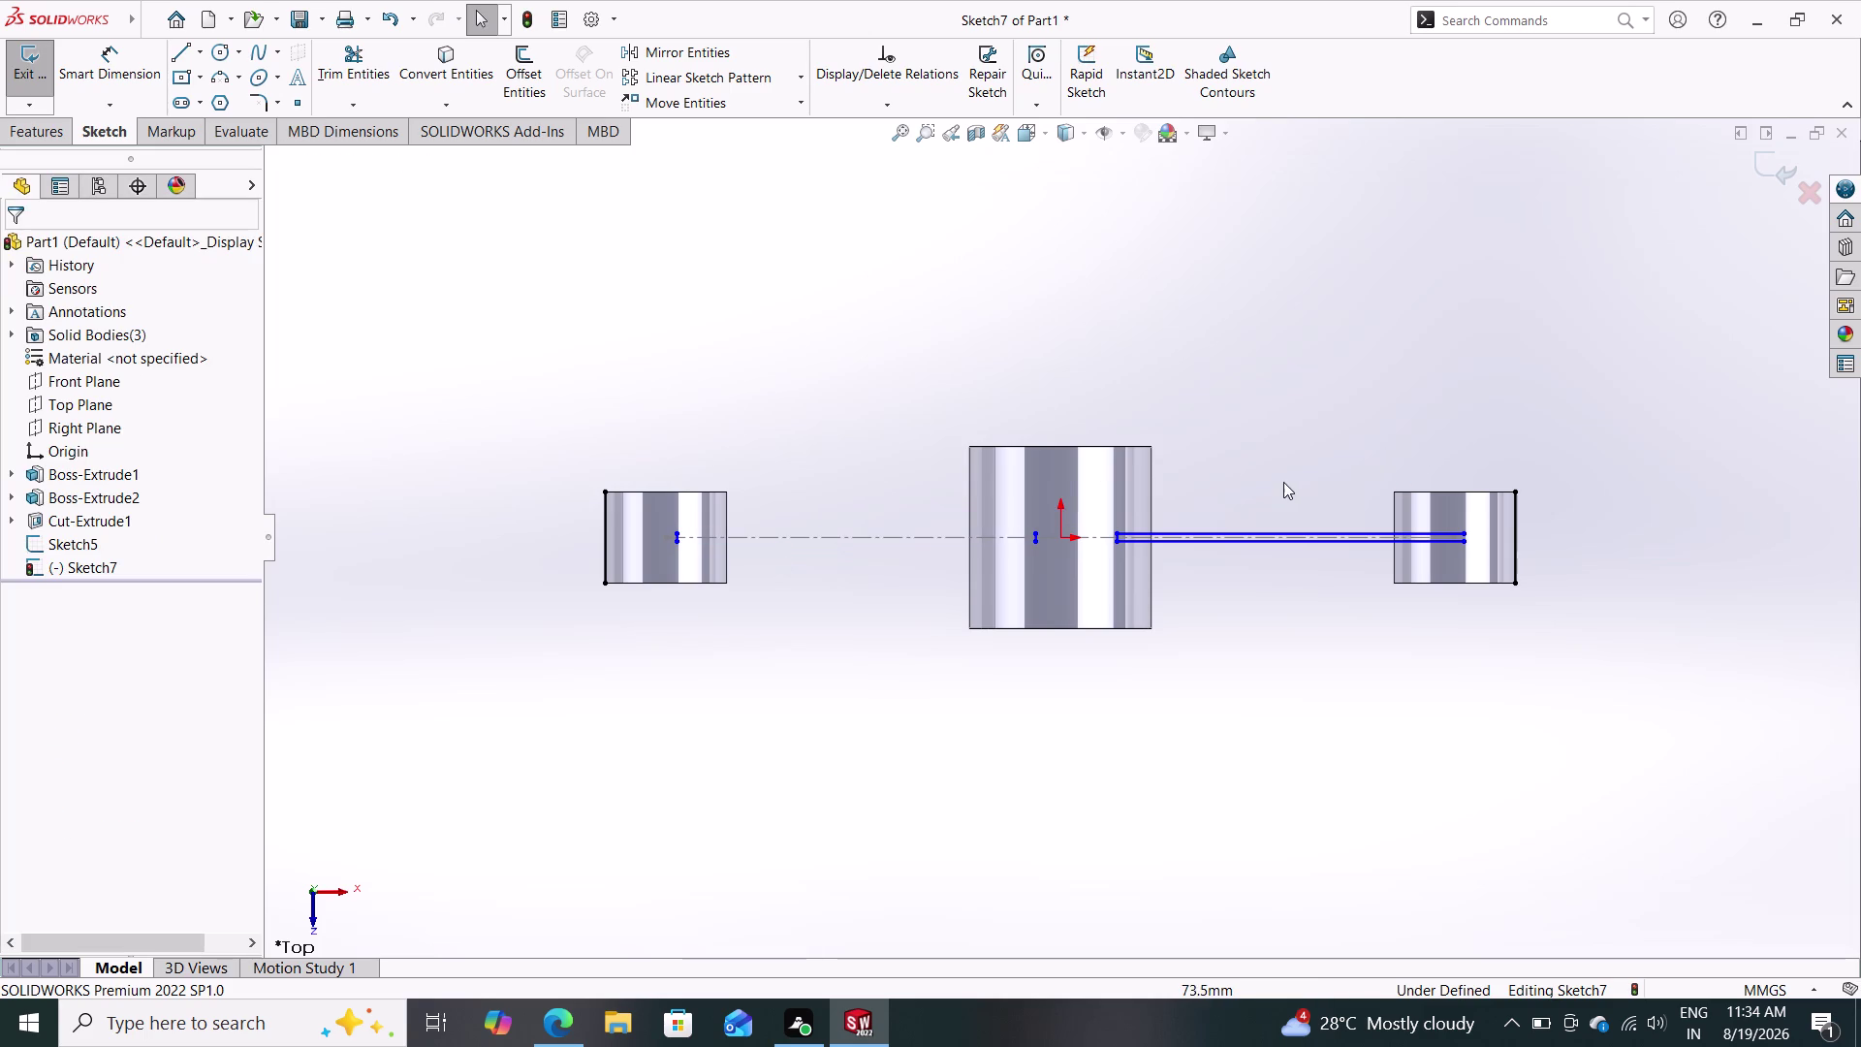
Delete the leftover lines on the right, at the origin and inside the left boss.
drag(1284, 482, 1238, 607)
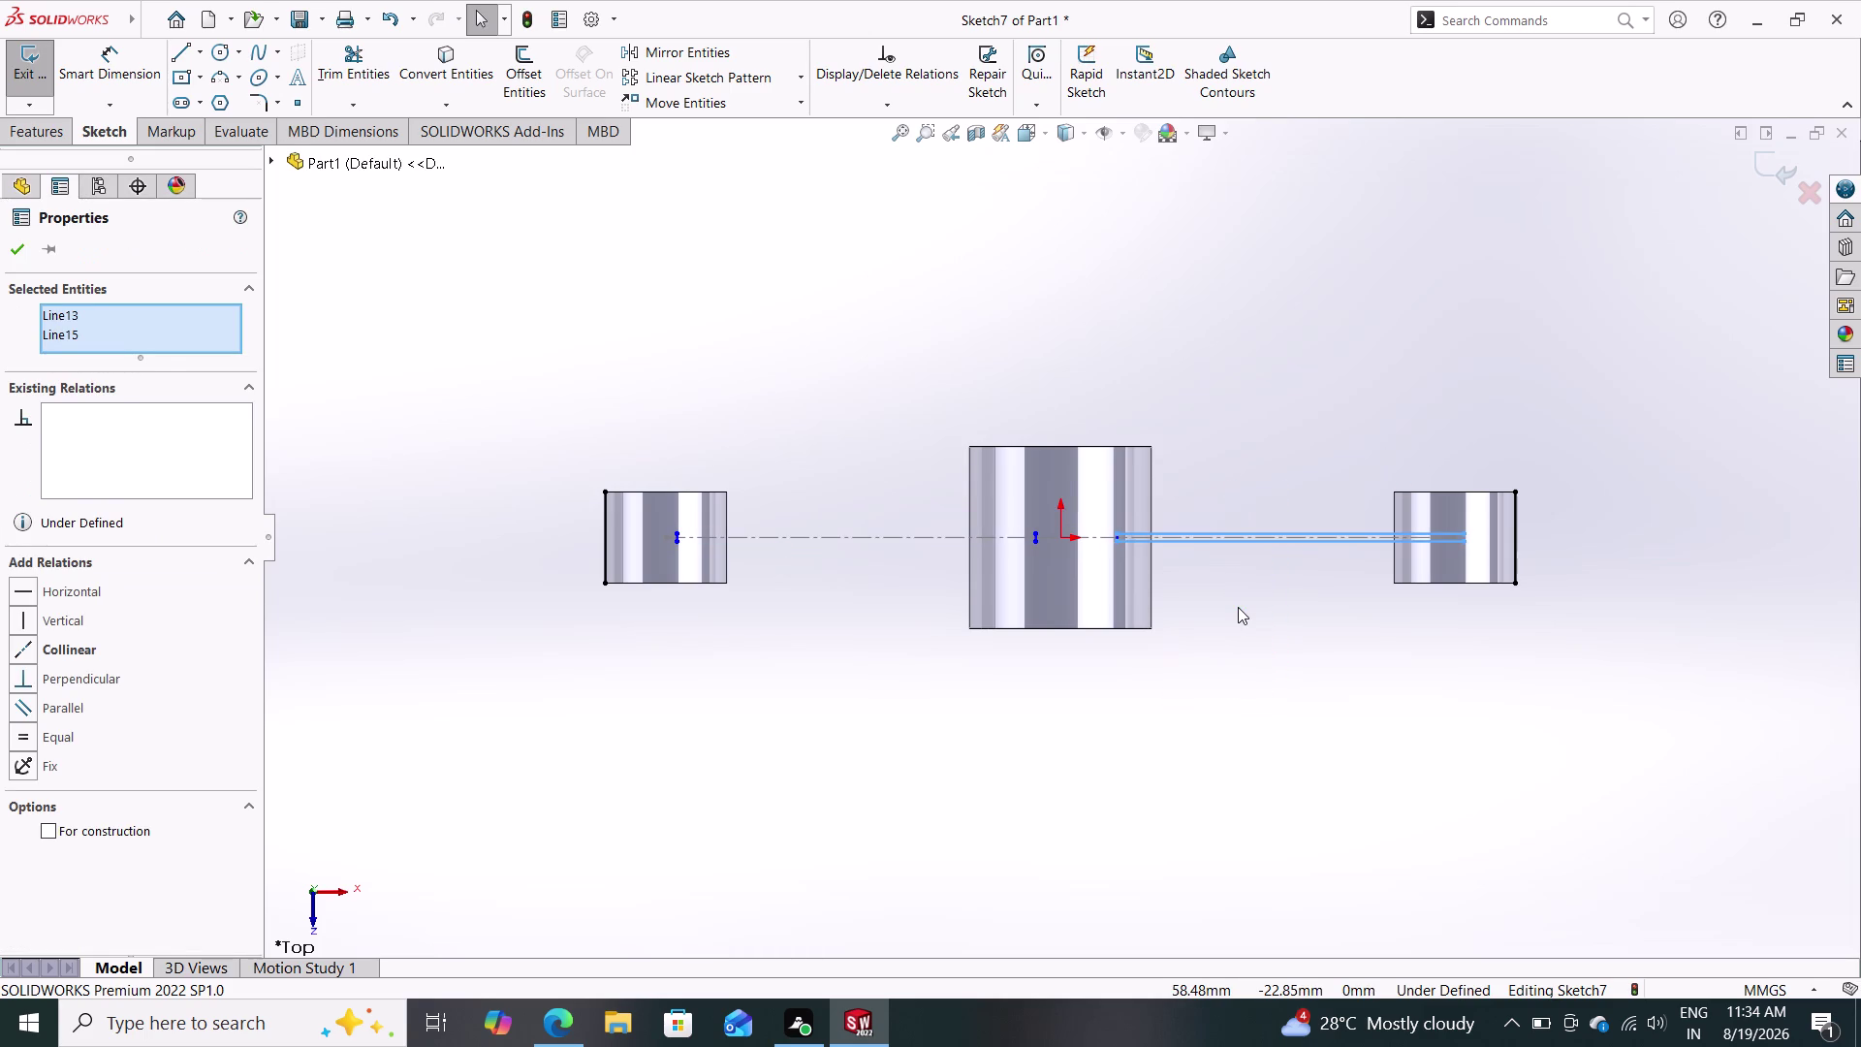
key(Delete)
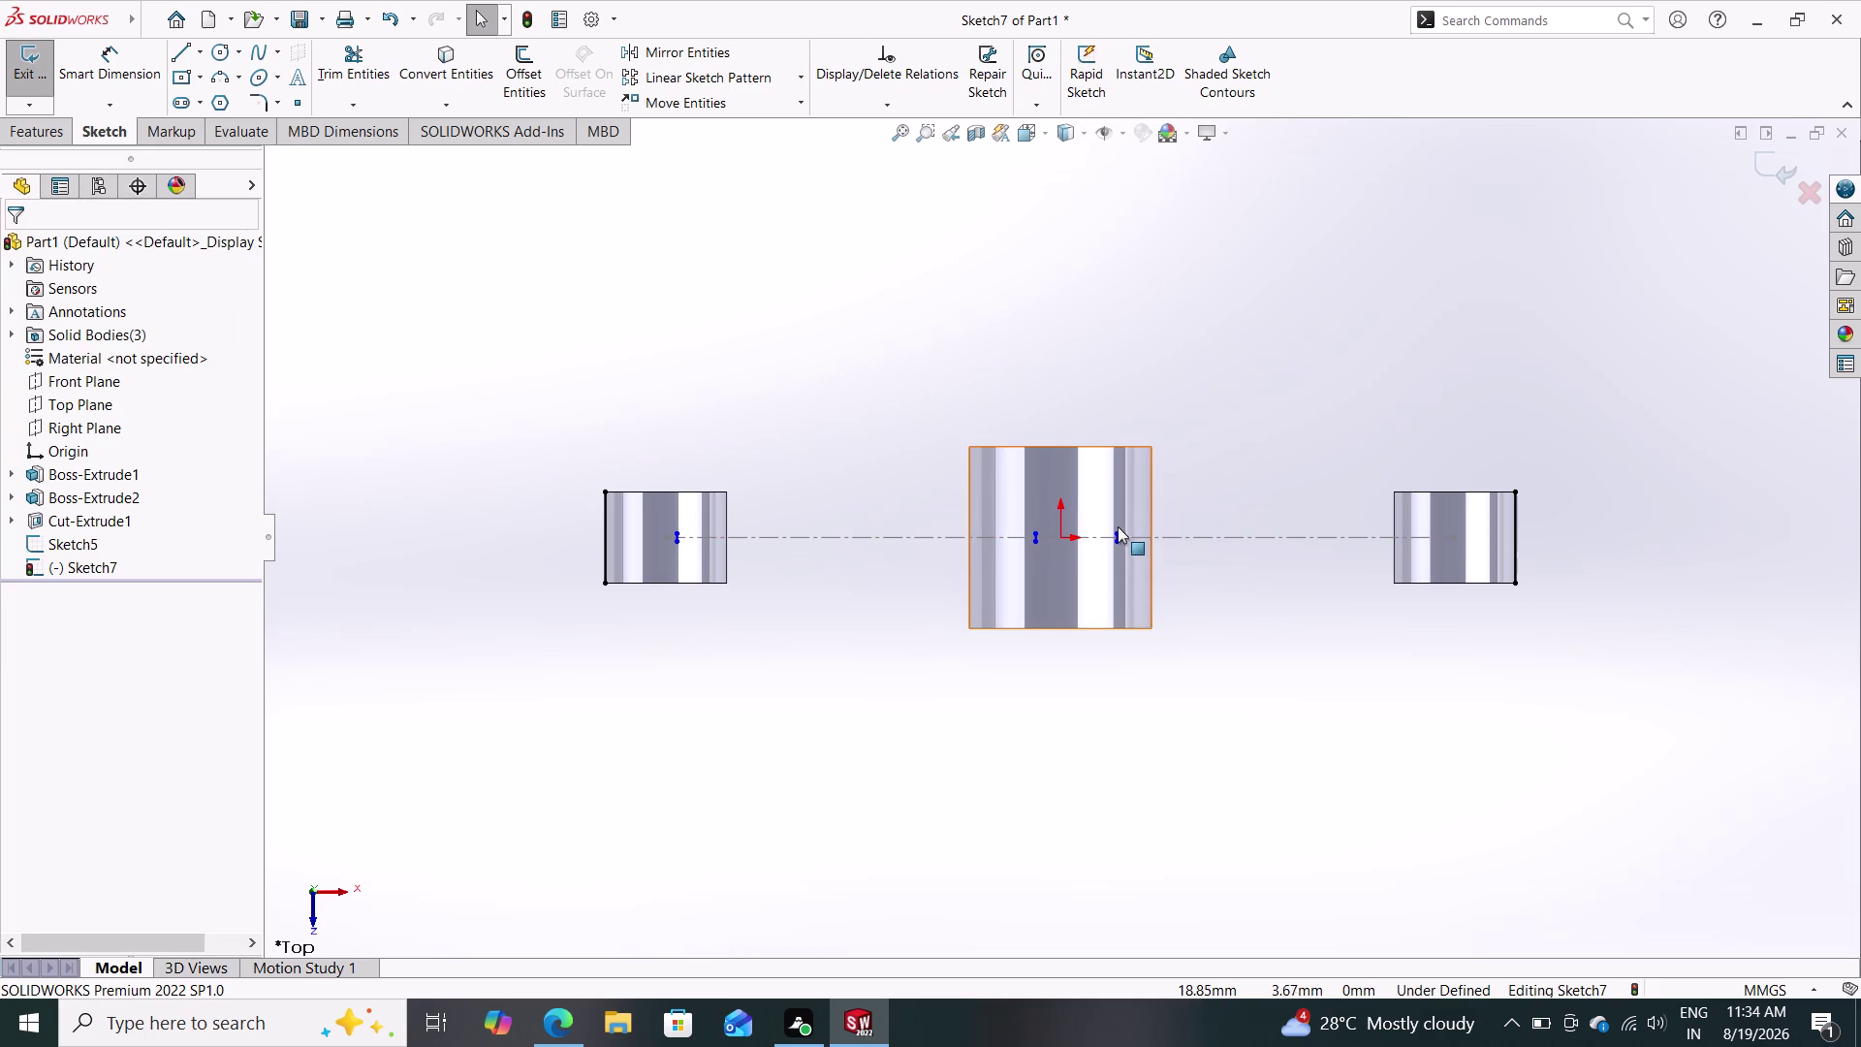
drag(1132, 514, 1100, 555)
key(Delete)
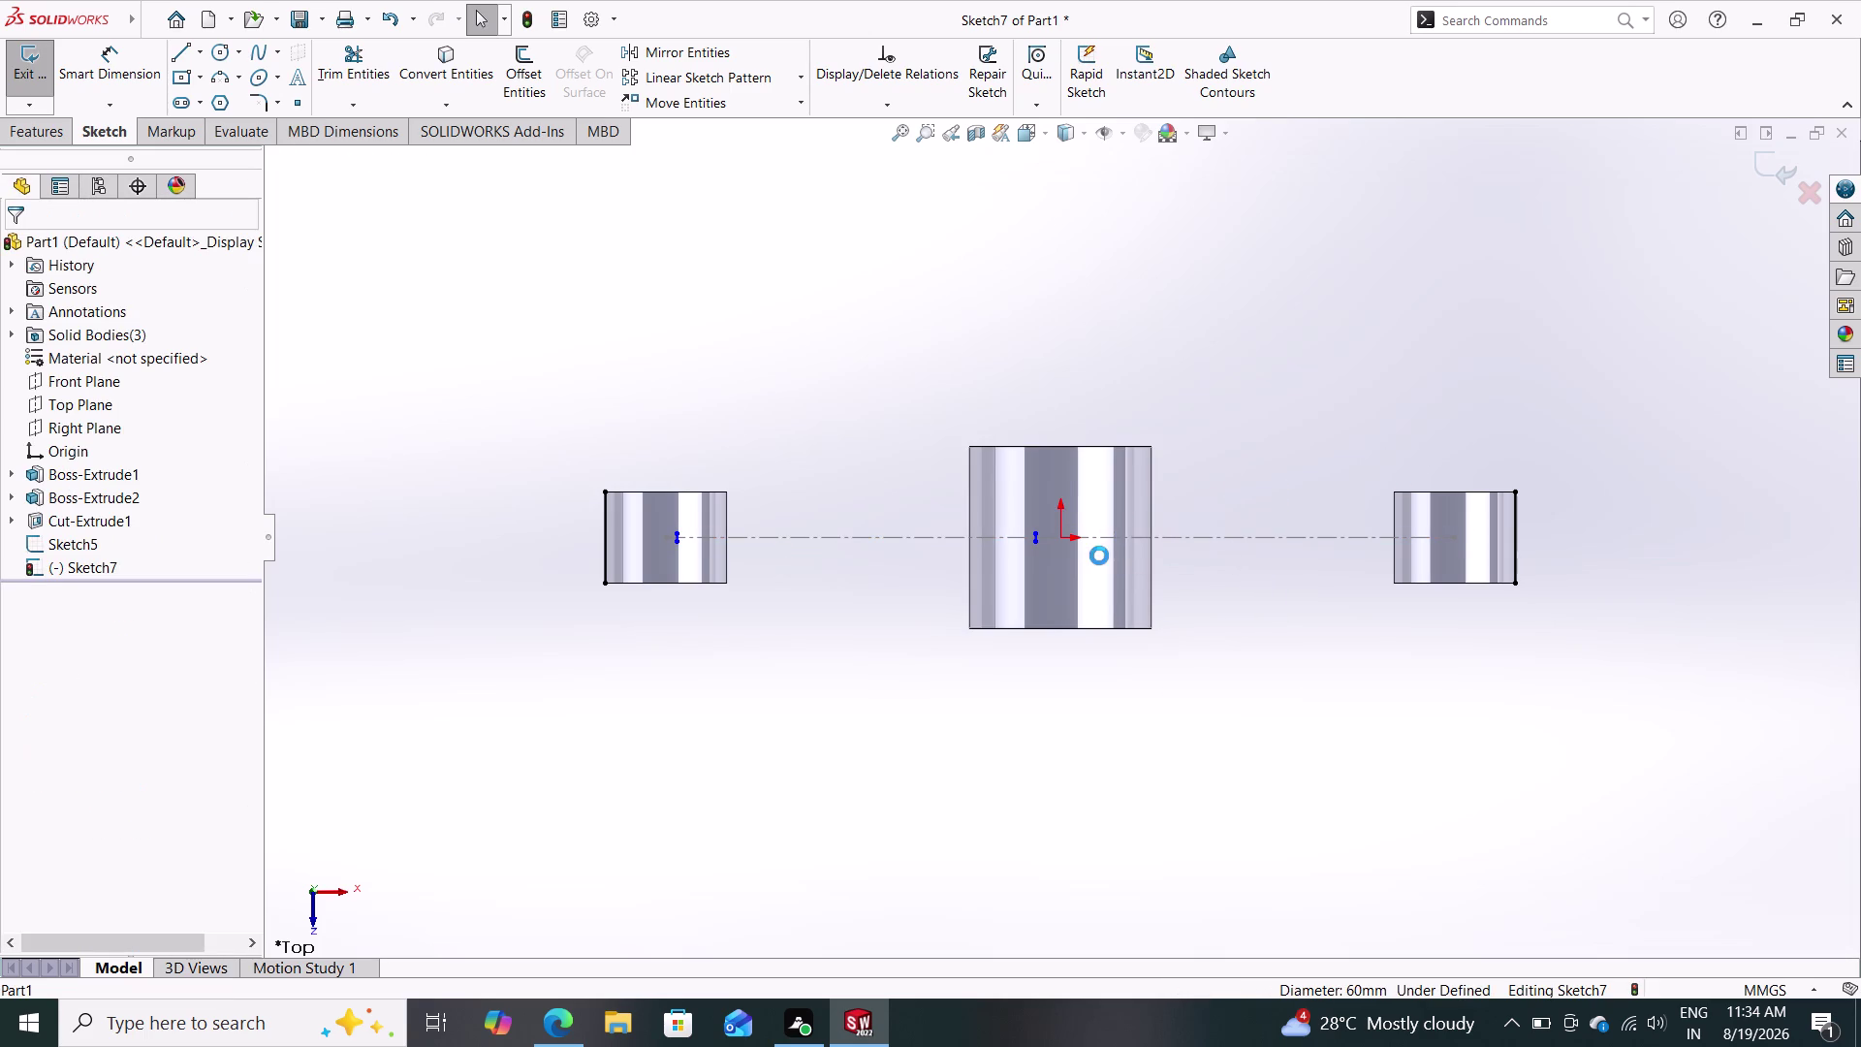
drag(1046, 499, 1010, 576)
key(Delete)
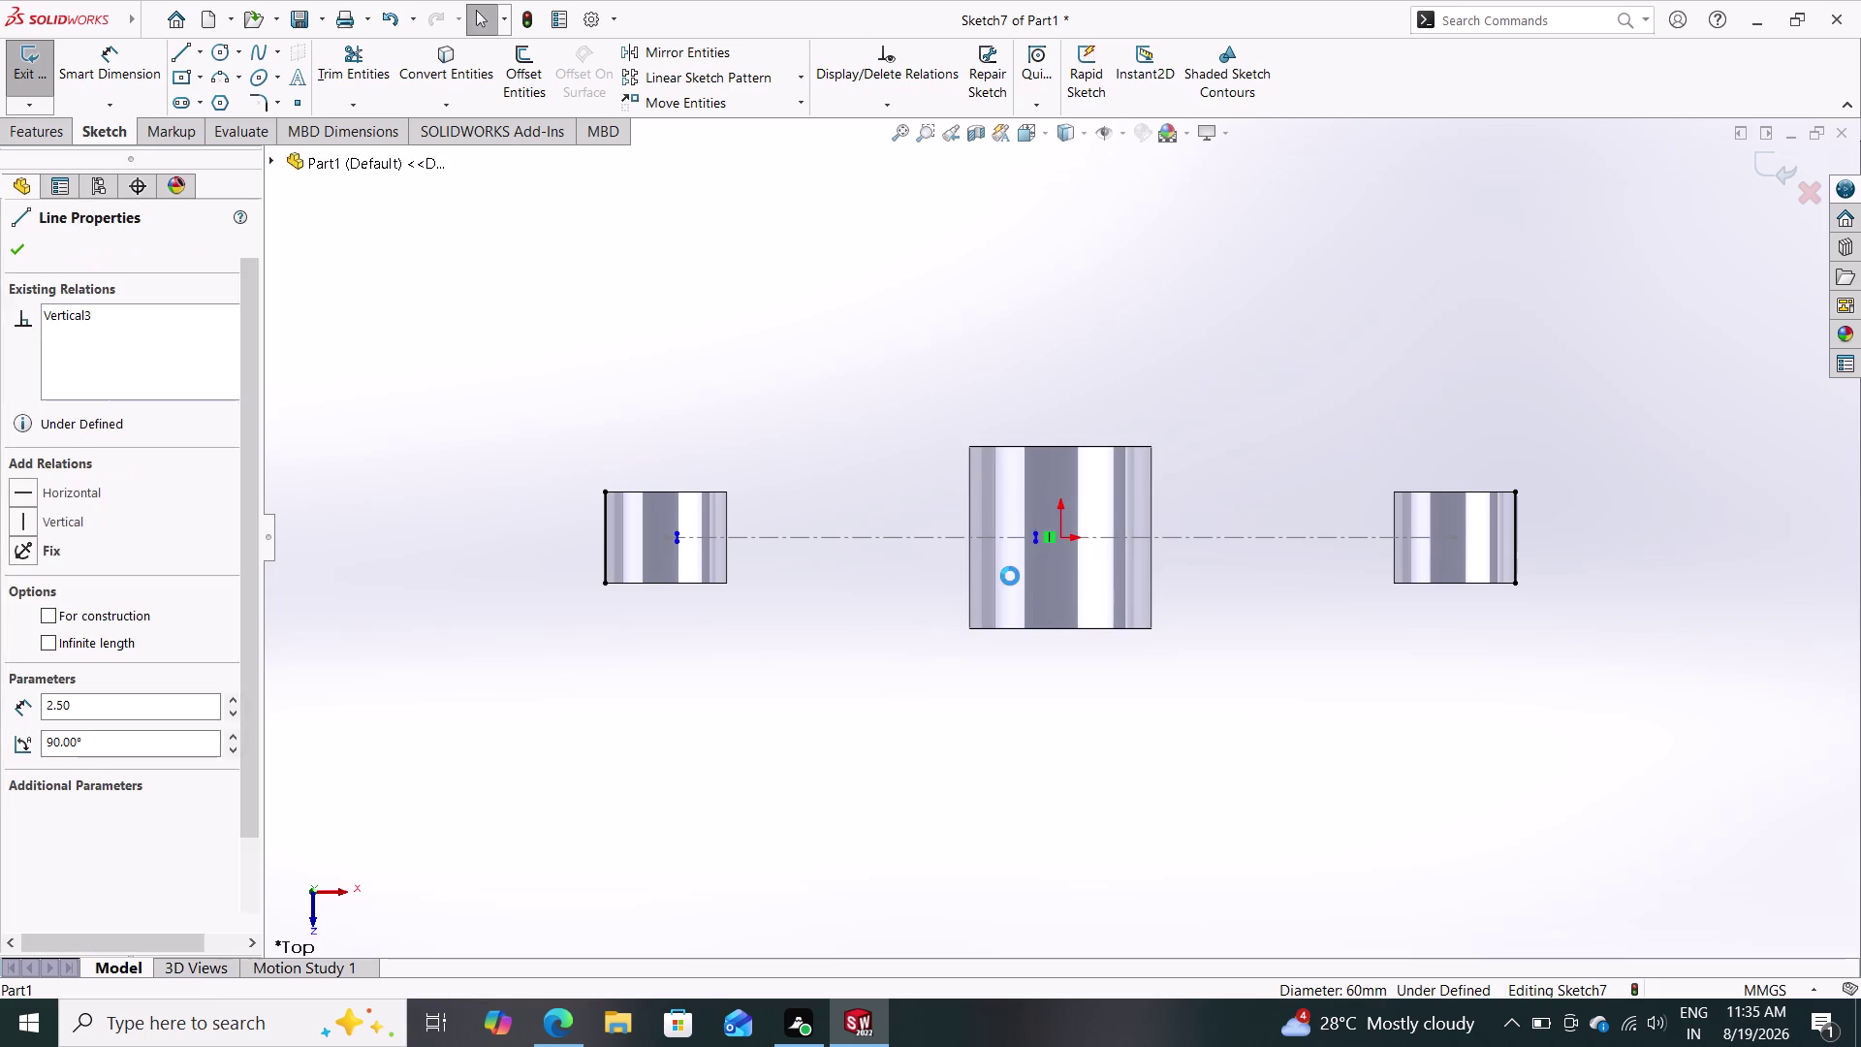
drag(686, 517, 648, 568)
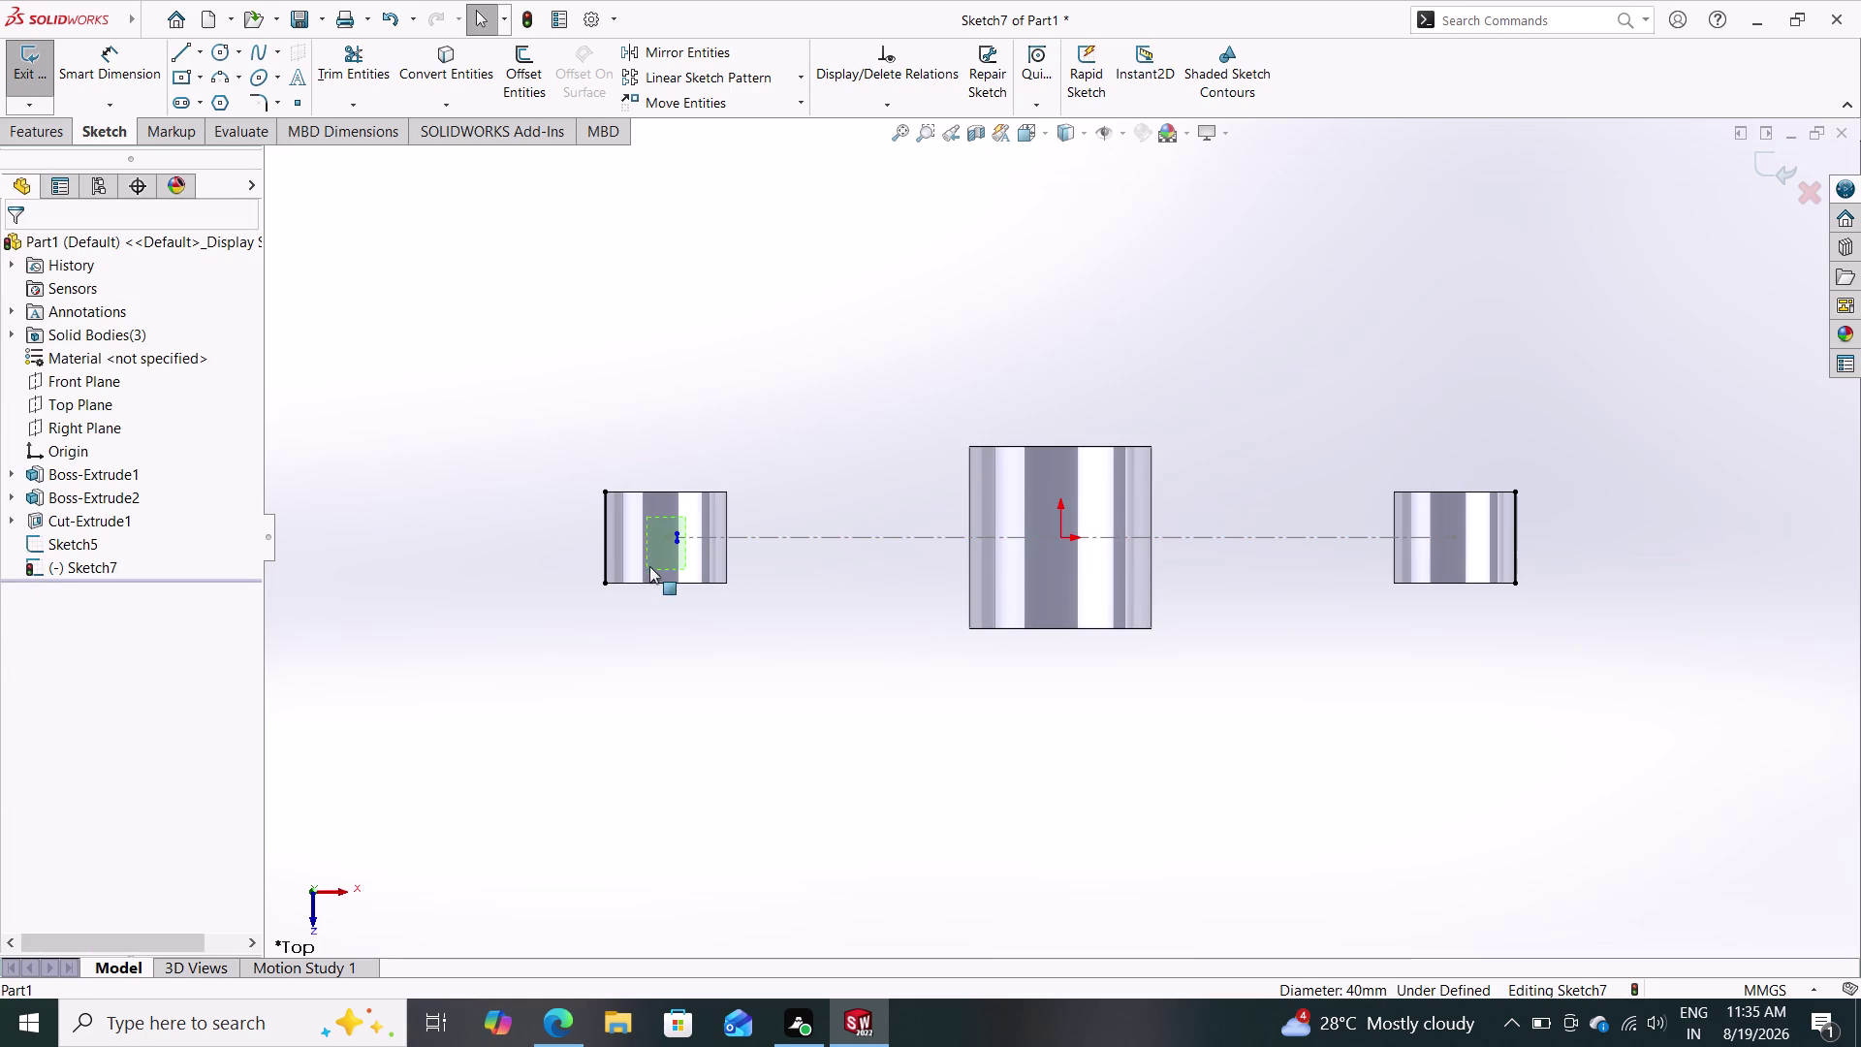
drag(647, 568, 655, 558)
key(Delete)
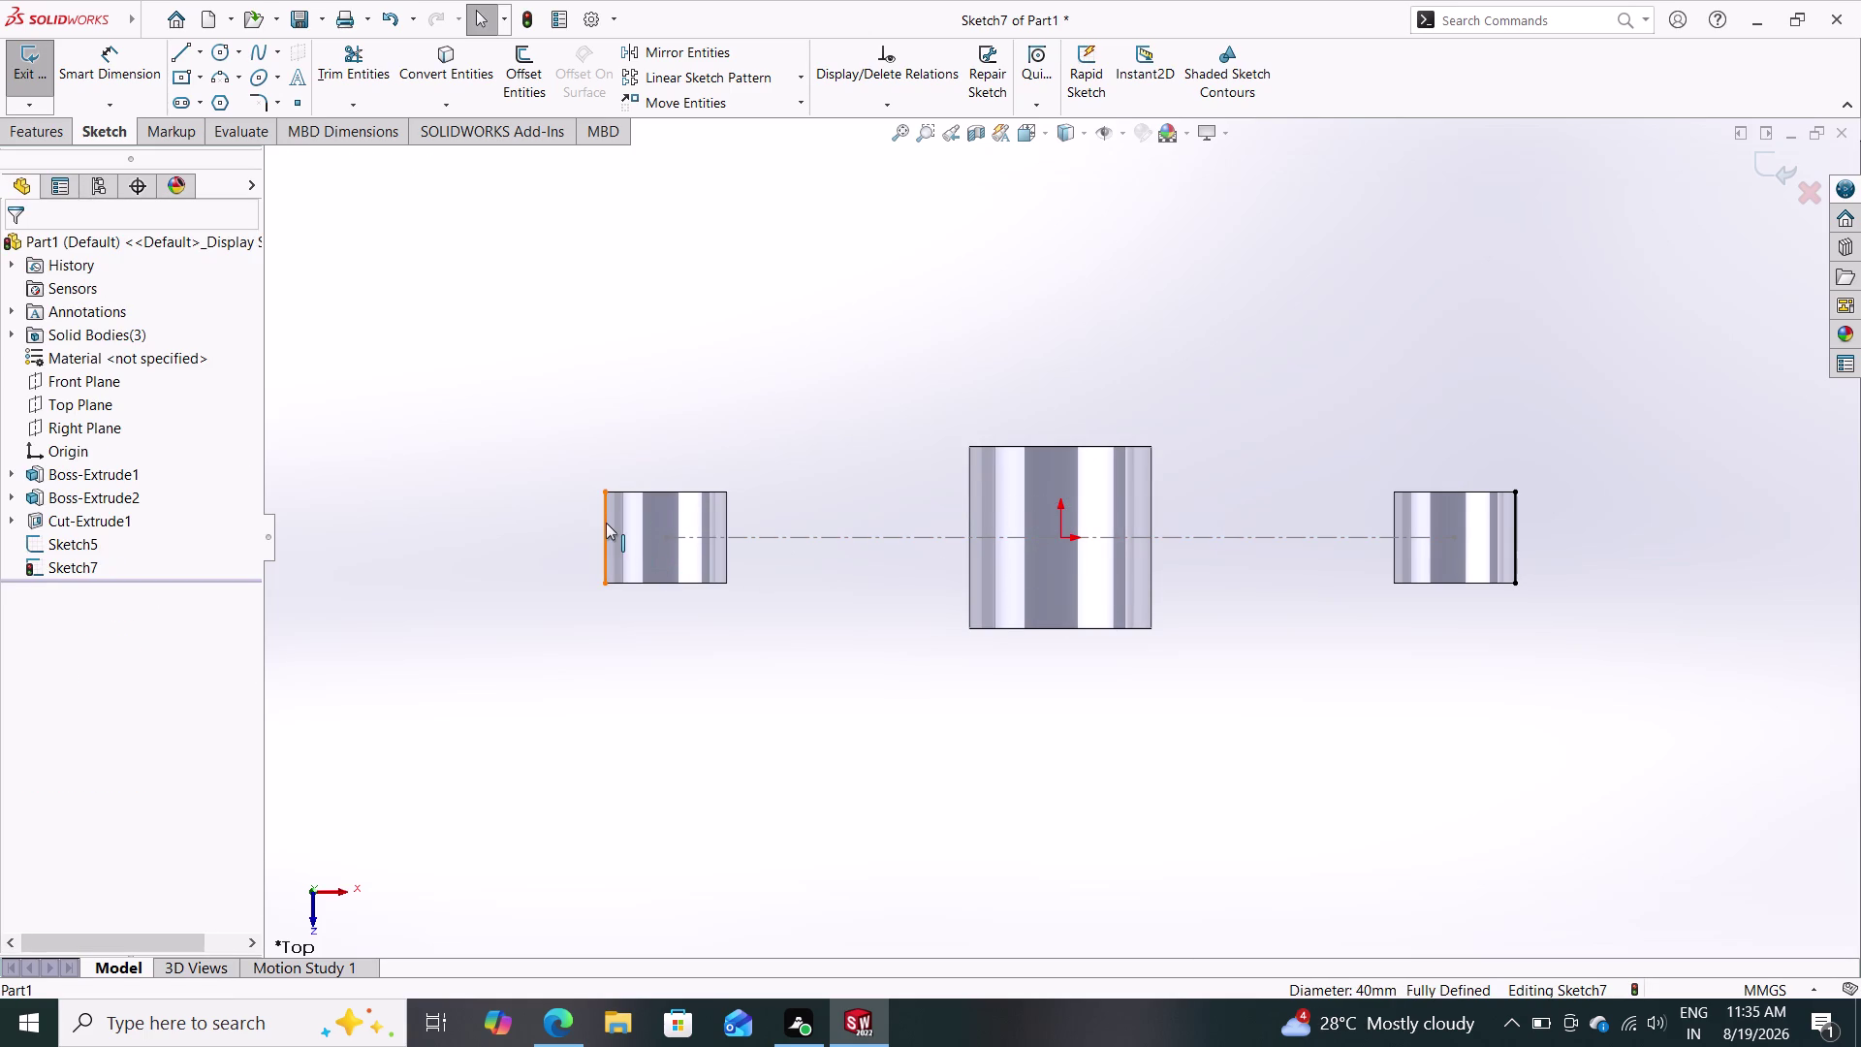
Remove the left and right boss edge lines and the stray point, dismissing the endpoint warning.
click(606, 524)
key(Delete)
click(1516, 535)
key(Delete)
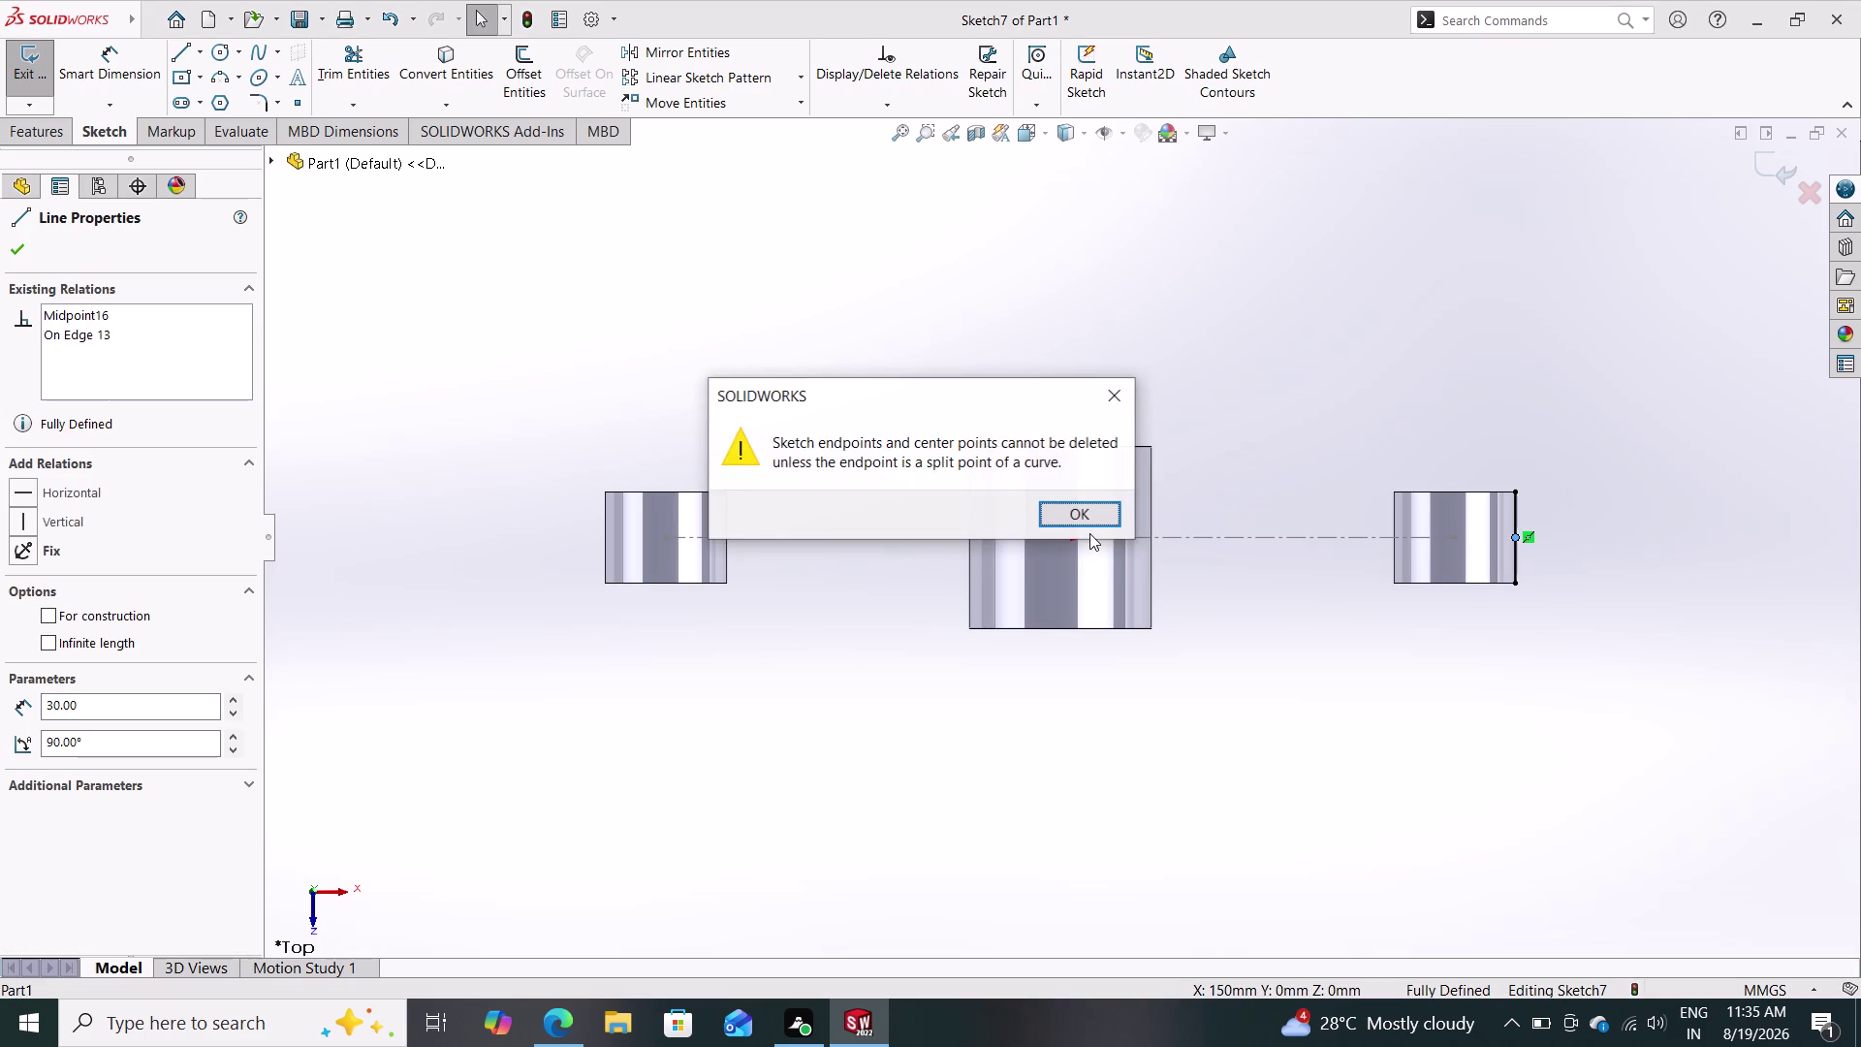
click(1085, 520)
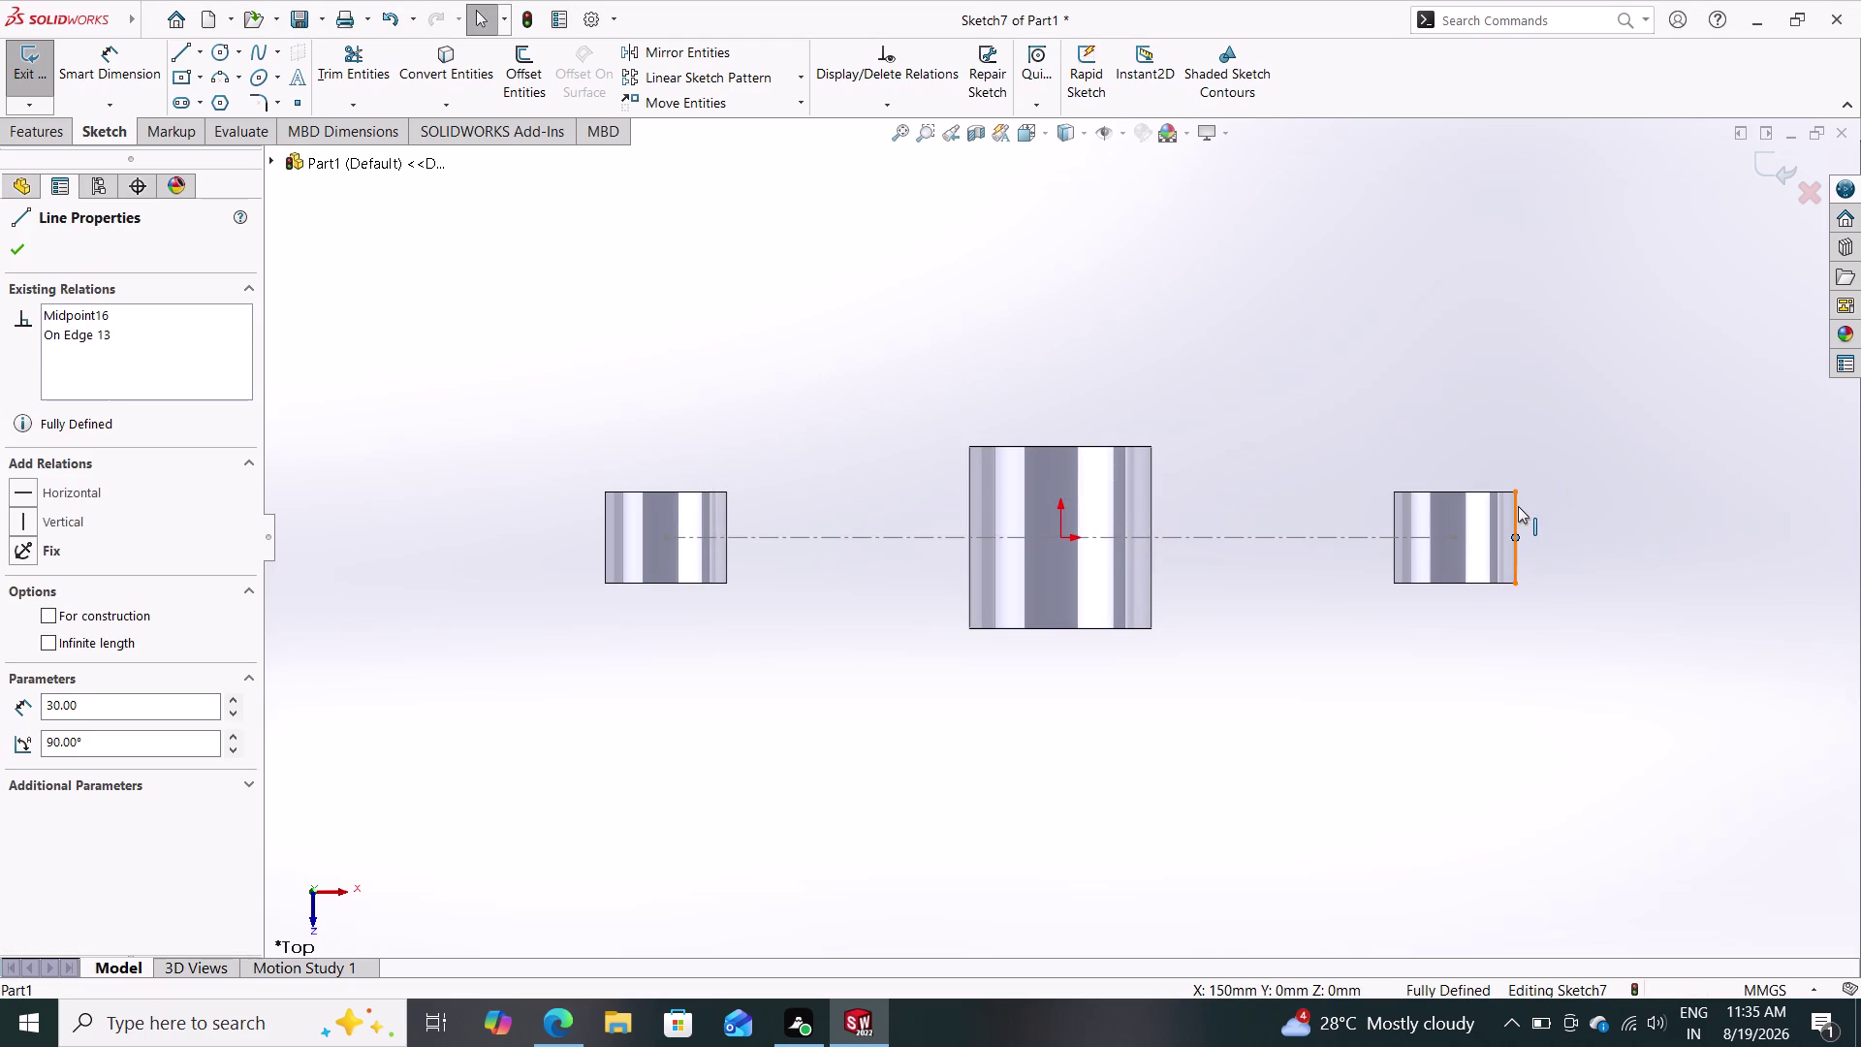
click(1518, 506)
key(Delete)
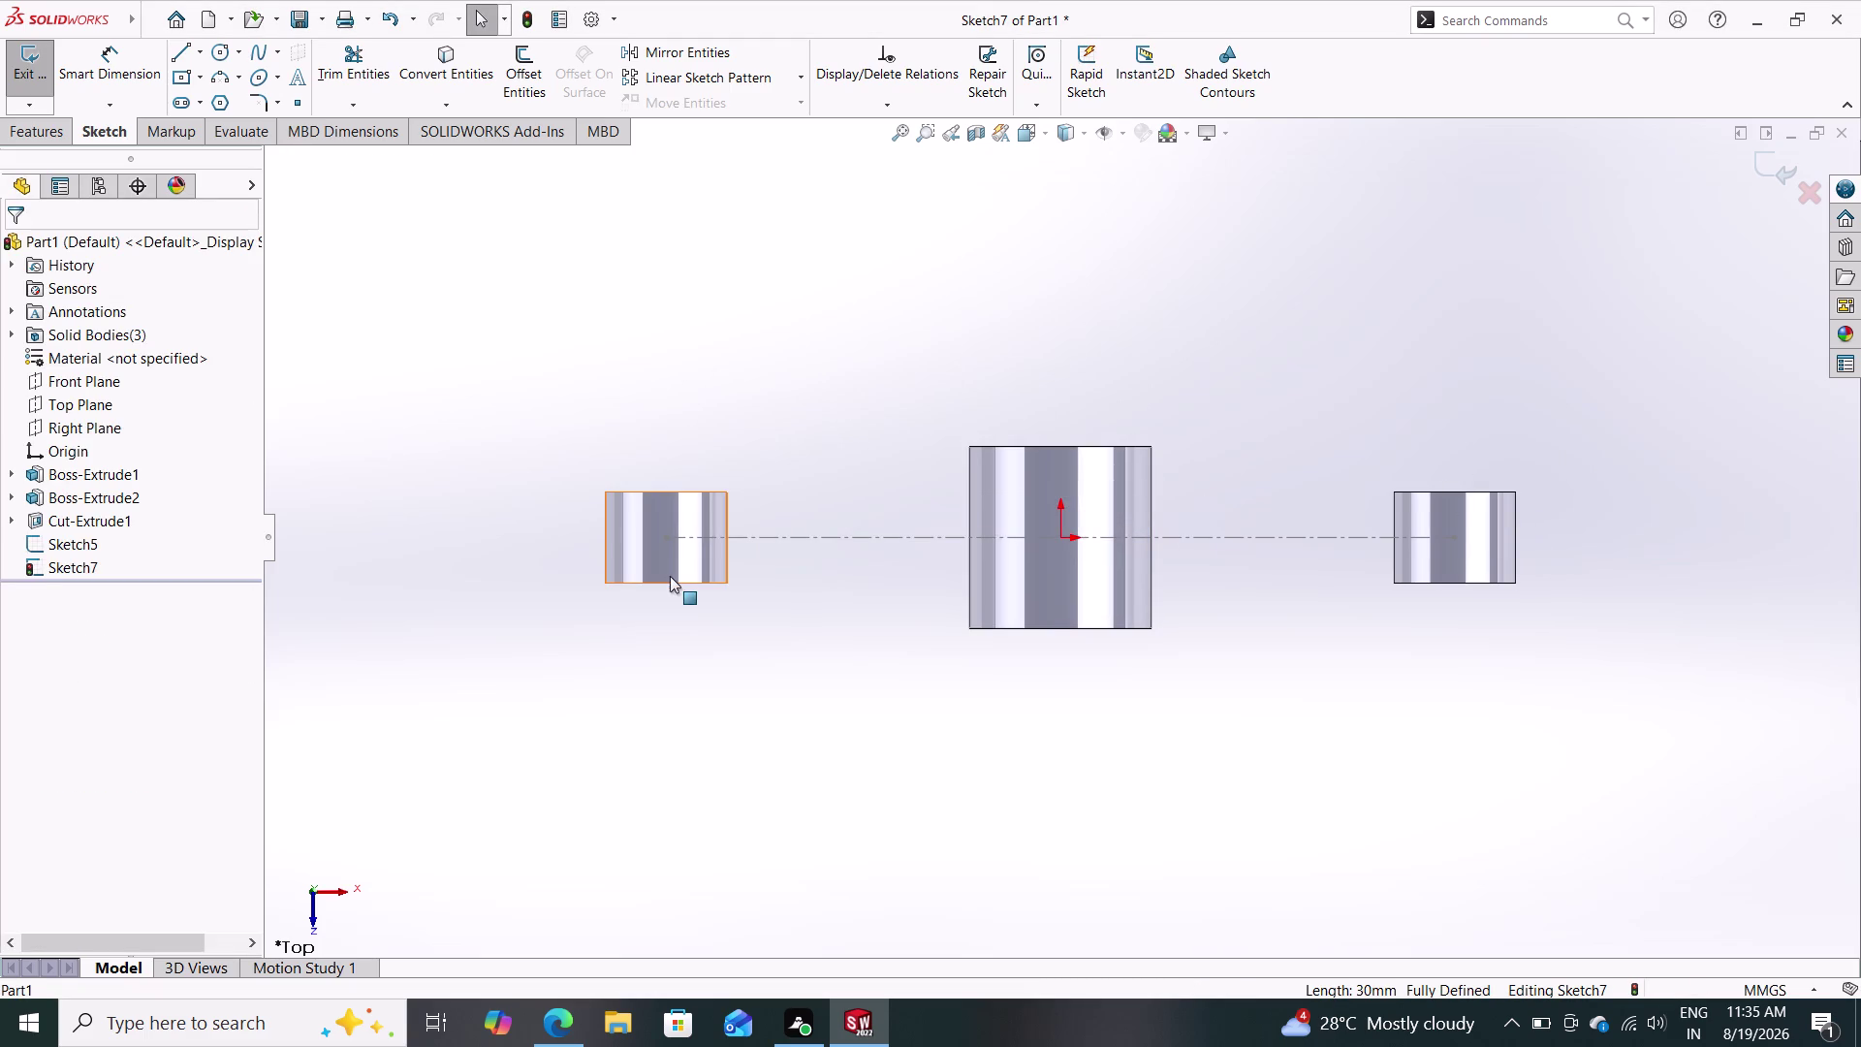
click(452, 46)
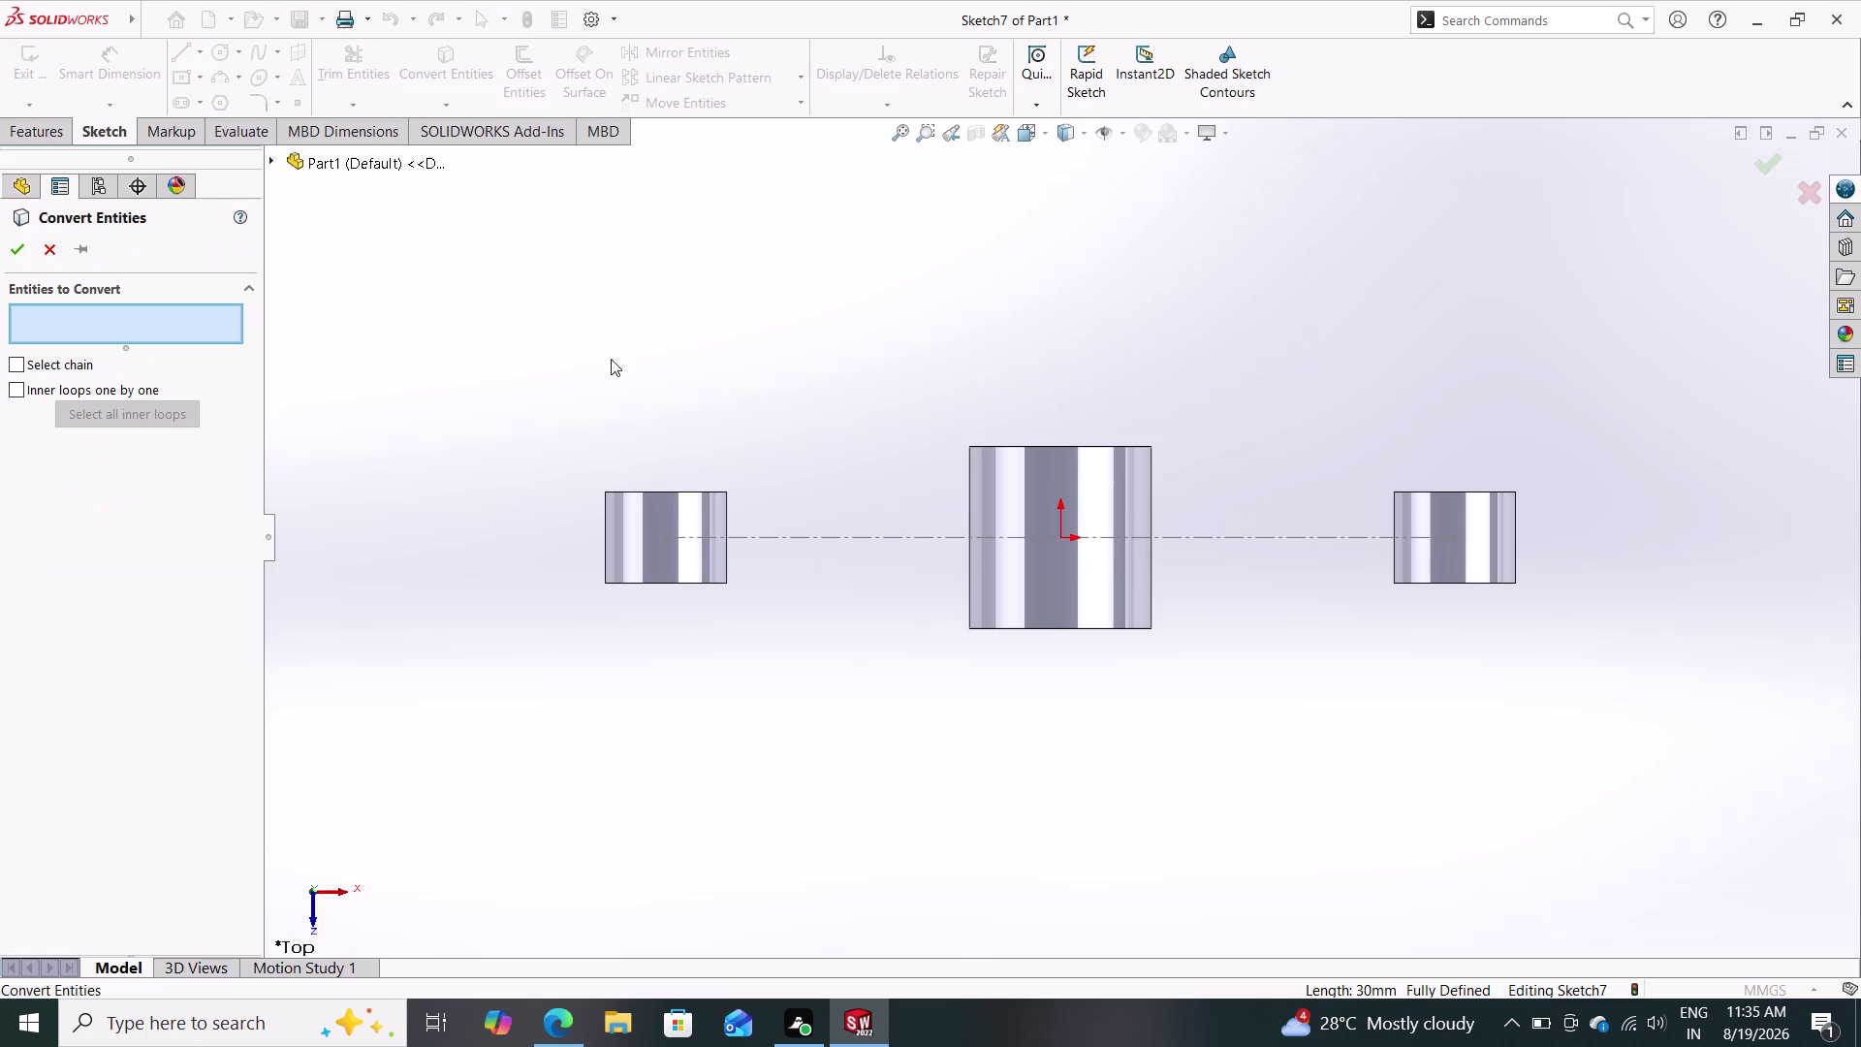
Convert the inner silhouette edges of the left, middle and right bosses into Sketch7 lines.
click(727, 508)
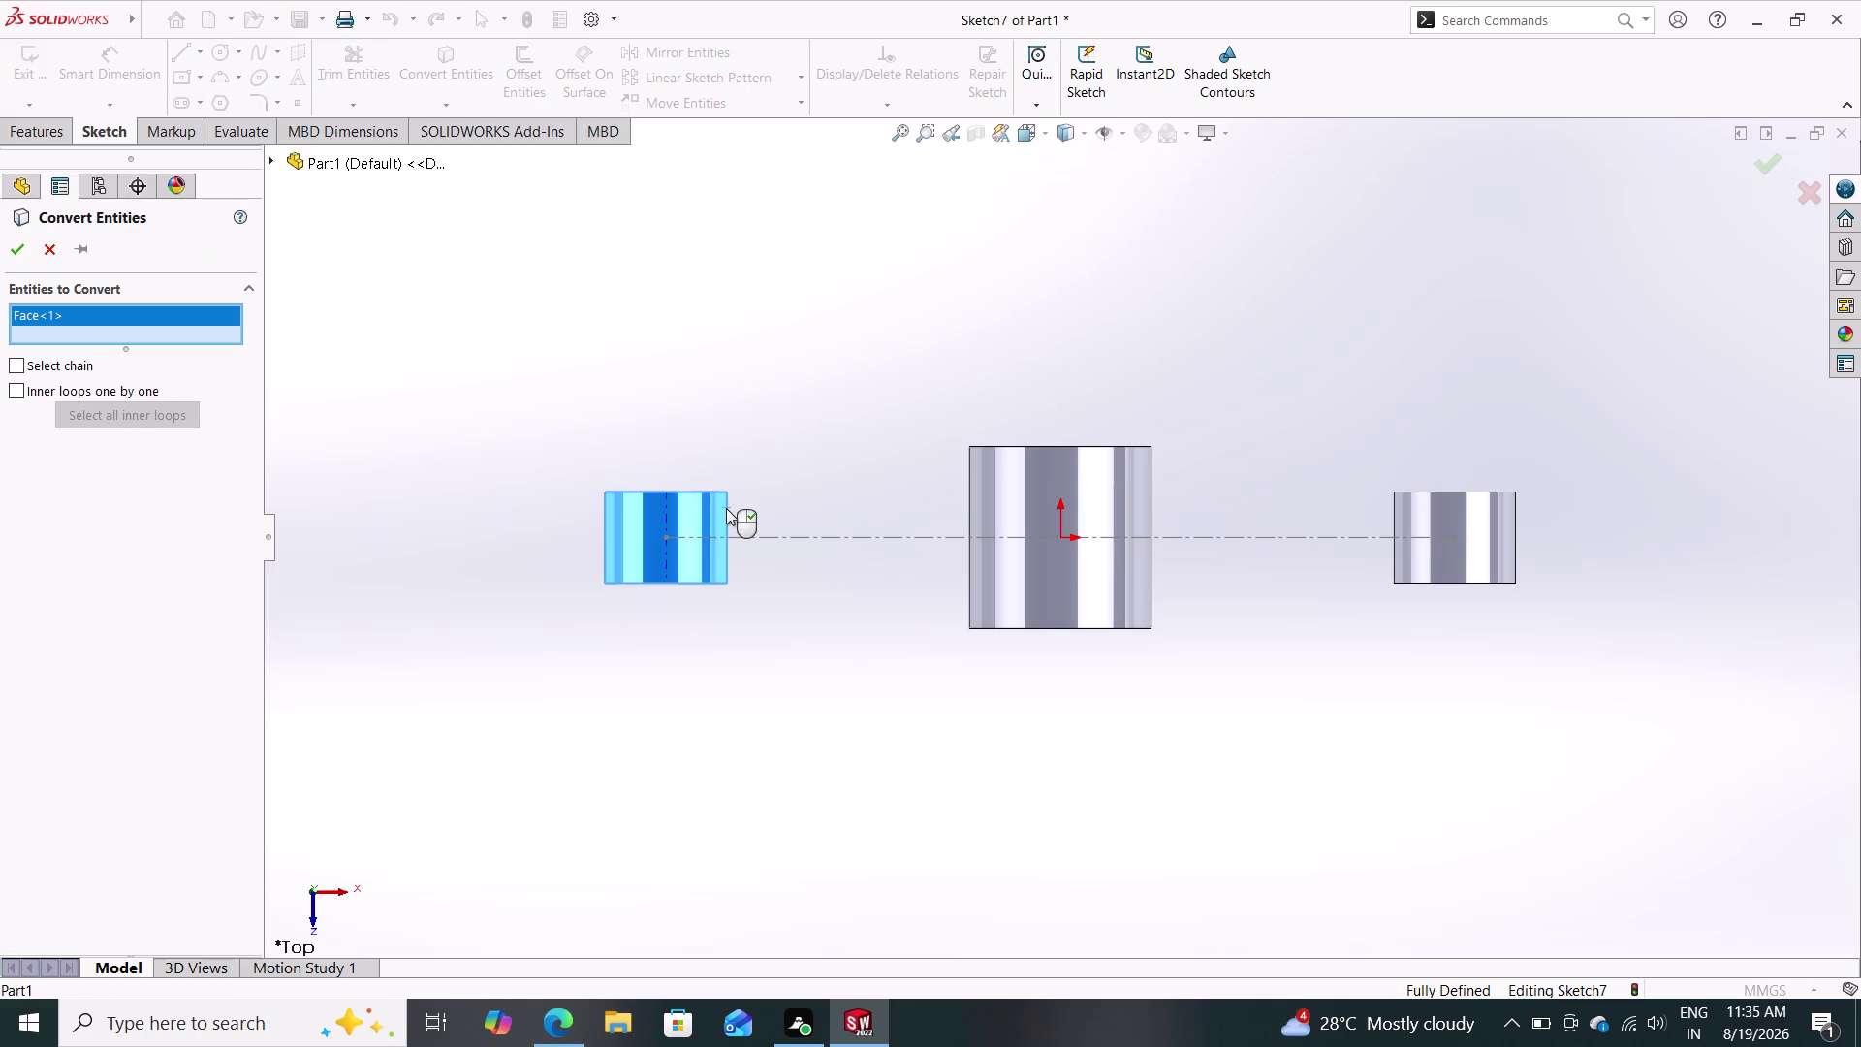
key(Escape)
key(Escape)
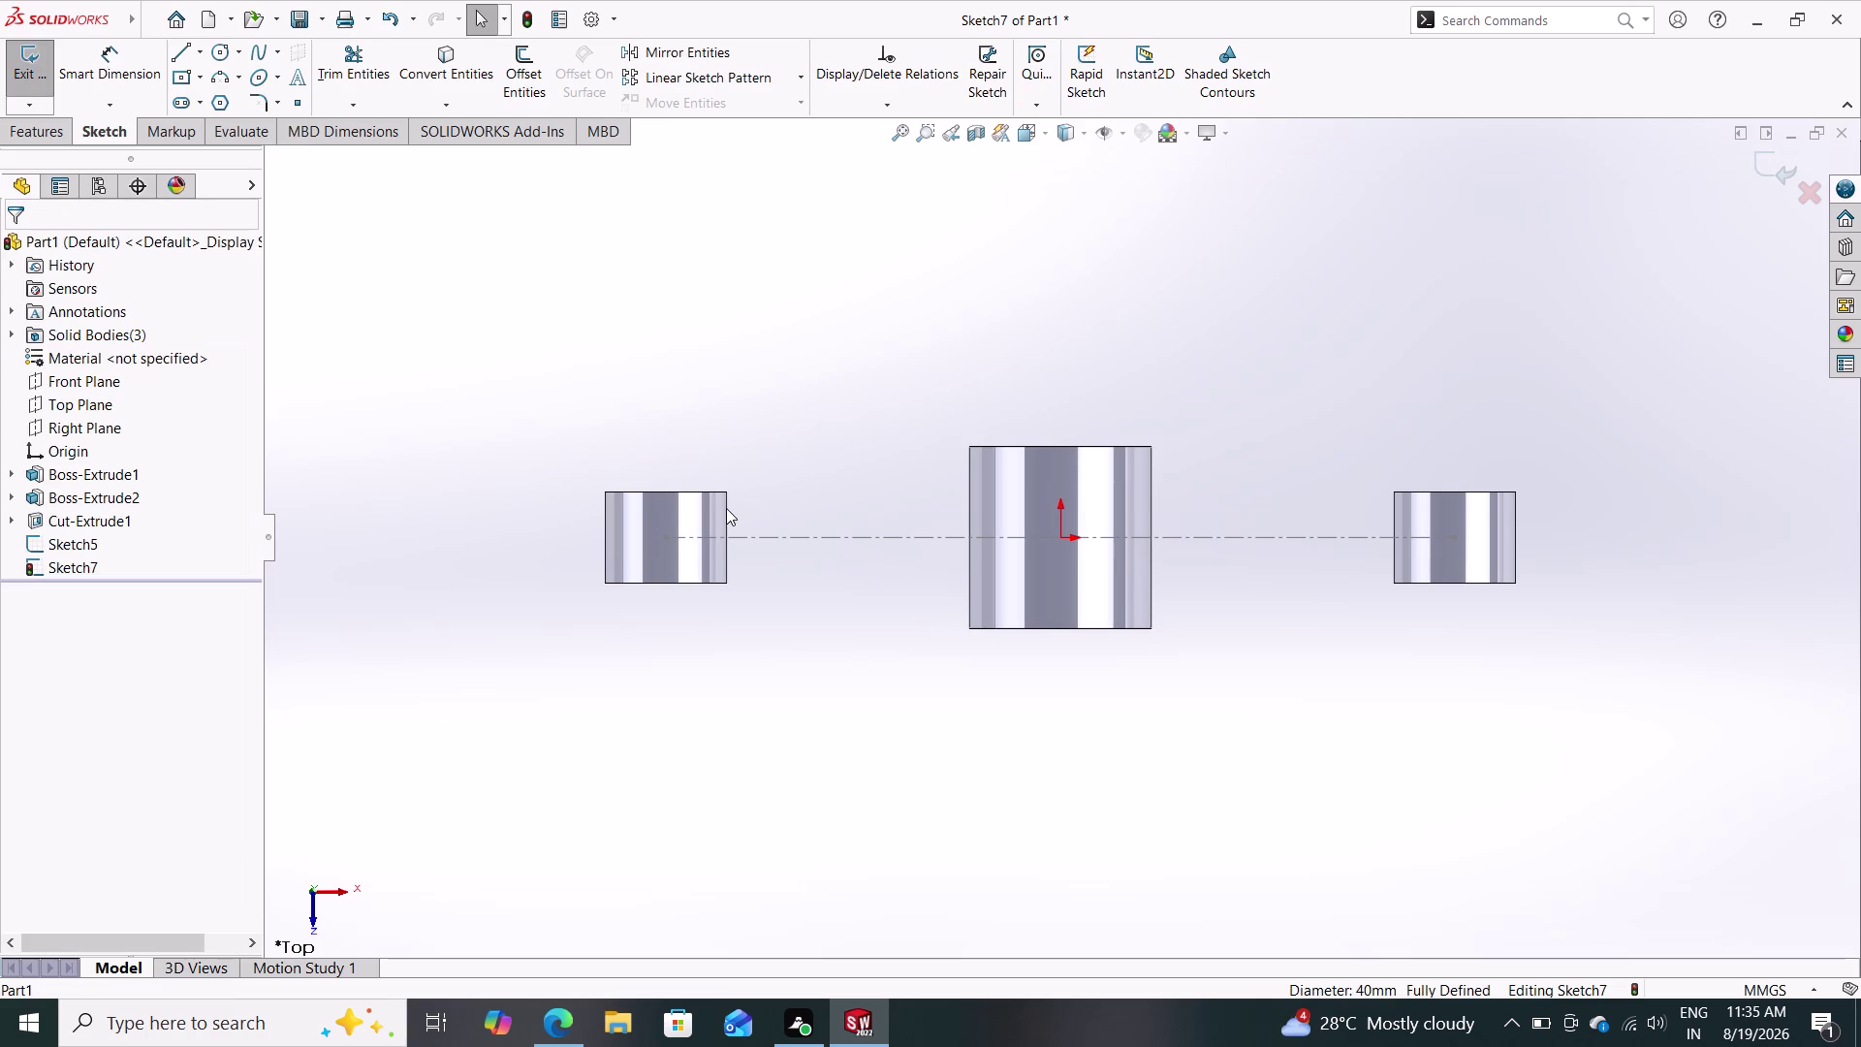
click(440, 57)
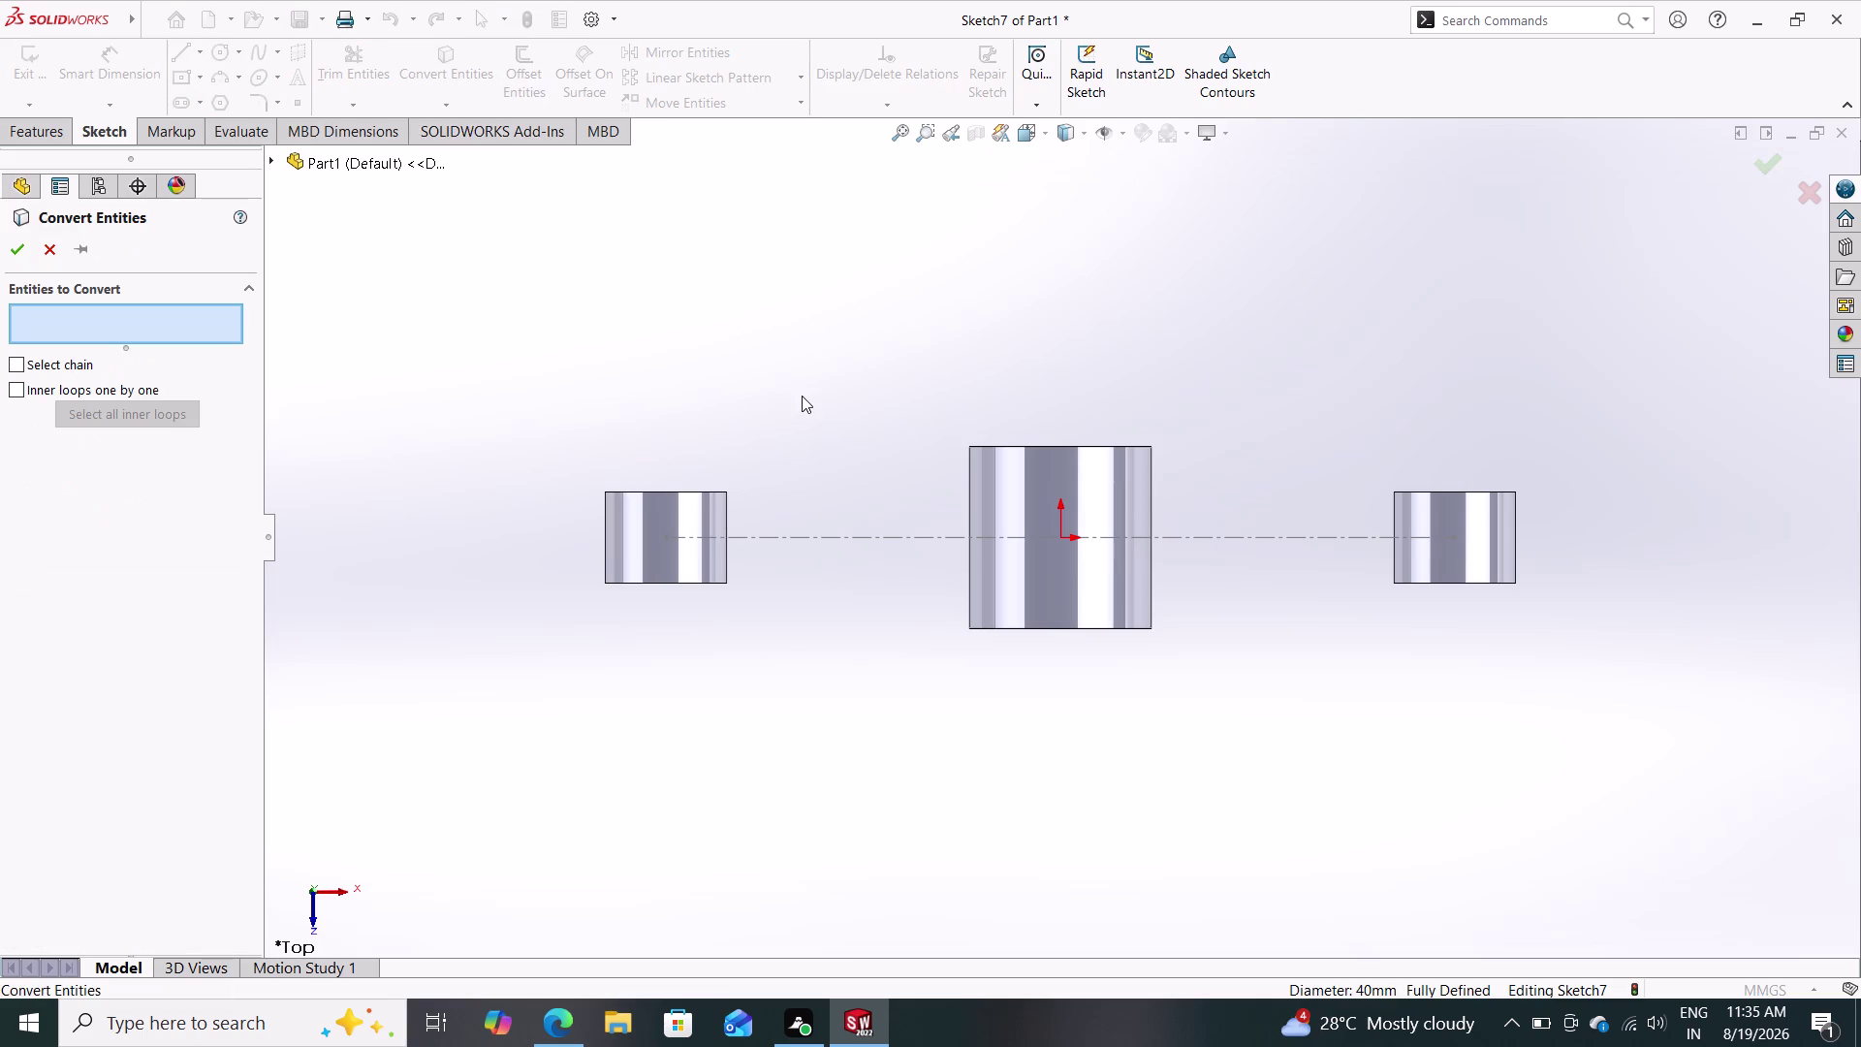
click(727, 520)
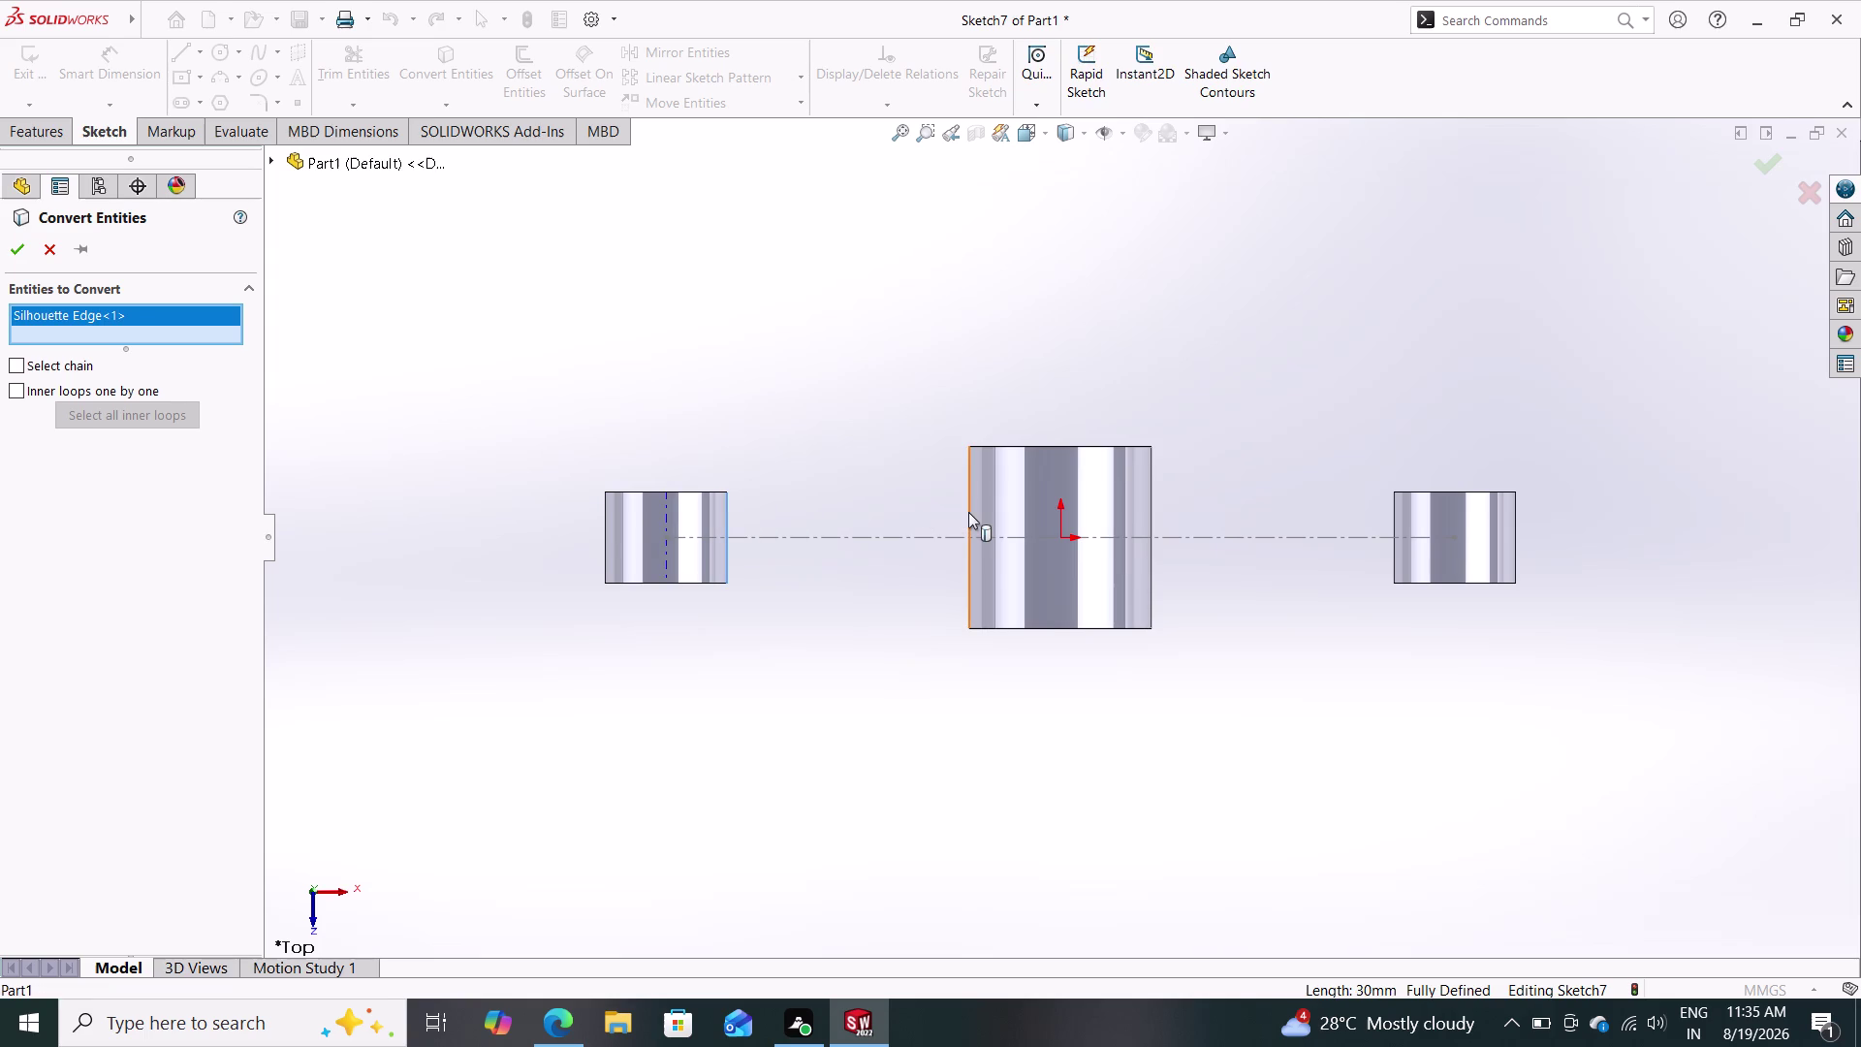
click(968, 512)
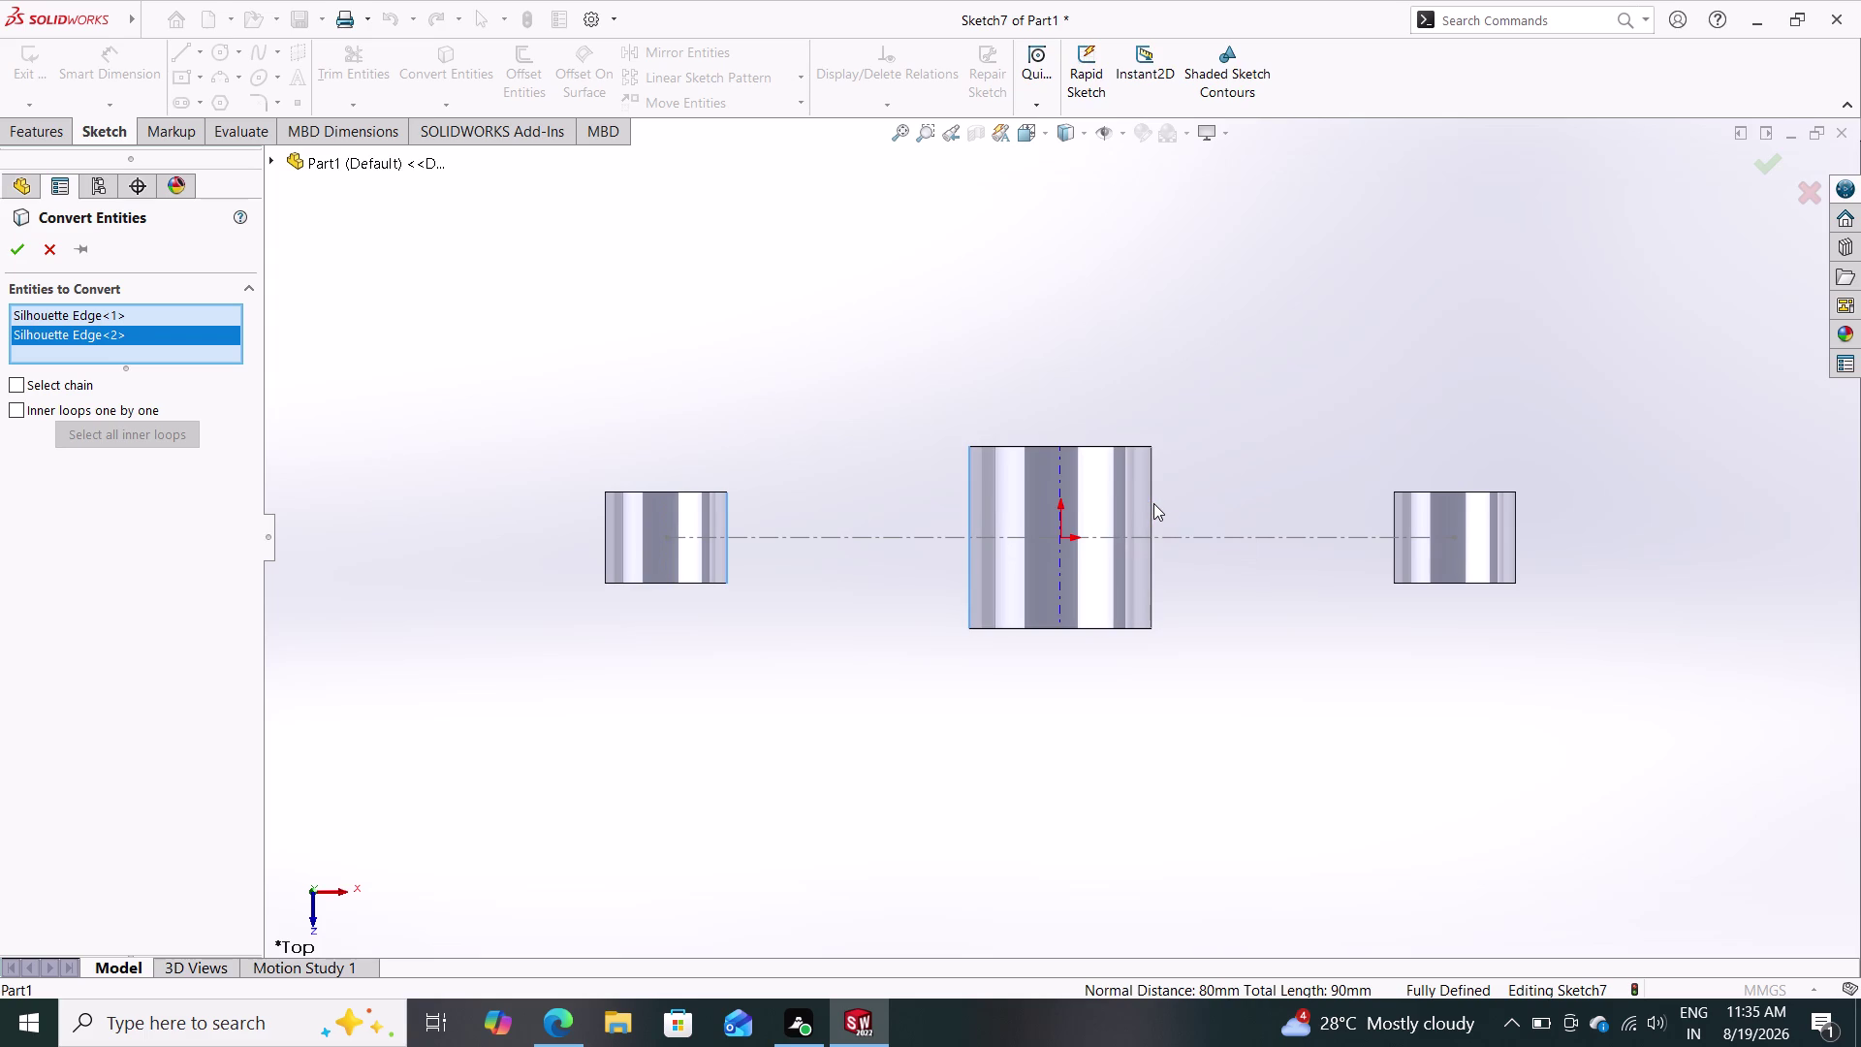
scroll(down, 3)
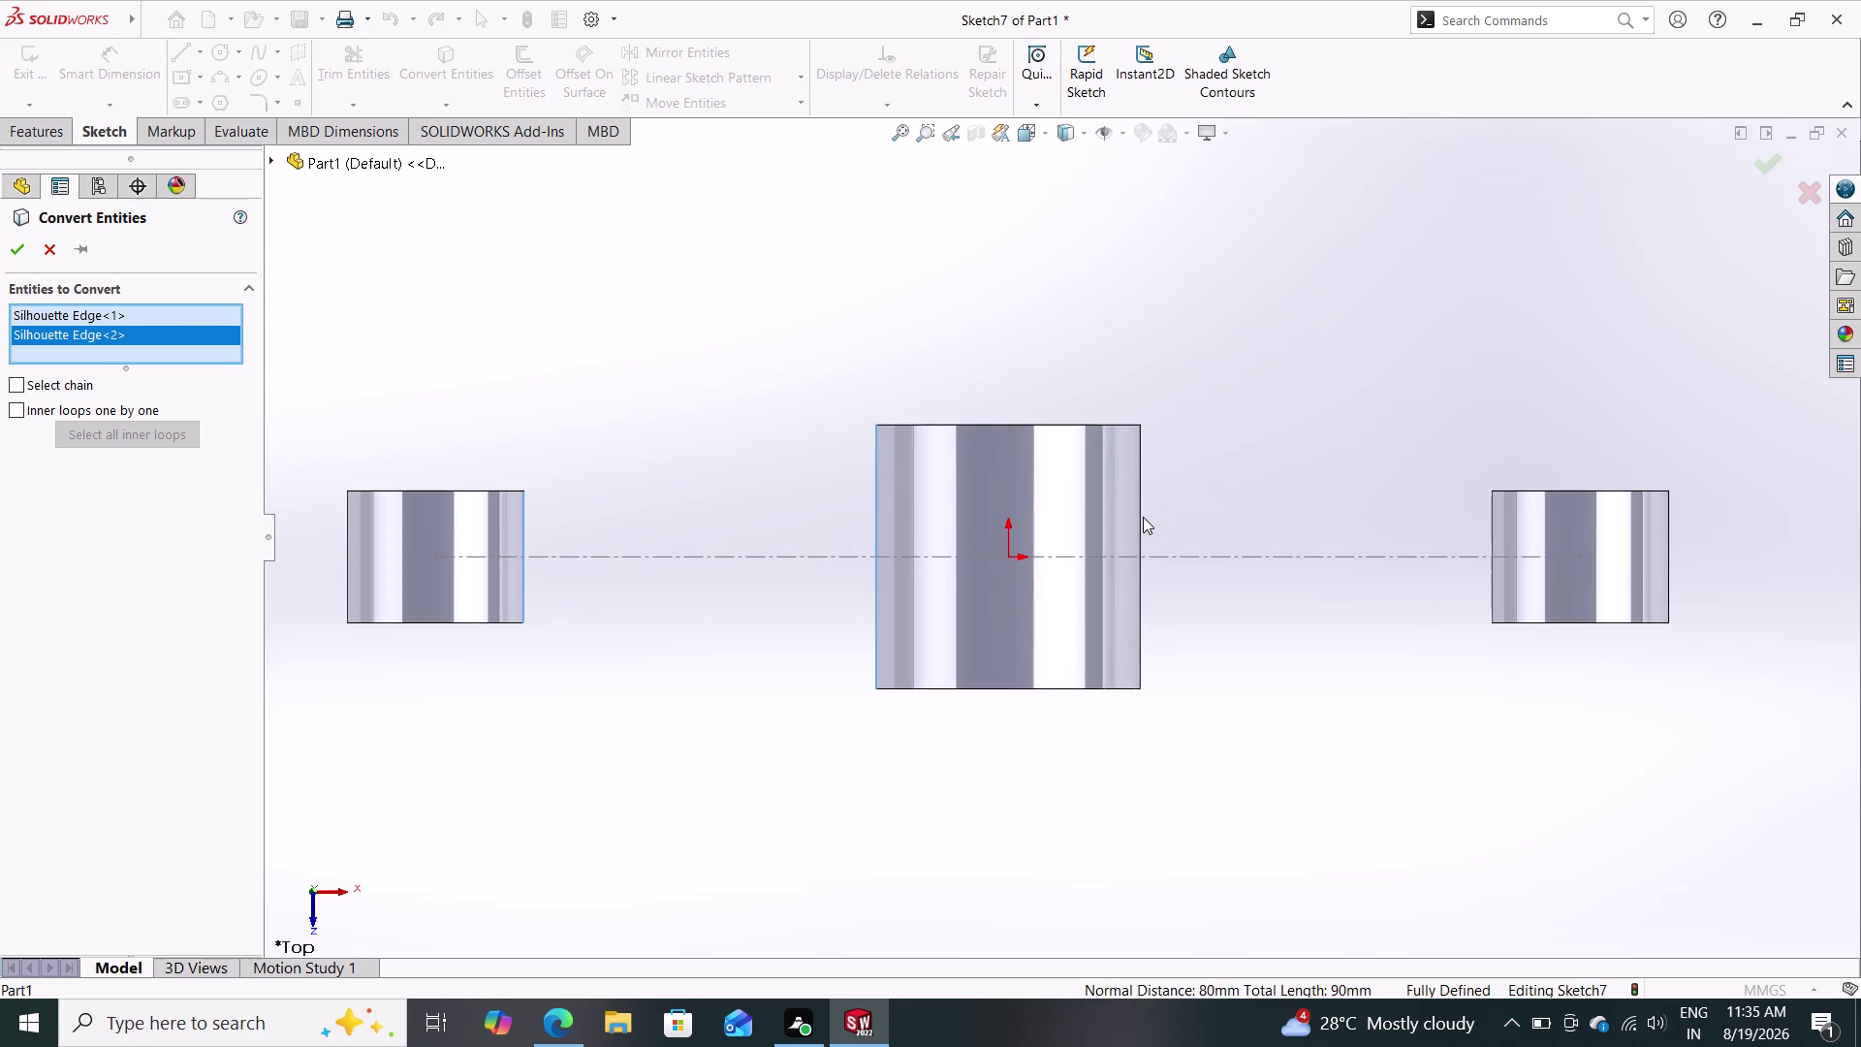
click(1141, 516)
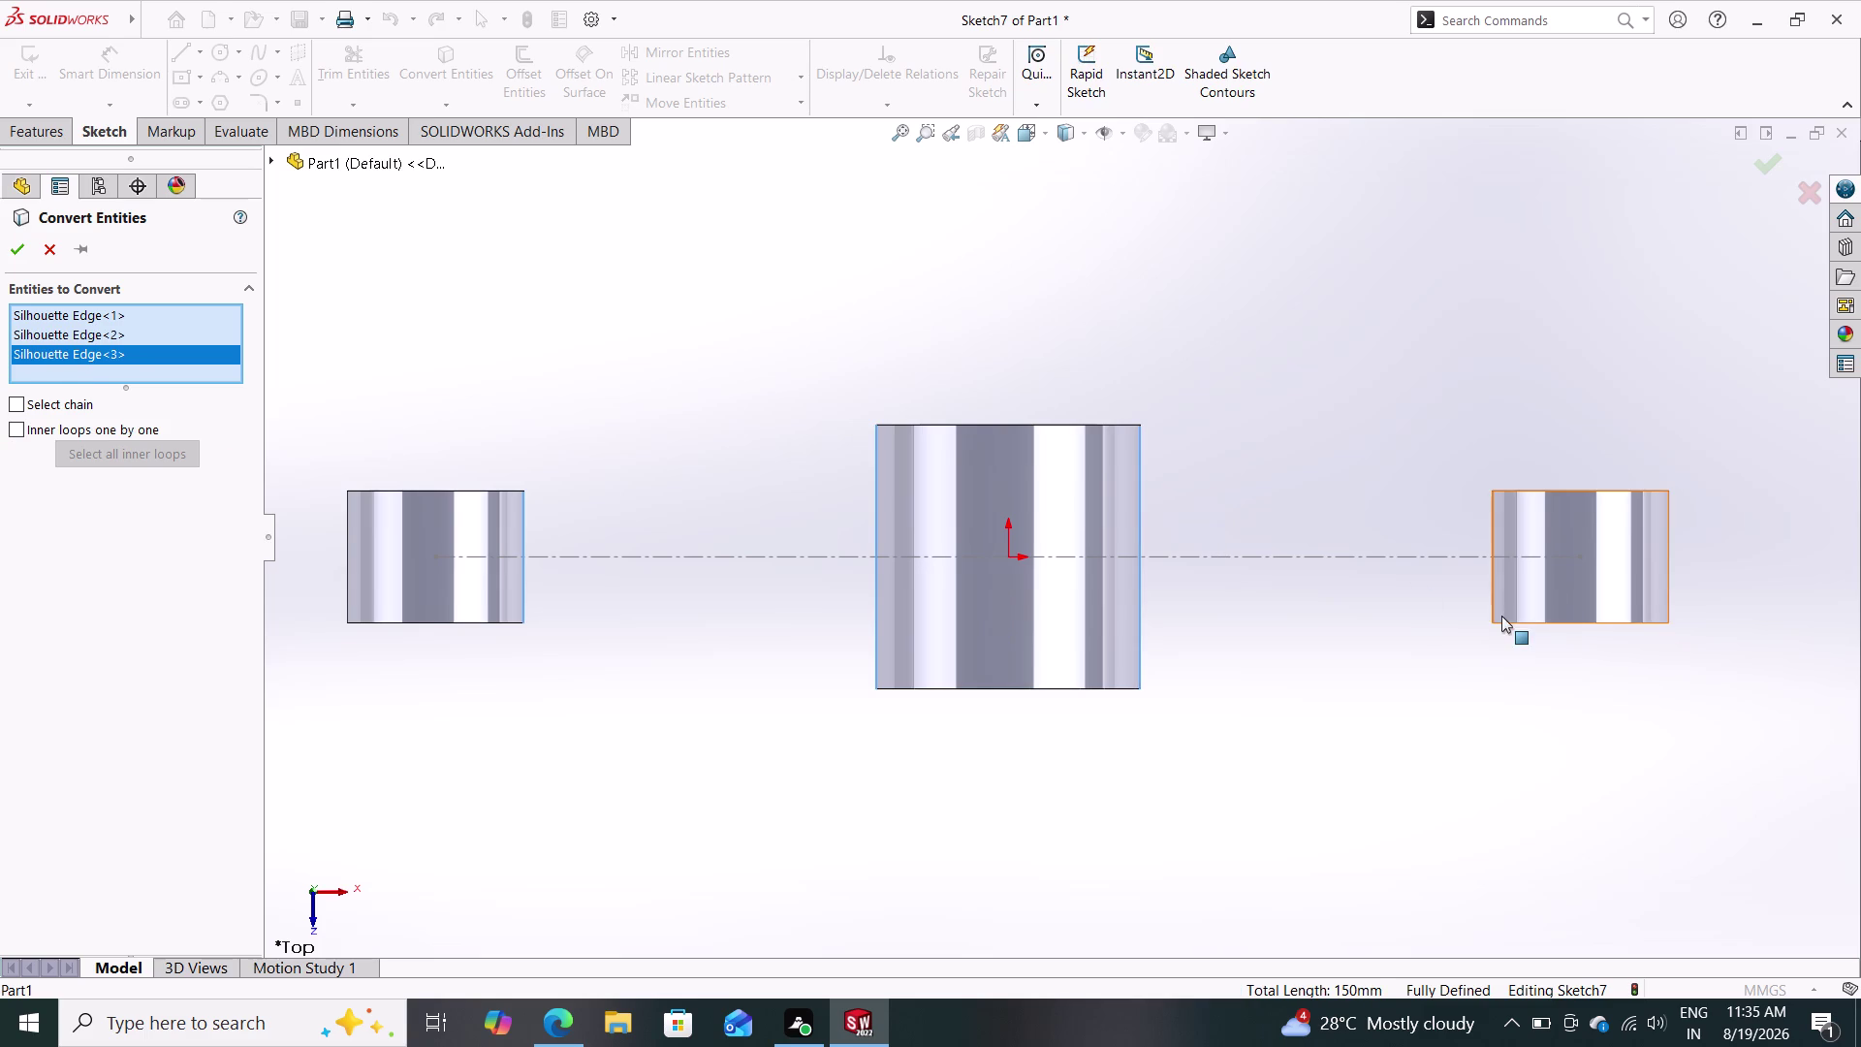
click(1491, 530)
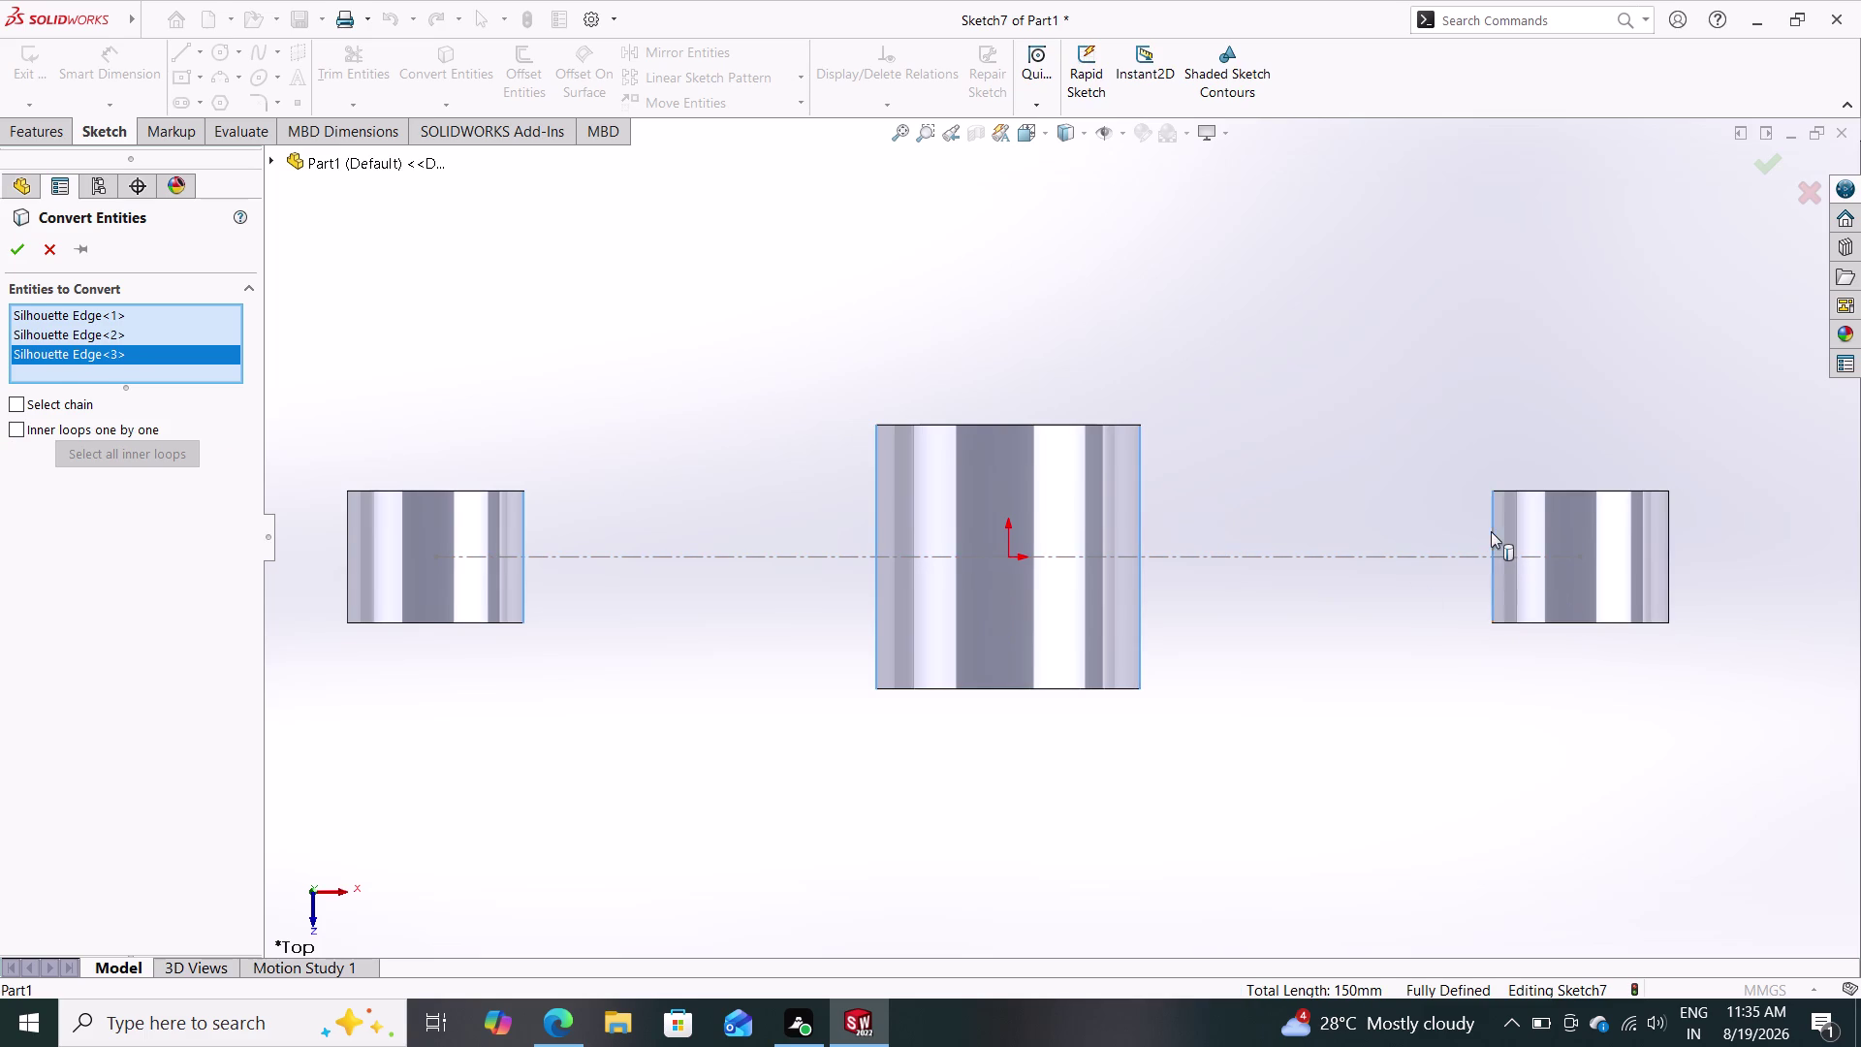
click(16, 241)
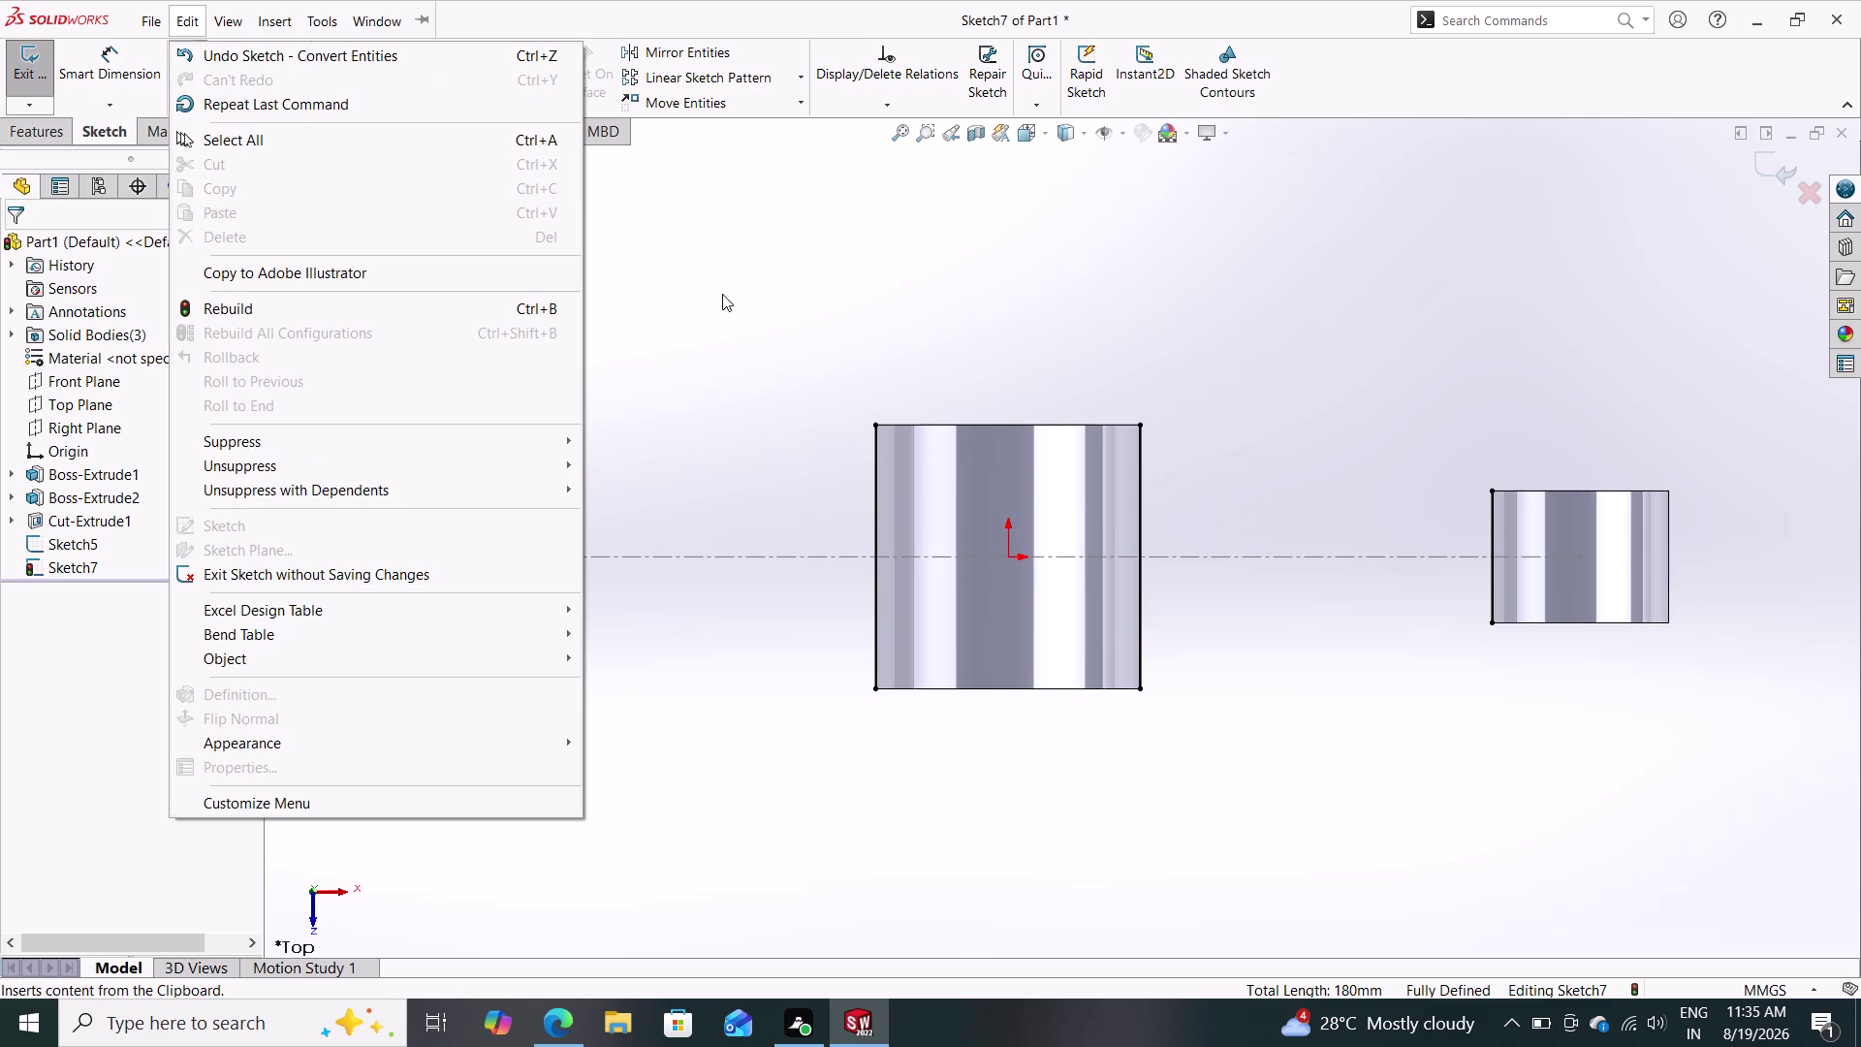
Draw two tapered lines from the left boss's top and bottom corners to the middle boss.
click(701, 301)
click(173, 48)
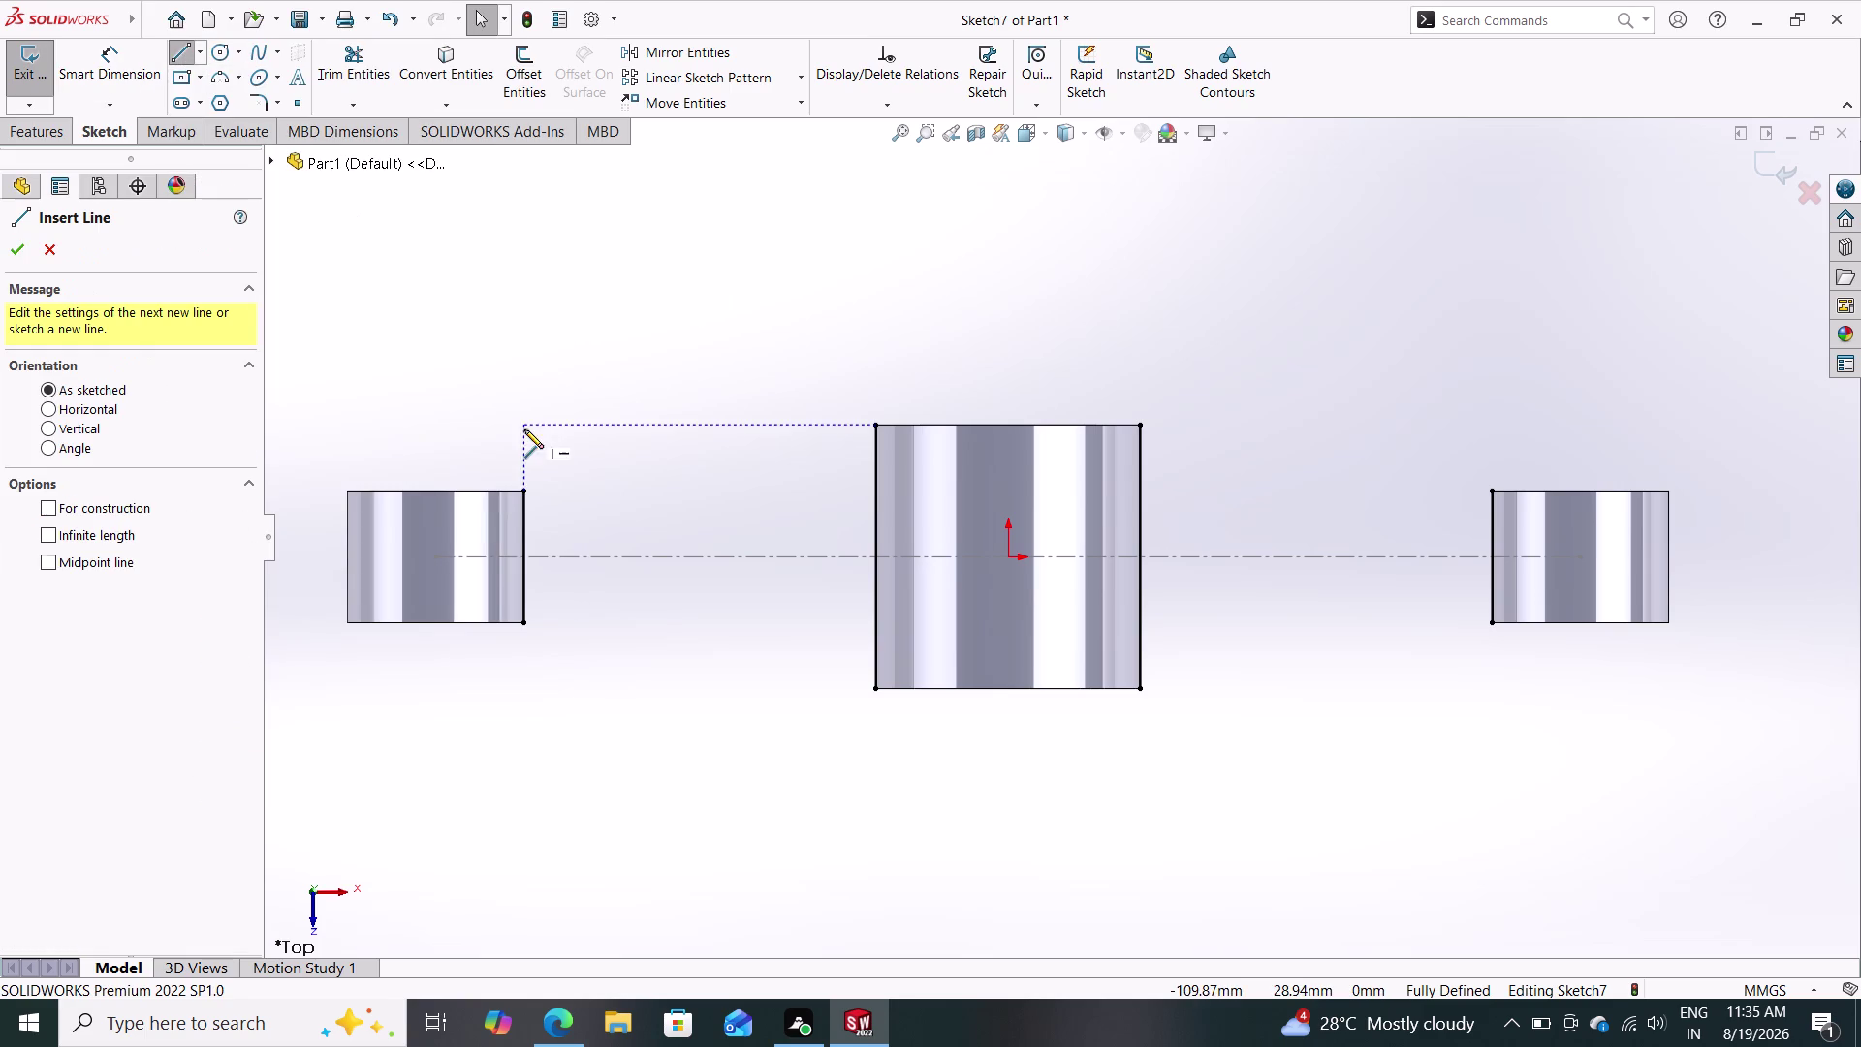
click(522, 488)
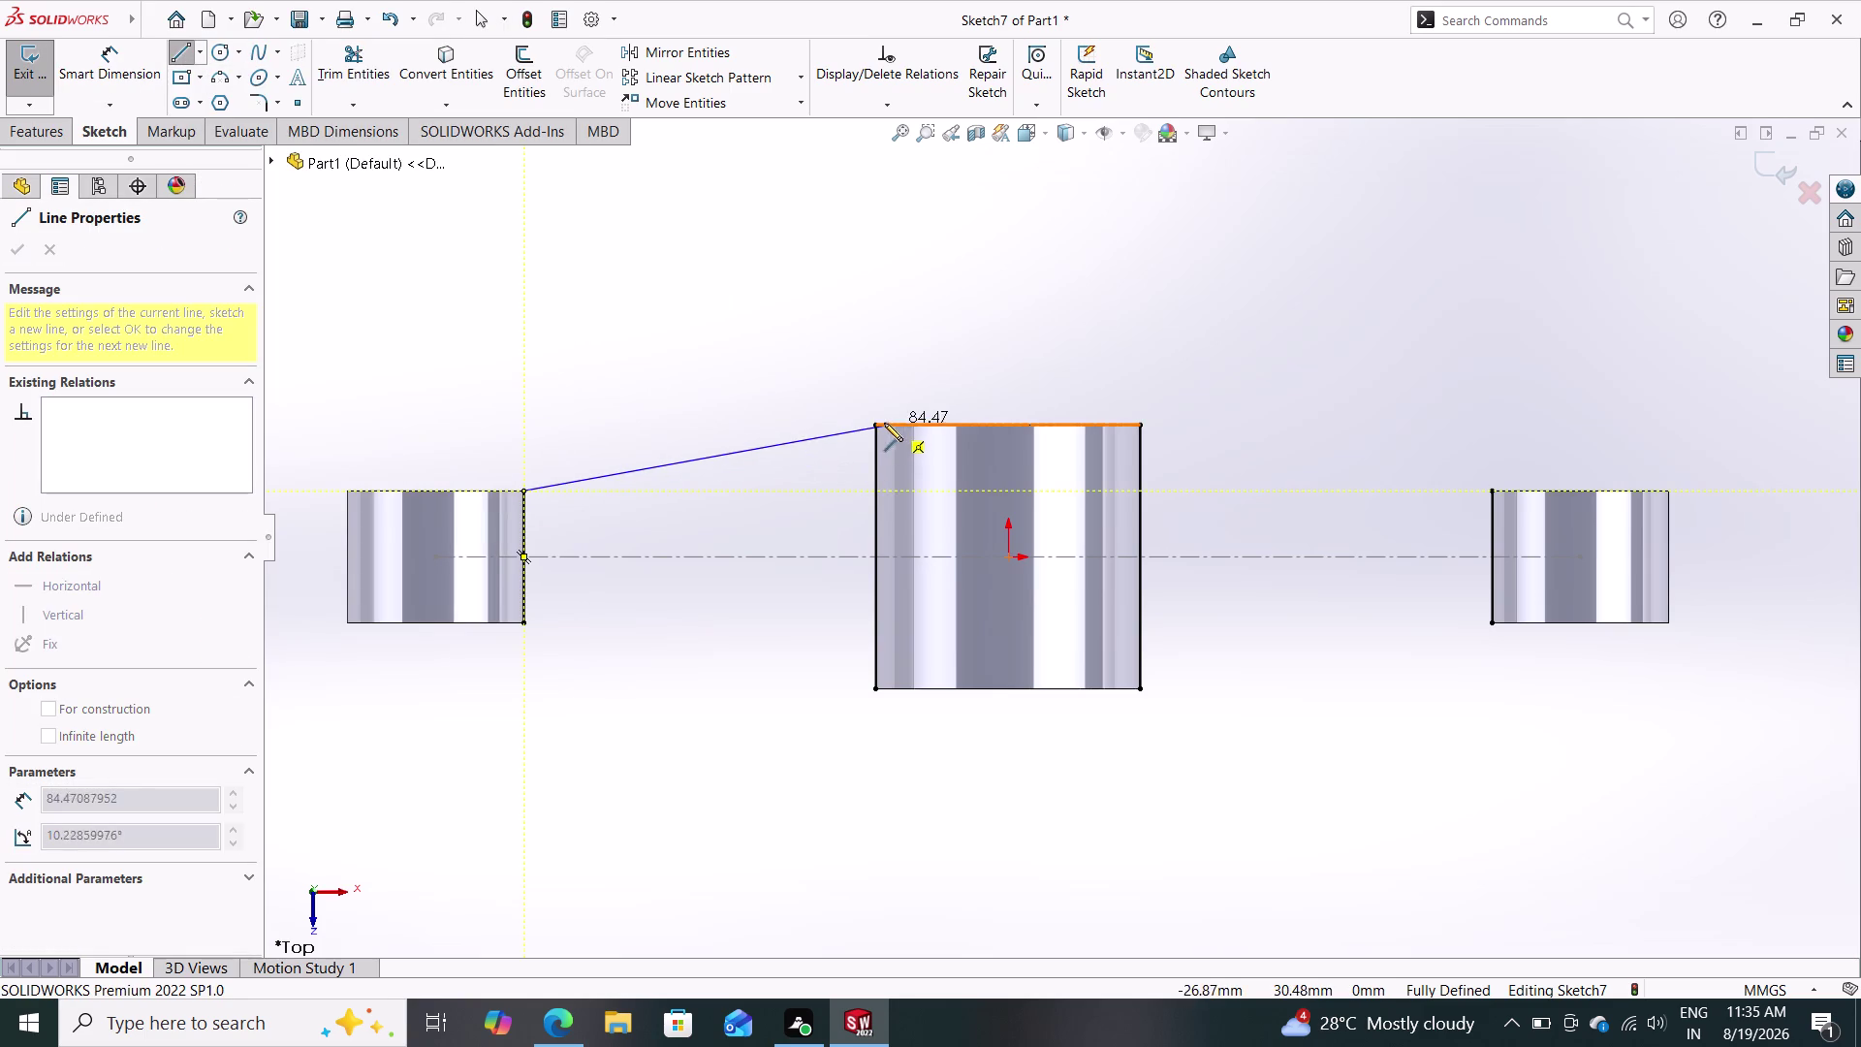
click(874, 425)
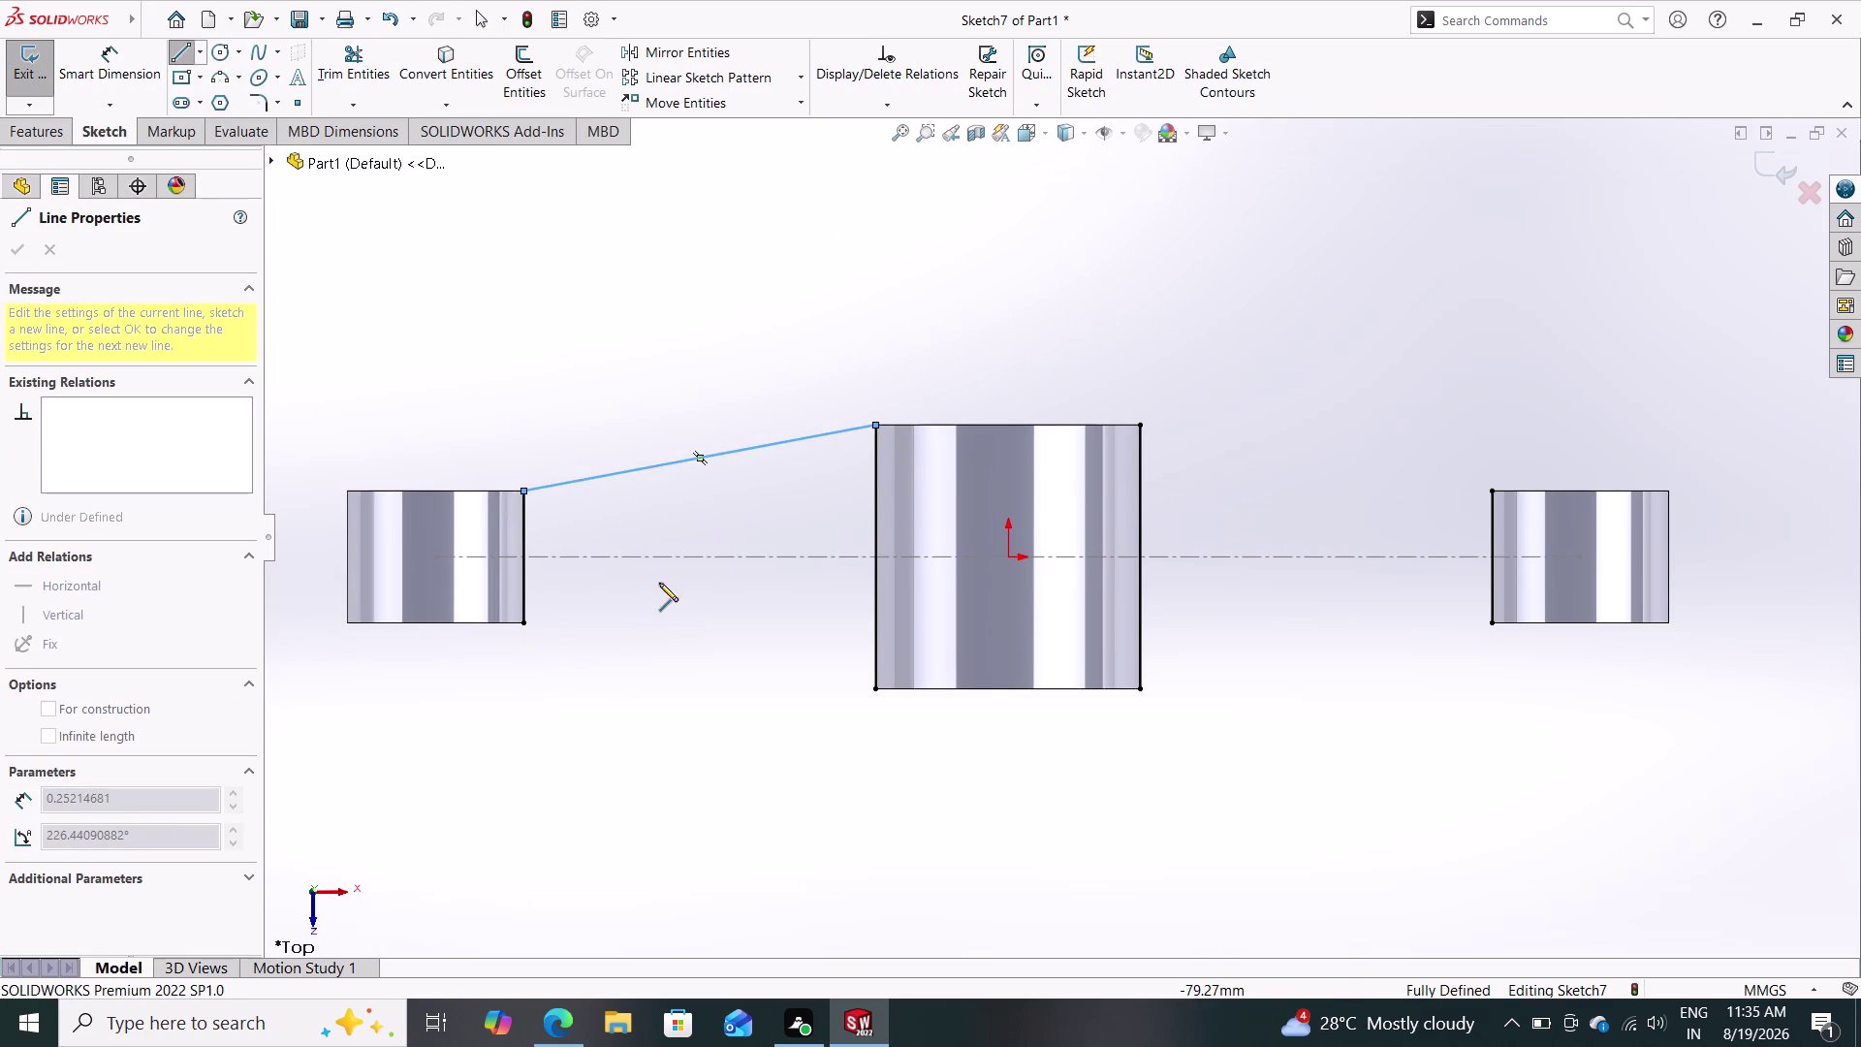
click(526, 625)
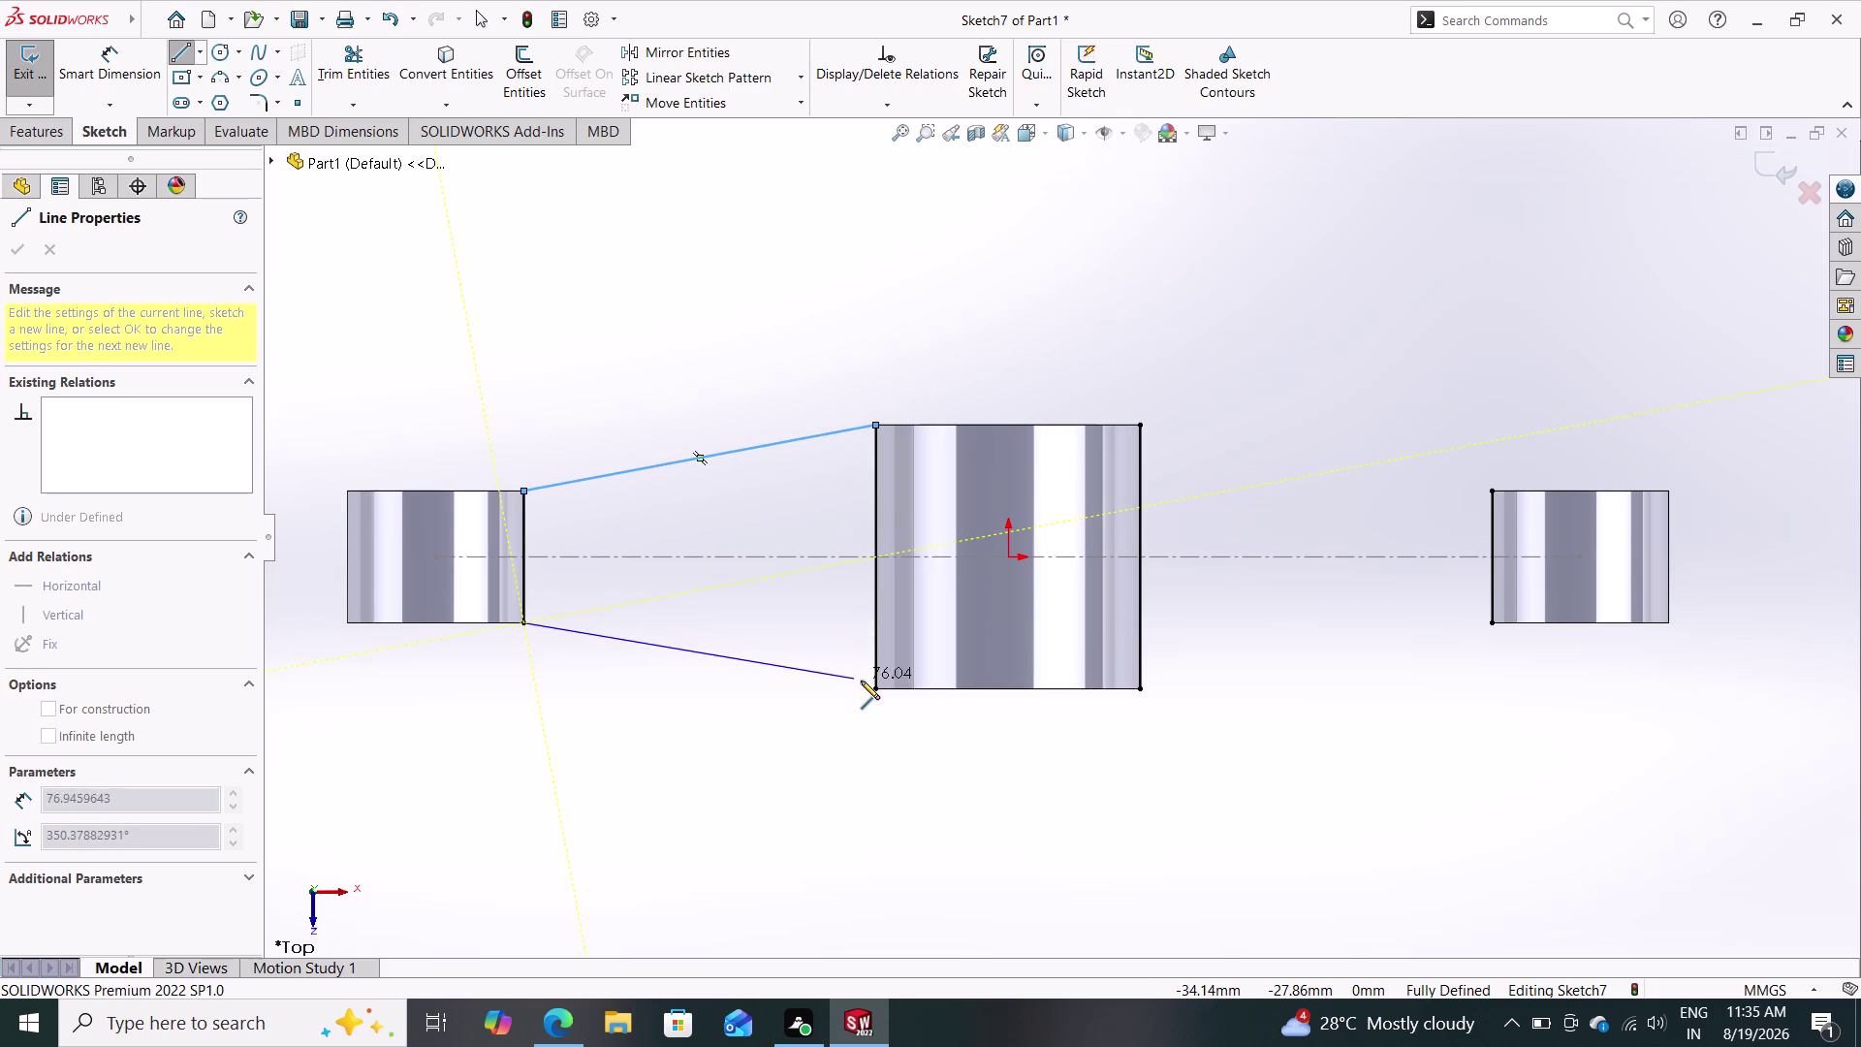
click(871, 688)
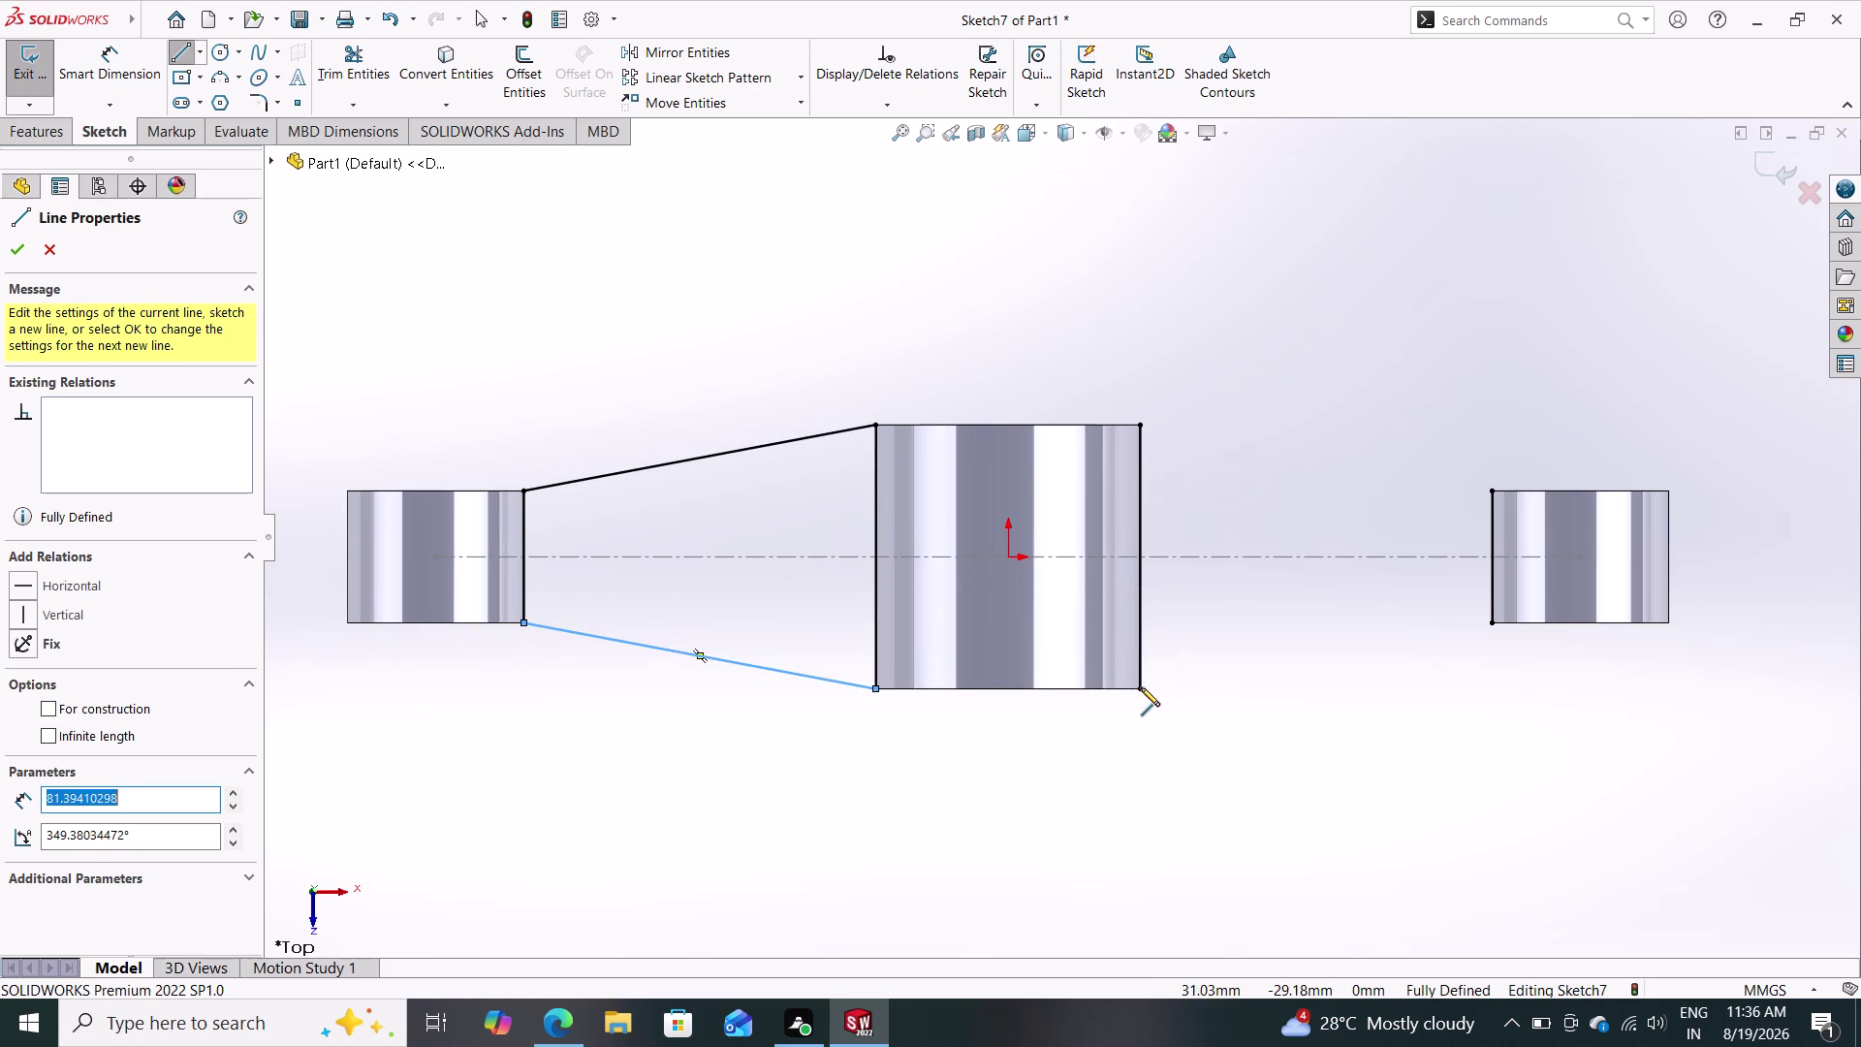
Draw the two tapered lines joining the middle boss to the right boss.
click(1140, 687)
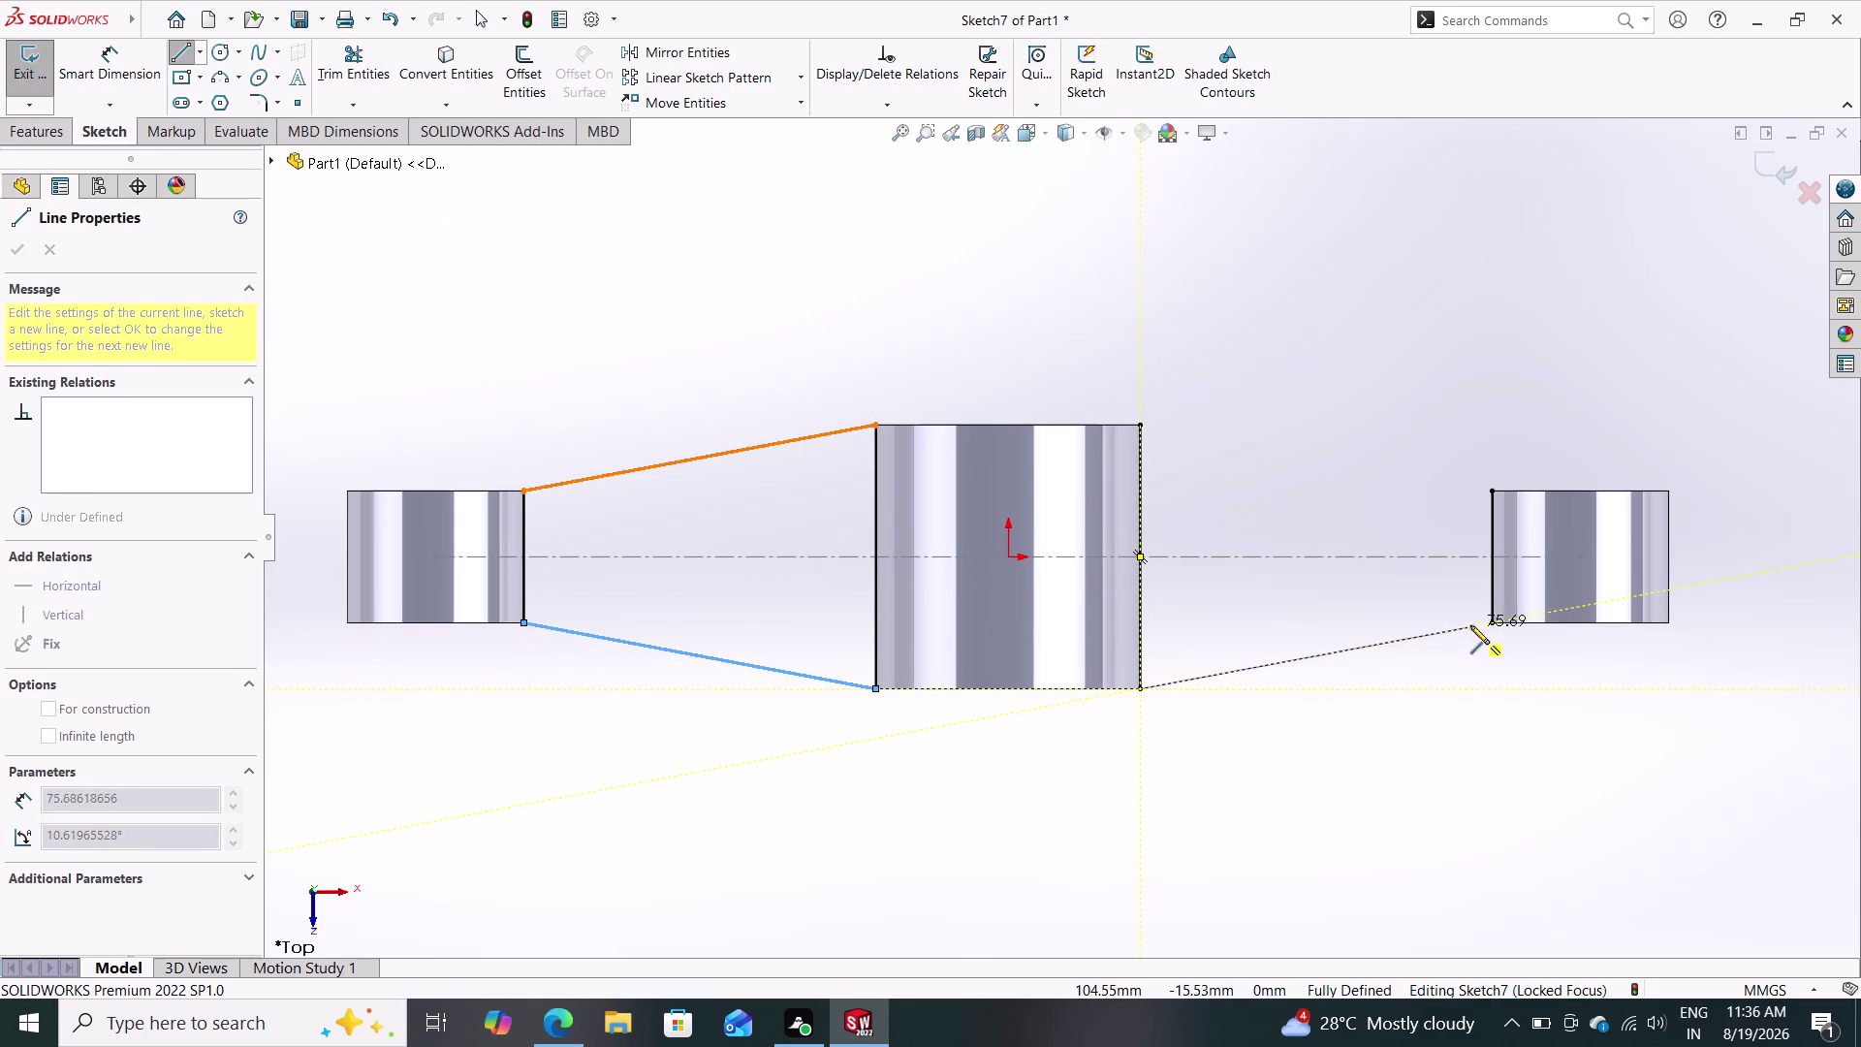
click(1489, 628)
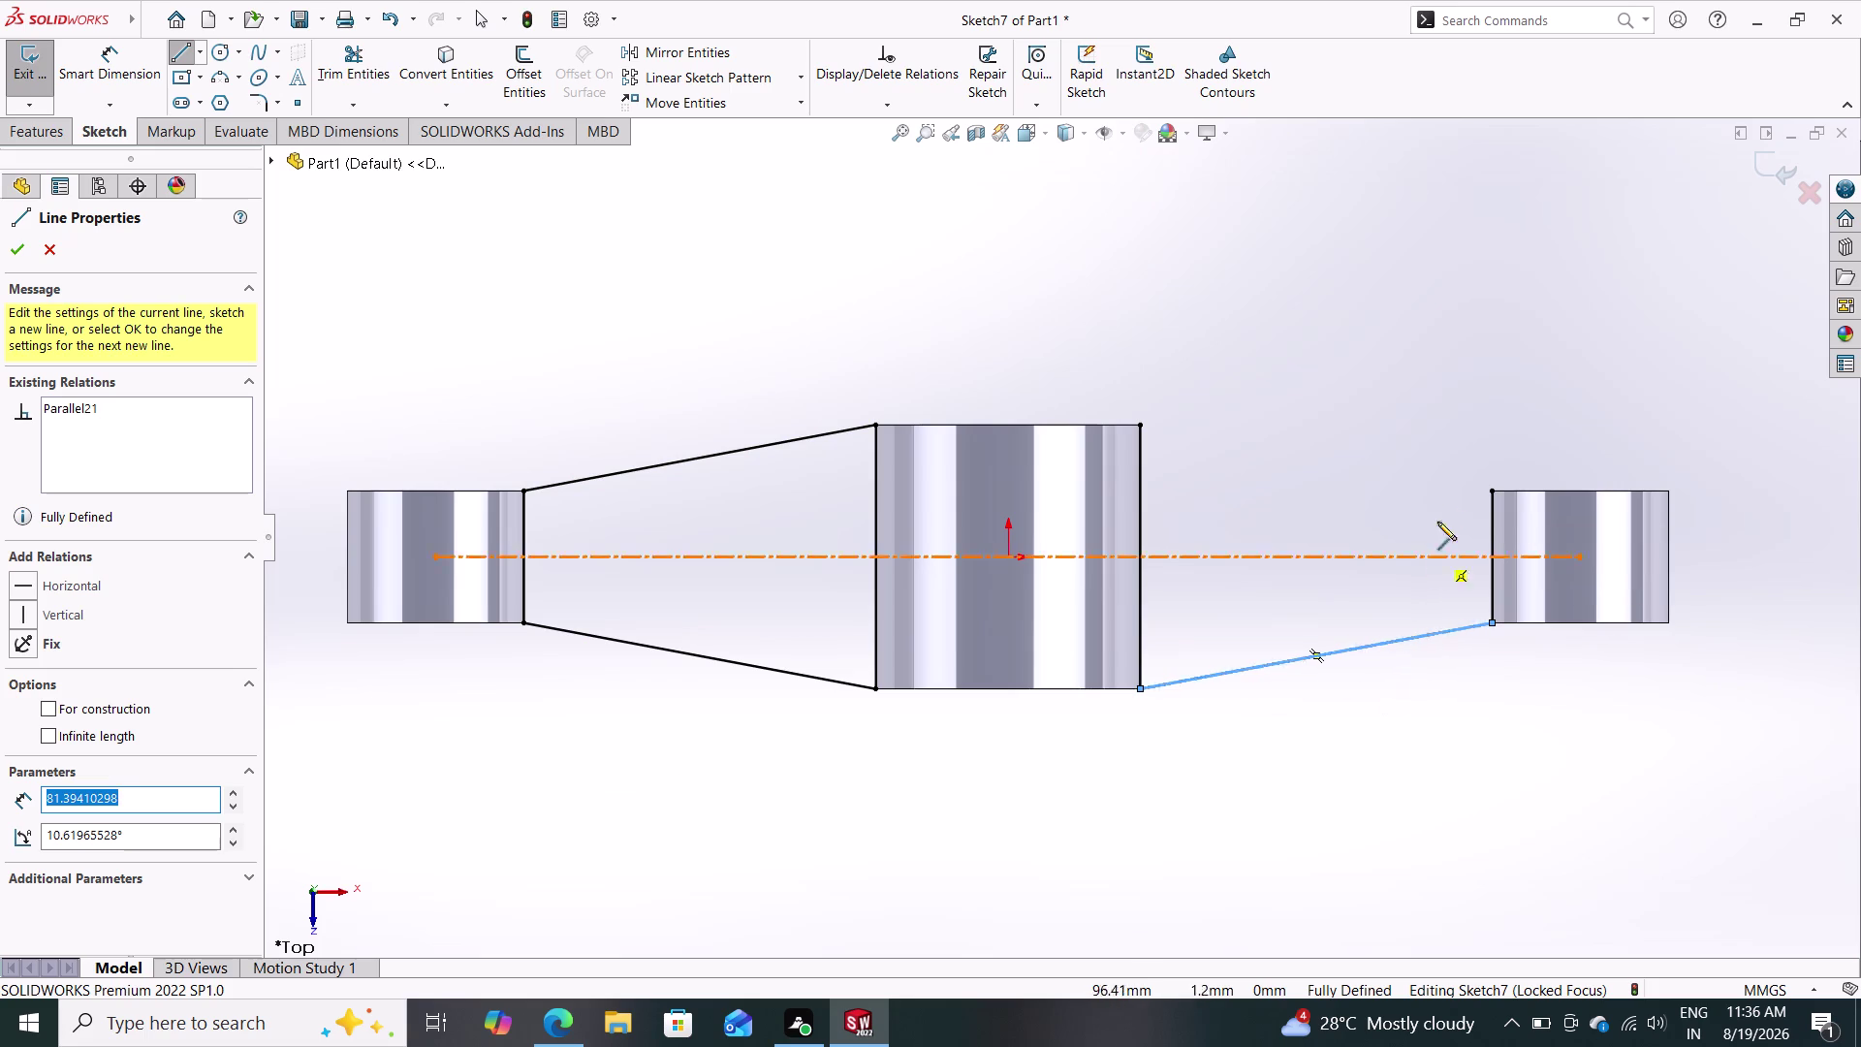
click(1490, 493)
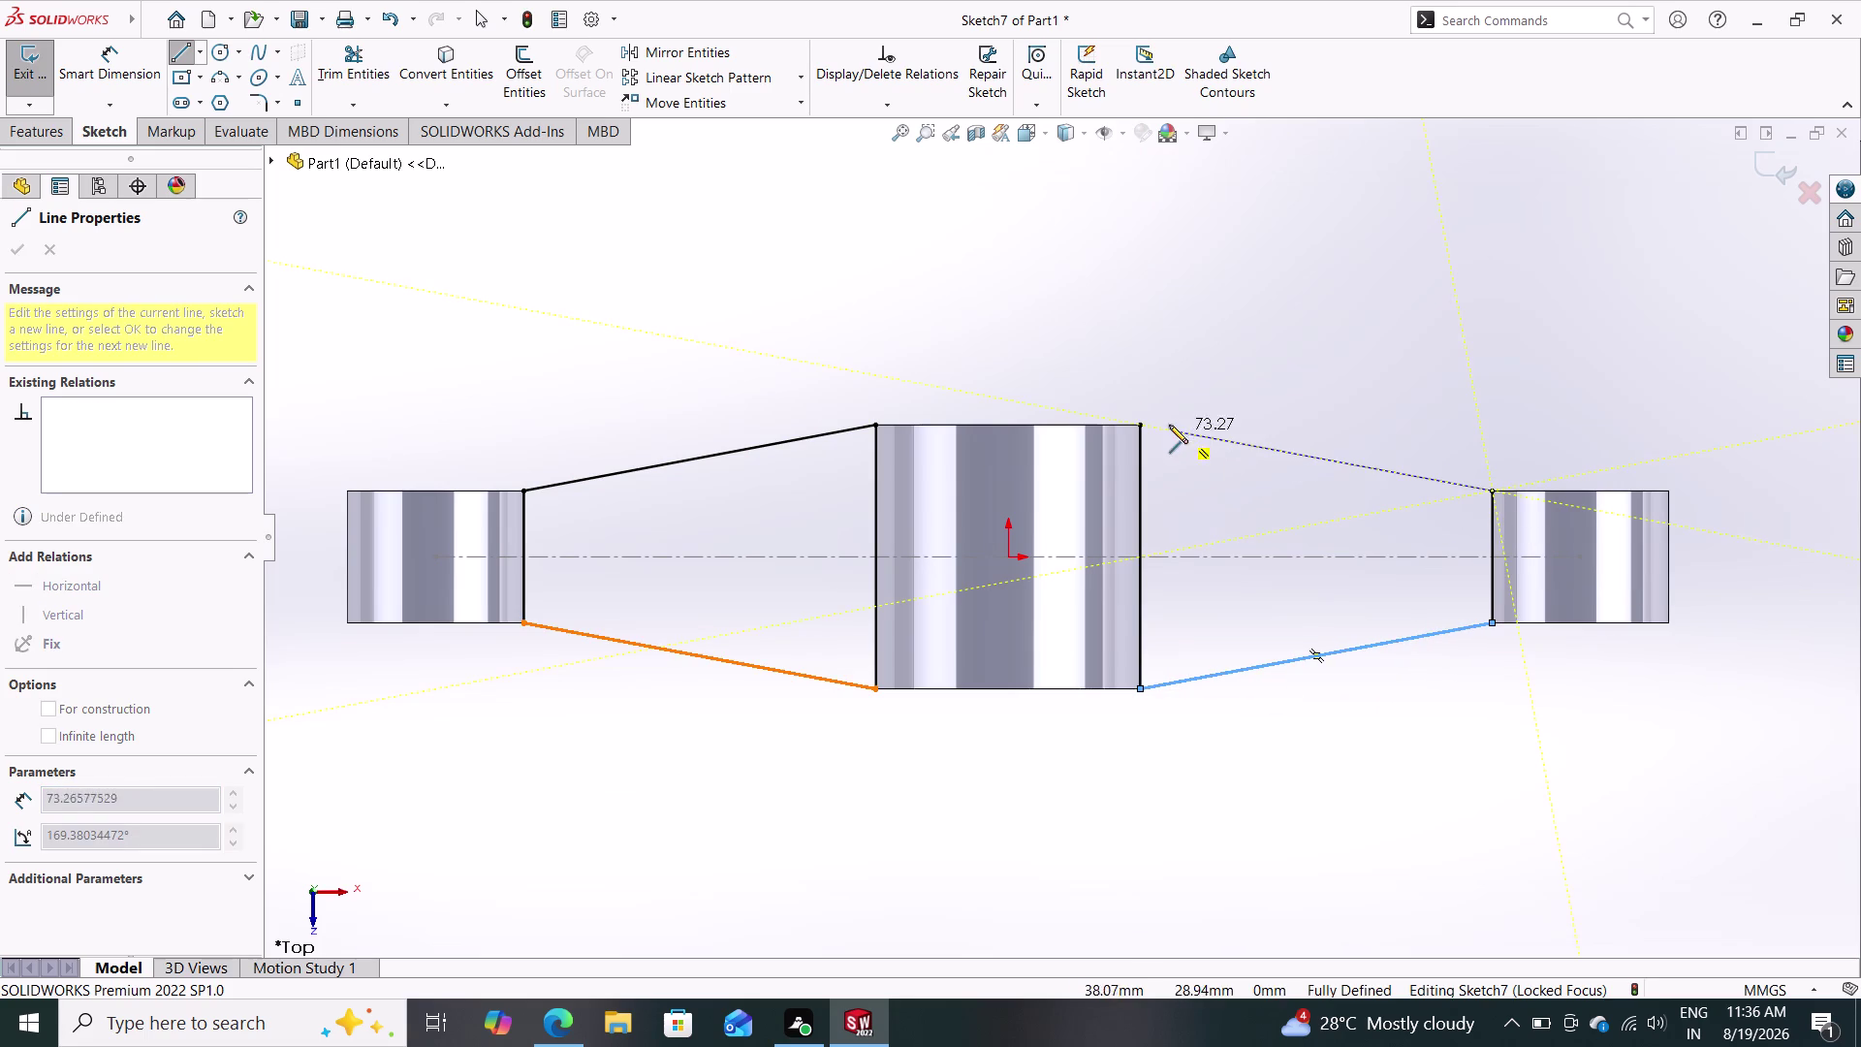
click(1143, 425)
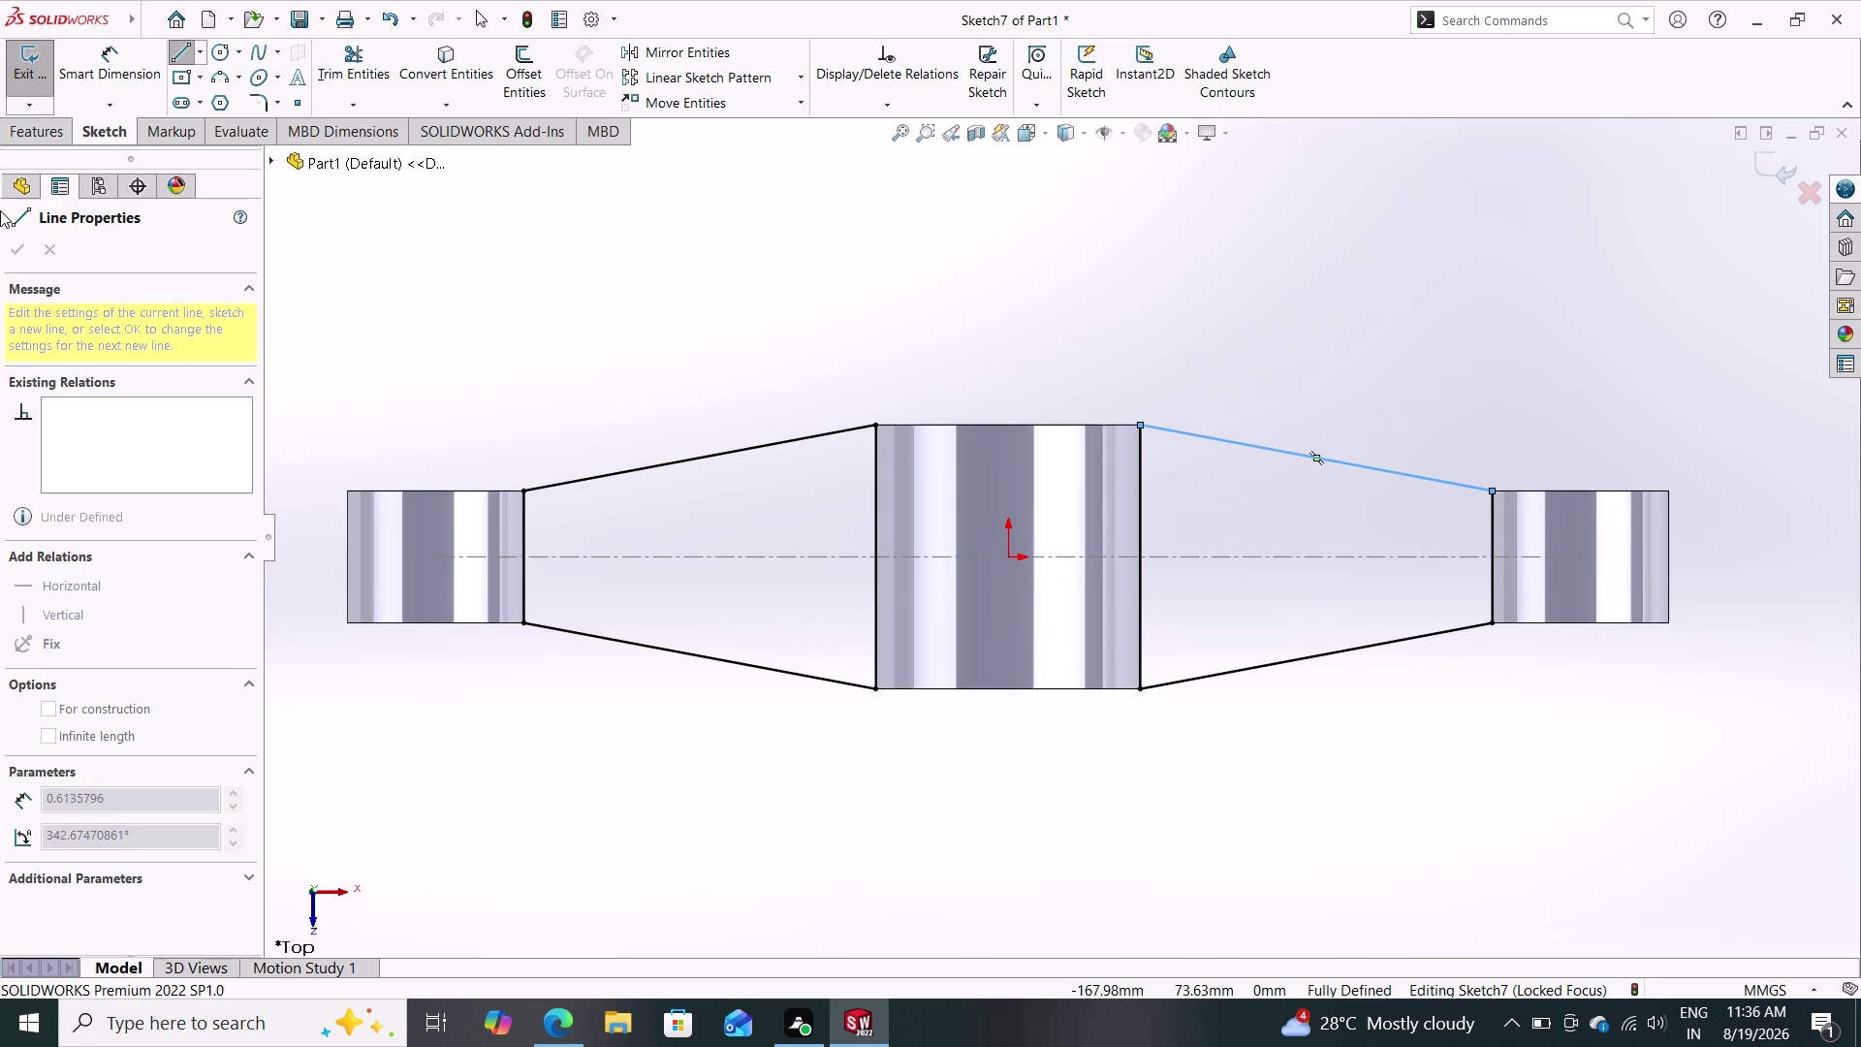
key(Escape)
key(Escape)
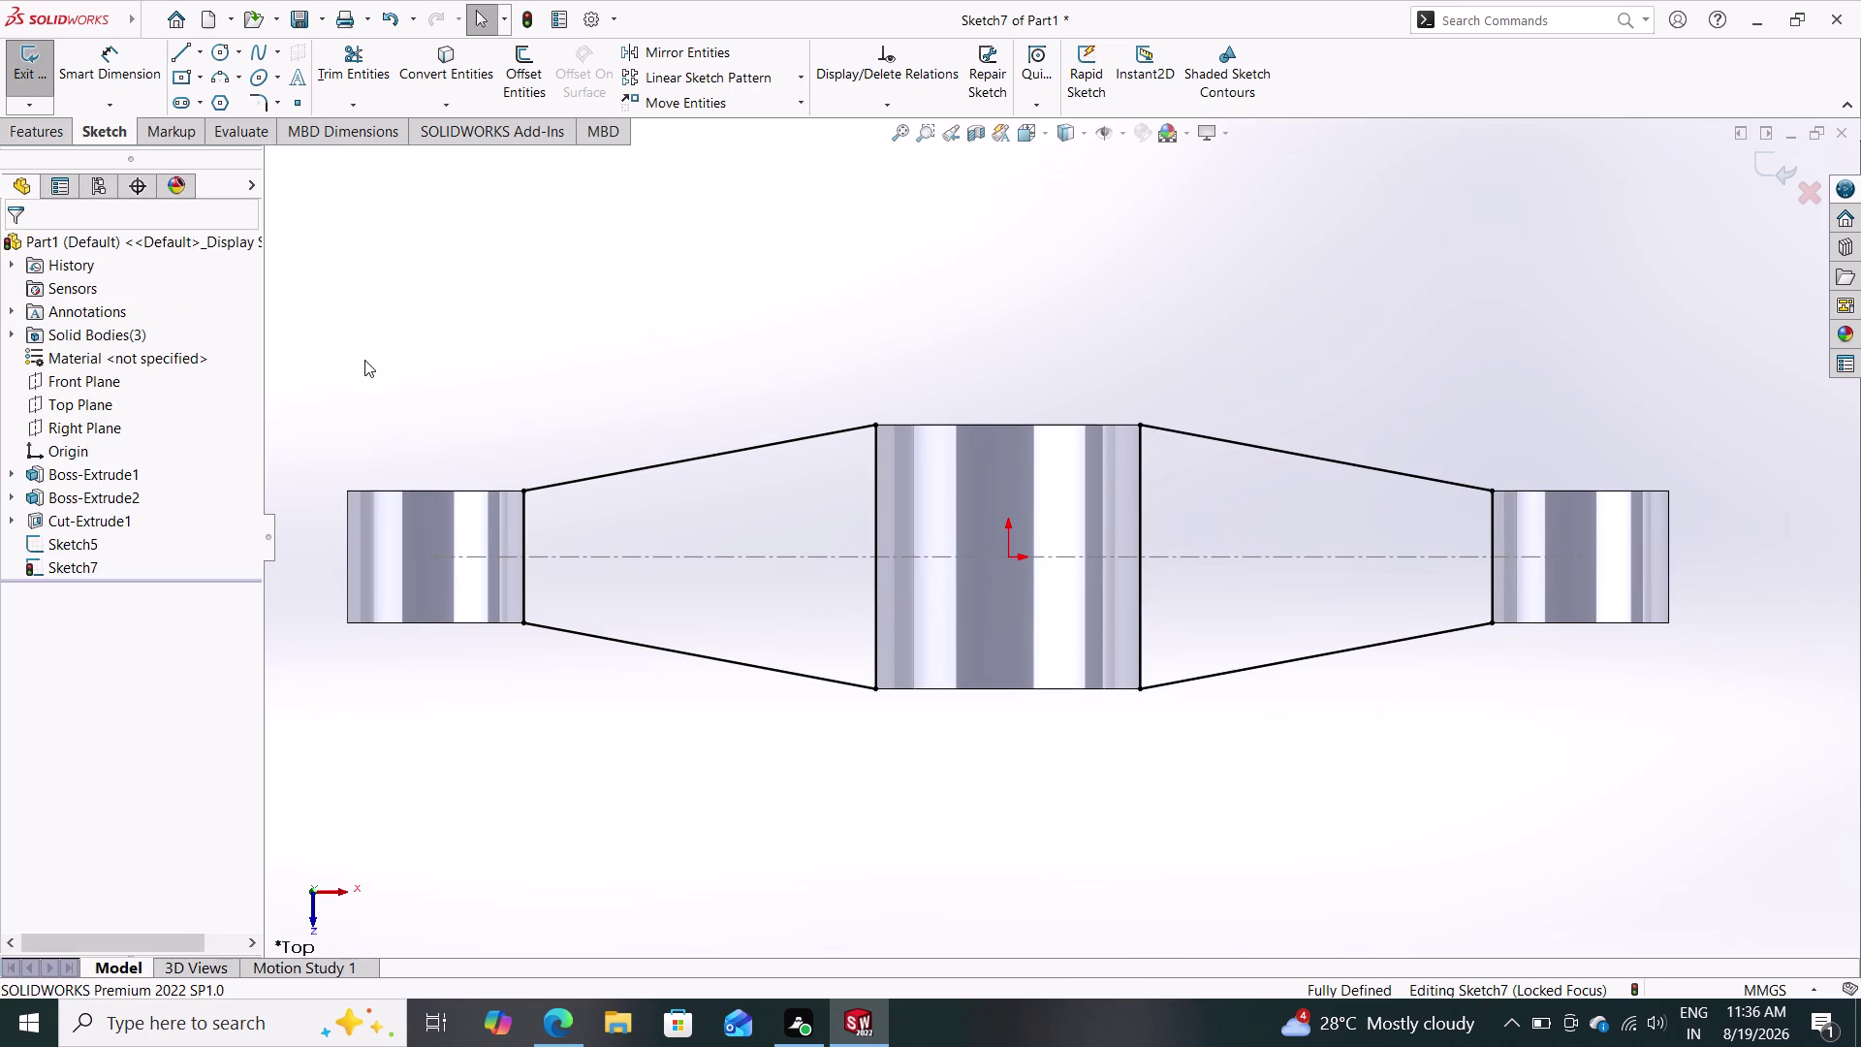
click(35, 134)
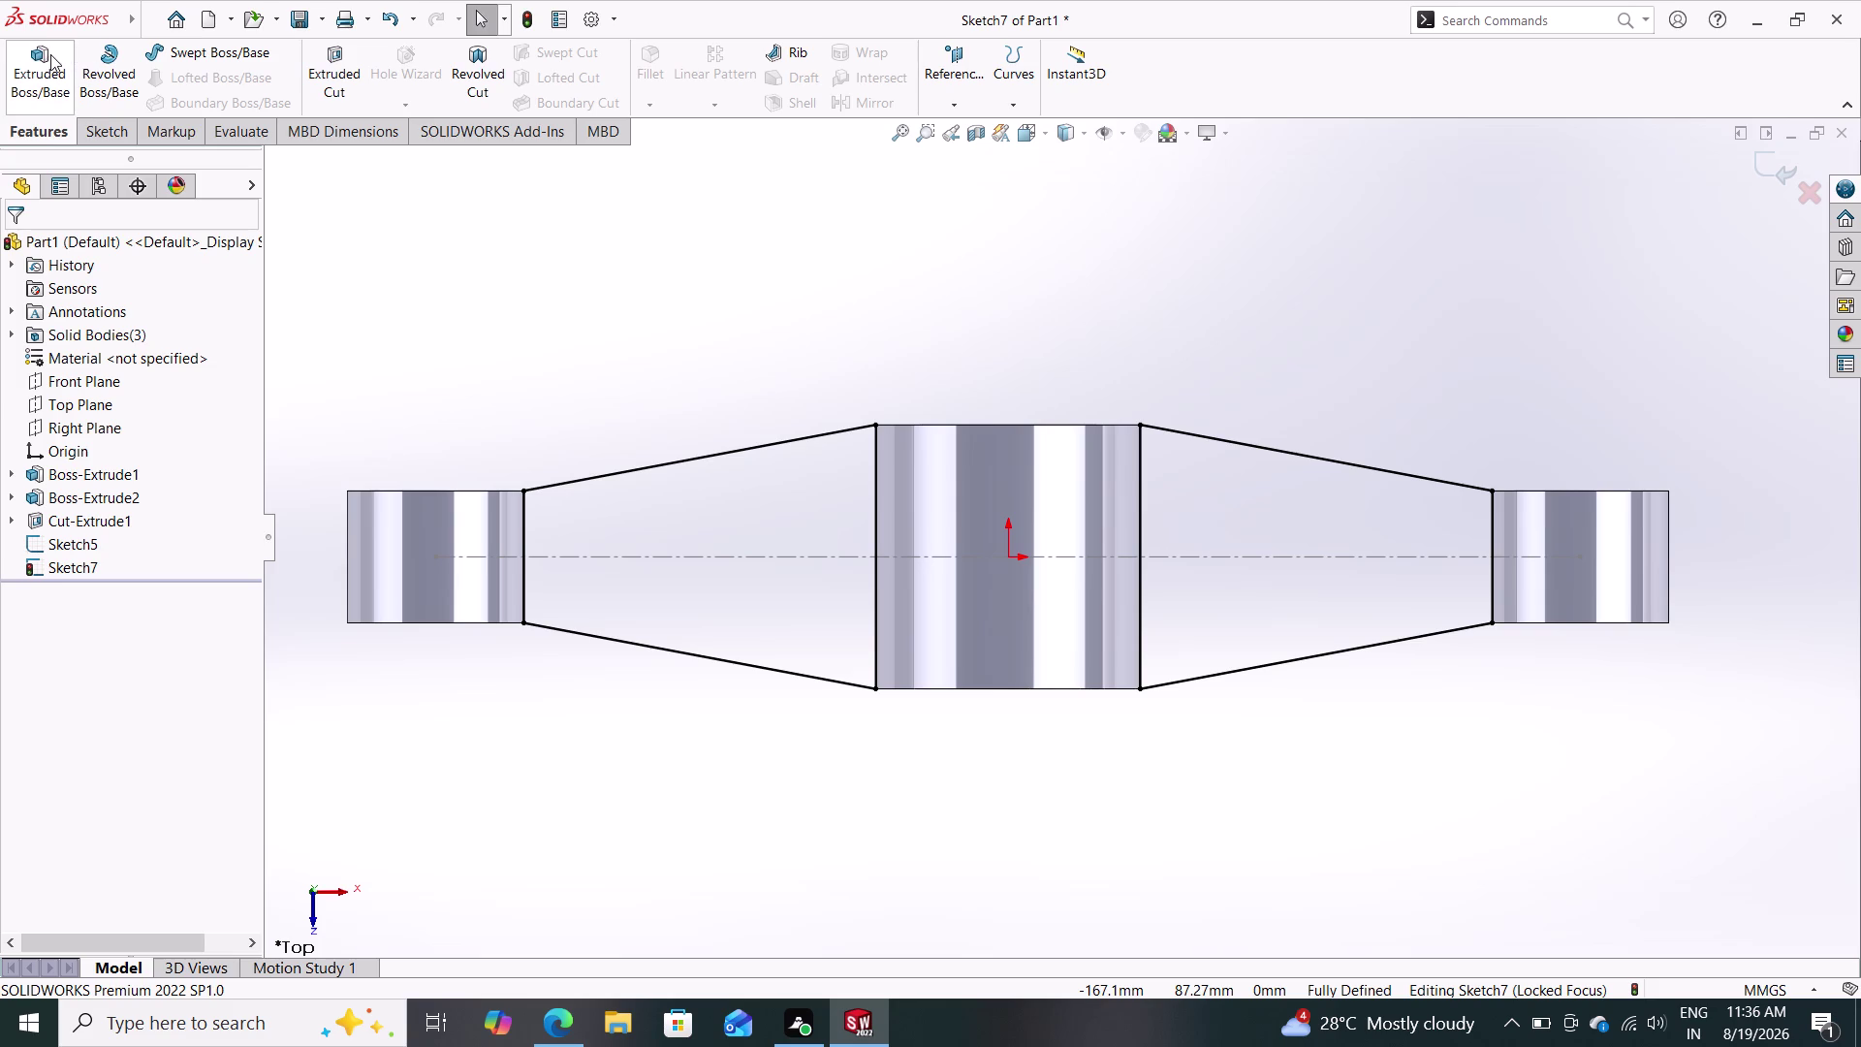
Start a mid-plane Boss-Extrude of the arms and preview a 30 mm depth.
click(48, 56)
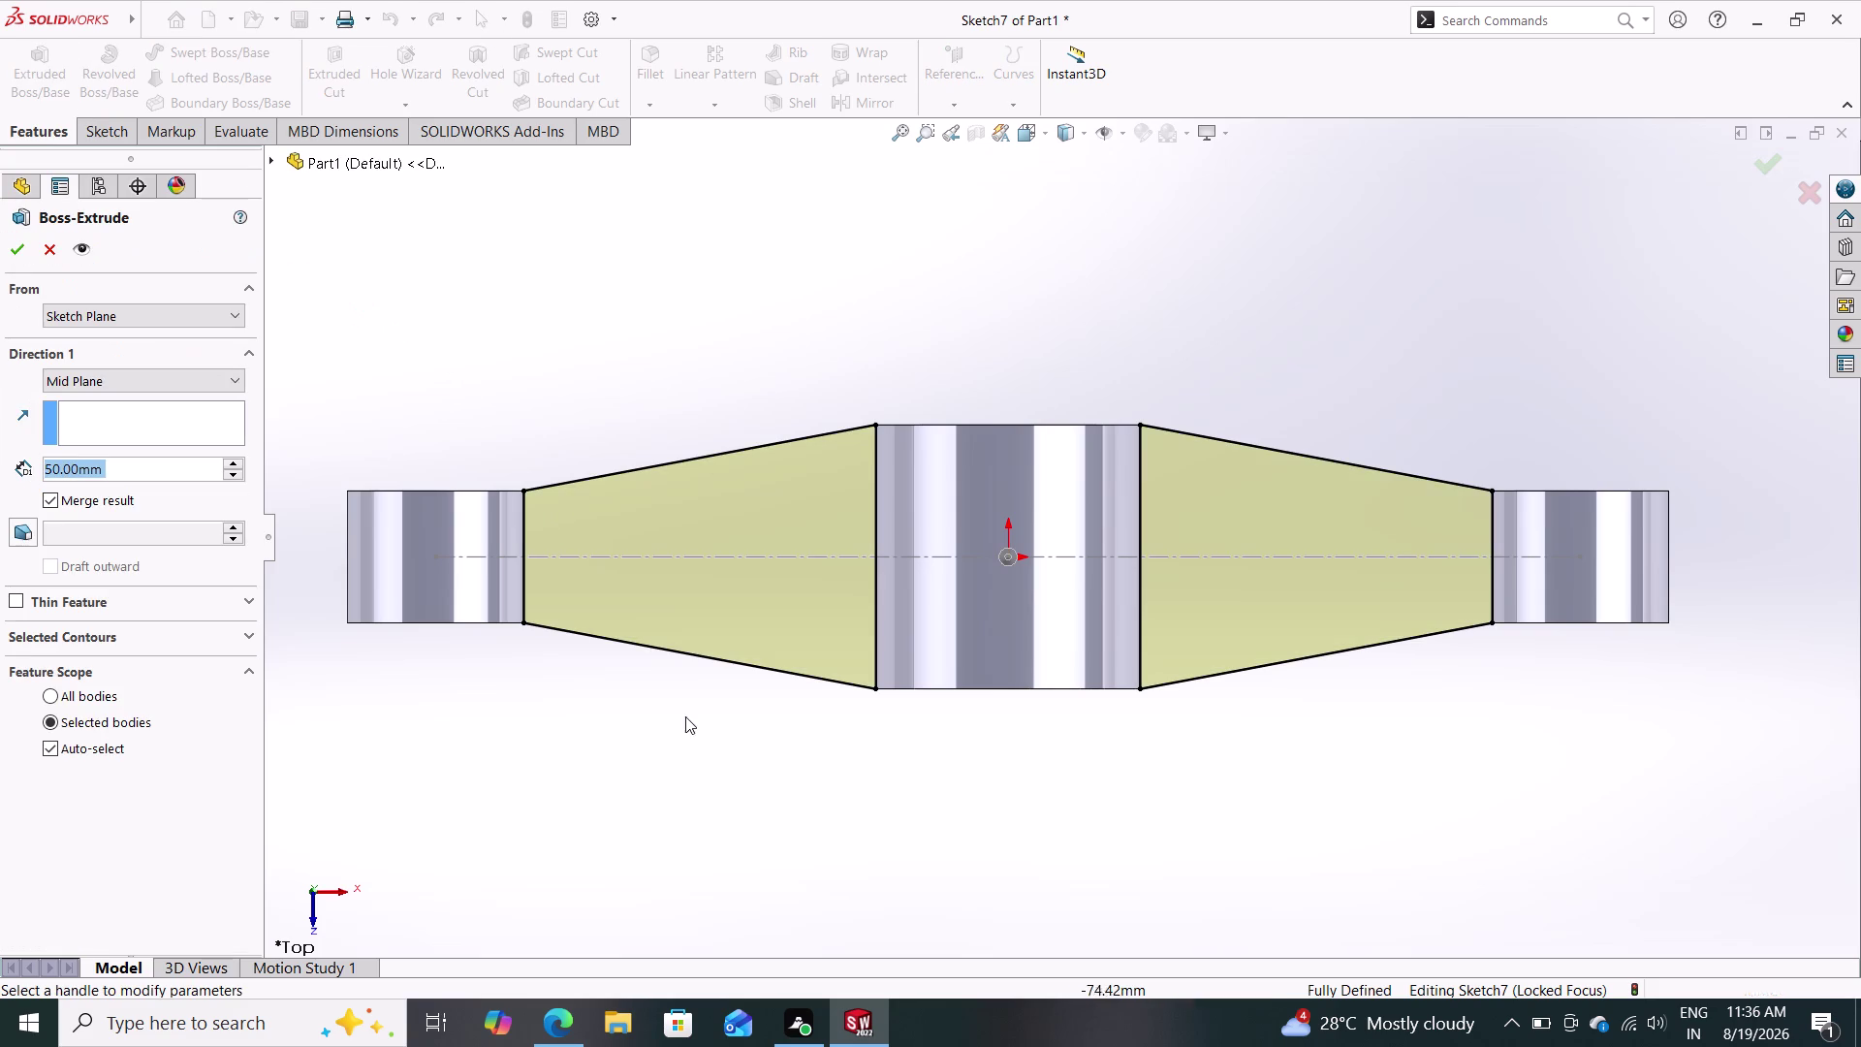
middle_drag(710, 765, 692, 636)
middle_drag(735, 673, 731, 612)
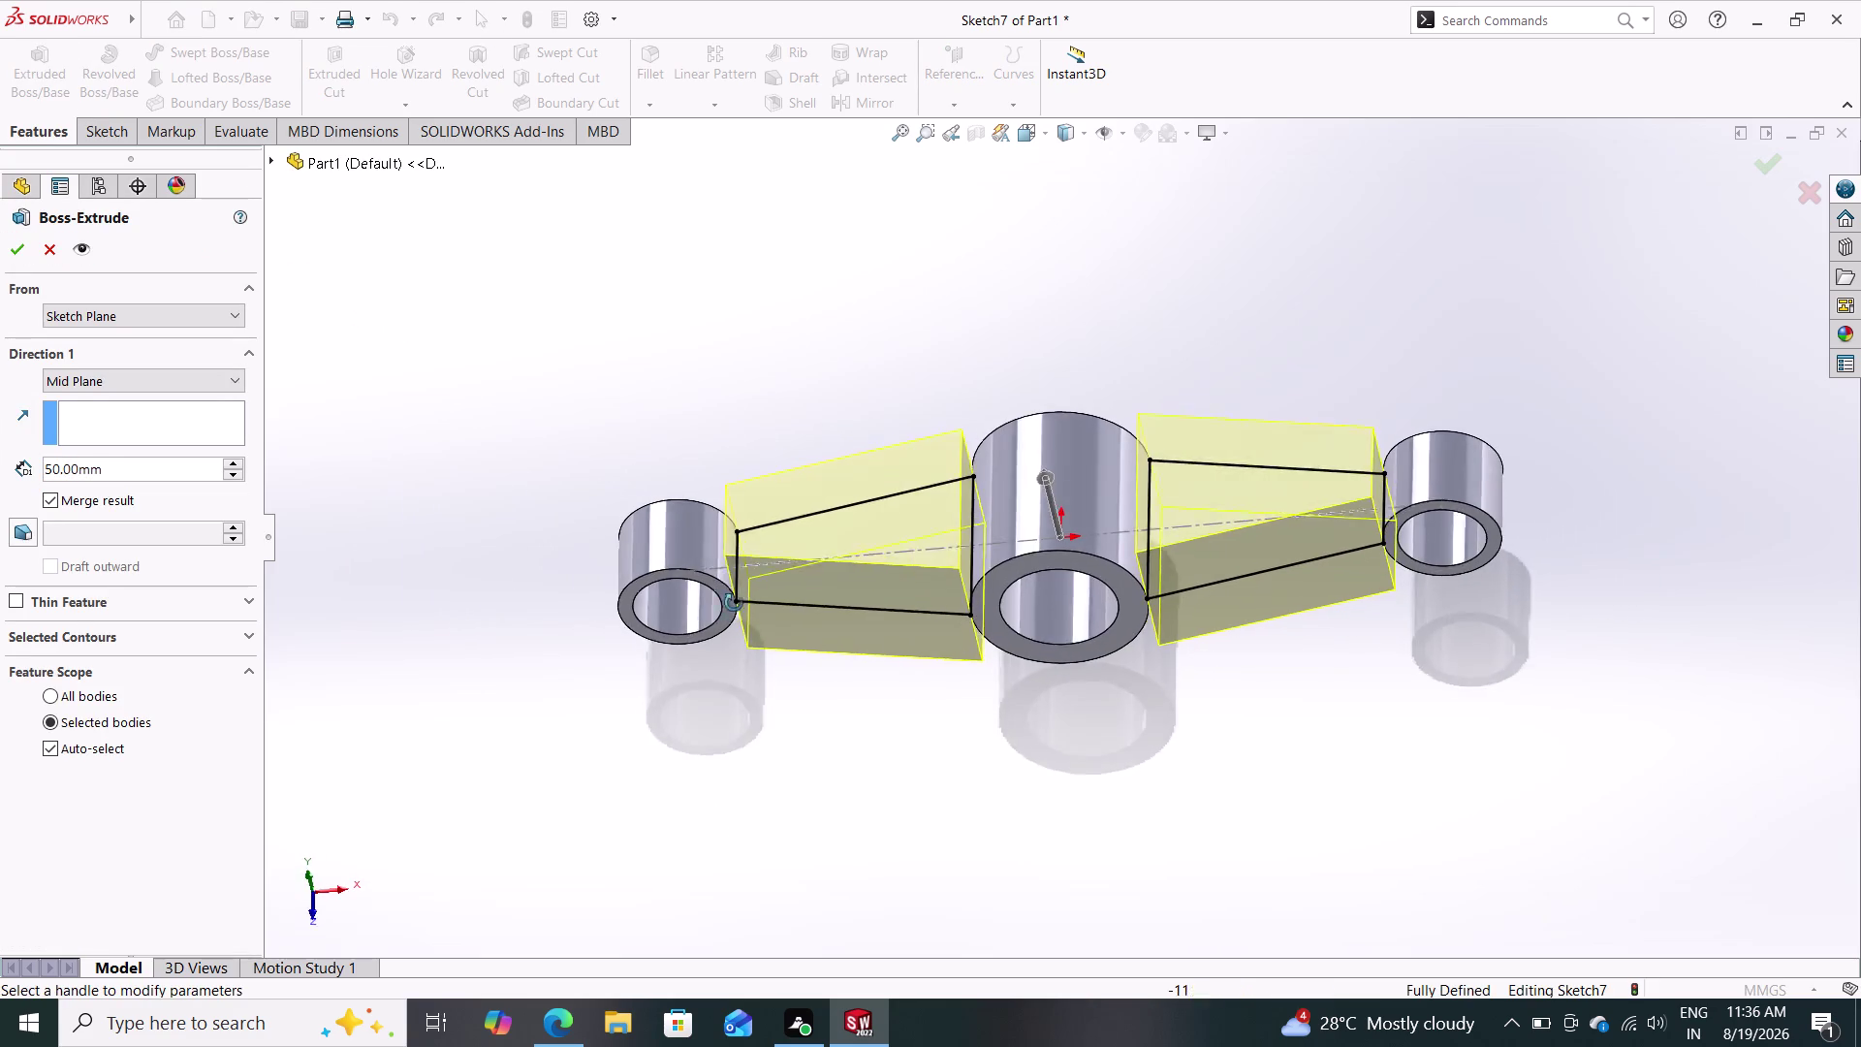
middle_drag(731, 613, 747, 443)
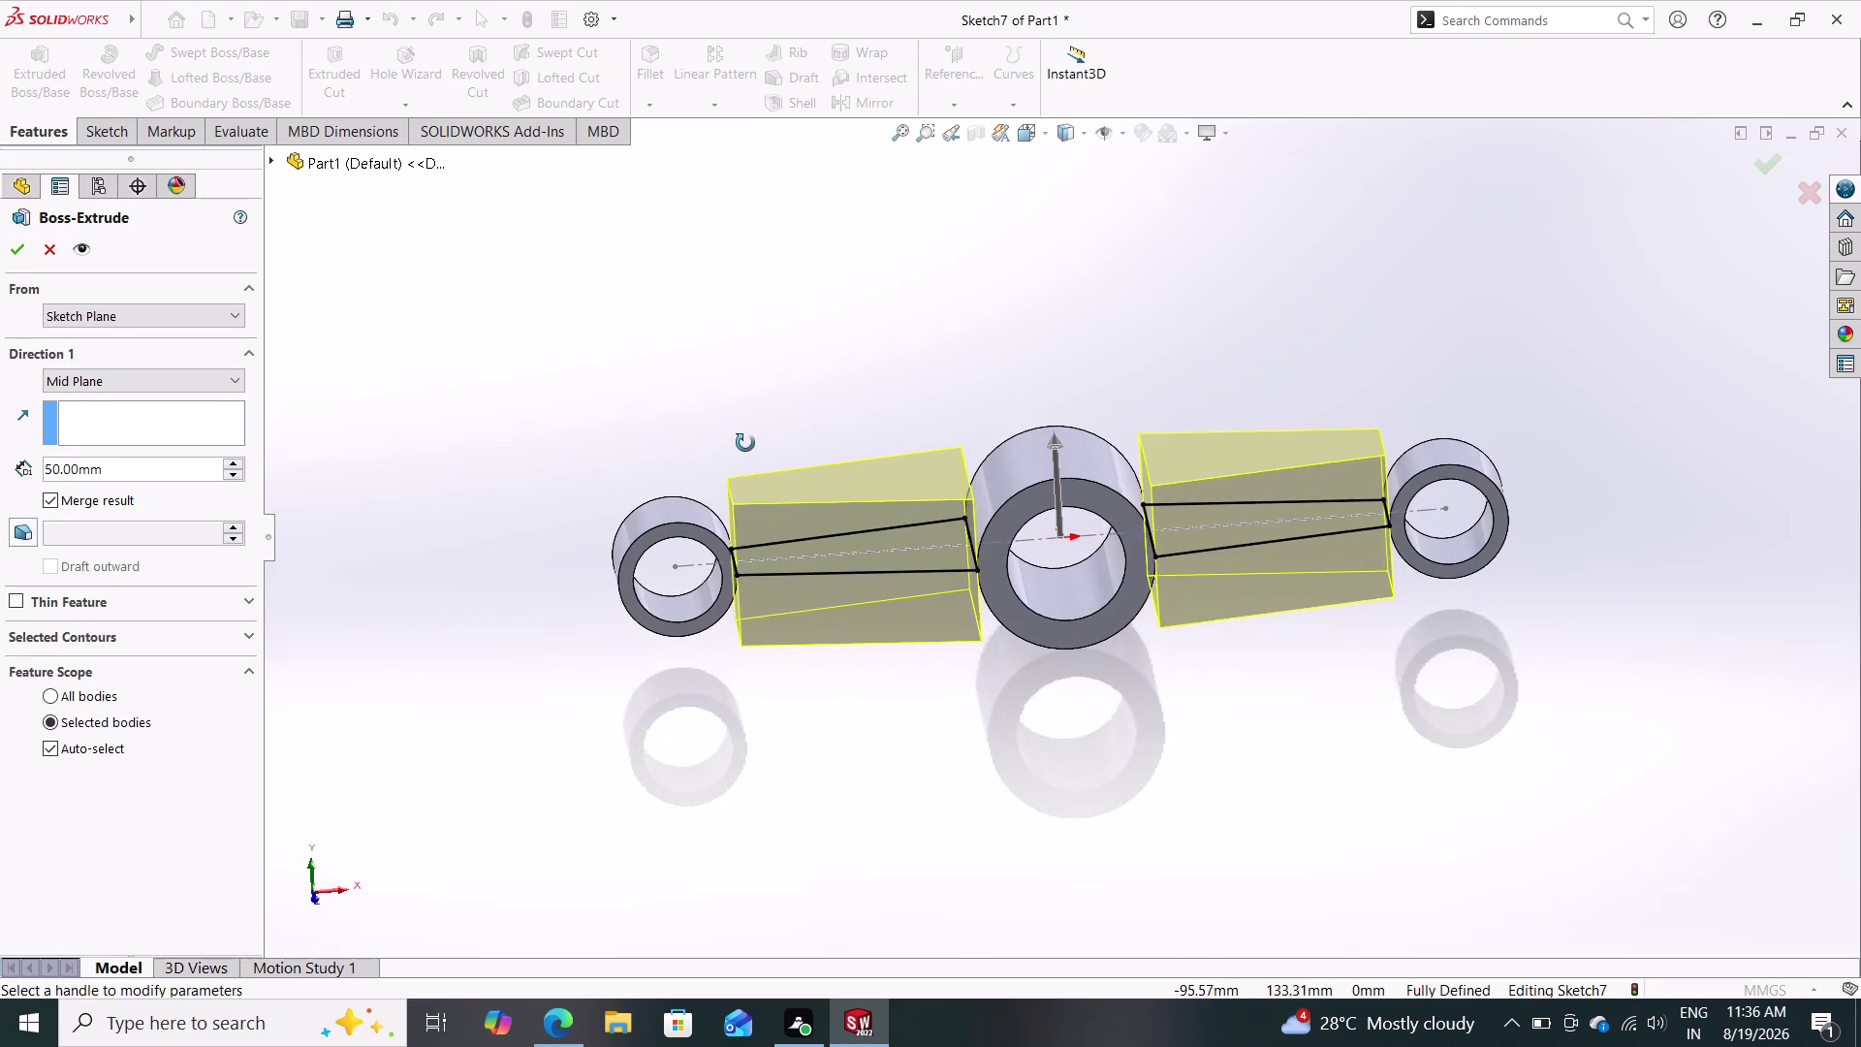
middle_drag(747, 443, 746, 459)
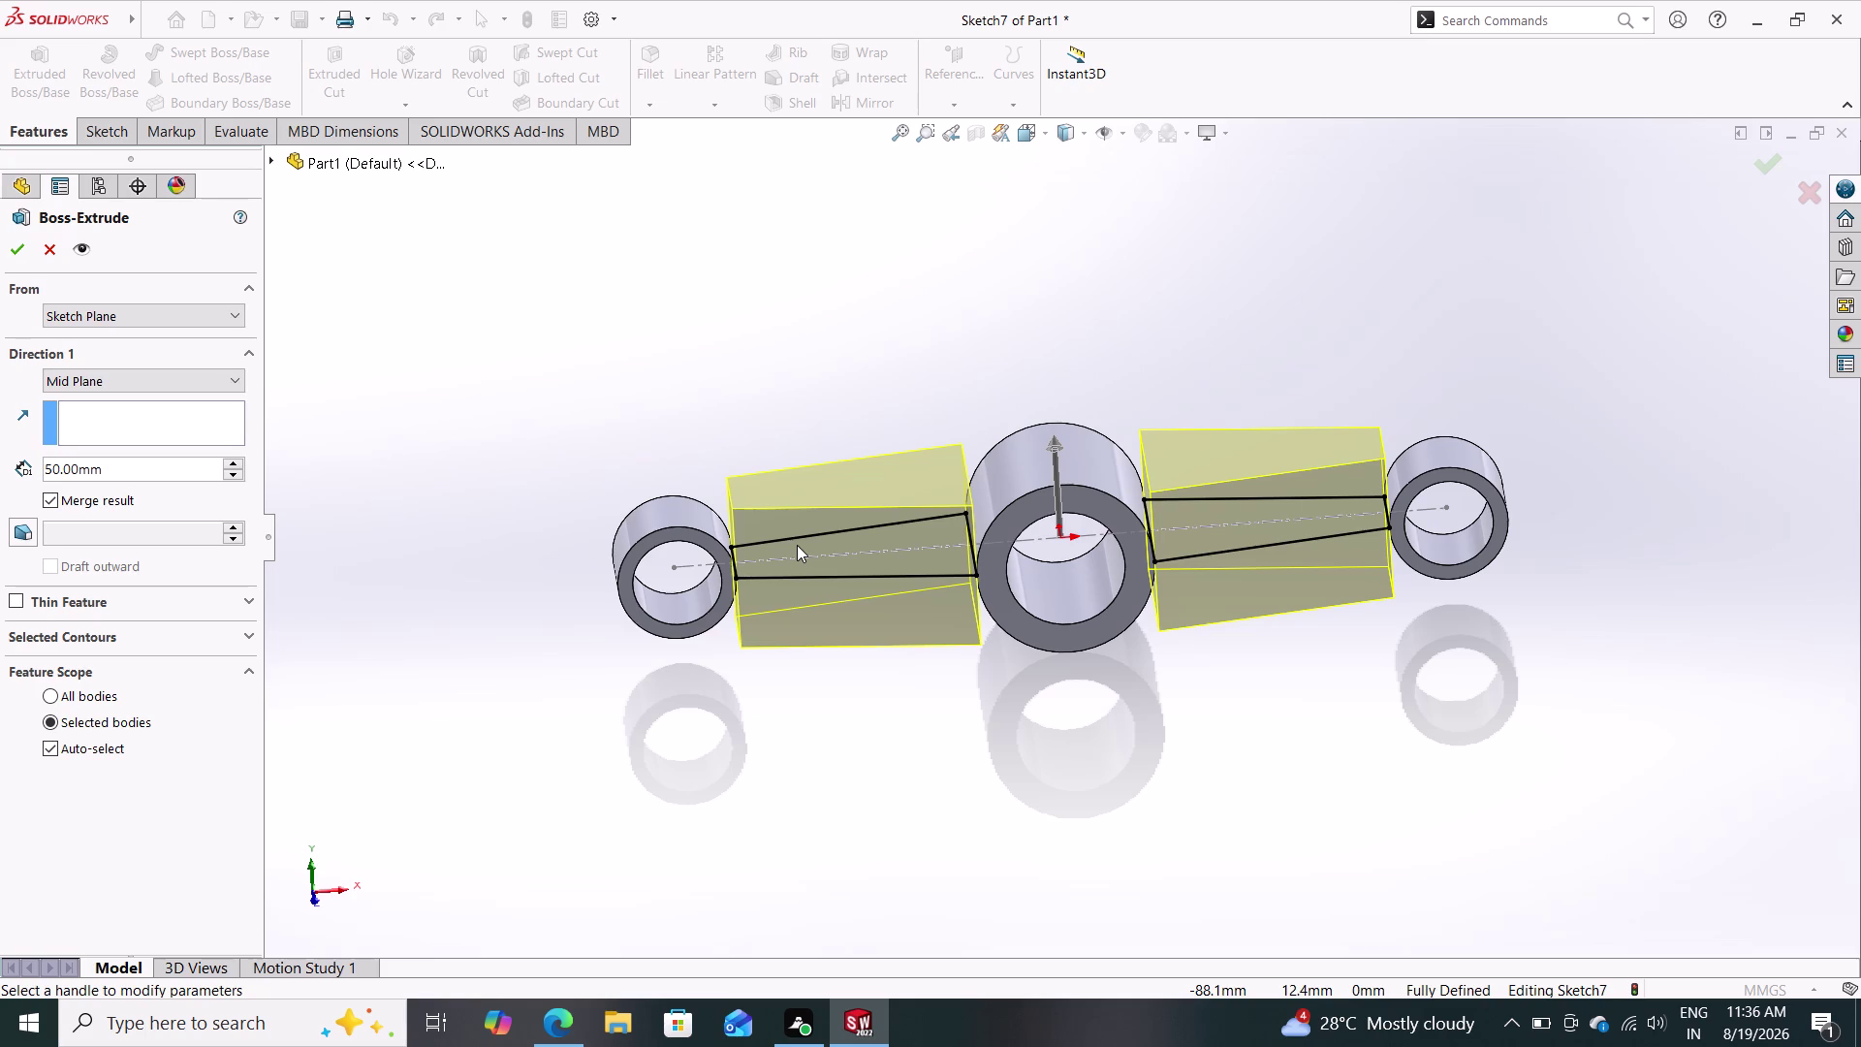
text(3)
text(0)
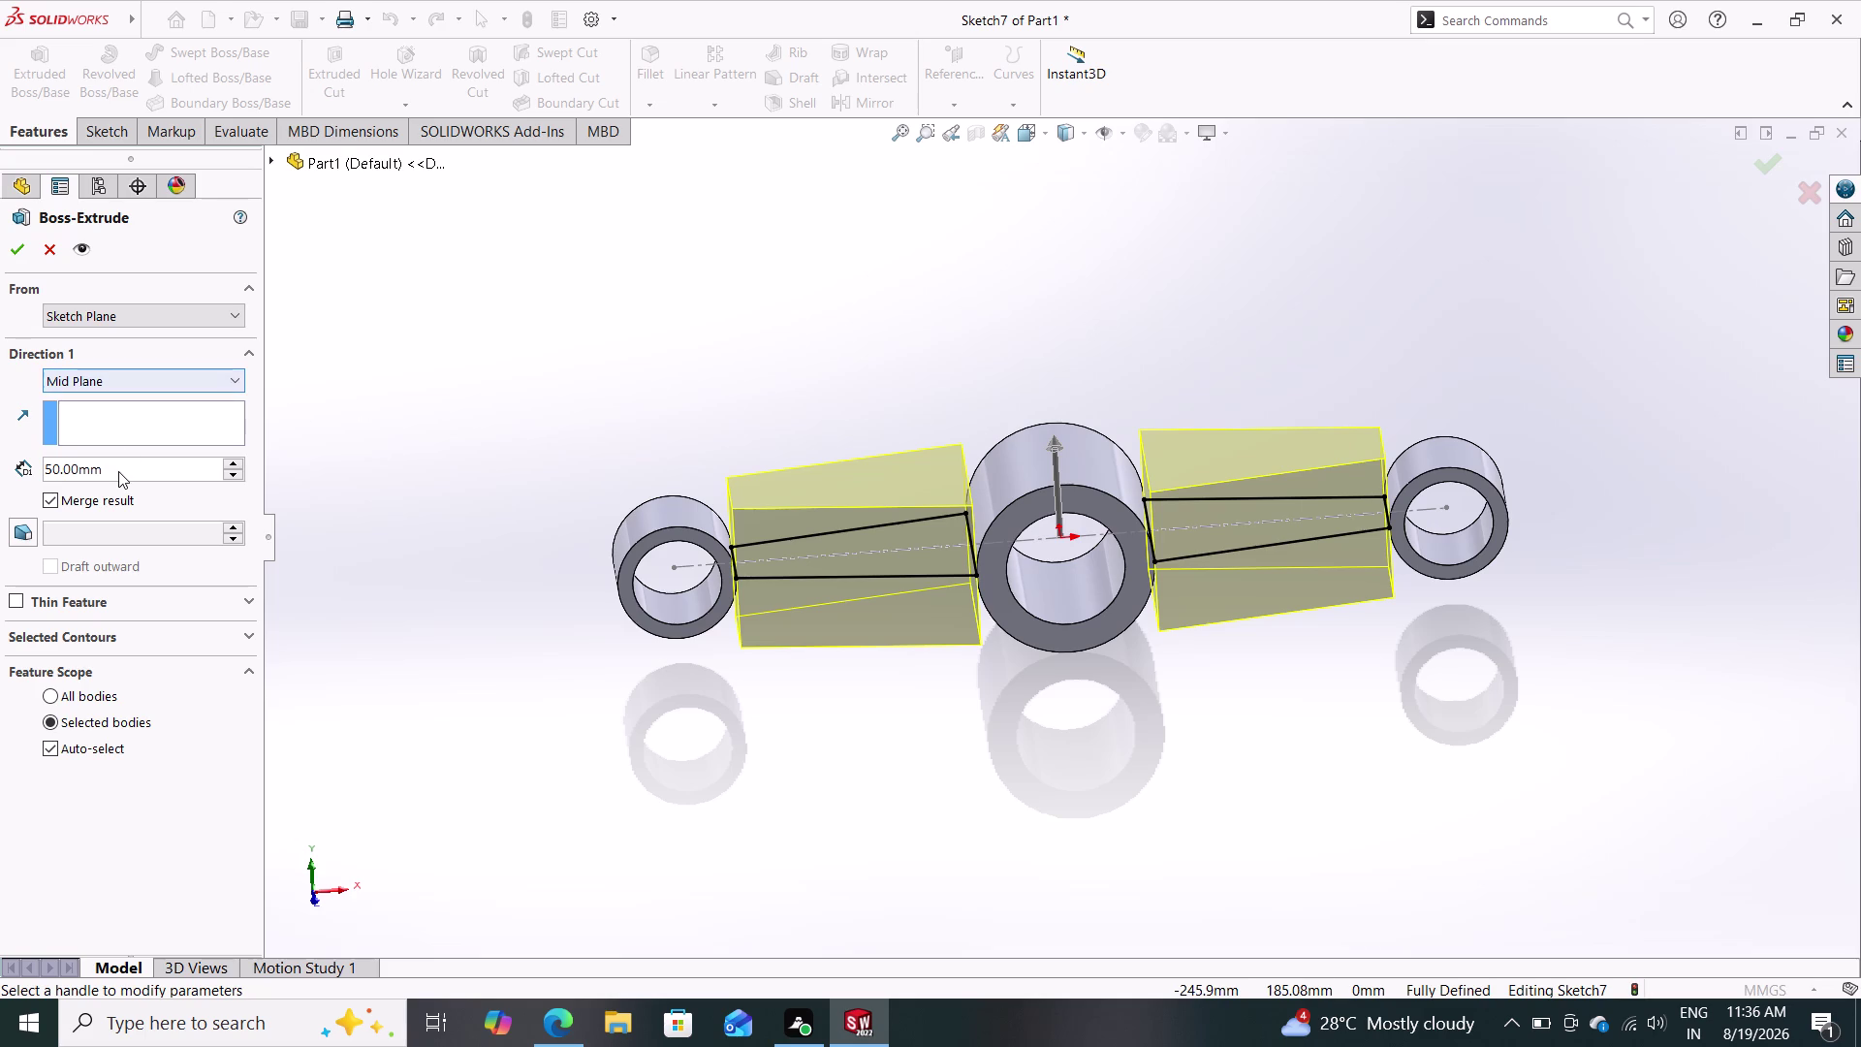
drag(118, 470, 107, 469)
text(30)
key(Return)
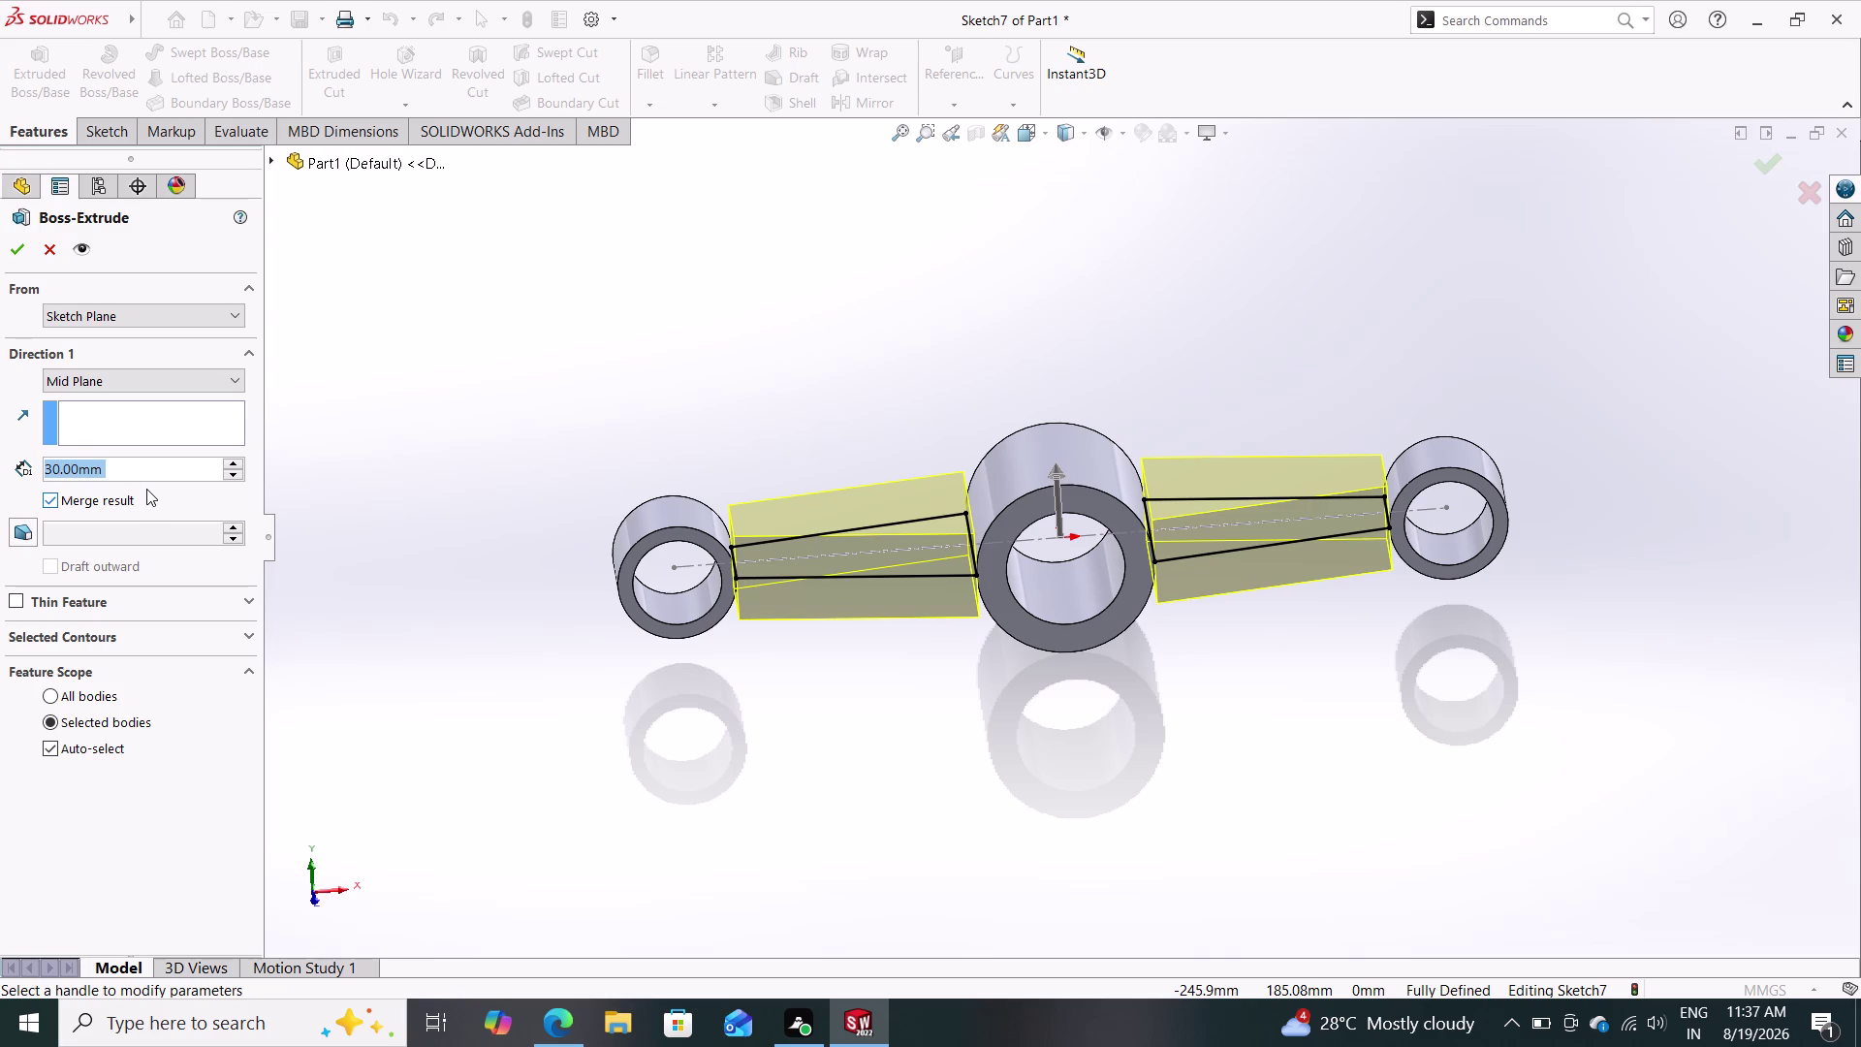
Reduce the arm depth to 15 mm, then 10 mm, and accept the extrusion.
text(15)
key(Return)
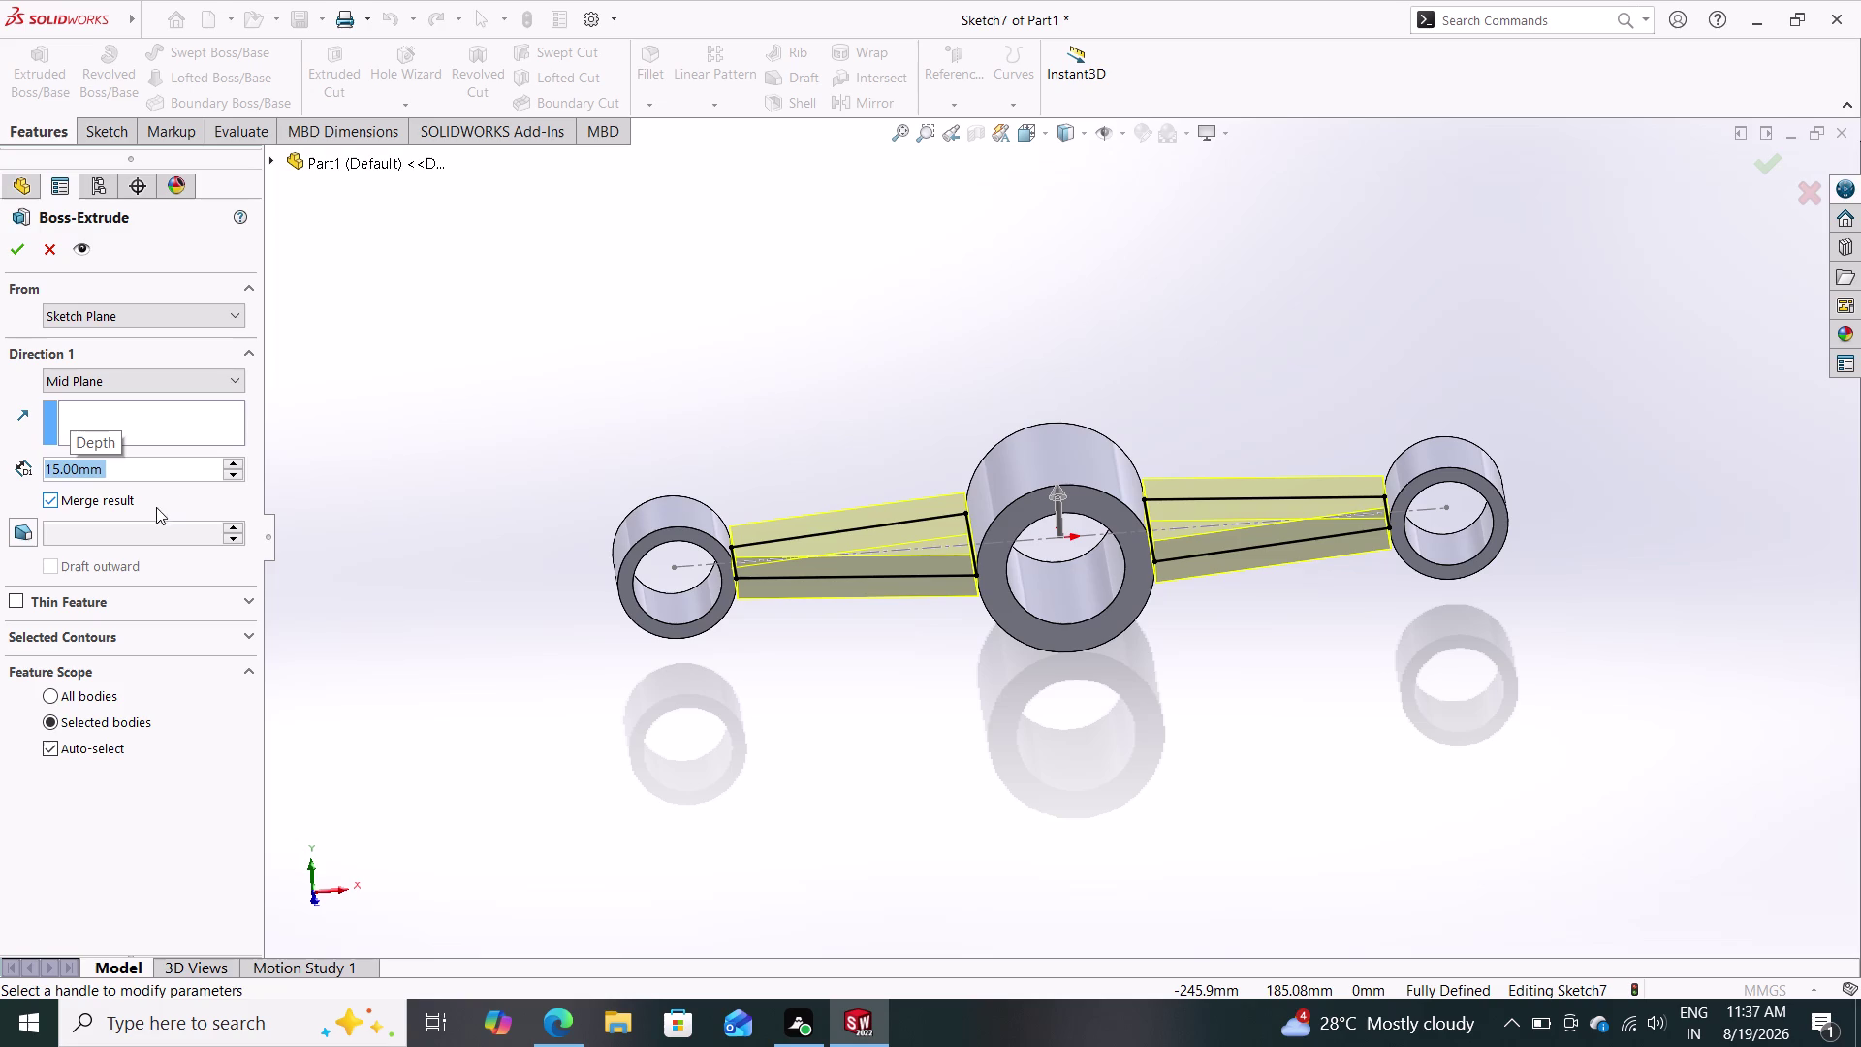
text(10)
key(Return)
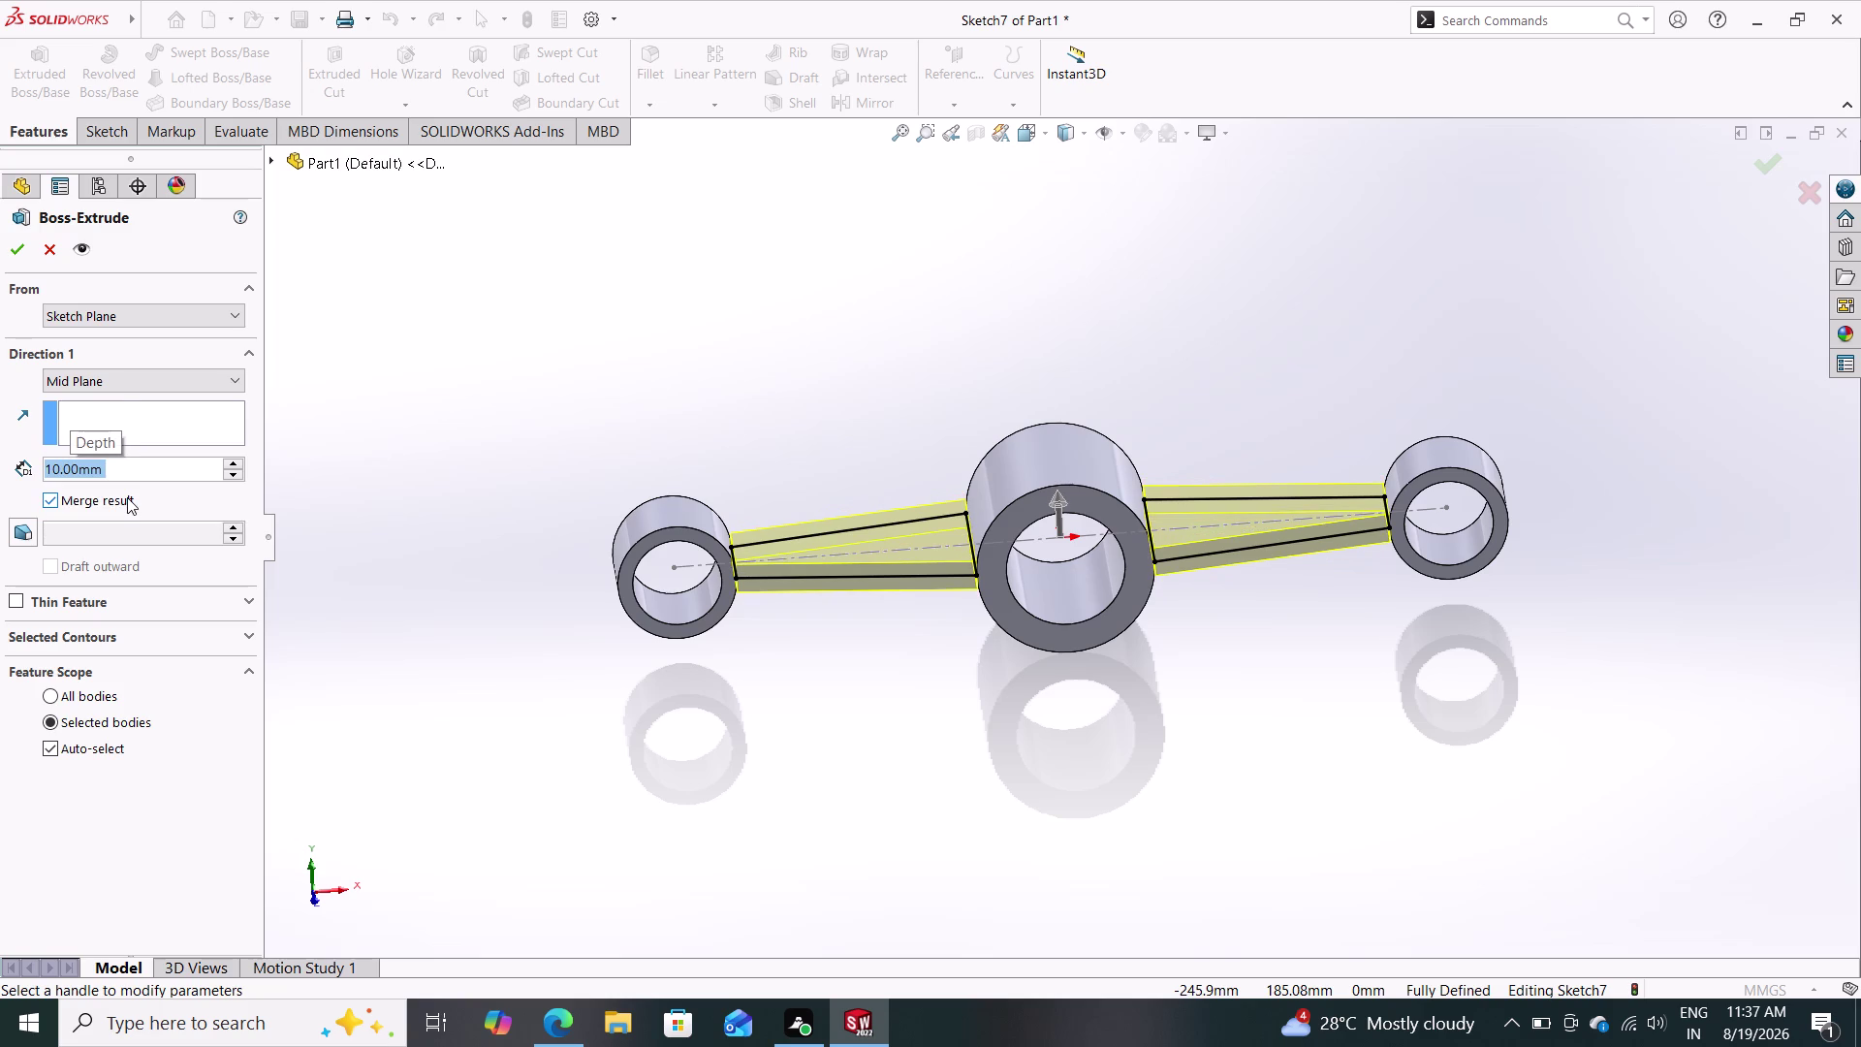
click(18, 250)
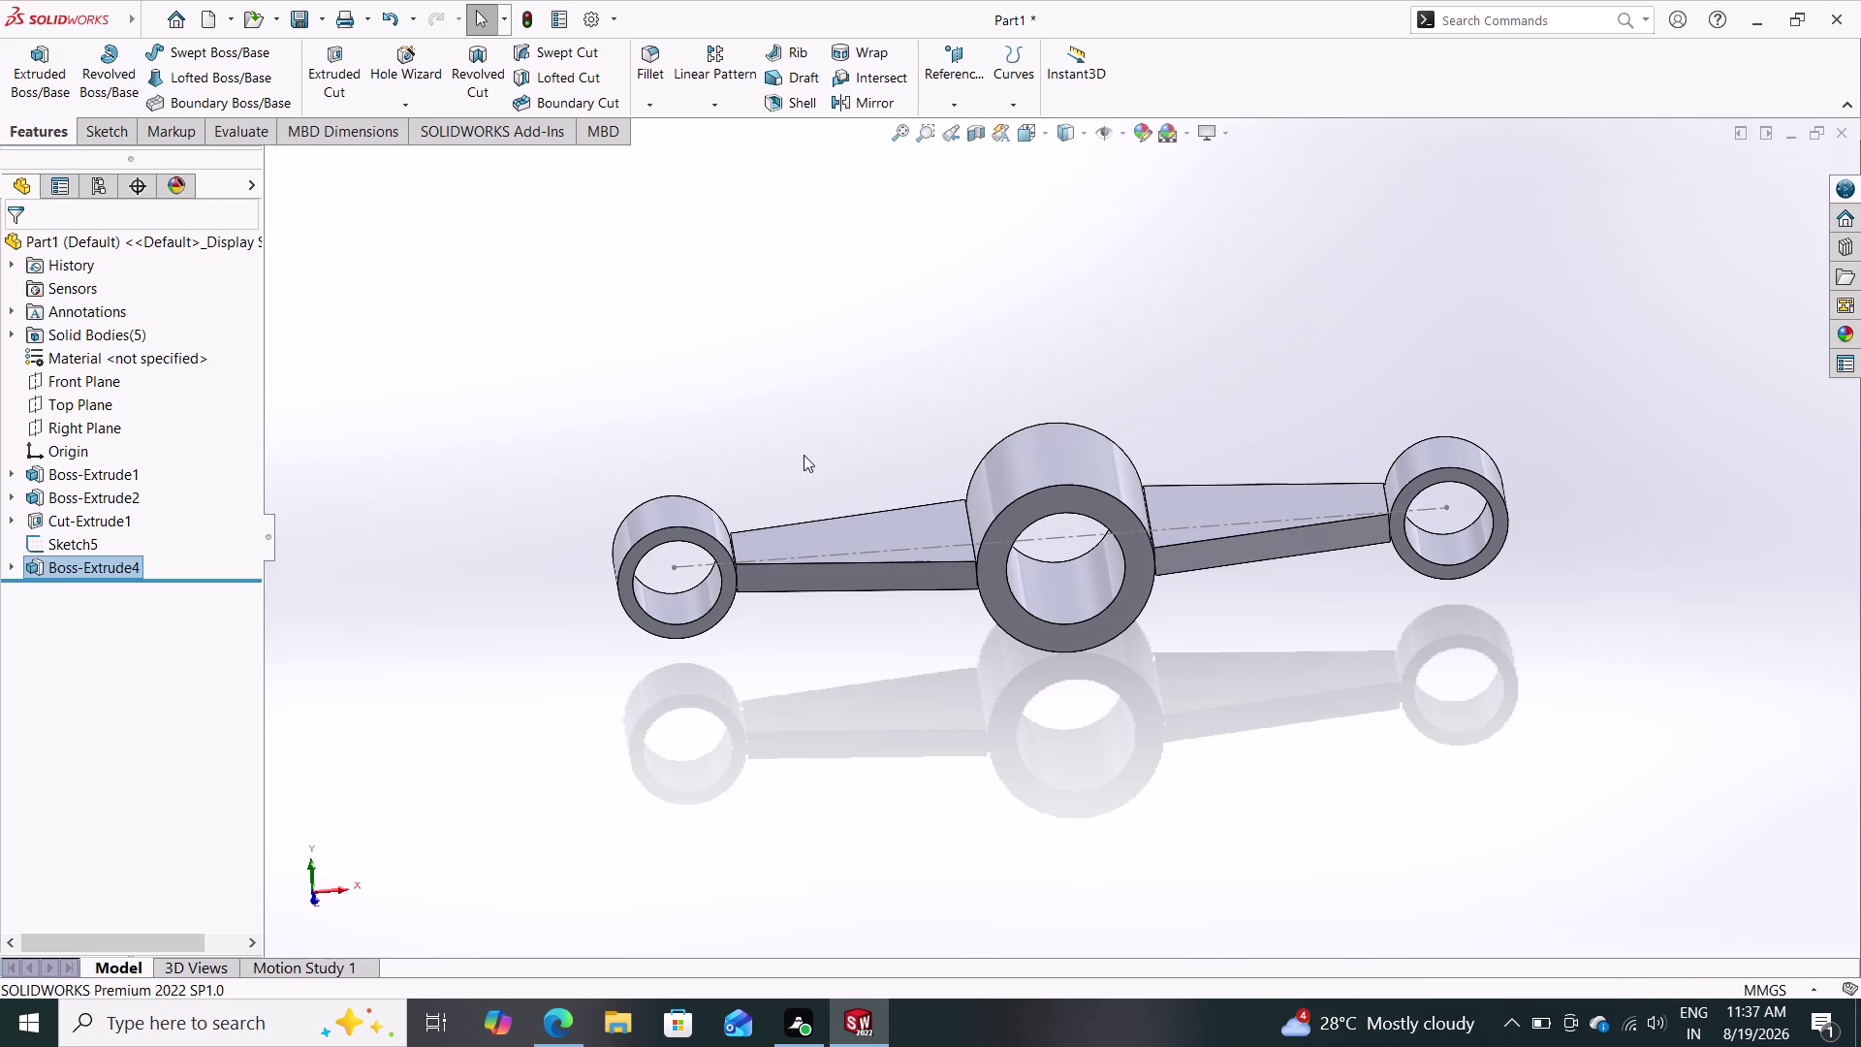
middle_drag(799, 440, 818, 342)
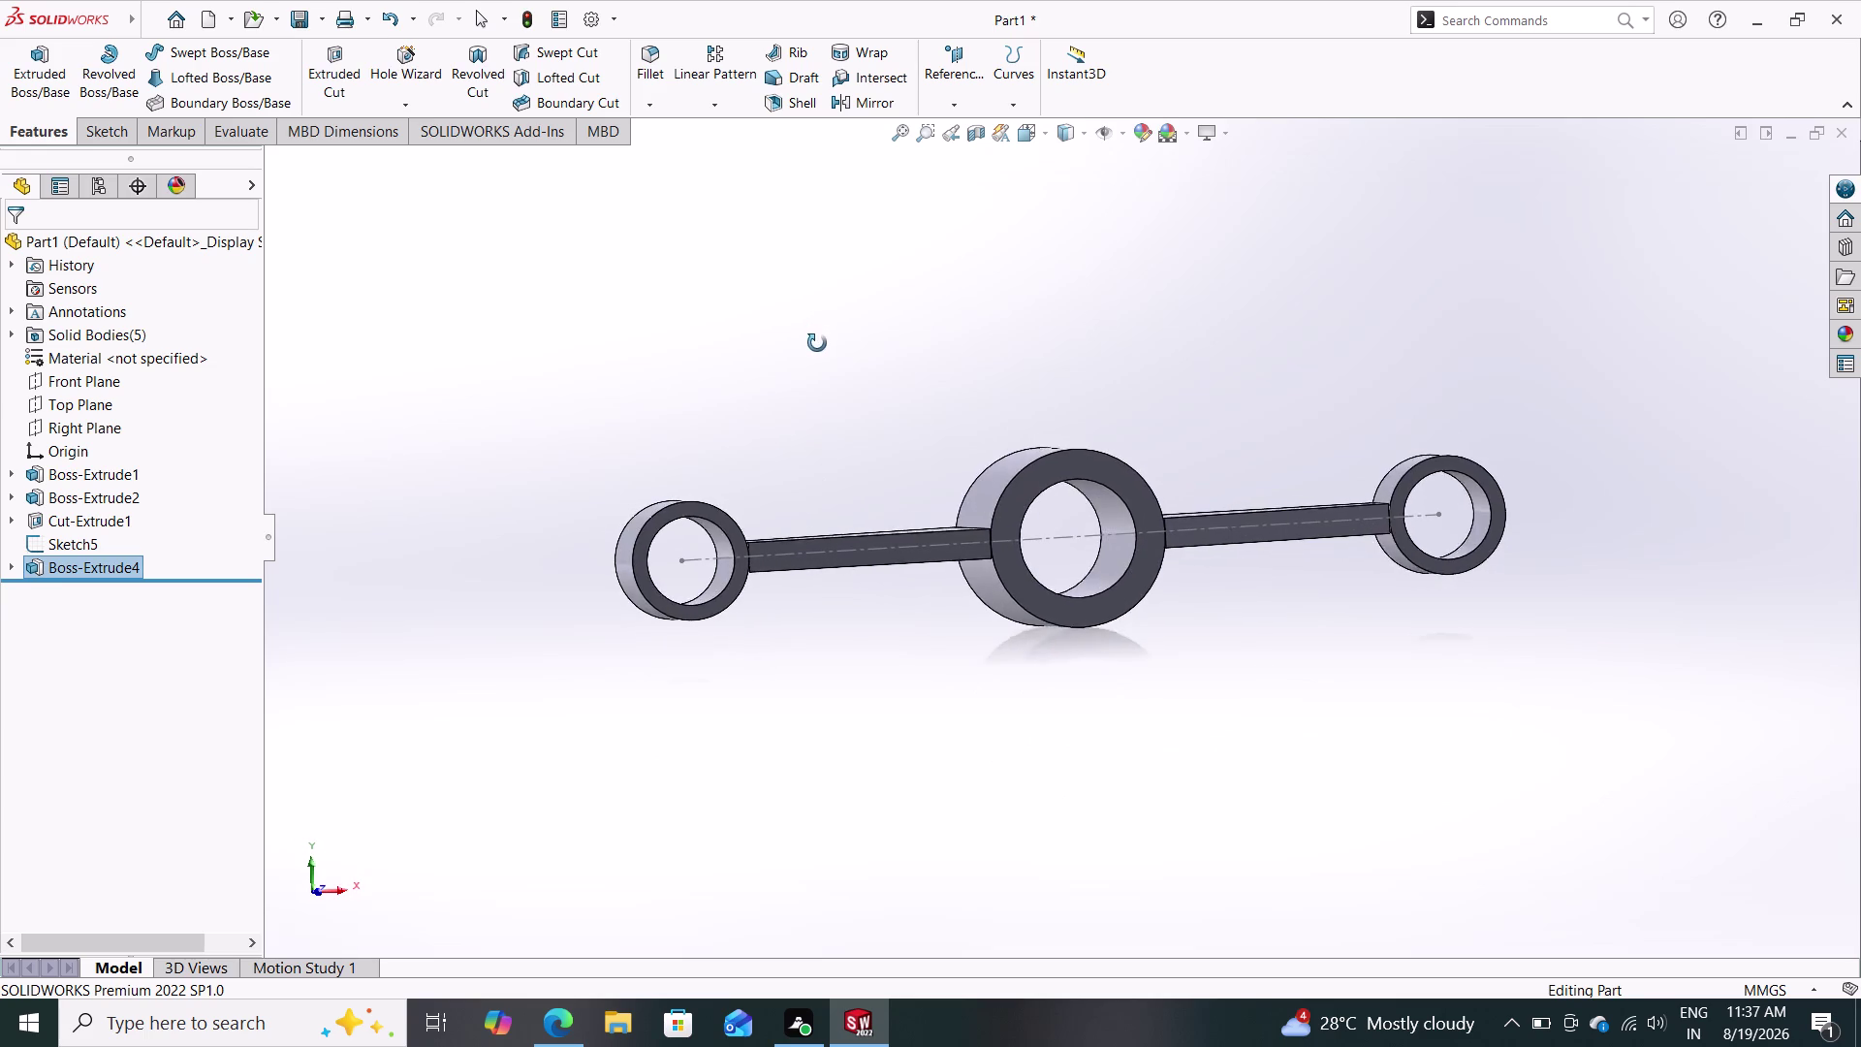
middle_drag(818, 342, 799, 478)
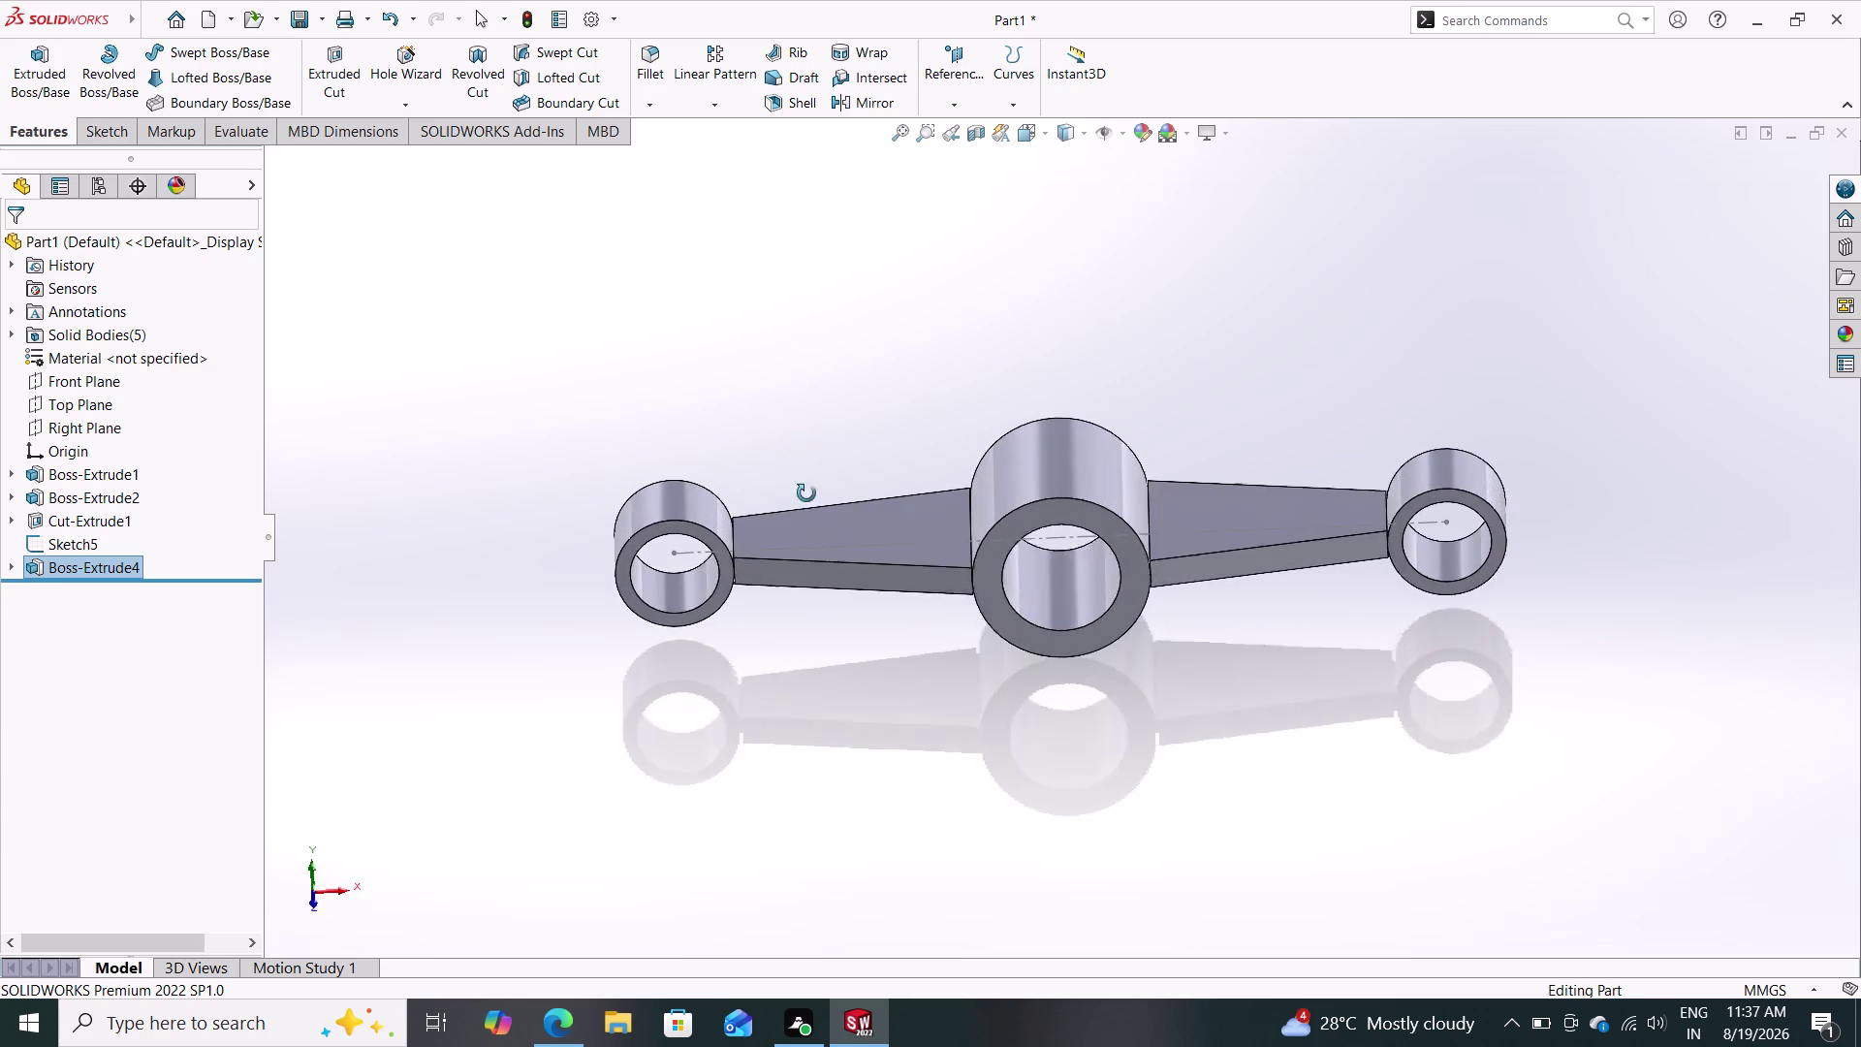
middle_drag(799, 478, 804, 419)
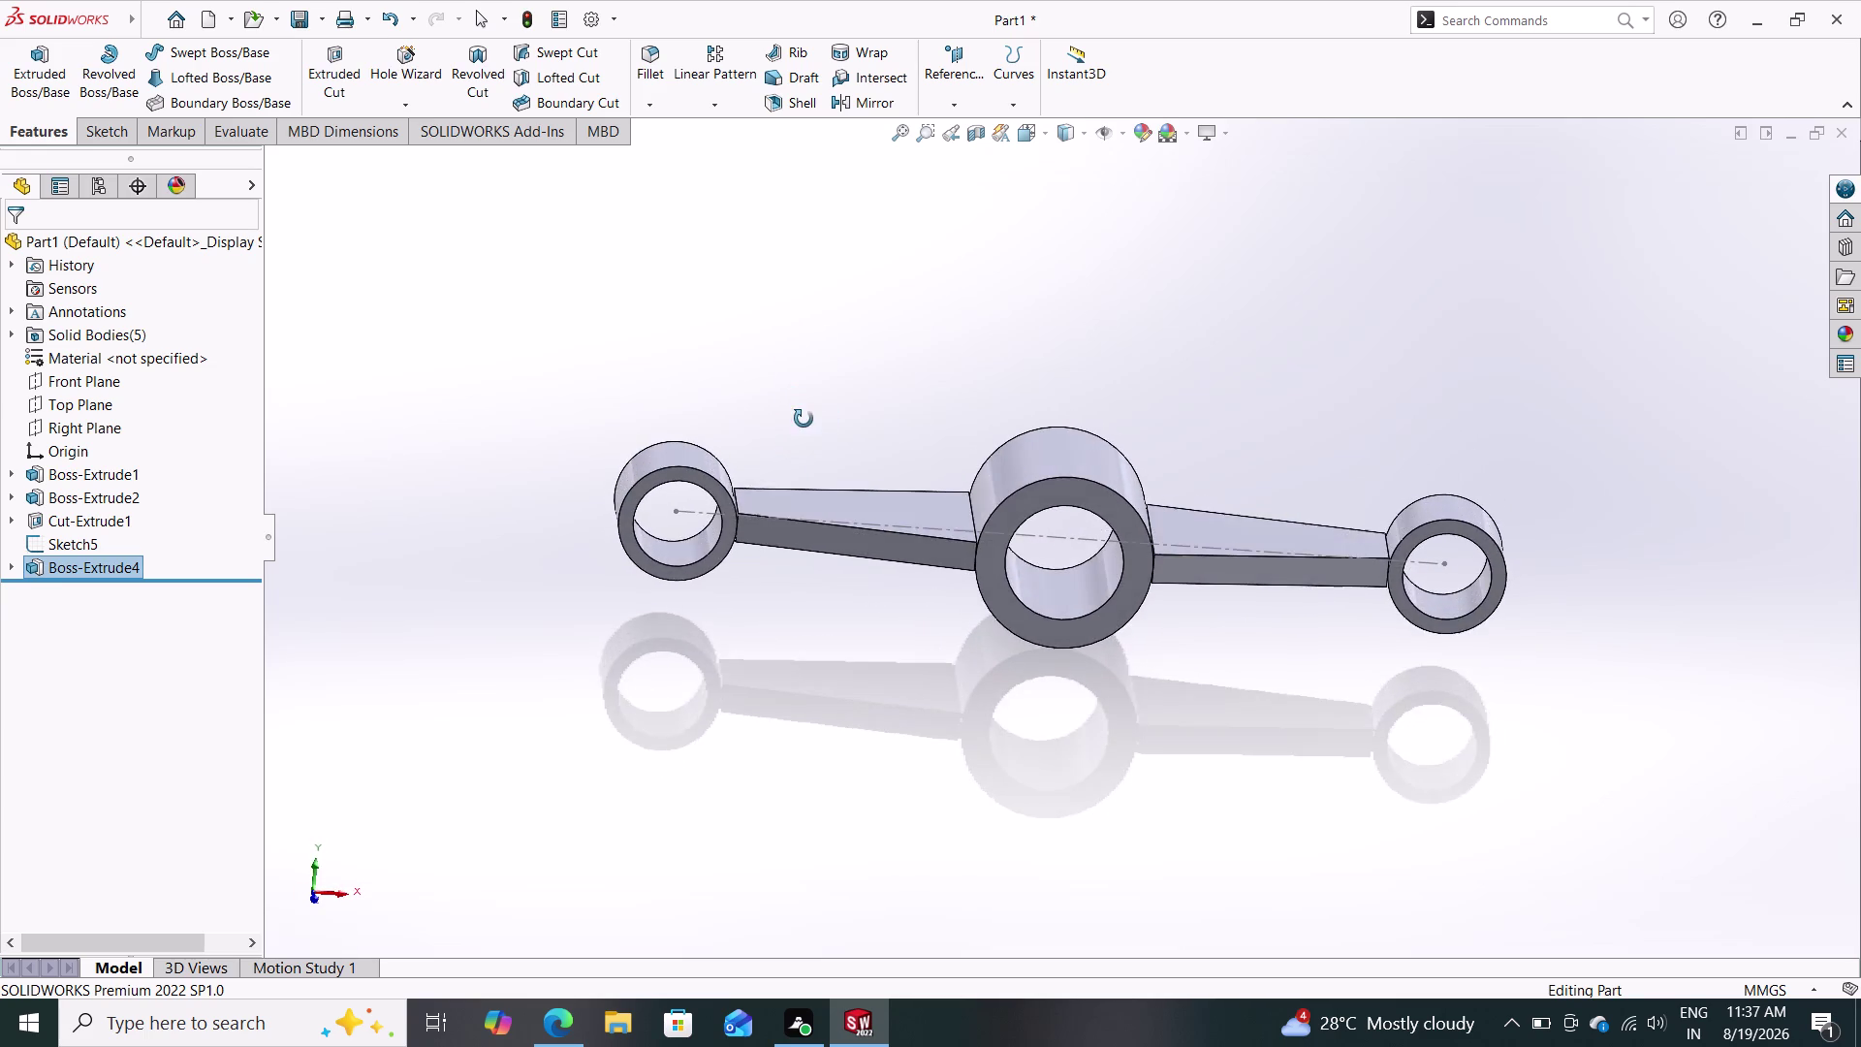
middle_drag(804, 419, 793, 515)
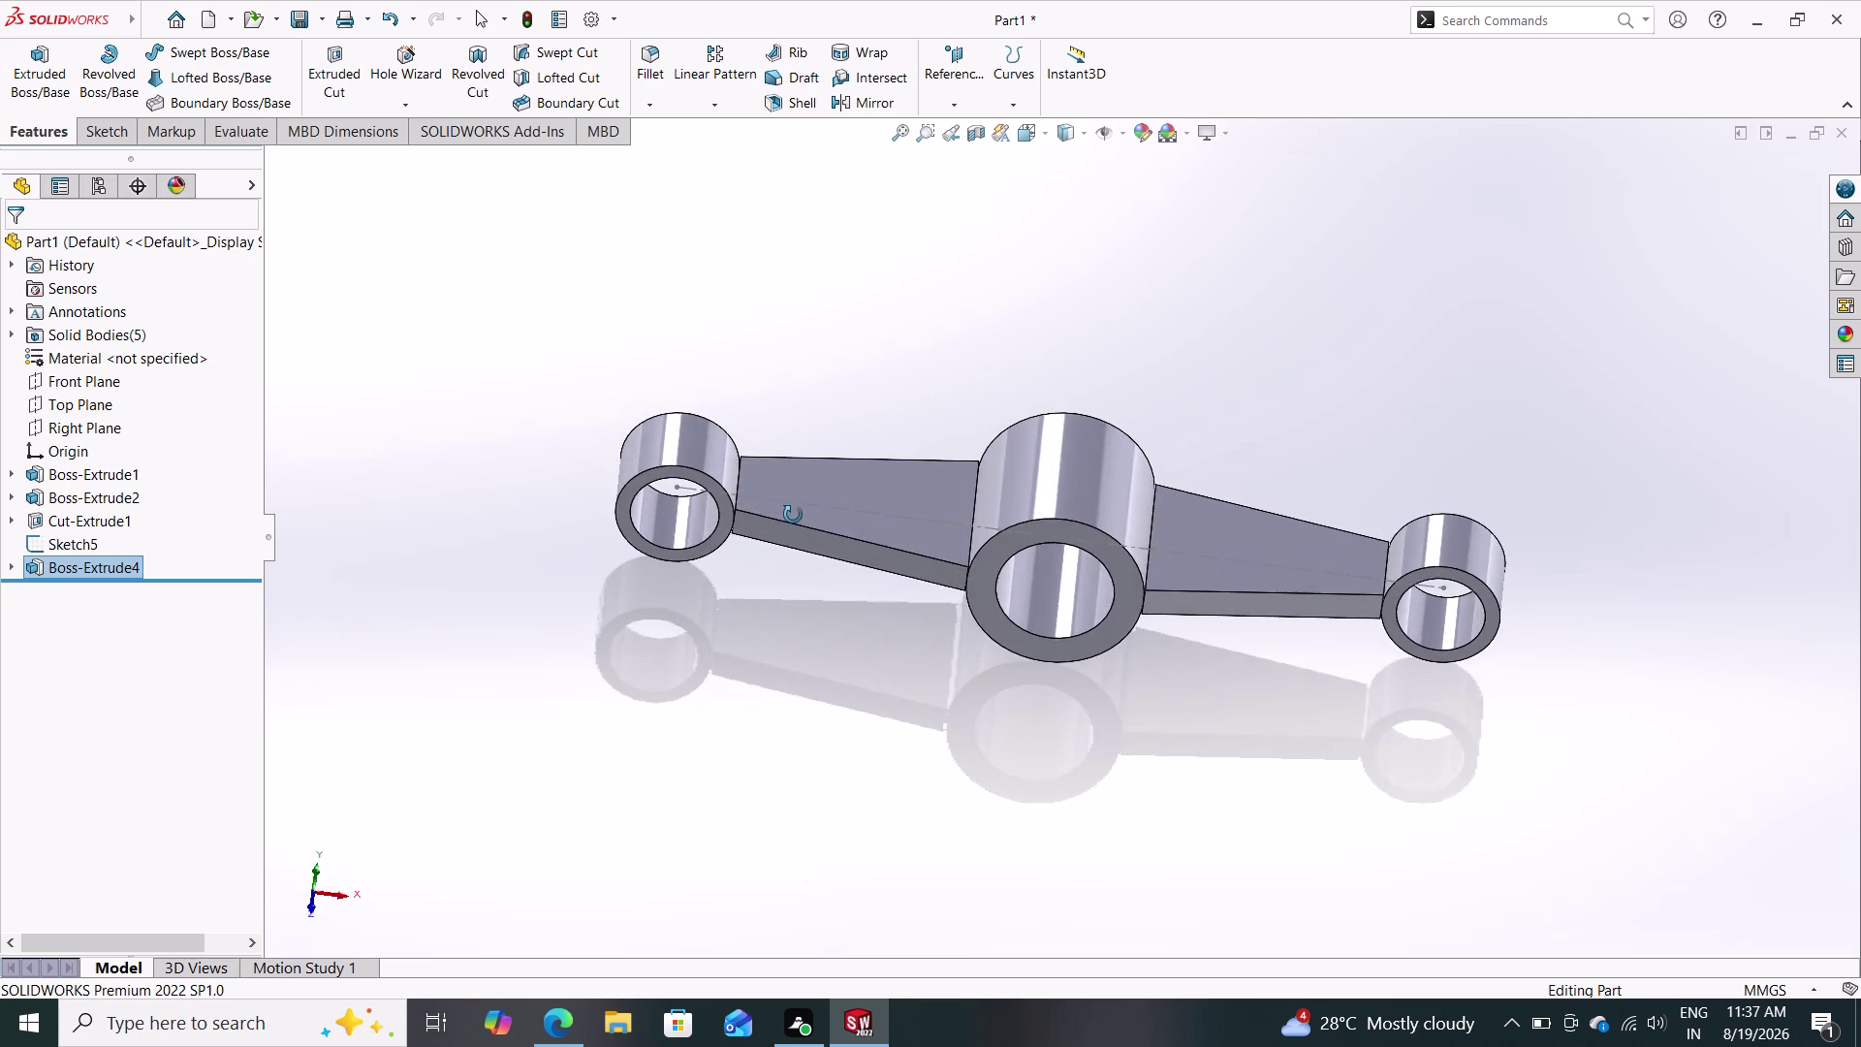
middle_drag(793, 515, 802, 330)
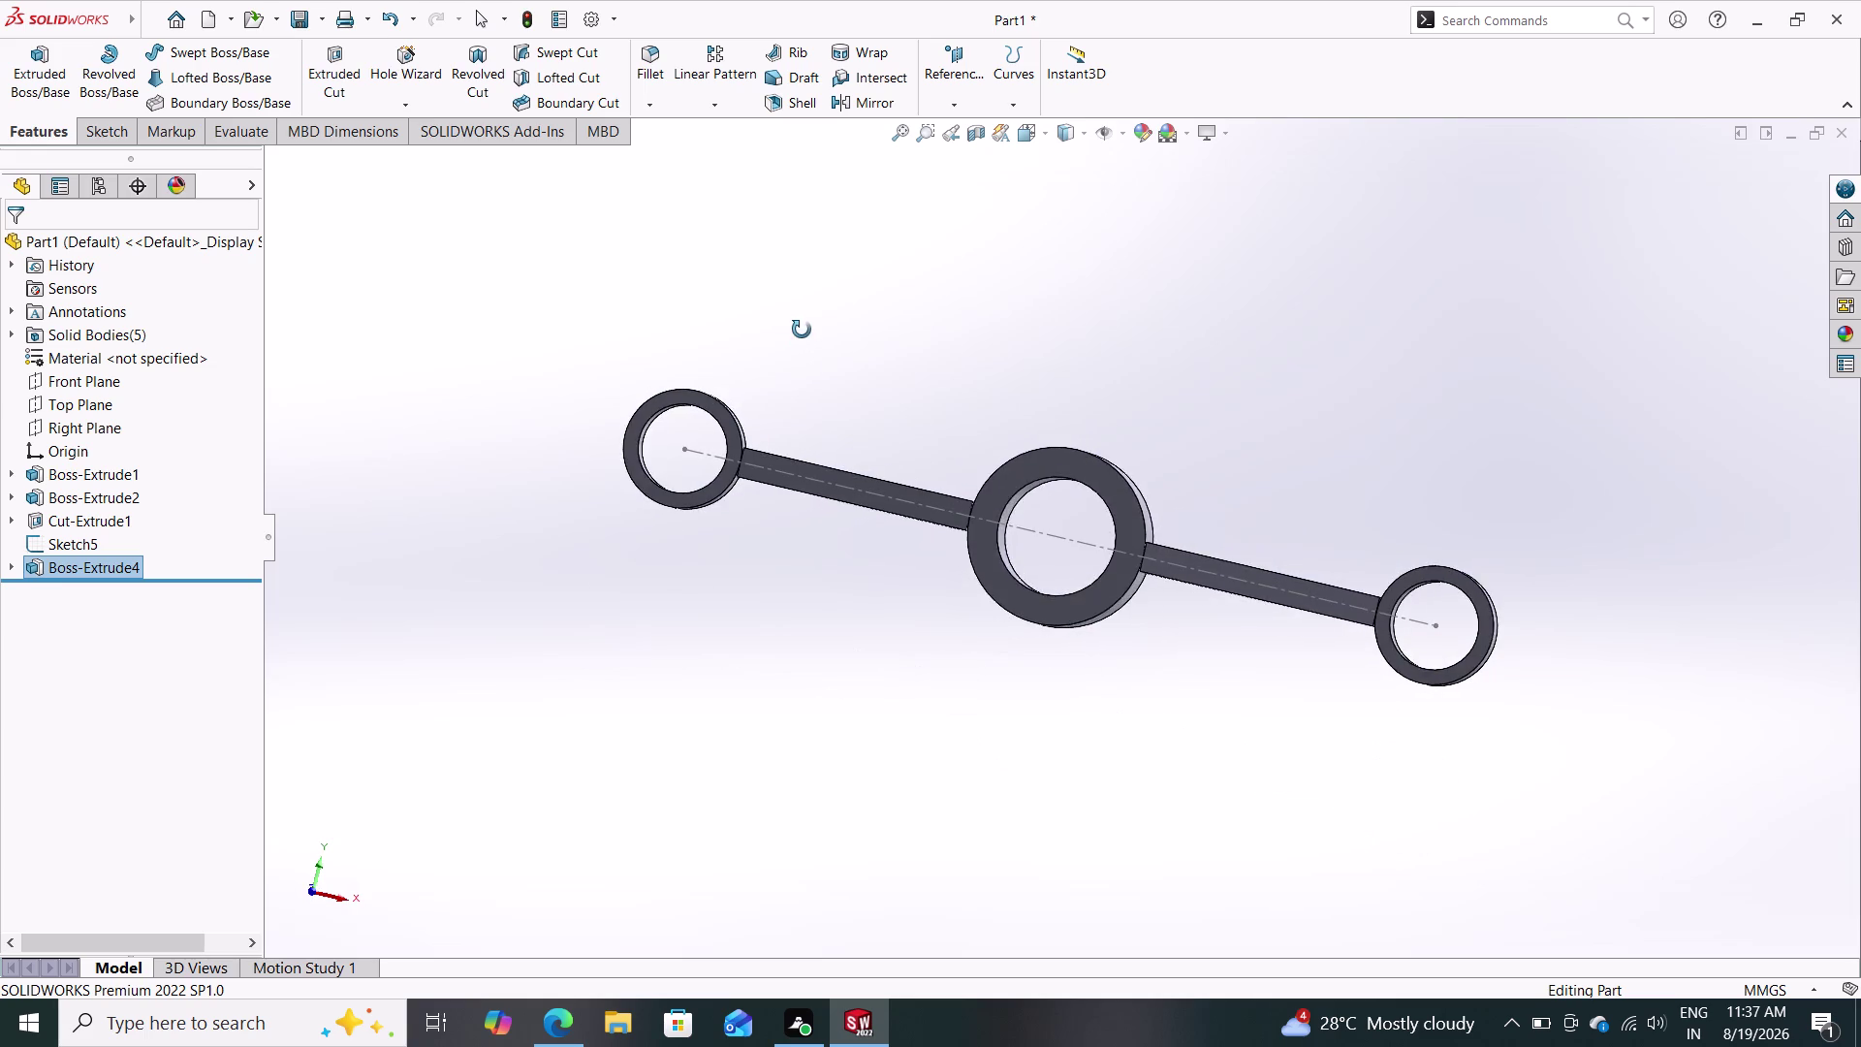
middle_drag(802, 329, 799, 437)
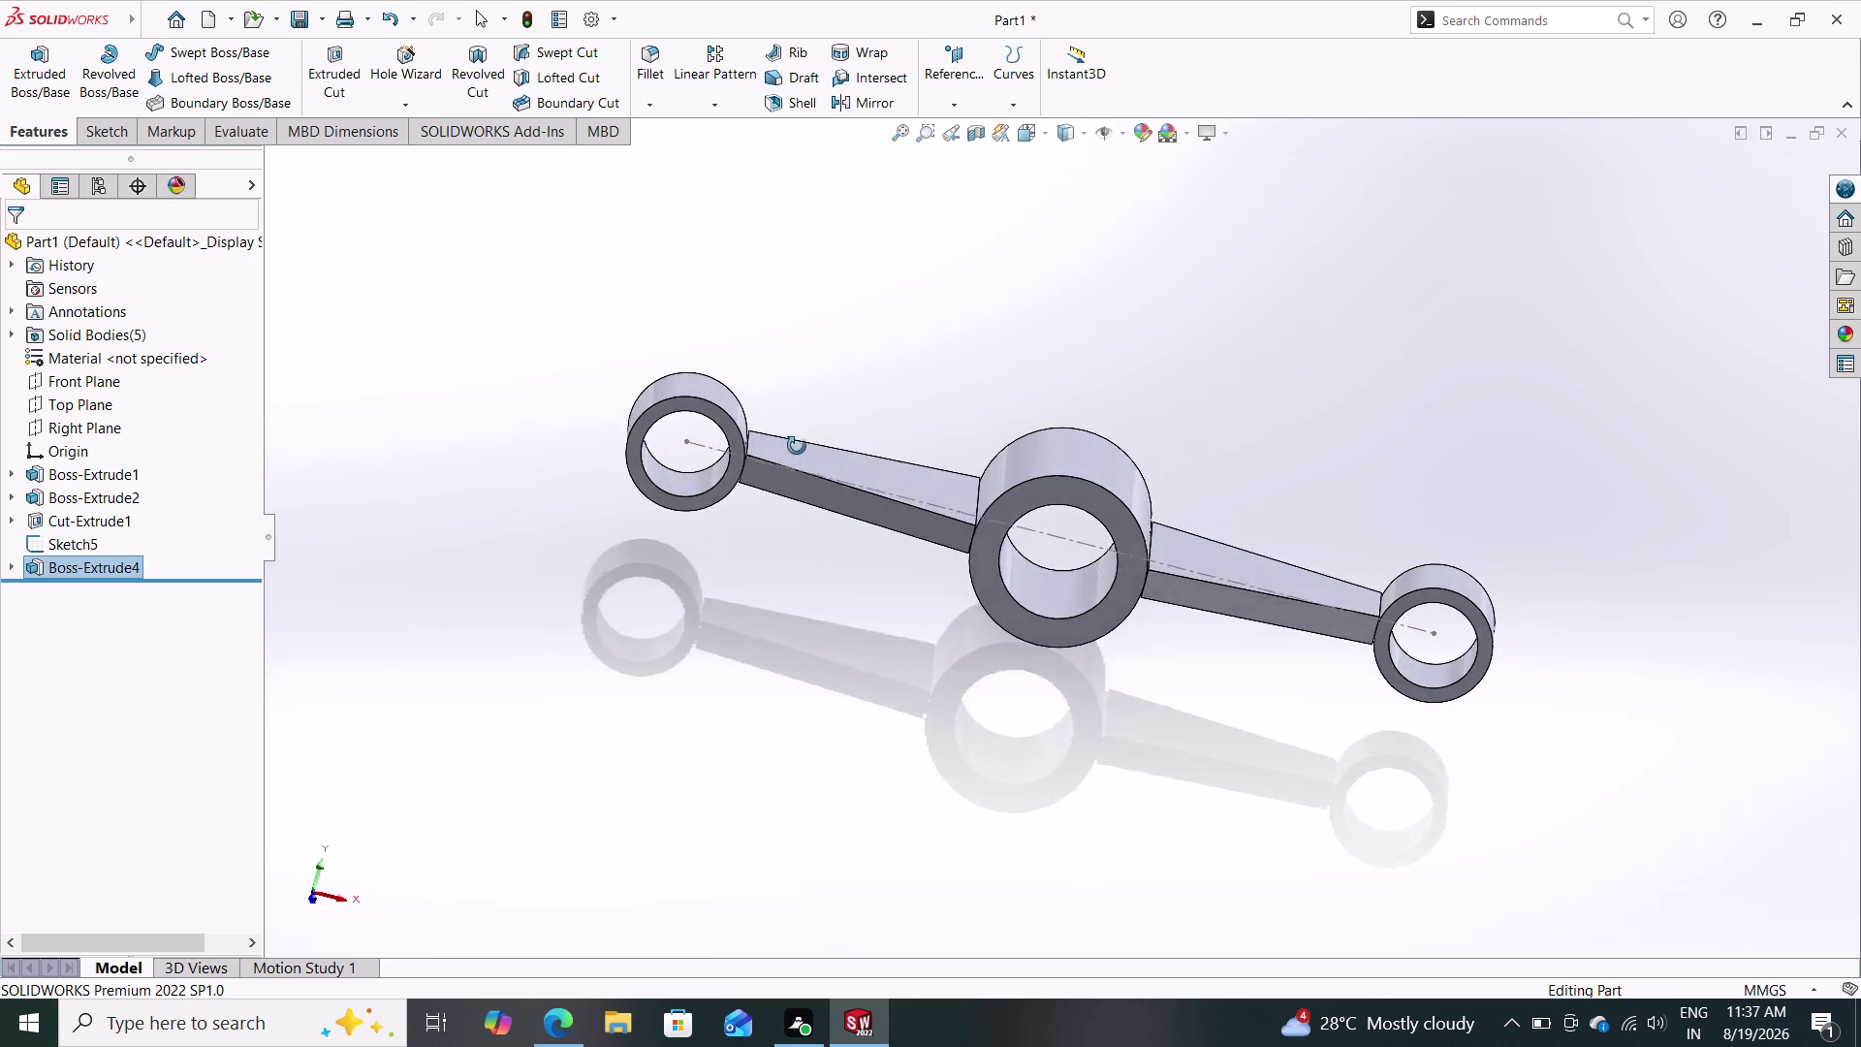
middle_drag(799, 437, 825, 337)
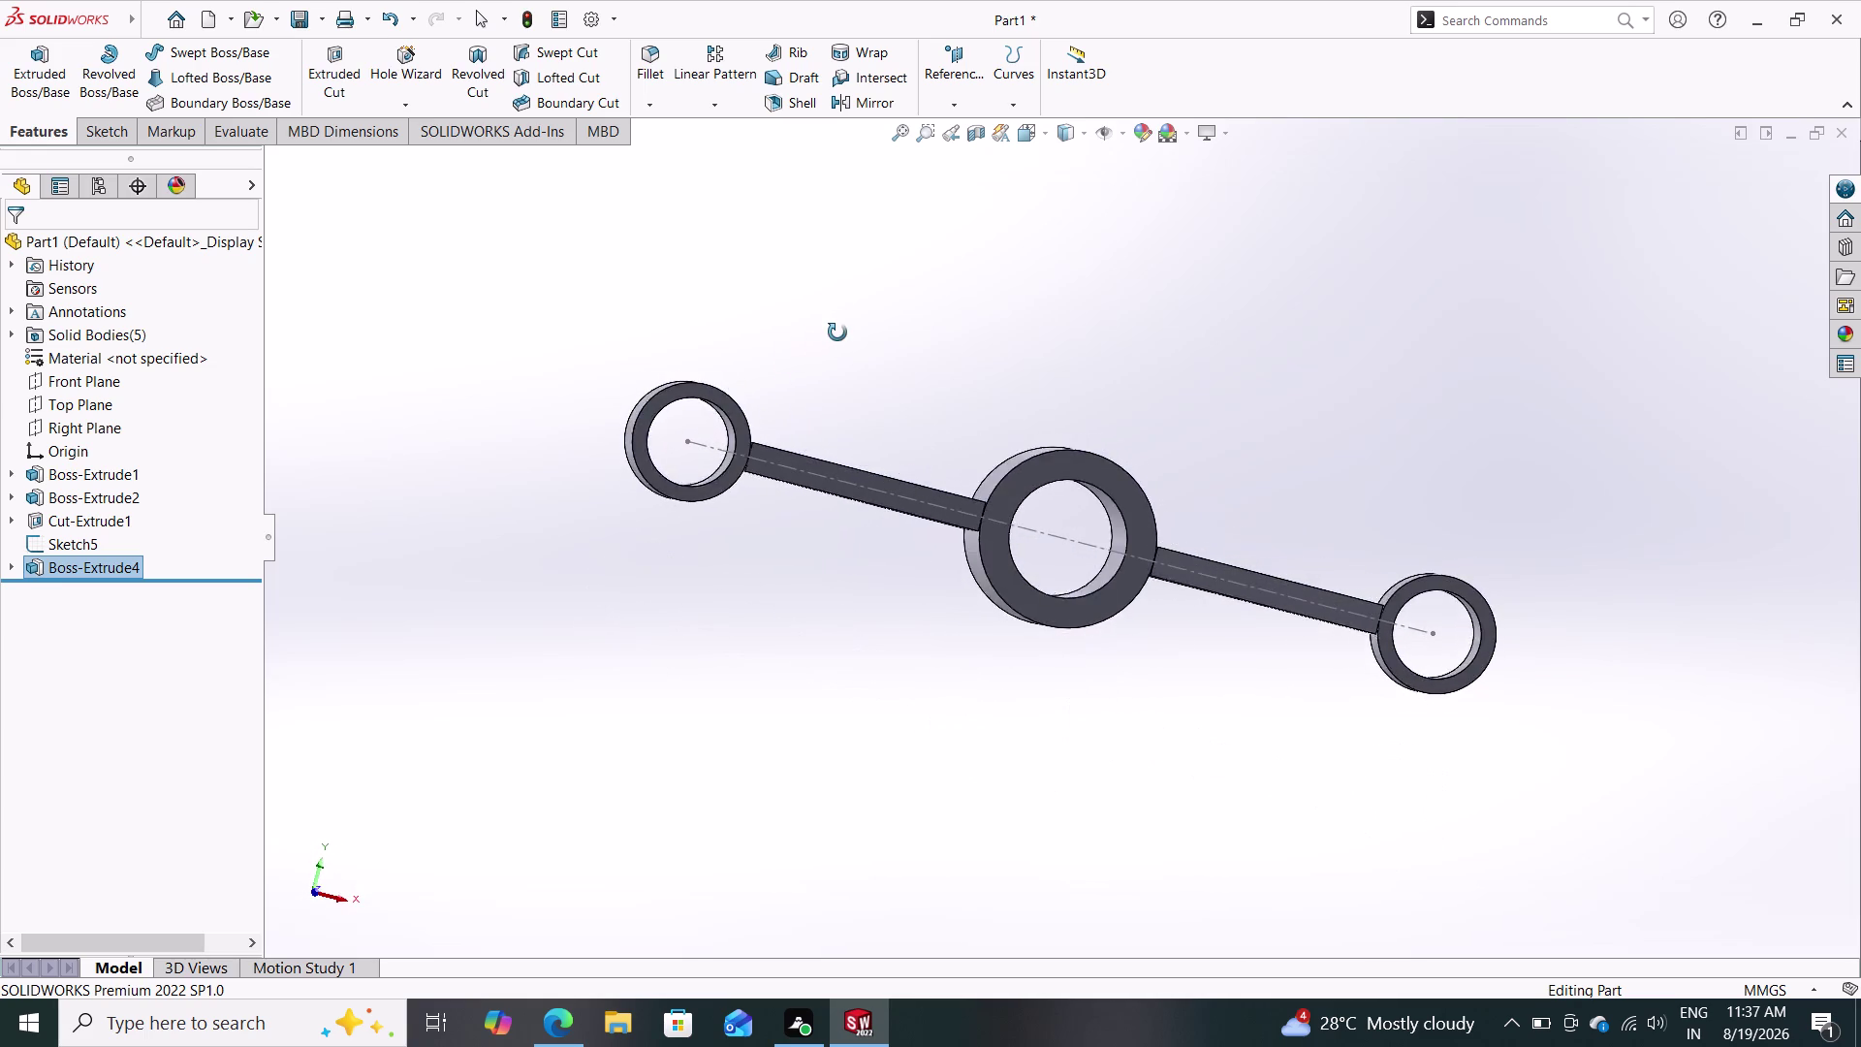
middle_drag(825, 336, 811, 390)
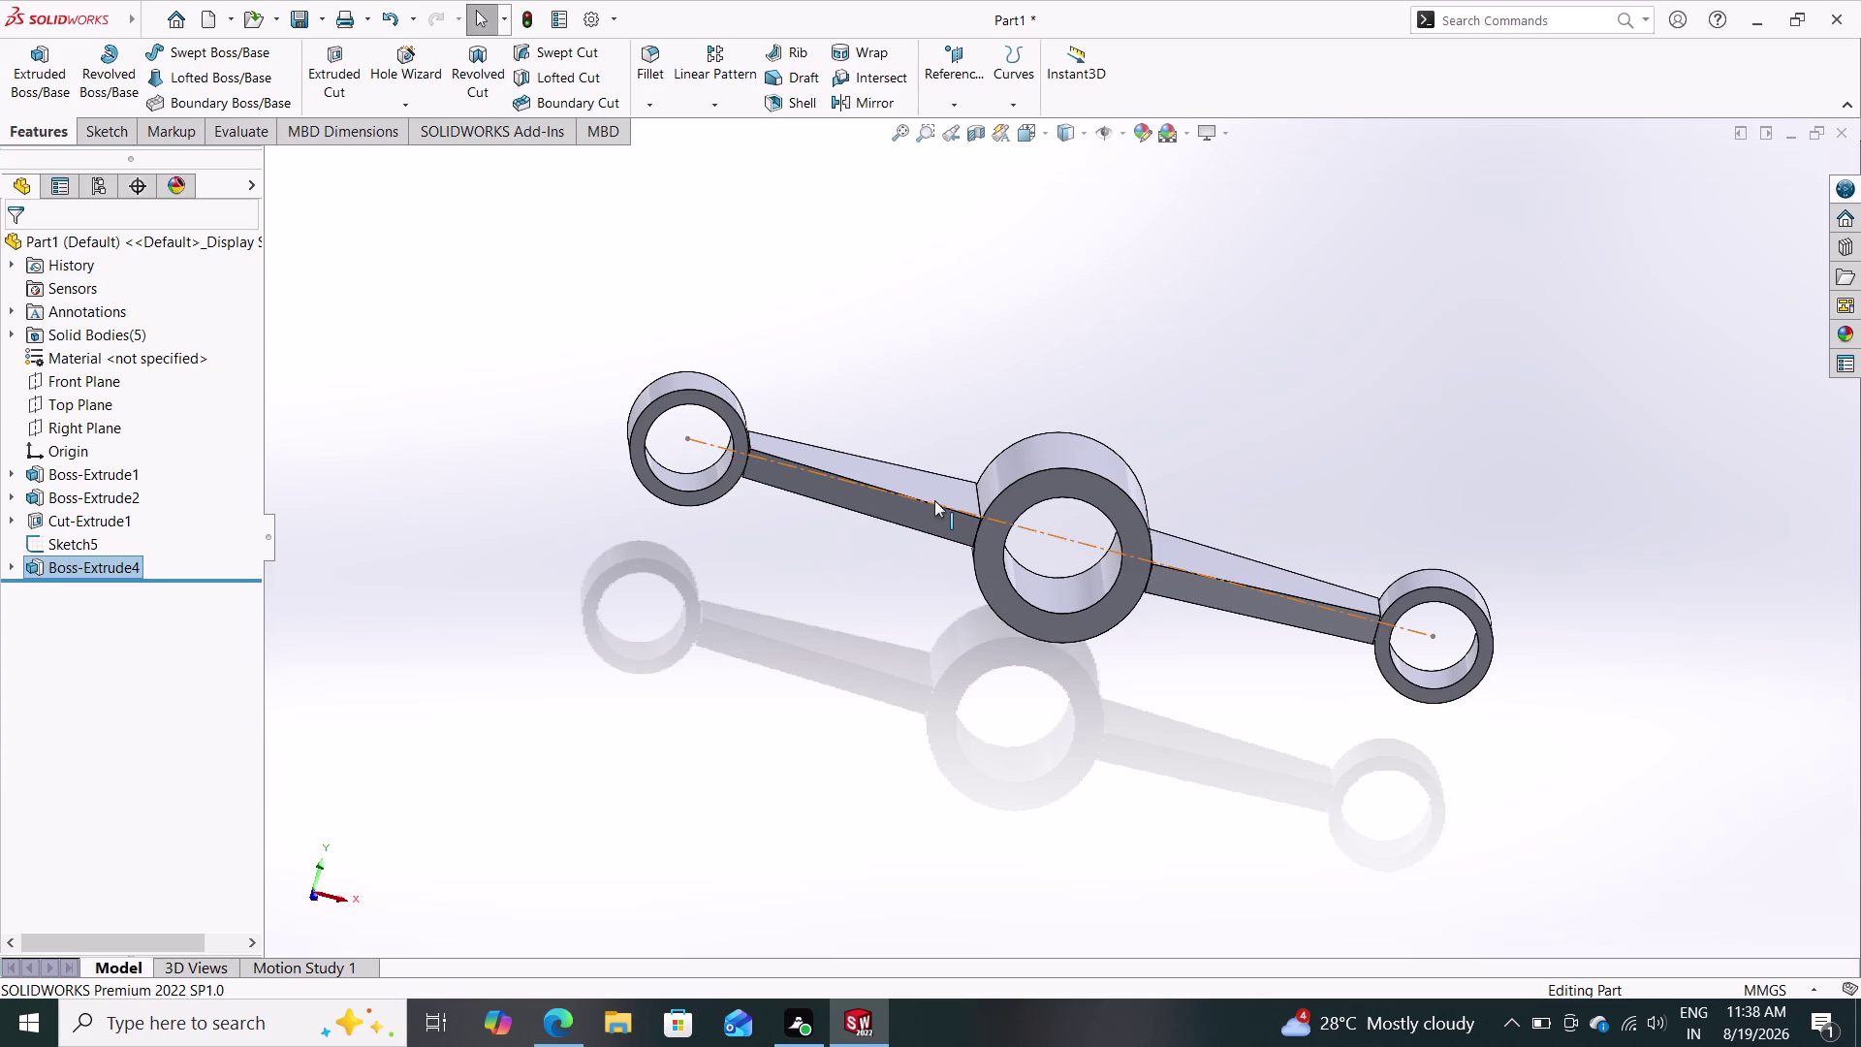
middle_drag(839, 761, 837, 734)
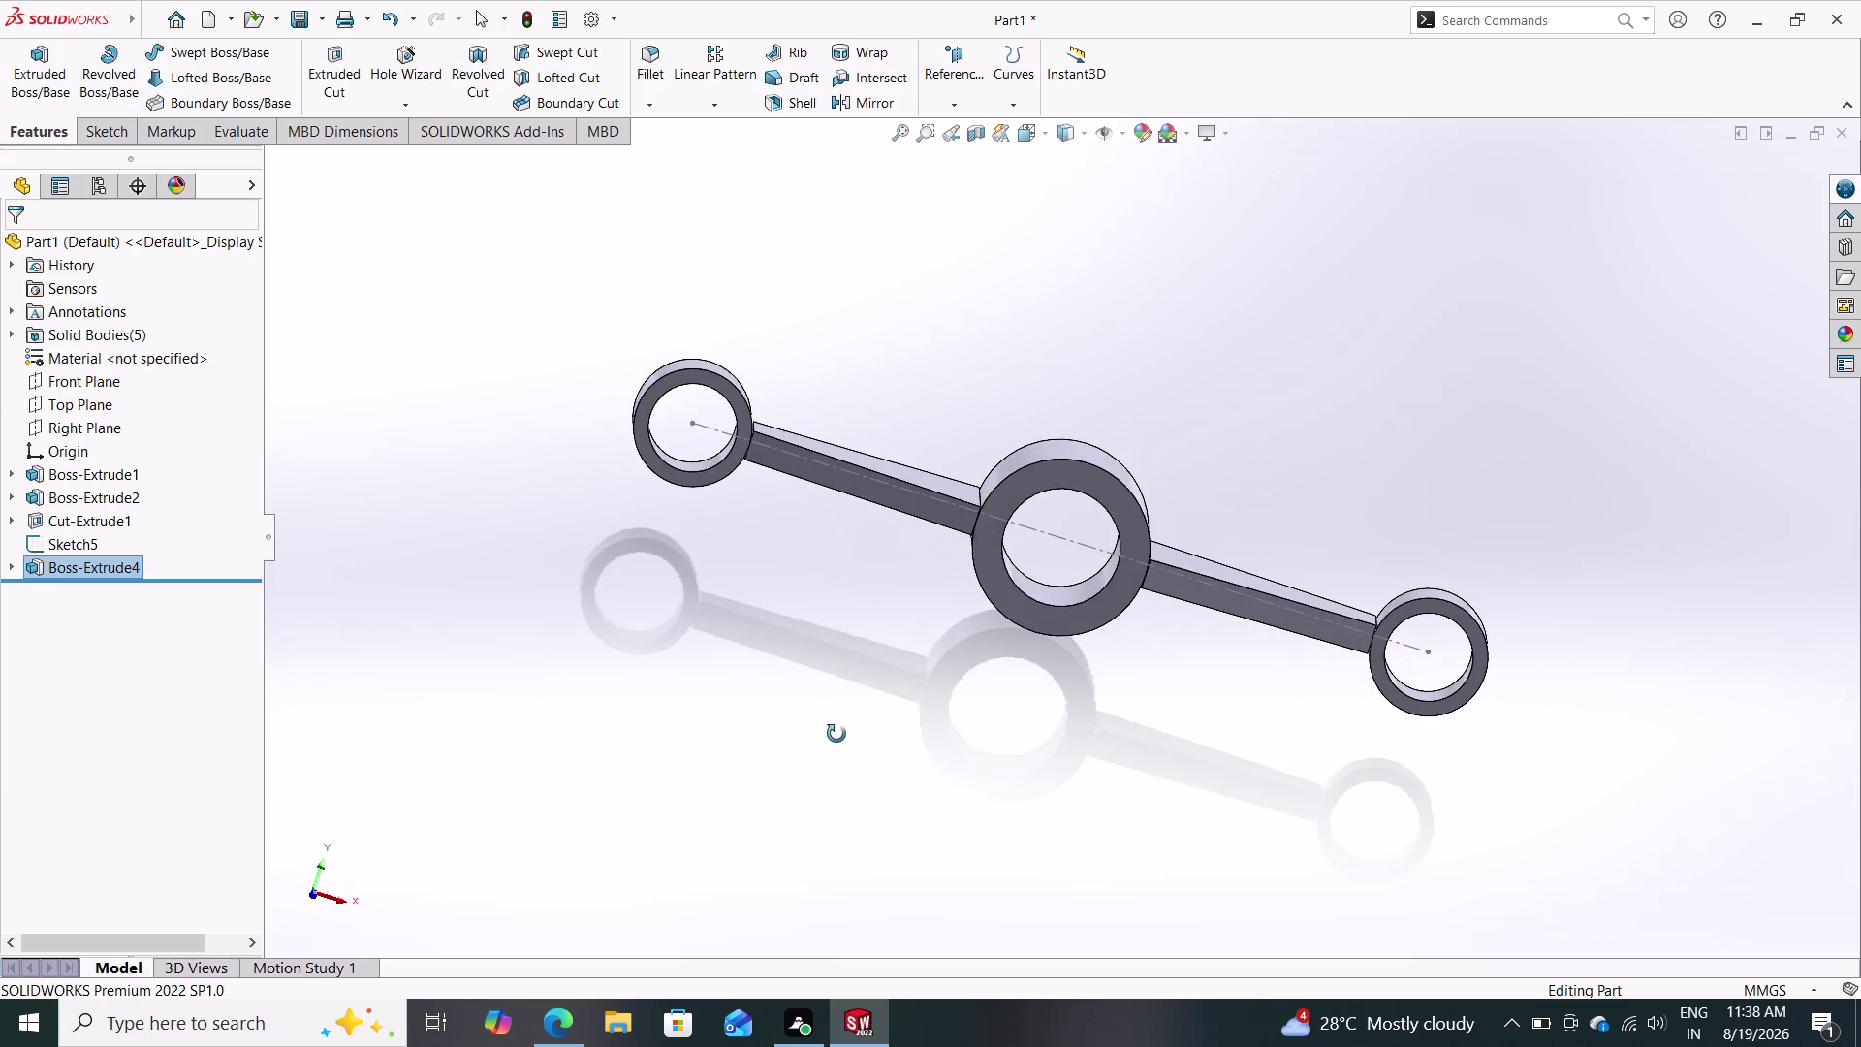
middle_drag(837, 734, 838, 730)
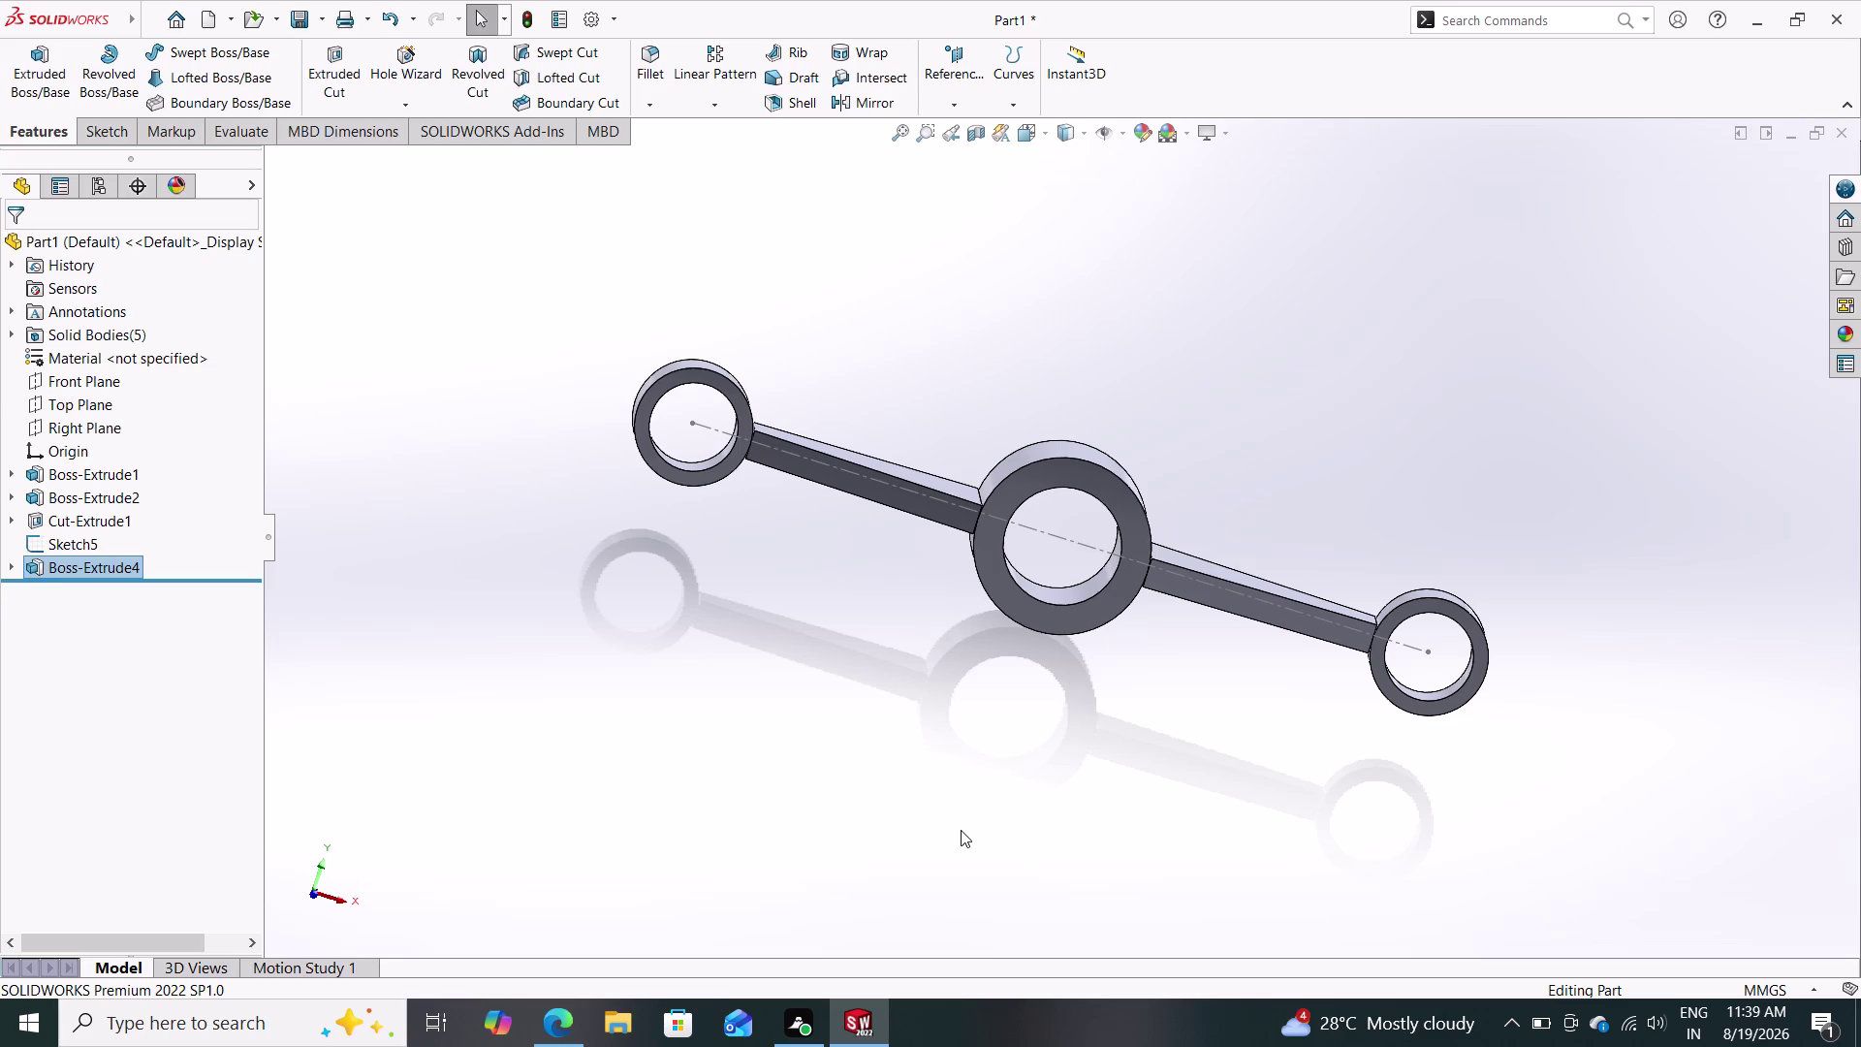
click(80, 560)
click(46, 578)
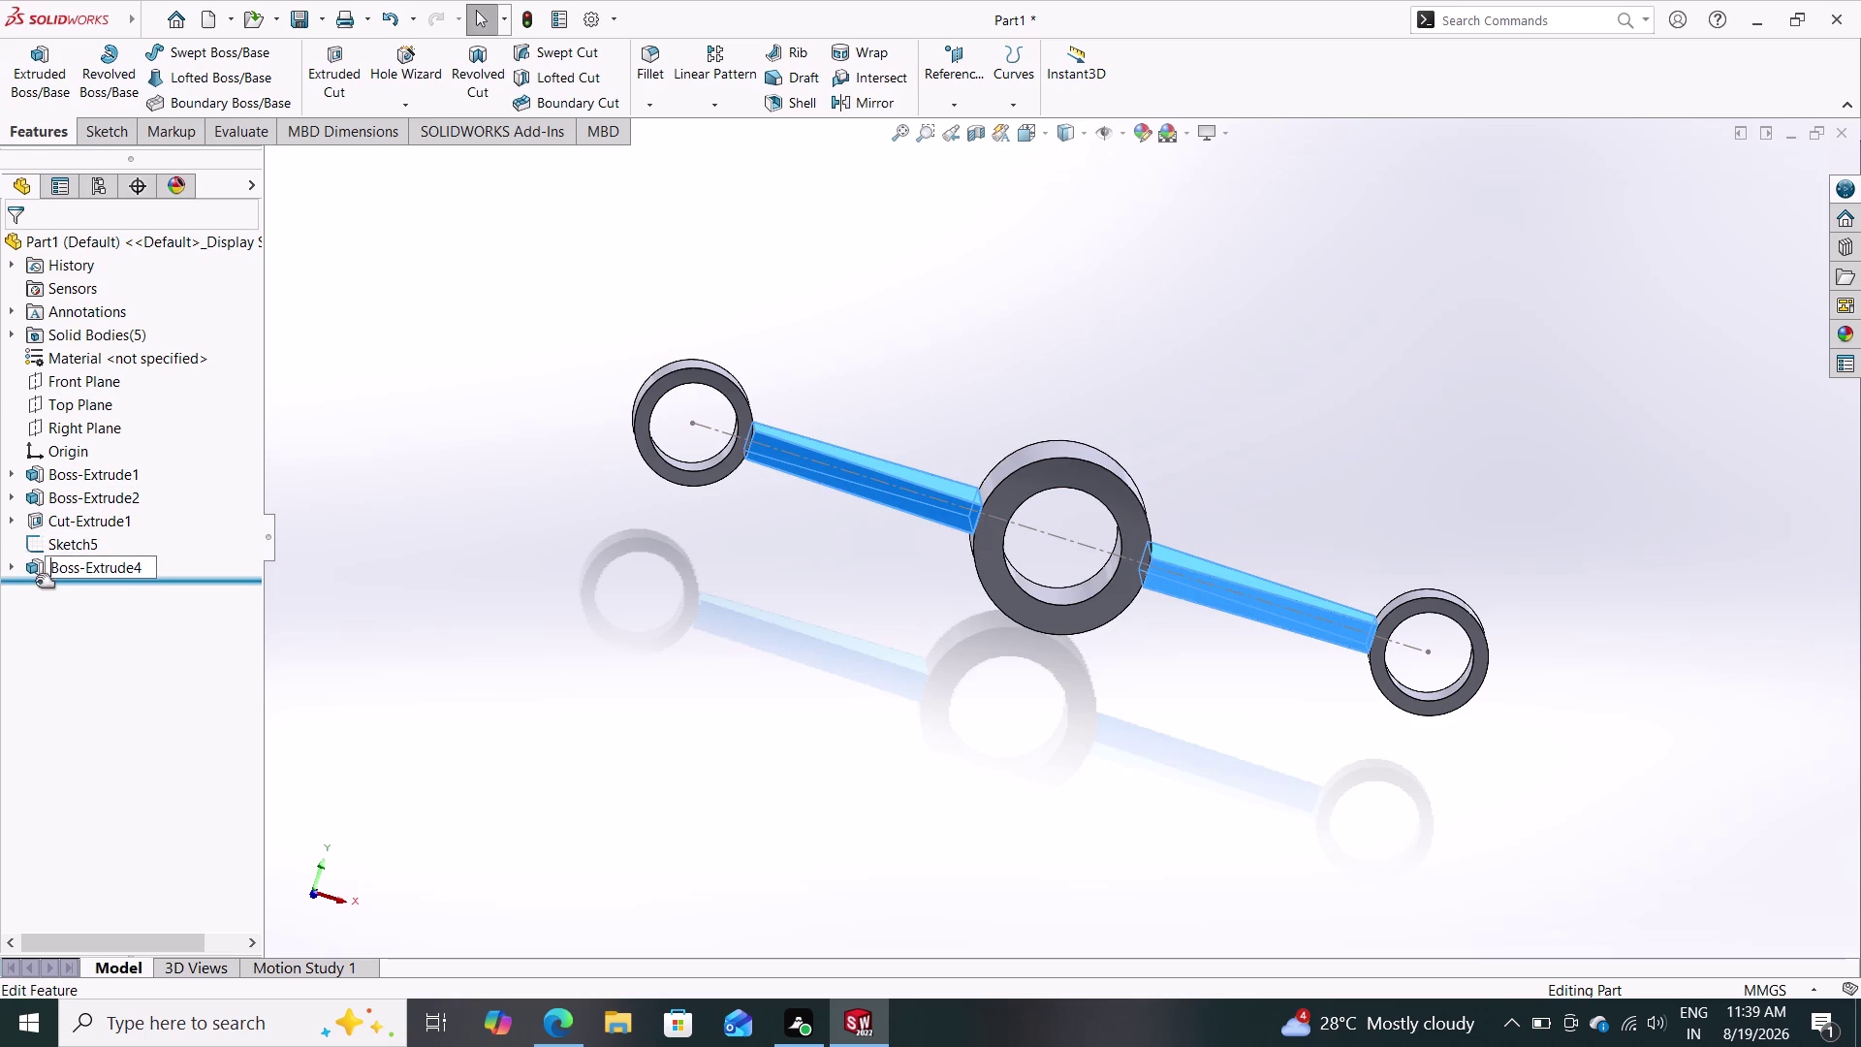
click(40, 564)
click(63, 500)
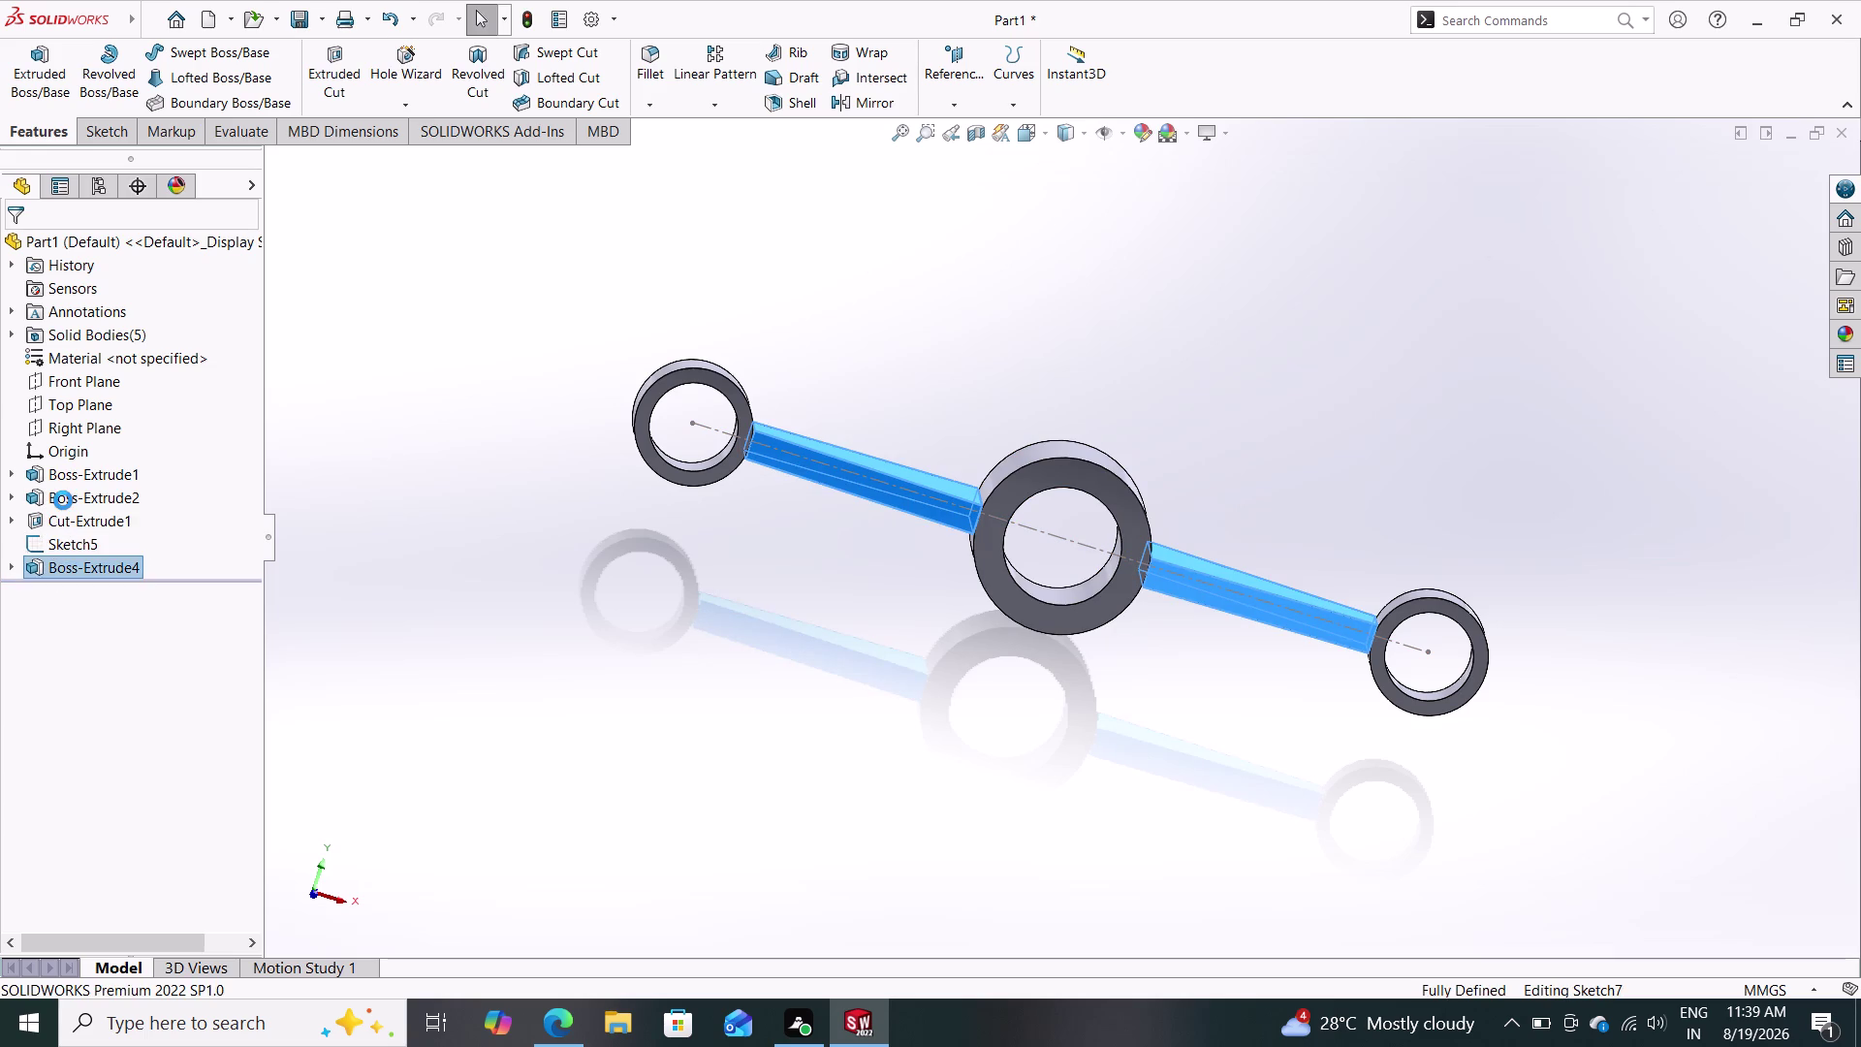
text(2)
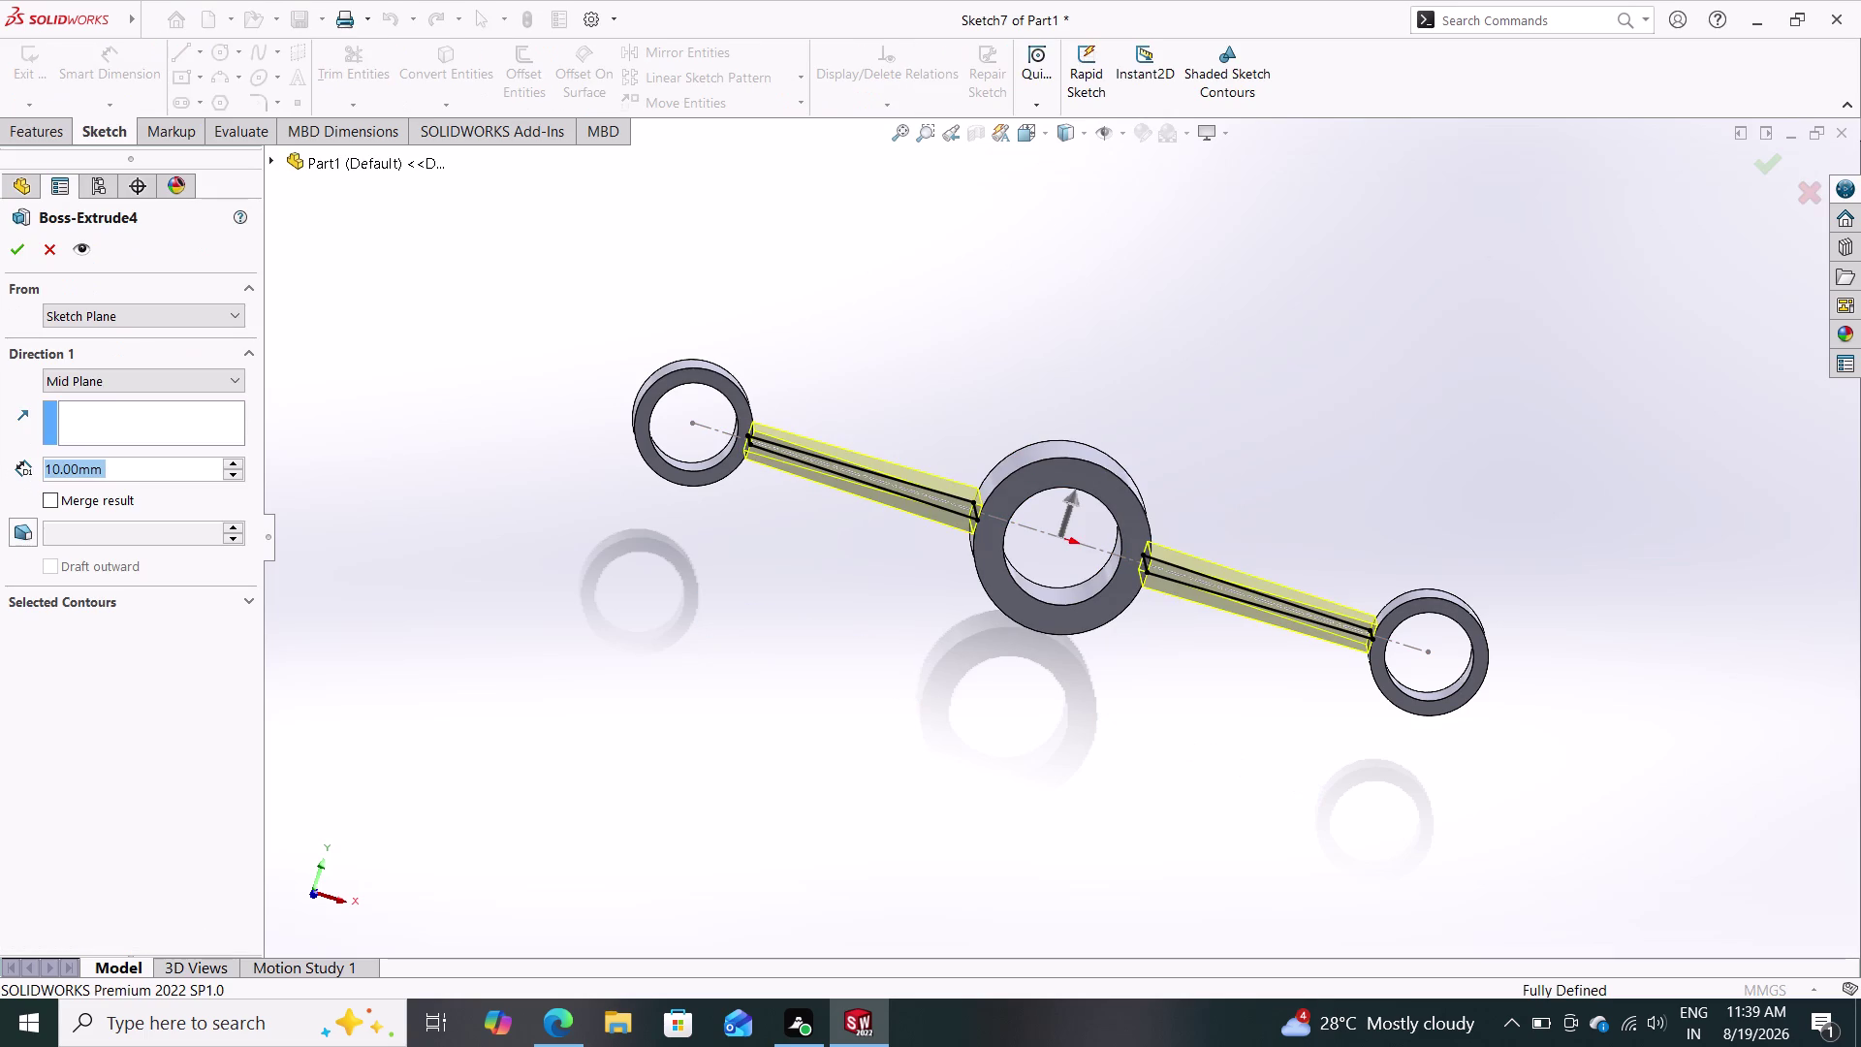
text(0)
key(Return)
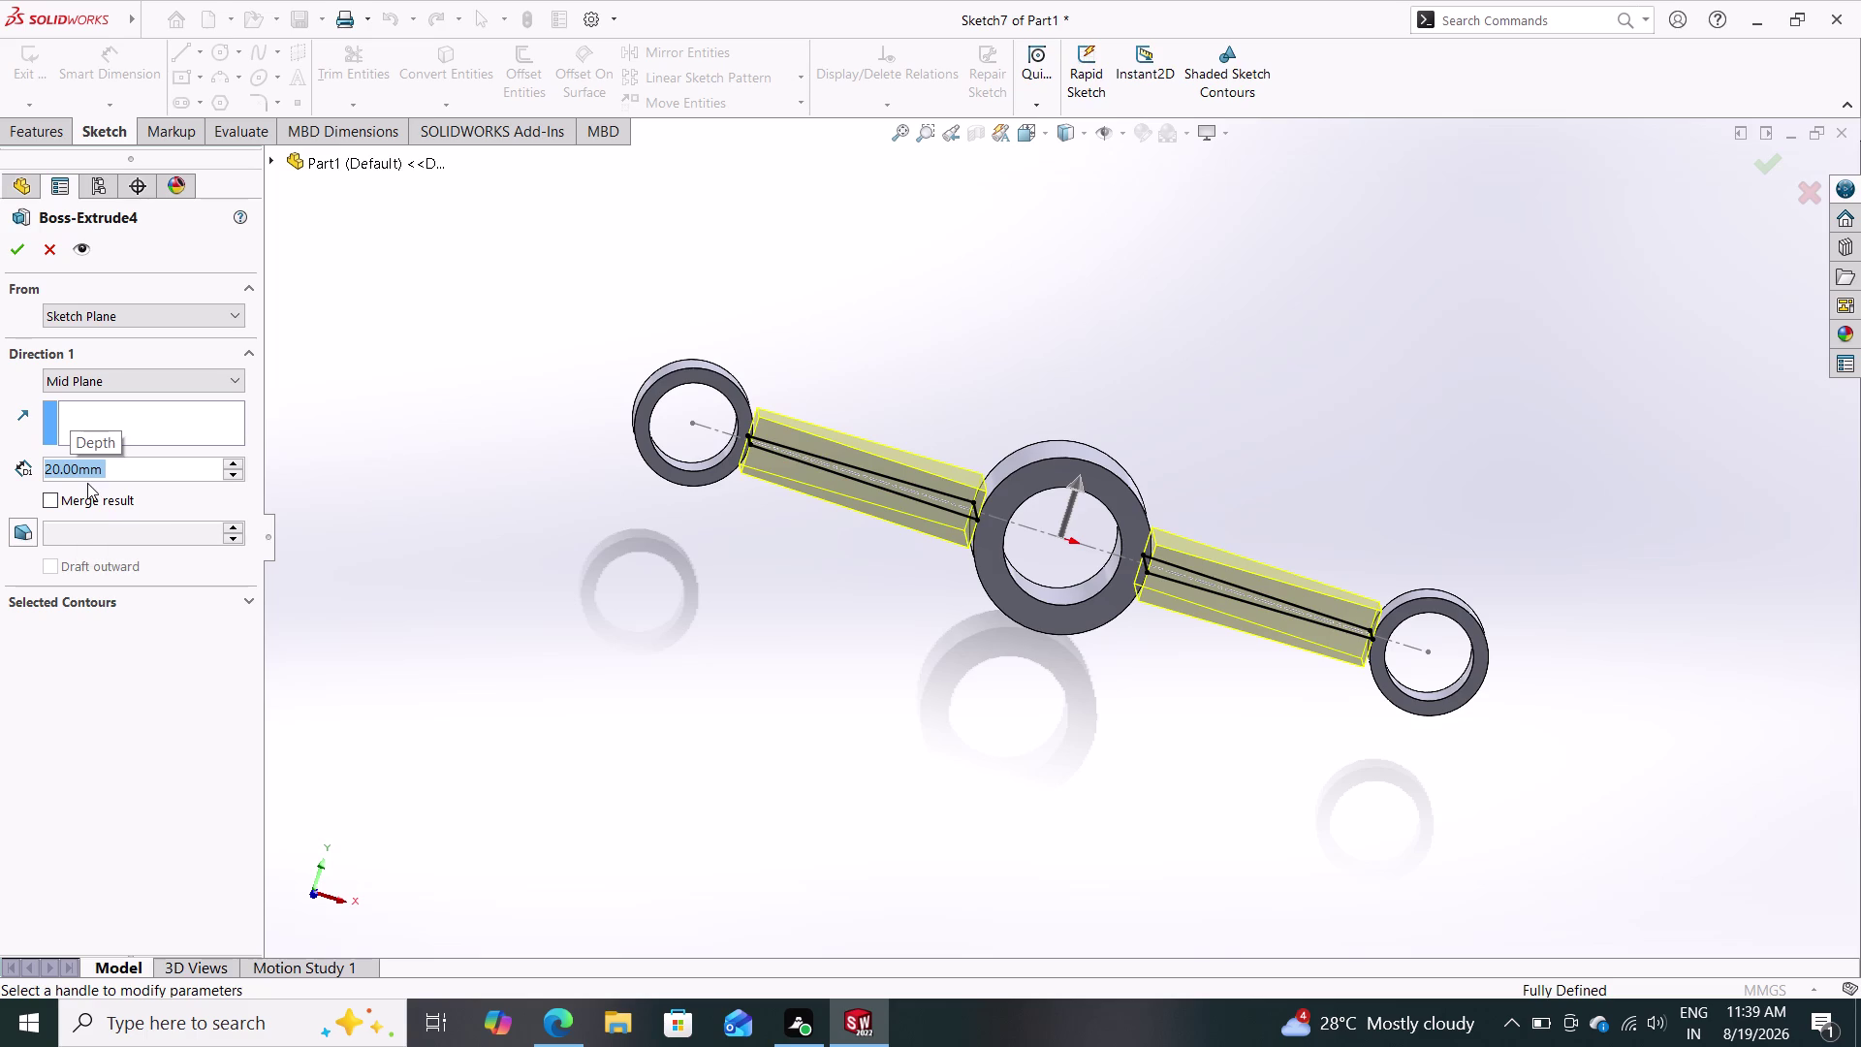
click(15, 261)
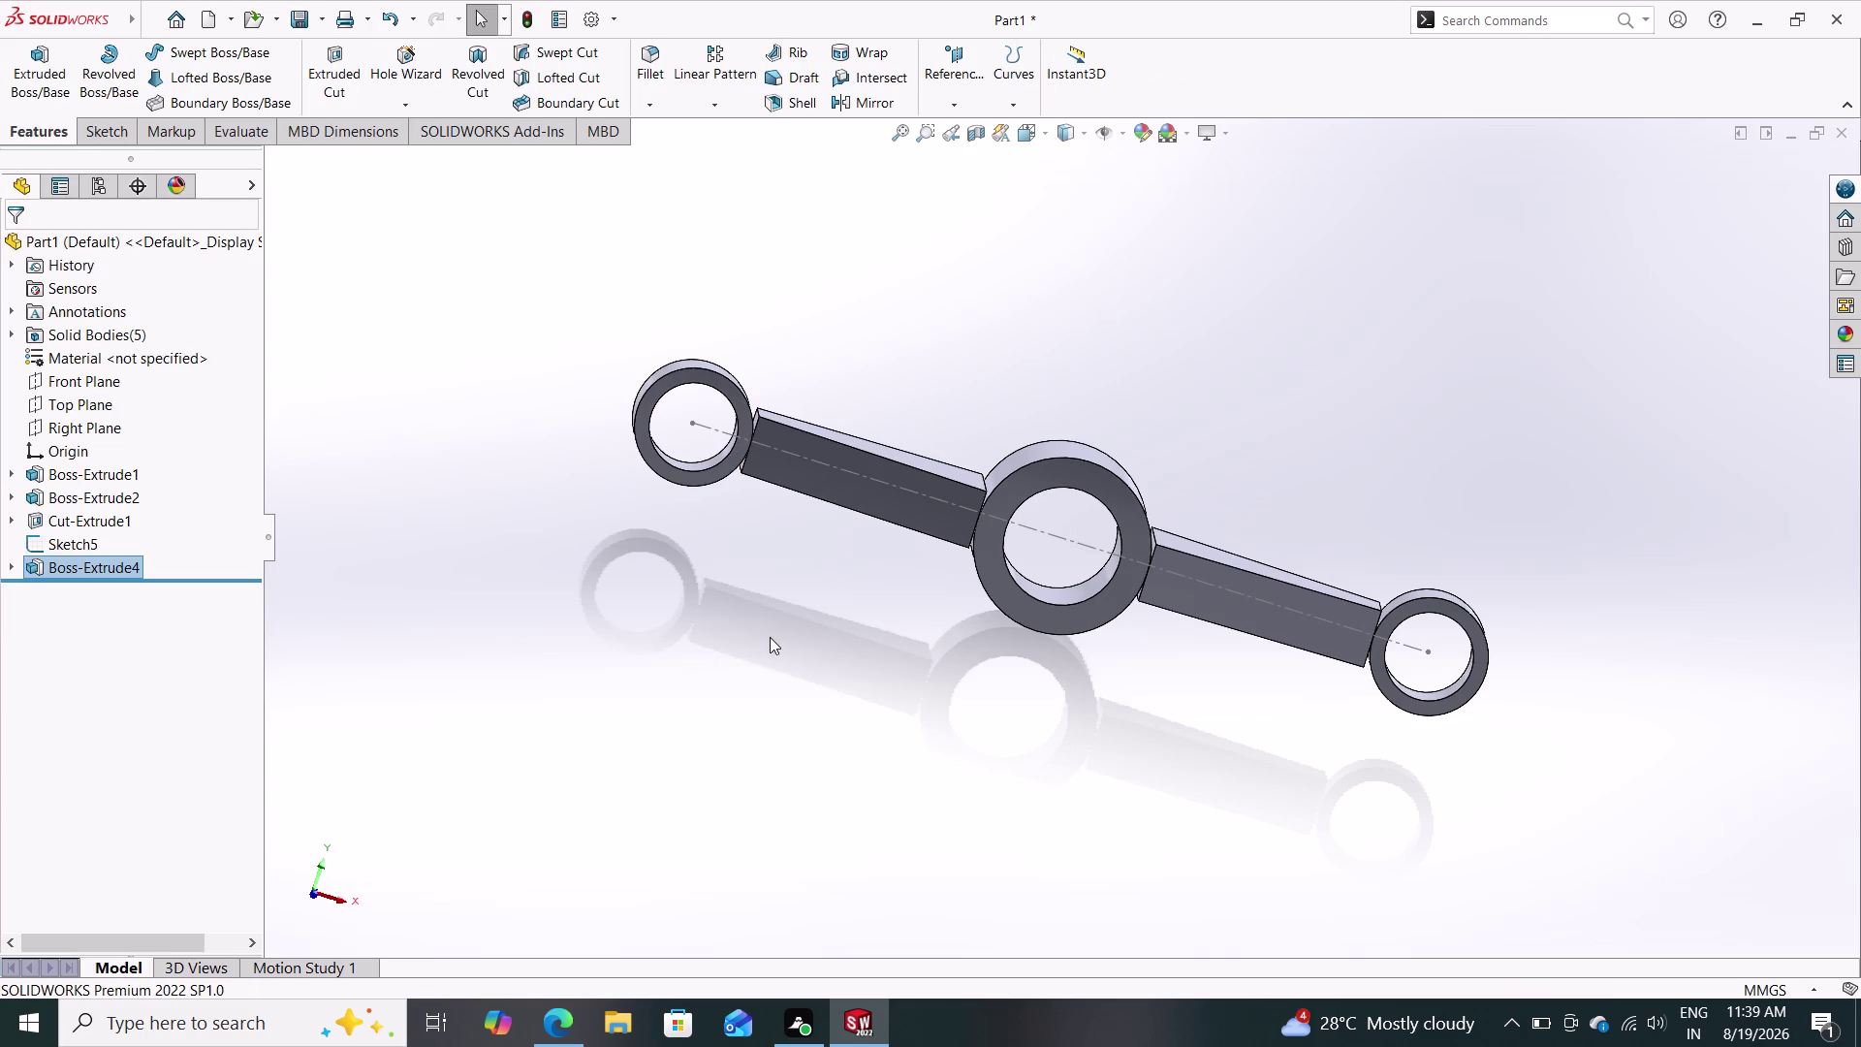
middle_drag(845, 682, 827, 646)
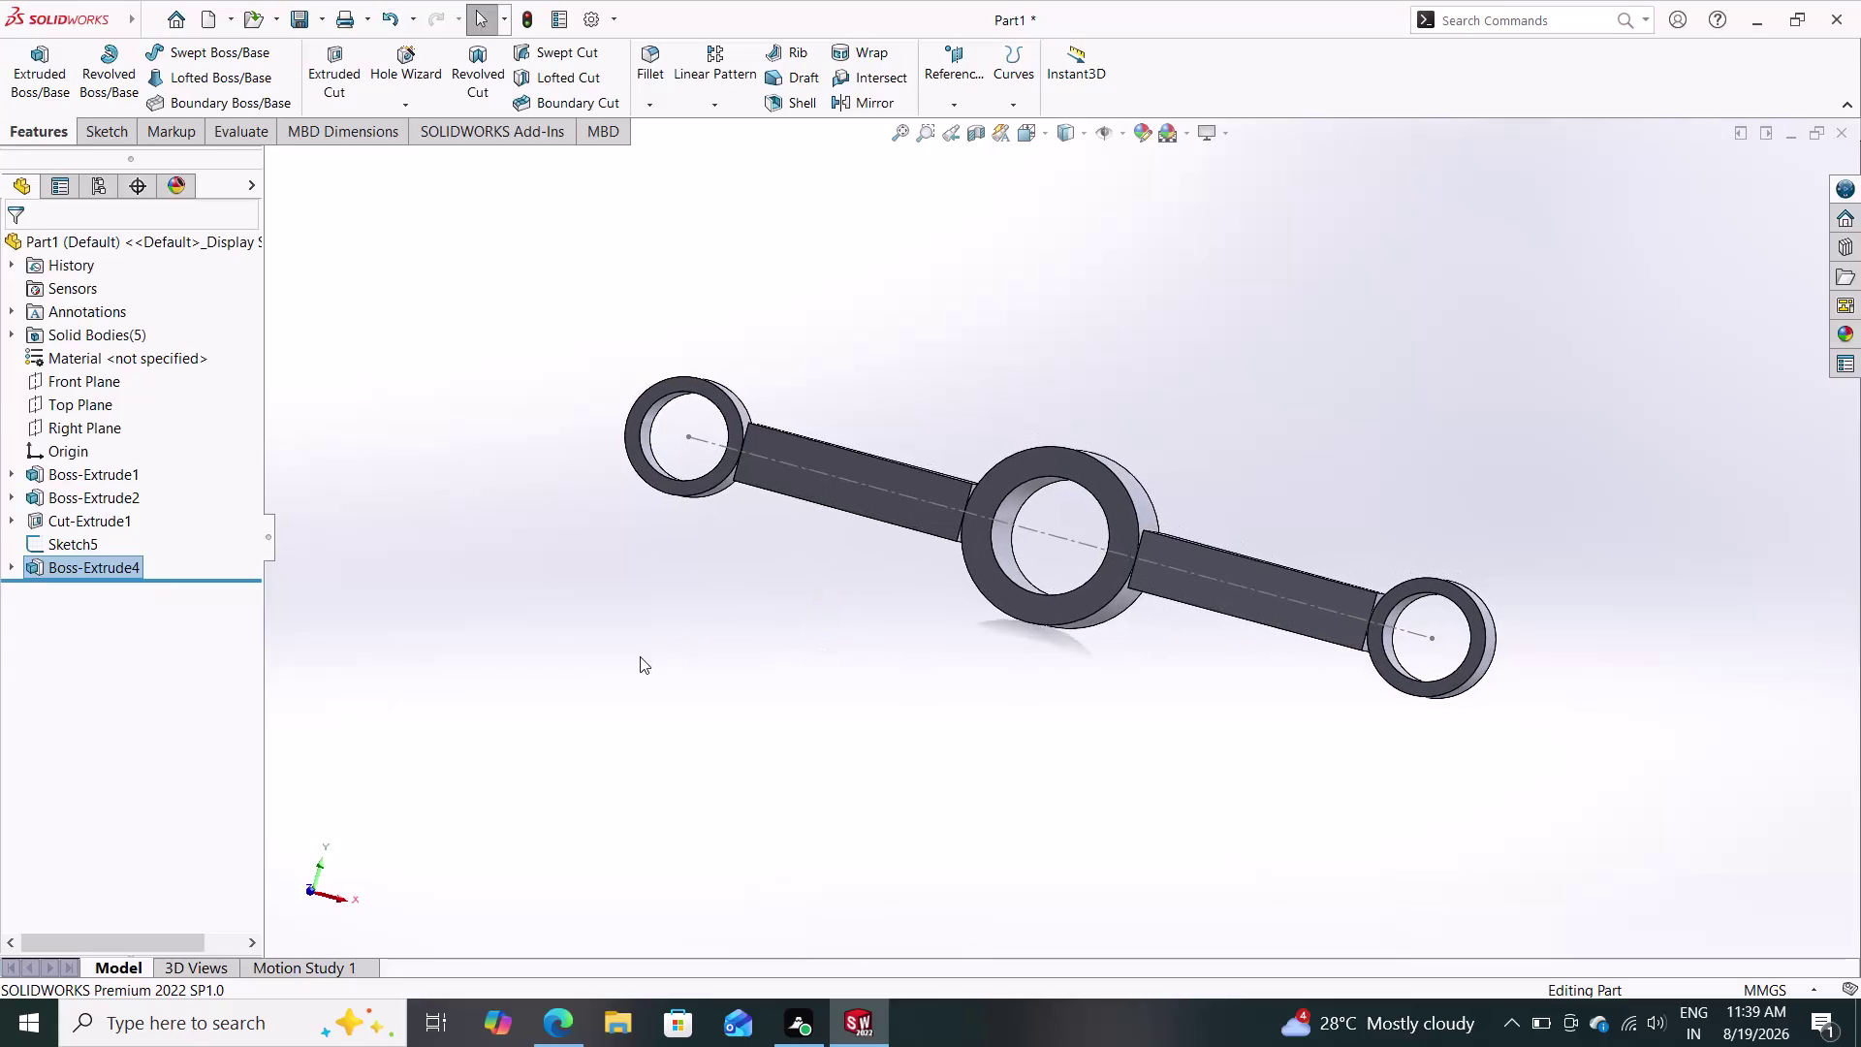
click(36, 576)
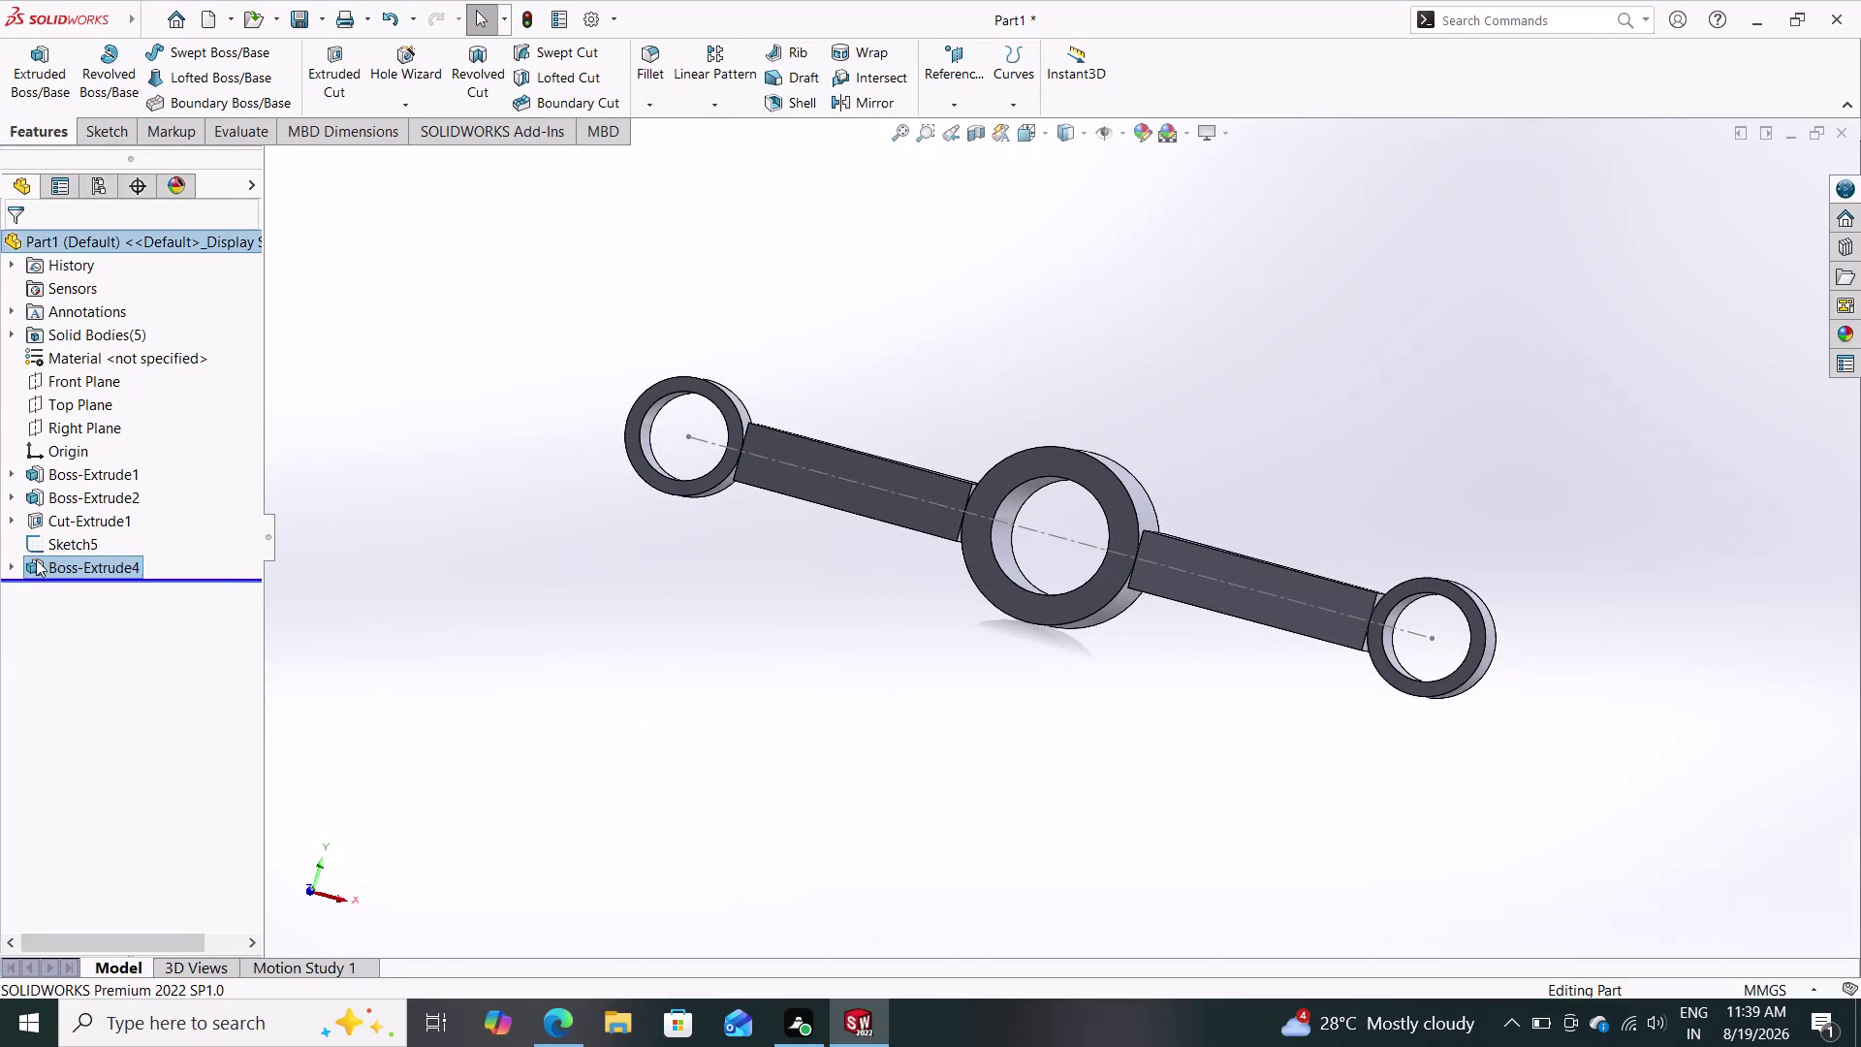
click(36, 559)
click(55, 496)
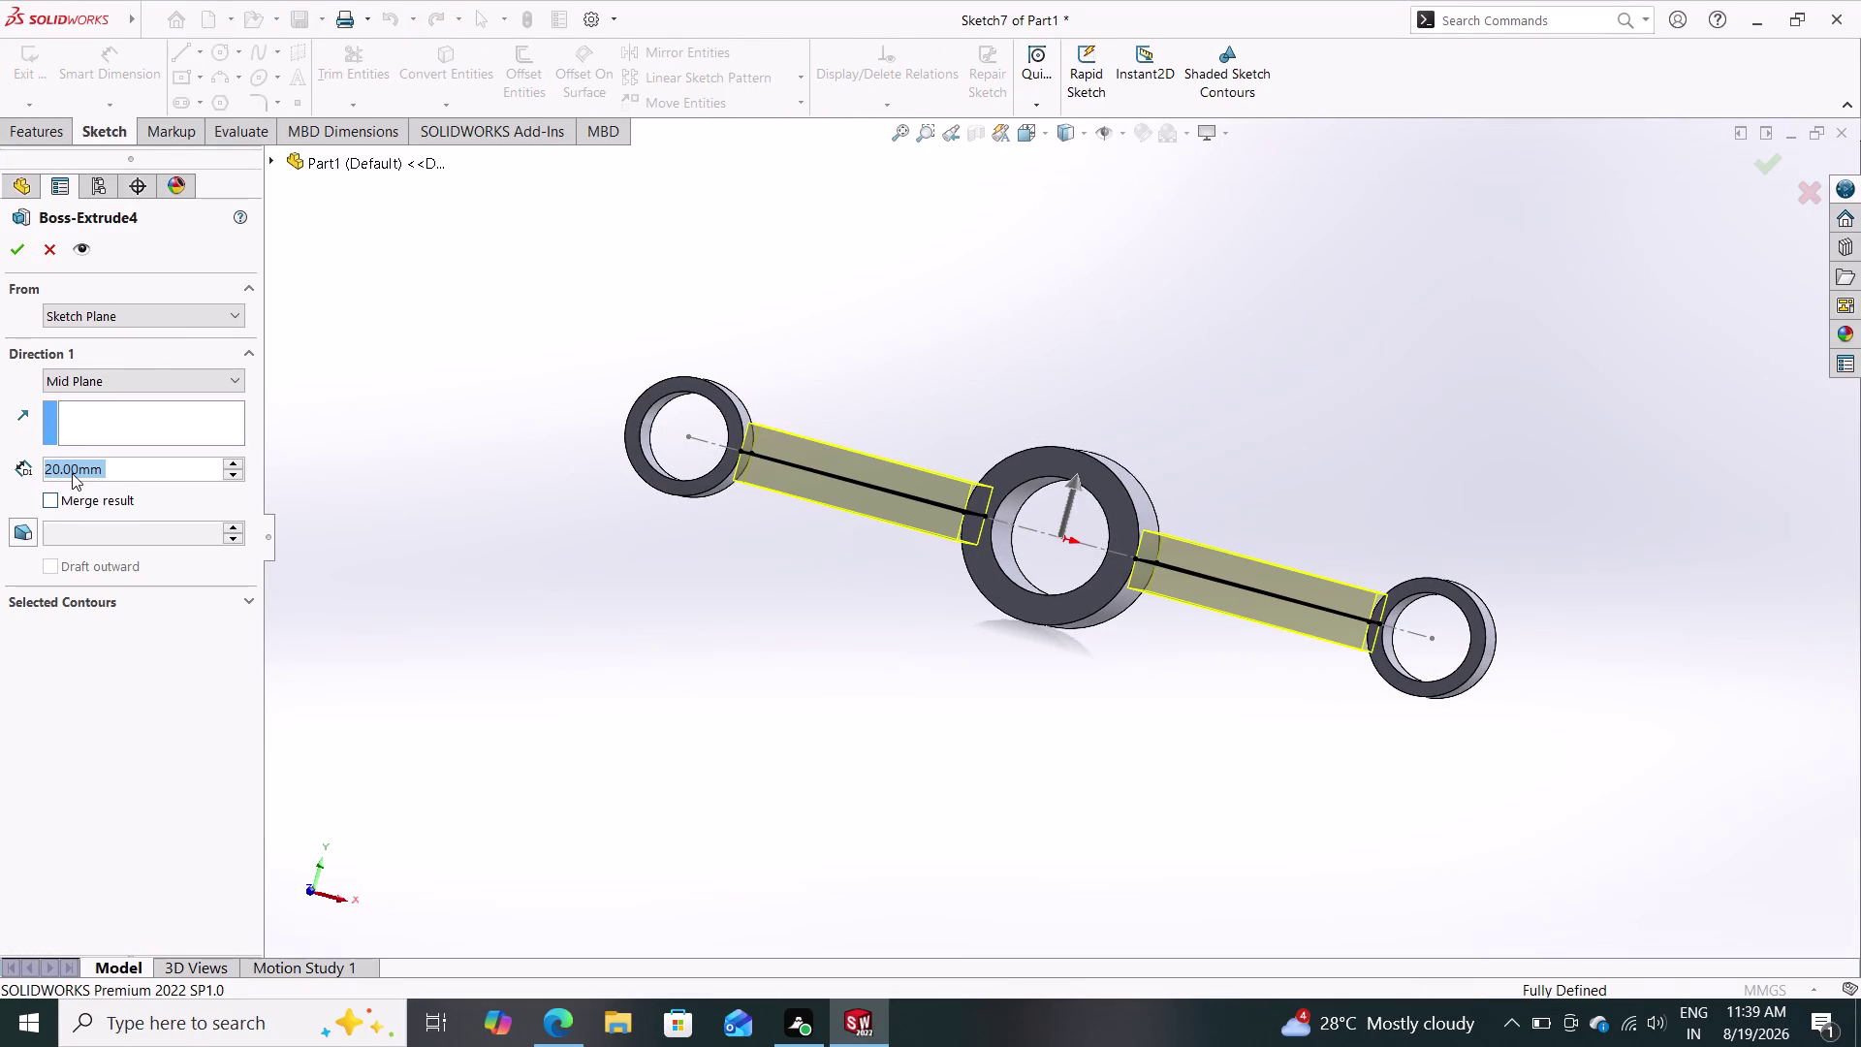
text(10)
key(Return)
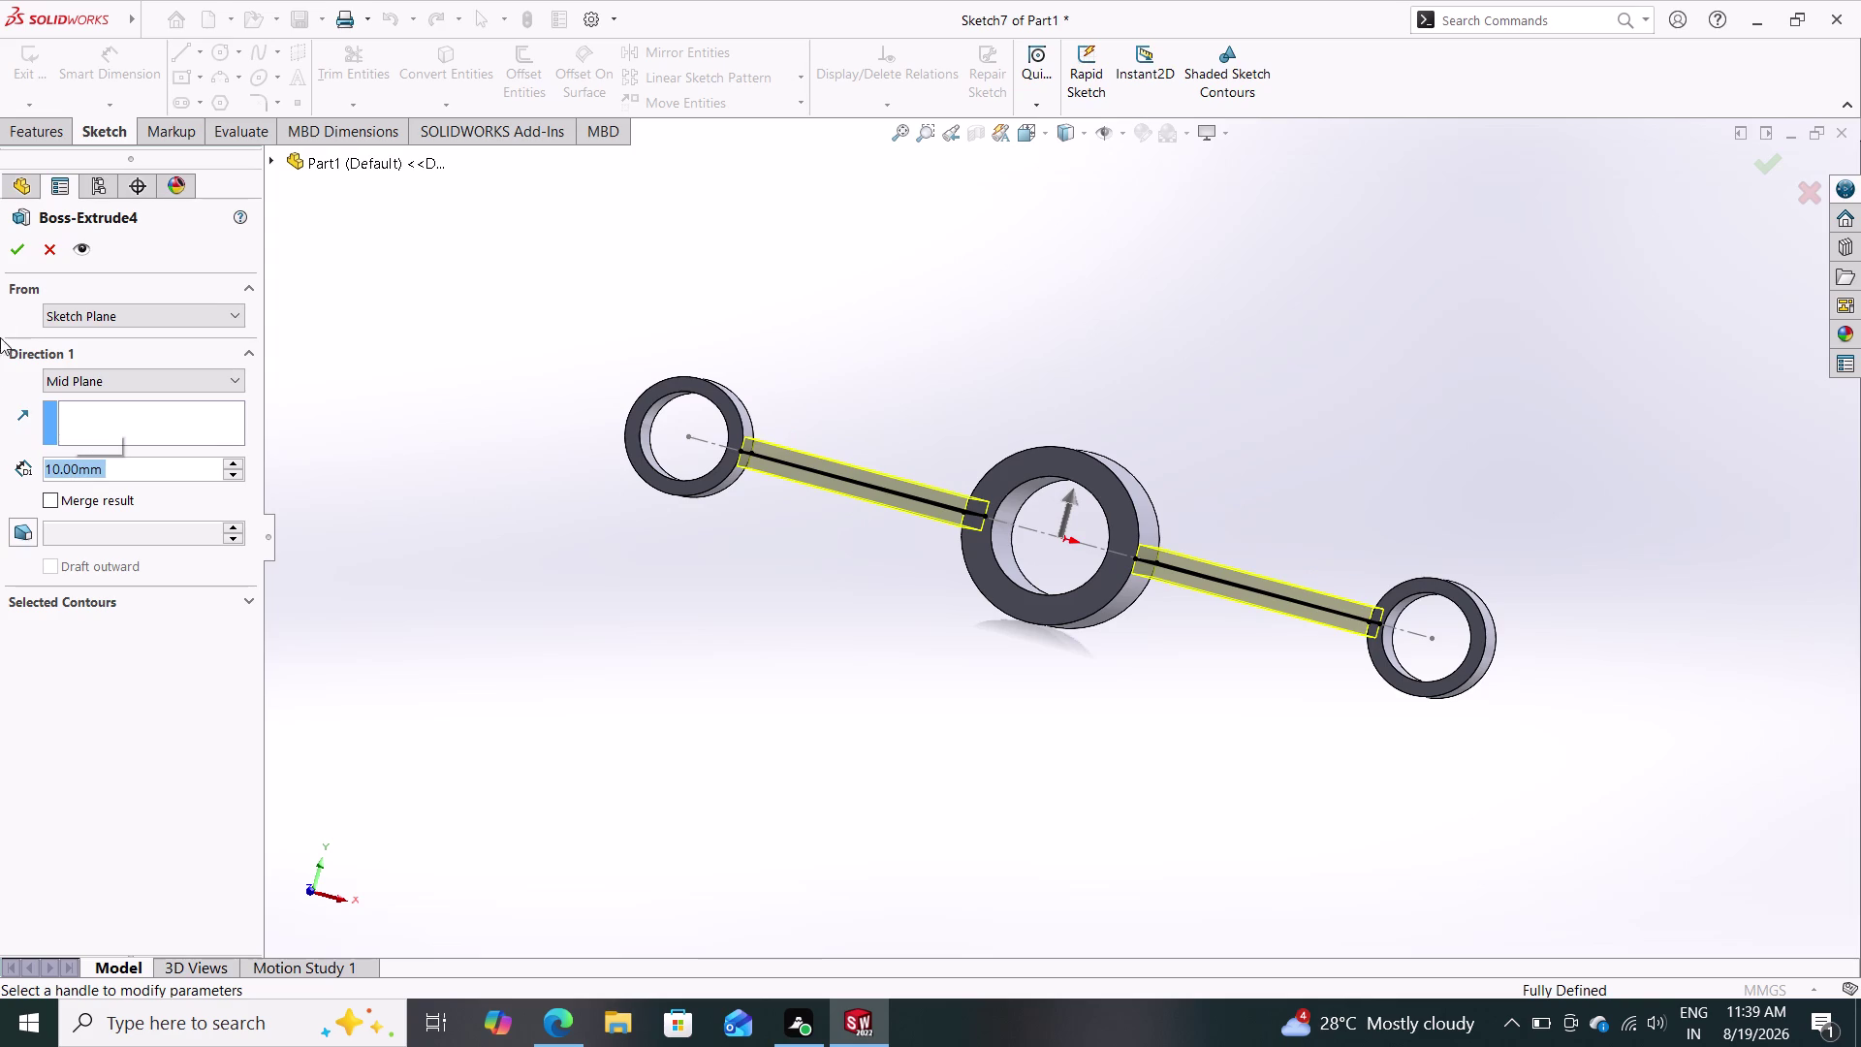
click(16, 245)
middle_drag(865, 709, 907, 784)
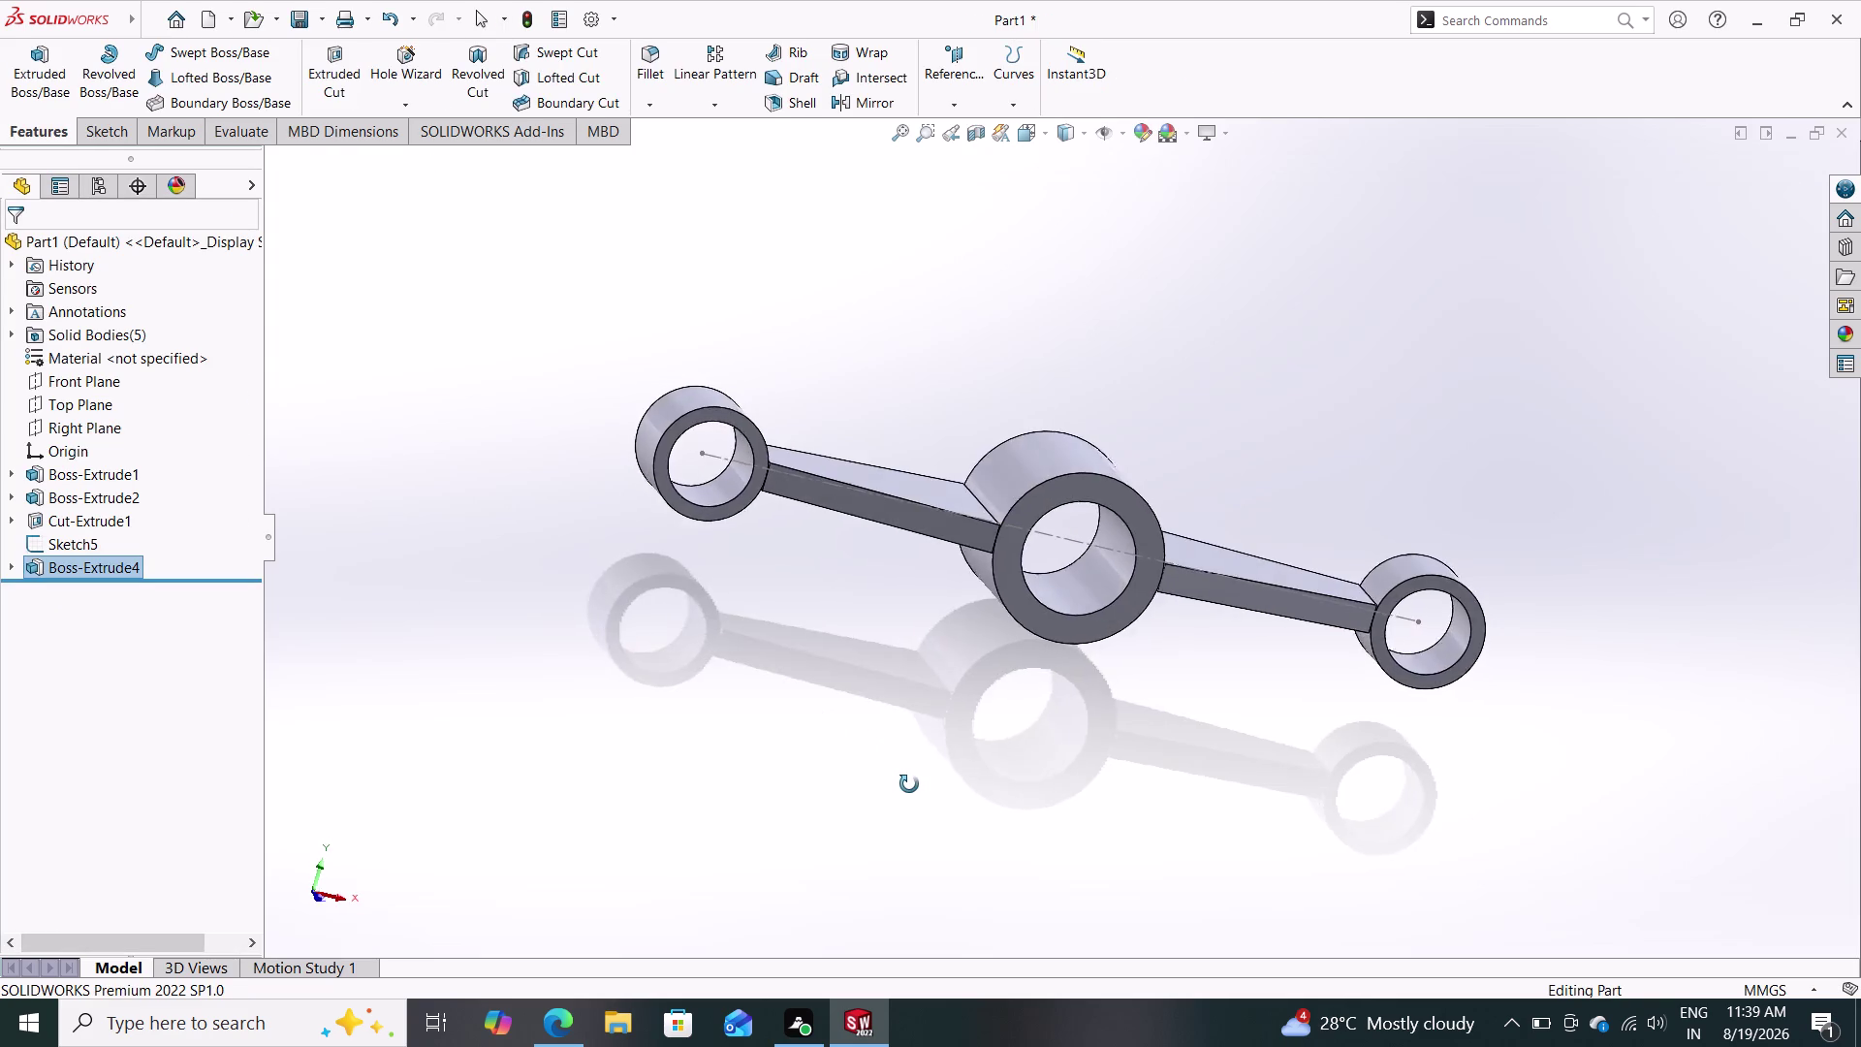
middle_drag(907, 783, 872, 650)
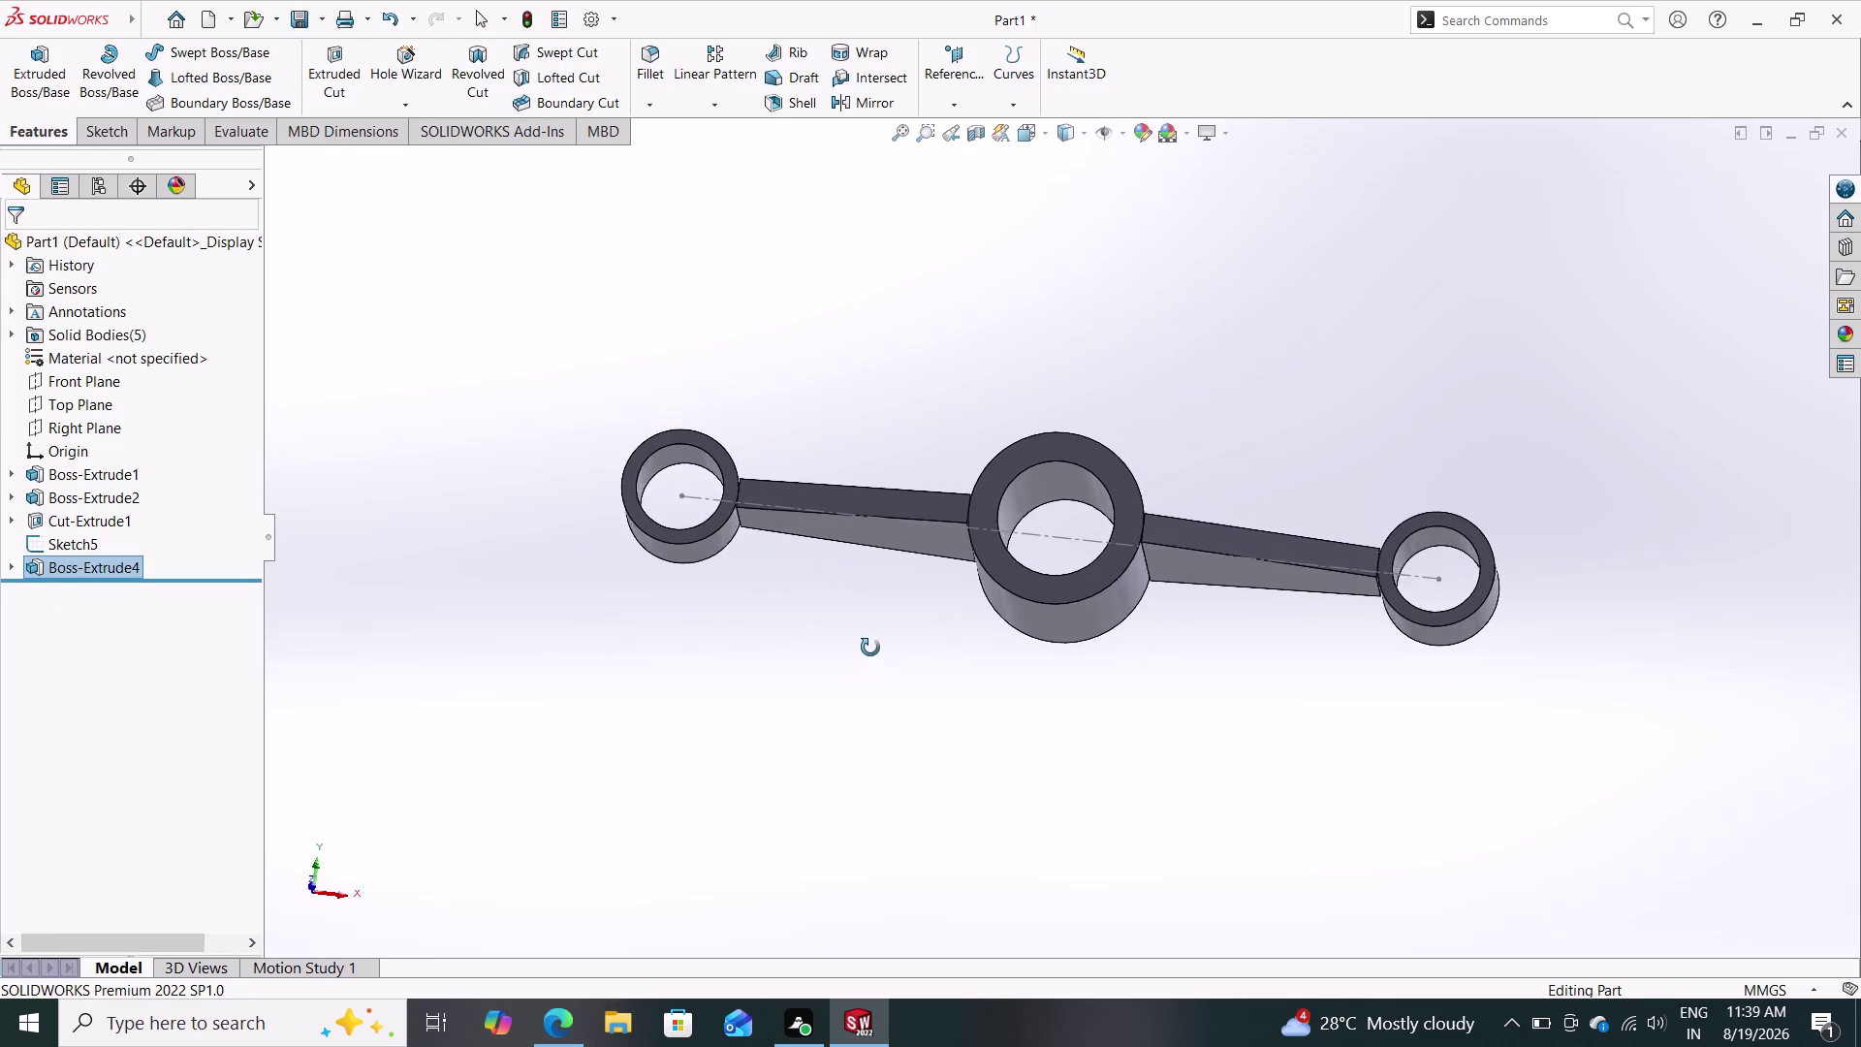
middle_drag(872, 649, 879, 749)
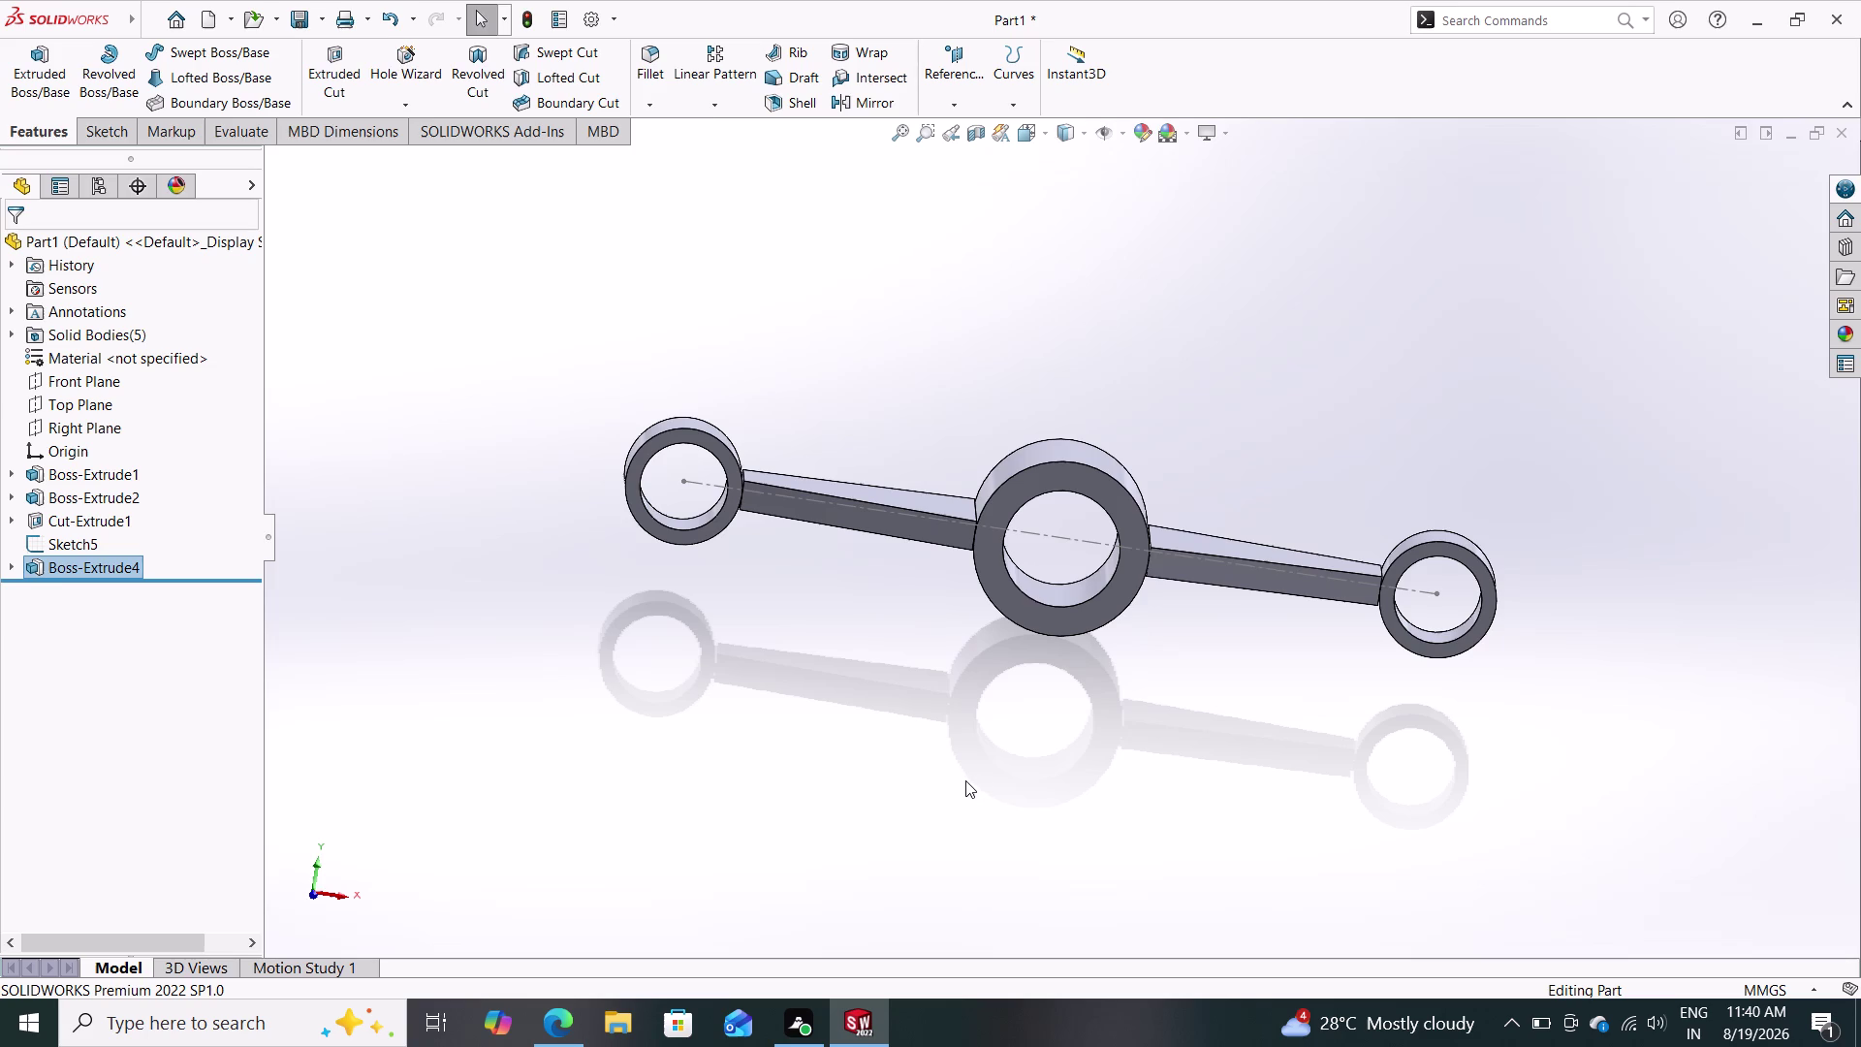
middle_drag(1004, 722, 1004, 721)
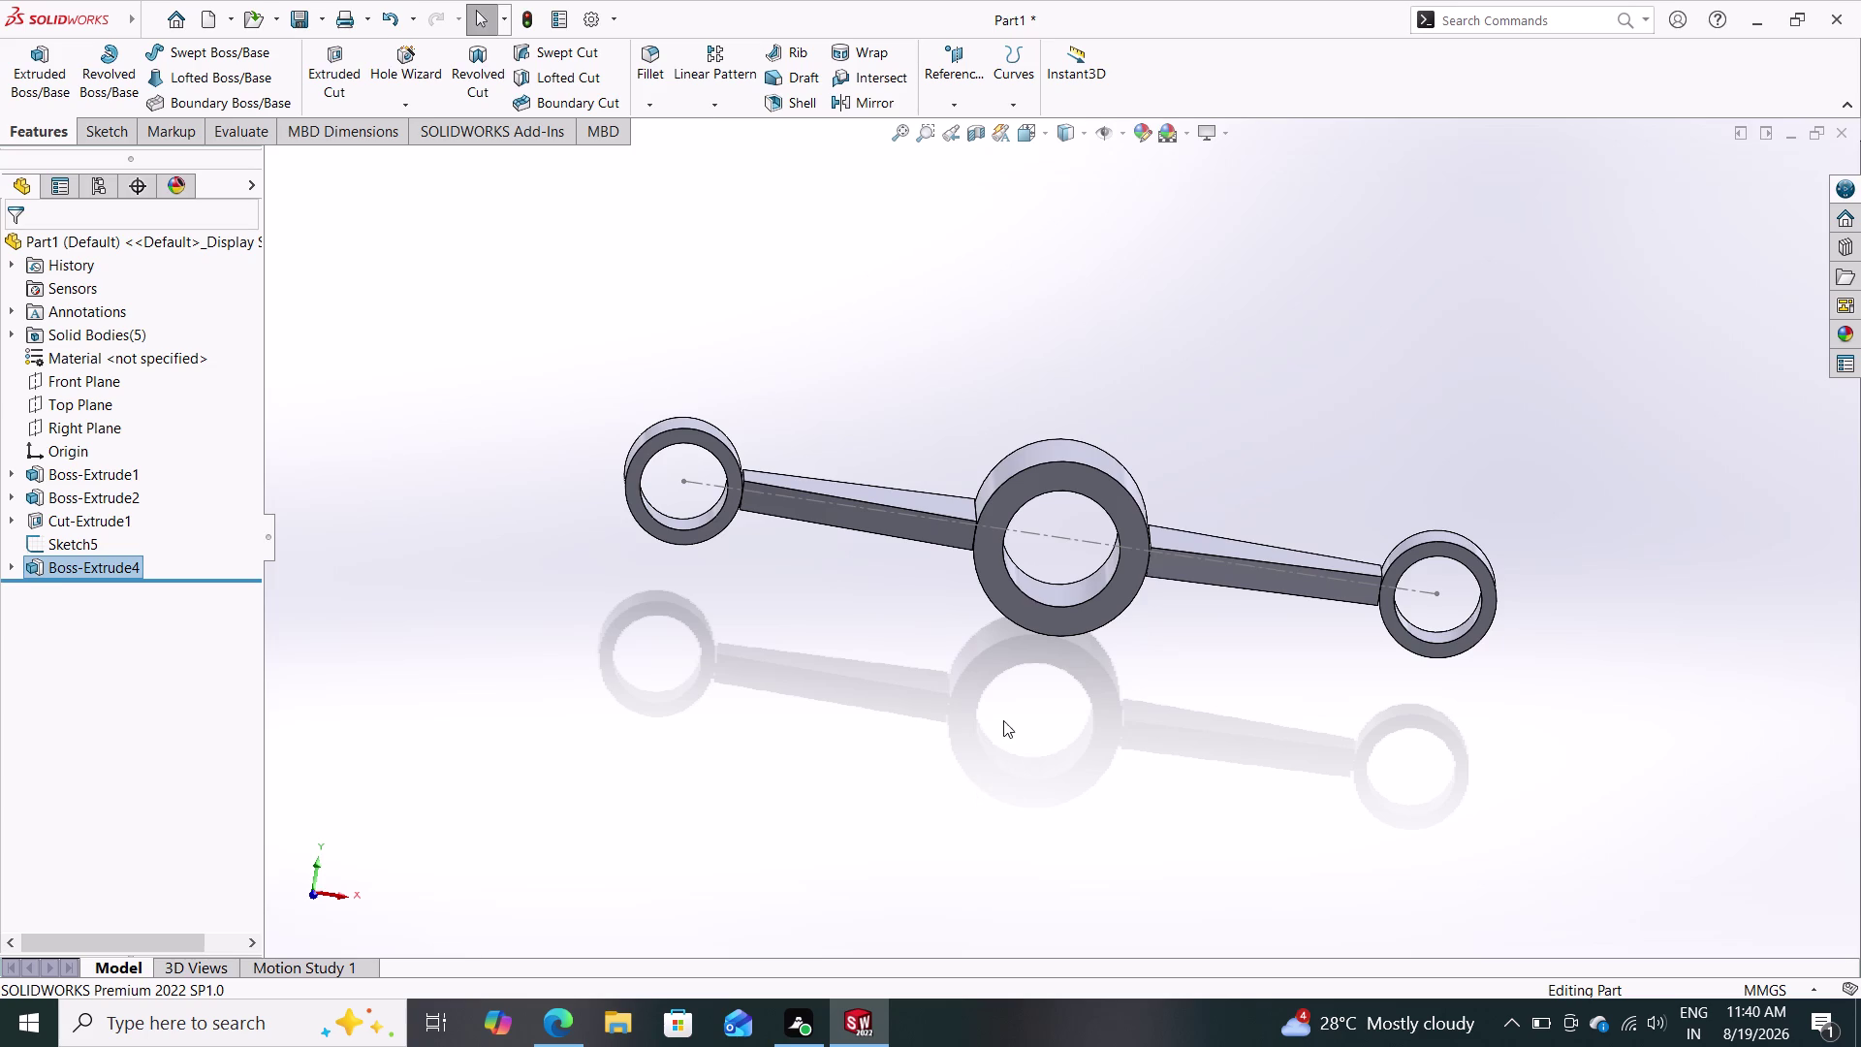
middle_drag(1004, 720, 1049, 633)
middle_drag(1024, 734, 961, 775)
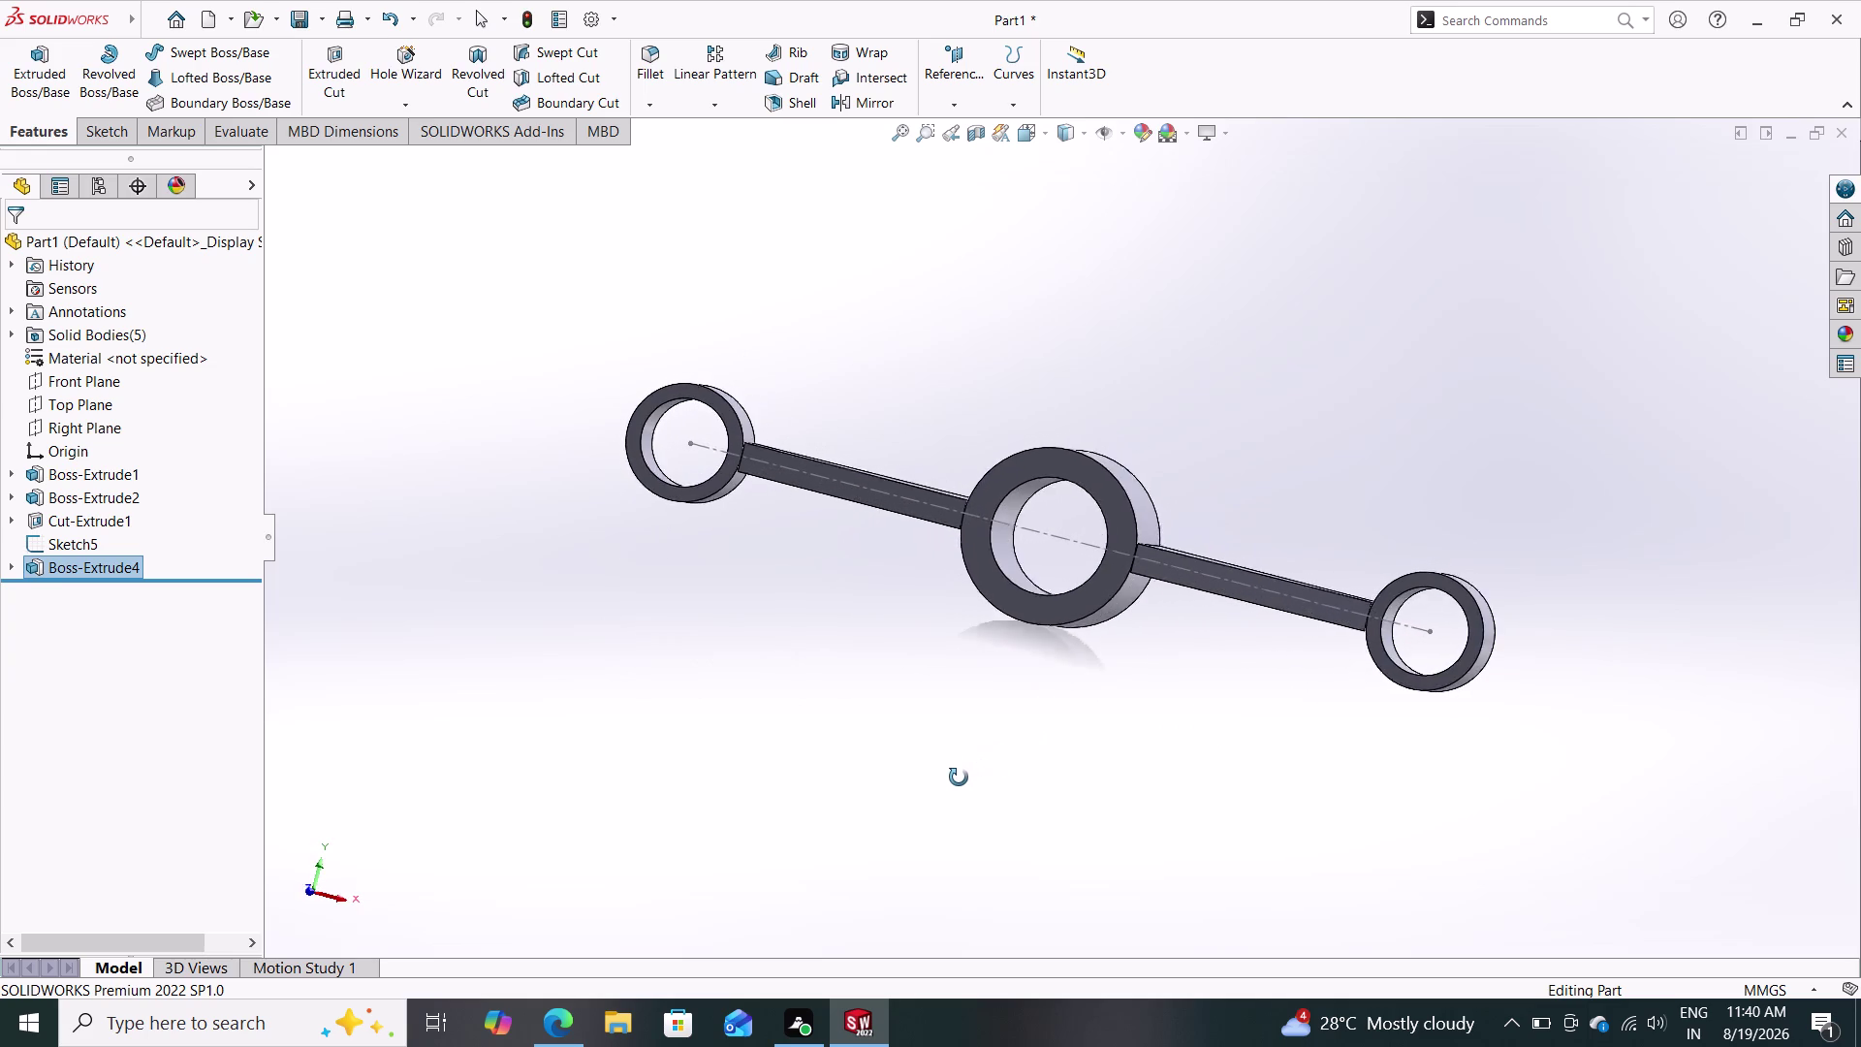
middle_drag(960, 776, 992, 1012)
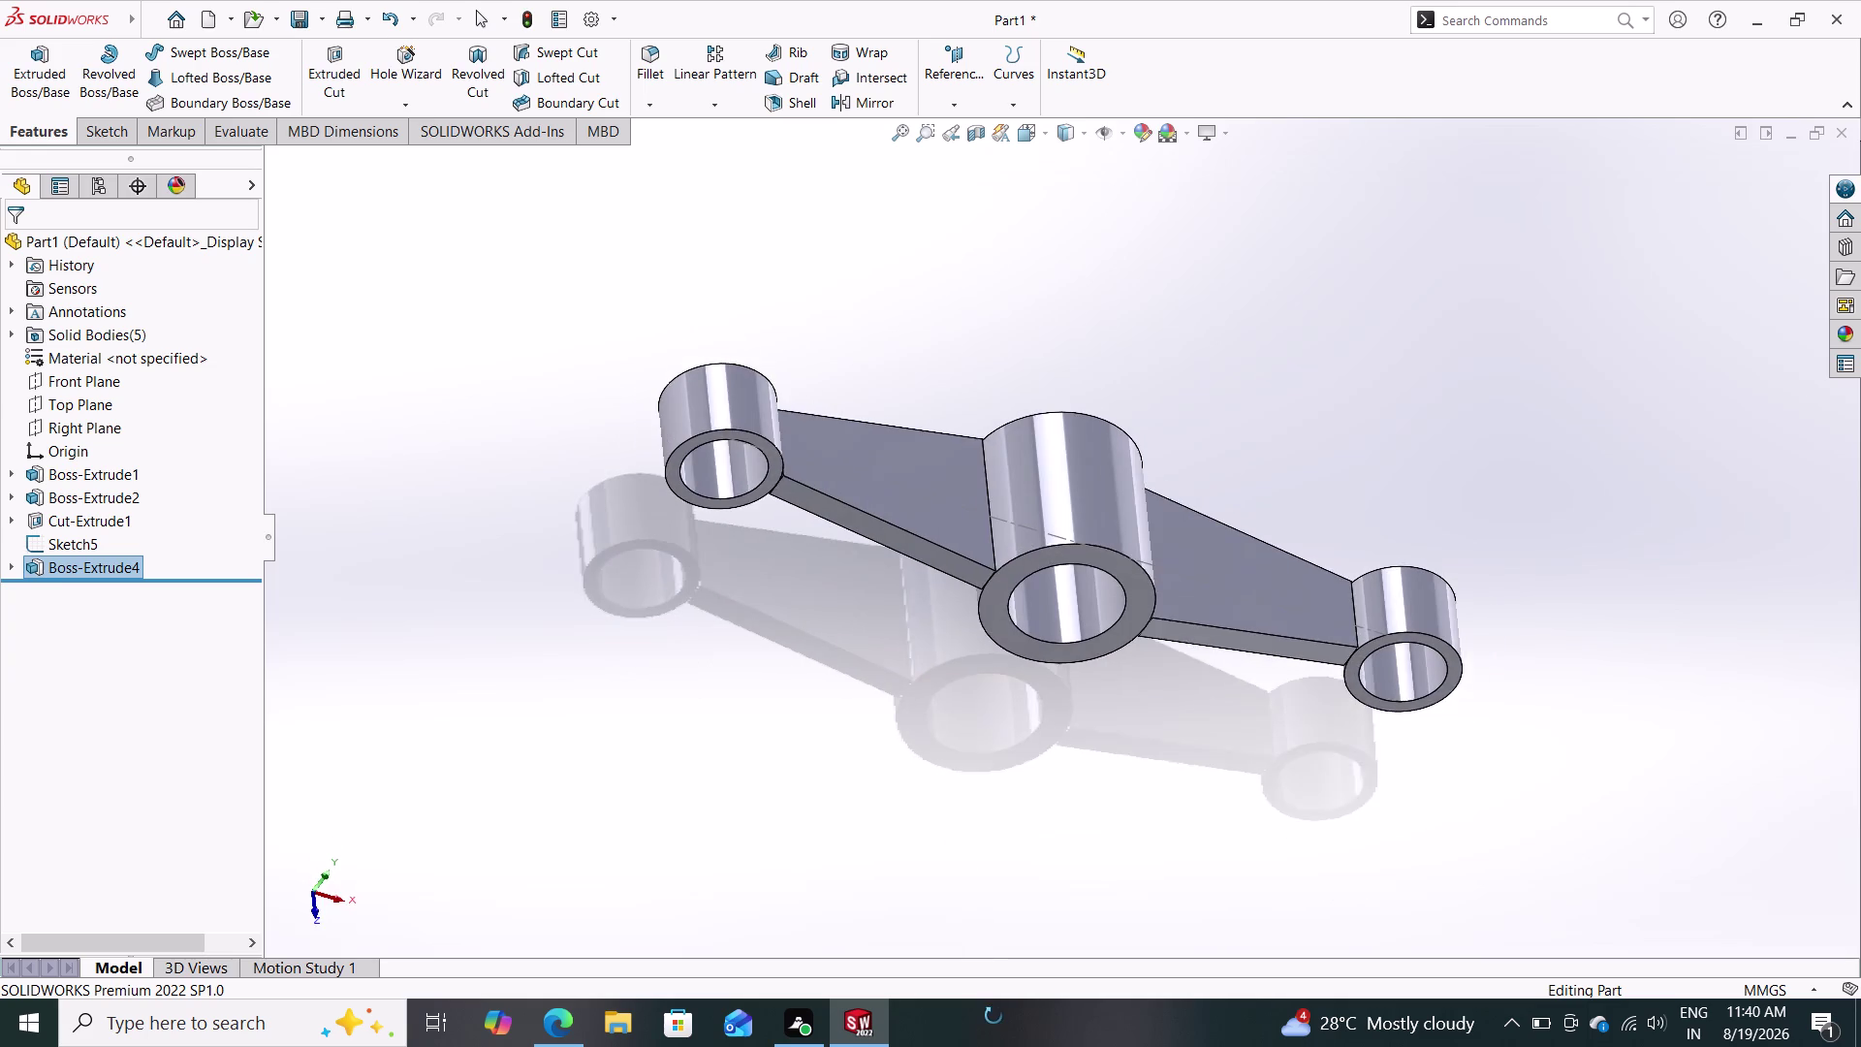
middle_drag(992, 1012, 951, 1032)
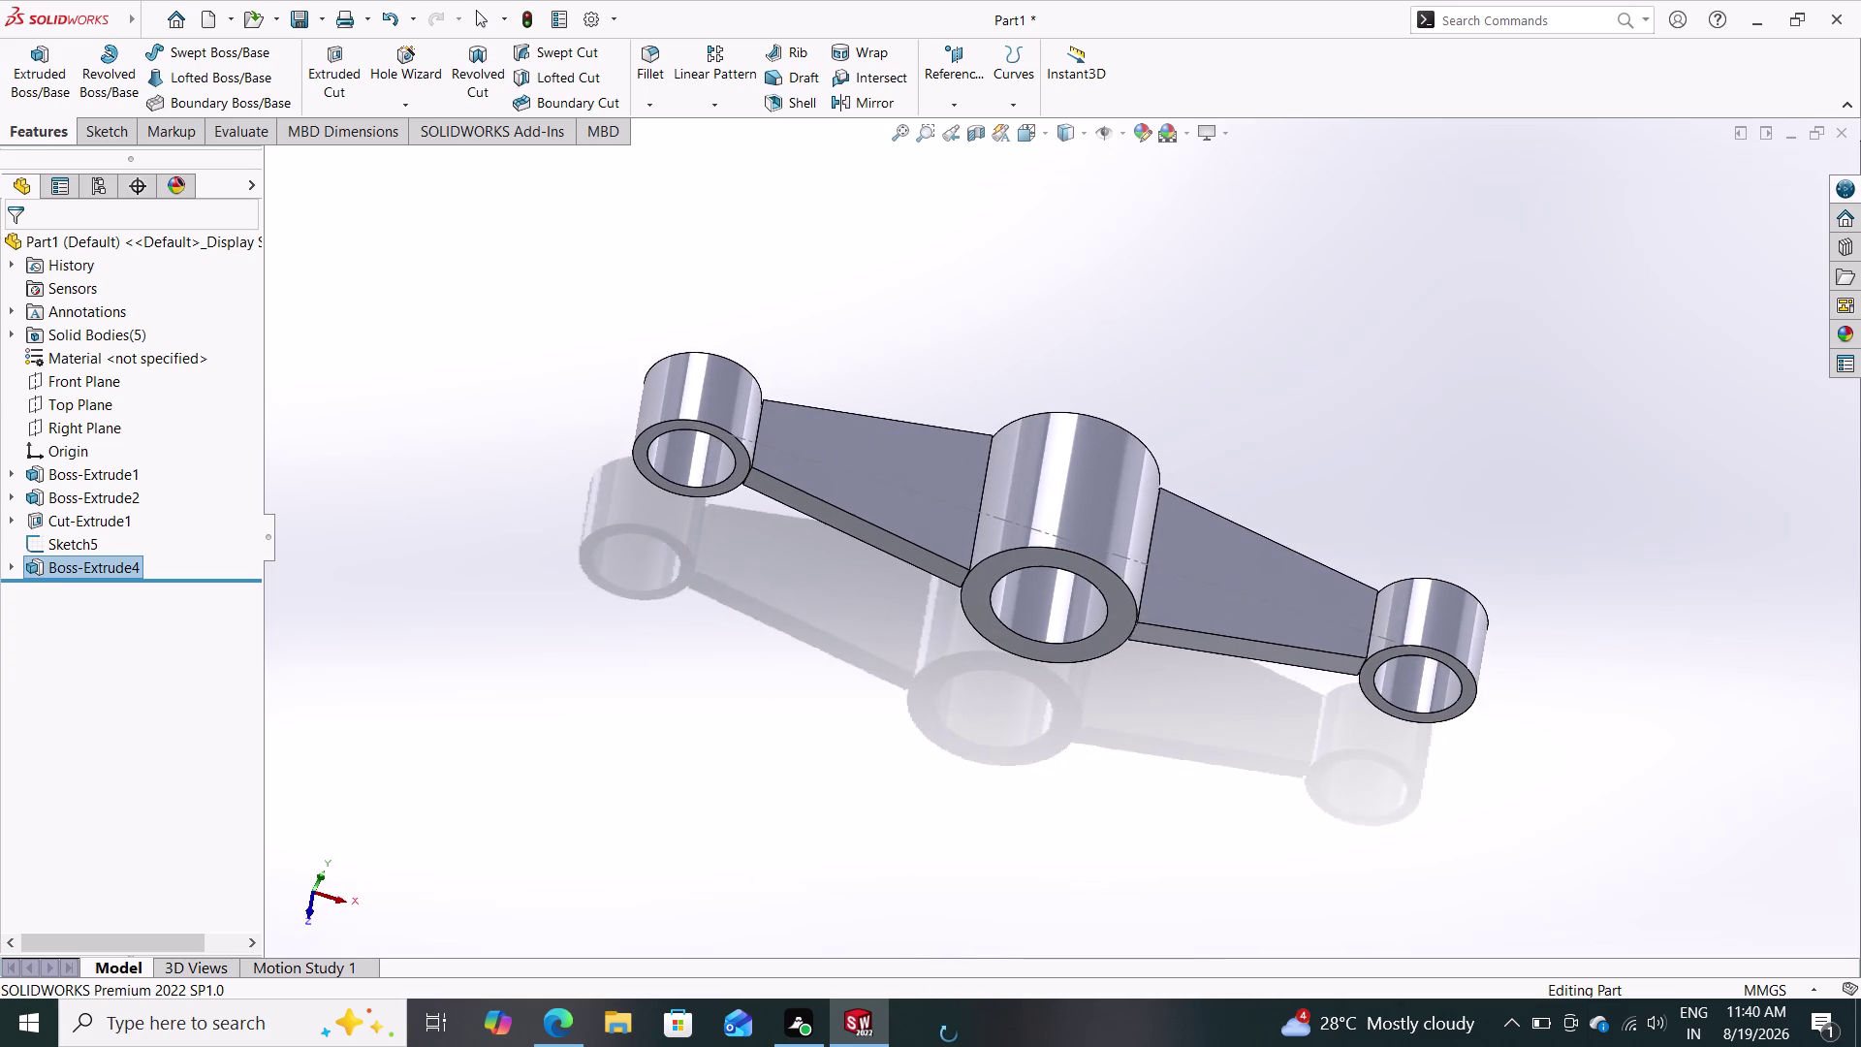
middle_drag(951, 1032, 984, 1039)
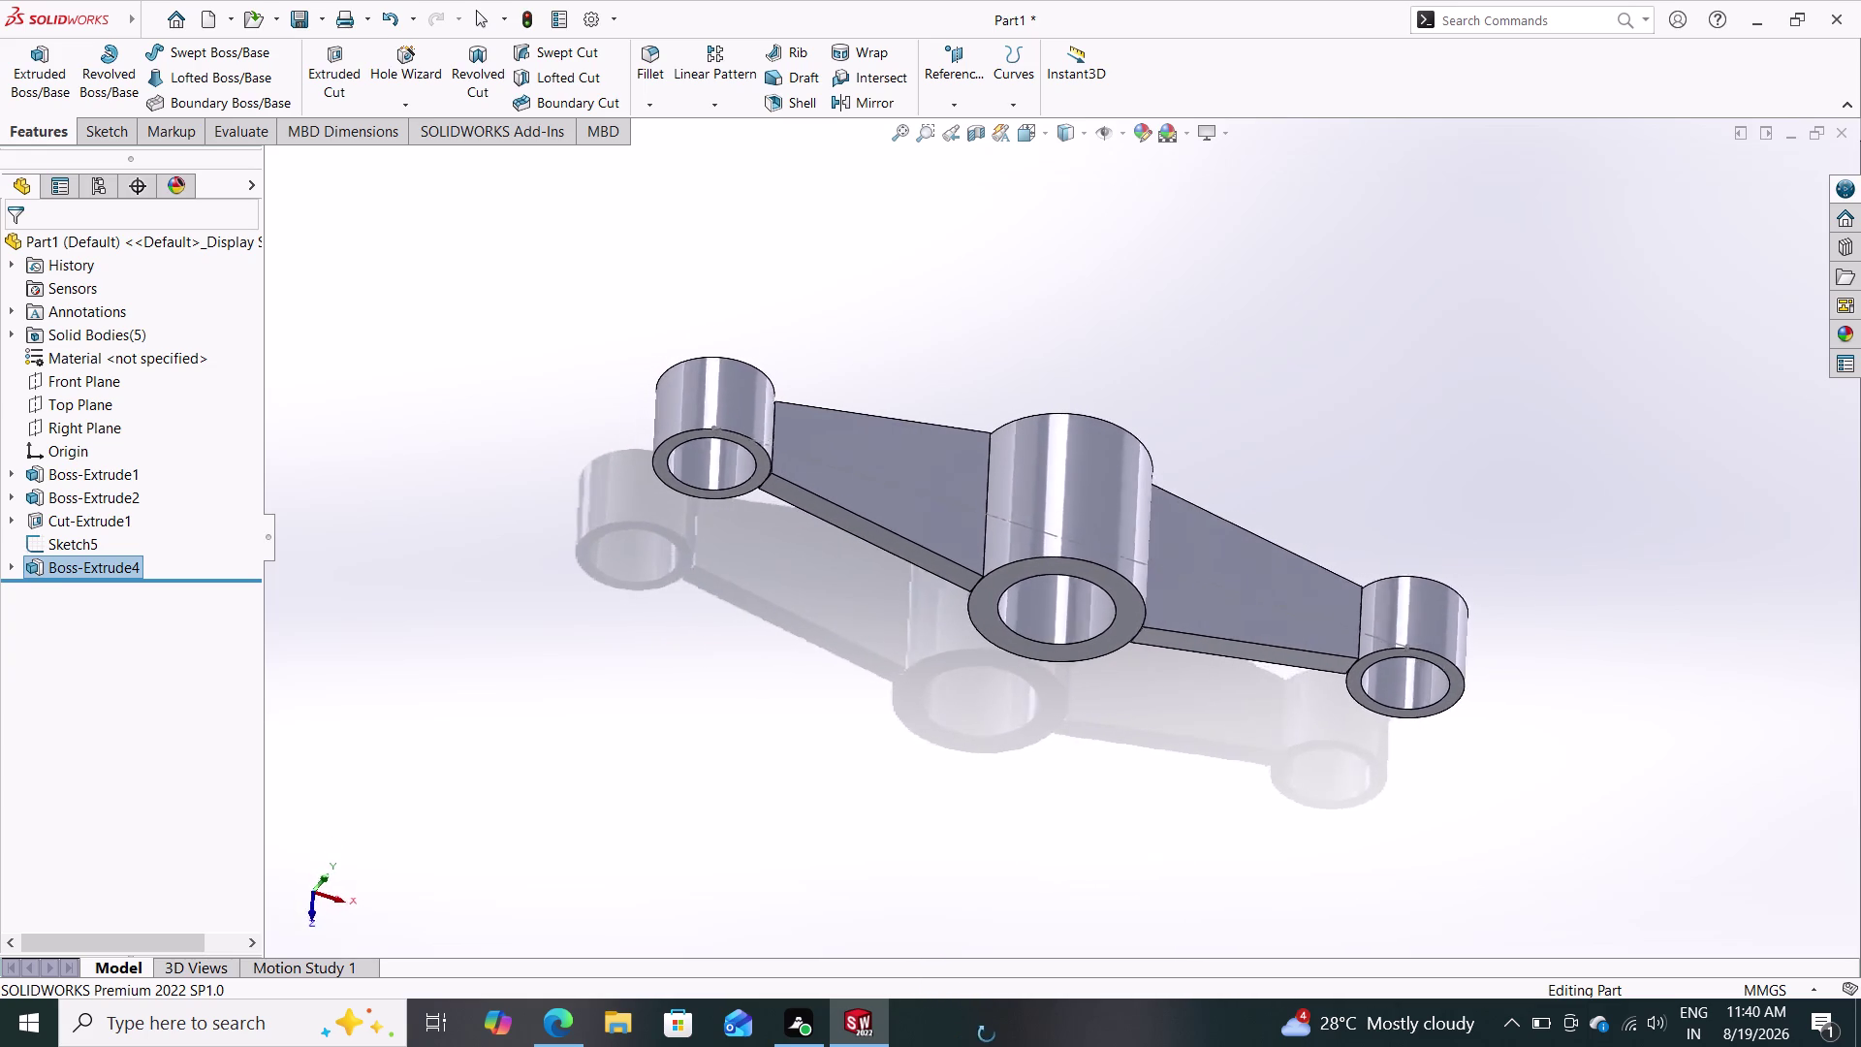
middle_drag(984, 1039, 1010, 751)
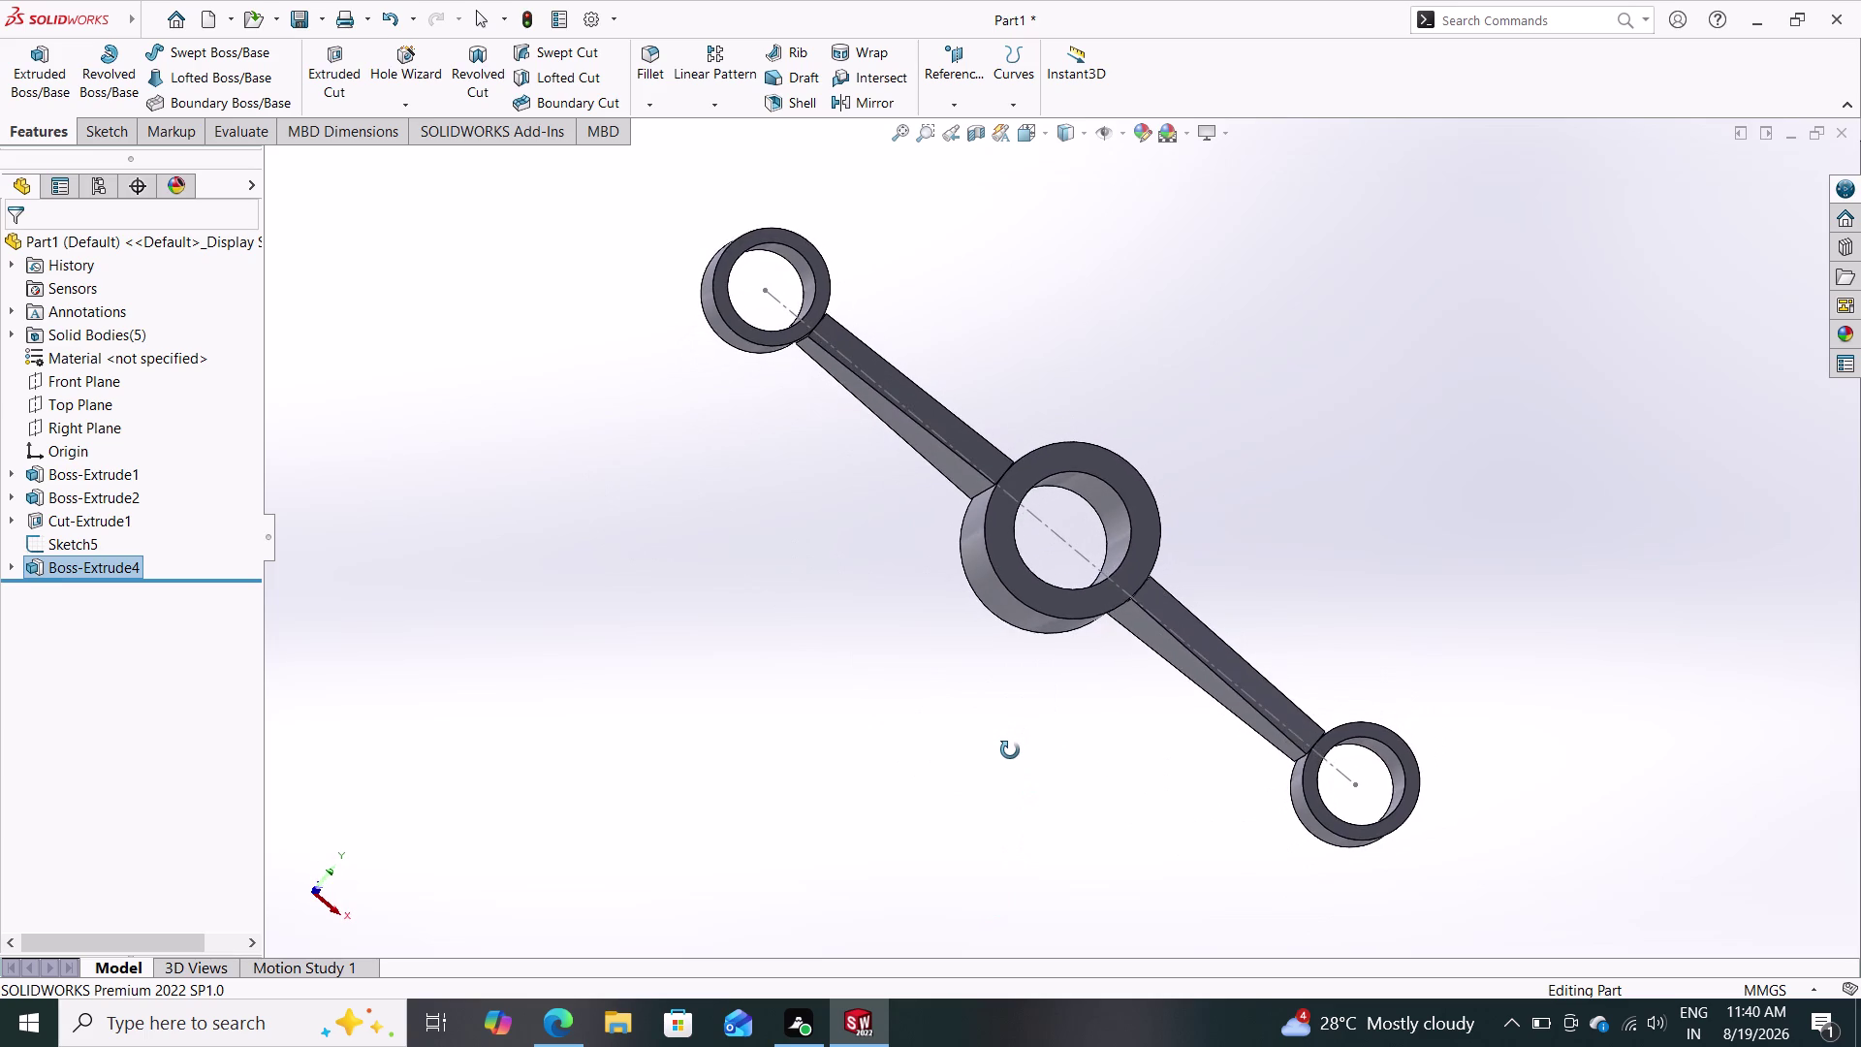
middle_drag(1010, 750, 1011, 772)
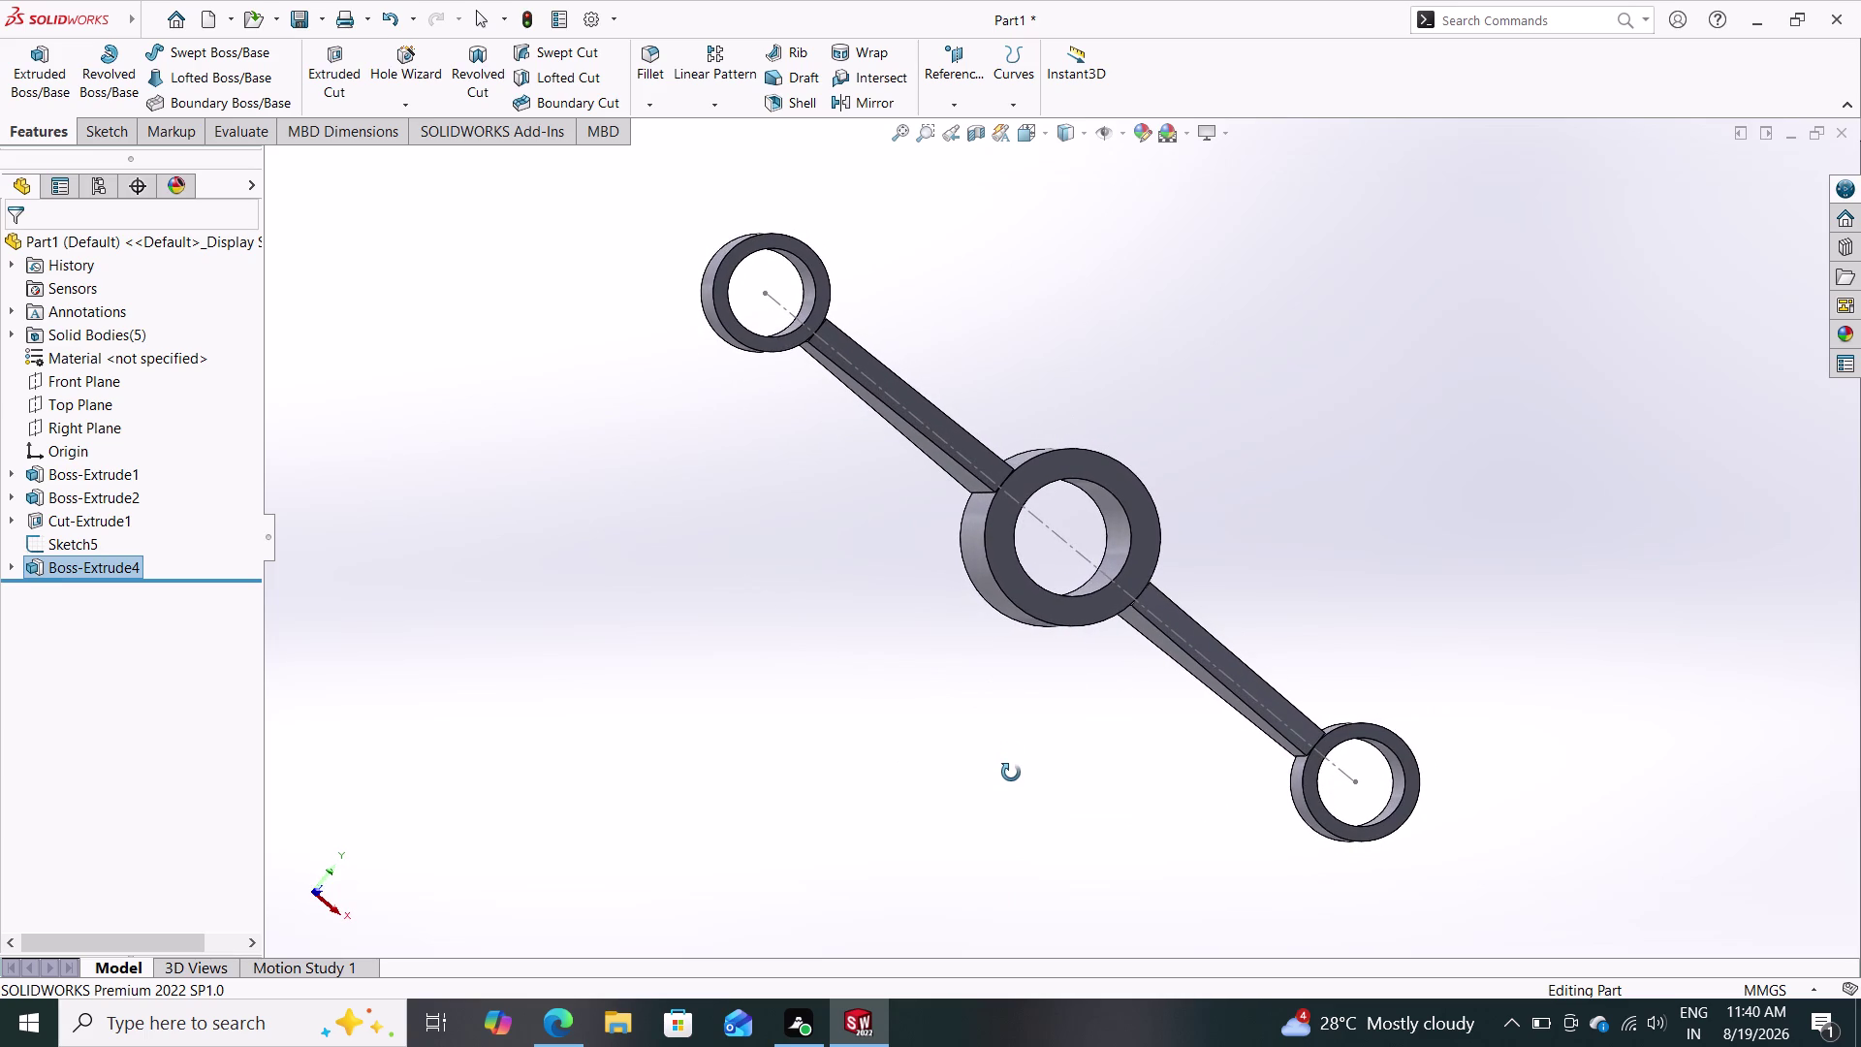
middle_drag(1011, 772, 1014, 775)
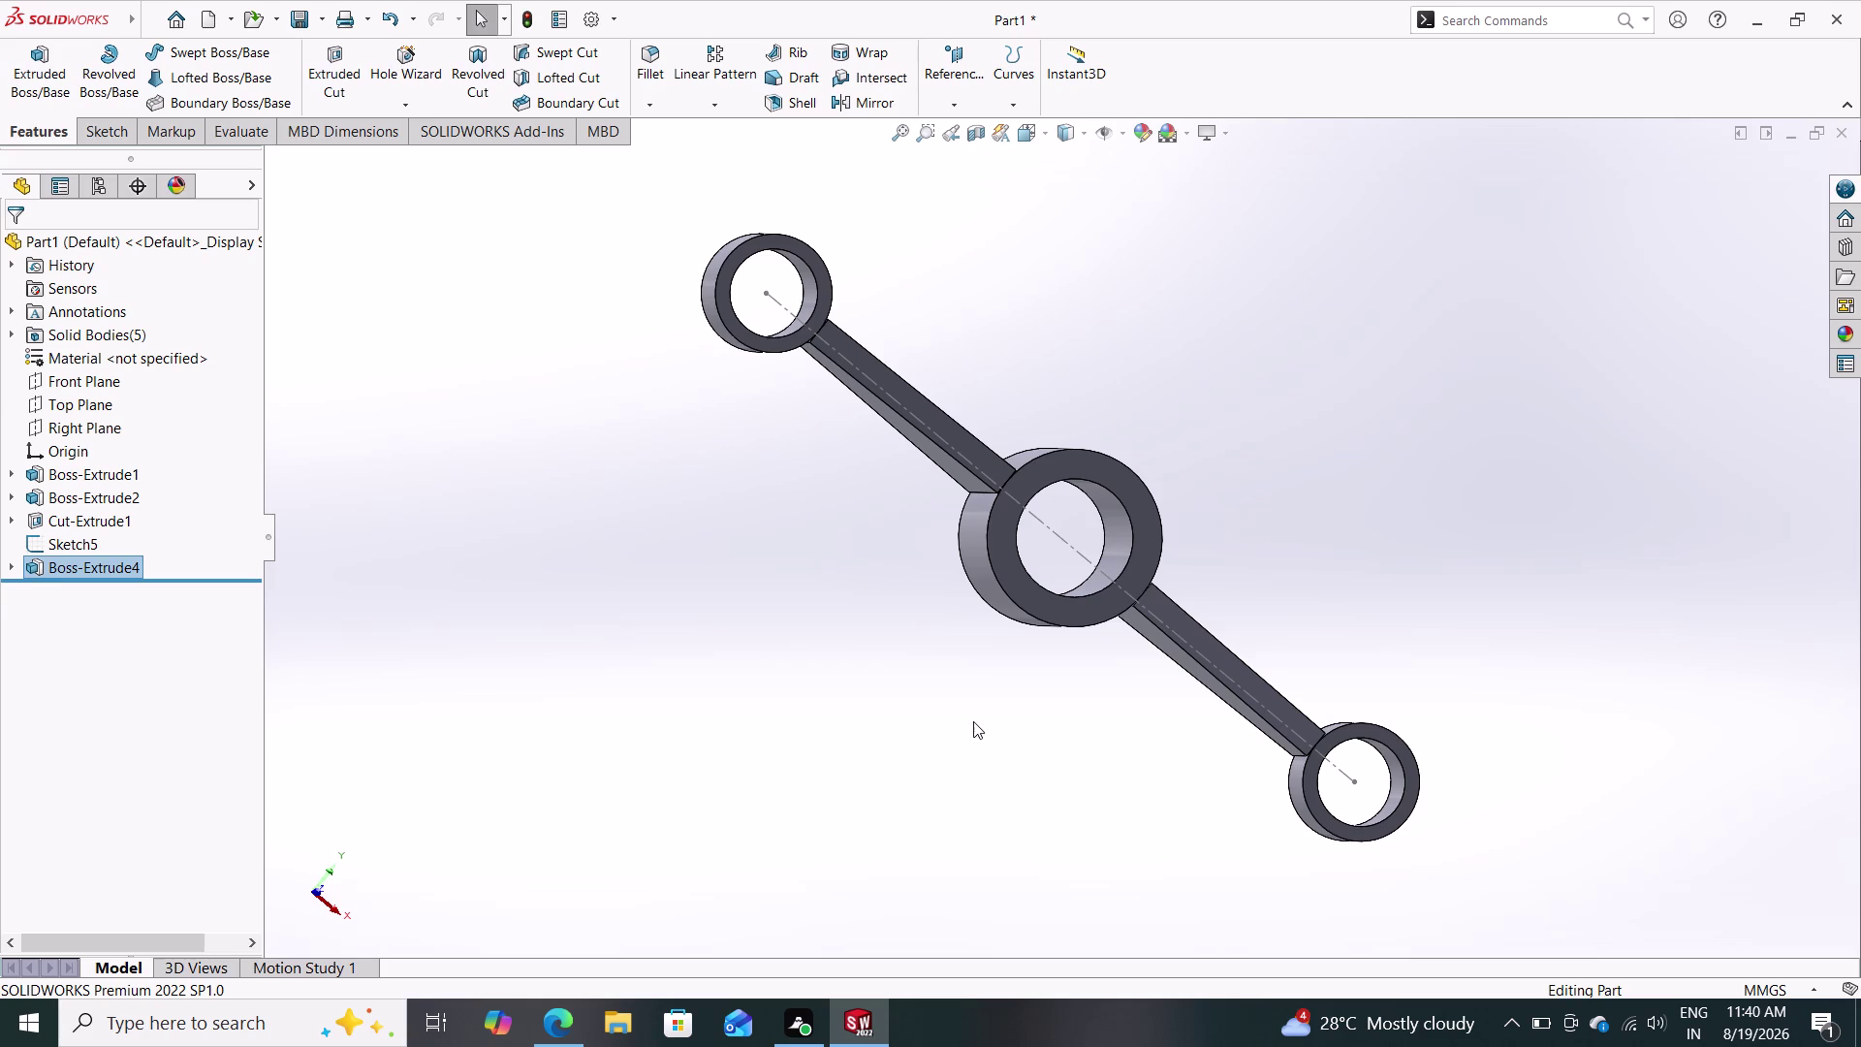
middle_drag(1035, 289, 1001, 320)
middle_drag(1001, 320, 965, 413)
middle_drag(979, 395, 980, 410)
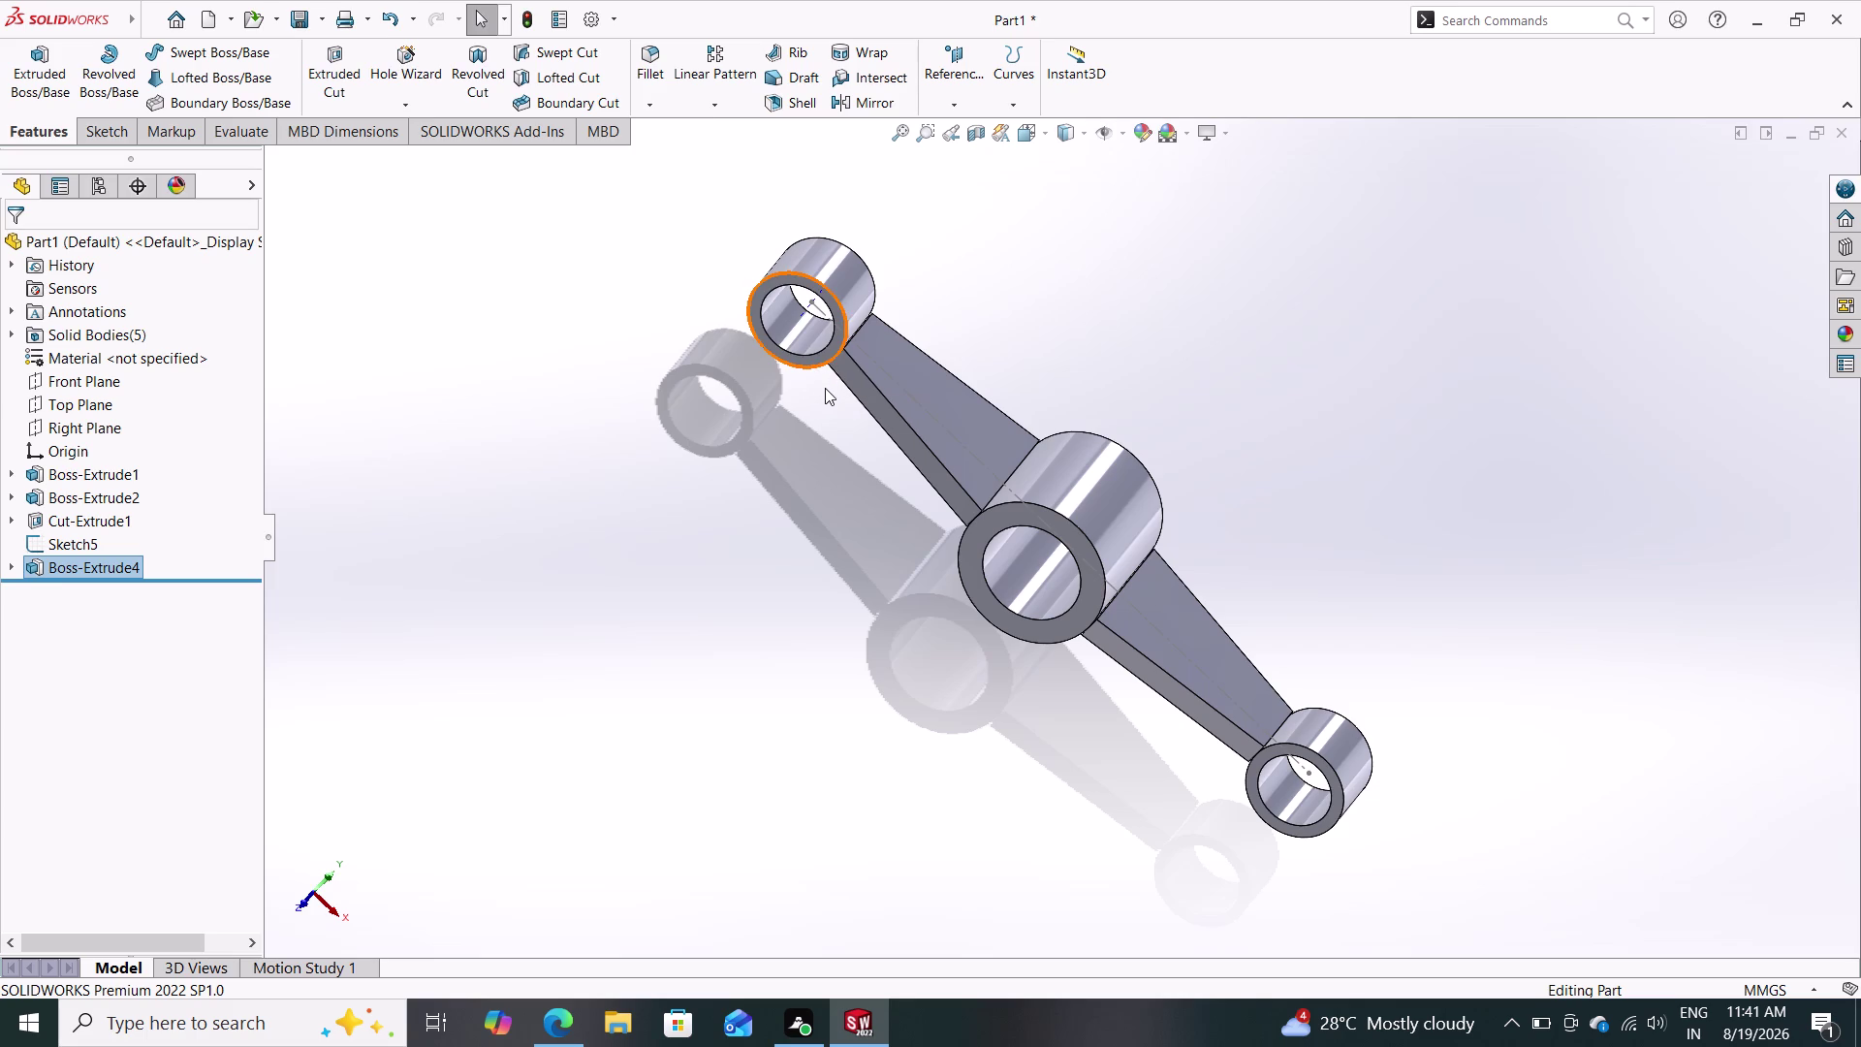
middle_drag(868, 494, 889, 498)
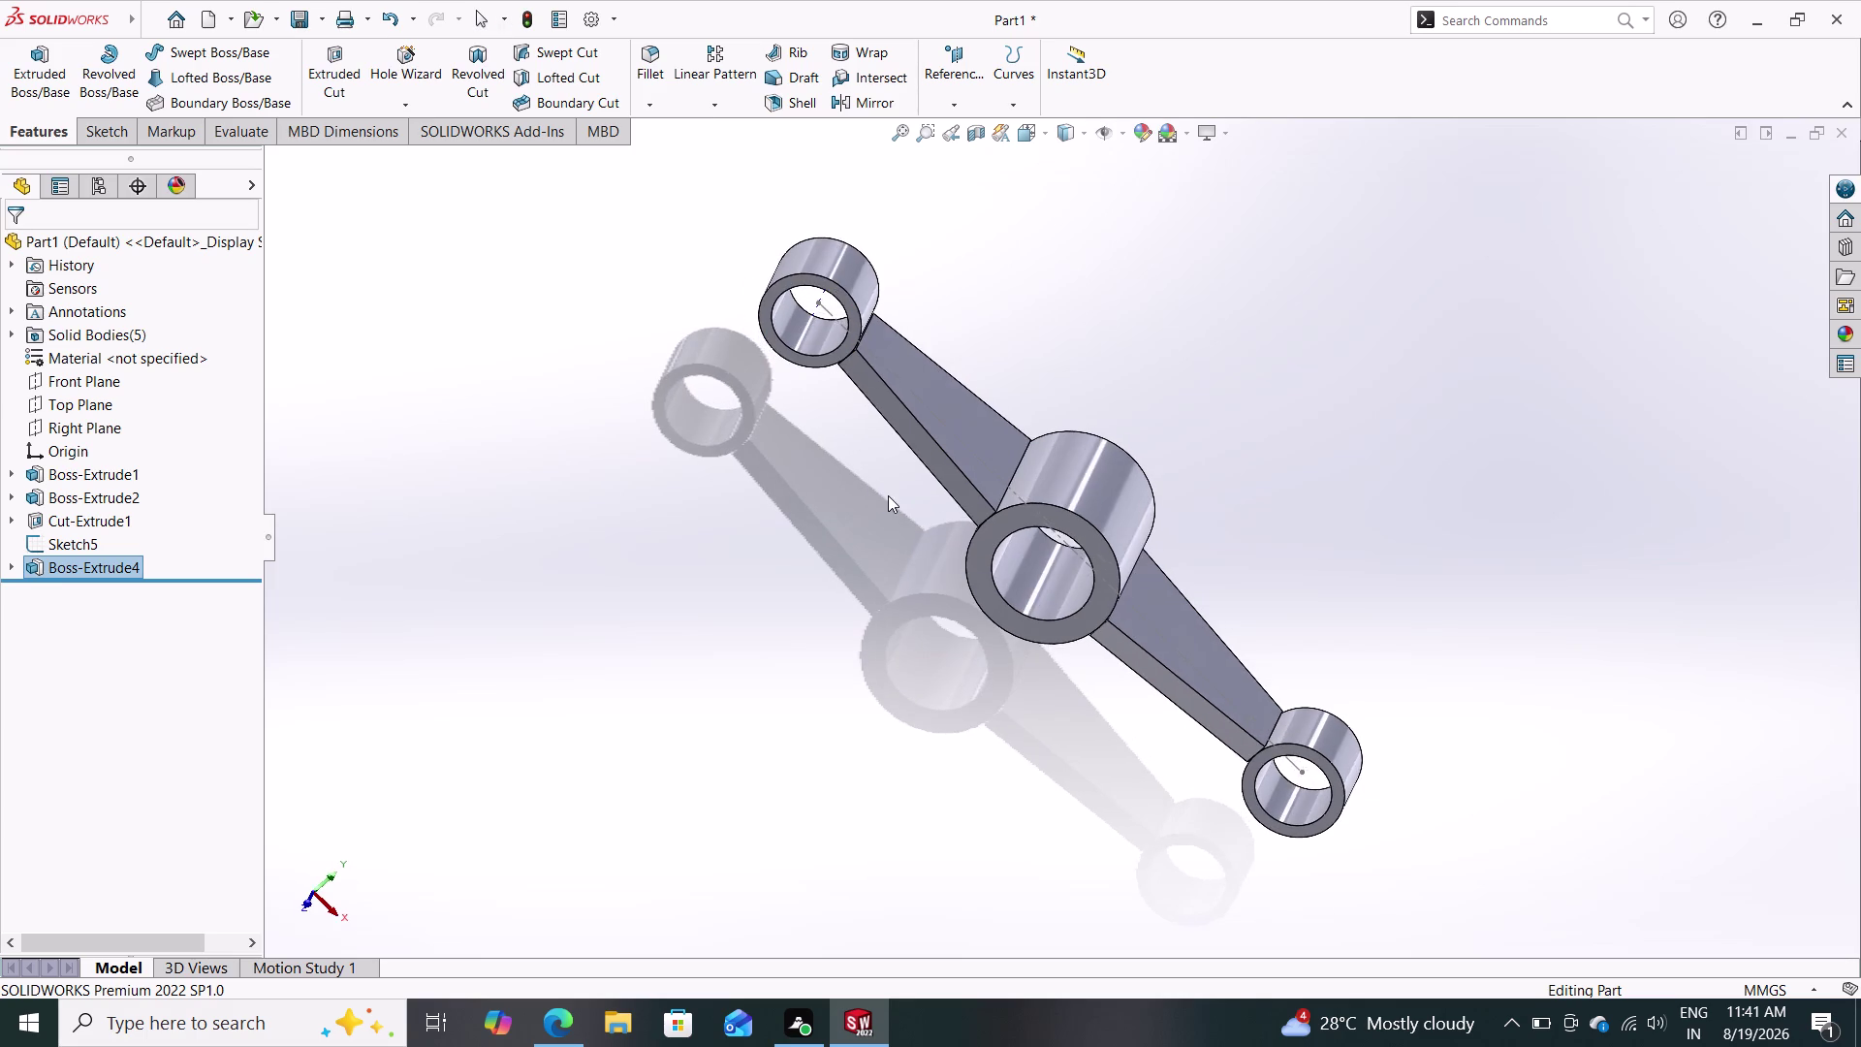
middle_drag(887, 494, 886, 493)
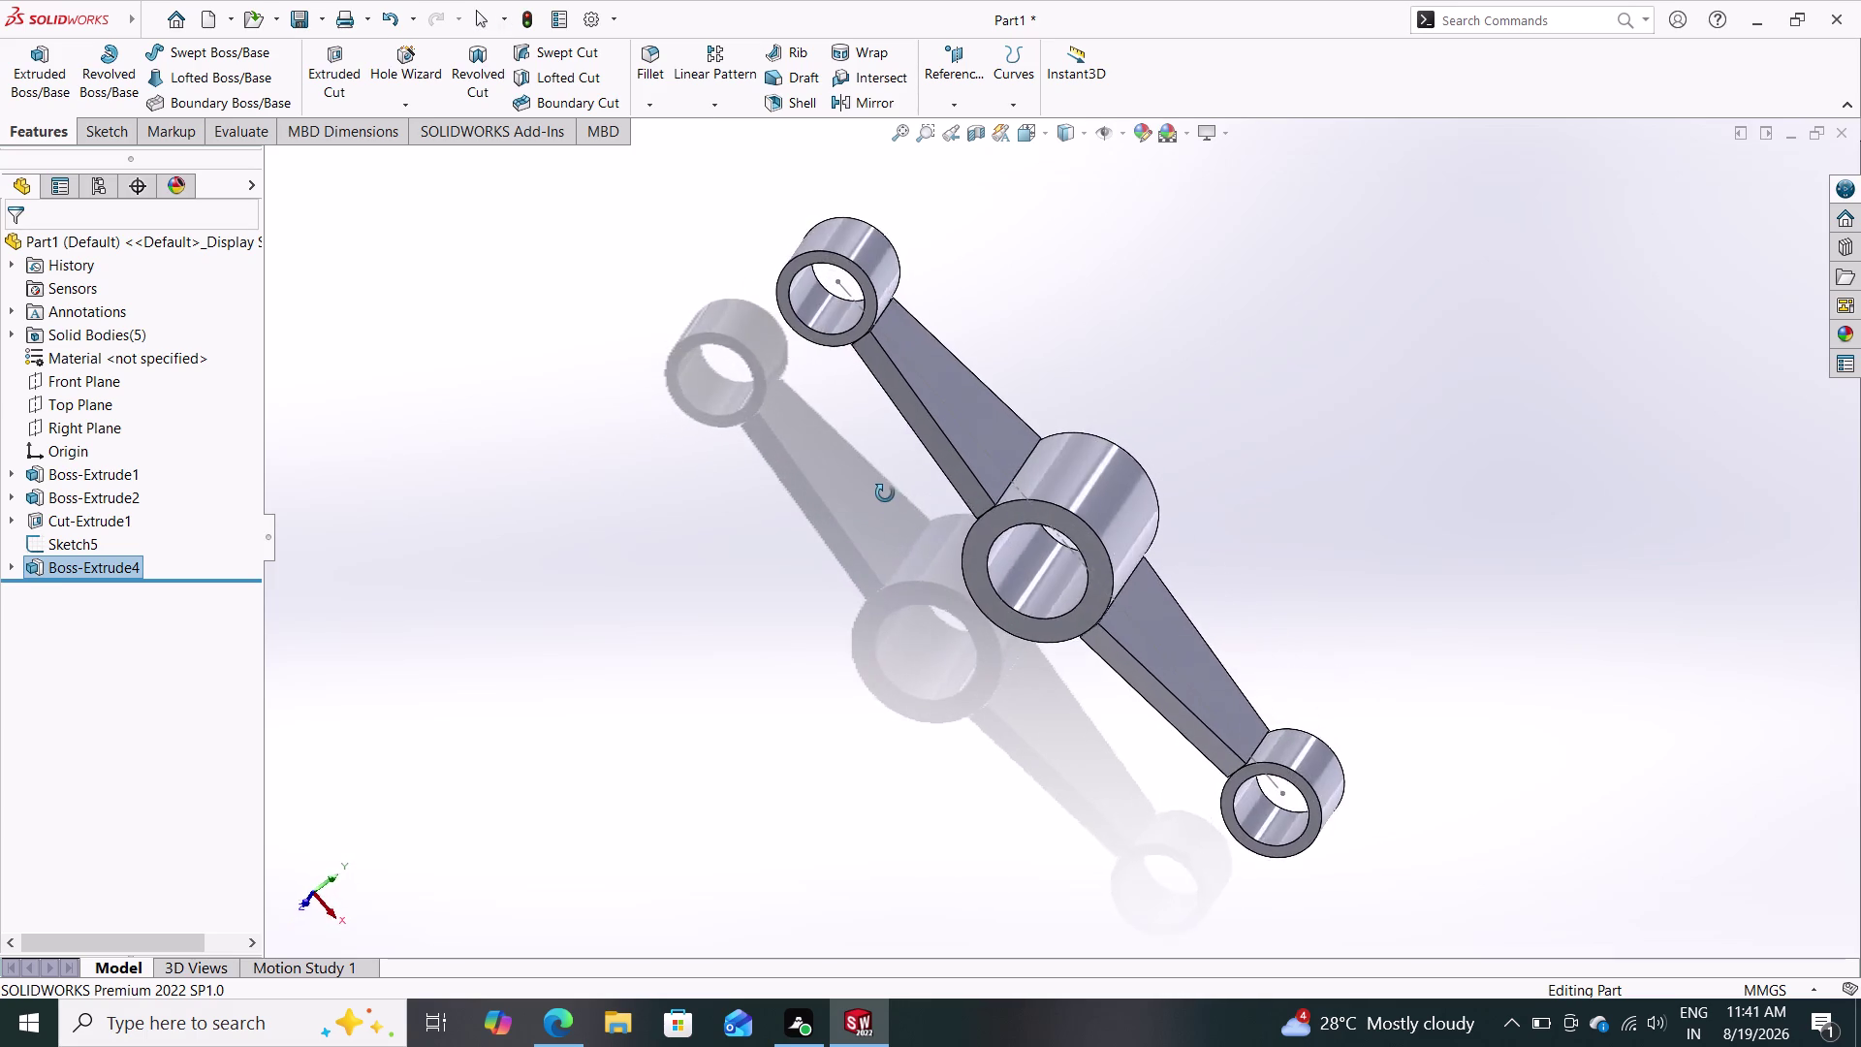
middle_drag(886, 493, 775, 736)
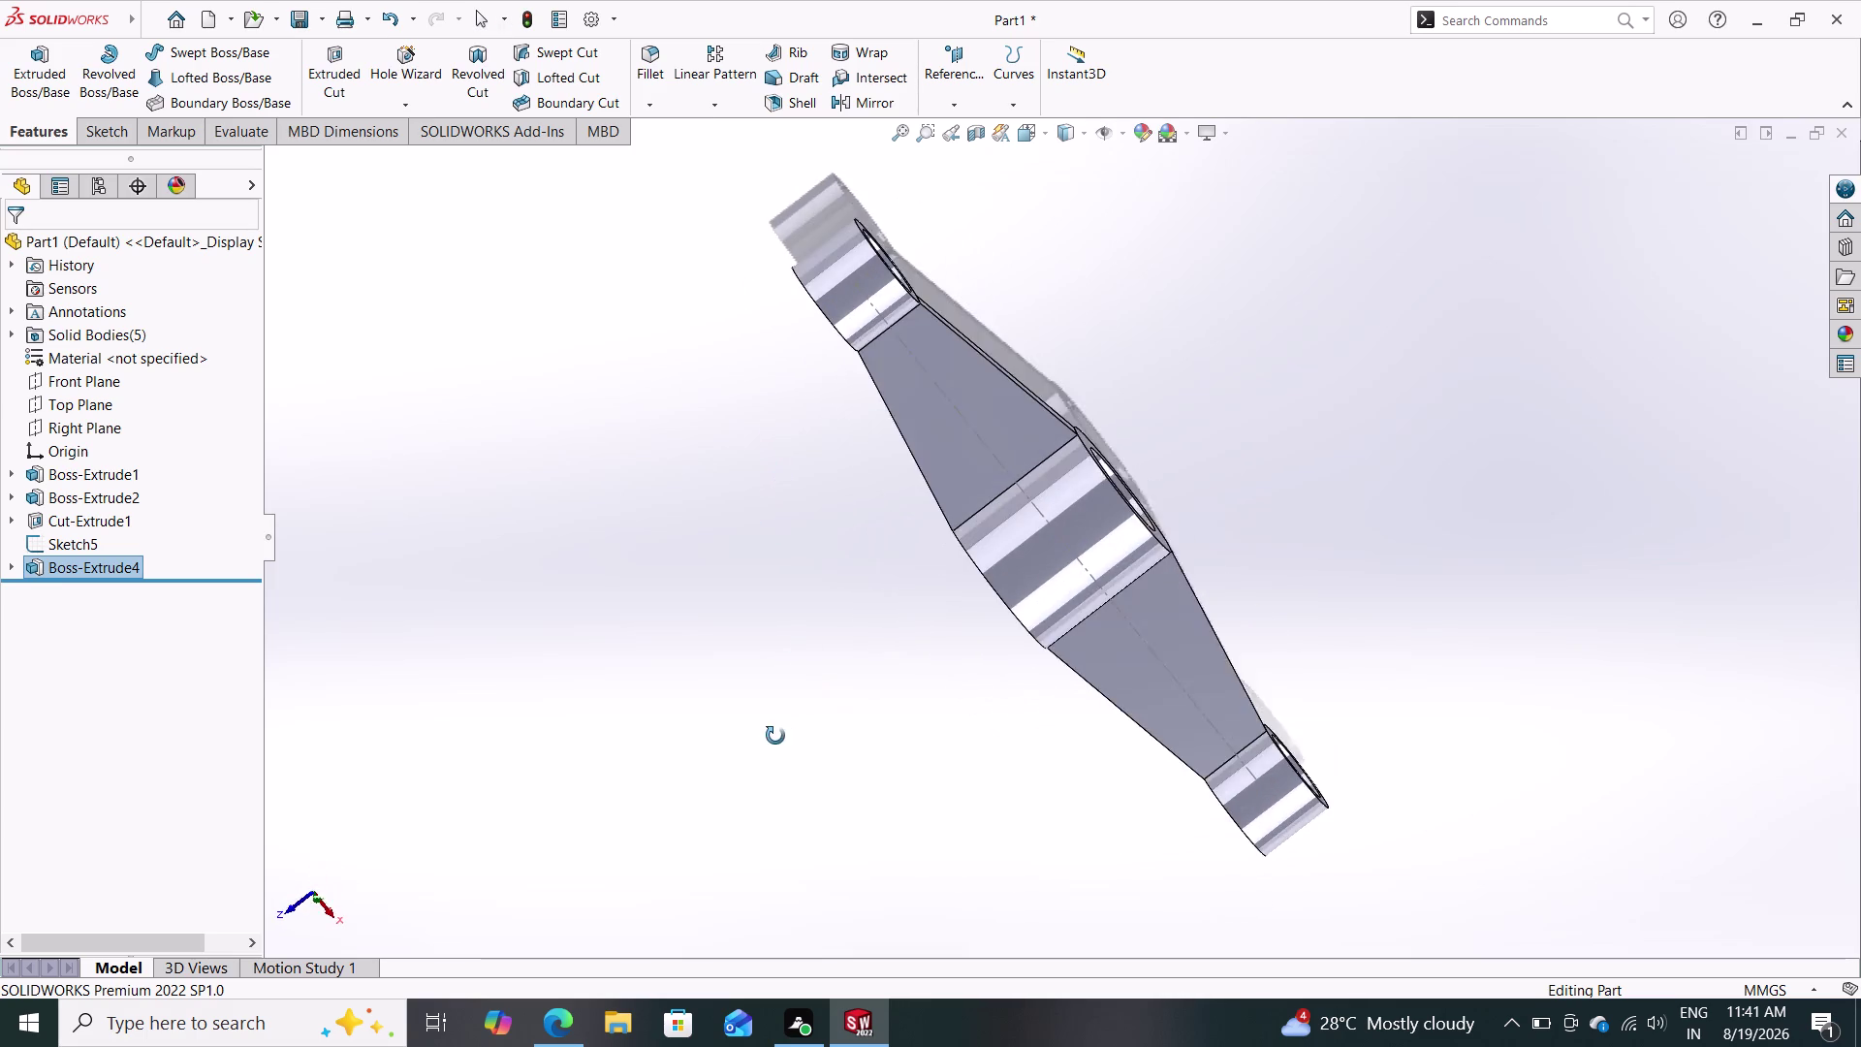
middle_drag(776, 736, 797, 681)
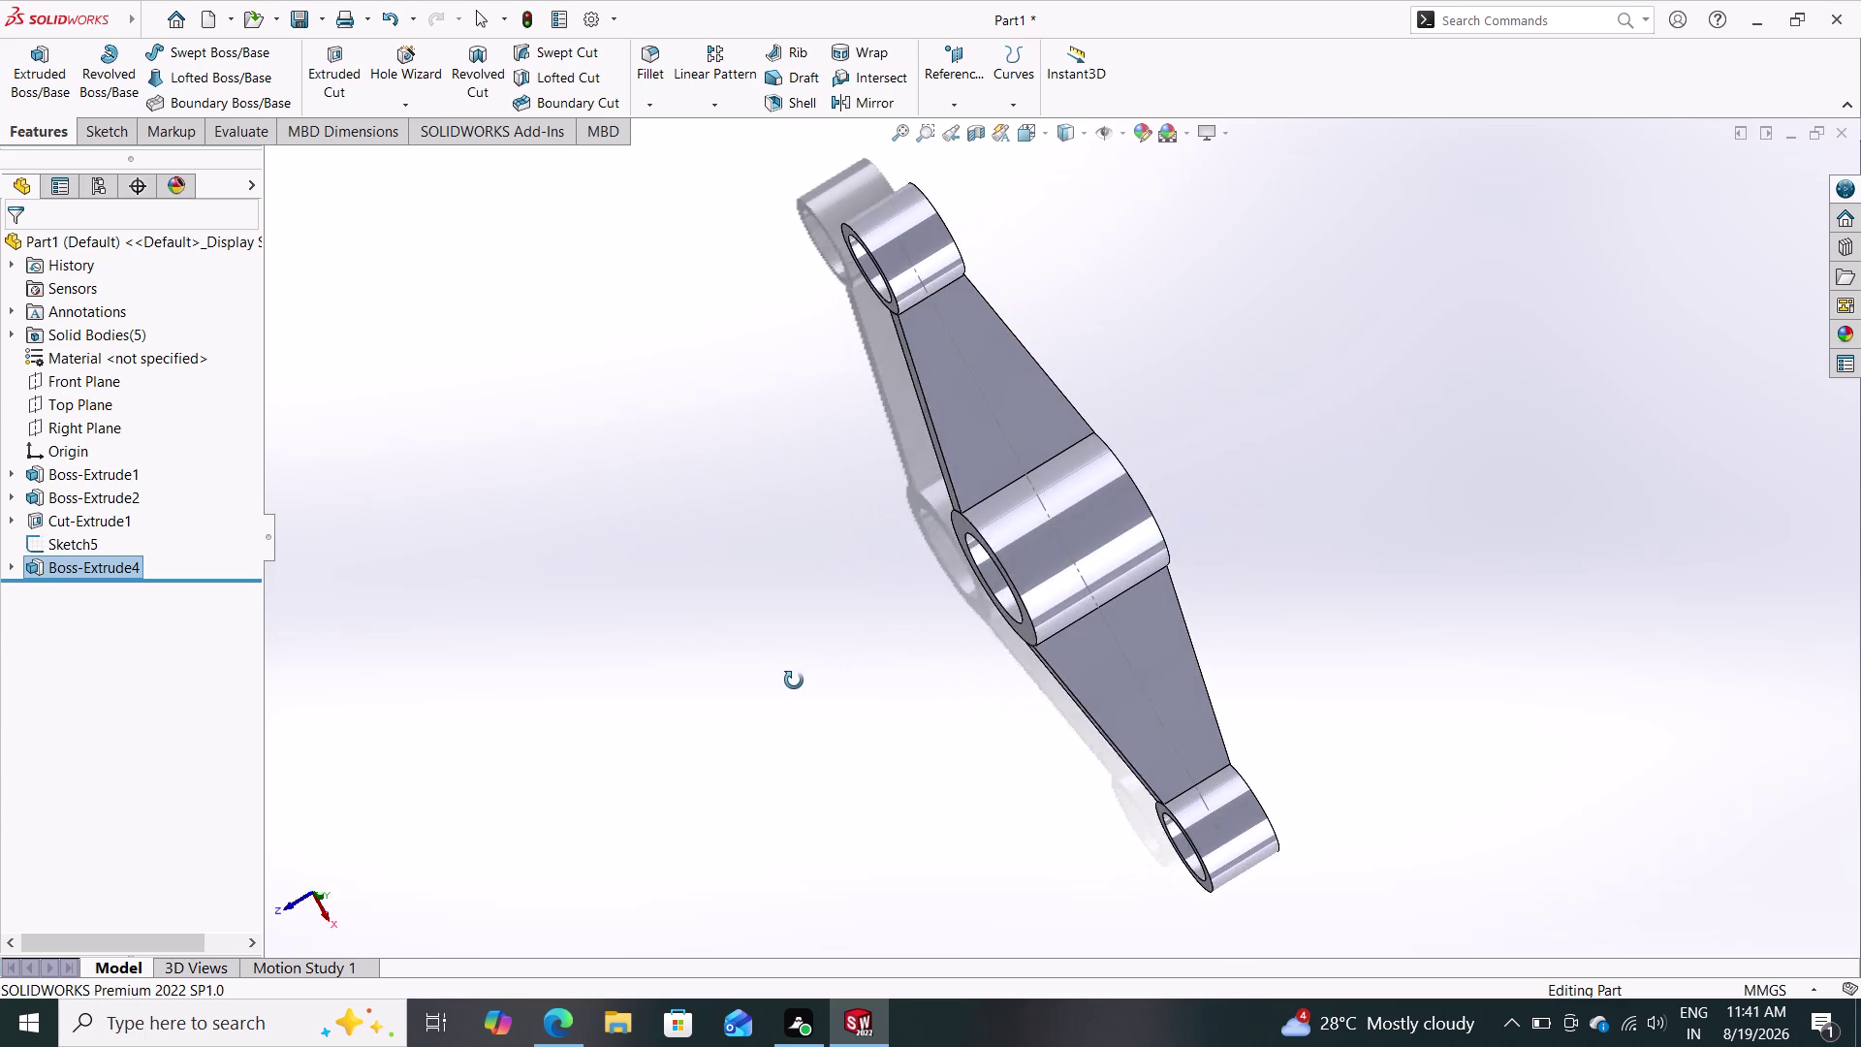
middle_drag(797, 681, 786, 681)
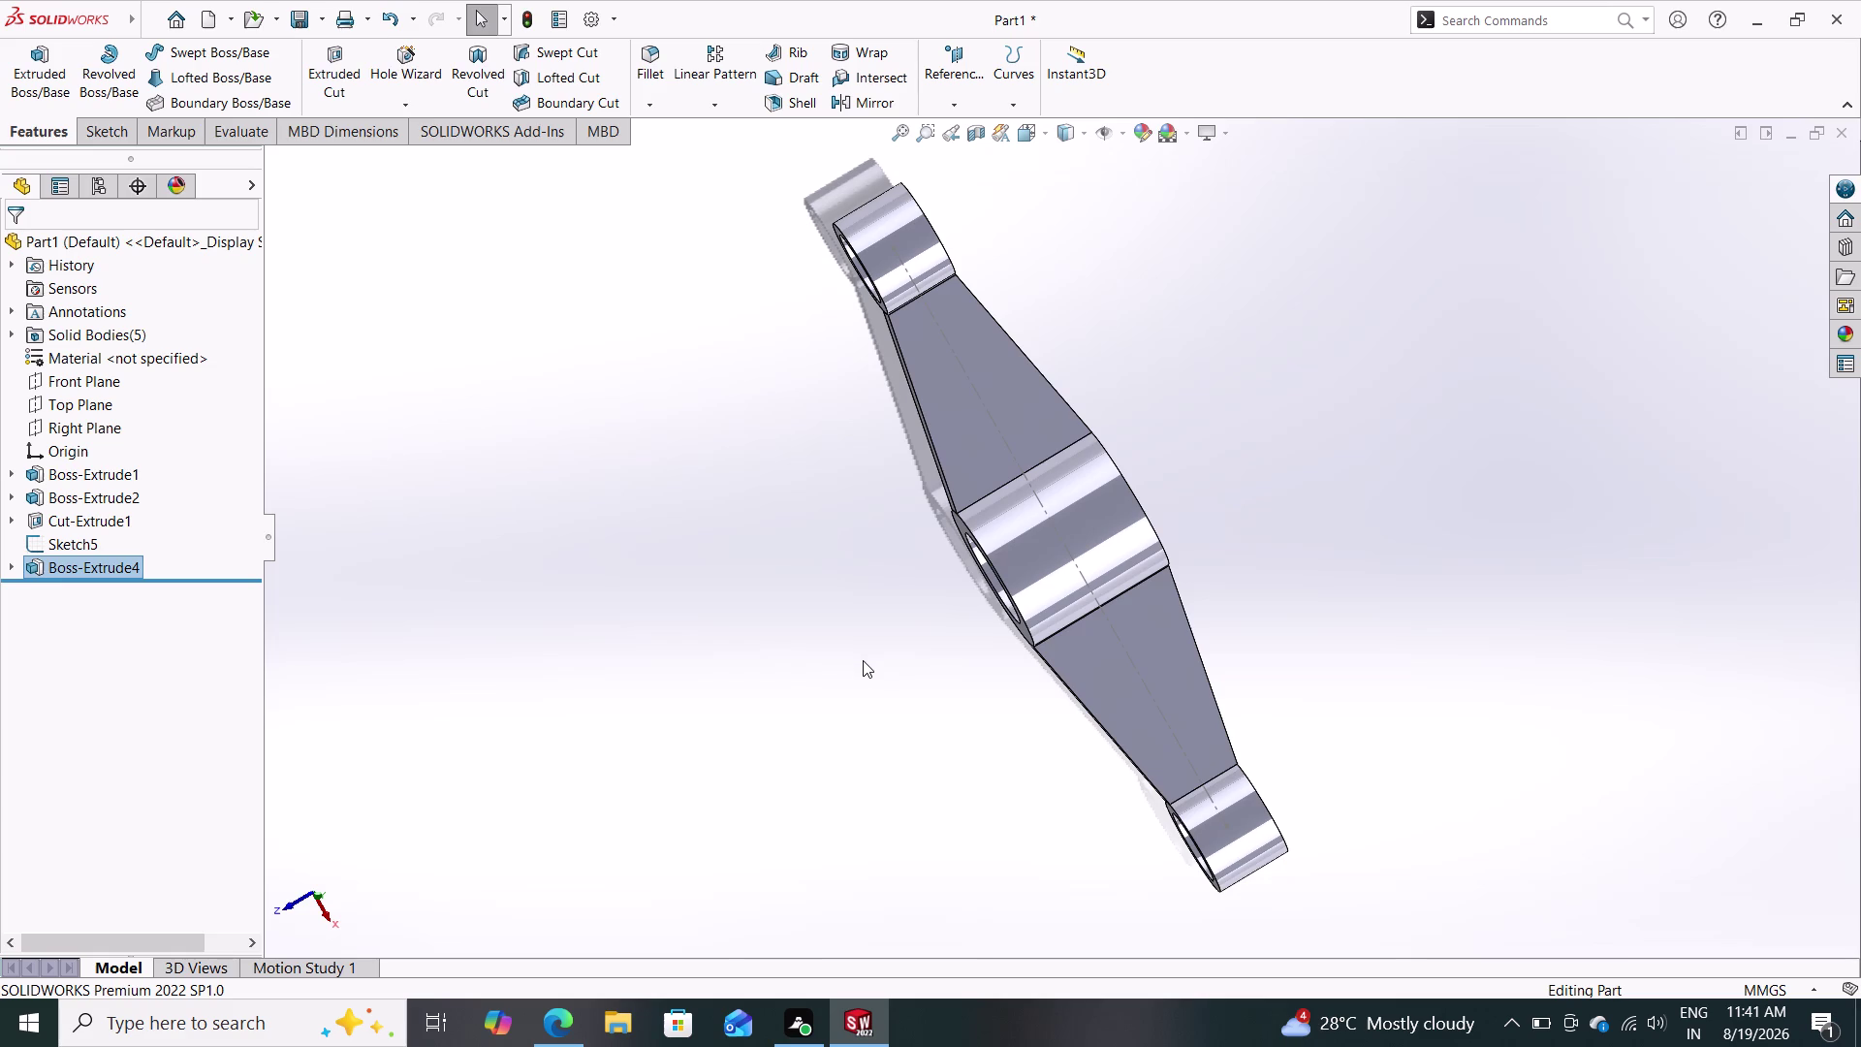
middle_drag(829, 626, 894, 577)
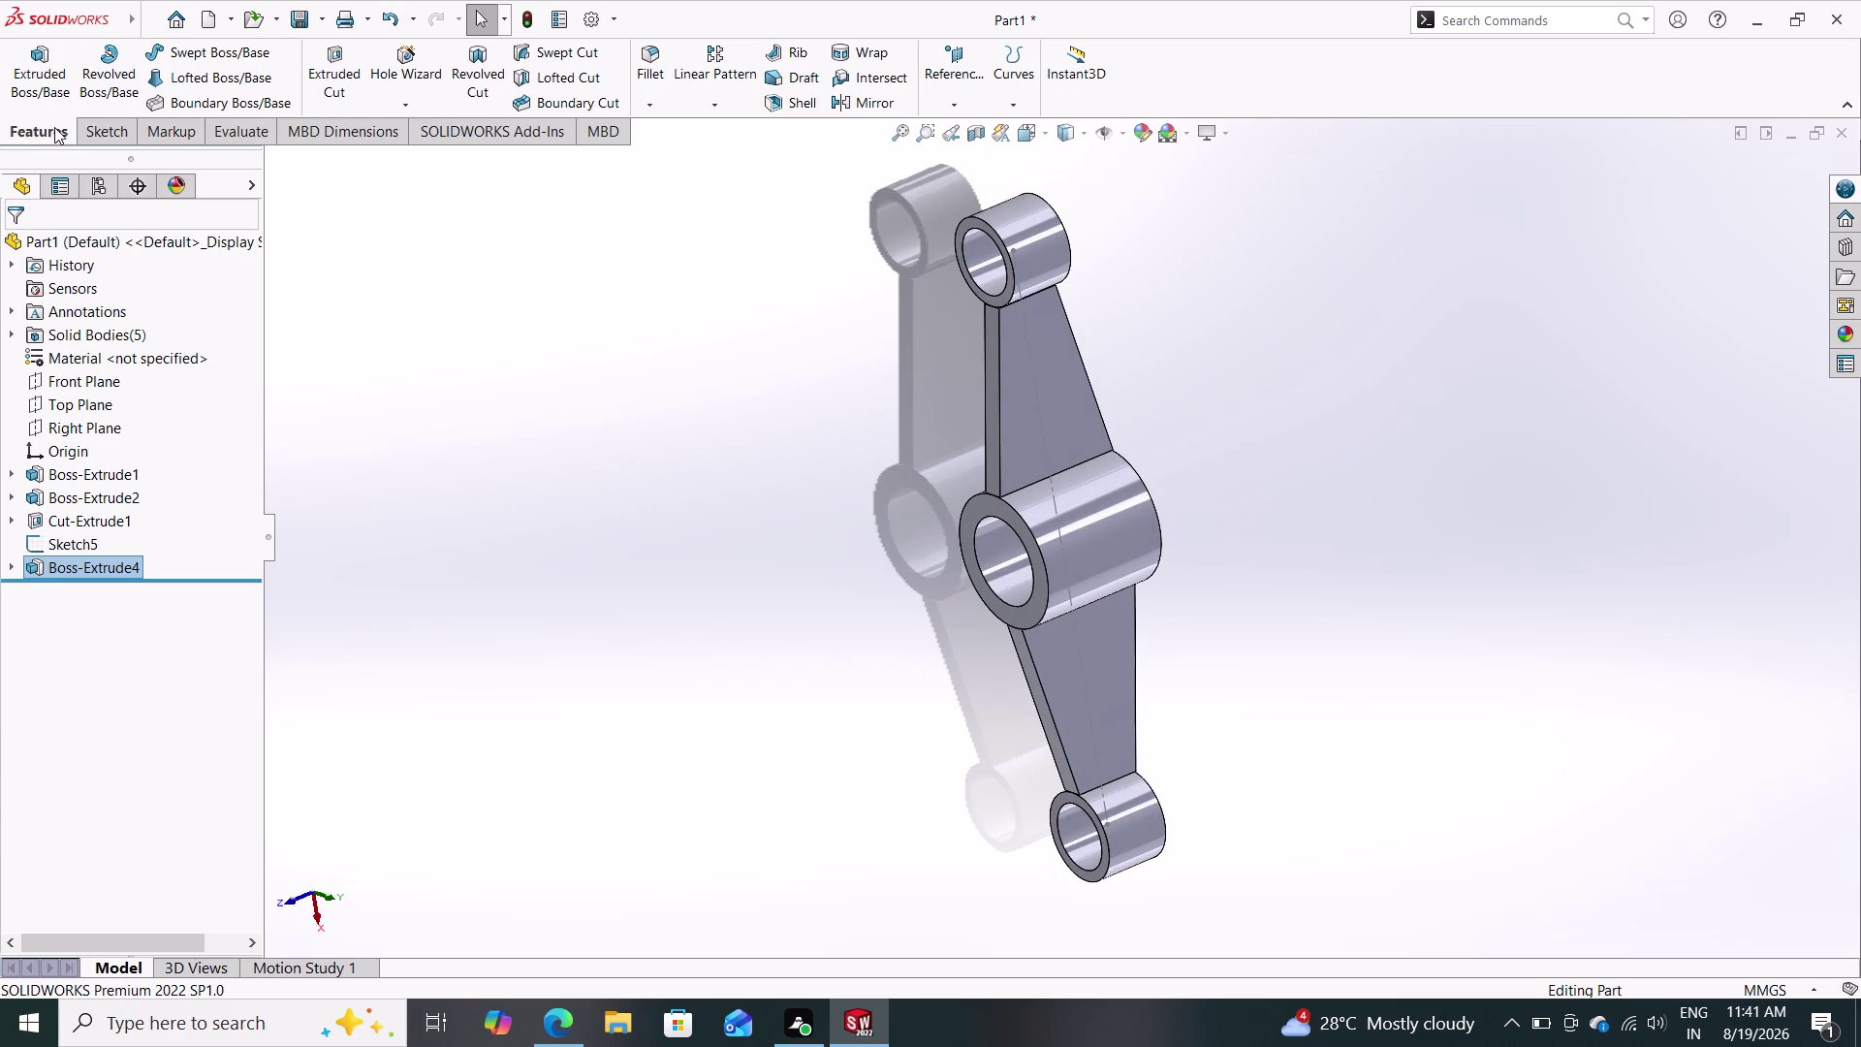
click(100, 398)
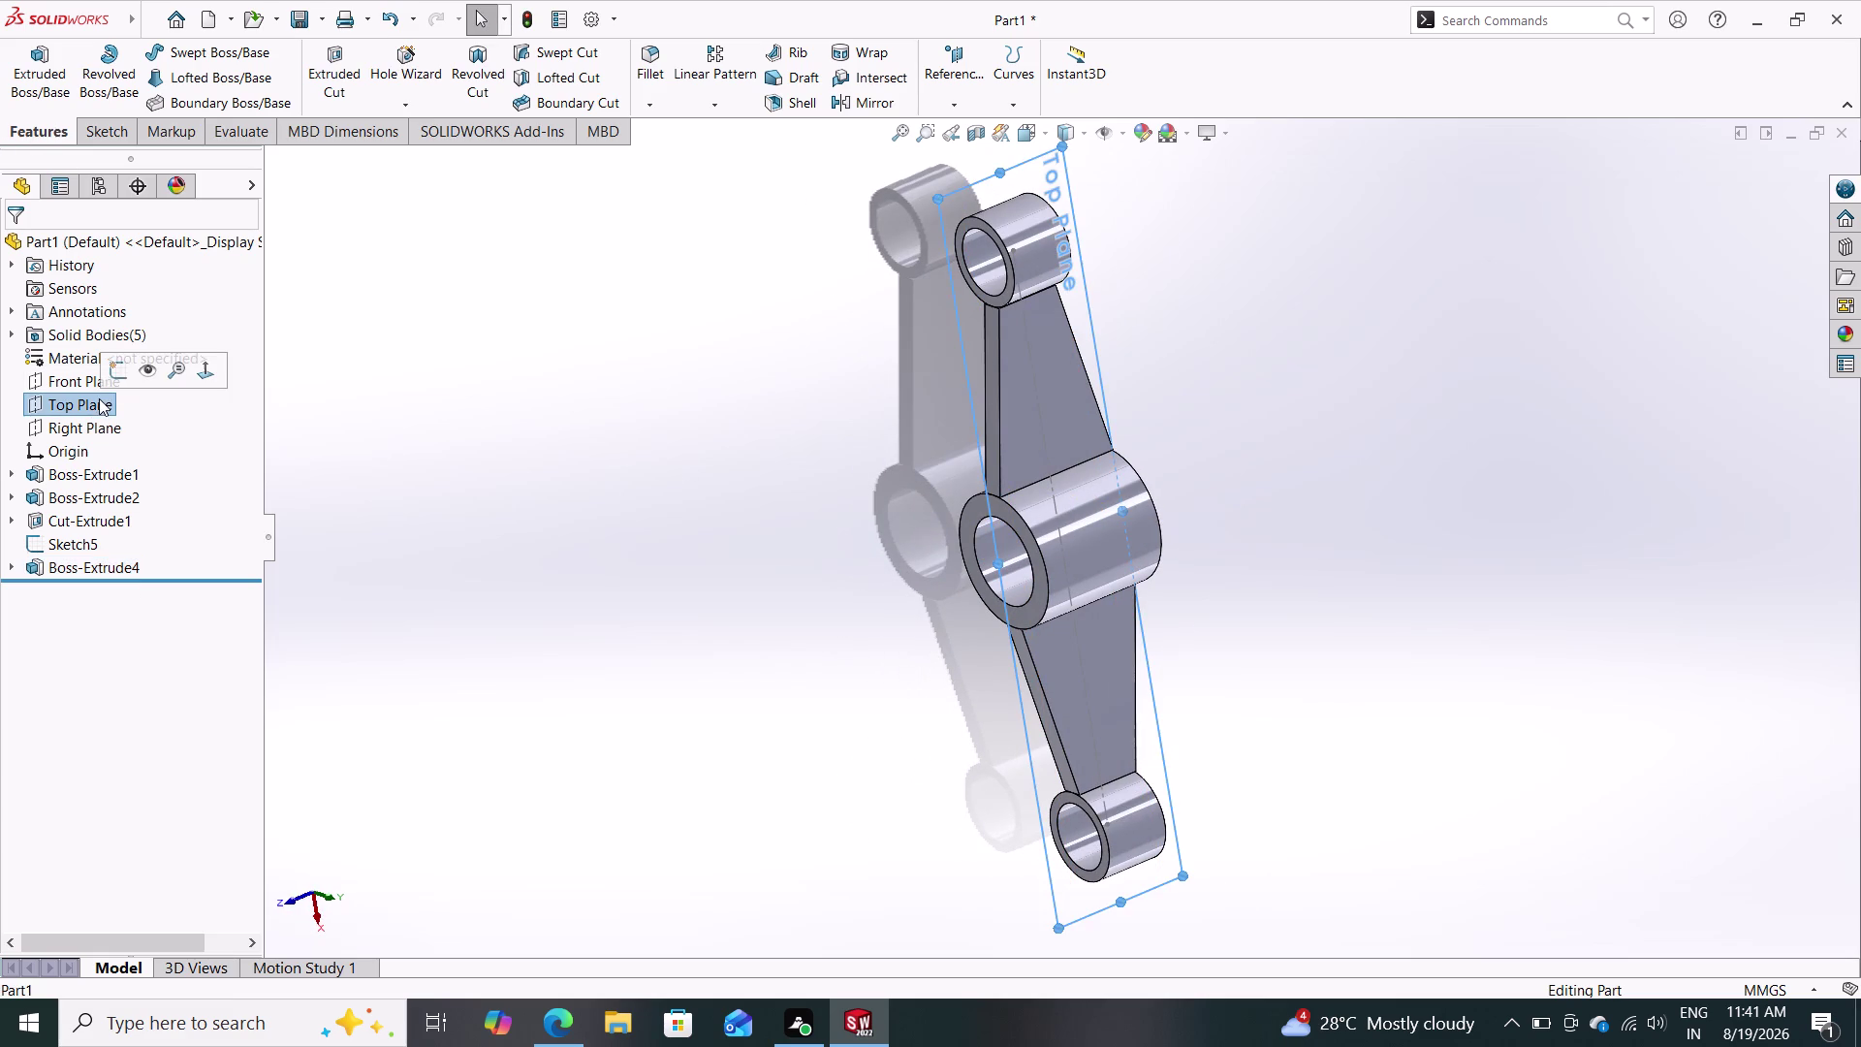
Start a Top Plane sketch viewed normal-to and draw a horizontal line to the right boss centre.
click(118, 366)
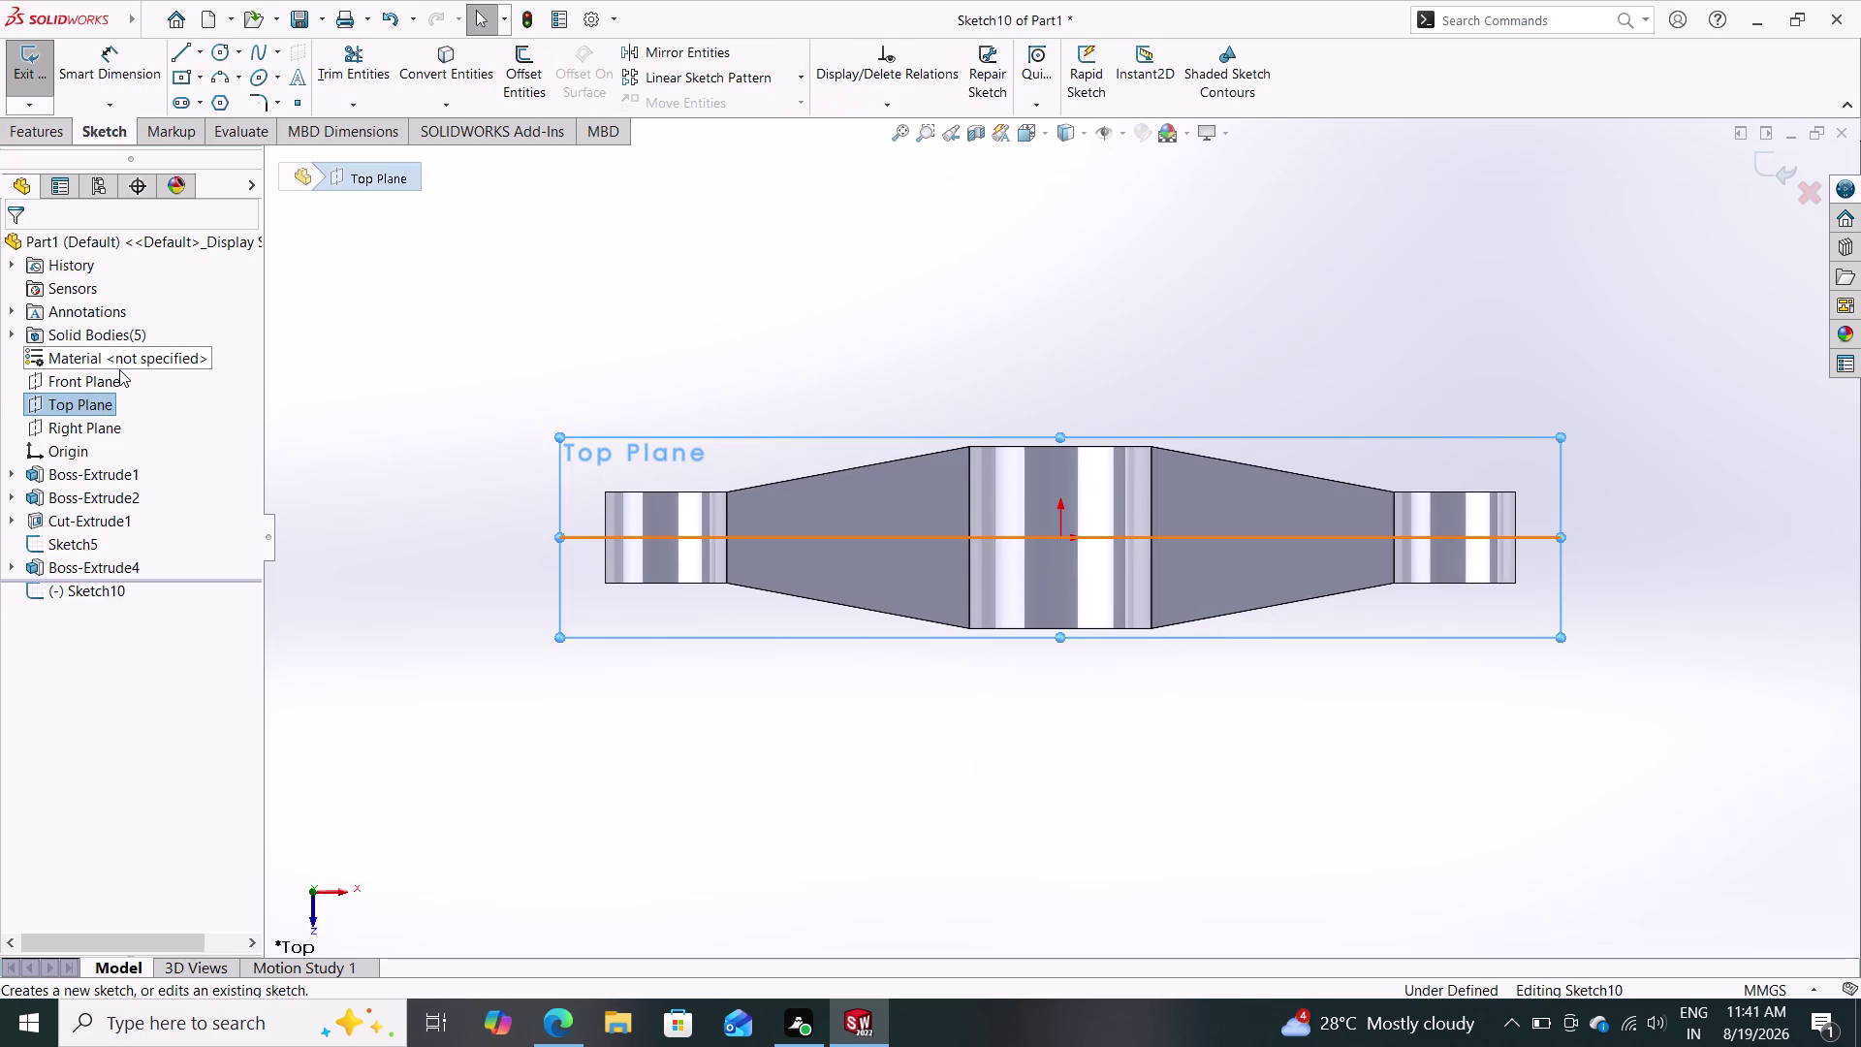
key(Escape)
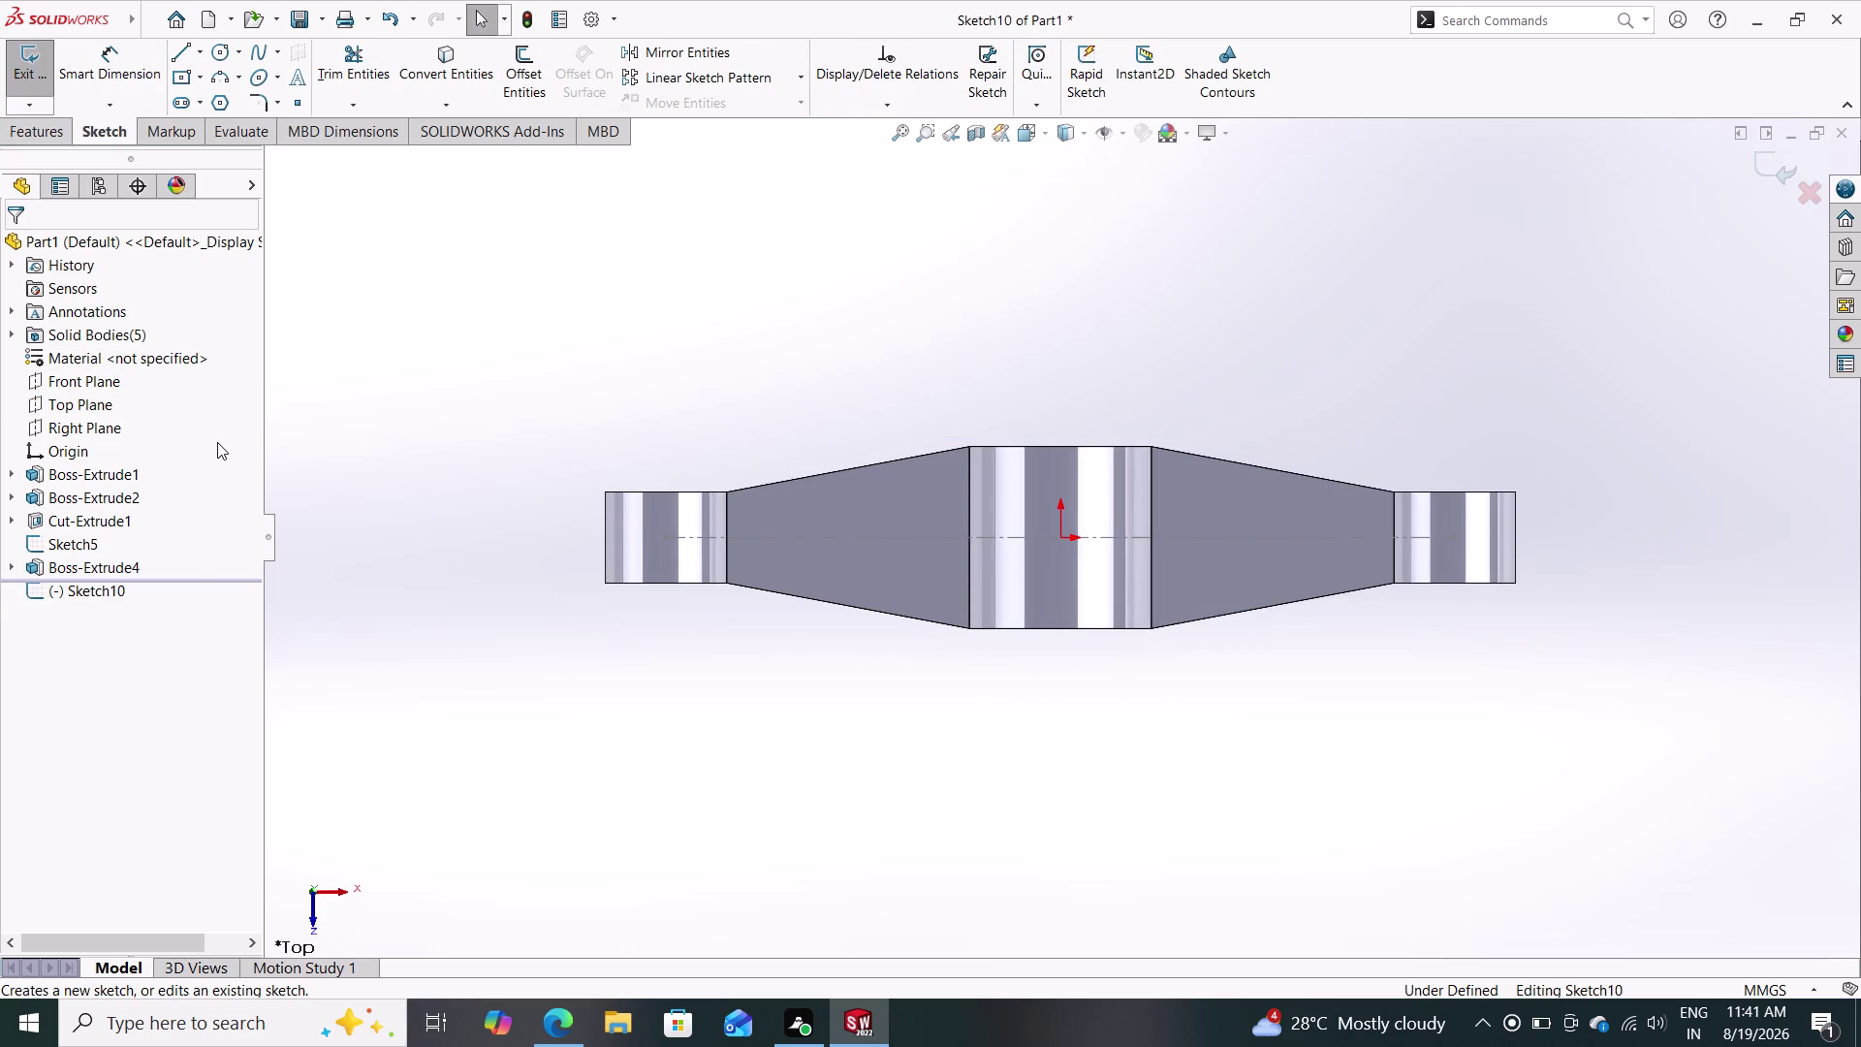
click(181, 45)
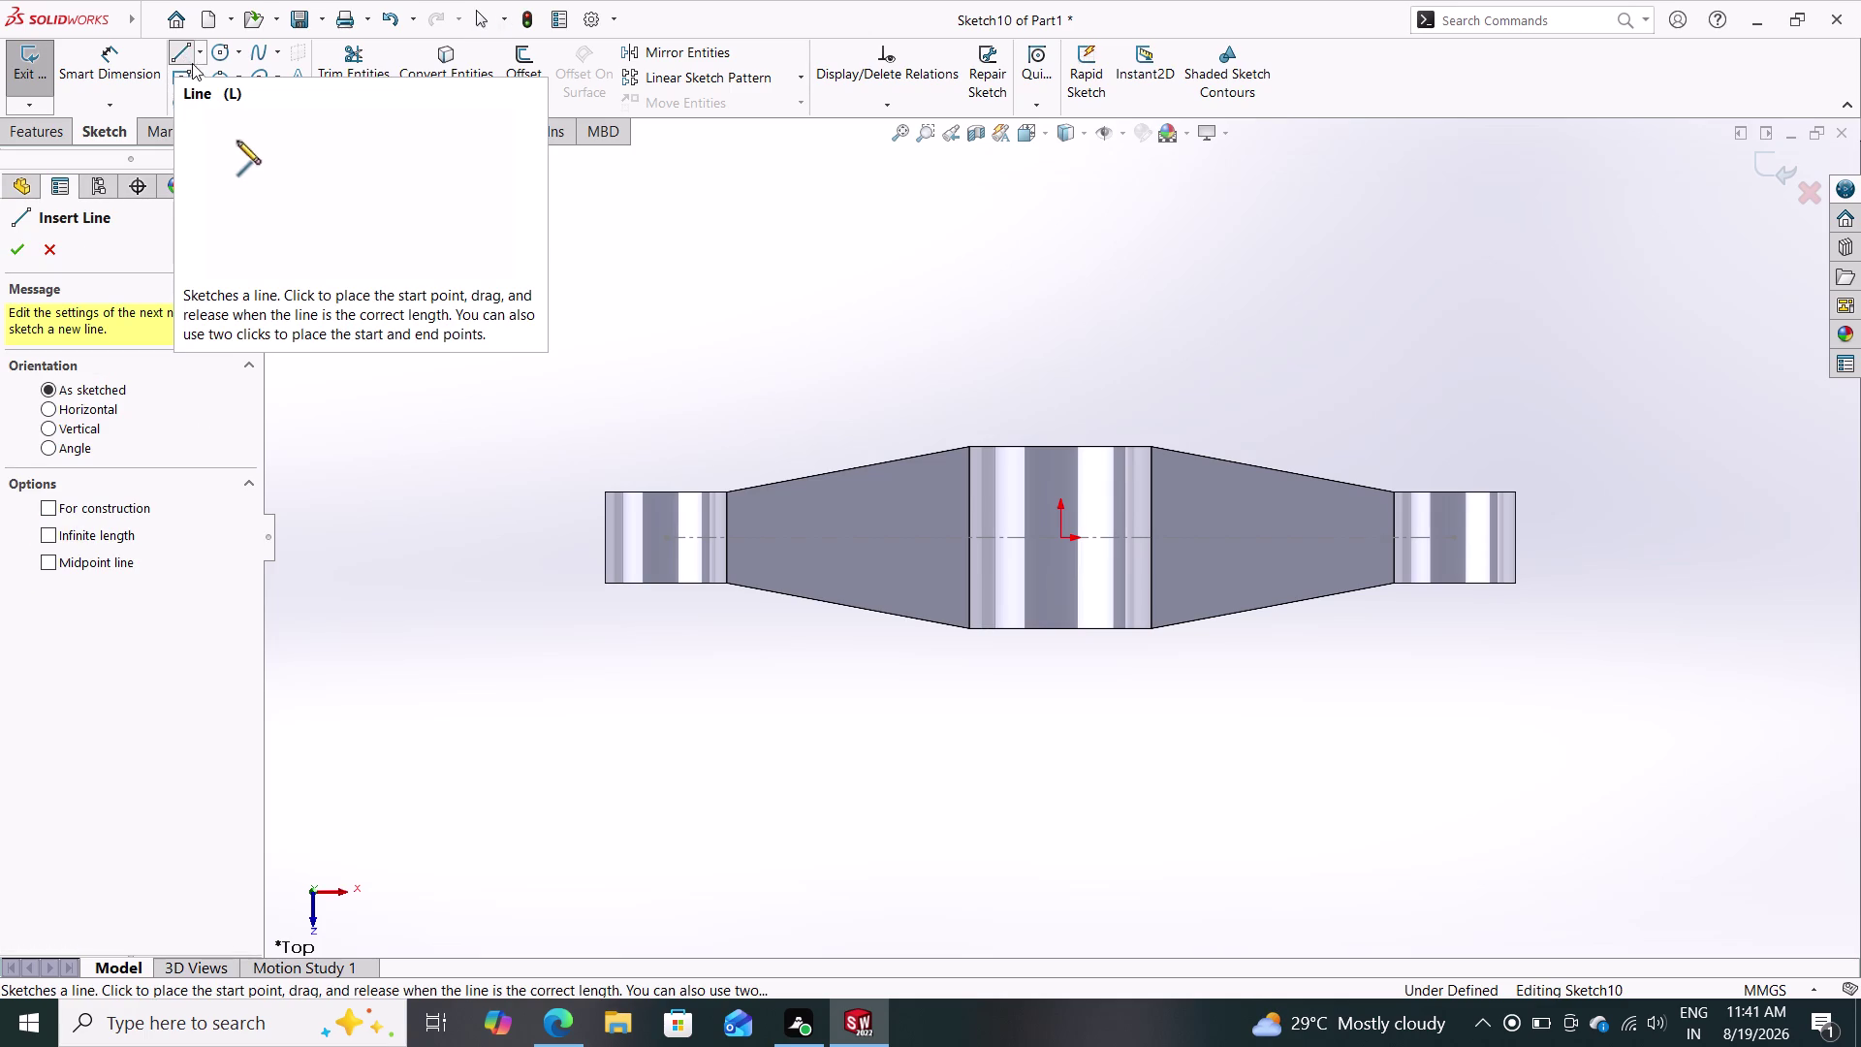
click(666, 536)
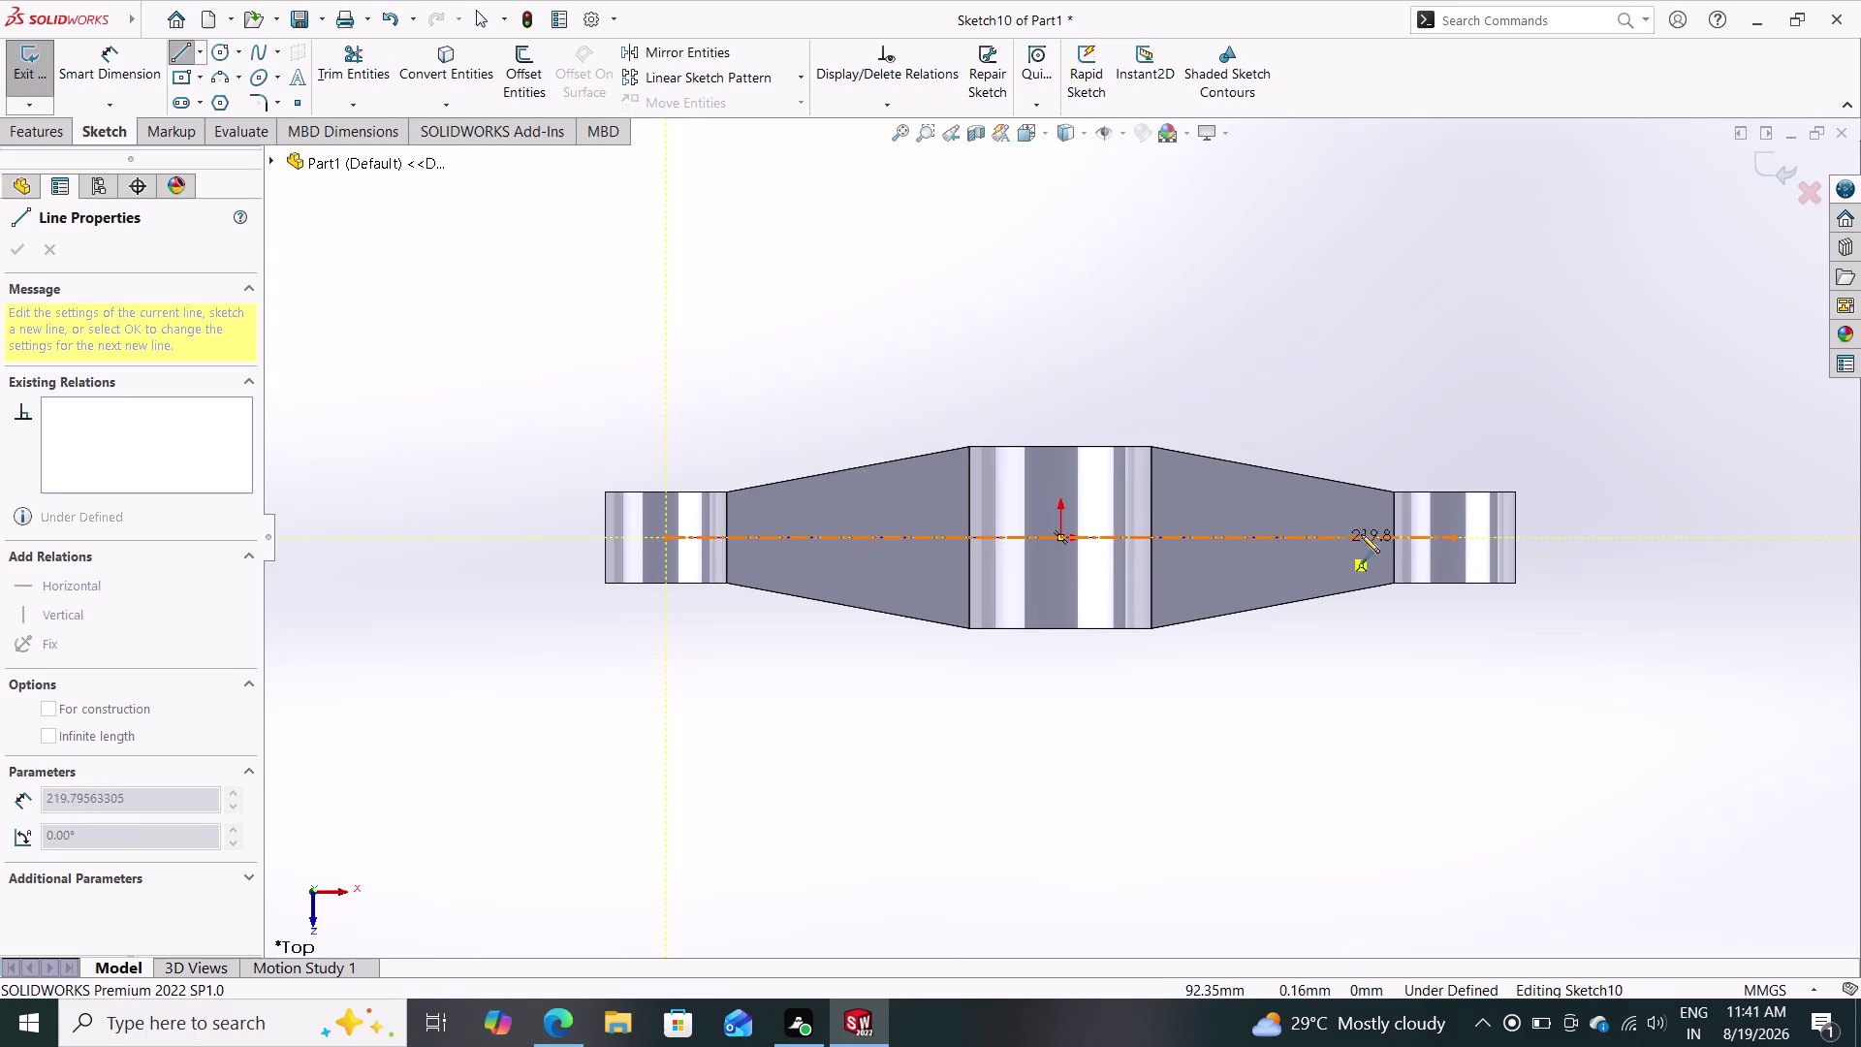
click(1454, 537)
key(Escape)
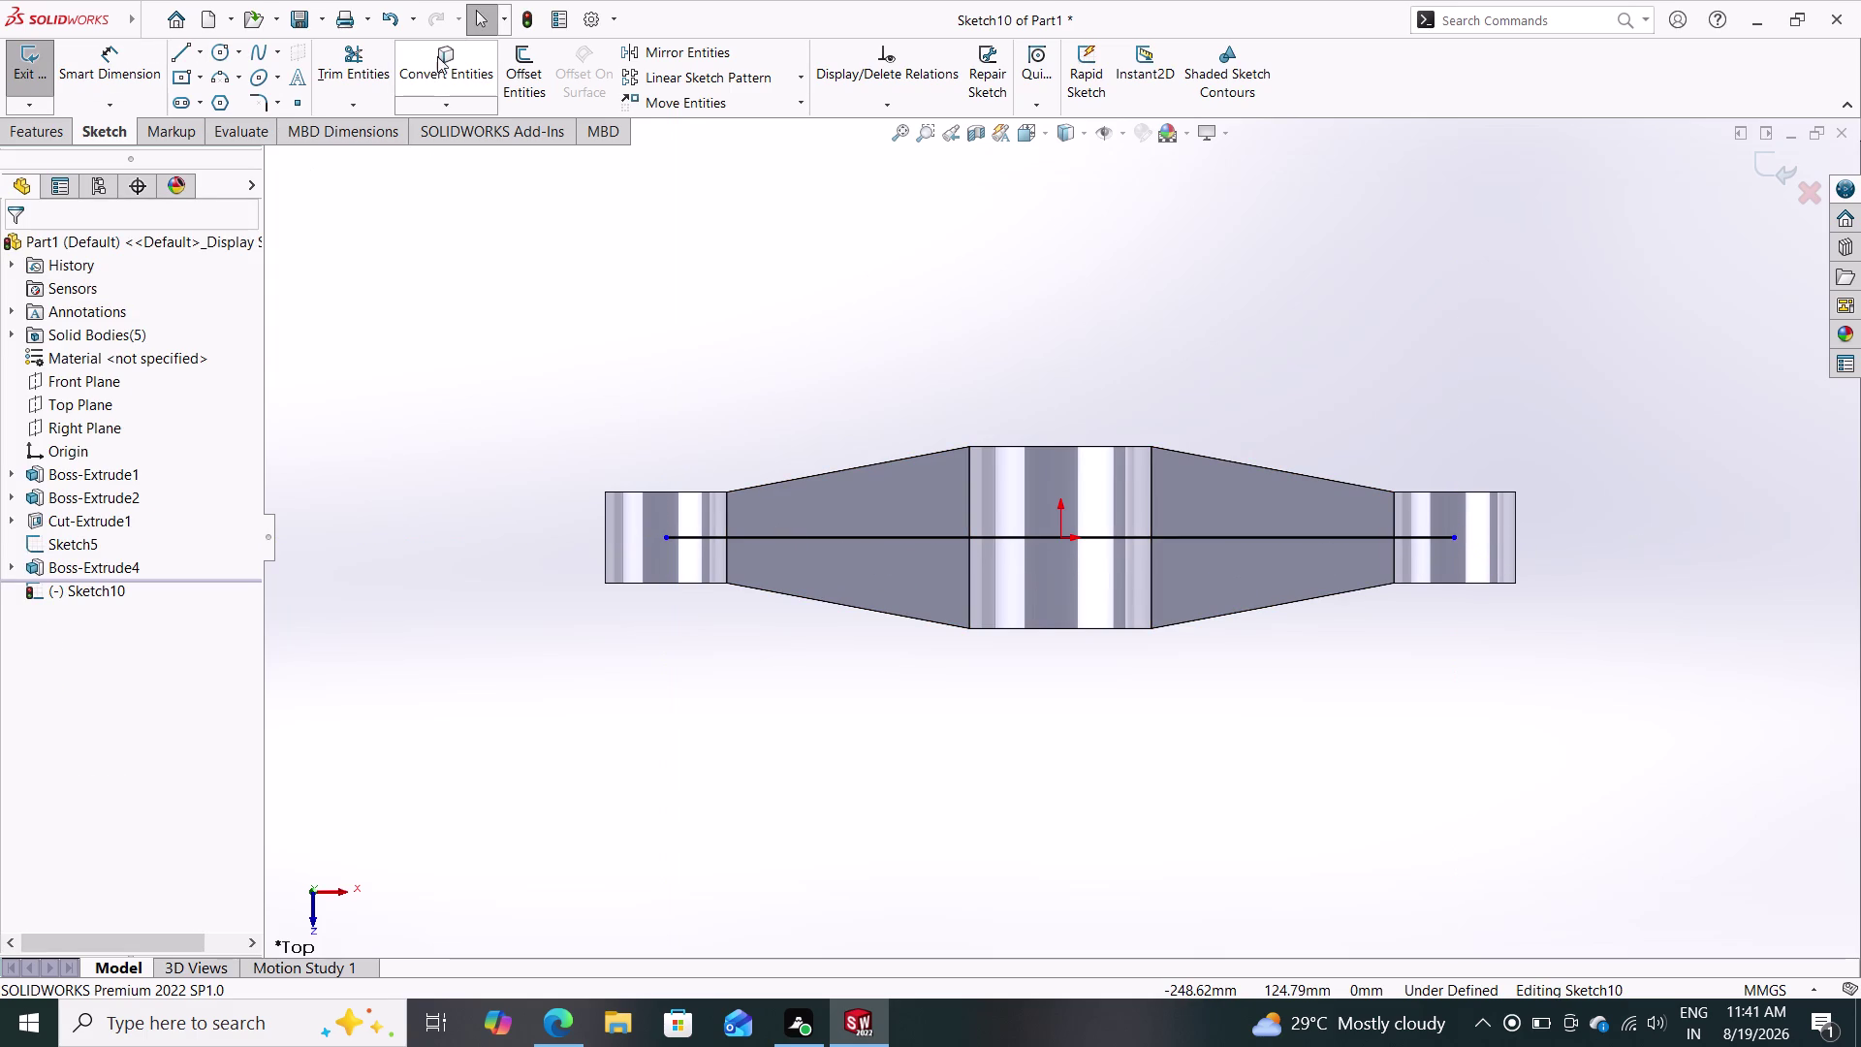
click(528, 61)
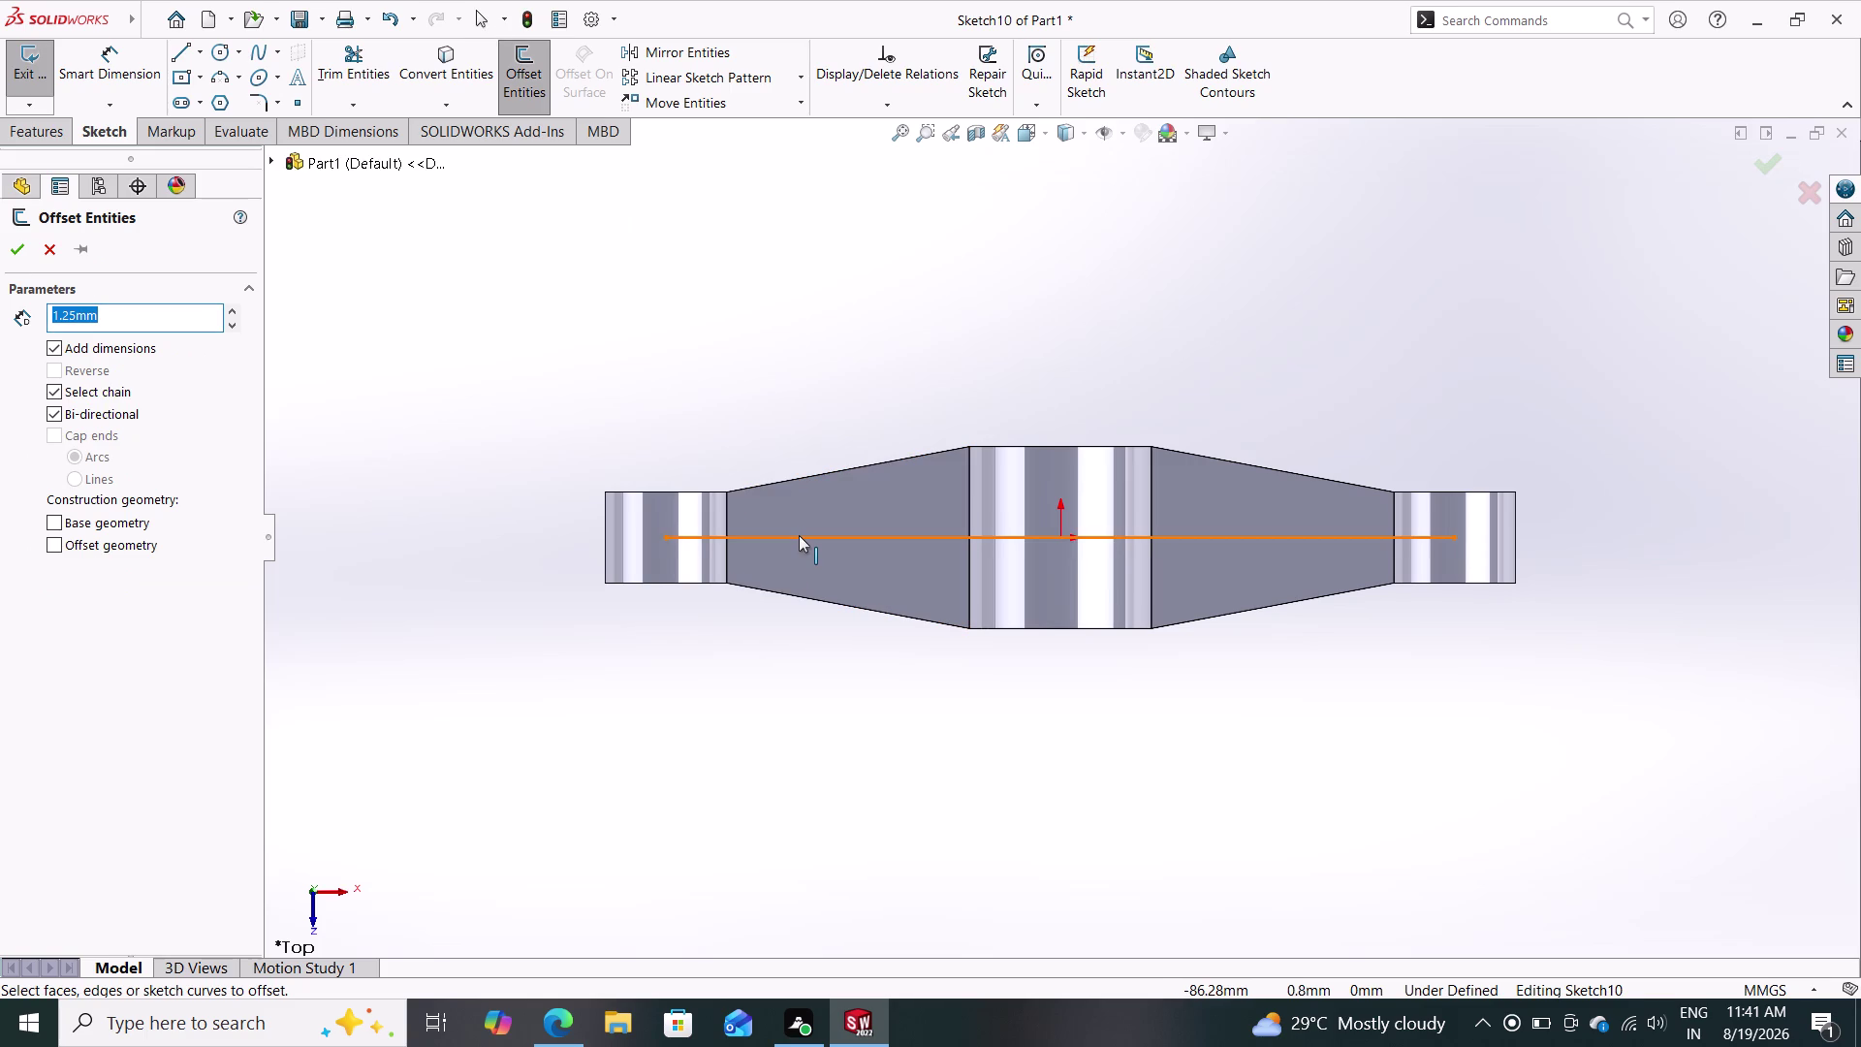
Offset the centre line to both sides and delete a selected sketch entity.
click(799, 536)
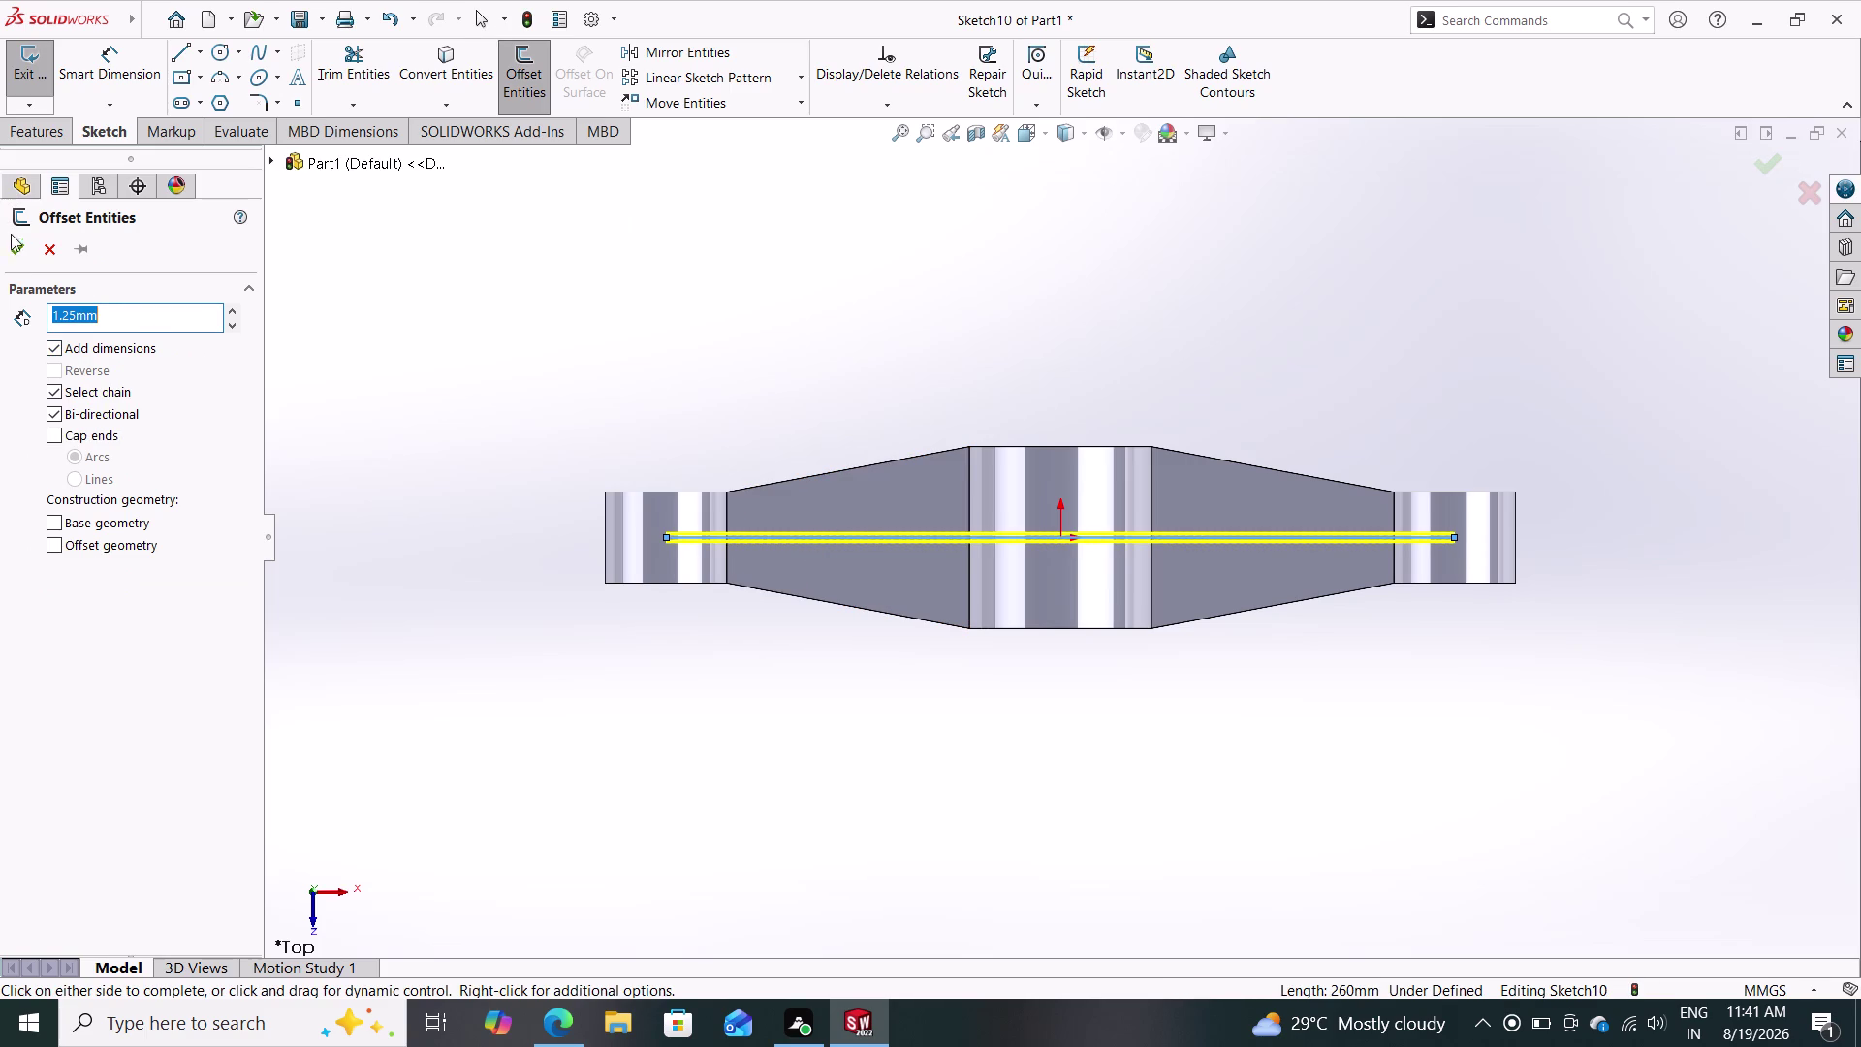
click(11, 240)
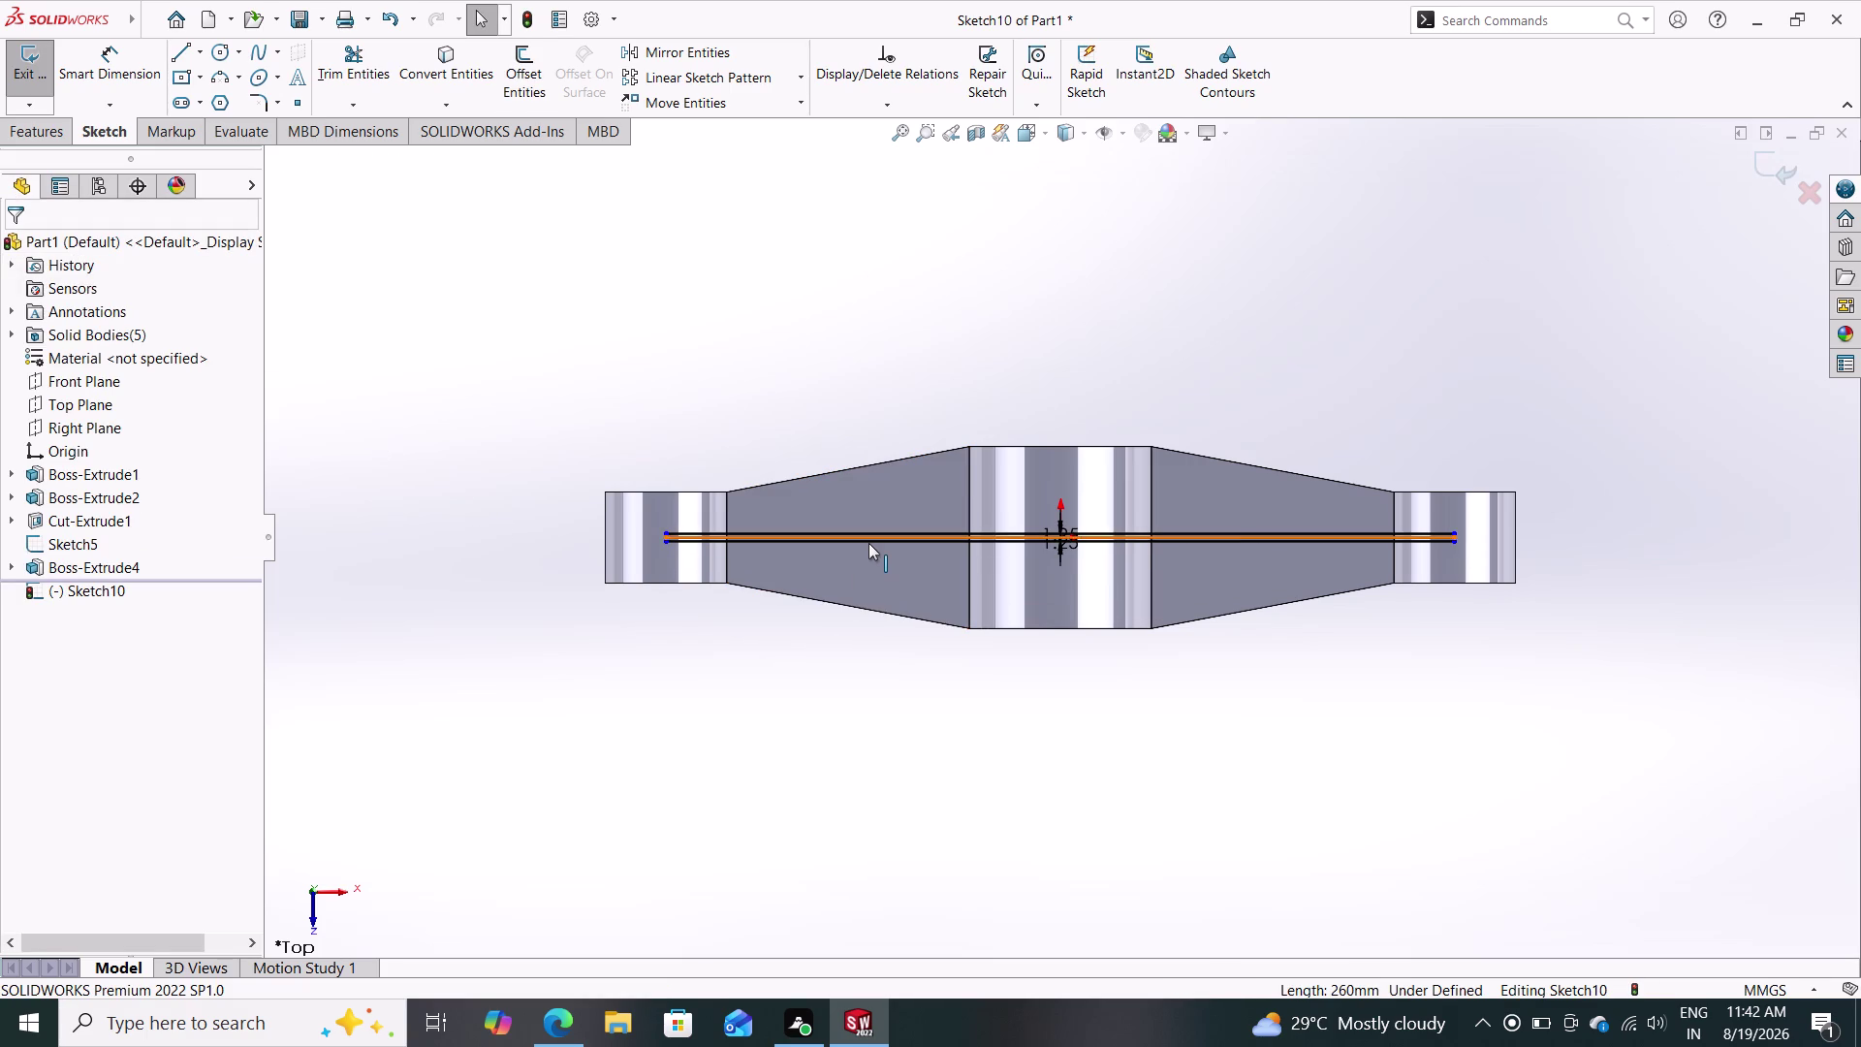
scroll(down, 3)
scroll(down, 3)
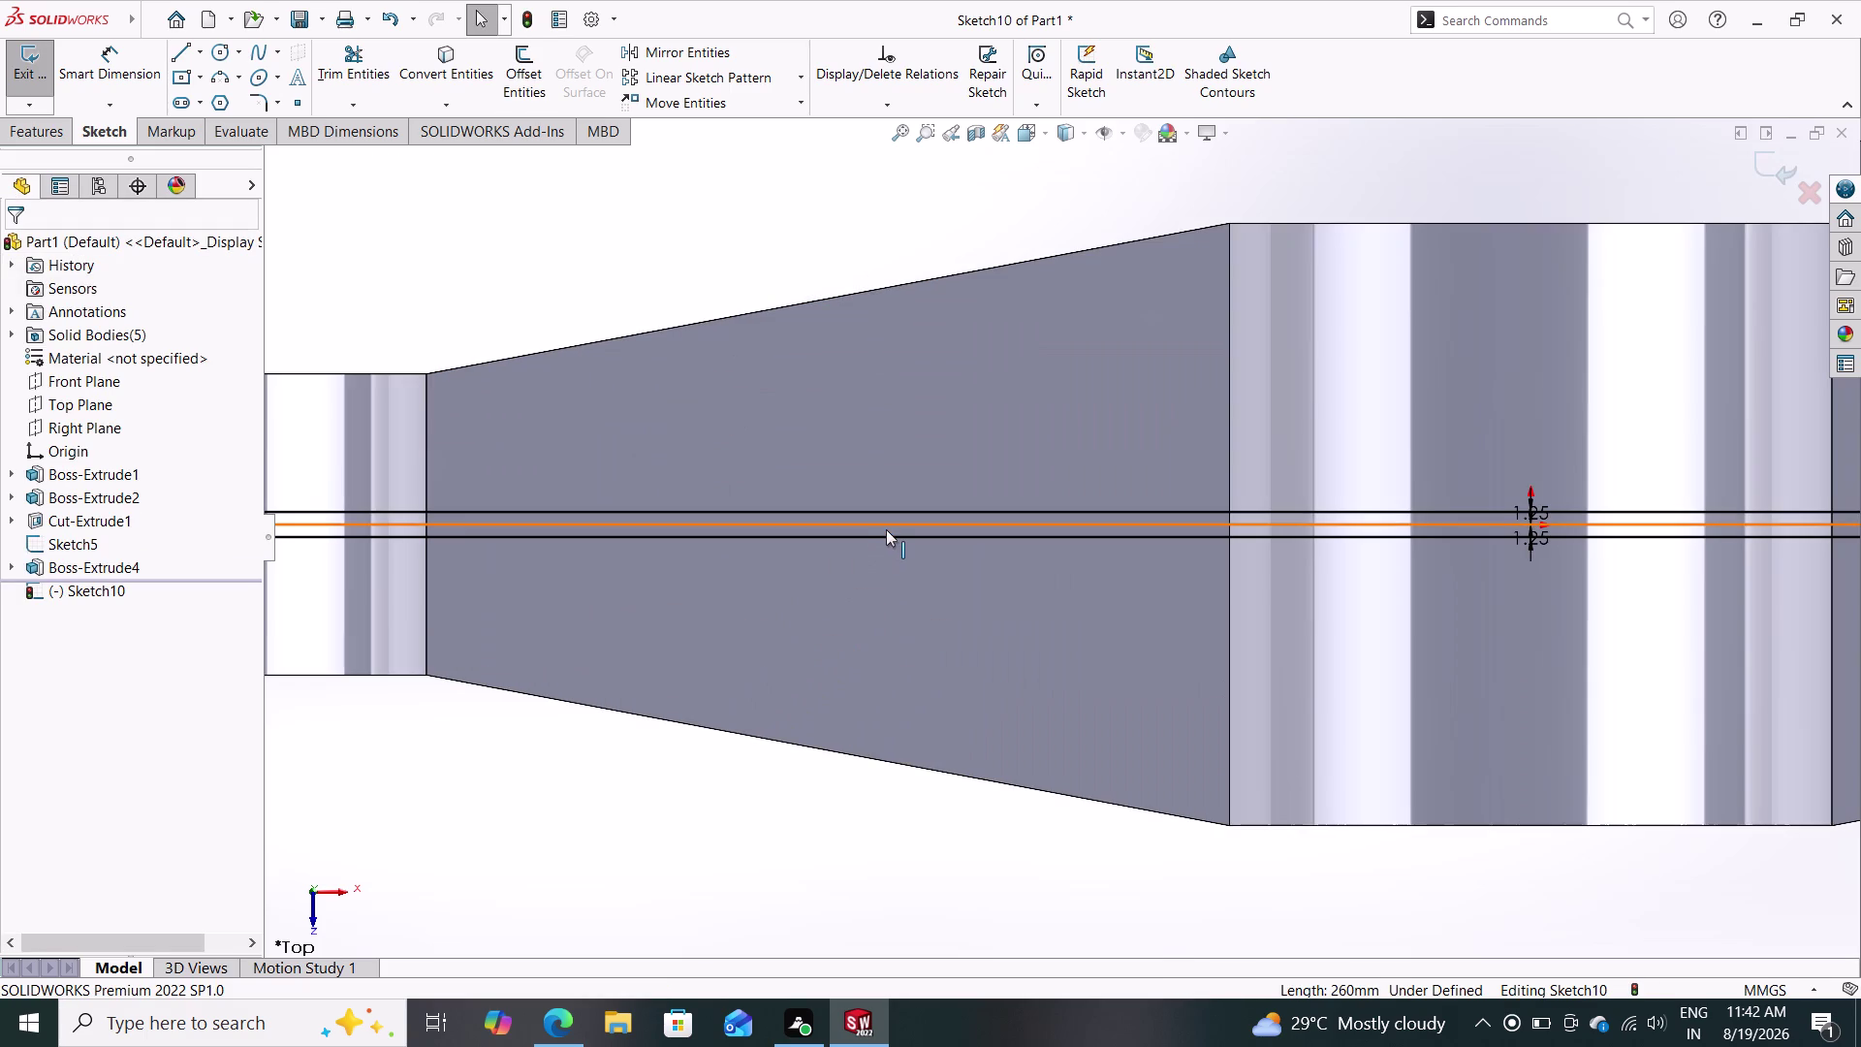
click(888, 527)
key(Delete)
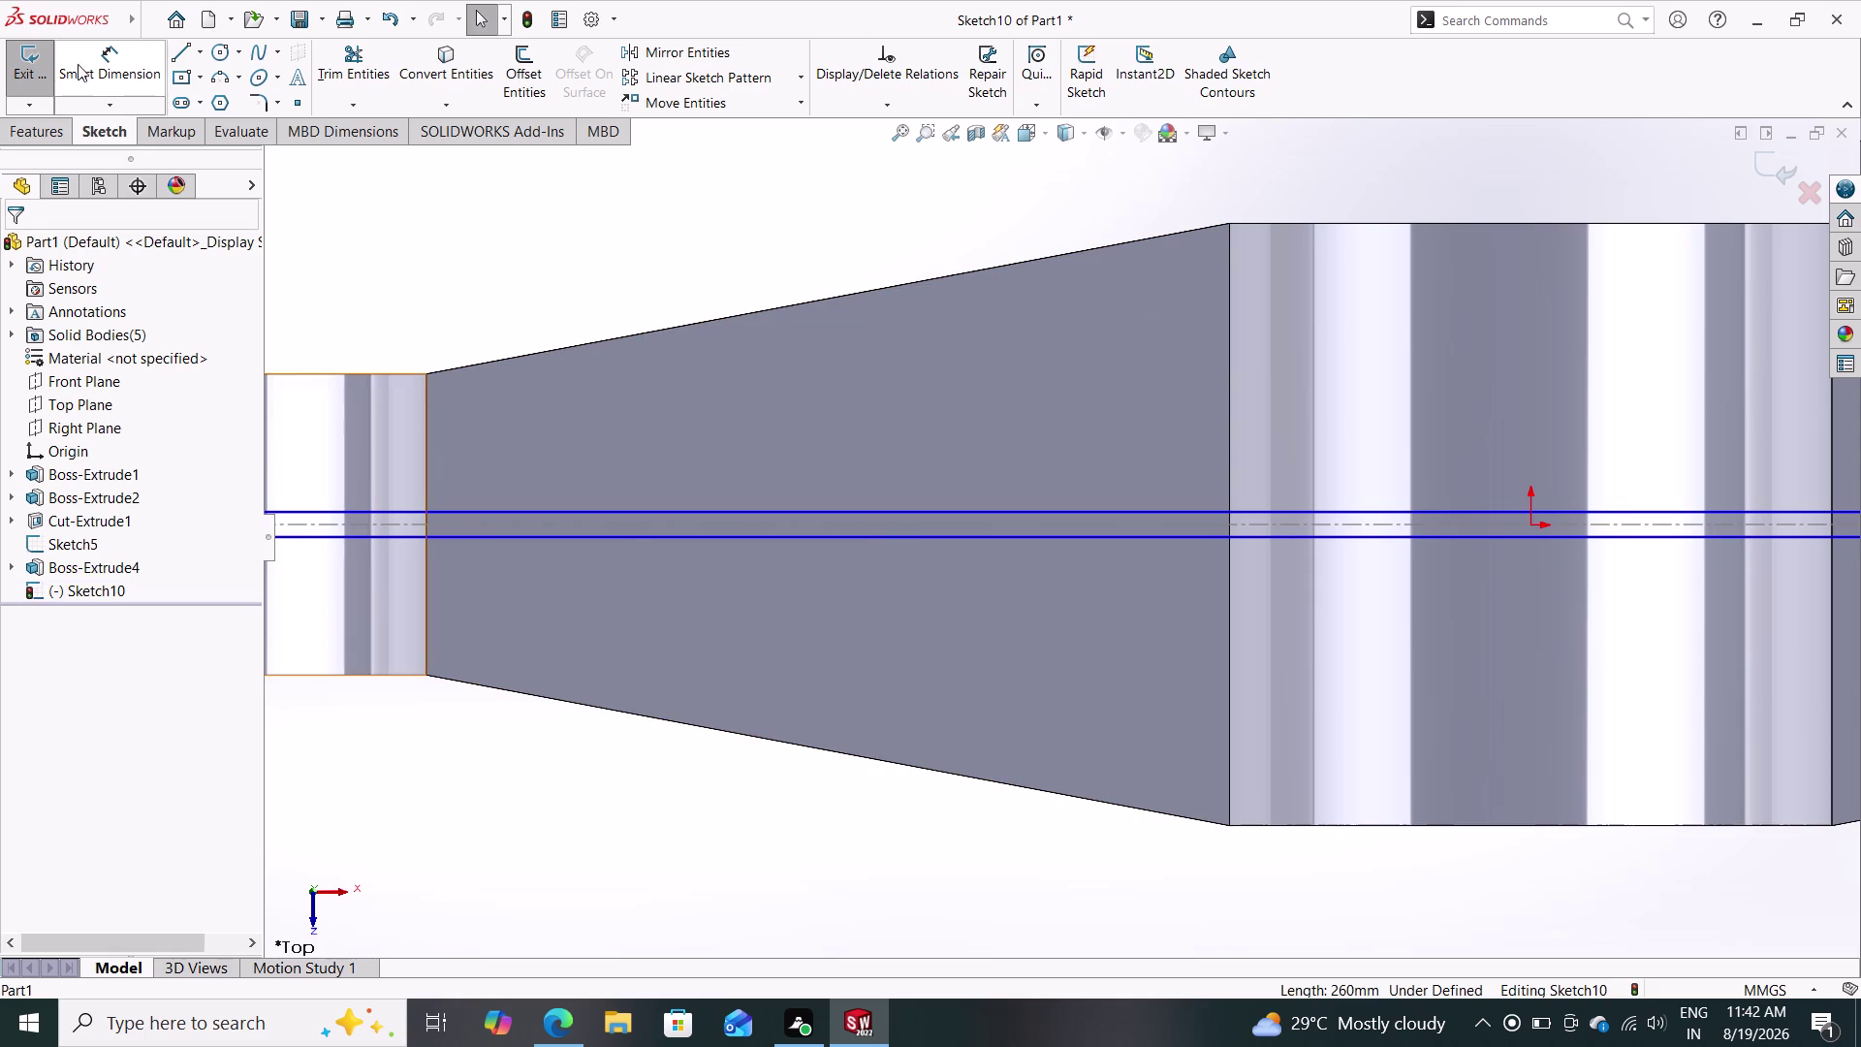
Dimension the spacing between the two offset lines as 2.50 mm.
click(119, 65)
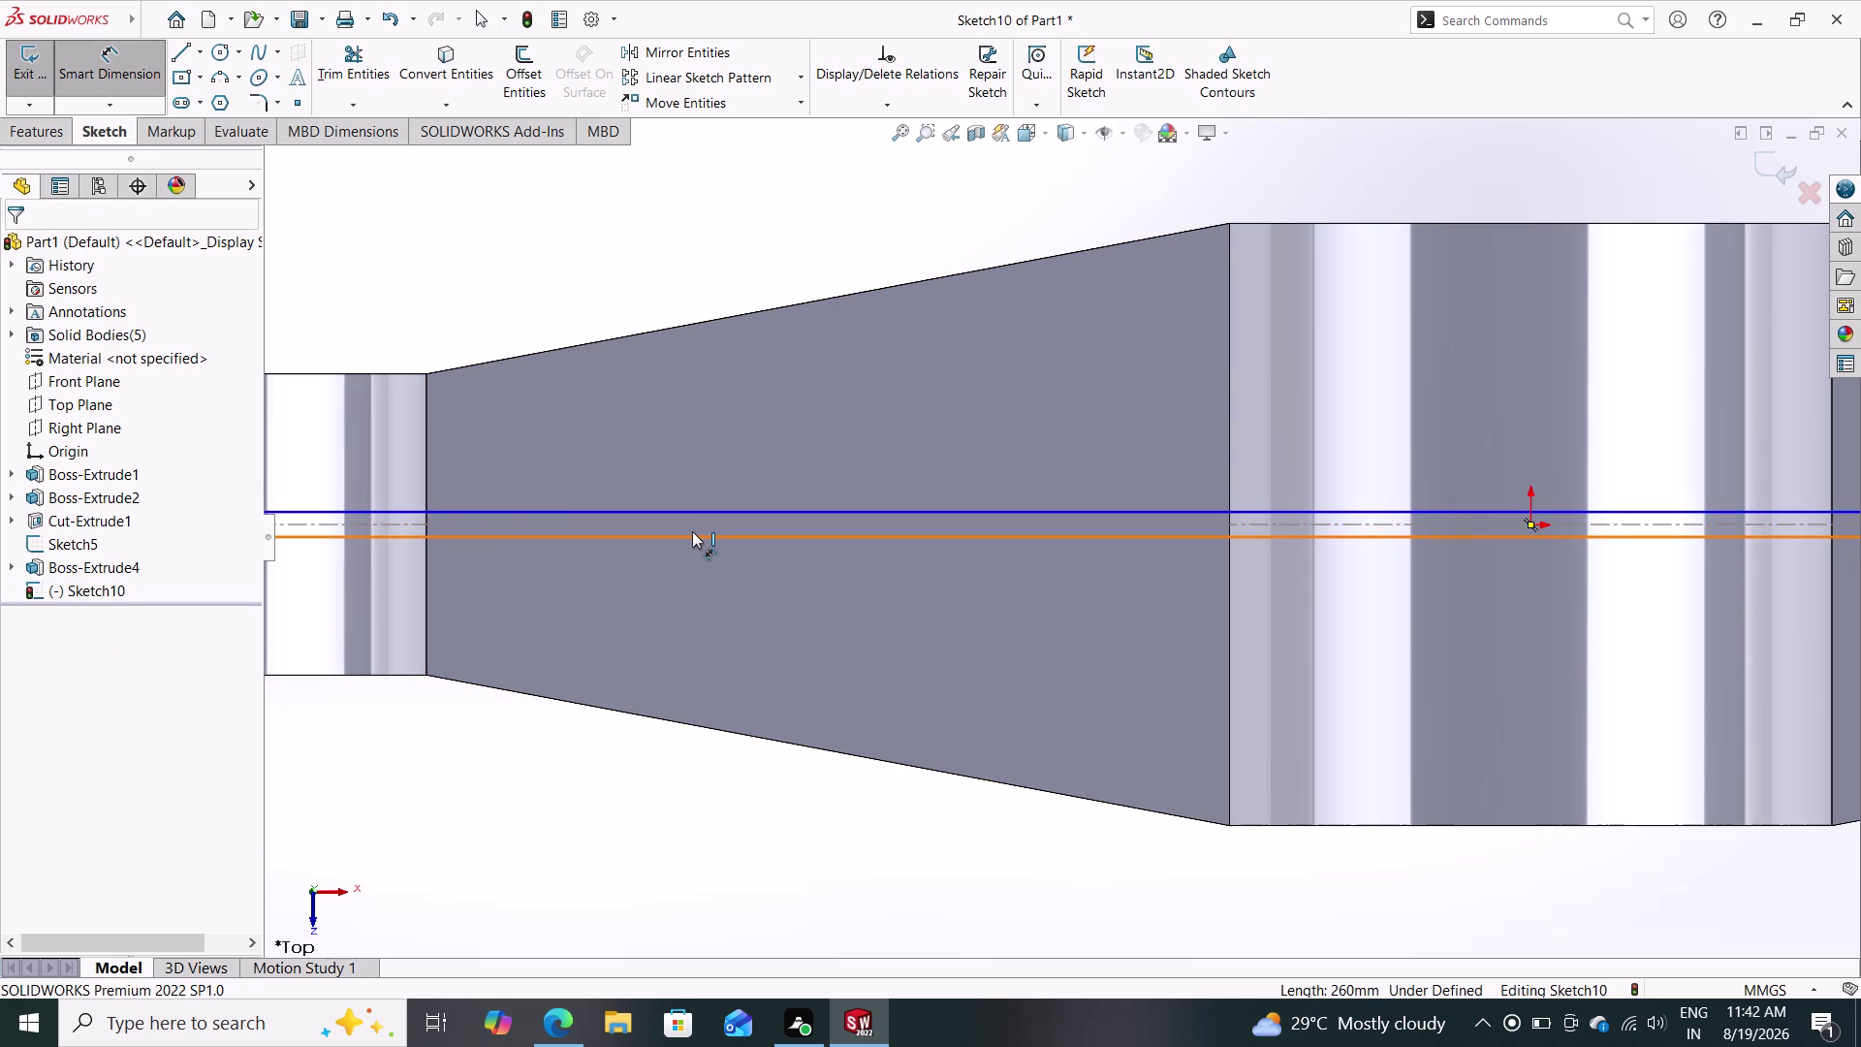
click(692, 531)
click(694, 510)
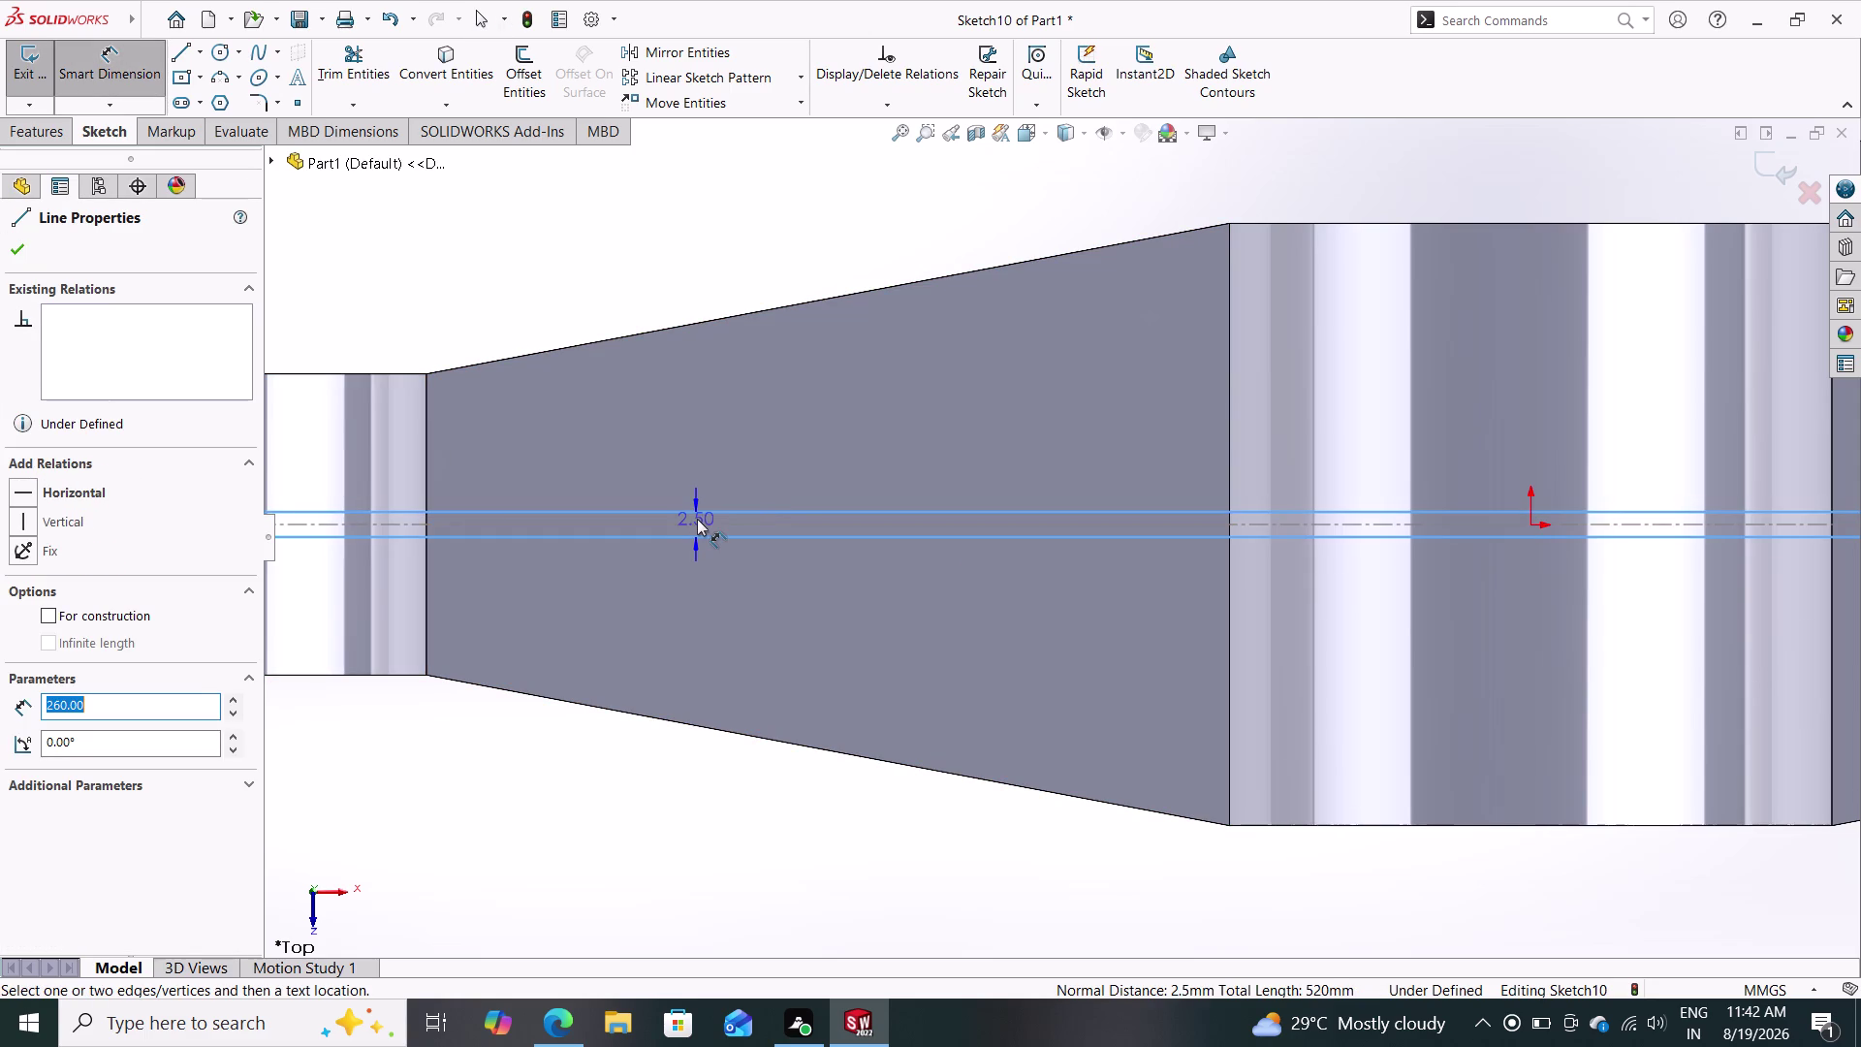
click(697, 519)
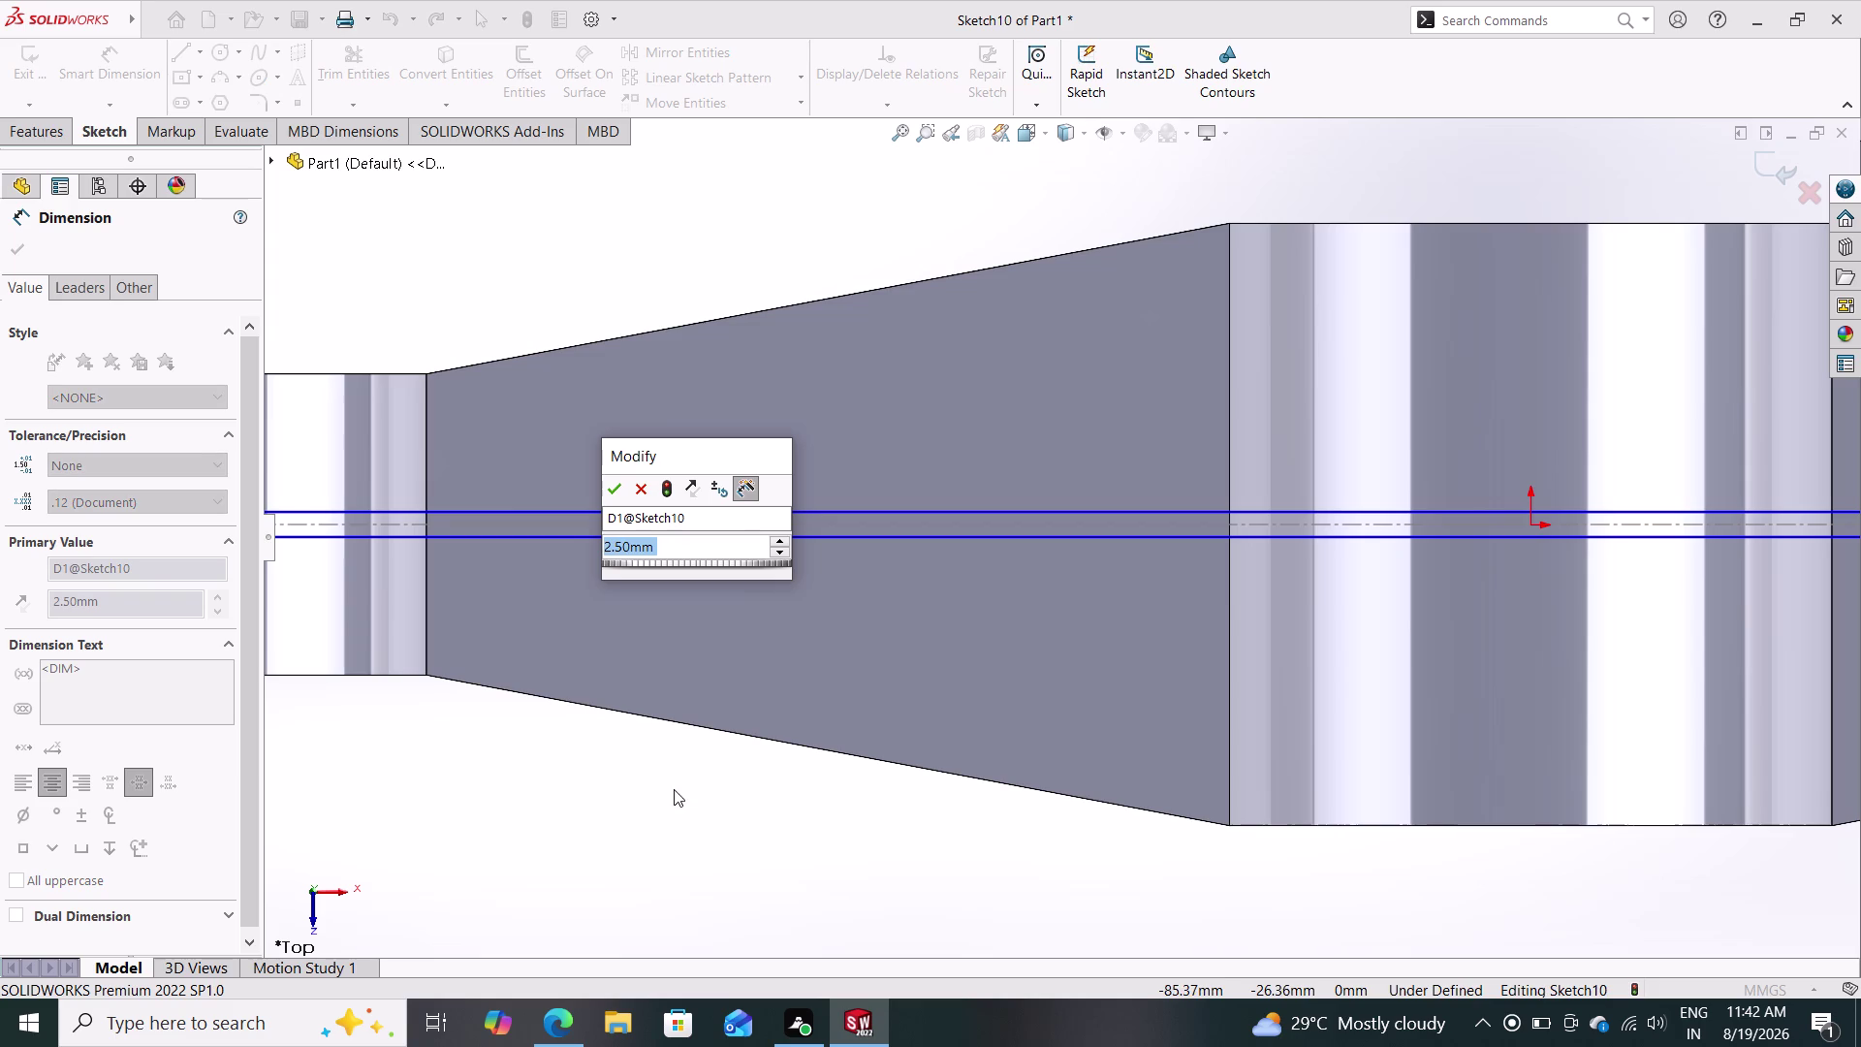
click(611, 490)
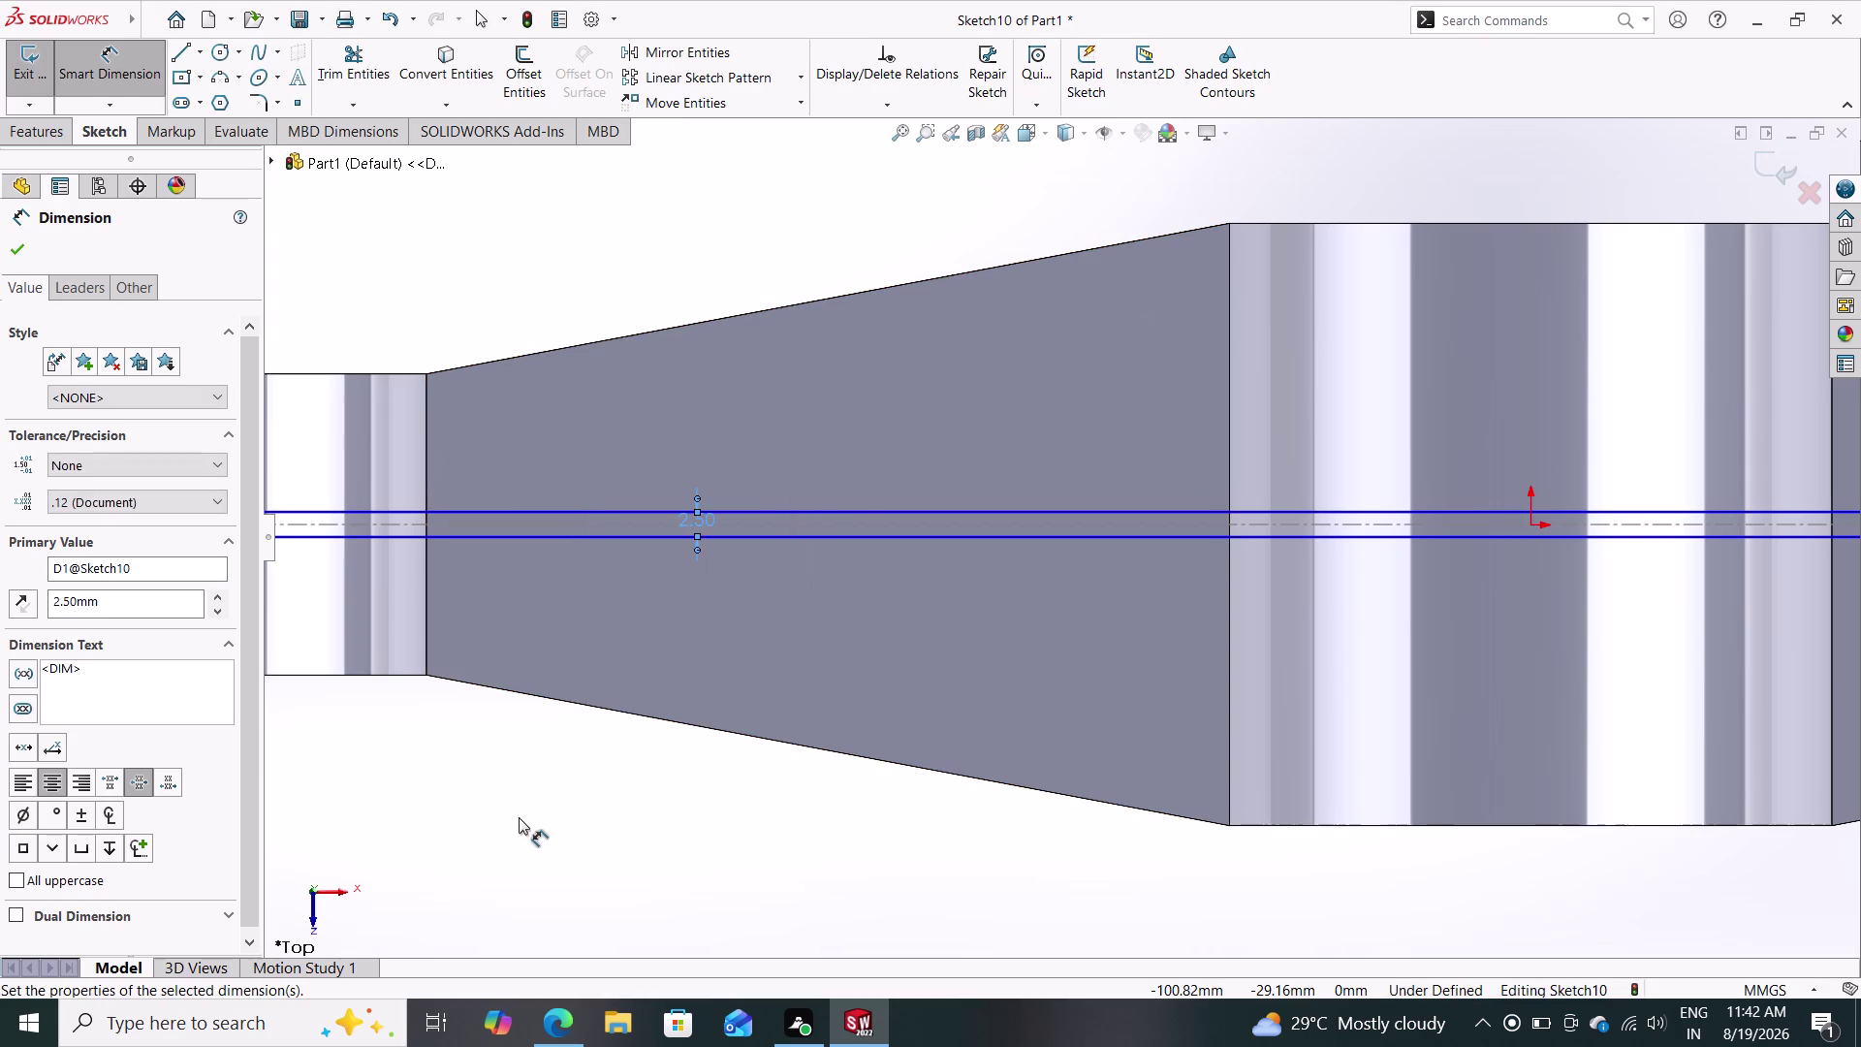
scroll(up, 3)
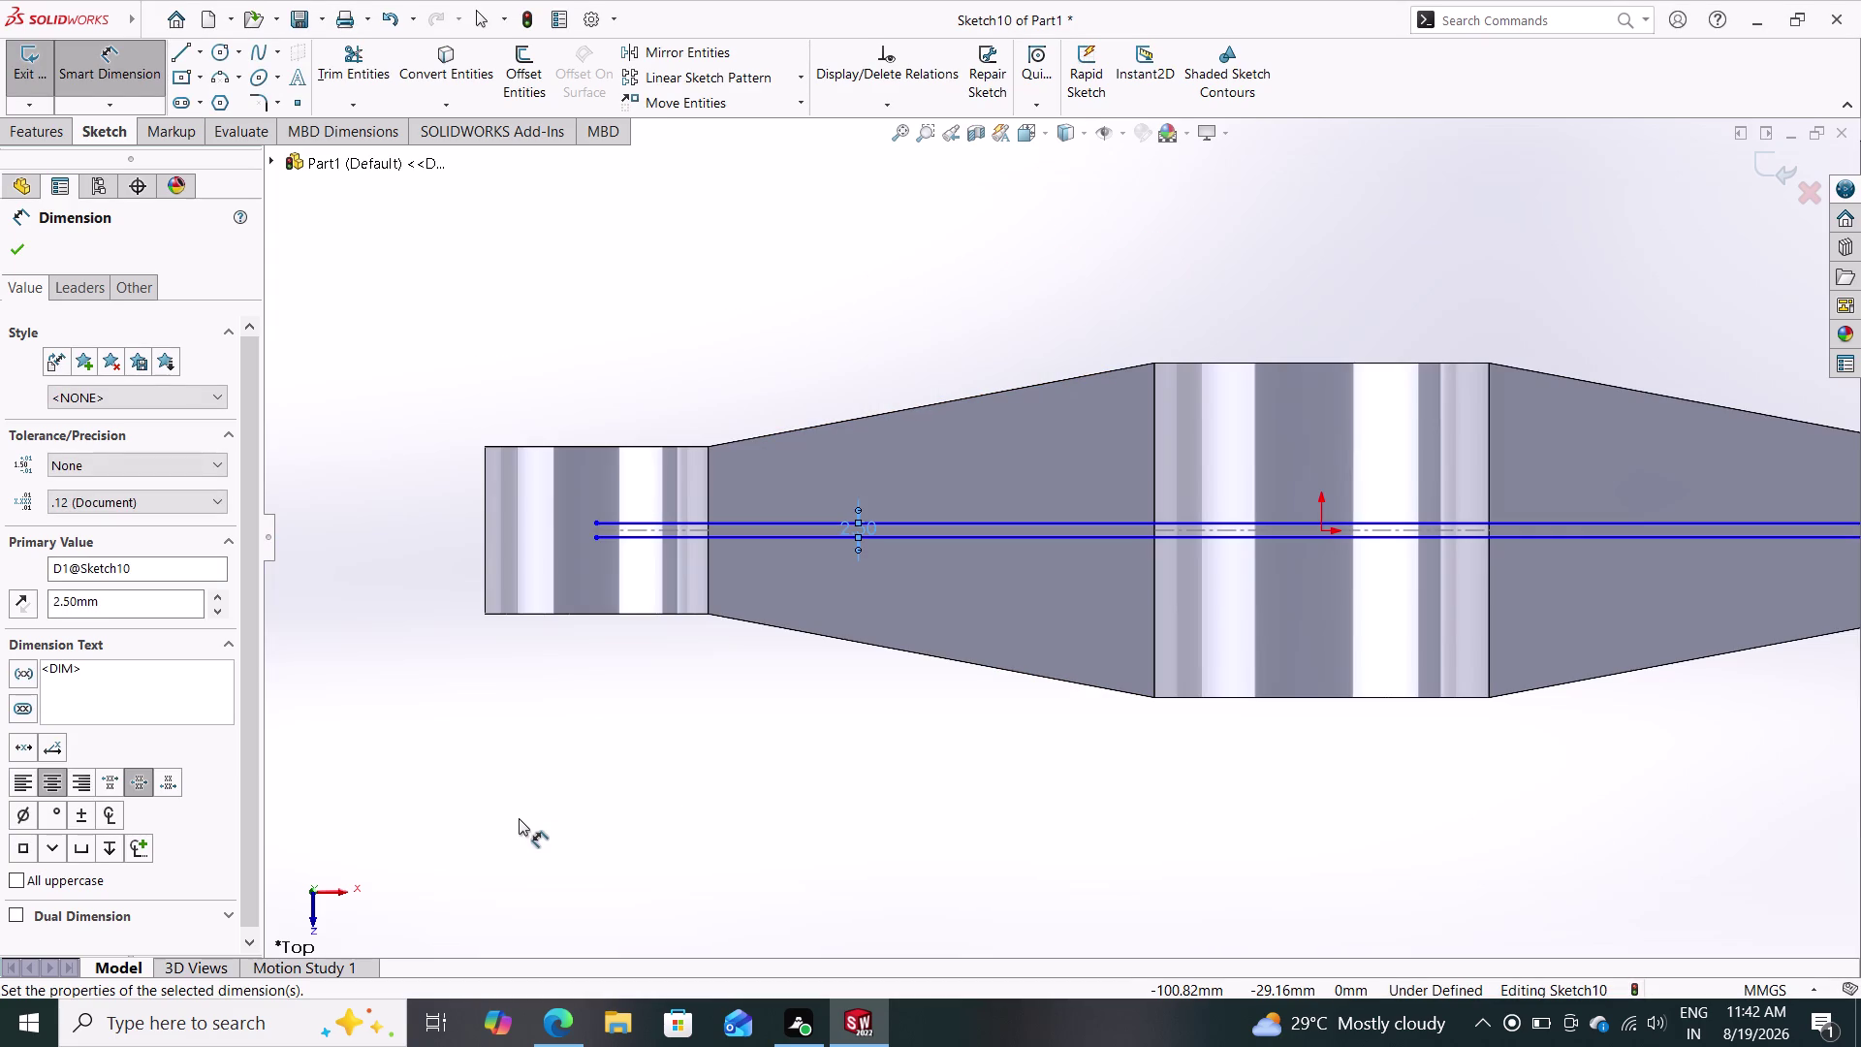
Close the strip's left and right ends with short vertical lines.
click(179, 48)
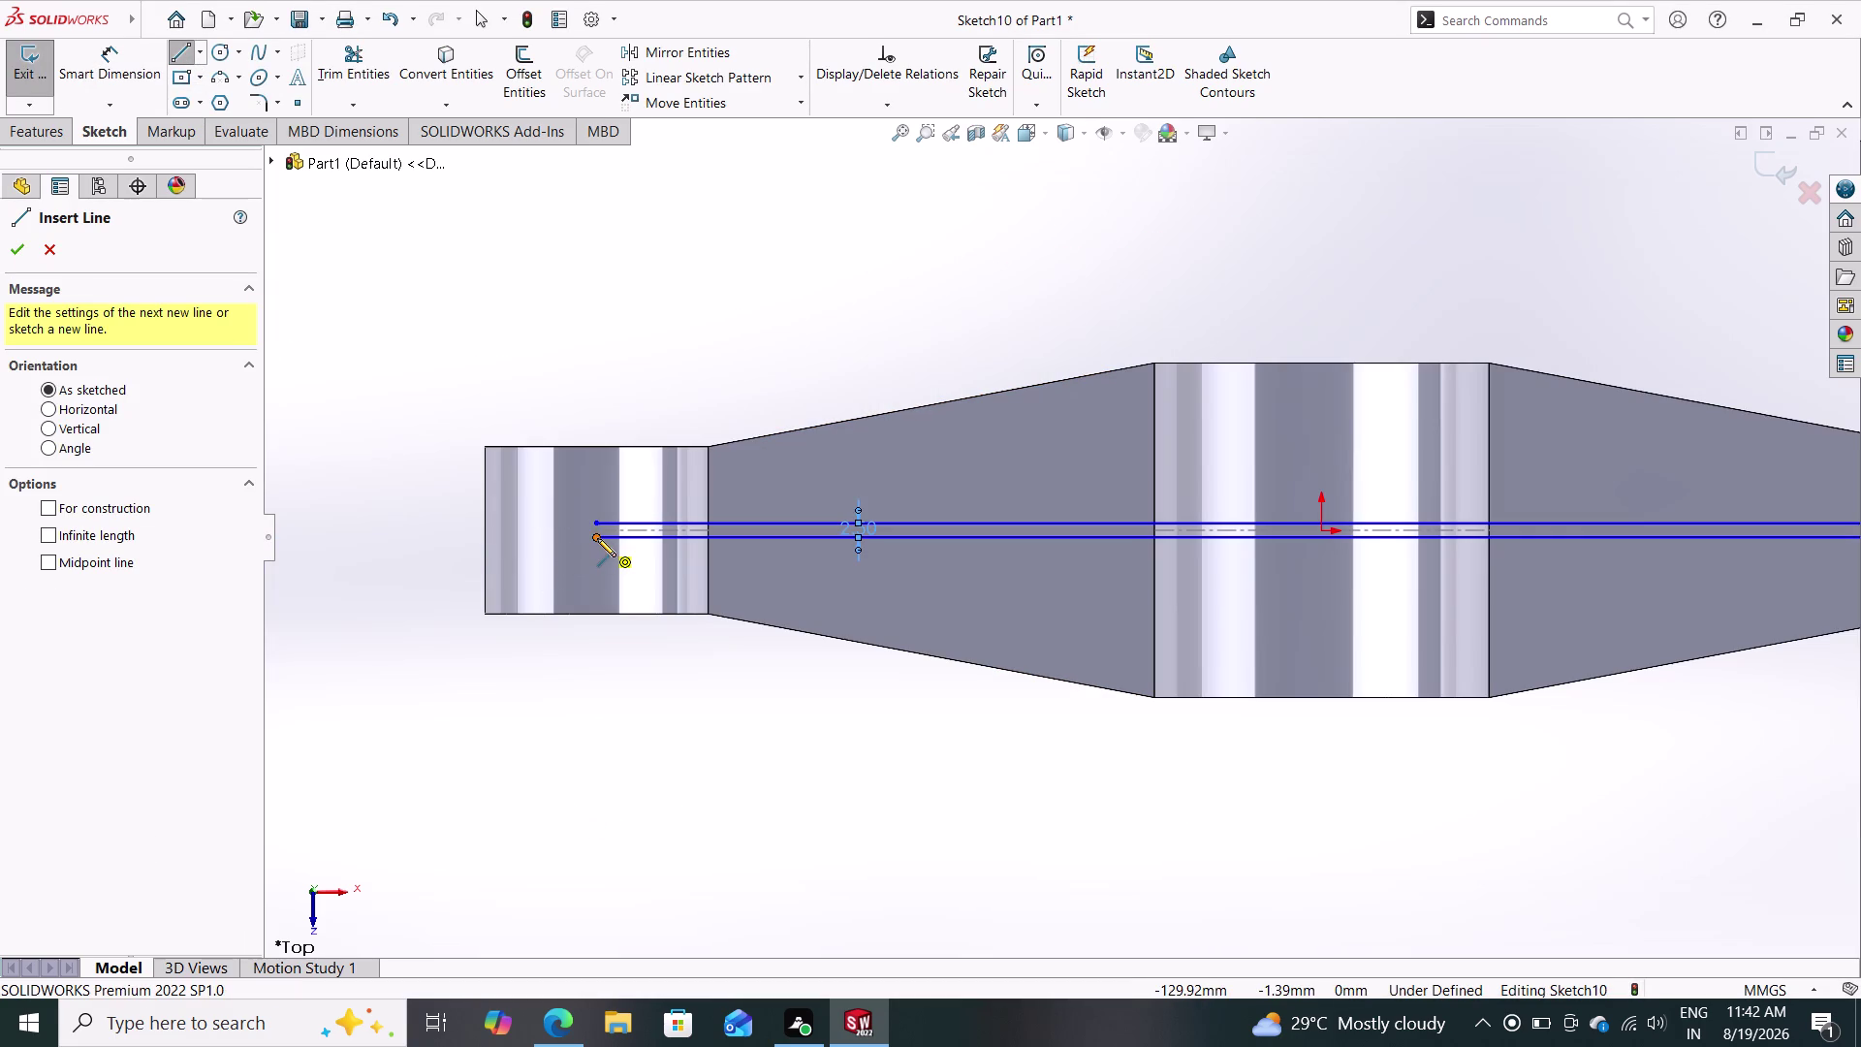
click(598, 538)
click(597, 522)
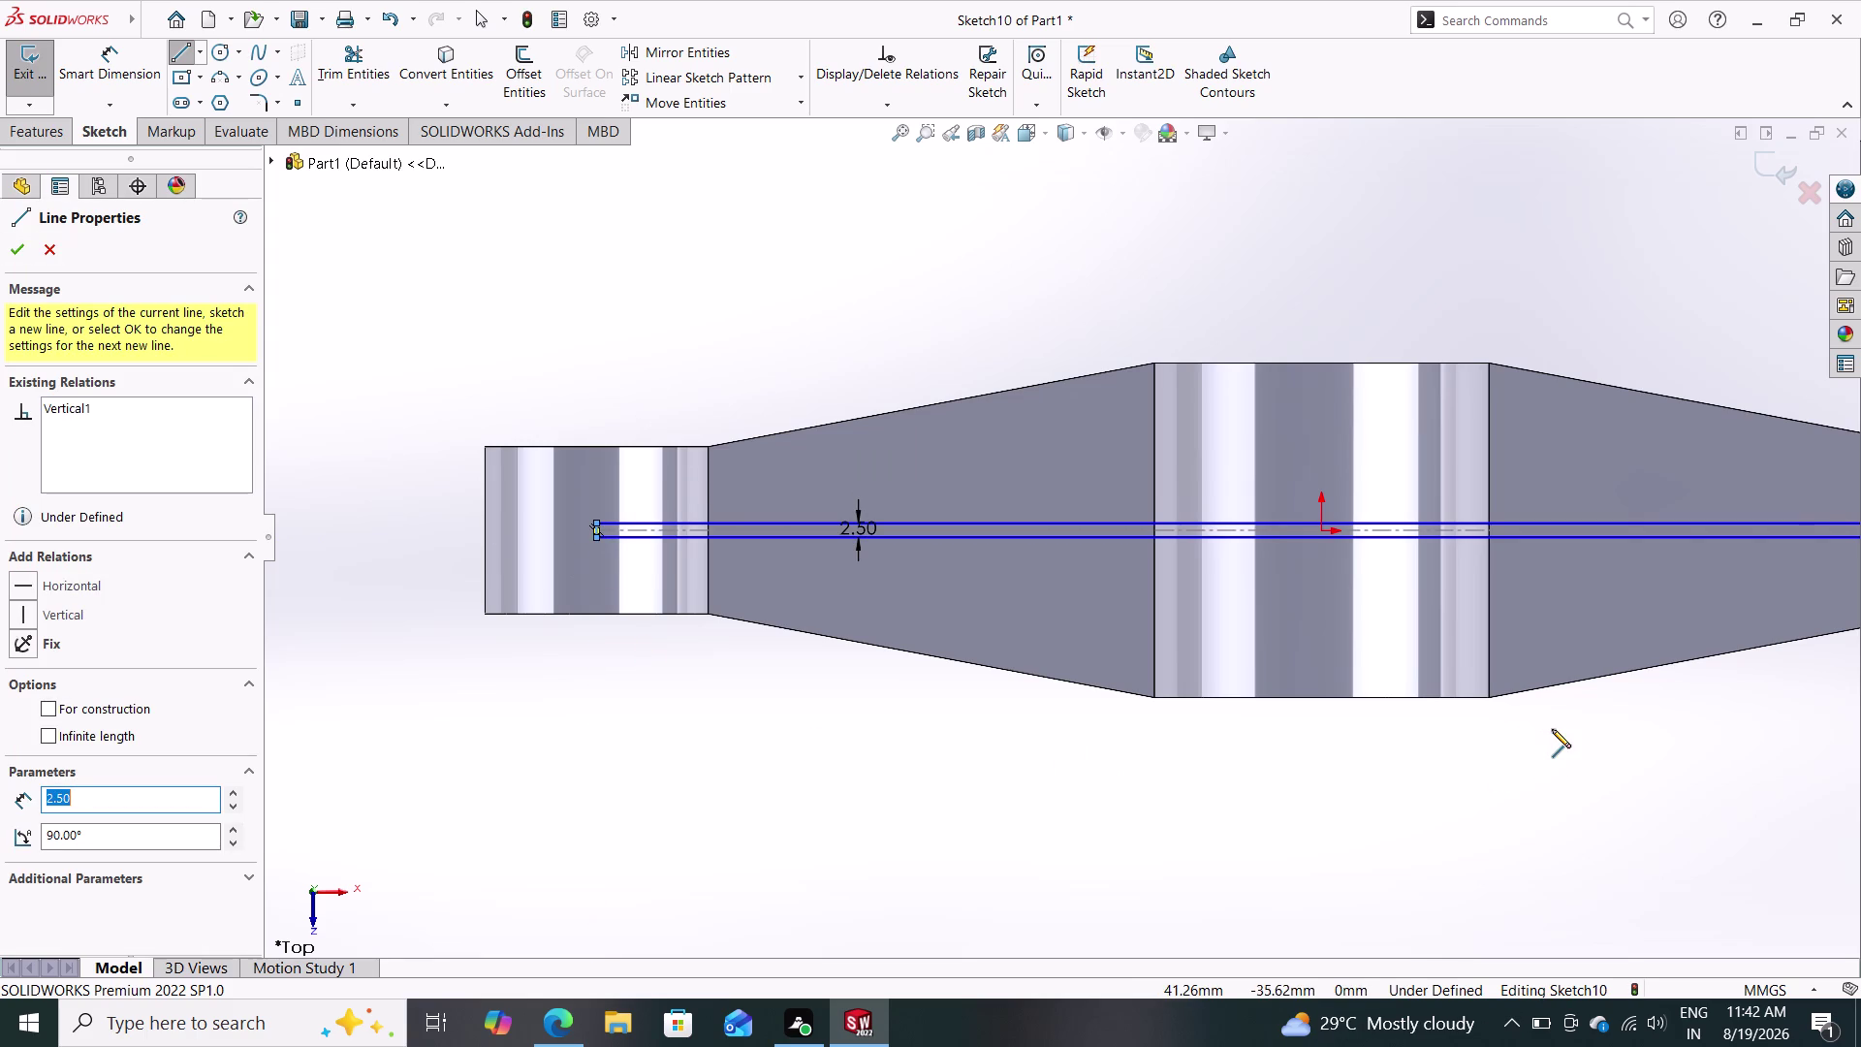
scroll(down, 3)
scroll(up, 3)
scroll(down, 3)
scroll(up, 3)
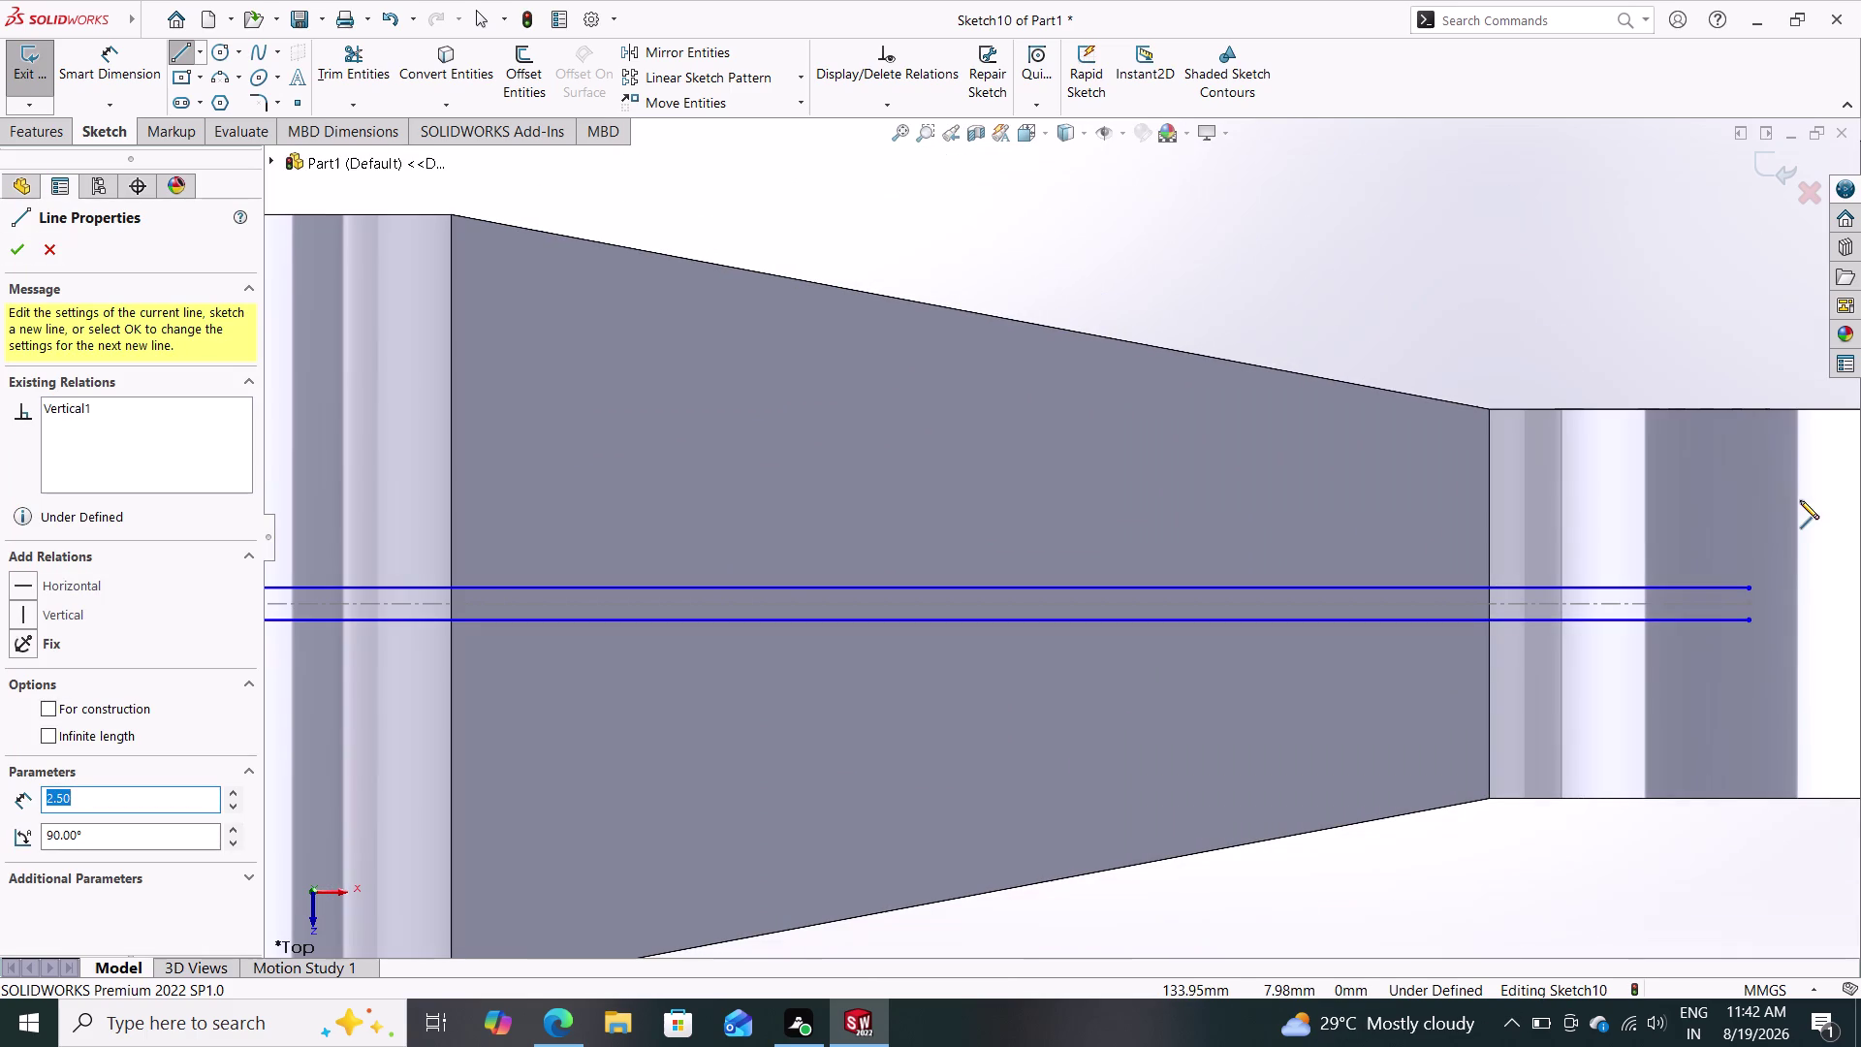
click(1753, 617)
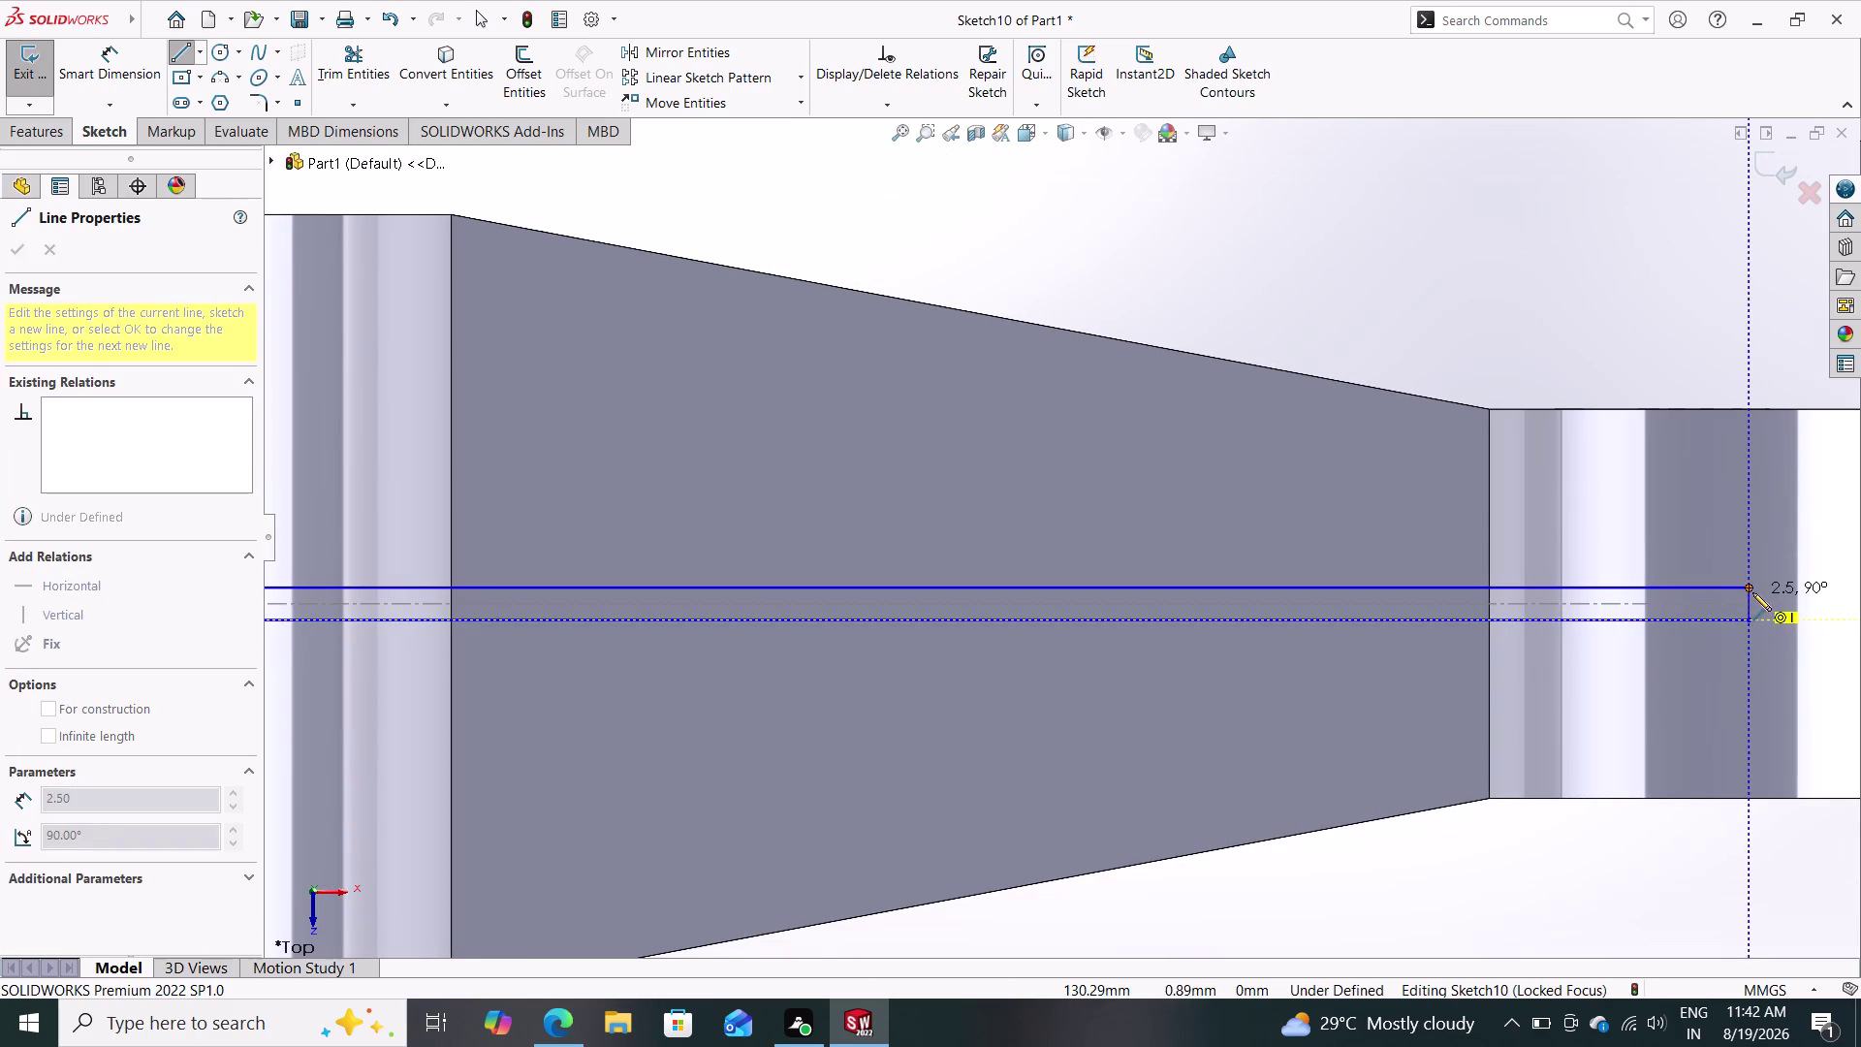
click(1753, 588)
key(Escape)
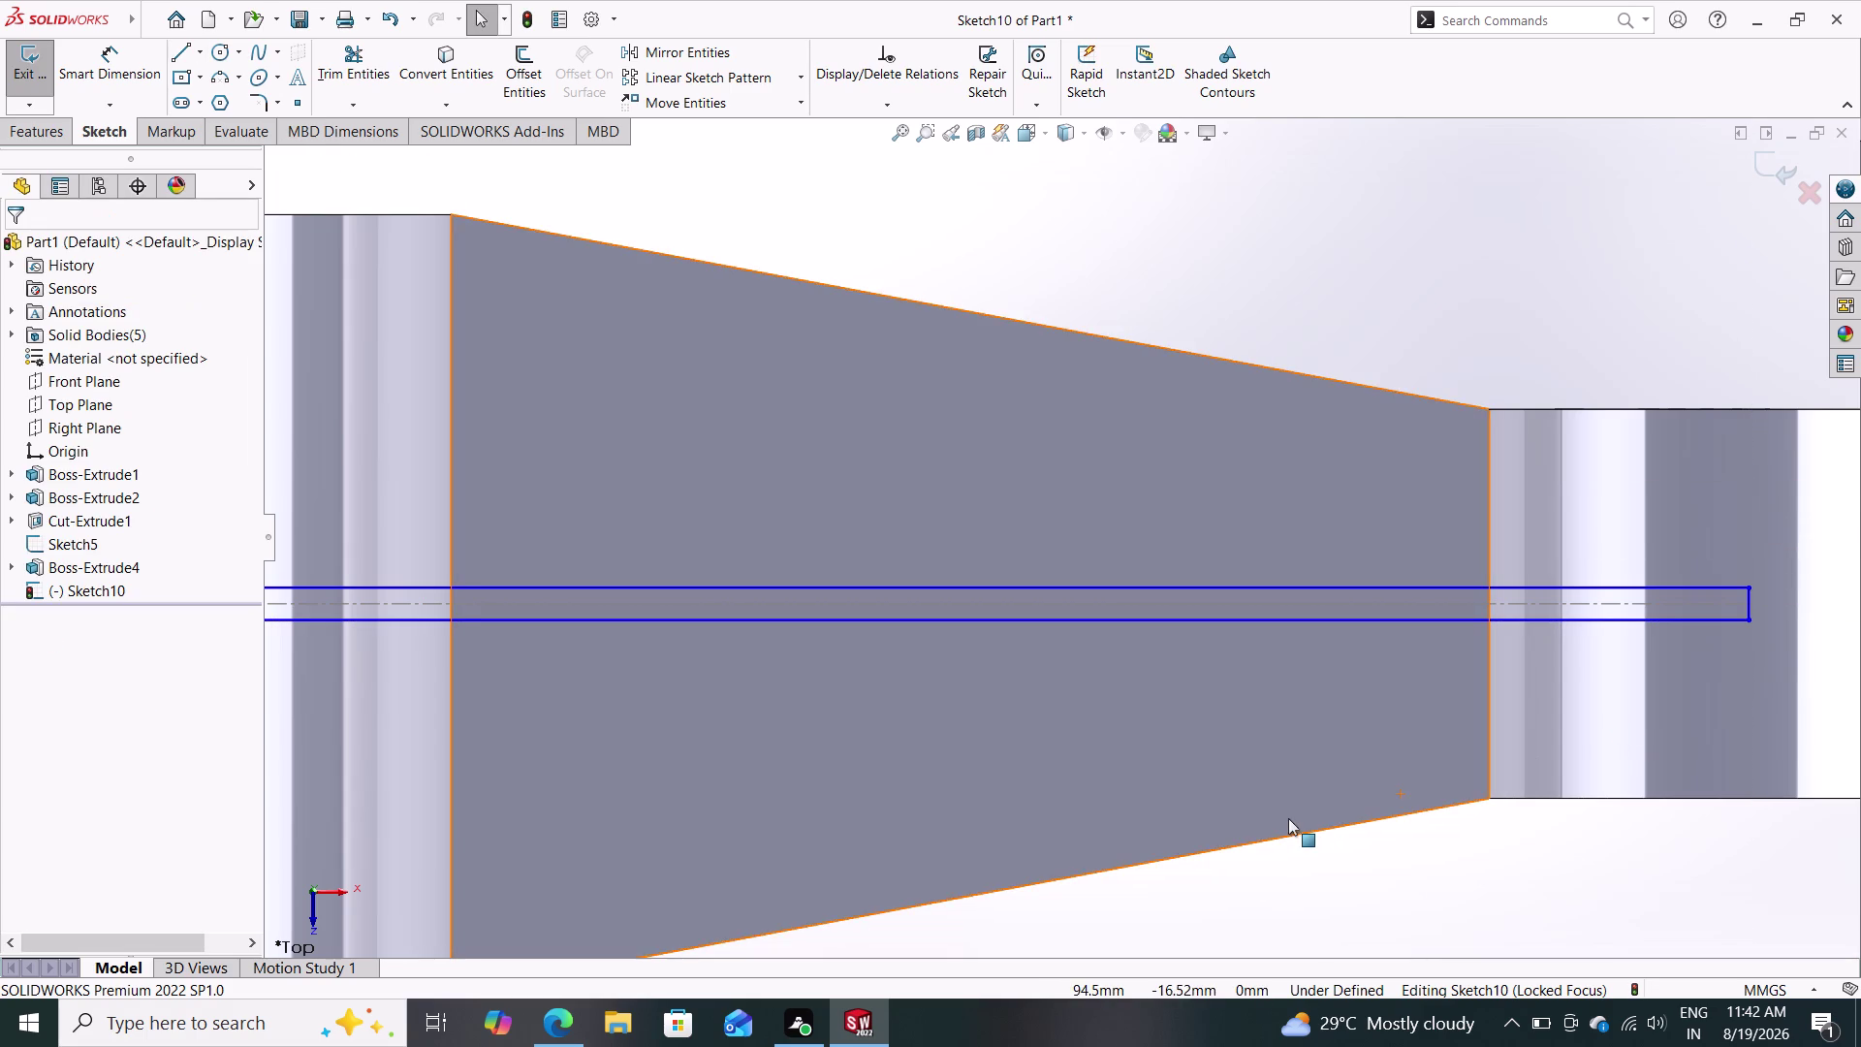
scroll(up, 3)
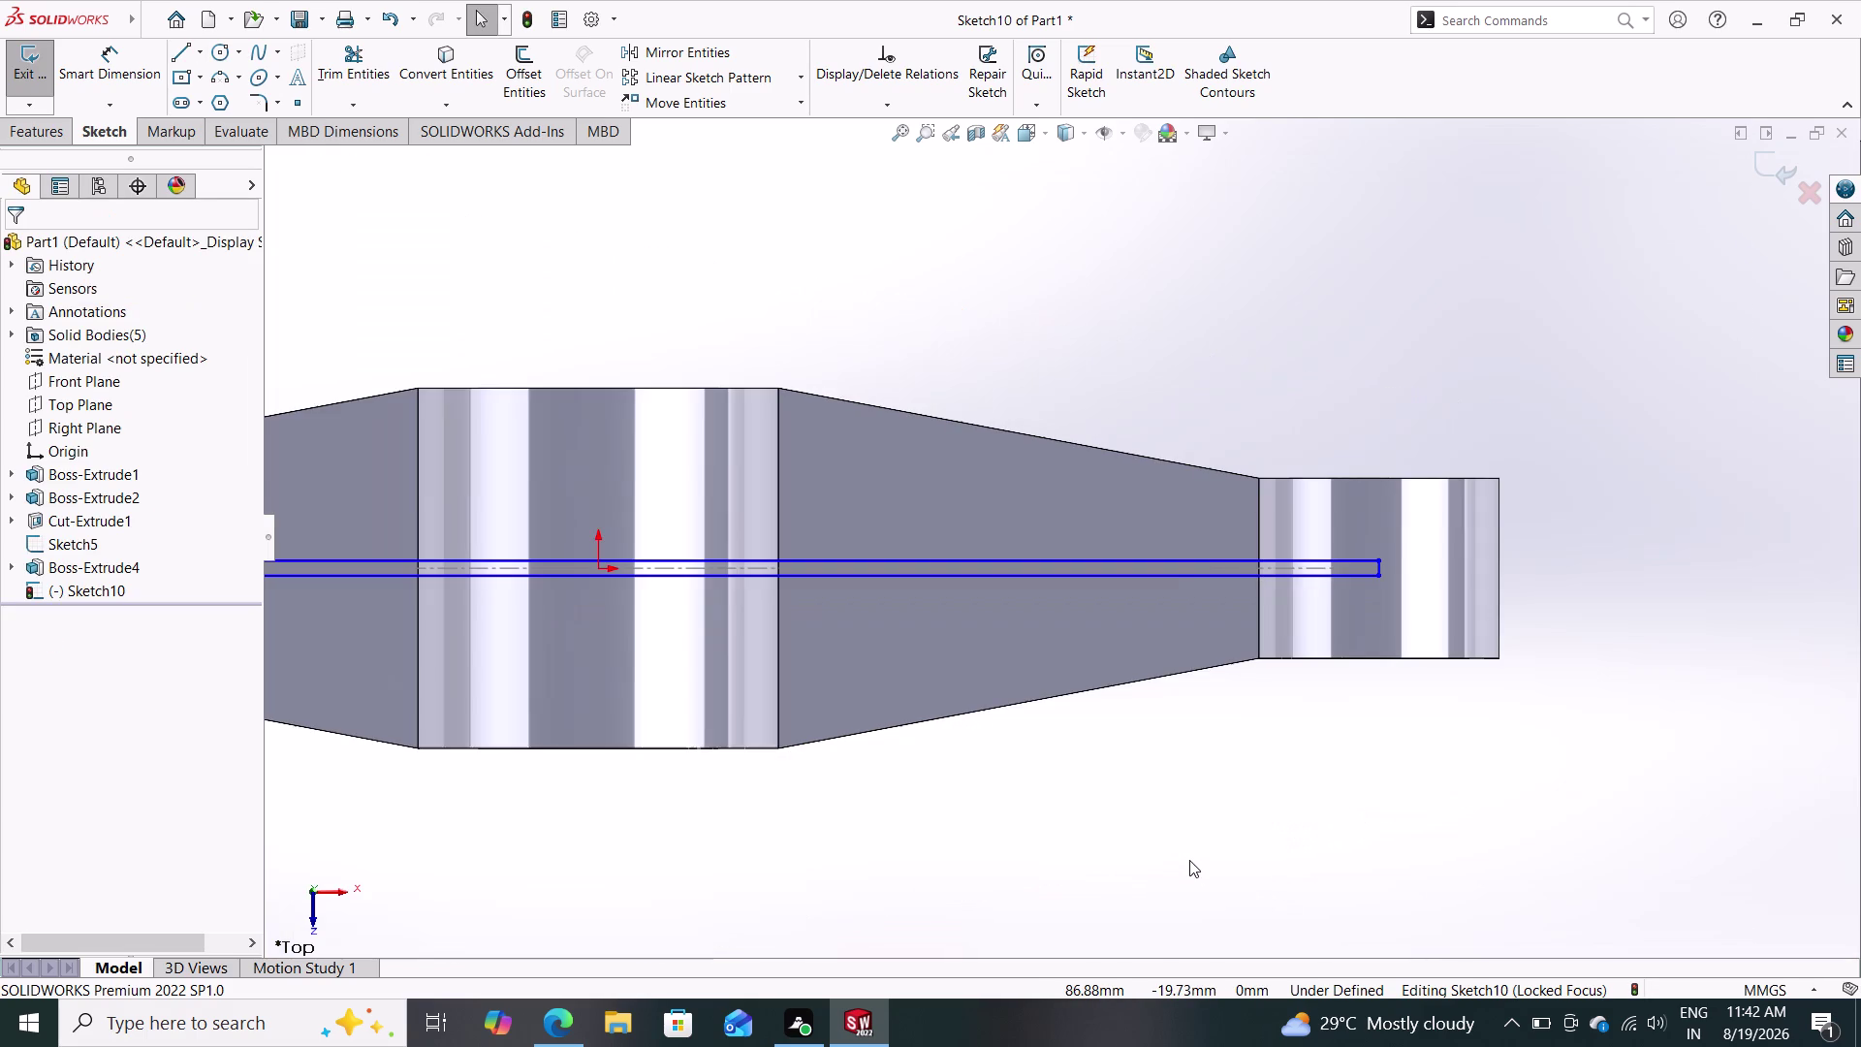
scroll(up, 3)
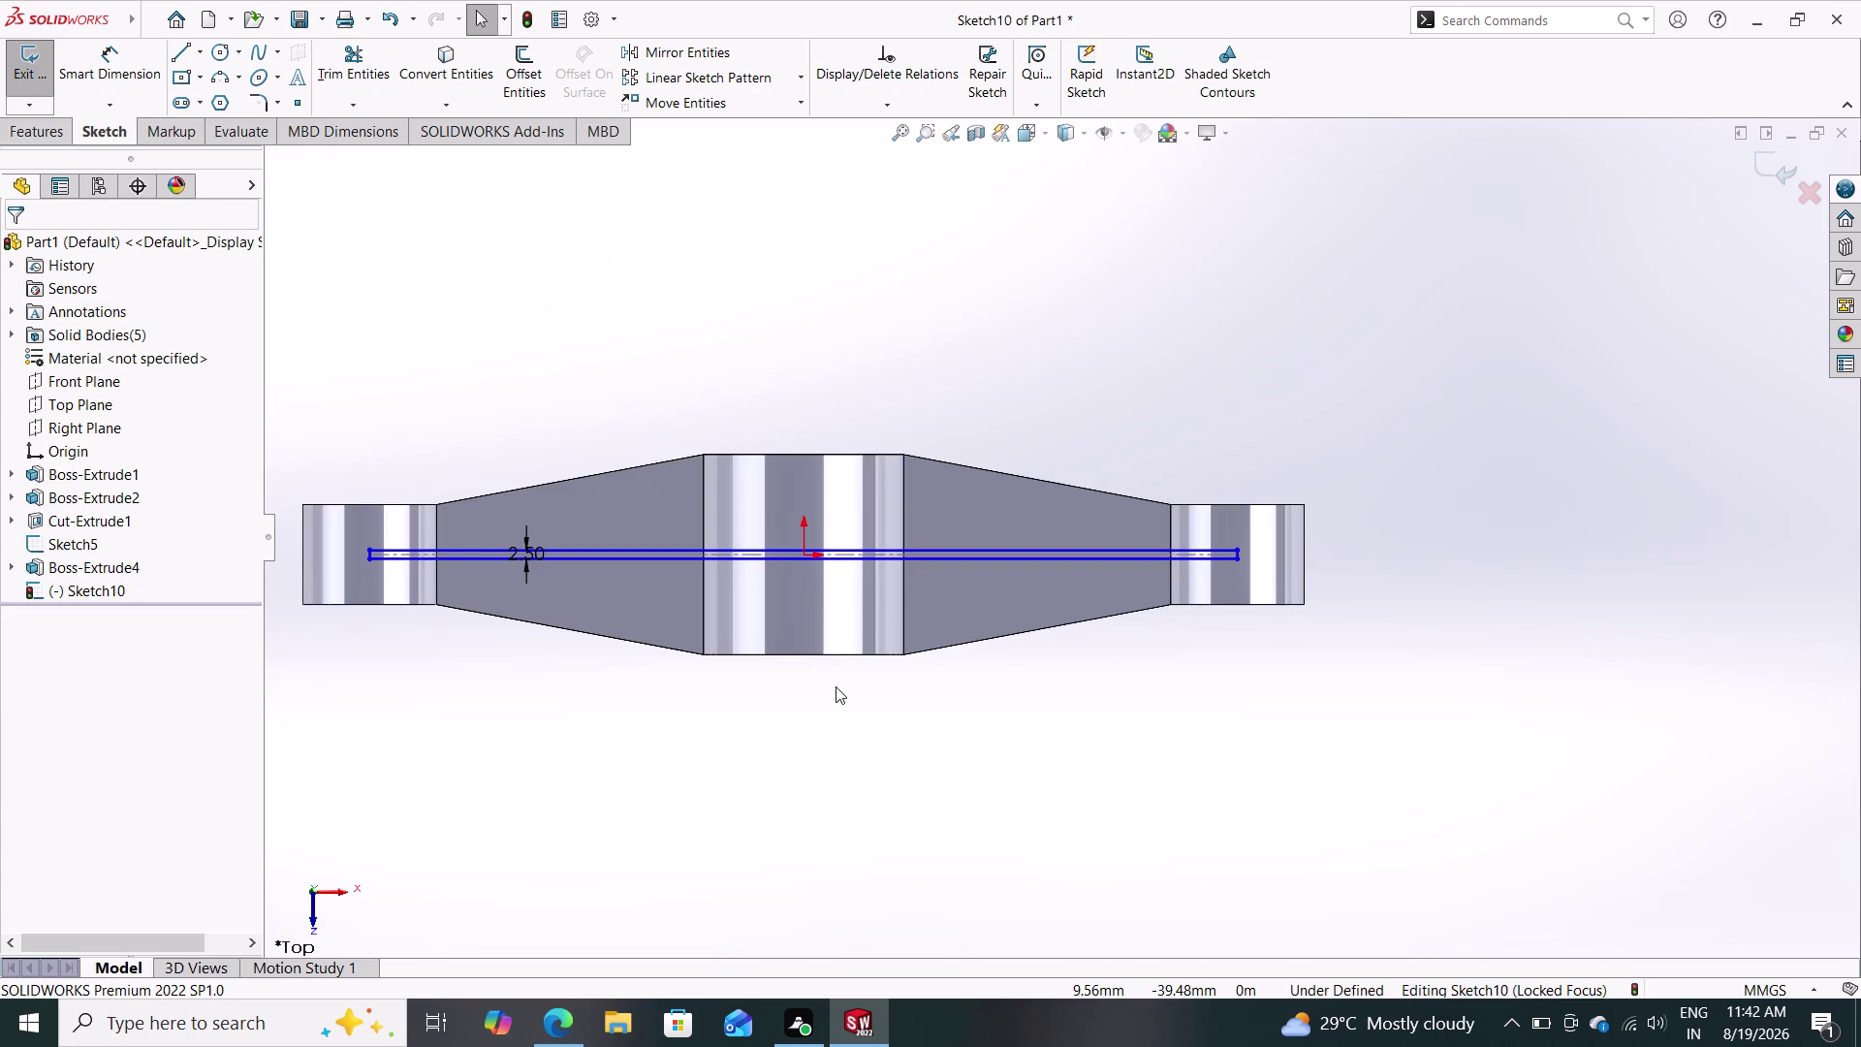
click(42, 135)
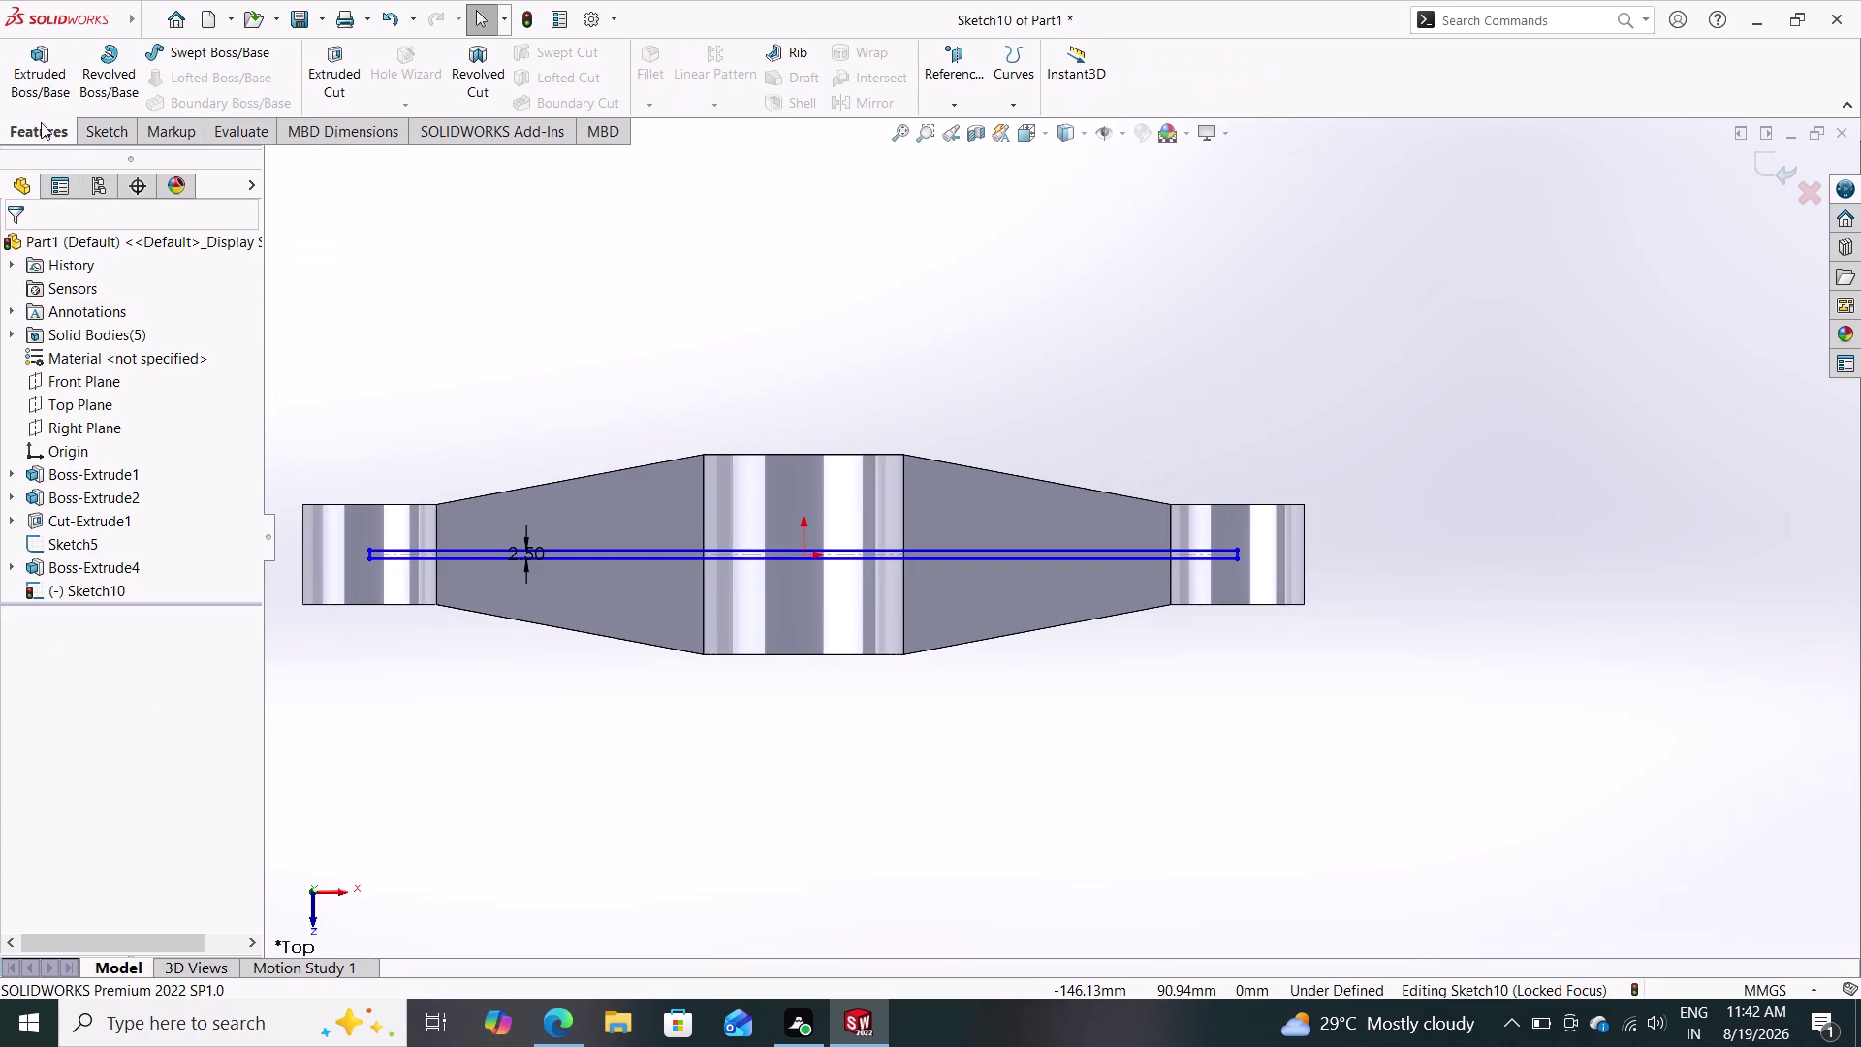
Start a mid-plane extrusion of the strip and preview a 30 mm depth.
click(38, 67)
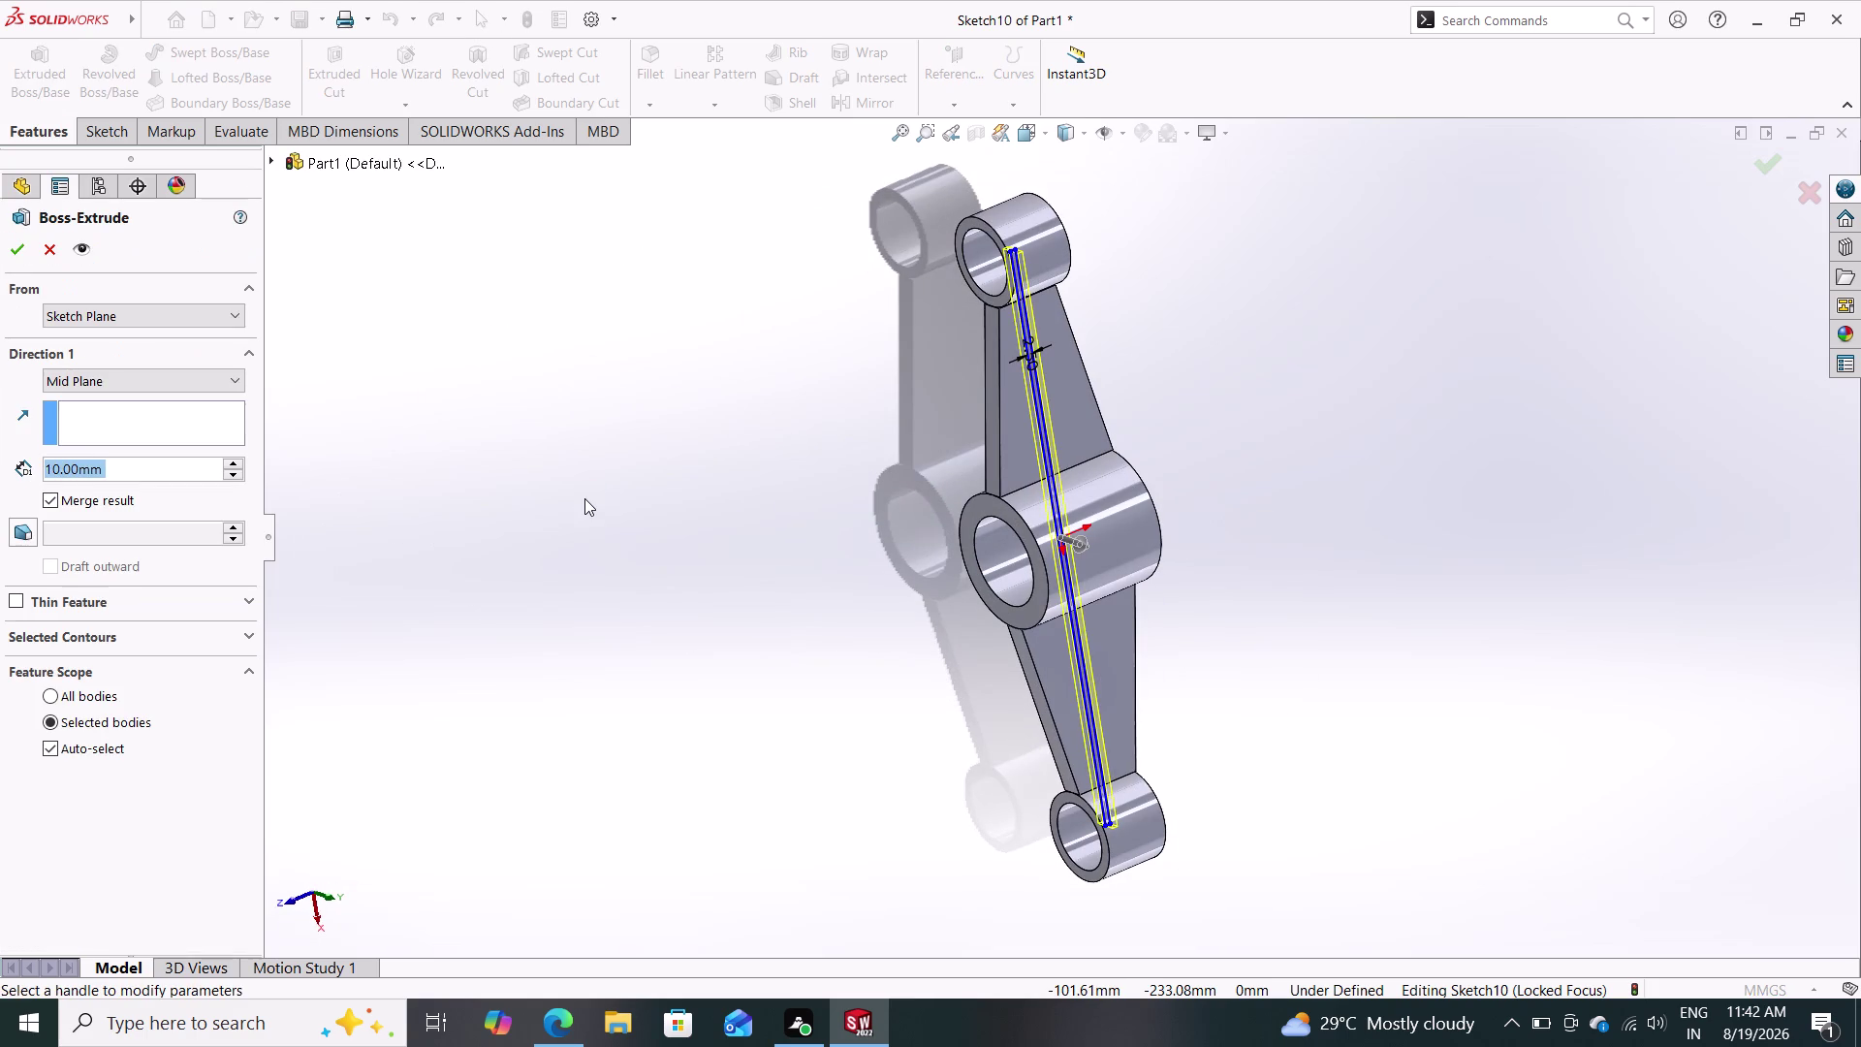
middle_drag(691, 544, 830, 604)
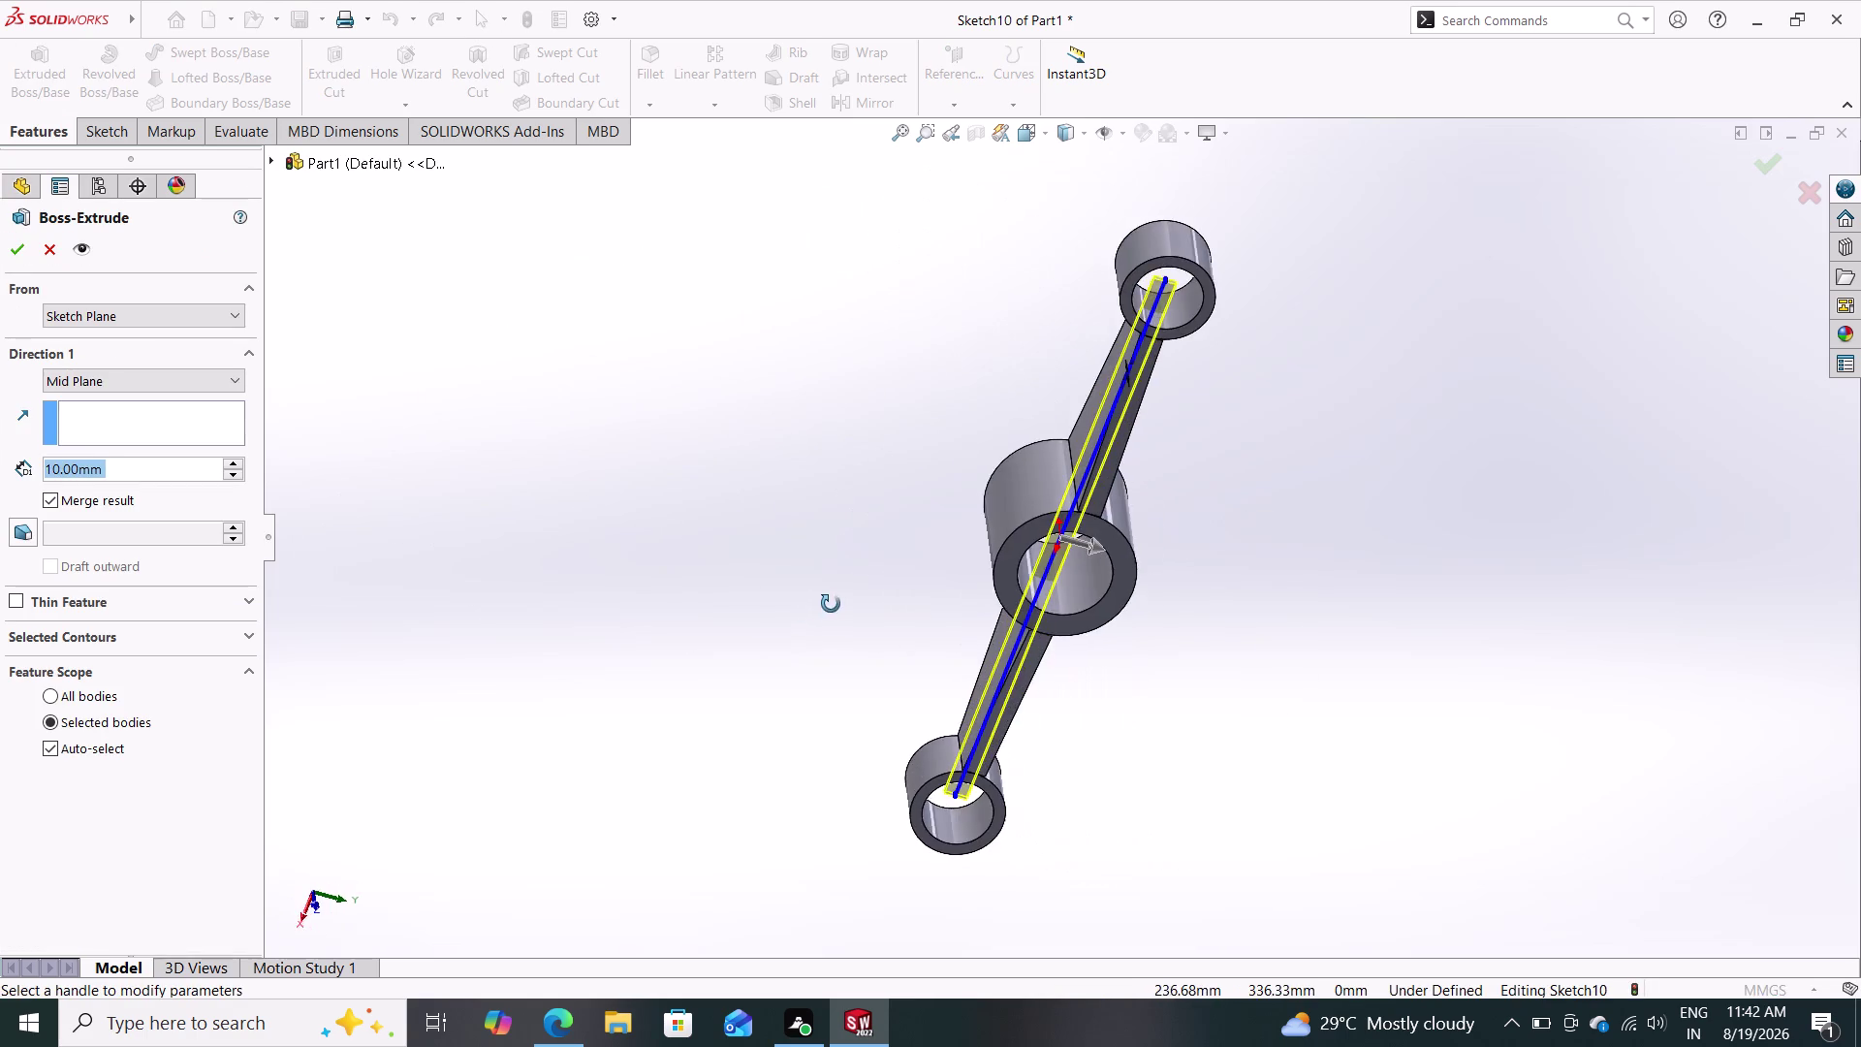
middle_drag(830, 604, 809, 525)
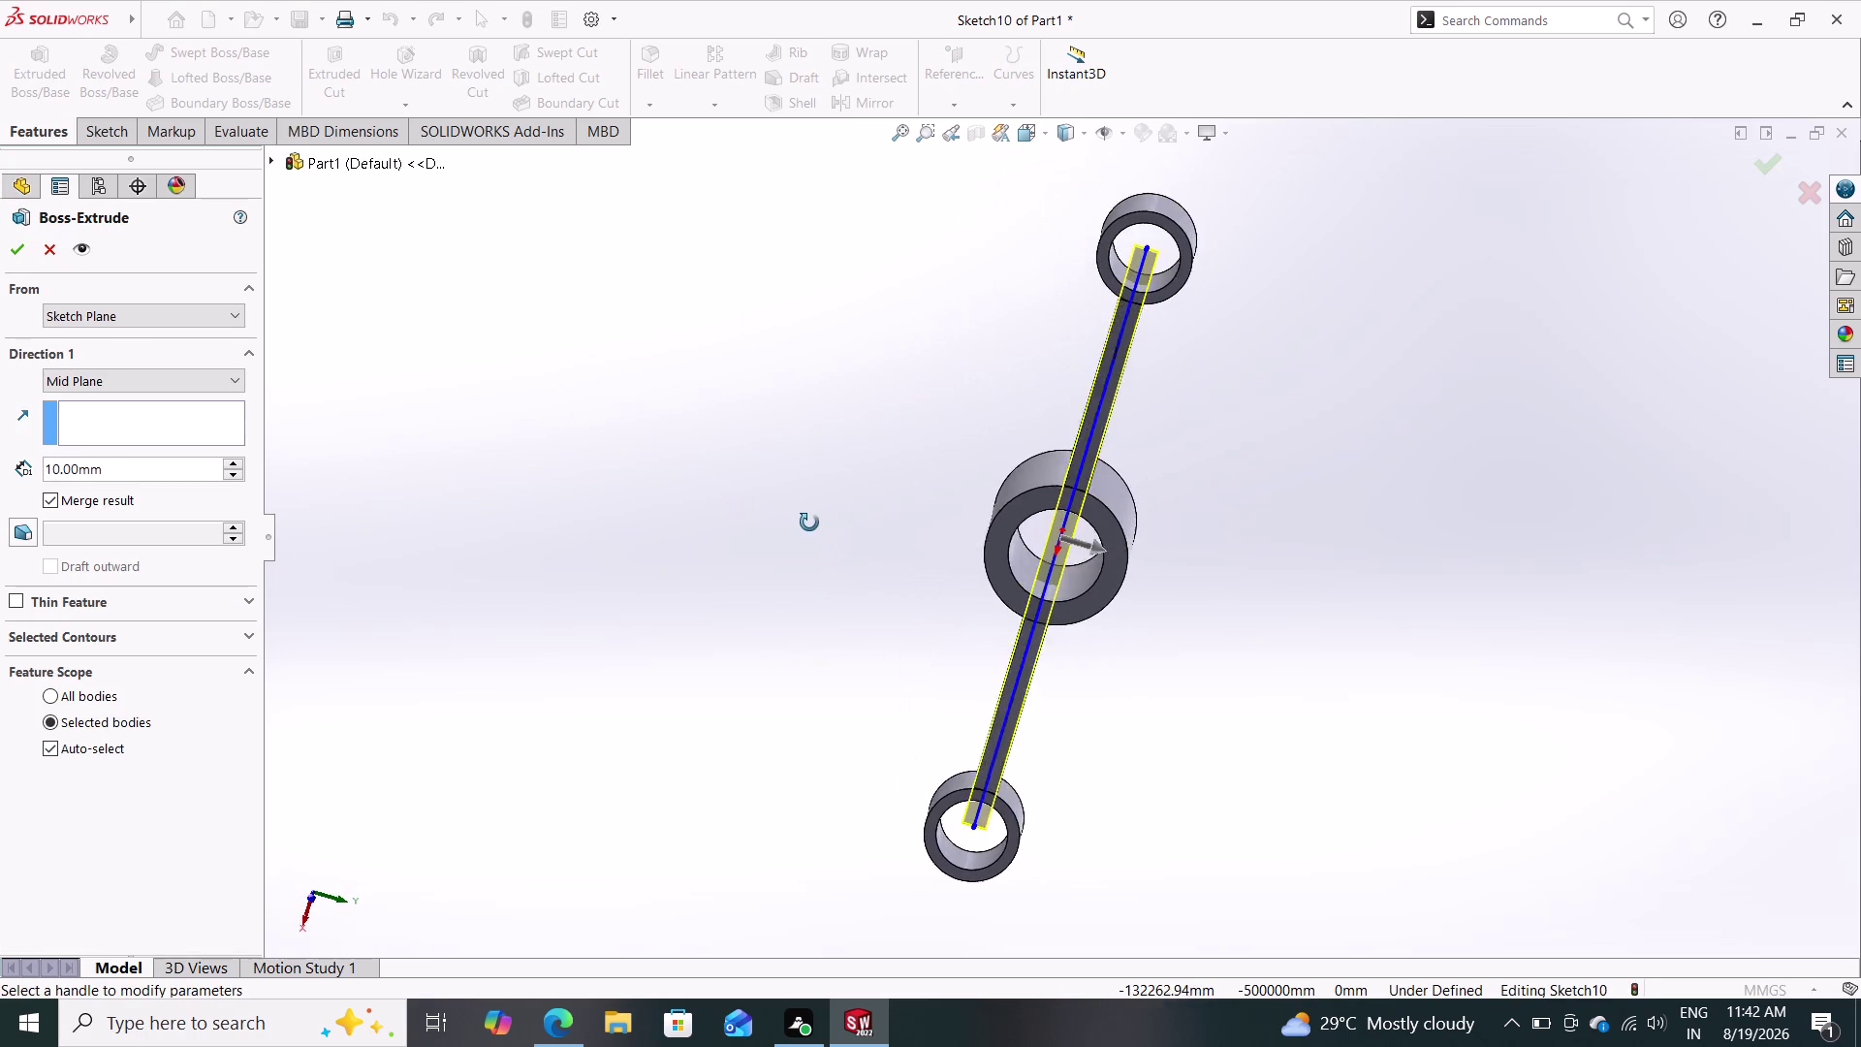
middle_drag(809, 524, 809, 477)
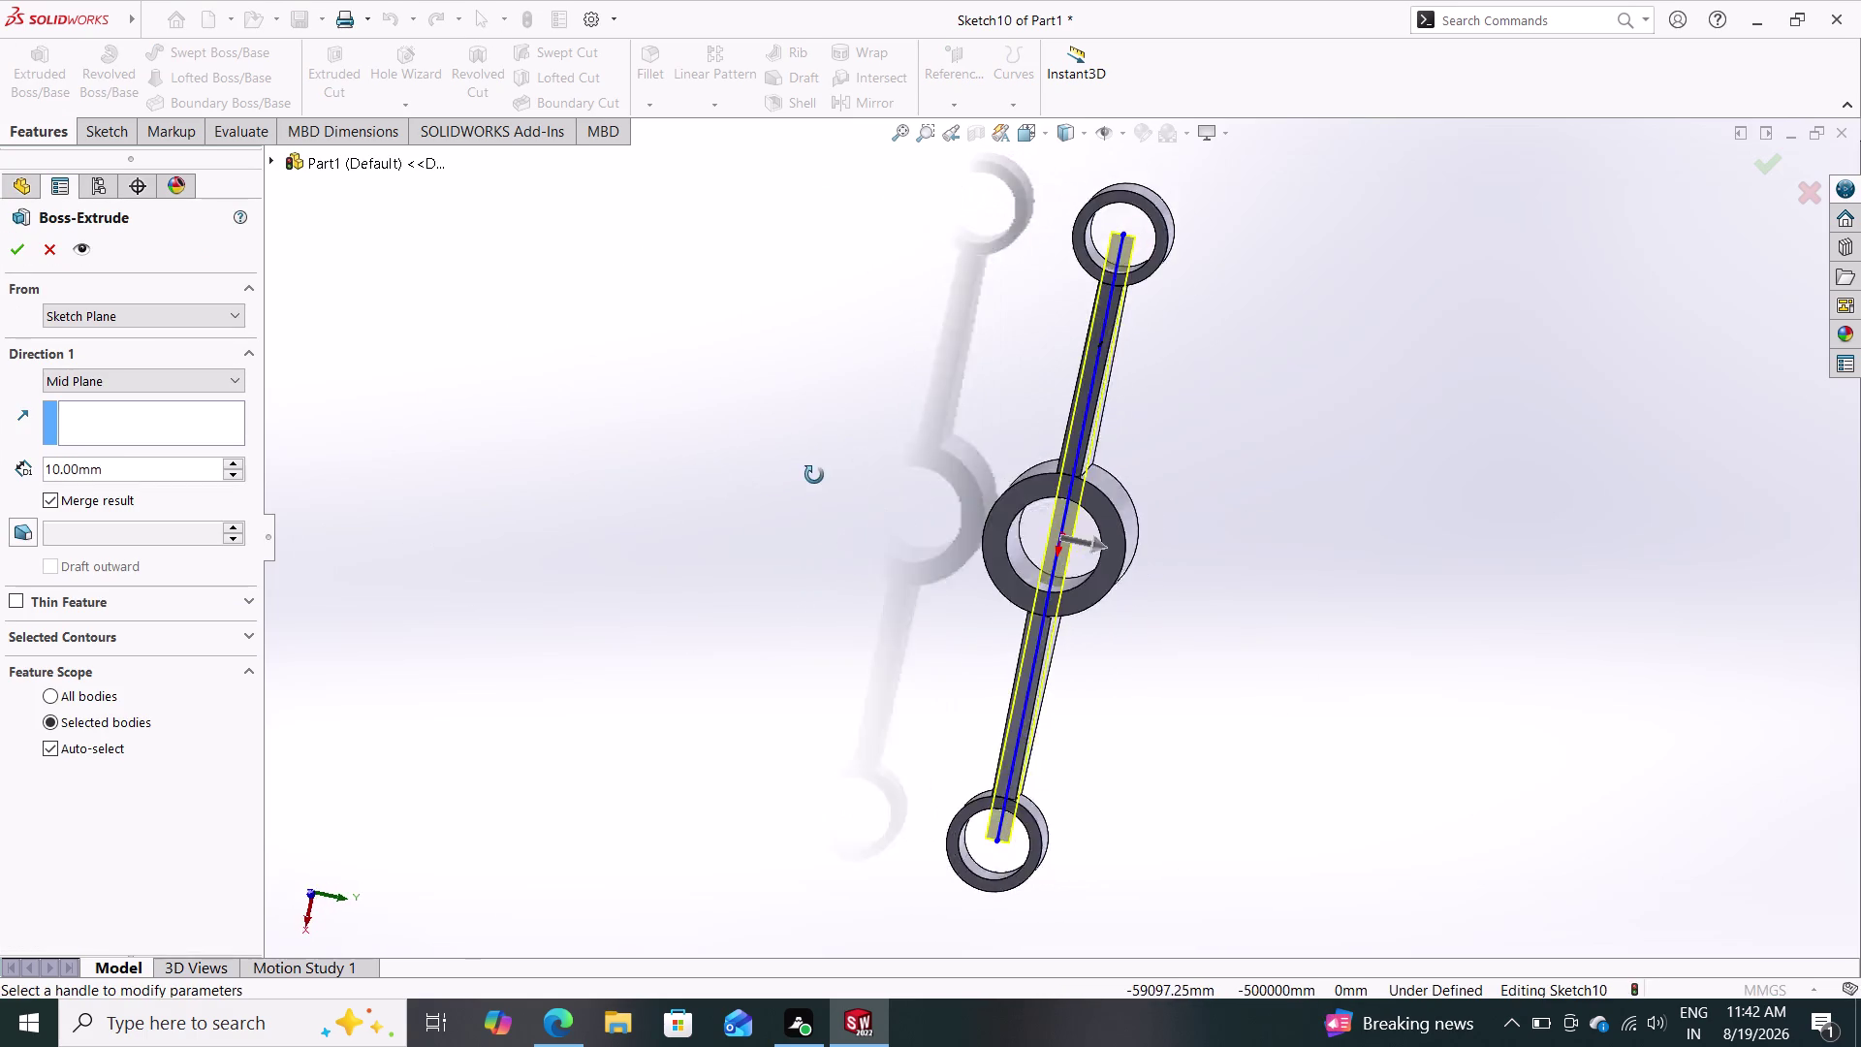
middle_drag(809, 477, 802, 445)
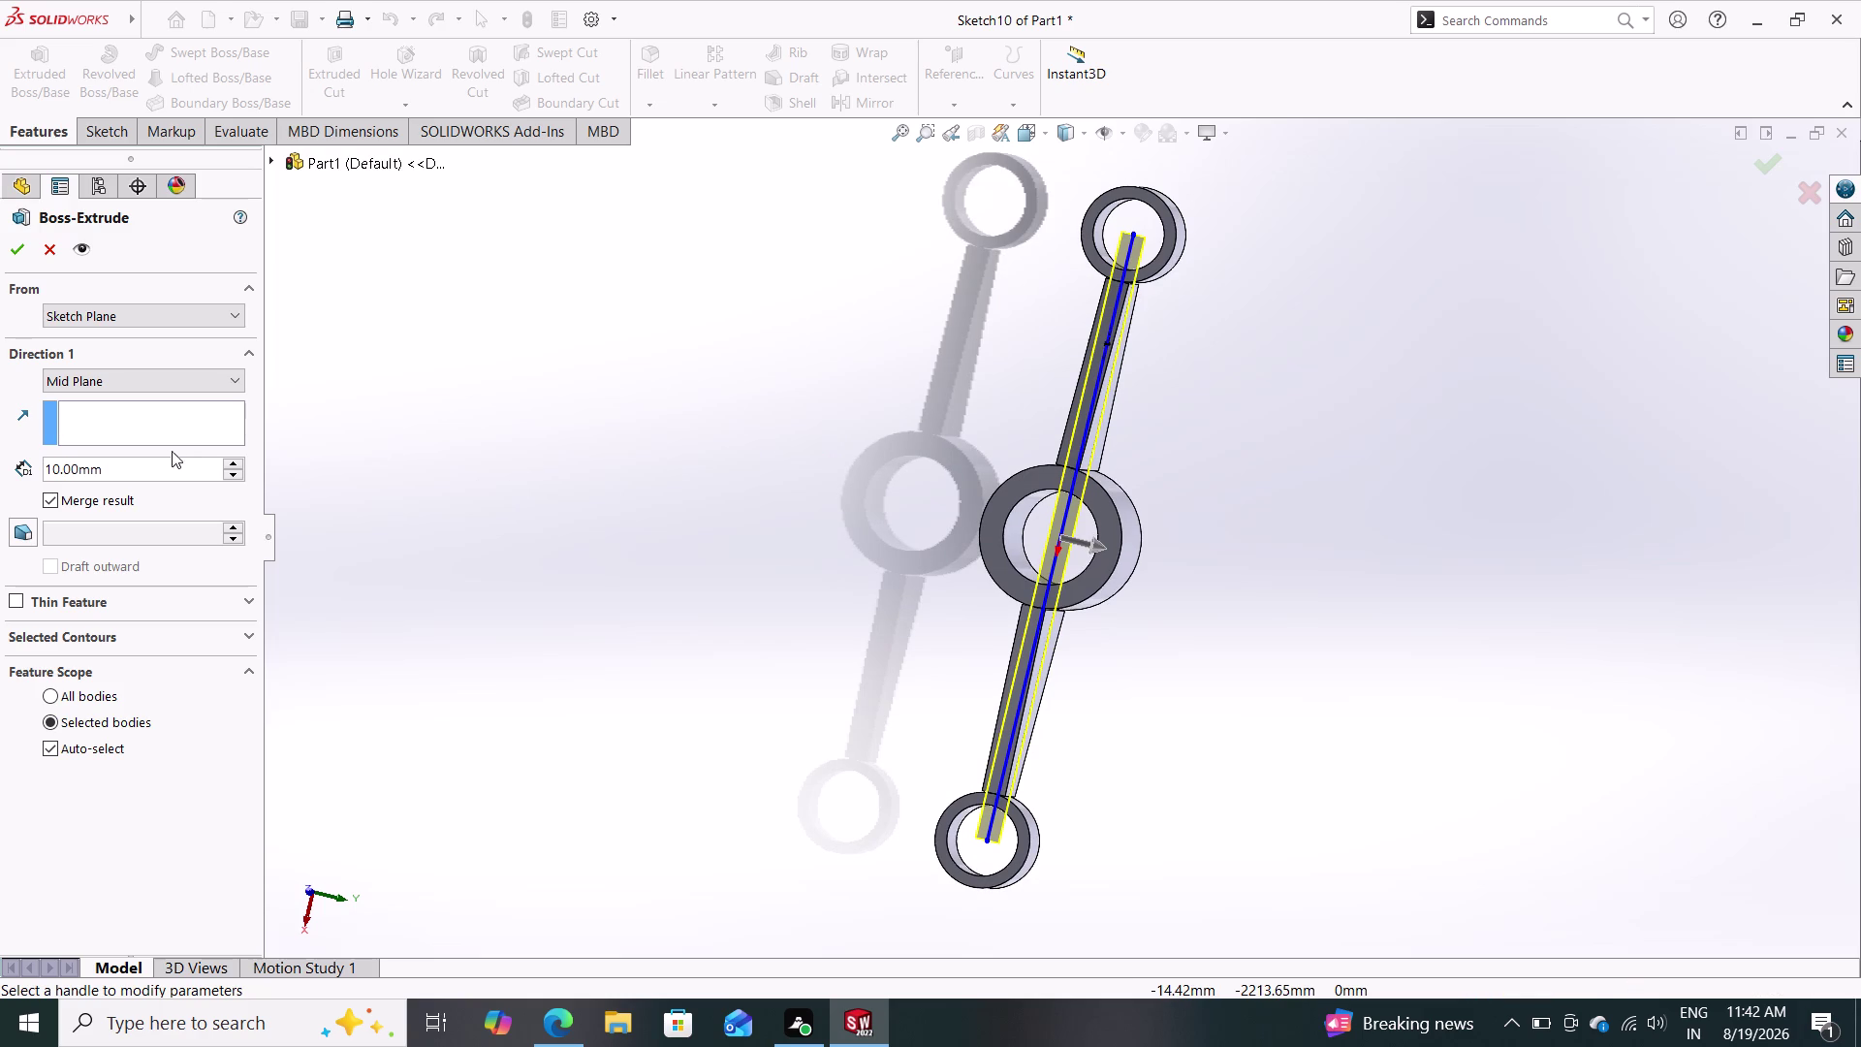
drag(167, 465, 25, 475)
text(30)
key(Return)
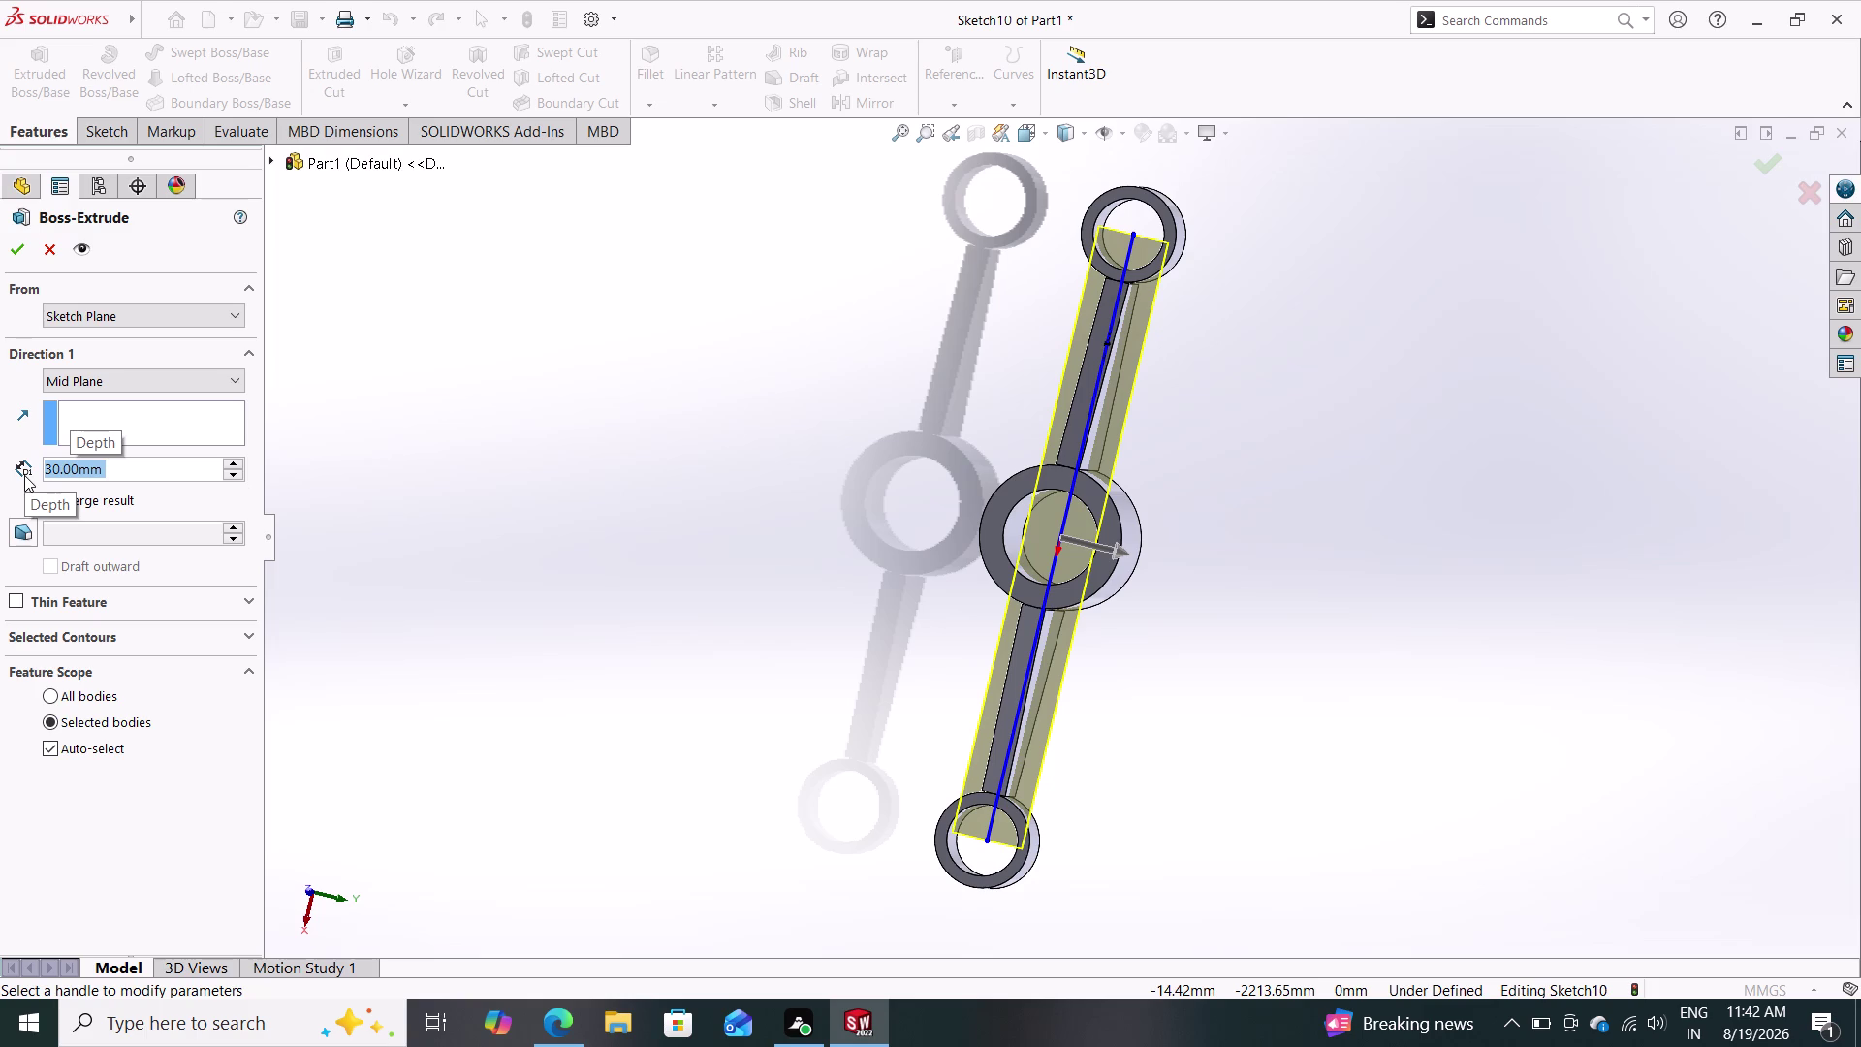
Step the depth through 40, 45 and 50 to 60 mm, then attempt to accept.
text(40)
key(Return)
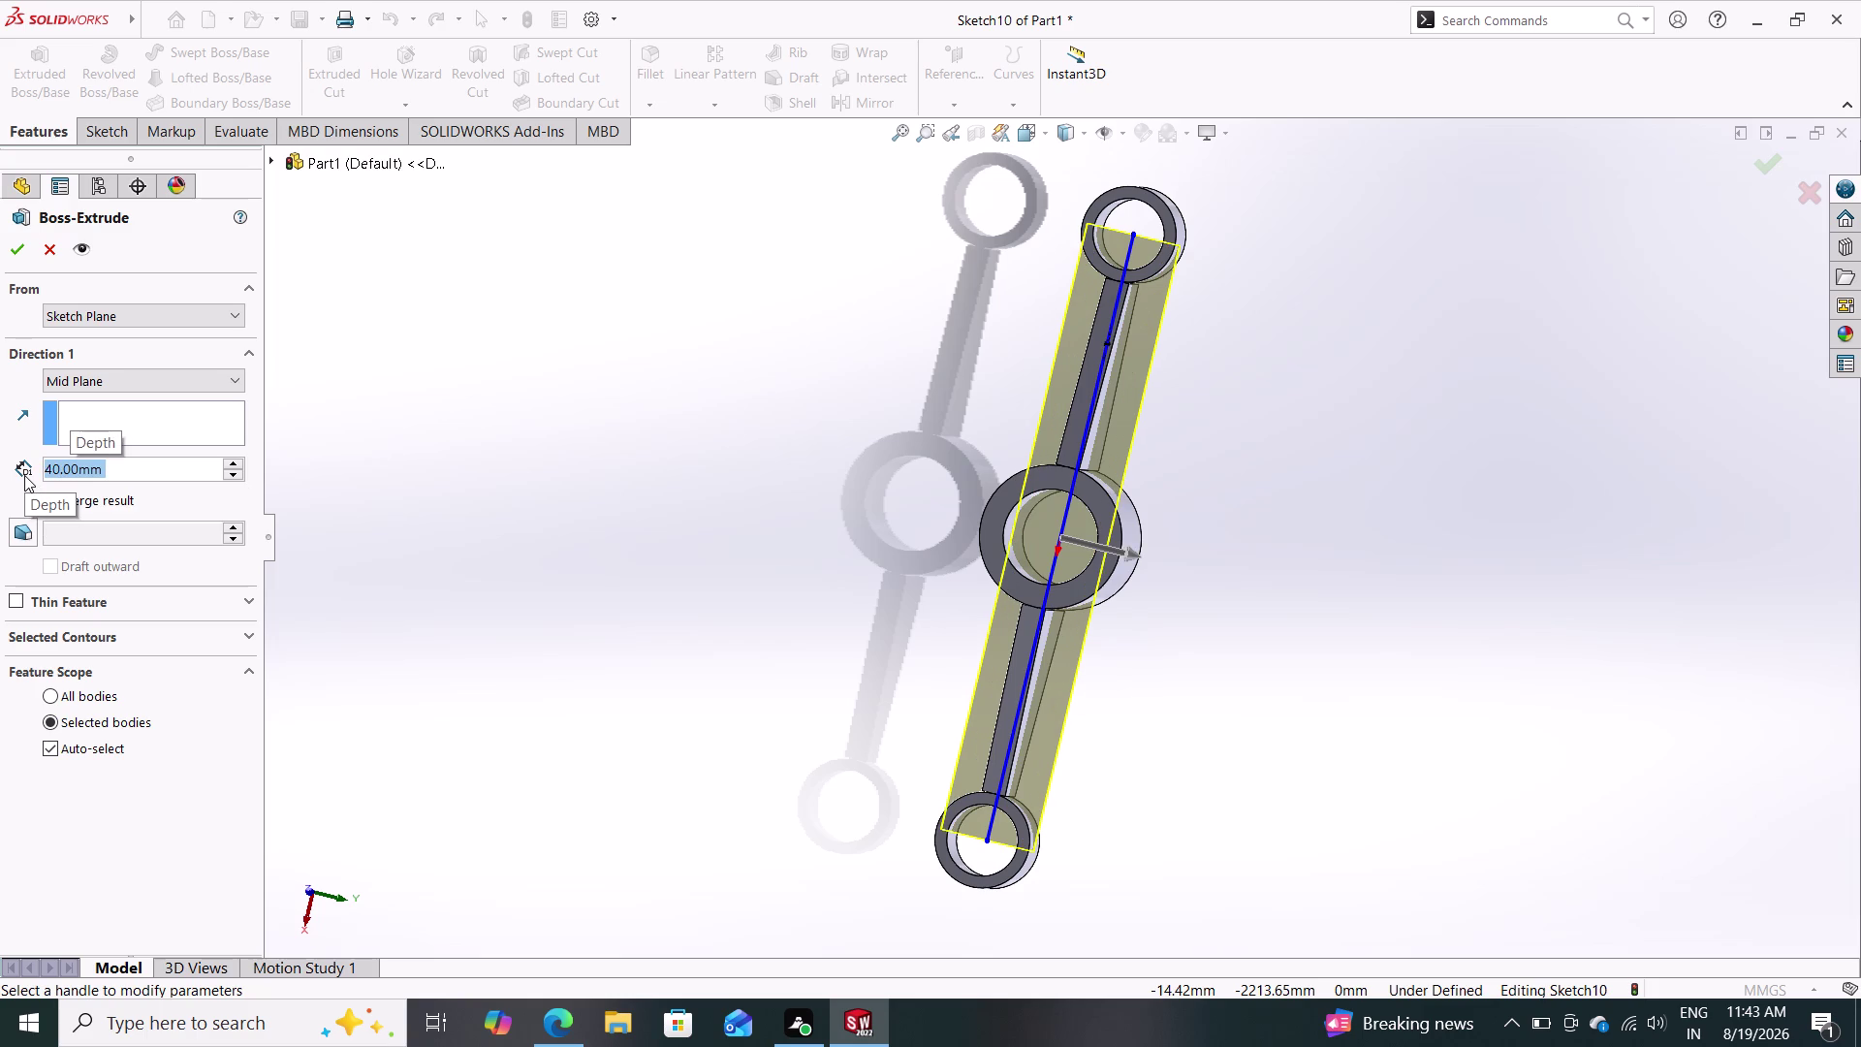
text(45)
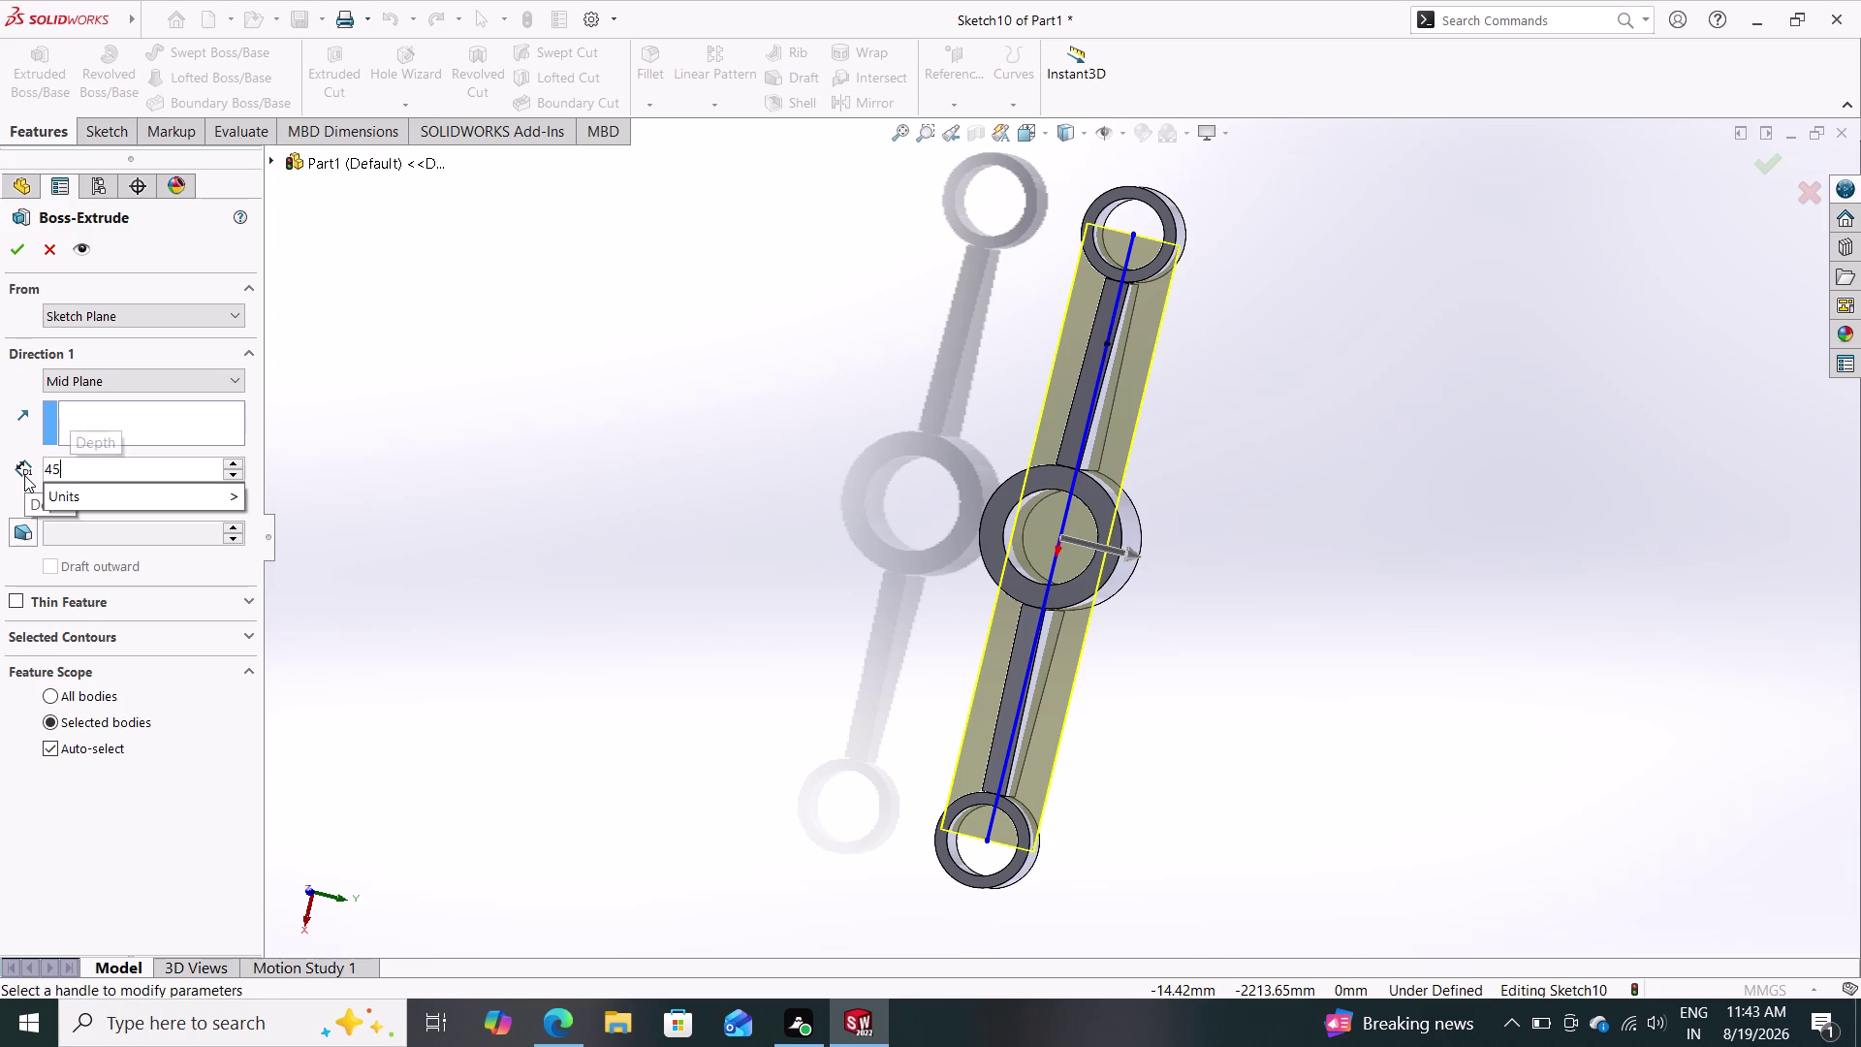
key(Return)
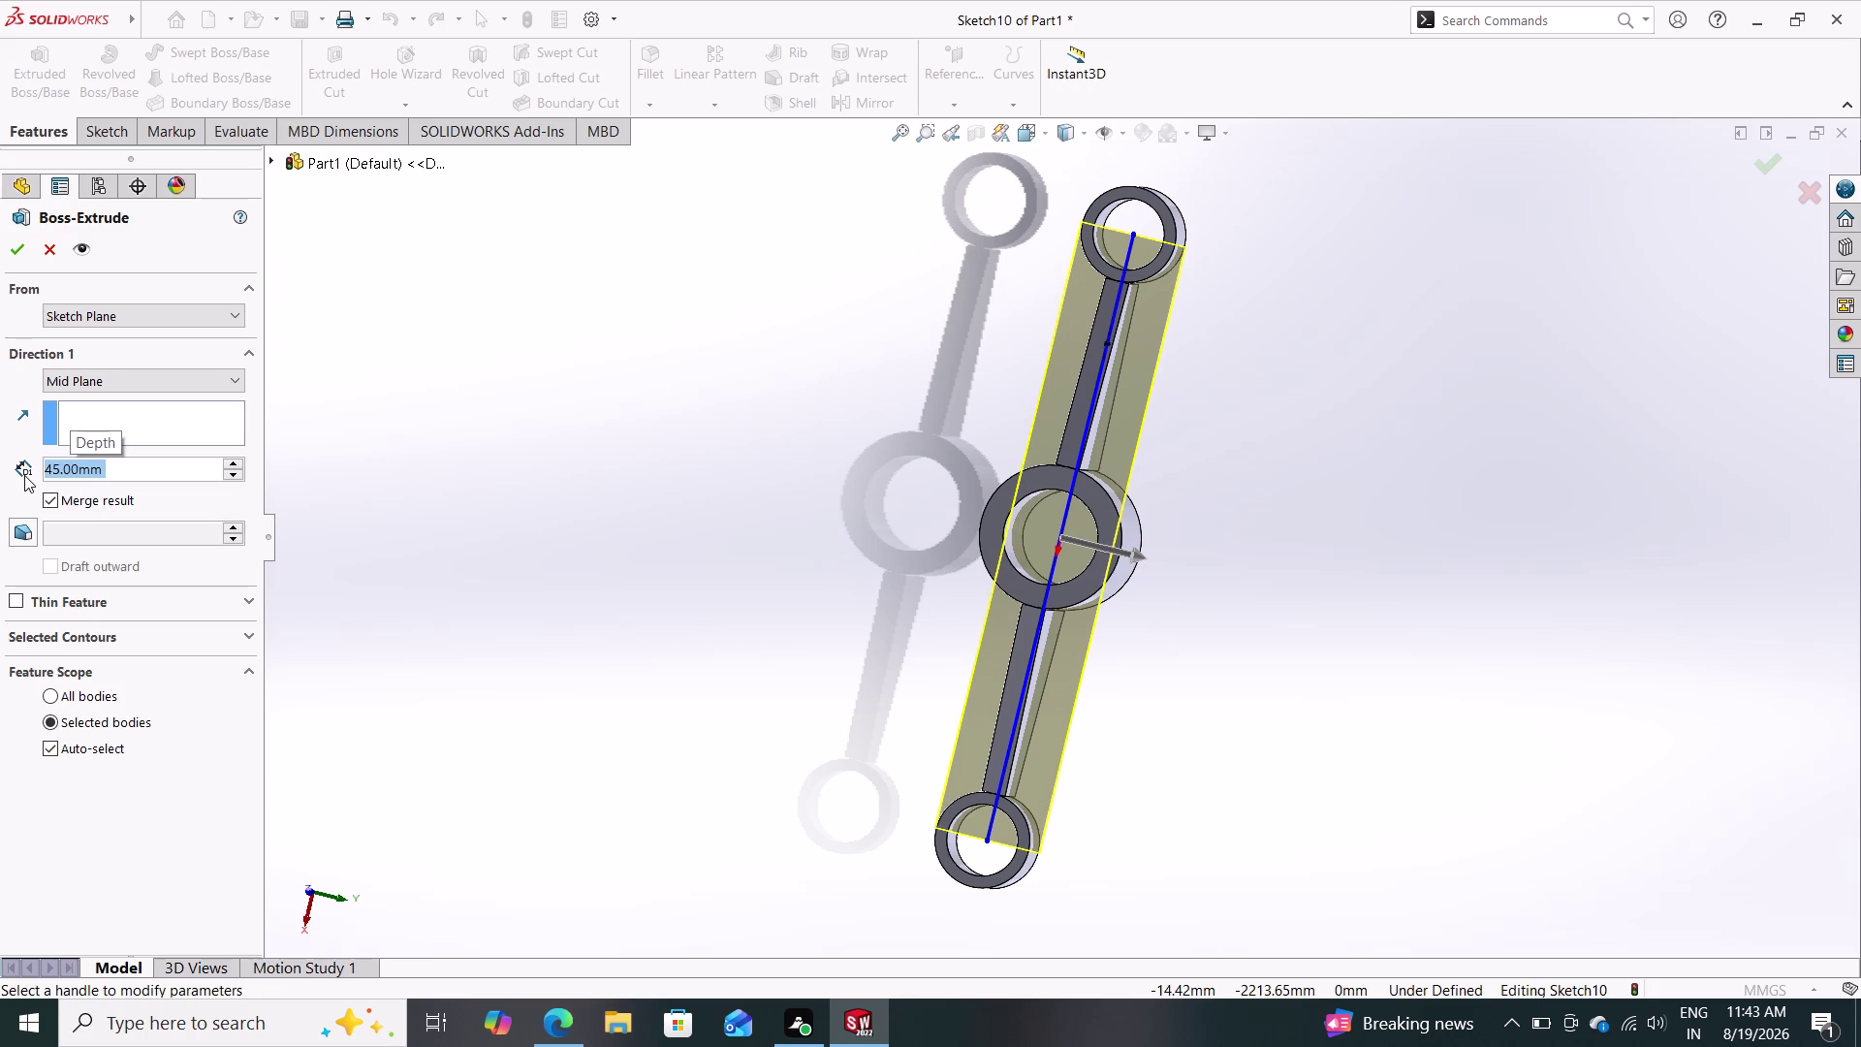
text(50)
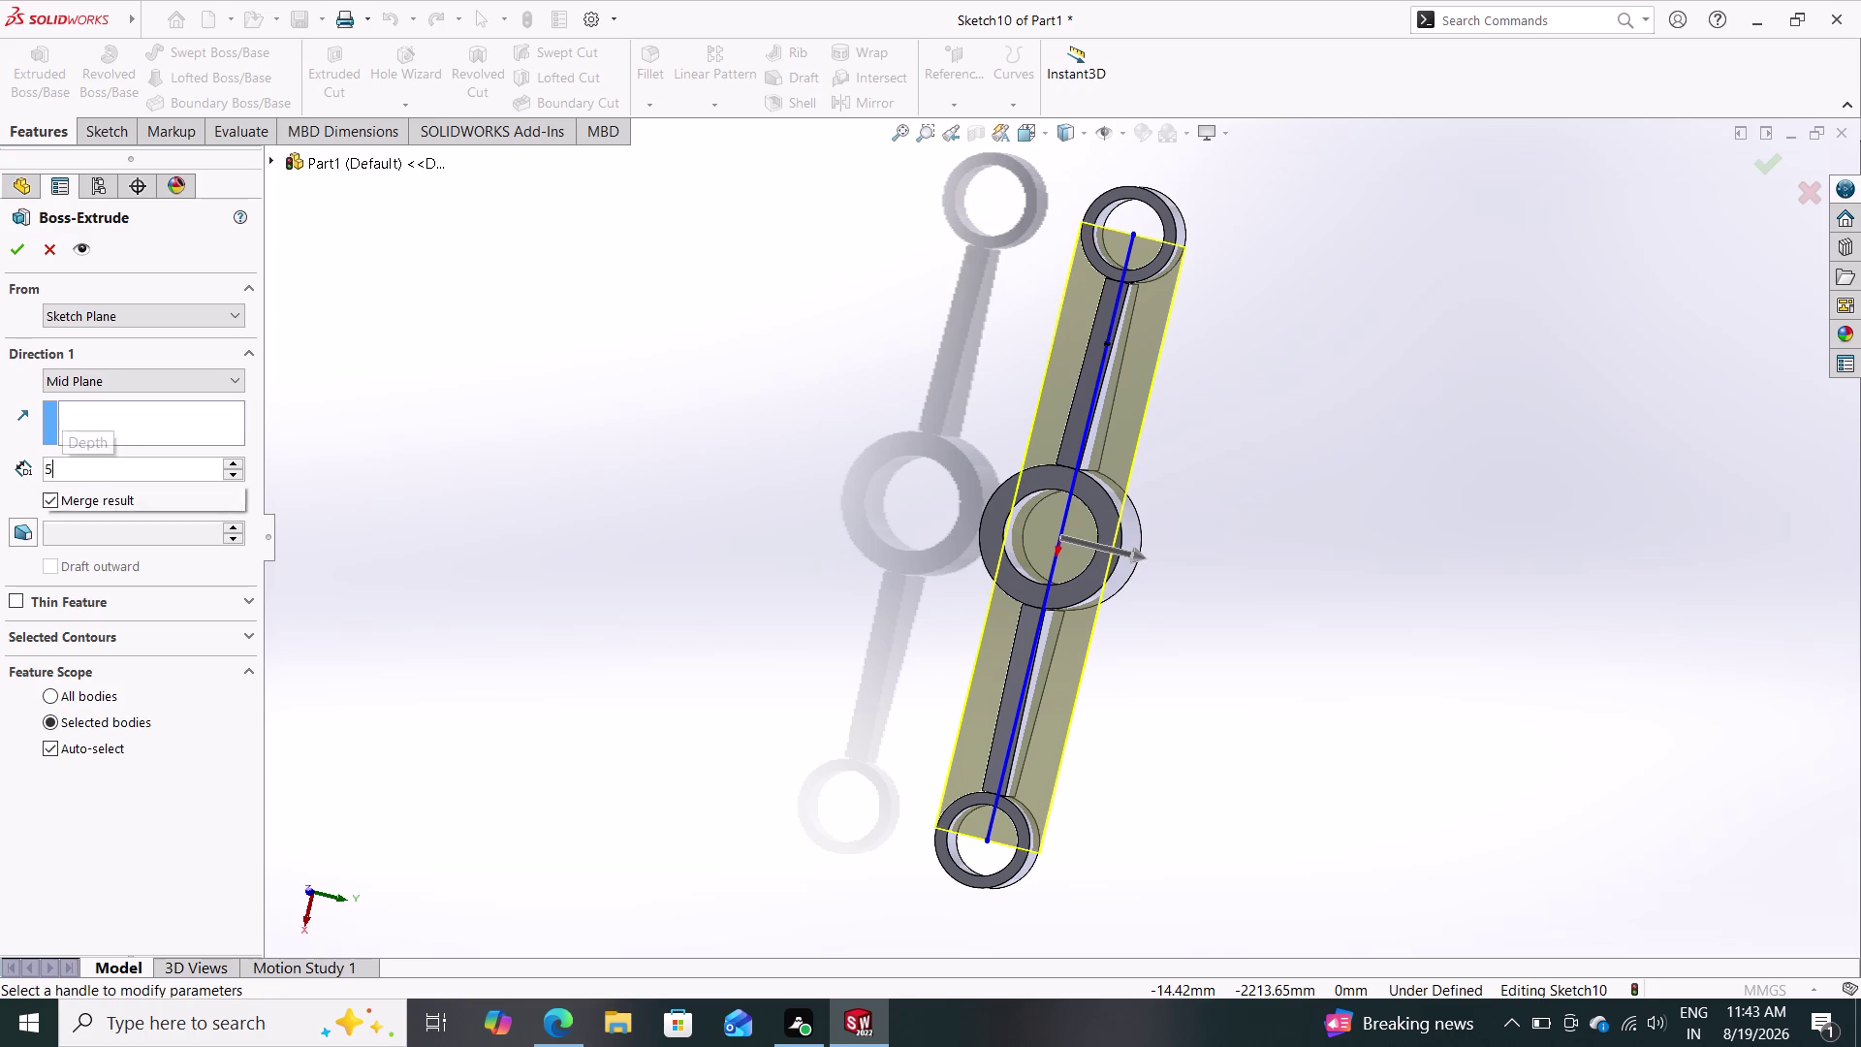
key(Return)
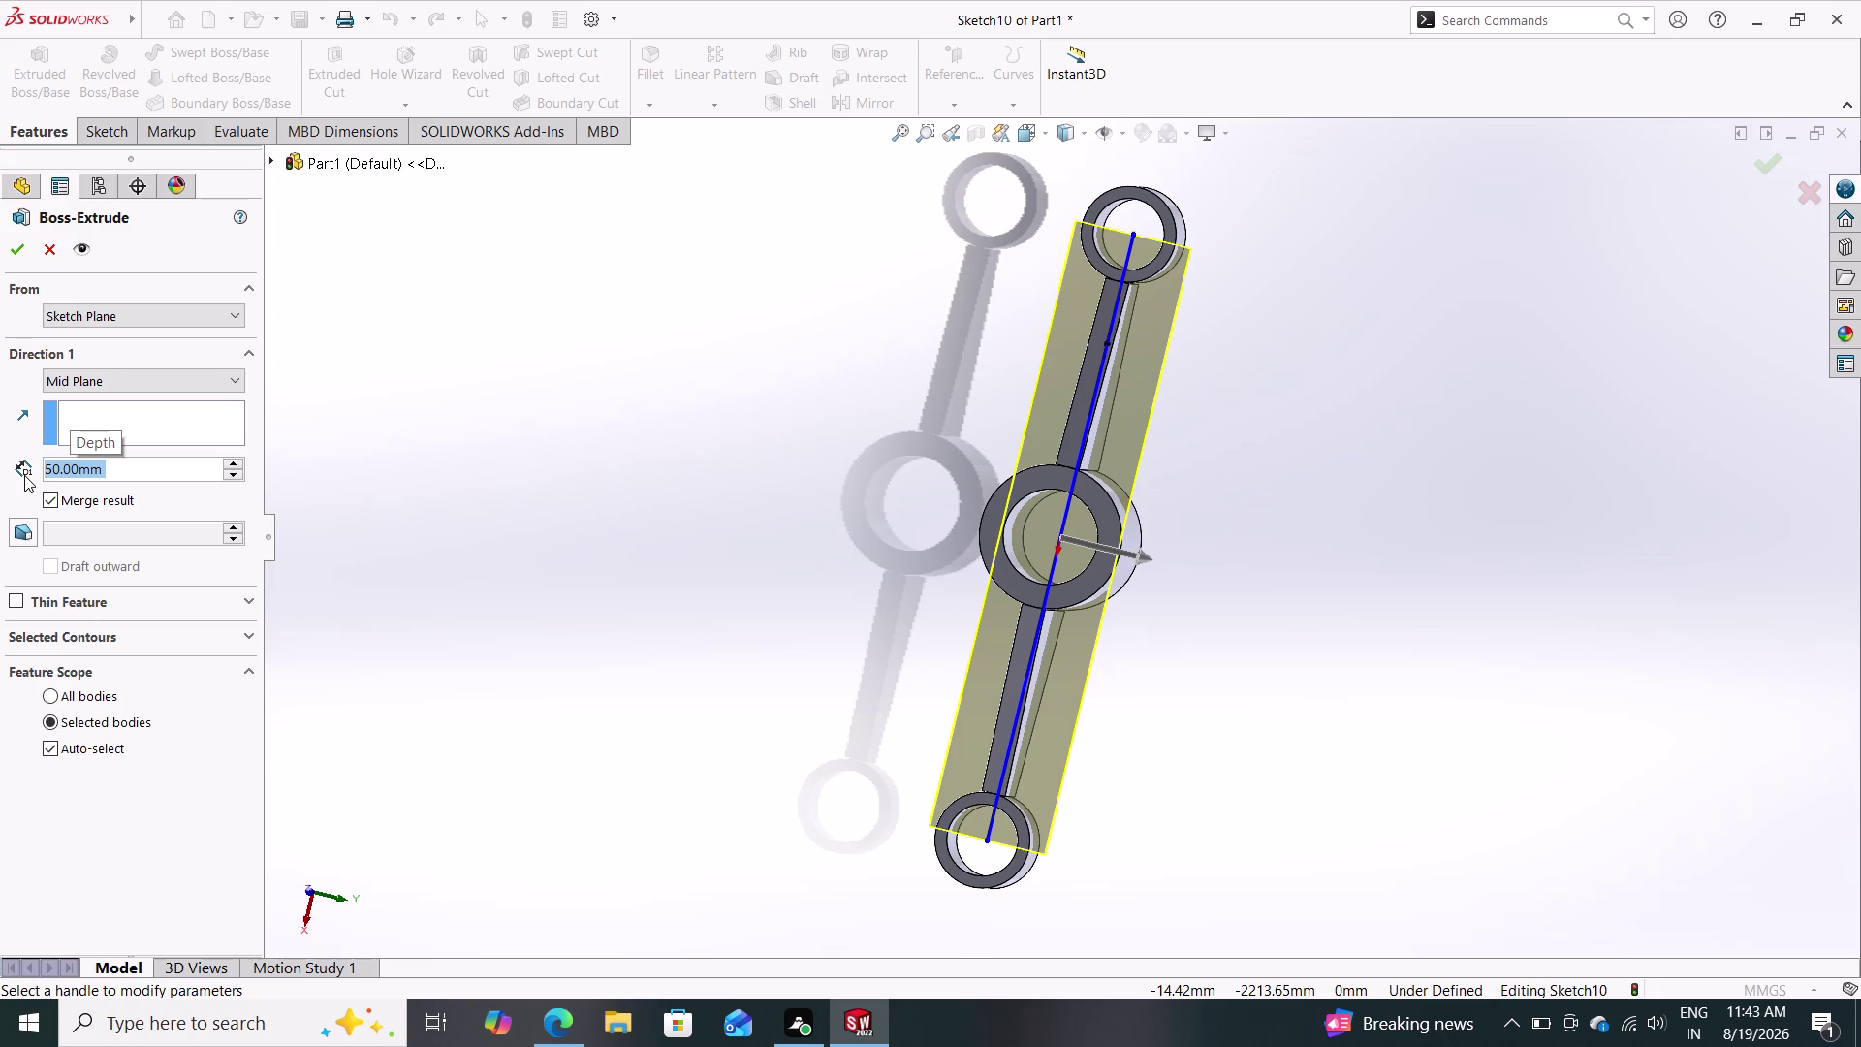
text(60)
key(Return)
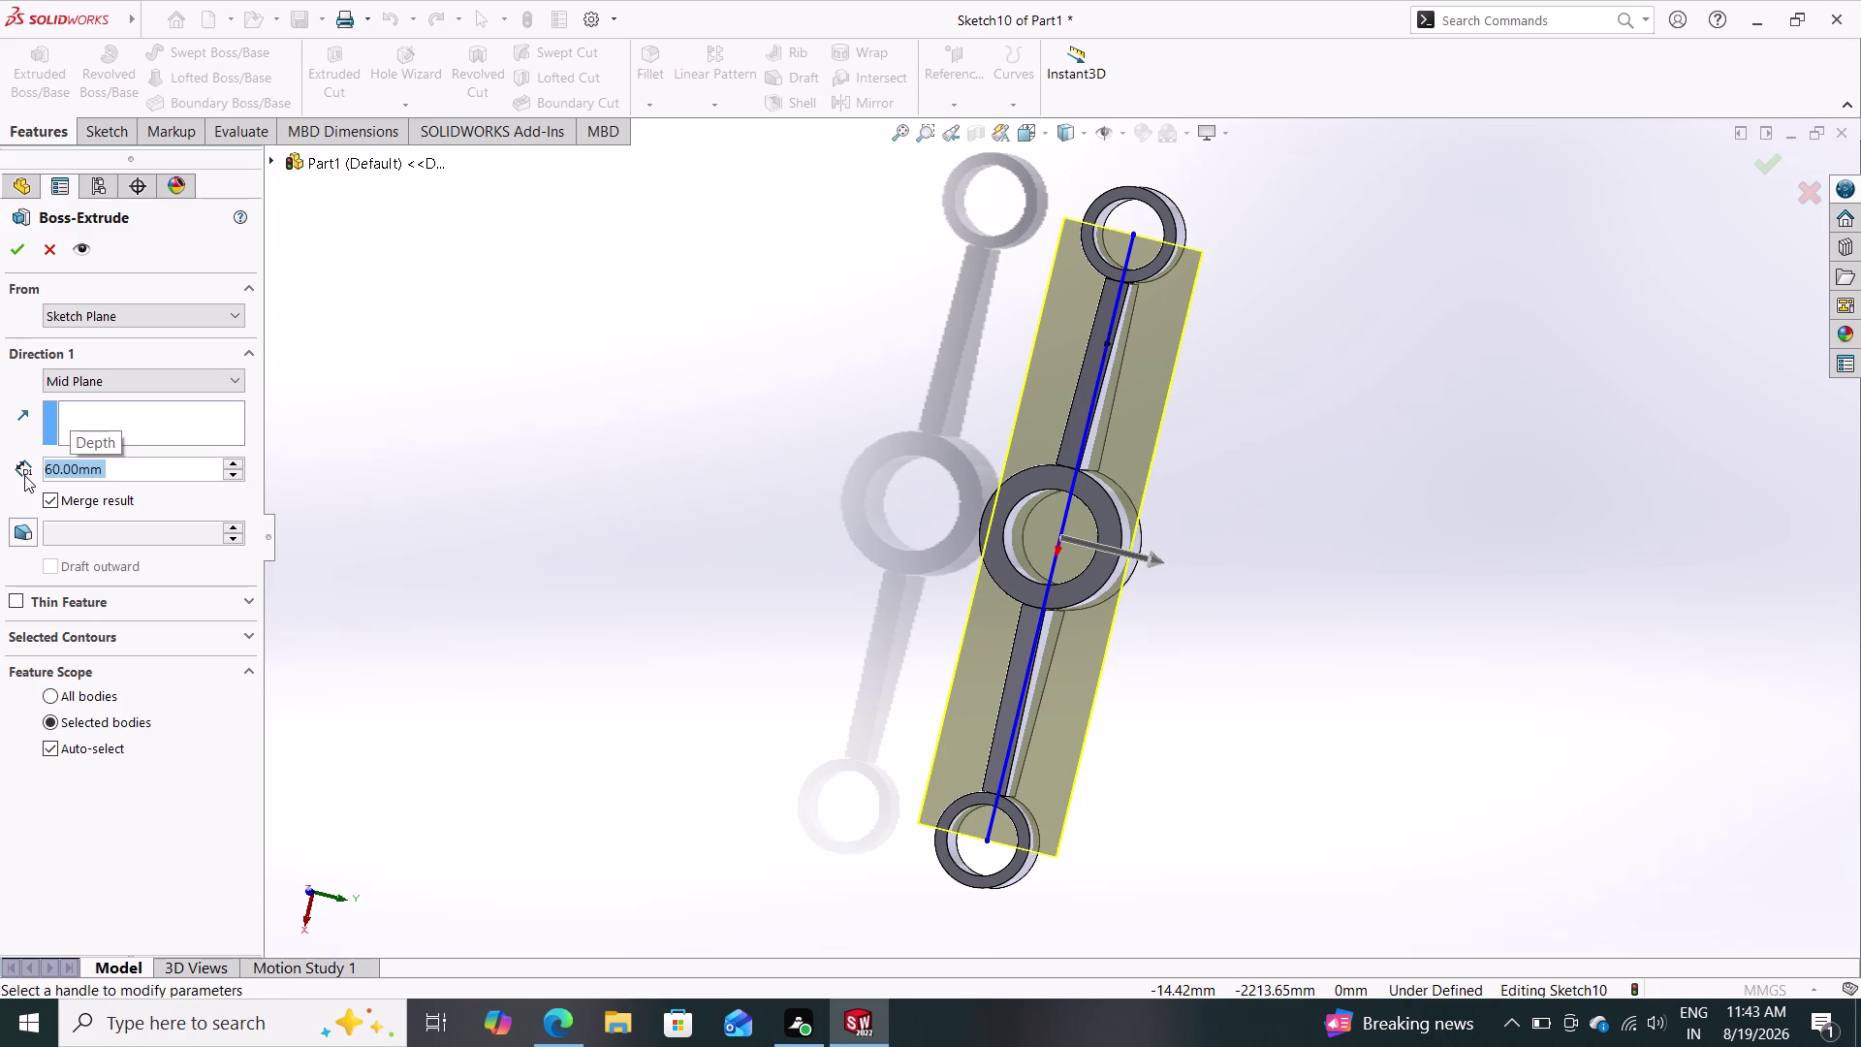
click(15, 253)
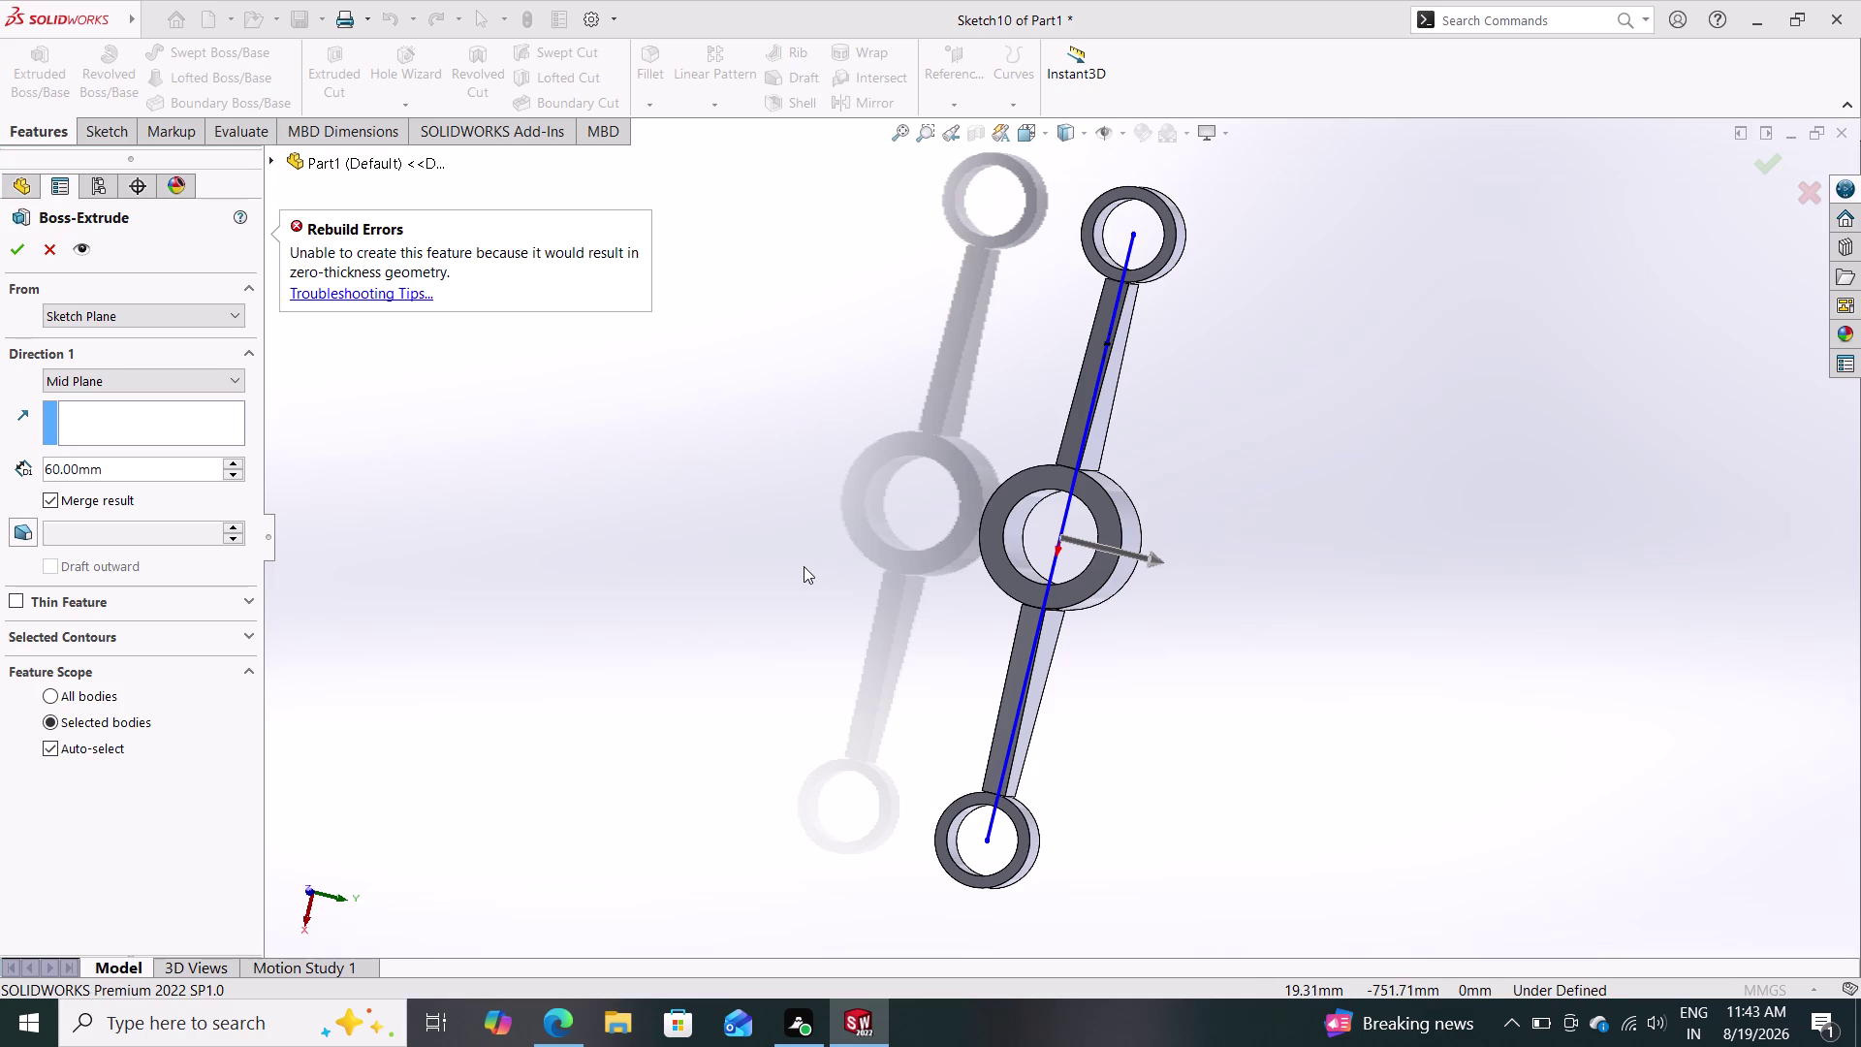
Enable the Thin Feature option on the 60 mm extrusion and inspect the preview.
middle_drag(802, 567, 759, 571)
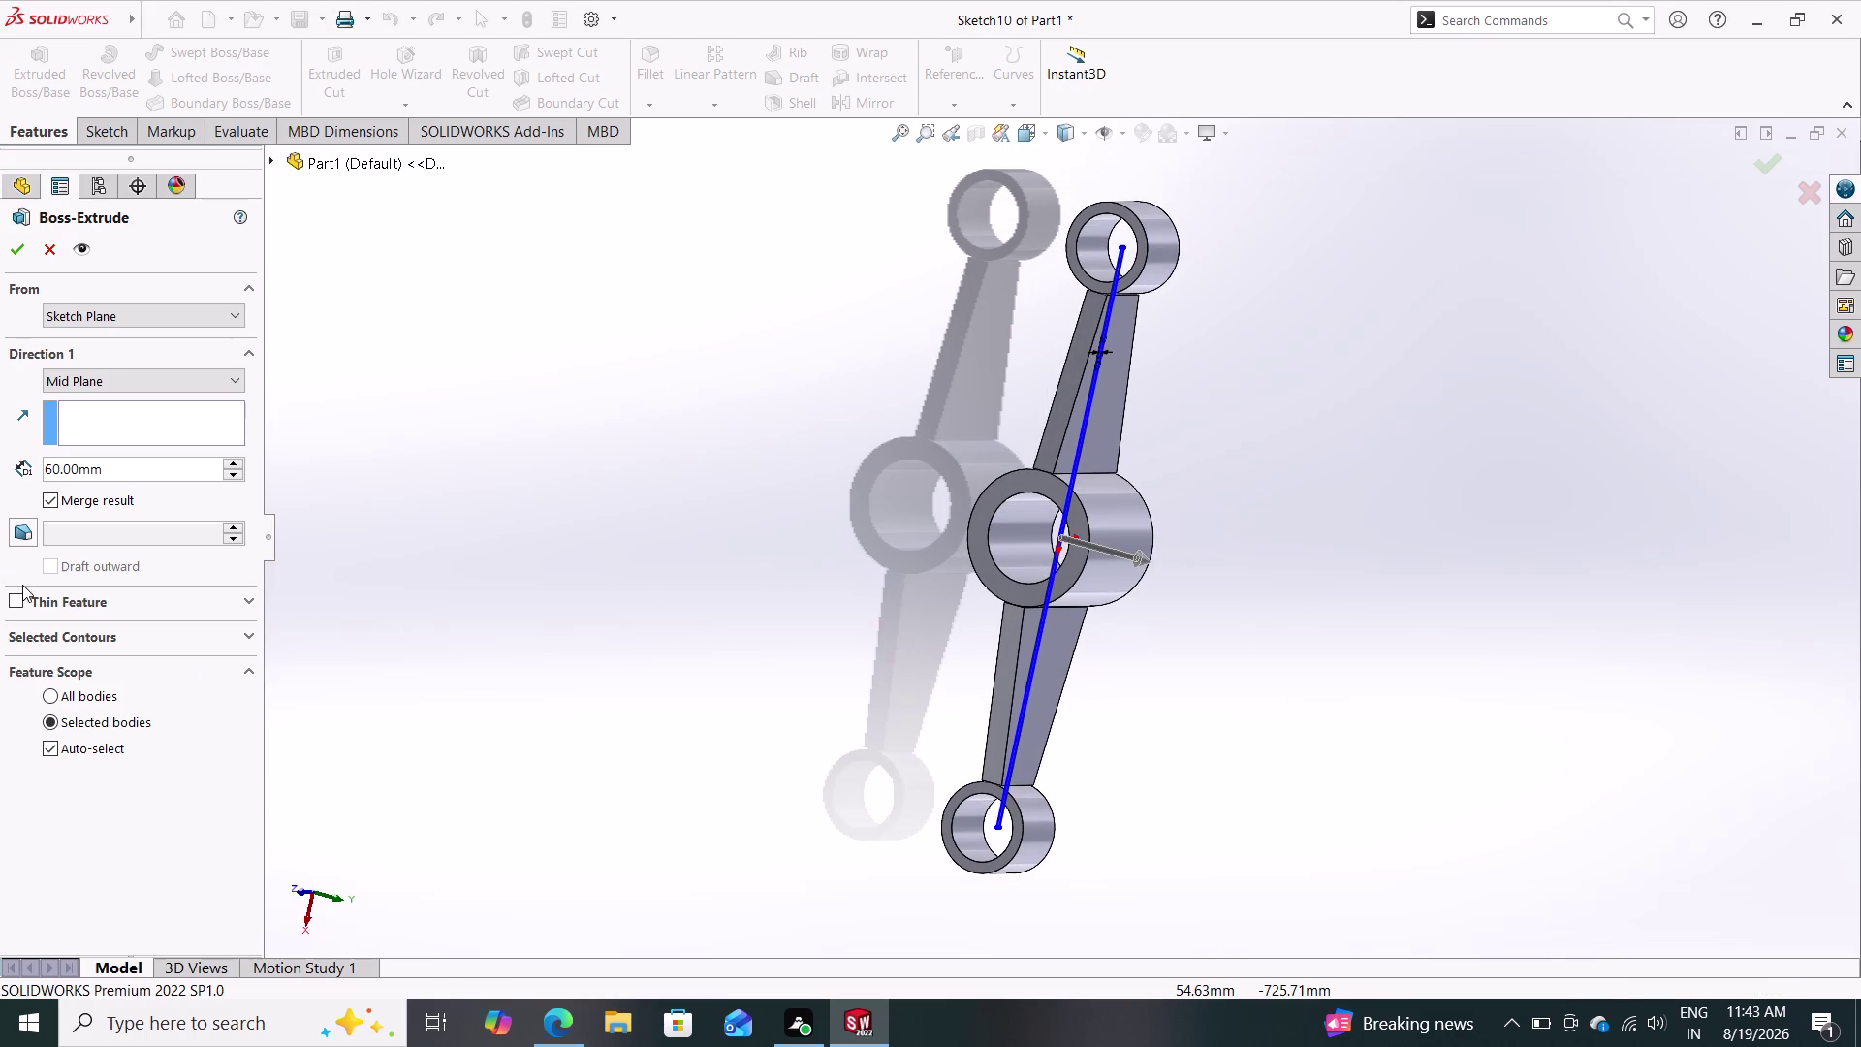
click(23, 592)
click(17, 594)
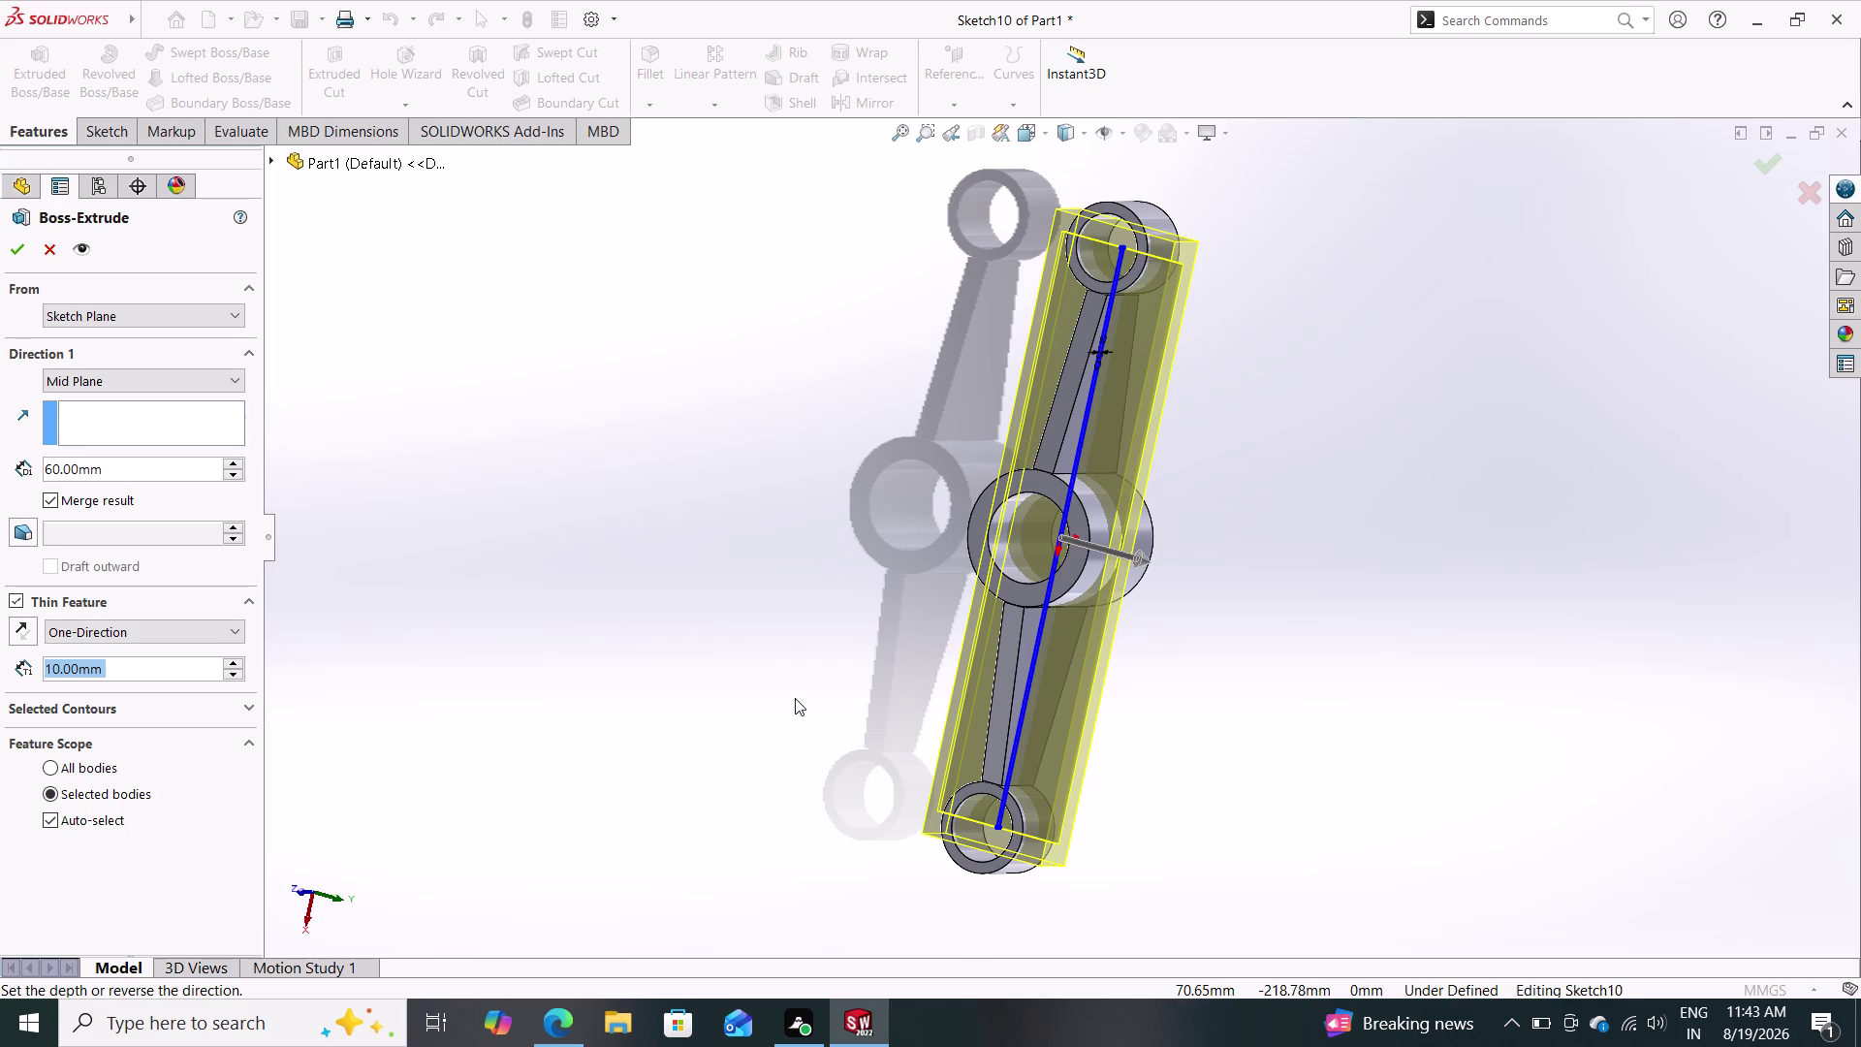
middle_drag(786, 698, 655, 653)
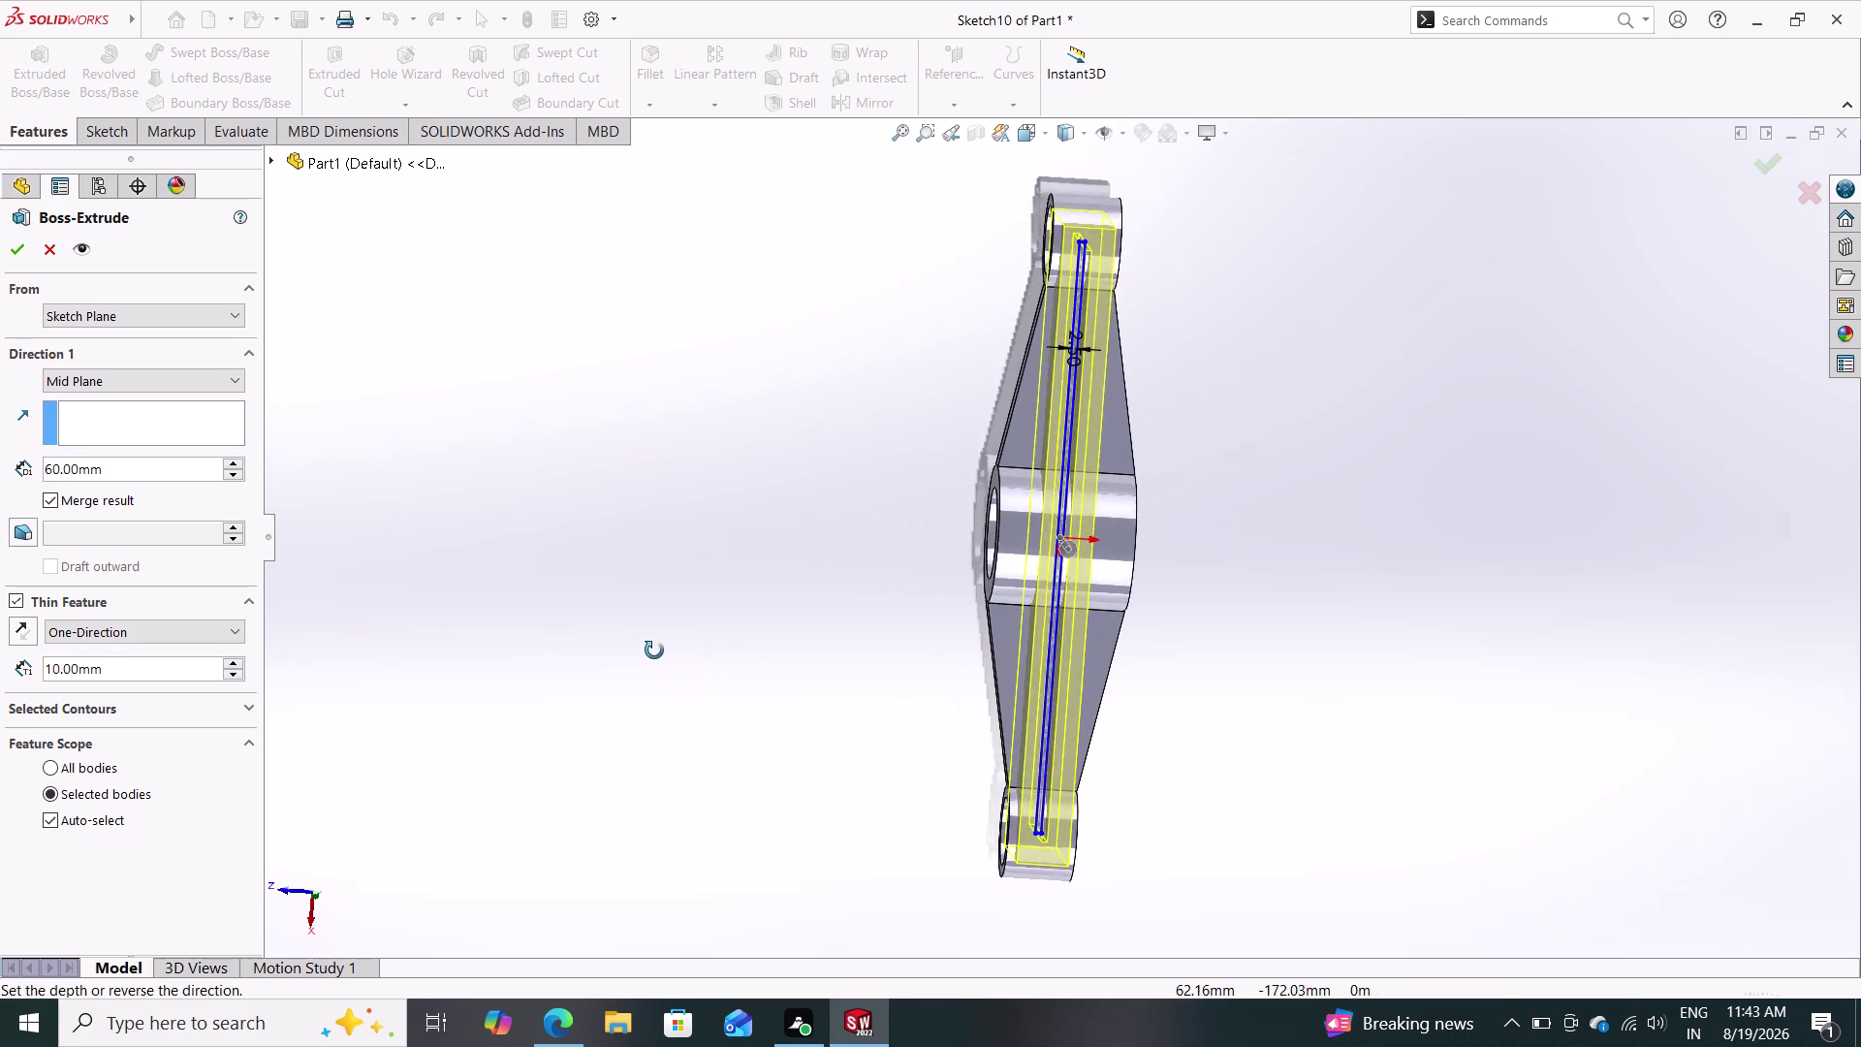
middle_drag(656, 652, 1046, 662)
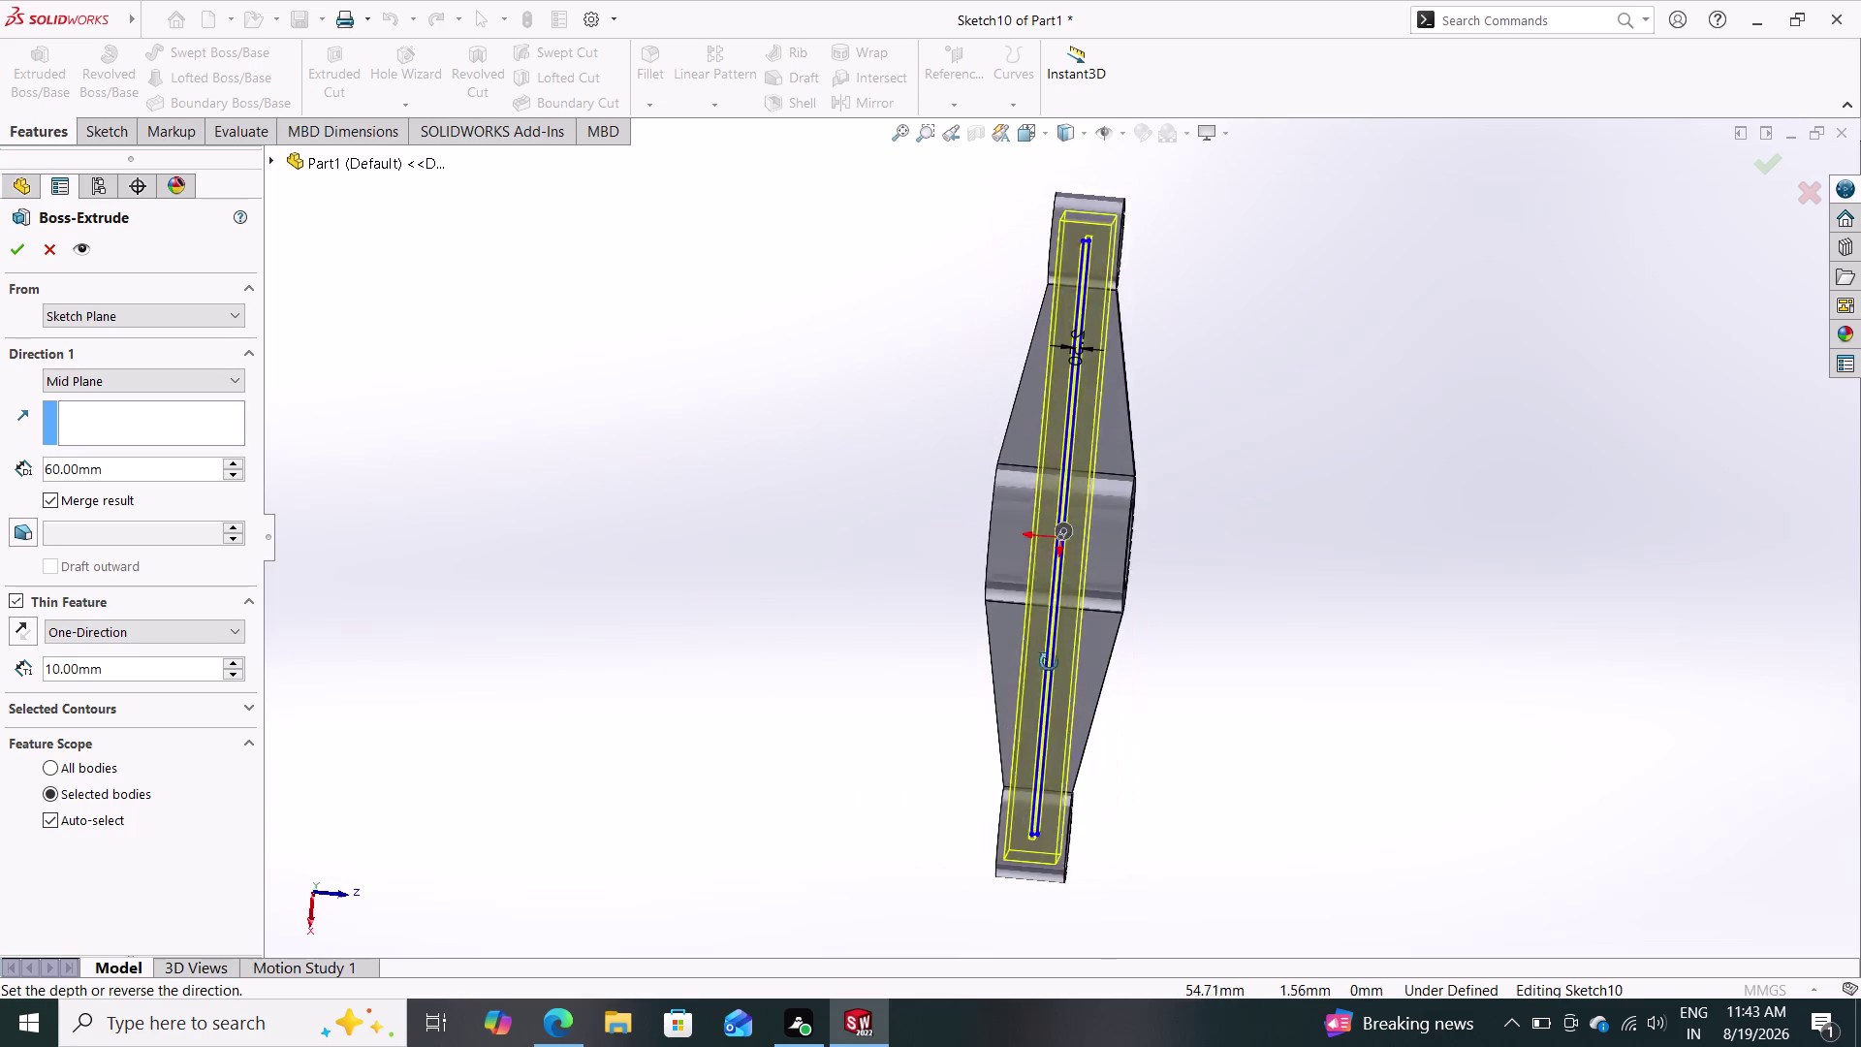
middle_drag(1046, 662, 672, 809)
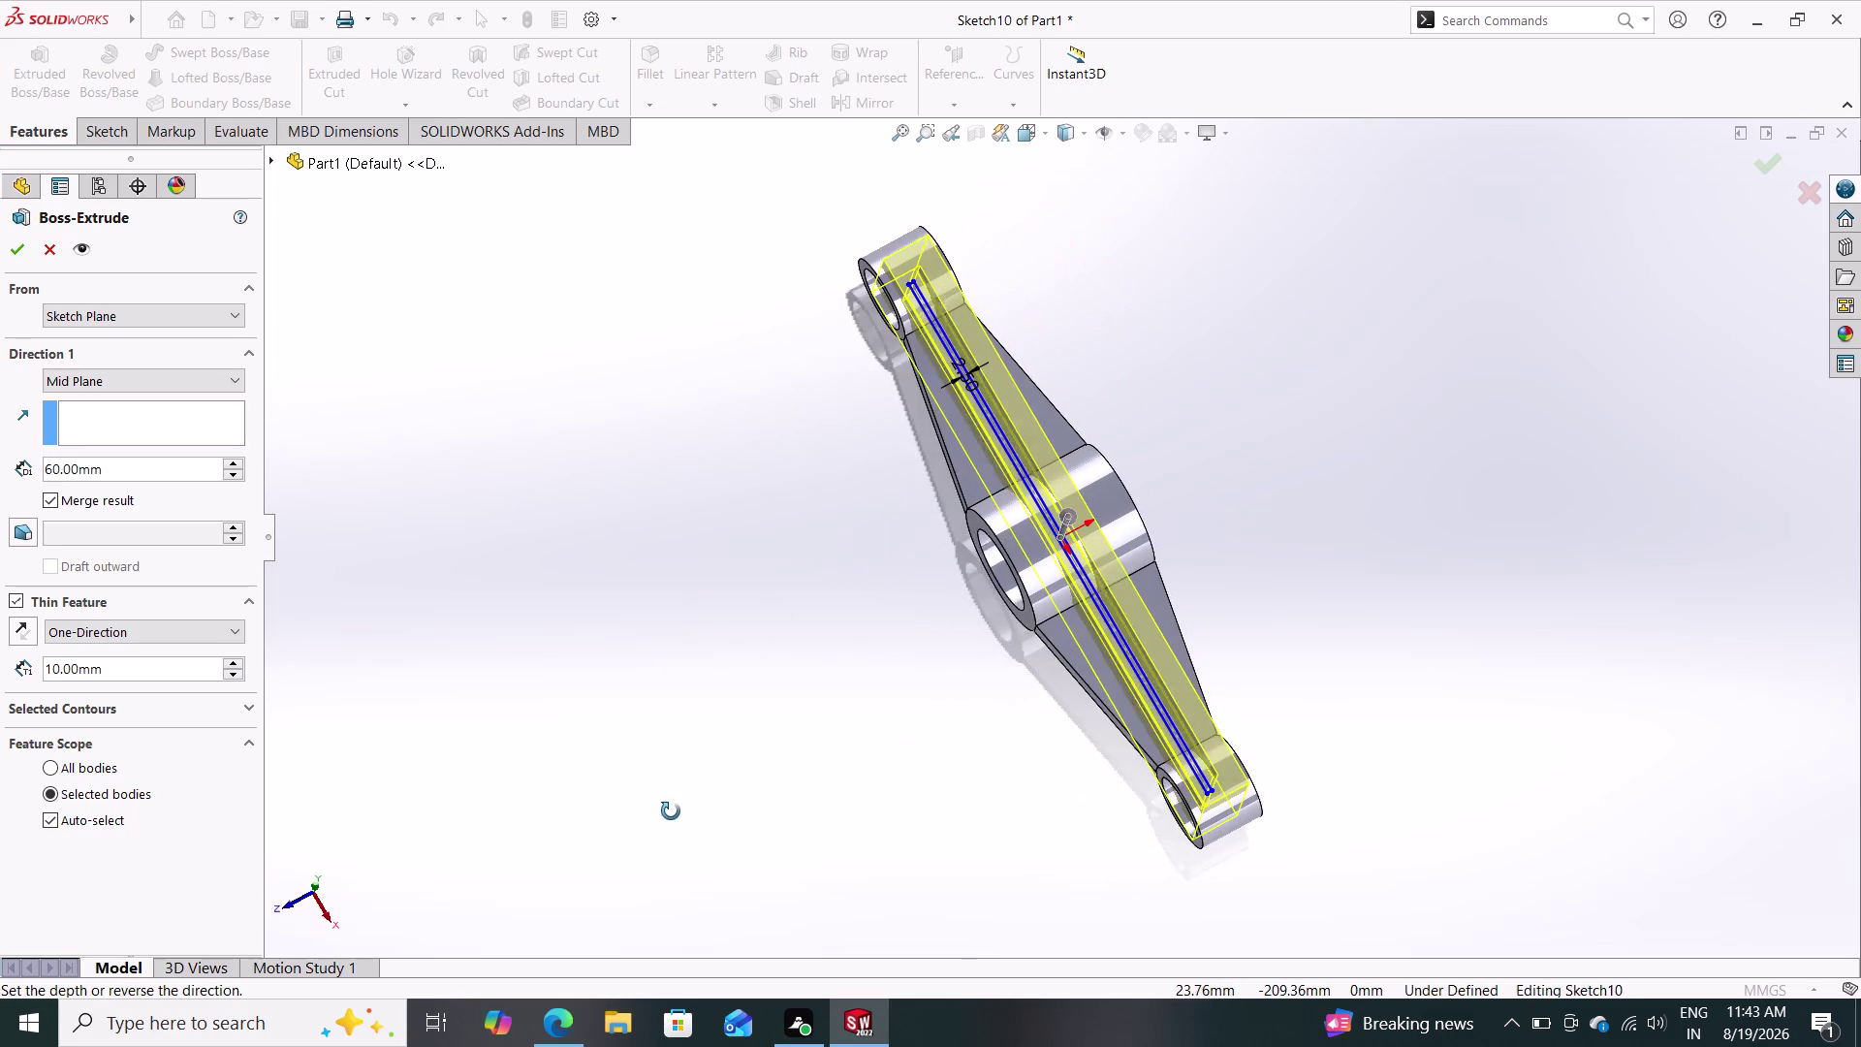
middle_drag(672, 810, 637, 797)
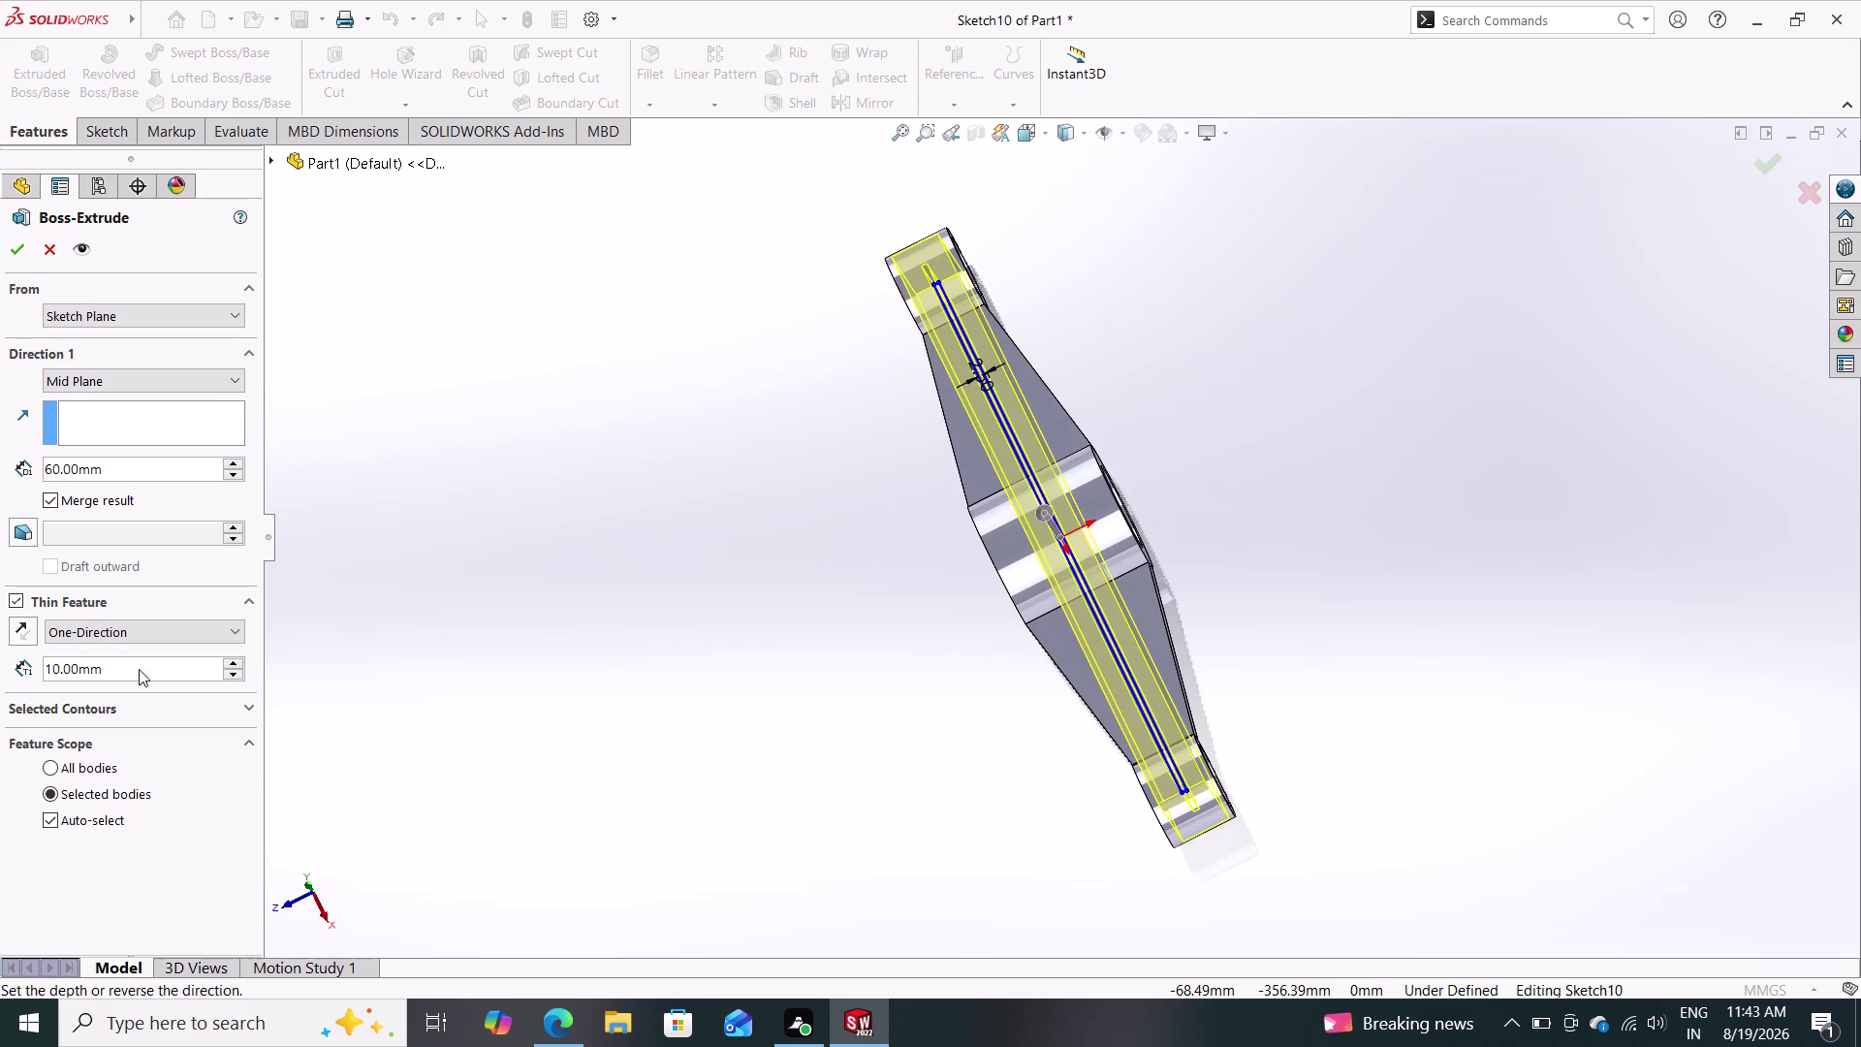
Set a 2.50 mm one-direction wall thickness and try to accept the extrude.
drag(135, 665, 3, 678)
text(2)
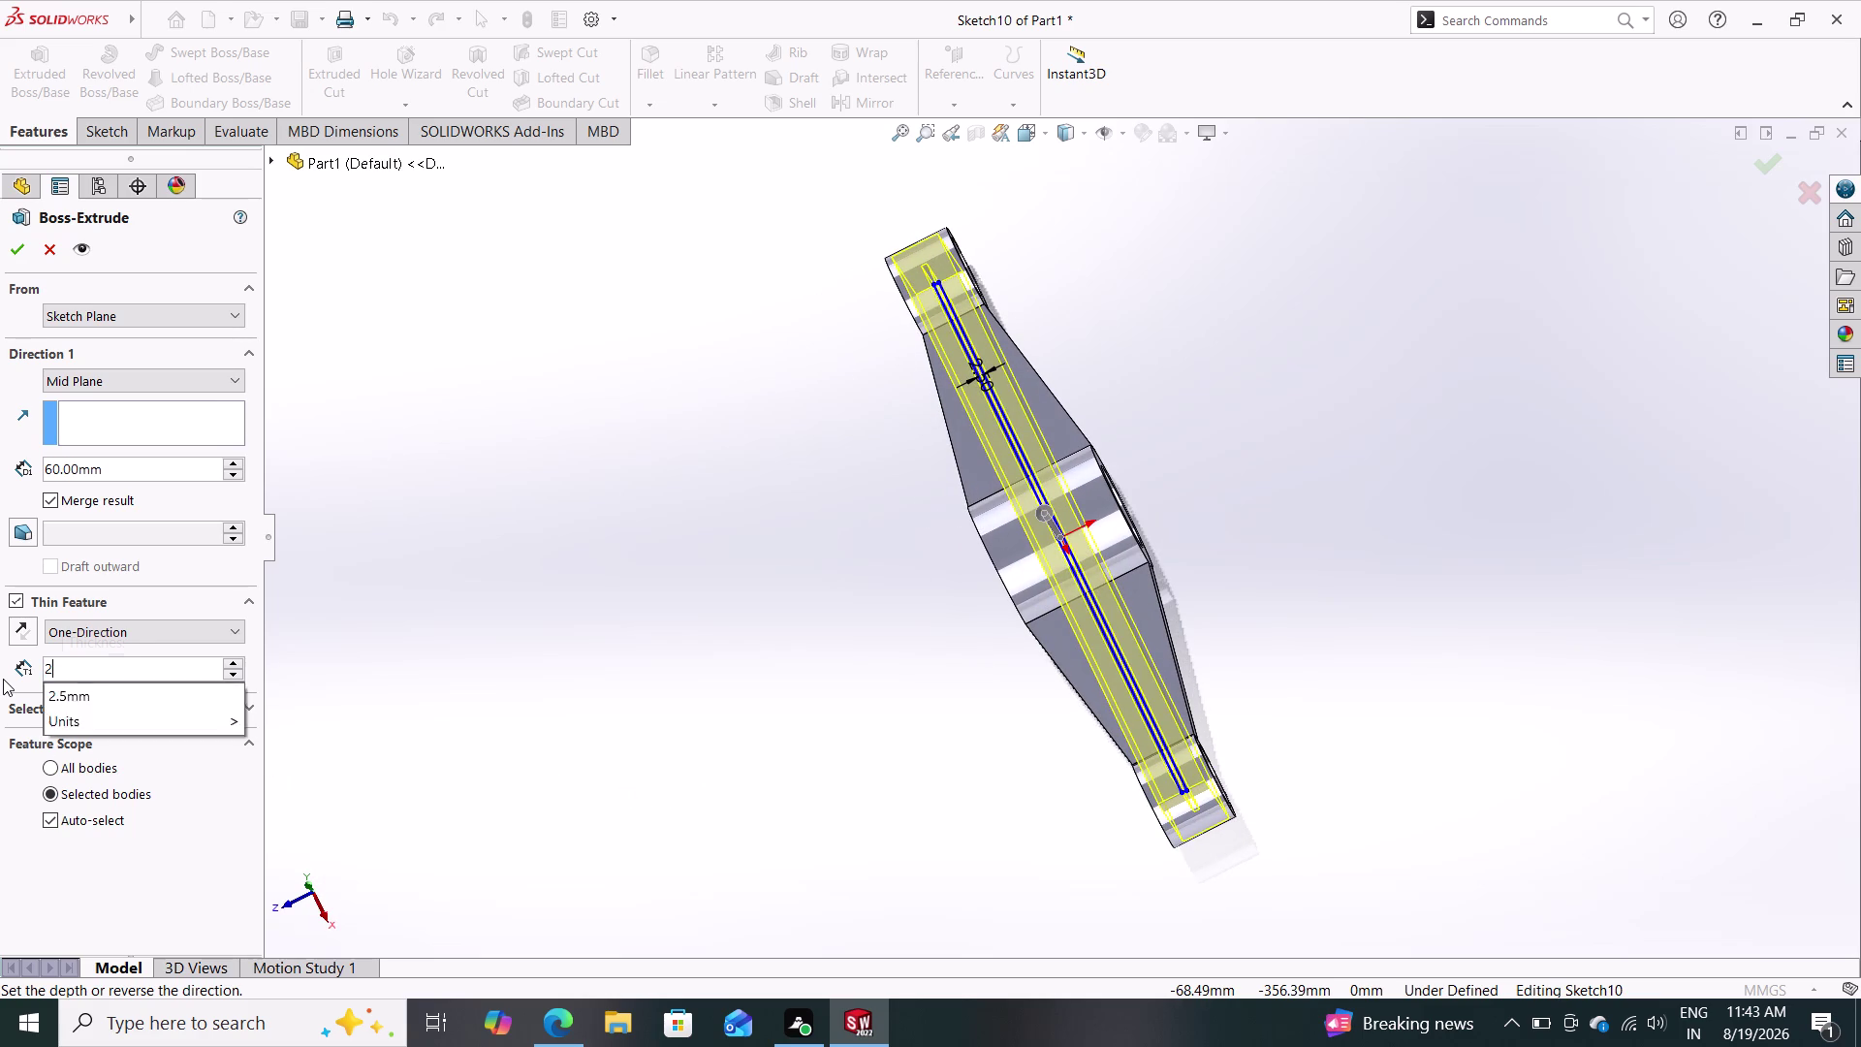
text(.5)
key(Return)
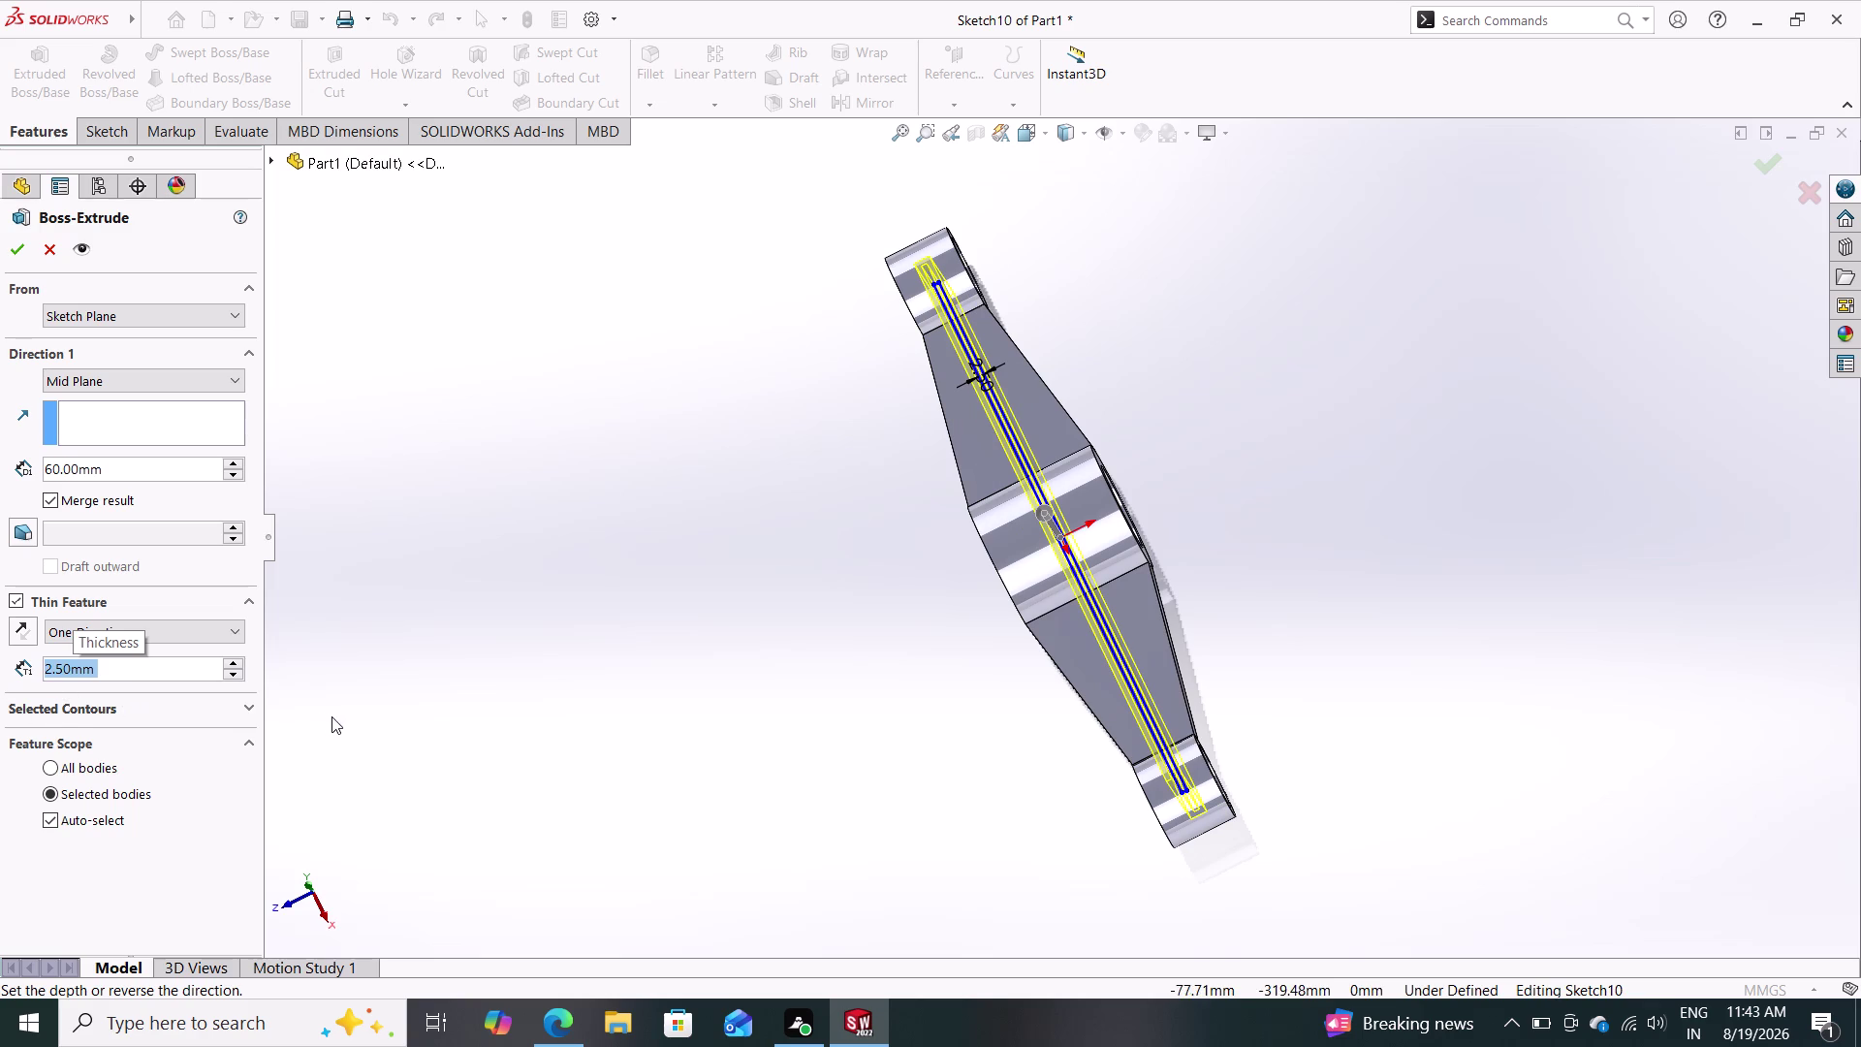
middle_drag(405, 739, 538, 652)
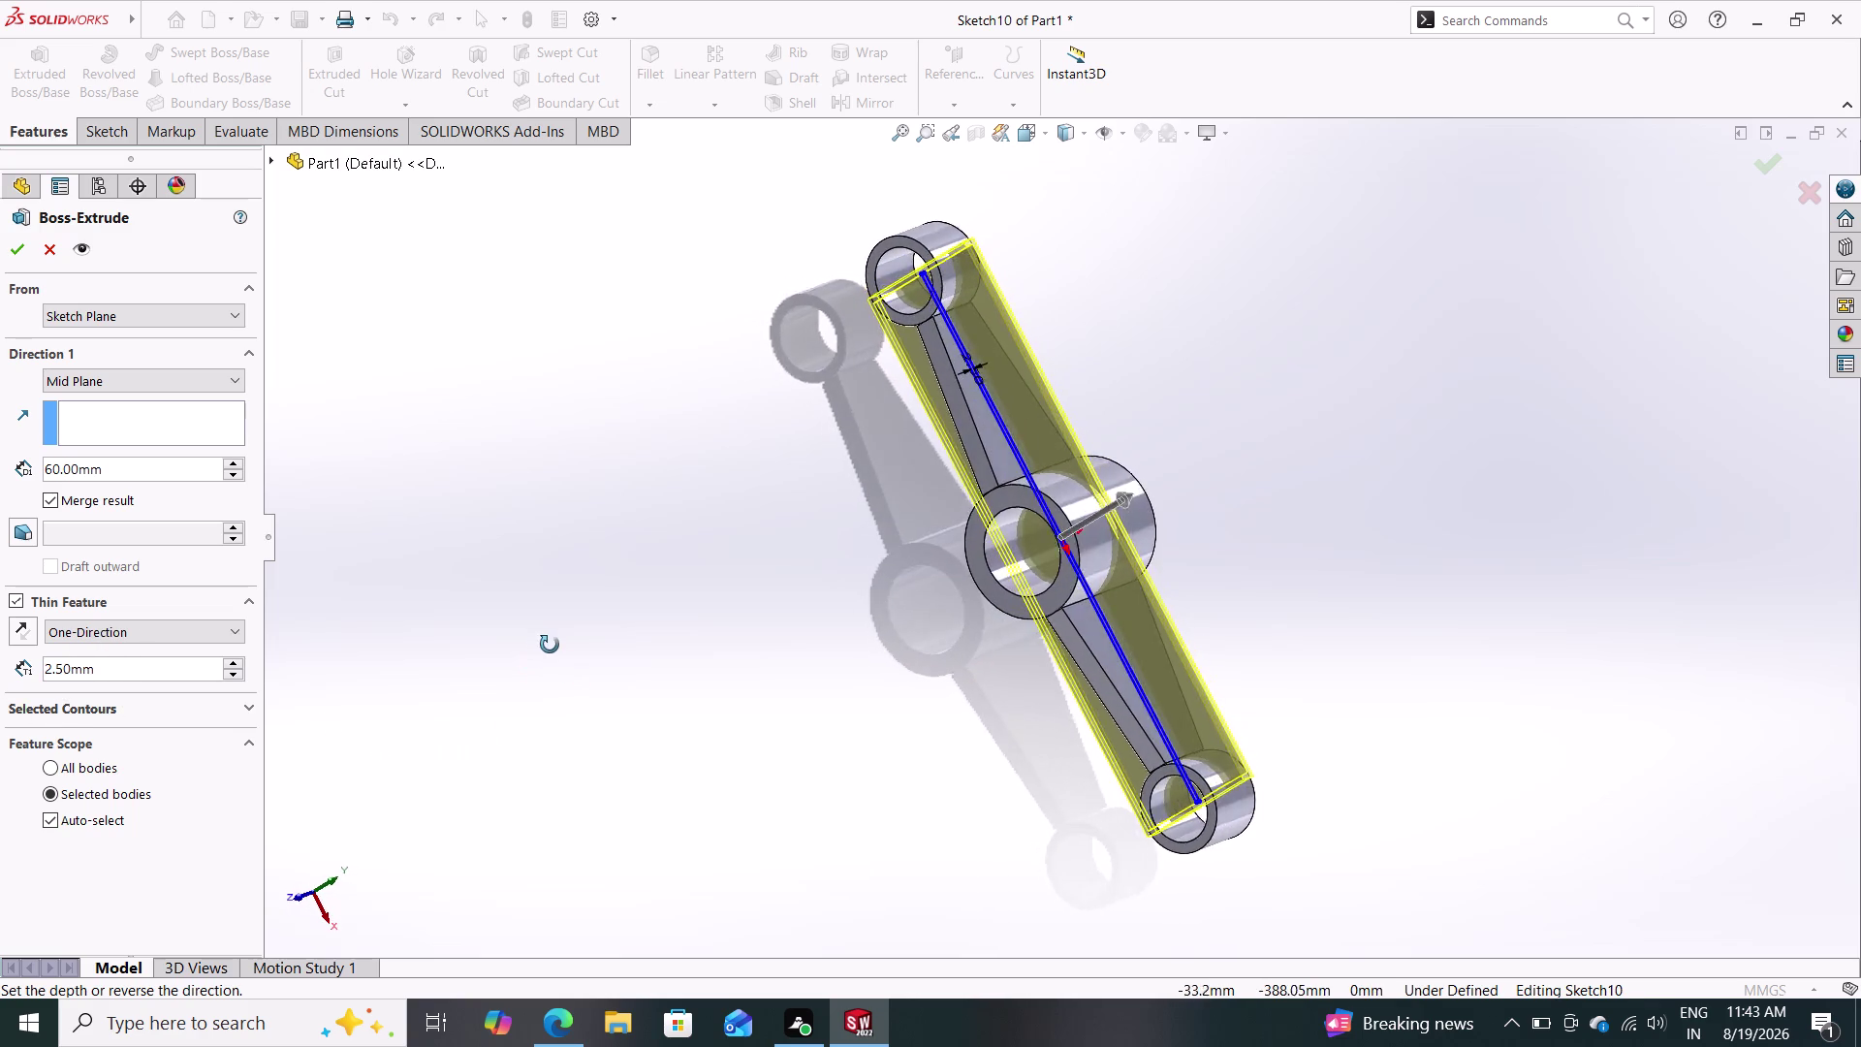
middle_drag(538, 653, 453, 691)
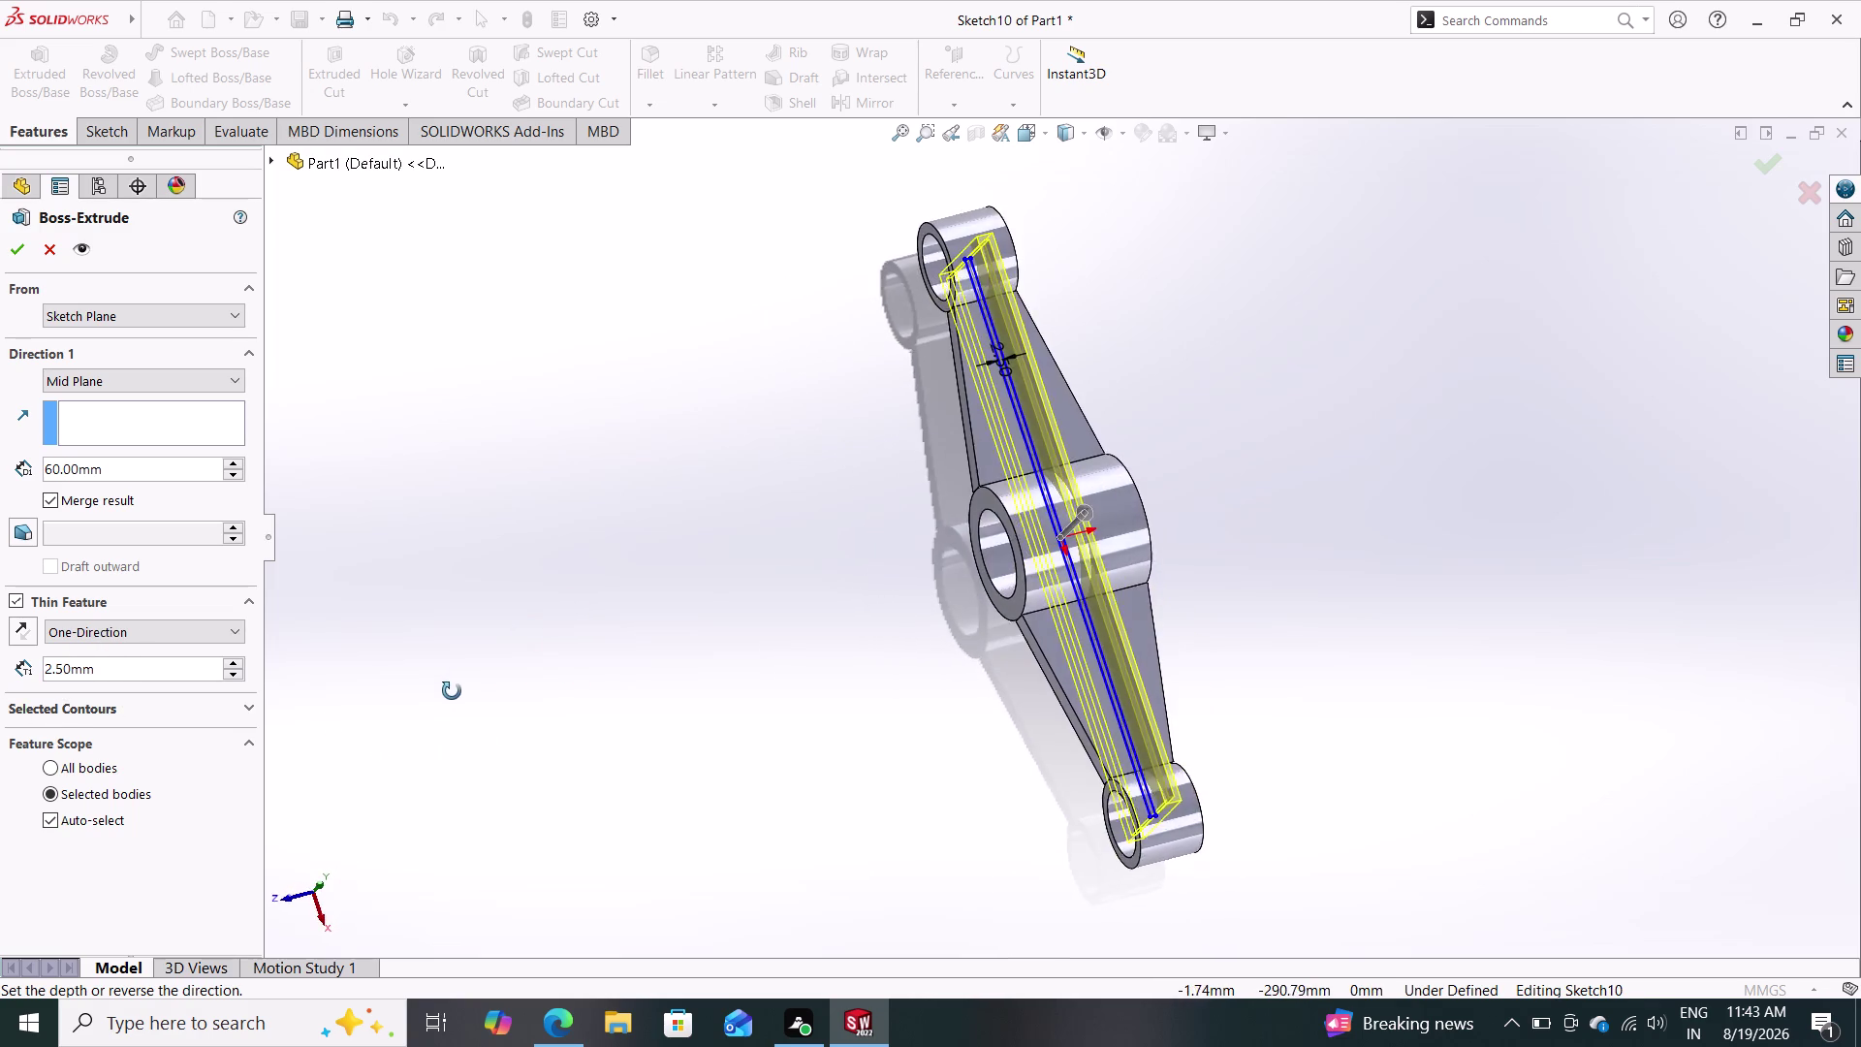
middle_drag(453, 692, 411, 714)
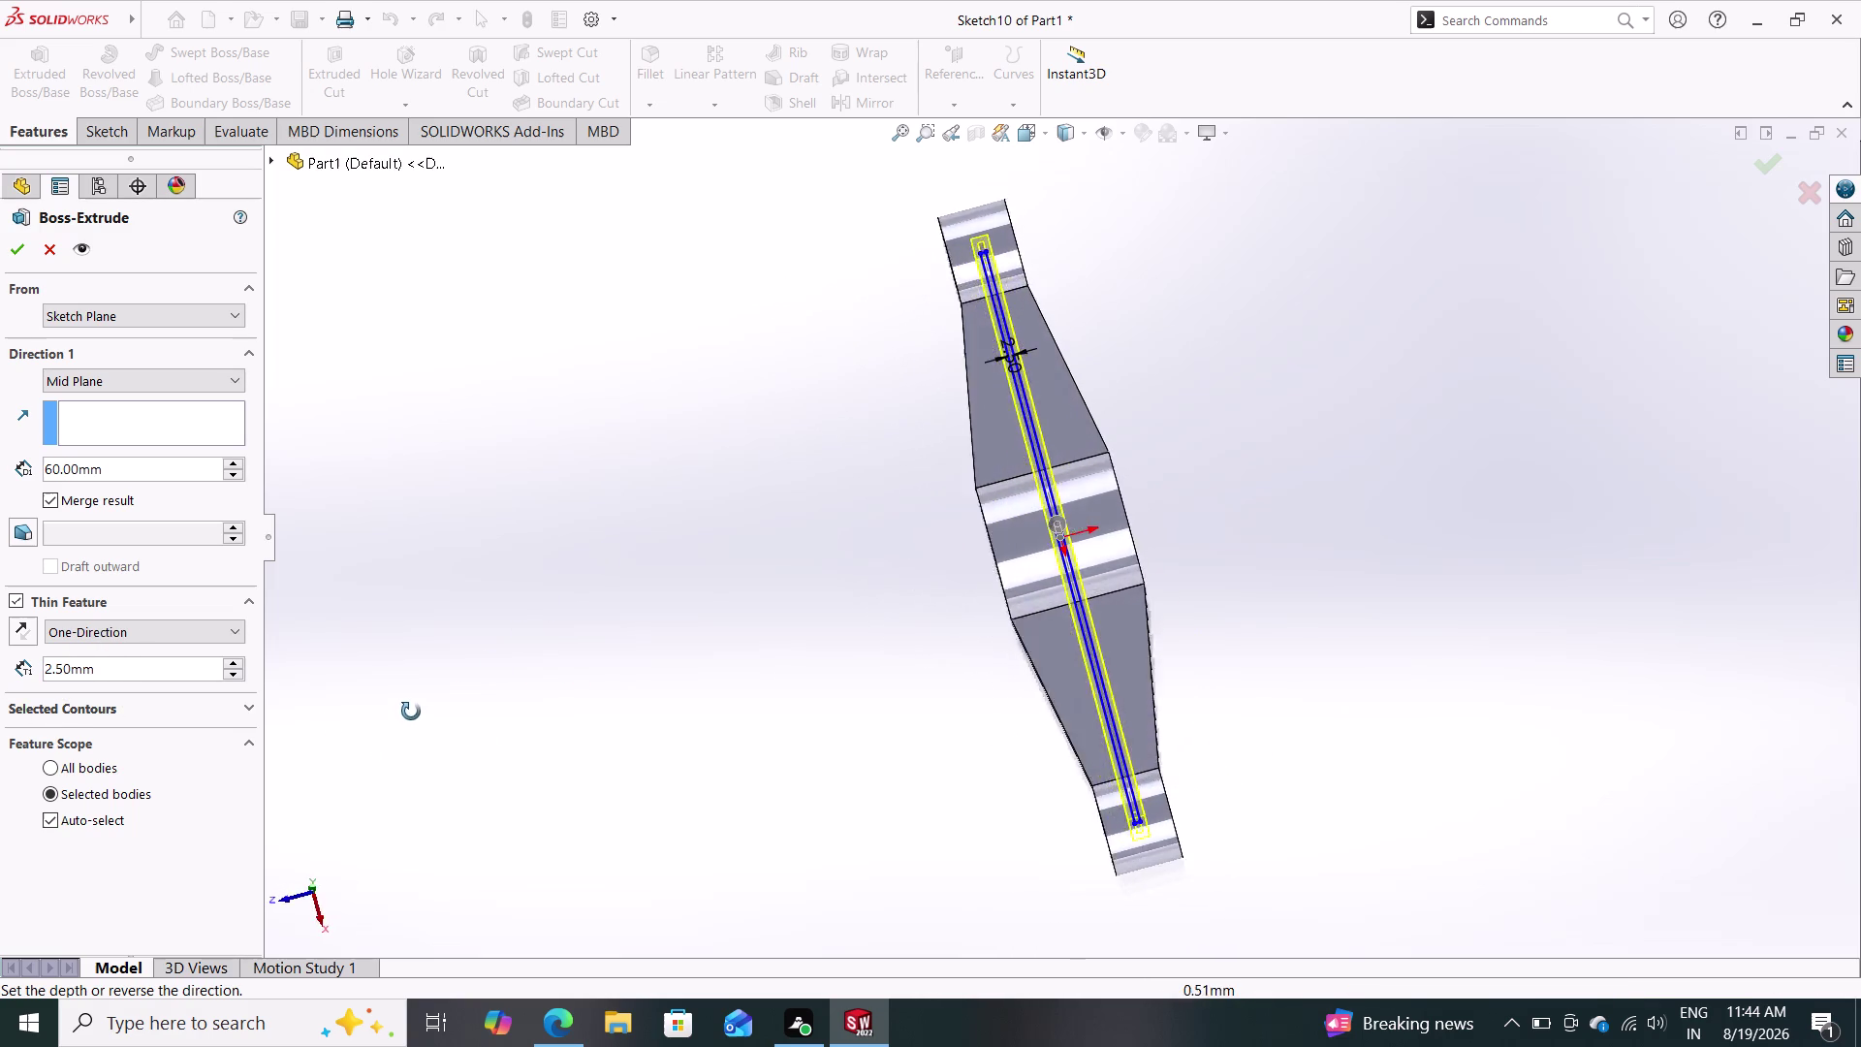
middle_drag(411, 714, 467, 686)
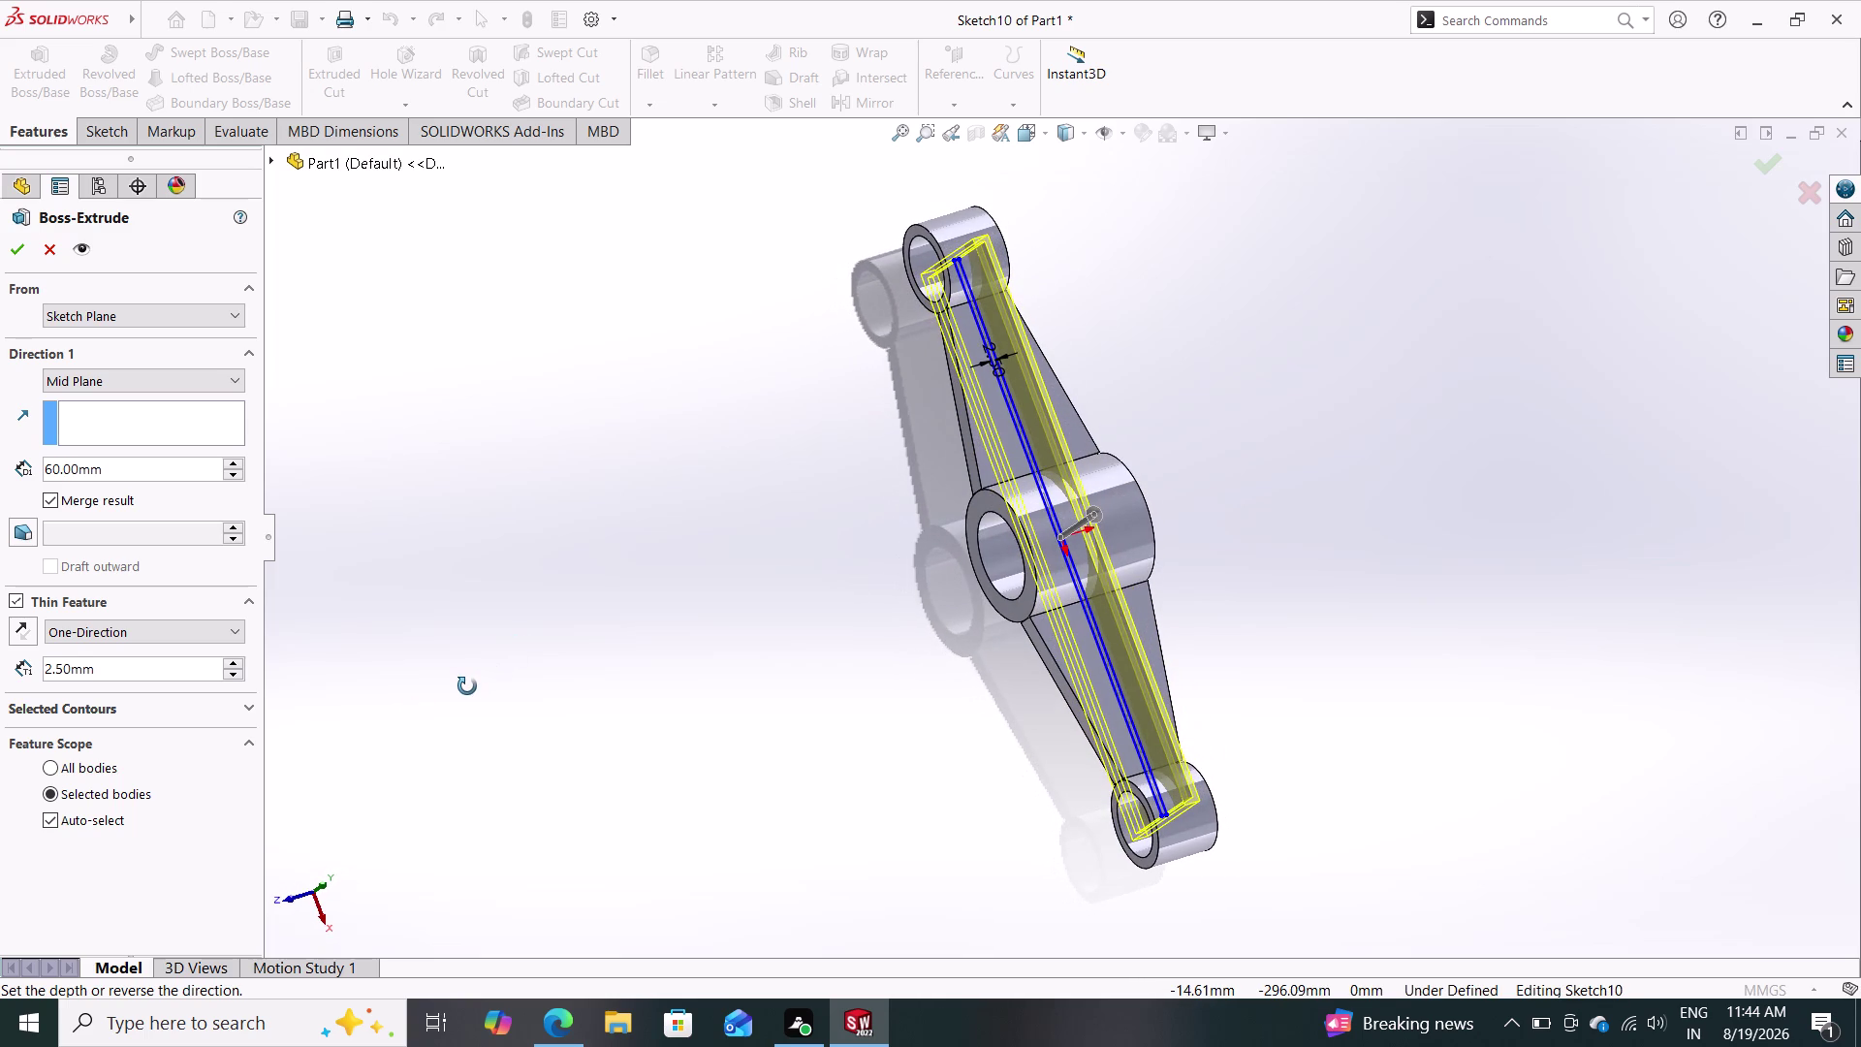
middle_drag(468, 686, 666, 581)
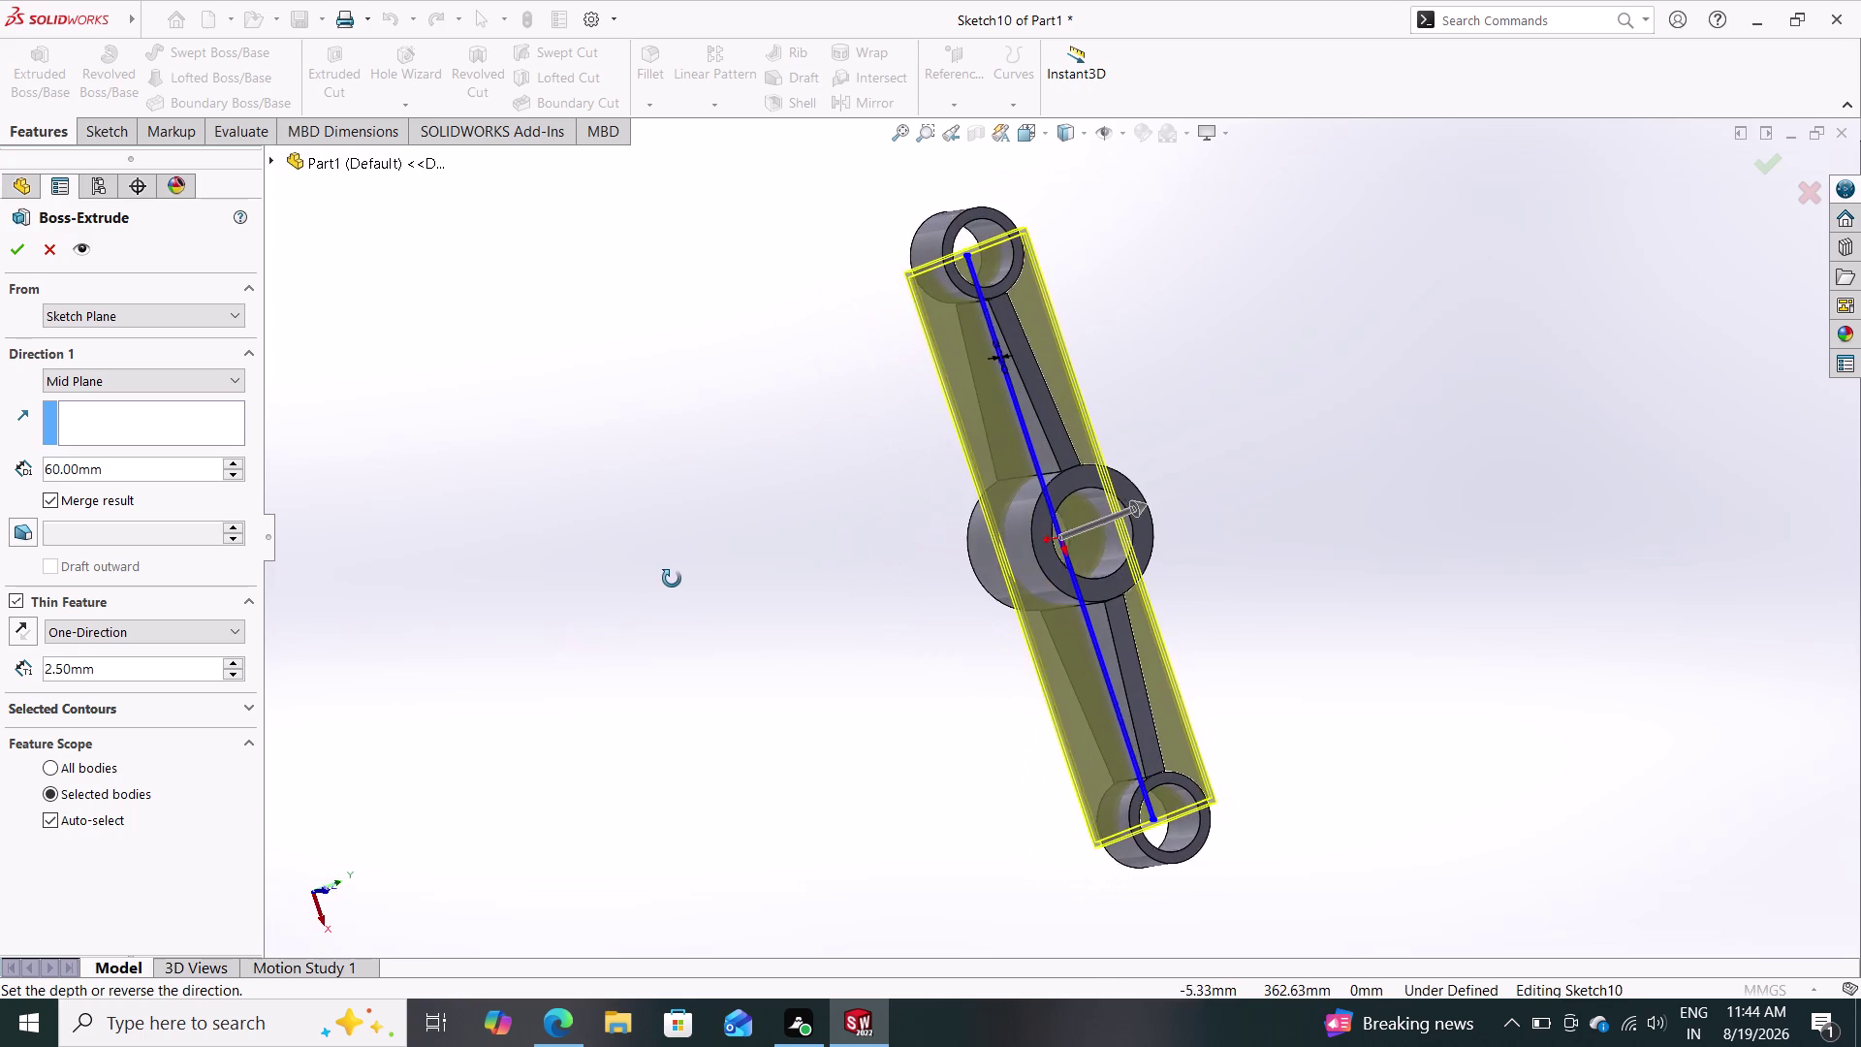
middle_drag(666, 581, 608, 641)
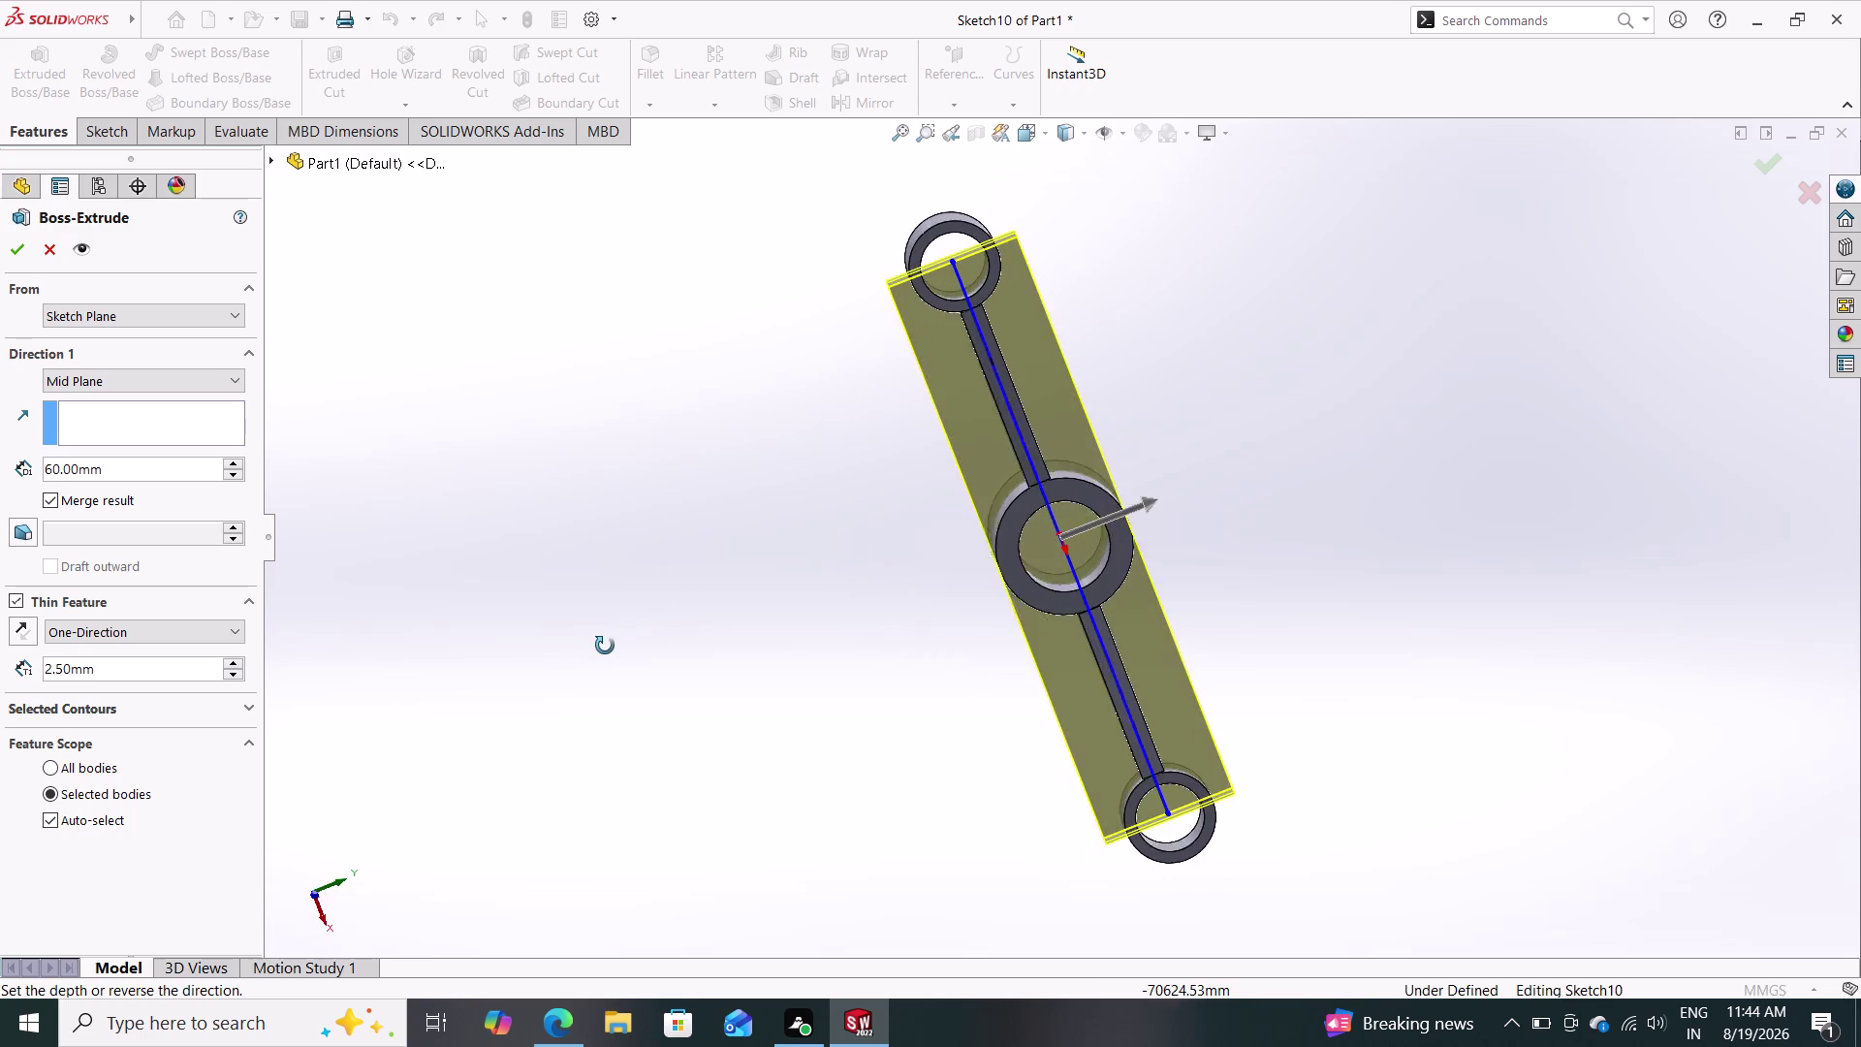
middle_drag(608, 641, 533, 696)
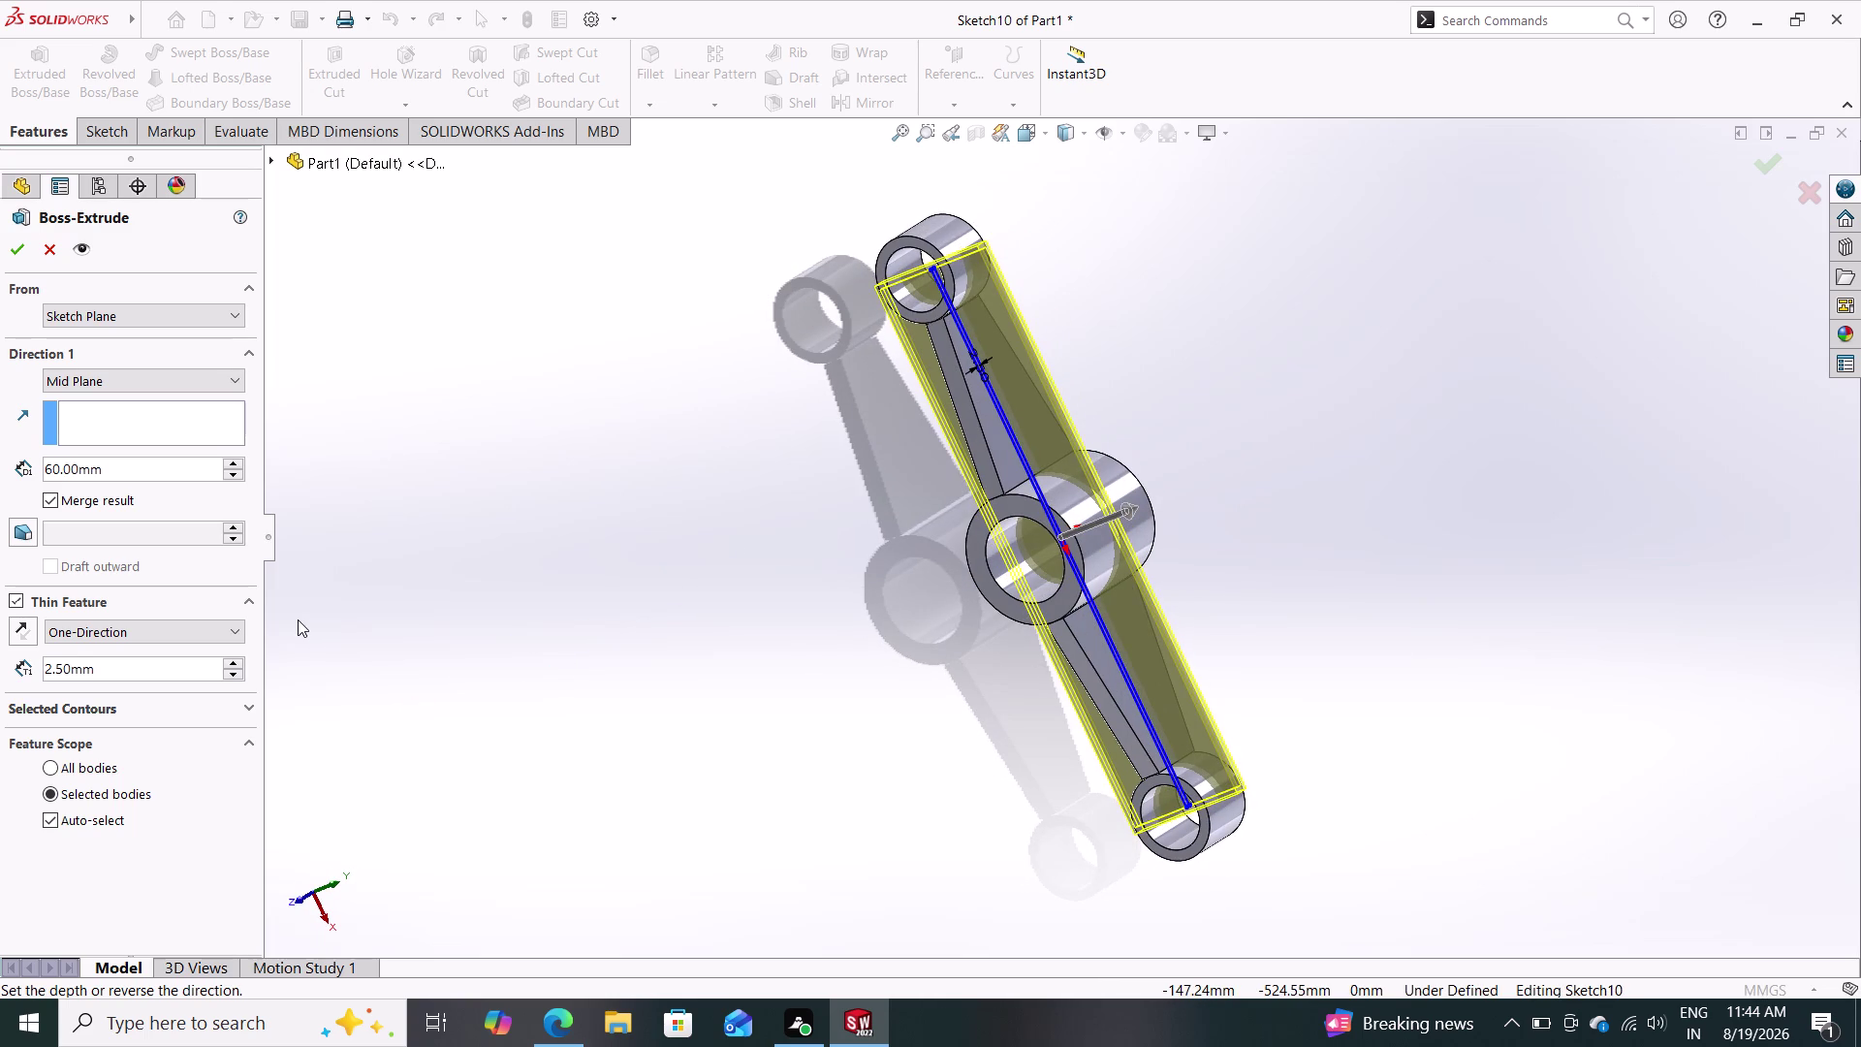
click(22, 259)
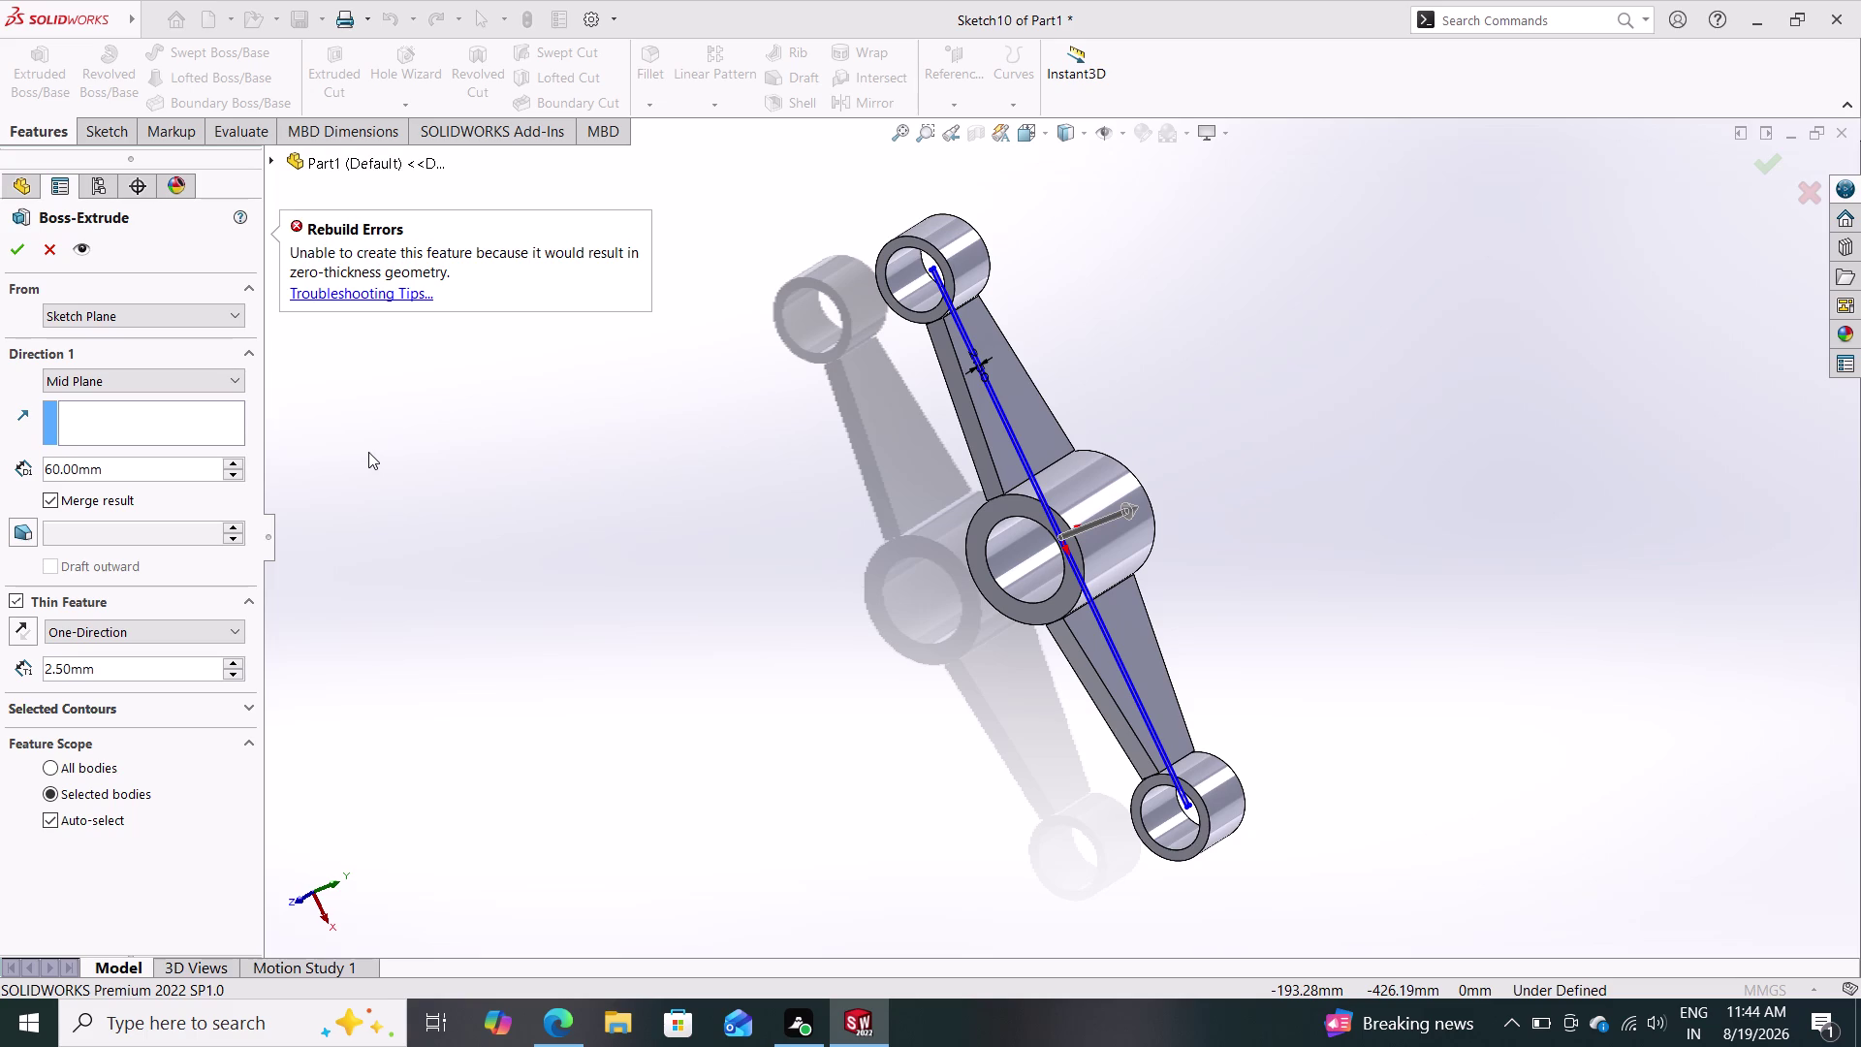
Dismiss the rebuild error, raise the wall thickness to 5.00 mm and retry.
click(103, 663)
click(122, 682)
drag(110, 670, 0, 690)
key(5)
key(Return)
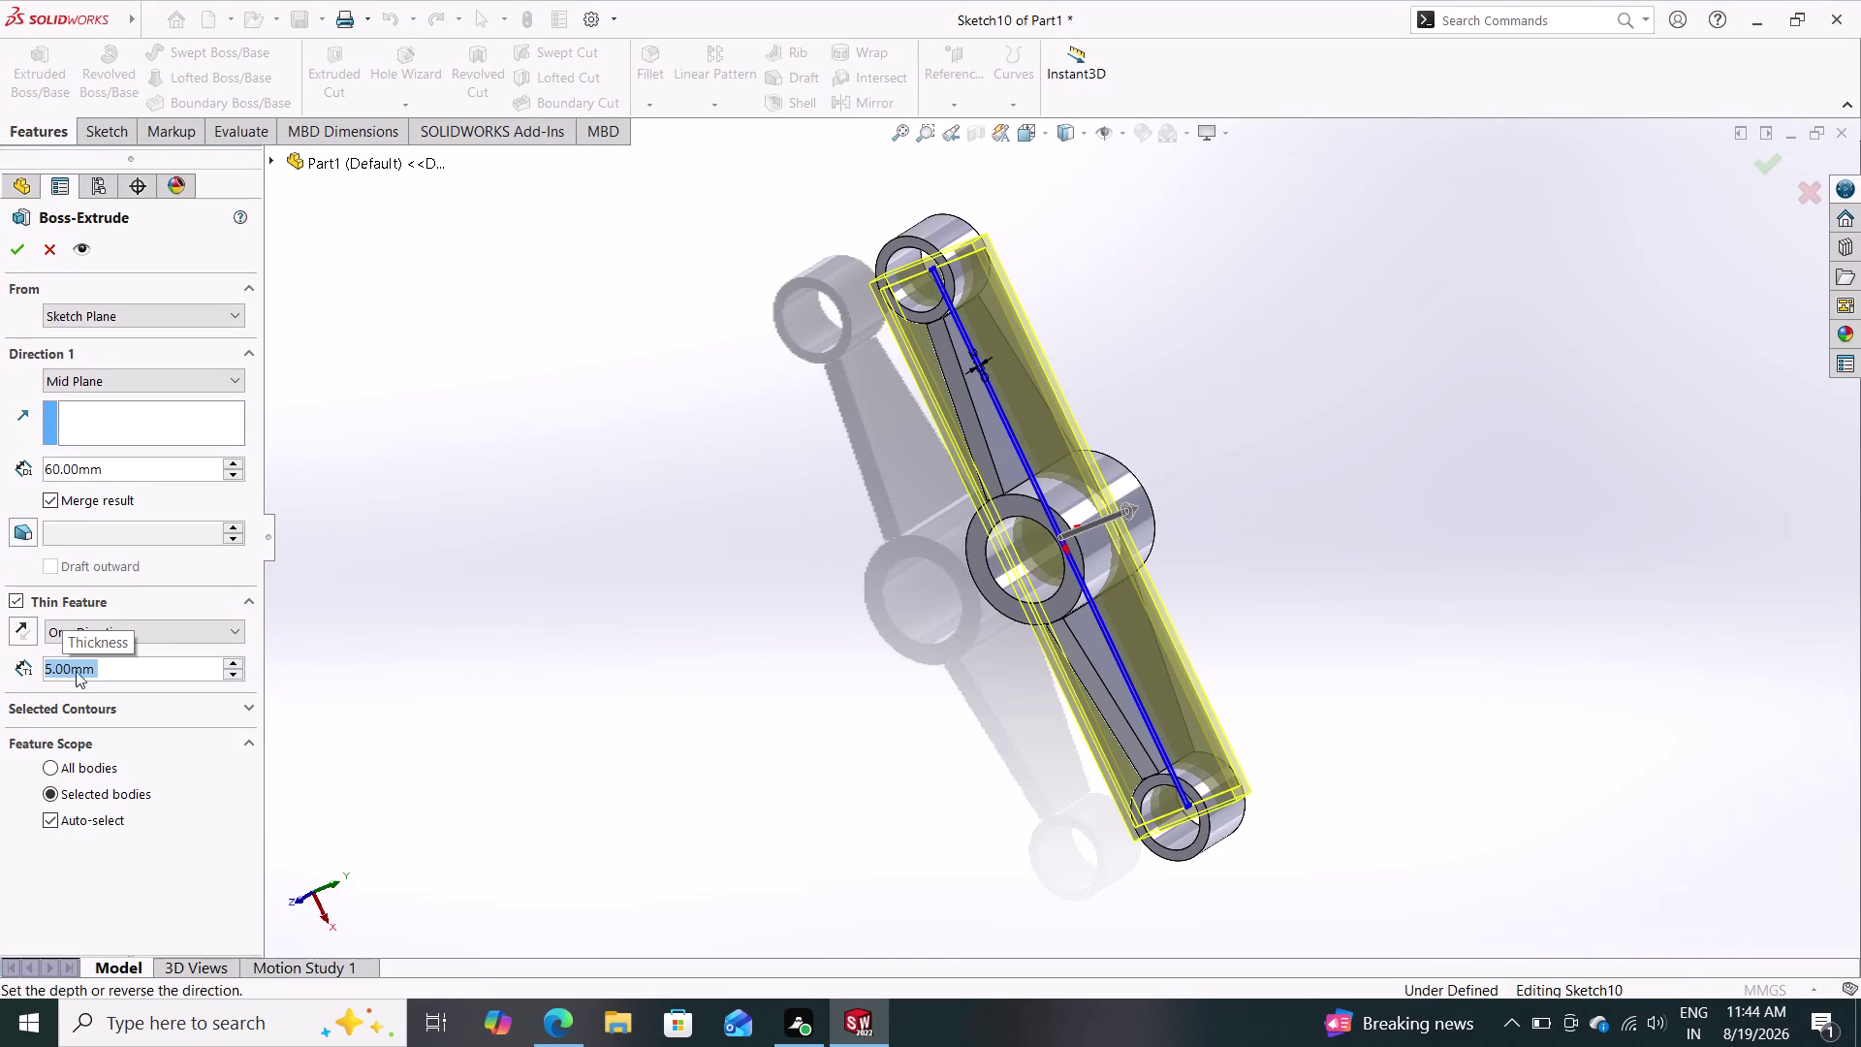
click(14, 247)
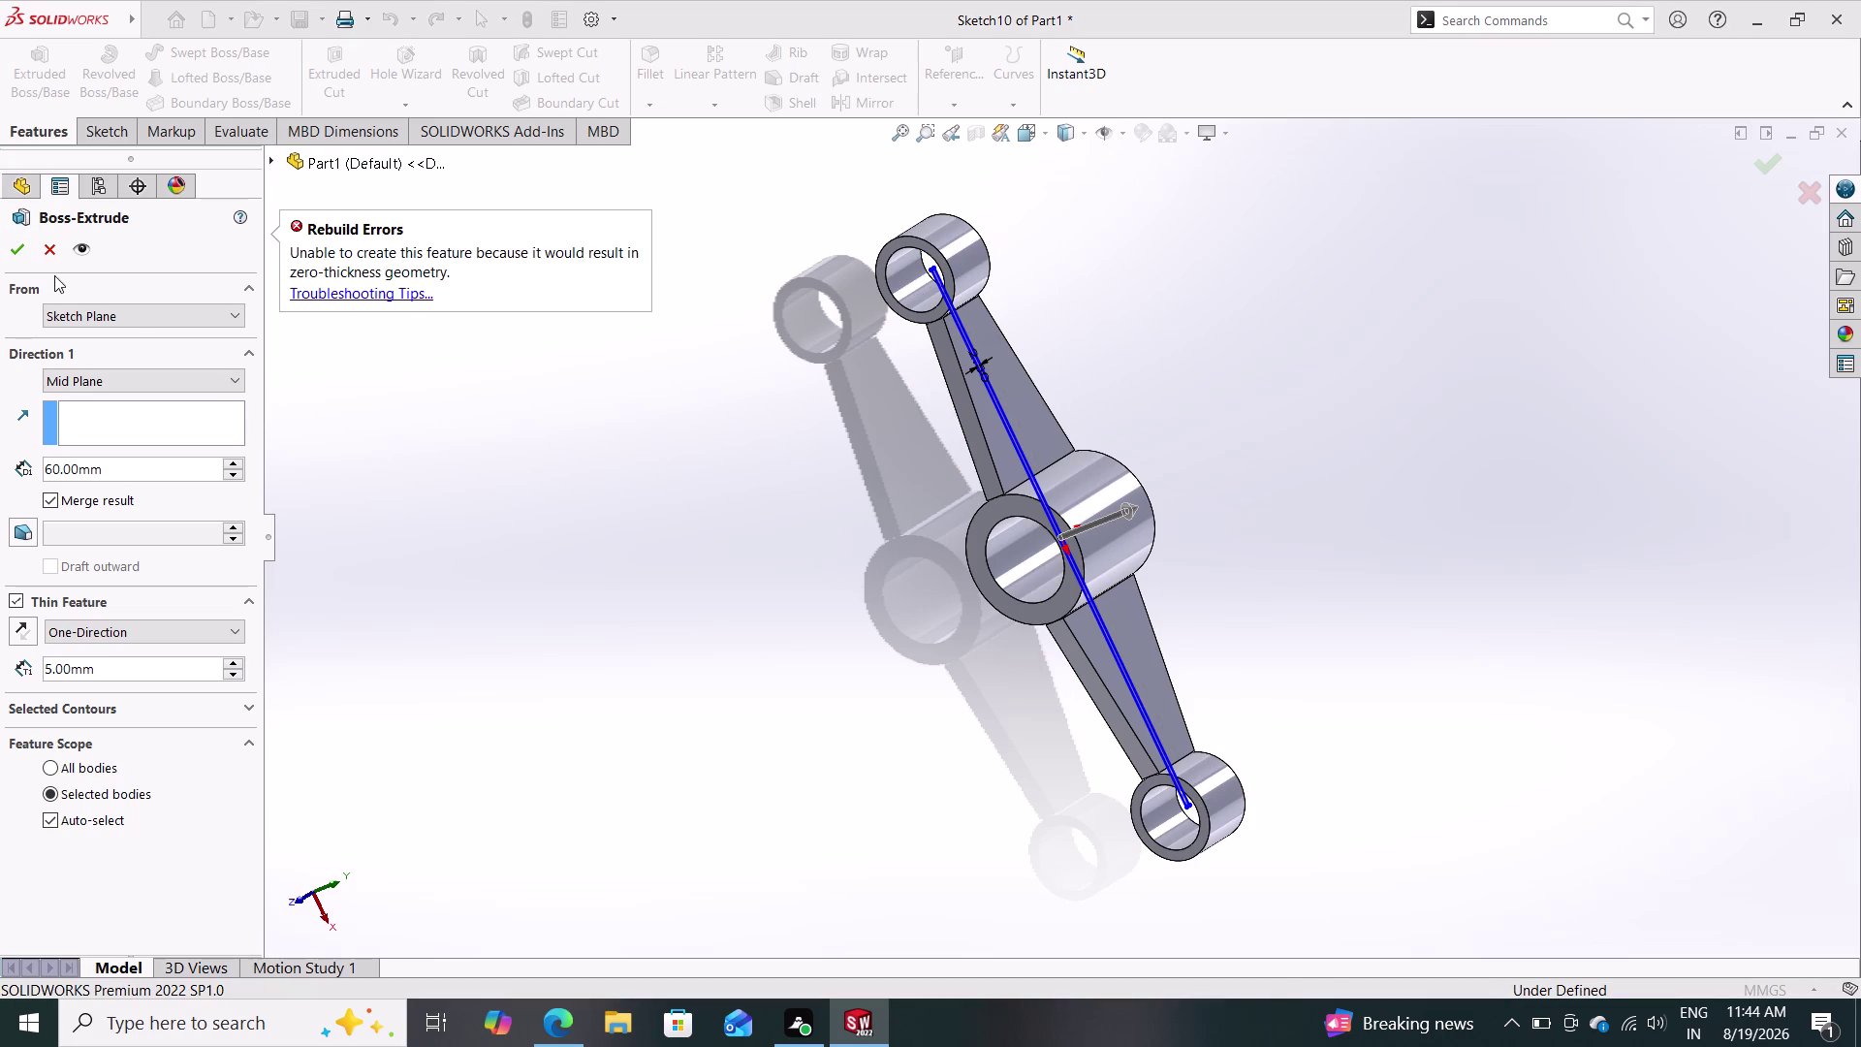
Orbit the link to inspect it from several angles, then retry accepting the extrude.
middle_drag(847, 548, 779, 547)
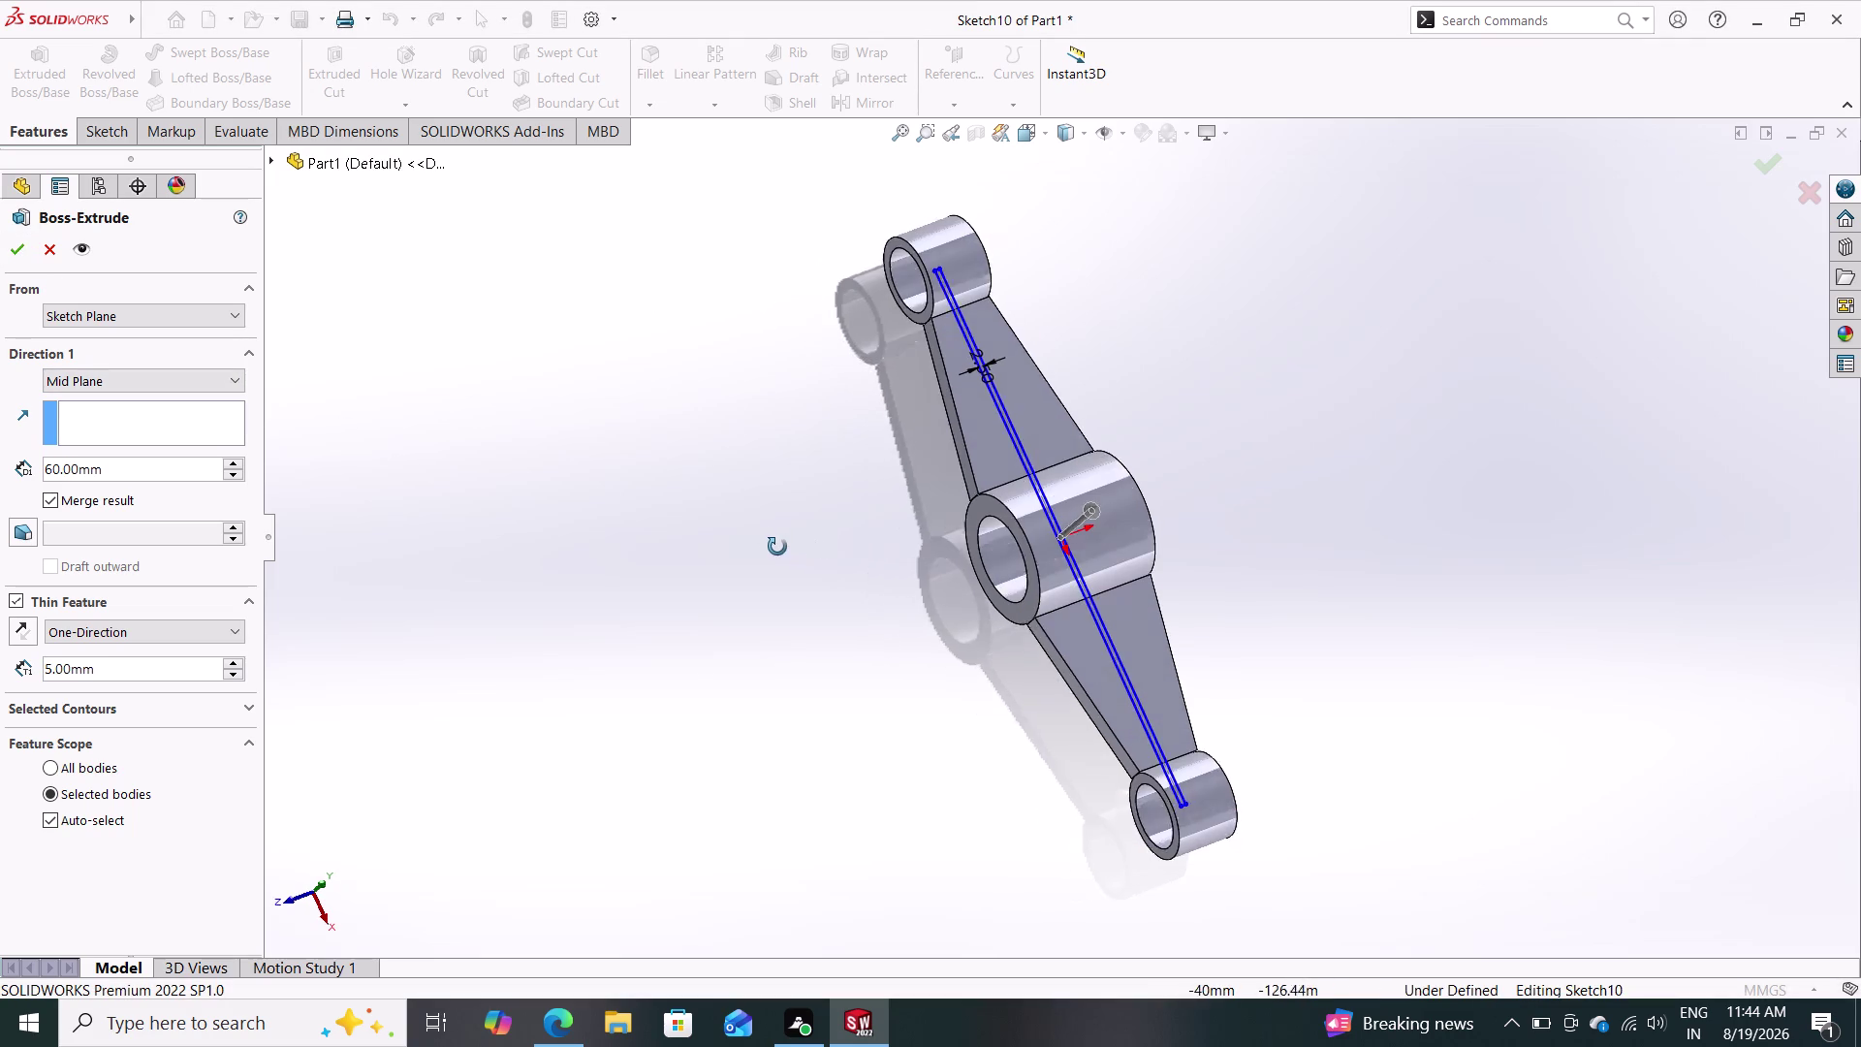
middle_drag(780, 547, 721, 564)
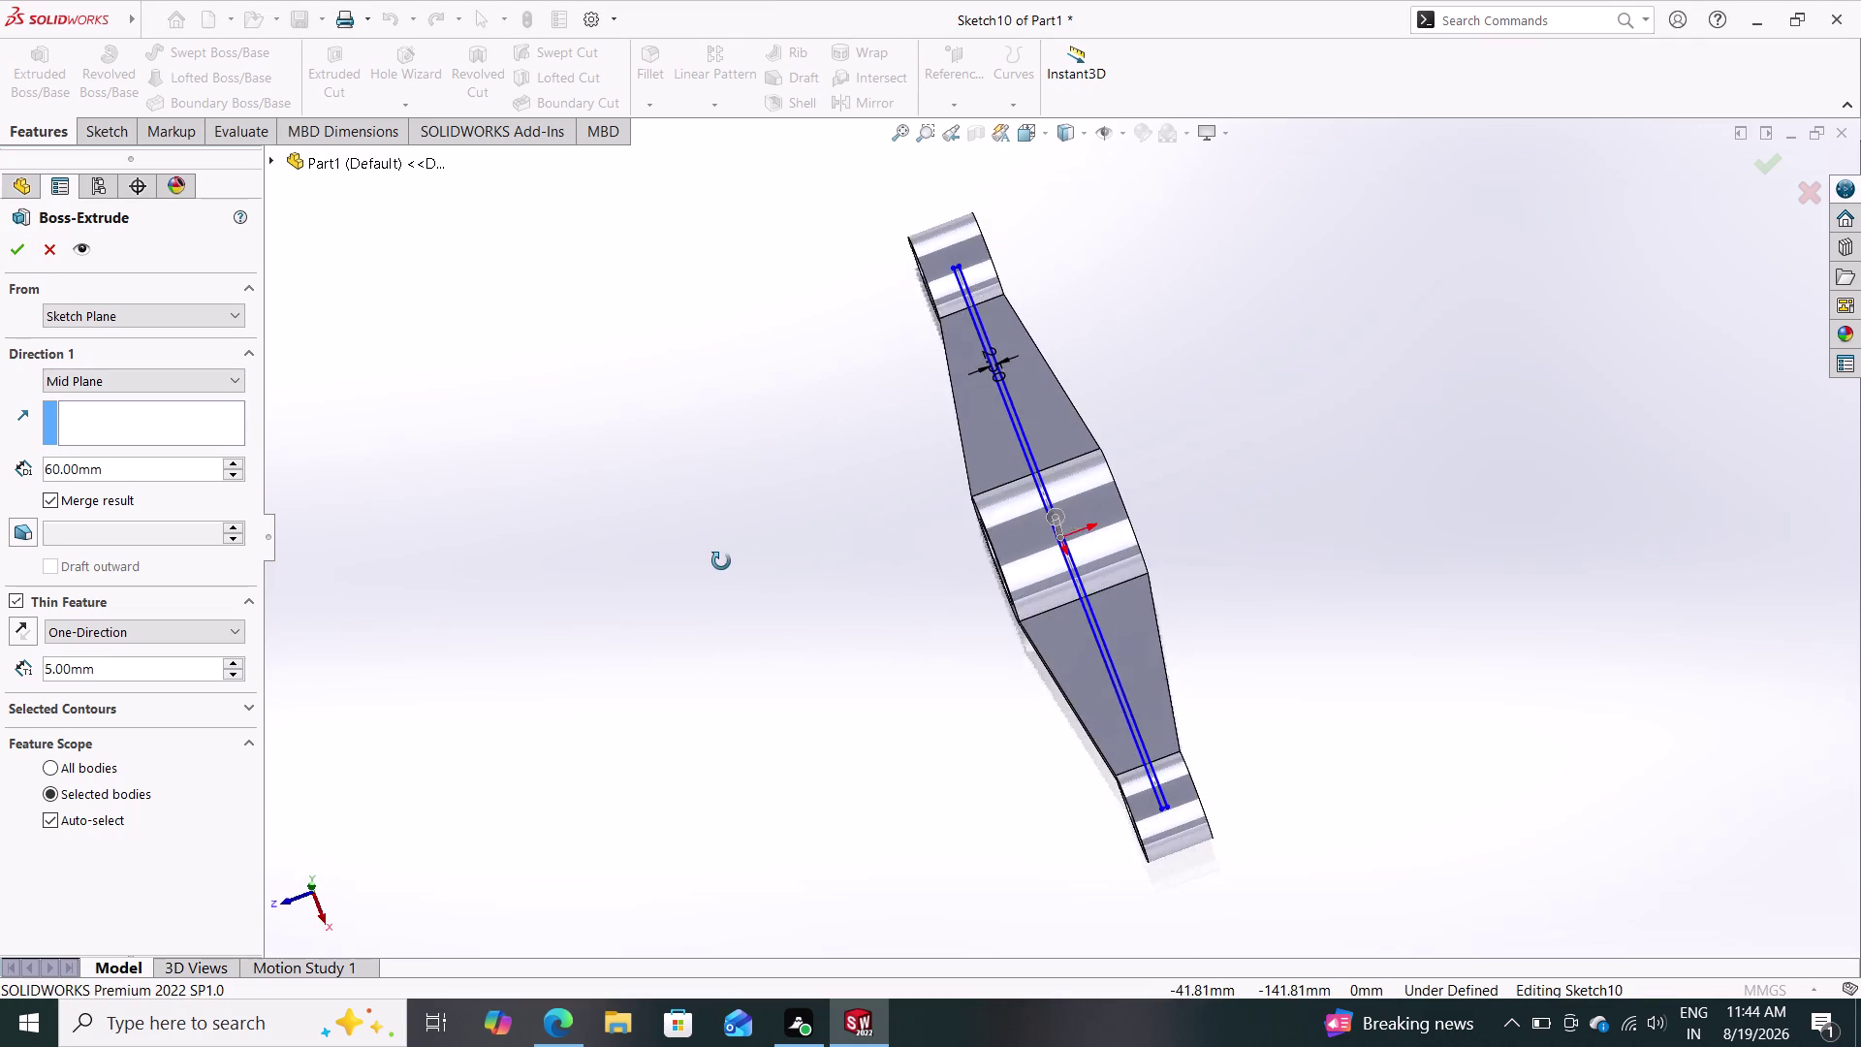
middle_drag(721, 564, 917, 461)
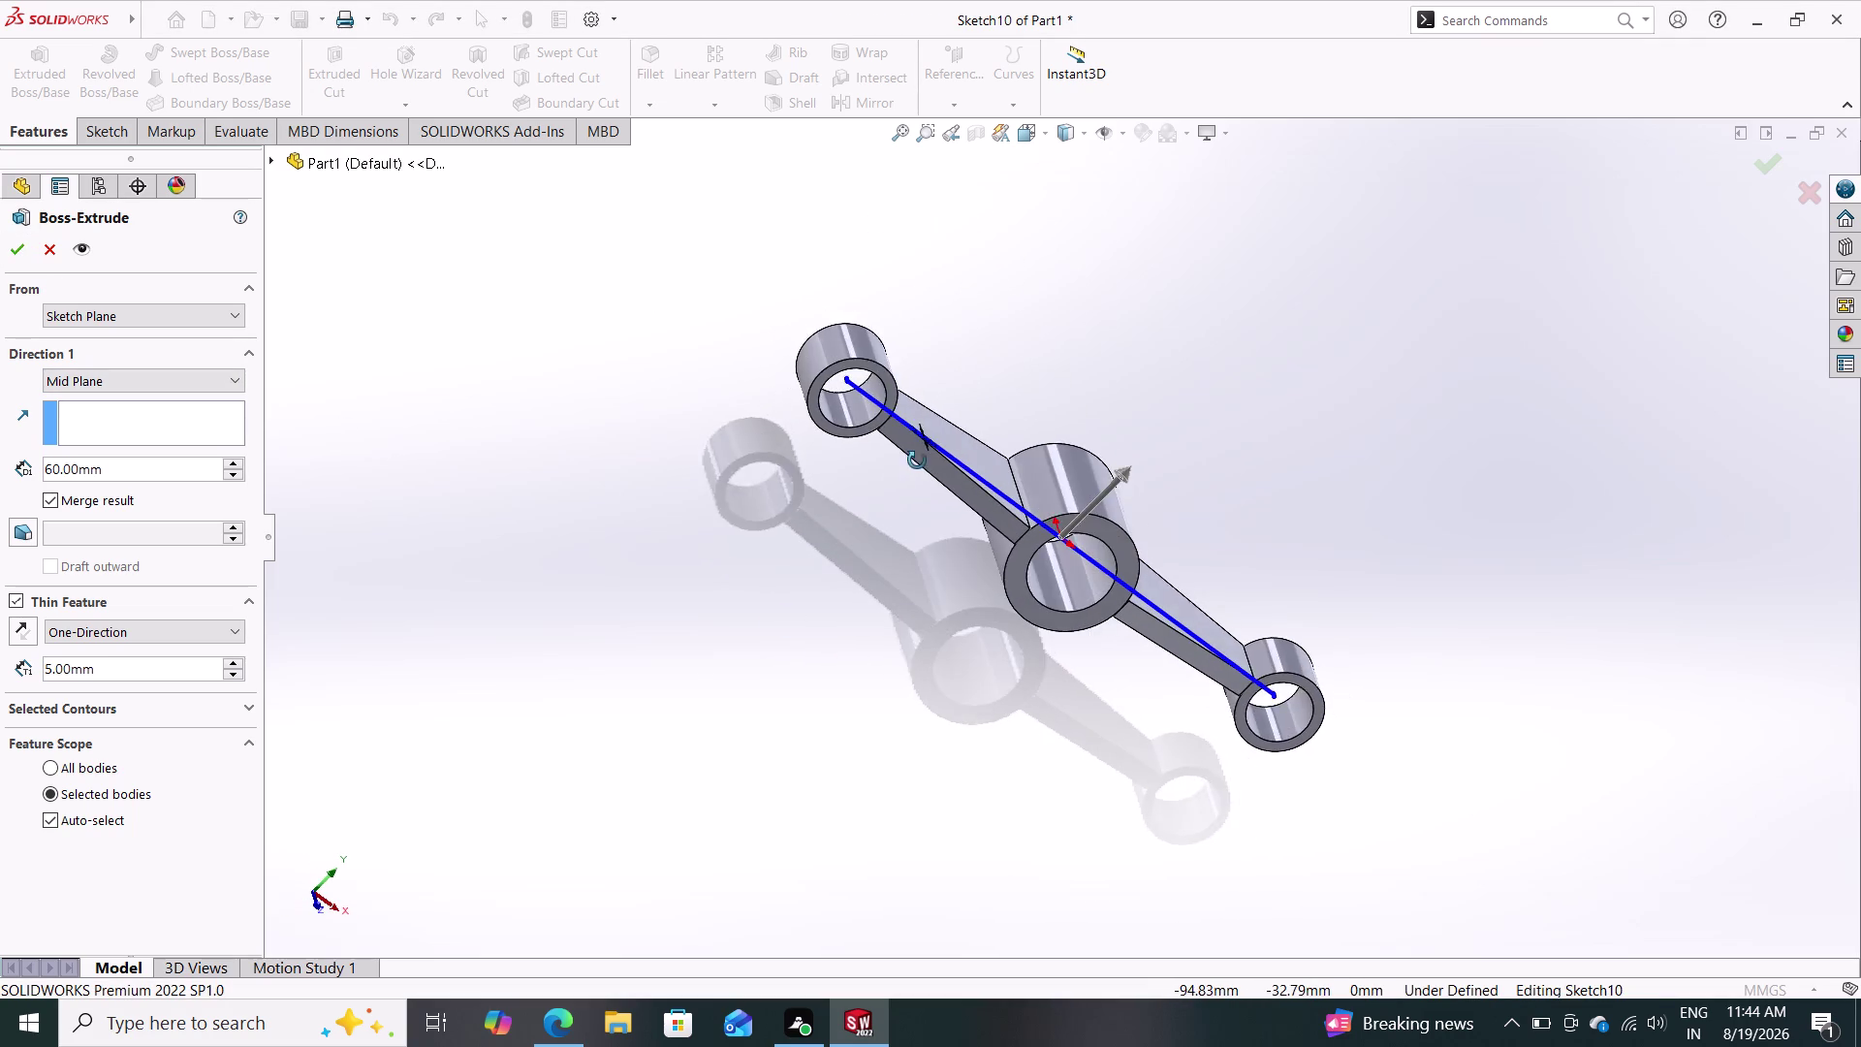
middle_drag(917, 461, 800, 792)
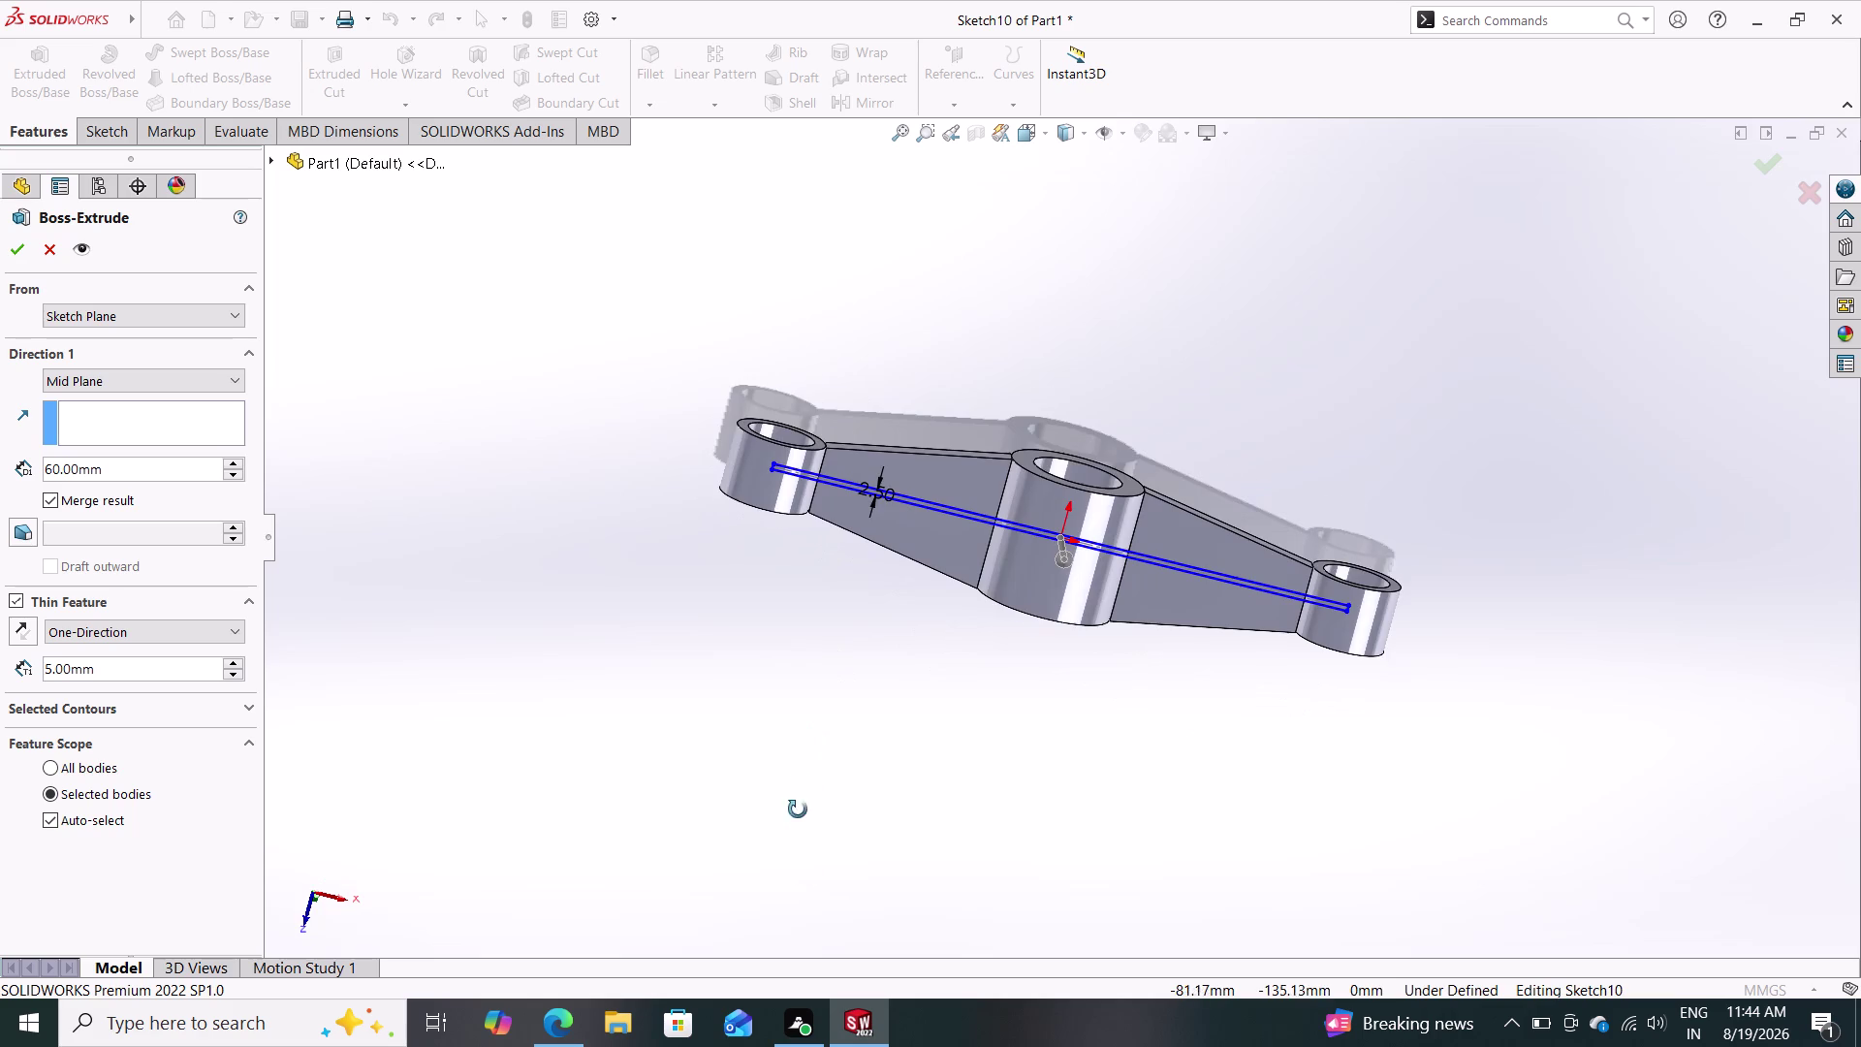
middle_drag(799, 792, 815, 753)
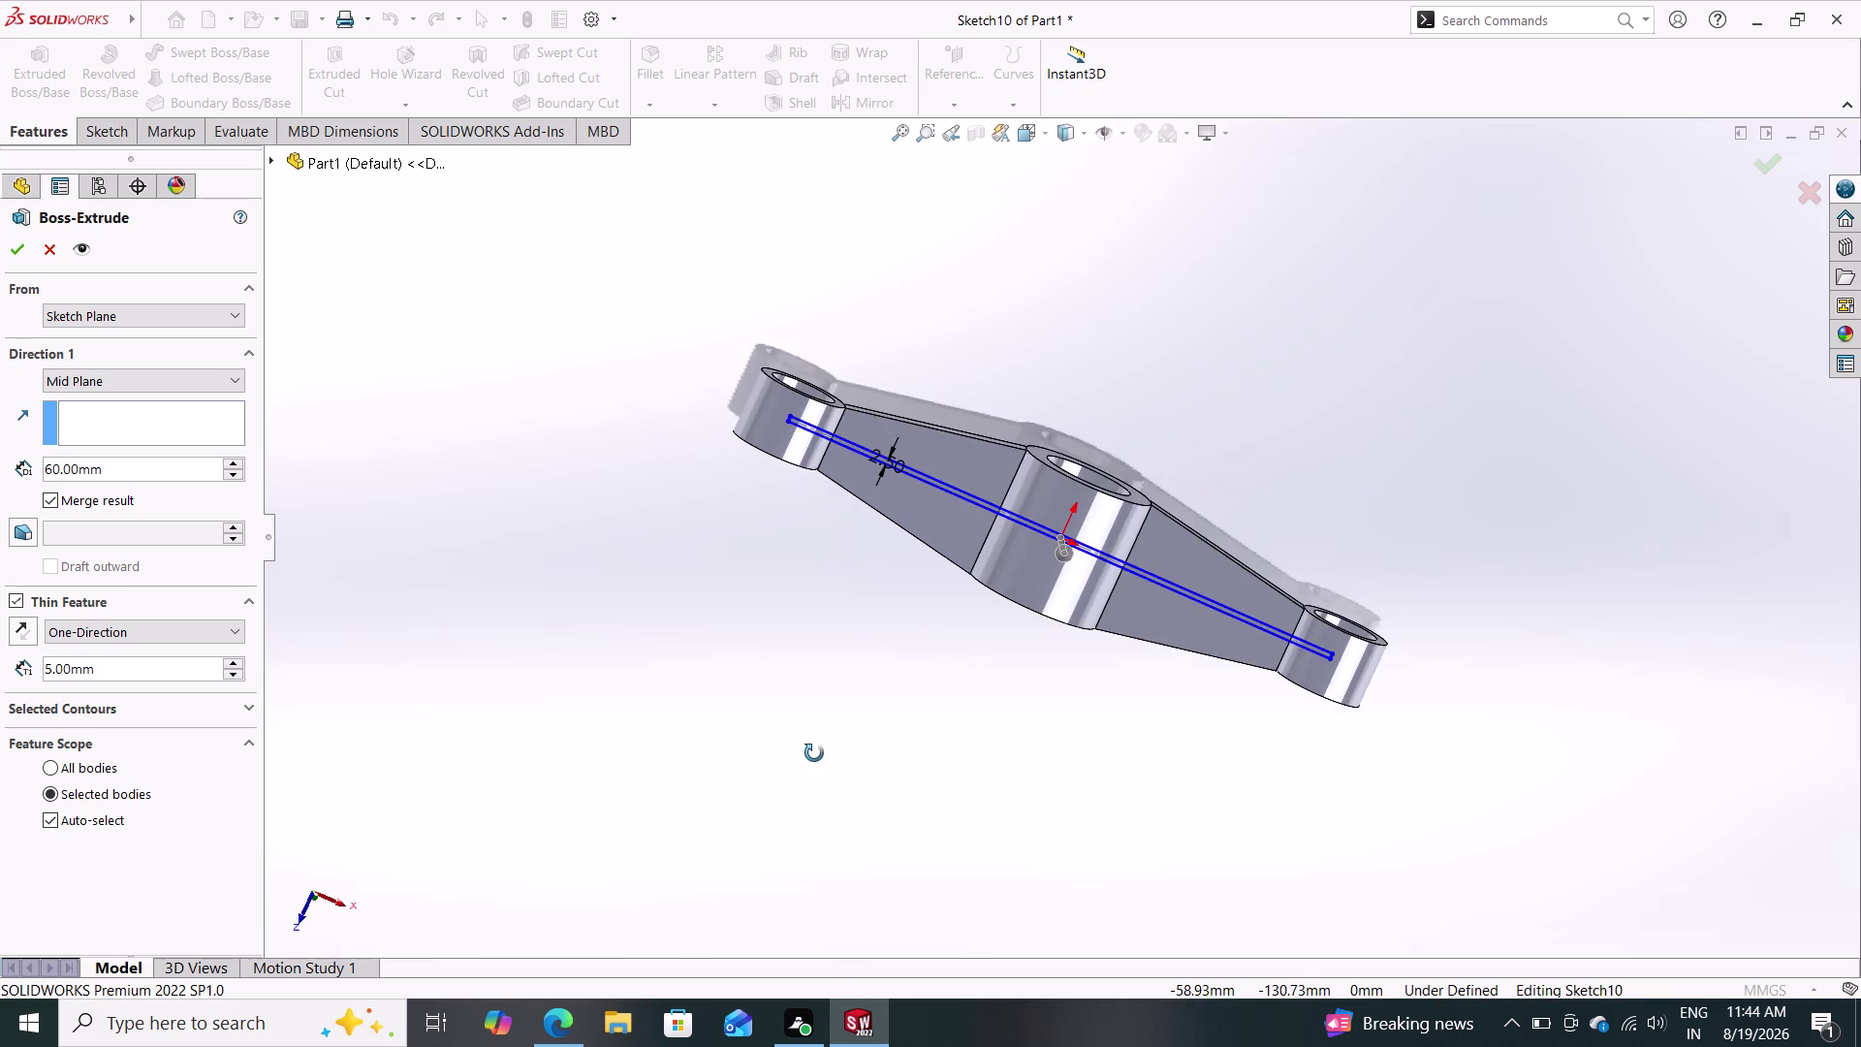
middle_drag(814, 753, 878, 396)
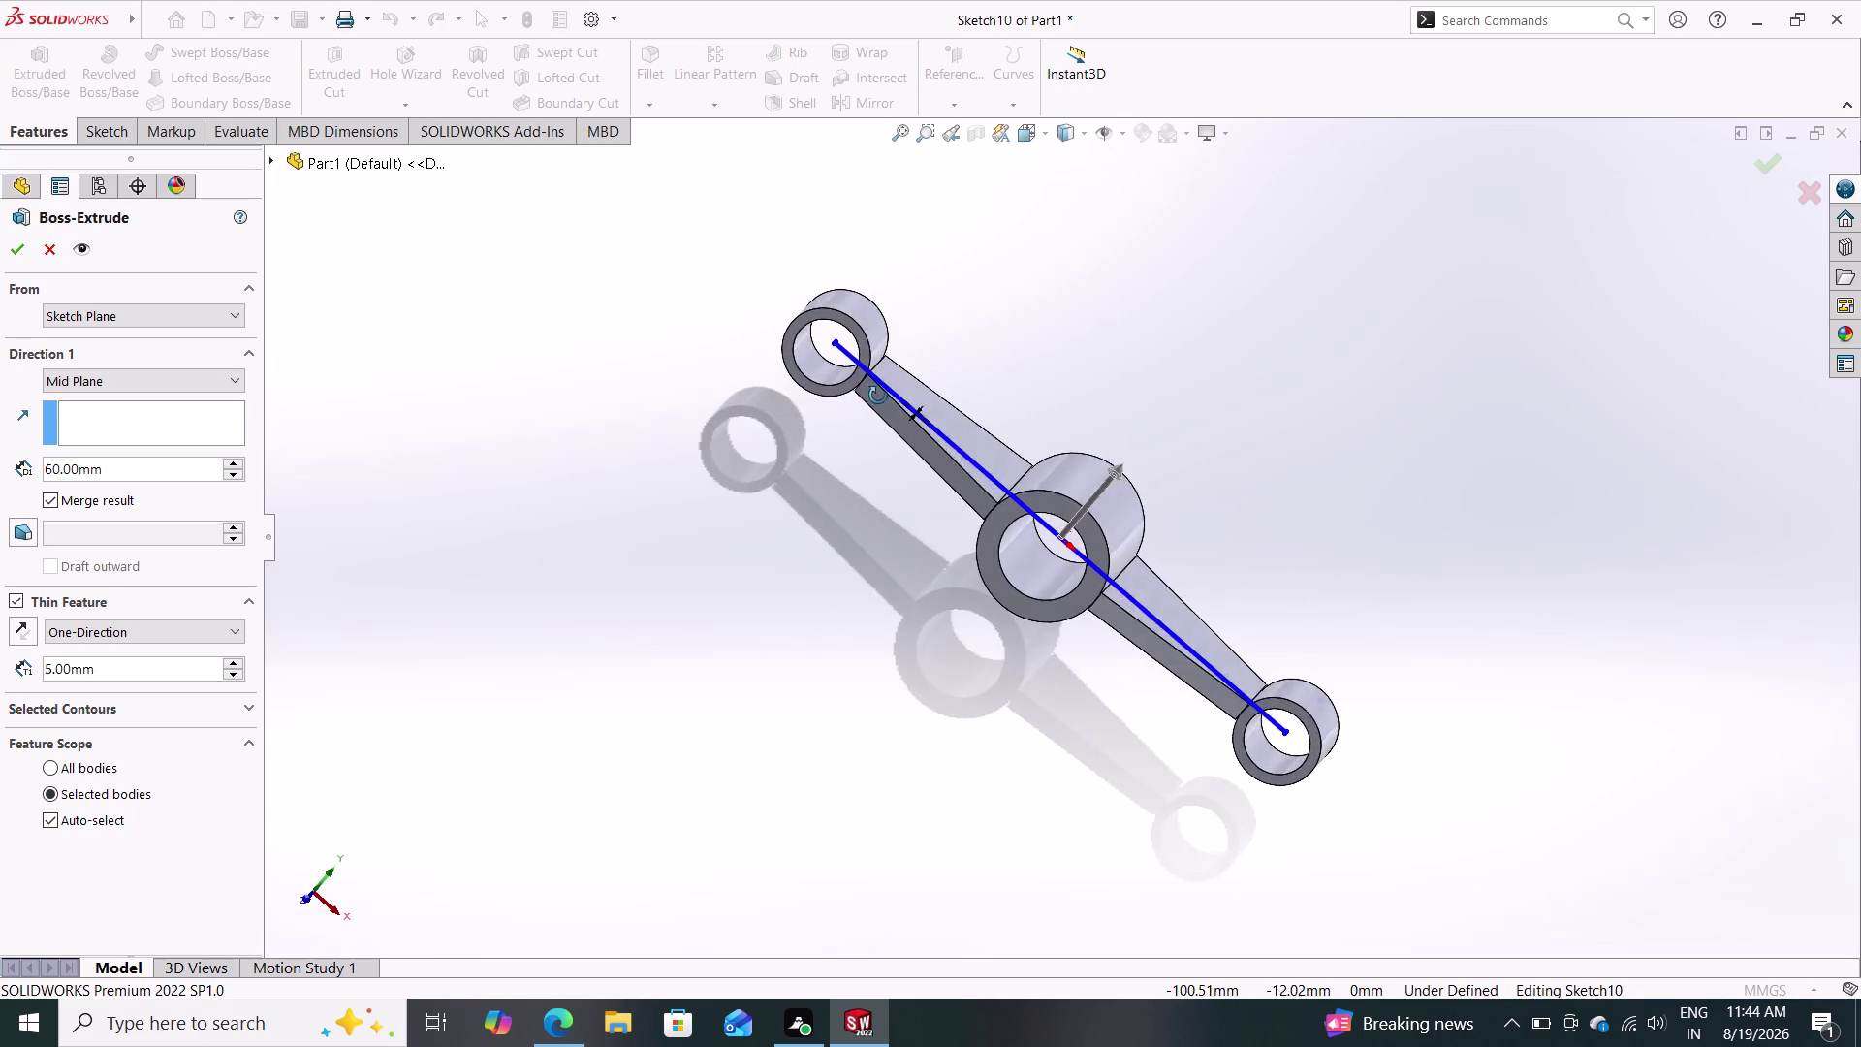
middle_drag(878, 396, 809, 482)
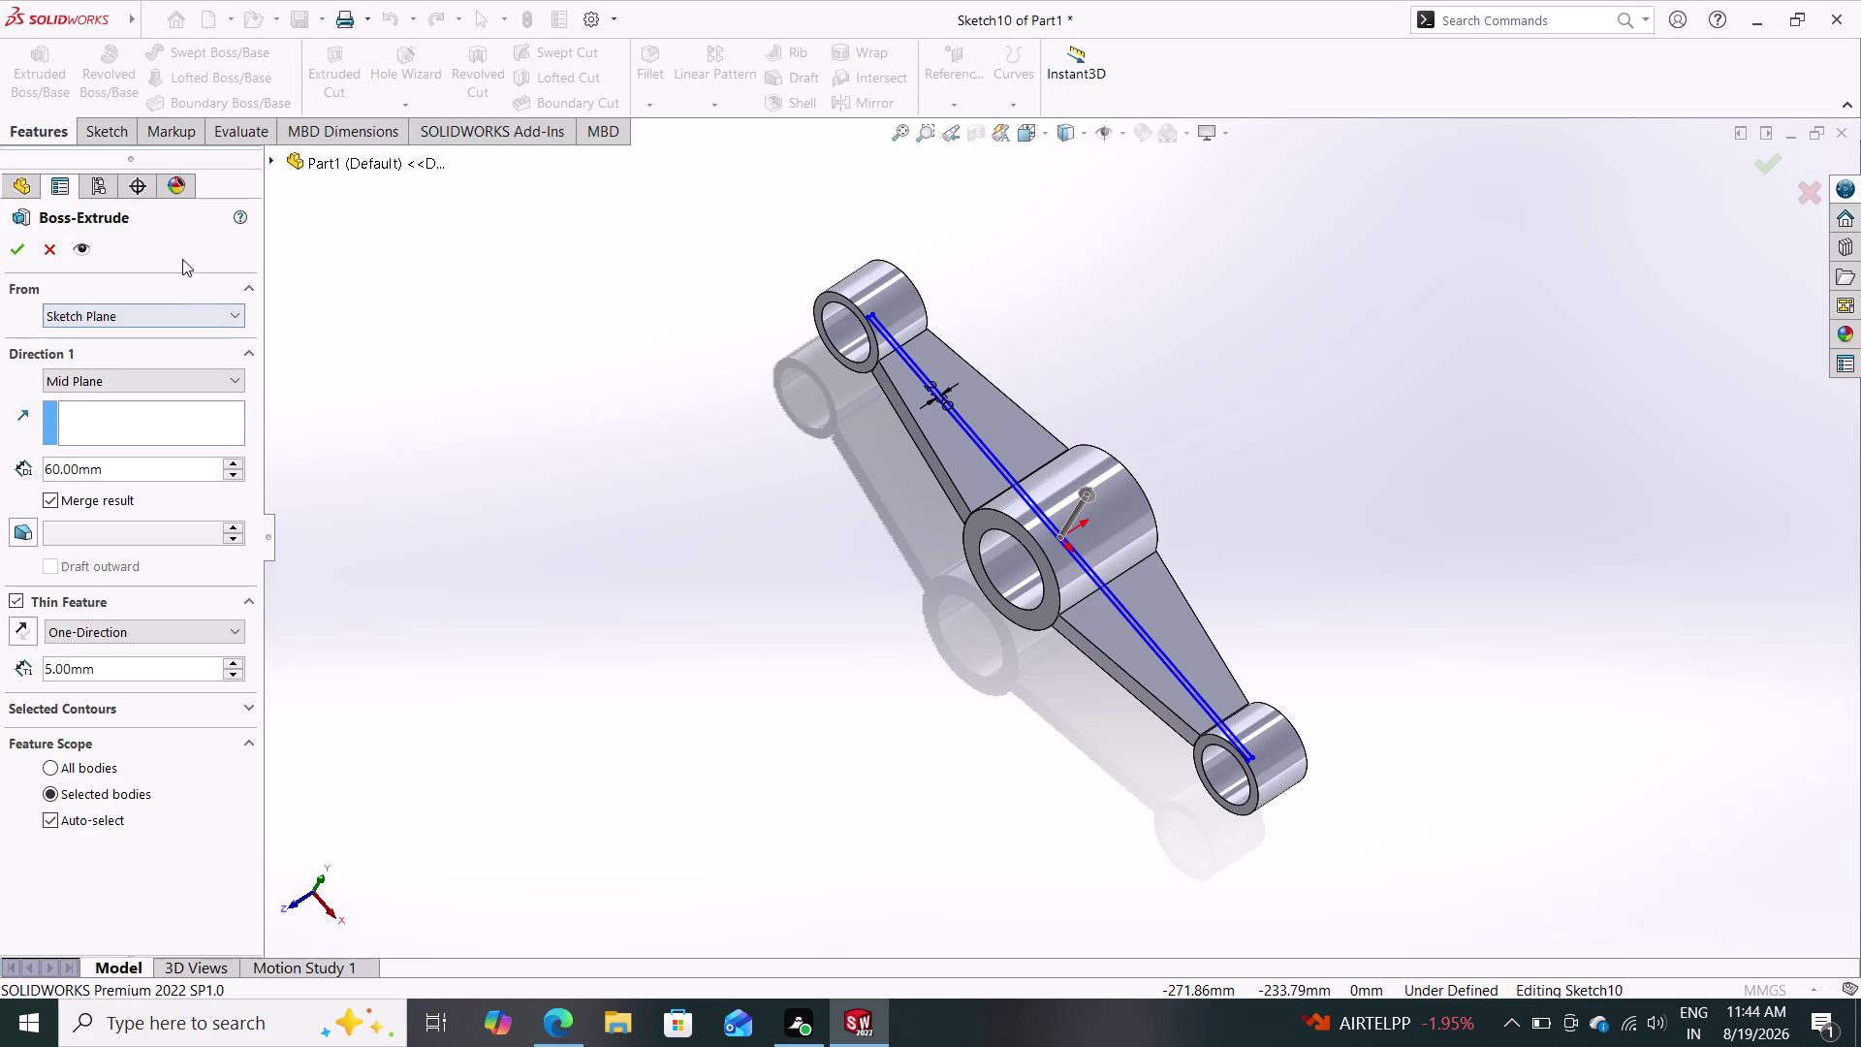
click(6, 262)
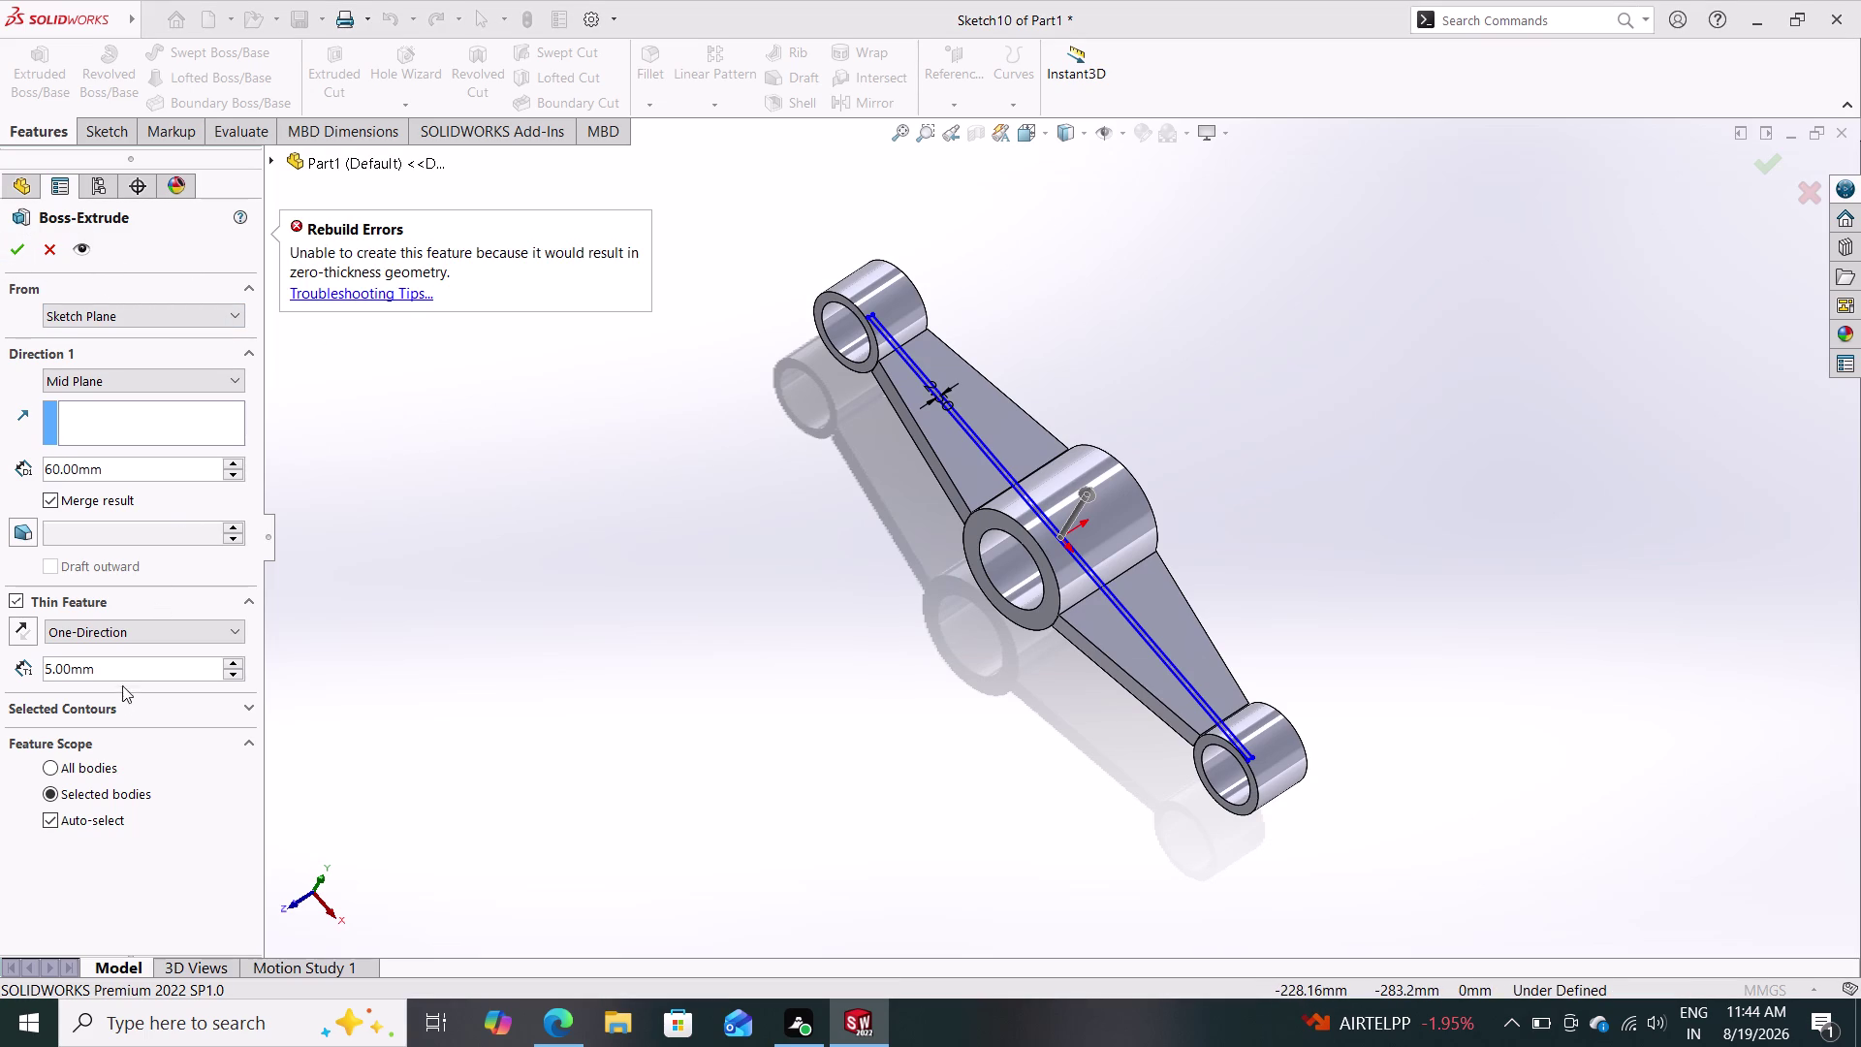
Switch the thin wall to Mid-Plane, enter 2.5 mm, and decline the global variable prompt.
click(155, 631)
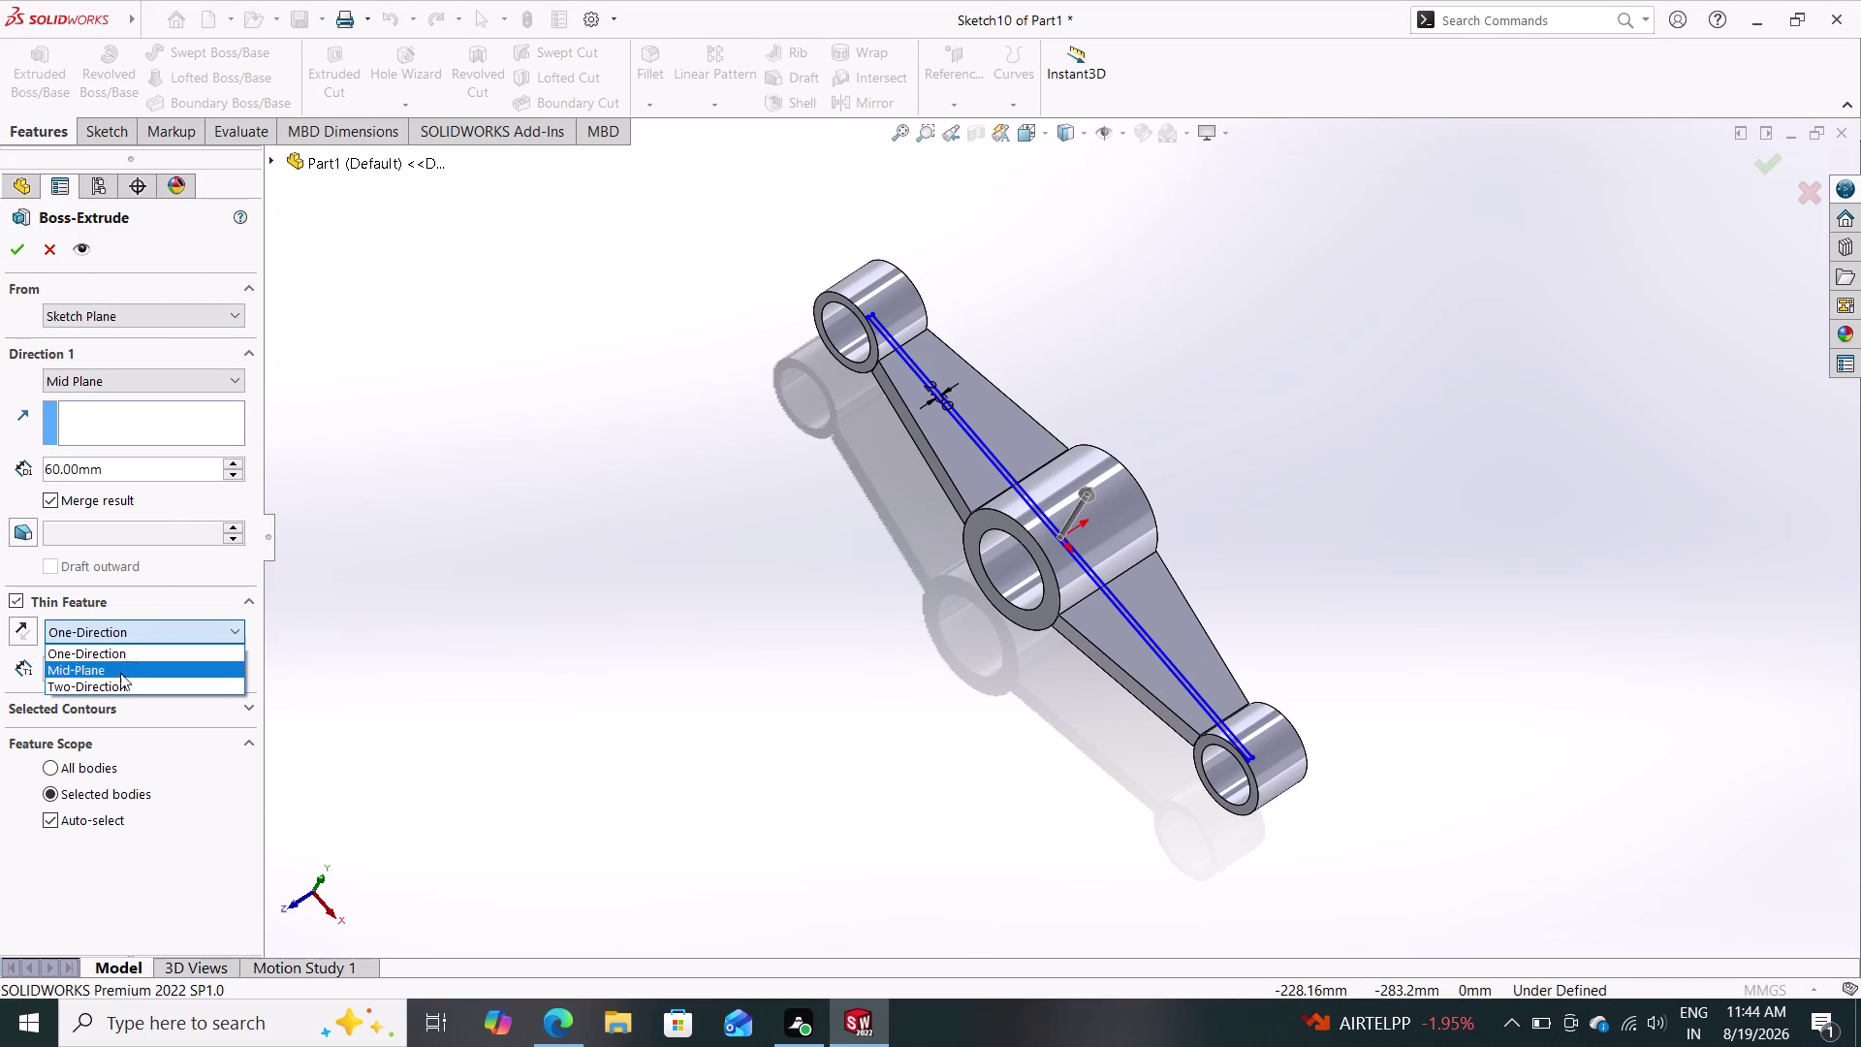
click(115, 668)
drag(120, 668, 0, 650)
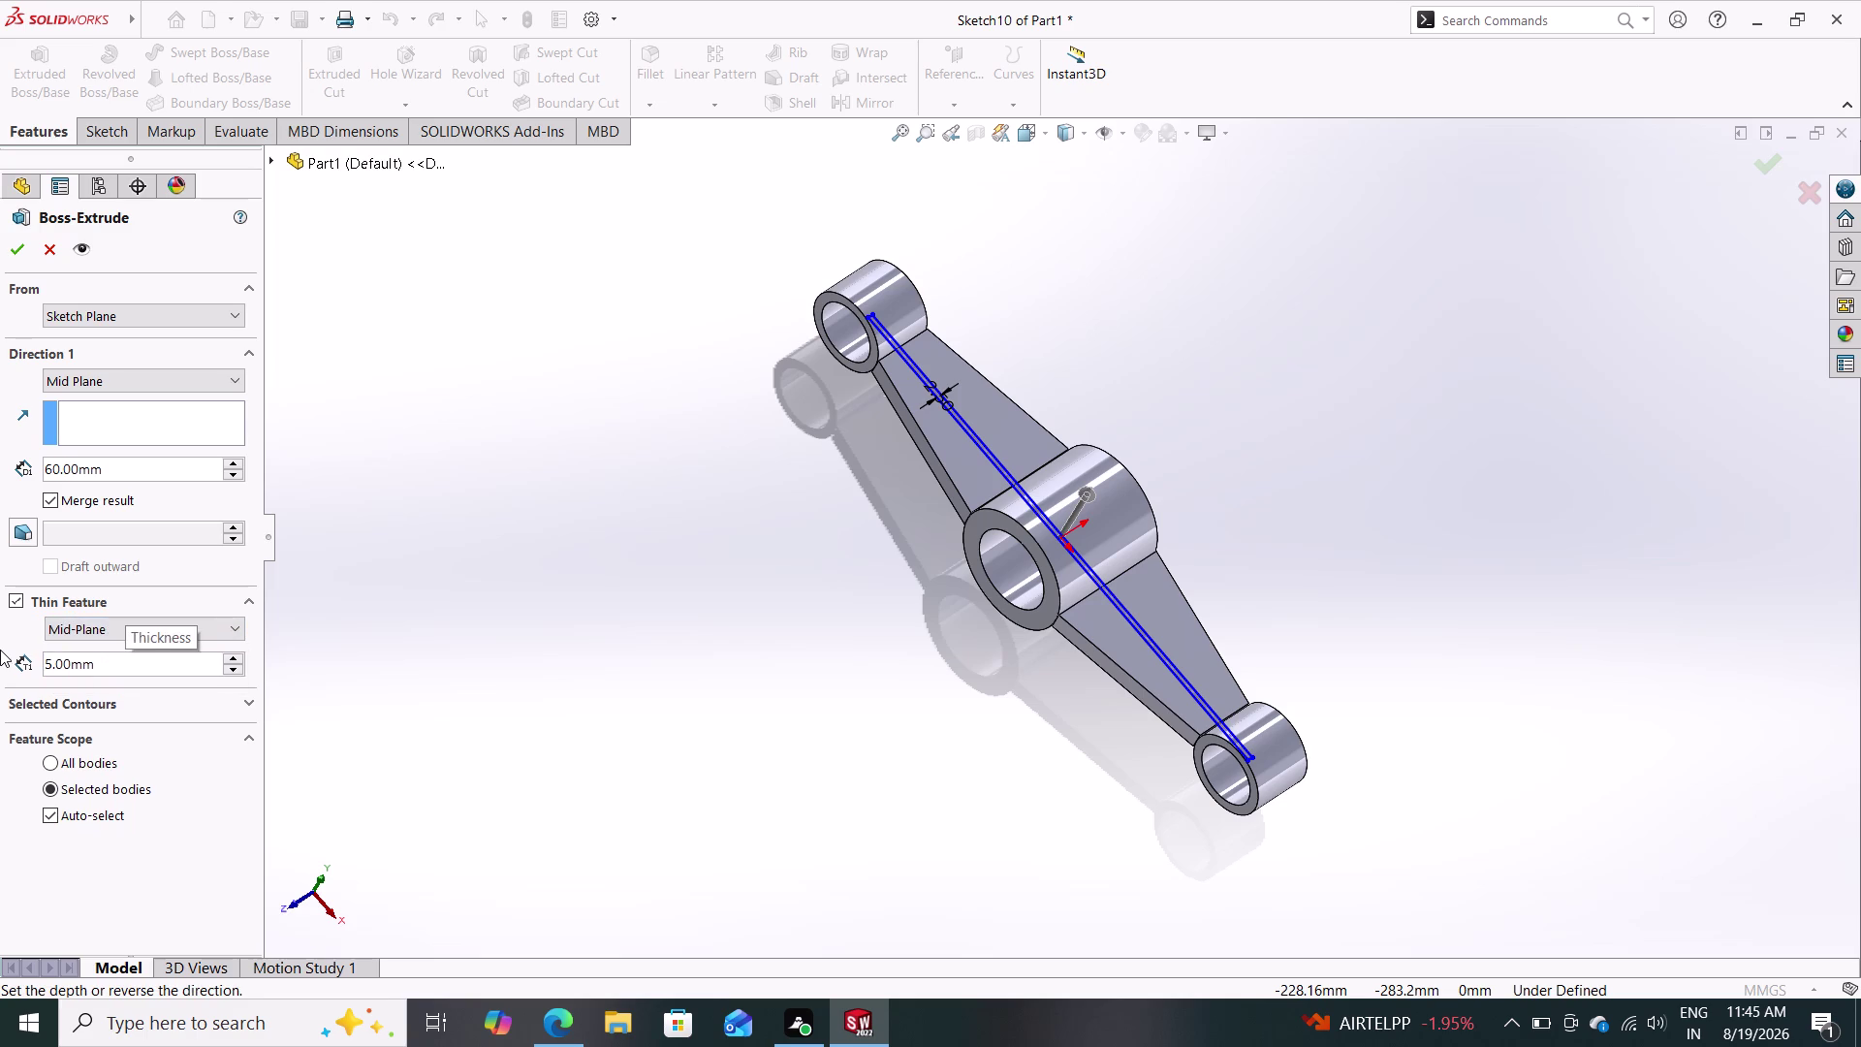
drag(0, 649, 0, 651)
click(0, 650)
text(2.5)
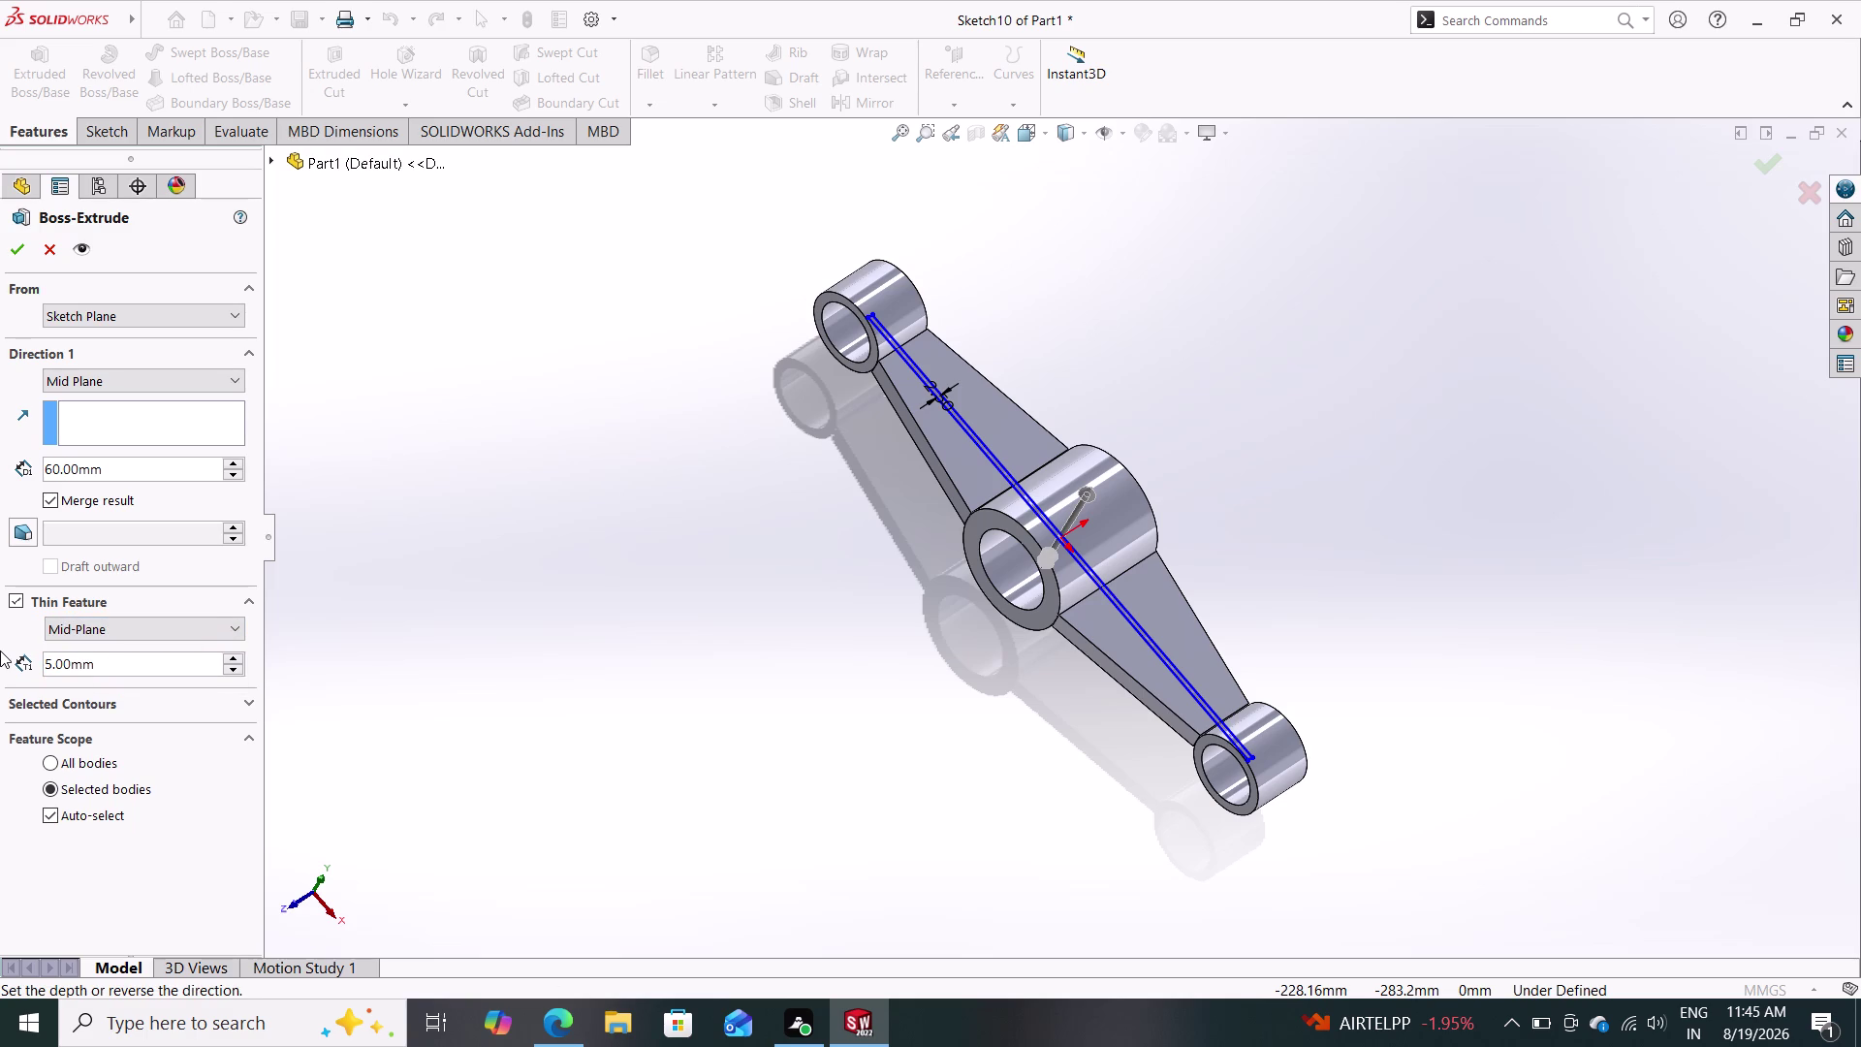
key(Return)
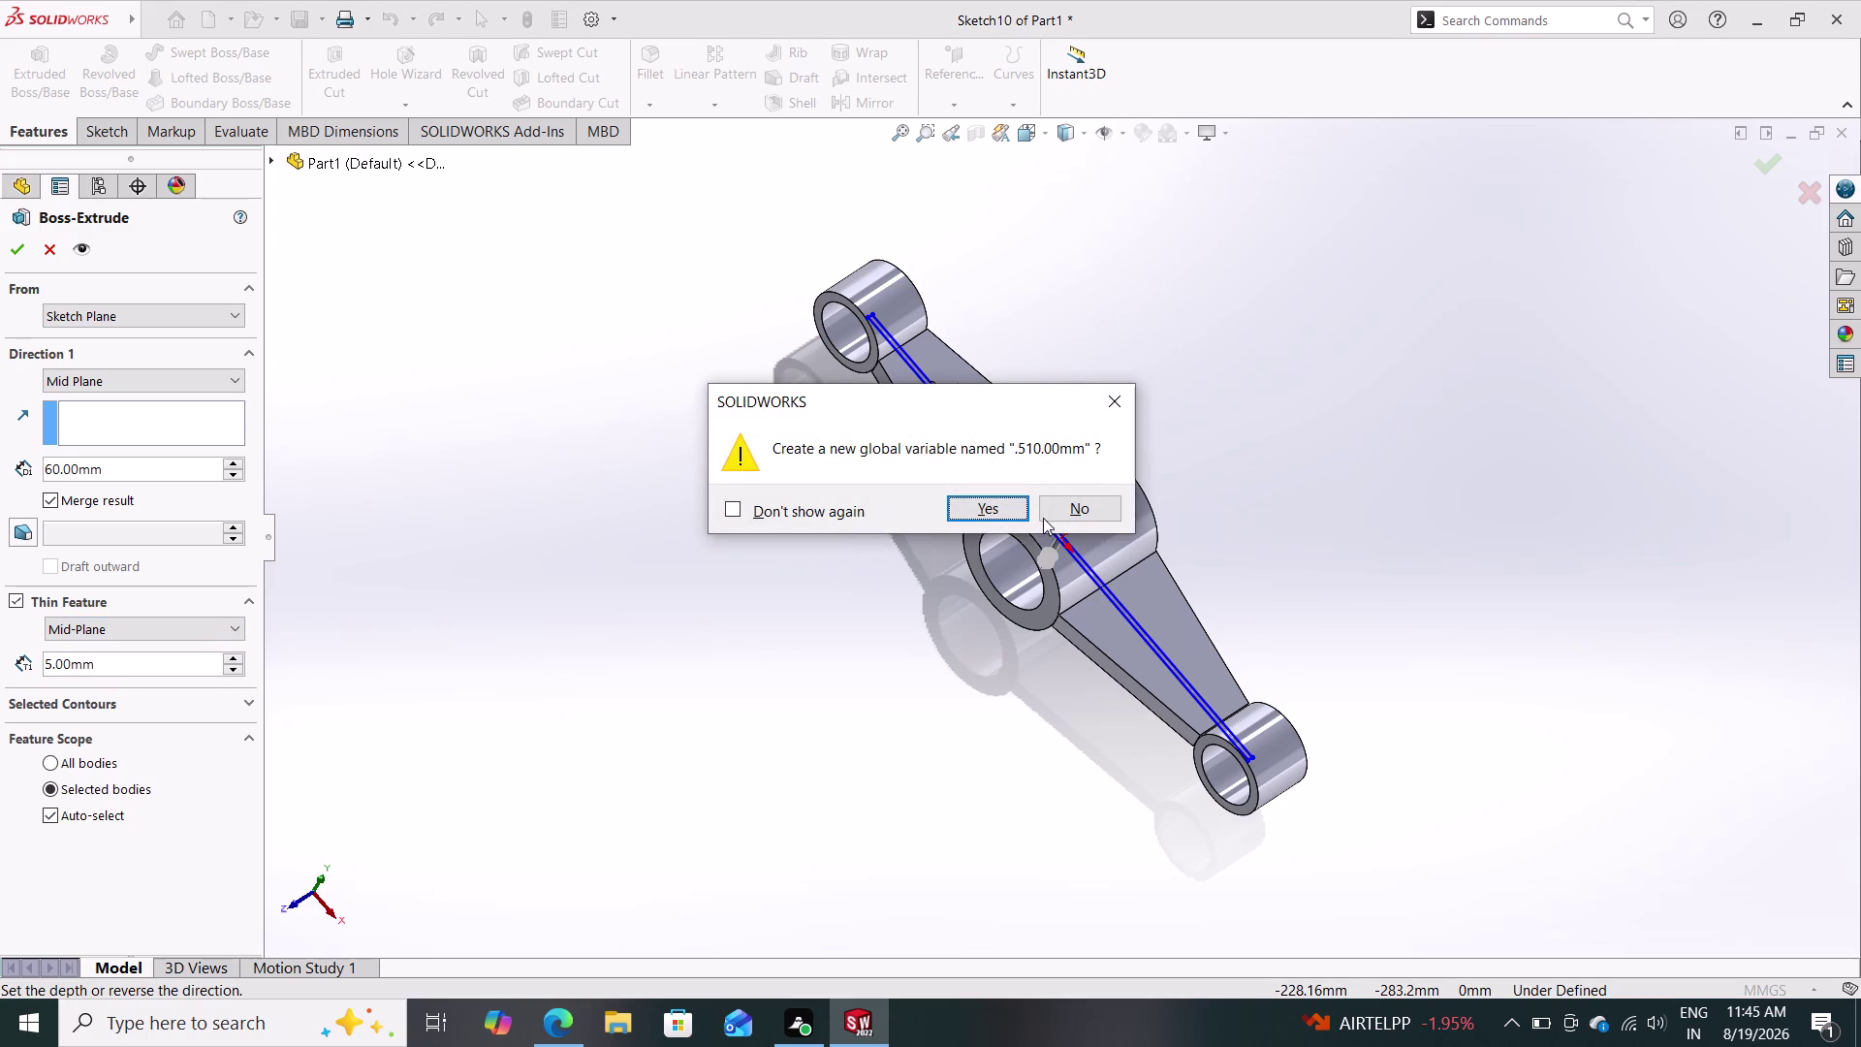
click(1062, 503)
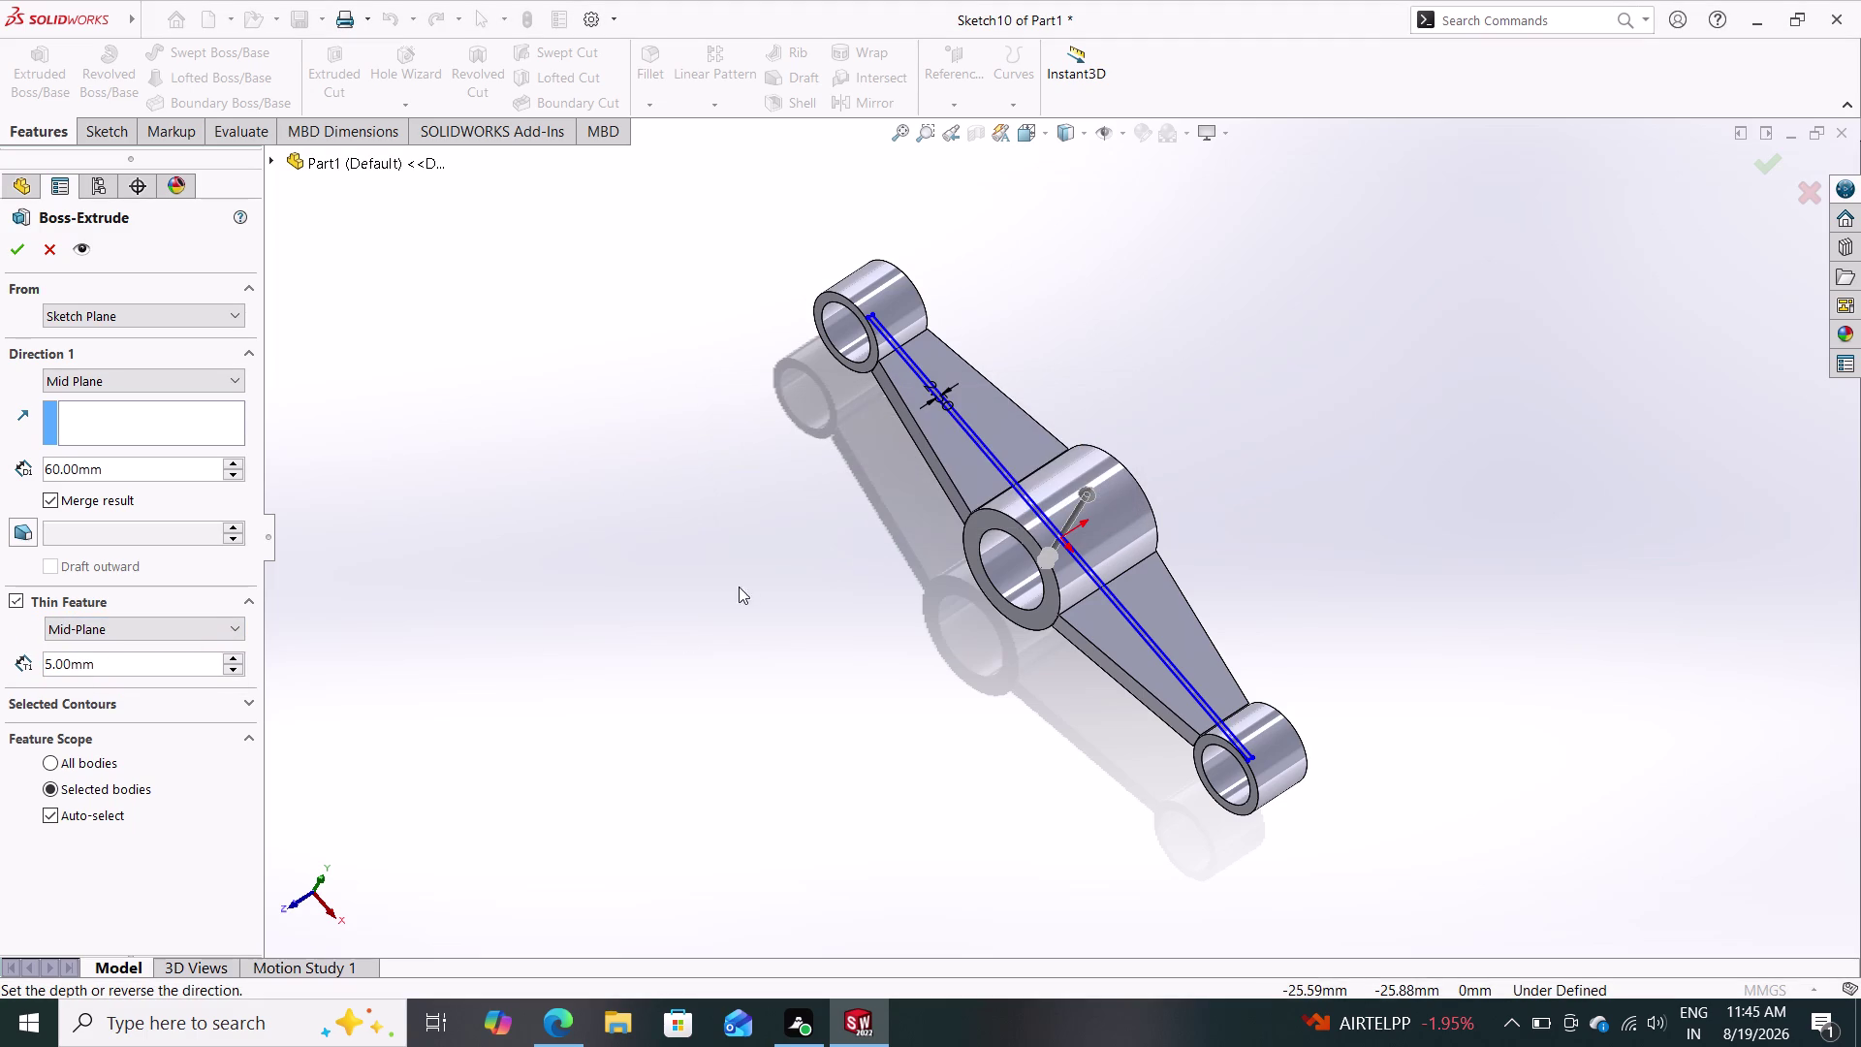
Re-enter 2.50 mm as the mid-plane wall thickness and review the extrude settings.
drag(159, 652, 17, 684)
click(106, 649)
drag(107, 662, 0, 680)
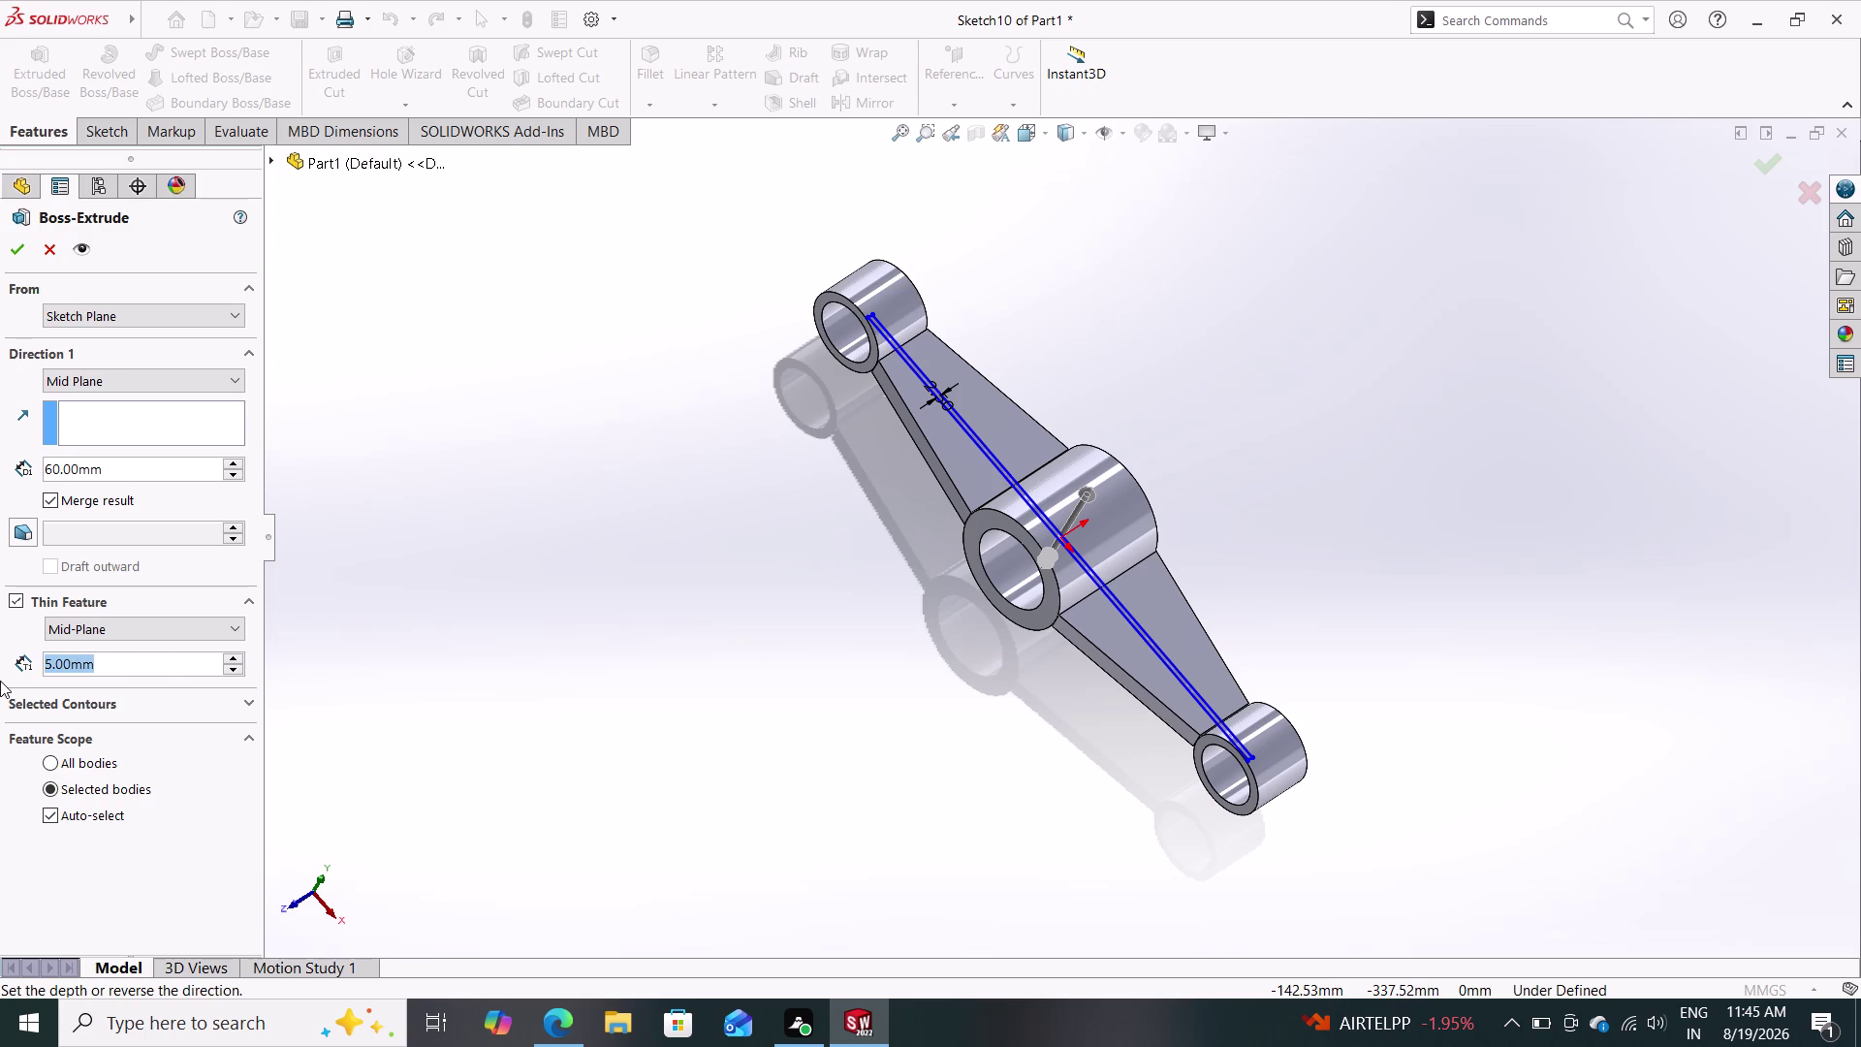
text(2.5)
key(Return)
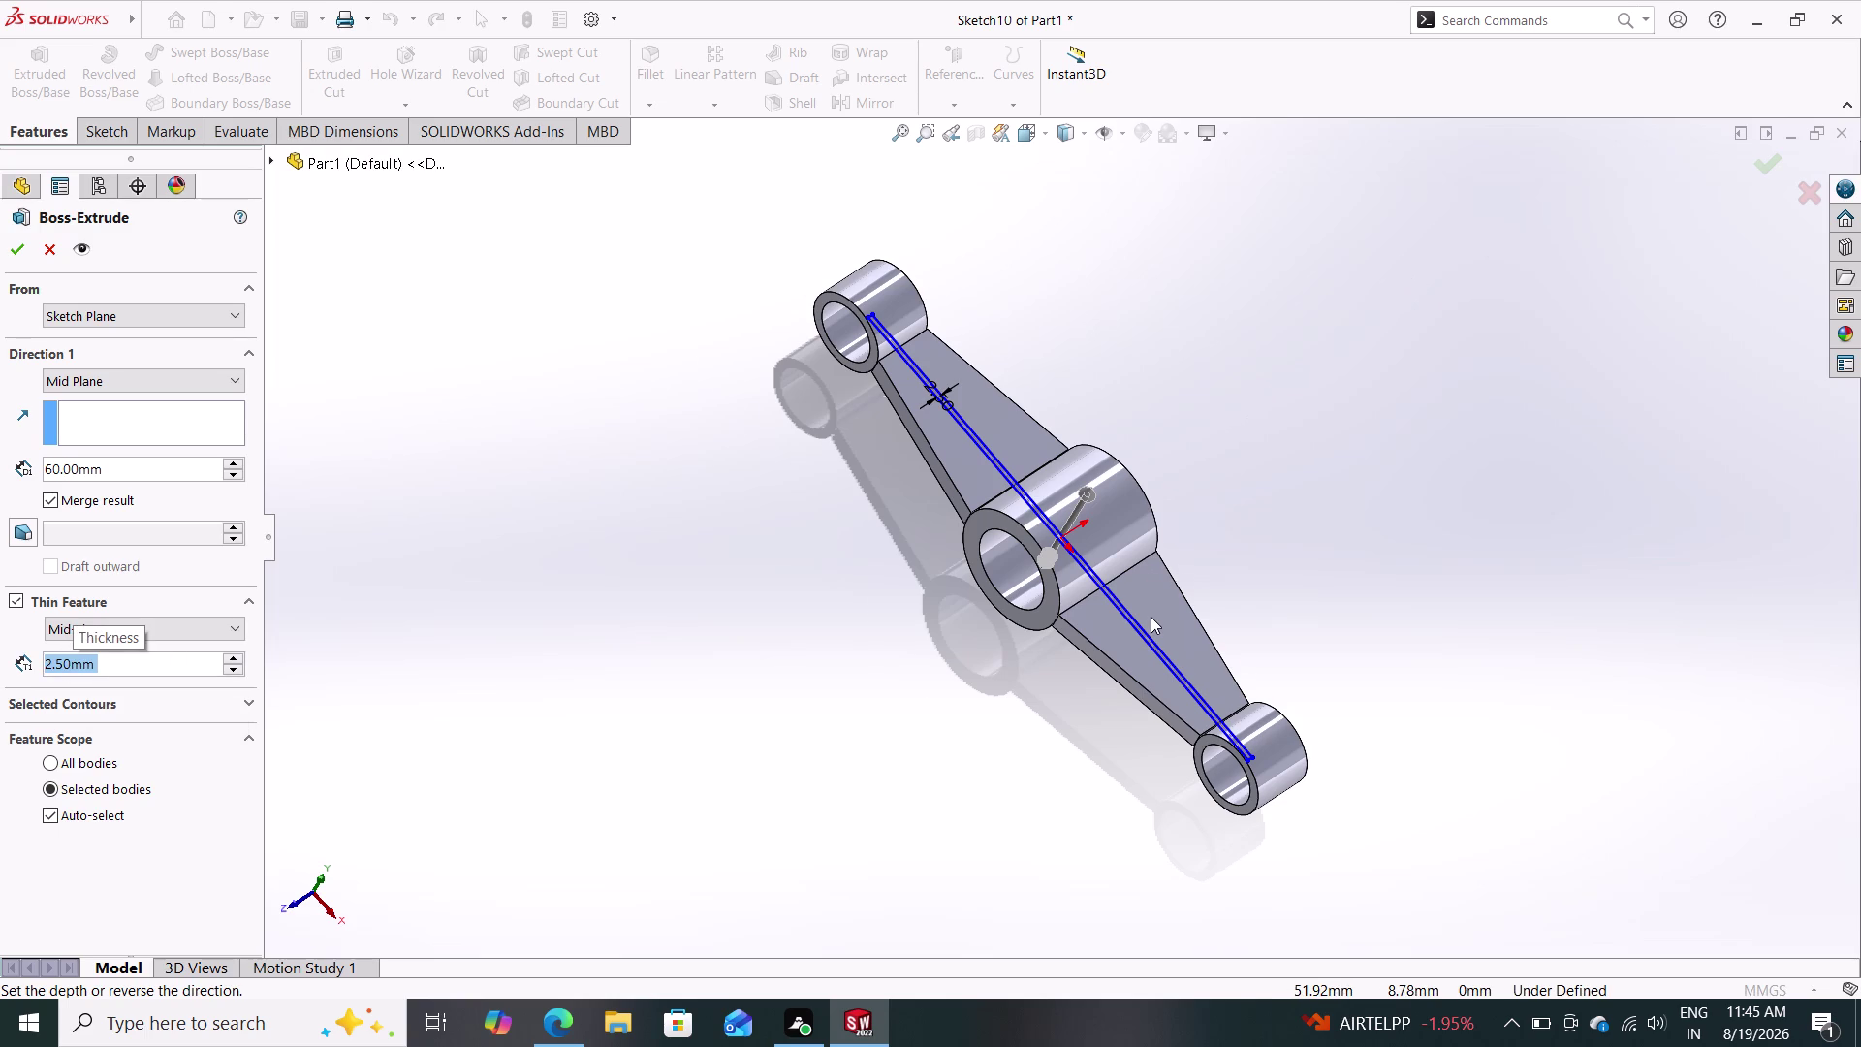
scroll(down, 3)
click(1101, 632)
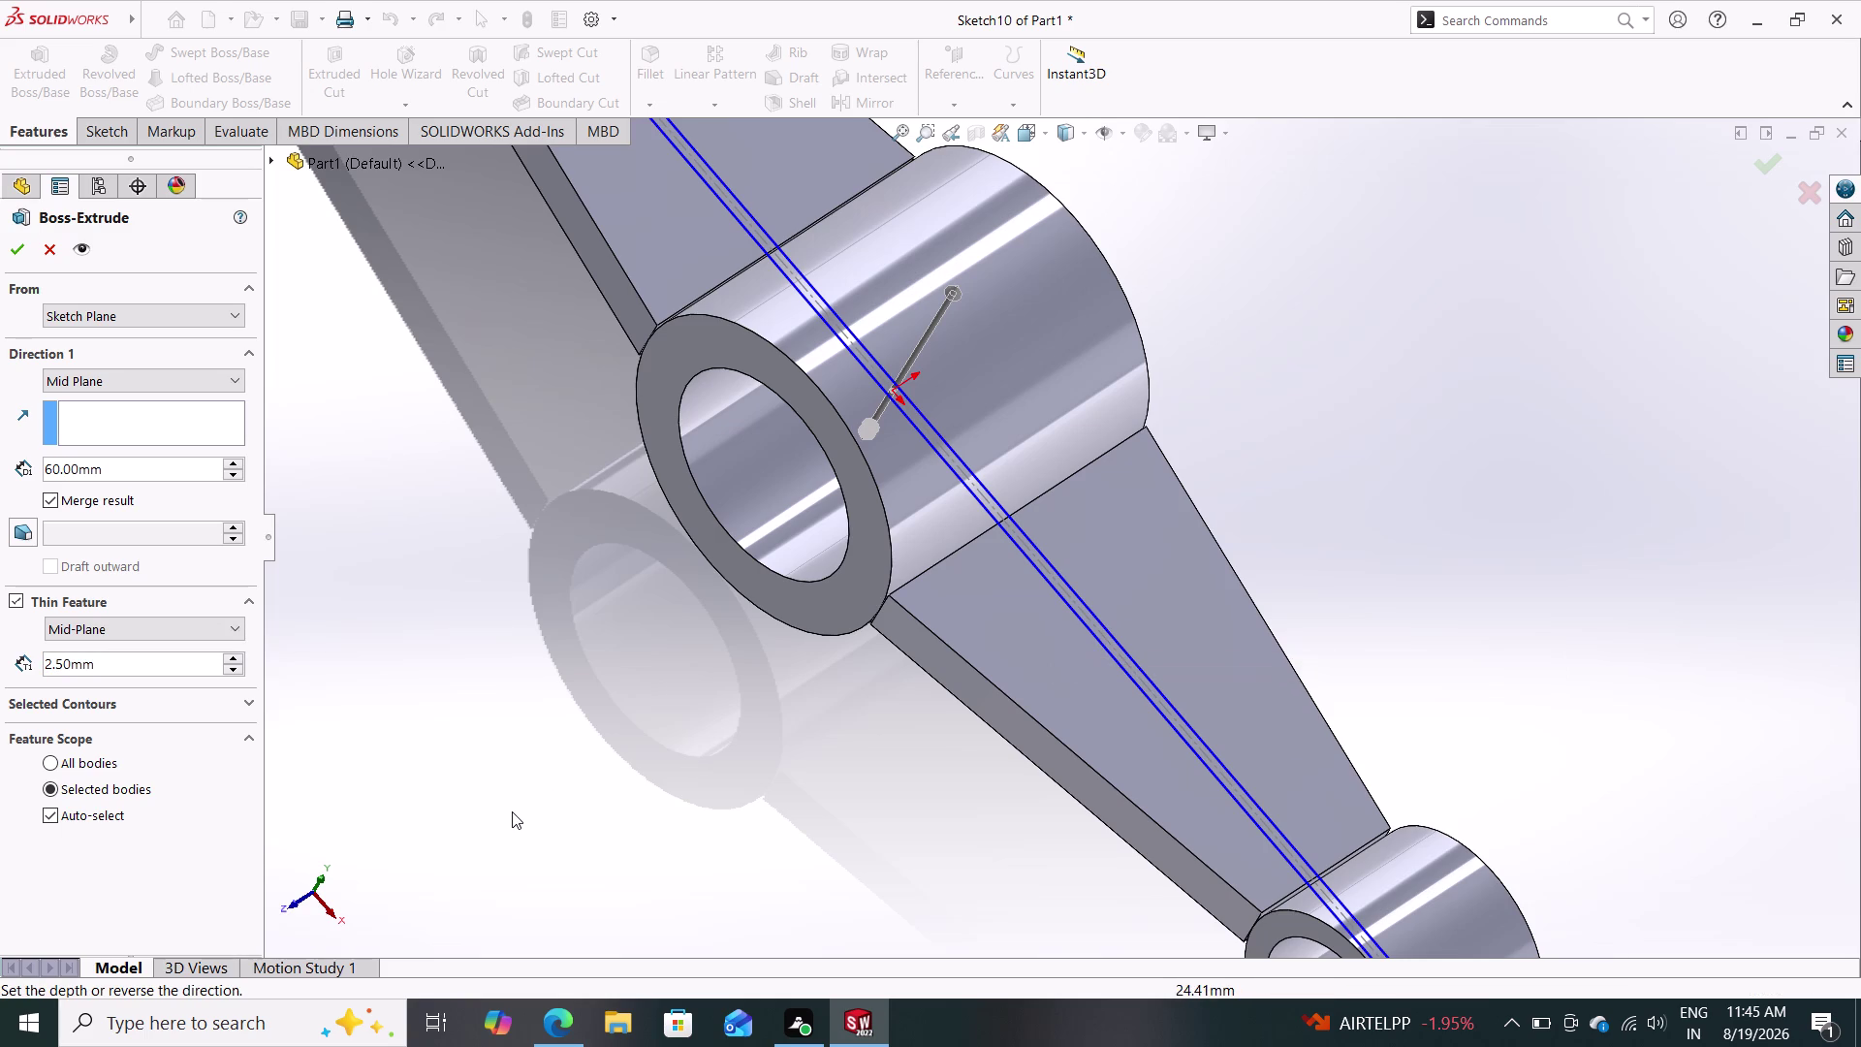
click(955, 463)
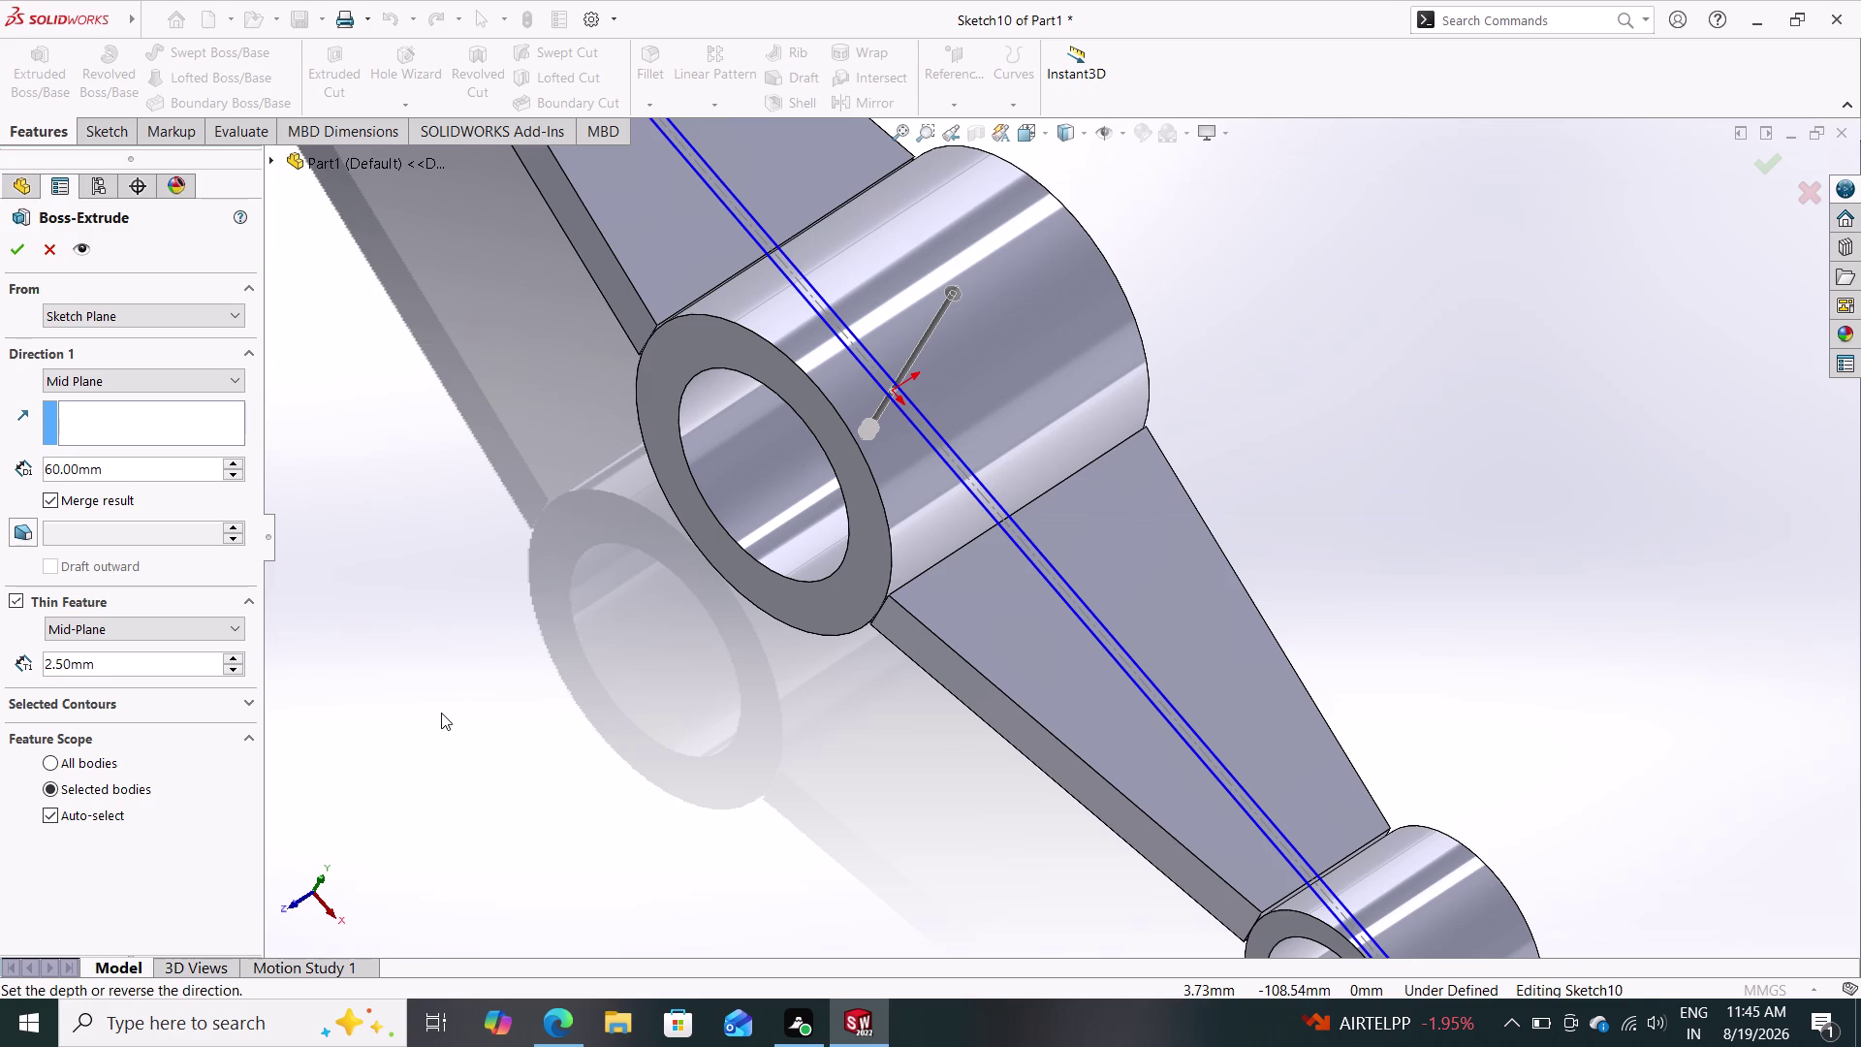
scroll(up, 3)
scroll(up, 3)
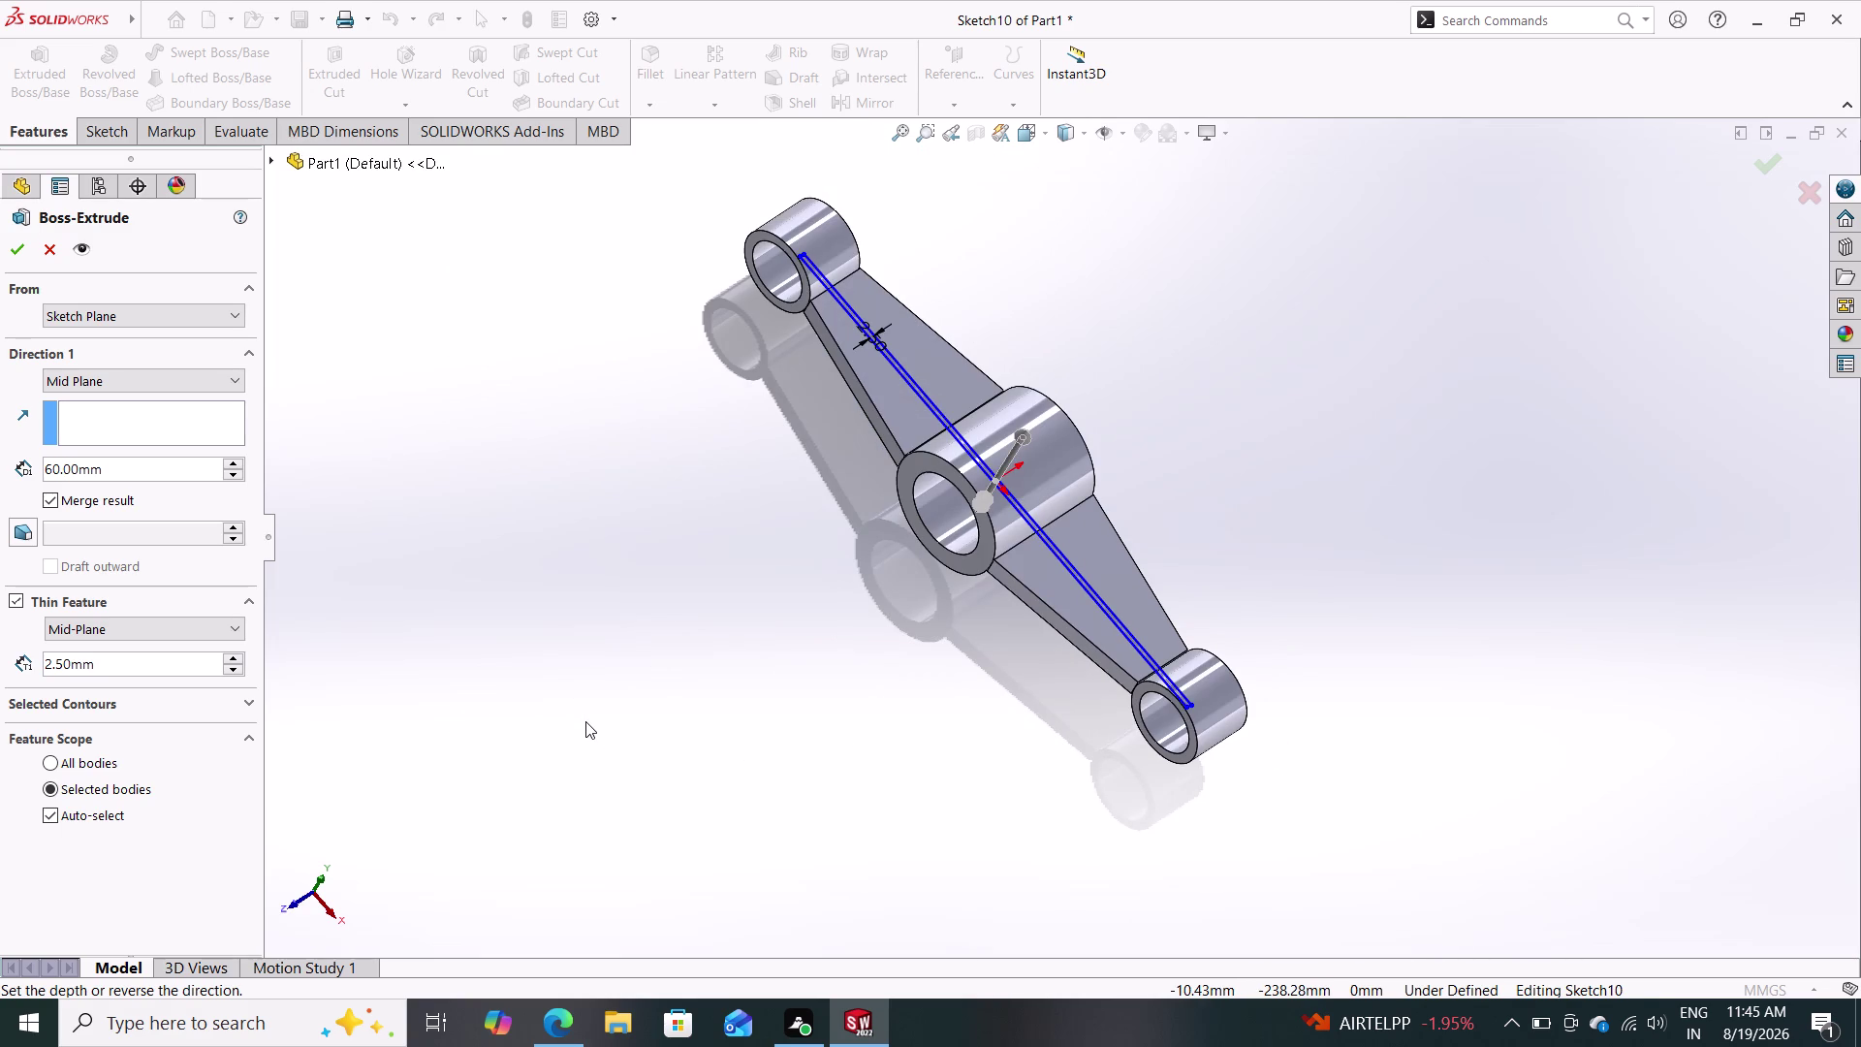
Orbit to check the thin-wall preview, then cancel Boss-Extrude to return to Sketch10.
middle_drag(605, 660, 644, 715)
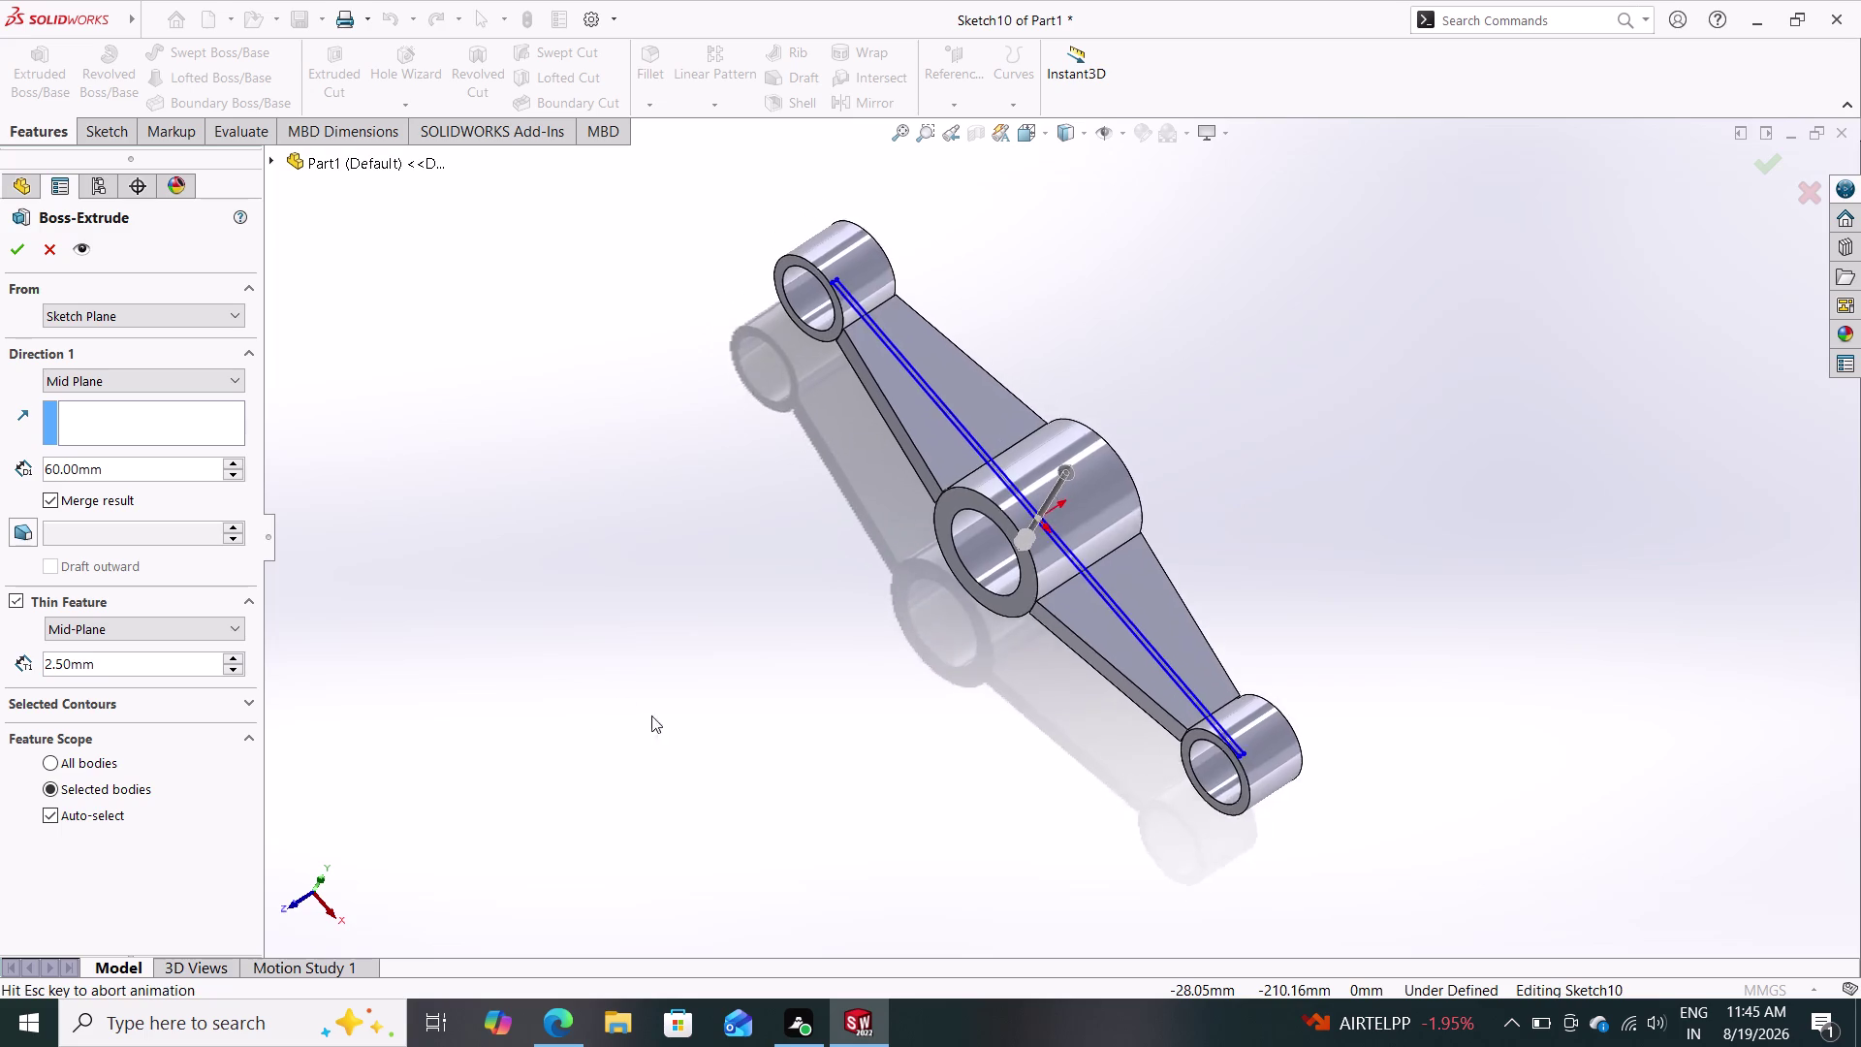
middle_drag(644, 715, 691, 677)
middle_drag(717, 603, 829, 489)
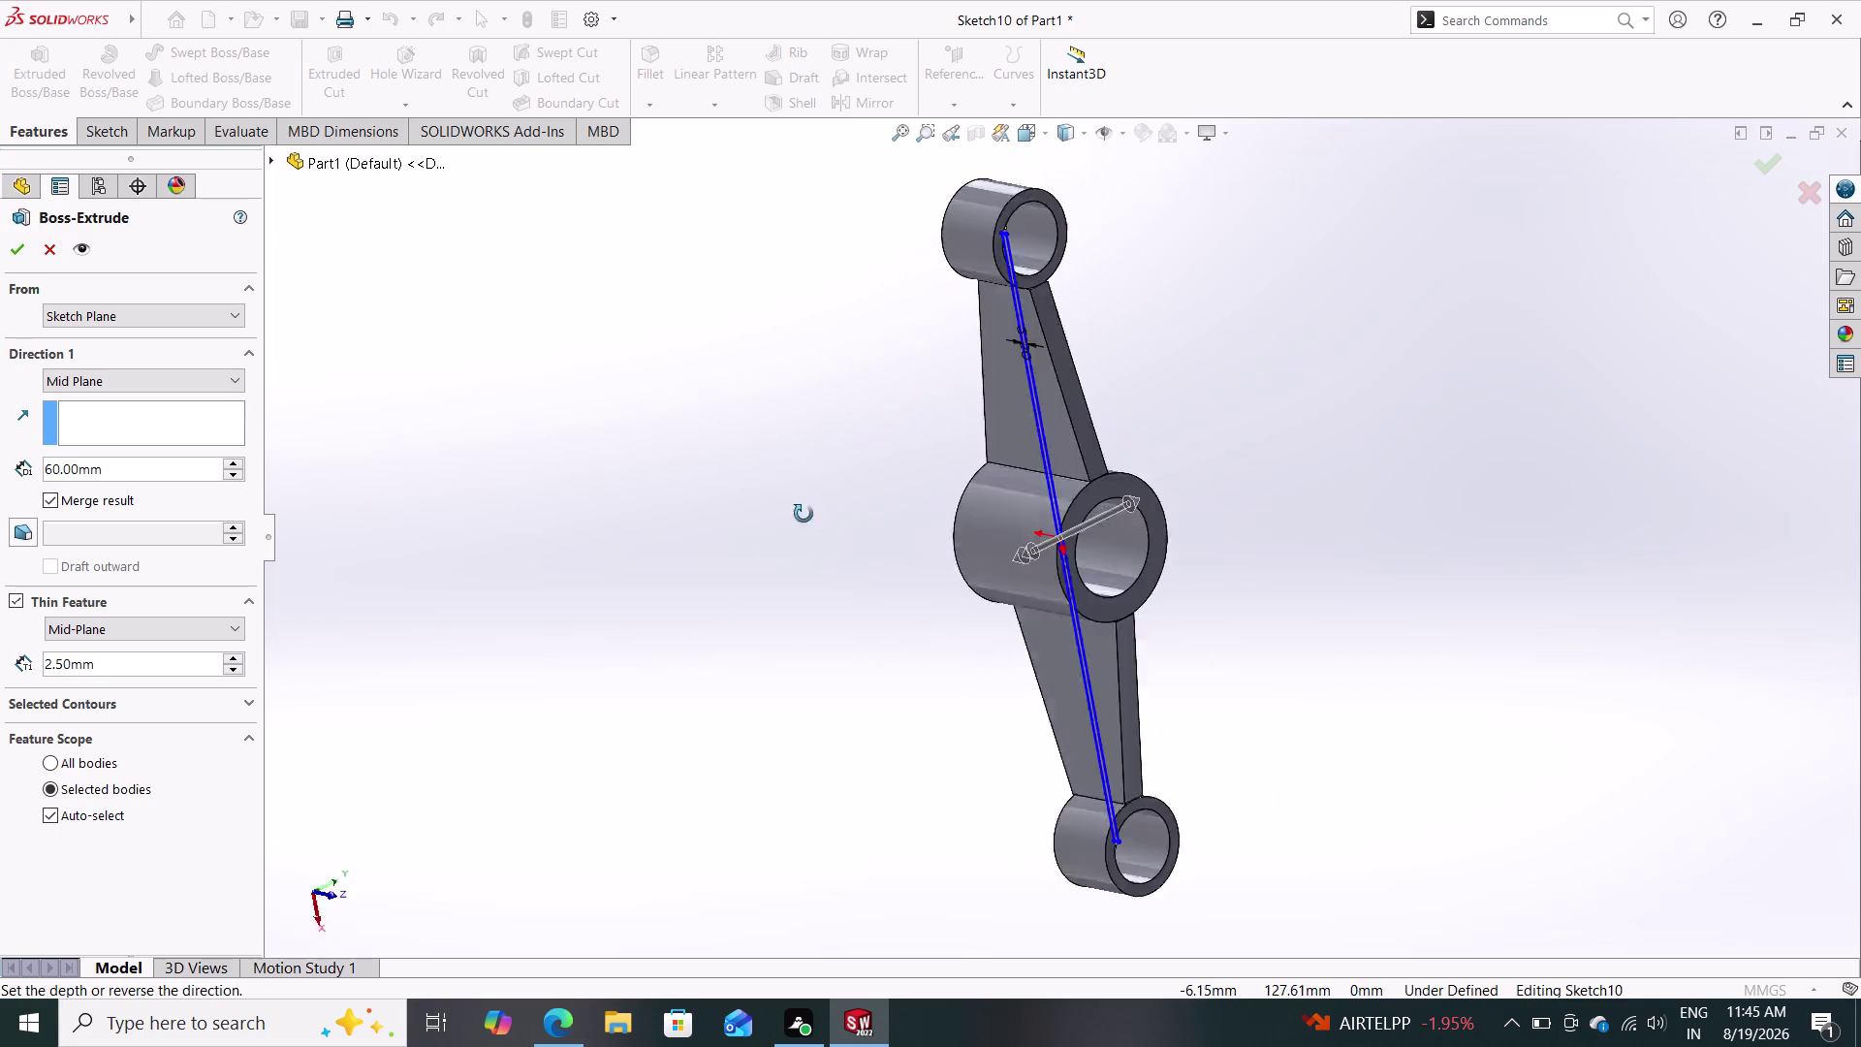
middle_drag(829, 489, 603, 593)
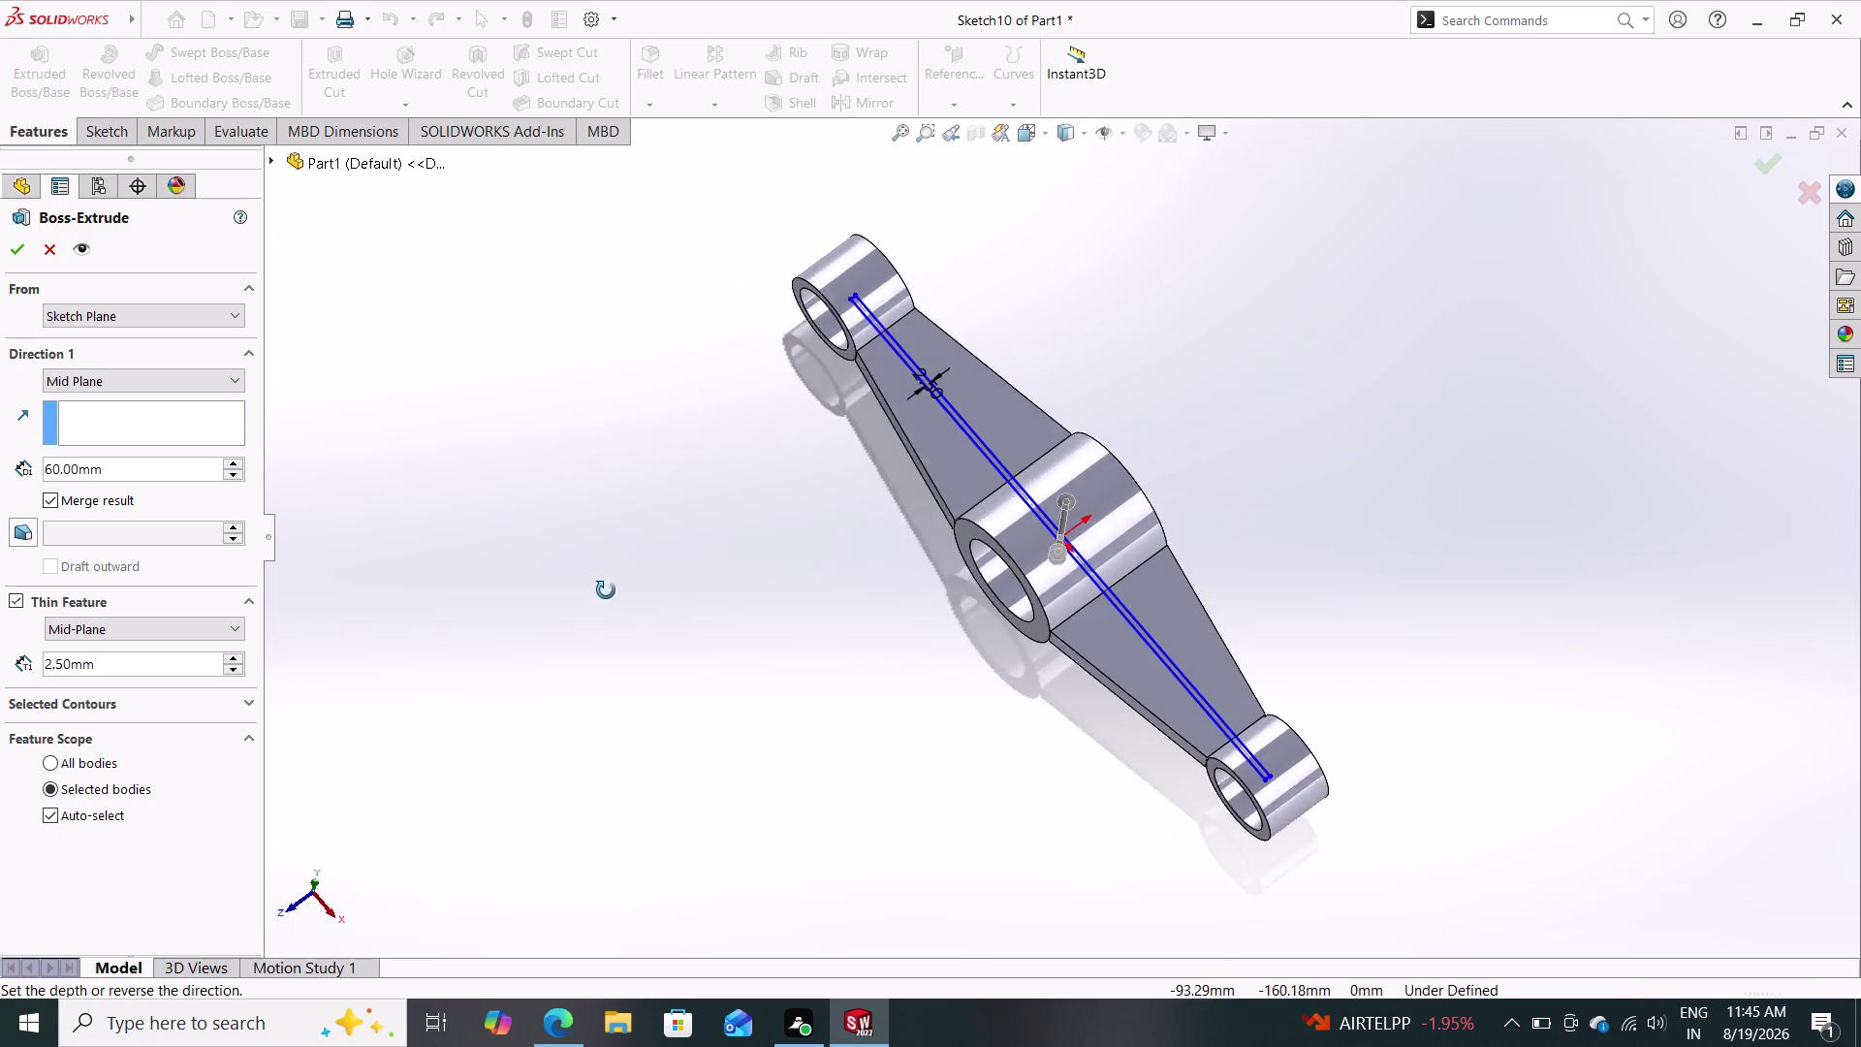
middle_drag(603, 593, 758, 459)
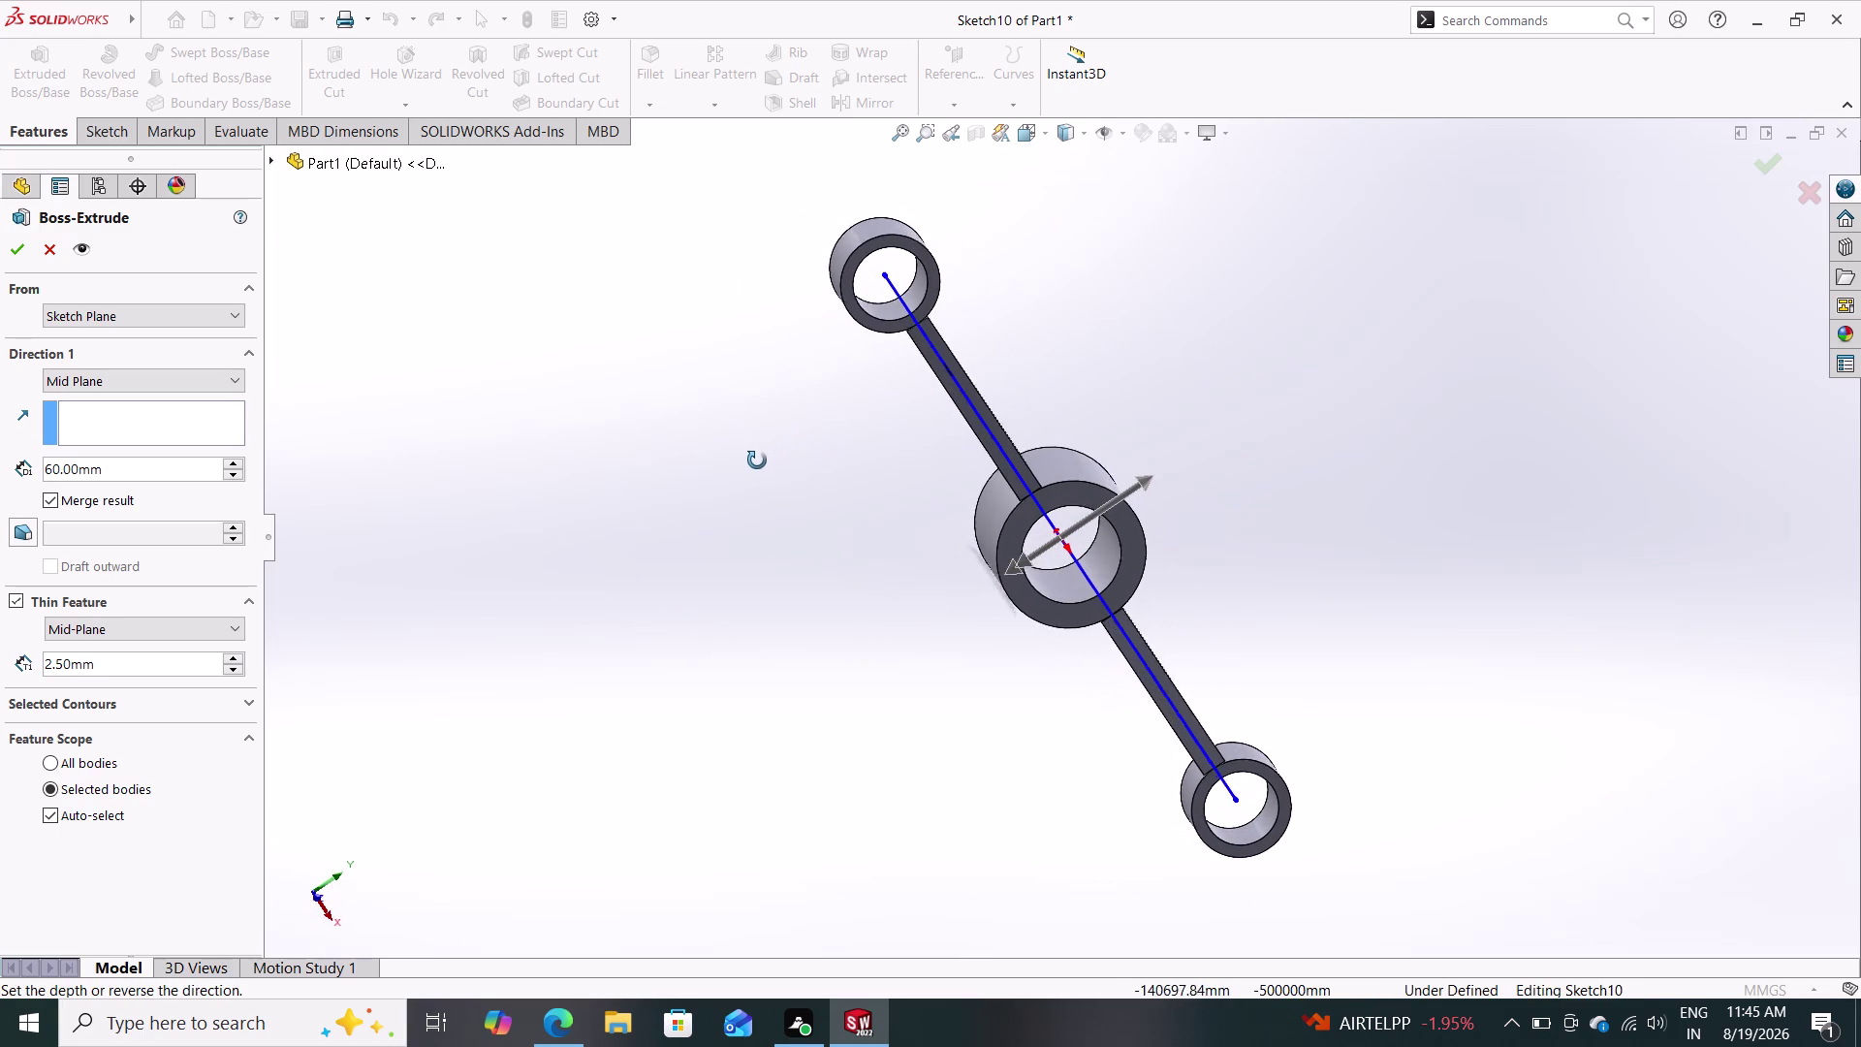
middle_drag(758, 460, 679, 565)
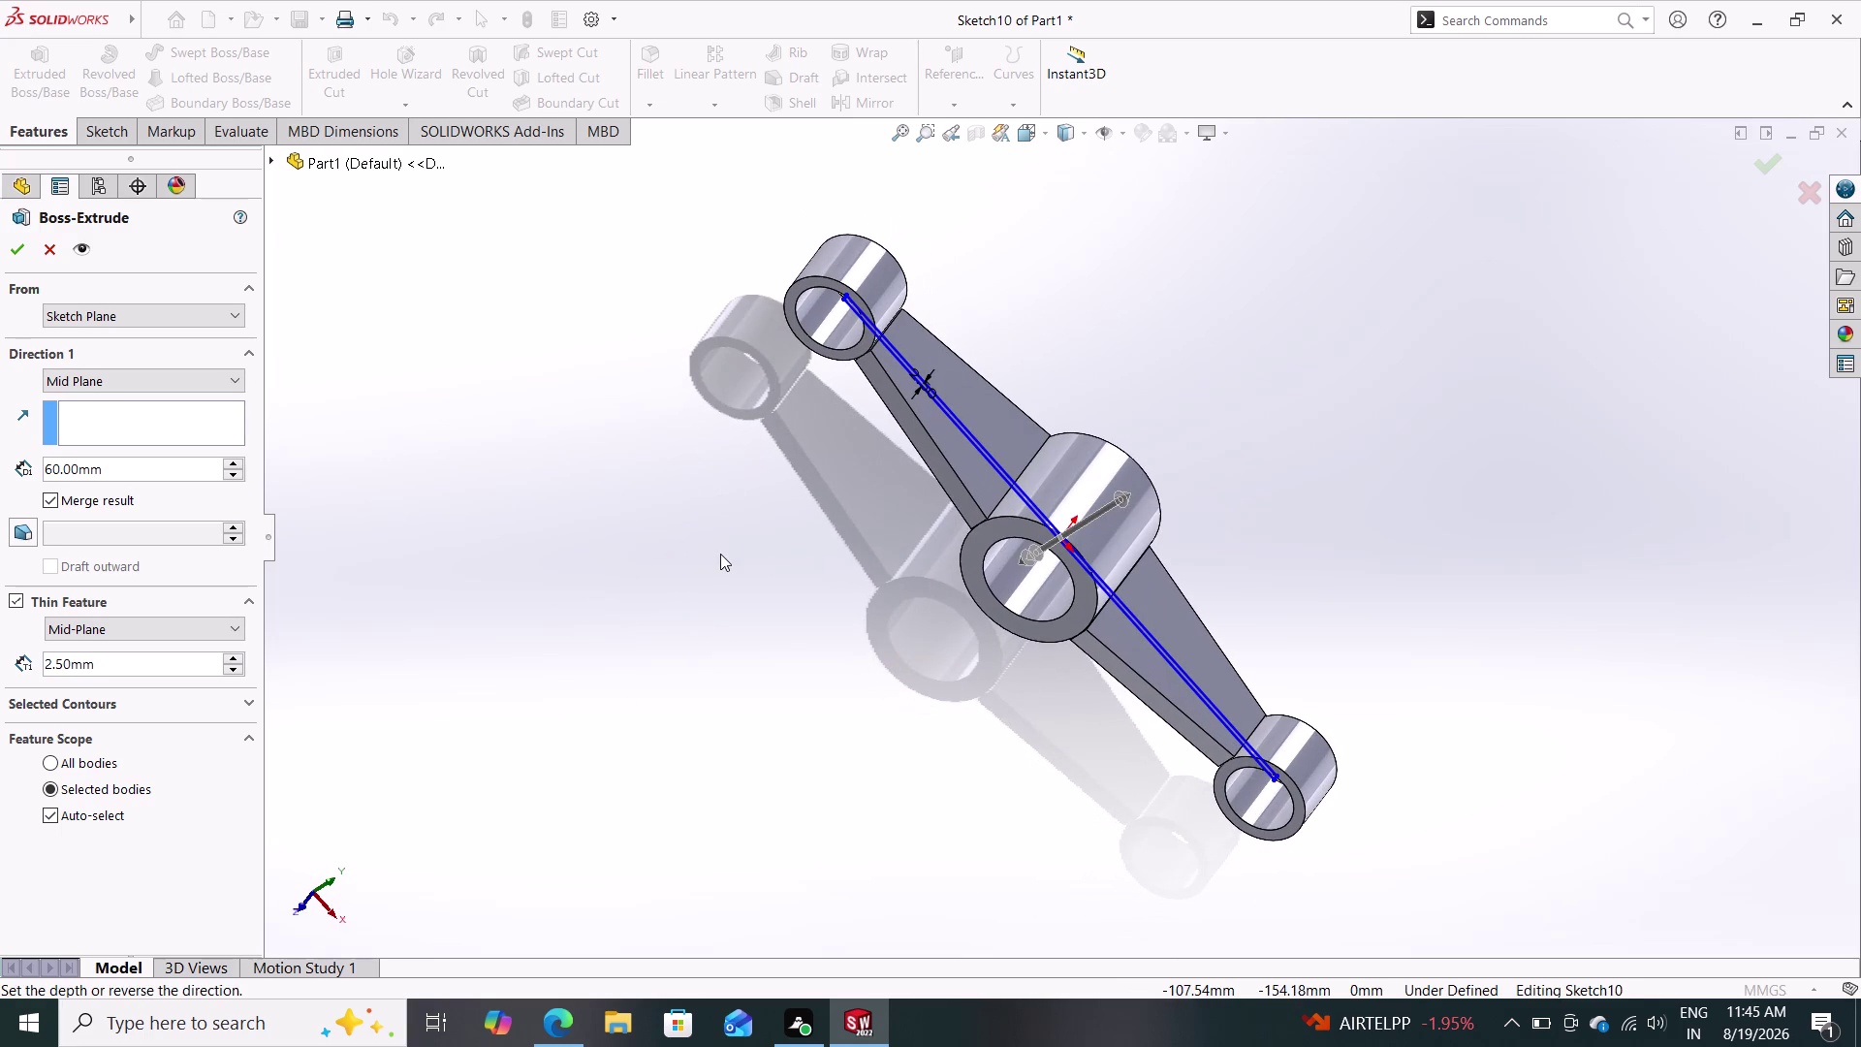
click(45, 254)
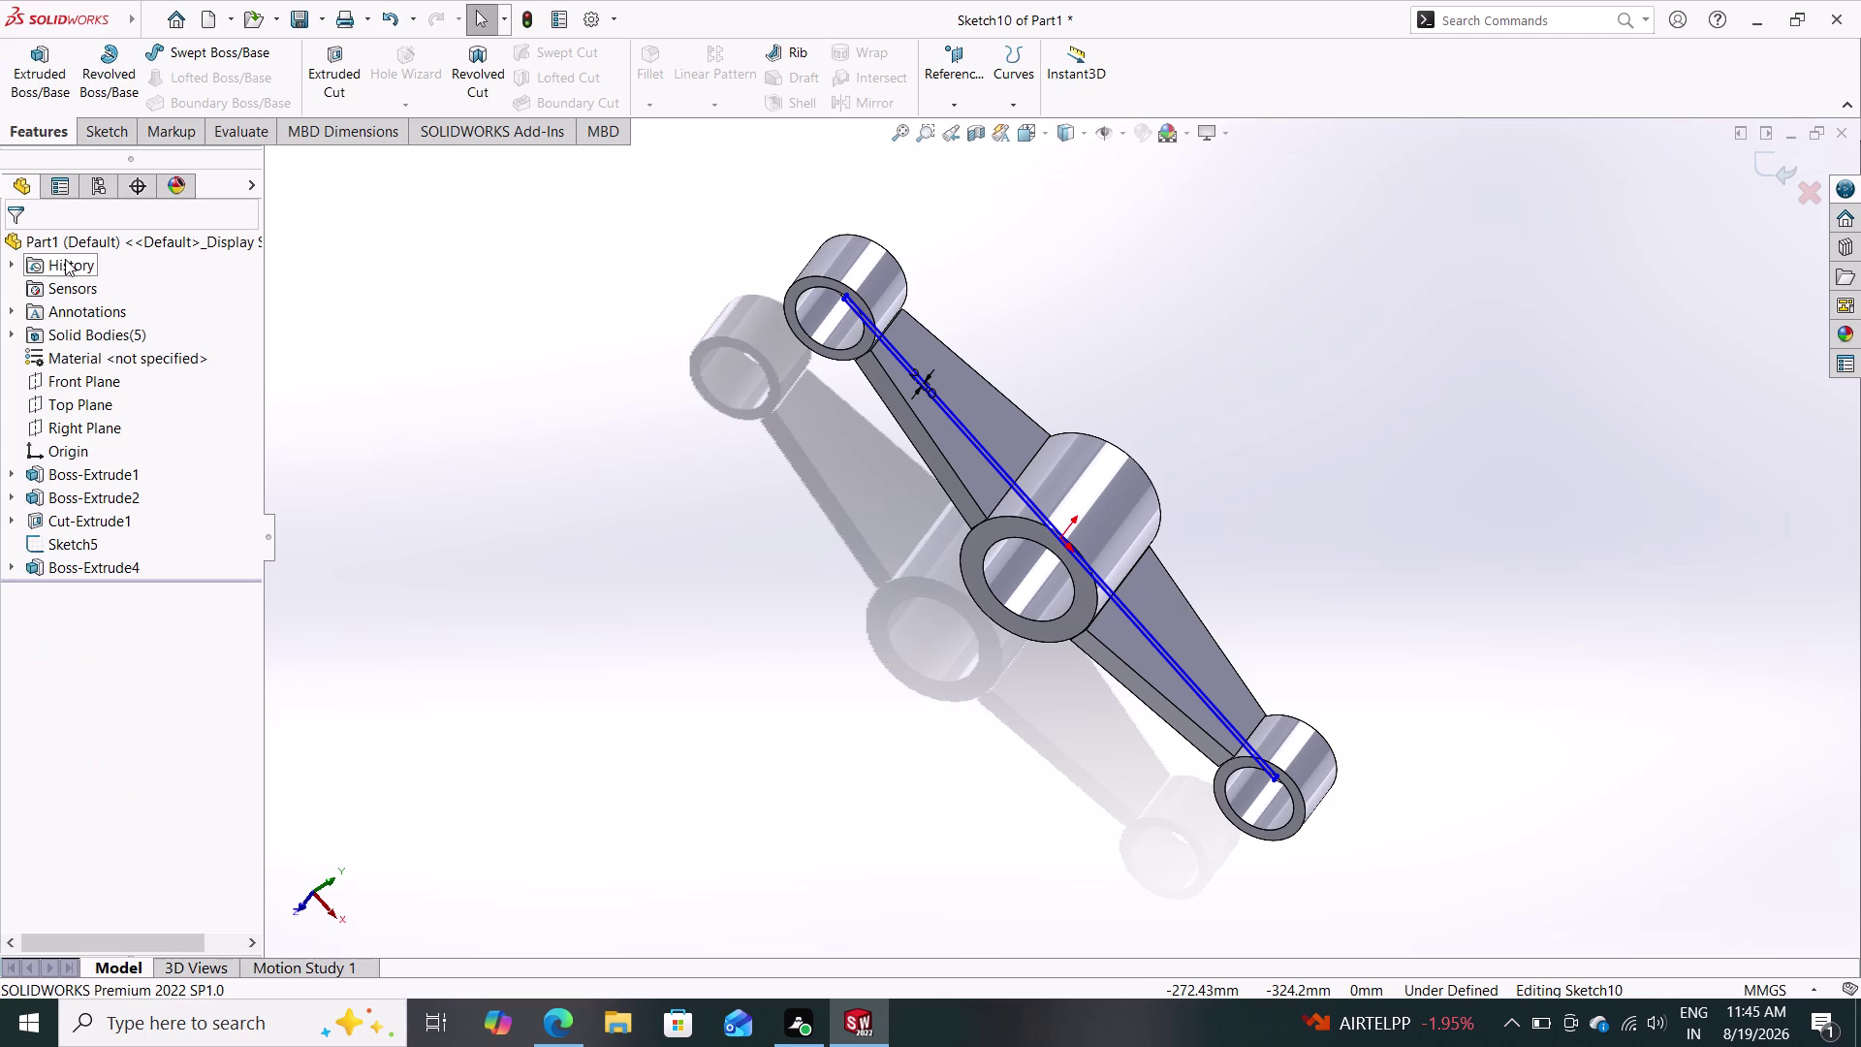
Delete the dimensioned sketch line through the bosses and a second nearby line.
click(985, 451)
key(Delete)
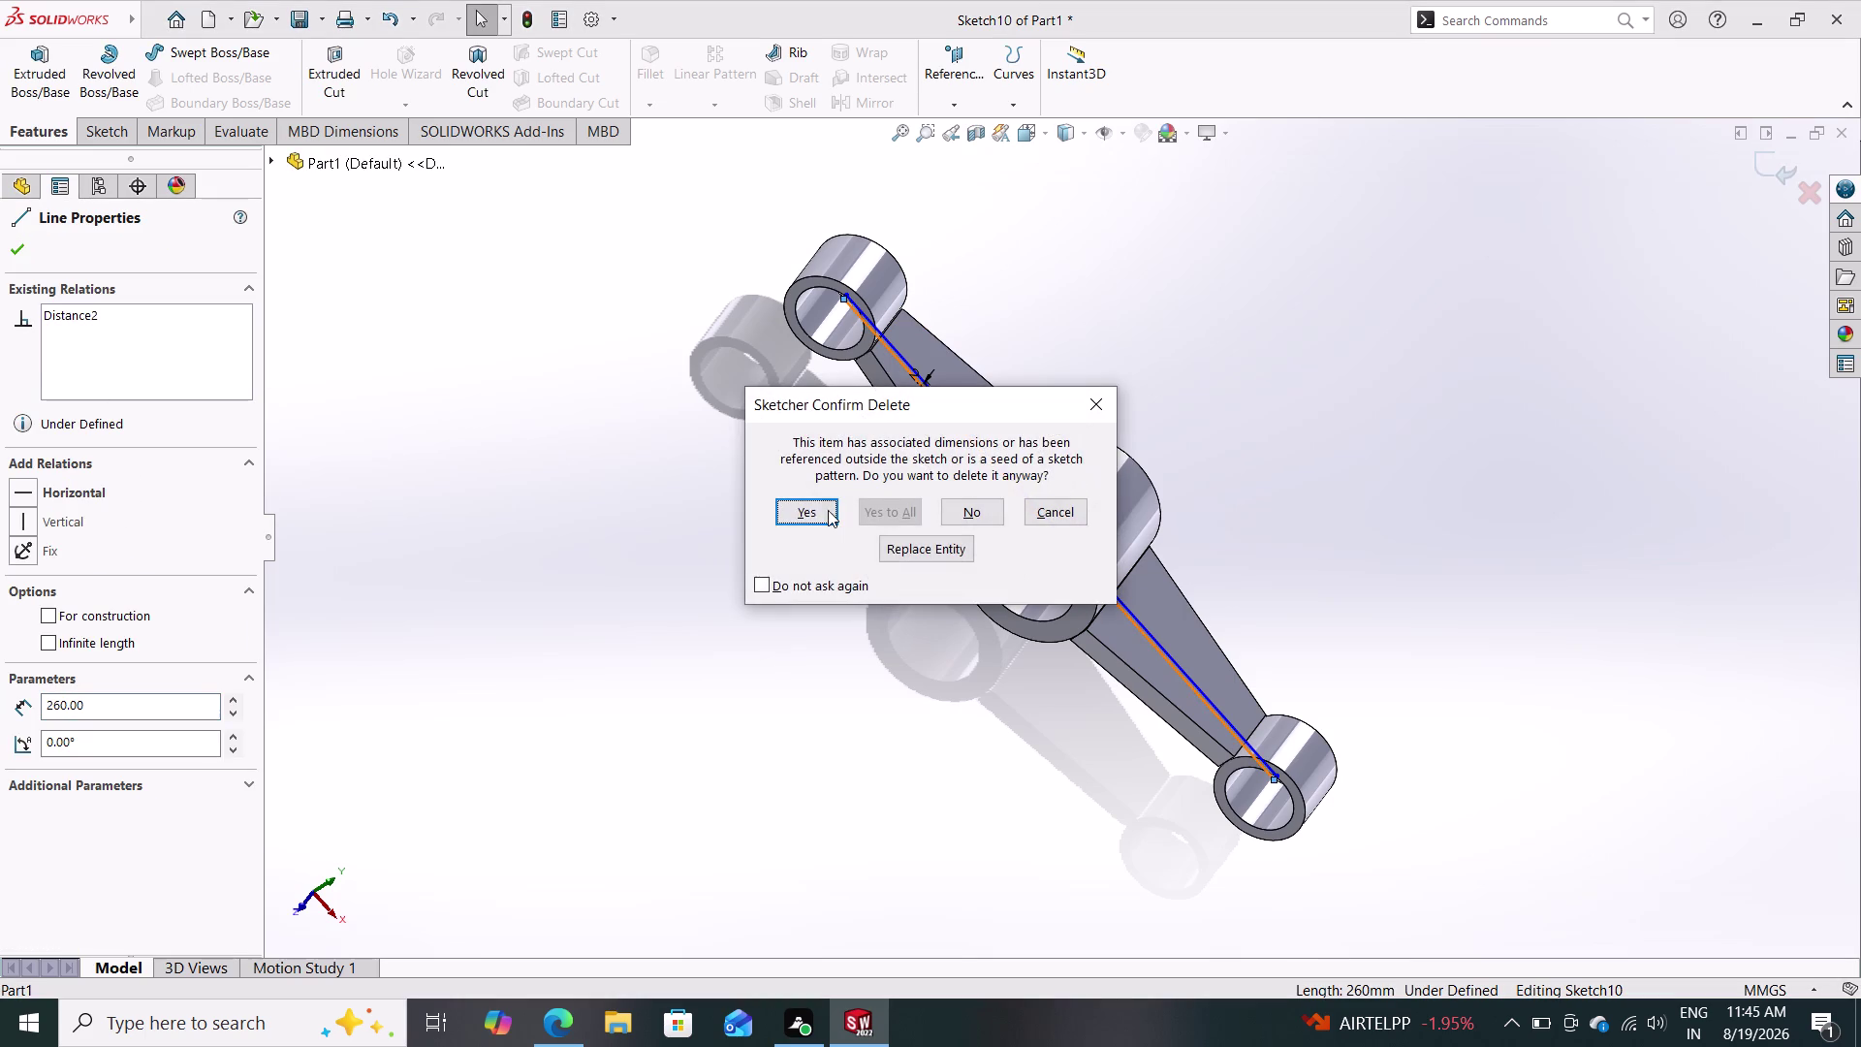
click(824, 511)
click(957, 418)
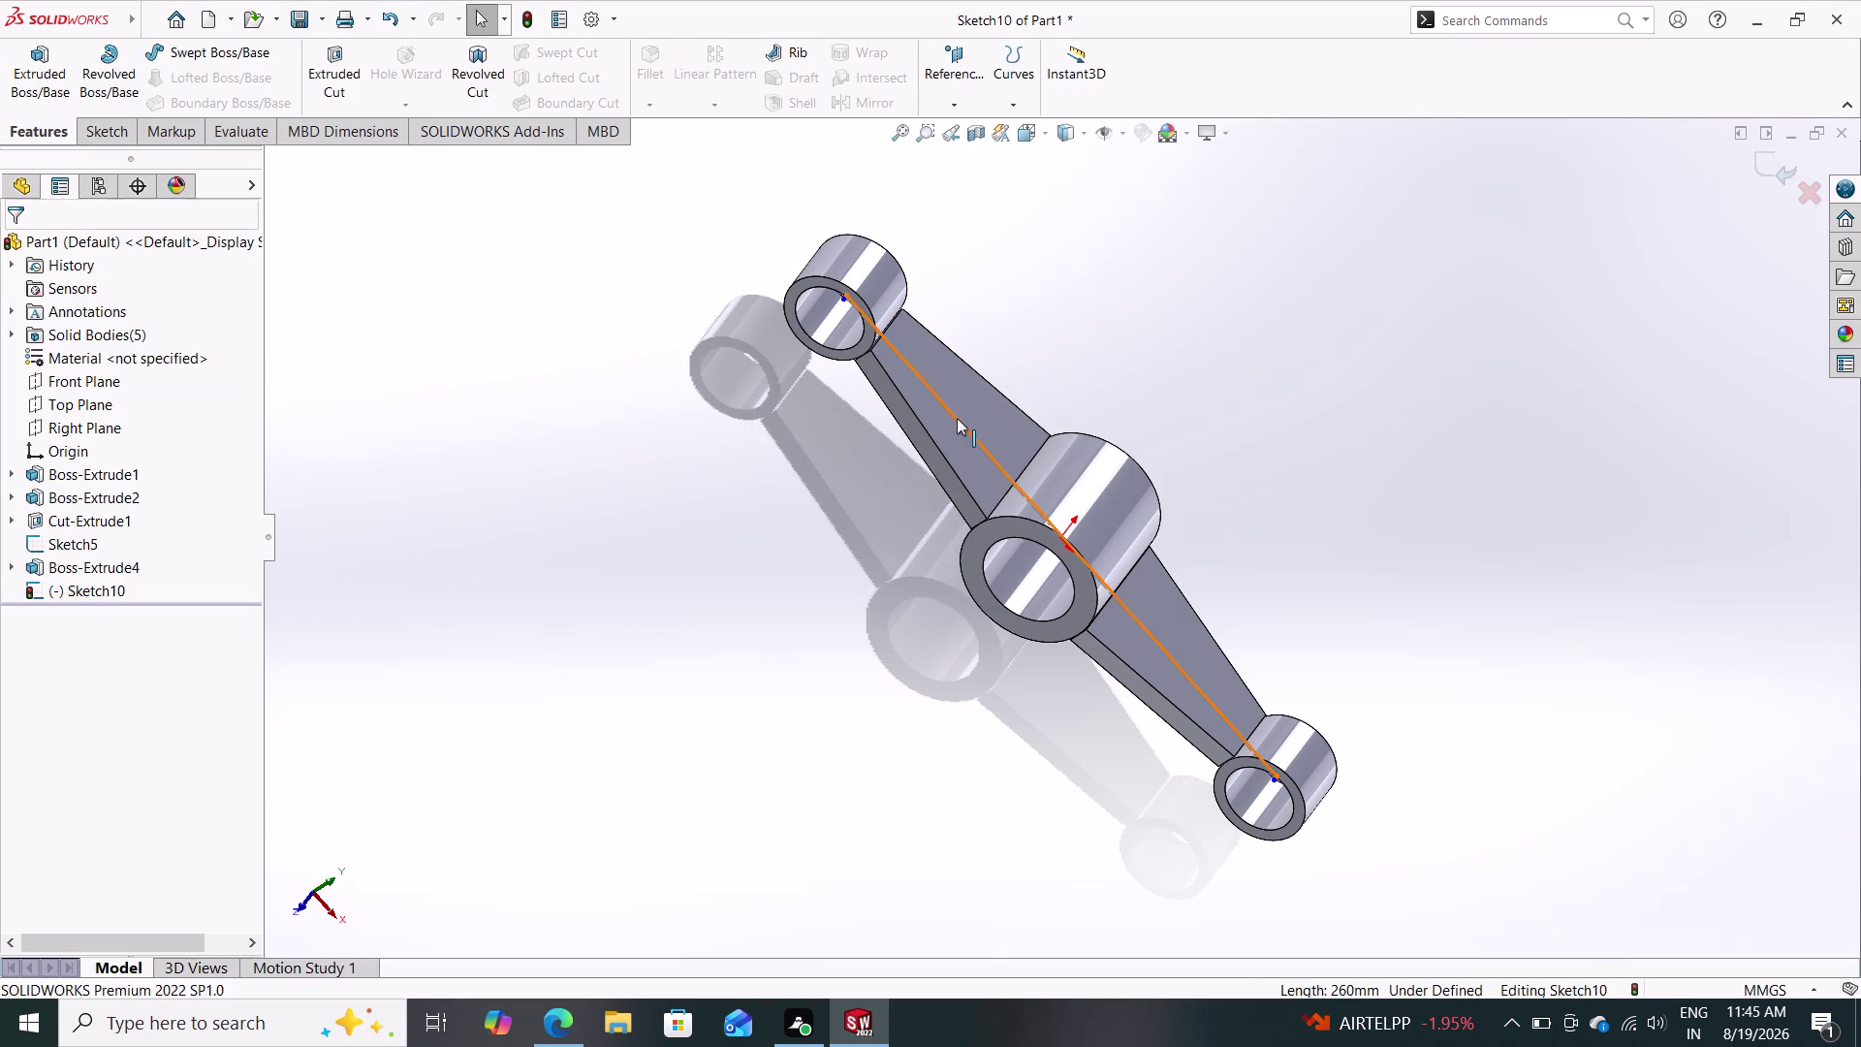
key(Delete)
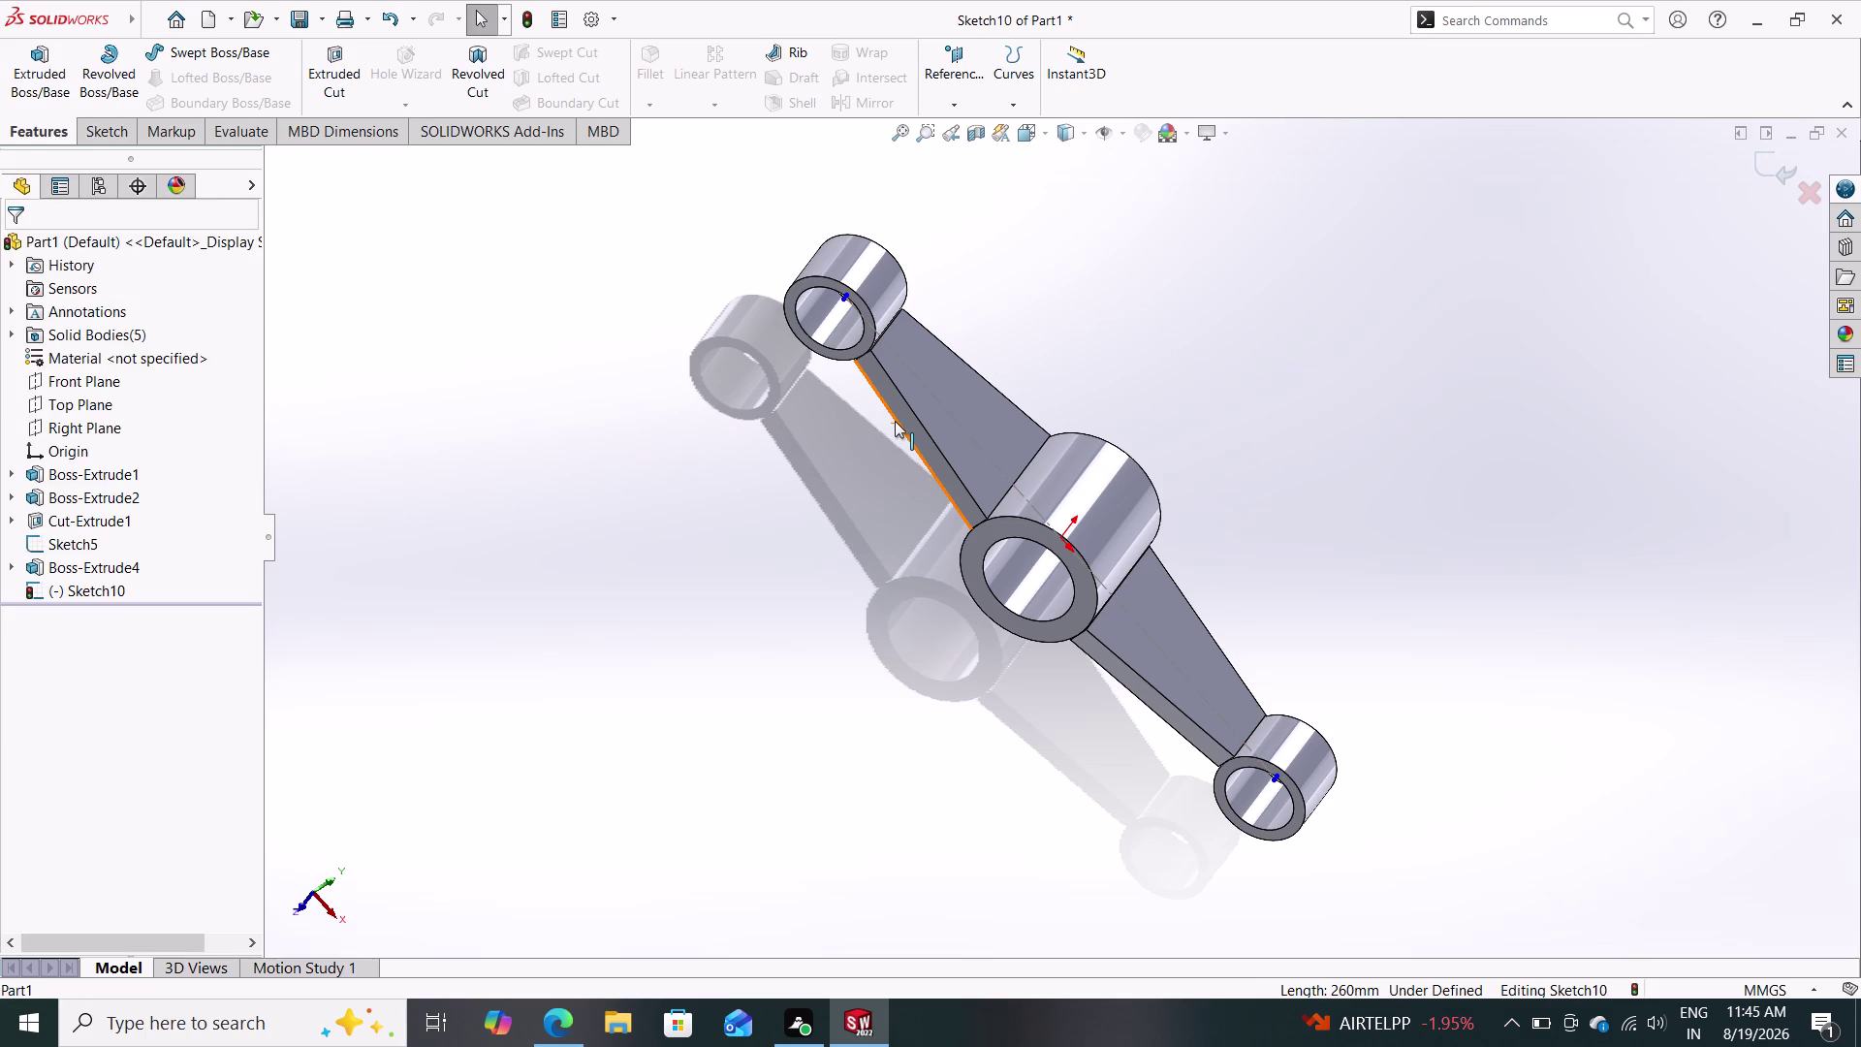
Delete the tiny stray sketch line seen from above.
middle_drag(882, 416, 984, 361)
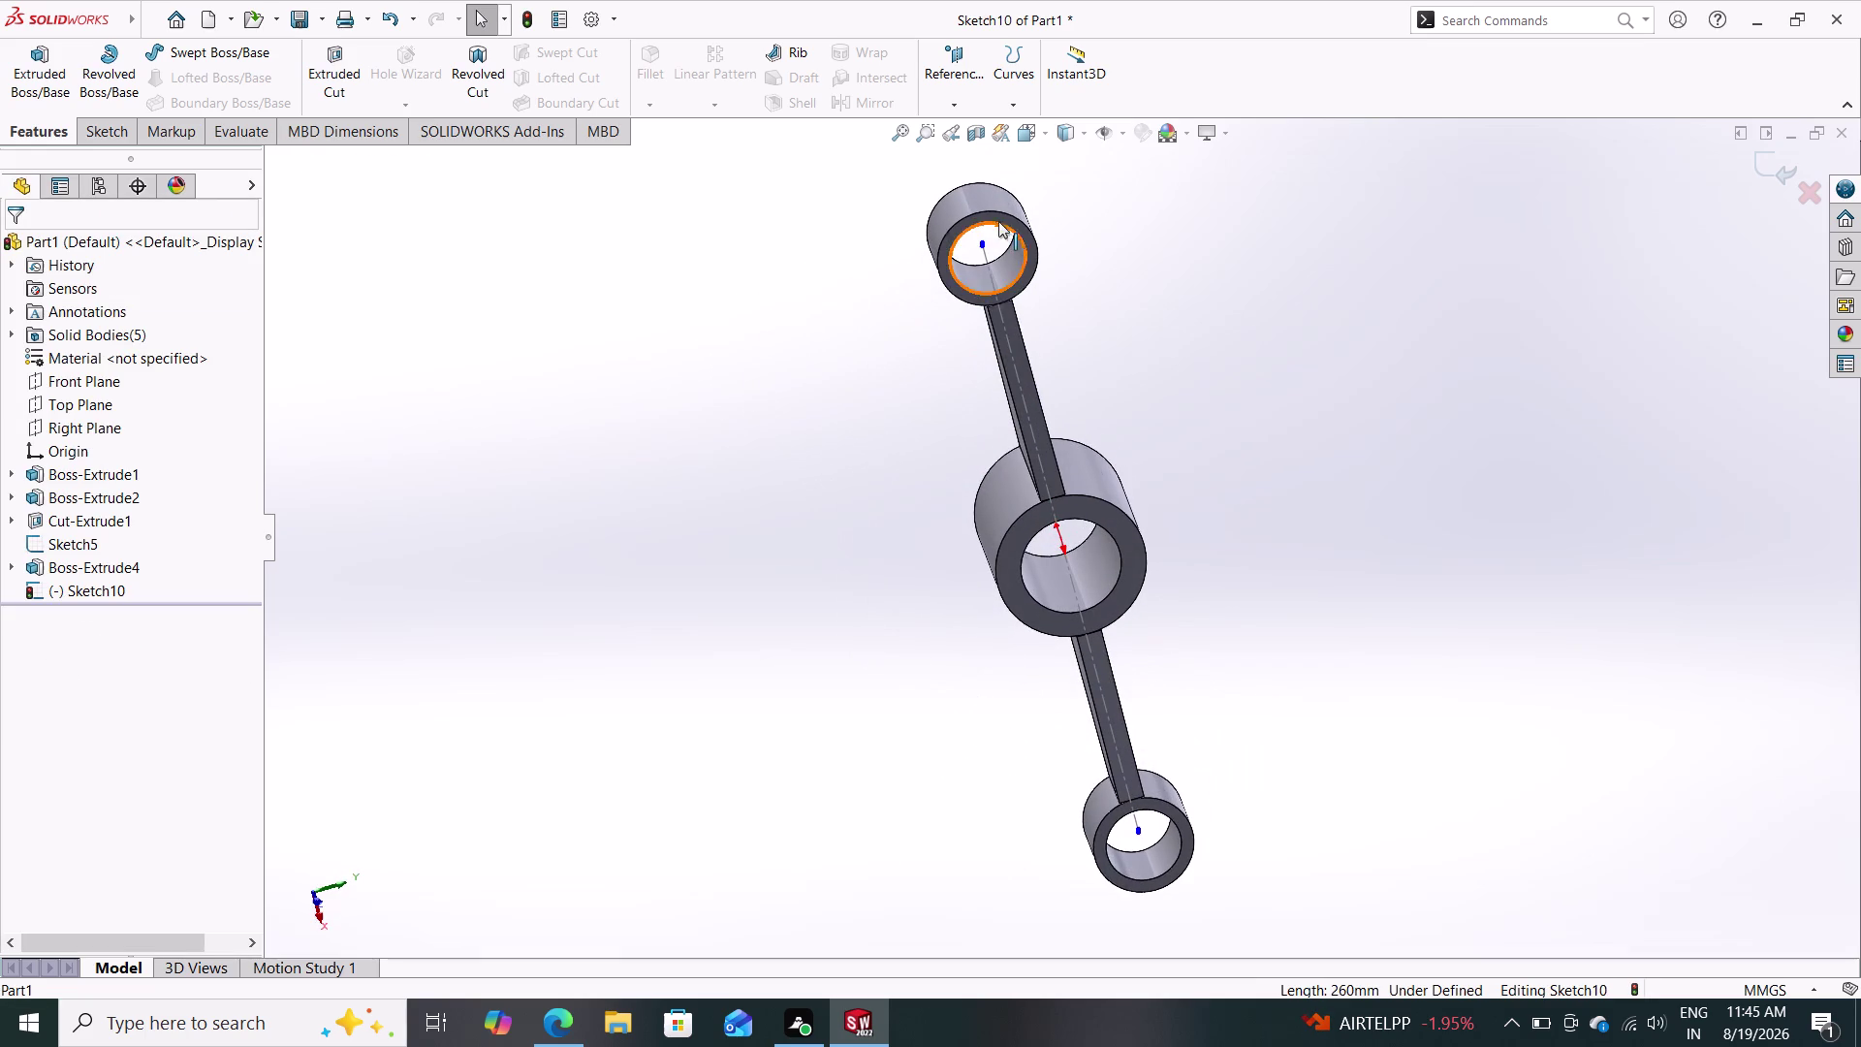
scroll(down, 3)
scroll(down, 3)
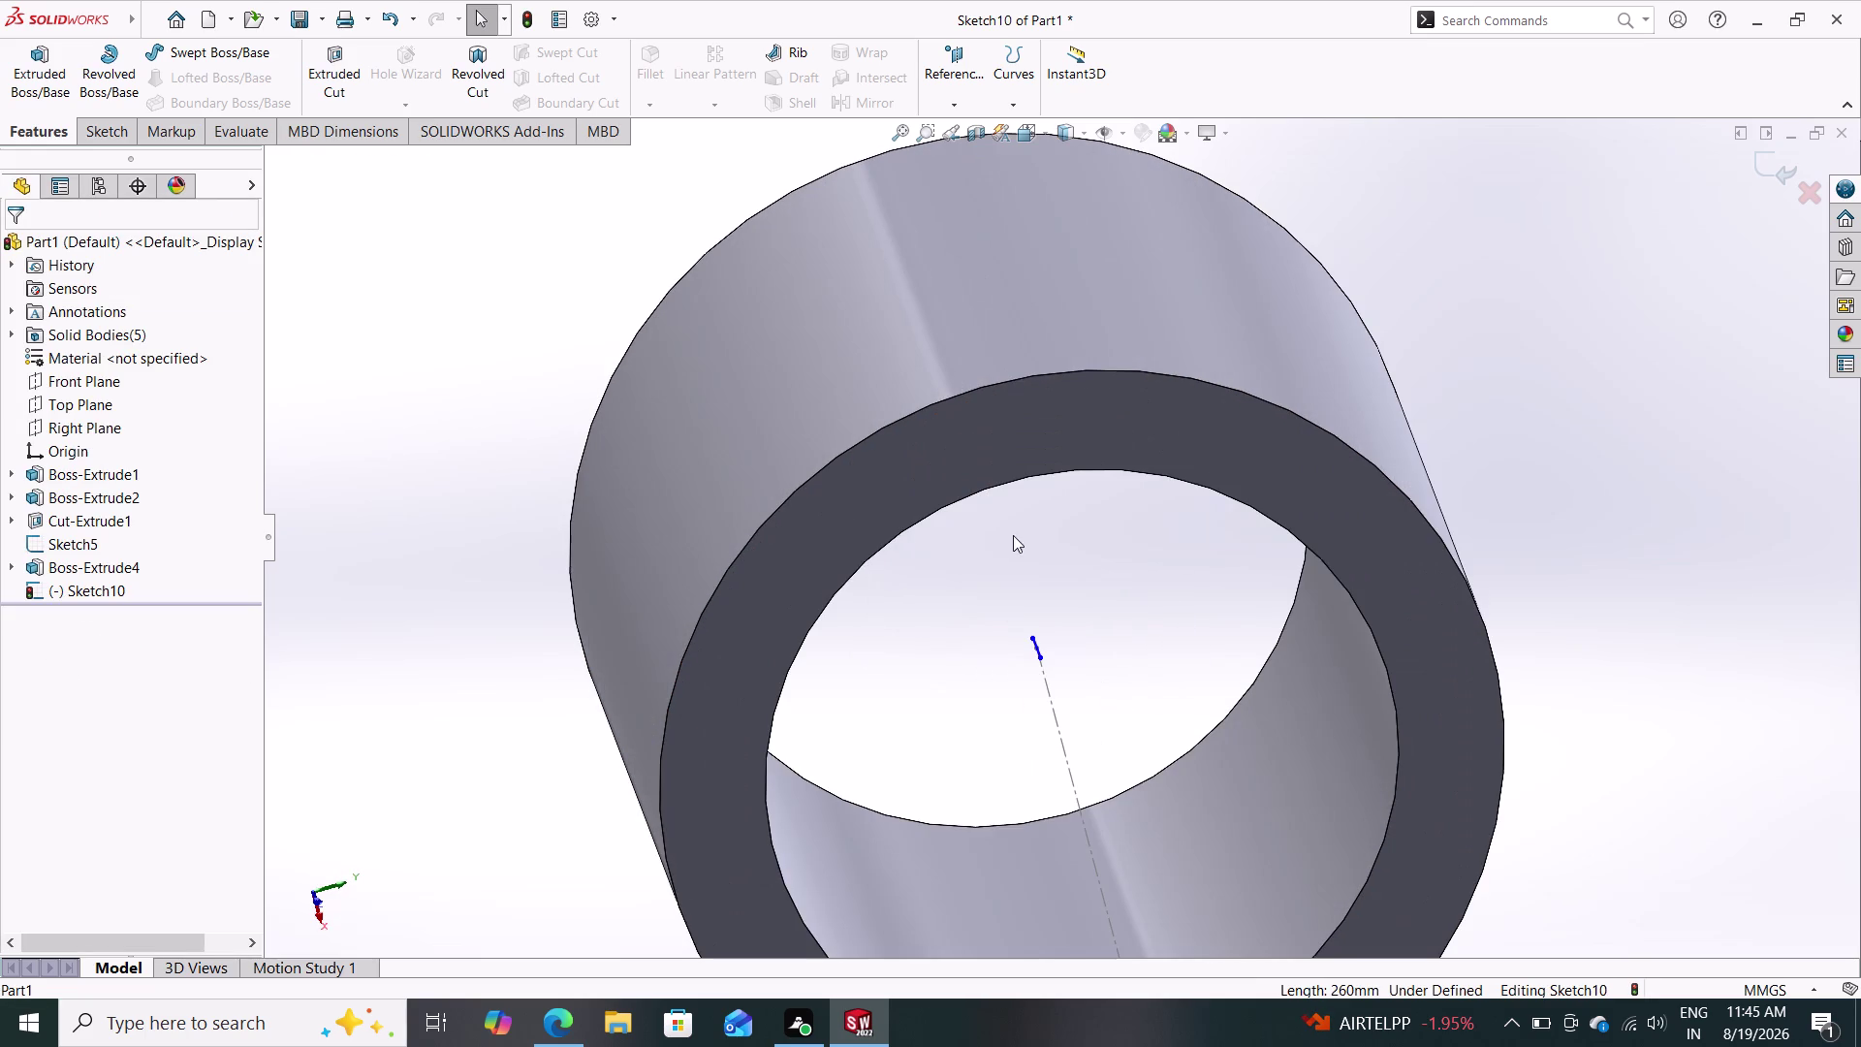
scroll(down, 3)
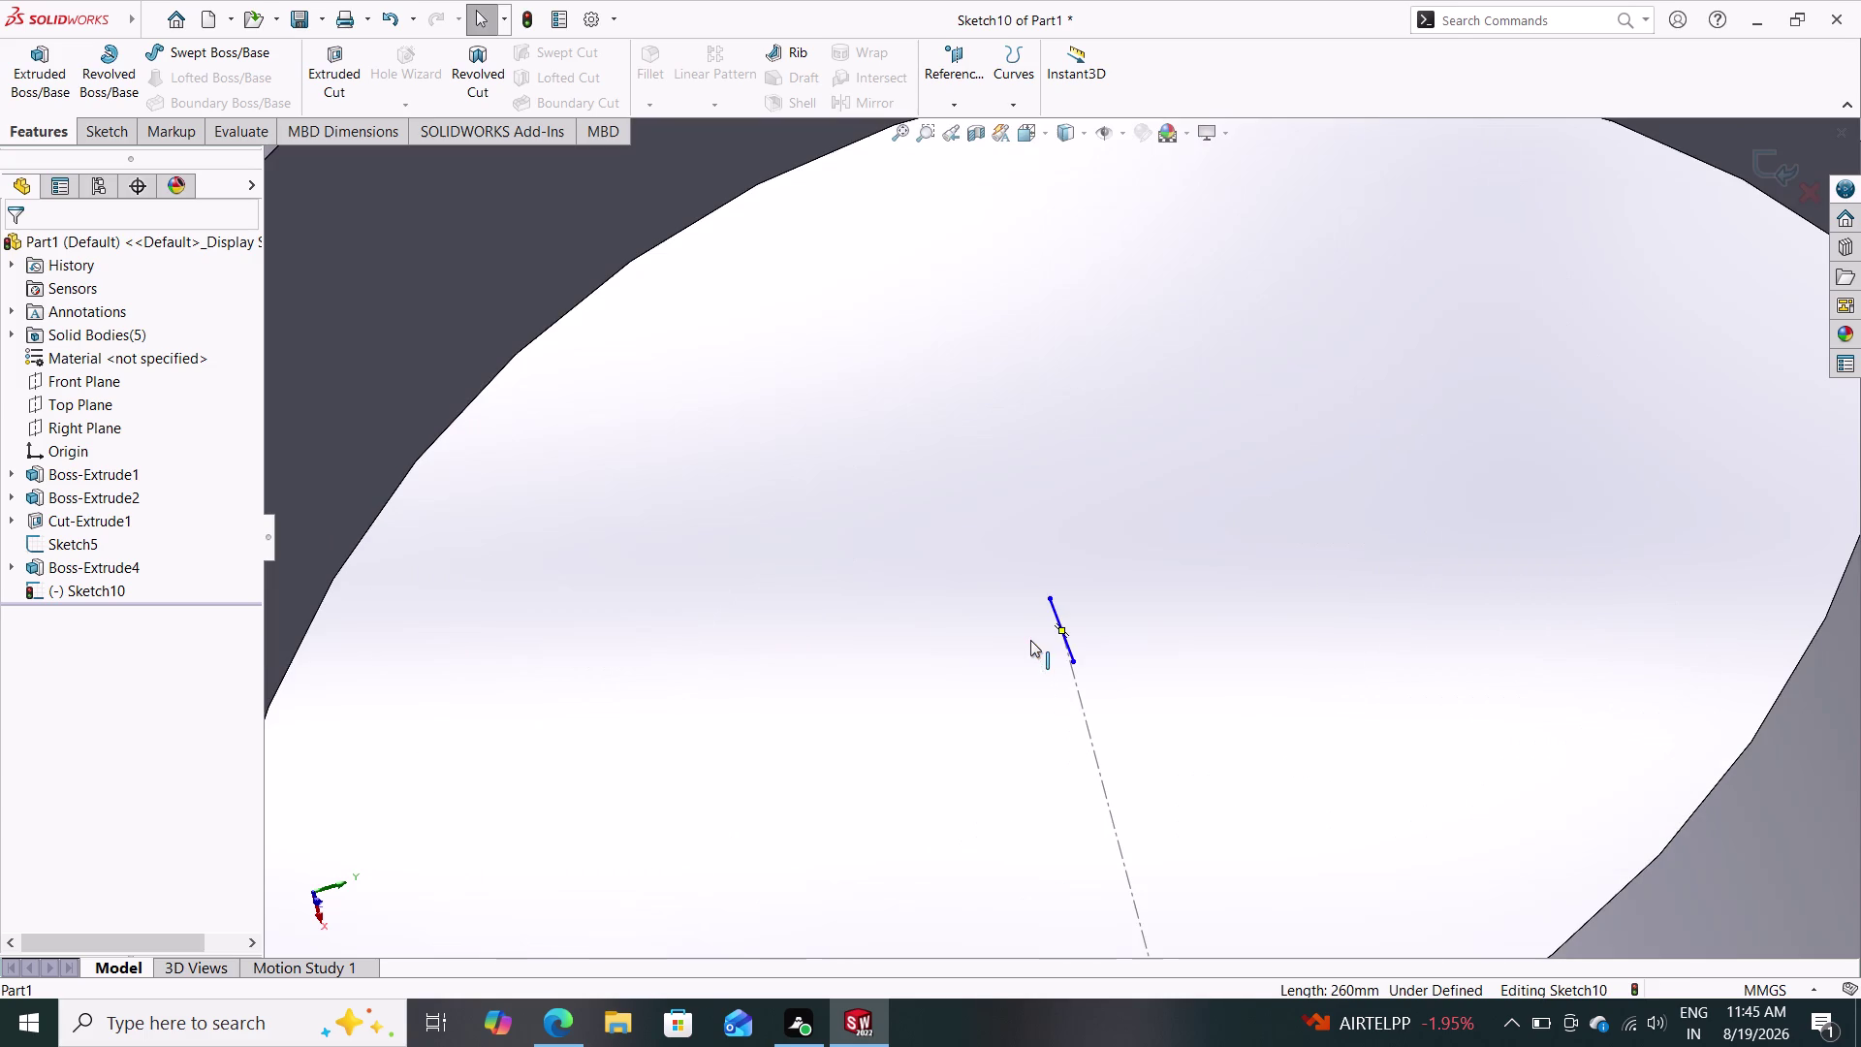
click(1057, 610)
key(Delete)
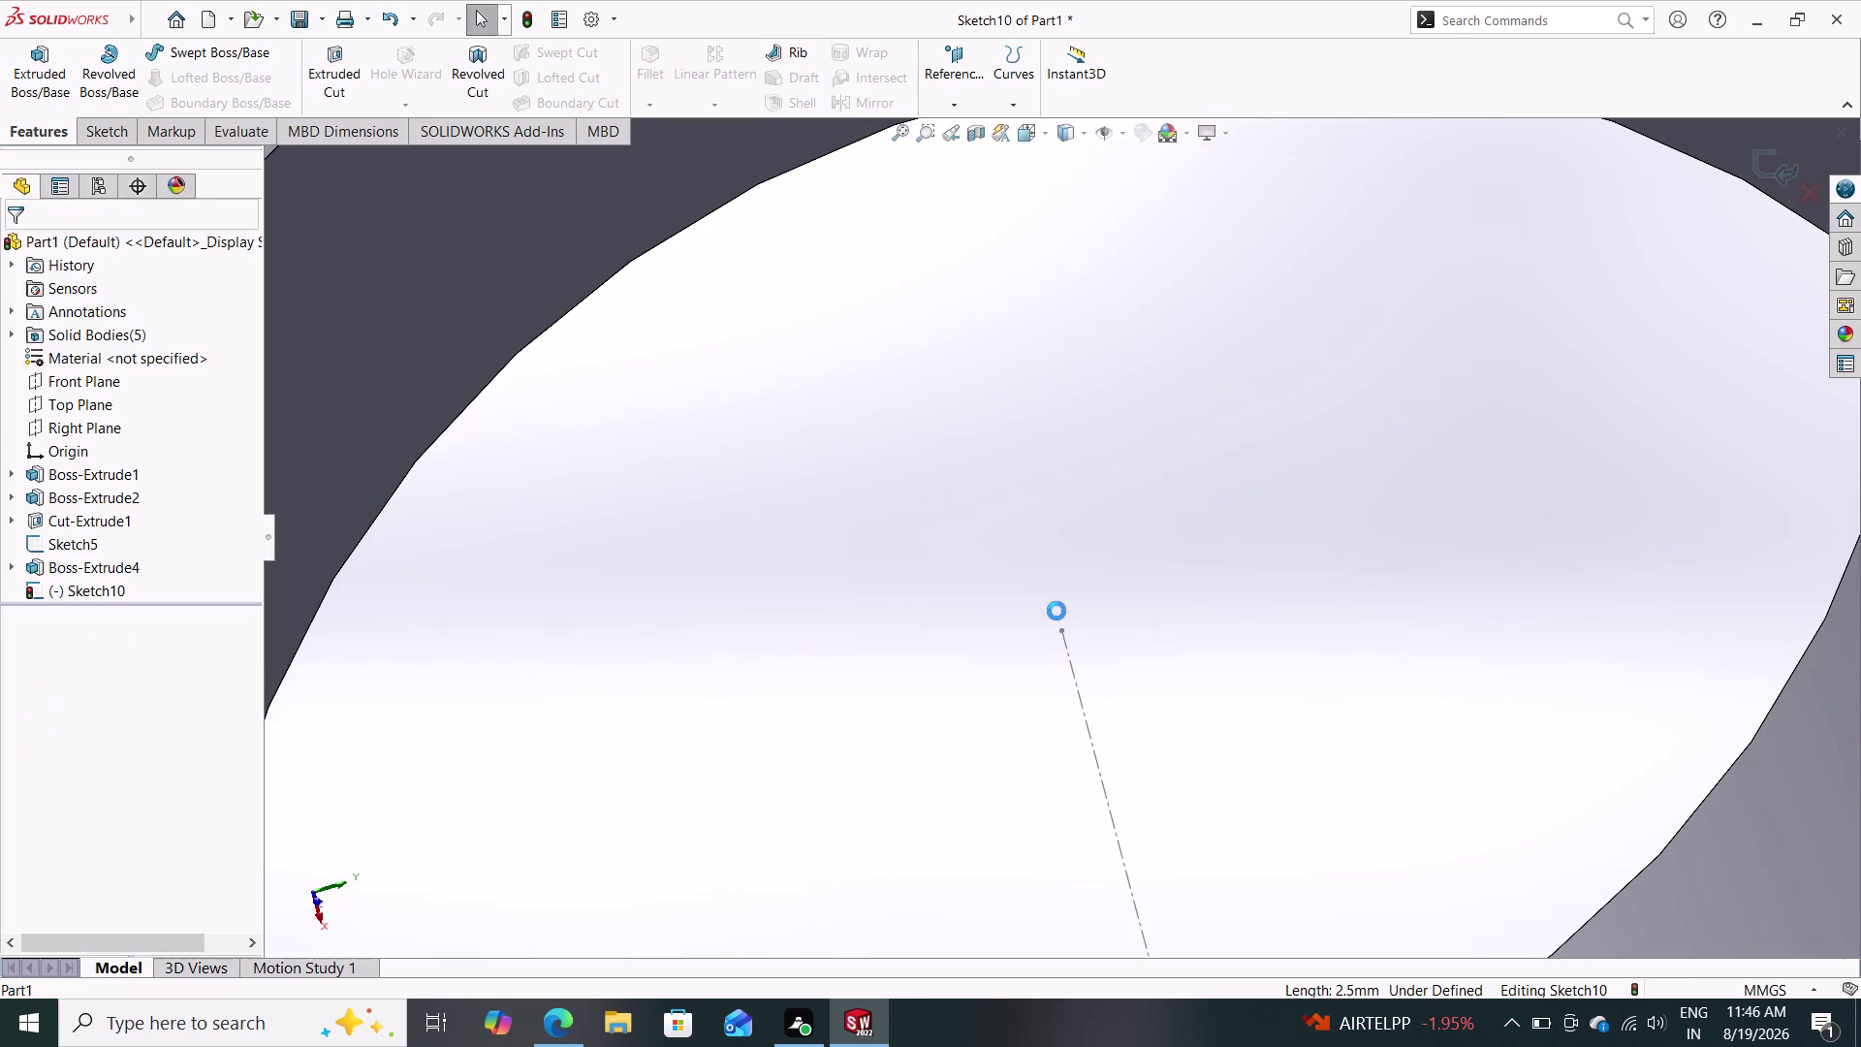
scroll(up, 3)
scroll(up, 3)
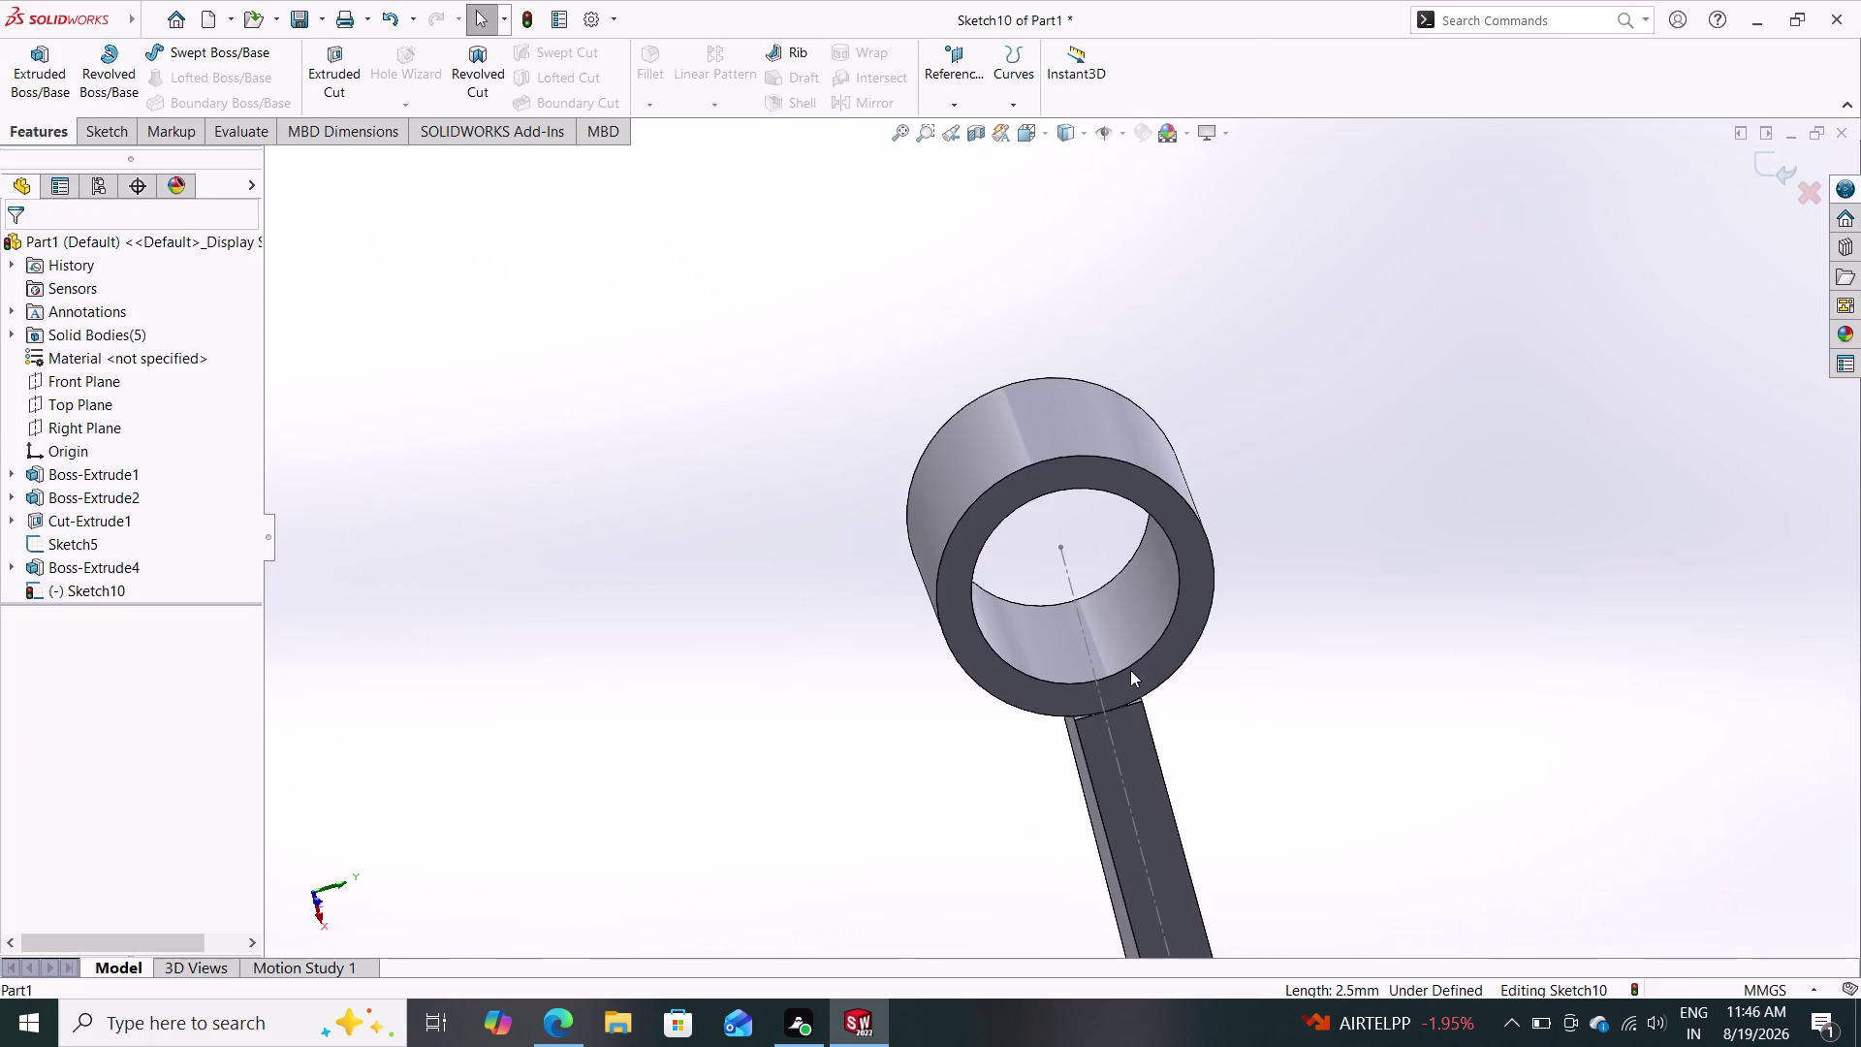
scroll(up, 3)
Delete the remaining short sketch line.
click(1131, 670)
middle_drag(1183, 699, 1055, 690)
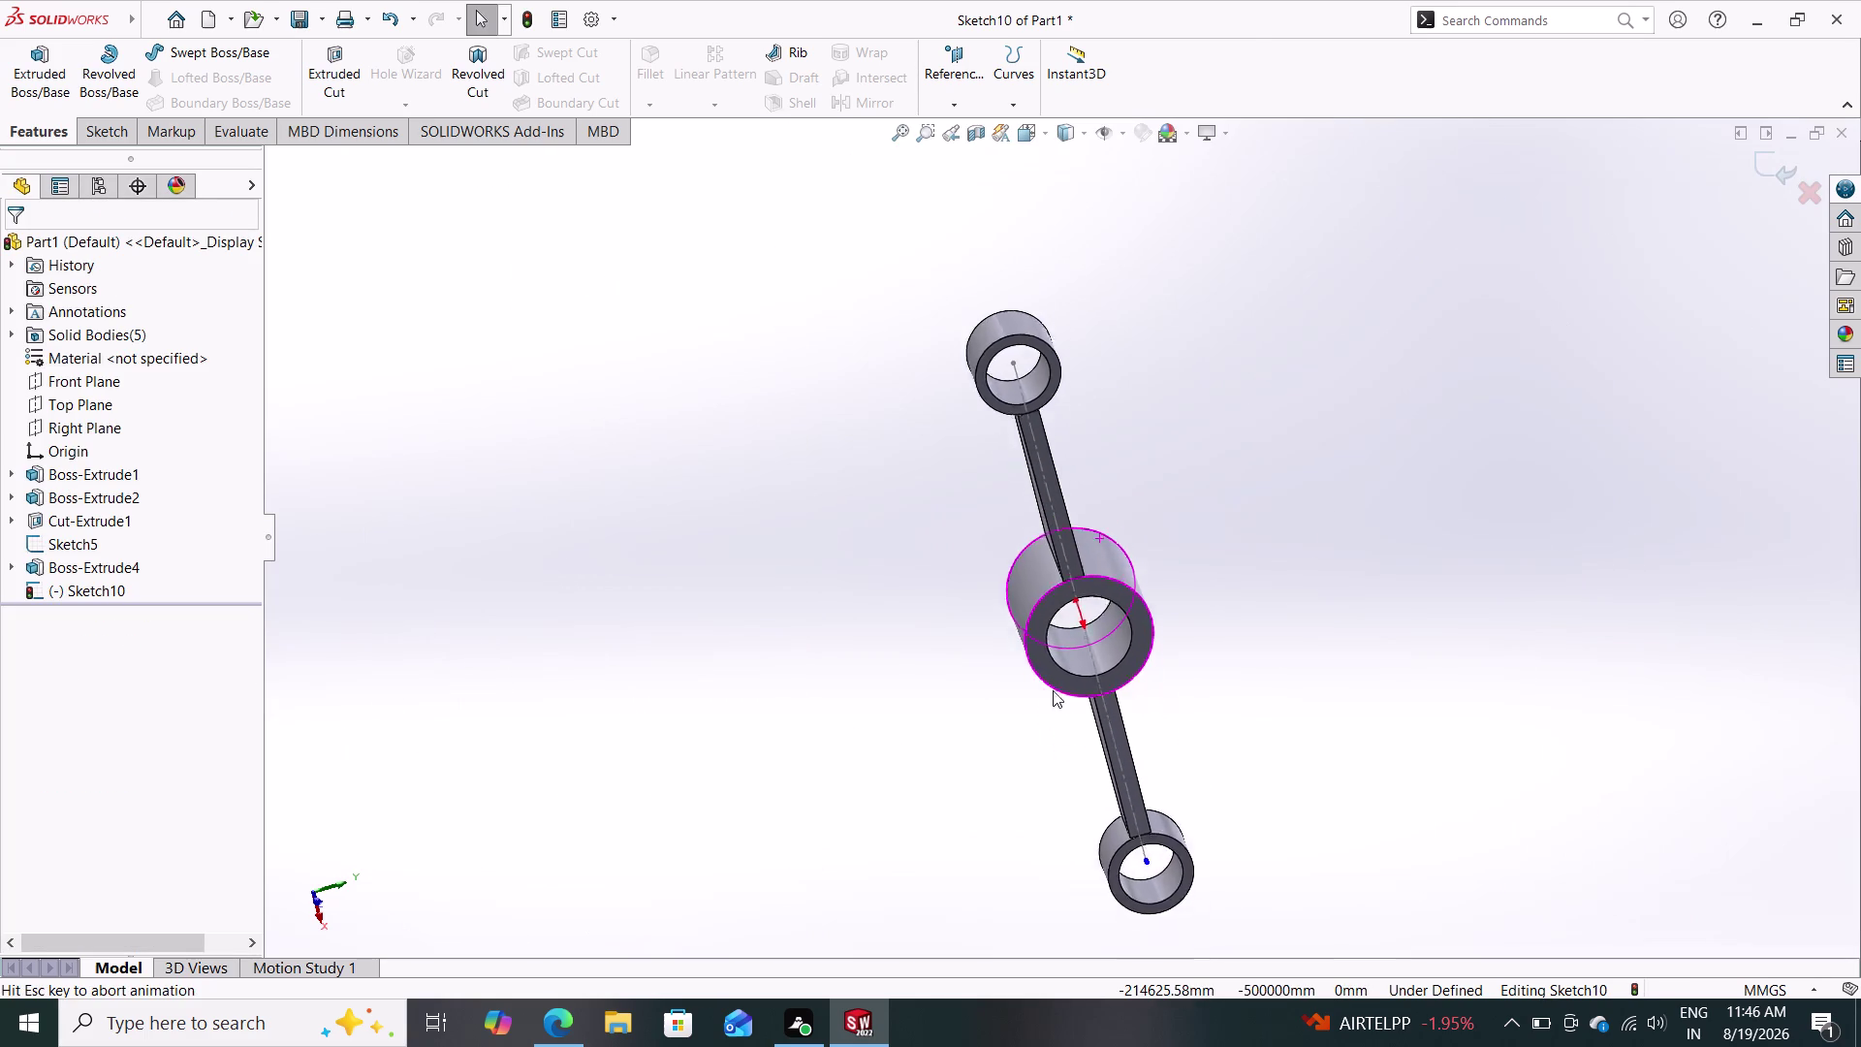
middle_drag(1055, 690, 1053, 690)
middle_drag(1161, 749, 1284, 637)
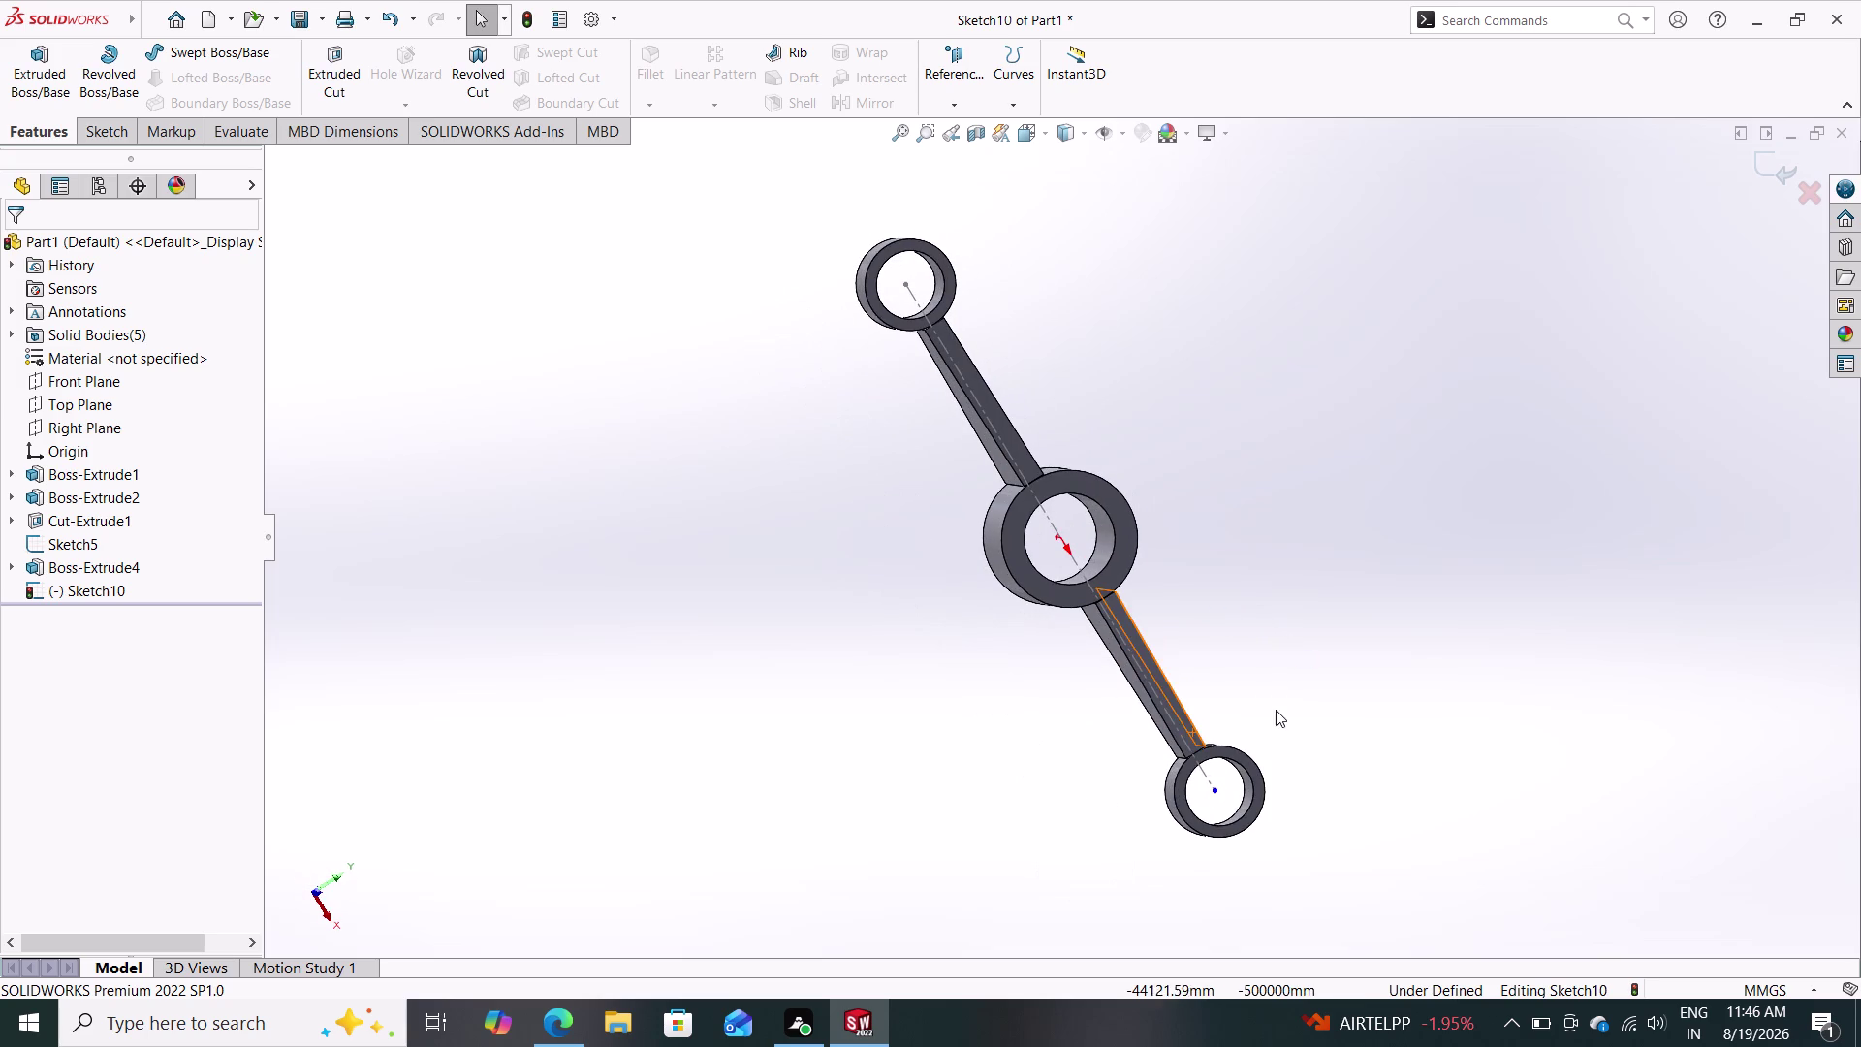
scroll(down, 3)
scroll(down, 3)
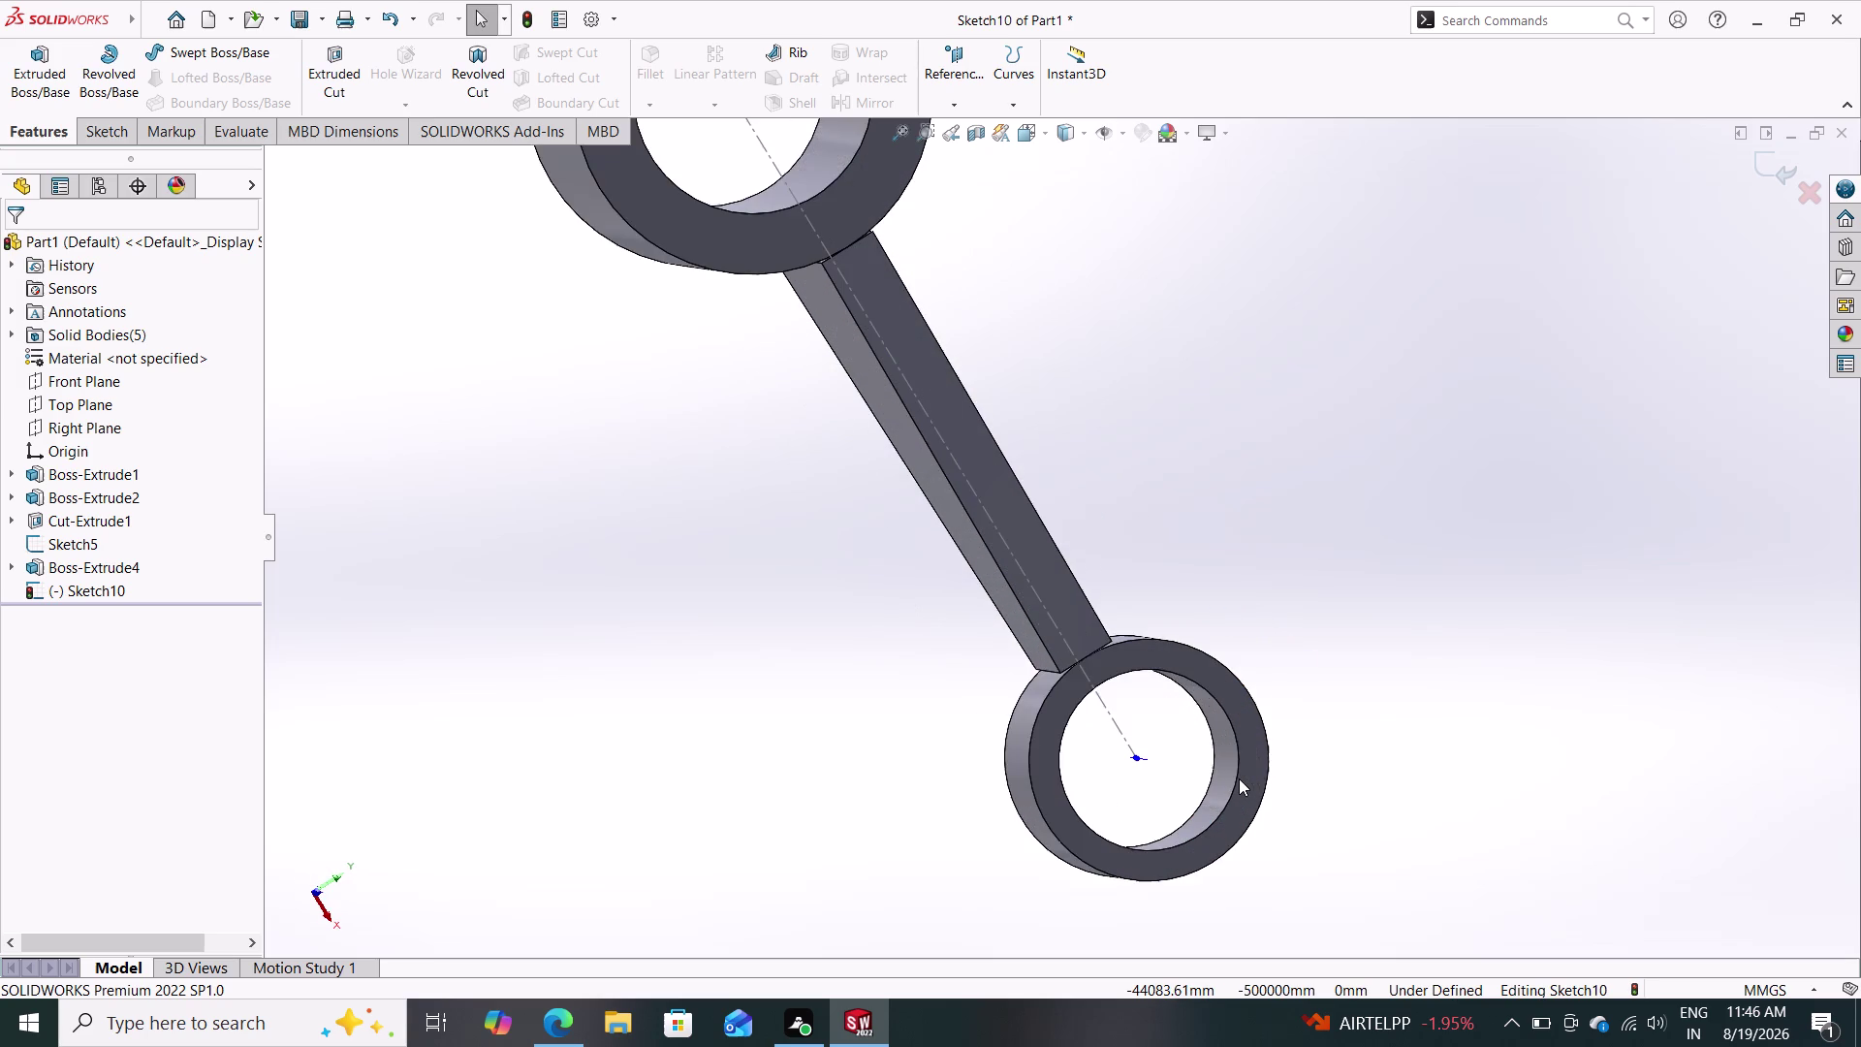
scroll(down, 3)
scroll(down, 3)
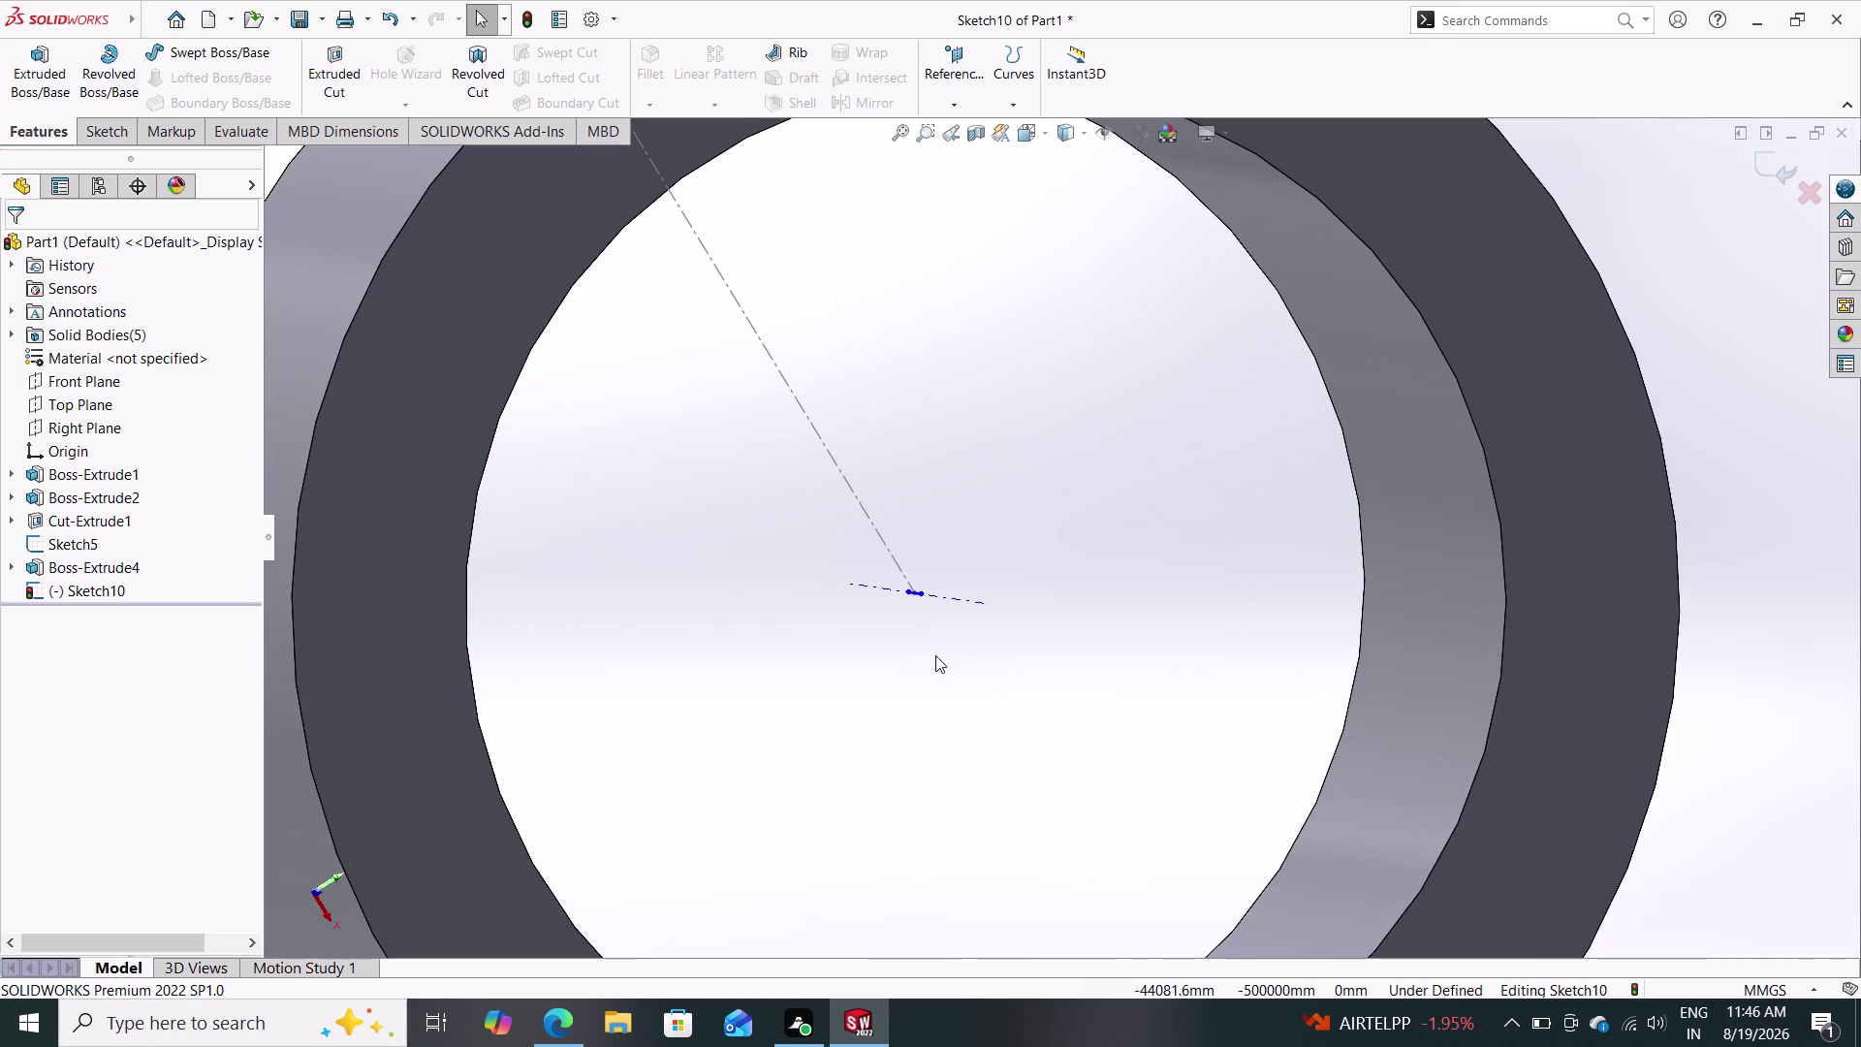
scroll(down, 3)
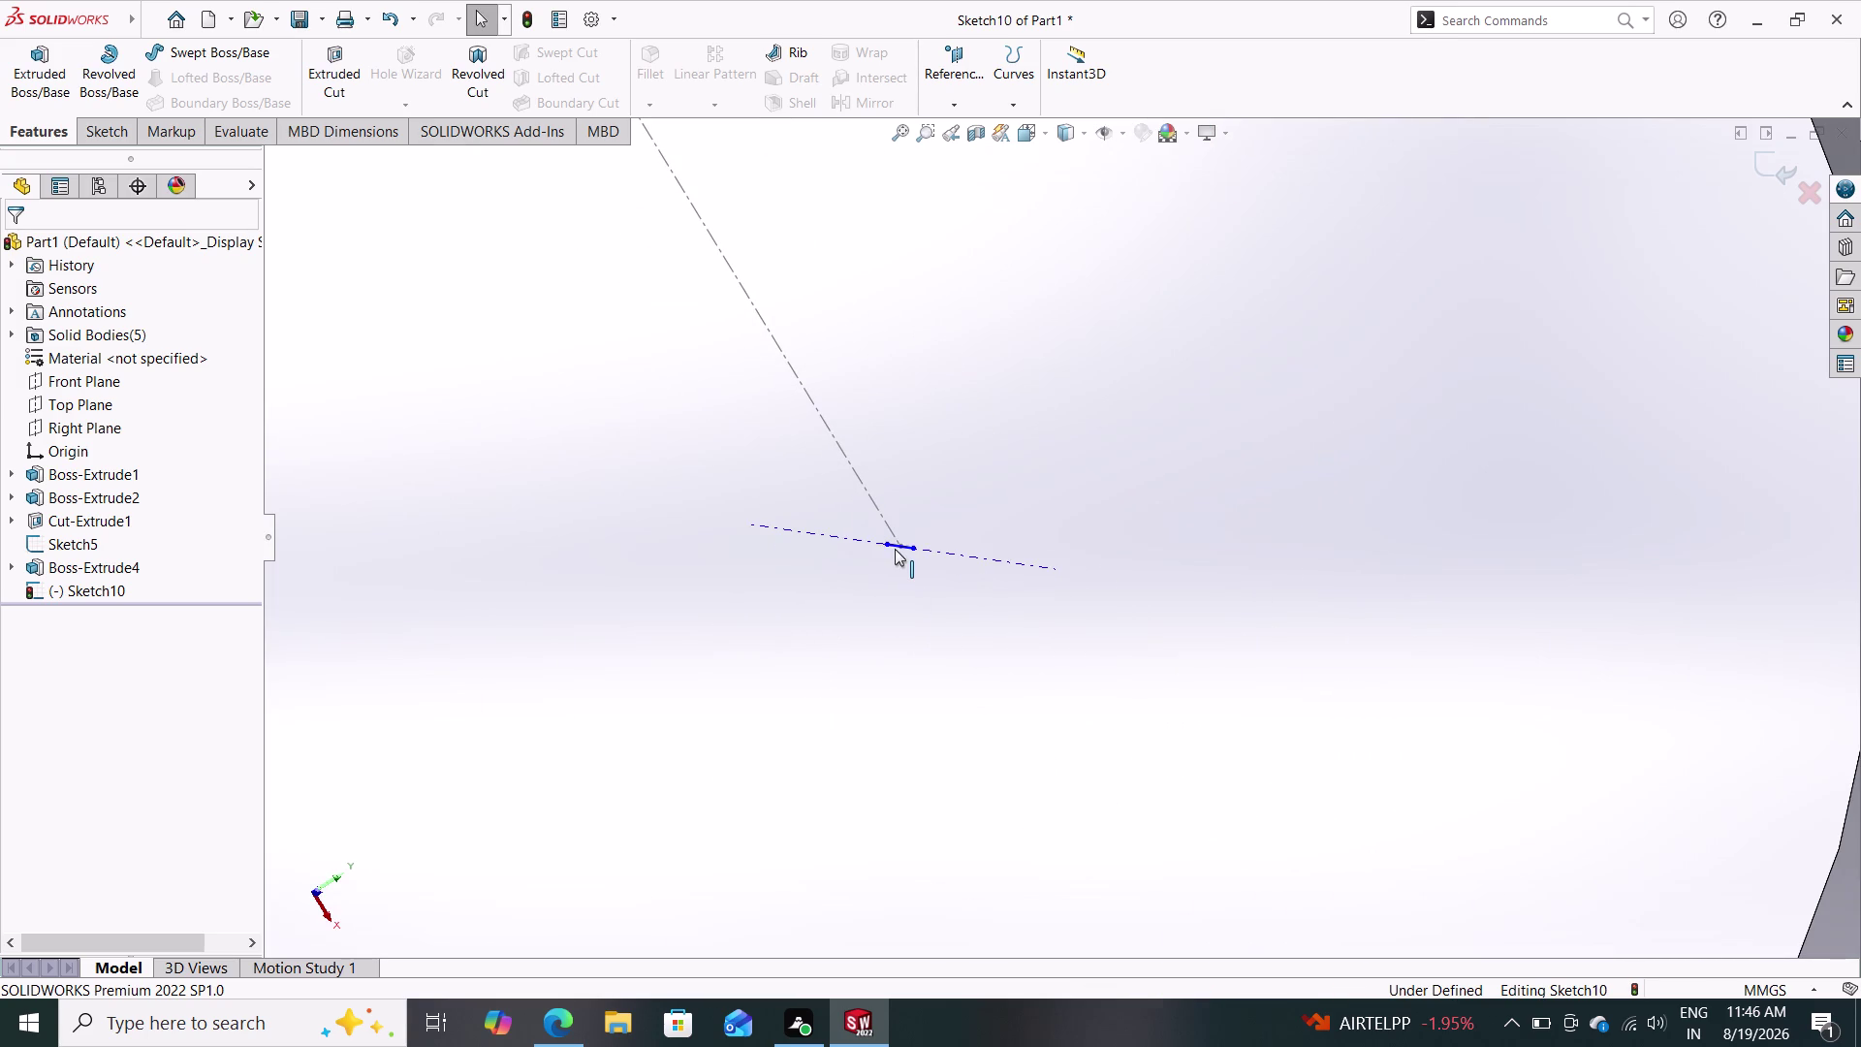
click(890, 547)
key(Delete)
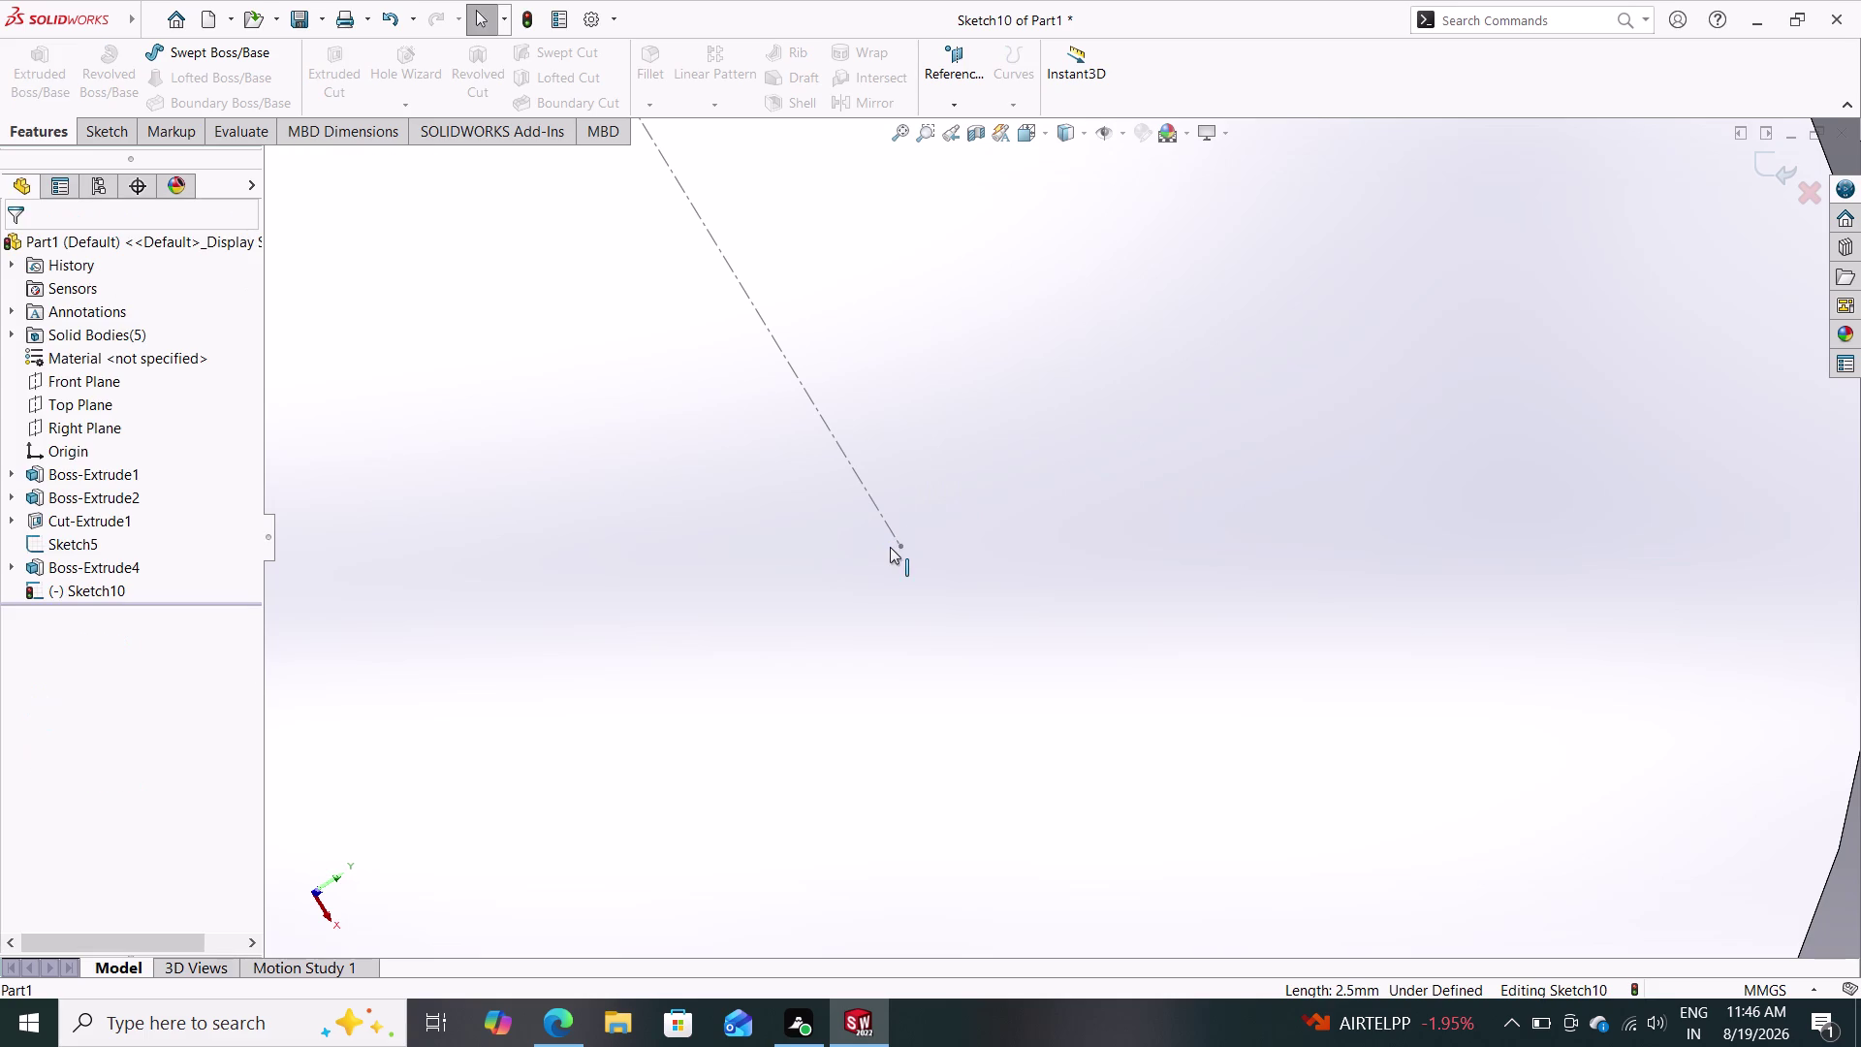
Exit Sketch10 and discard it.
scroll(up, 3)
scroll(up, 3)
scroll(up, 3)
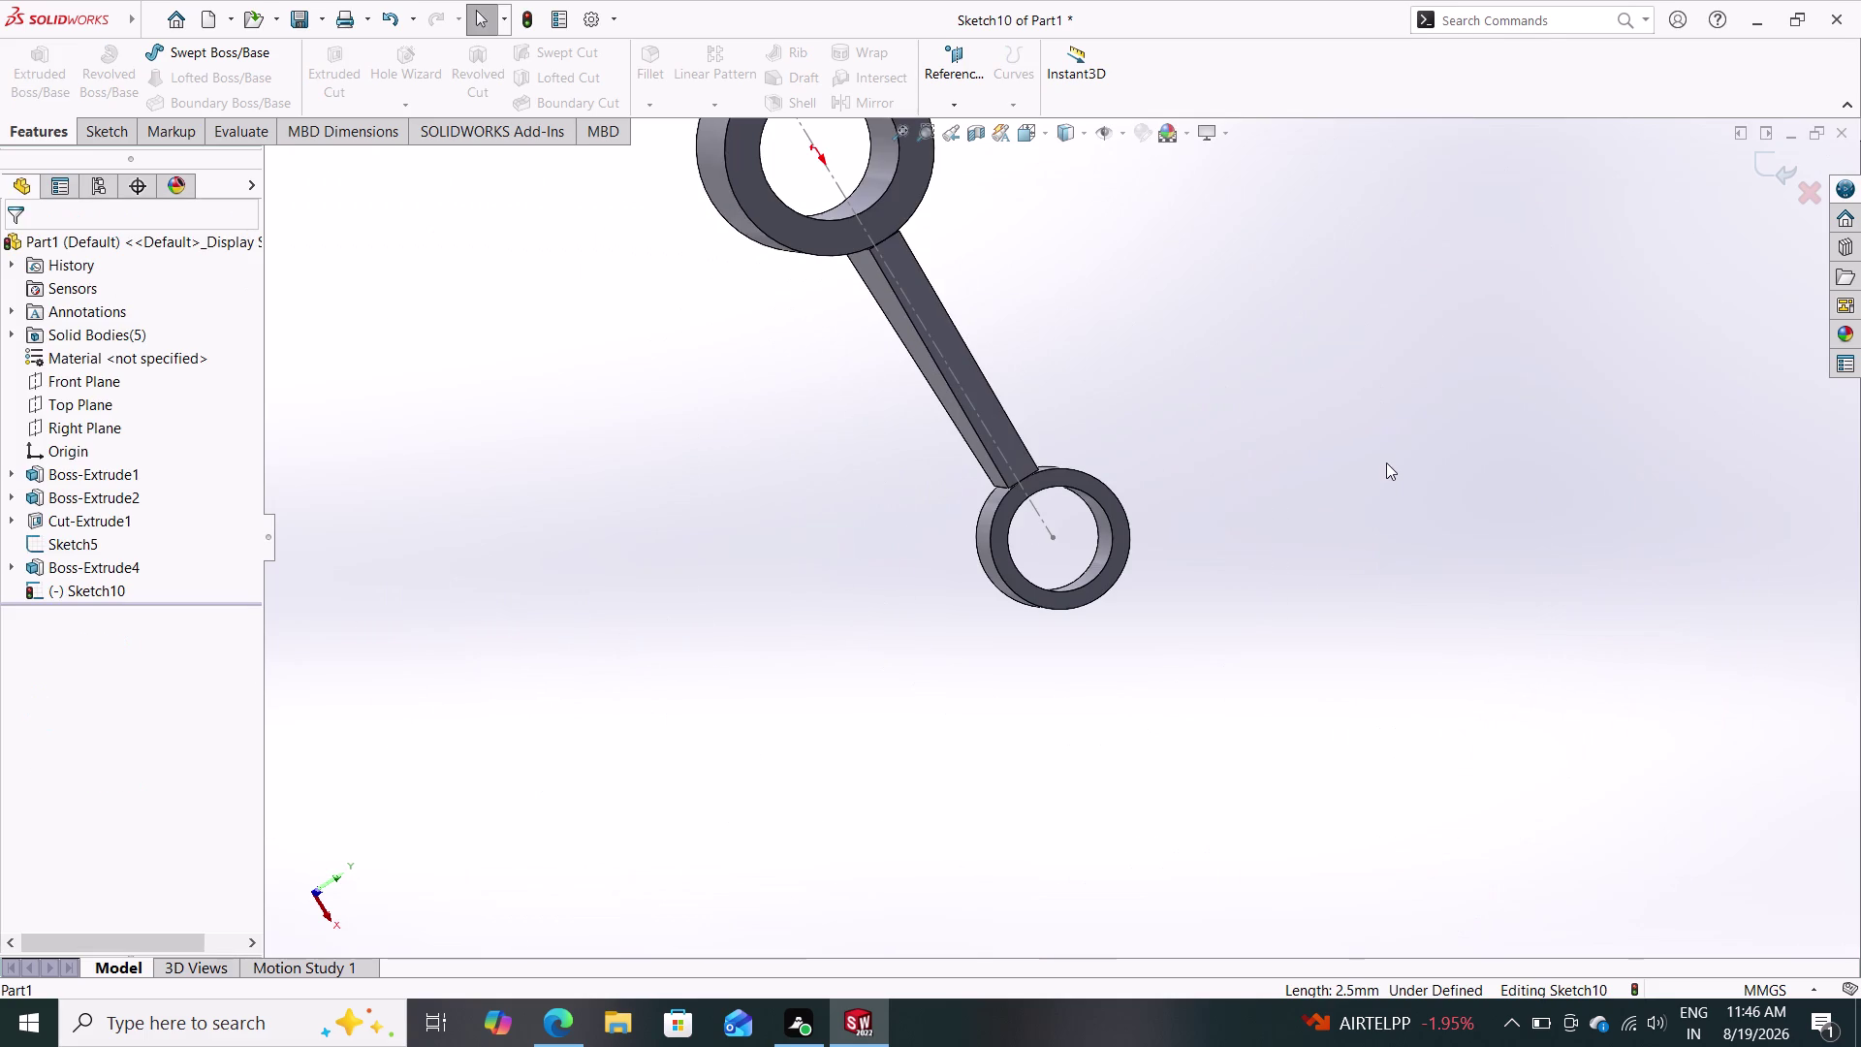
click(1775, 163)
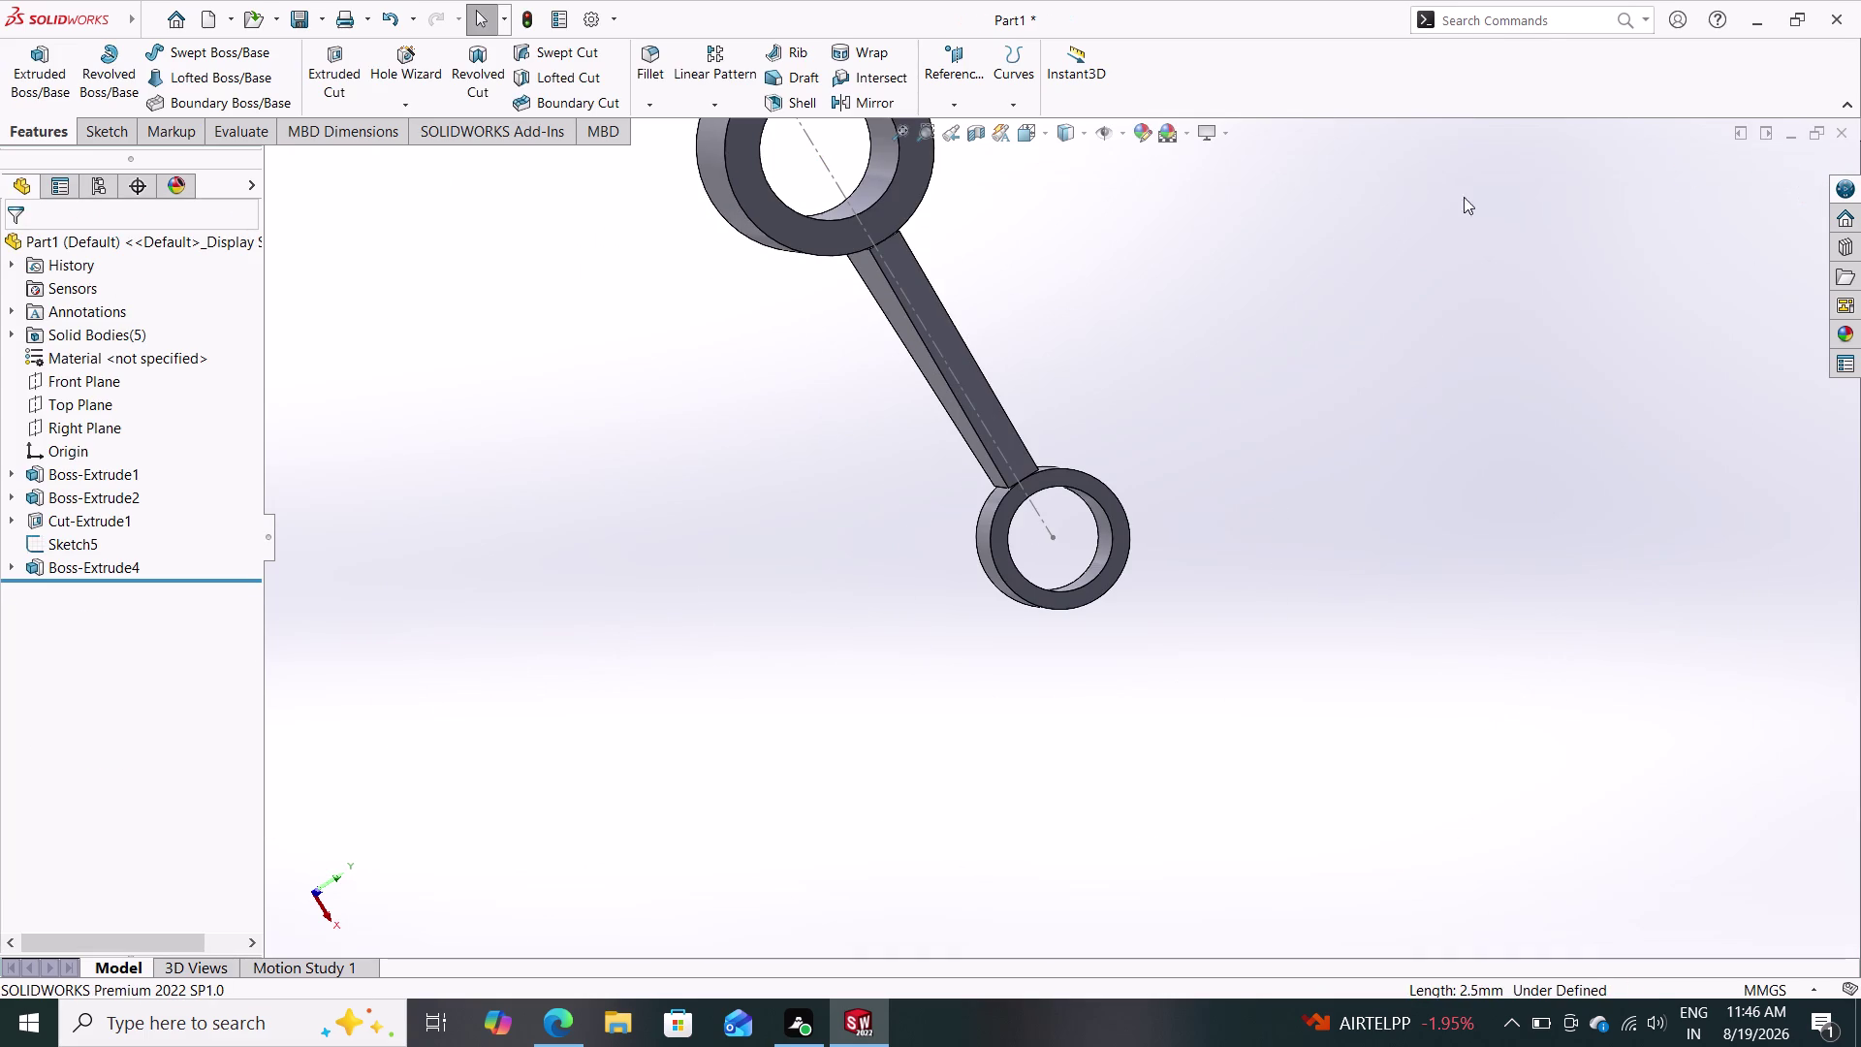
Open new Sketch11 on the flat face of the tapered web.
middle_drag(847, 367, 826, 487)
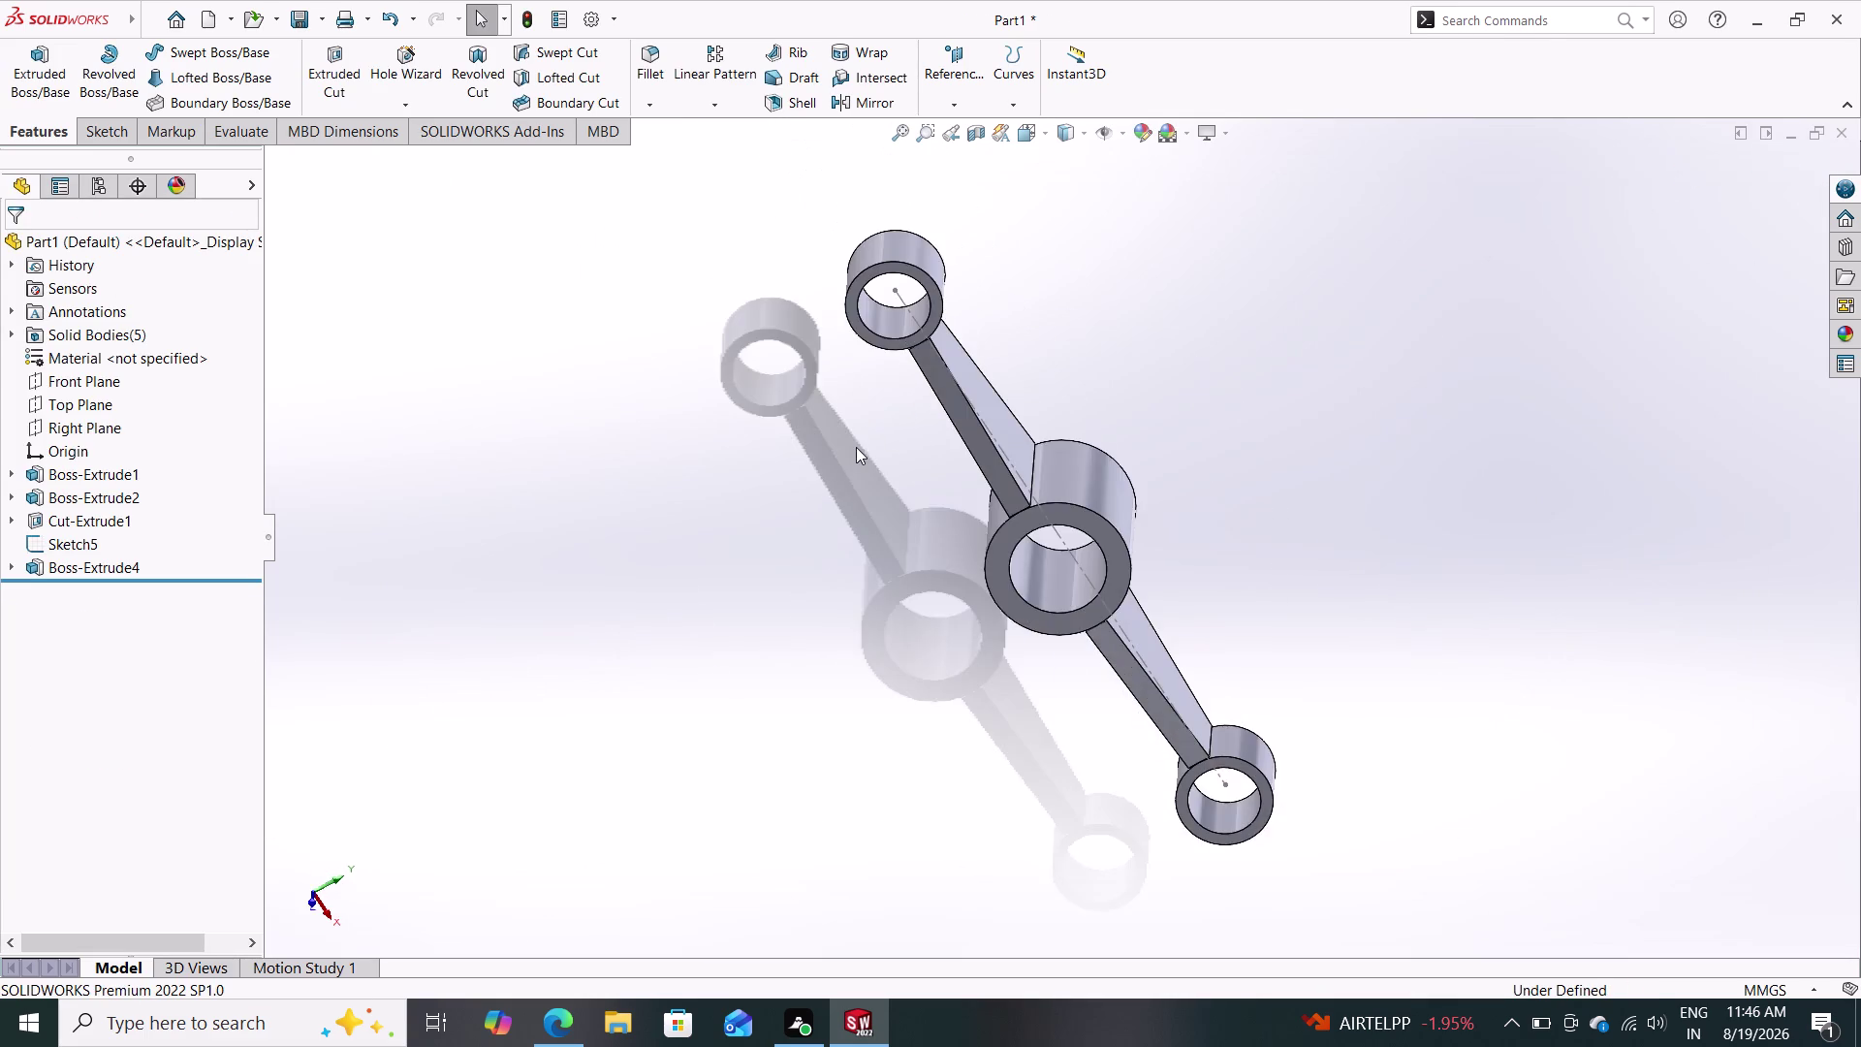
middle_drag(827, 451, 739, 582)
click(972, 446)
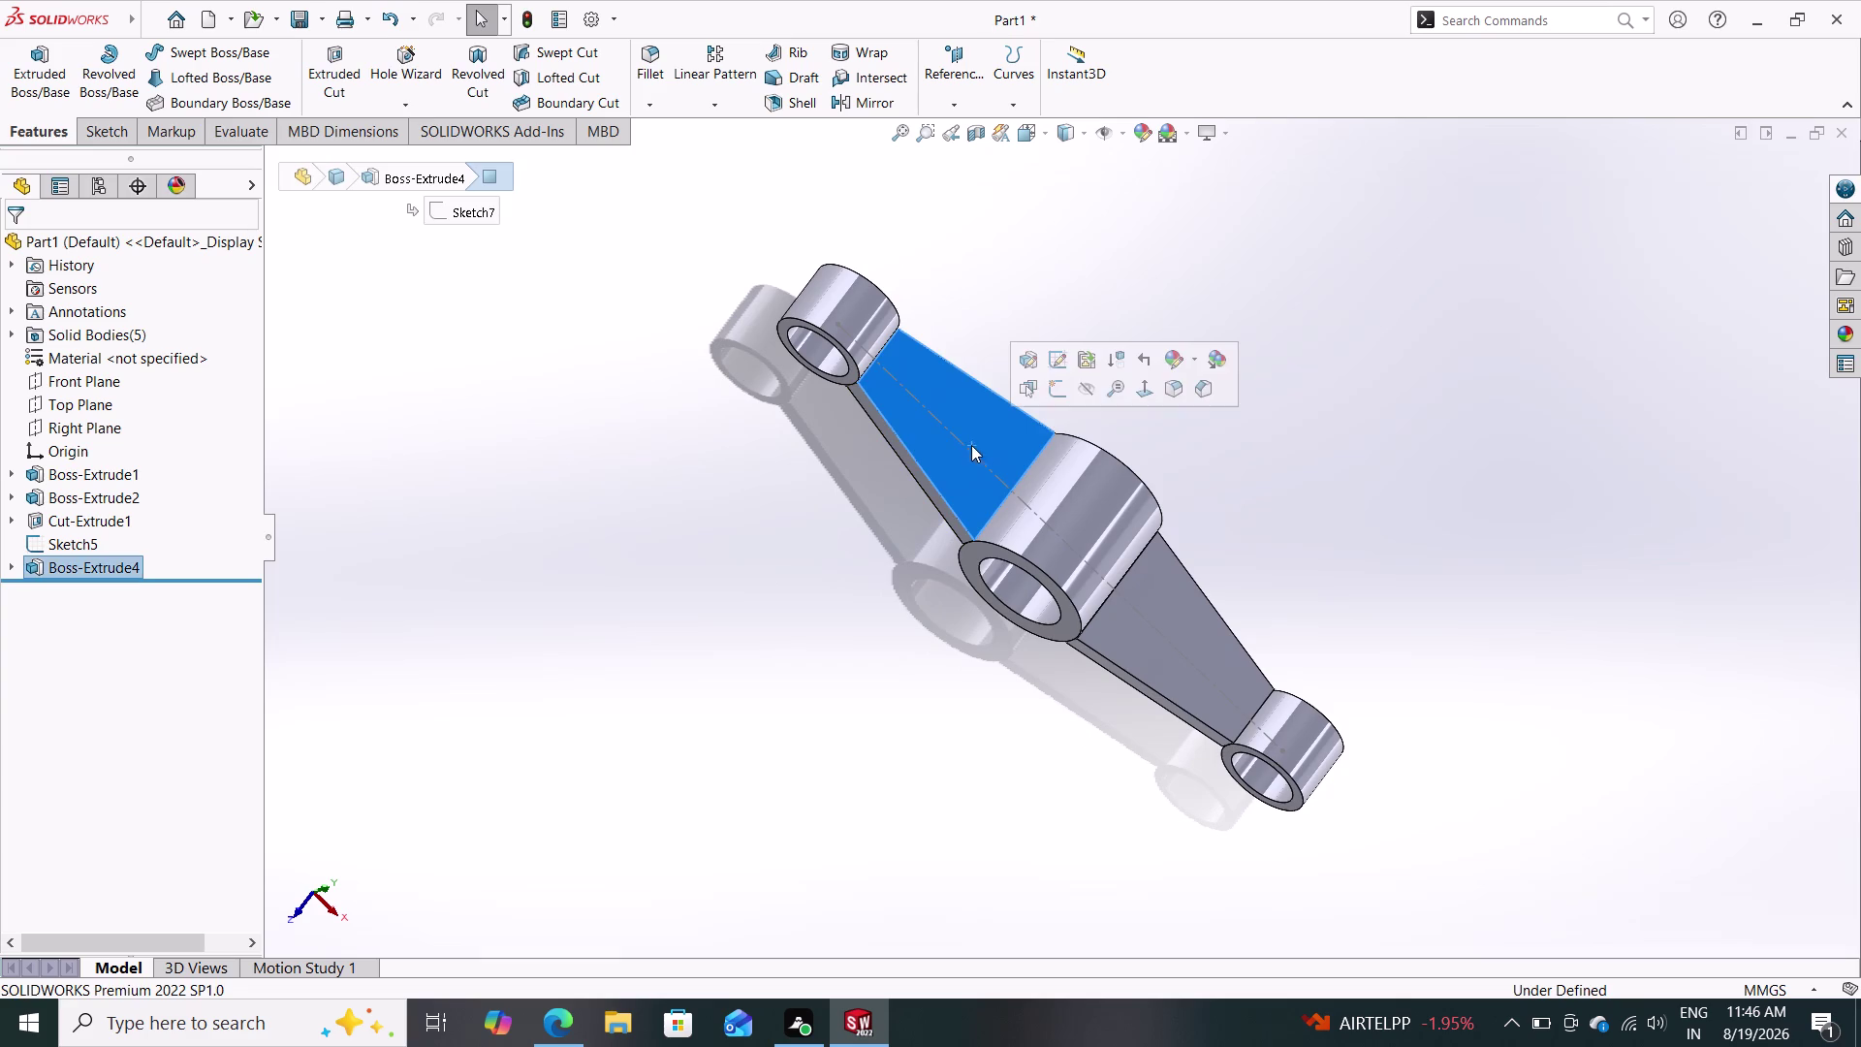
click(1058, 391)
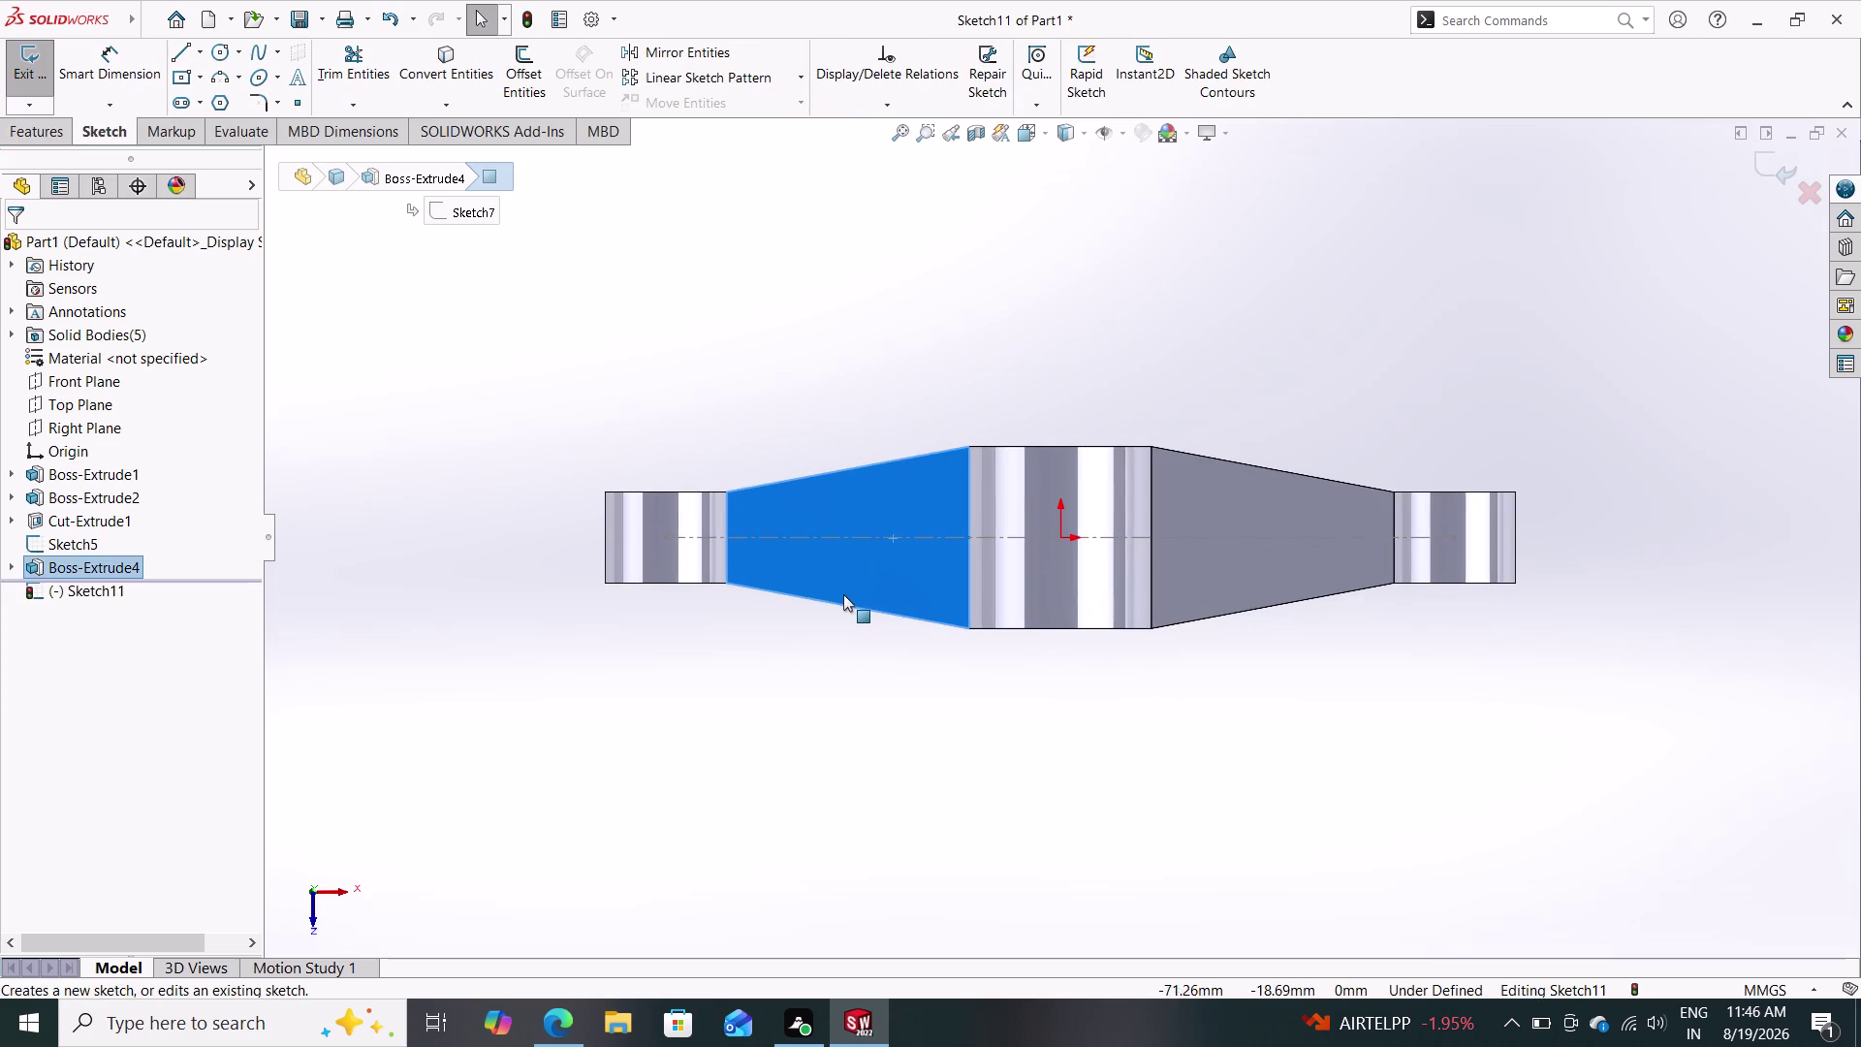
key(Escape)
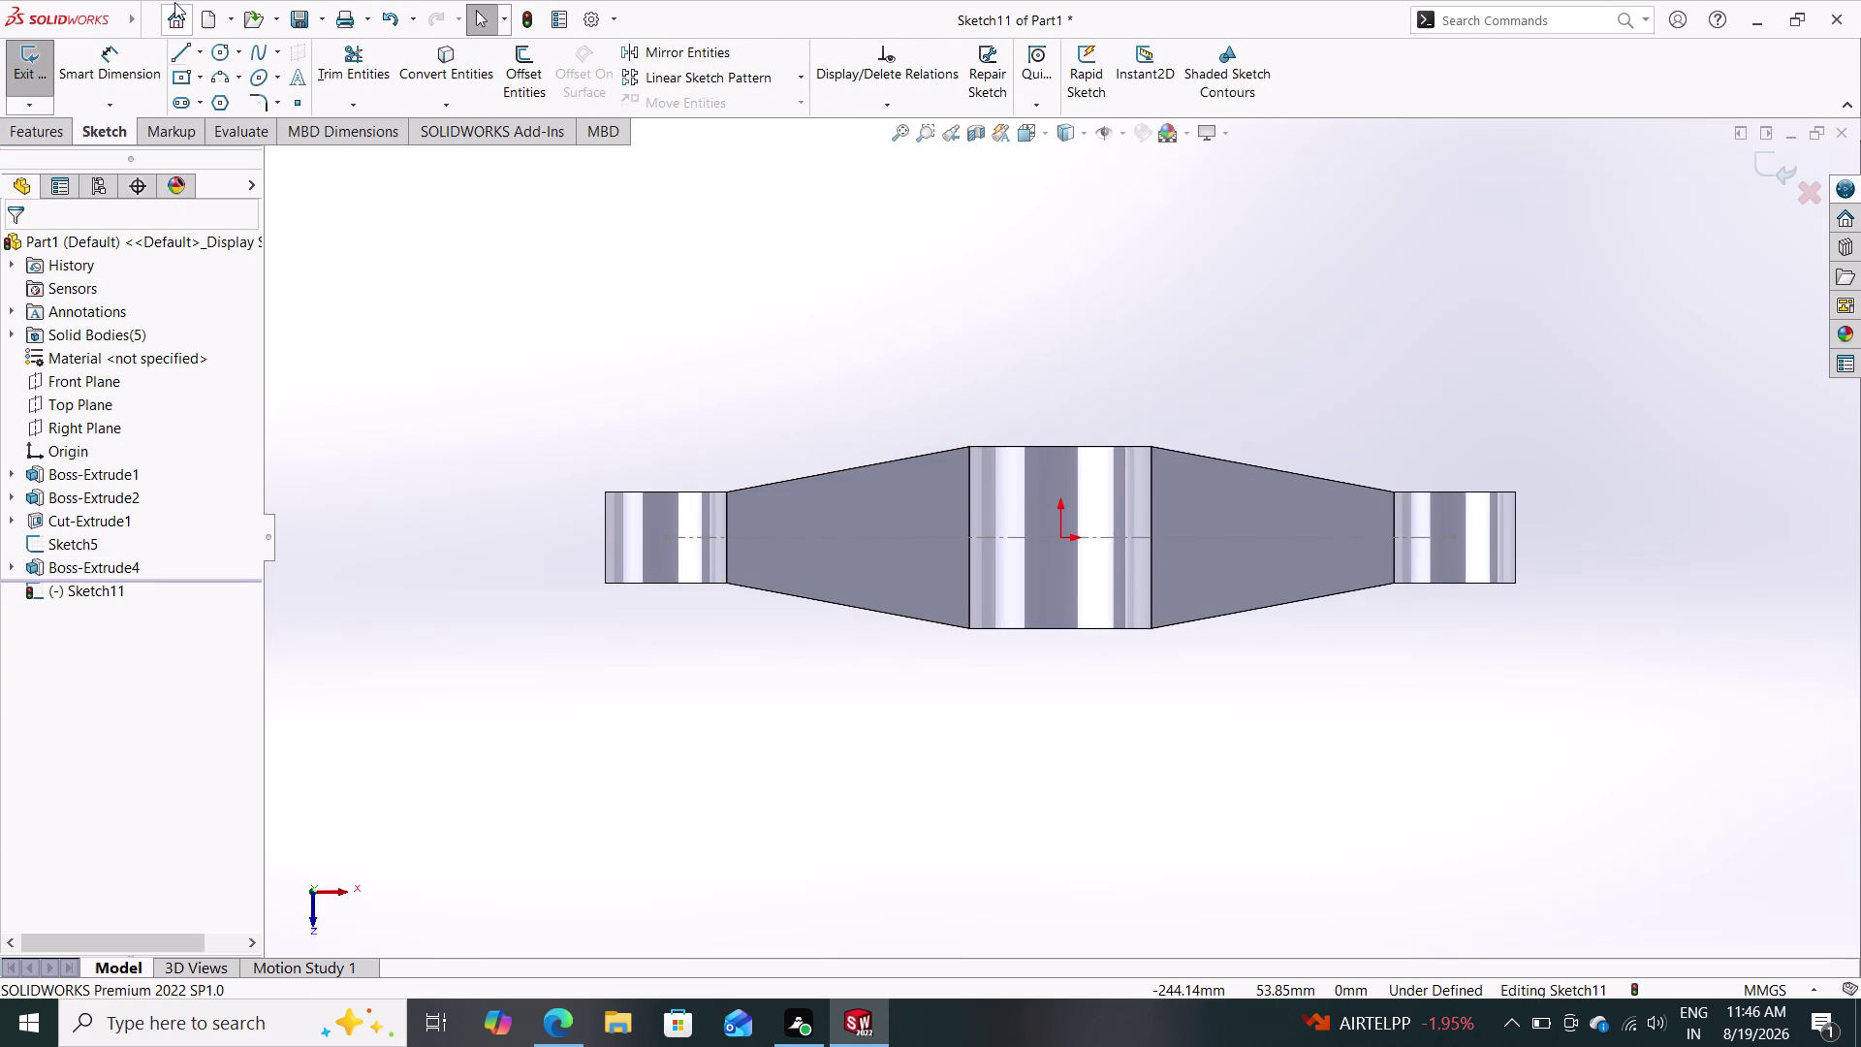
click(176, 58)
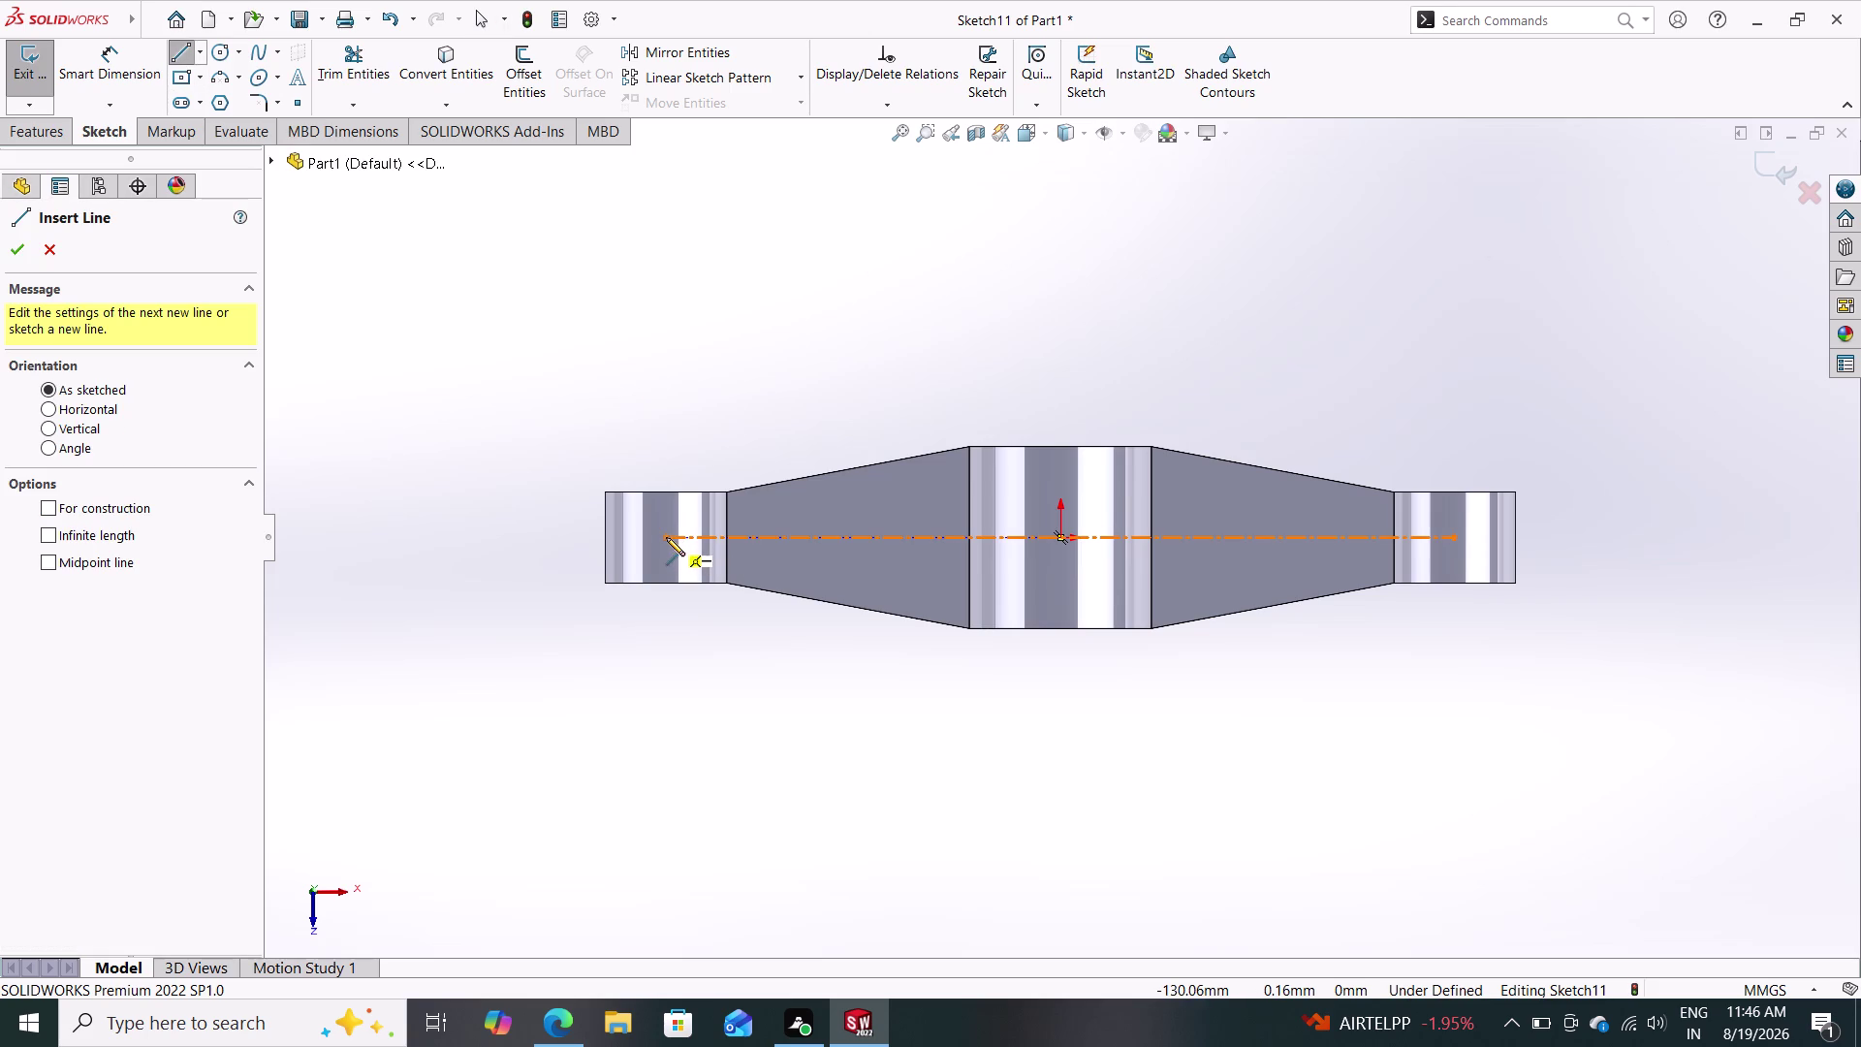
Draw a horizontal Sketch11 centre line from the left boss to the right boss.
click(666, 537)
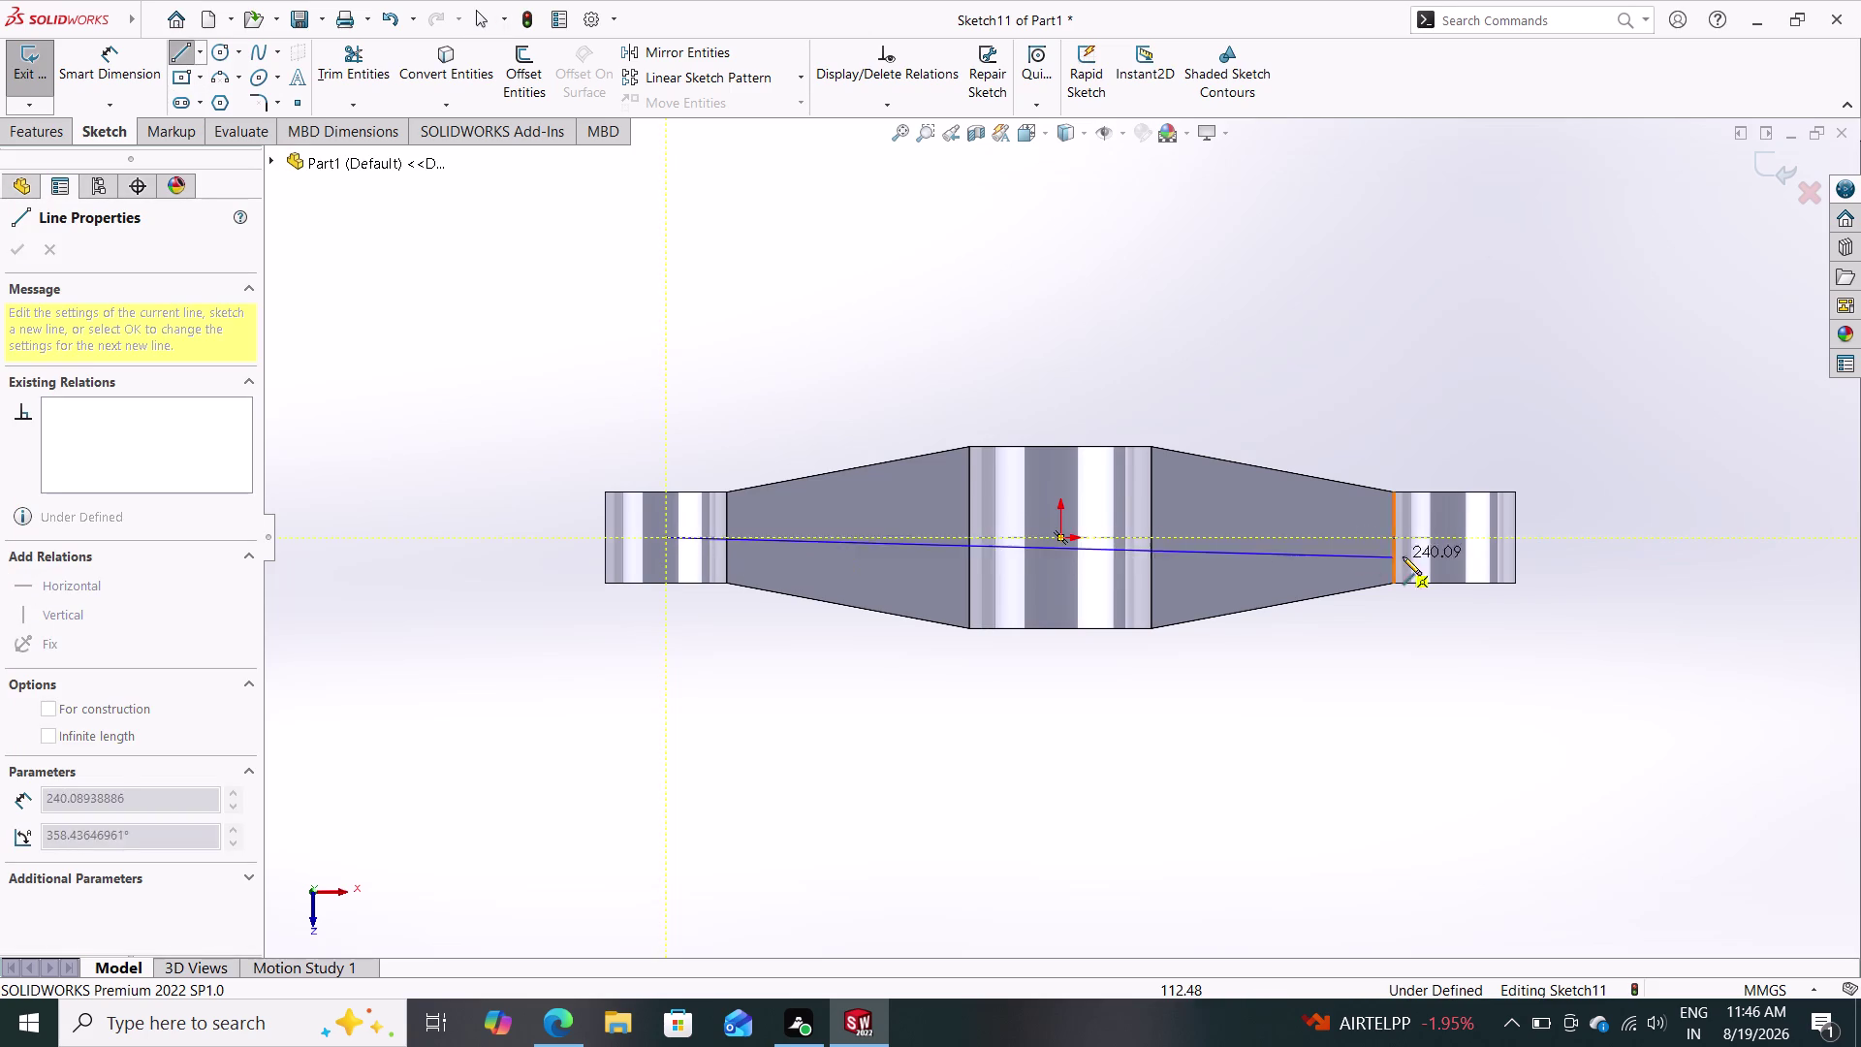
click(1466, 541)
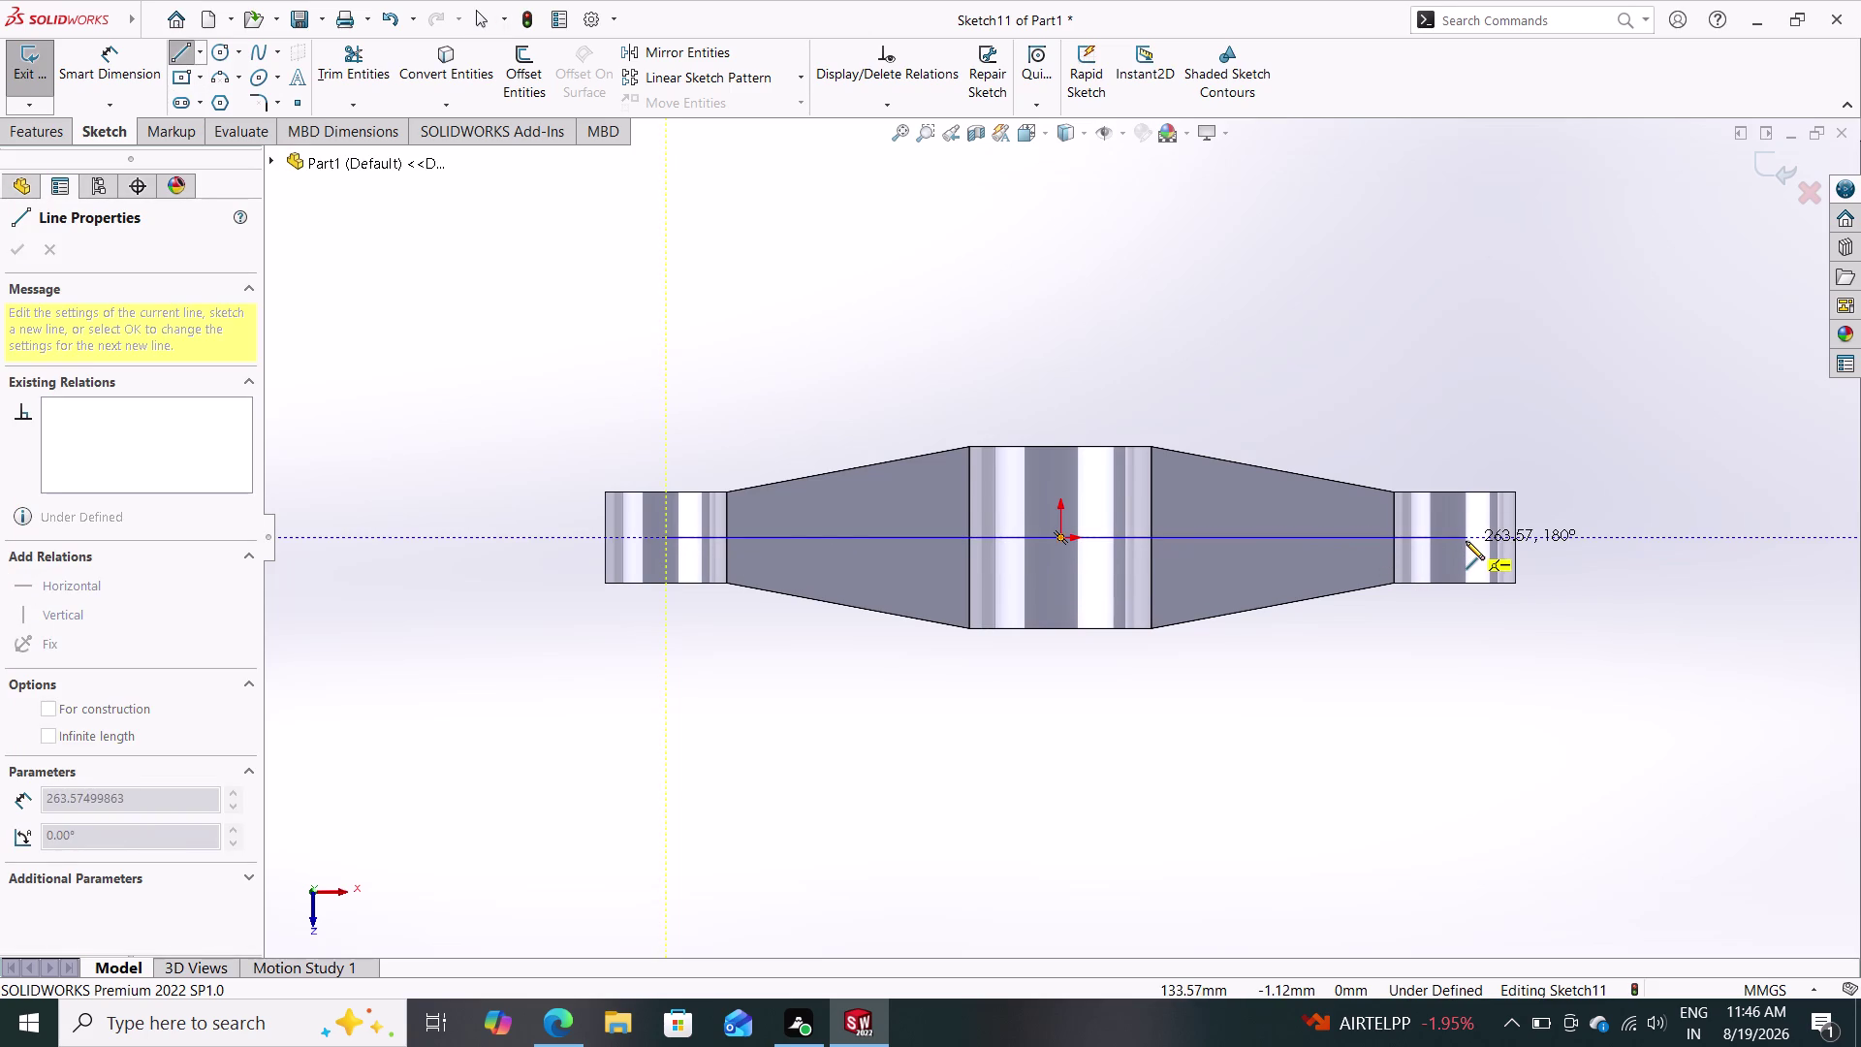
key(Escape)
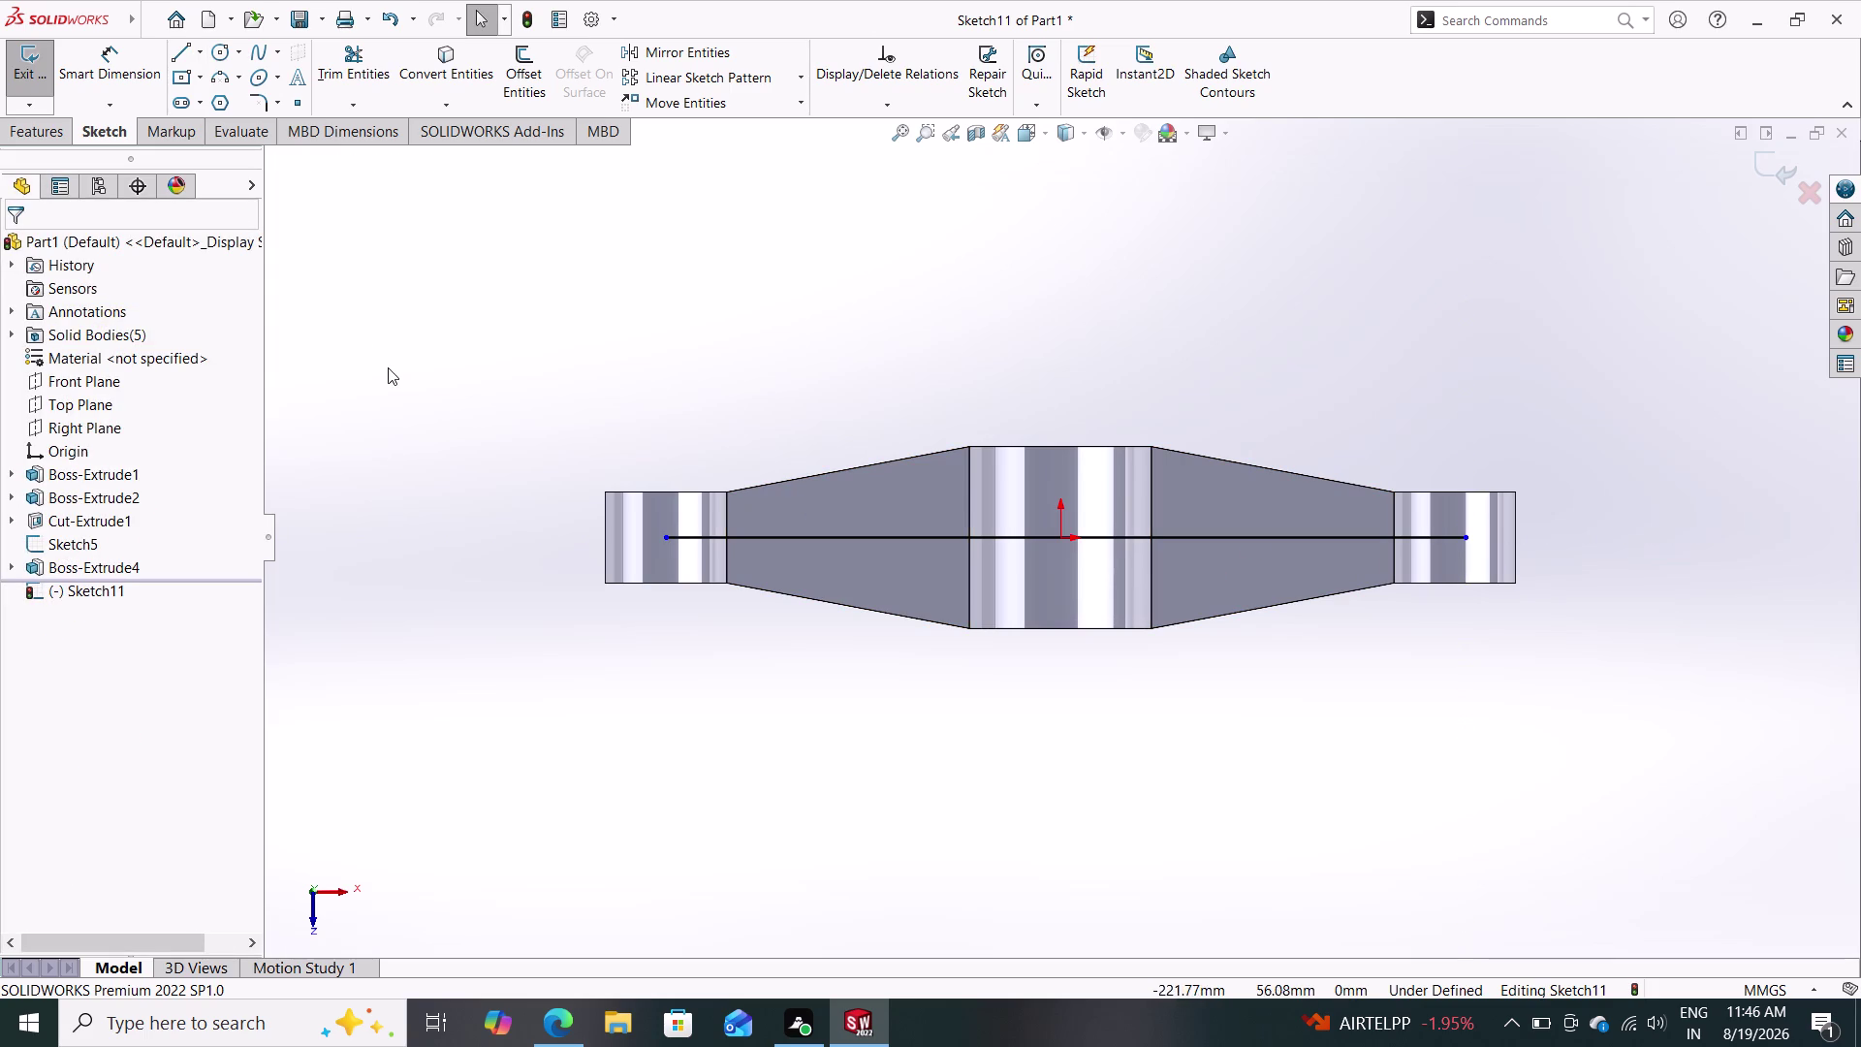
click(534, 75)
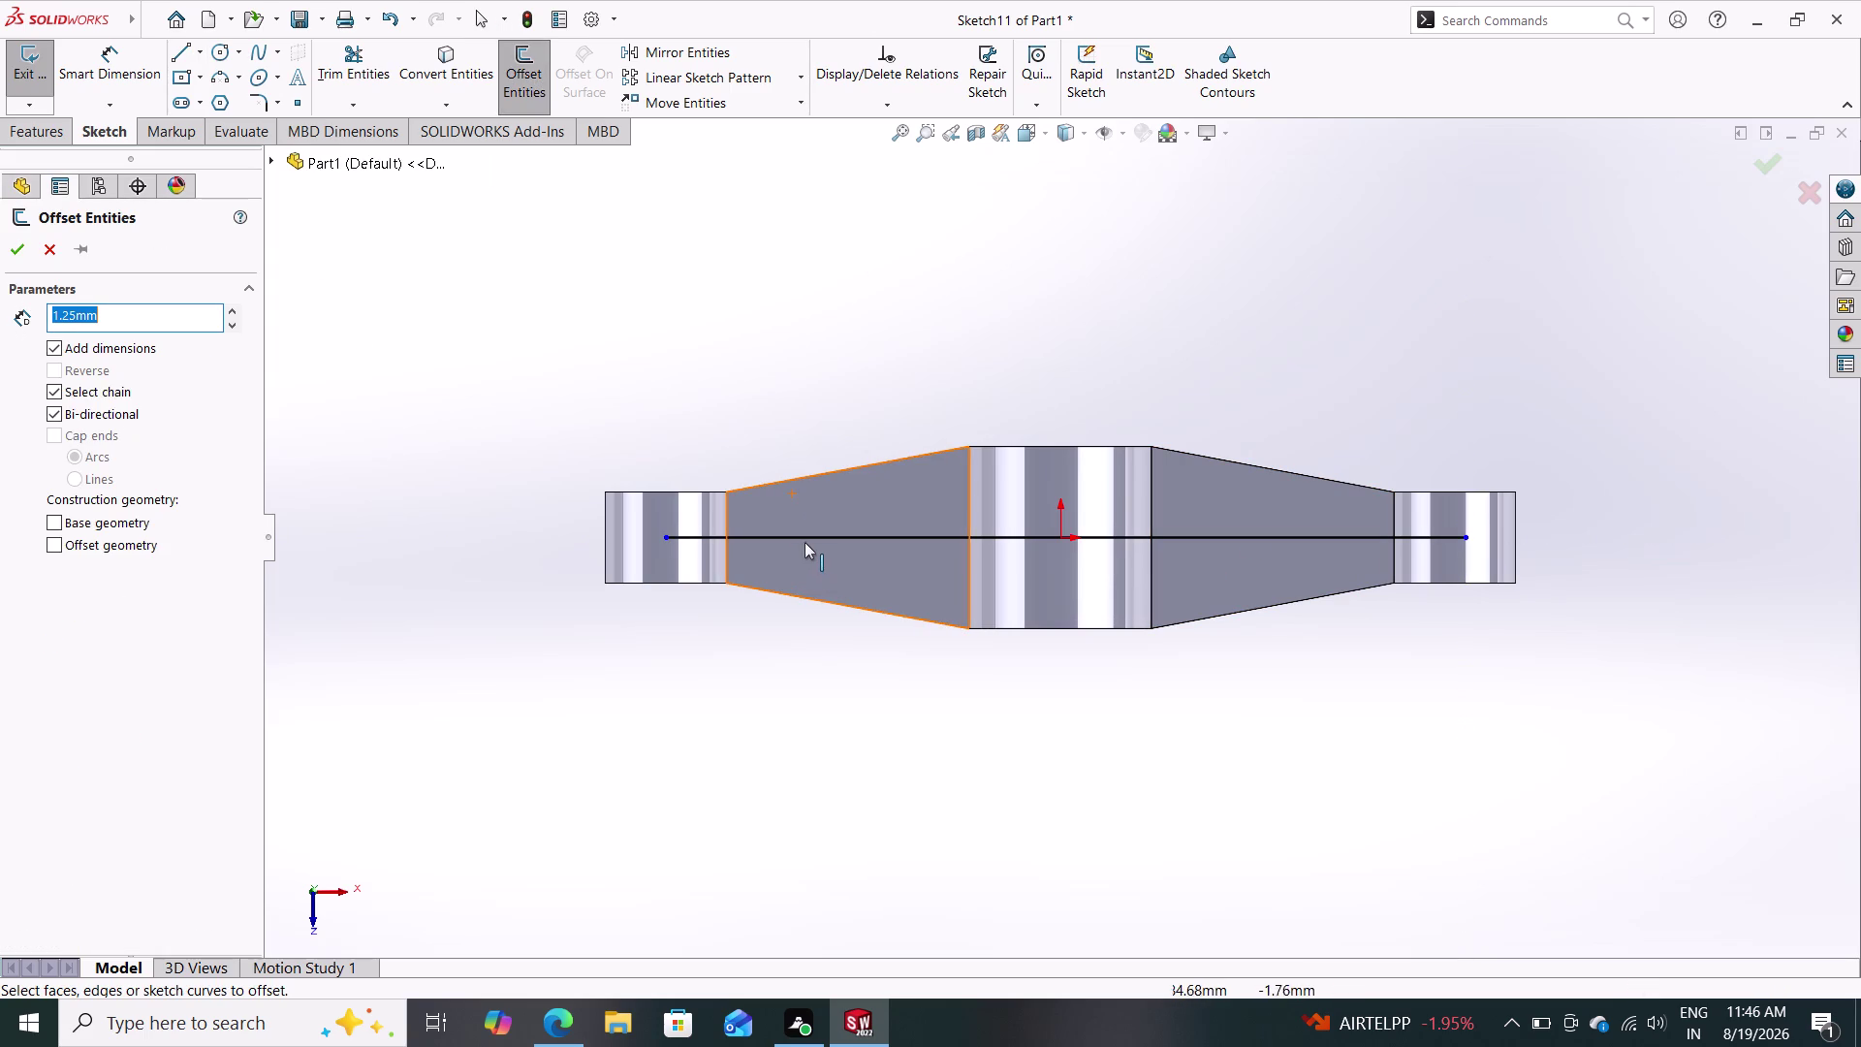
Offset the centre line 1.25 mm bi-directionally and make the original line construction geometry.
click(807, 539)
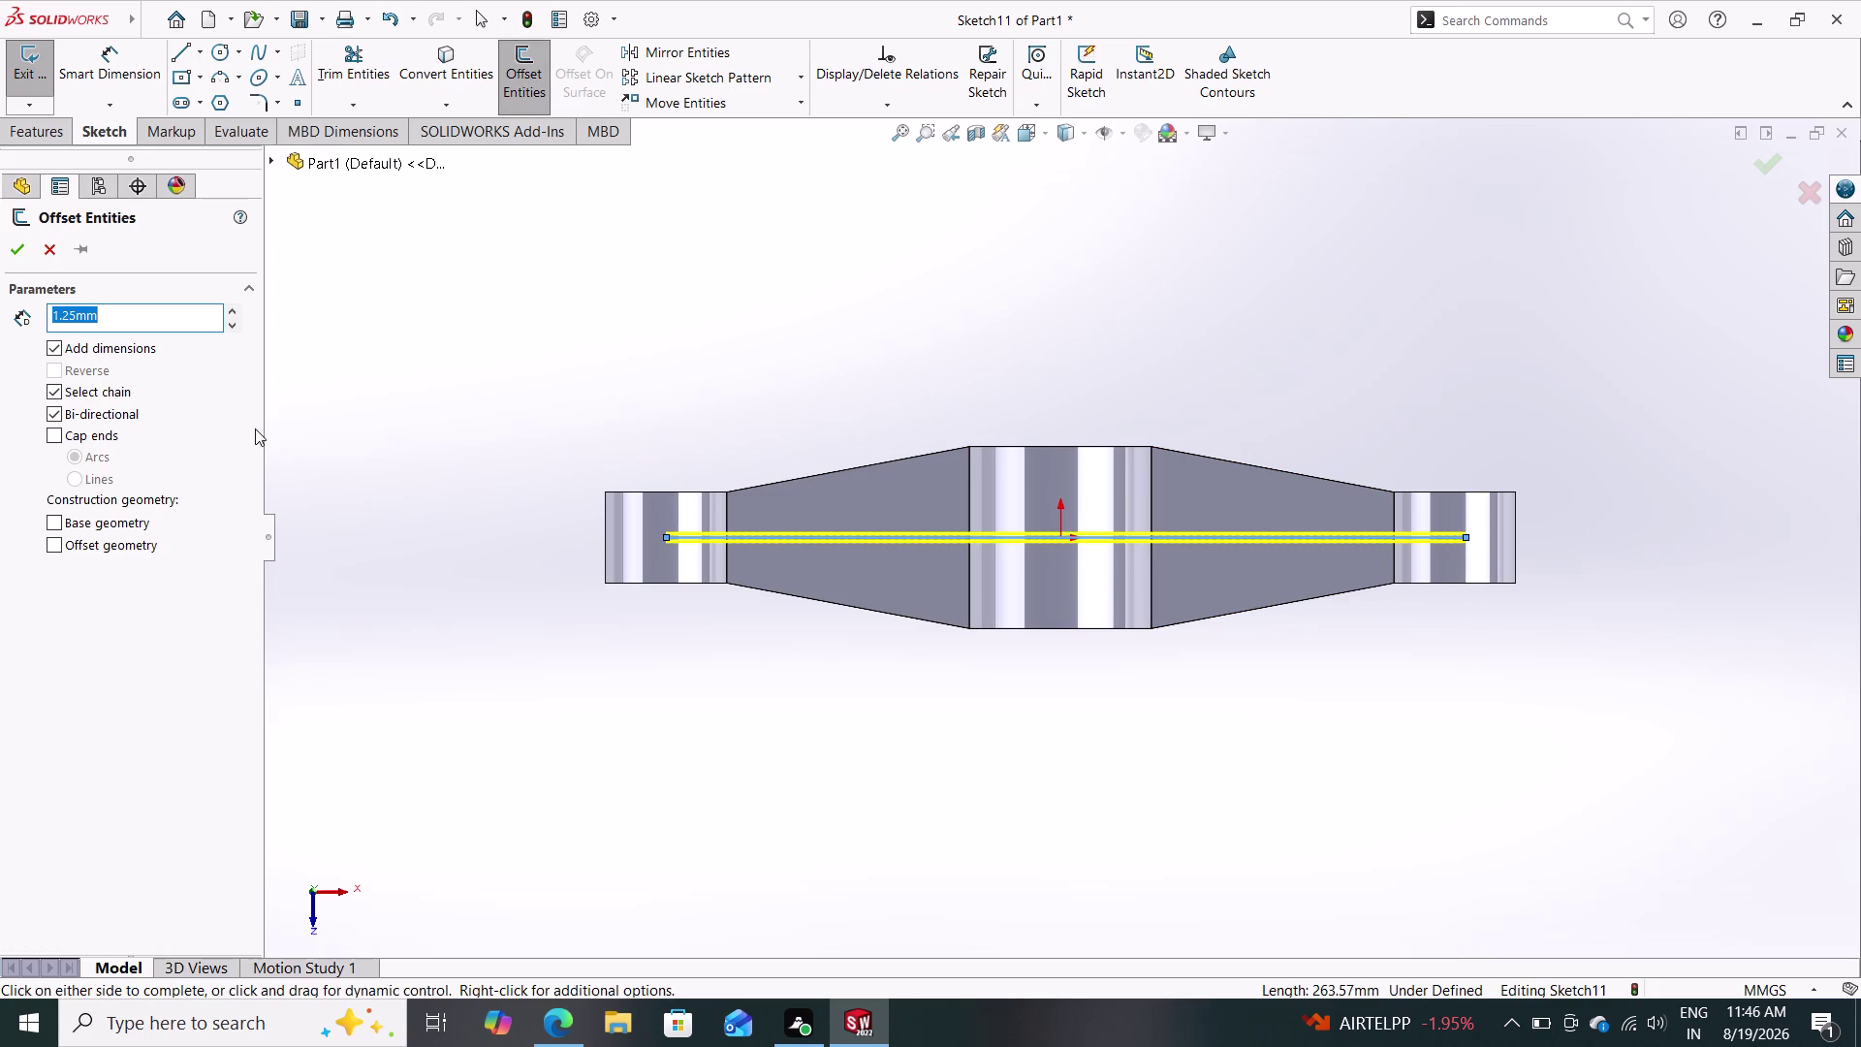
click(9, 247)
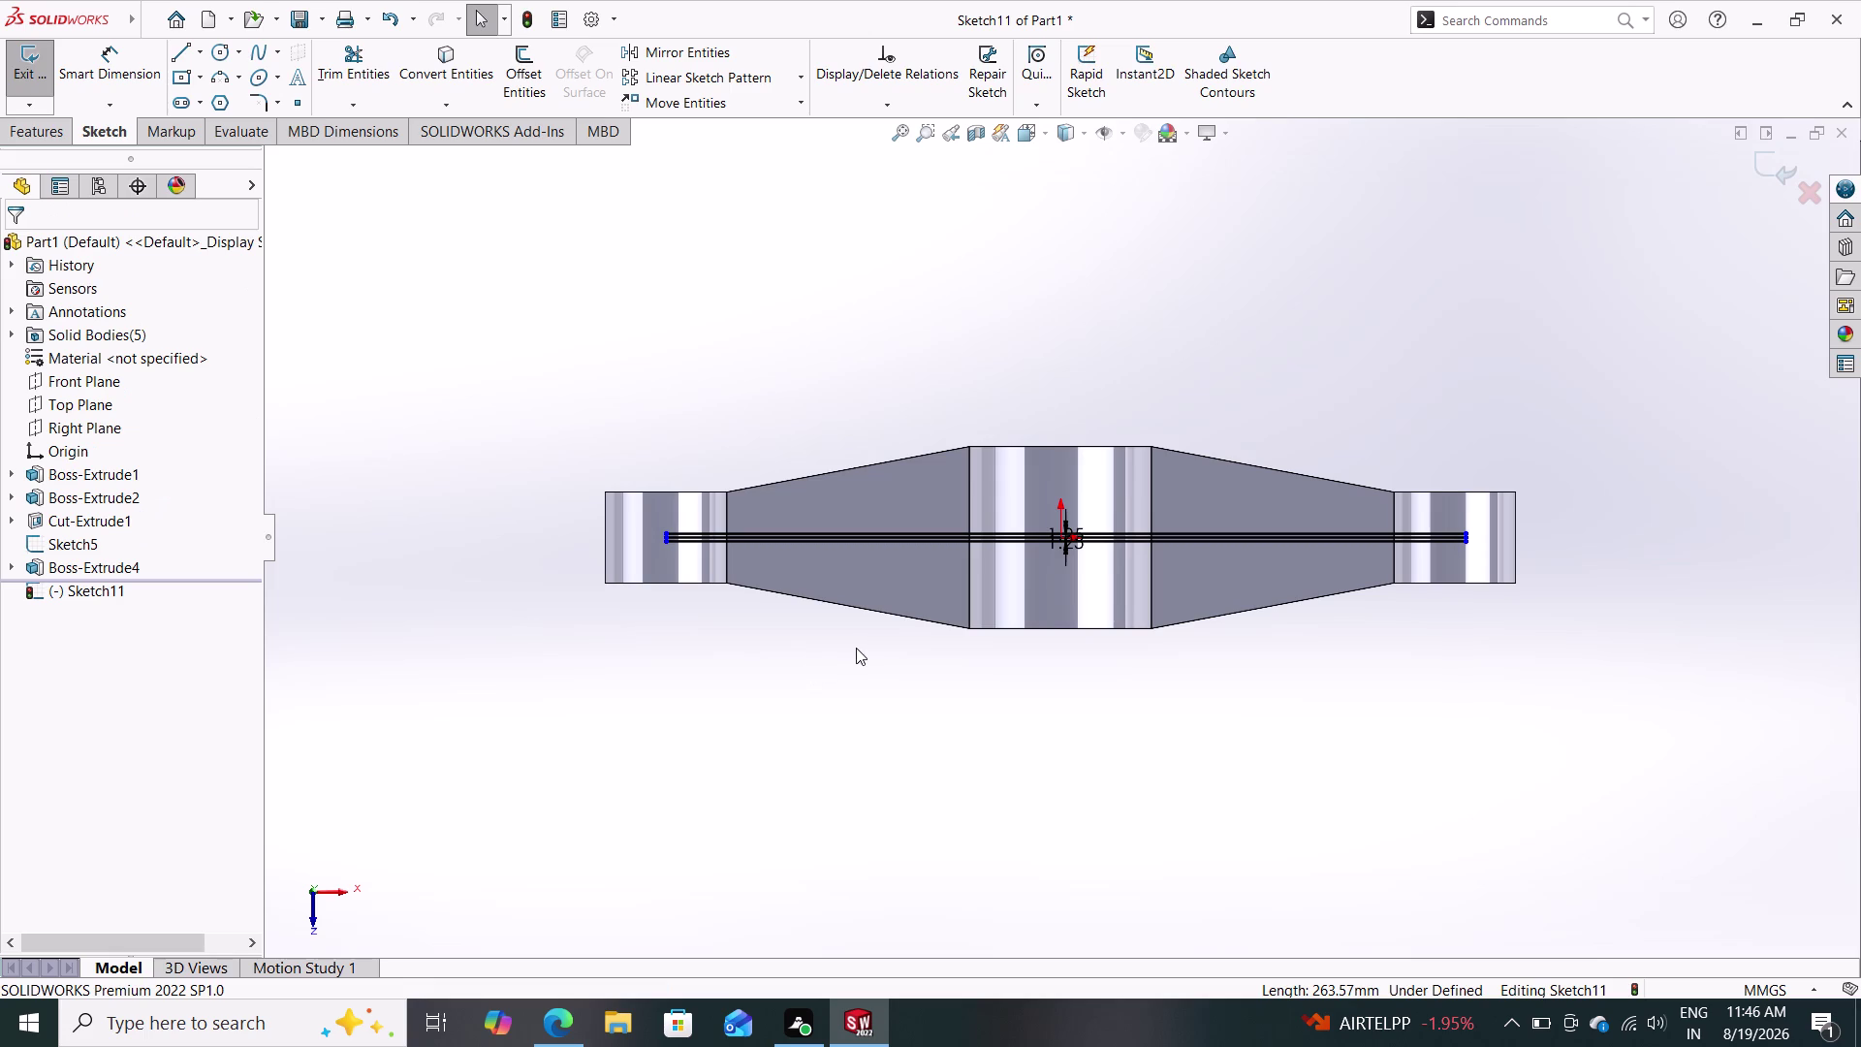
scroll(down, 3)
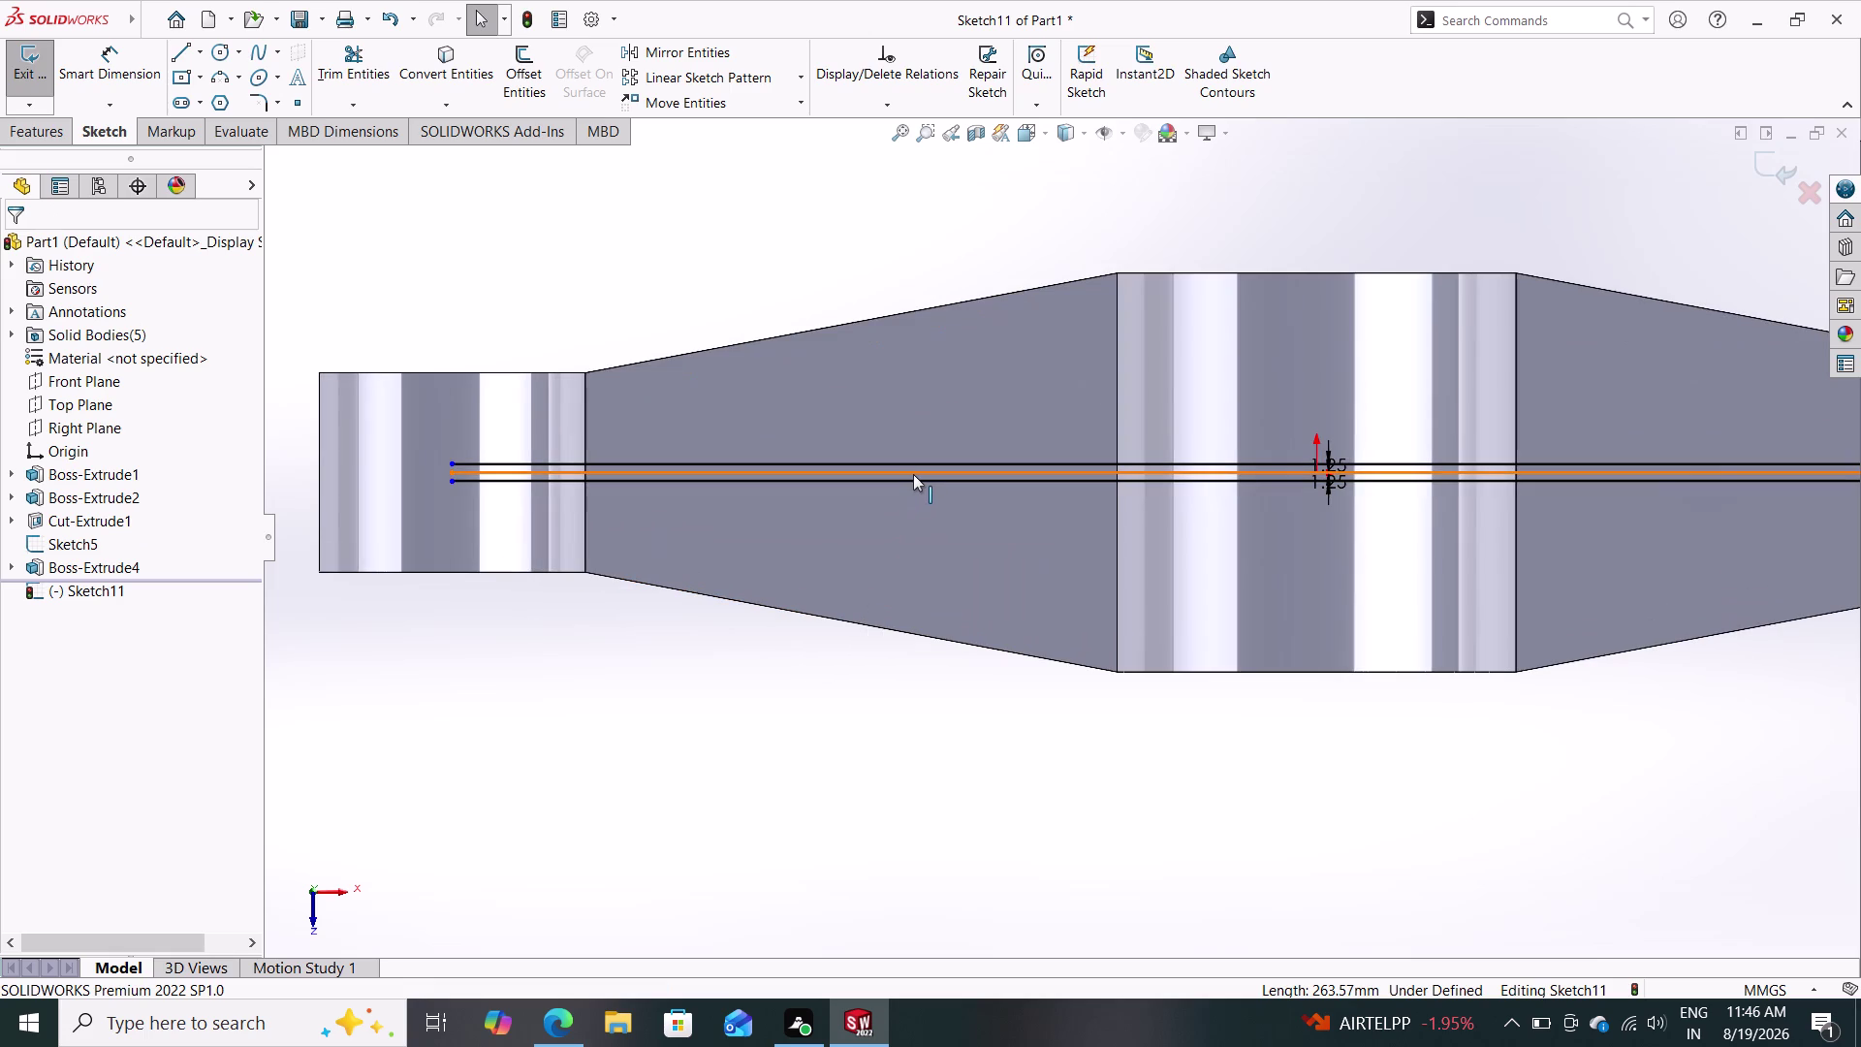
click(913, 474)
key(Delete)
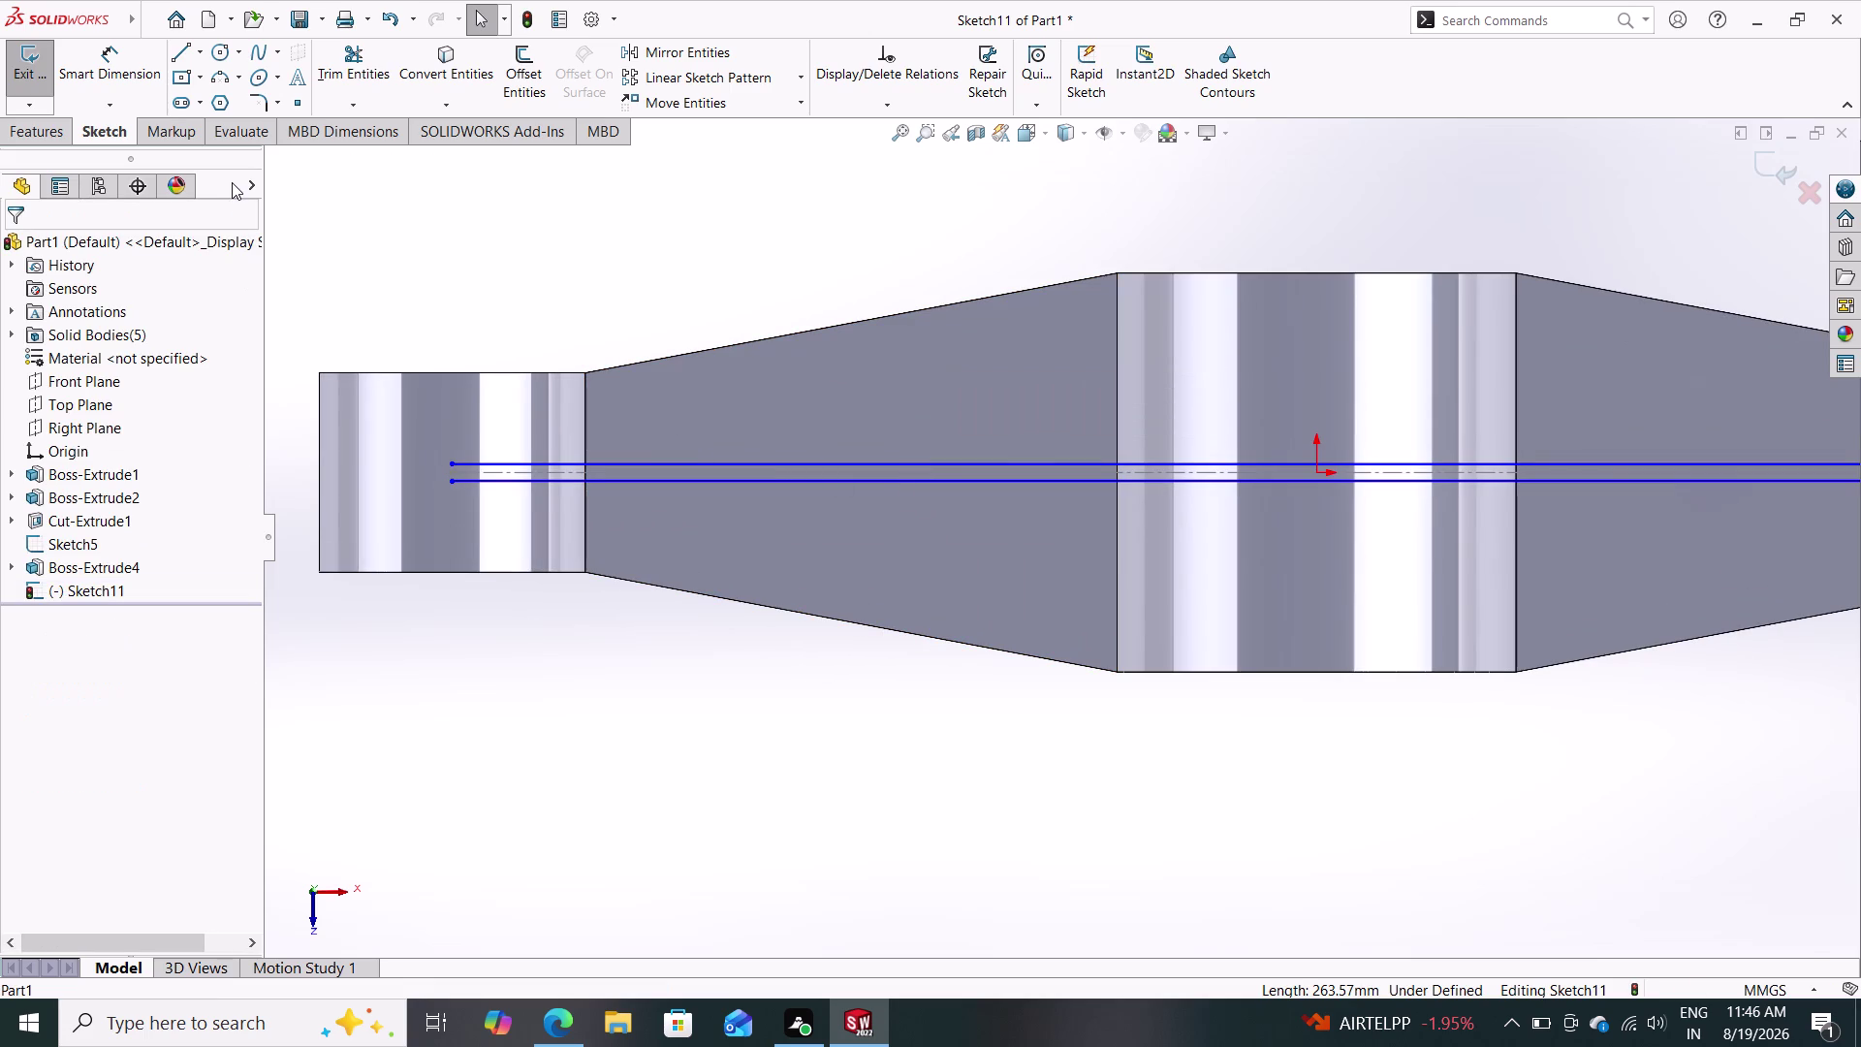
click(173, 47)
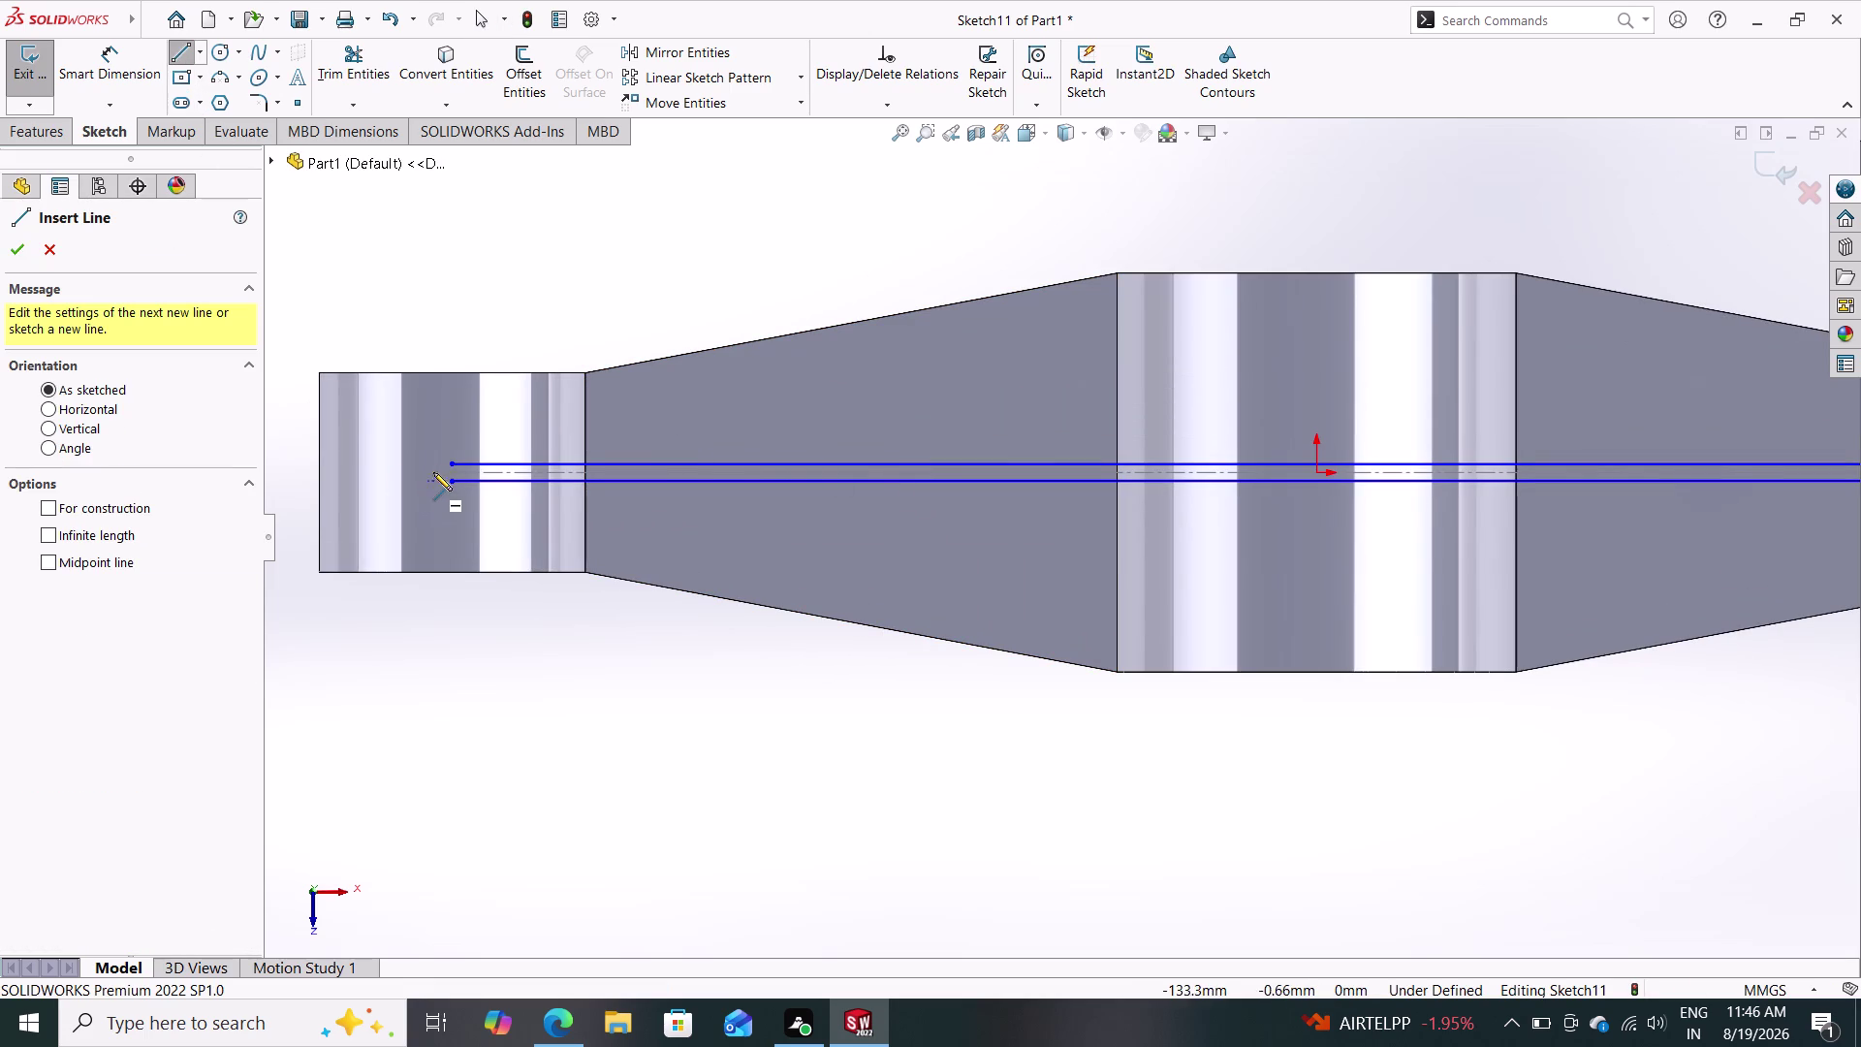
Draw a line joining the two offset lines at the left end.
click(452, 463)
click(451, 483)
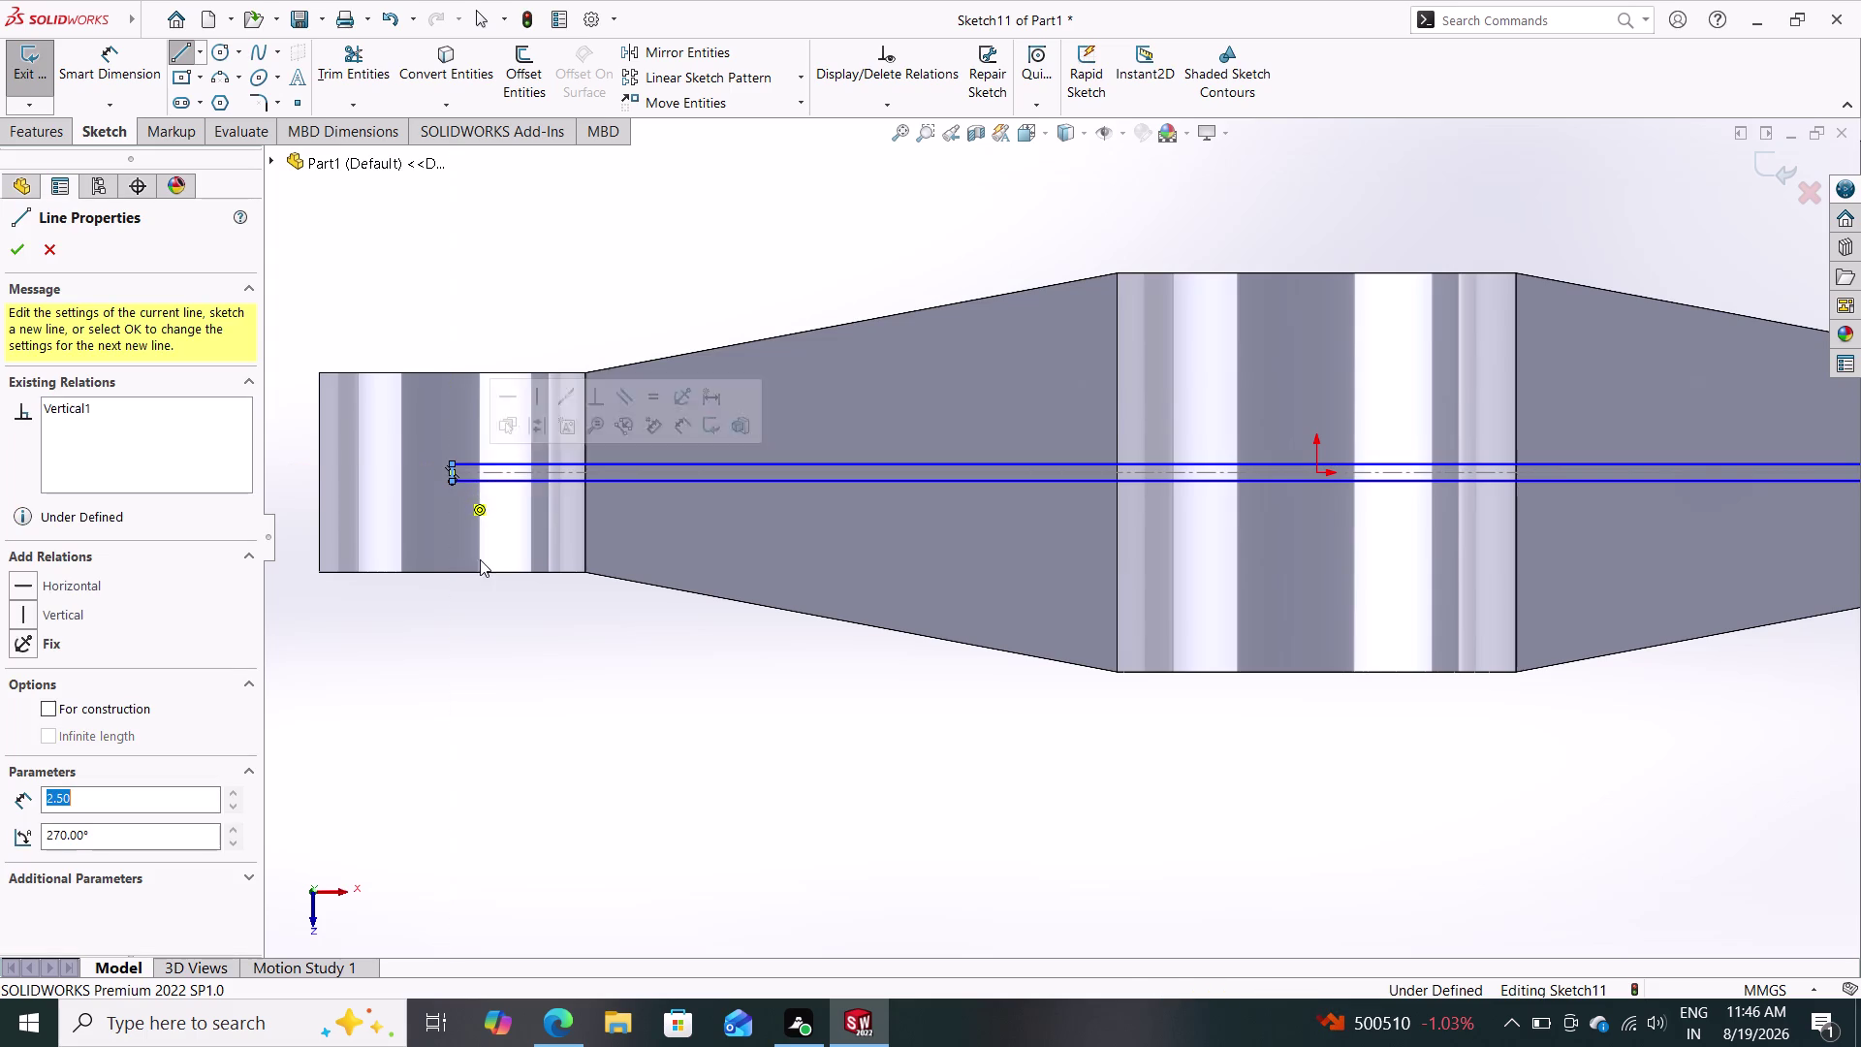
scroll(down, 3)
scroll(up, 3)
scroll(down, 3)
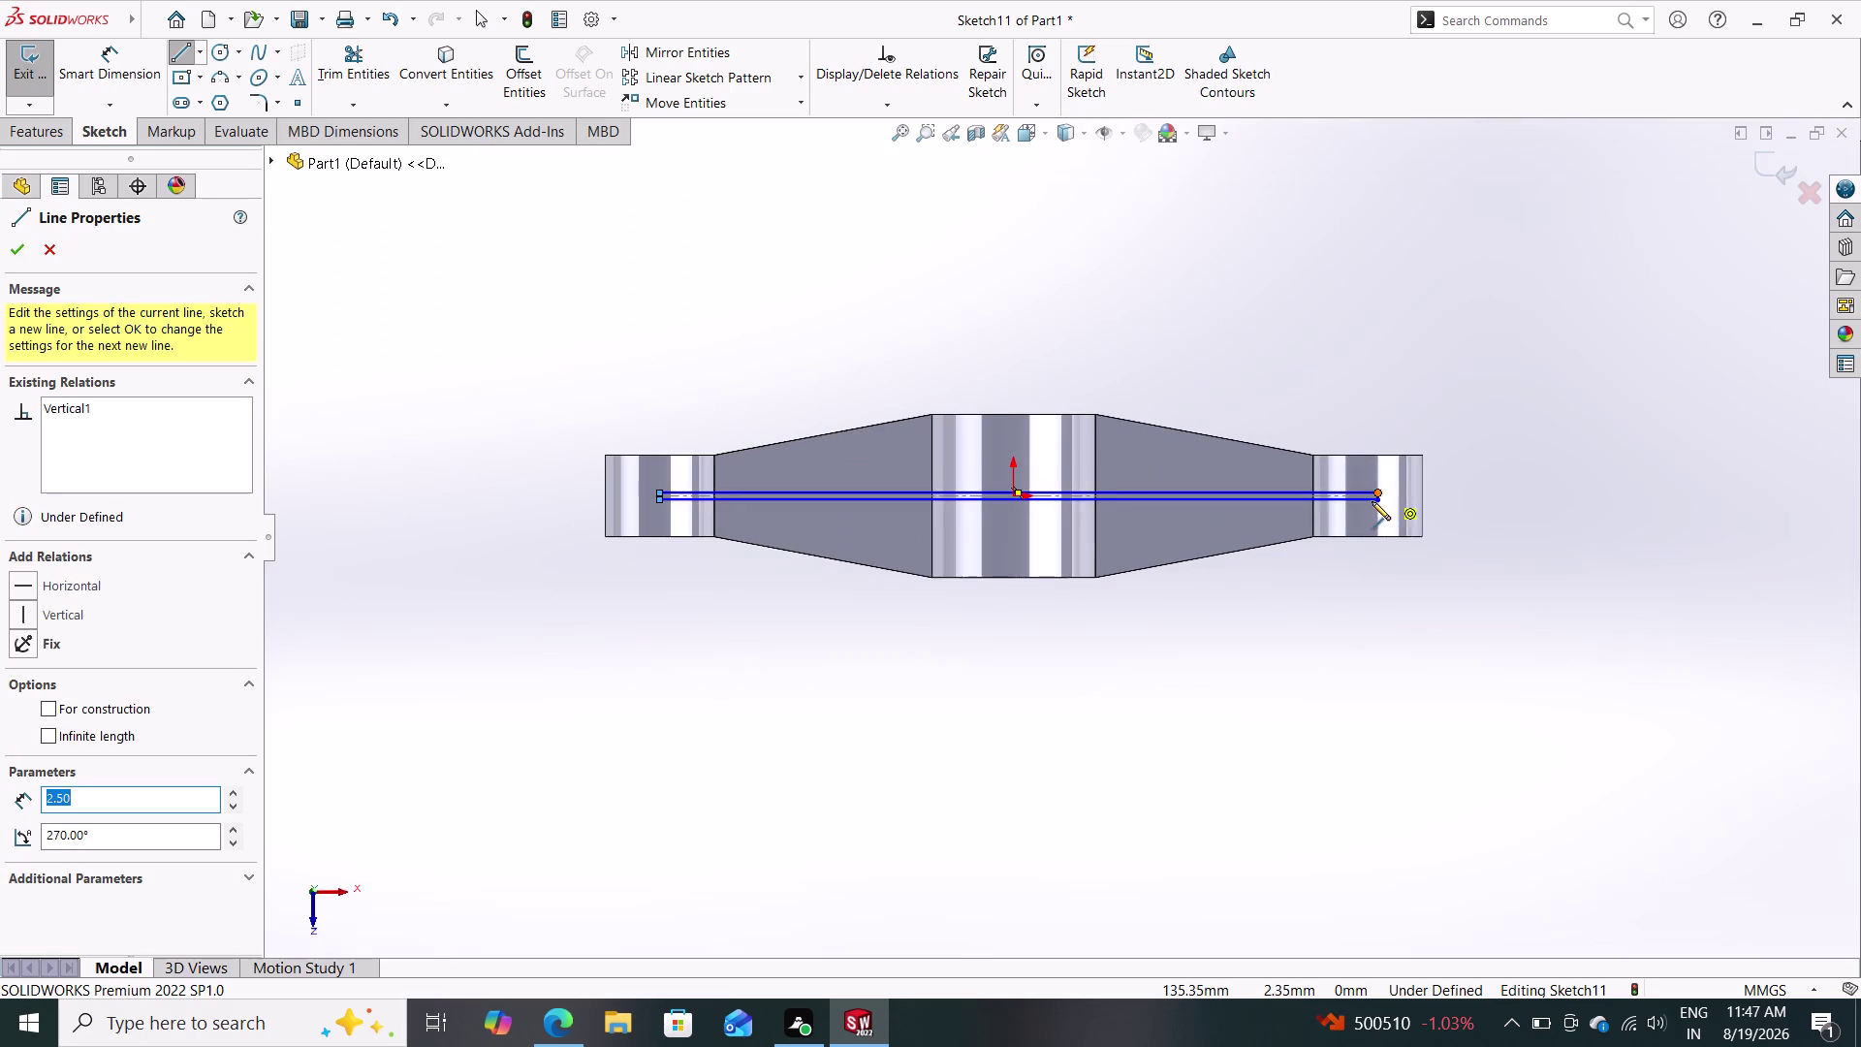
scroll(down, 3)
Close the right end of the strip with a line joining the offset lines.
click(1275, 506)
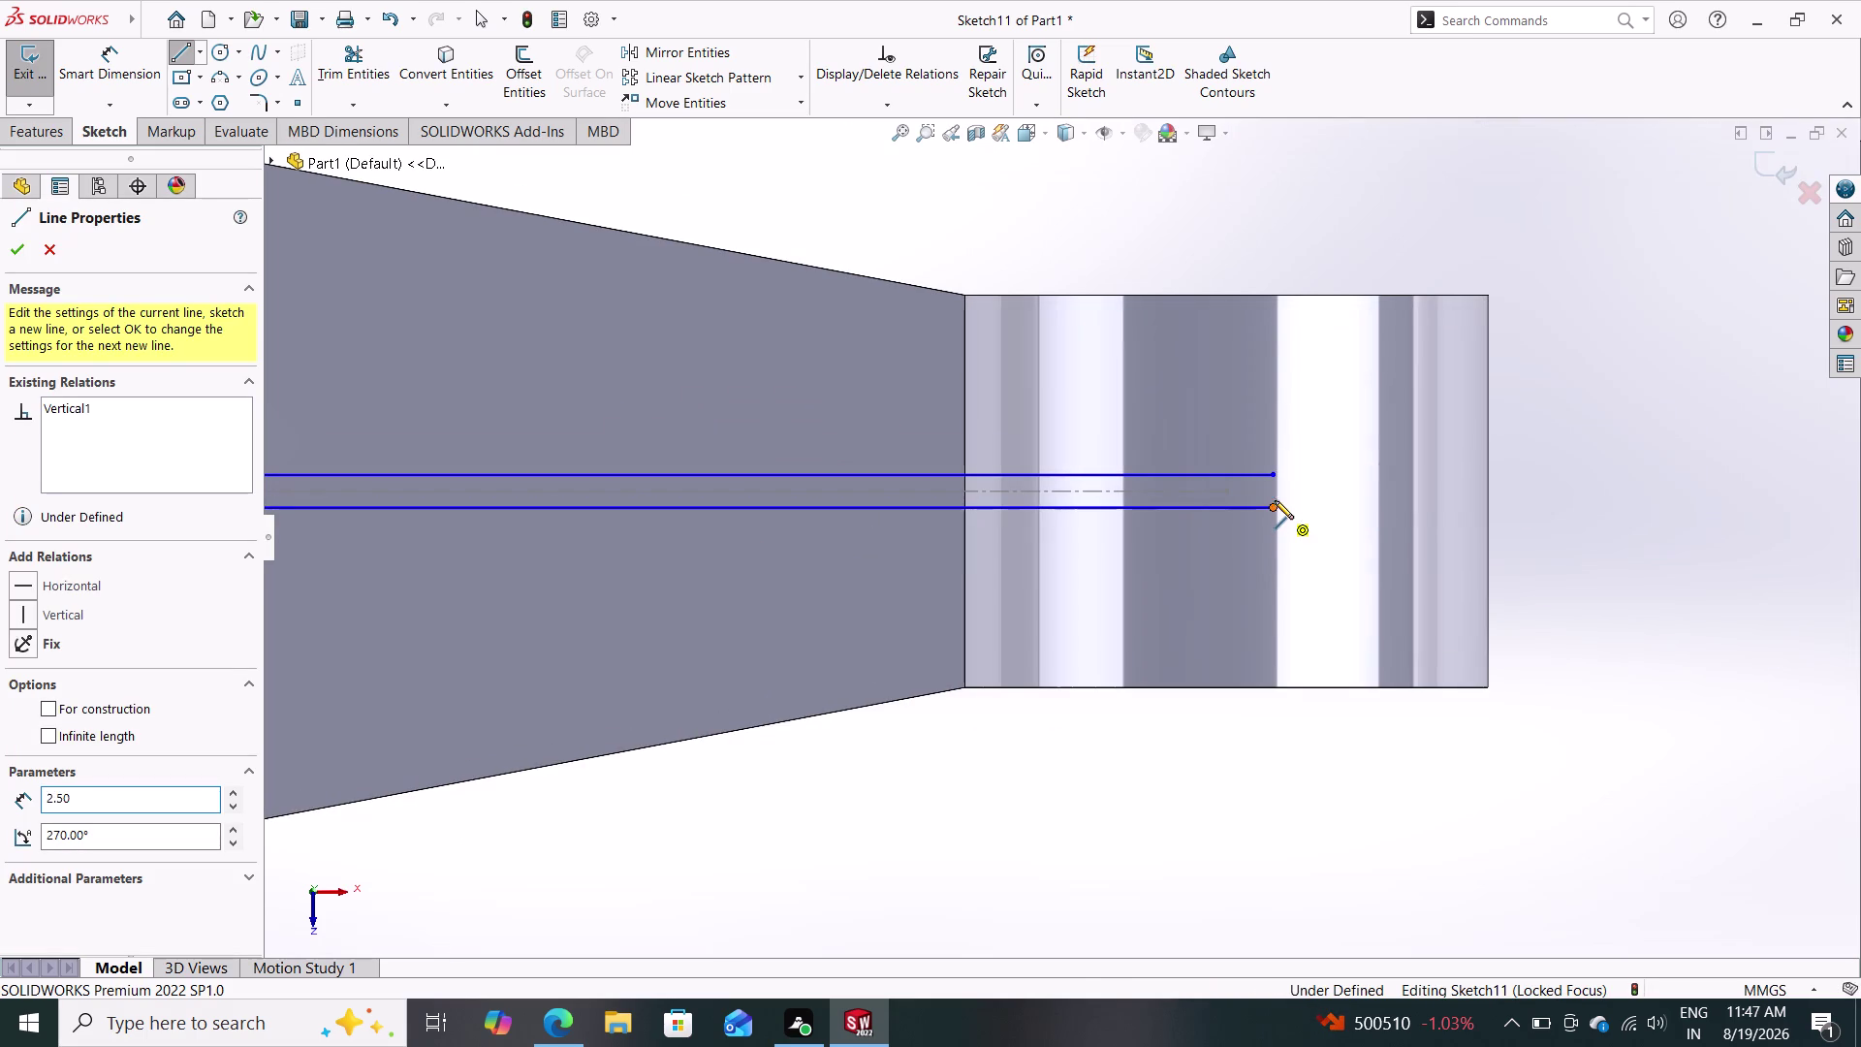
click(1274, 473)
key(Escape)
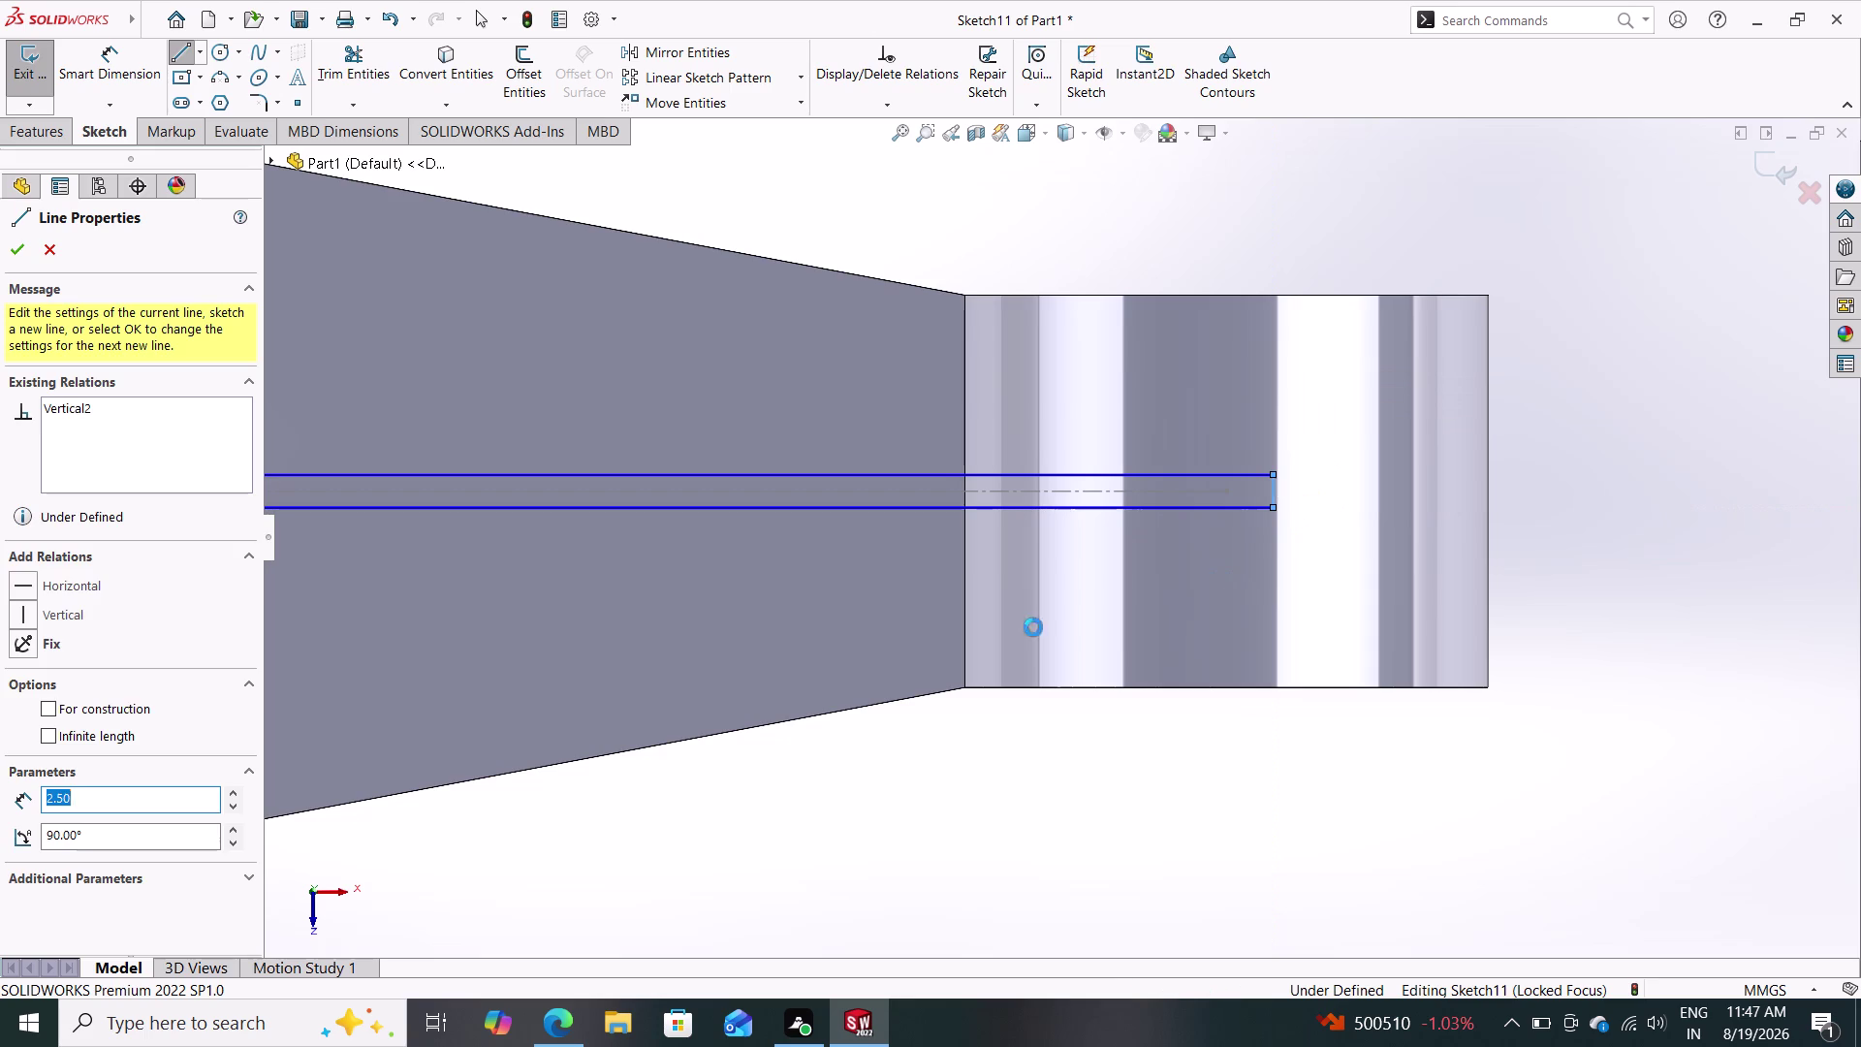
scroll(down, 3)
scroll(up, 3)
scroll(up, 3)
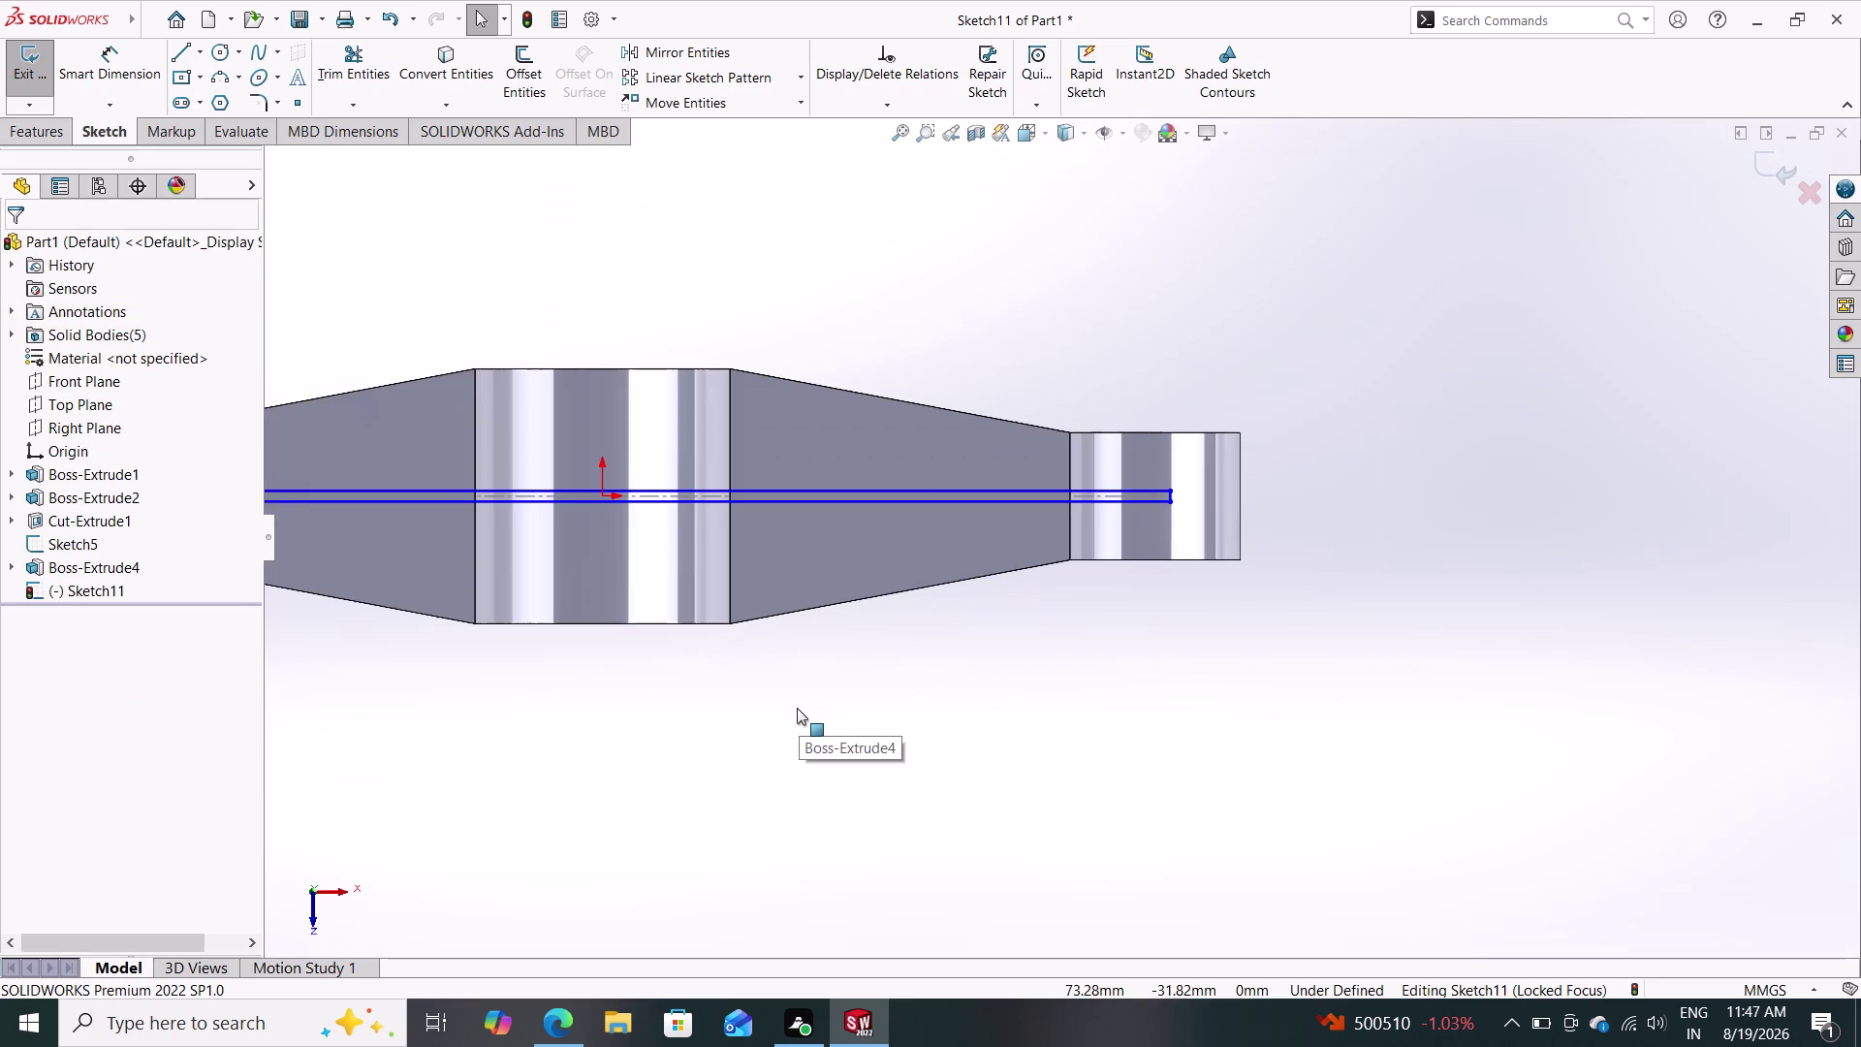
scroll(up, 3)
scroll(down, 3)
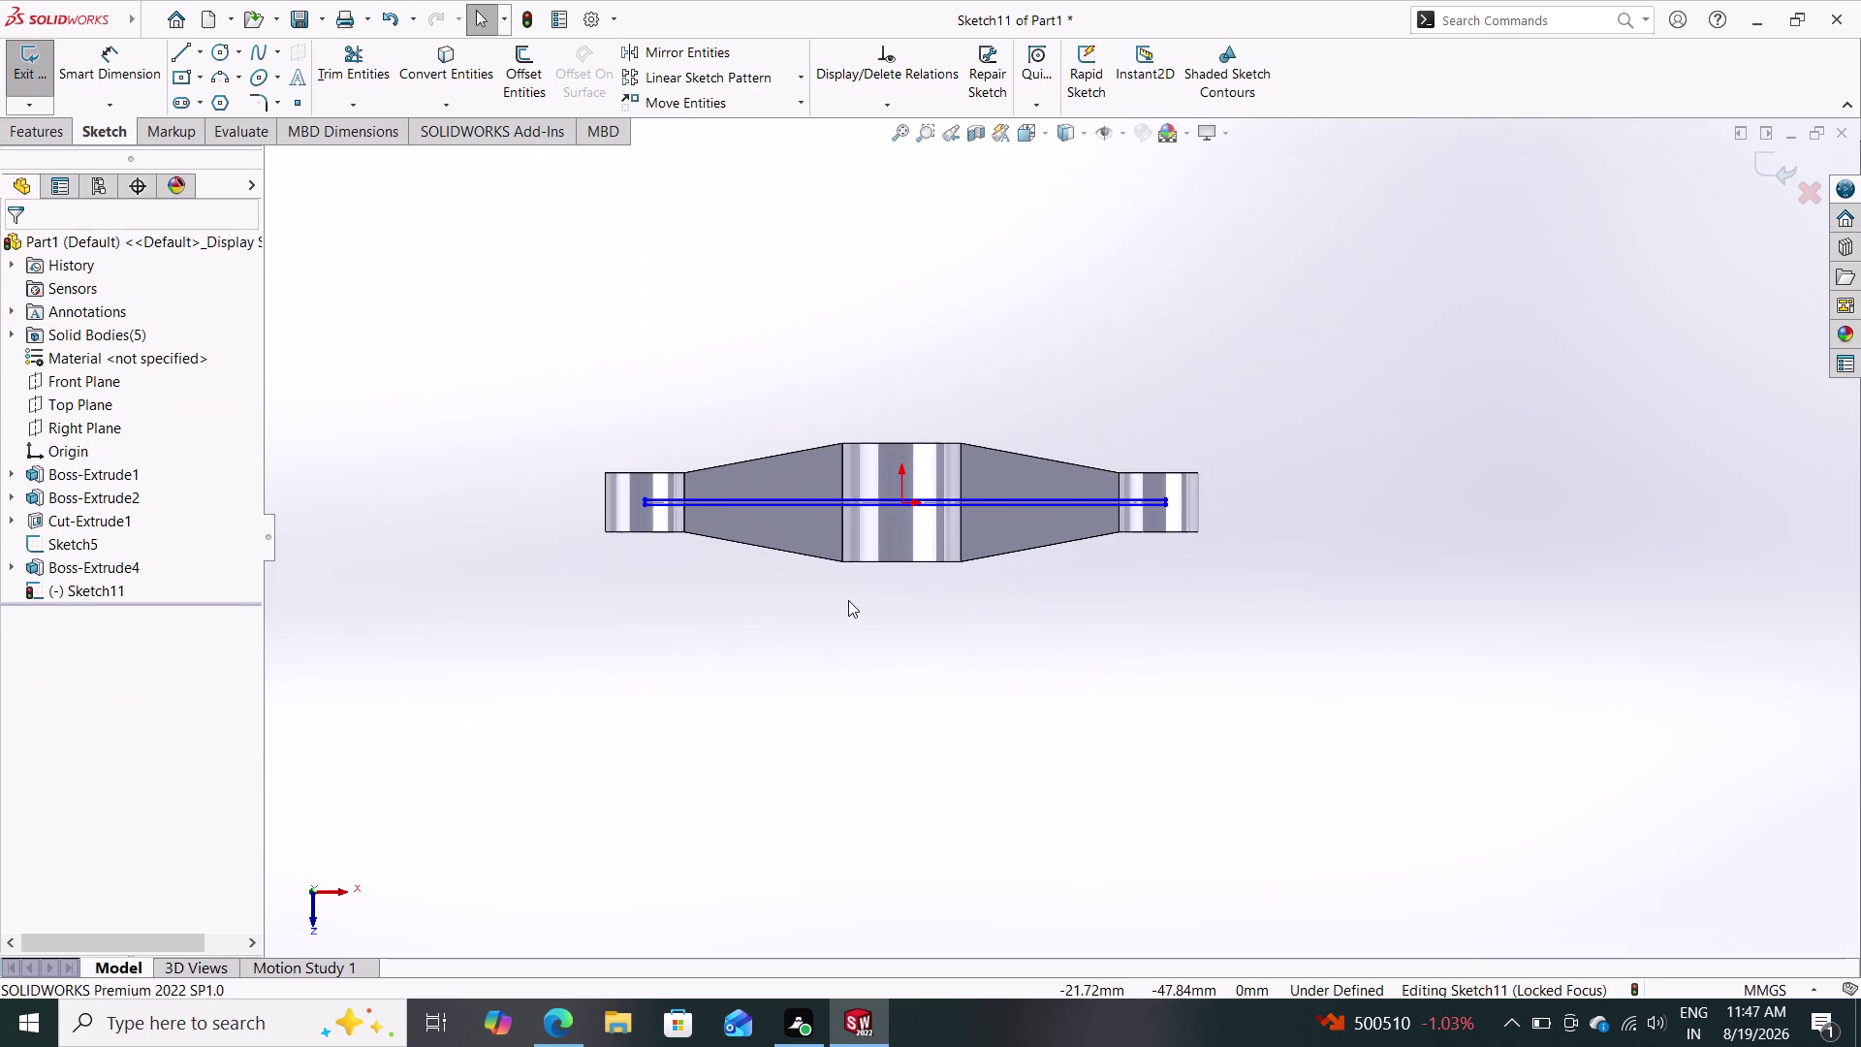
scroll(down, 3)
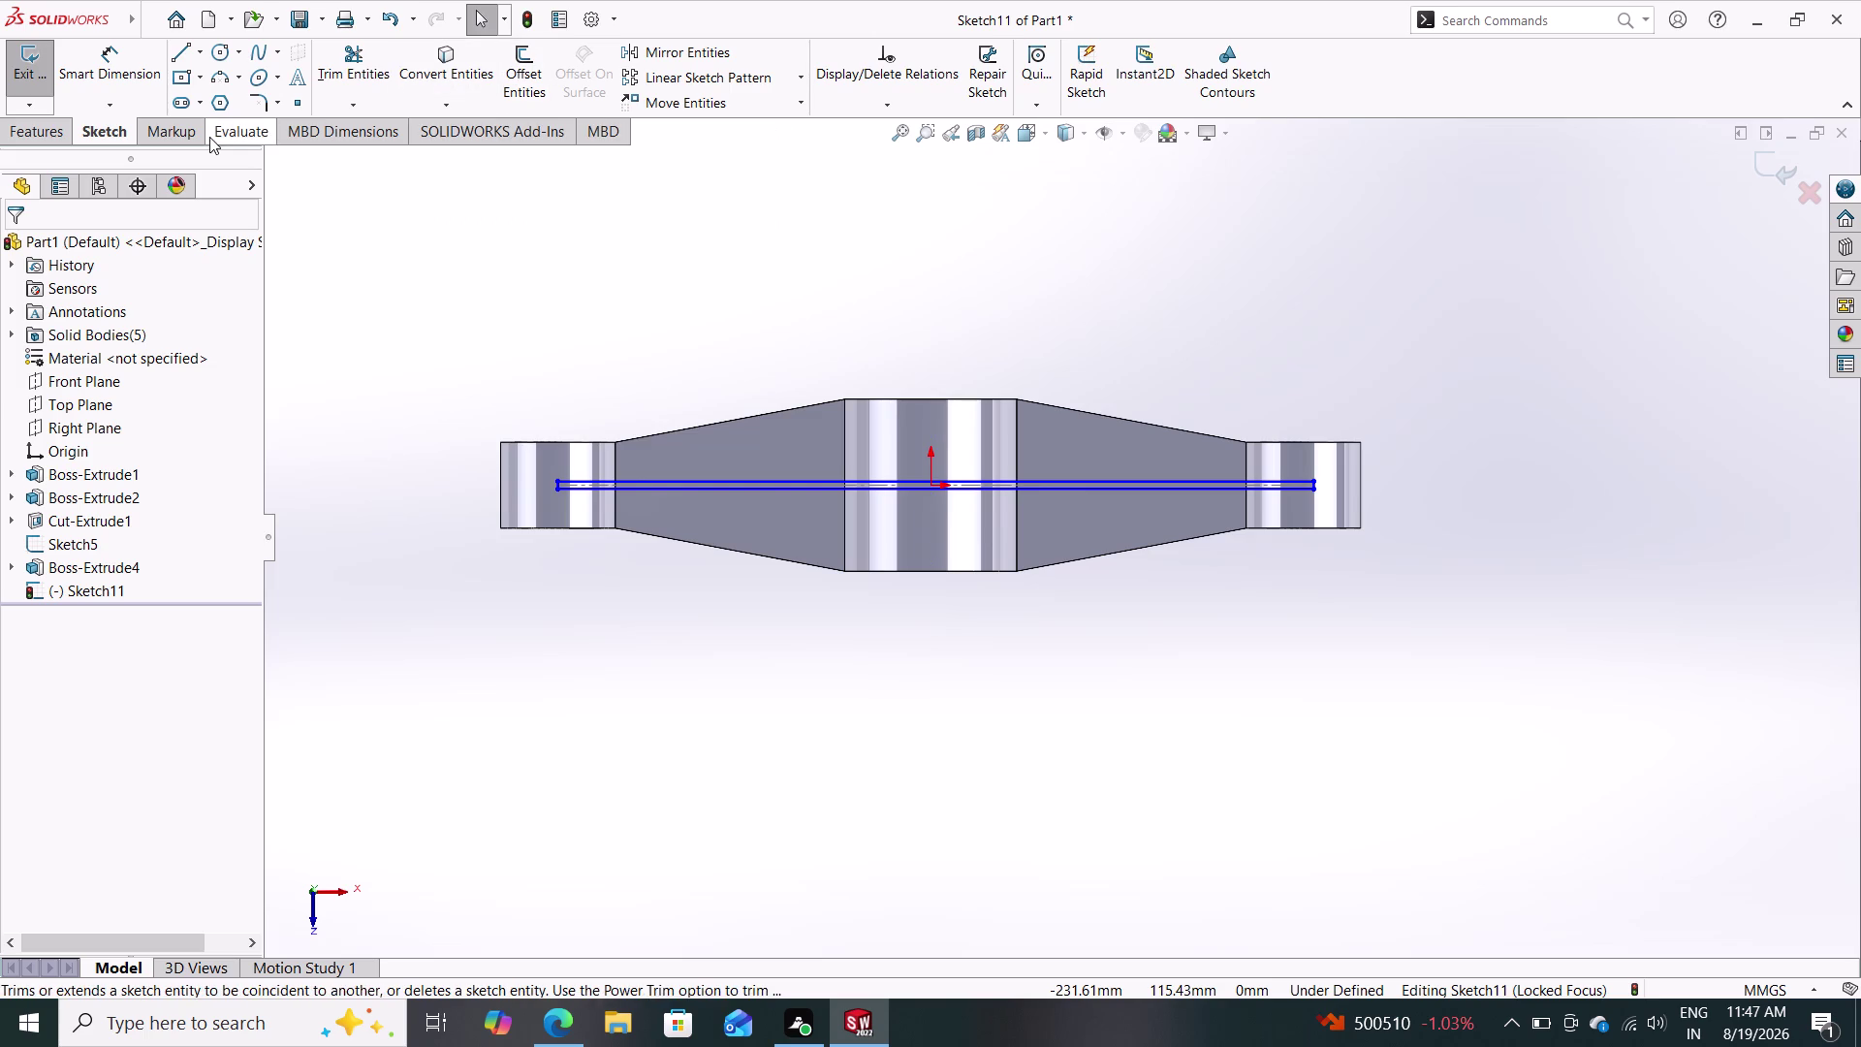
click(37, 137)
Start a mid-plane boss extrusion of Sketch11 at a trial 50 mm depth.
click(44, 75)
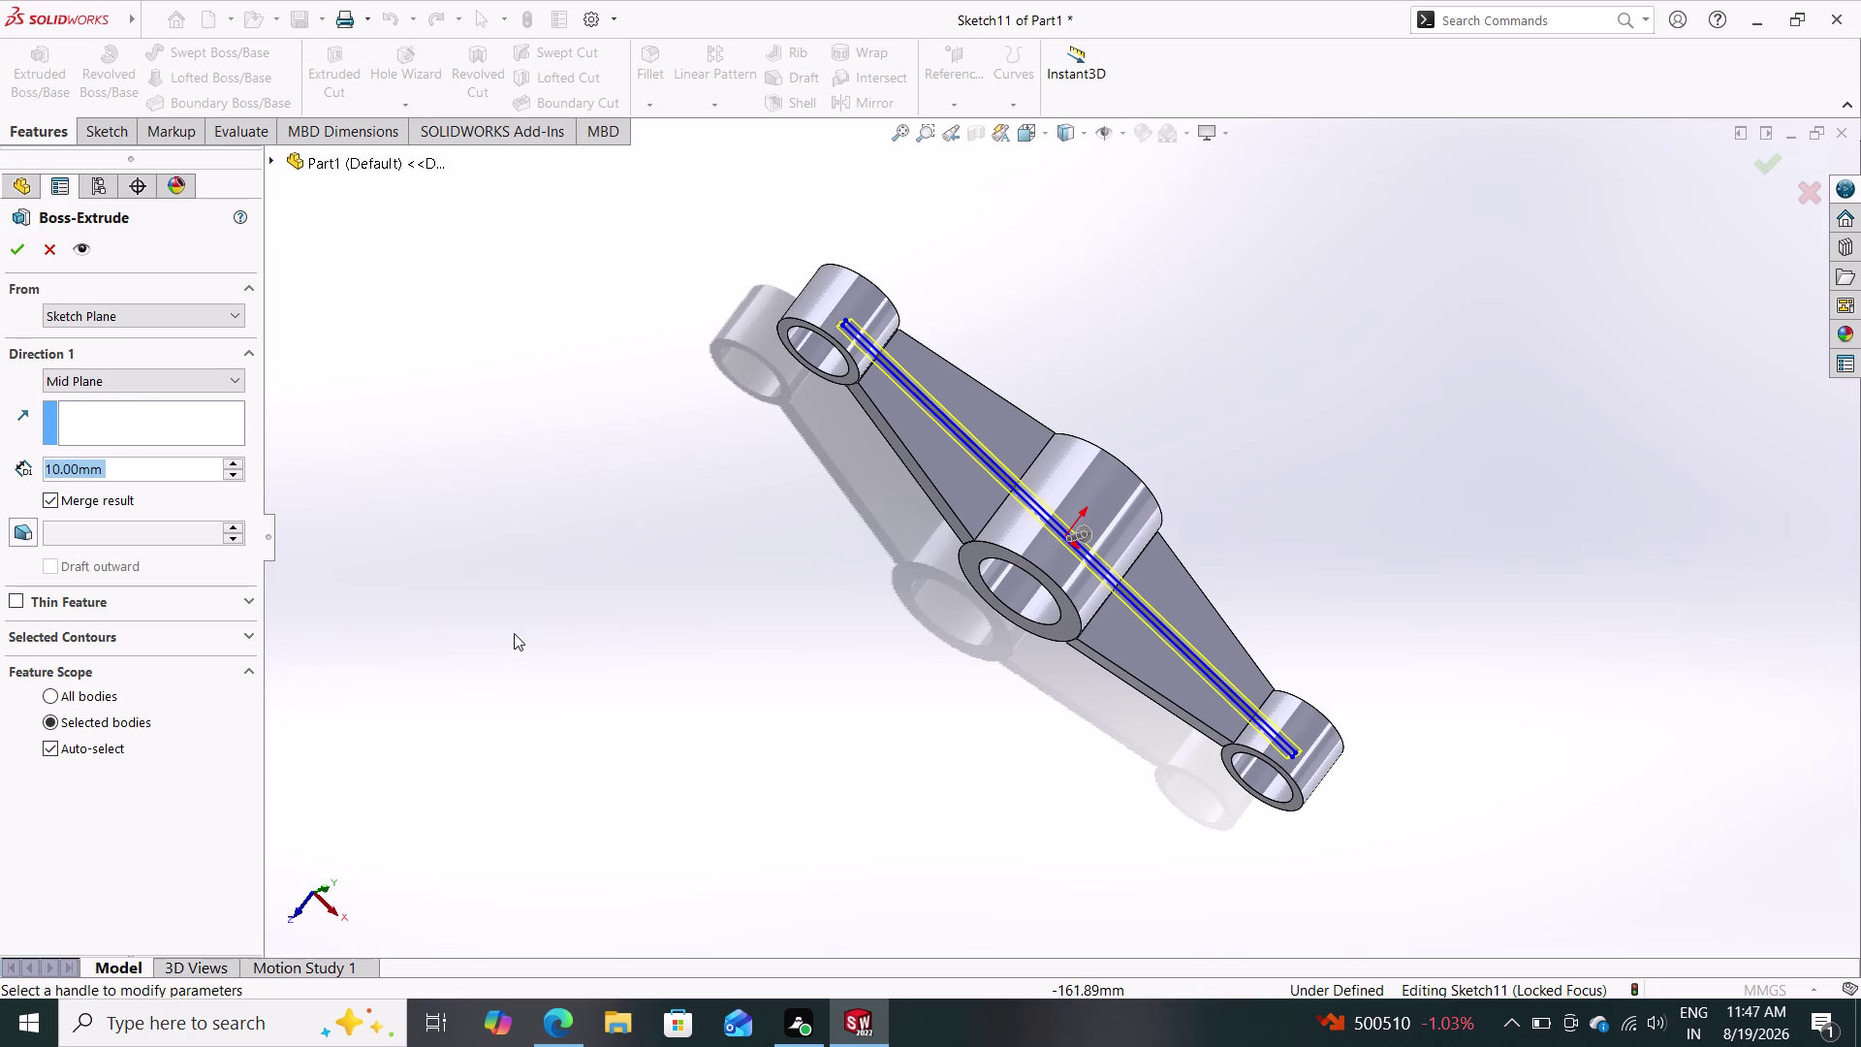
middle_drag(546, 614, 661, 471)
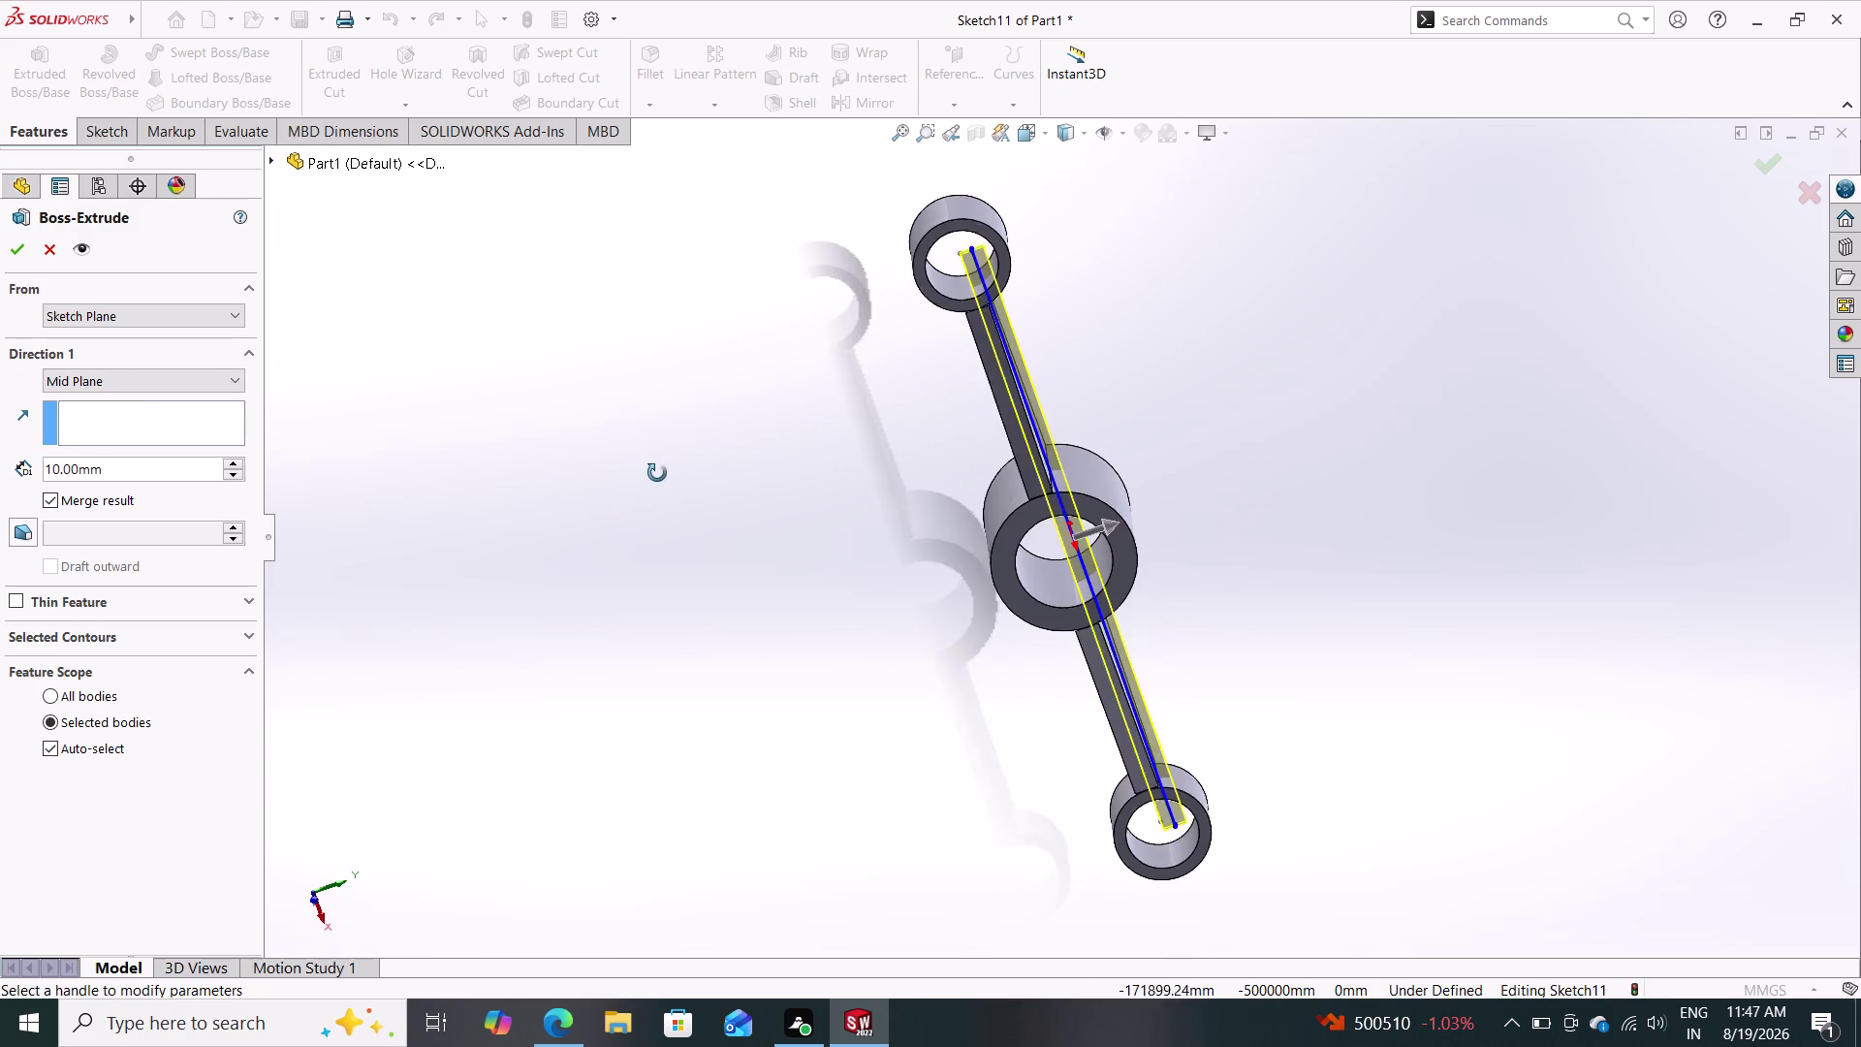
middle_drag(660, 471, 653, 476)
drag(163, 474, 117, 479)
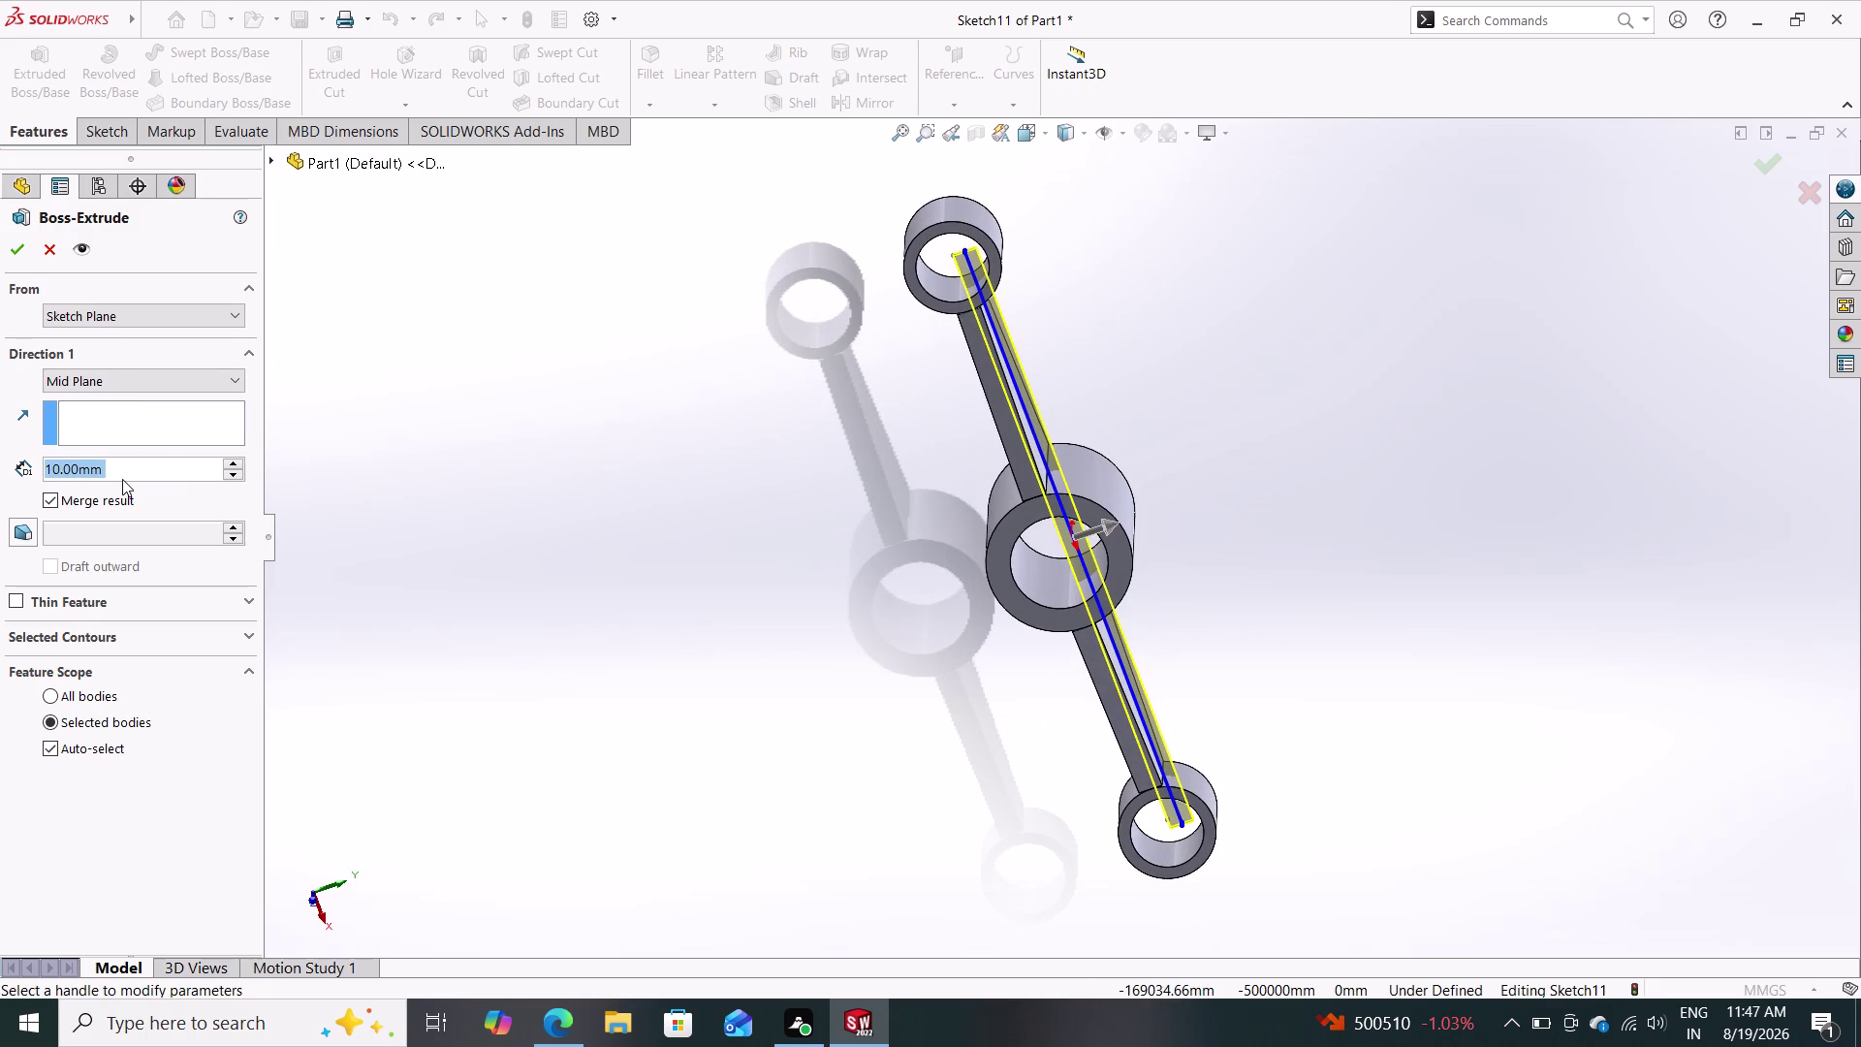
text(50)
key(Return)
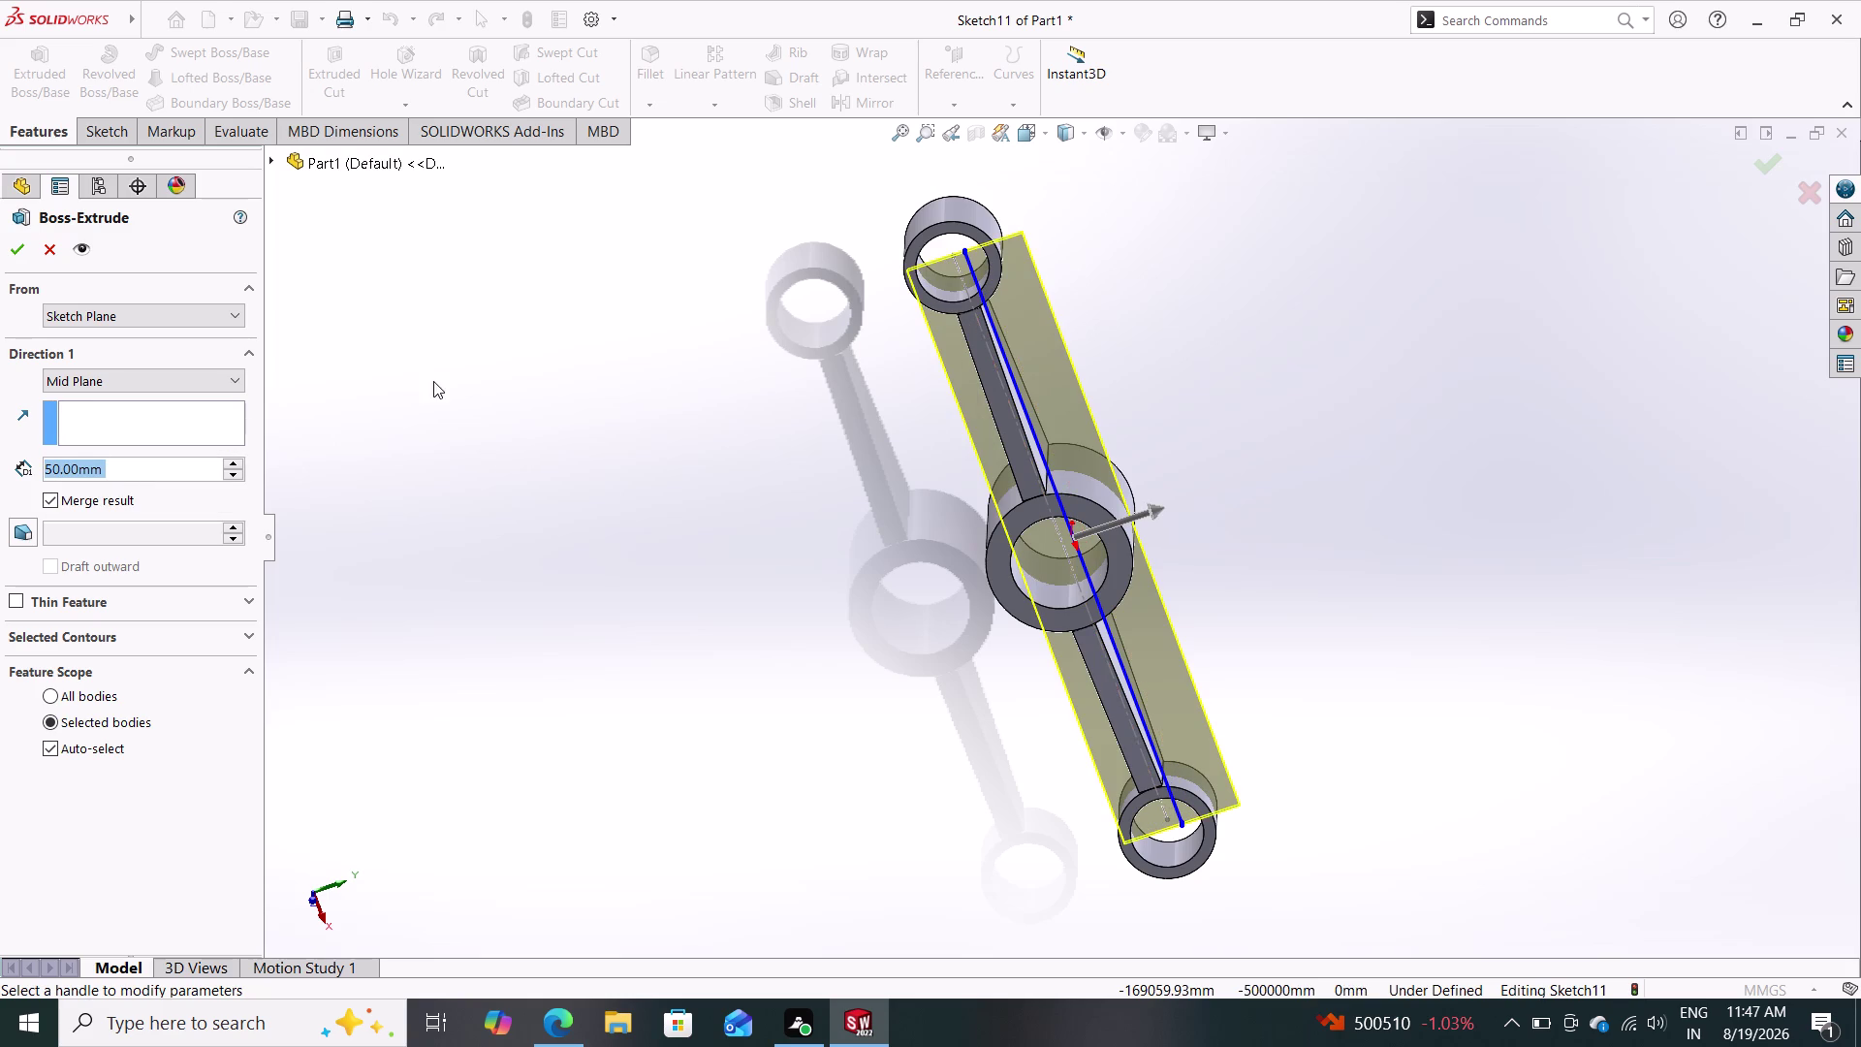
Reduce the mid-plane extrusion depth to 25 mm.
middle_drag(753, 443, 749, 273)
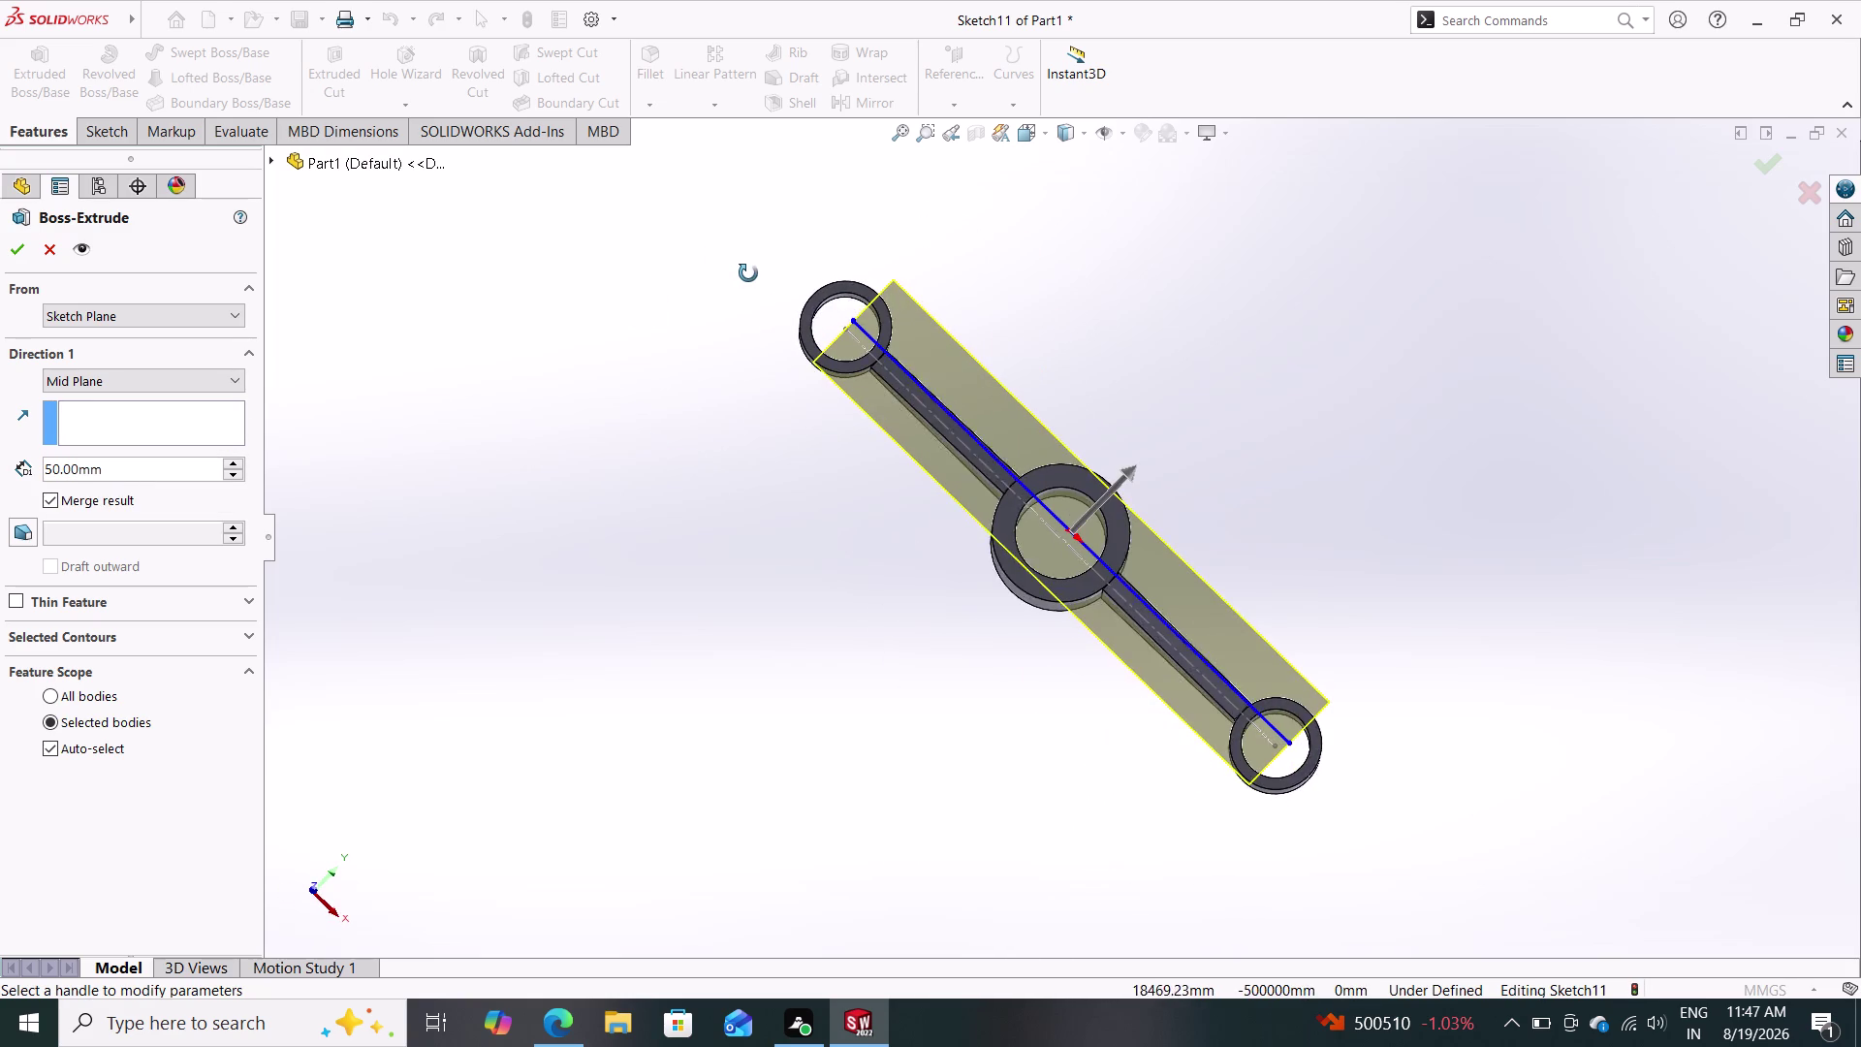
middle_drag(749, 274, 801, 310)
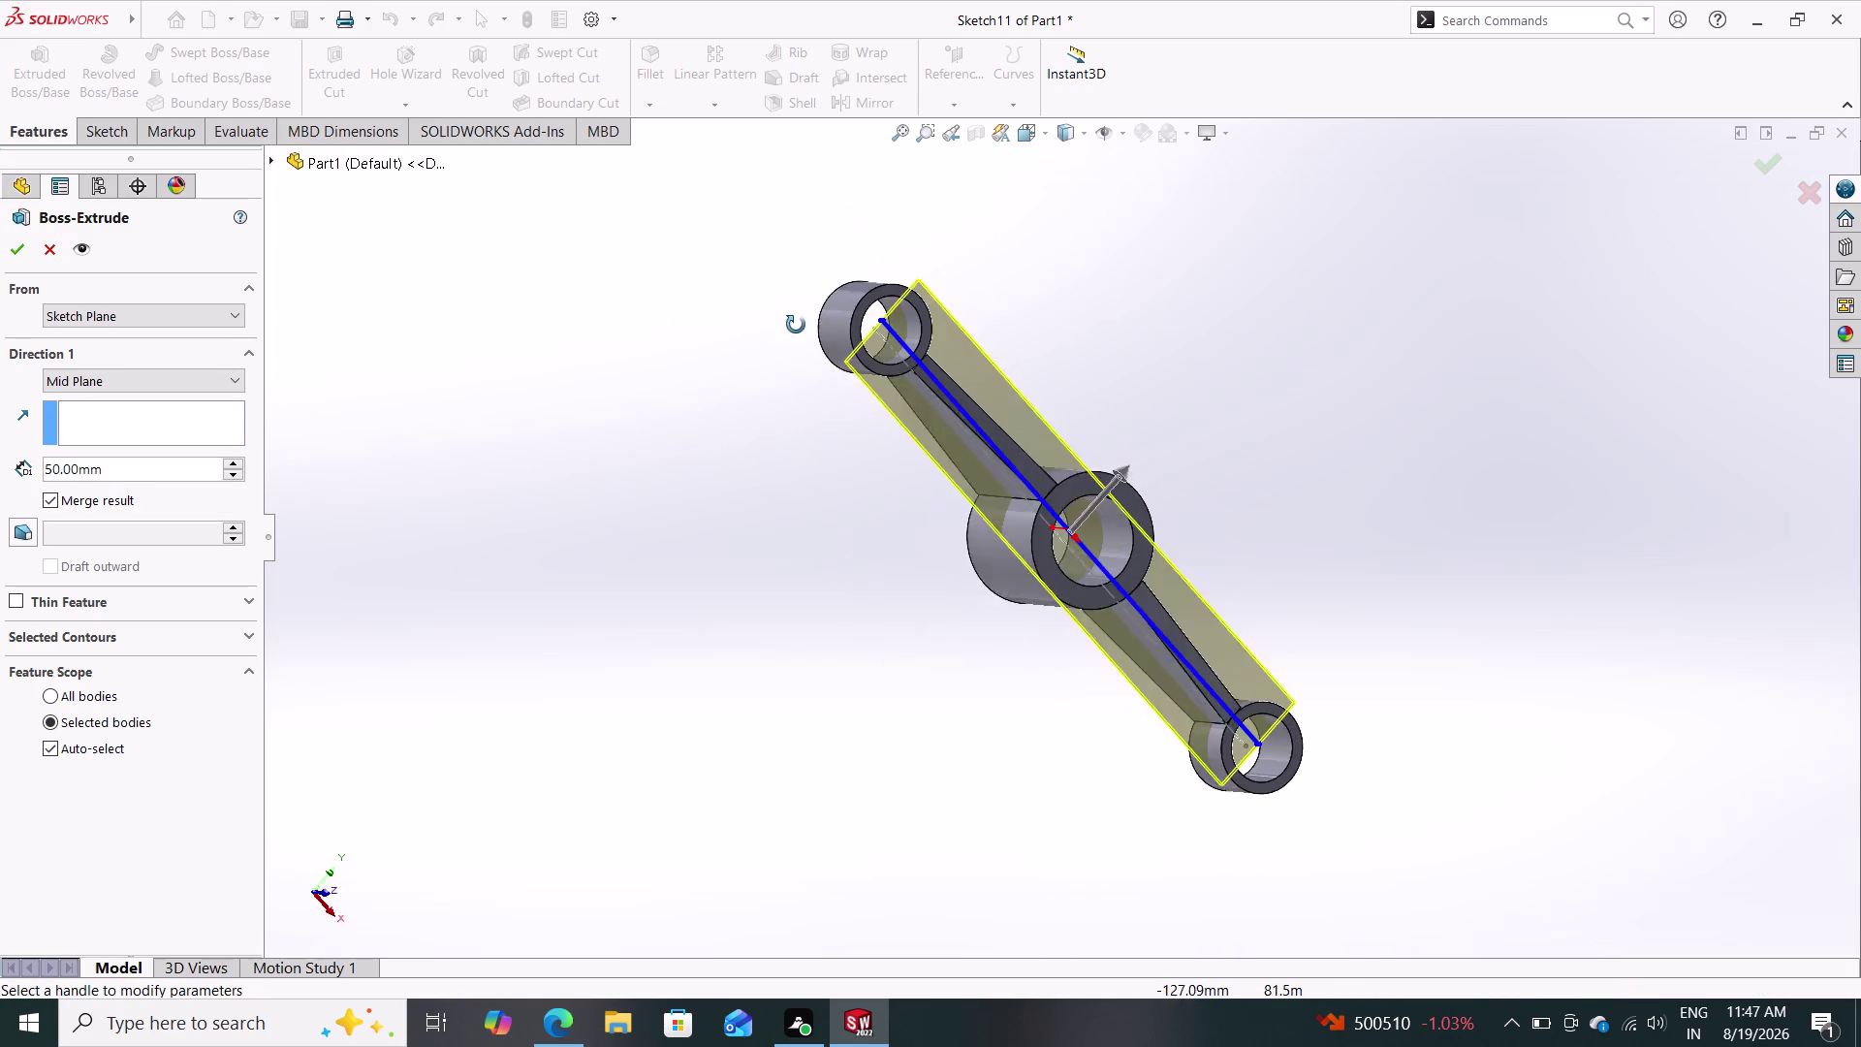
middle_drag(802, 310, 734, 409)
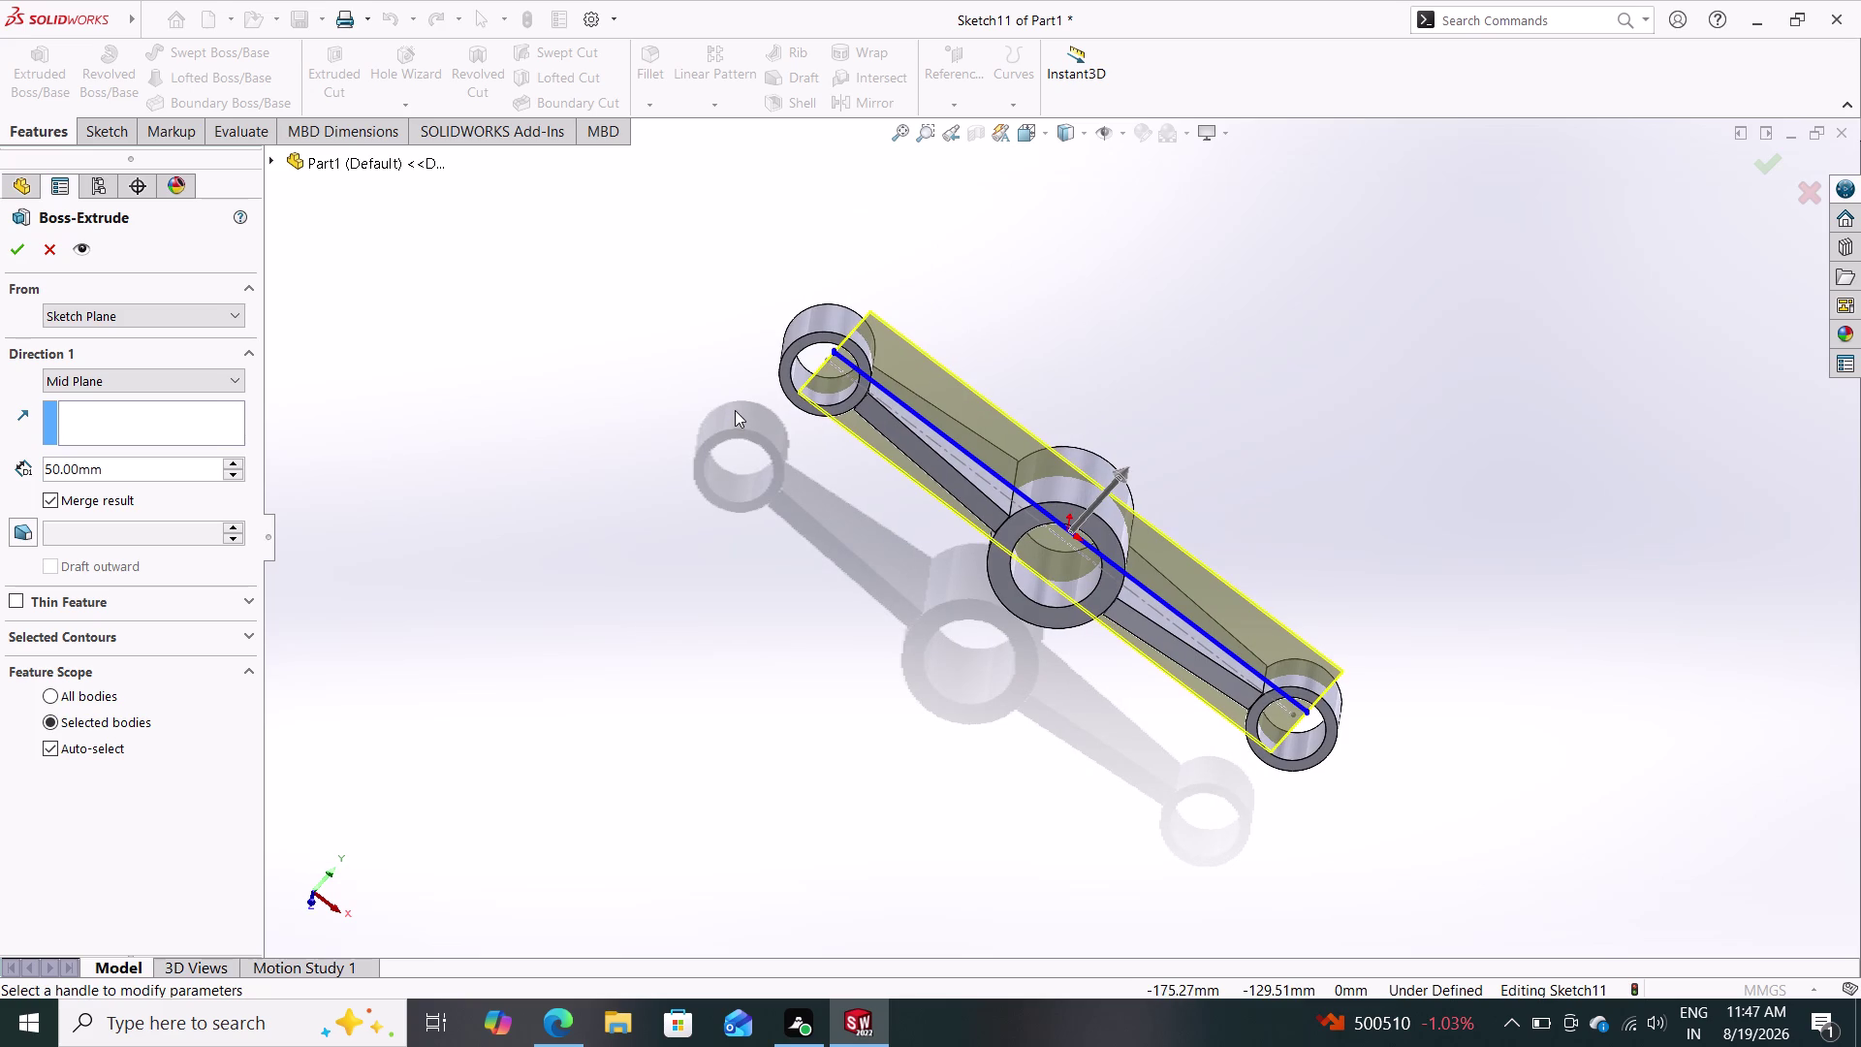
click(129, 469)
drag(129, 469, 0, 482)
text(25)
key(Return)
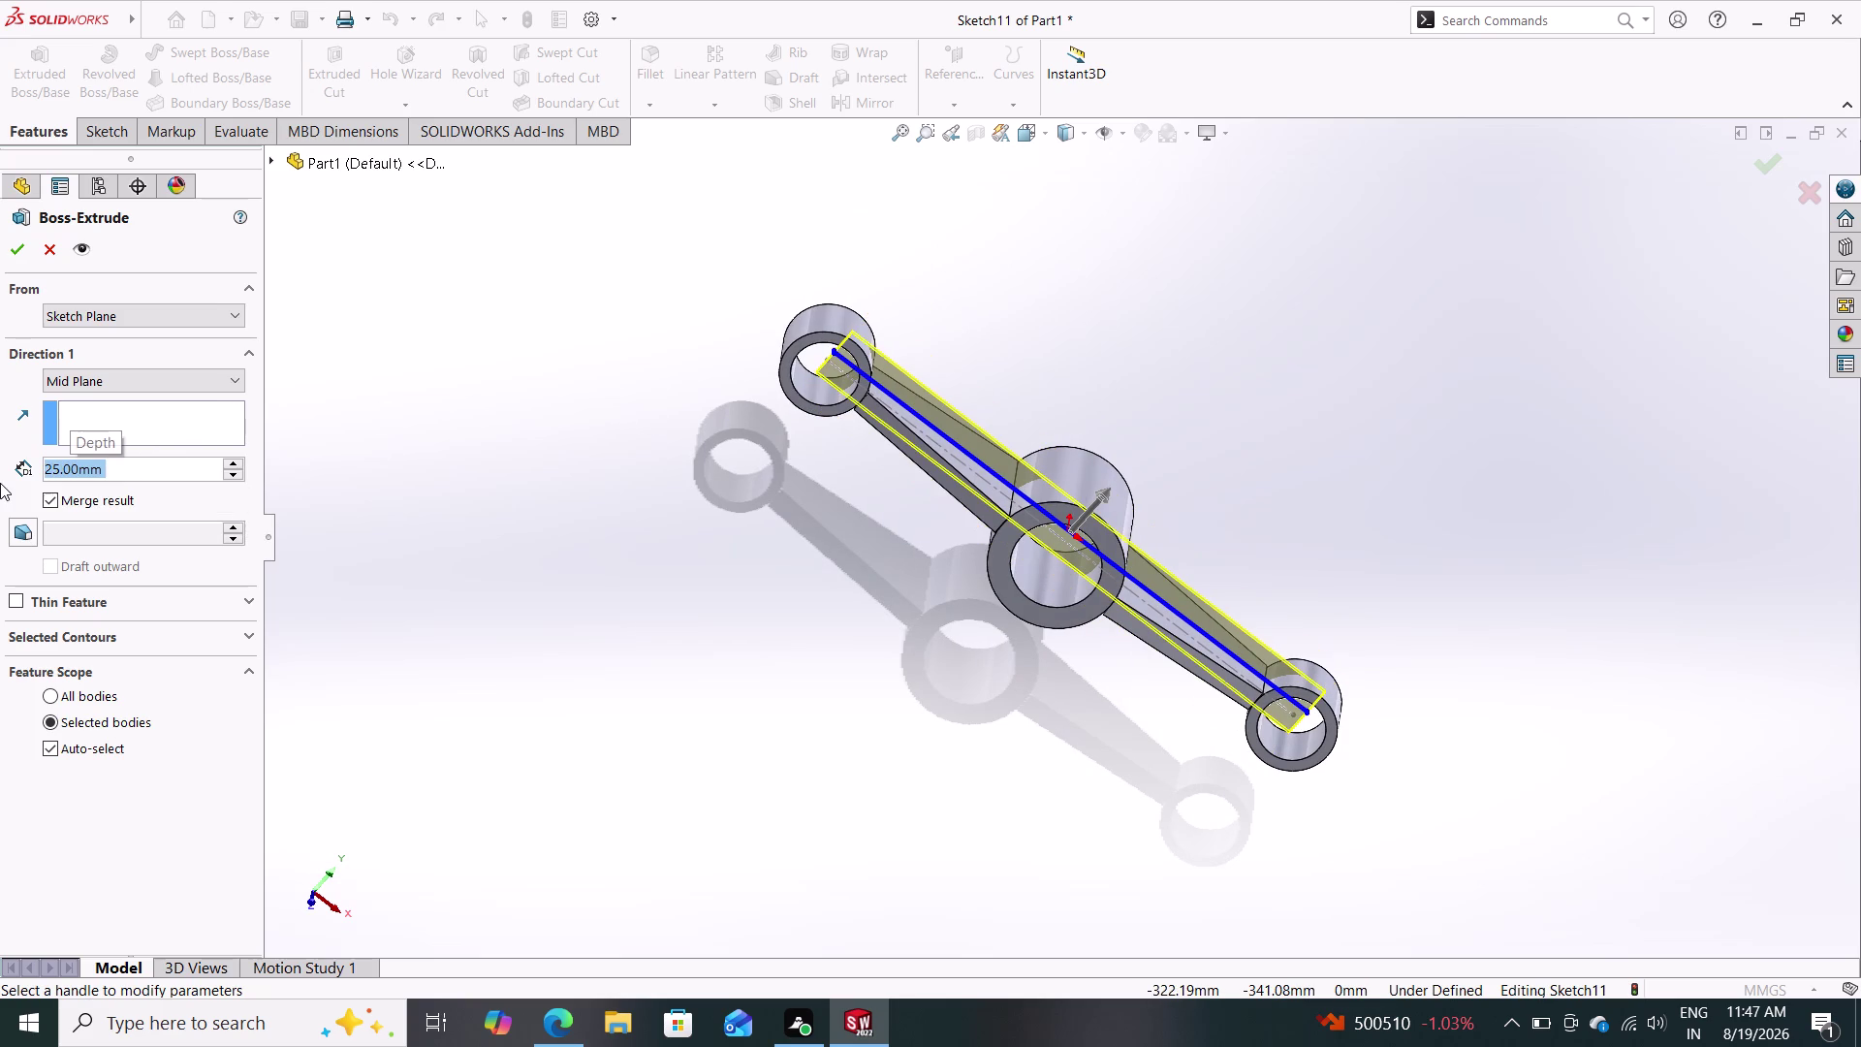
click(165, 369)
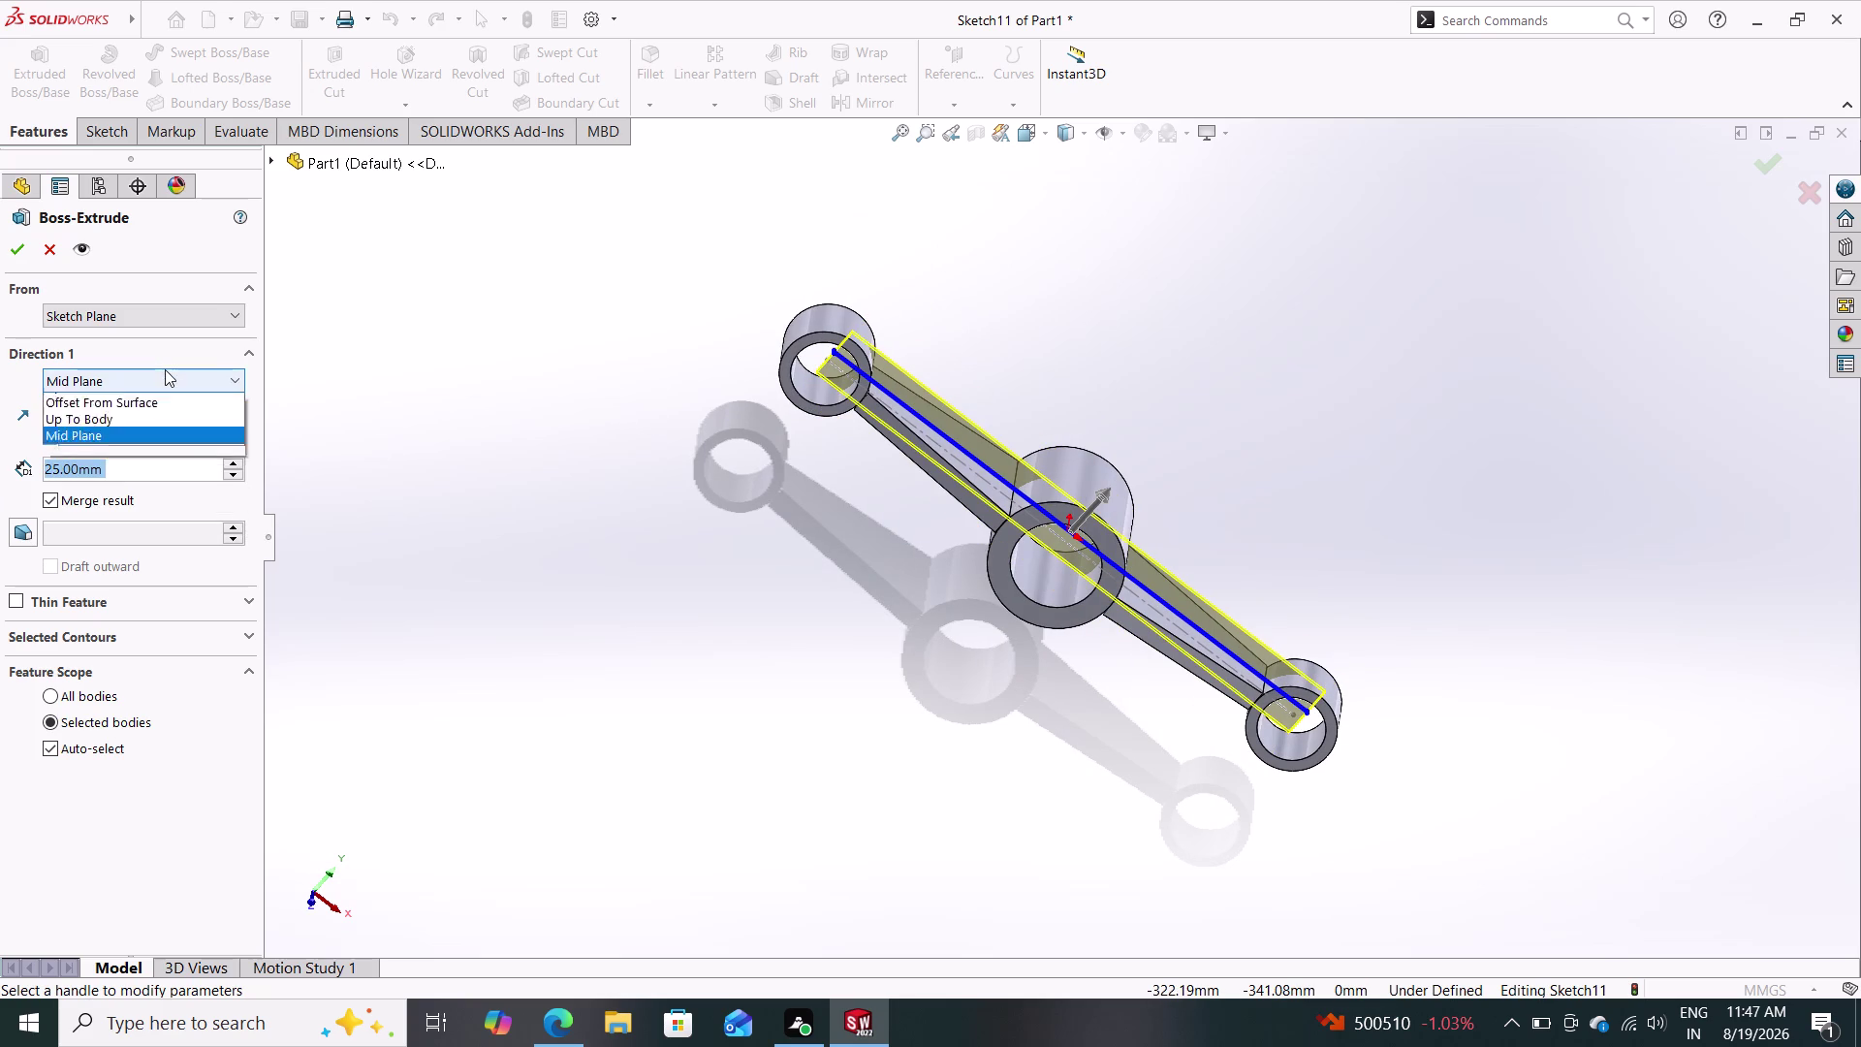
Switch Direction 1 to Blind with a 22.5 mm depth.
click(139, 406)
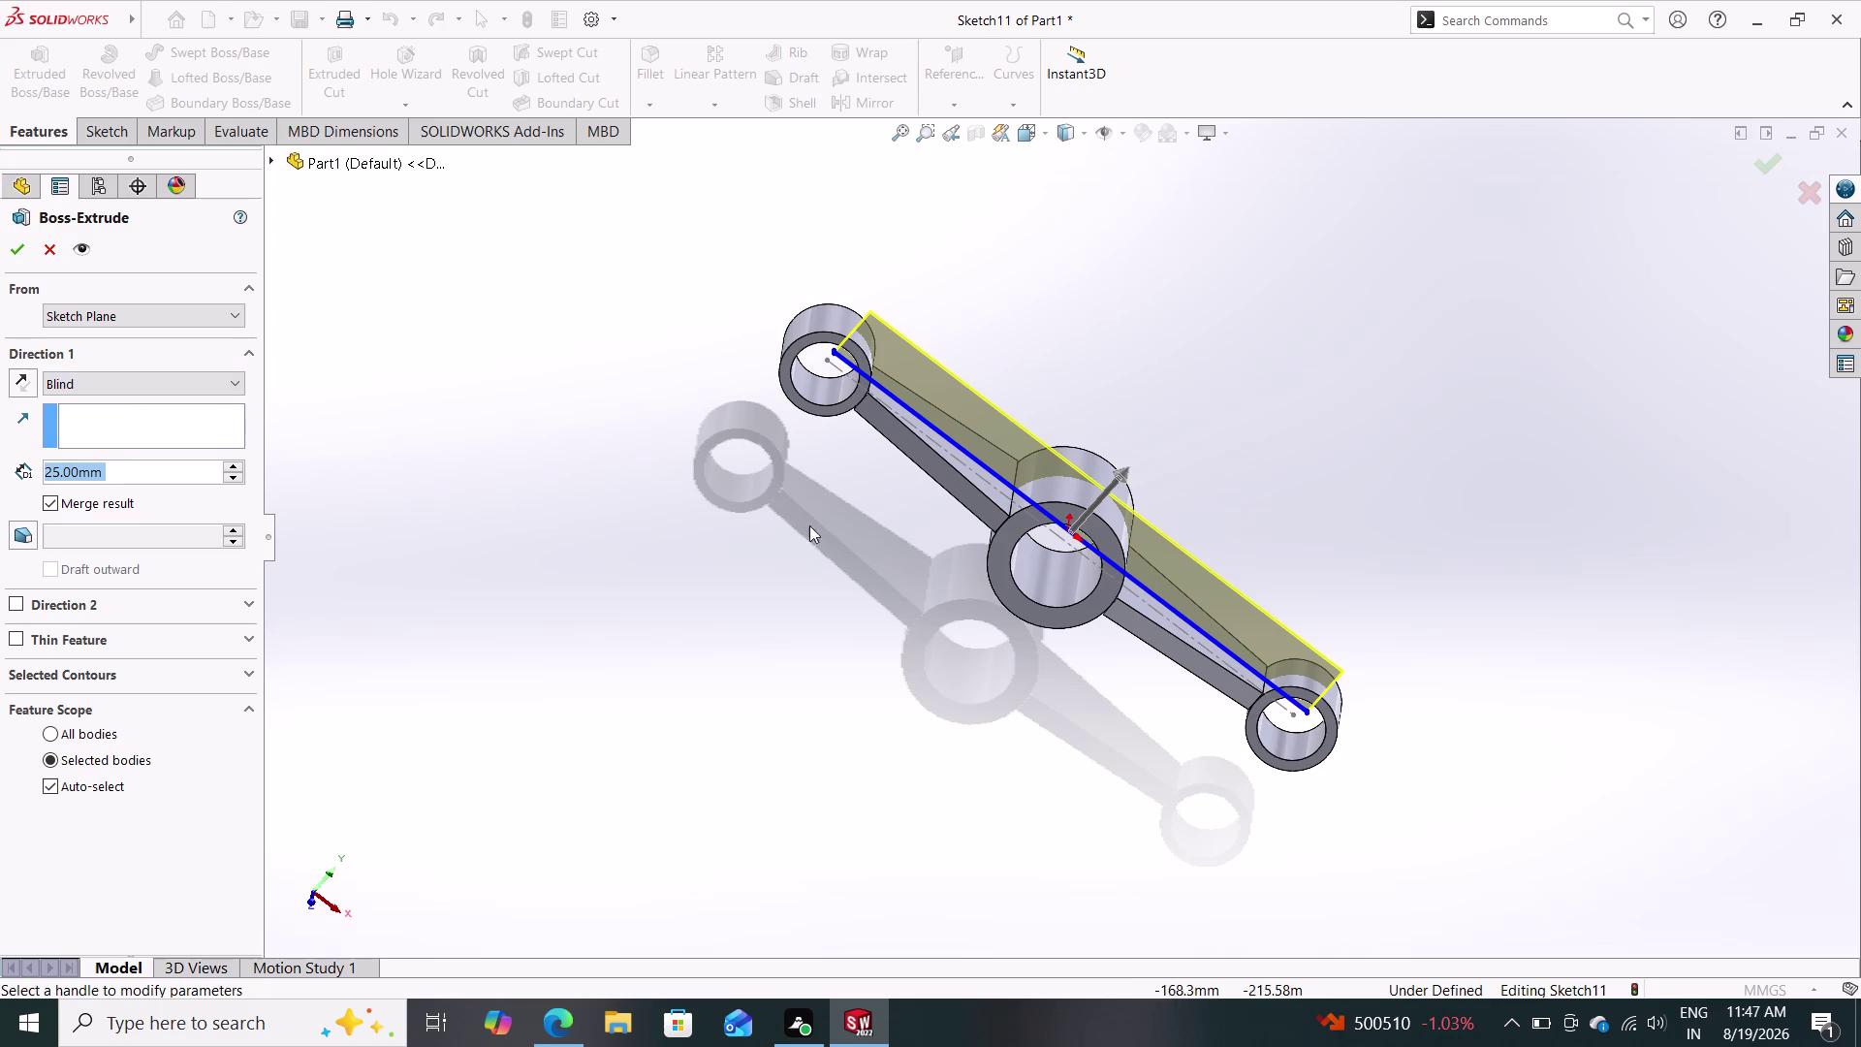
middle_drag(818, 518, 731, 590)
middle_drag(848, 514, 944, 446)
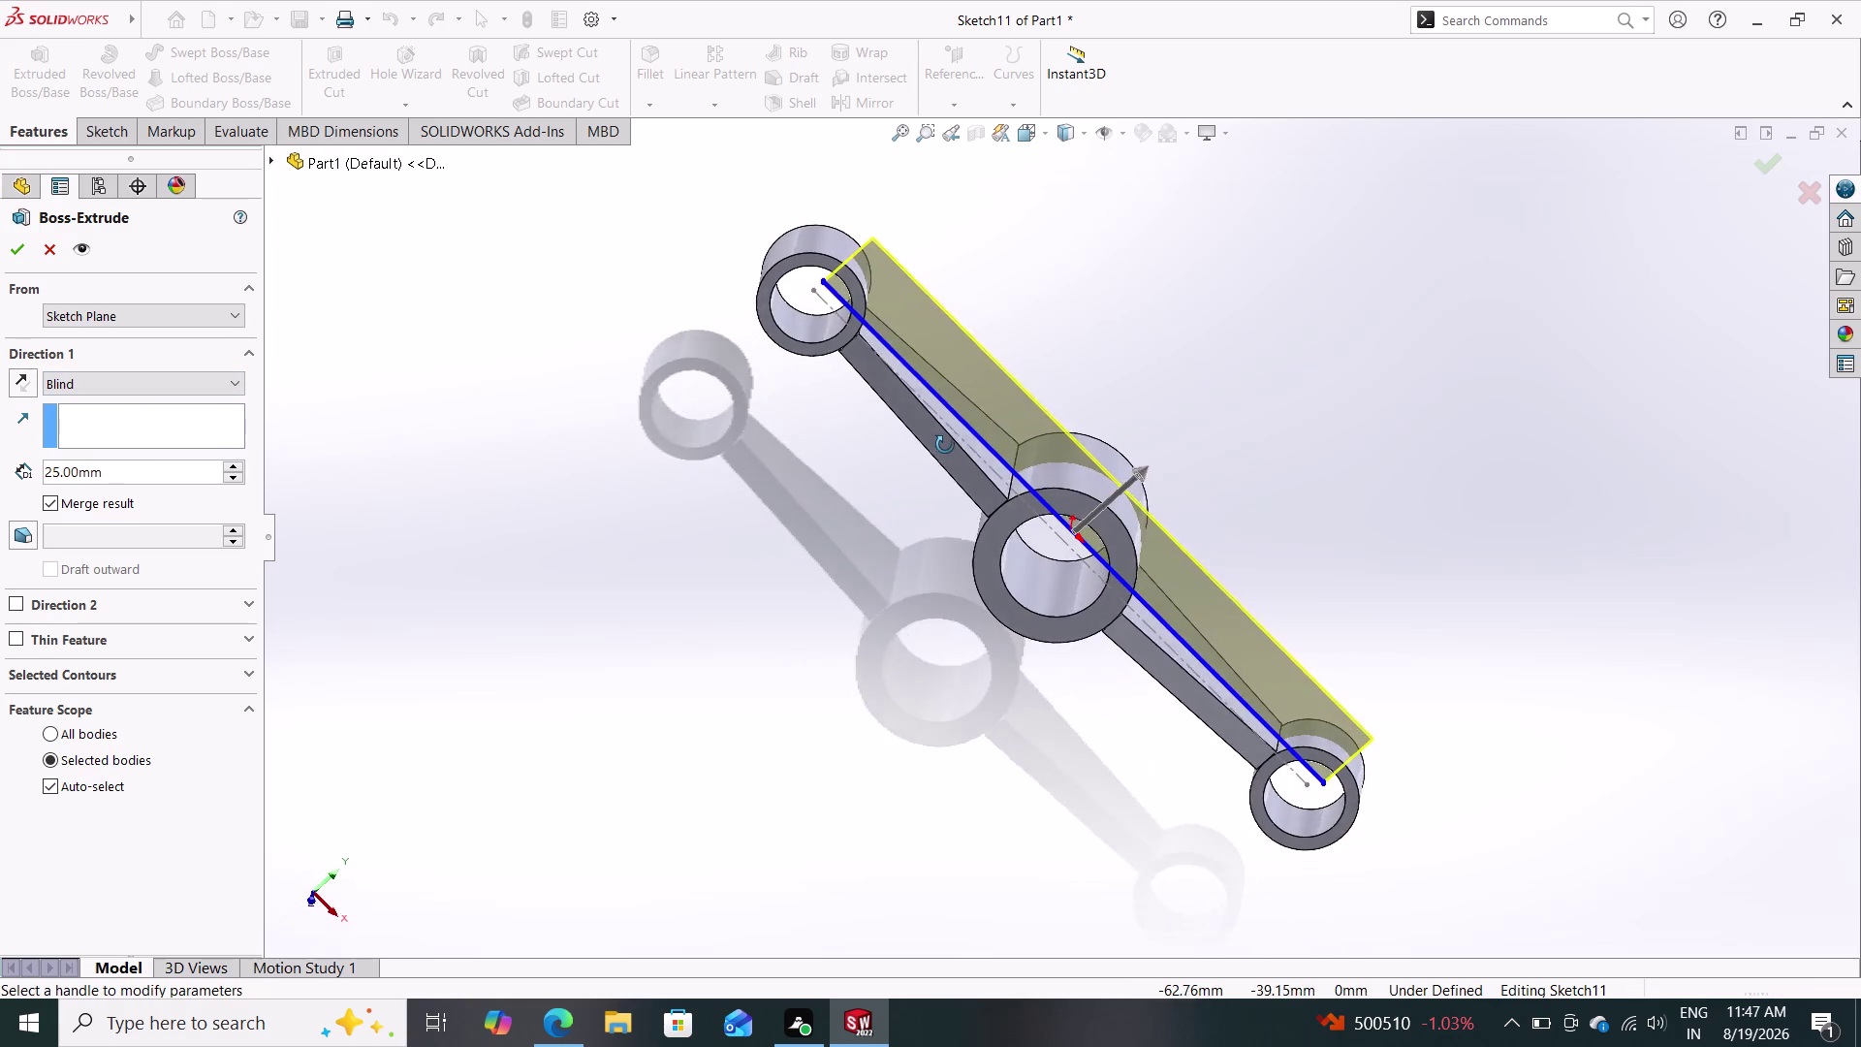
middle_drag(944, 446, 912, 410)
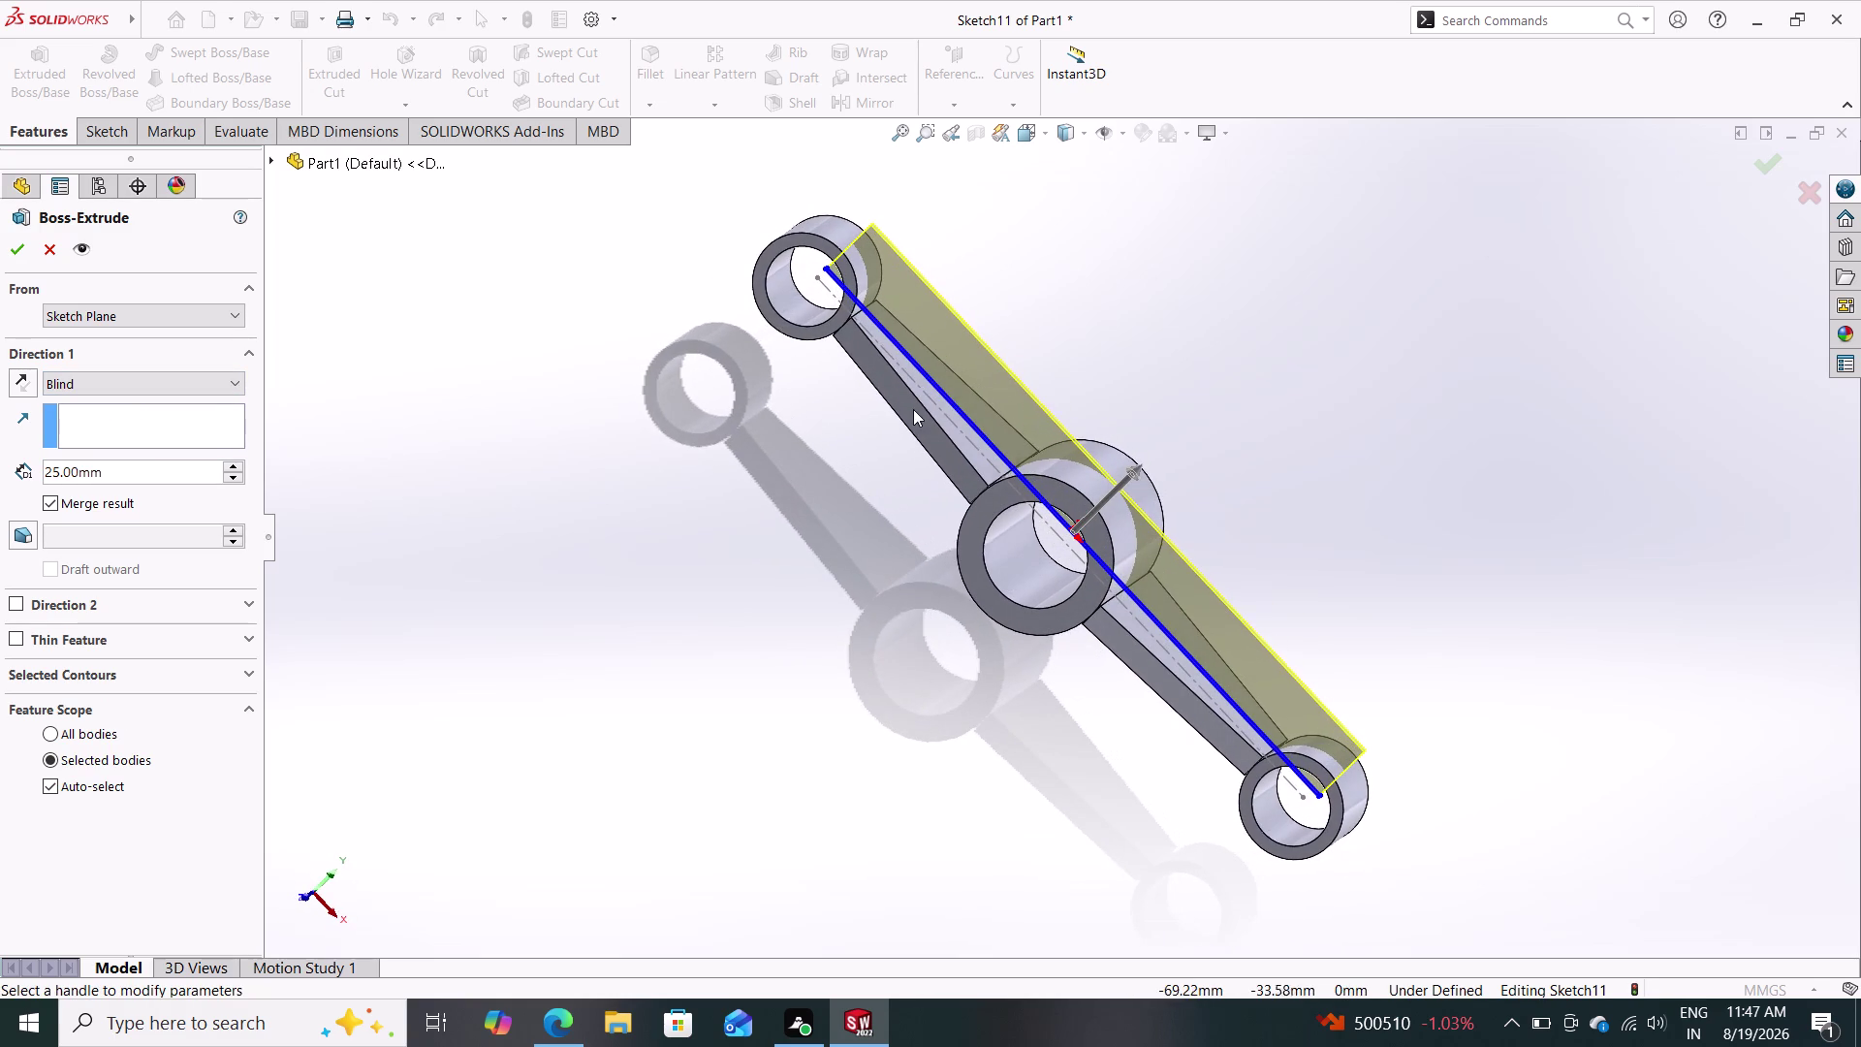
drag(175, 464, 20, 476)
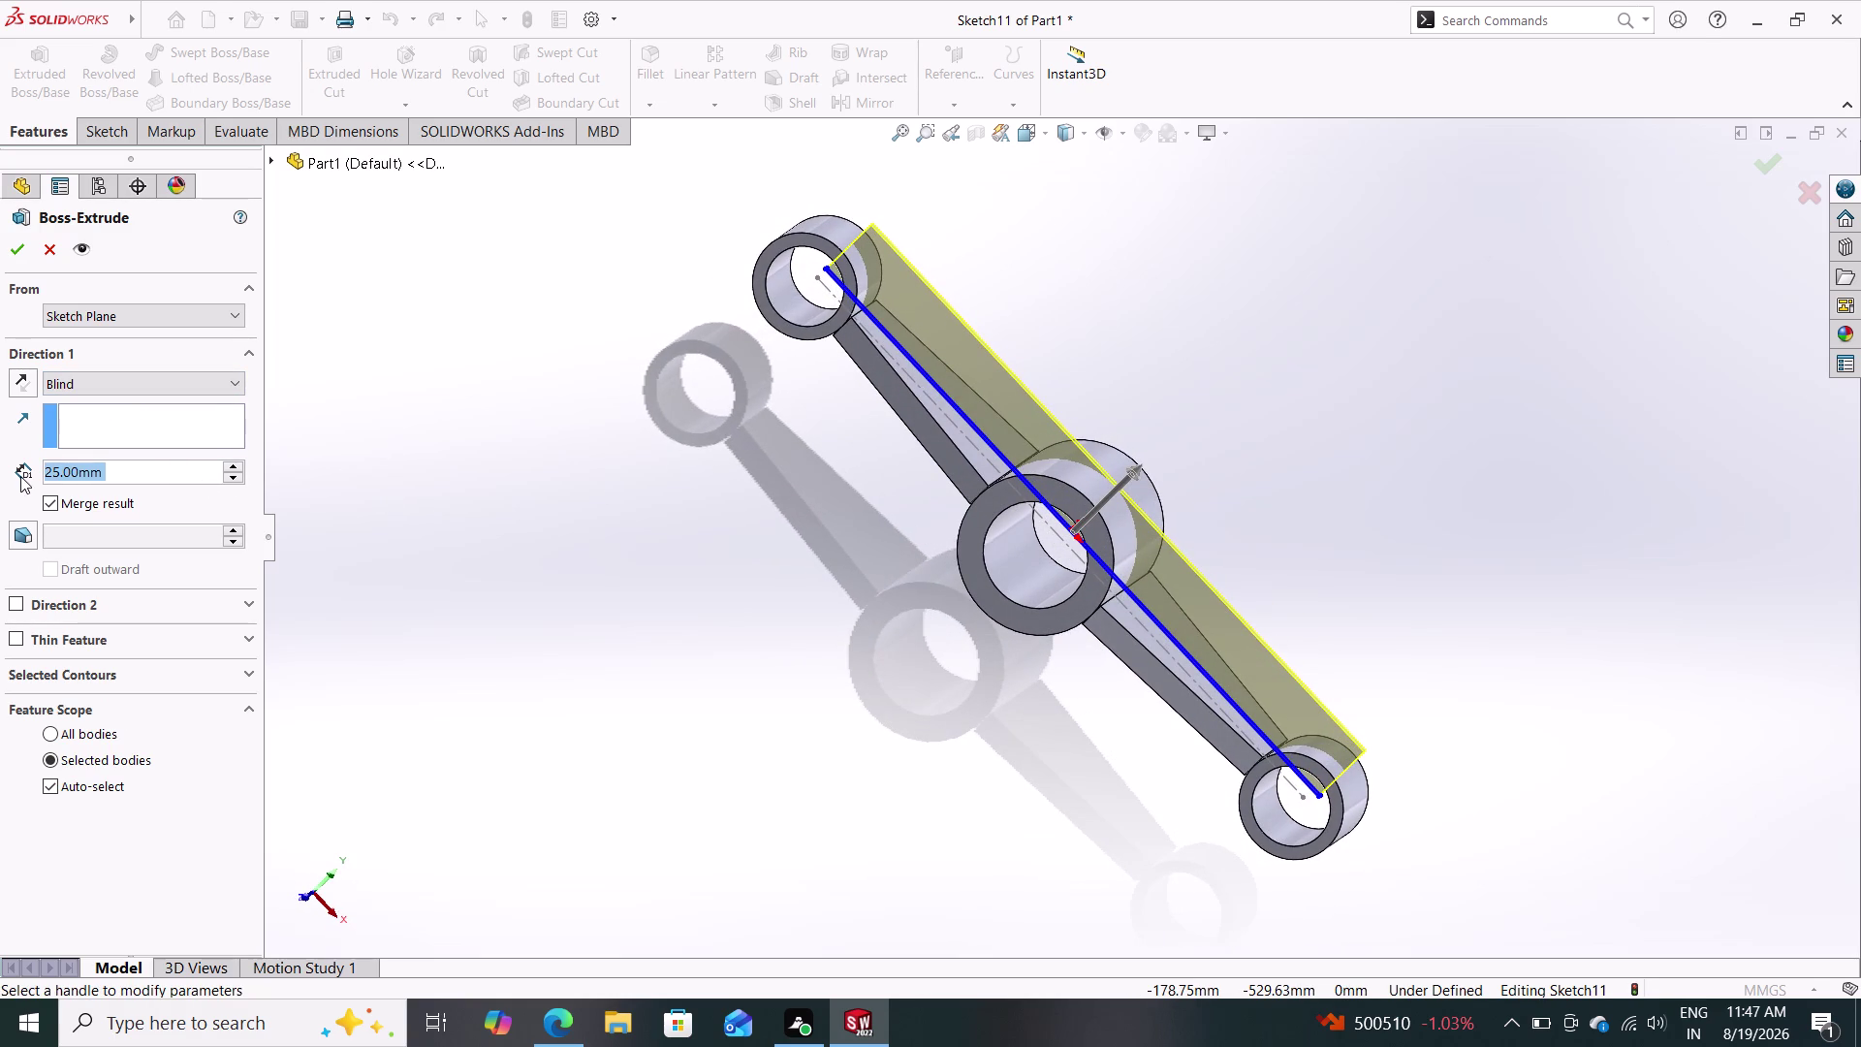
text(22.5)
key(Return)
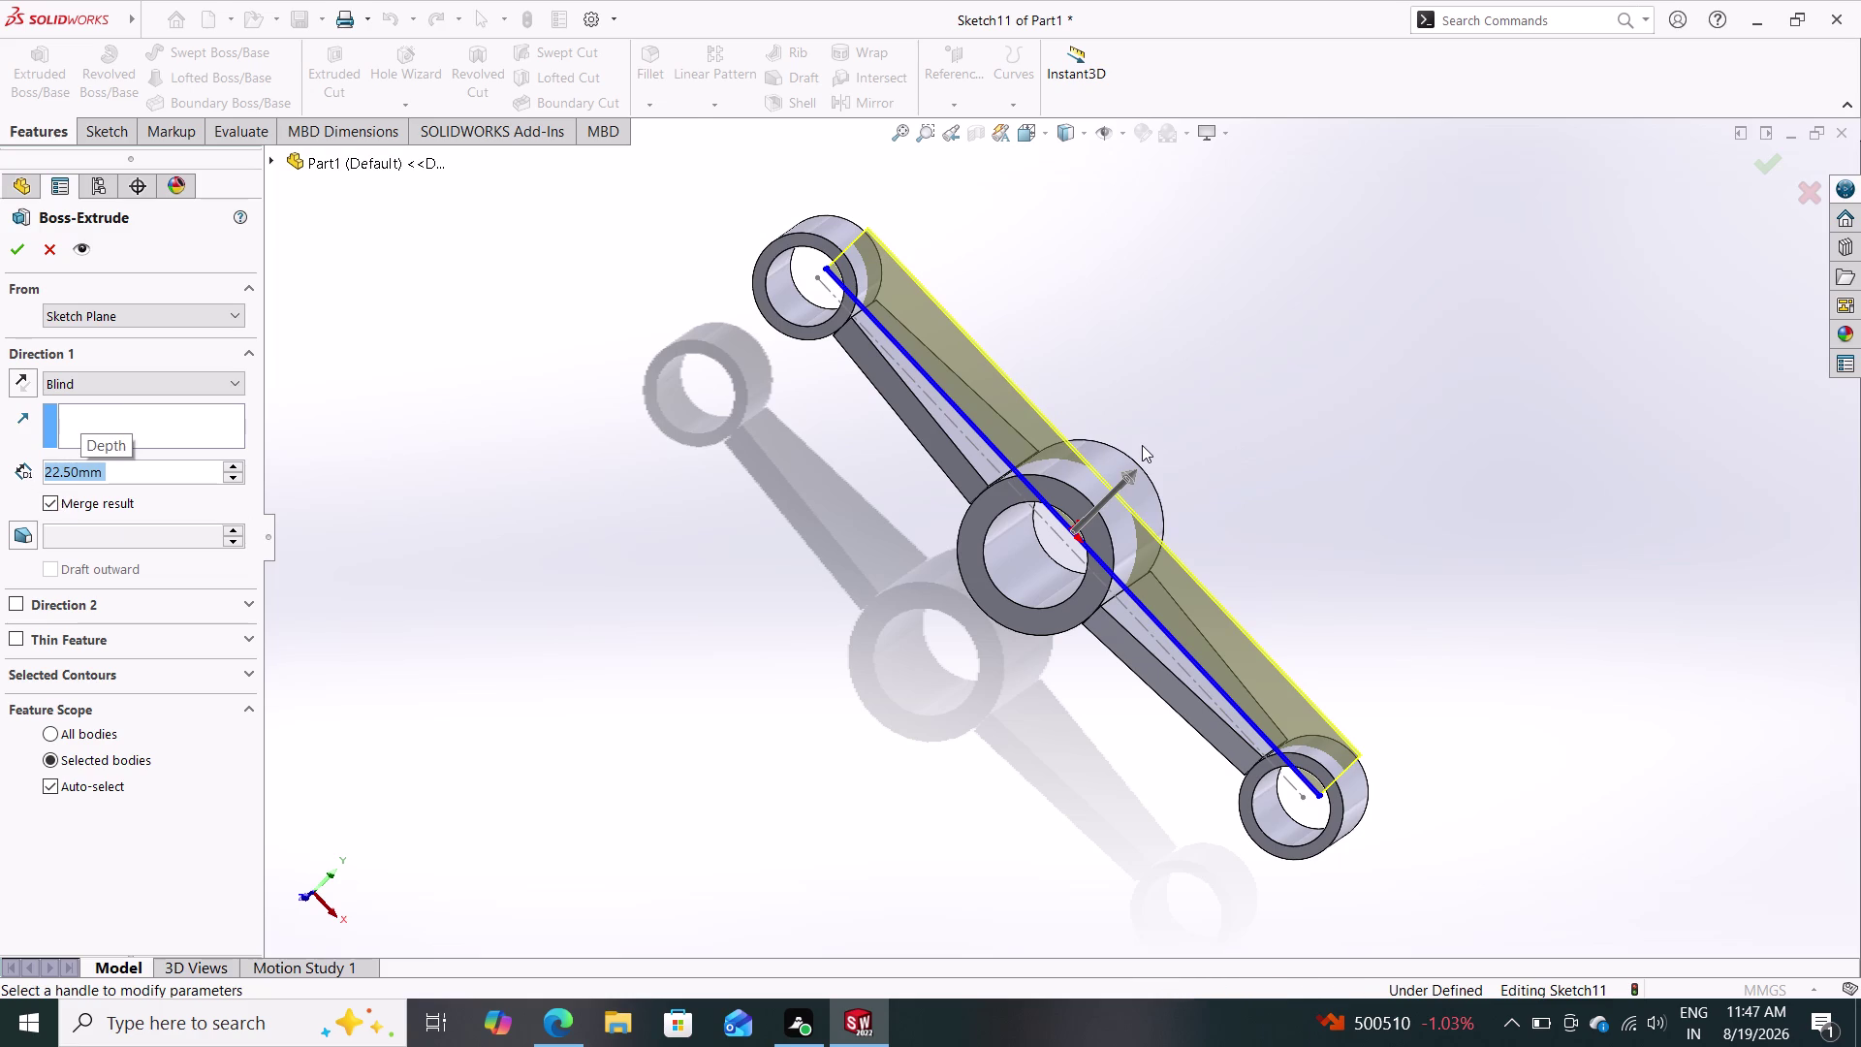
Review the zero-thickness rebuild error and enable a thin wall feature.
scroll(down, 3)
scroll(down, 3)
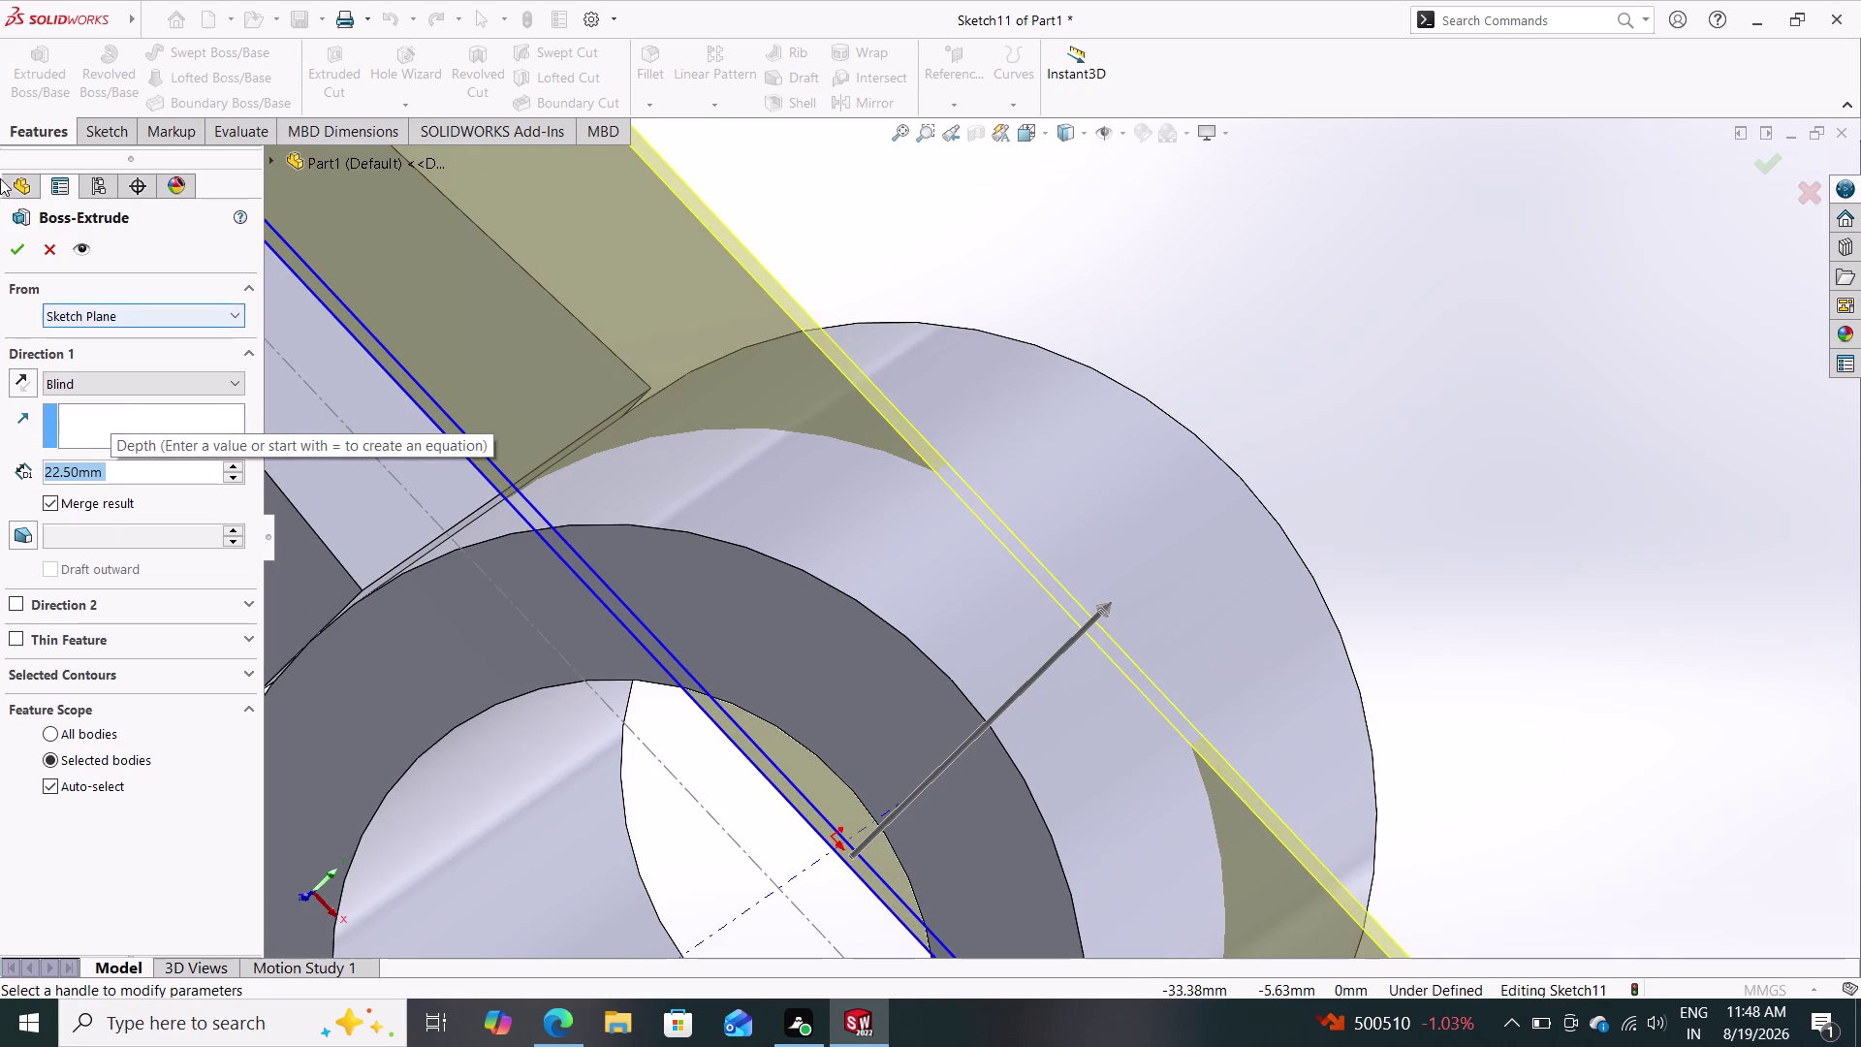
click(18, 246)
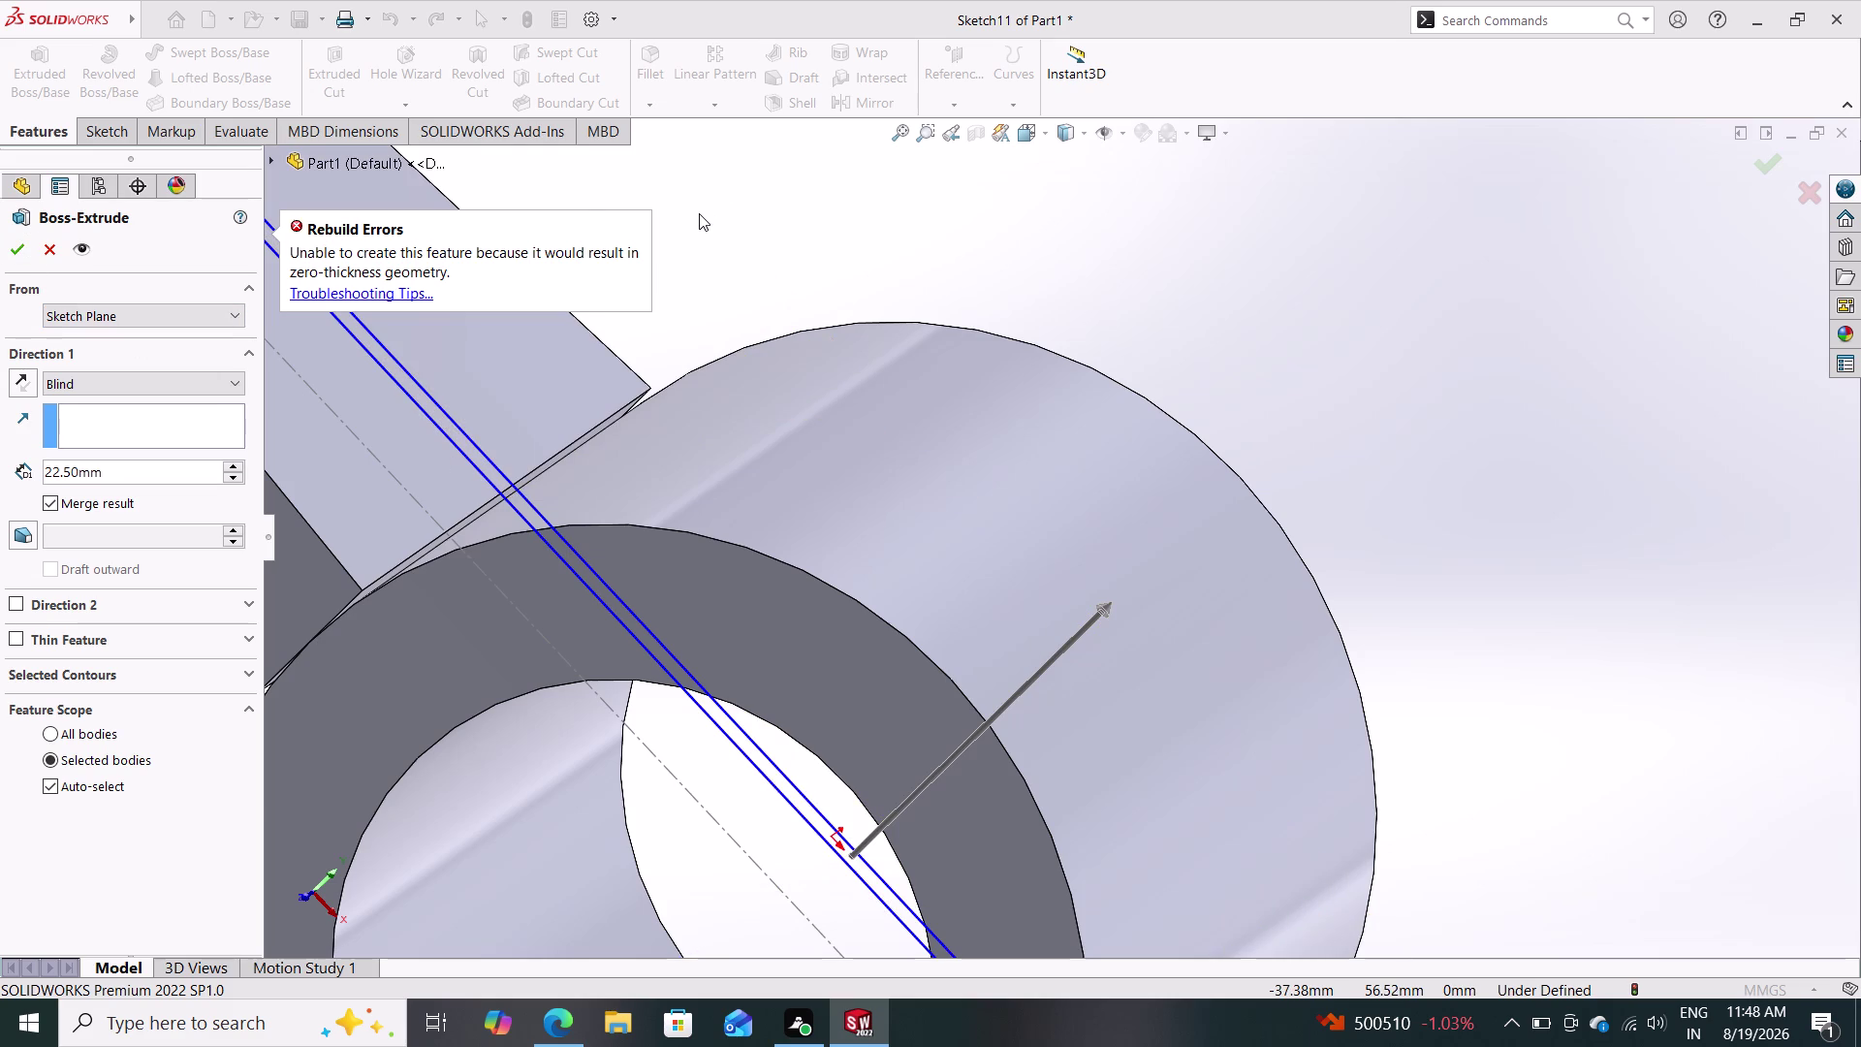
scroll(up, 3)
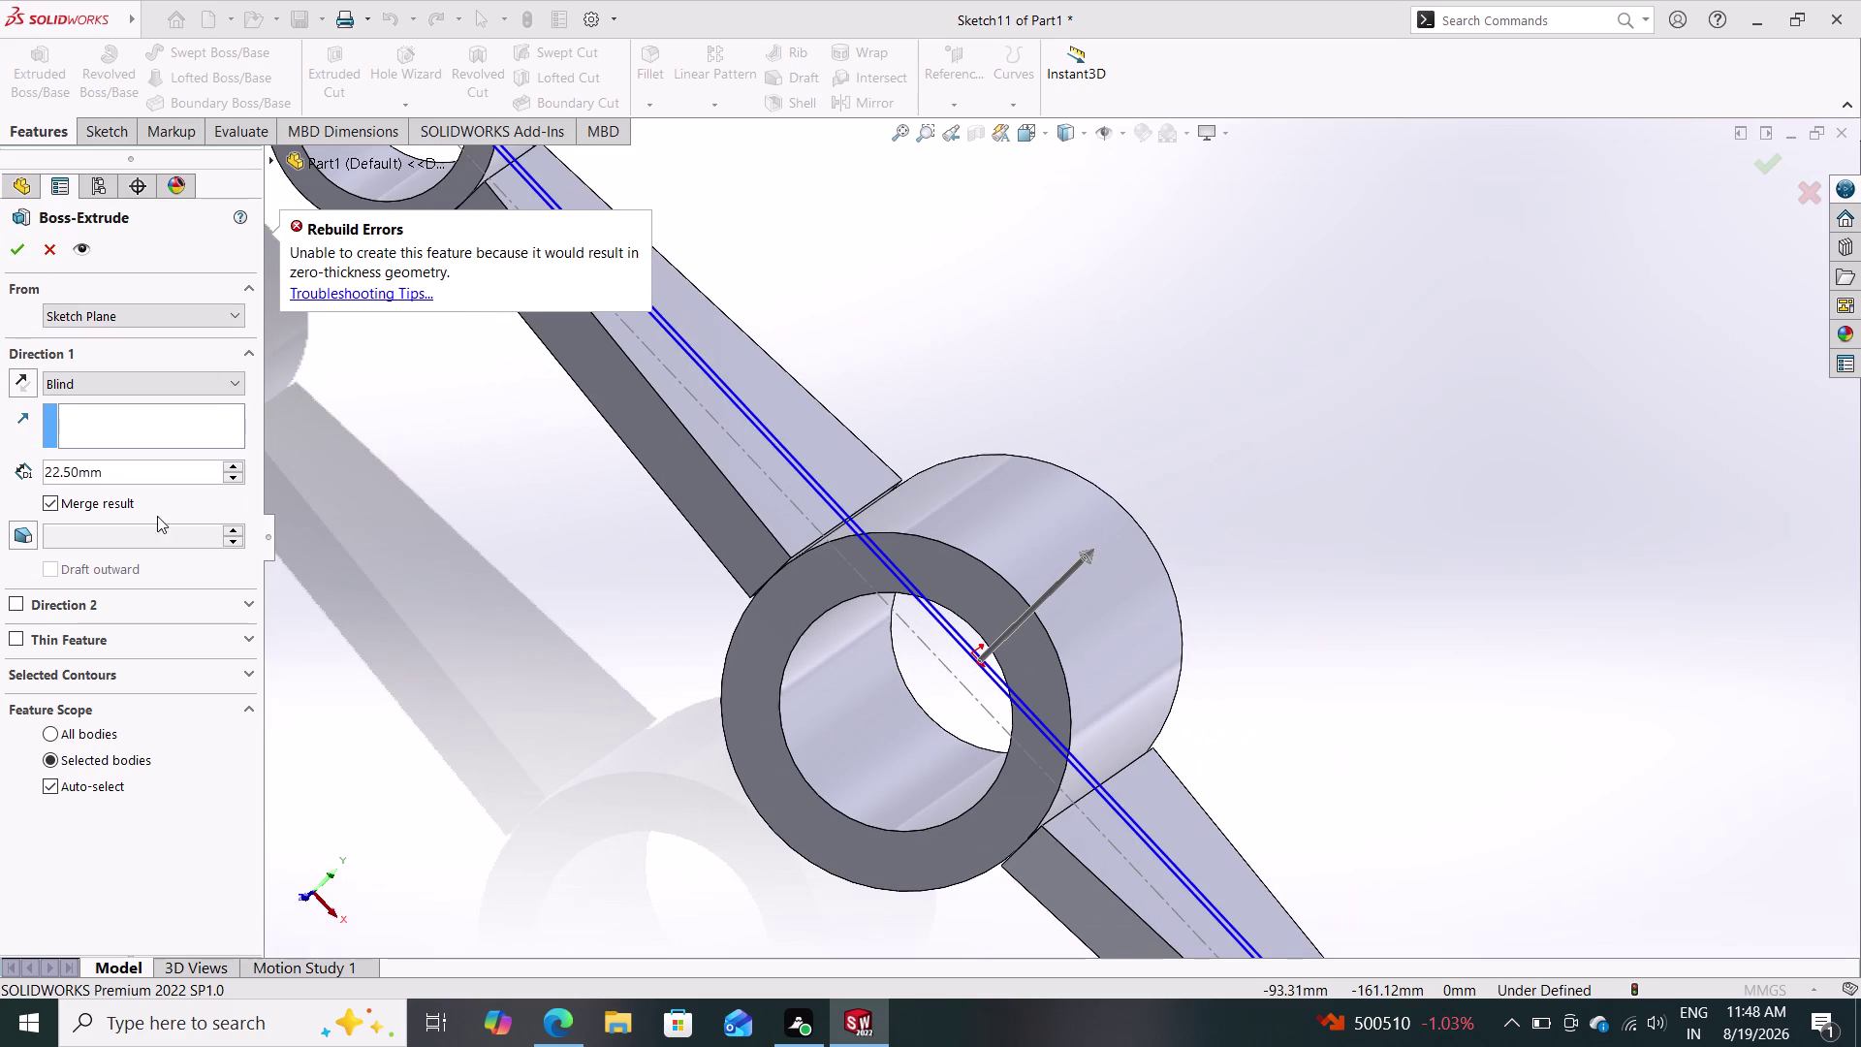
click(13, 634)
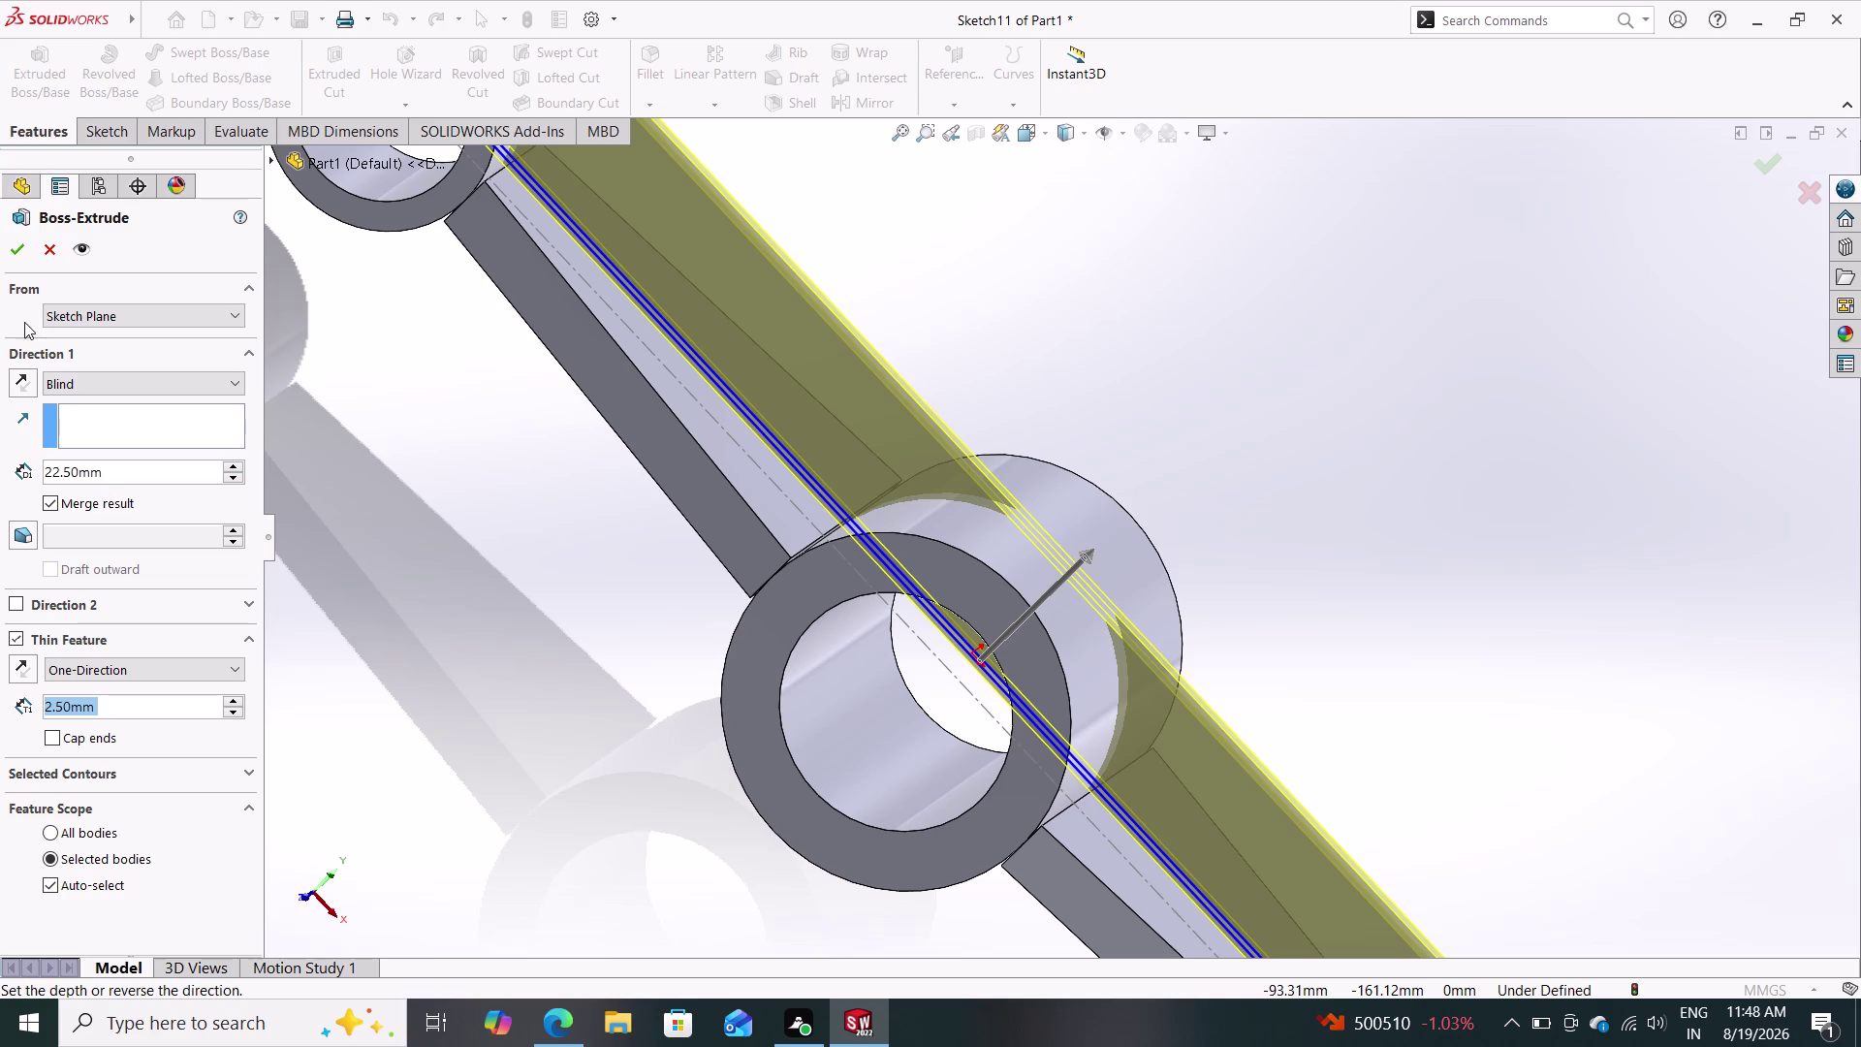
Set the thin wall thickness to 10 mm and try to confirm the extrusion.
click(14, 248)
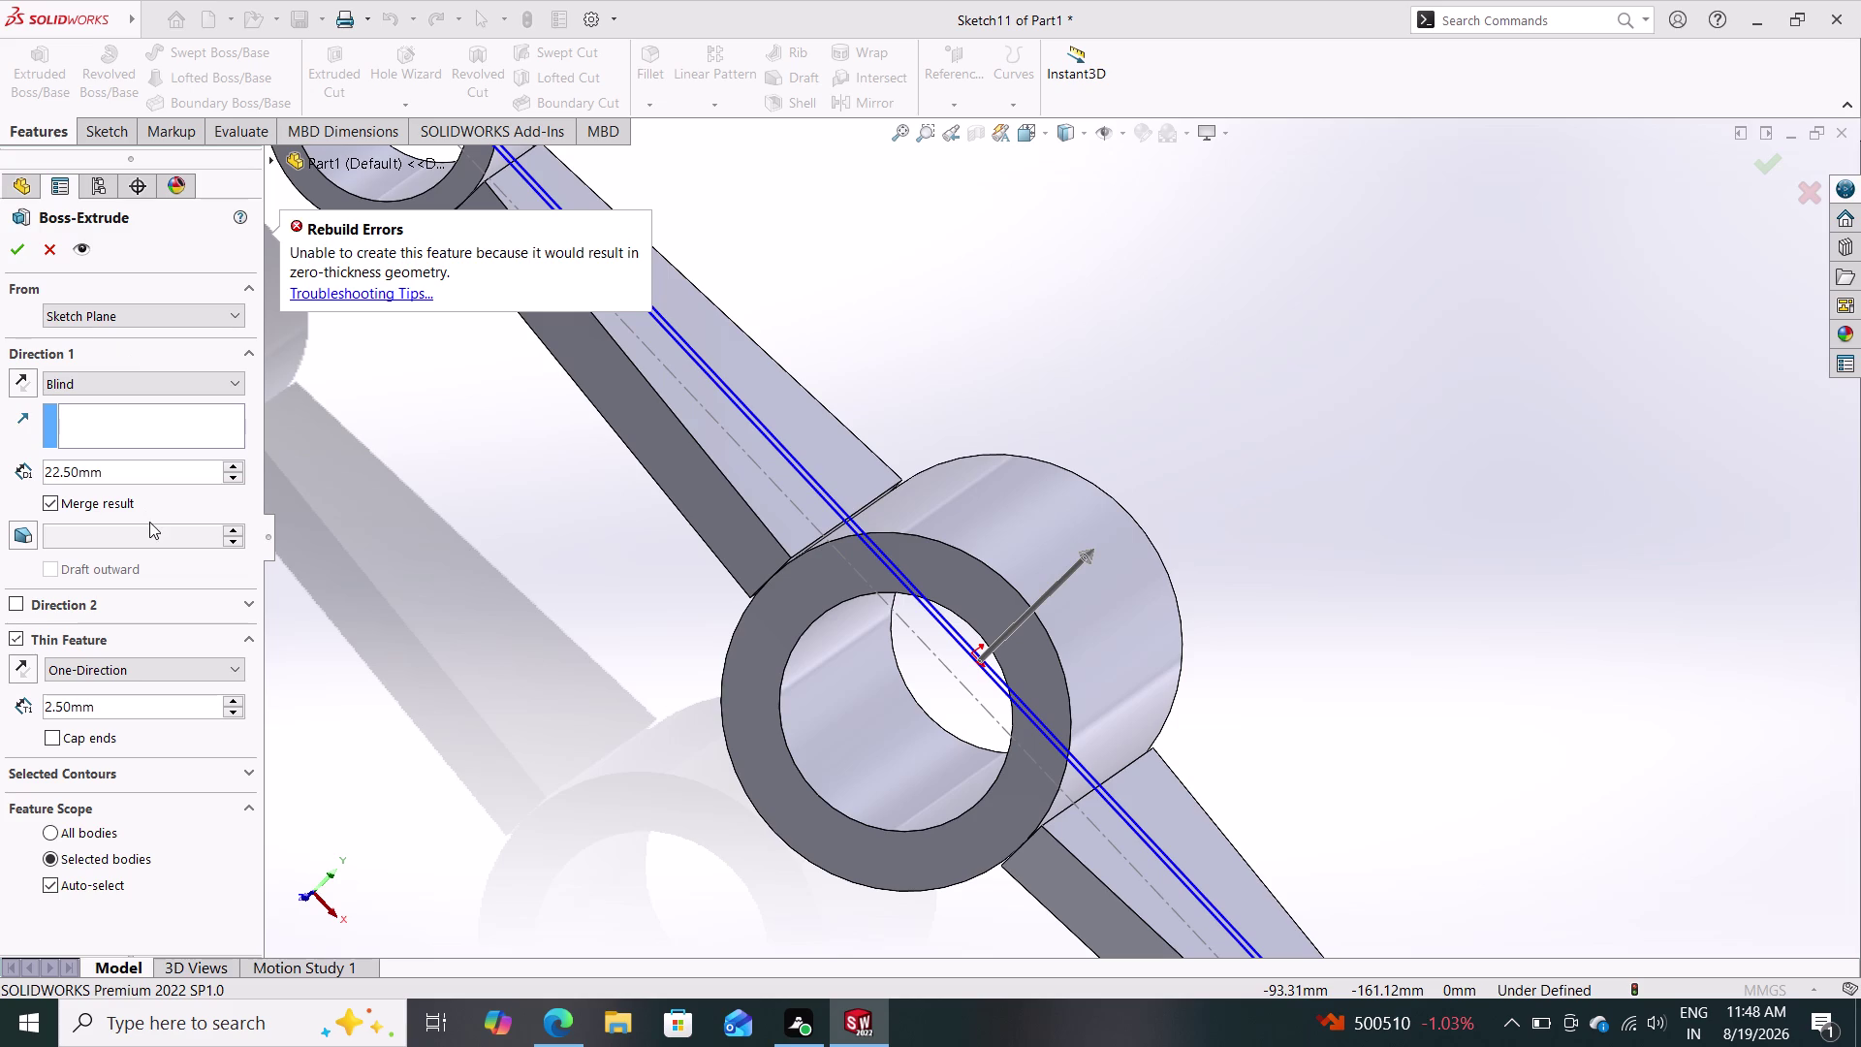
click(120, 712)
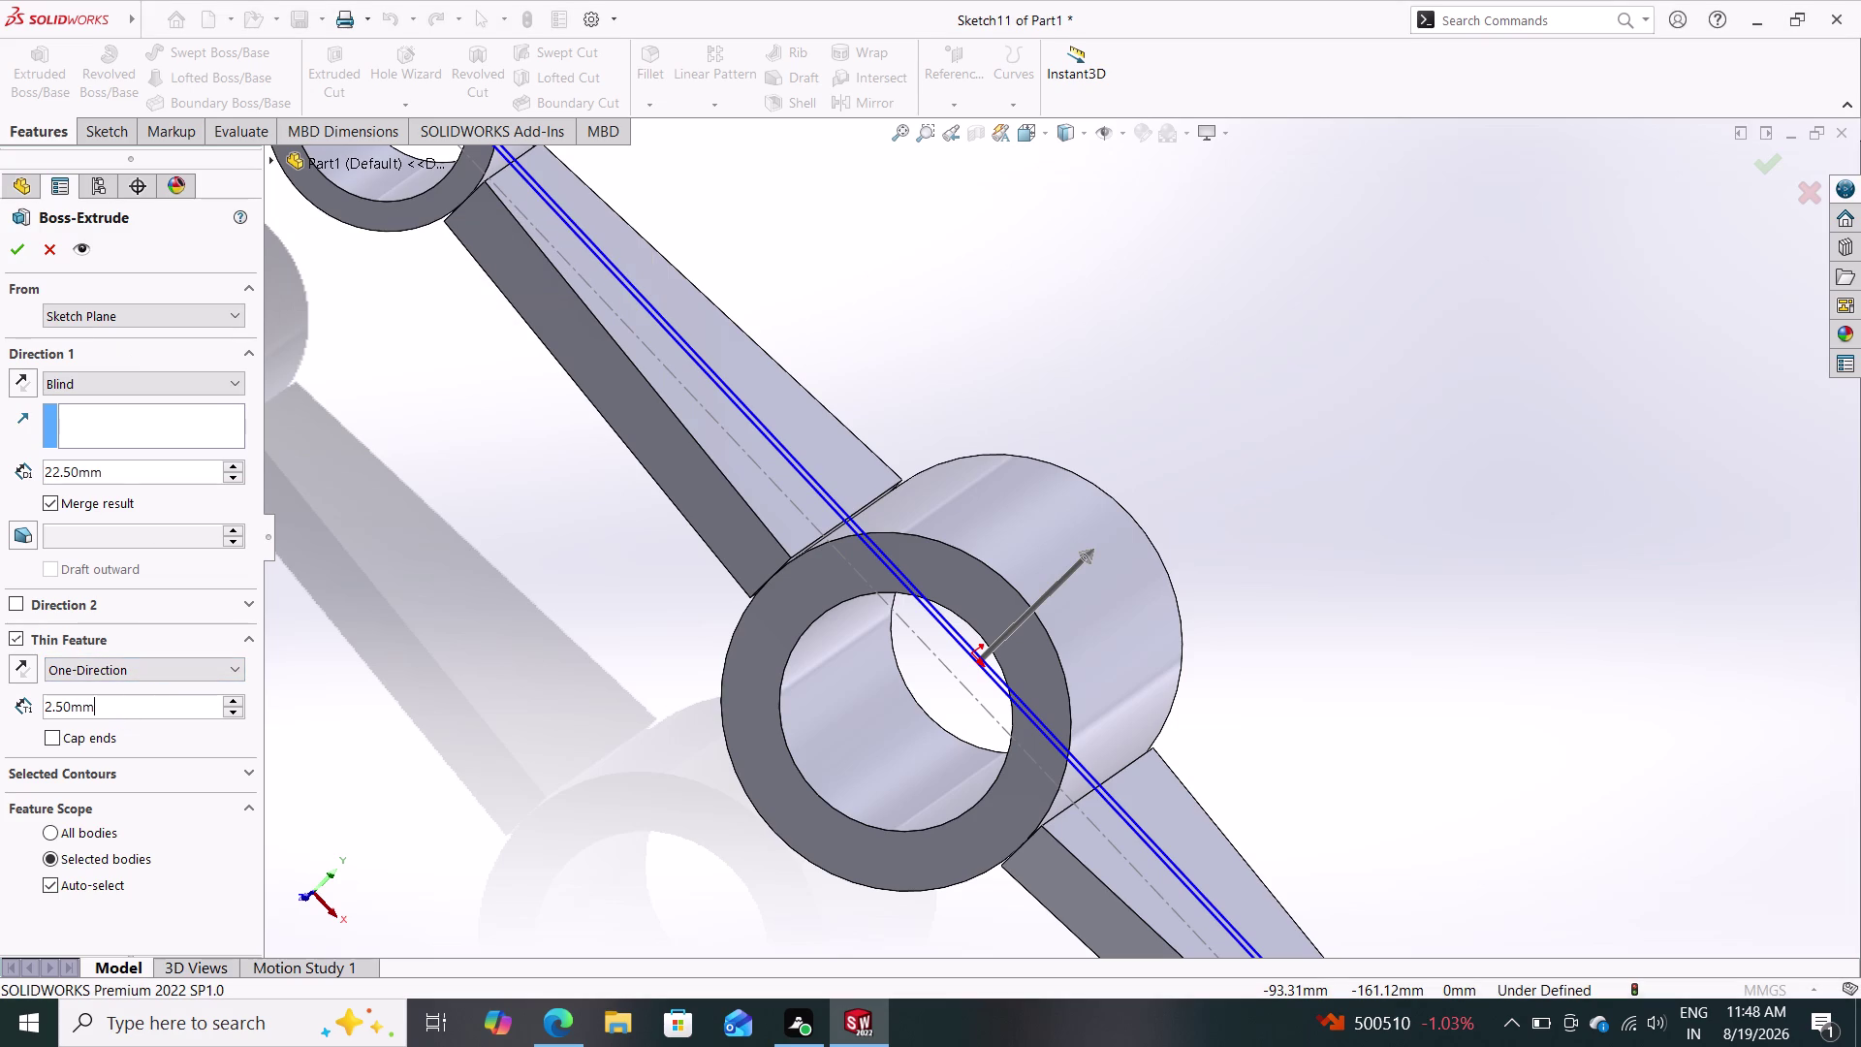
drag(119, 709, 0, 723)
text(10)
key(Return)
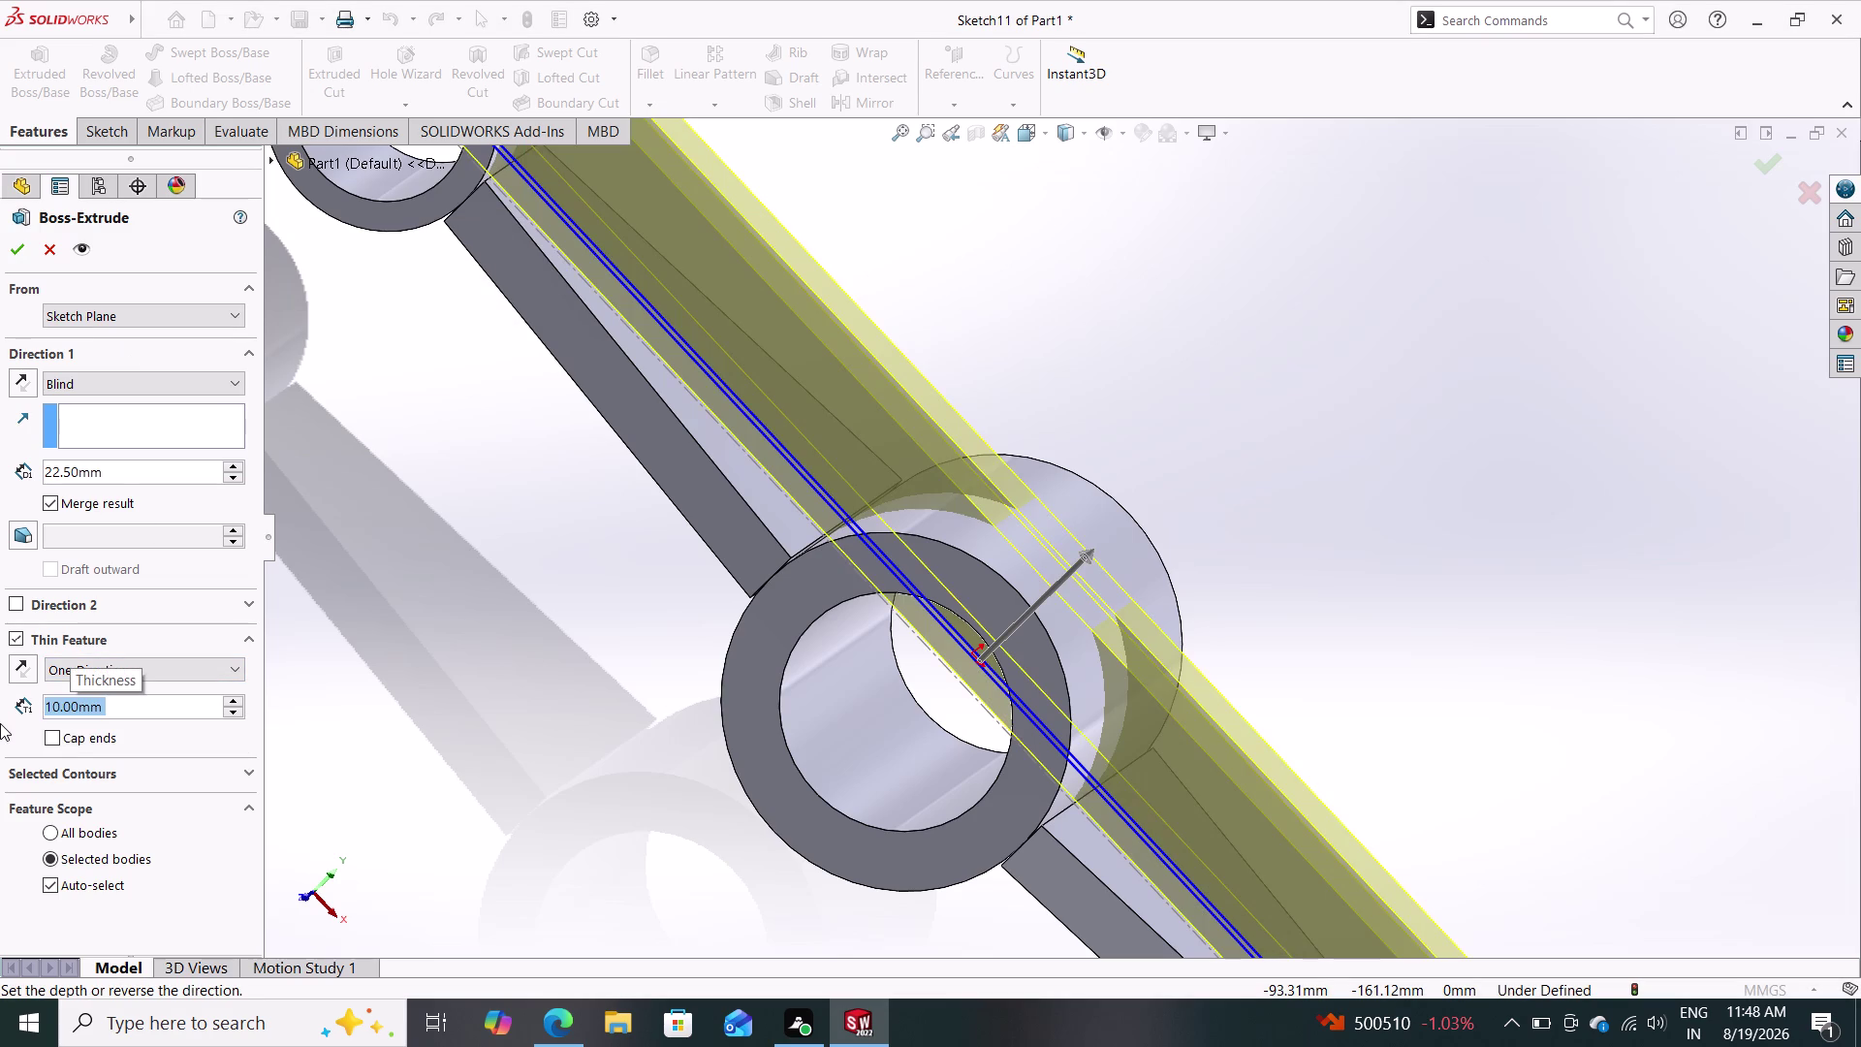
click(0, 723)
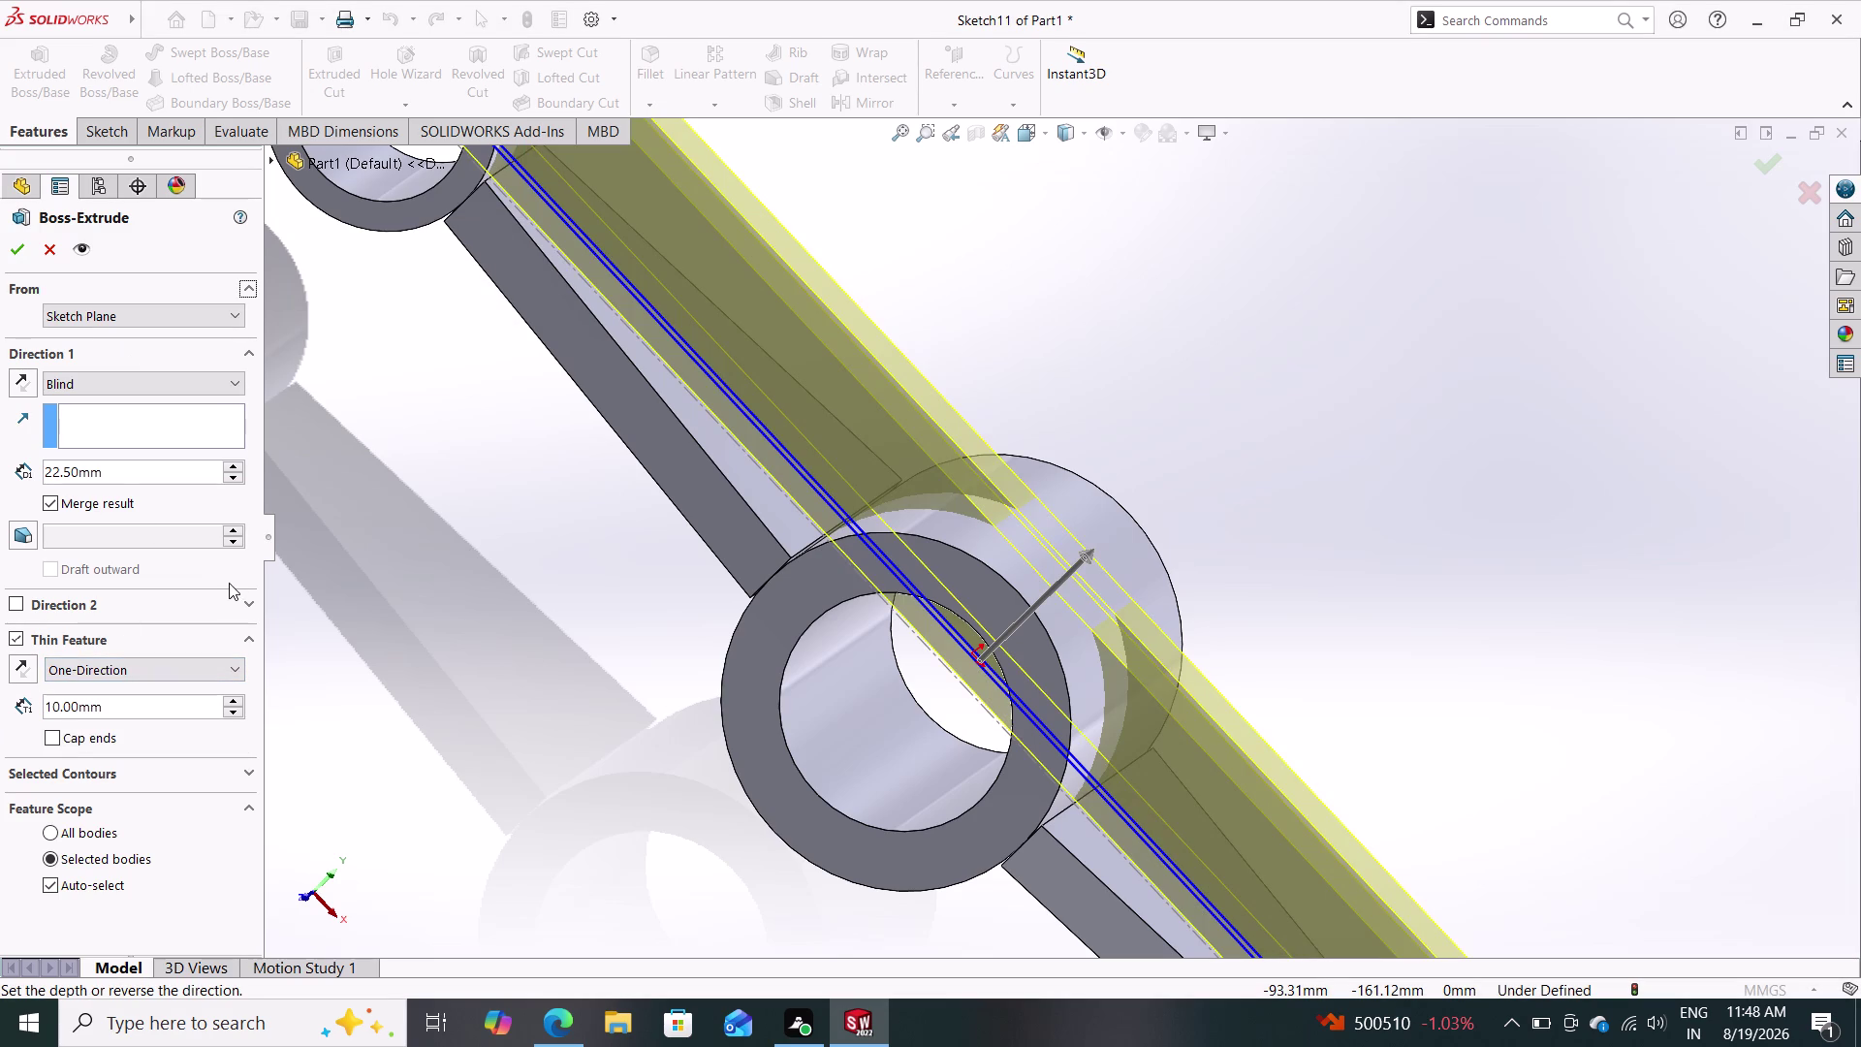
click(16, 244)
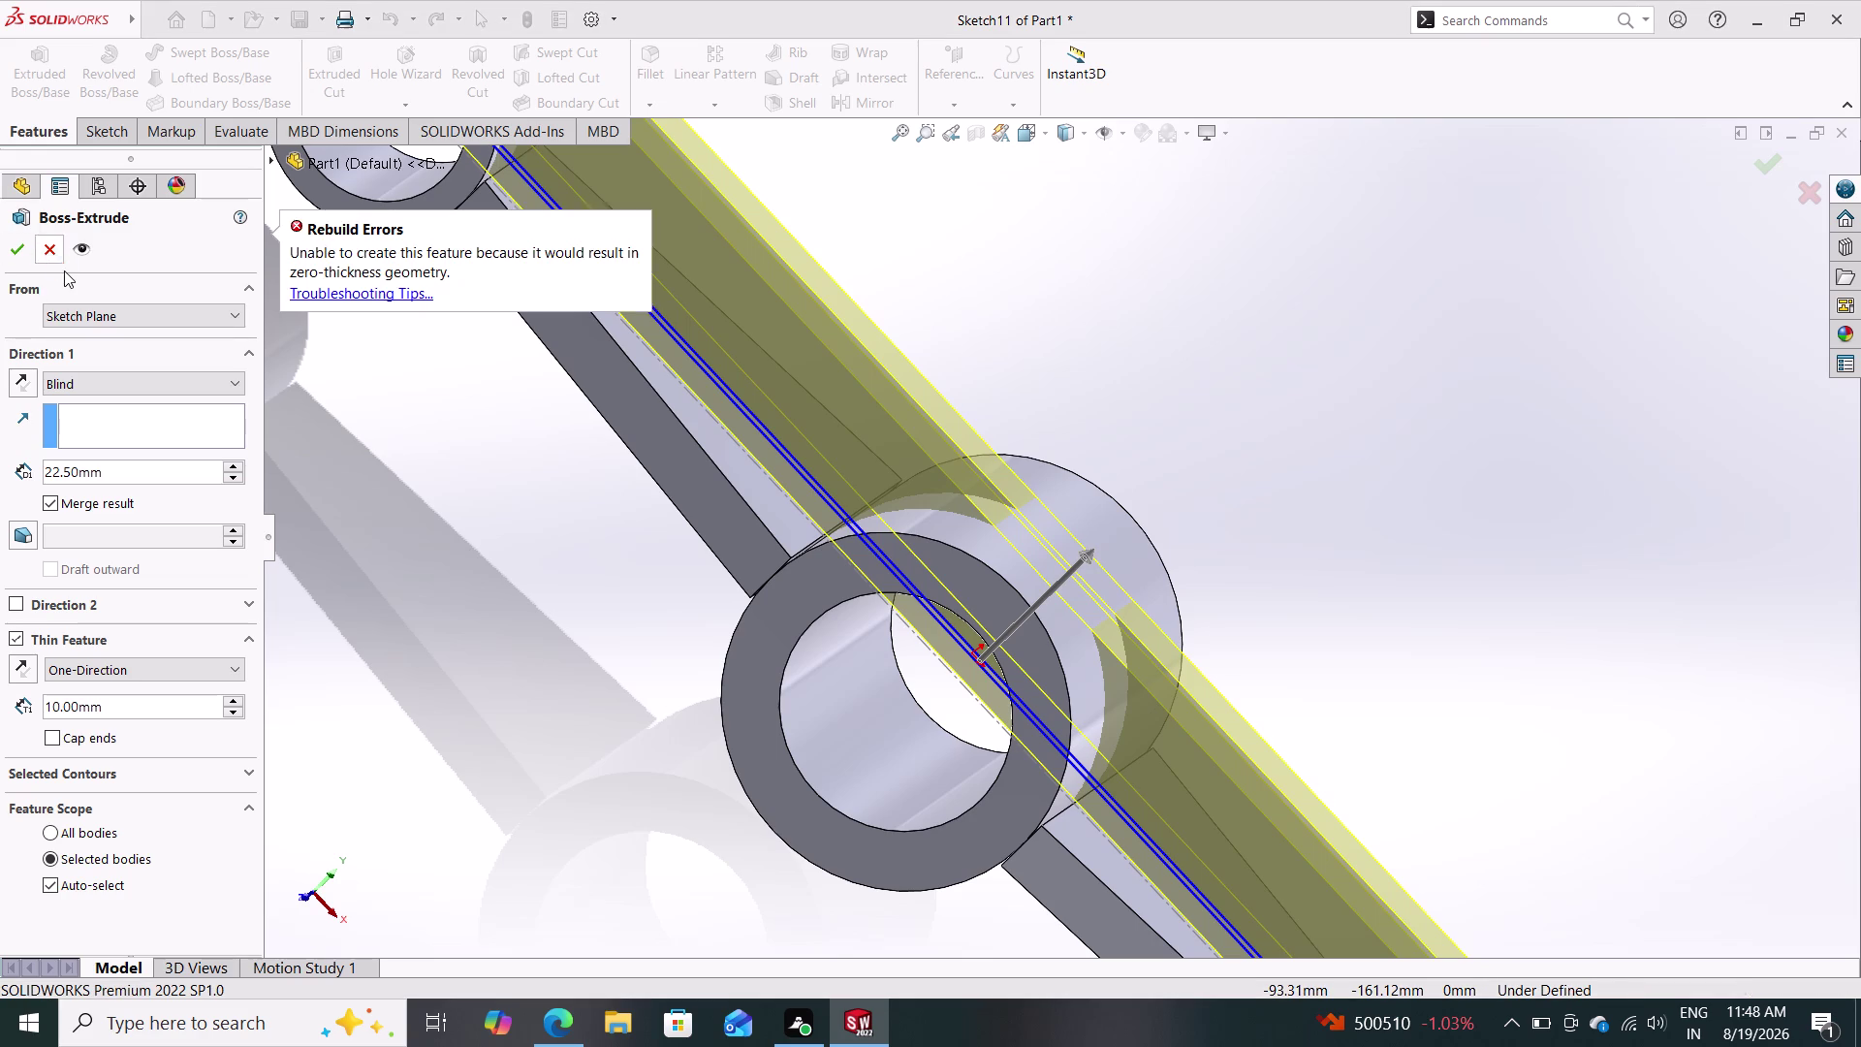
Orbit to inspect the part, then cancel Boss-Extrude without adding a feature.
middle_drag(633, 617, 569, 658)
middle_drag(608, 634, 576, 659)
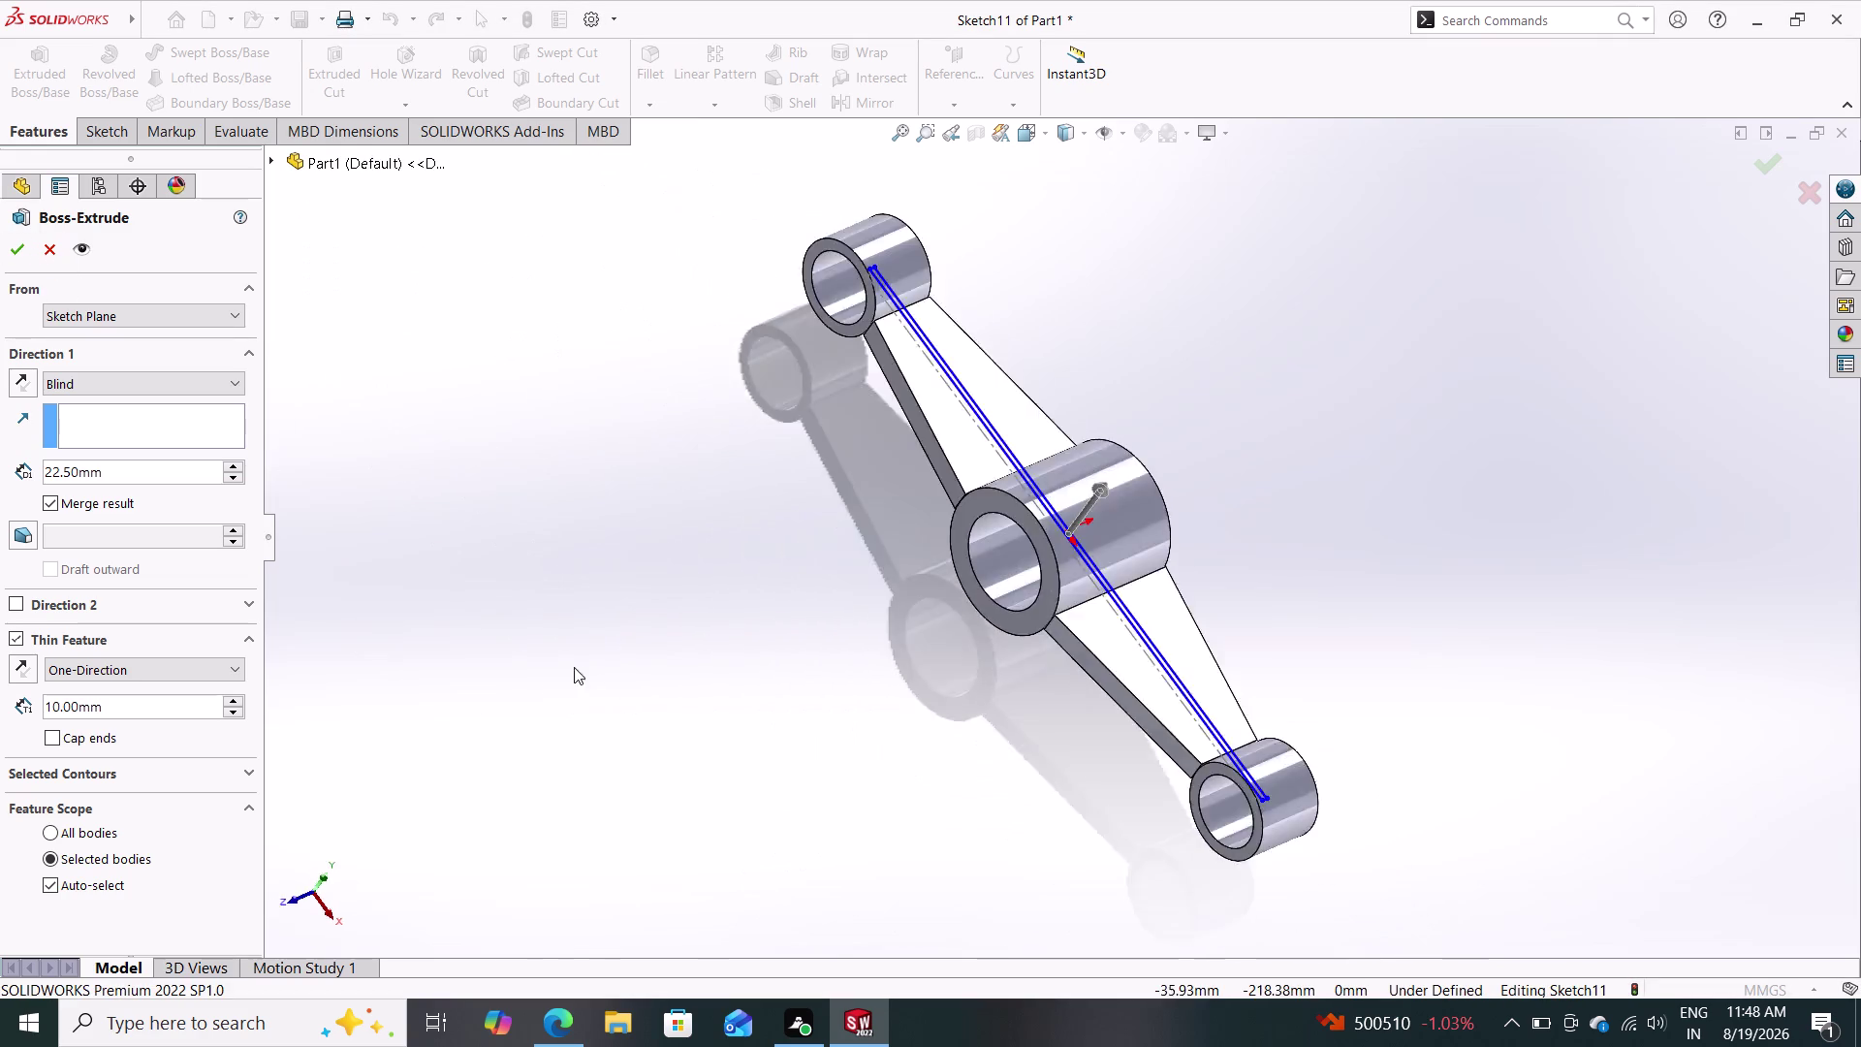
middle_drag(576, 660, 687, 790)
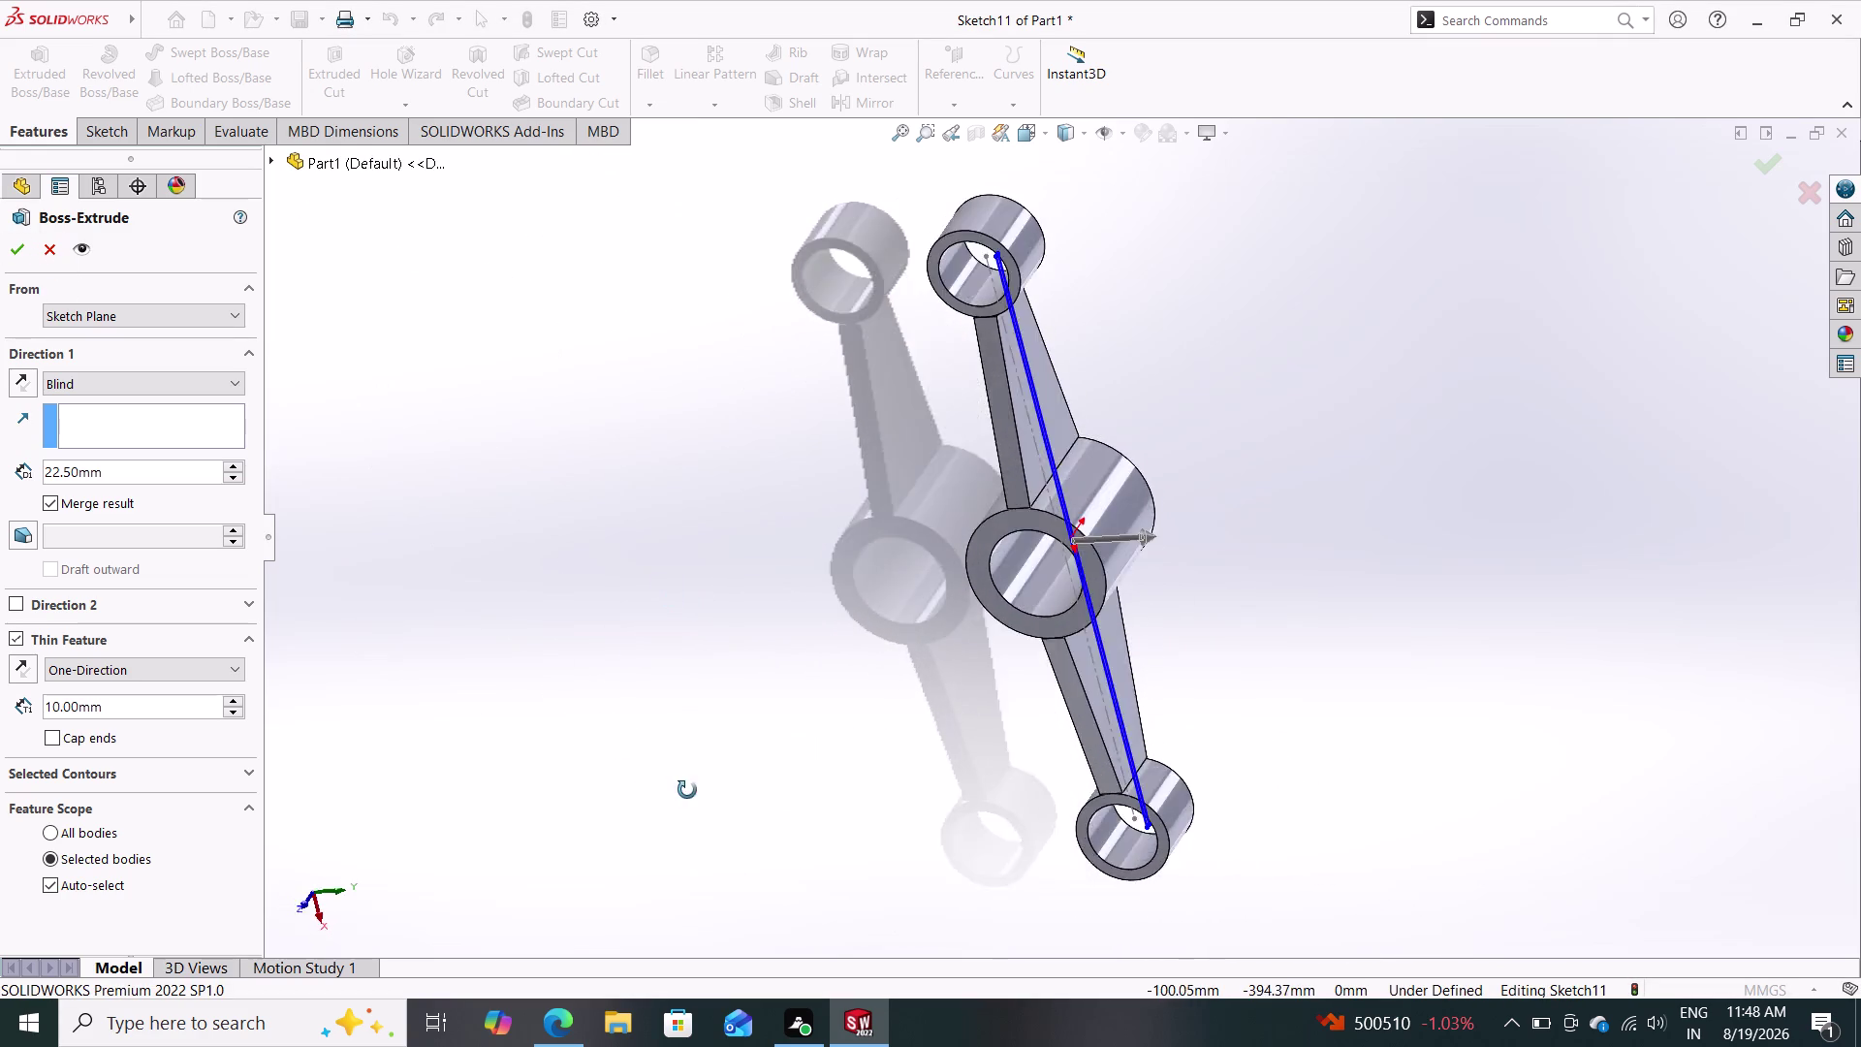
middle_drag(687, 790, 548, 796)
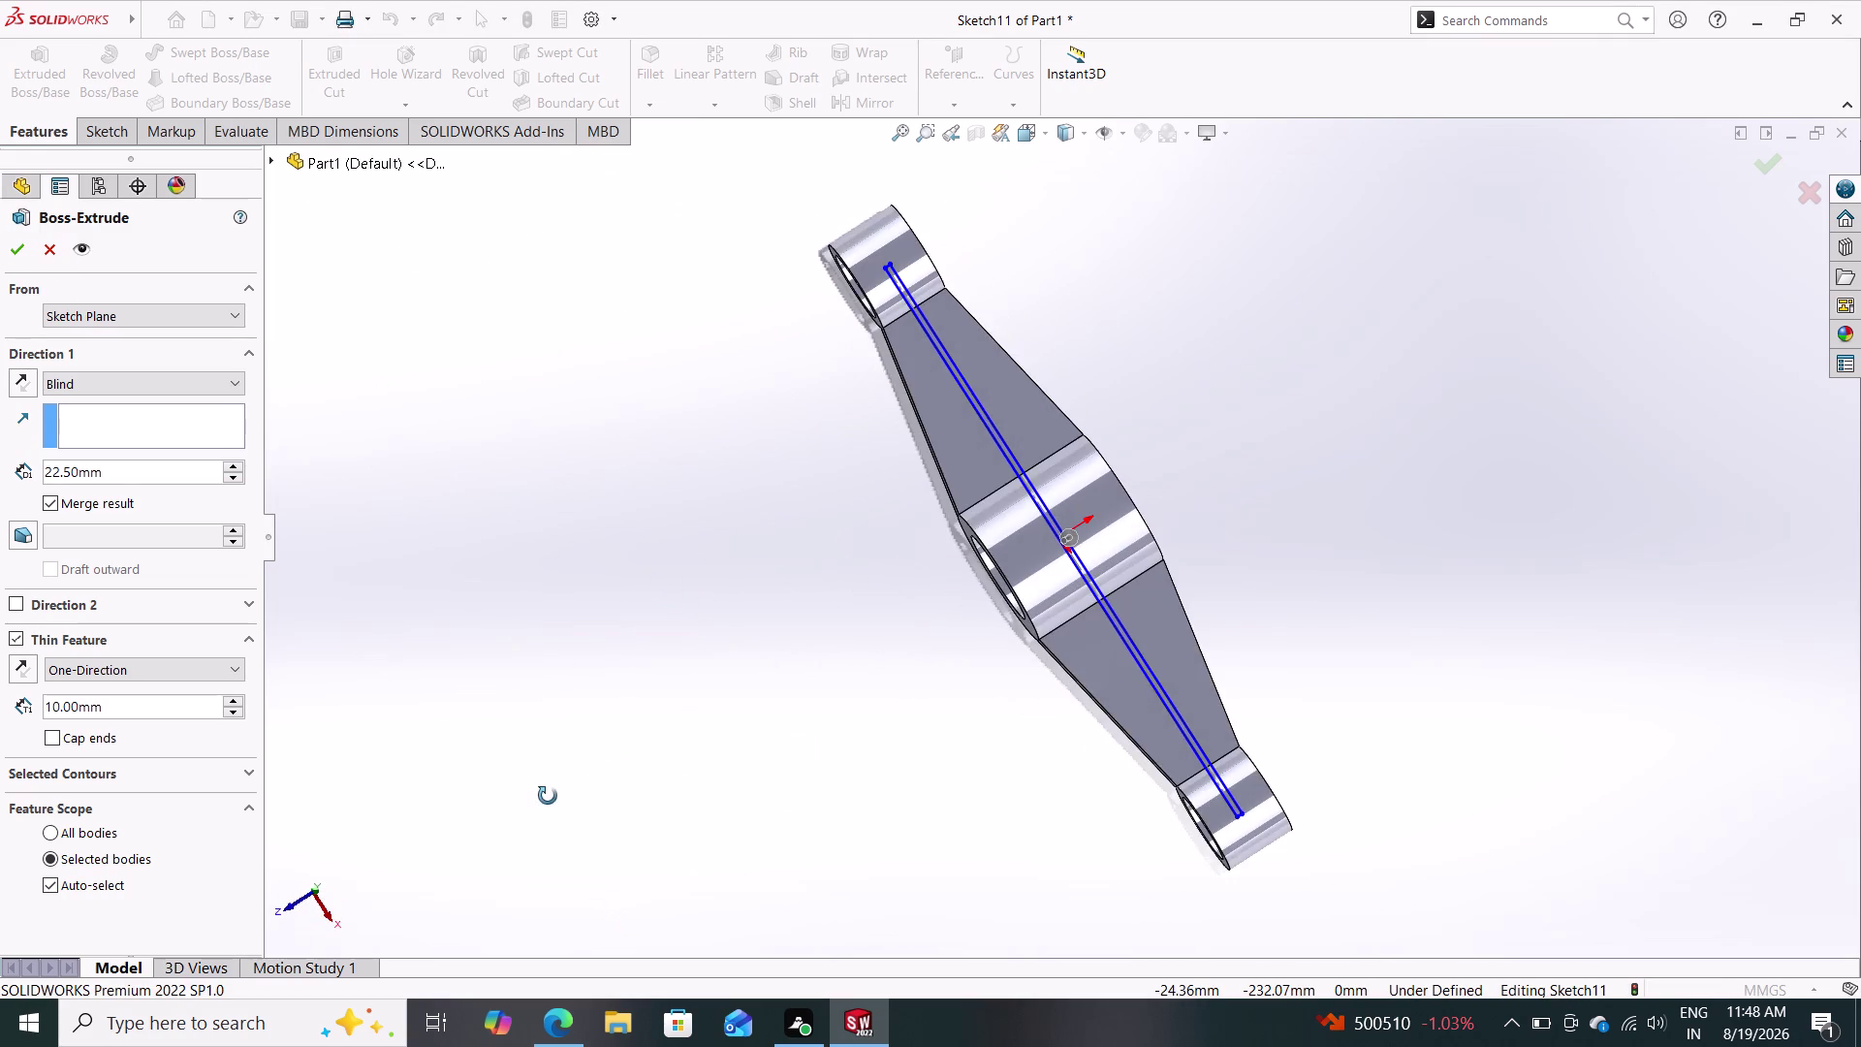
middle_drag(548, 796, 609, 746)
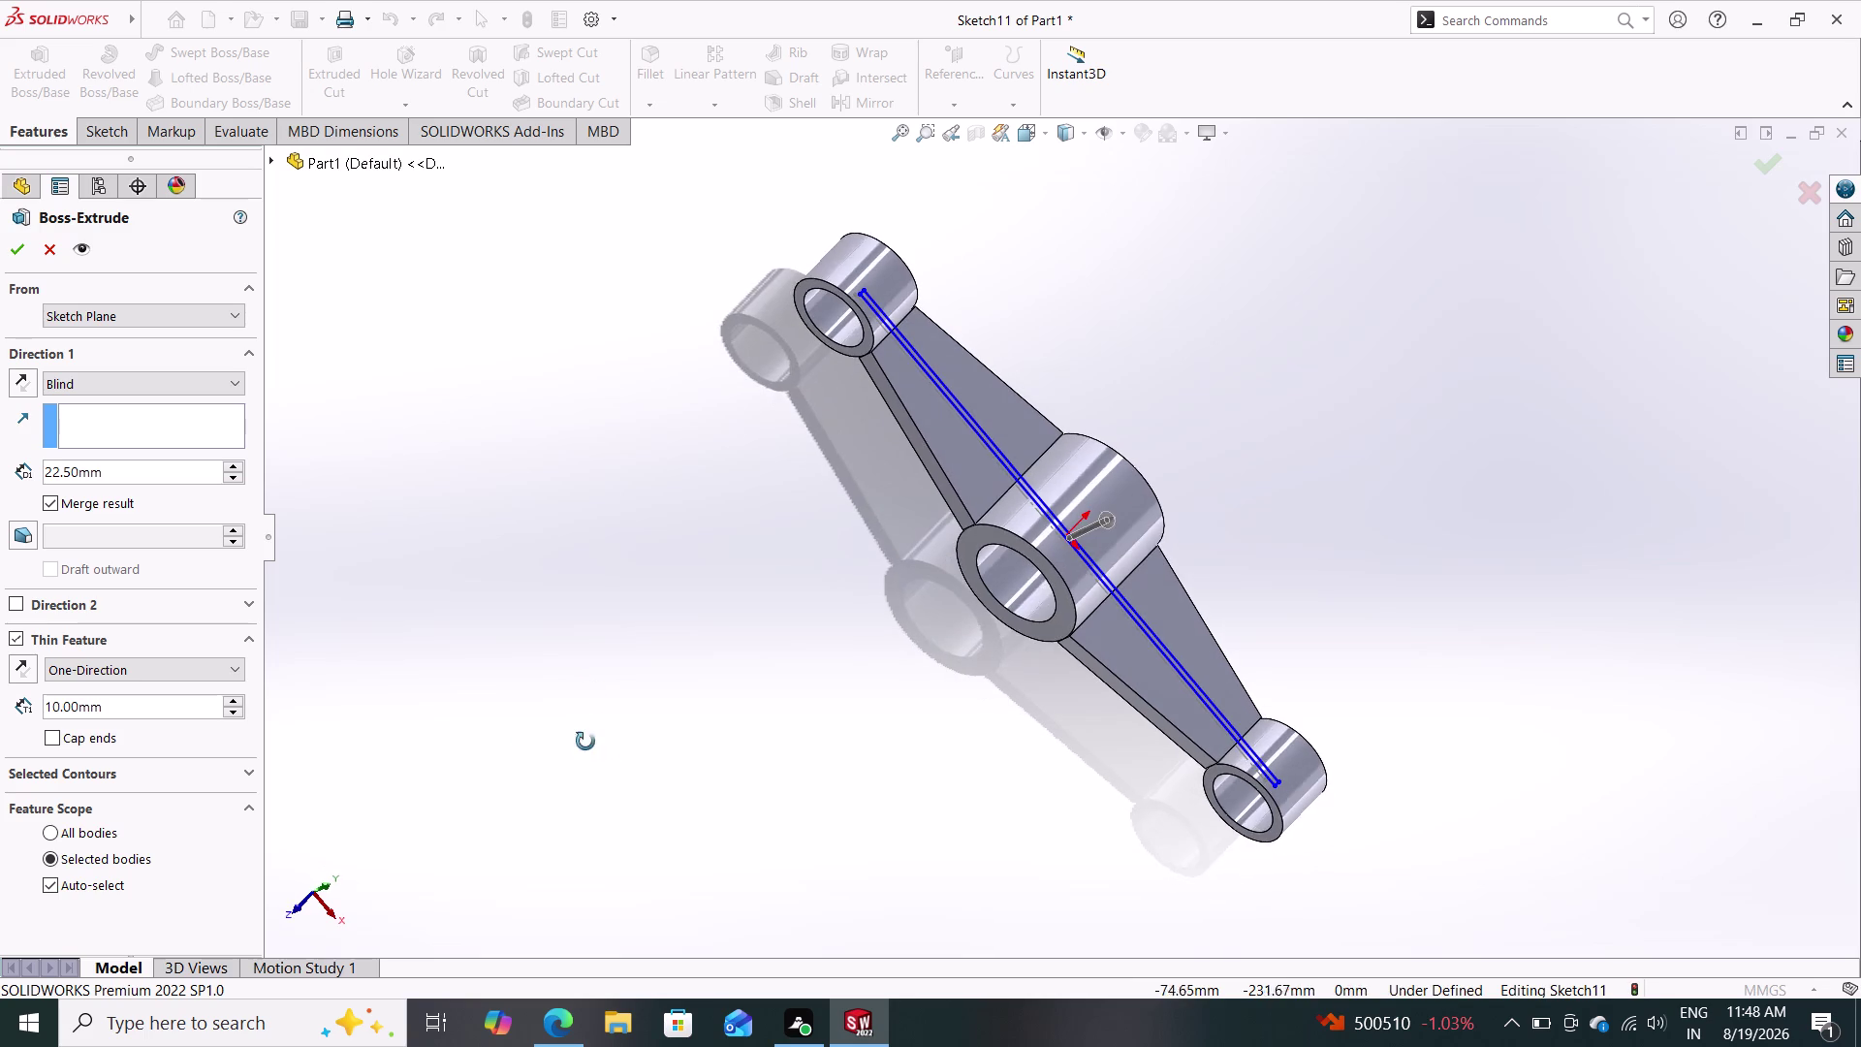
middle_drag(609, 746, 690, 800)
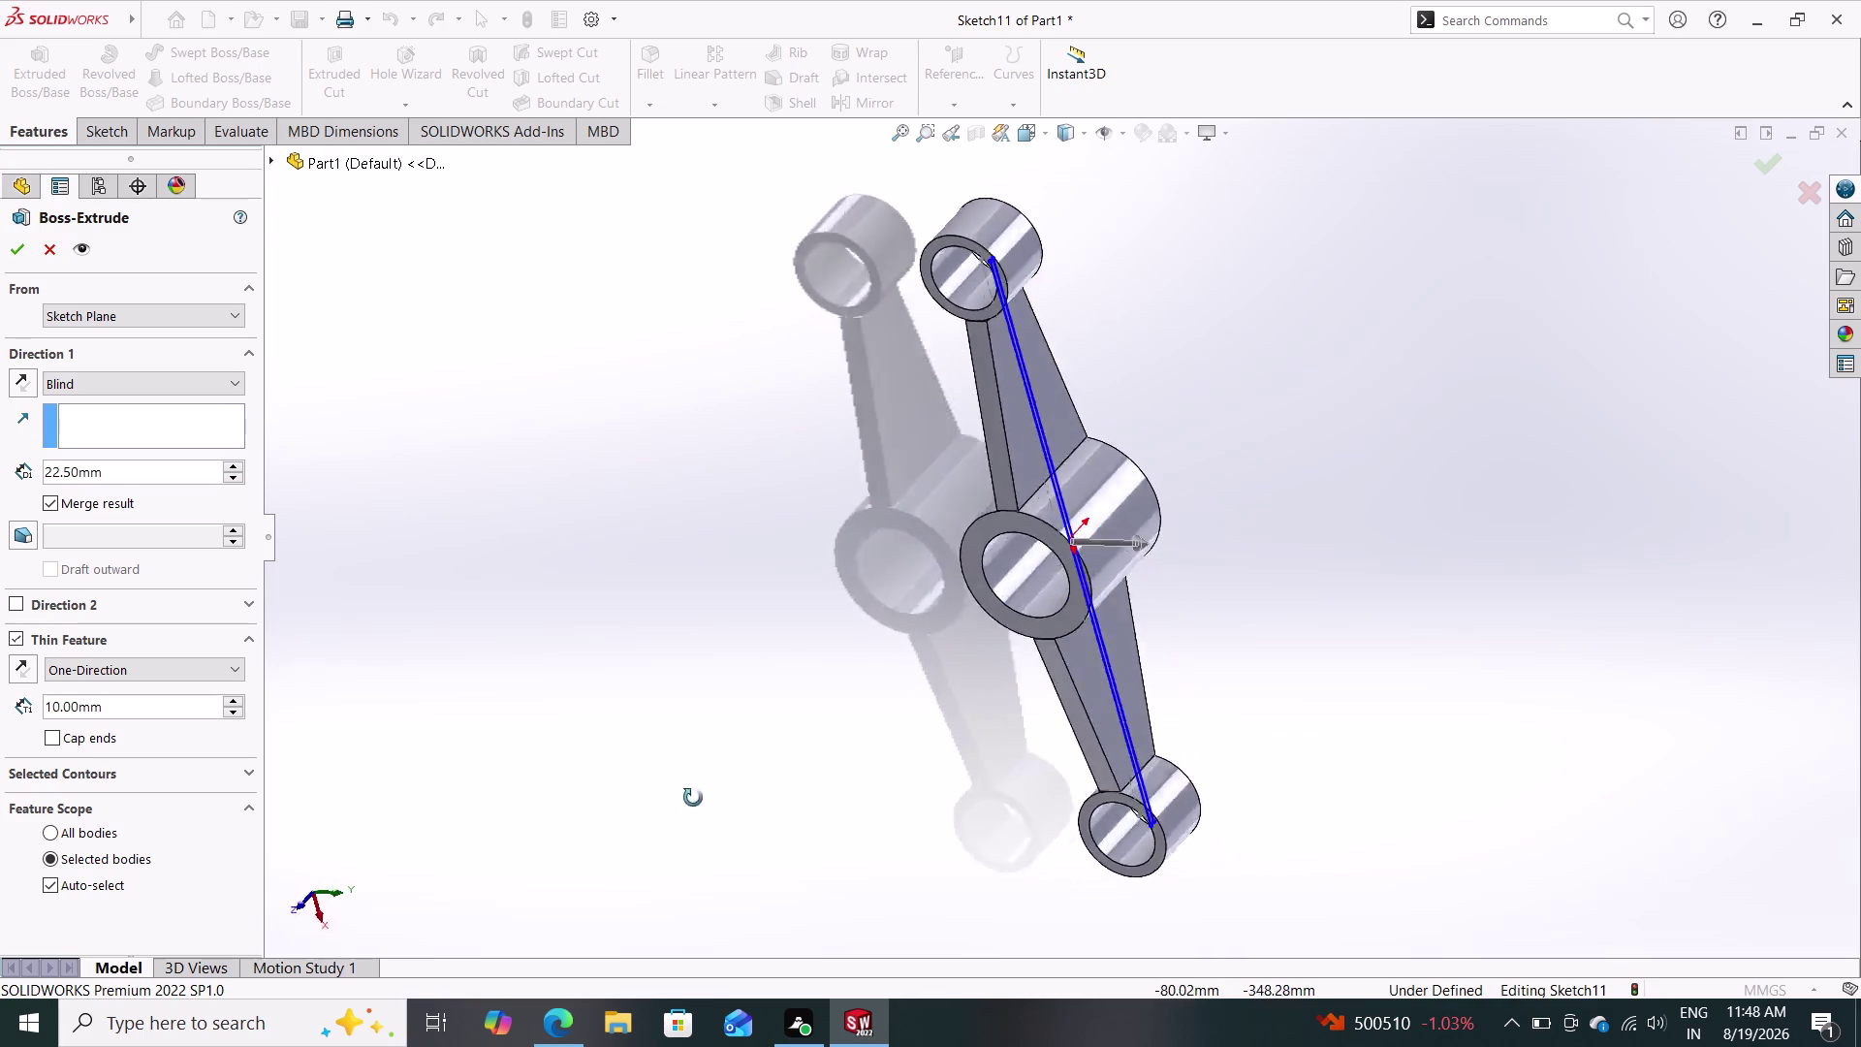
middle_drag(689, 800, 527, 694)
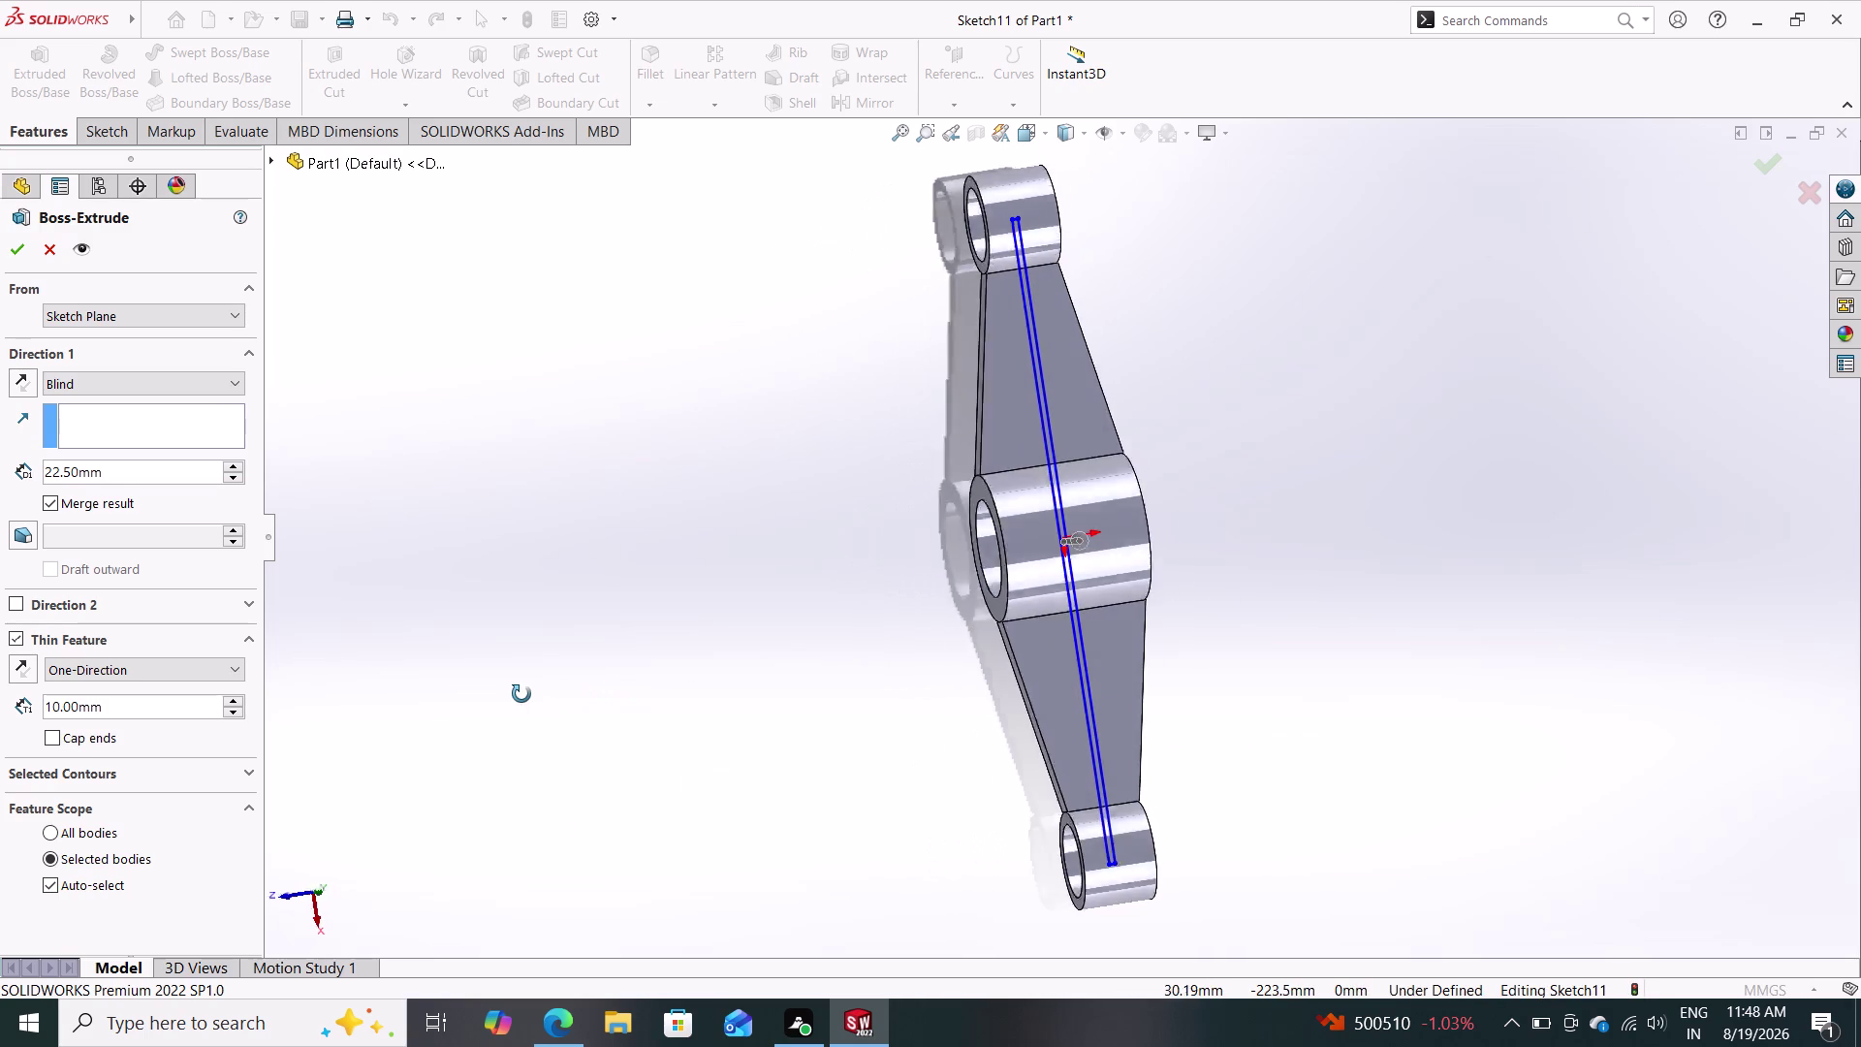
middle_drag(527, 694, 605, 678)
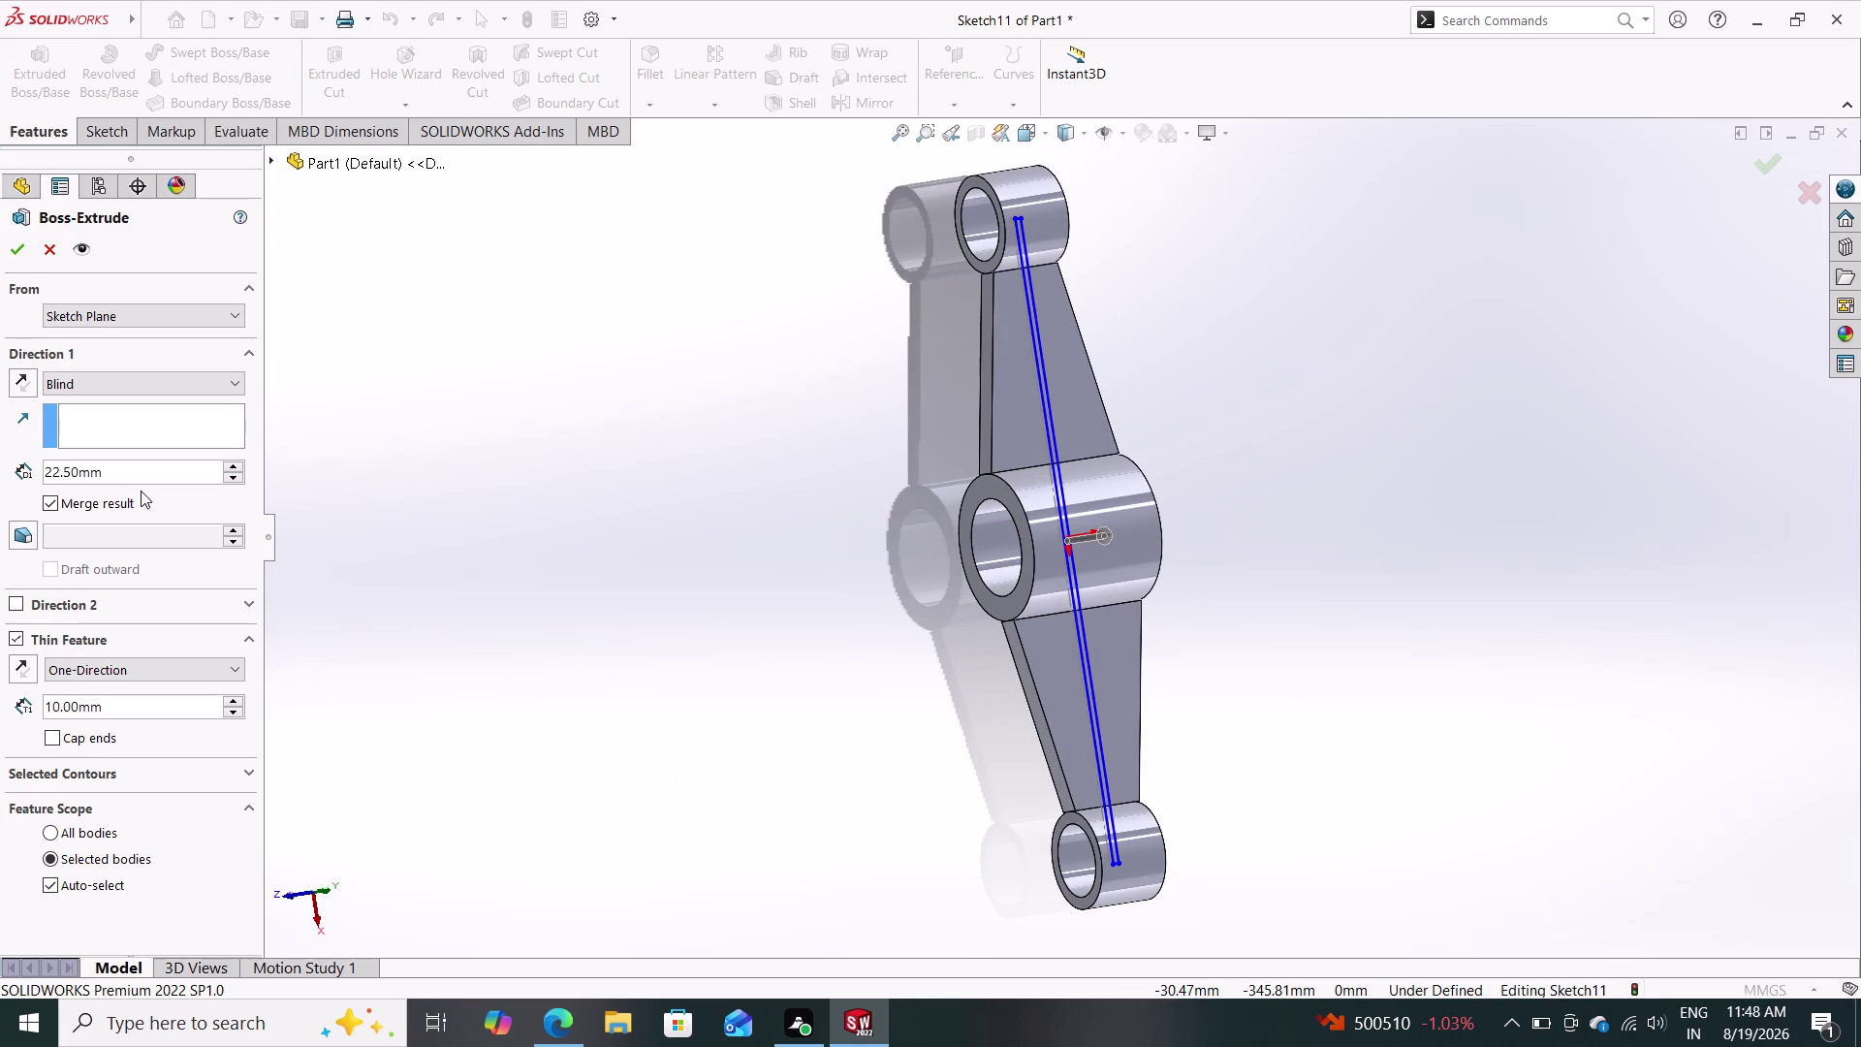
click(52, 259)
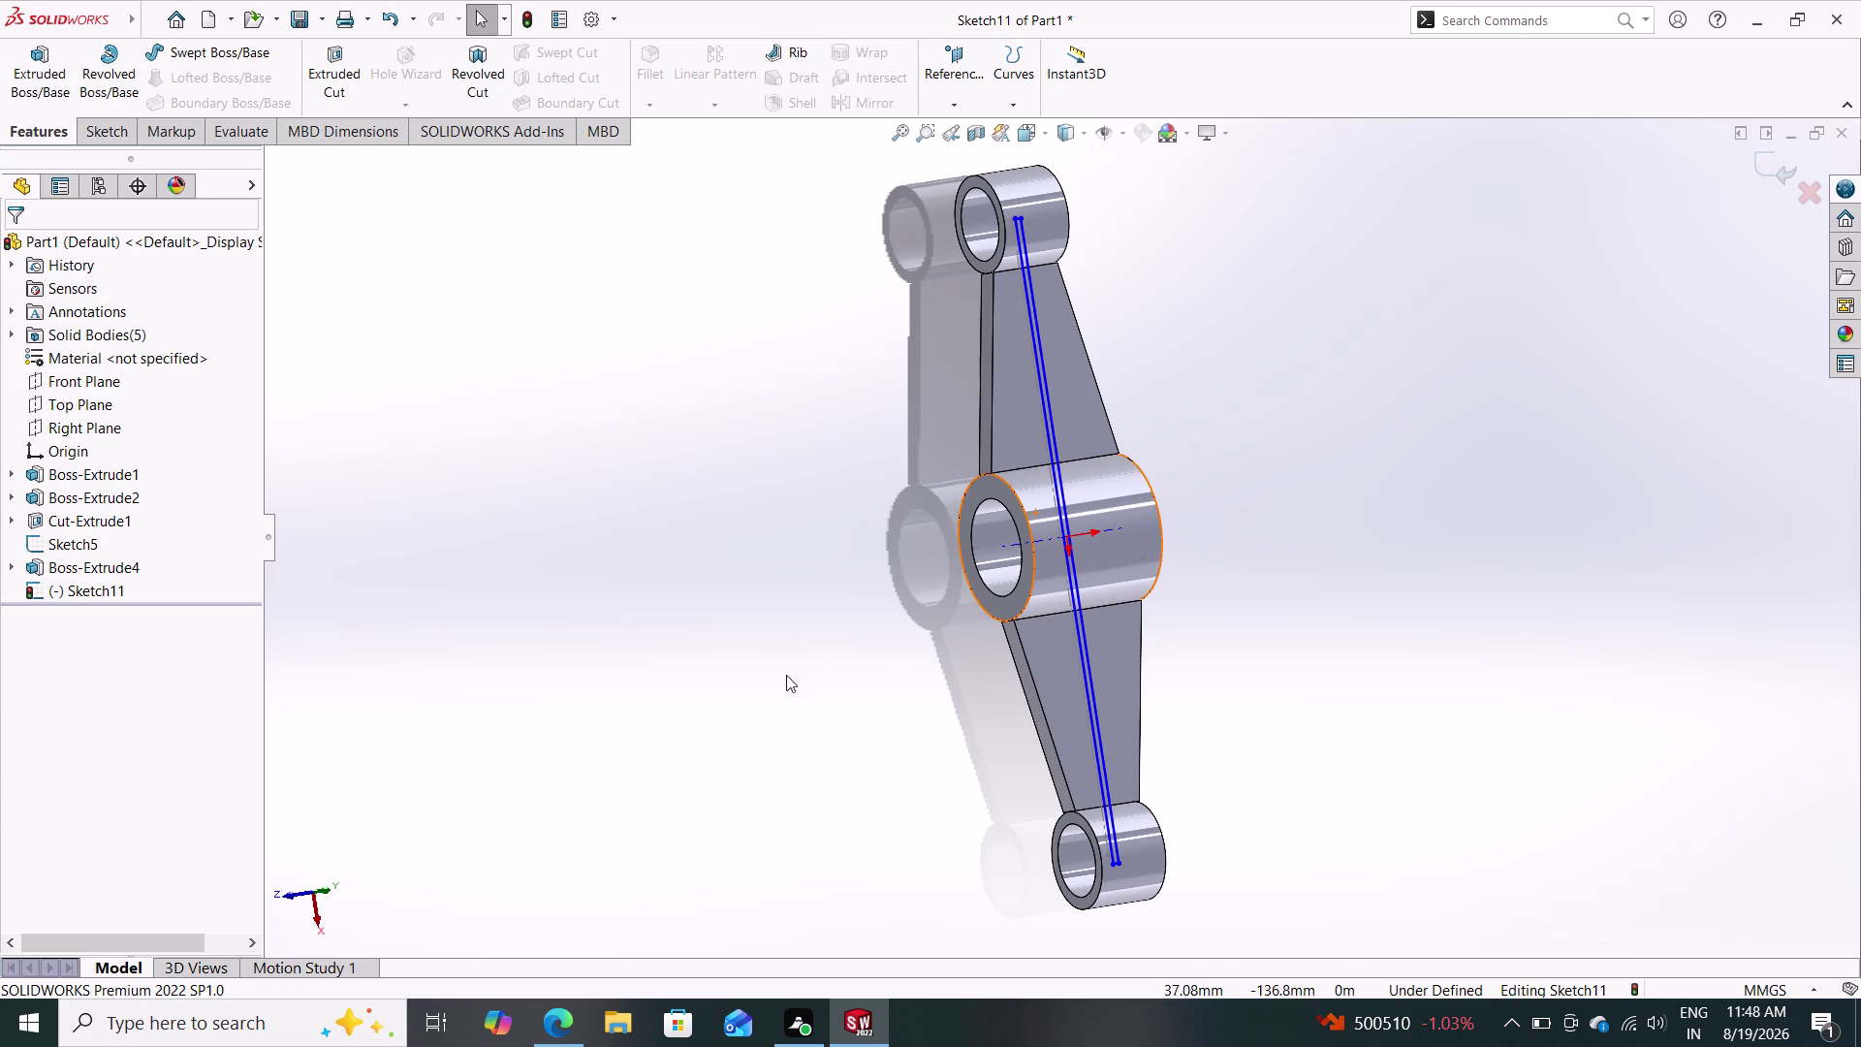
Make Sketch11's long vertical line construction geometry.
middle_drag(795, 689, 765, 611)
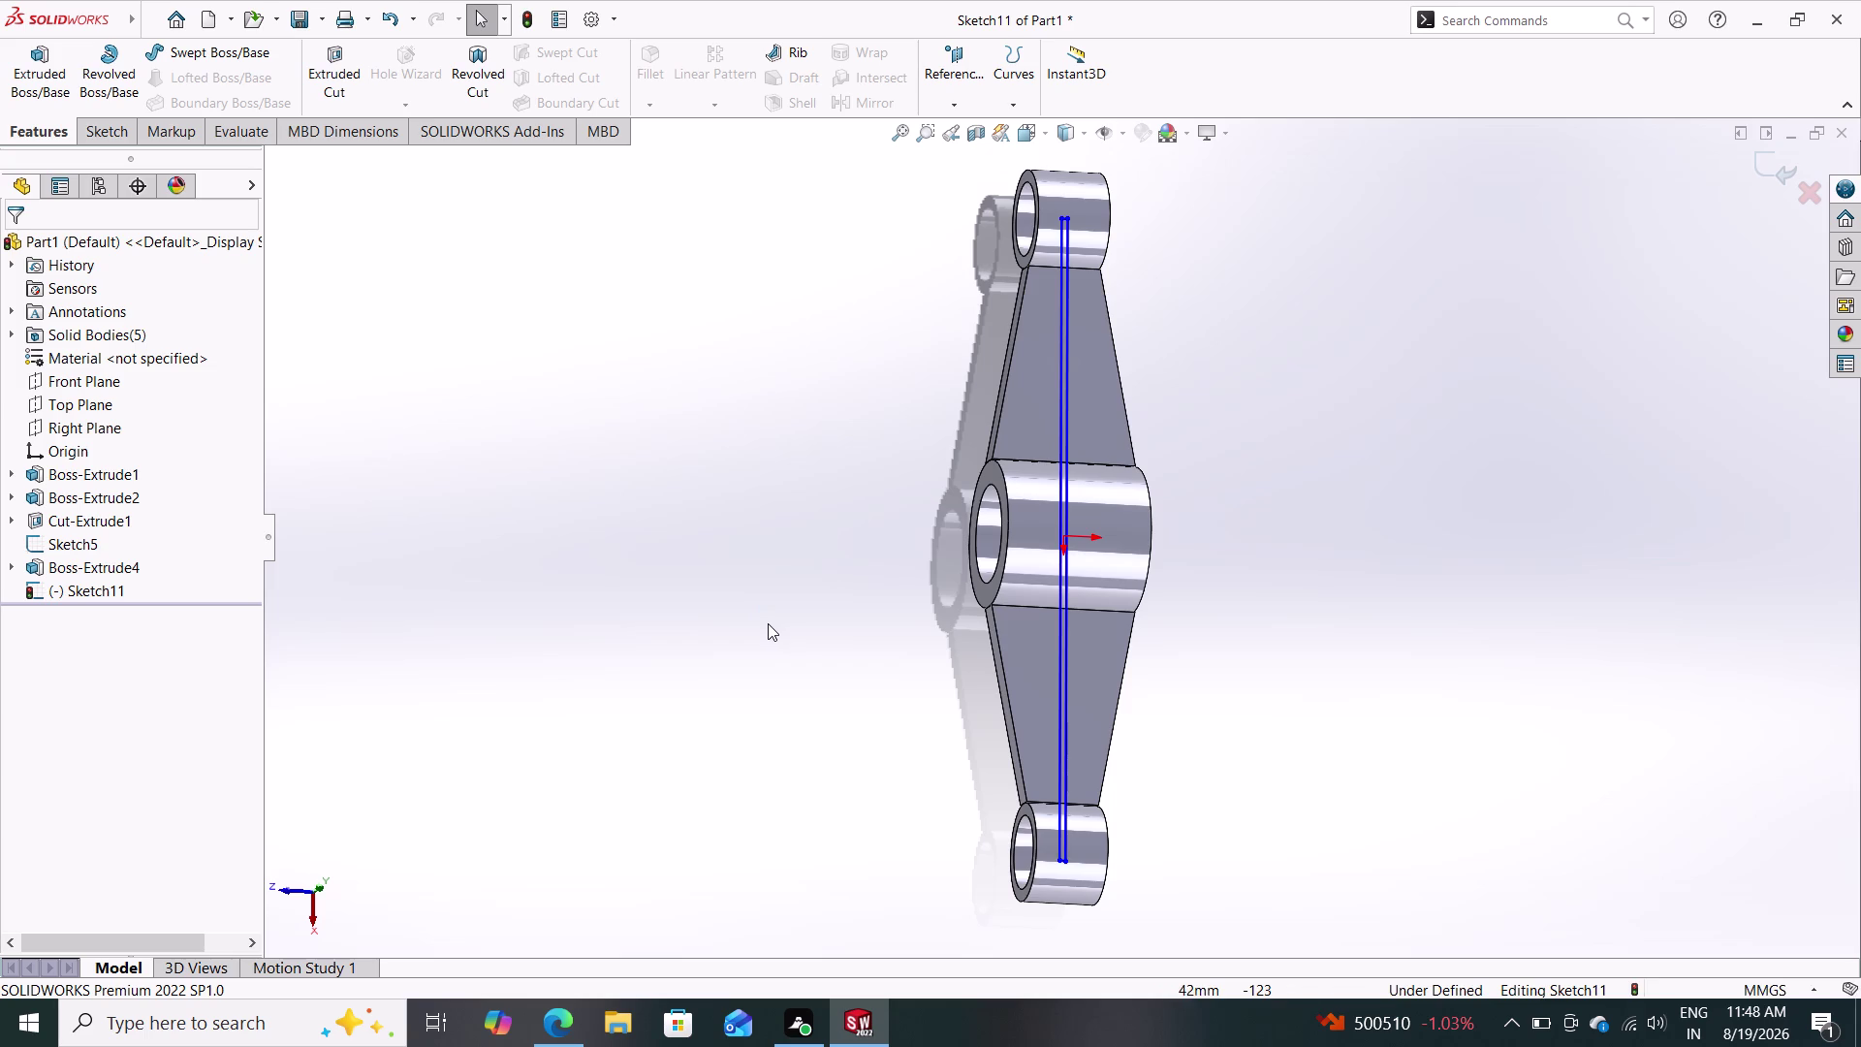
click(1057, 642)
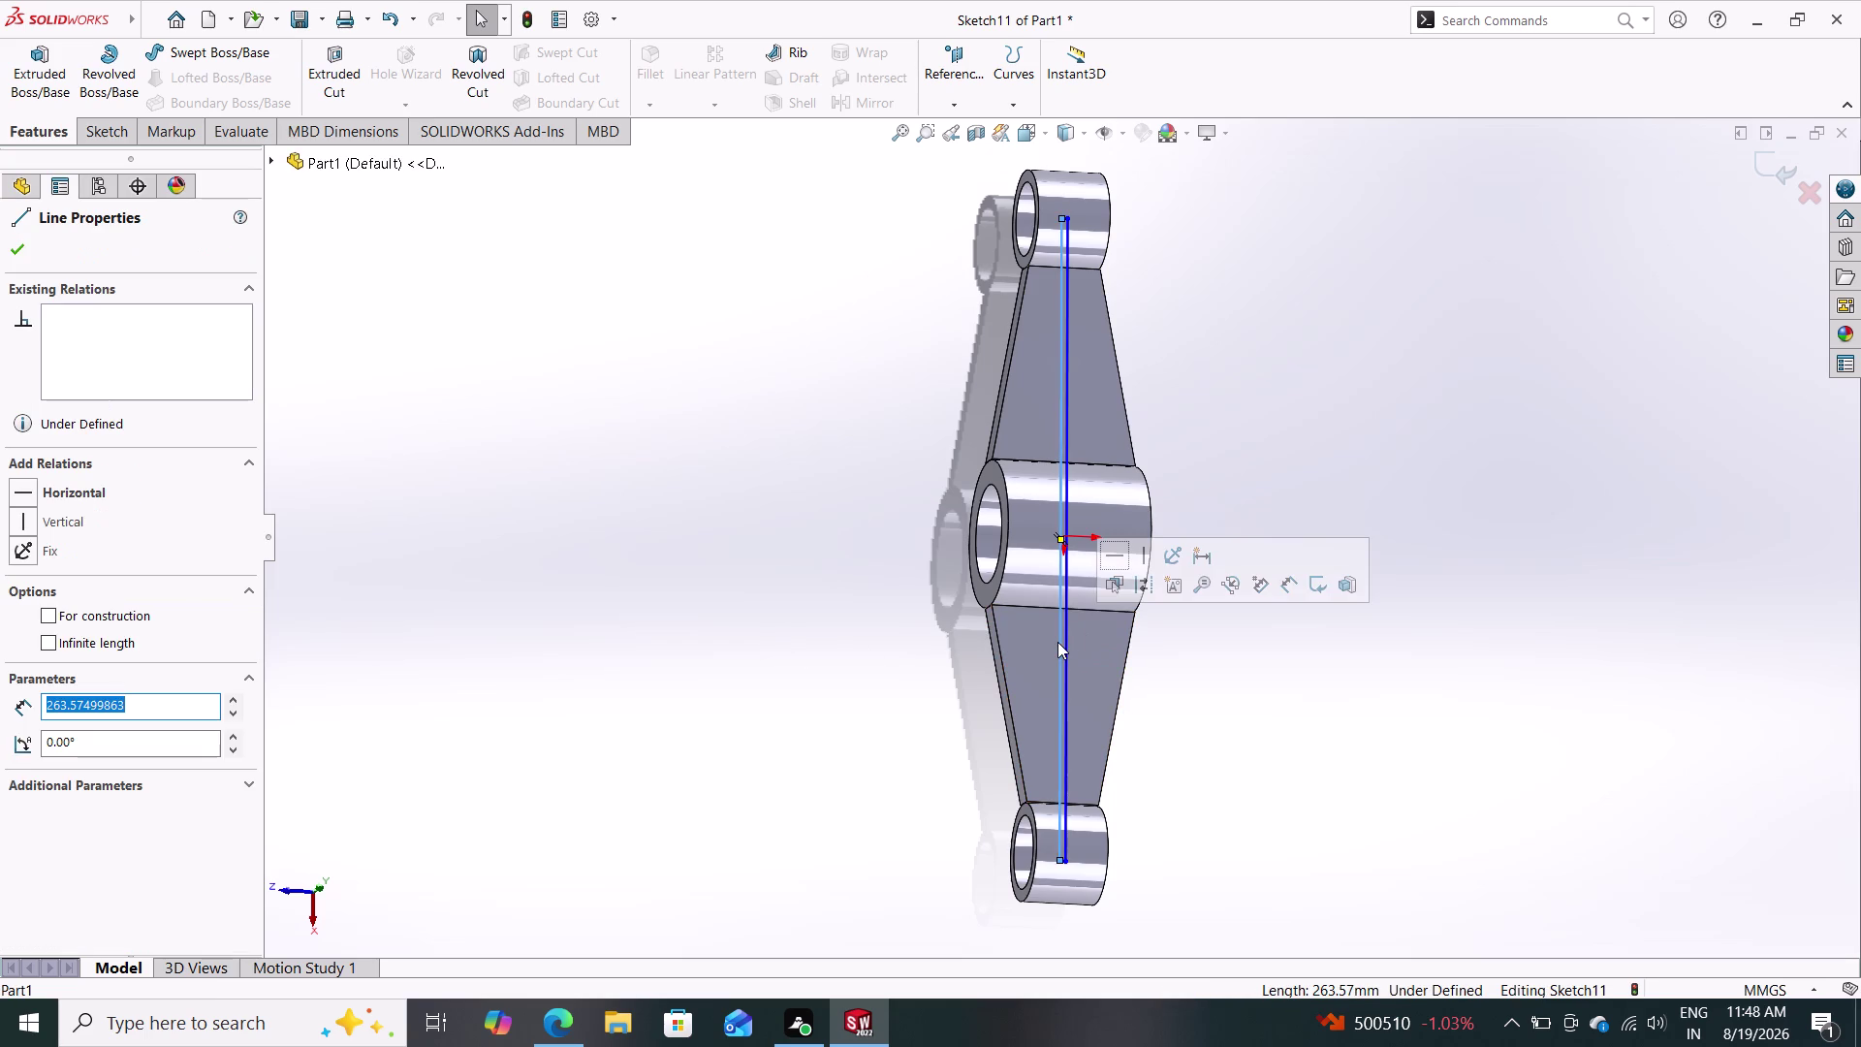
key(Delete)
click(1071, 643)
key(Delete)
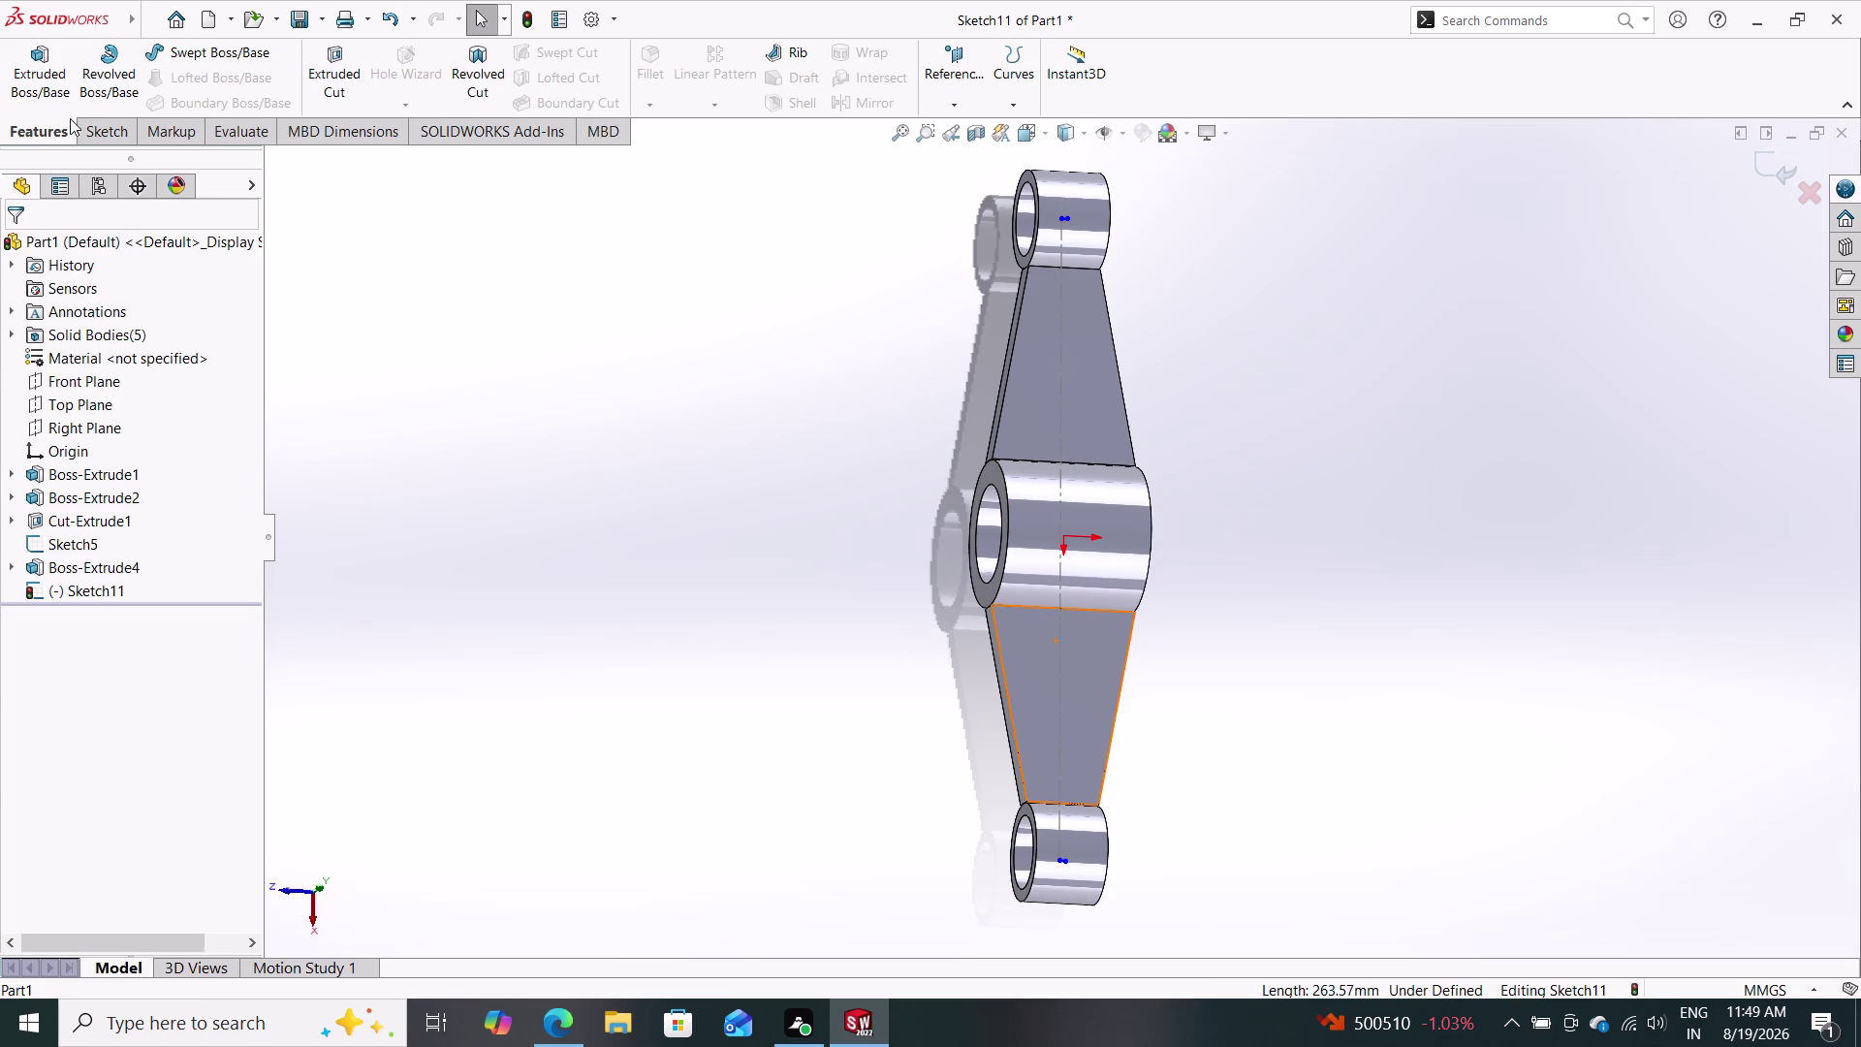
Exit Sketch11 and select Top Plane in the tree.
click(78, 402)
click(96, 379)
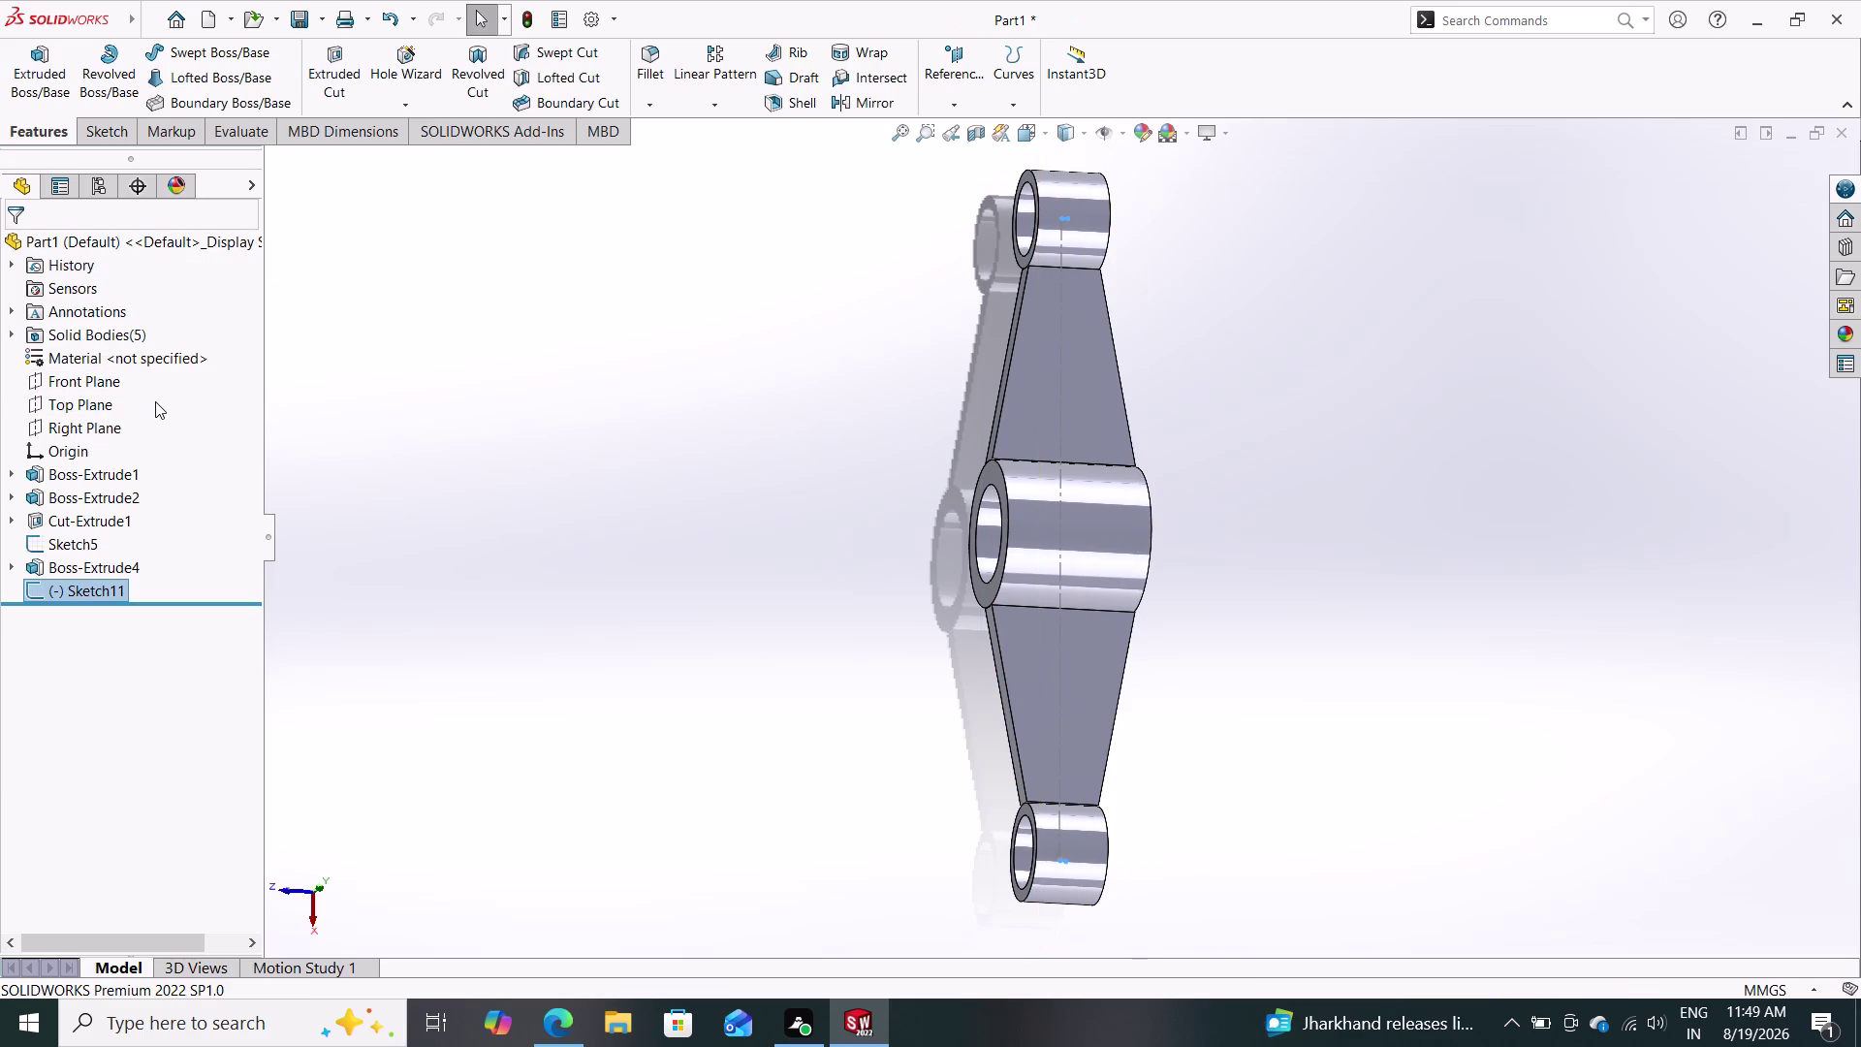
click(105, 410)
On Top Plane, sketch a line from the left hole centre to the centre boss origin.
click(126, 374)
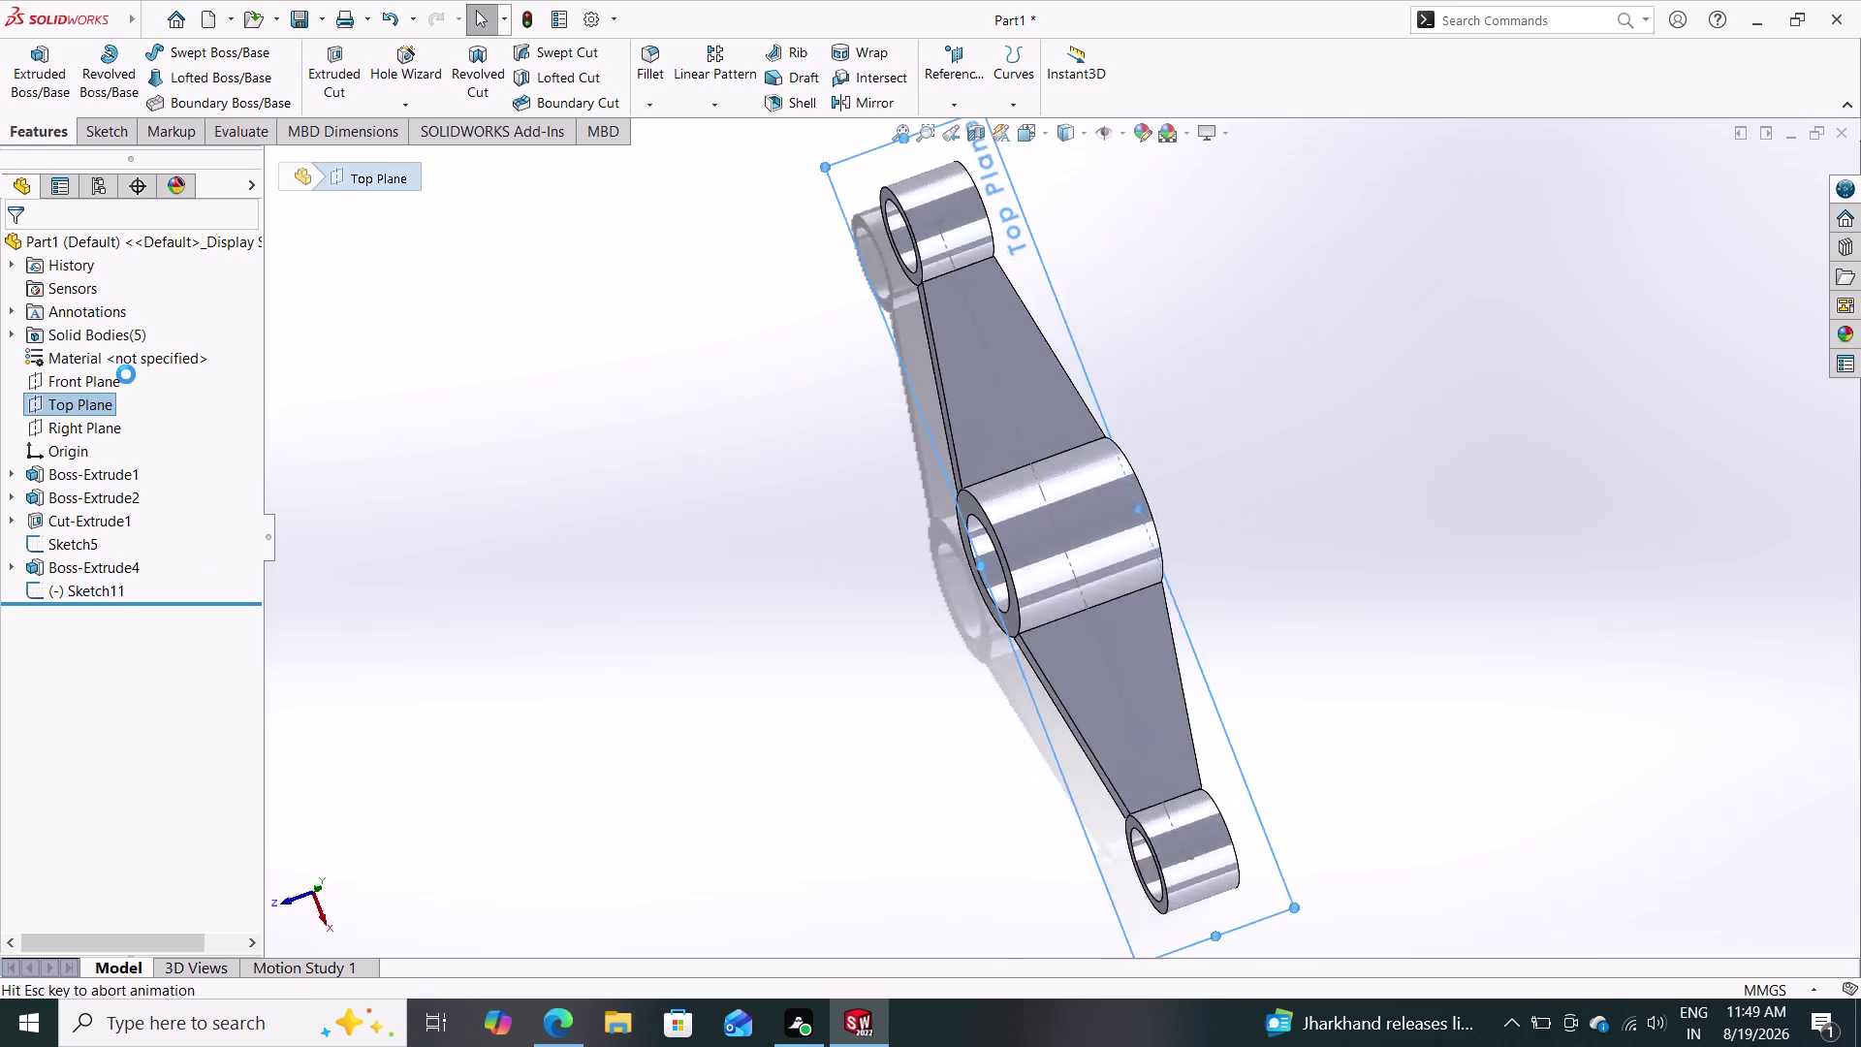
key(Escape)
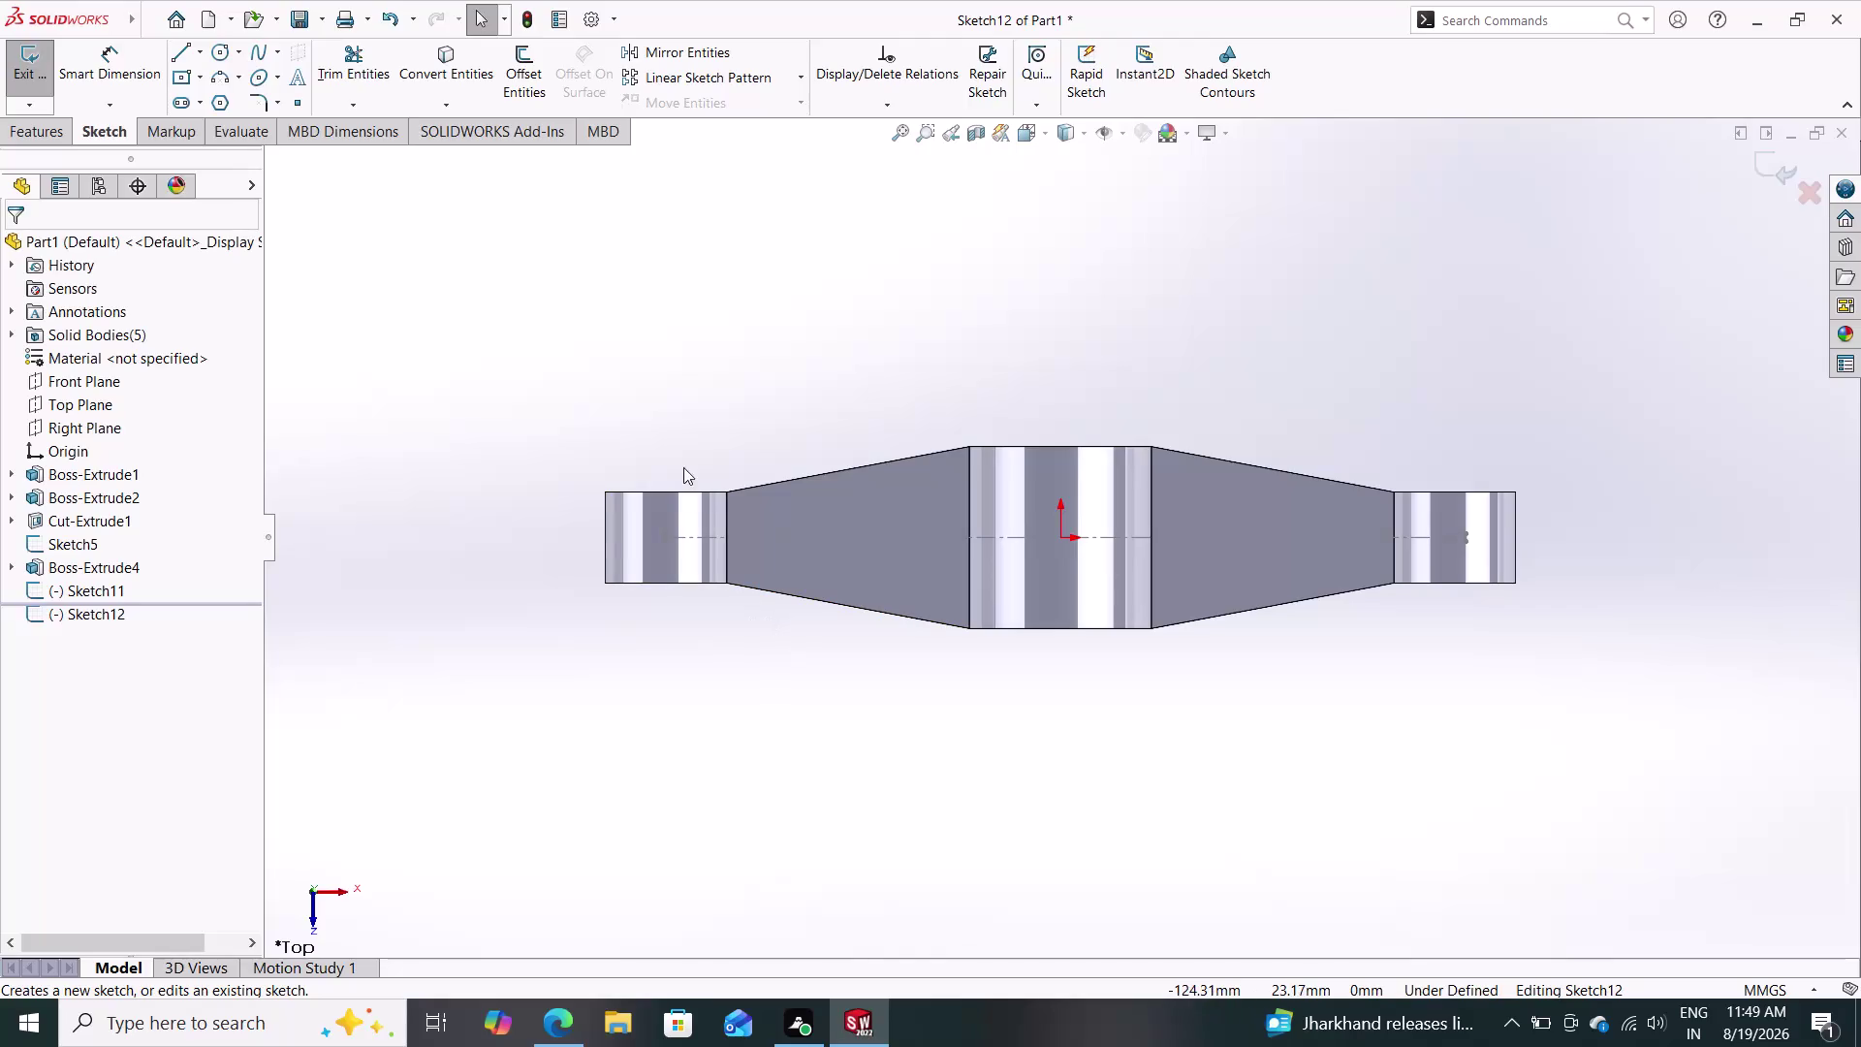
click(182, 48)
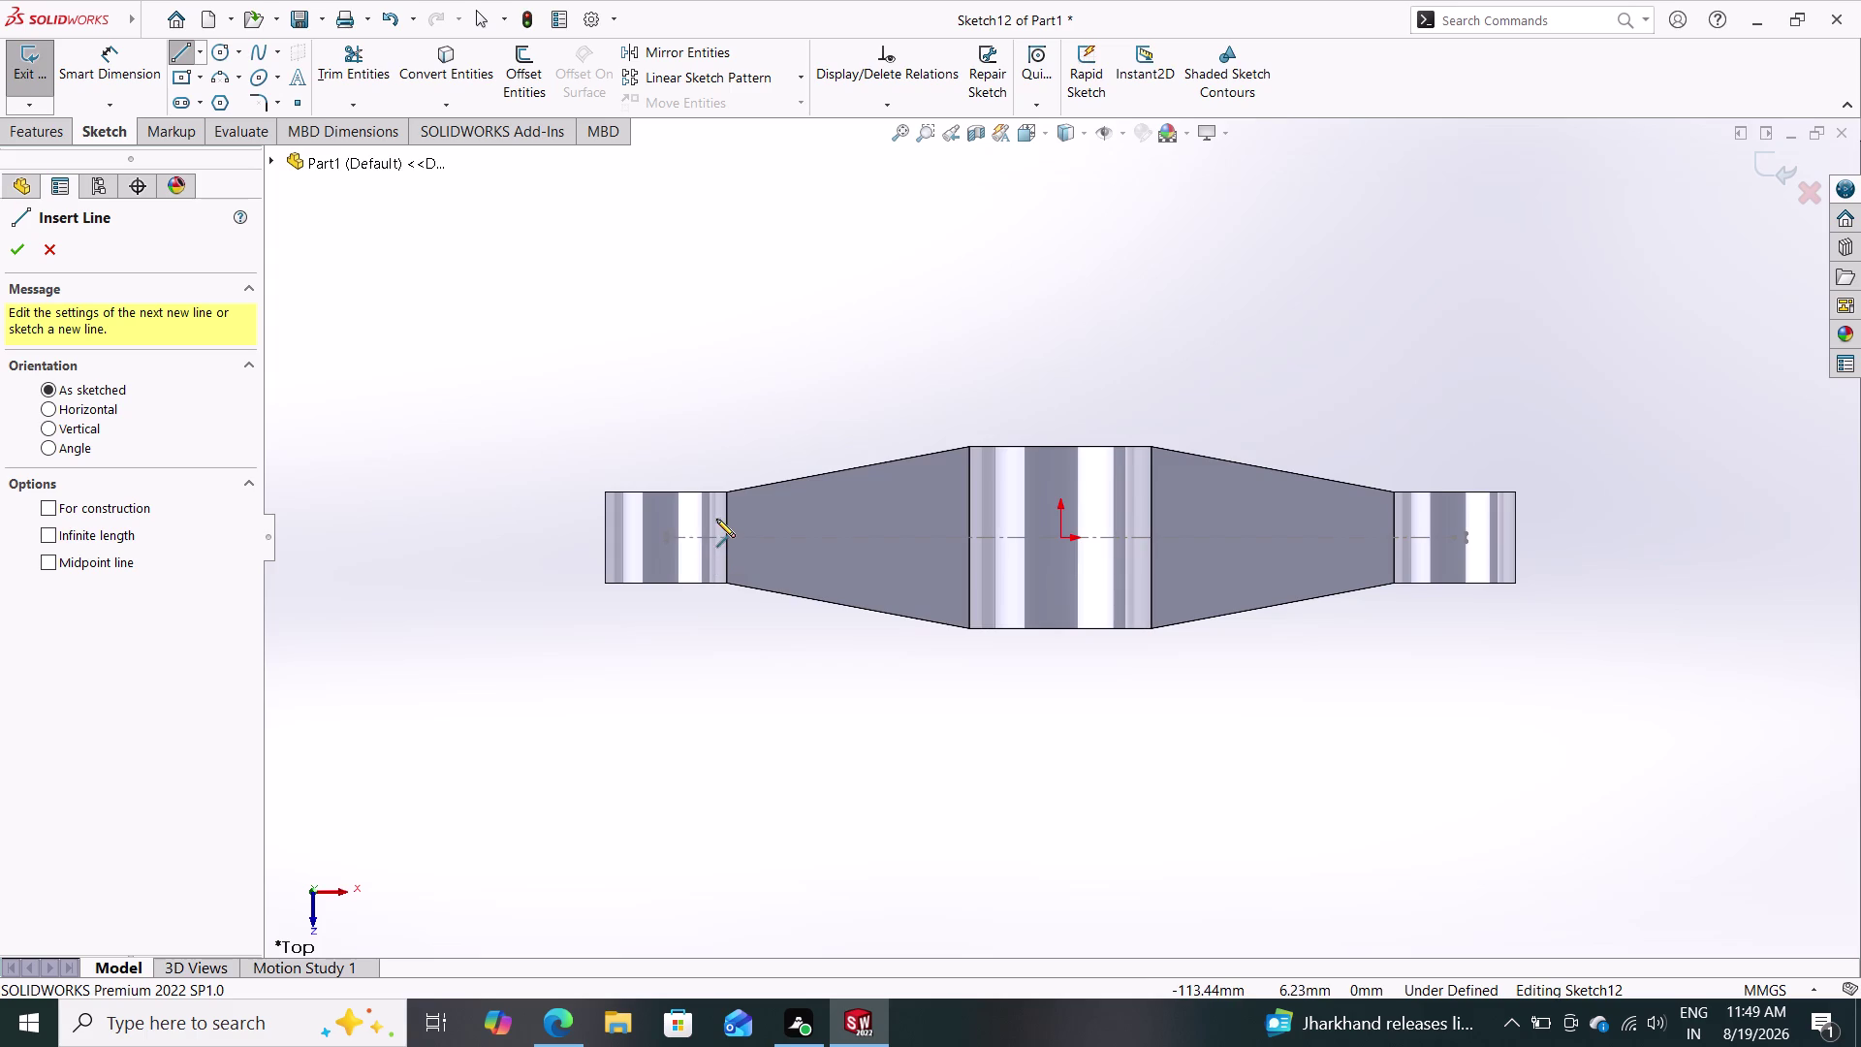
scroll(down, 3)
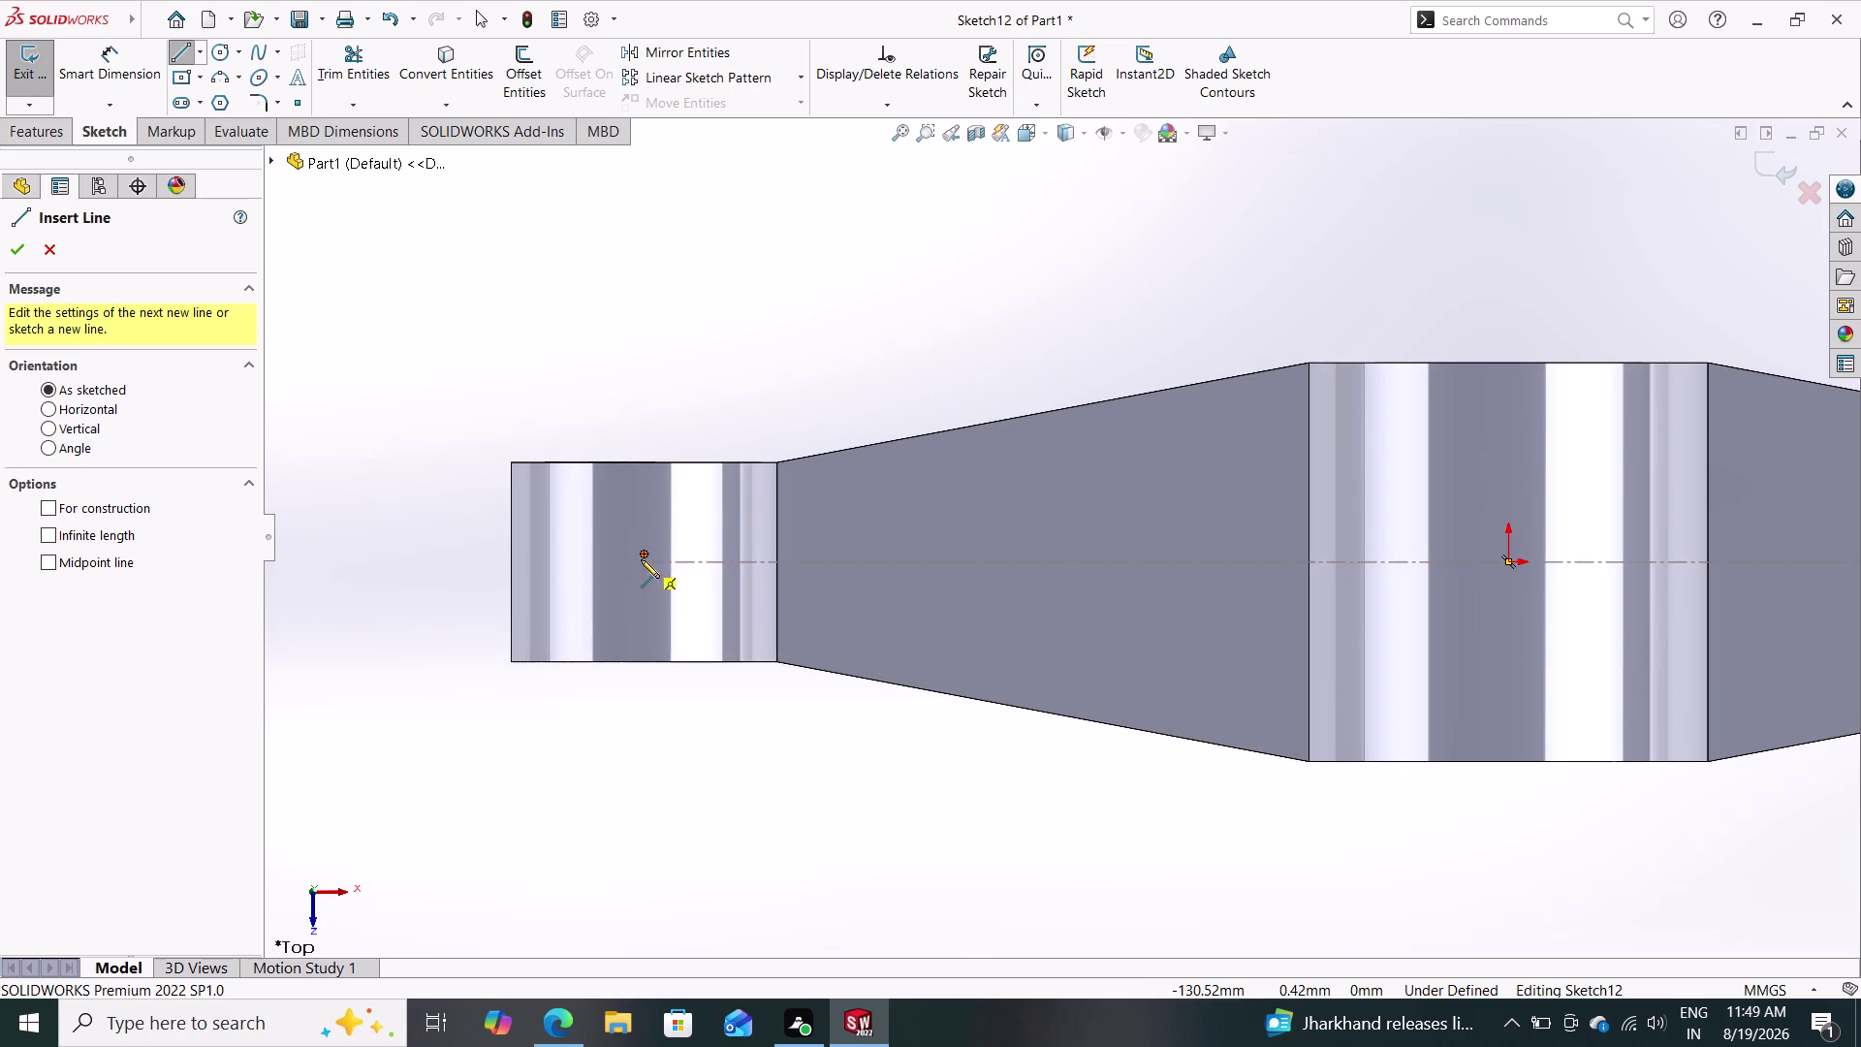
click(644, 562)
click(1509, 565)
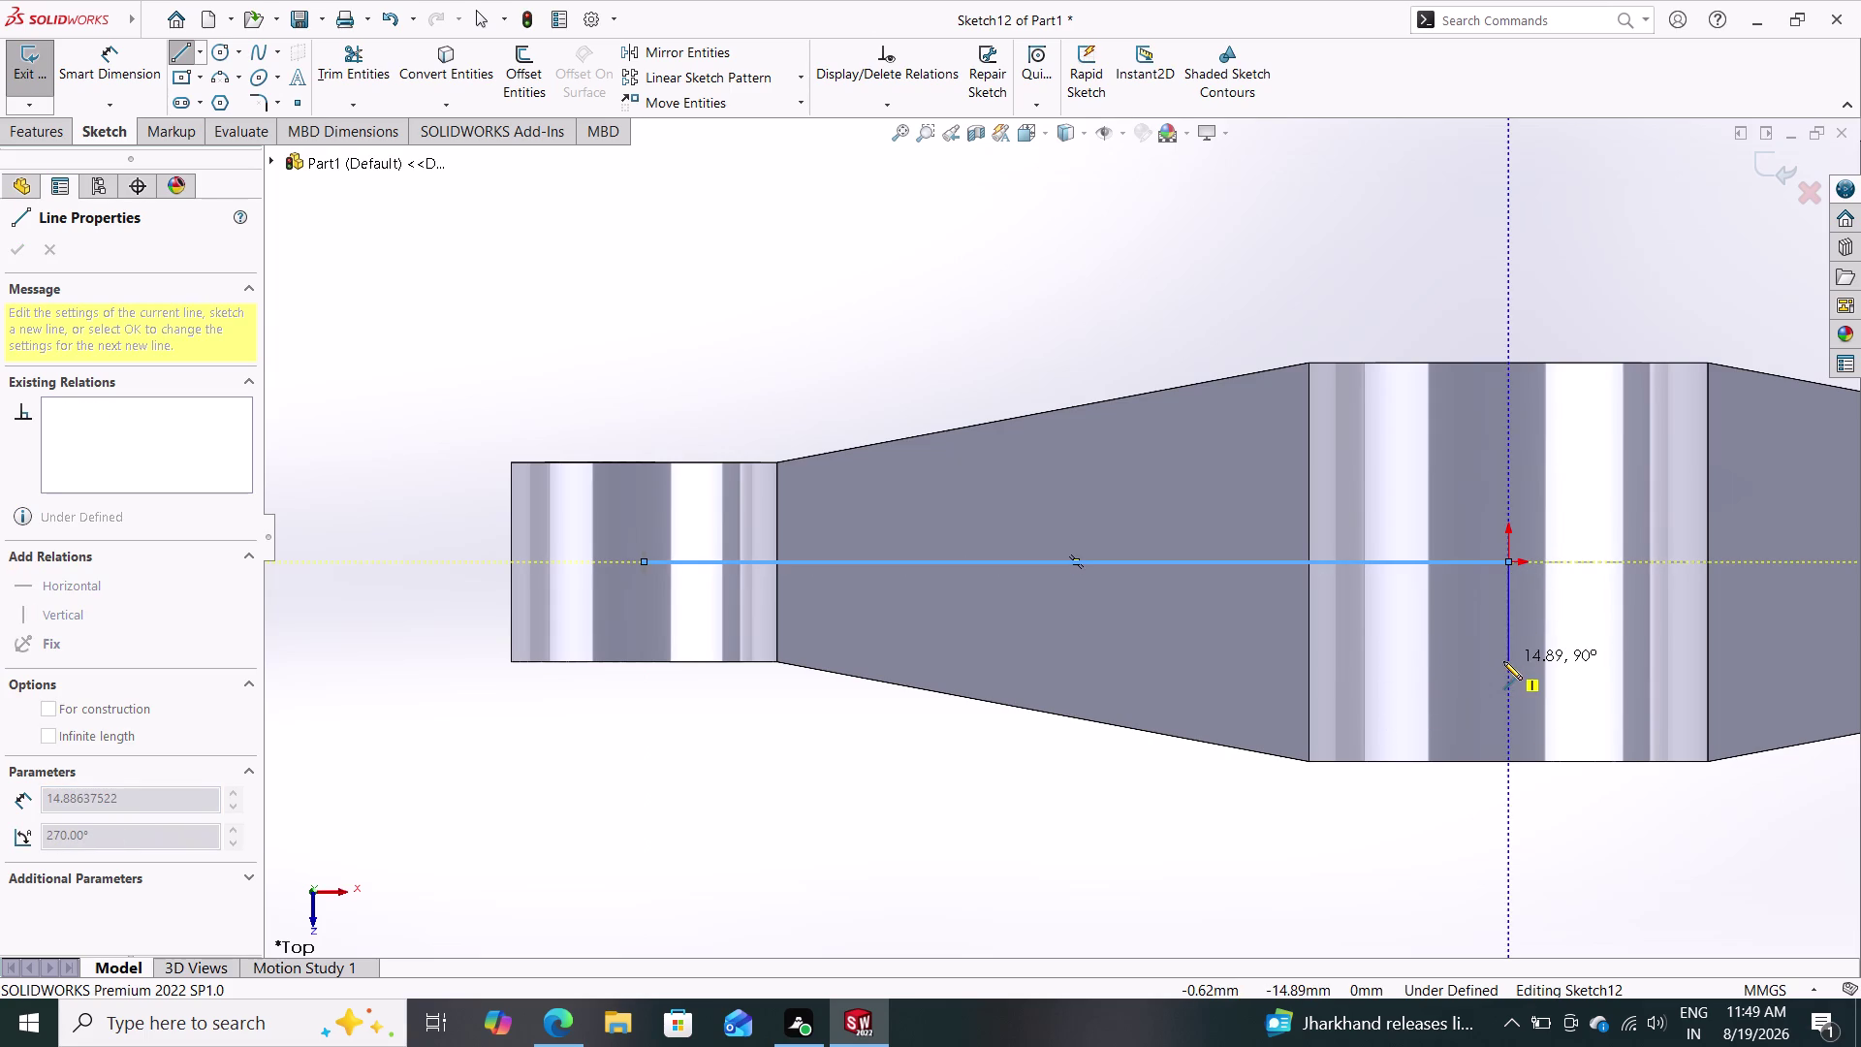
key(Escape)
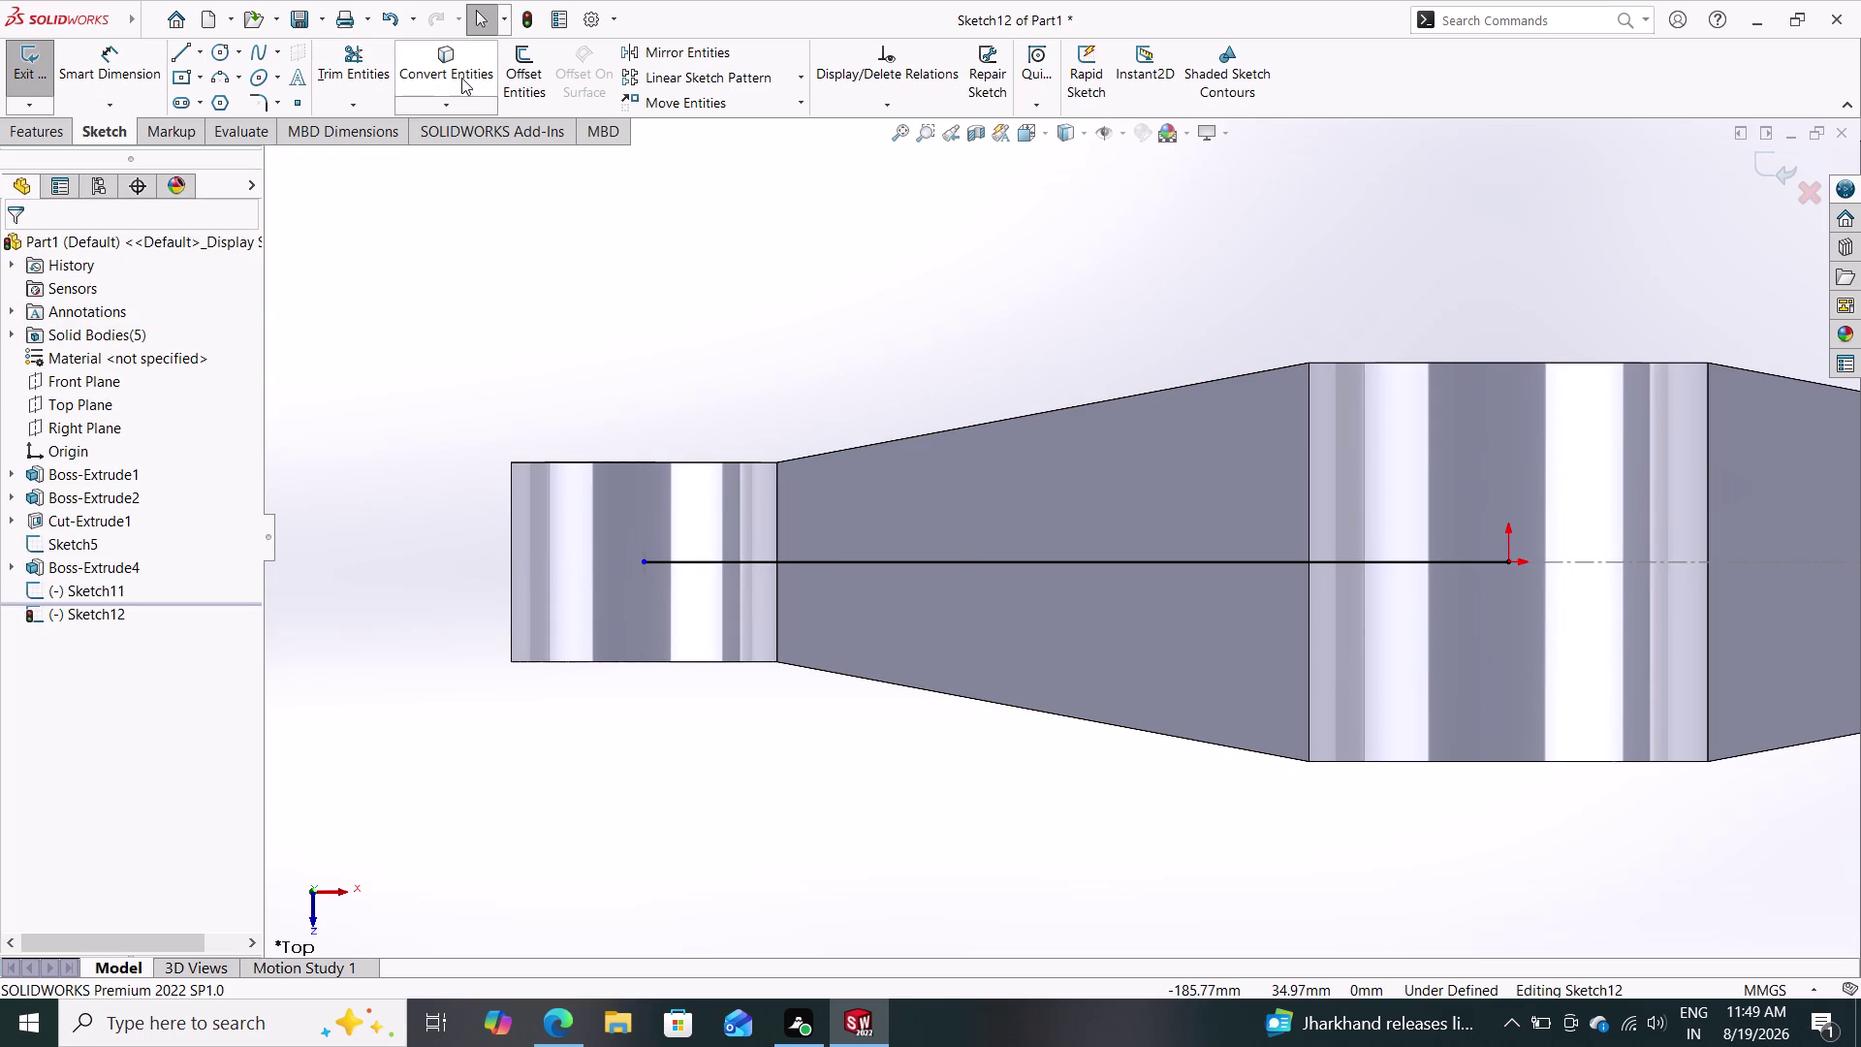
Offset the line 1.25 mm to both sides and delete the original middle line.
click(515, 72)
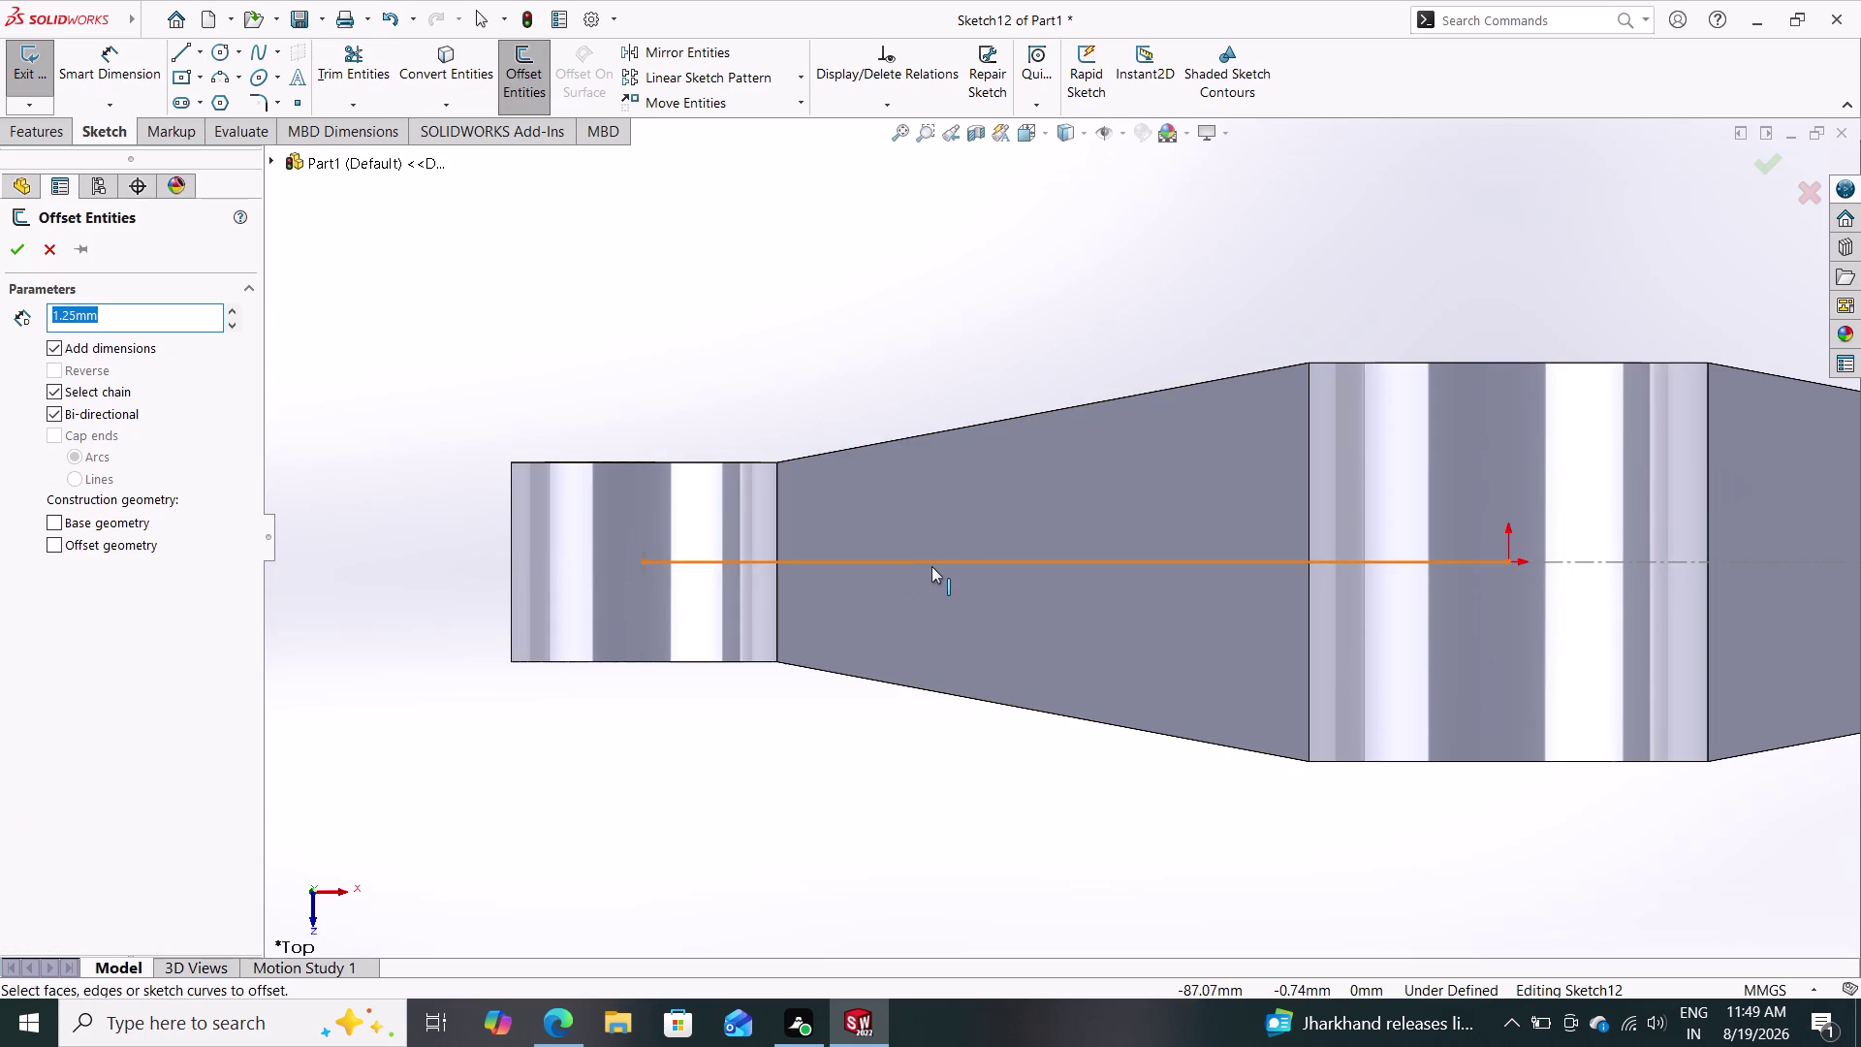
click(936, 565)
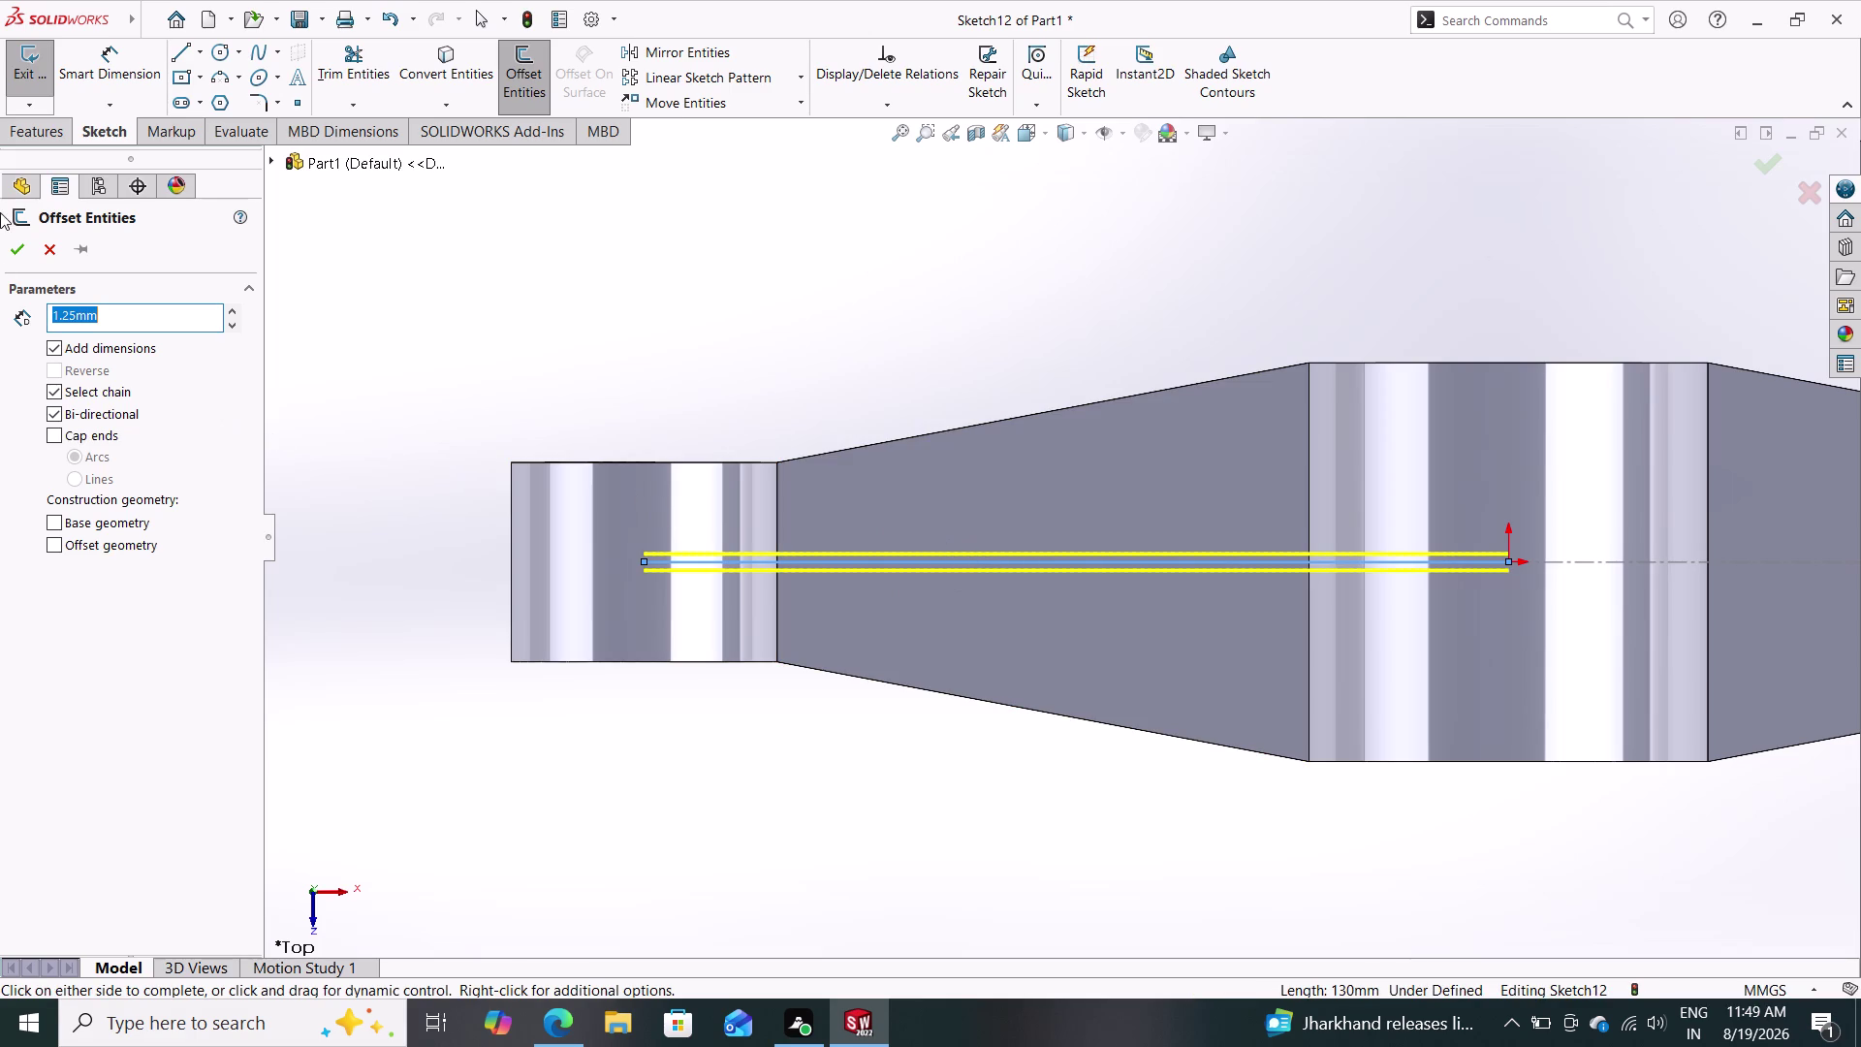
click(11, 243)
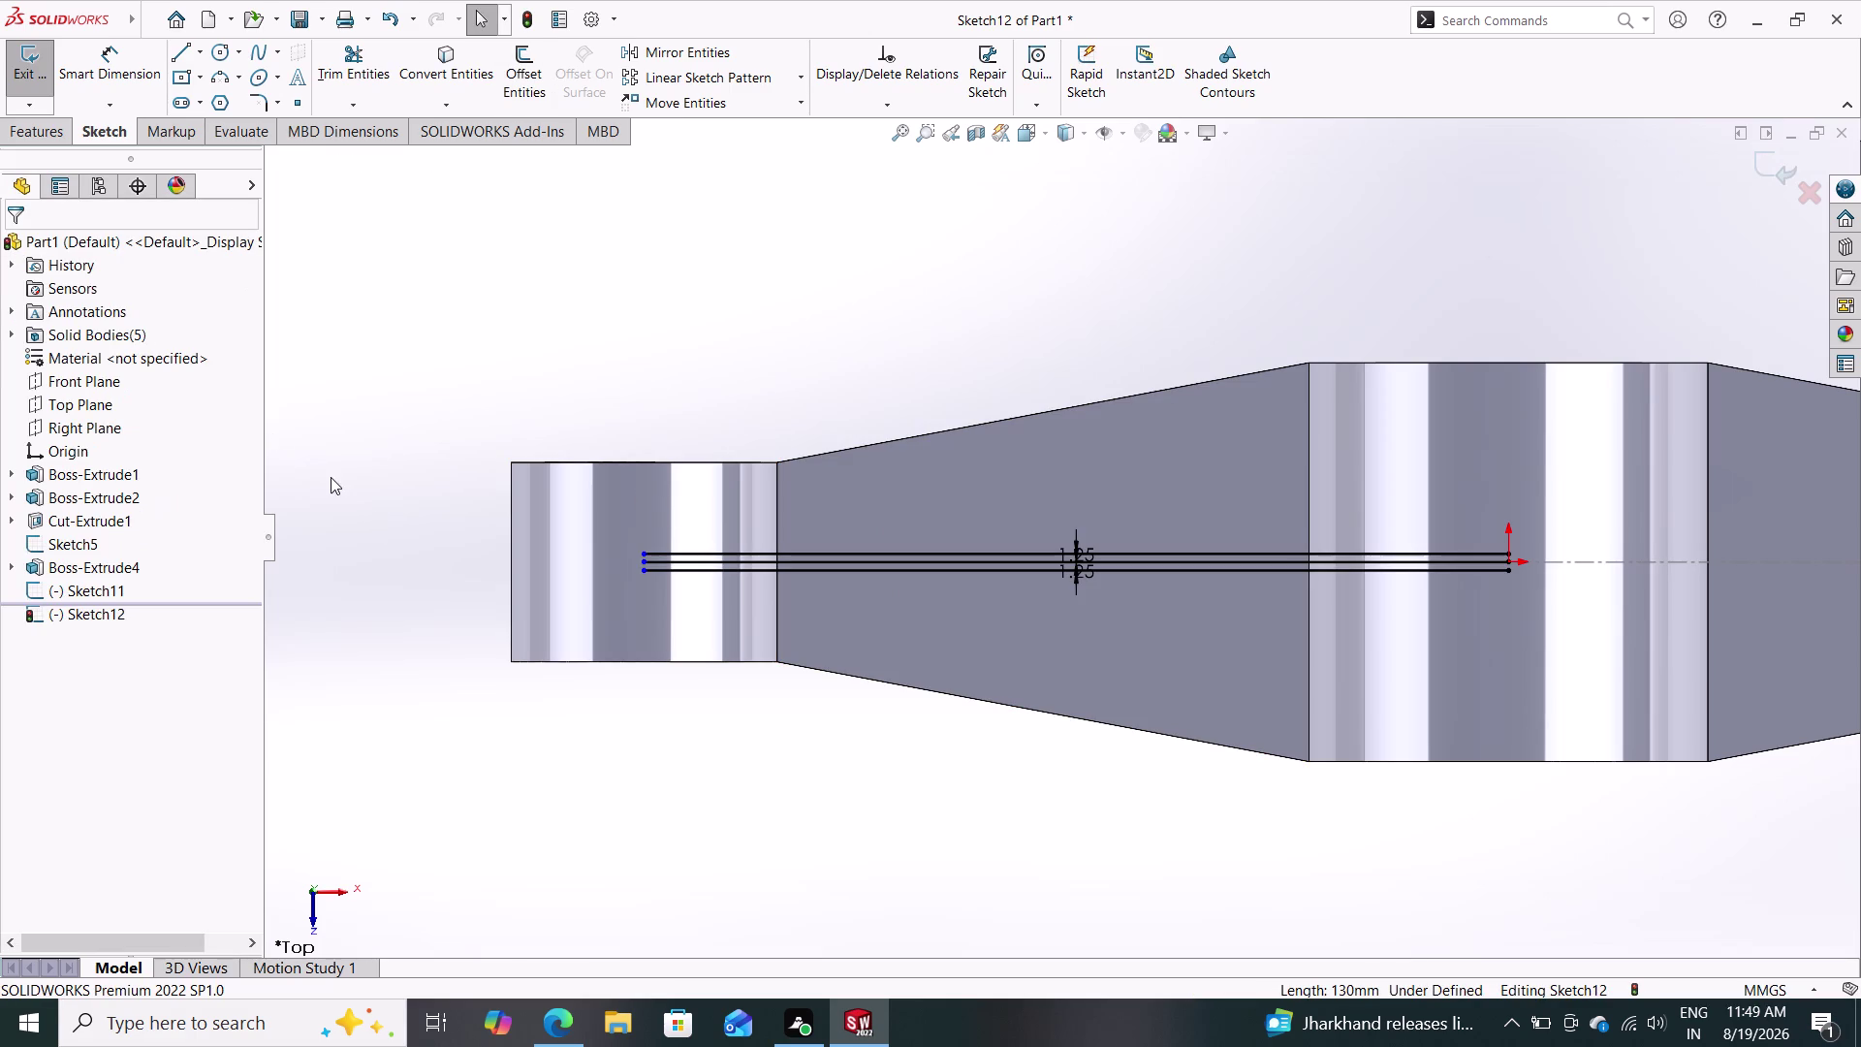
click(793, 564)
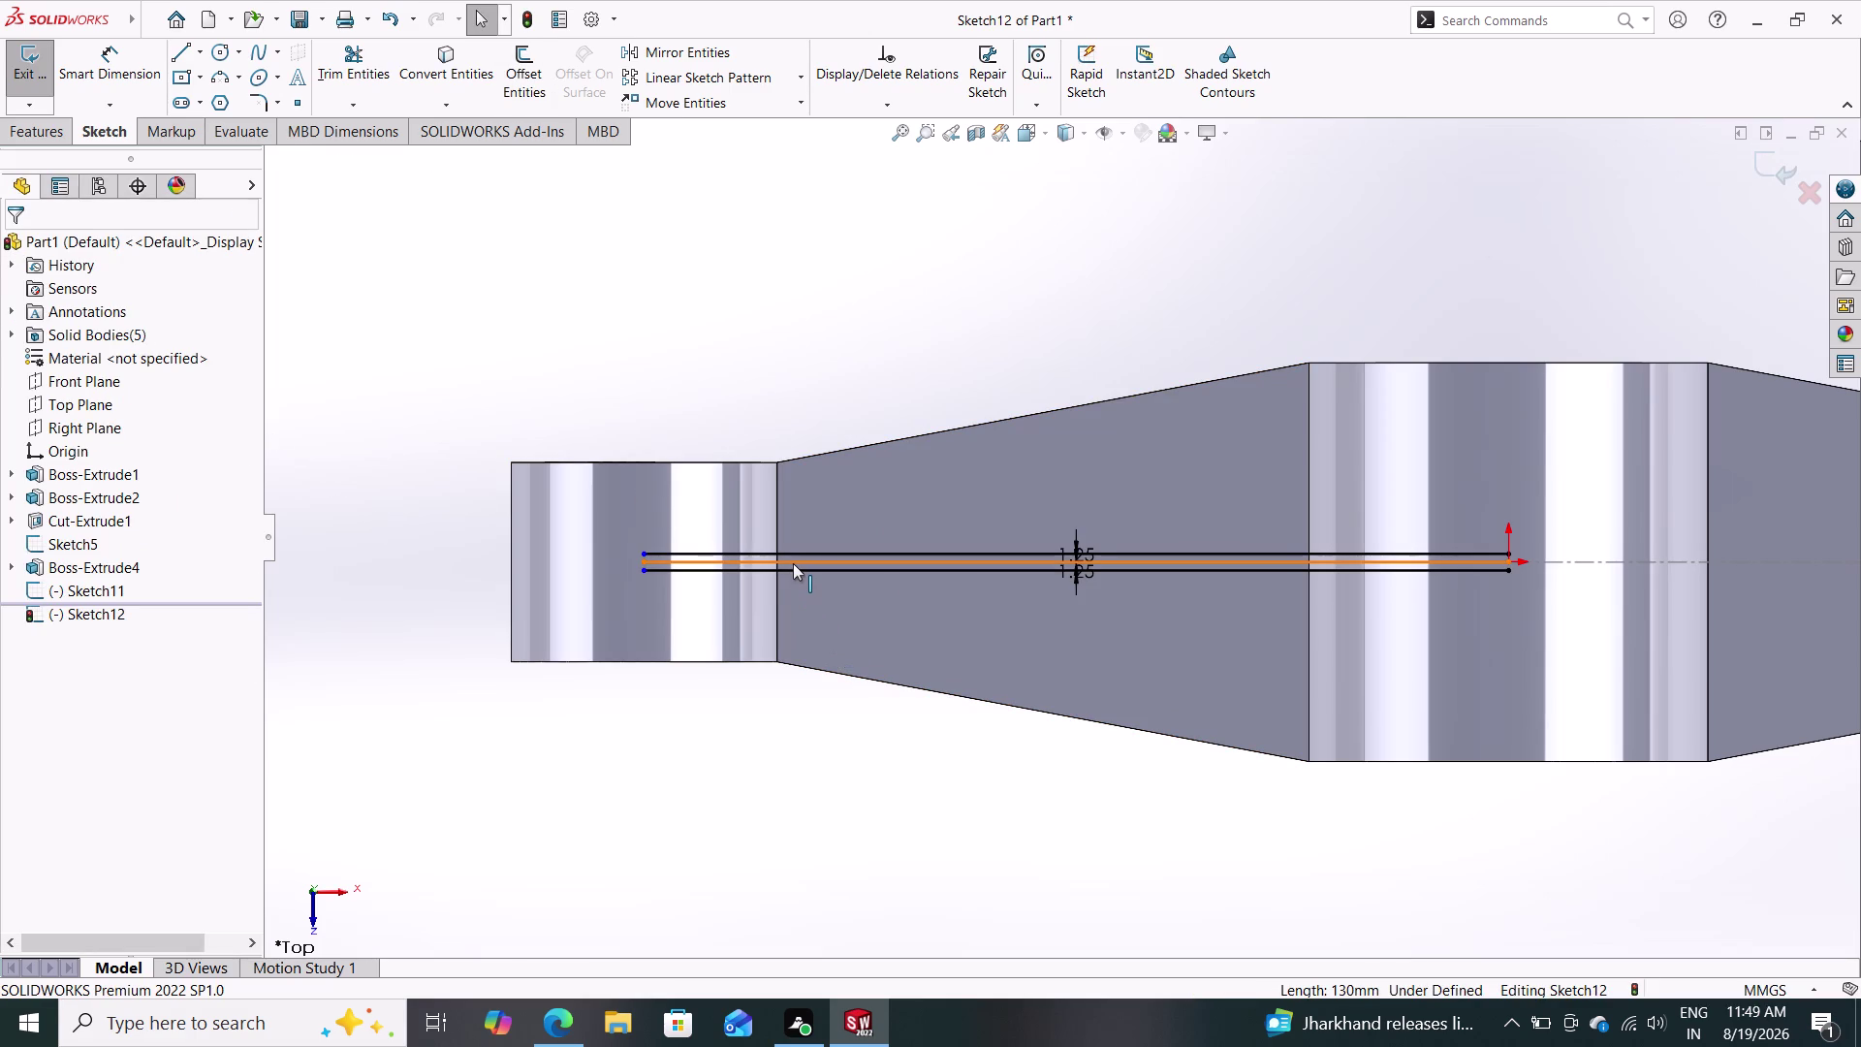
key(Delete)
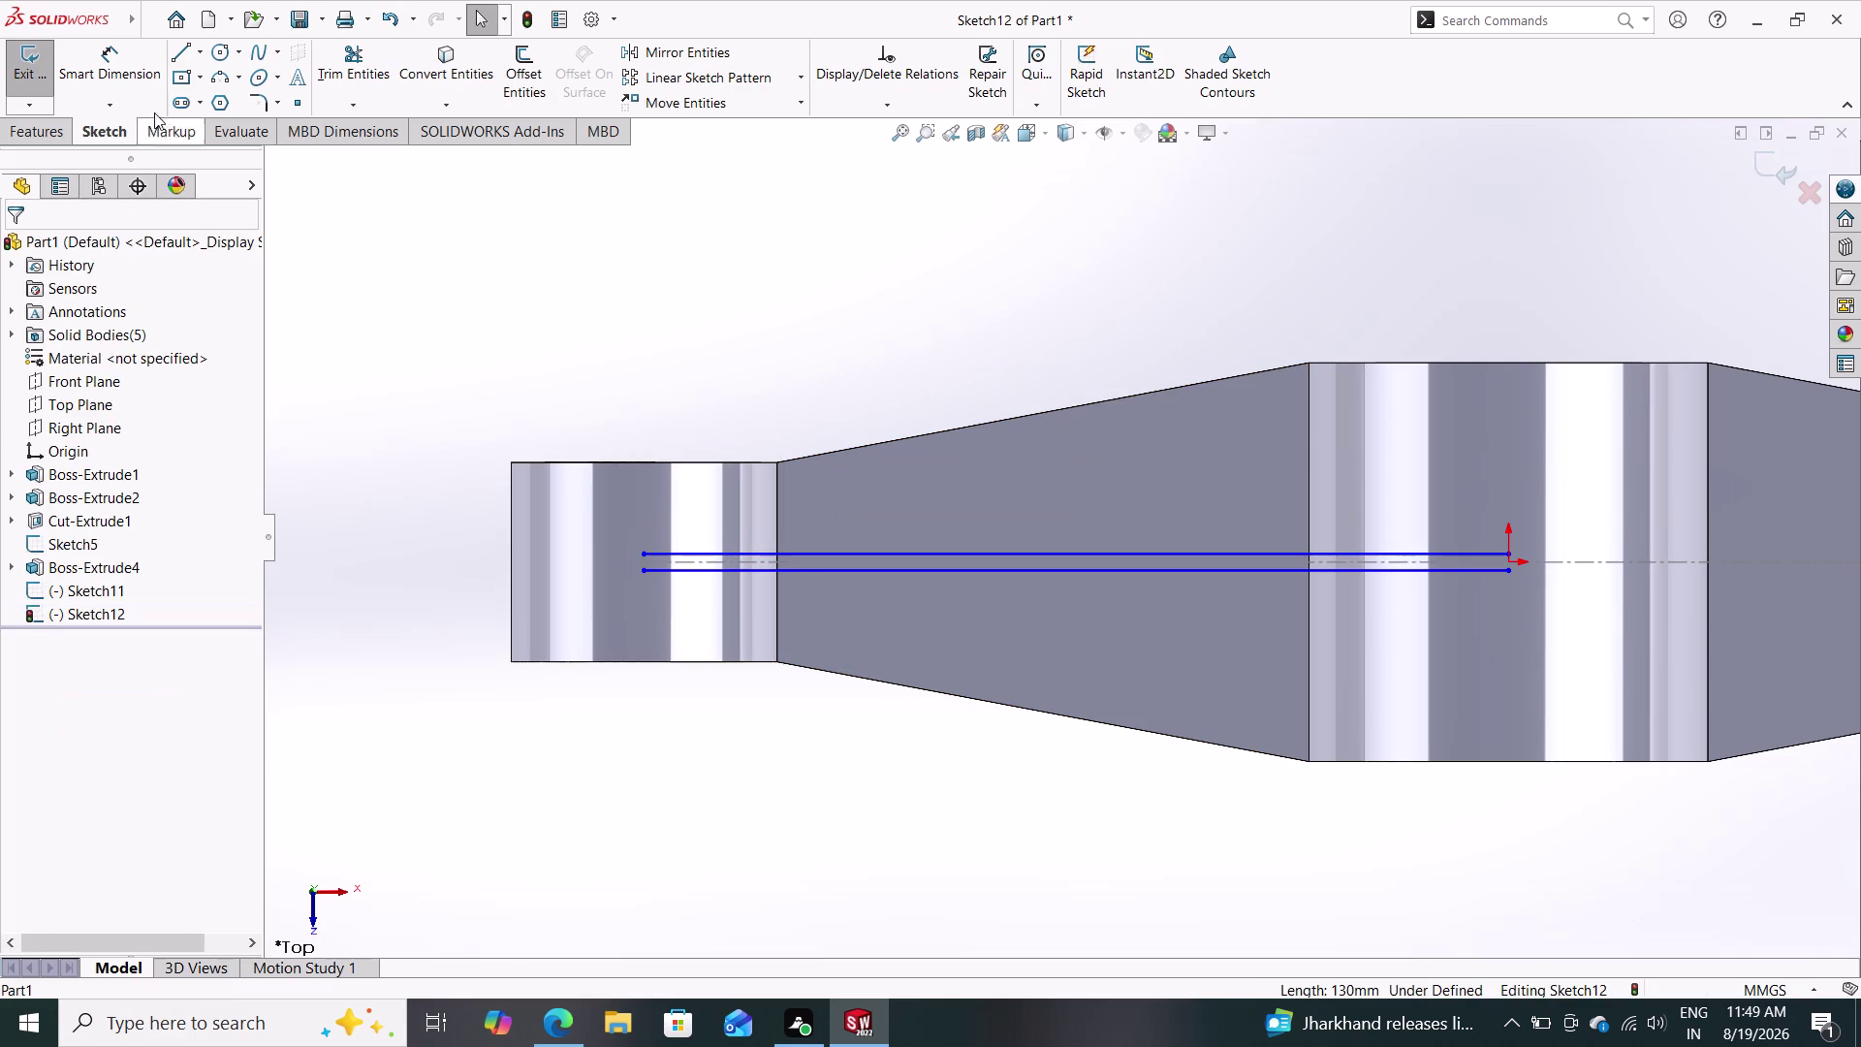
Close both strip ends with short lines, then start a boss extrusion.
click(177, 48)
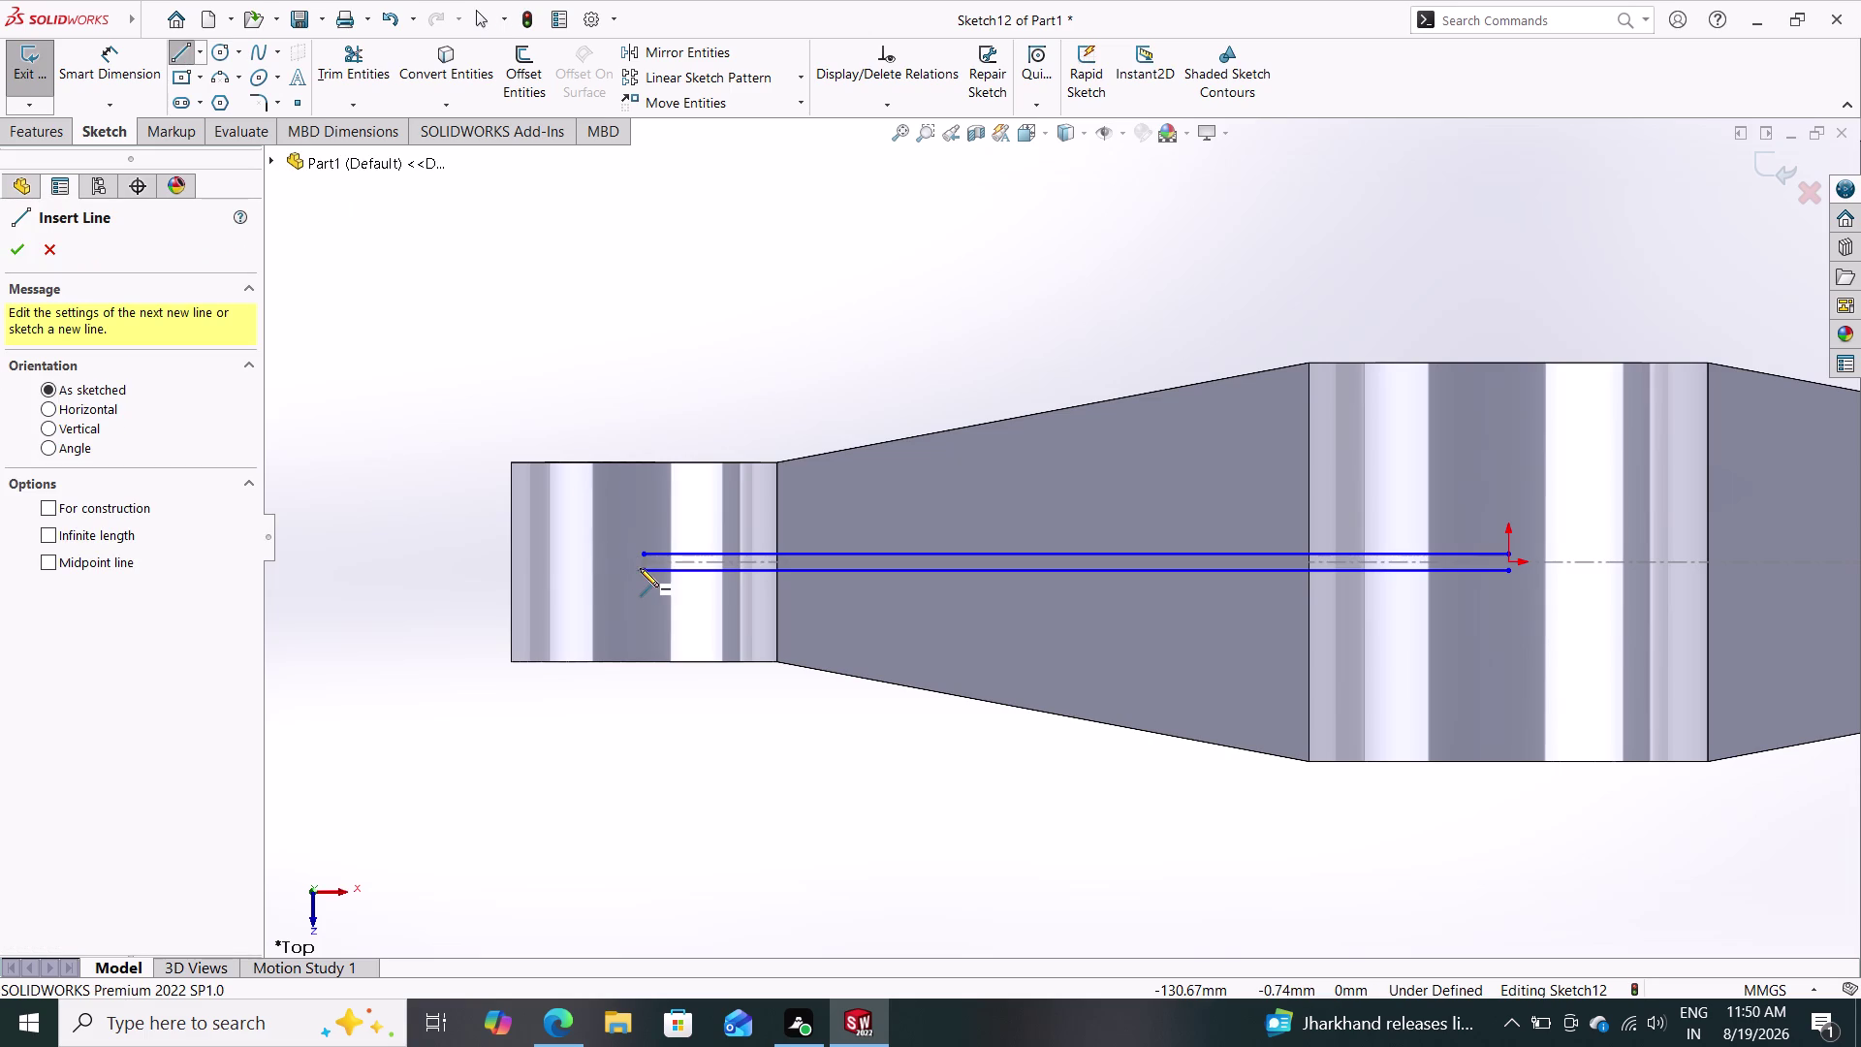
click(641, 569)
click(646, 551)
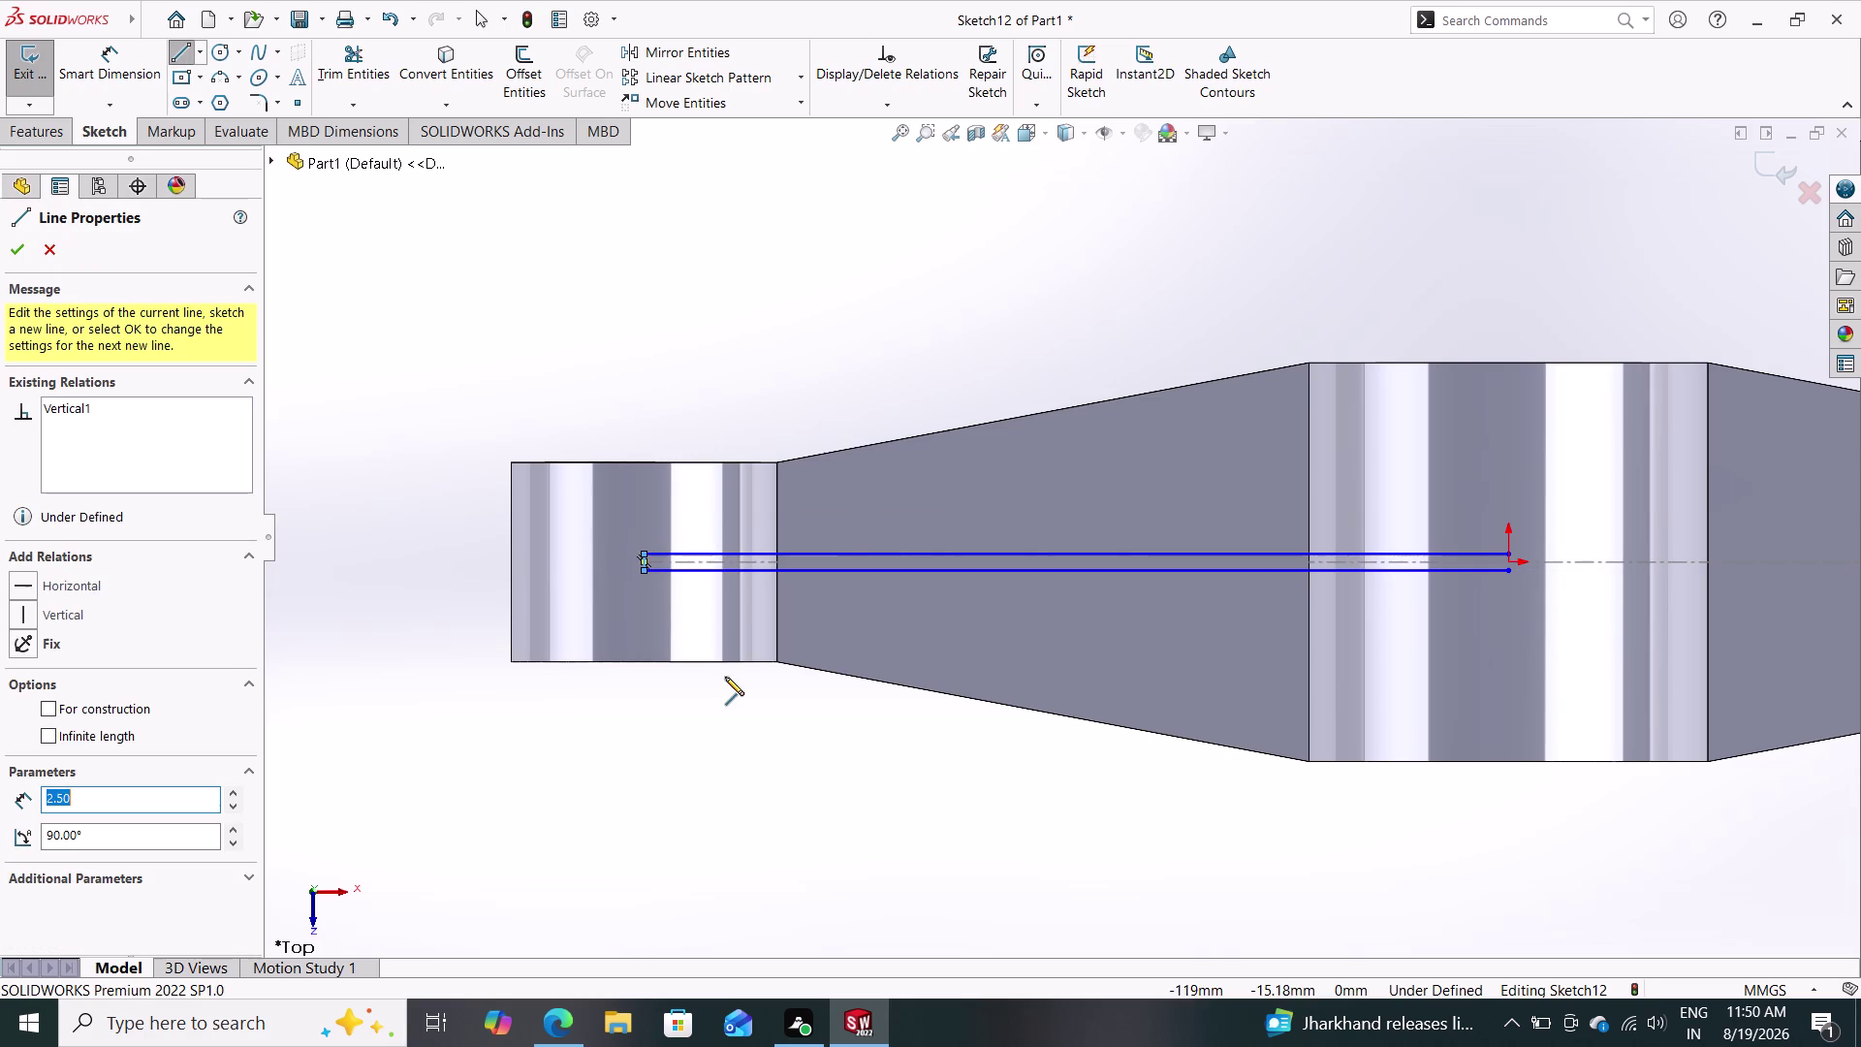
click(1512, 571)
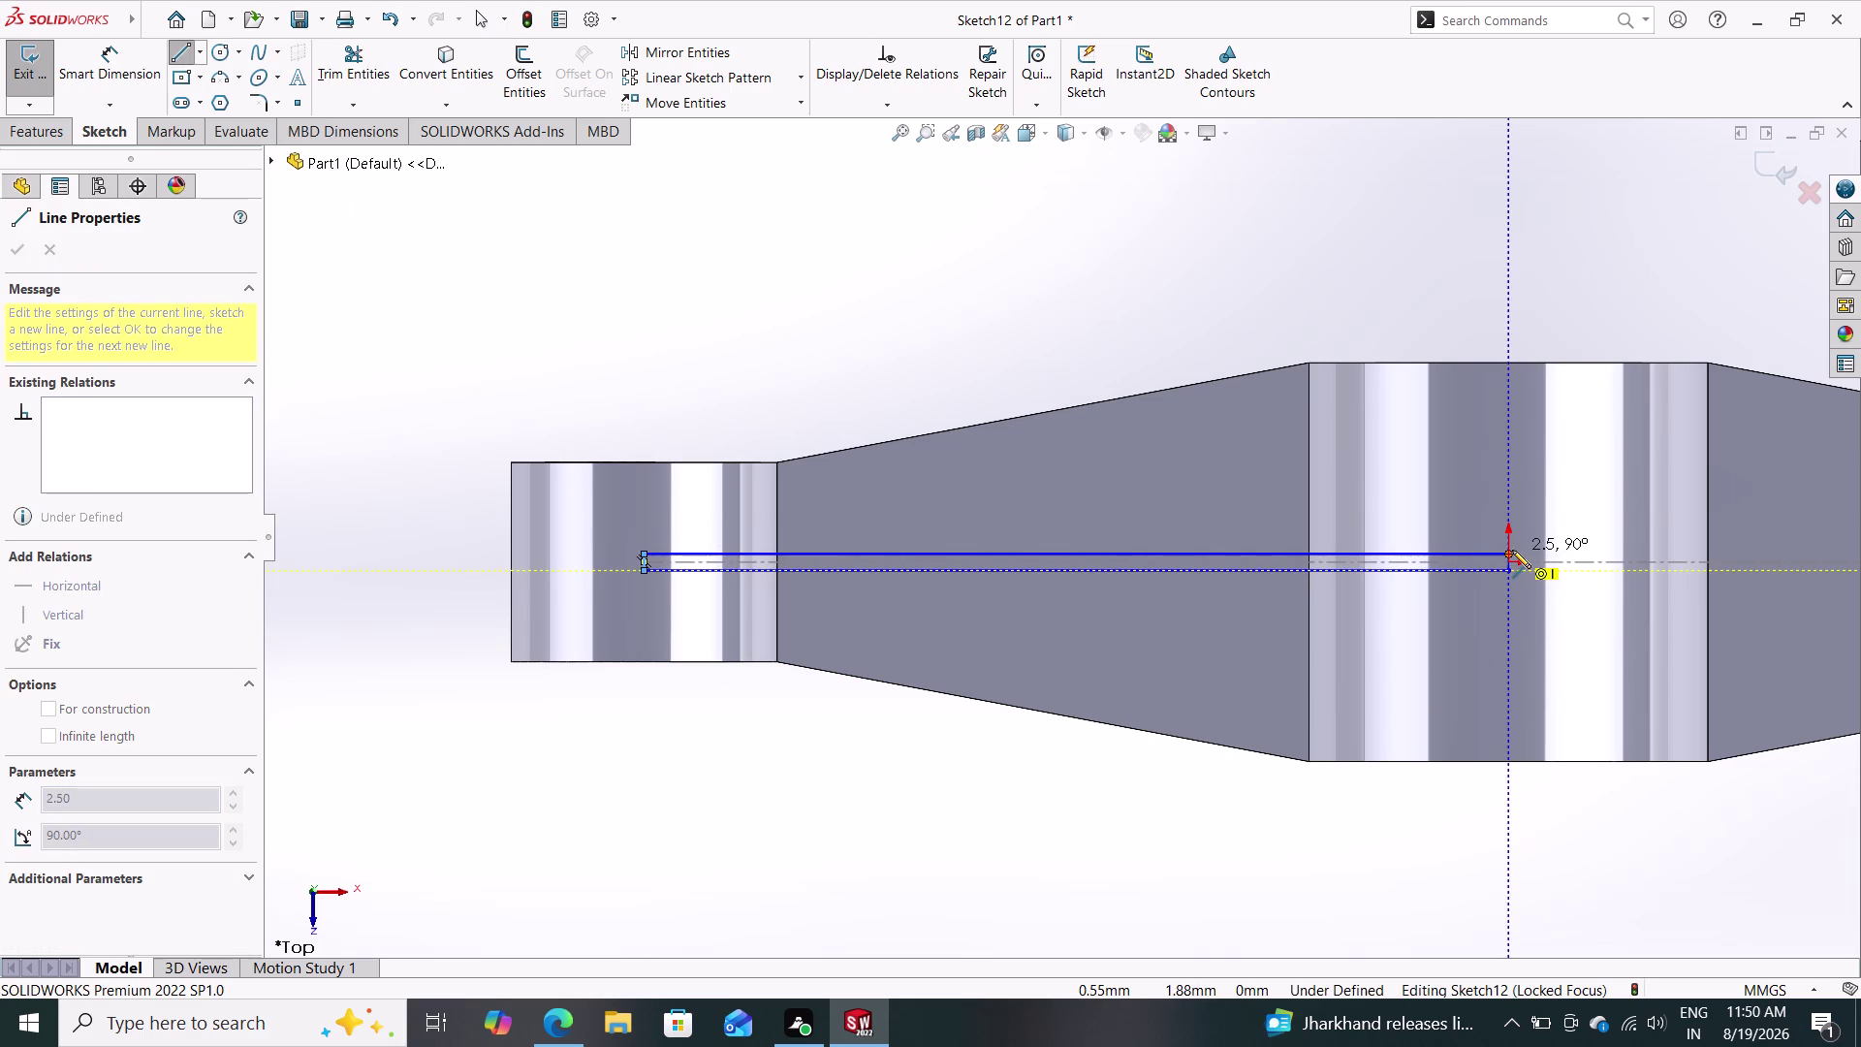
click(1512, 550)
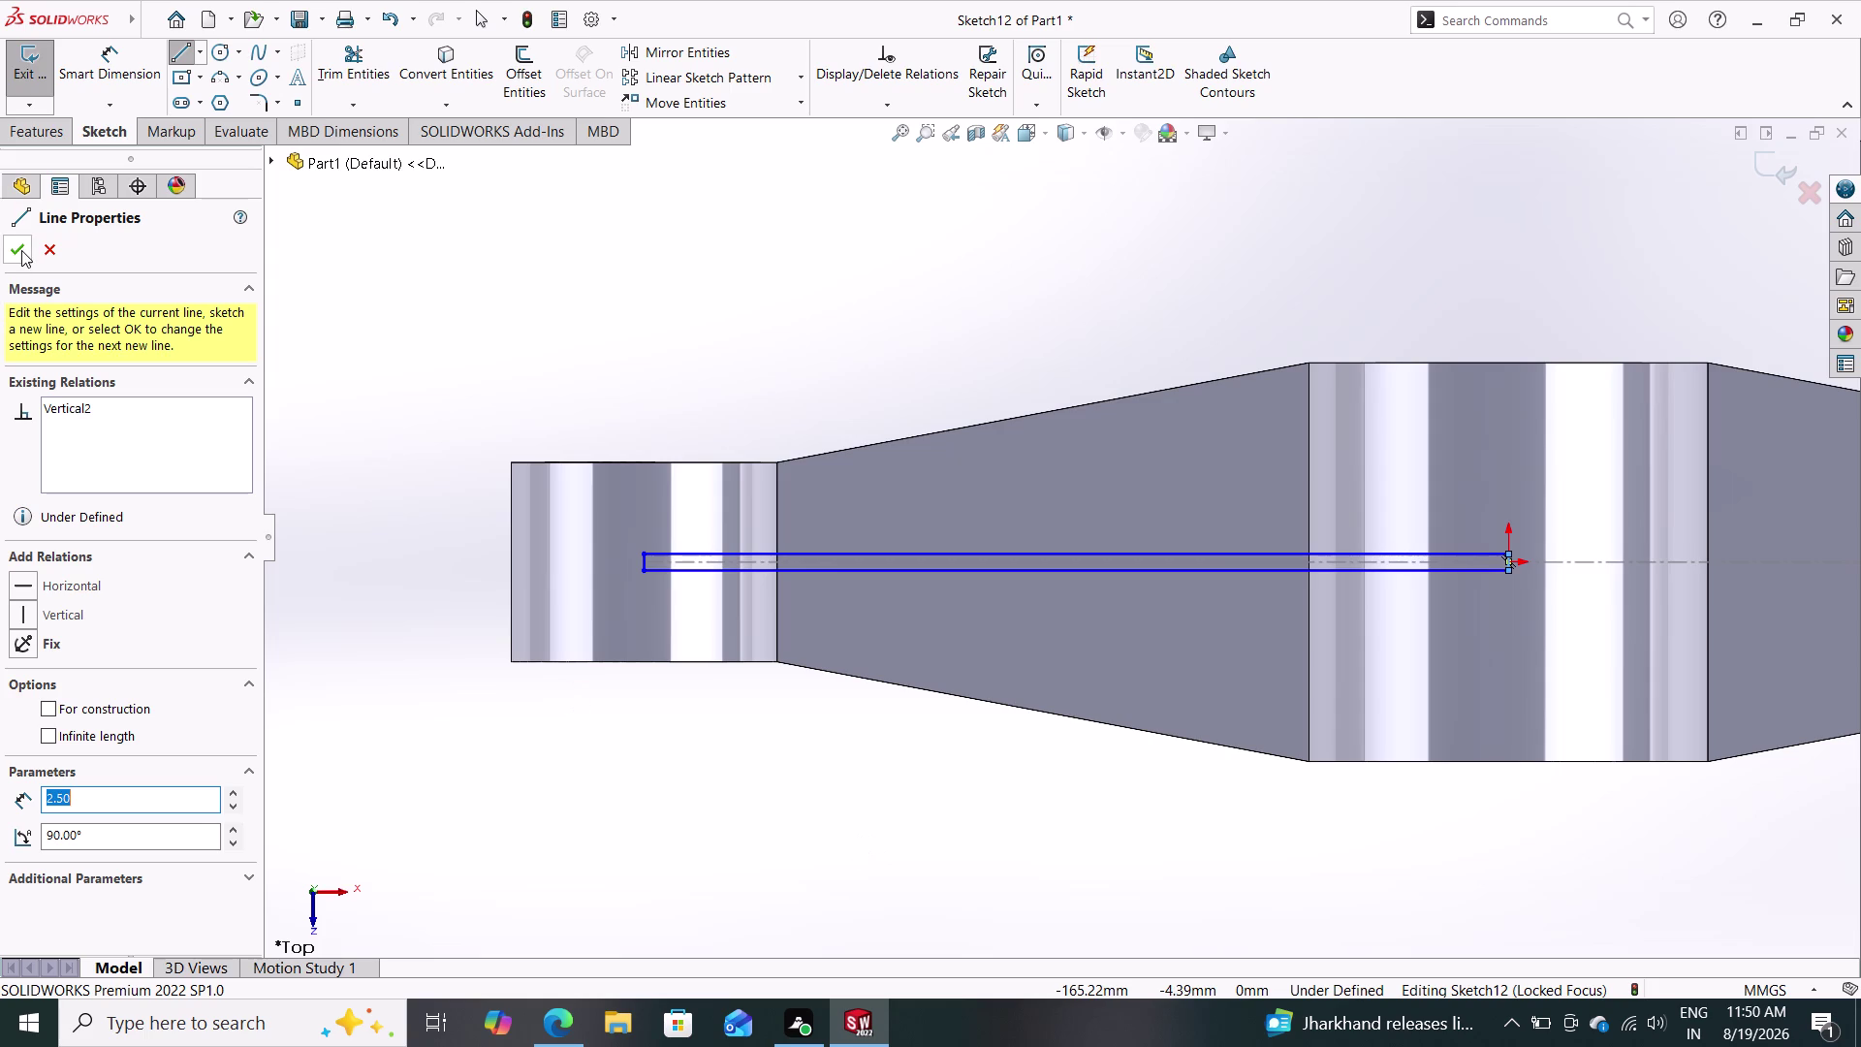
click(21, 250)
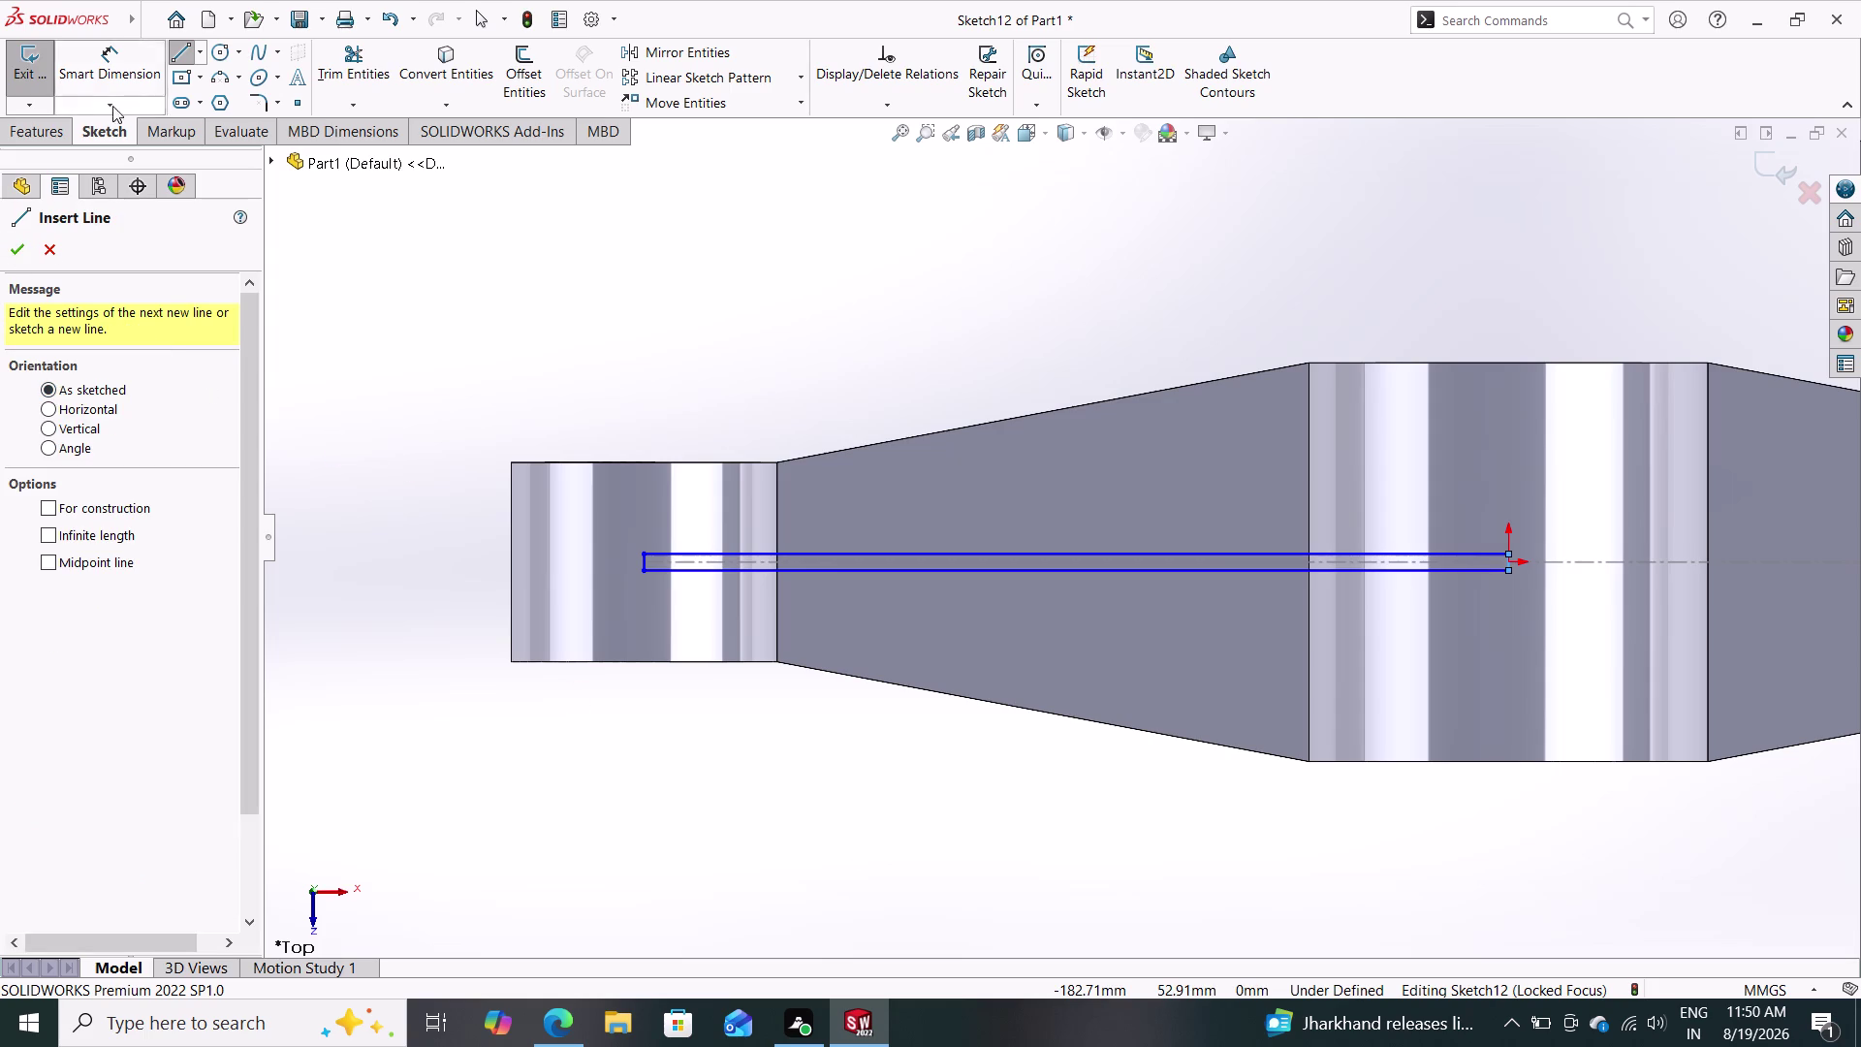
click(46, 135)
click(40, 70)
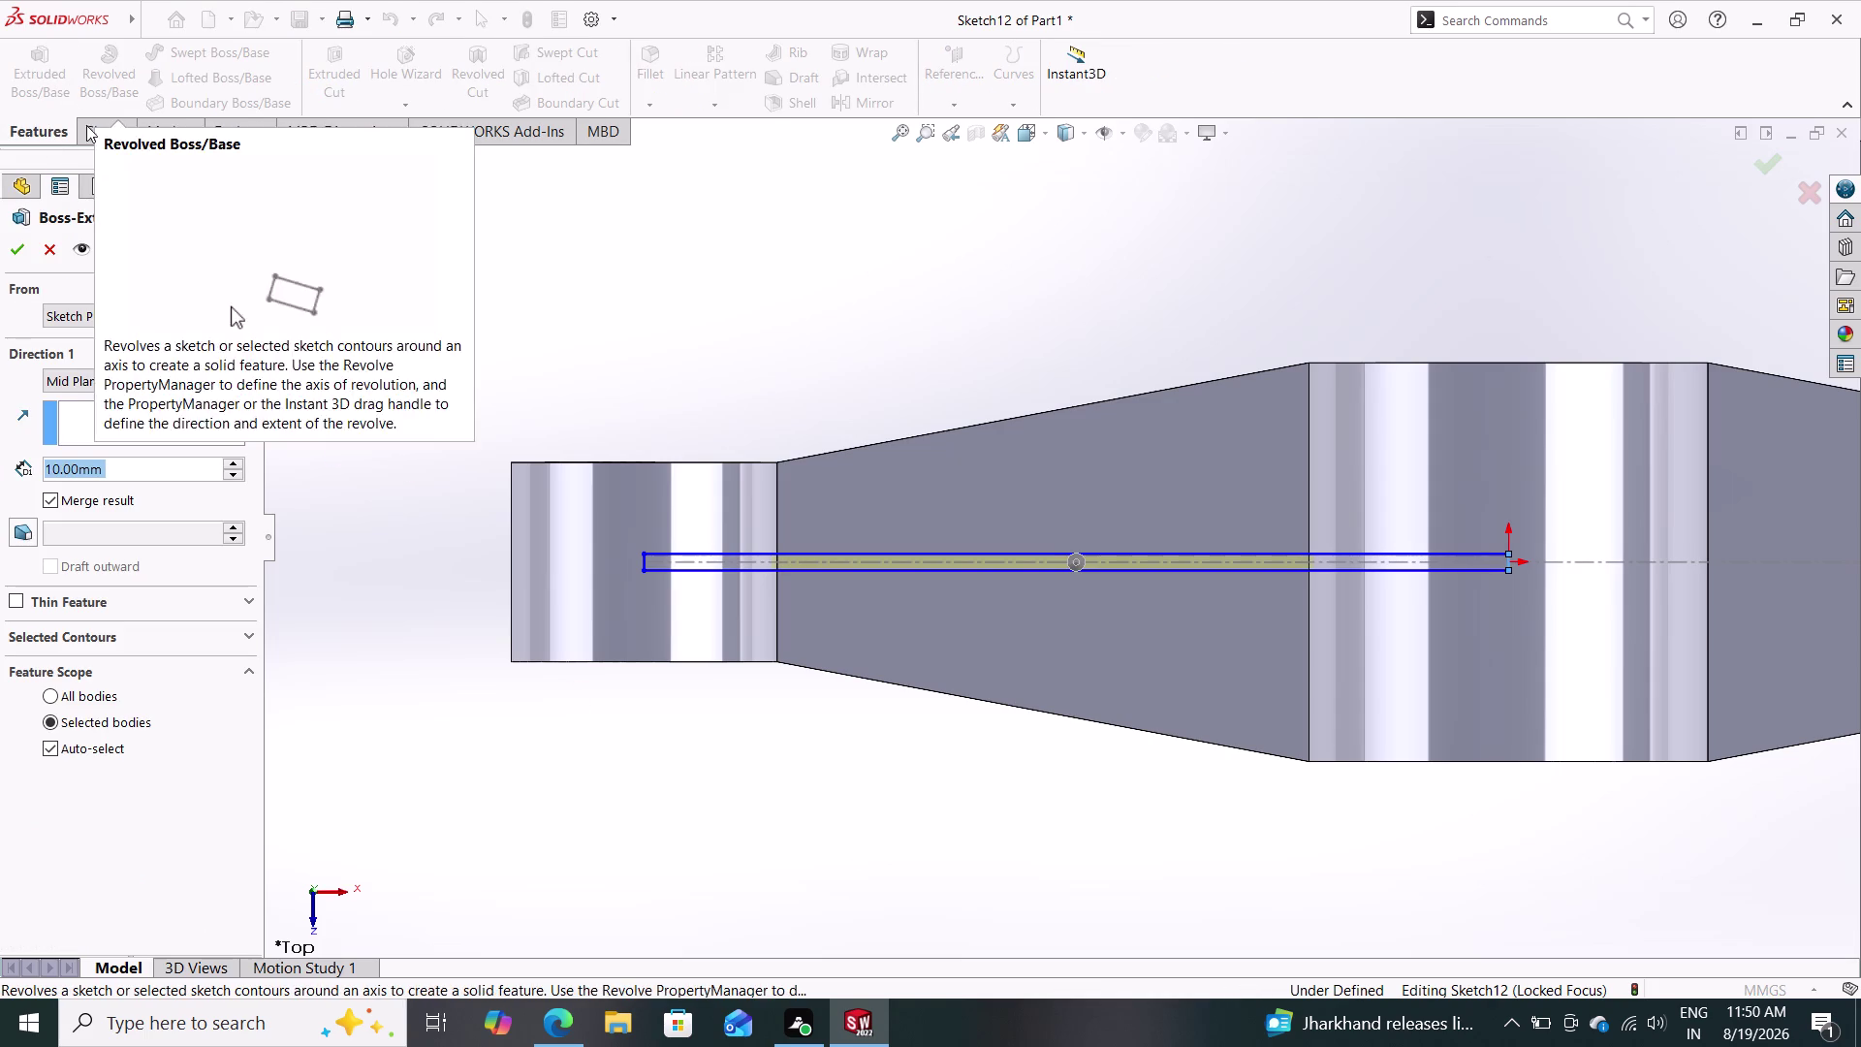
Set the extrusion end condition to Blind with depth 50 mm, then 25 mm.
middle_drag(742, 746, 761, 667)
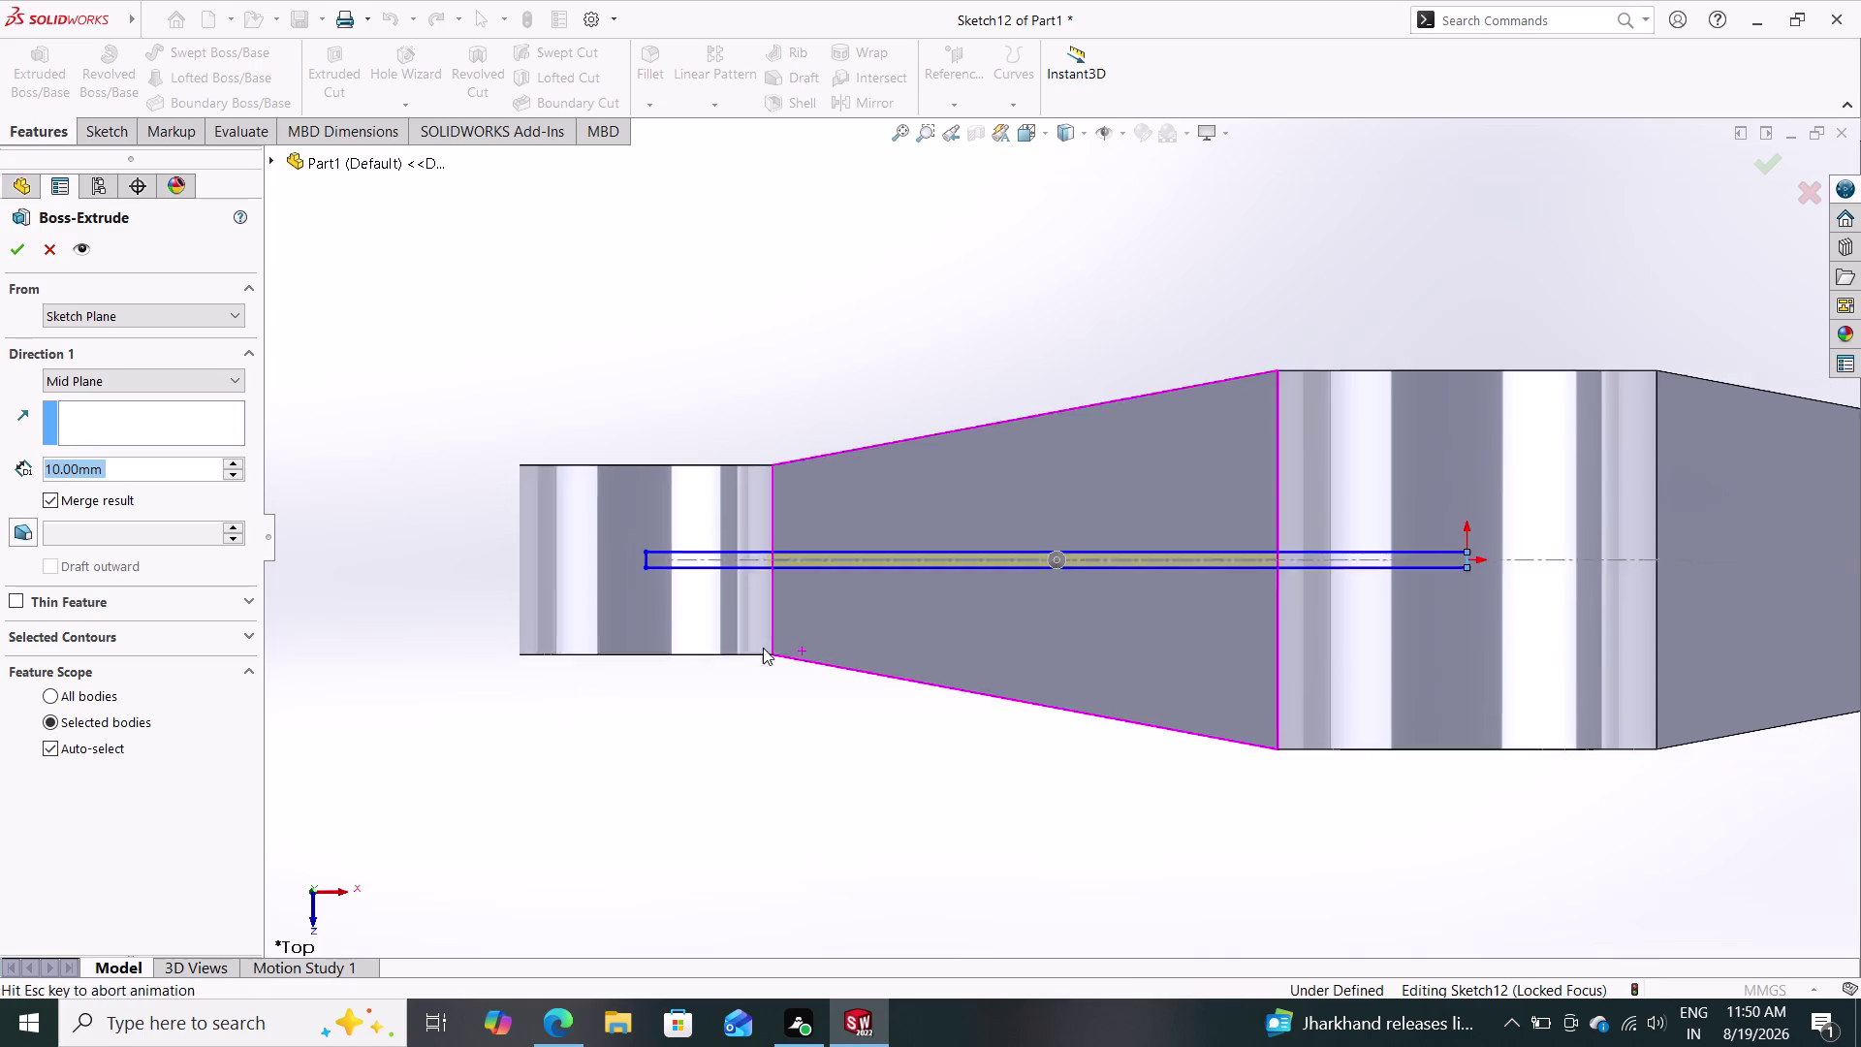
middle_drag(761, 667, 766, 628)
middle_drag(733, 738, 734, 639)
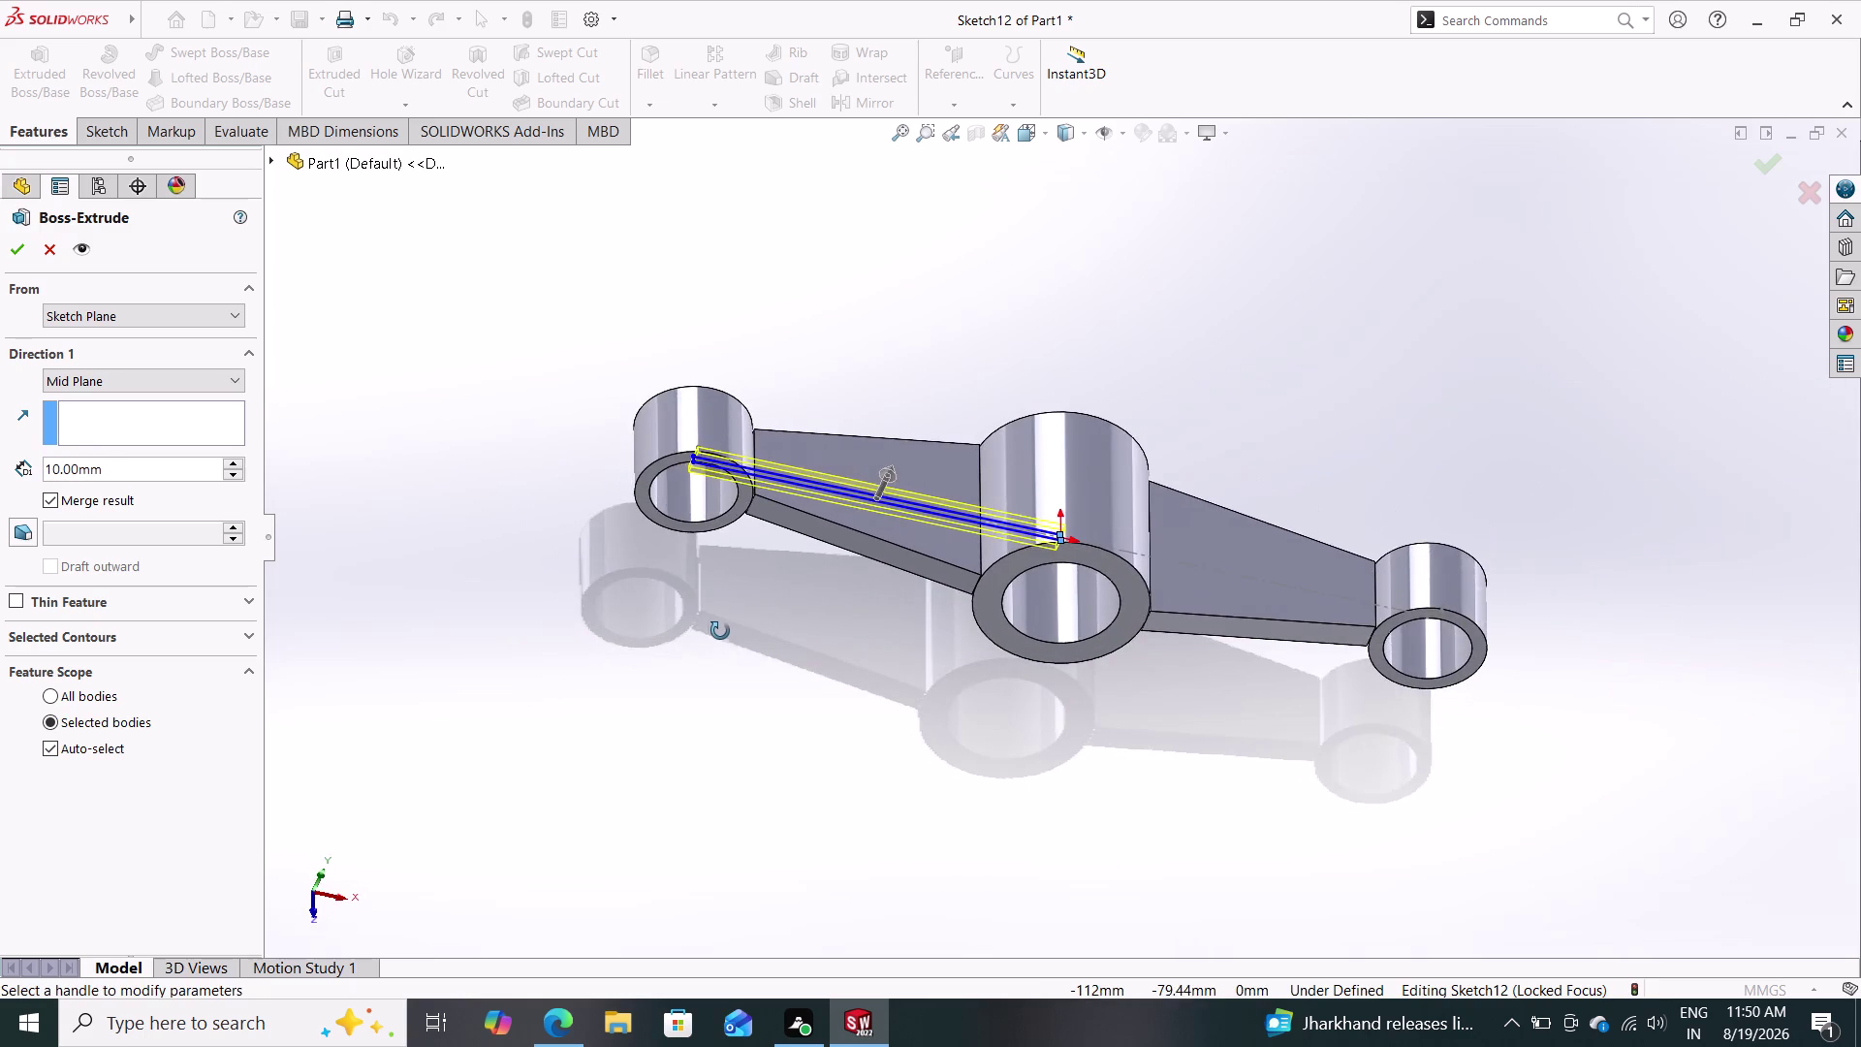
middle_drag(734, 639, 722, 529)
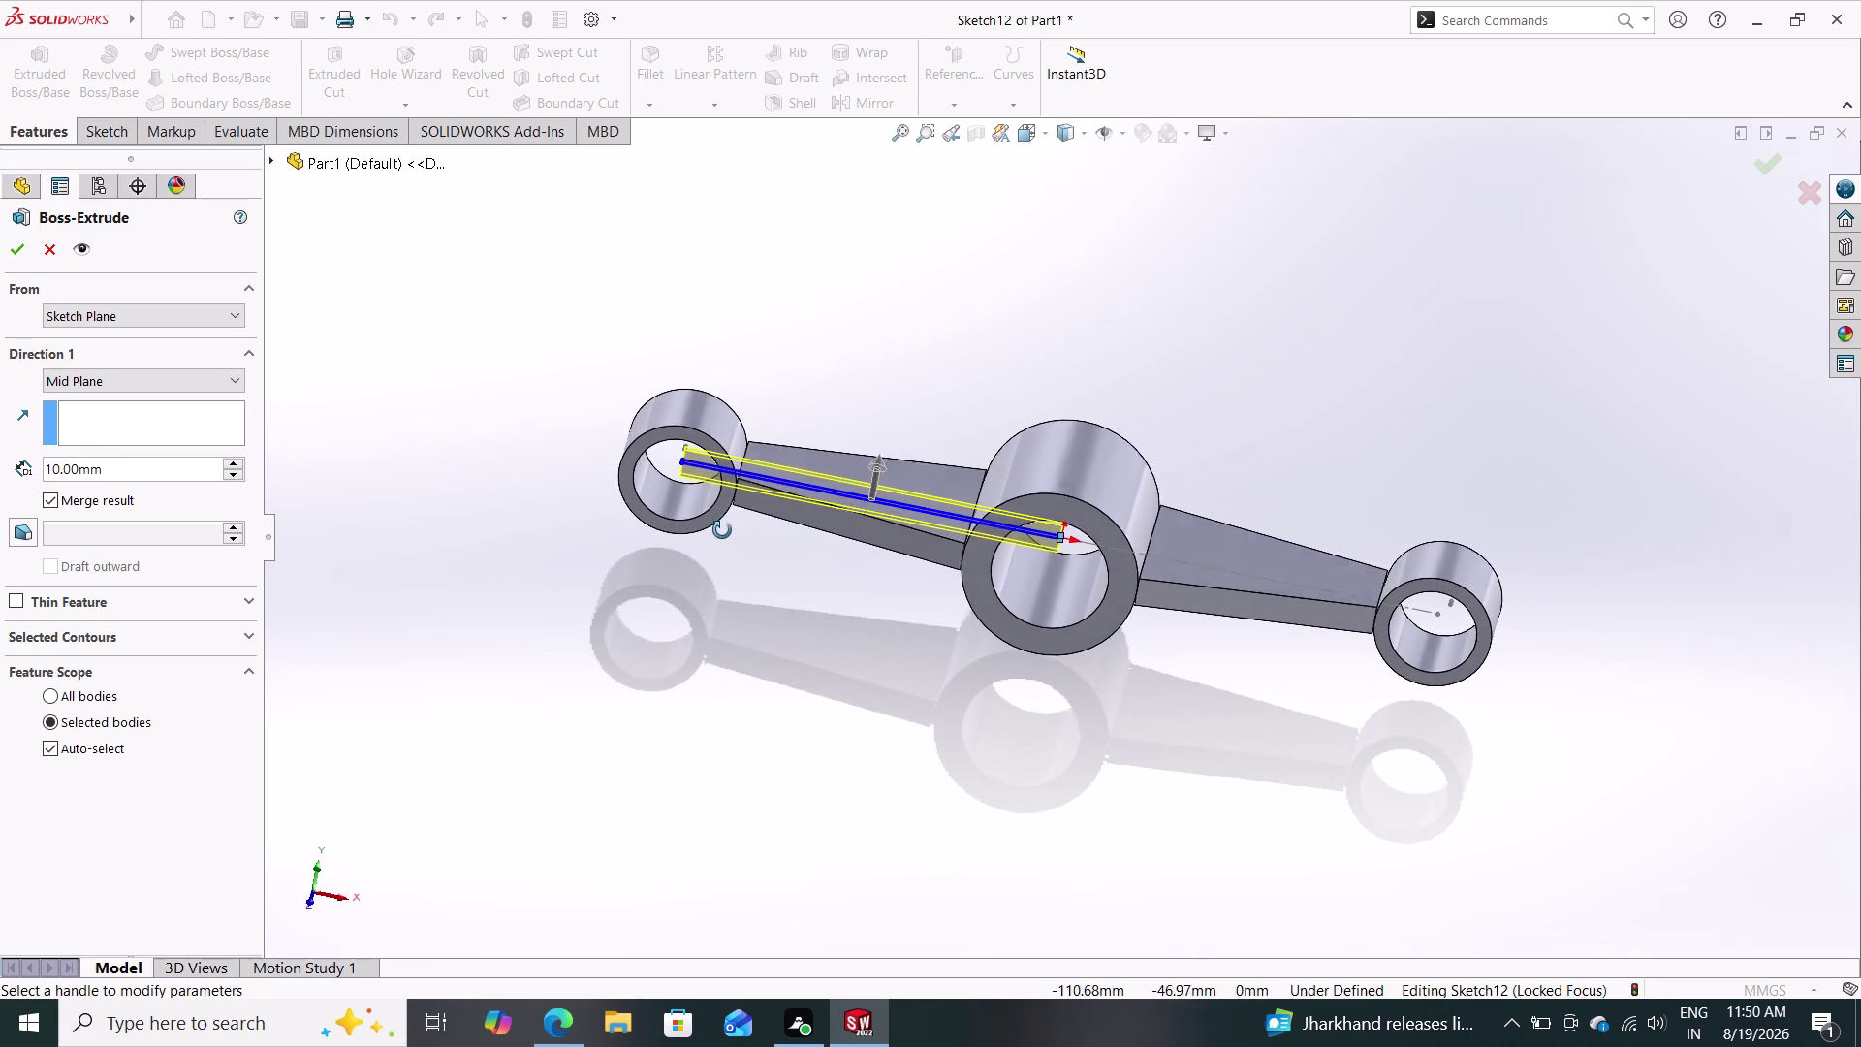
middle_drag(723, 529, 723, 545)
click(153, 460)
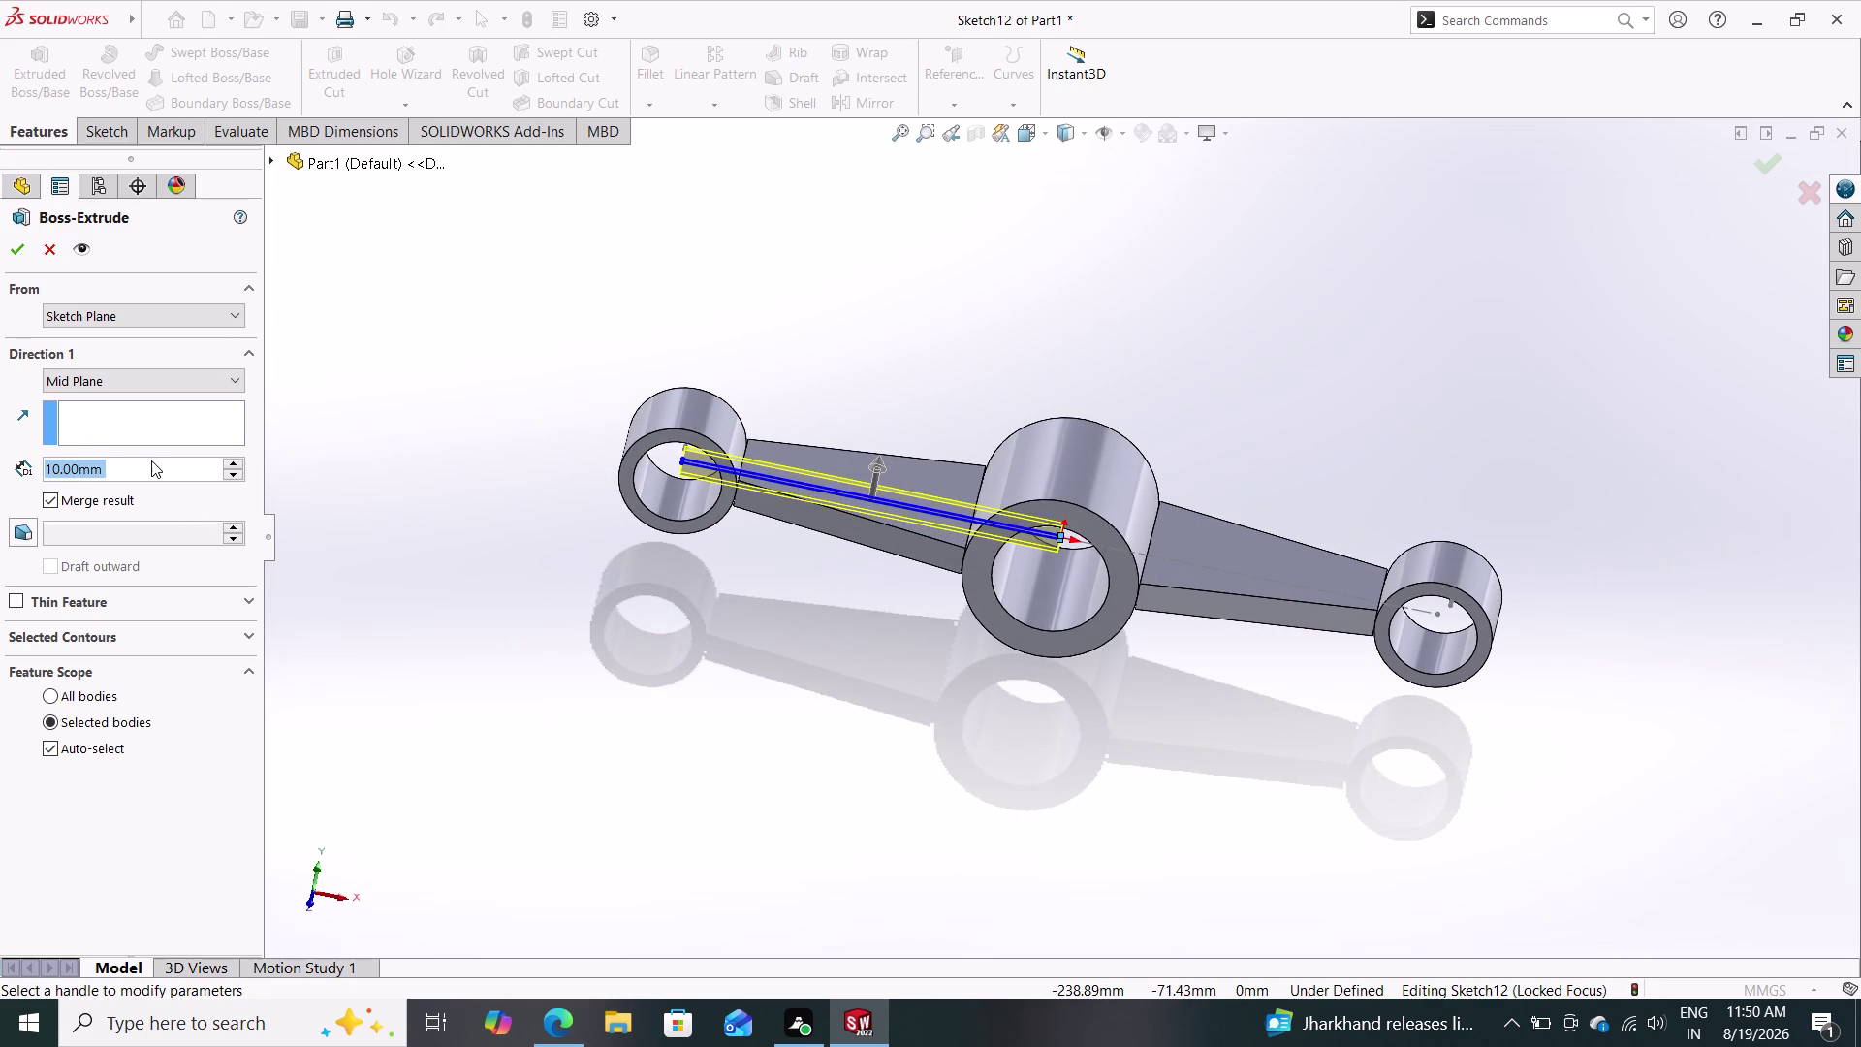
click(119, 387)
click(113, 403)
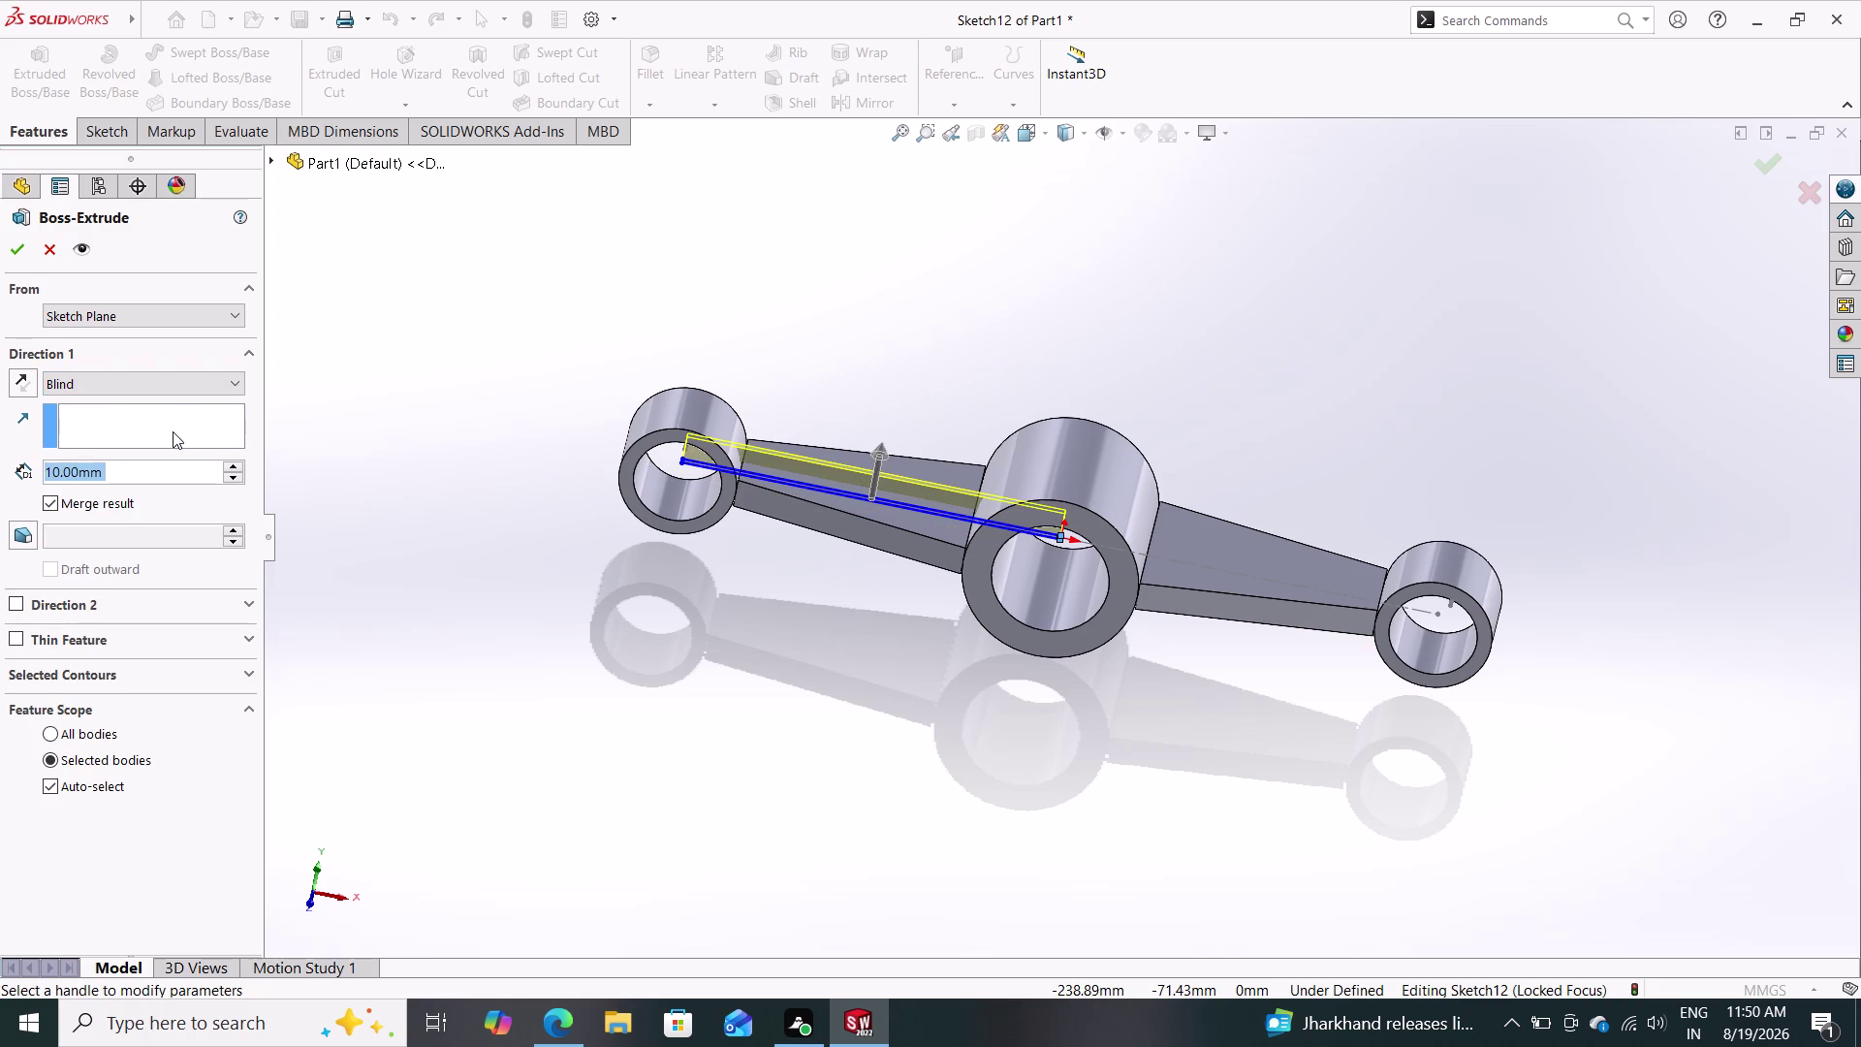
text(50)
key(Return)
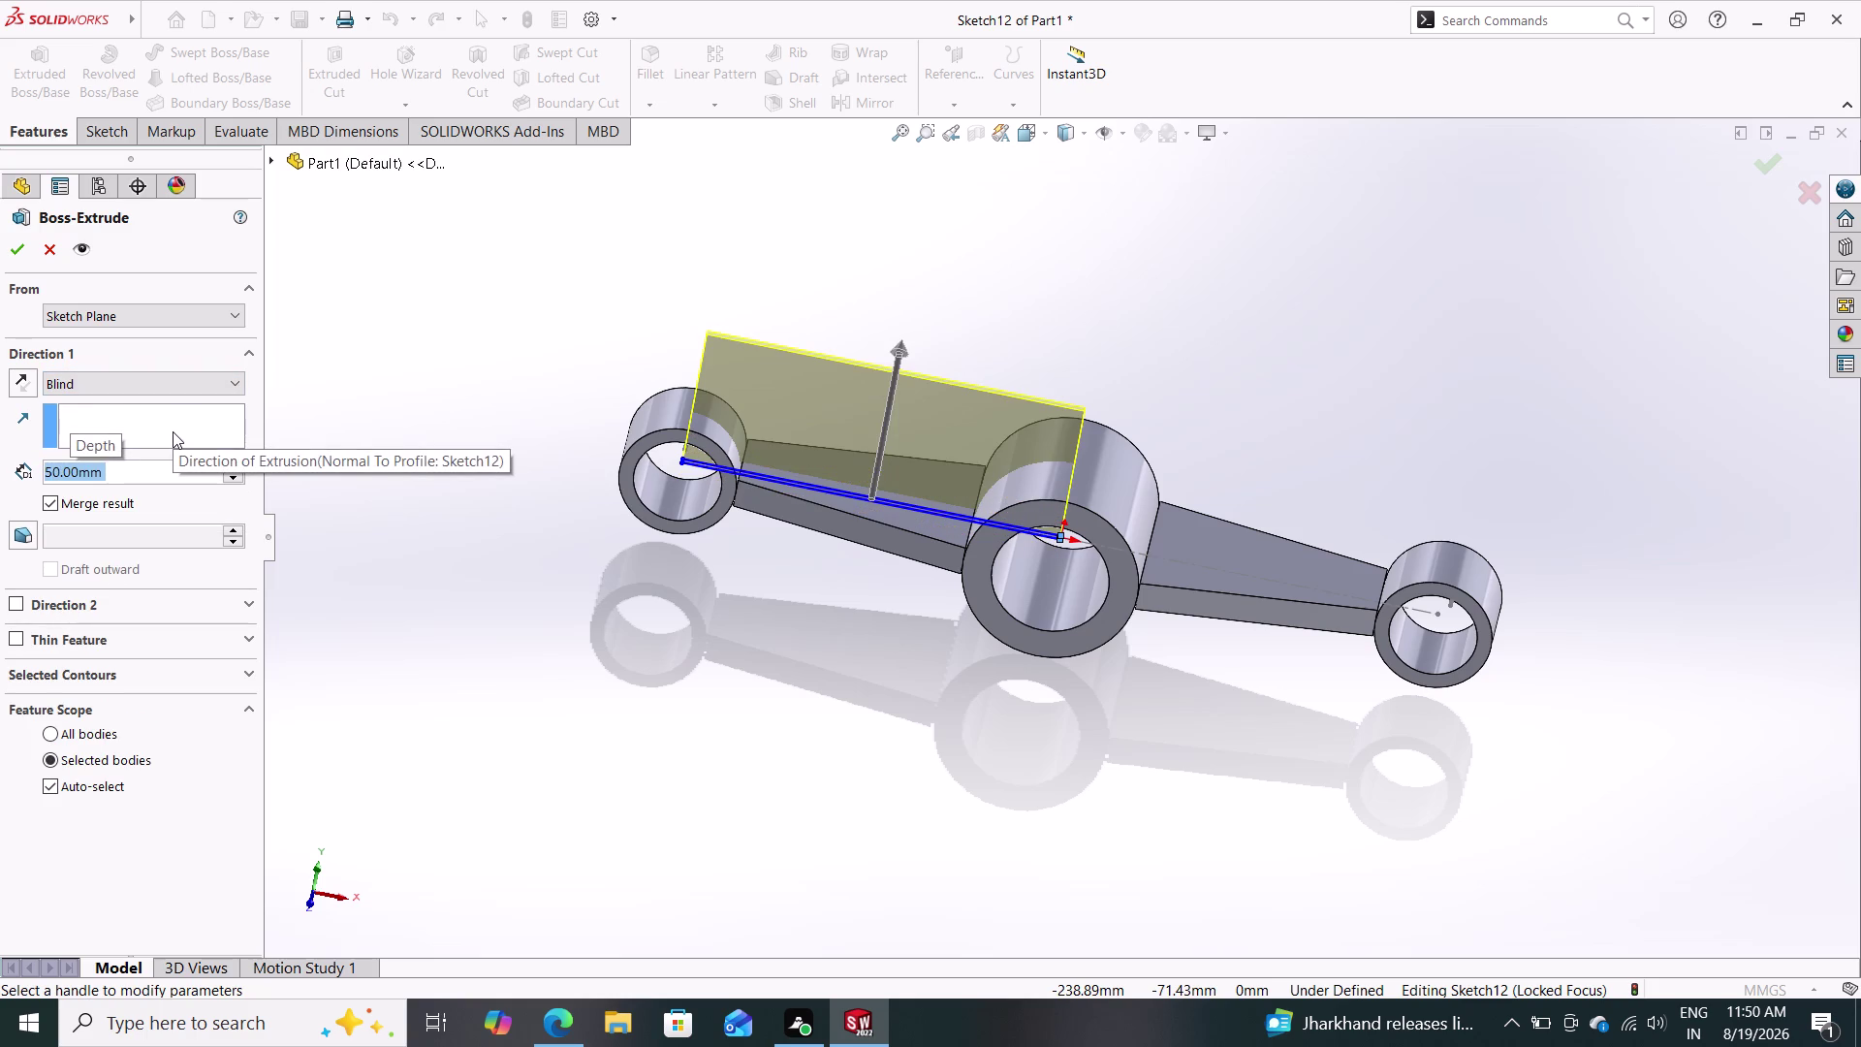
text(25)
key(Return)
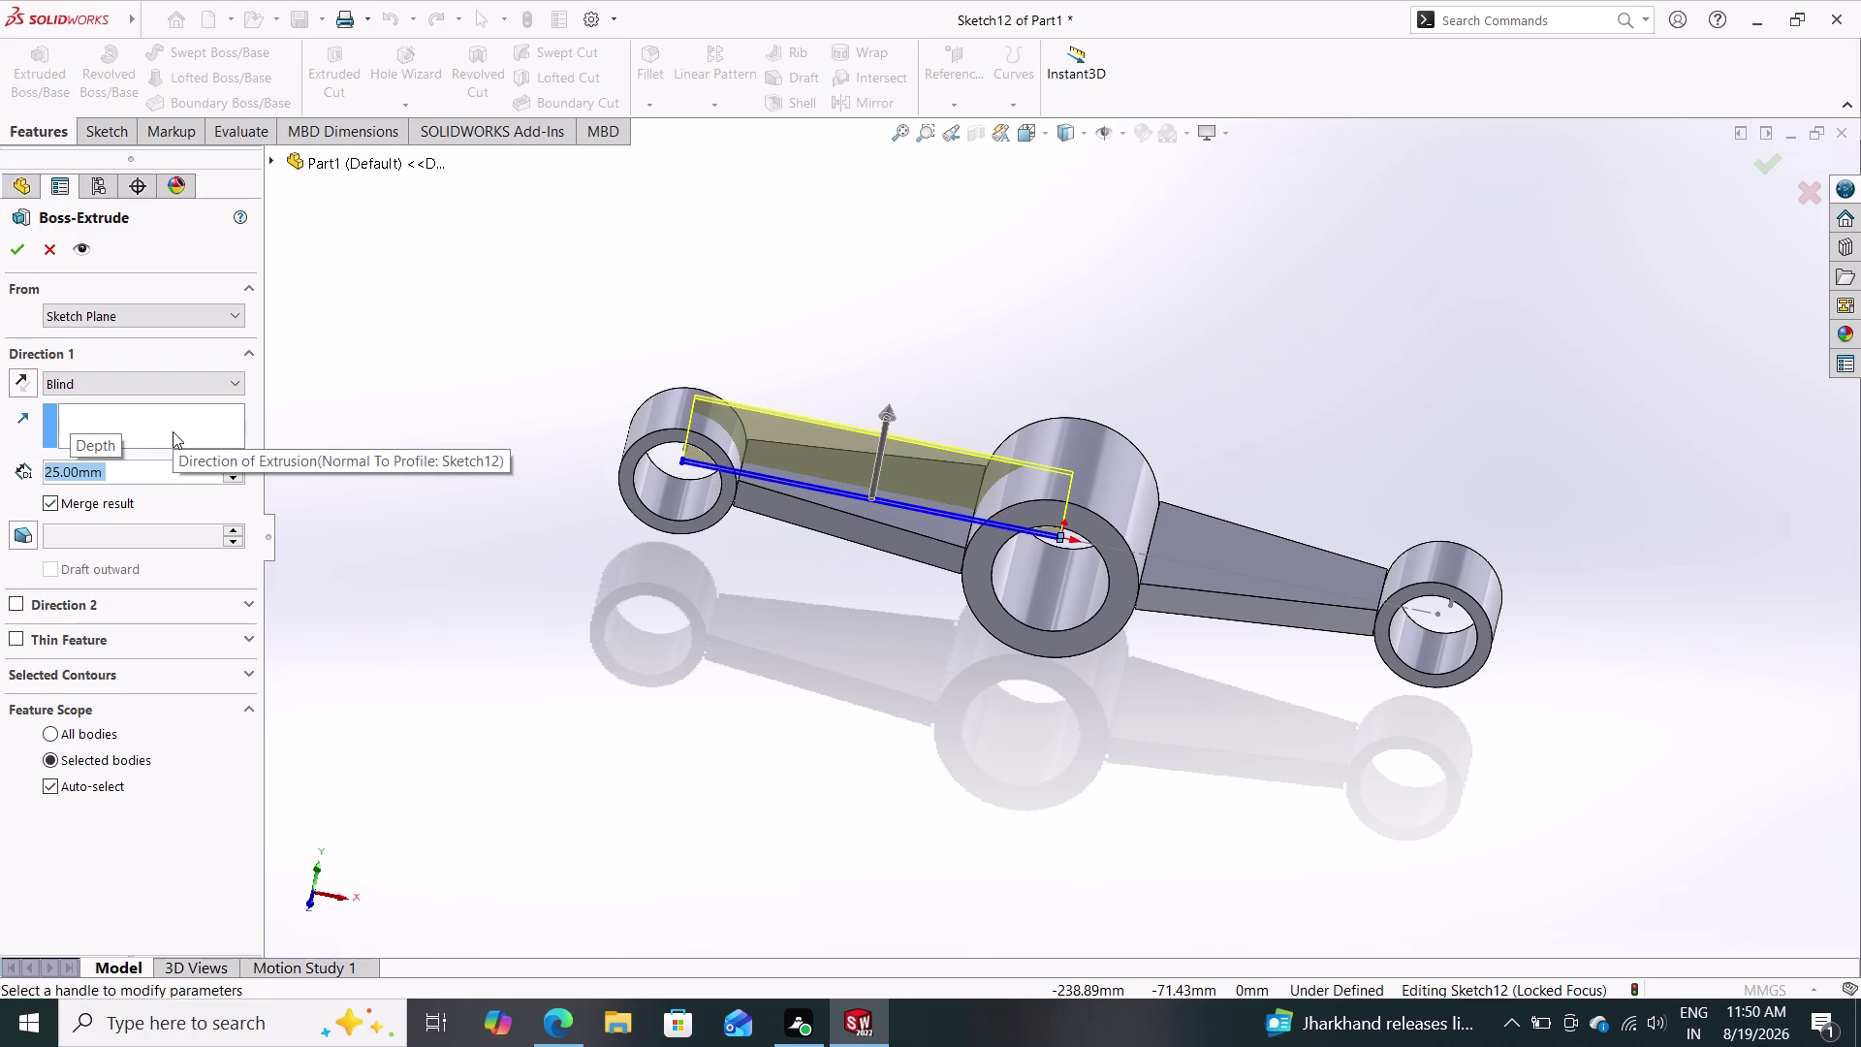
Try accepting the extrusion, retry it as a Thin Feature, then cancel it.
click(11, 245)
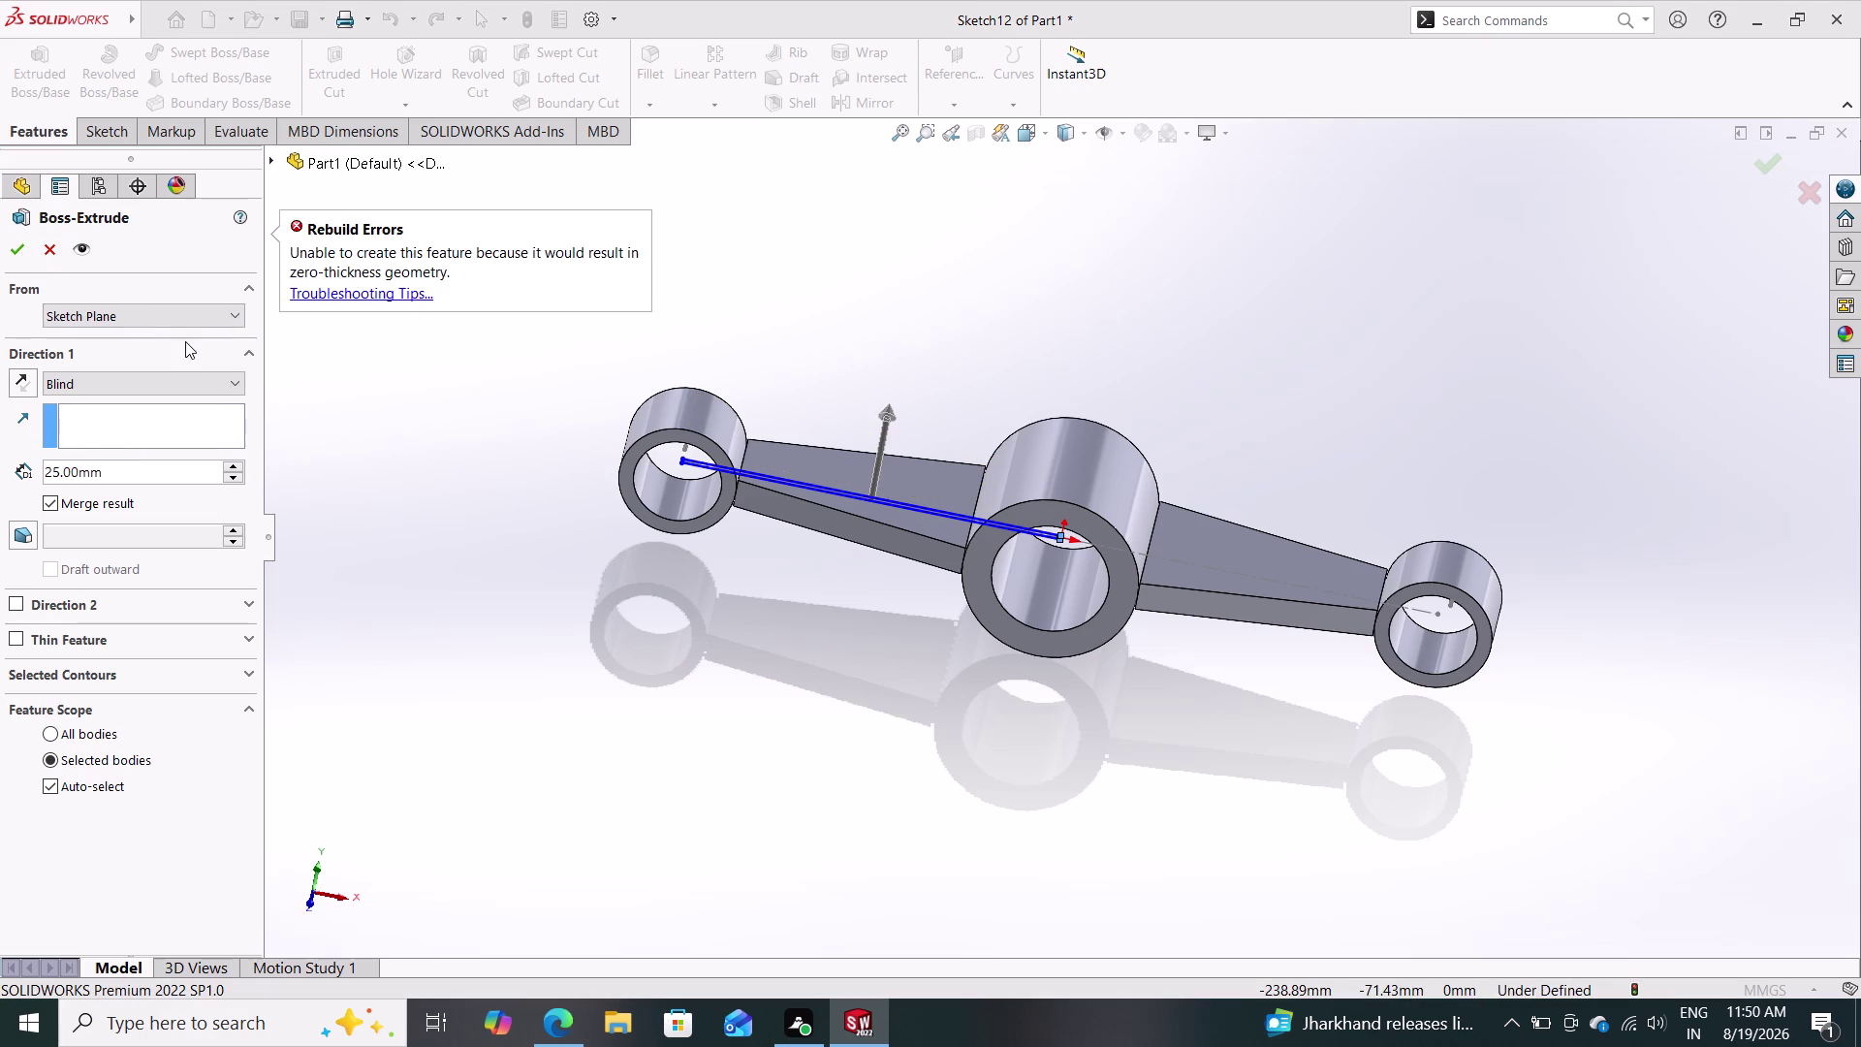
click(22, 637)
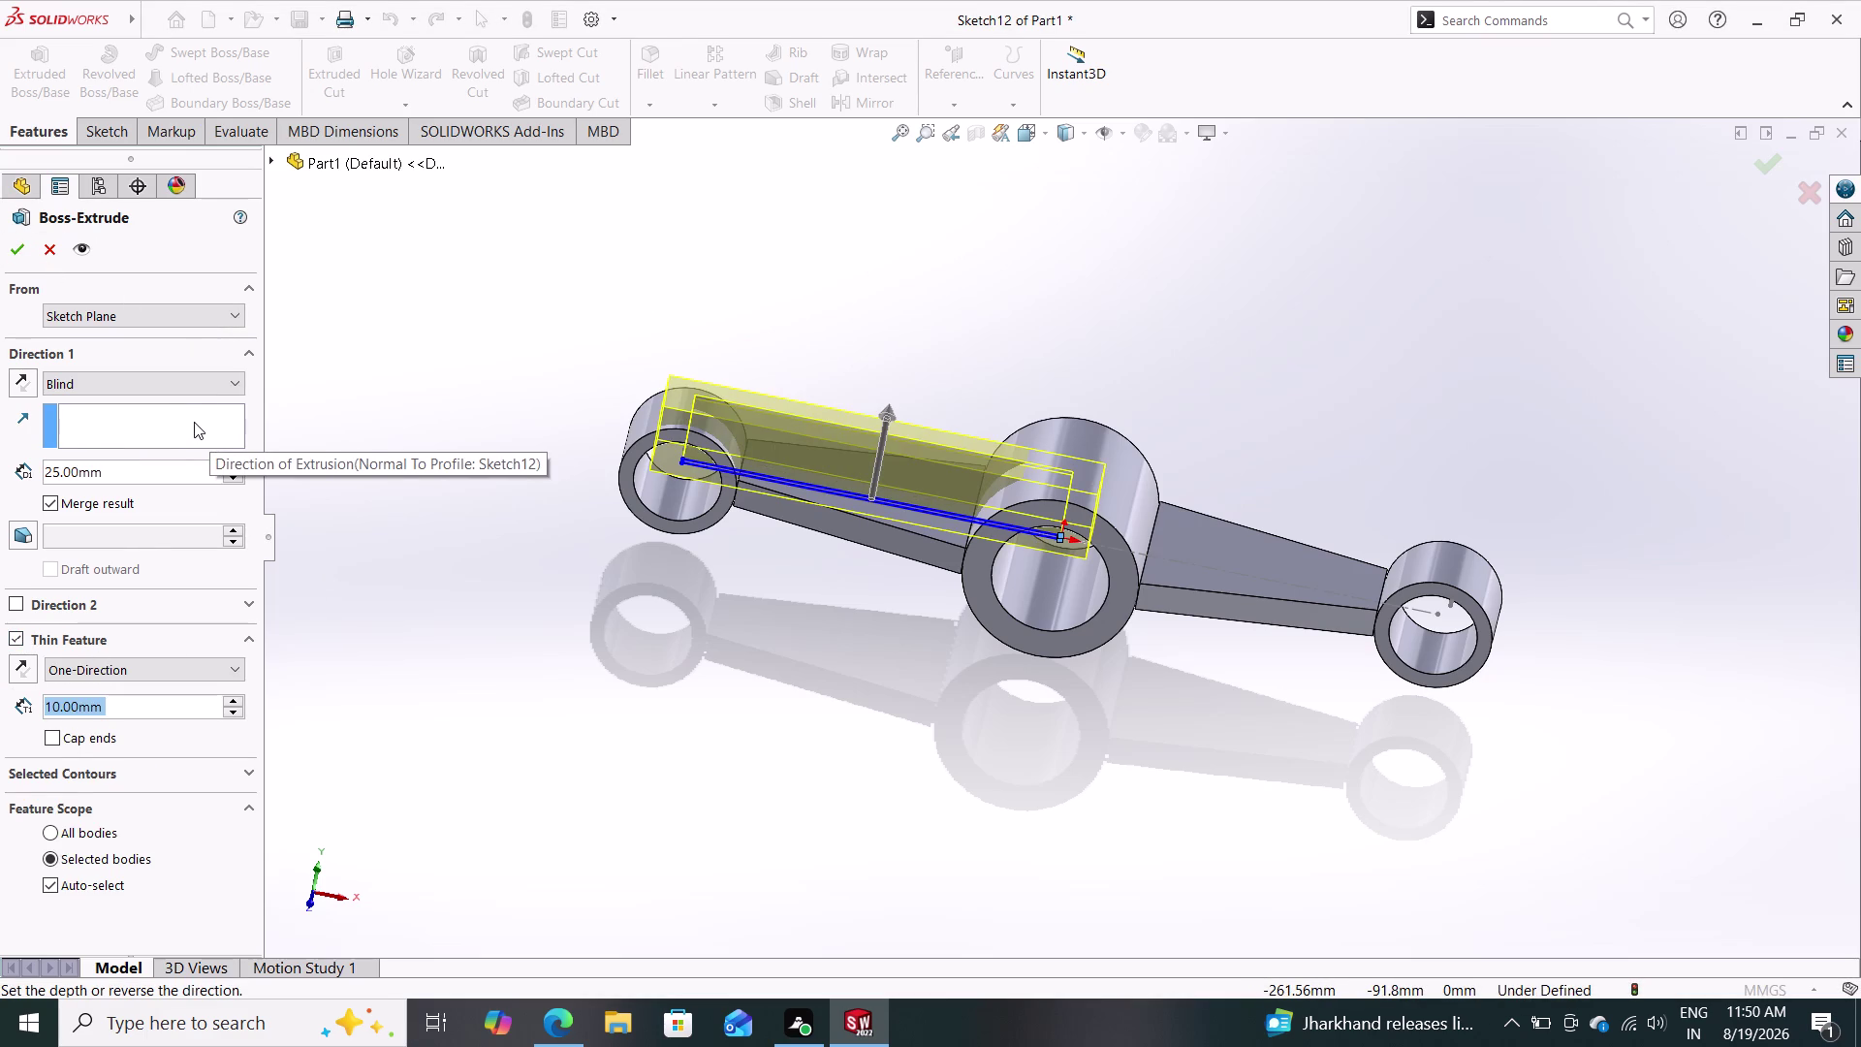
click(15, 259)
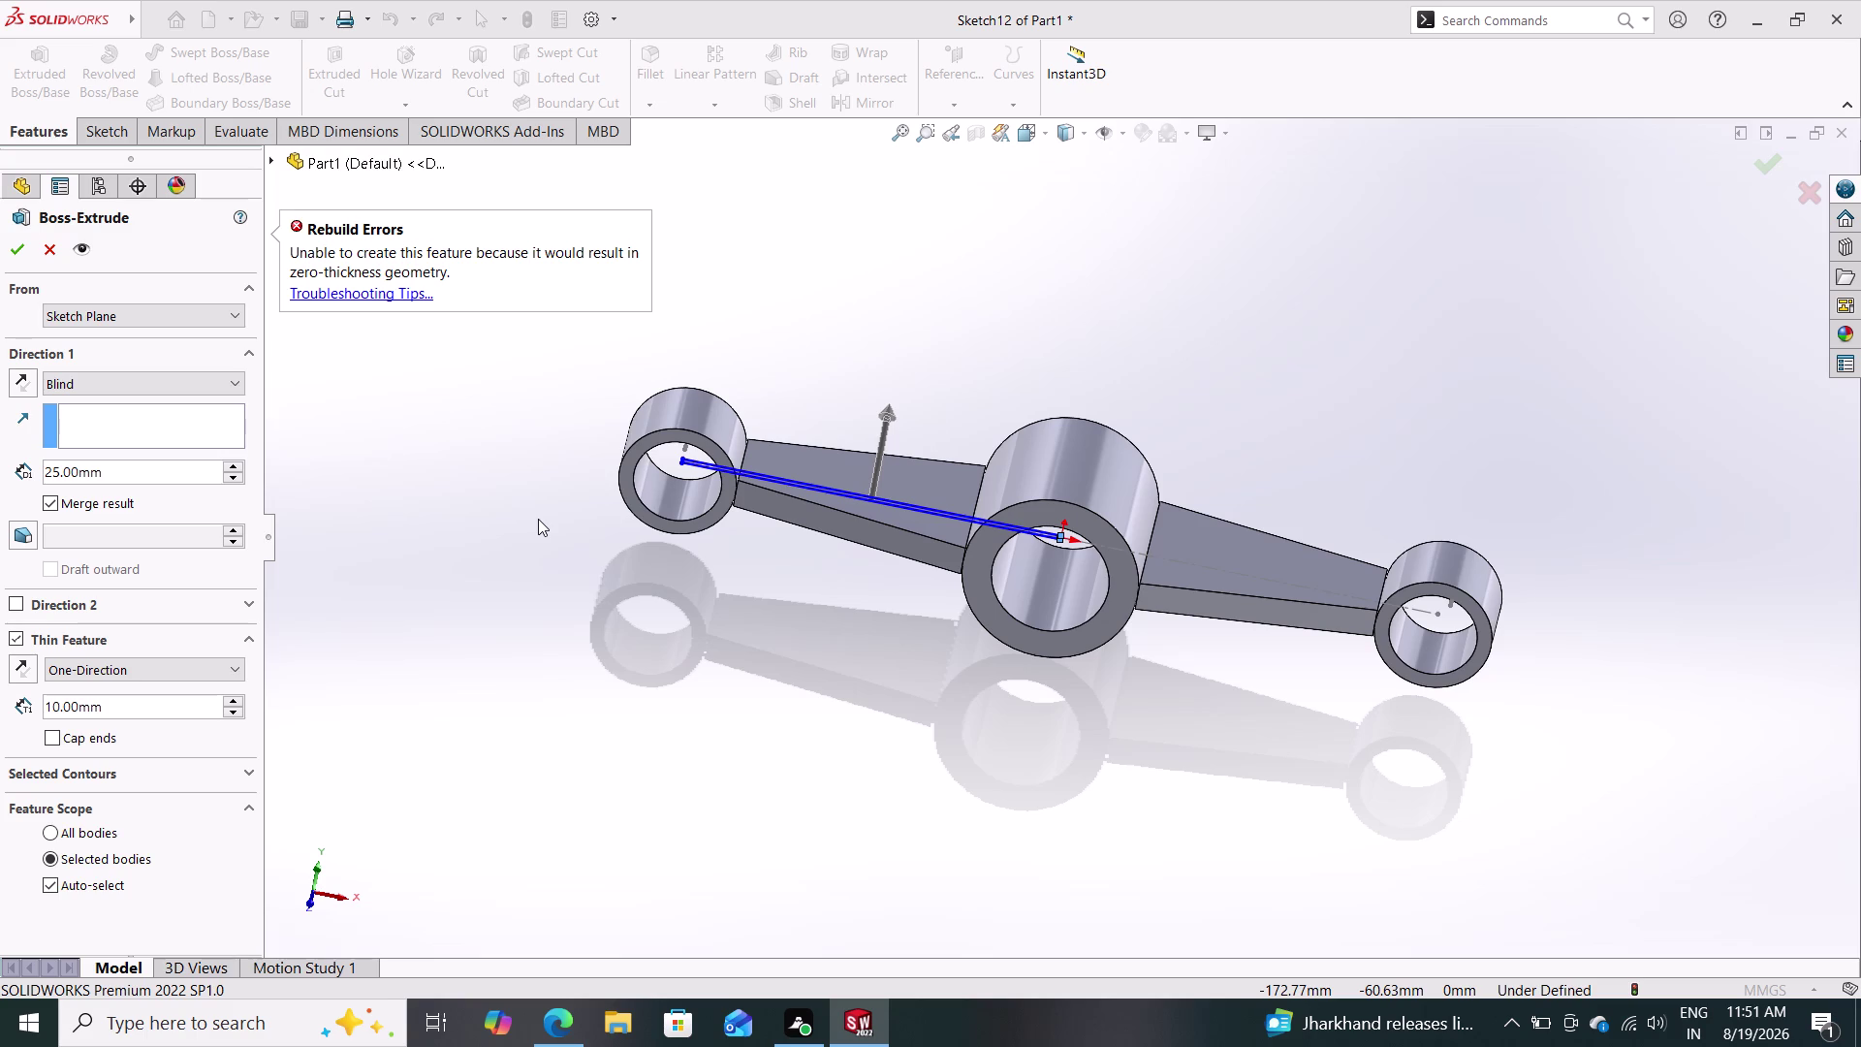
click(40, 245)
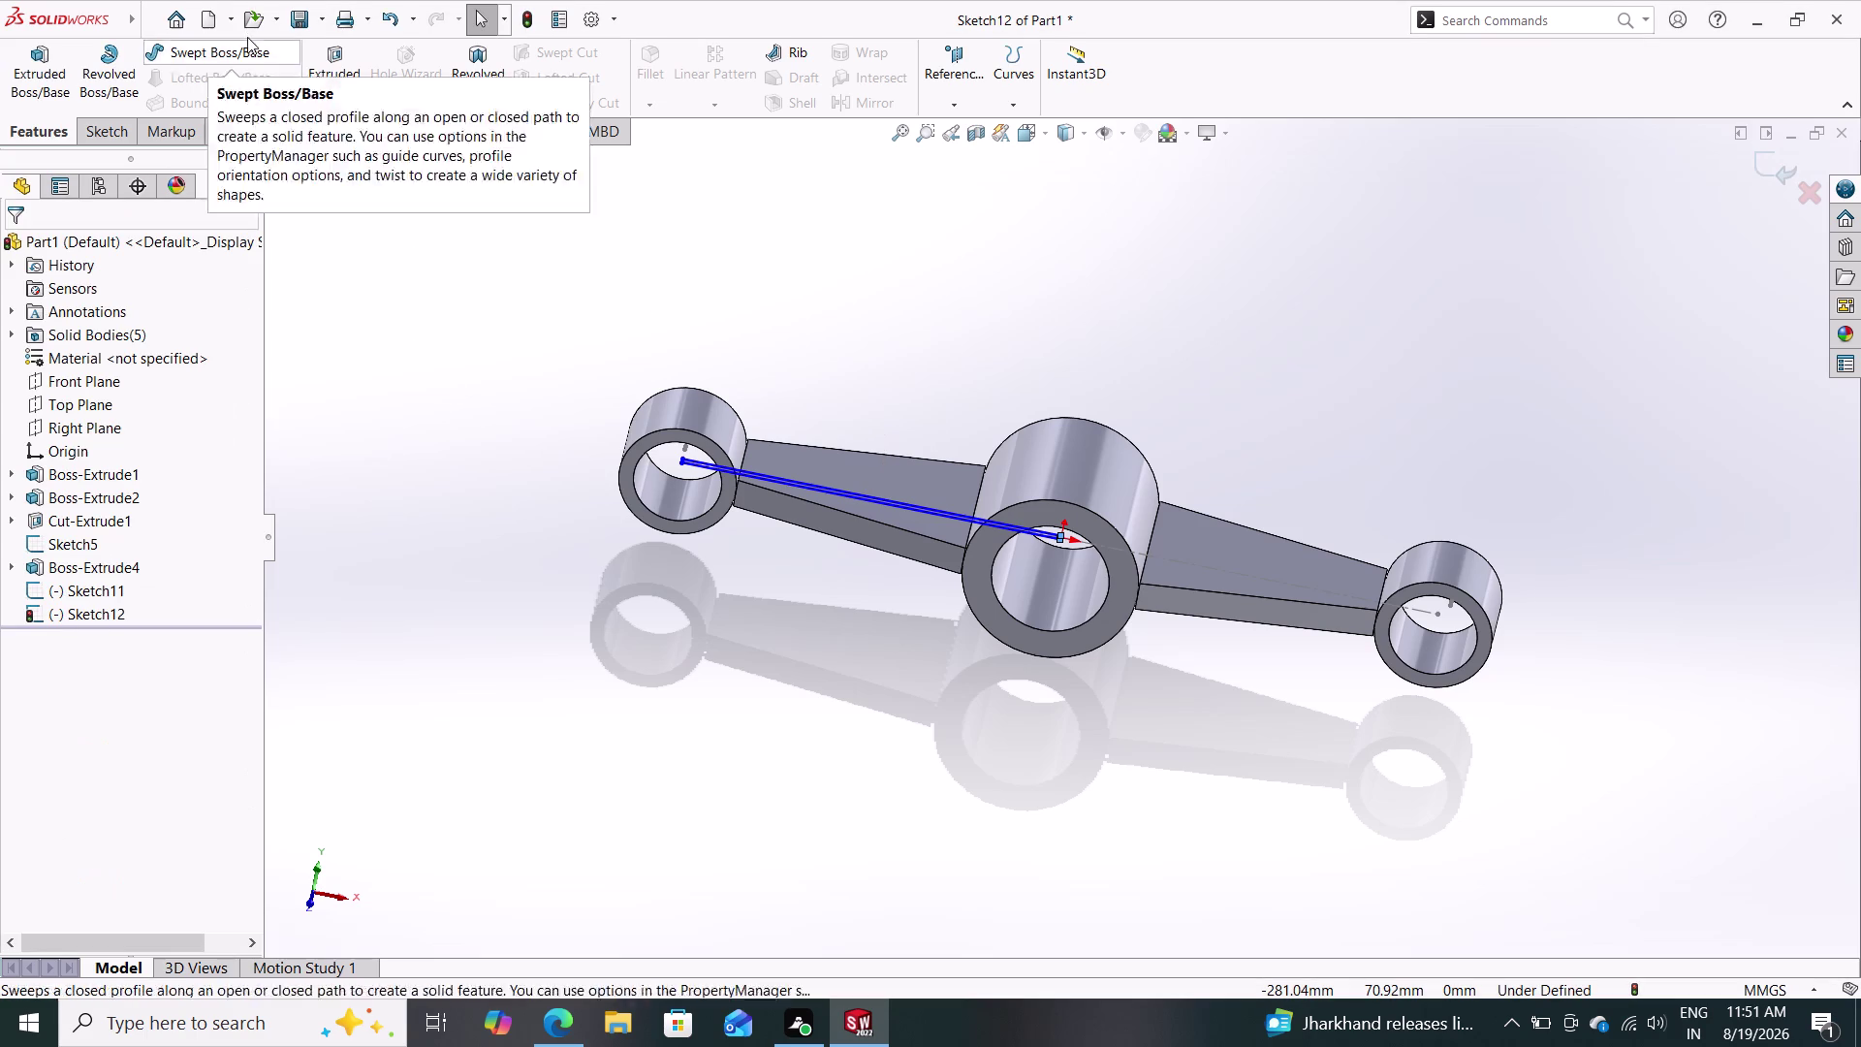
Change the slot cut's end condition from Mid Plane to Through All and accept it.
click(332, 66)
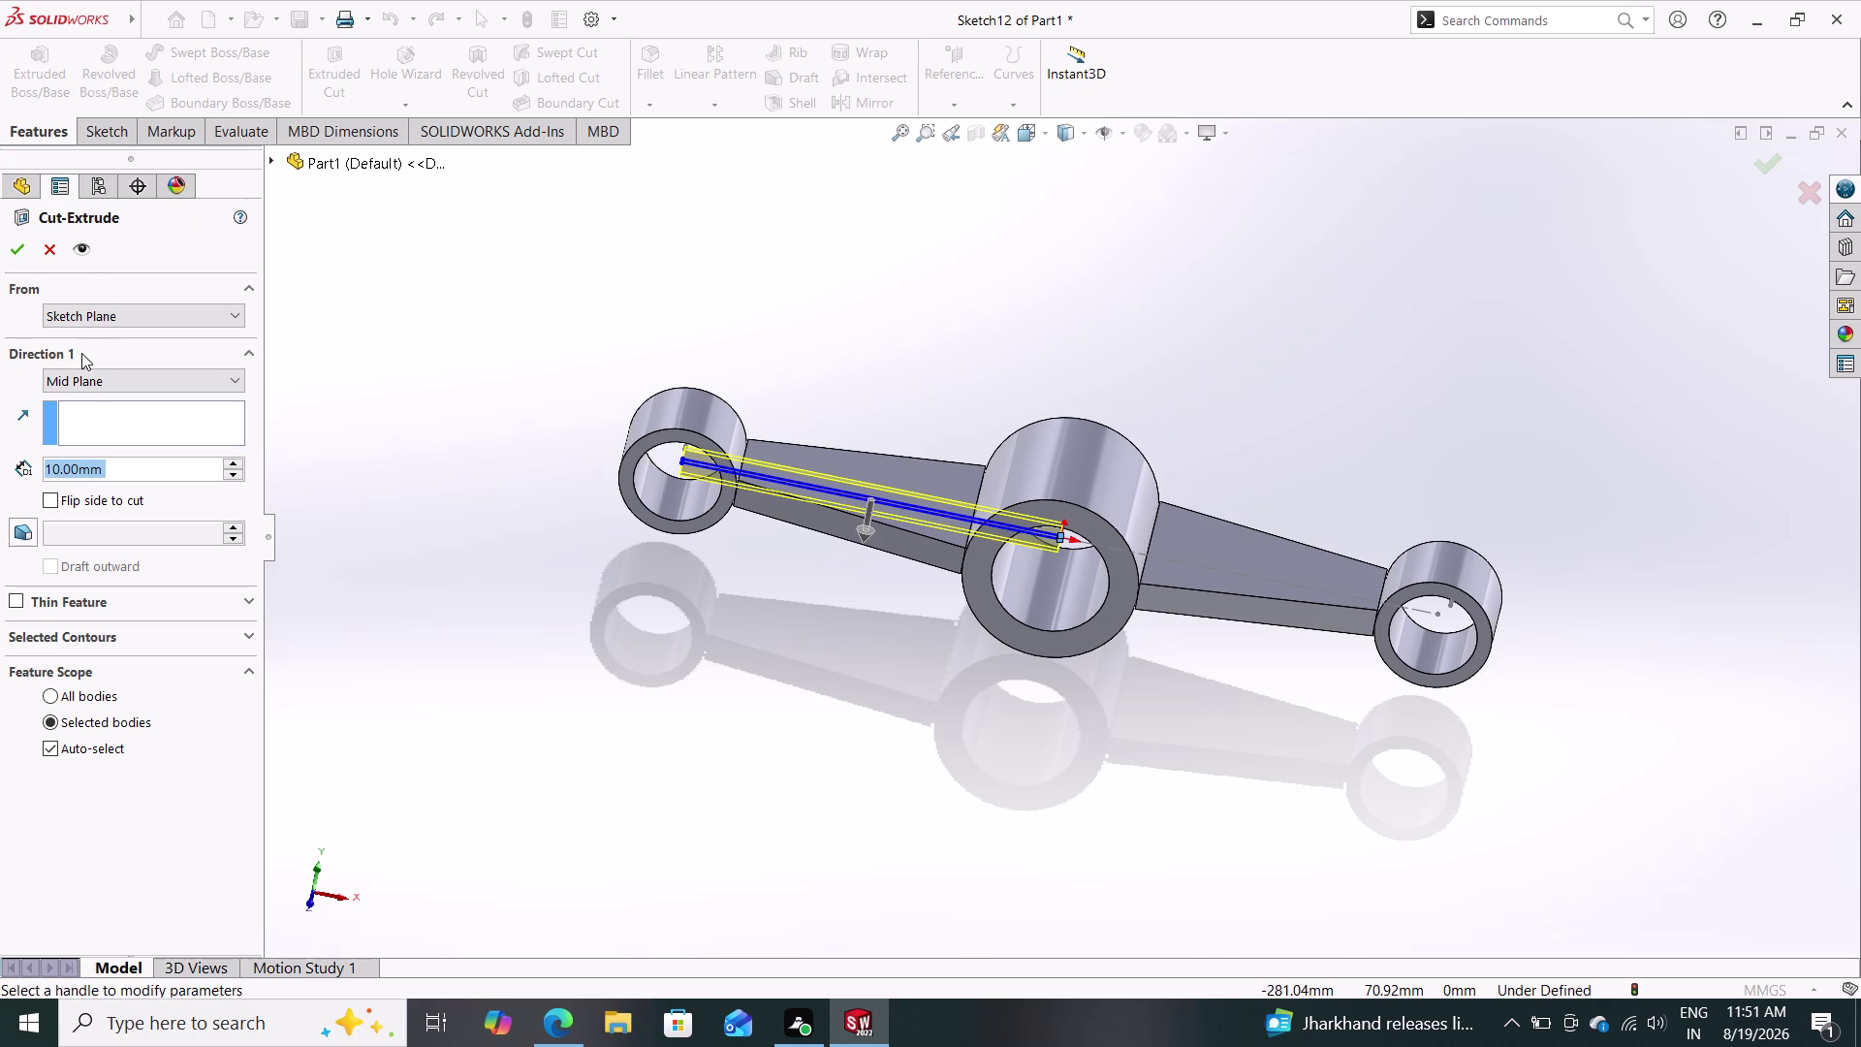
click(126, 392)
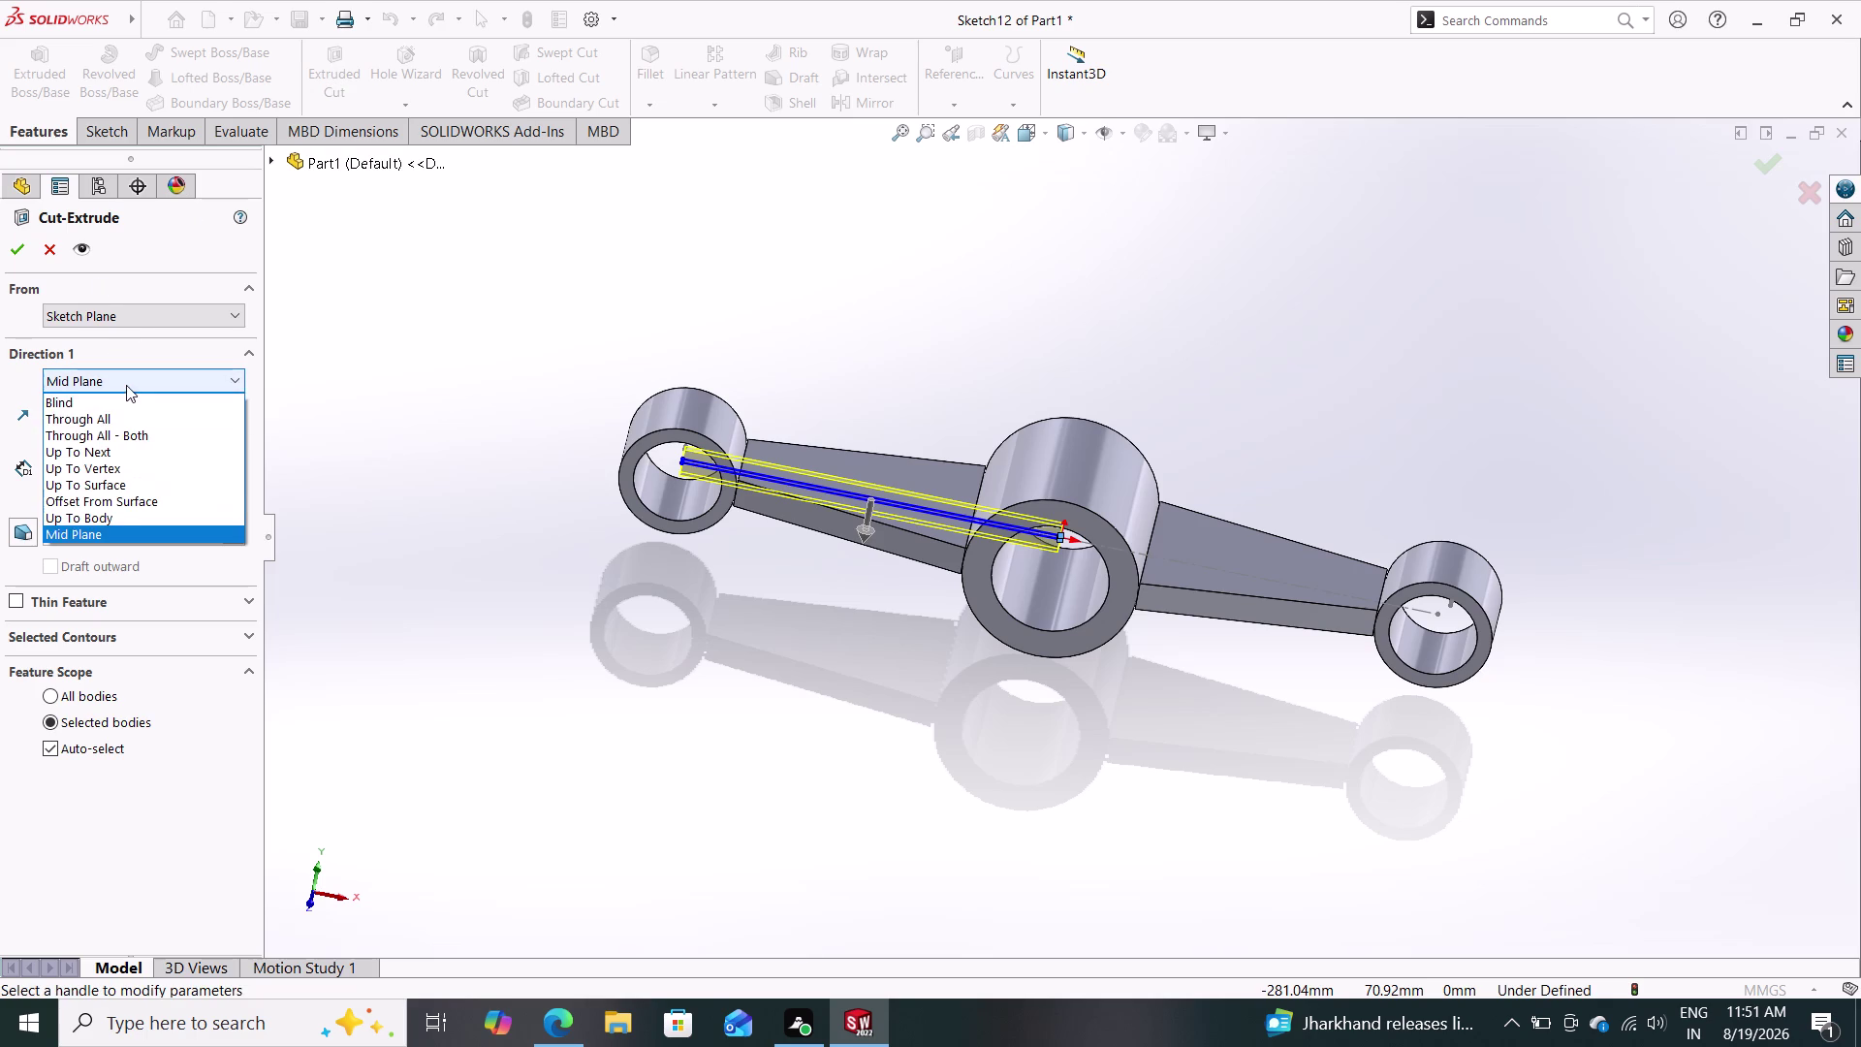
click(107, 413)
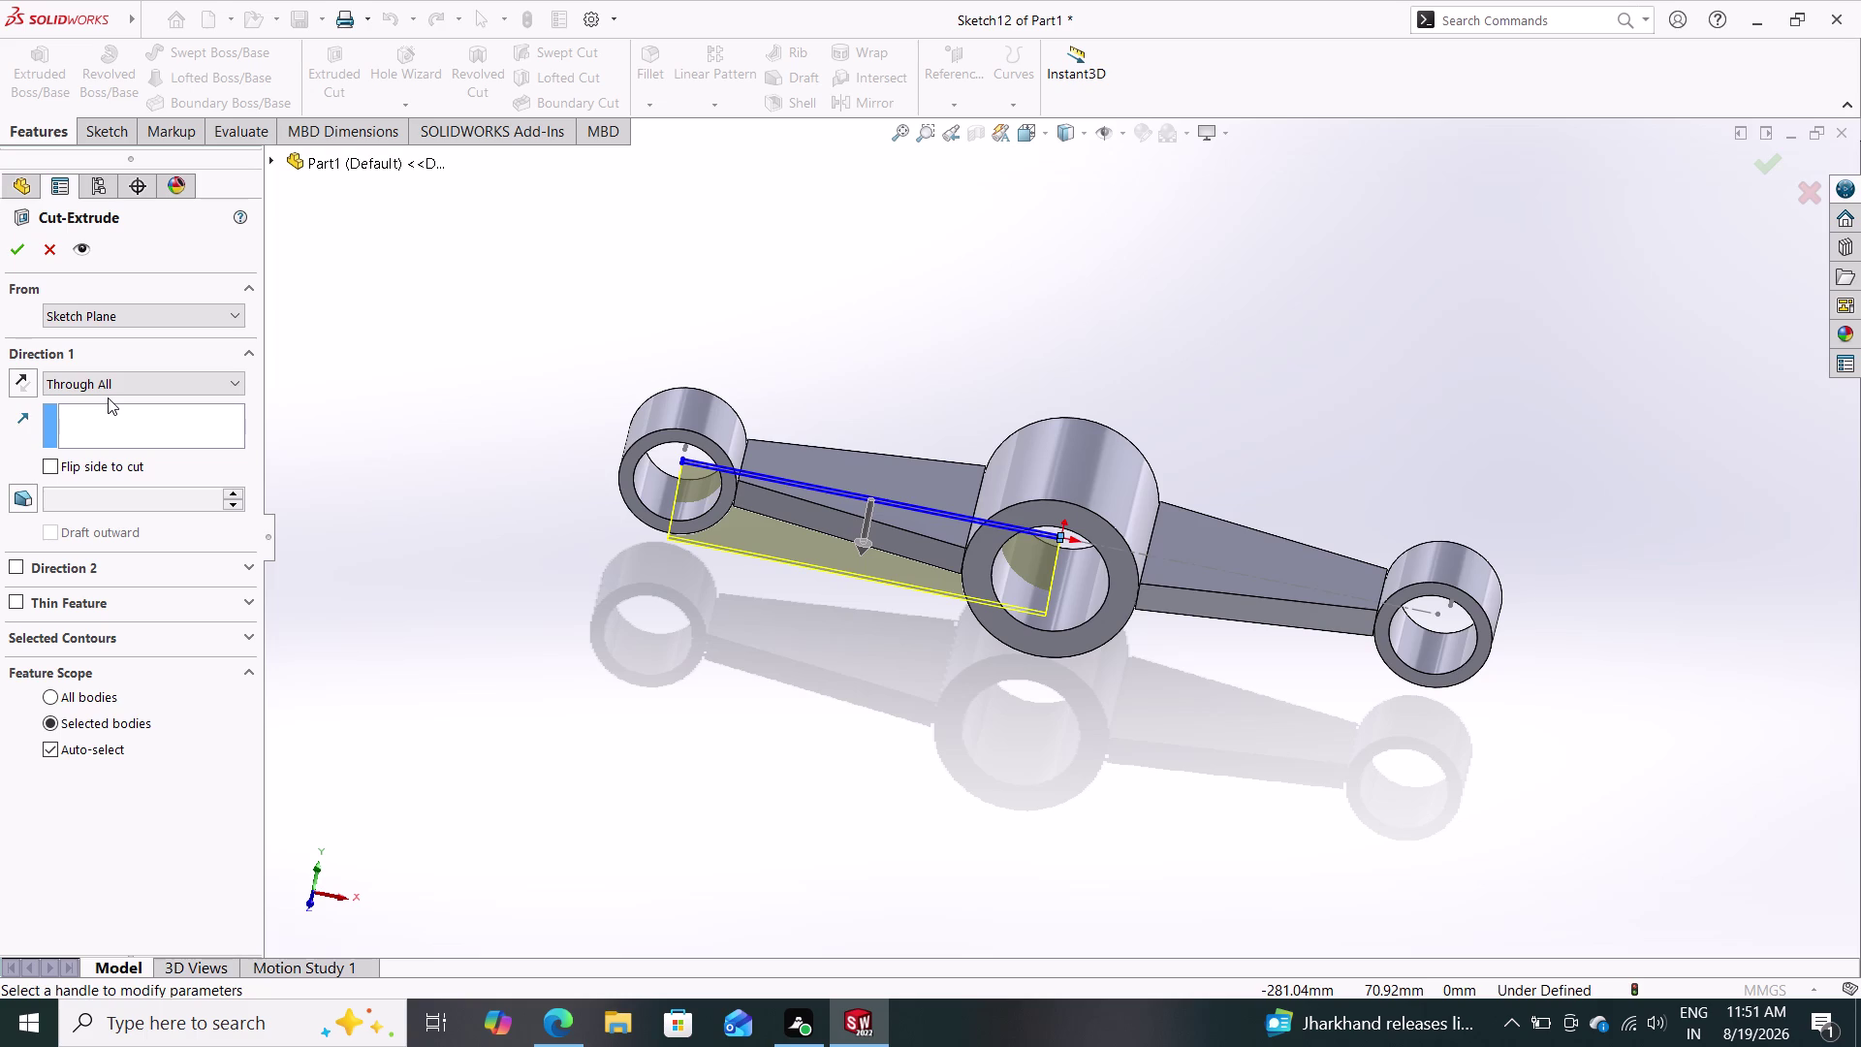
click(13, 245)
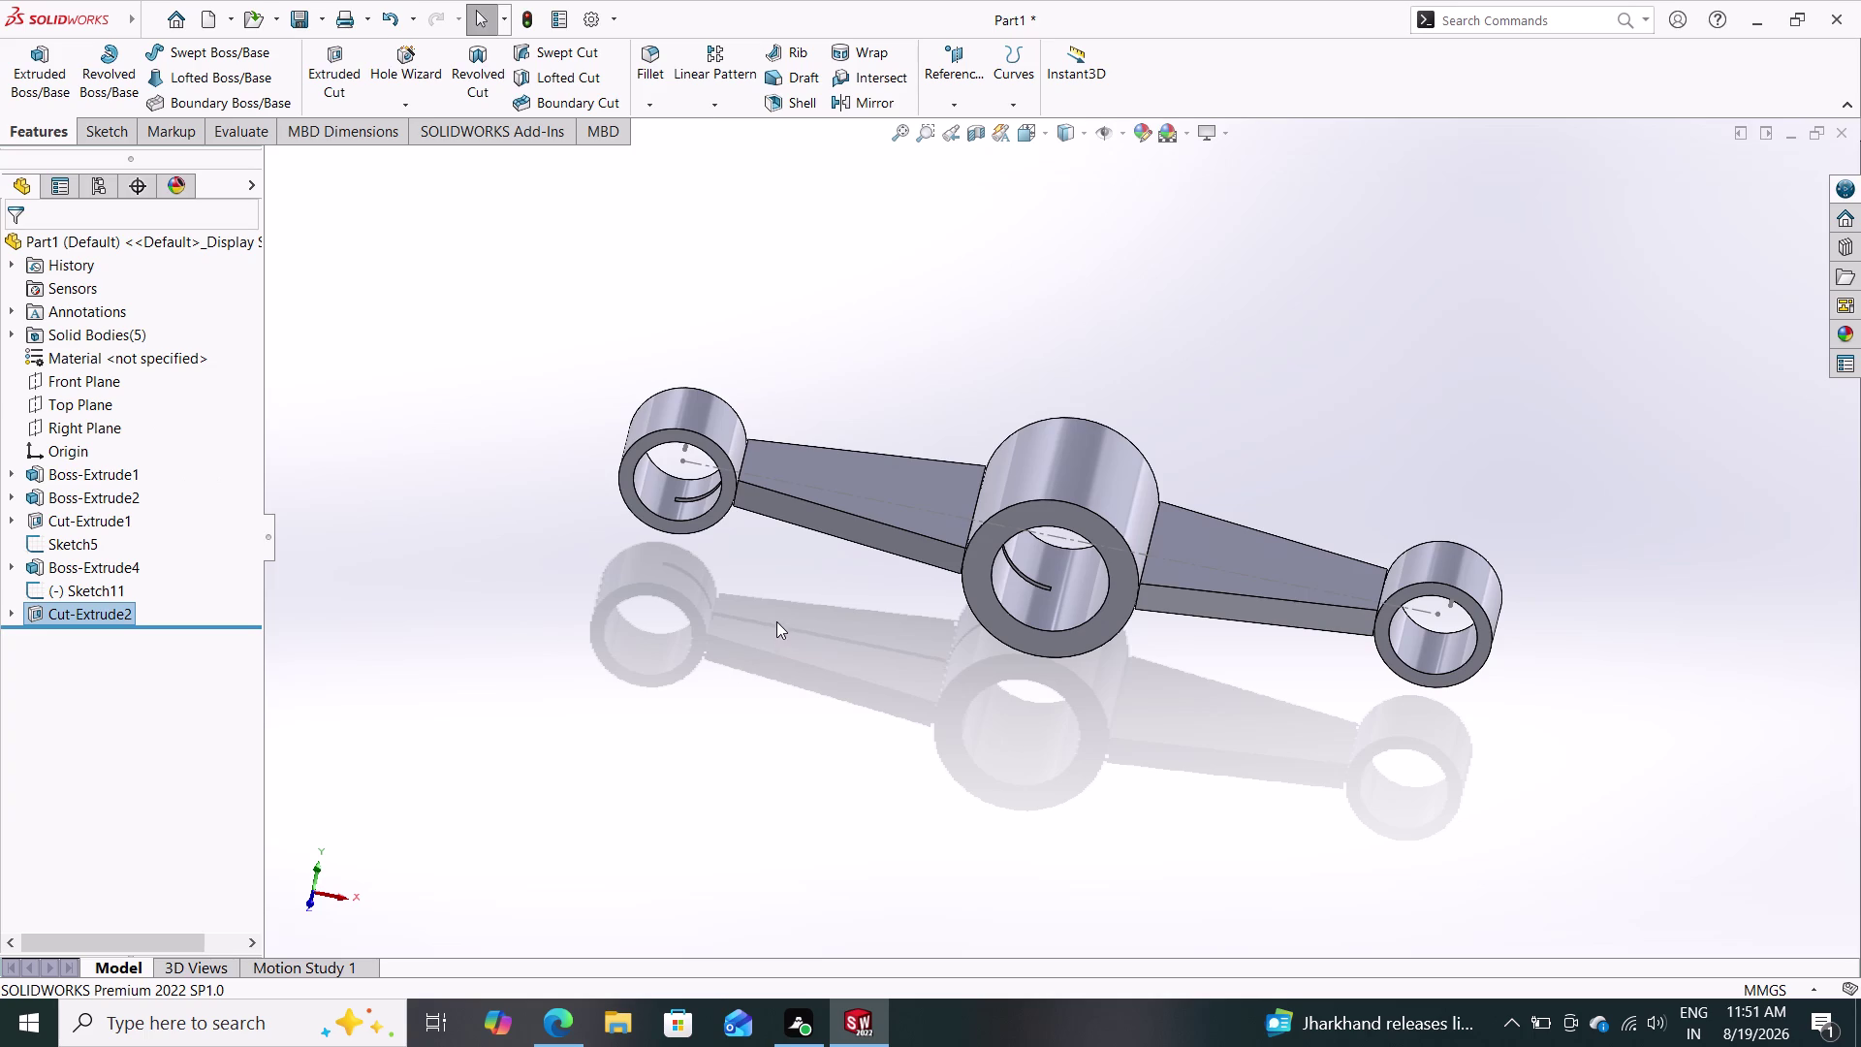
middle_drag(776, 620, 996, 106)
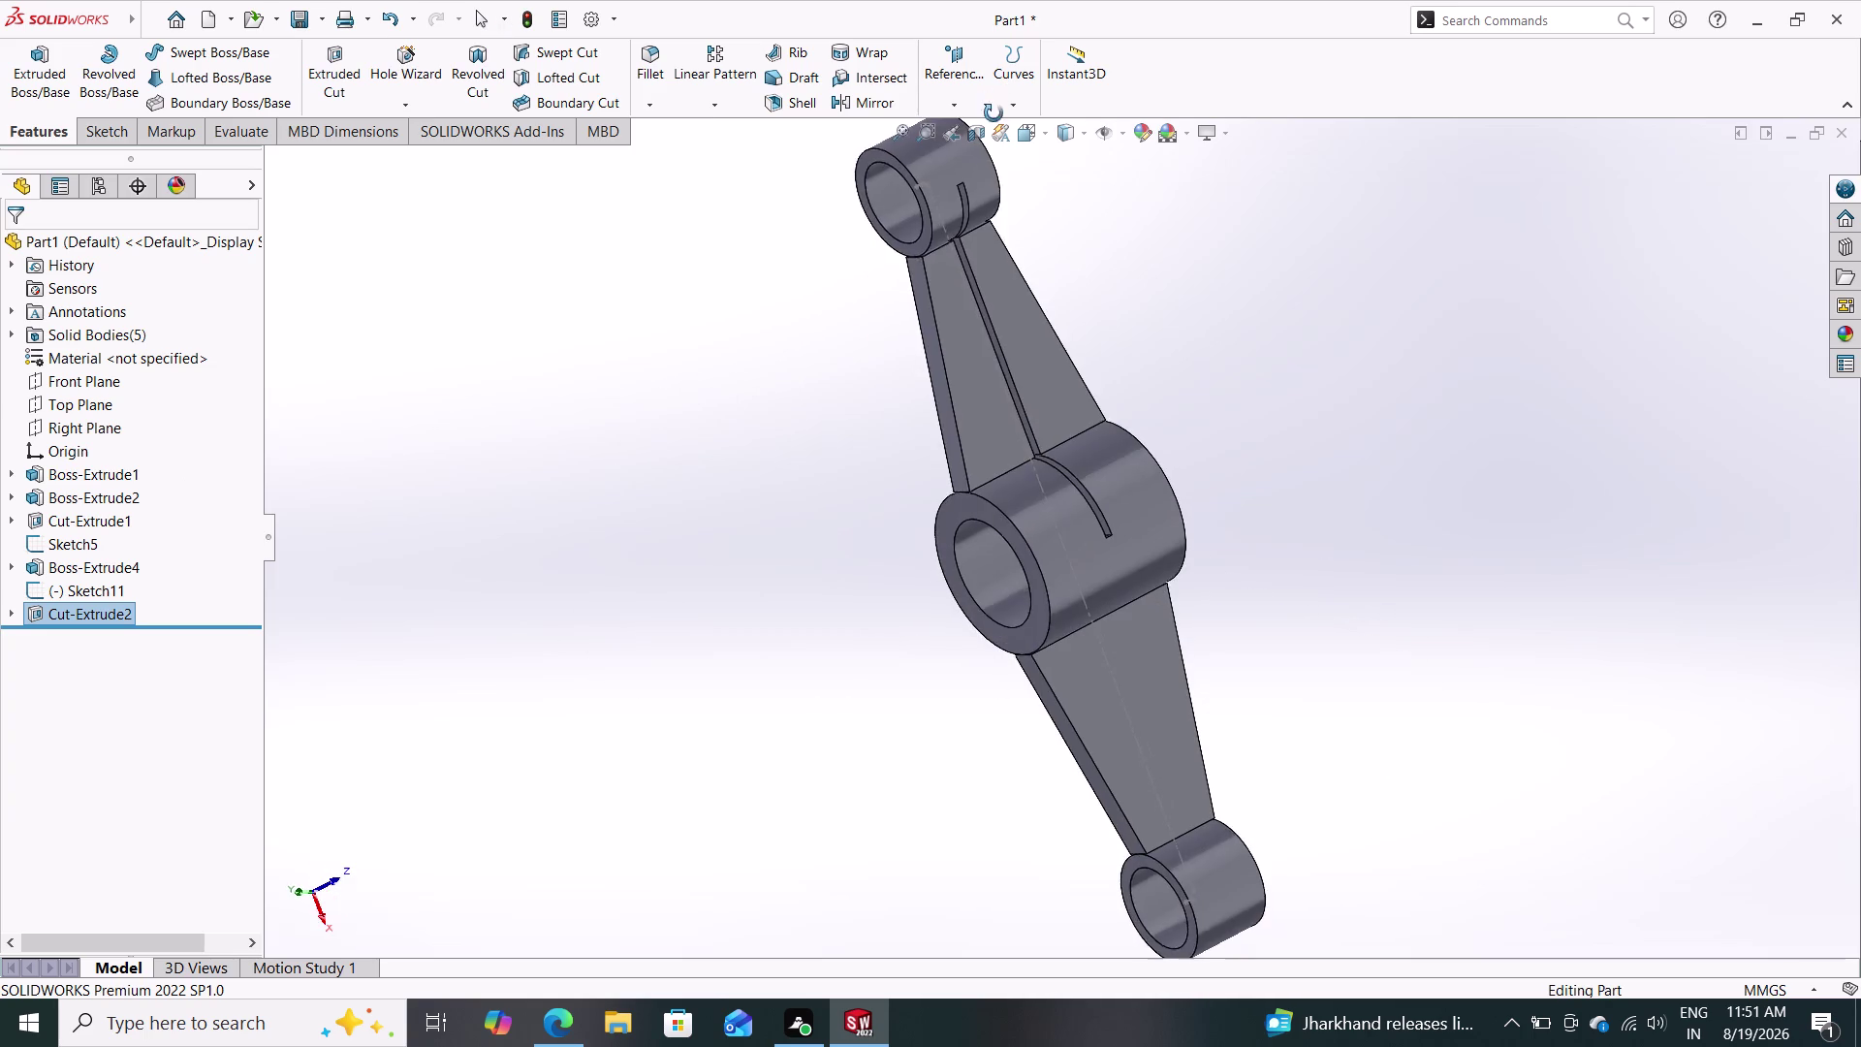
middle_drag(996, 106, 841, 636)
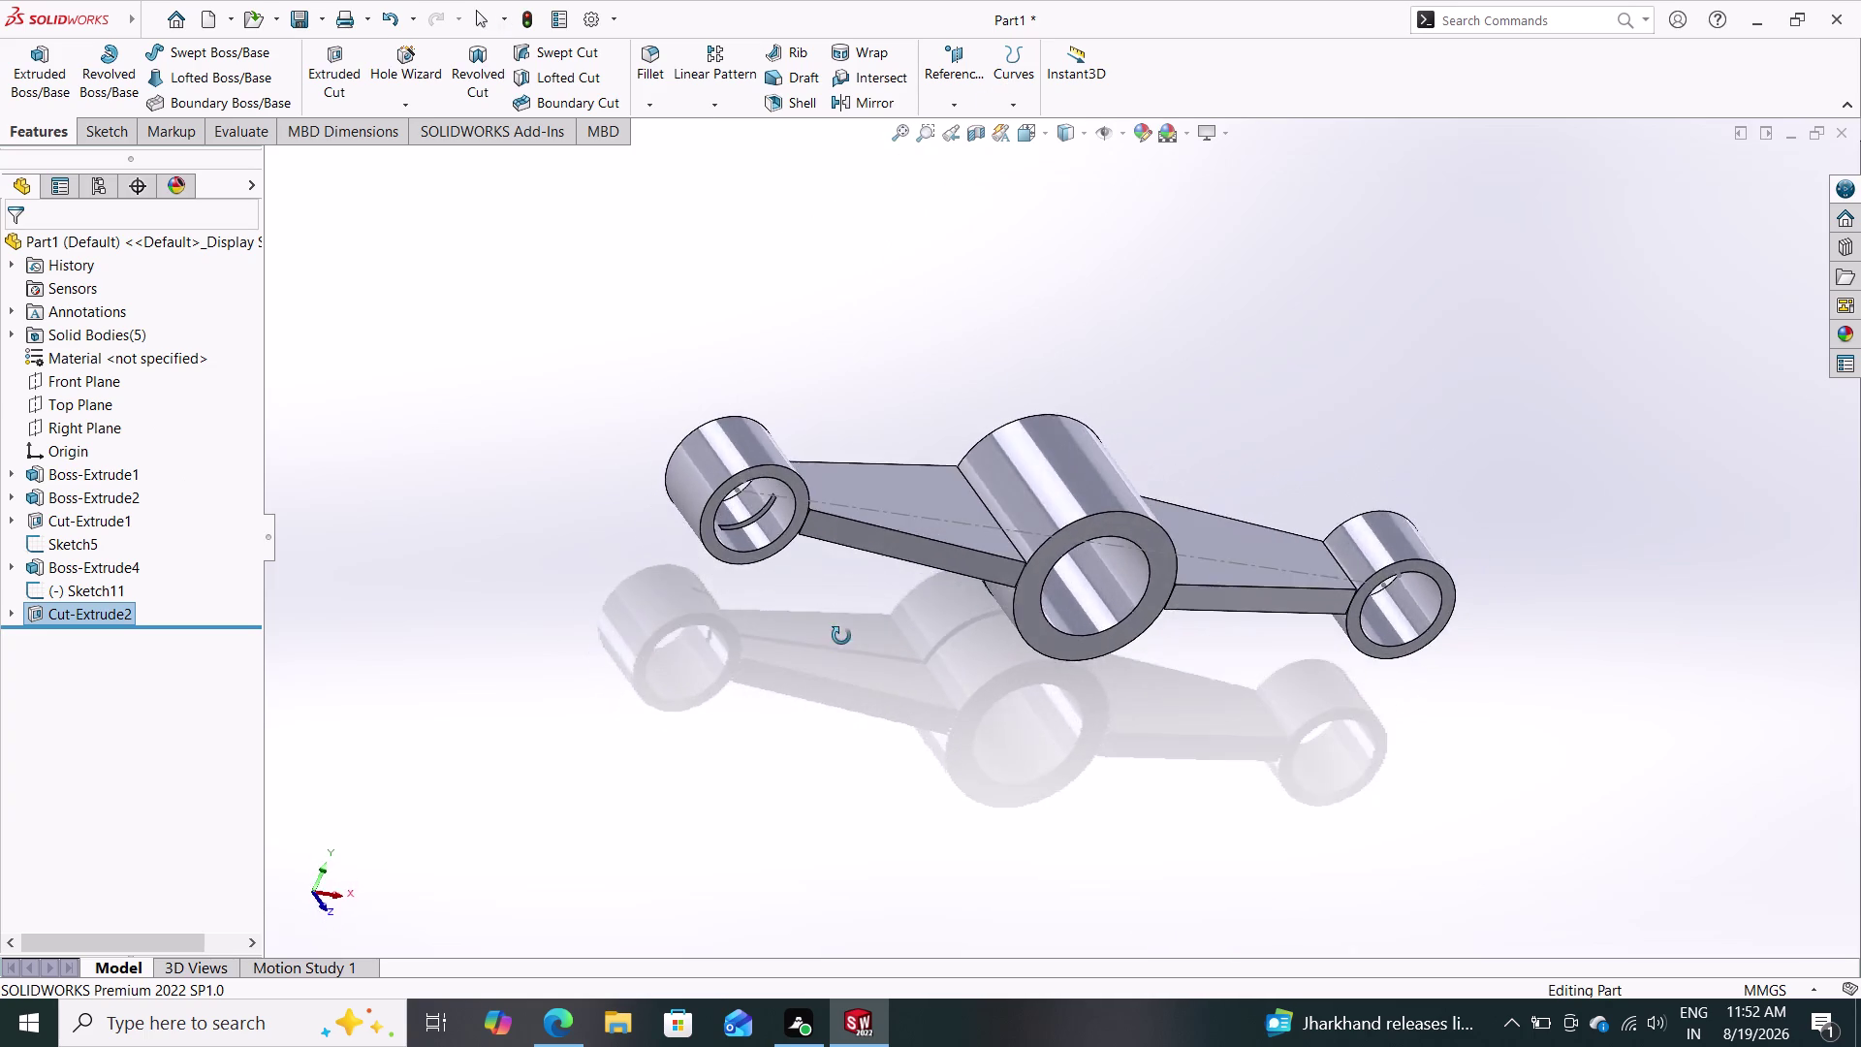
middle_drag(841, 636, 987, 296)
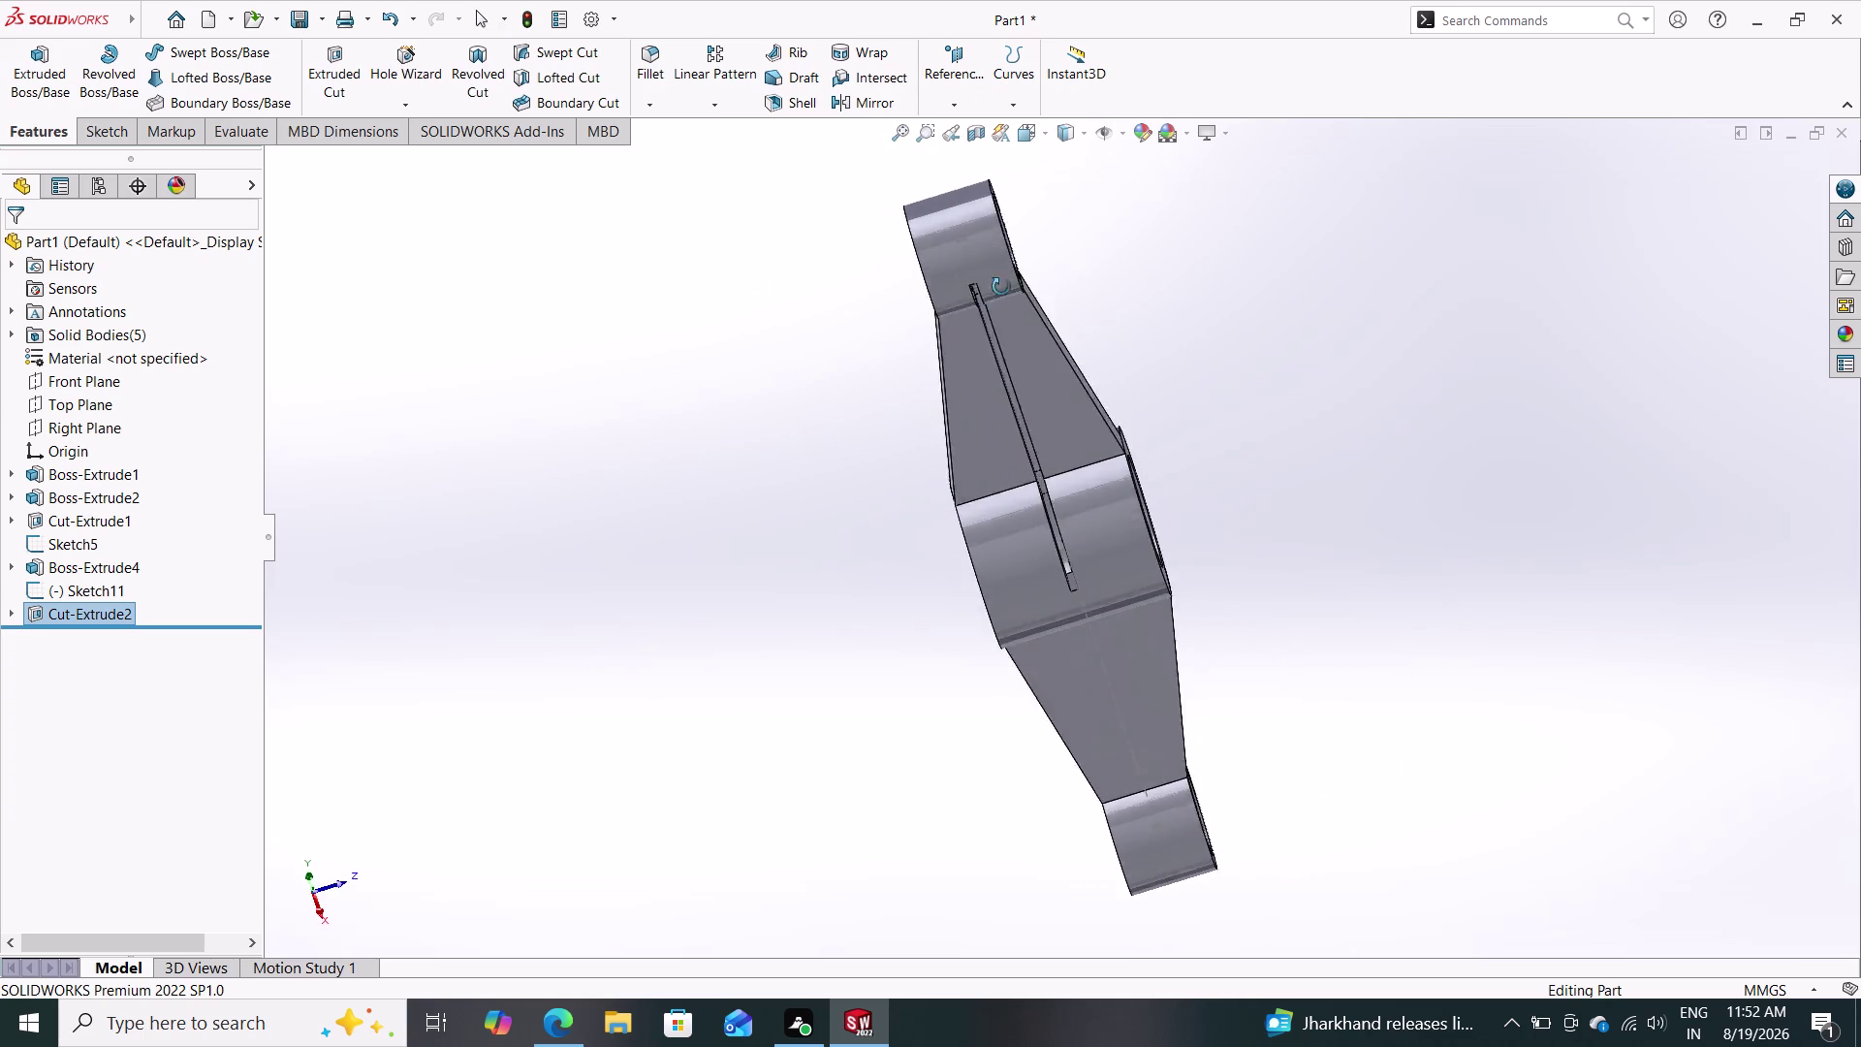
middle_drag(987, 297, 800, 583)
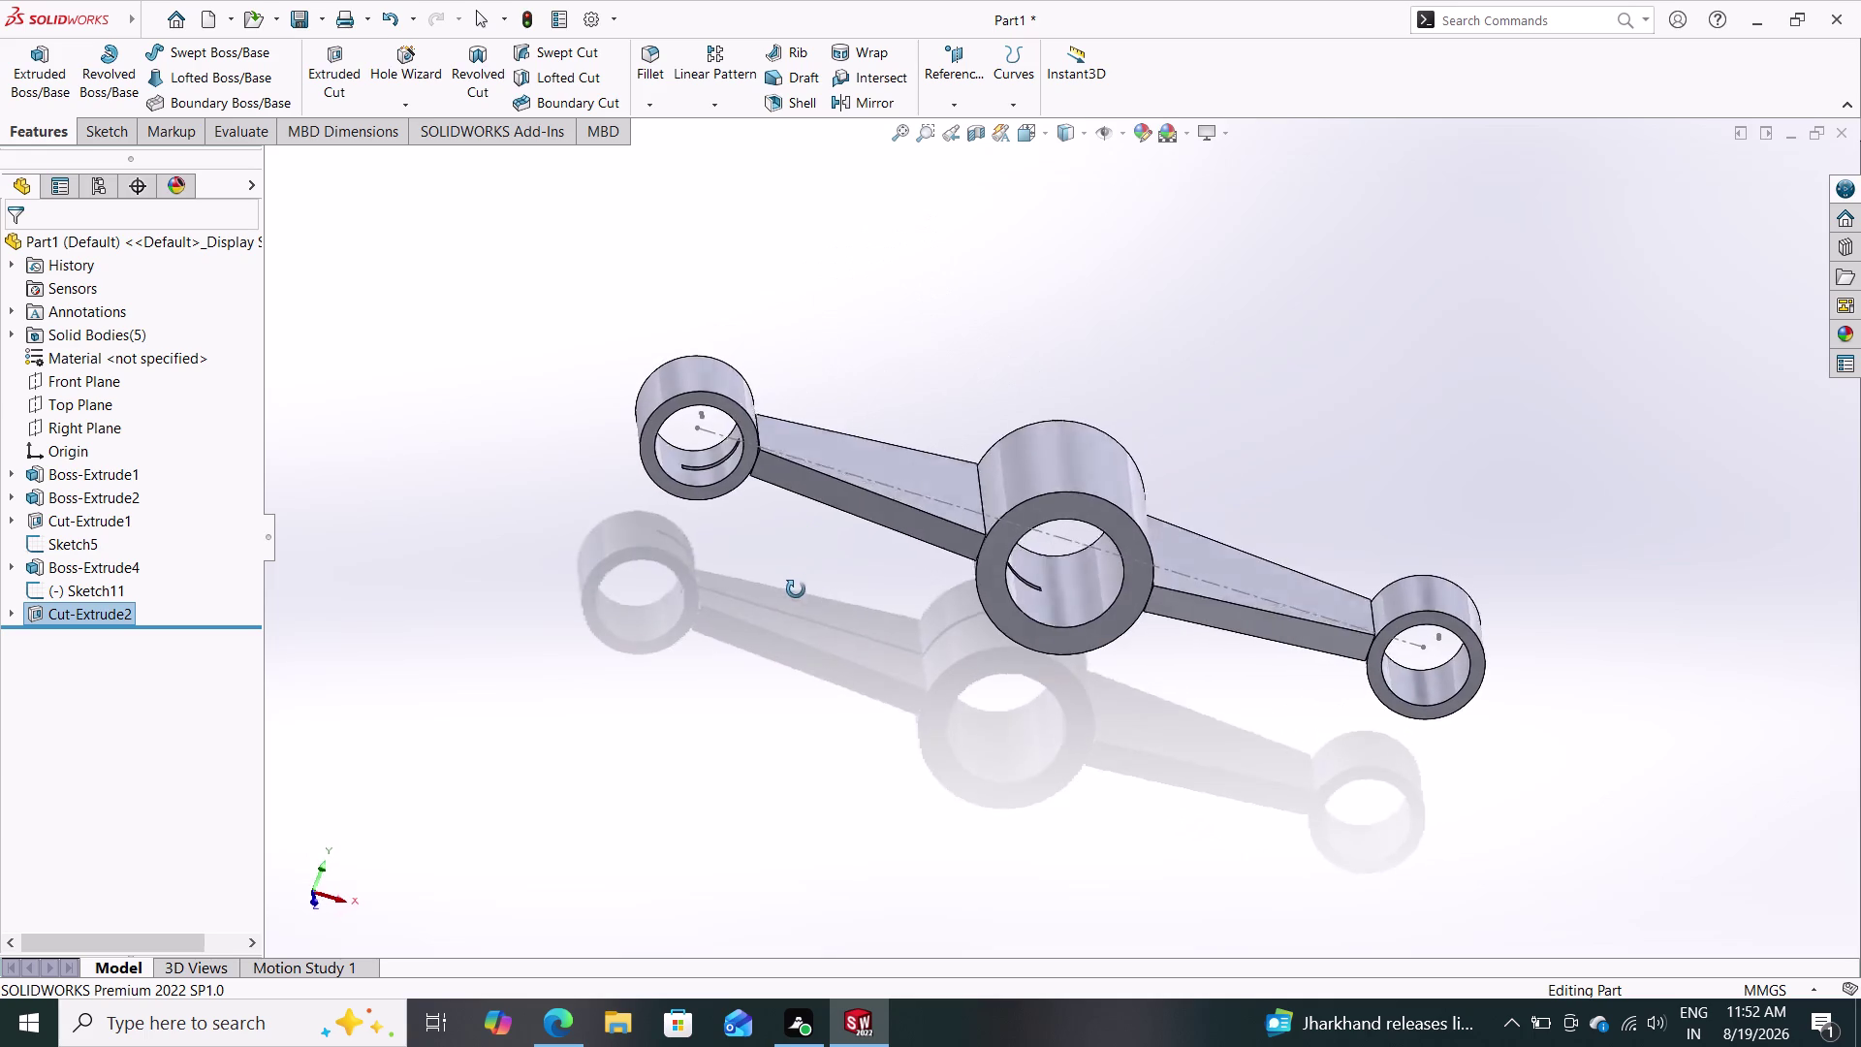
middle_drag(800, 584, 795, 597)
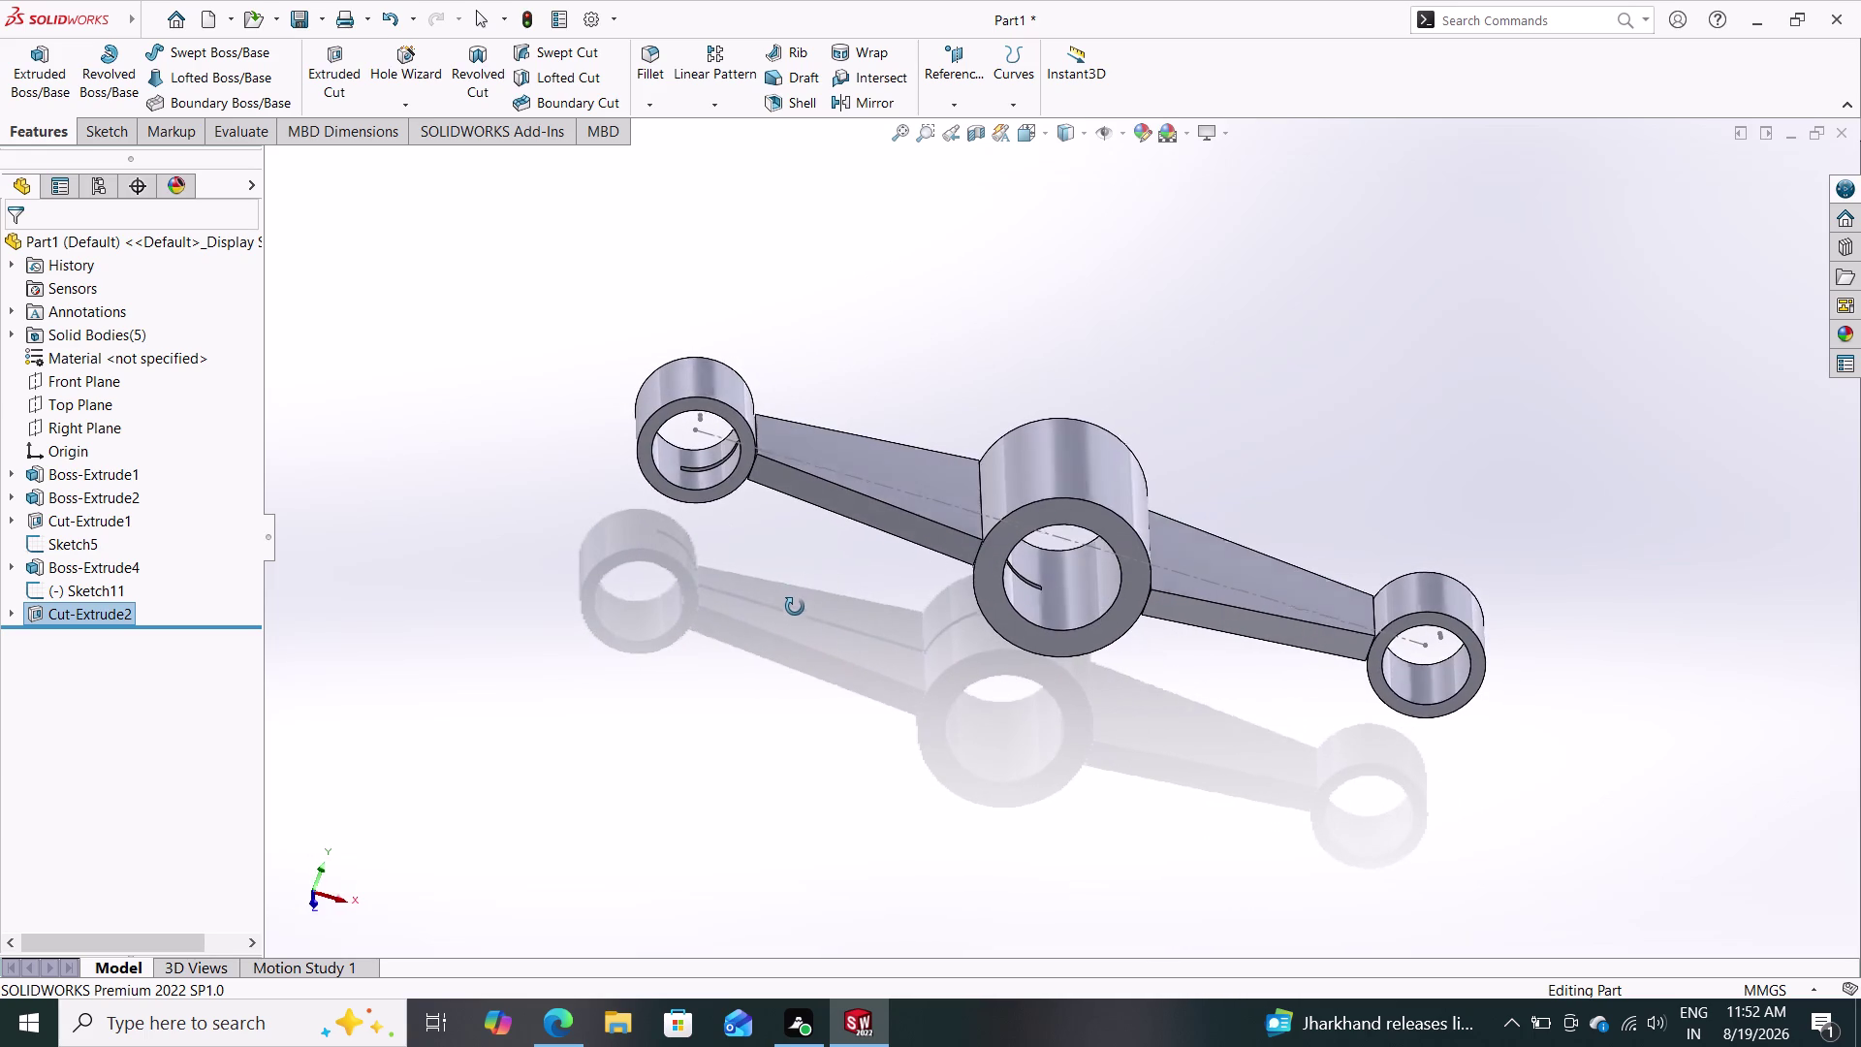
Edit Cut-Extrude2 to Through All - Both and keep all resulting bodies.
middle_drag(795, 597, 794, 614)
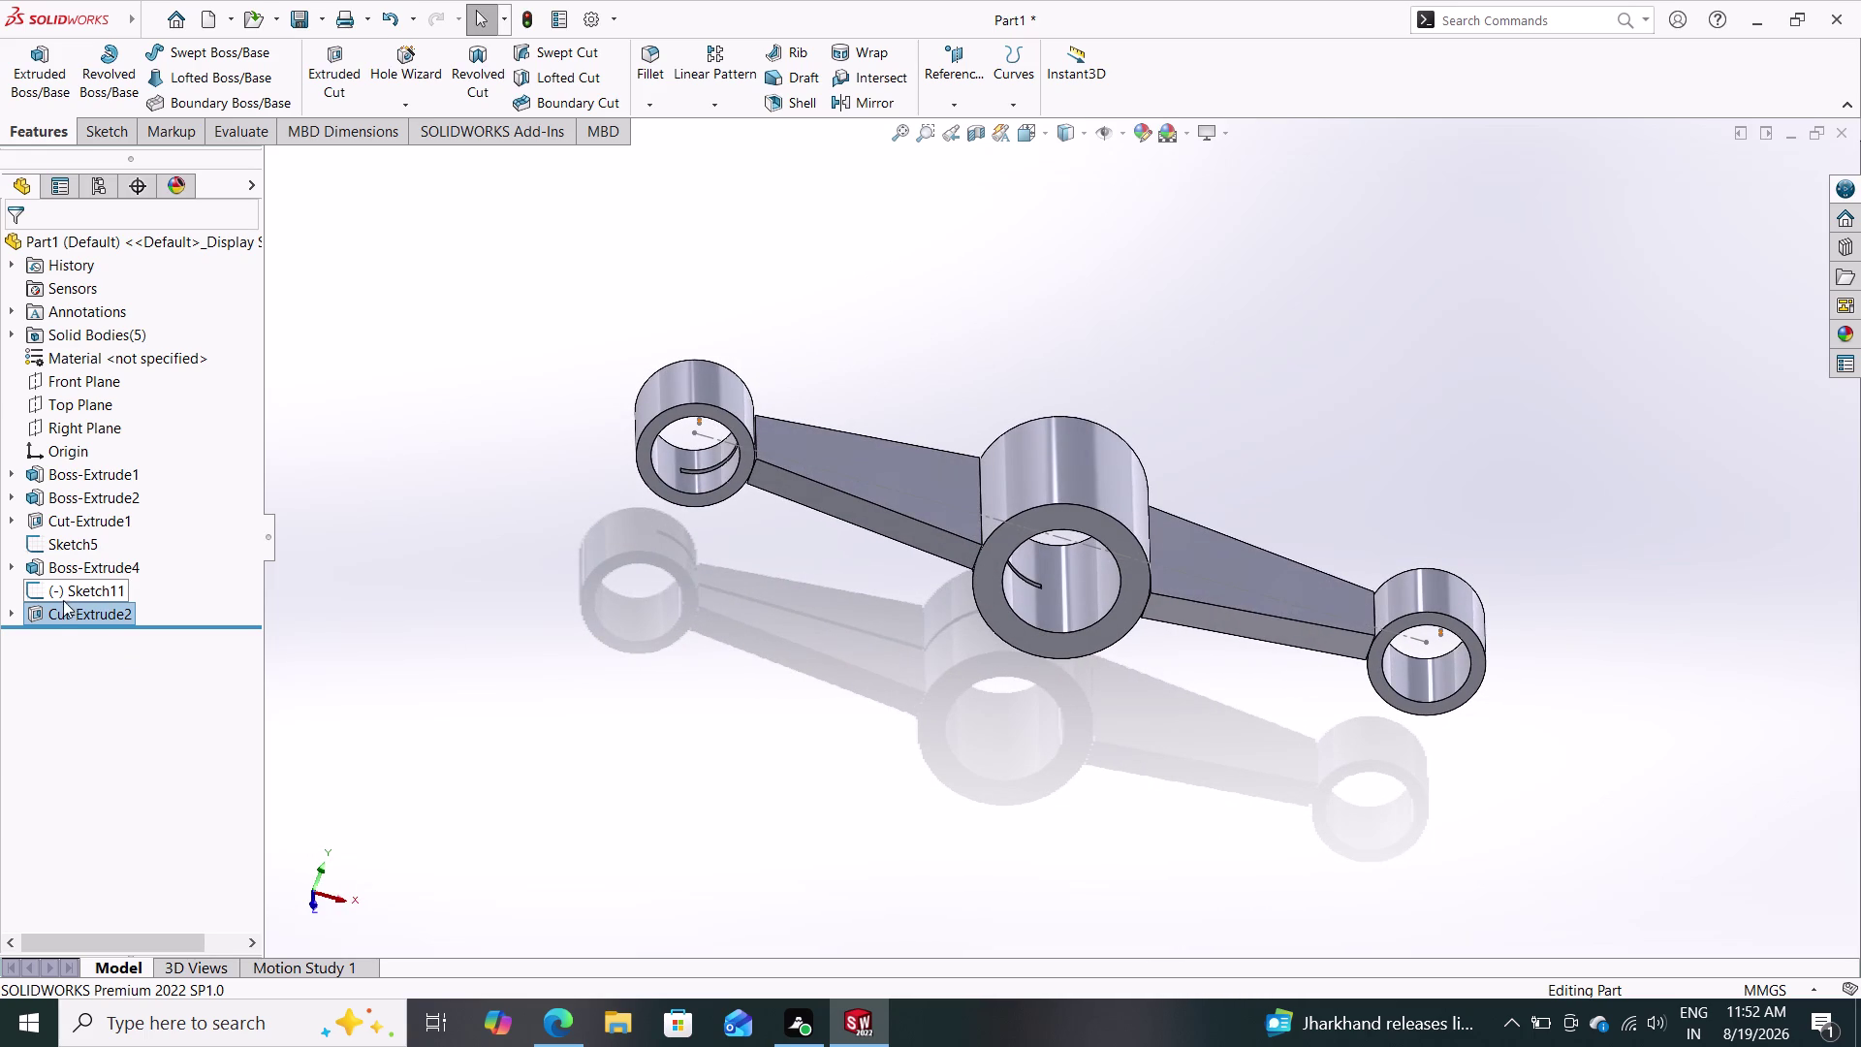
click(57, 615)
click(71, 564)
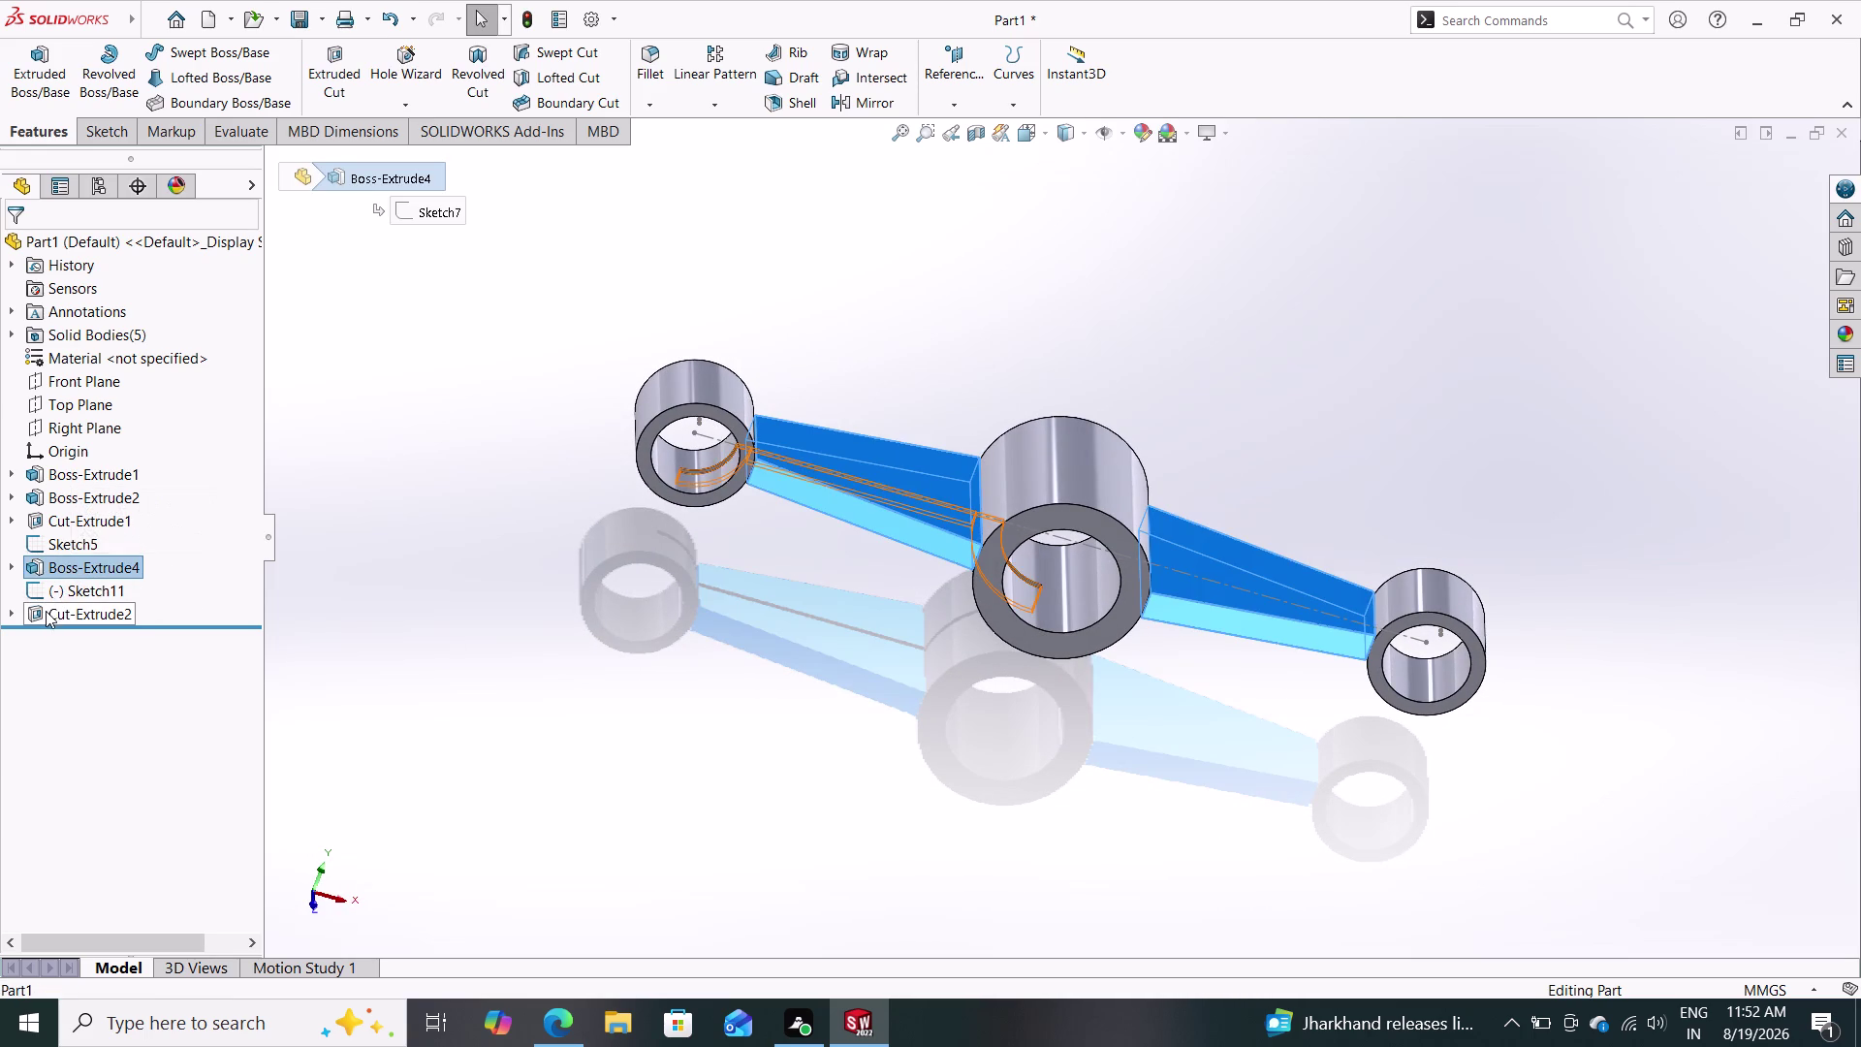
click(44, 615)
click(61, 561)
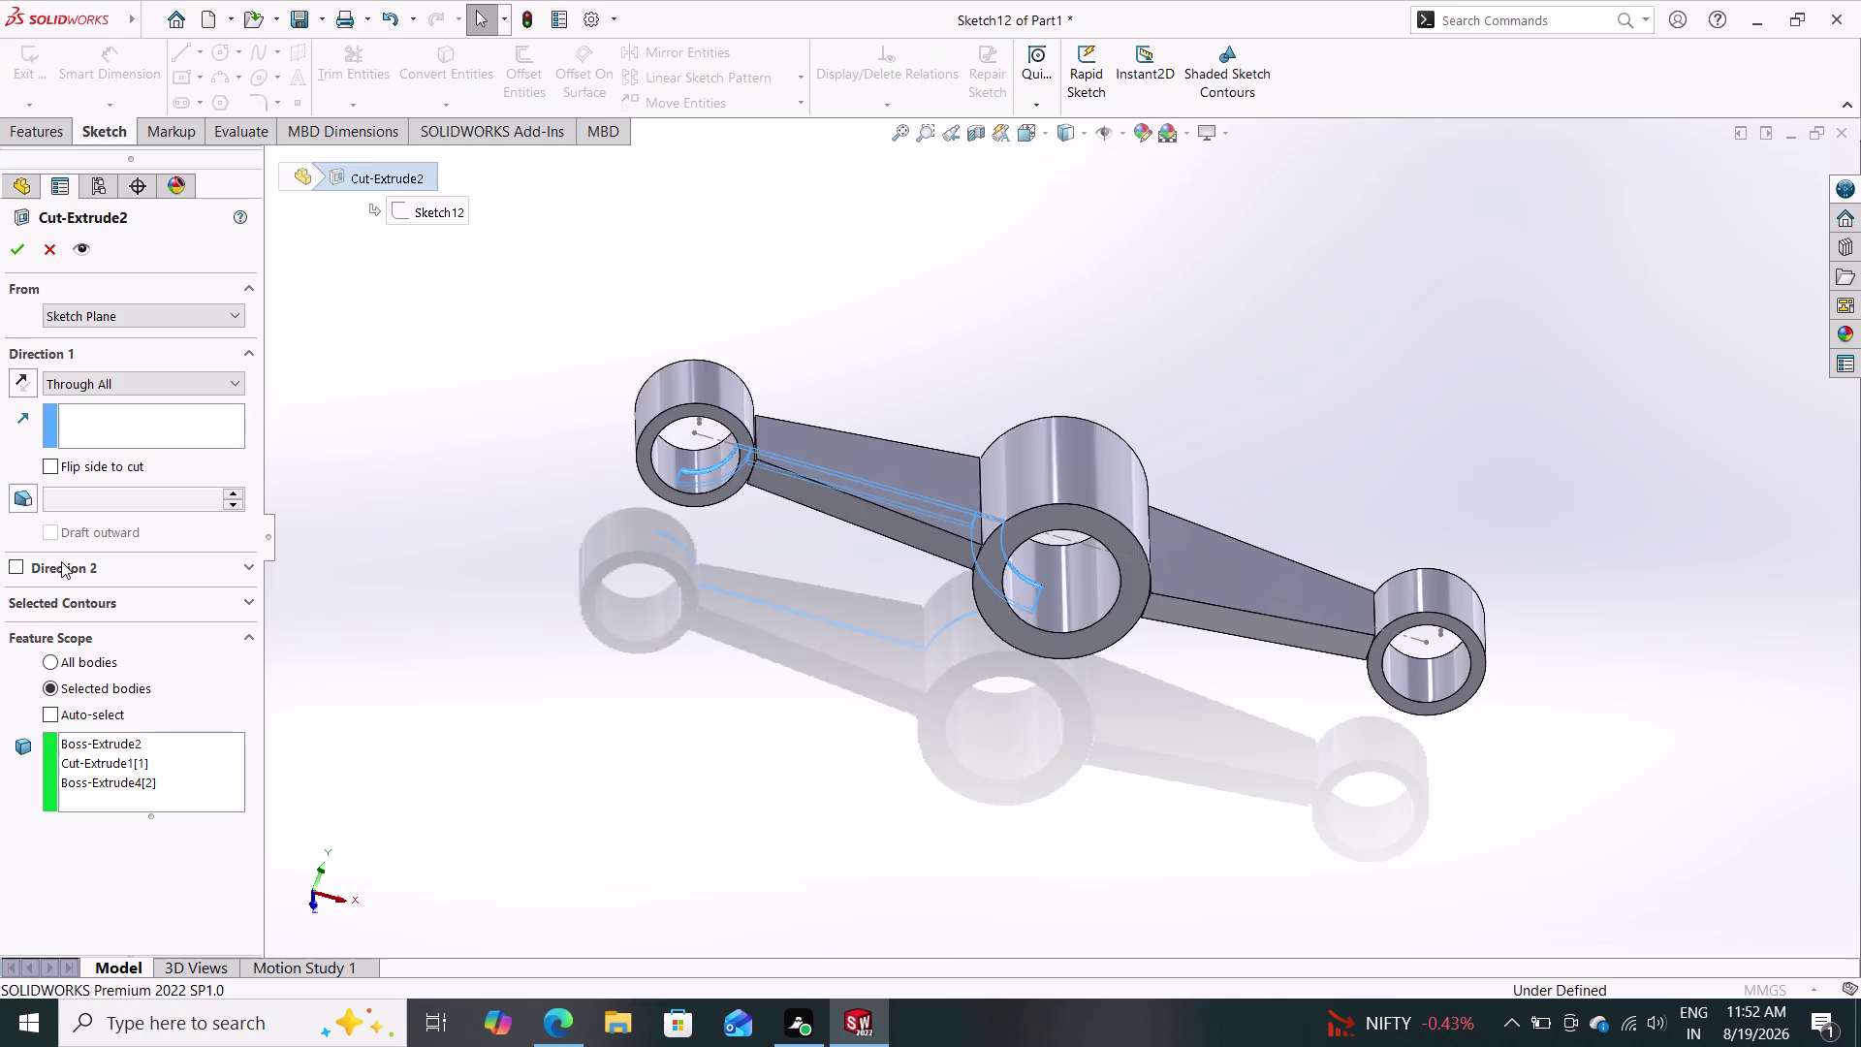
click(80, 381)
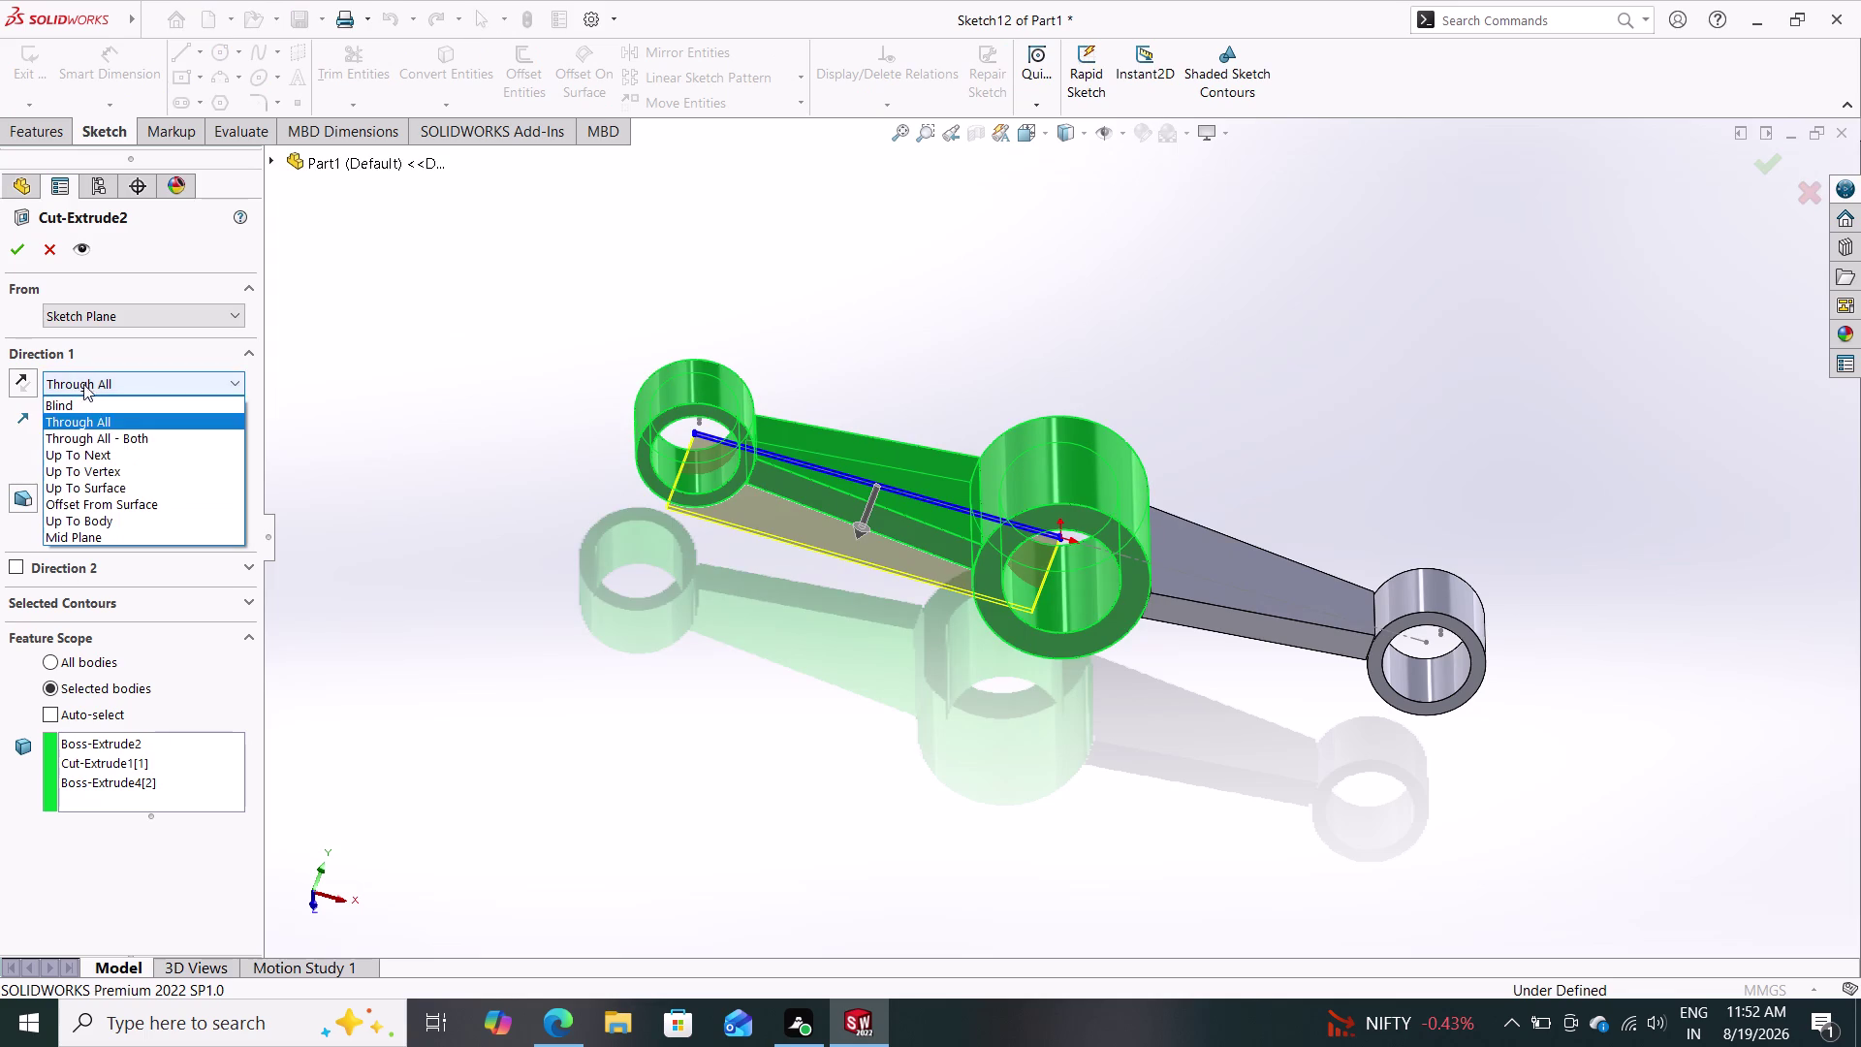
click(90, 443)
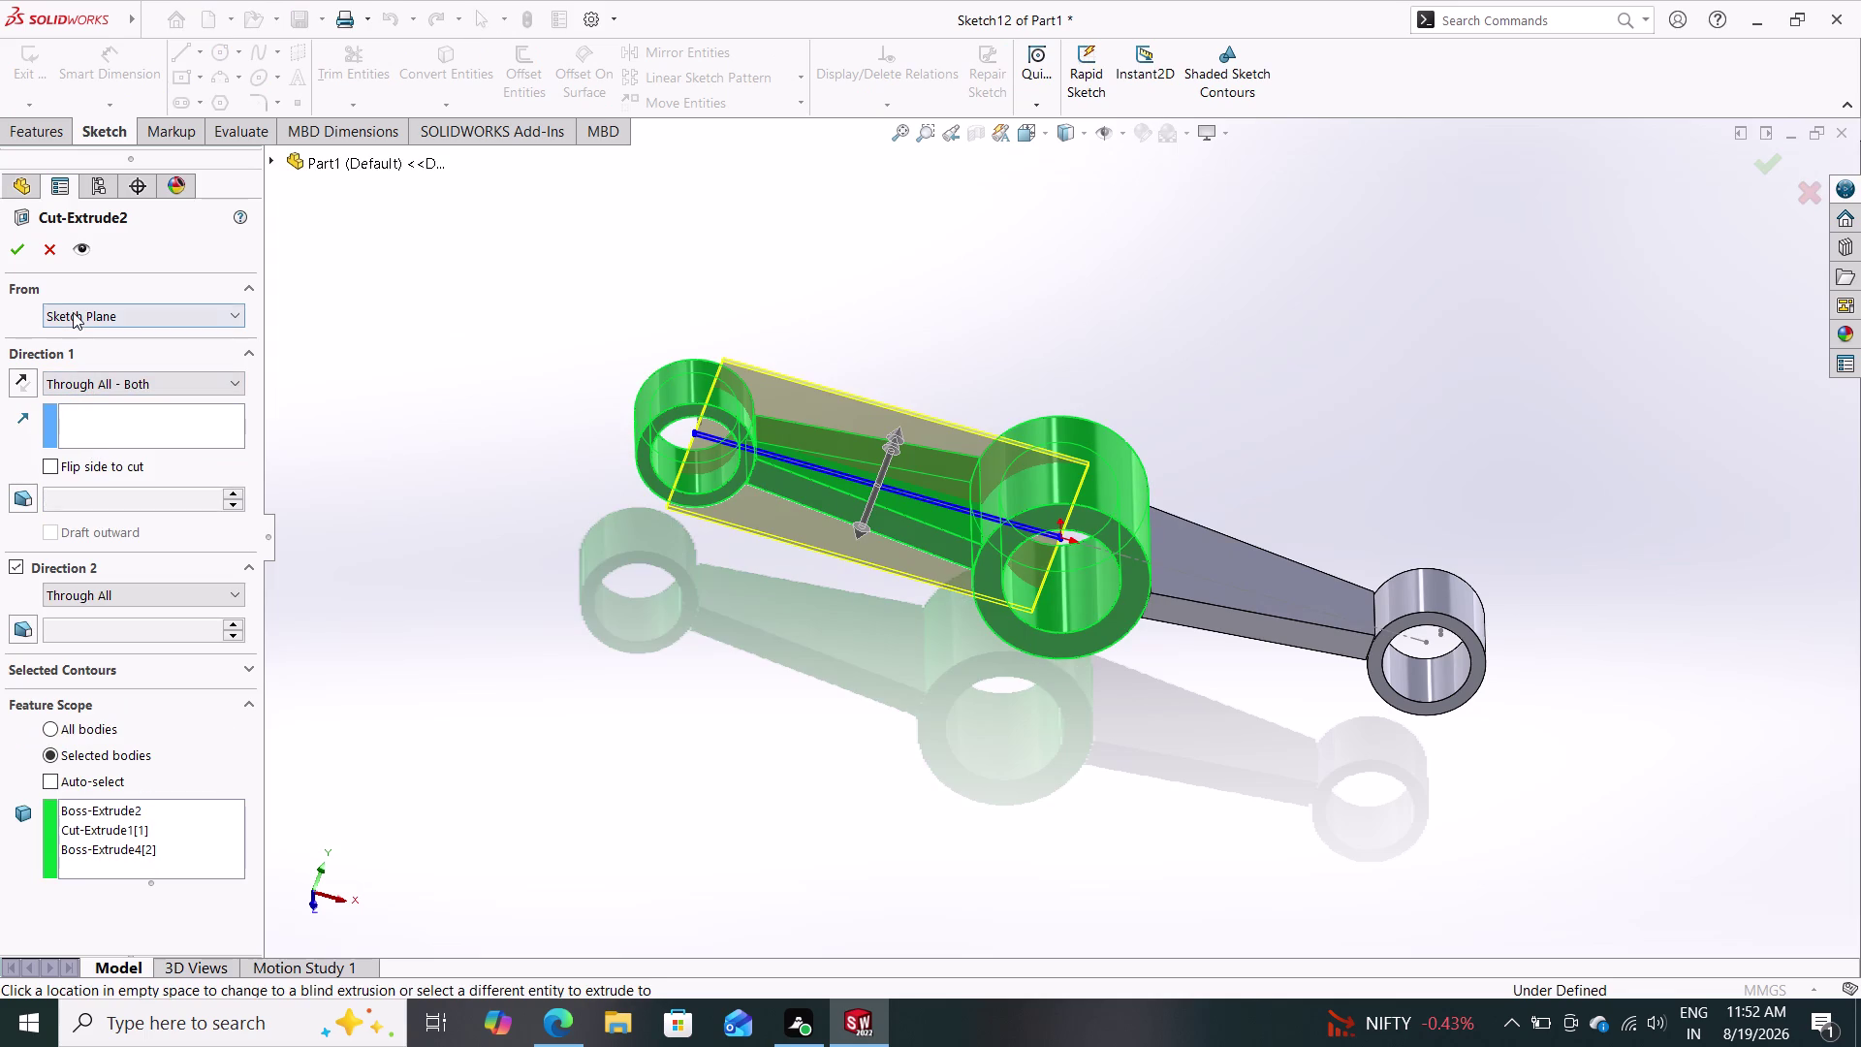
click(17, 253)
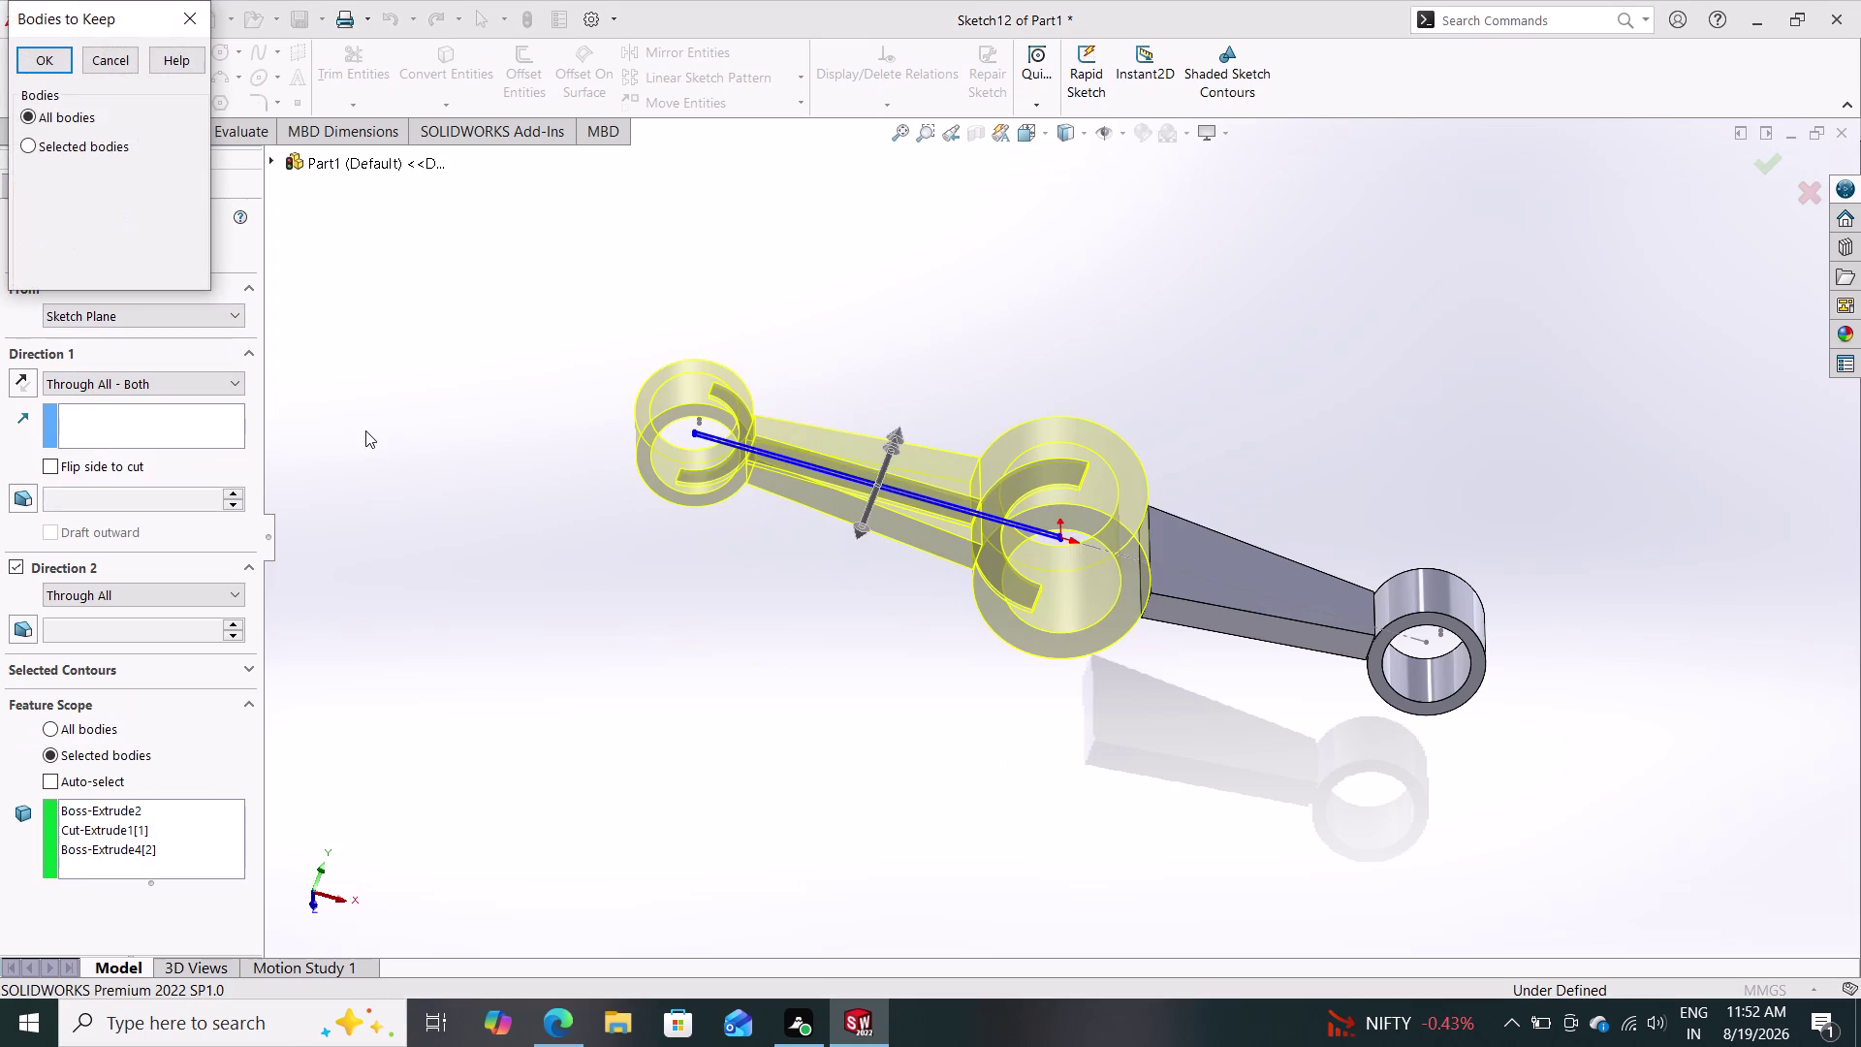
click(51, 56)
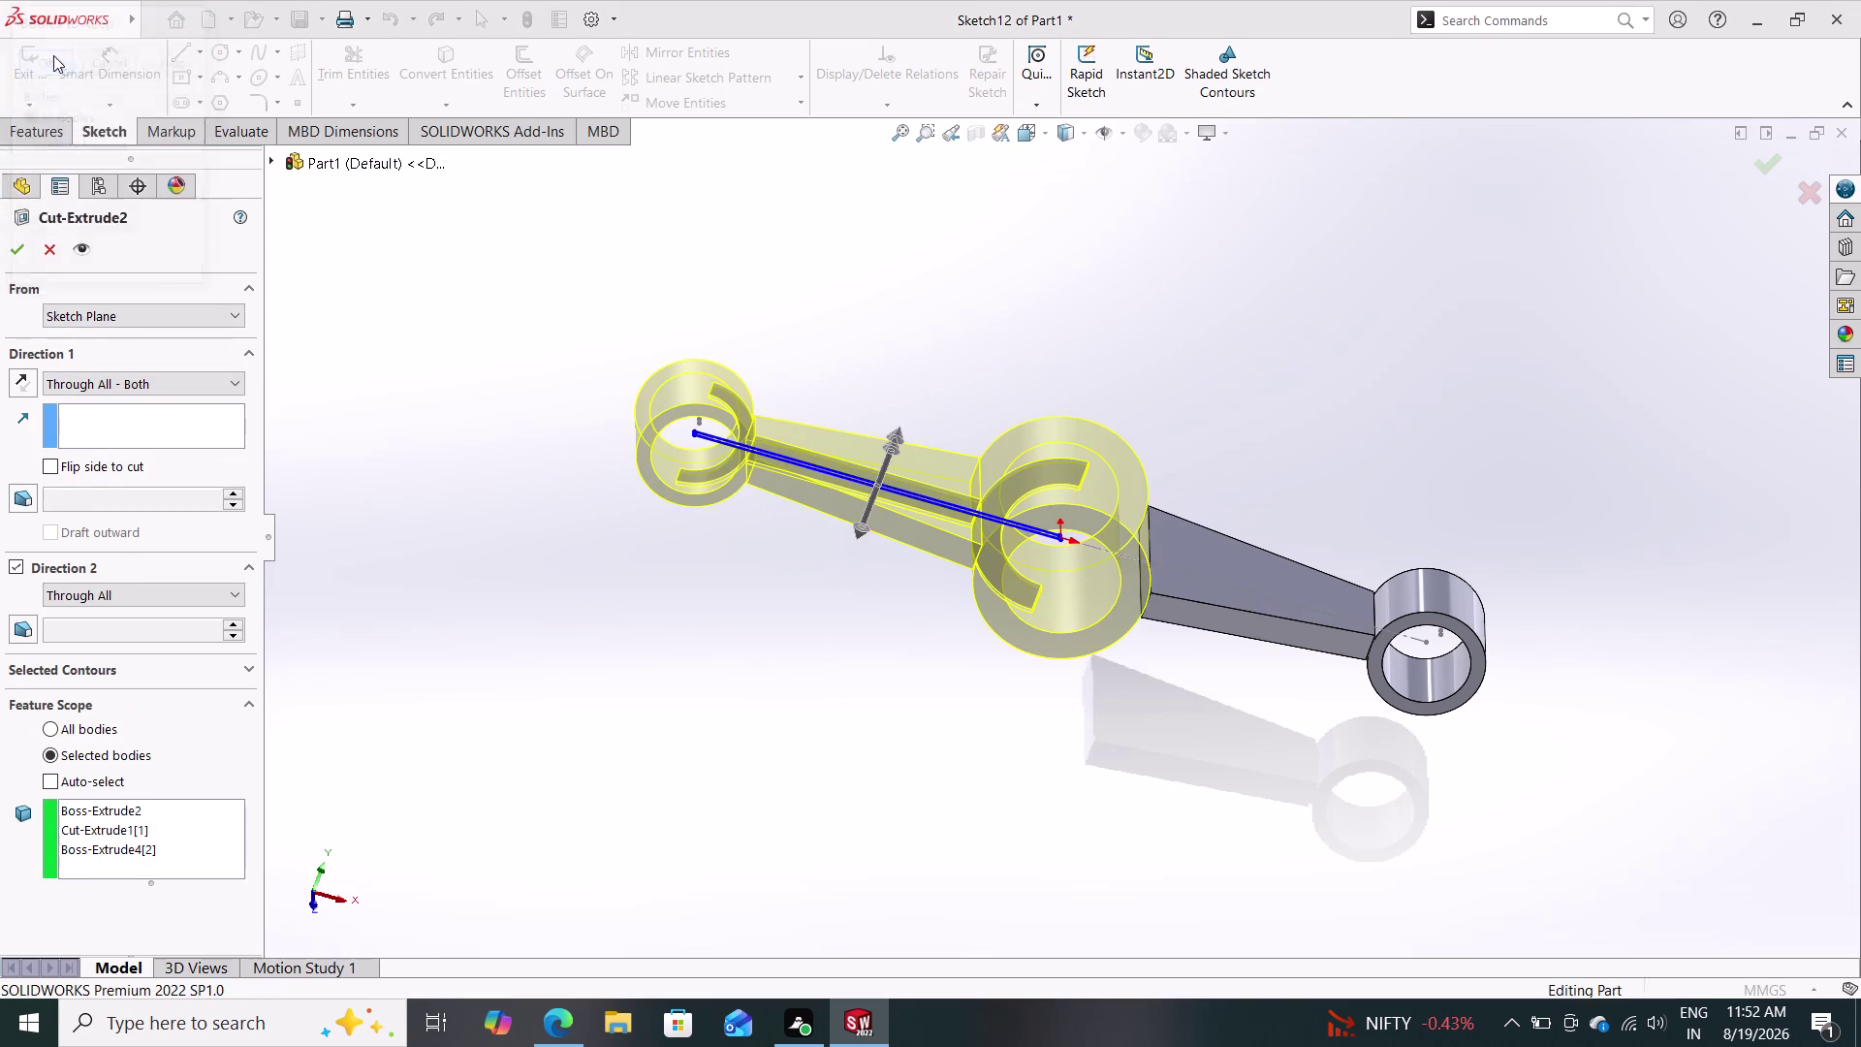
middle_drag(804, 581, 852, 479)
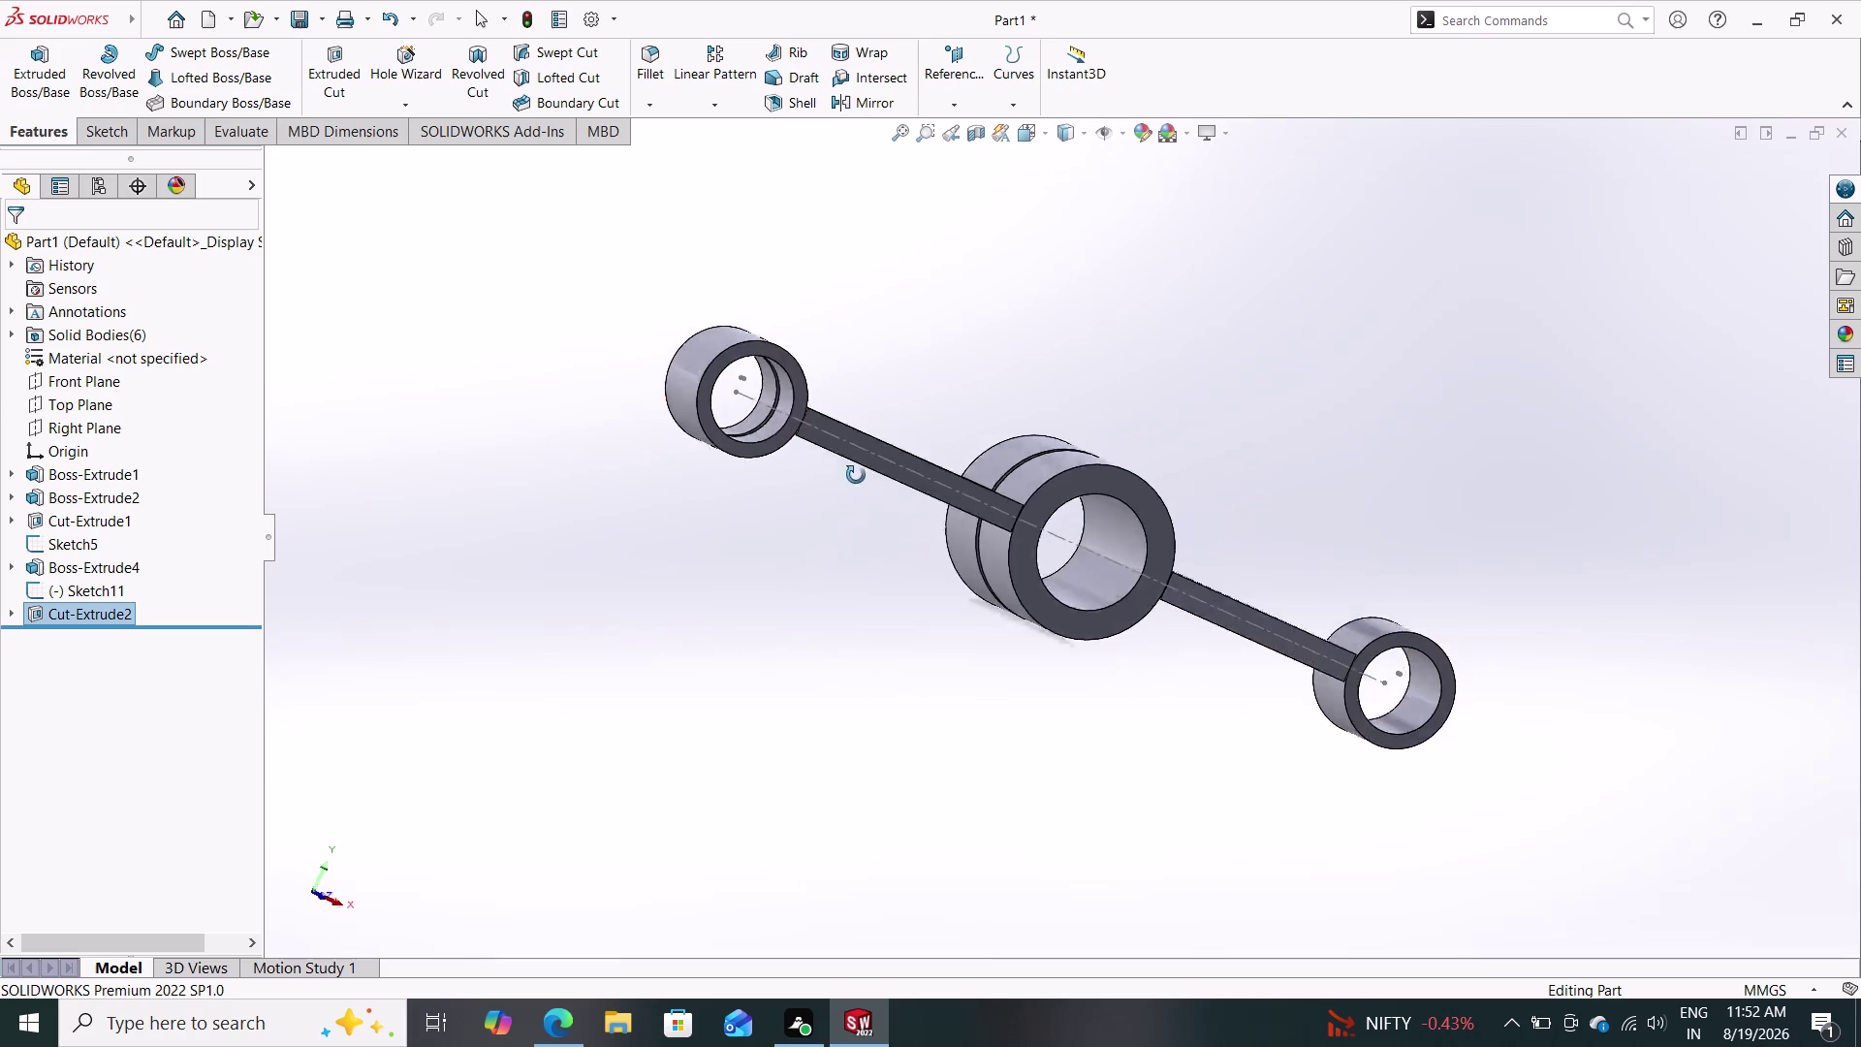
middle_drag(852, 480, 812, 716)
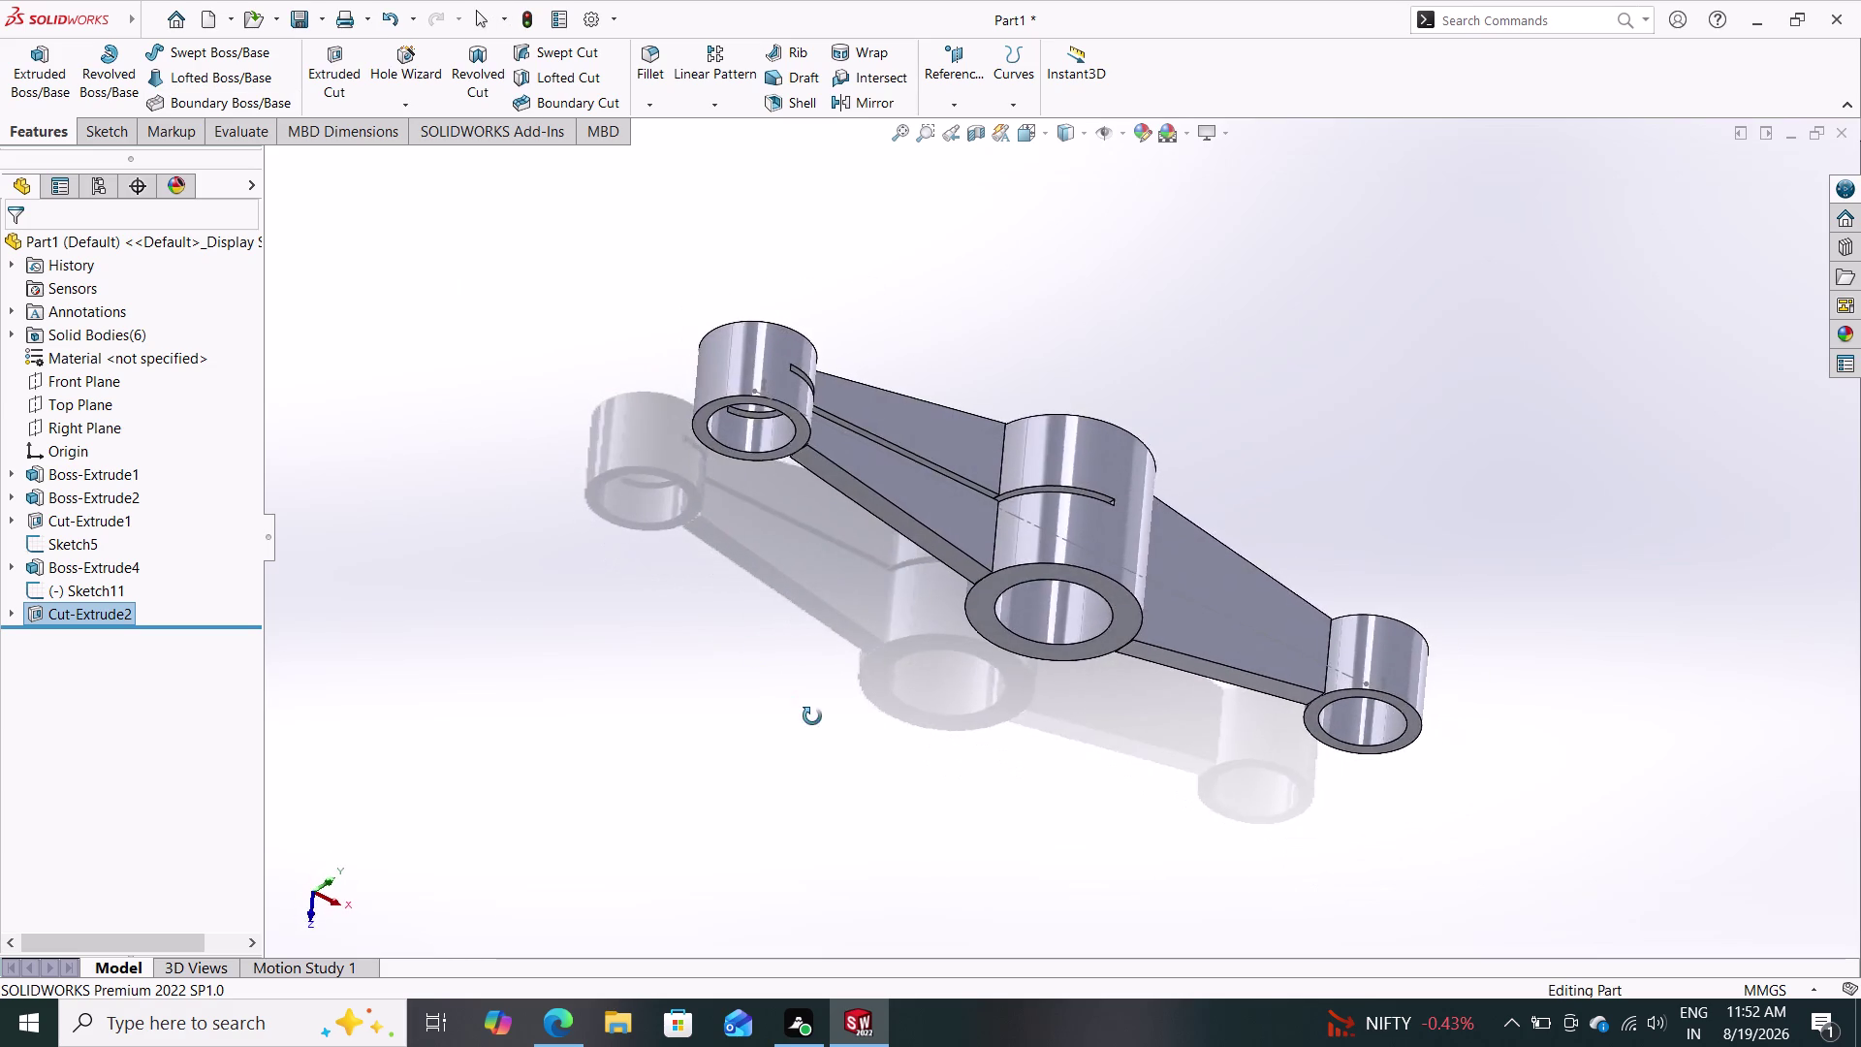
middle_drag(812, 716, 763, 842)
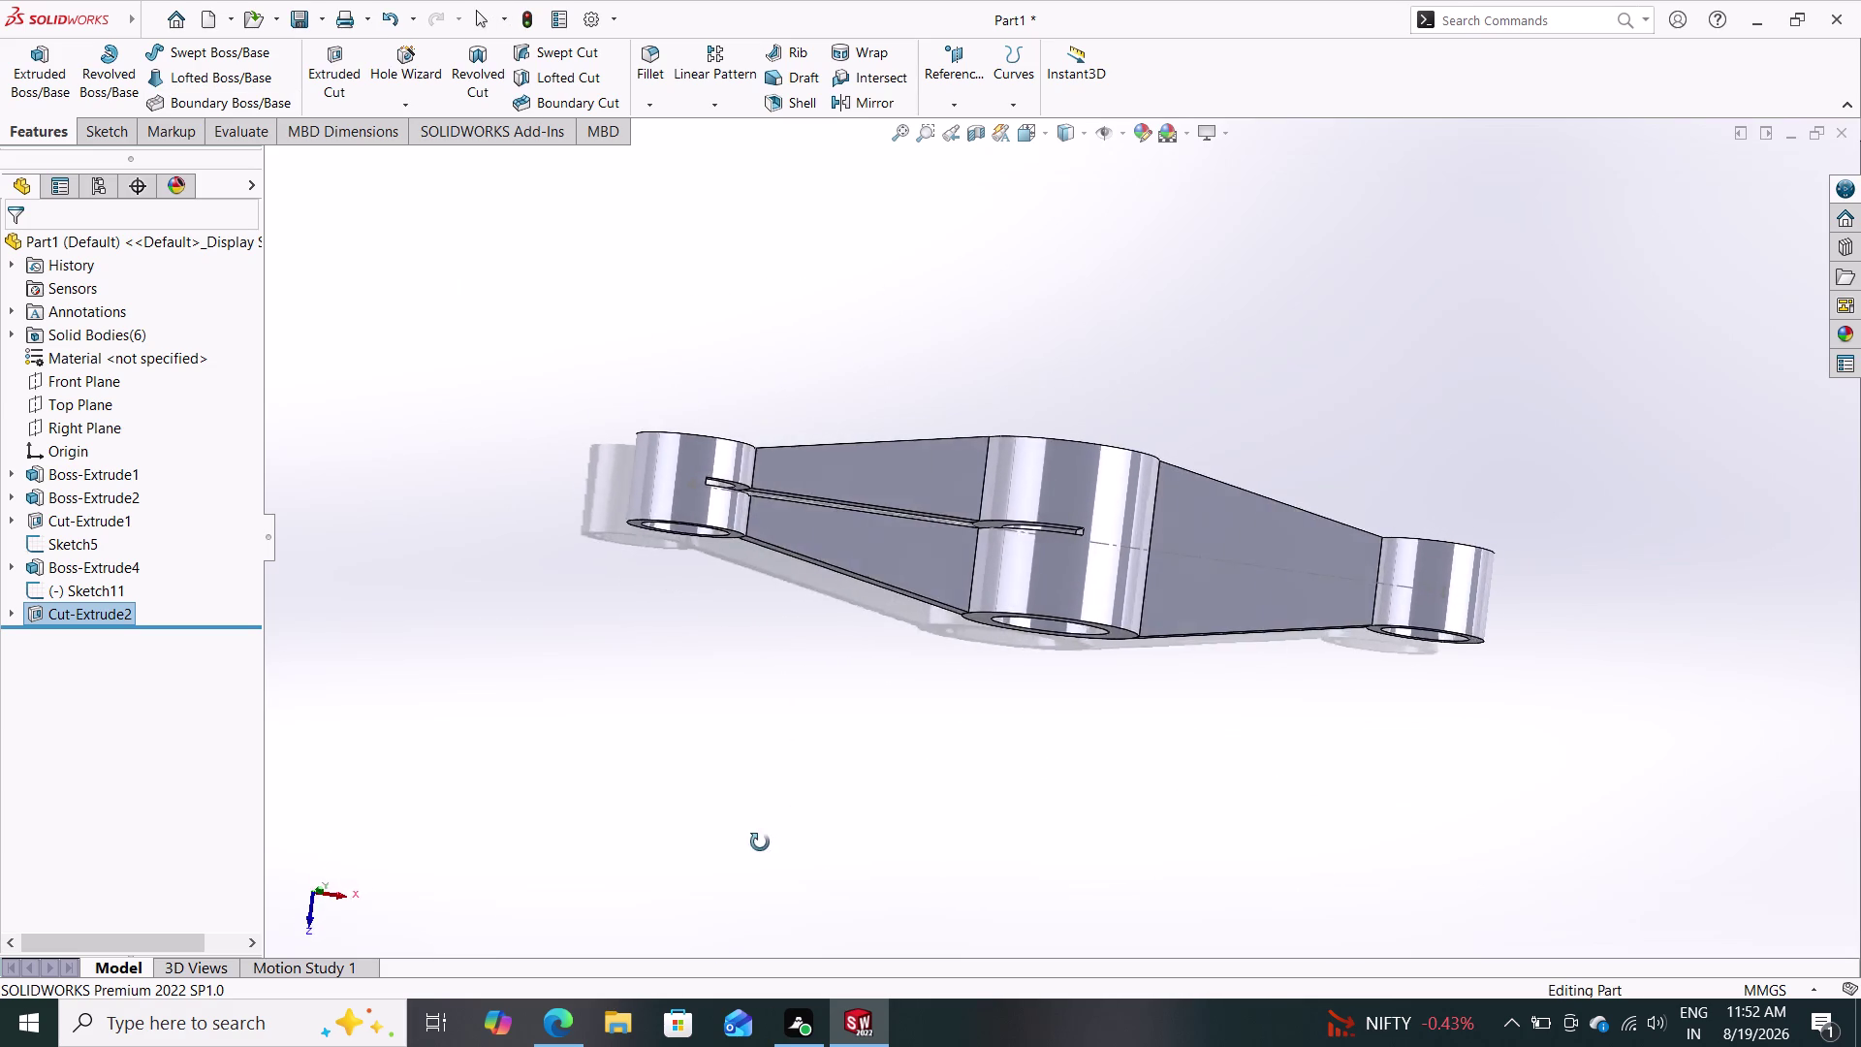
middle_drag(763, 843, 833, 689)
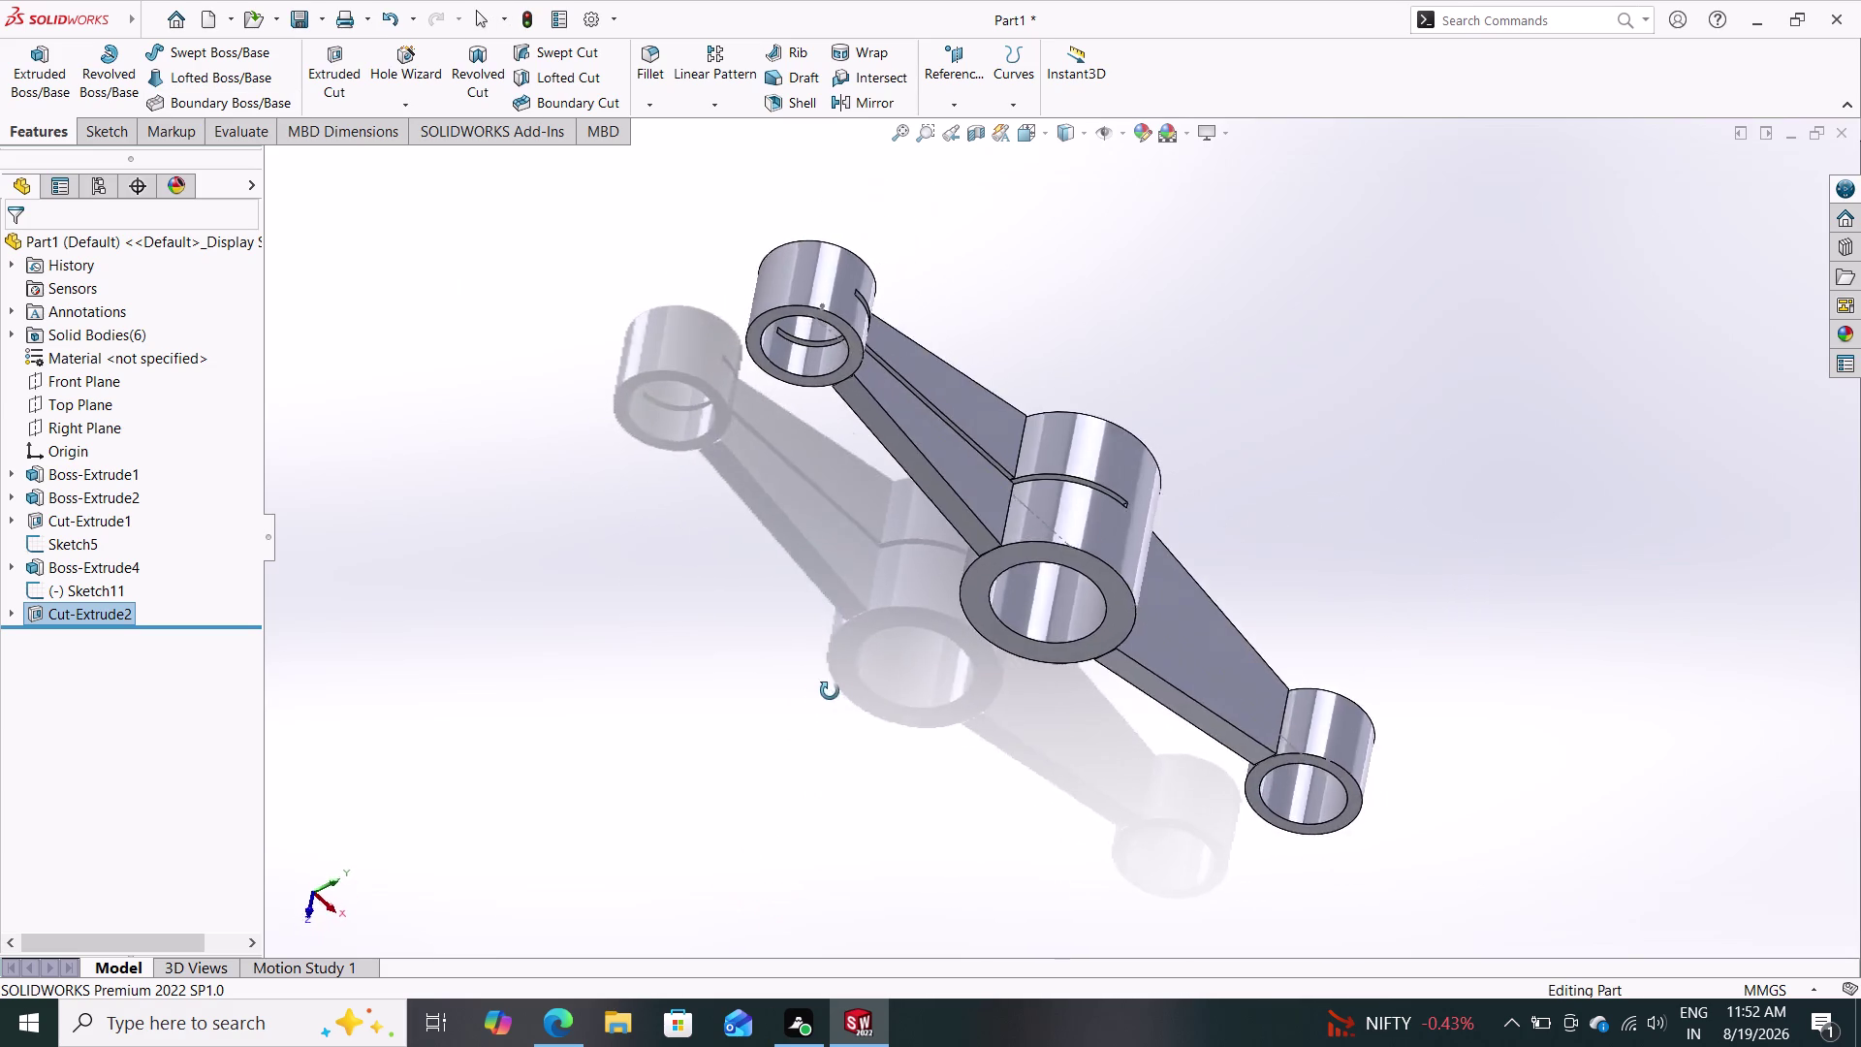
middle_drag(832, 689, 767, 709)
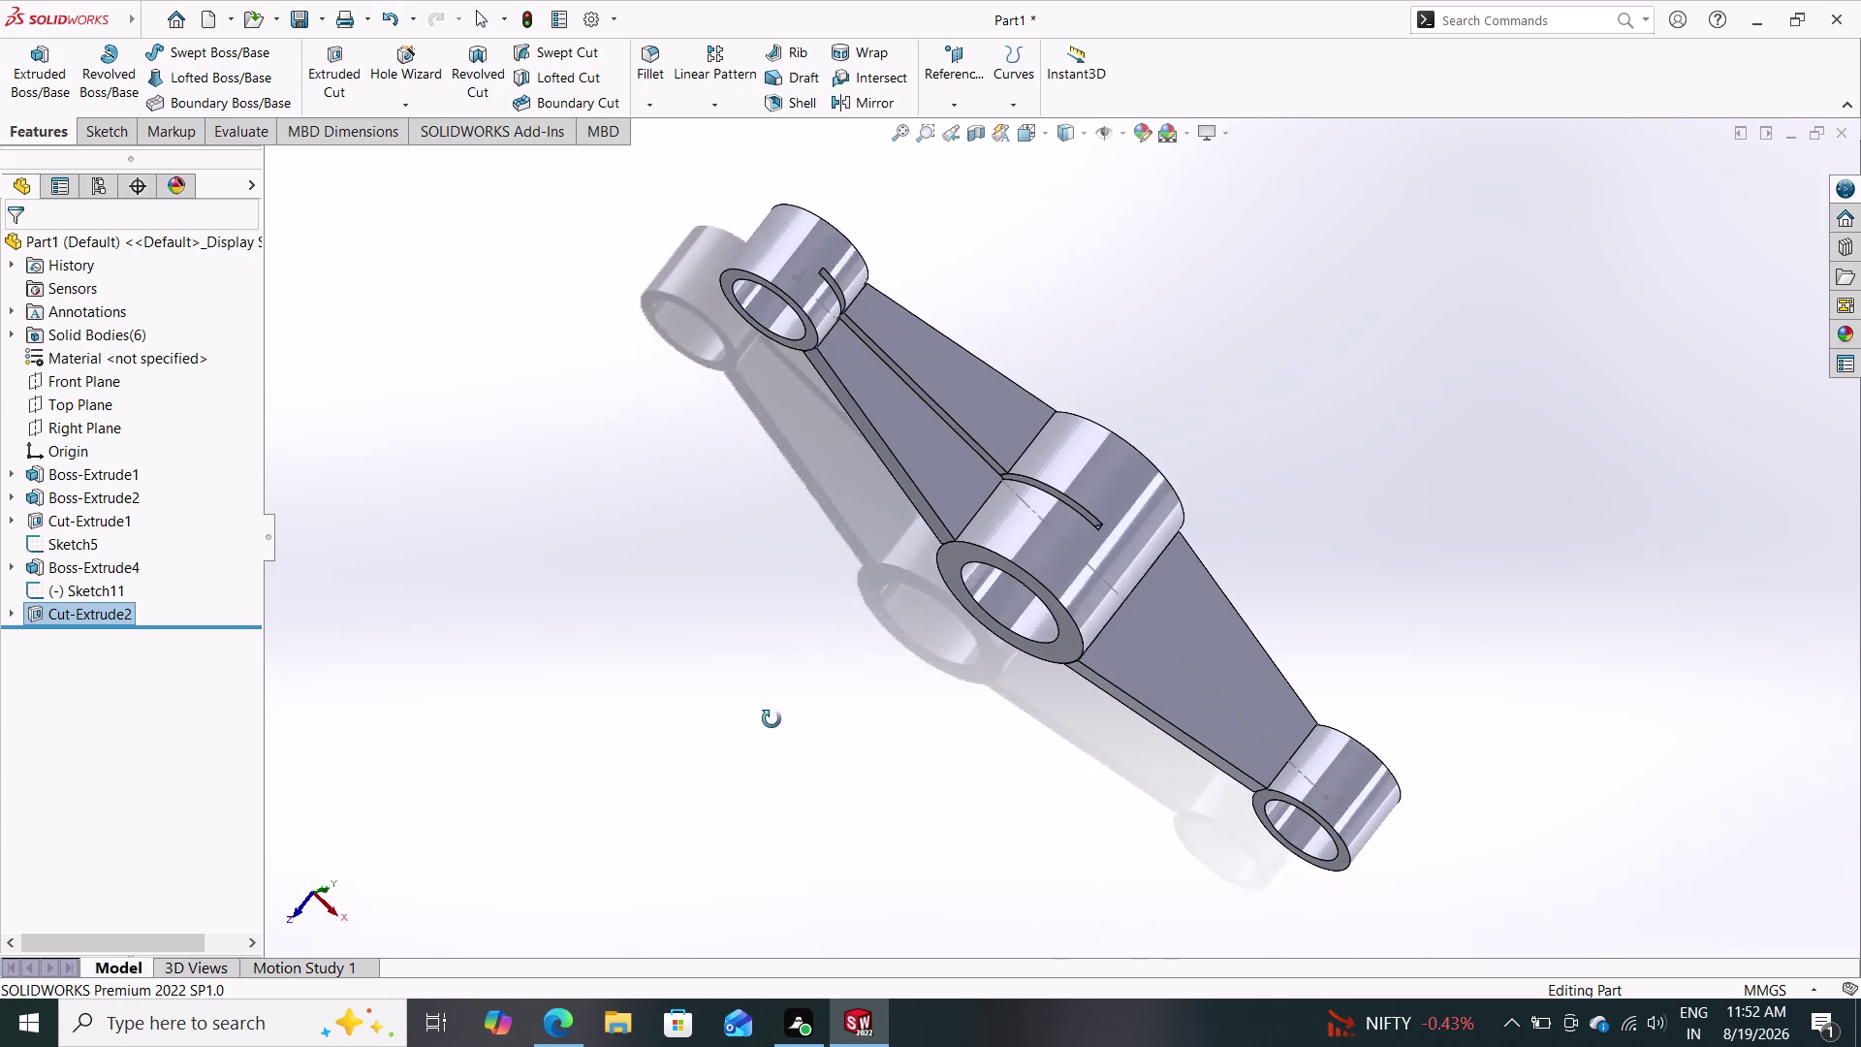
middle_drag(767, 708, 918, 651)
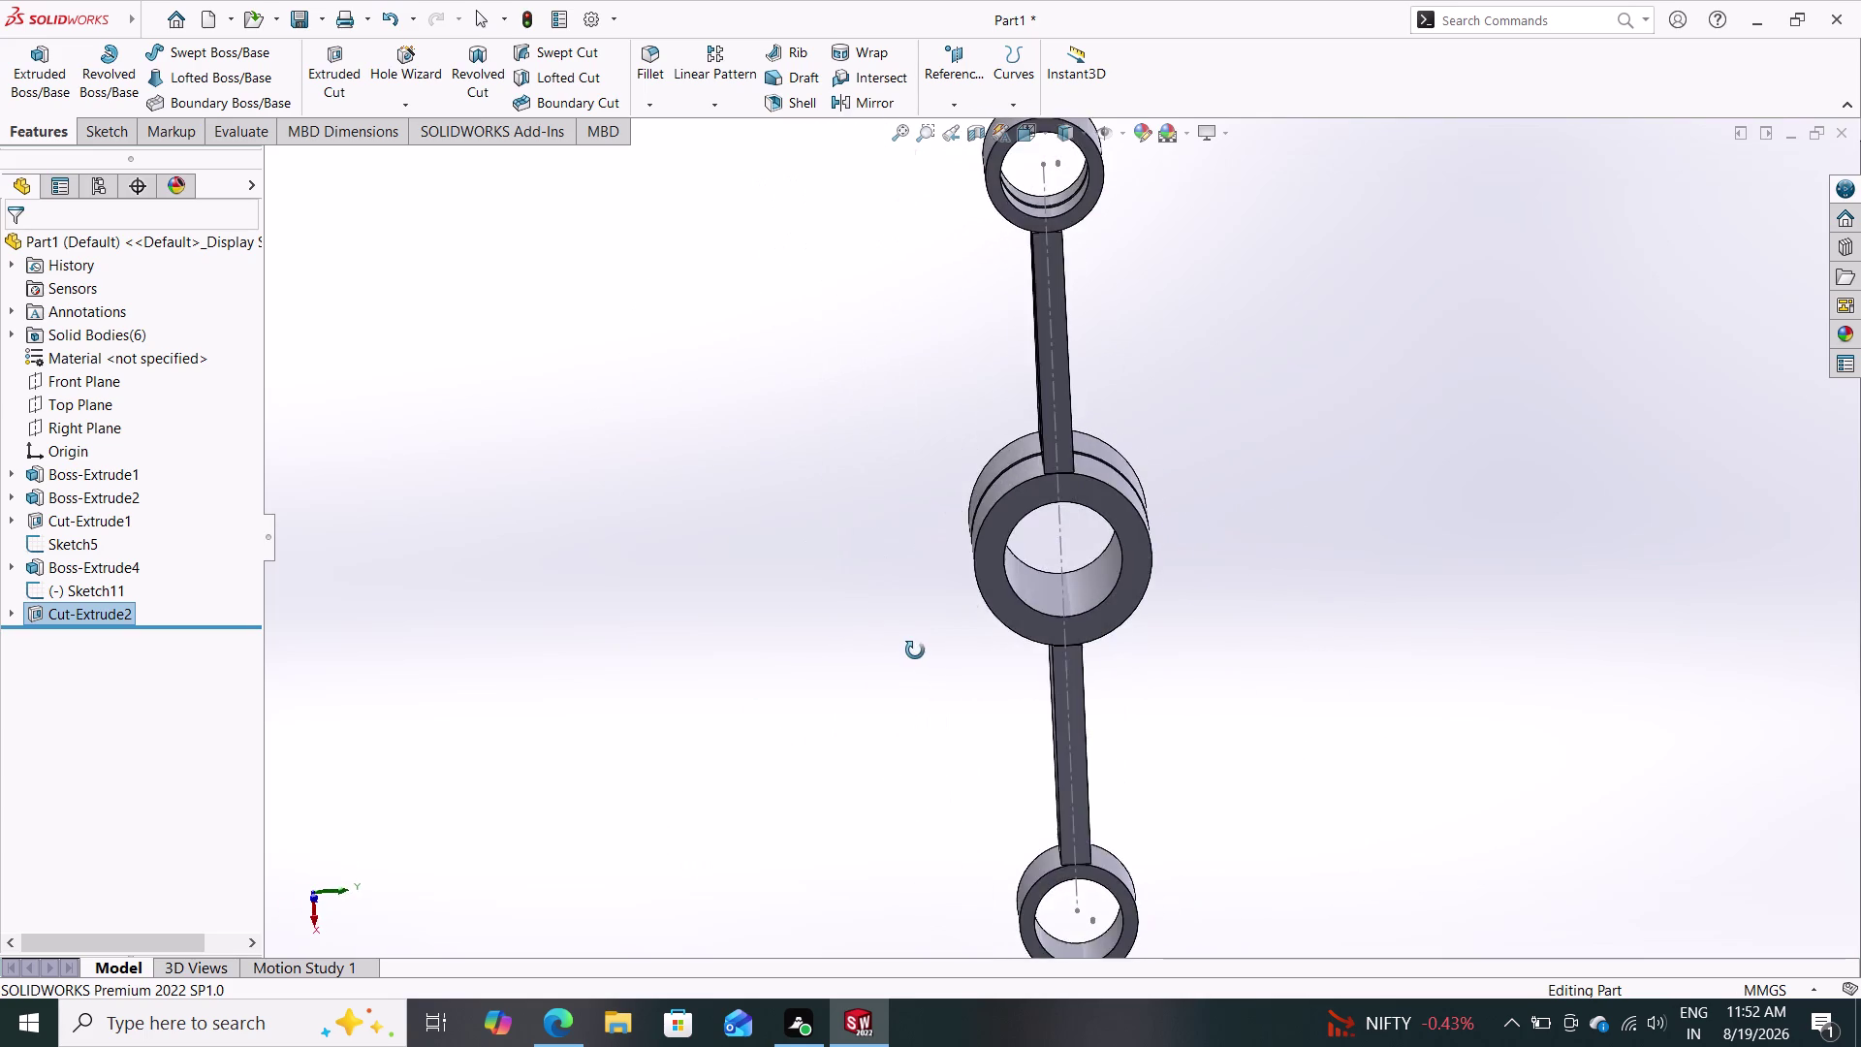
middle_drag(918, 650, 732, 747)
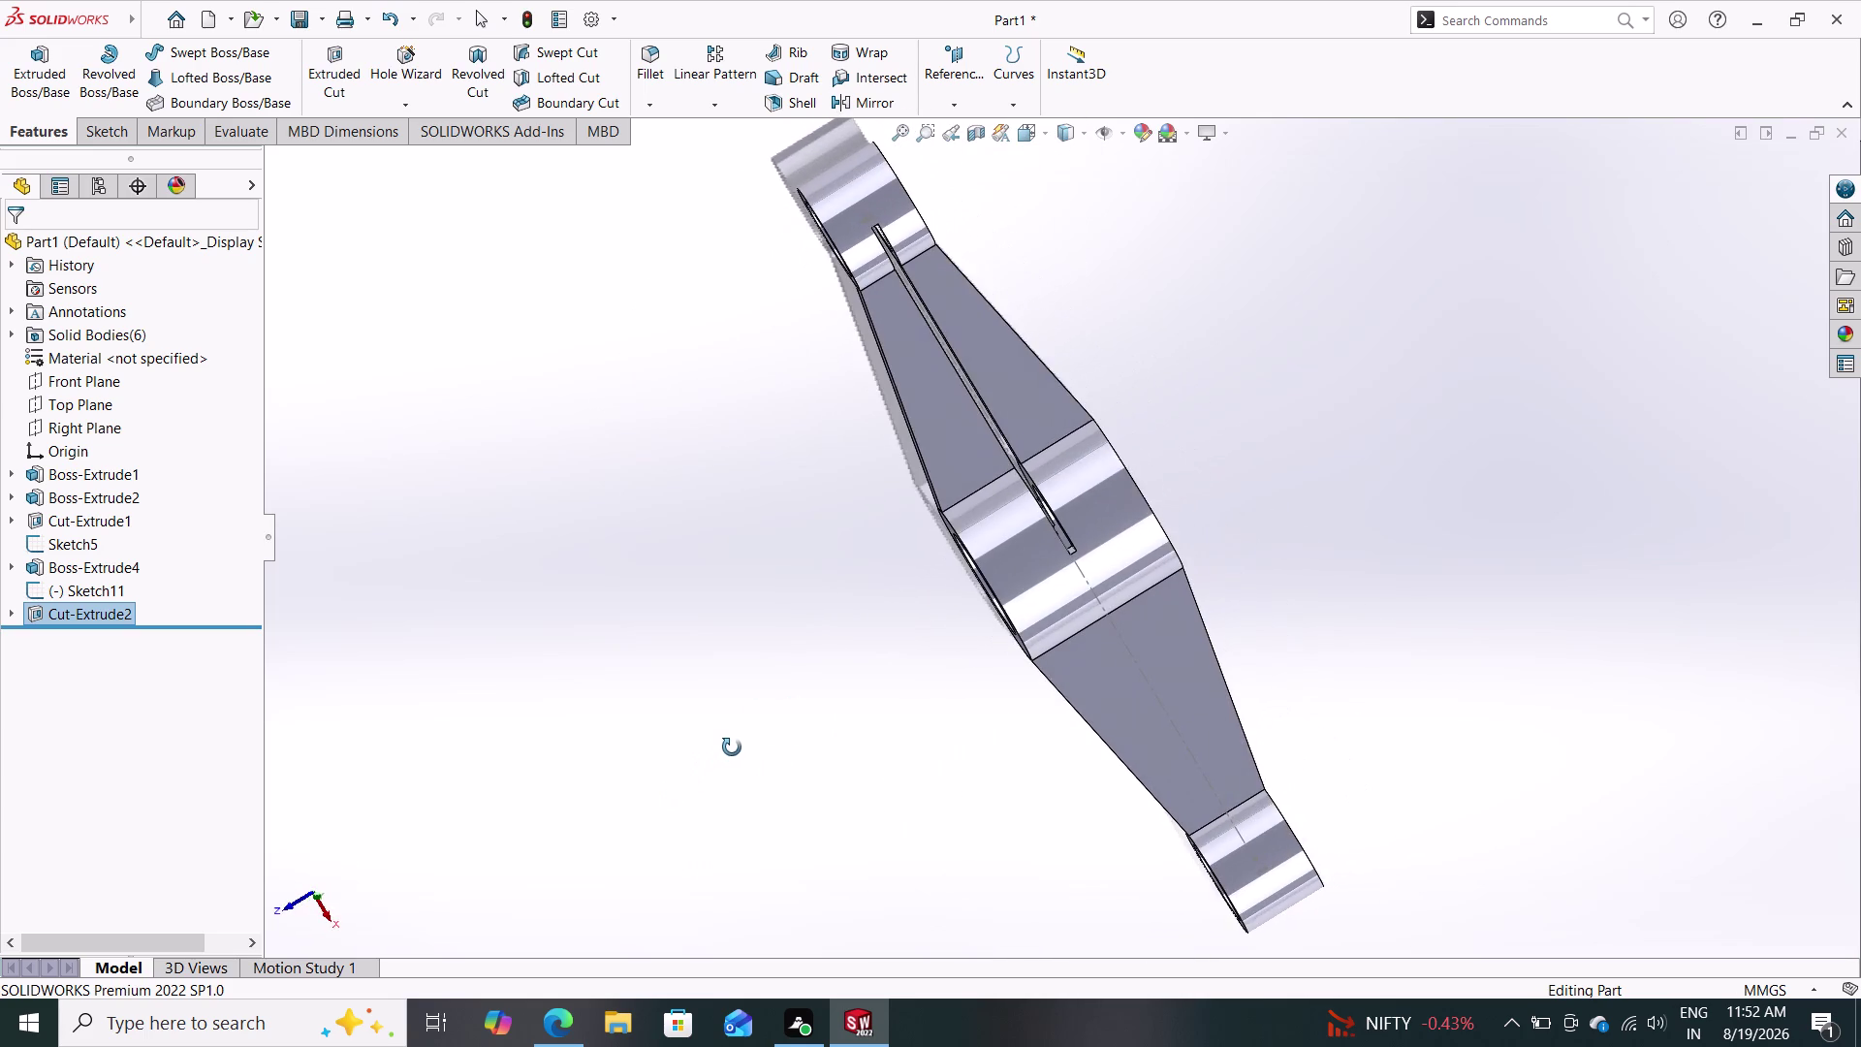
middle_drag(732, 748, 754, 751)
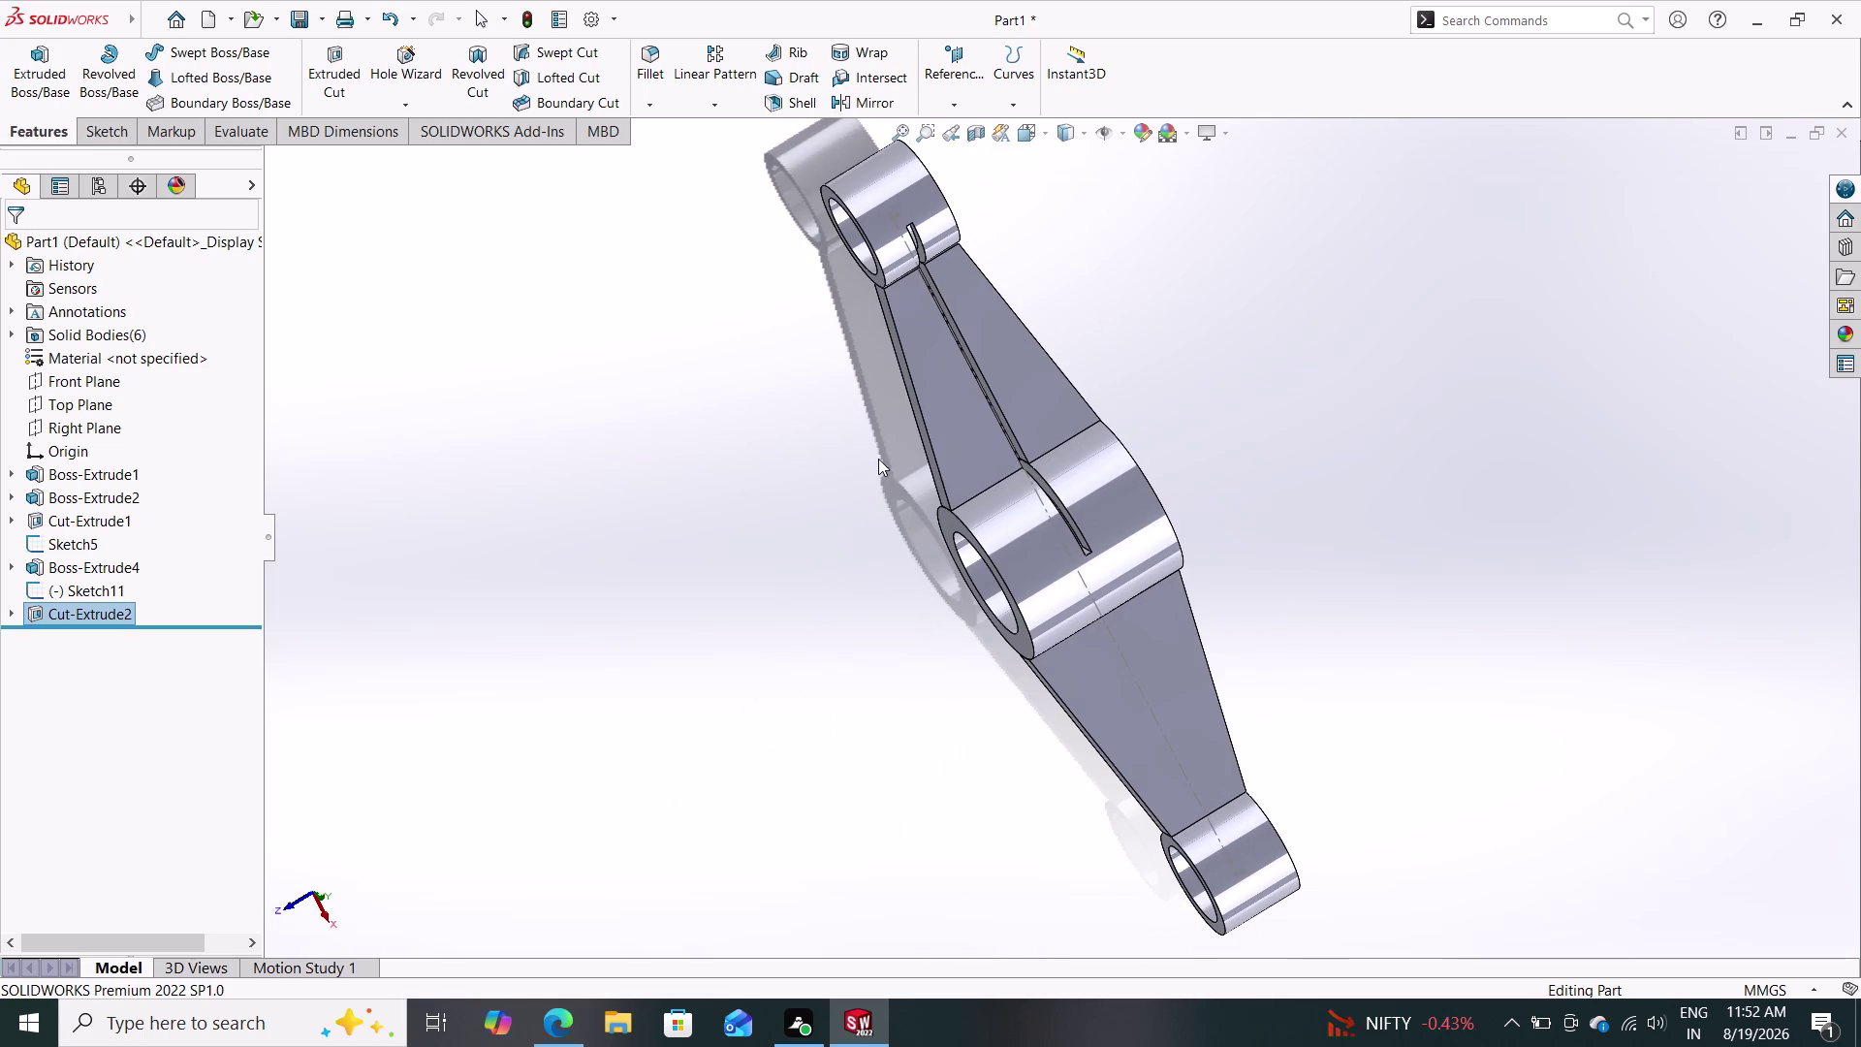
middle_drag(857, 443, 753, 498)
middle_drag(805, 416, 743, 549)
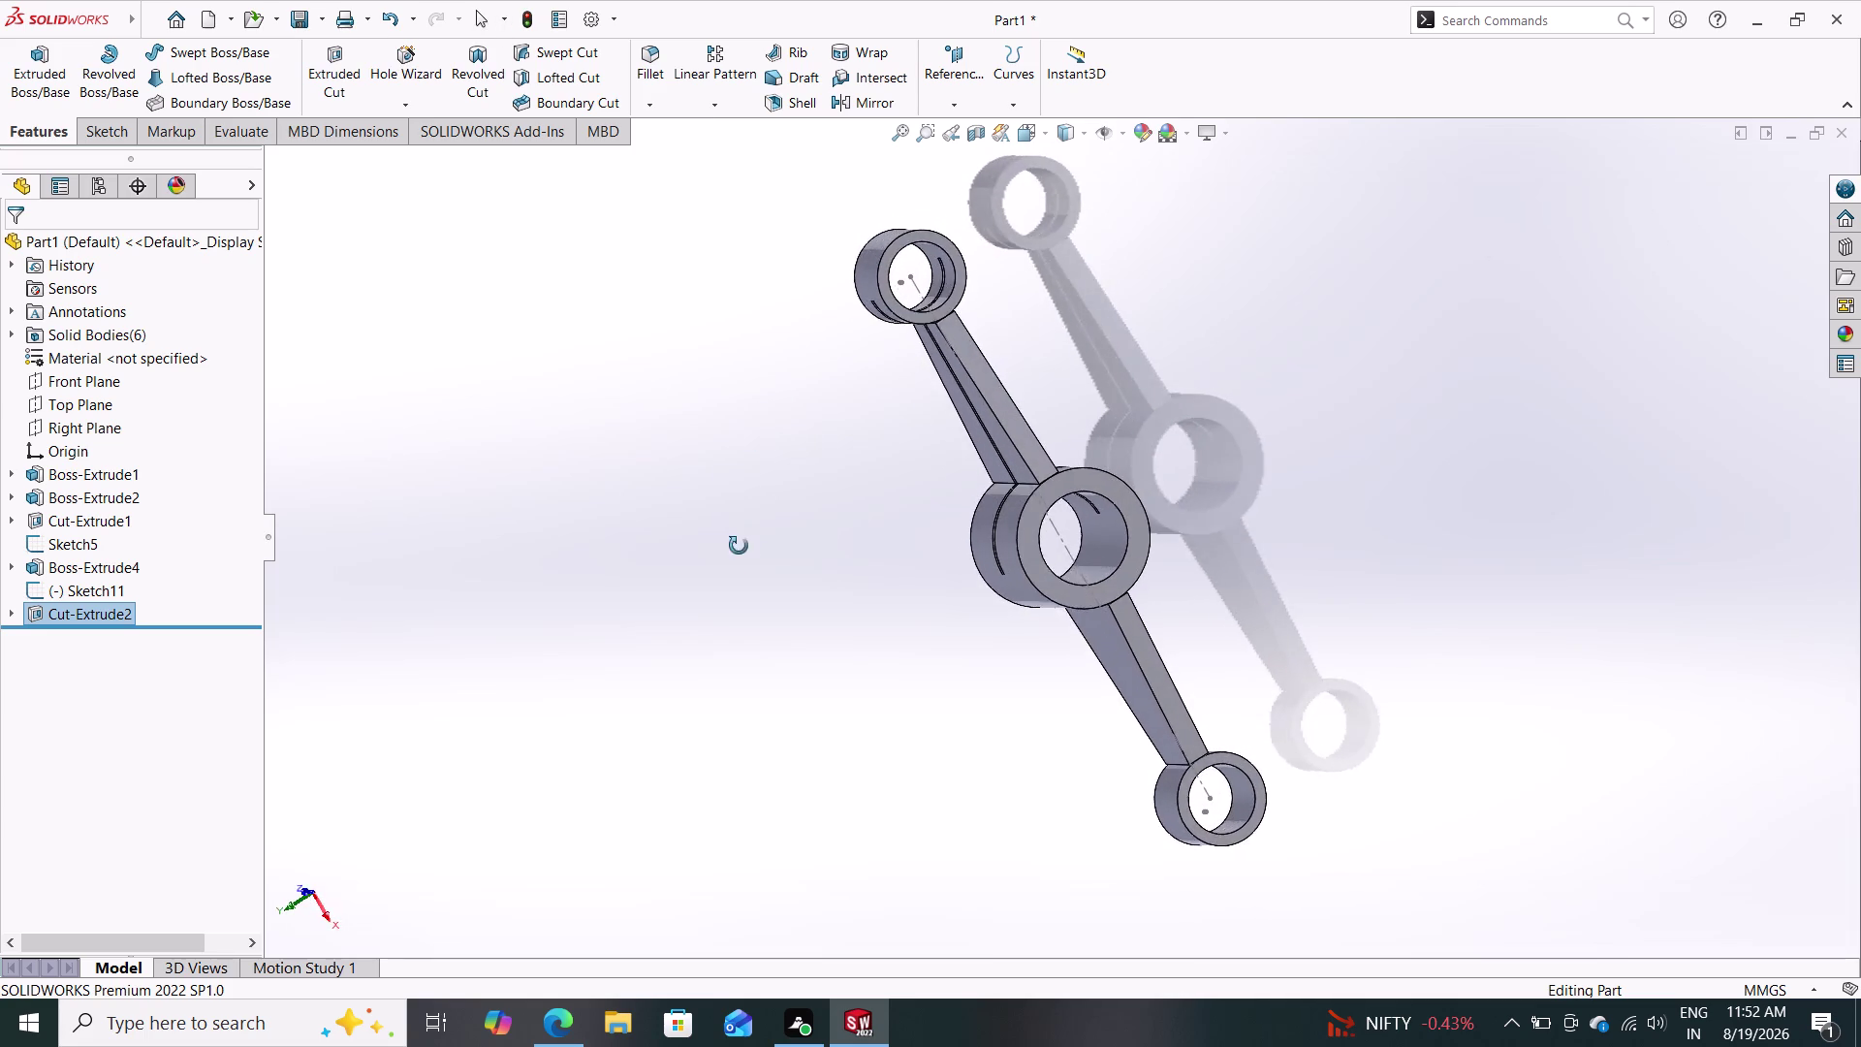
middle_drag(743, 550, 1066, 357)
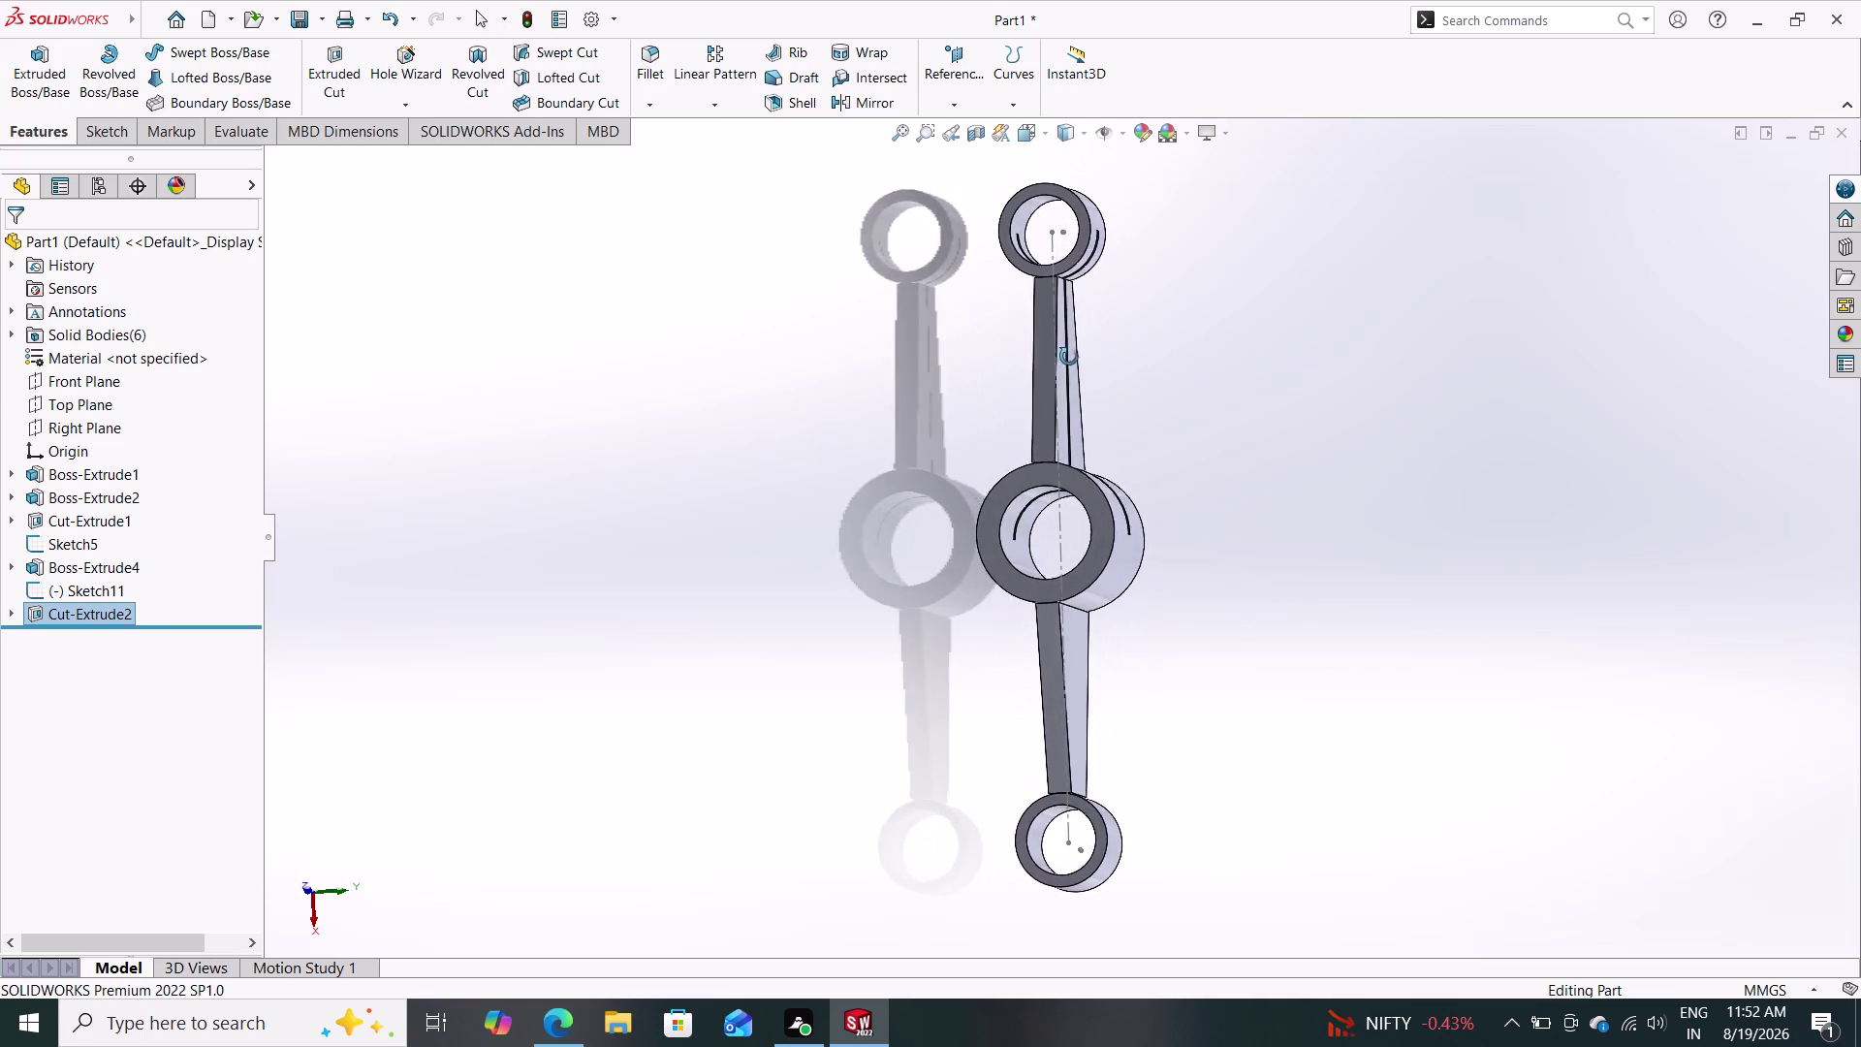
middle_drag(1066, 357, 1064, 419)
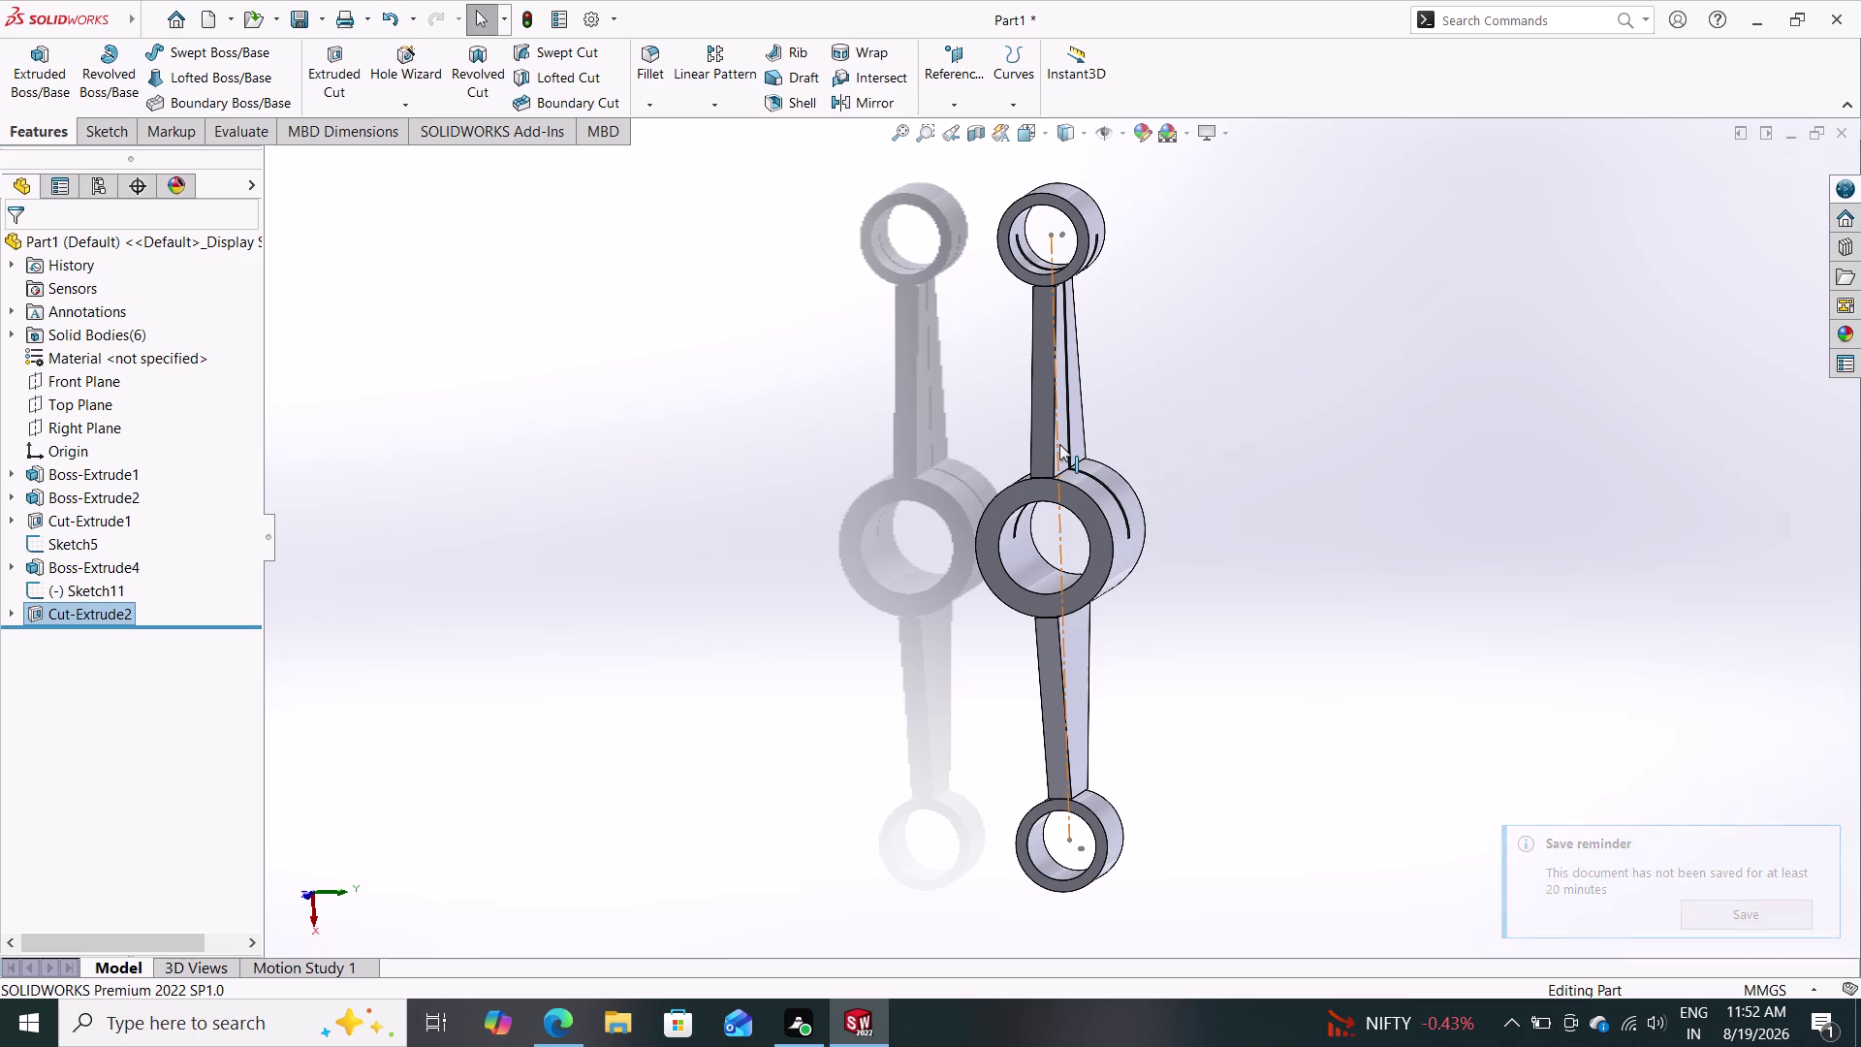
Undo the through-both slot cut and delete a window-selected sketch item.
key(ctrl+z)
key(ctrl+z)
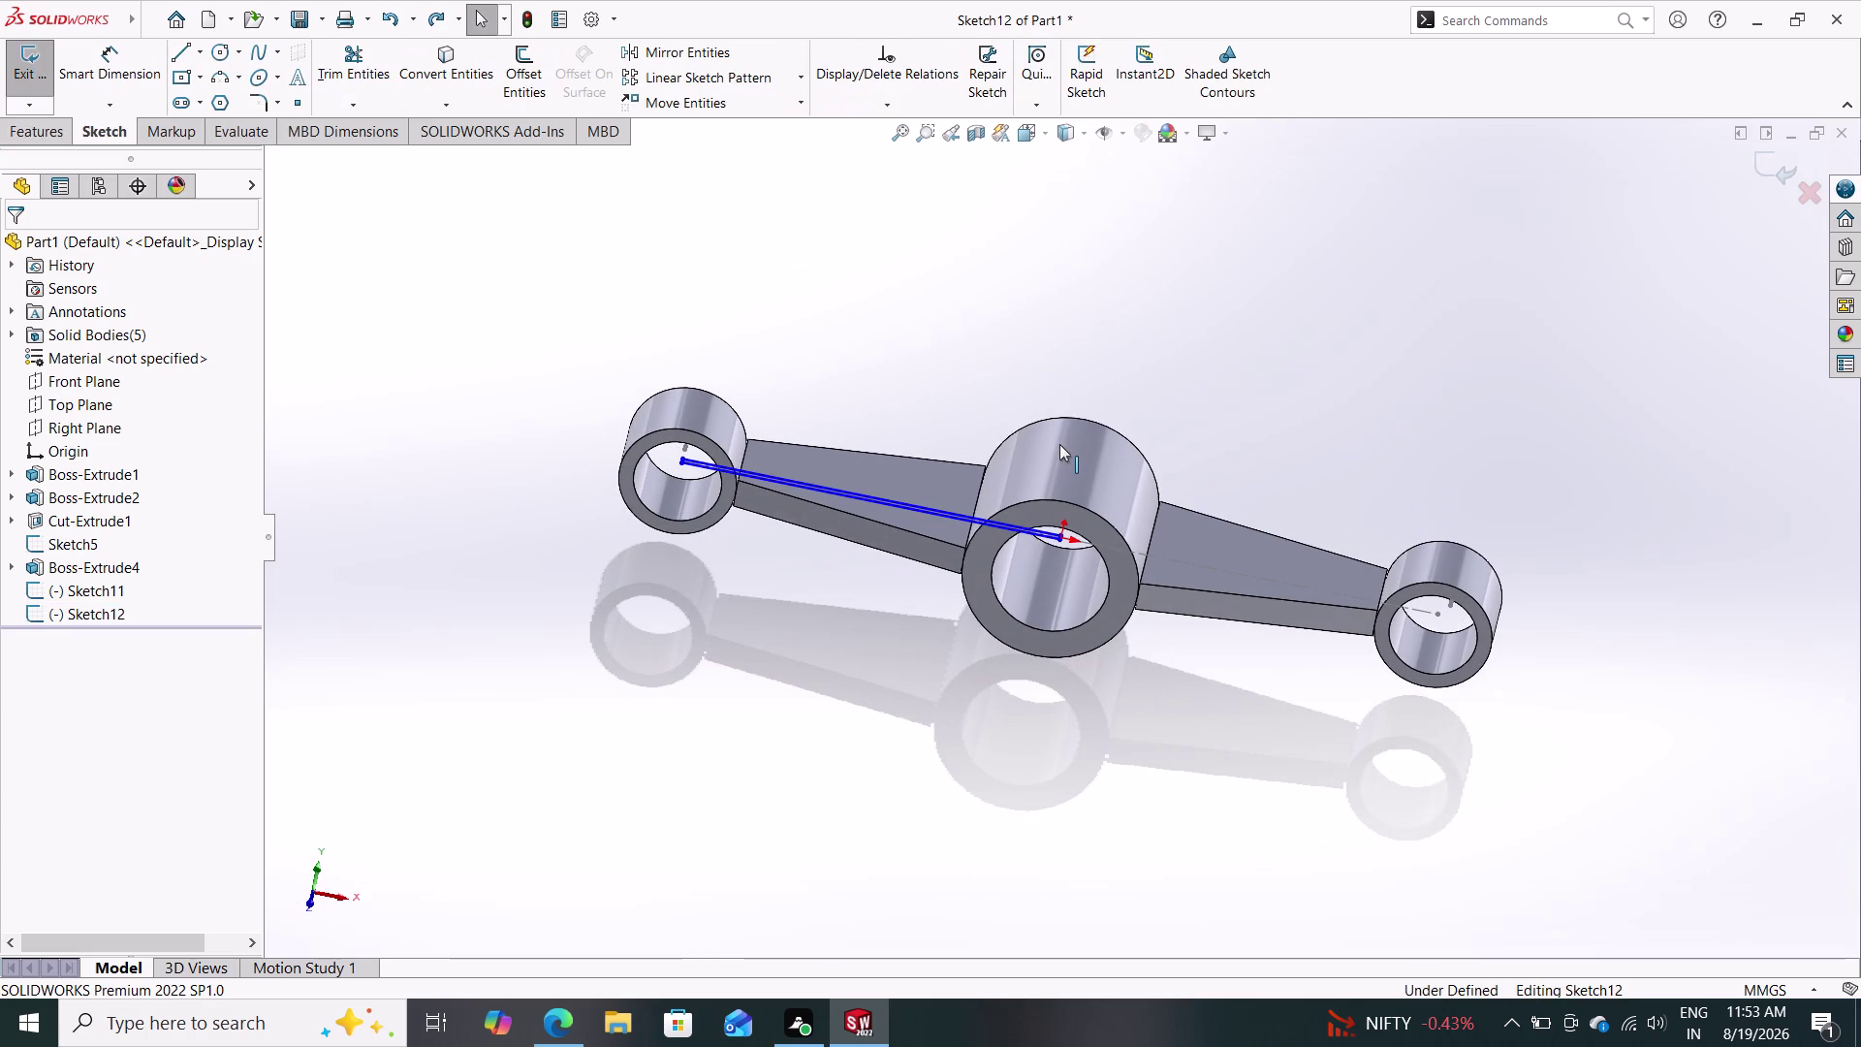
key(Escape)
key(Escape)
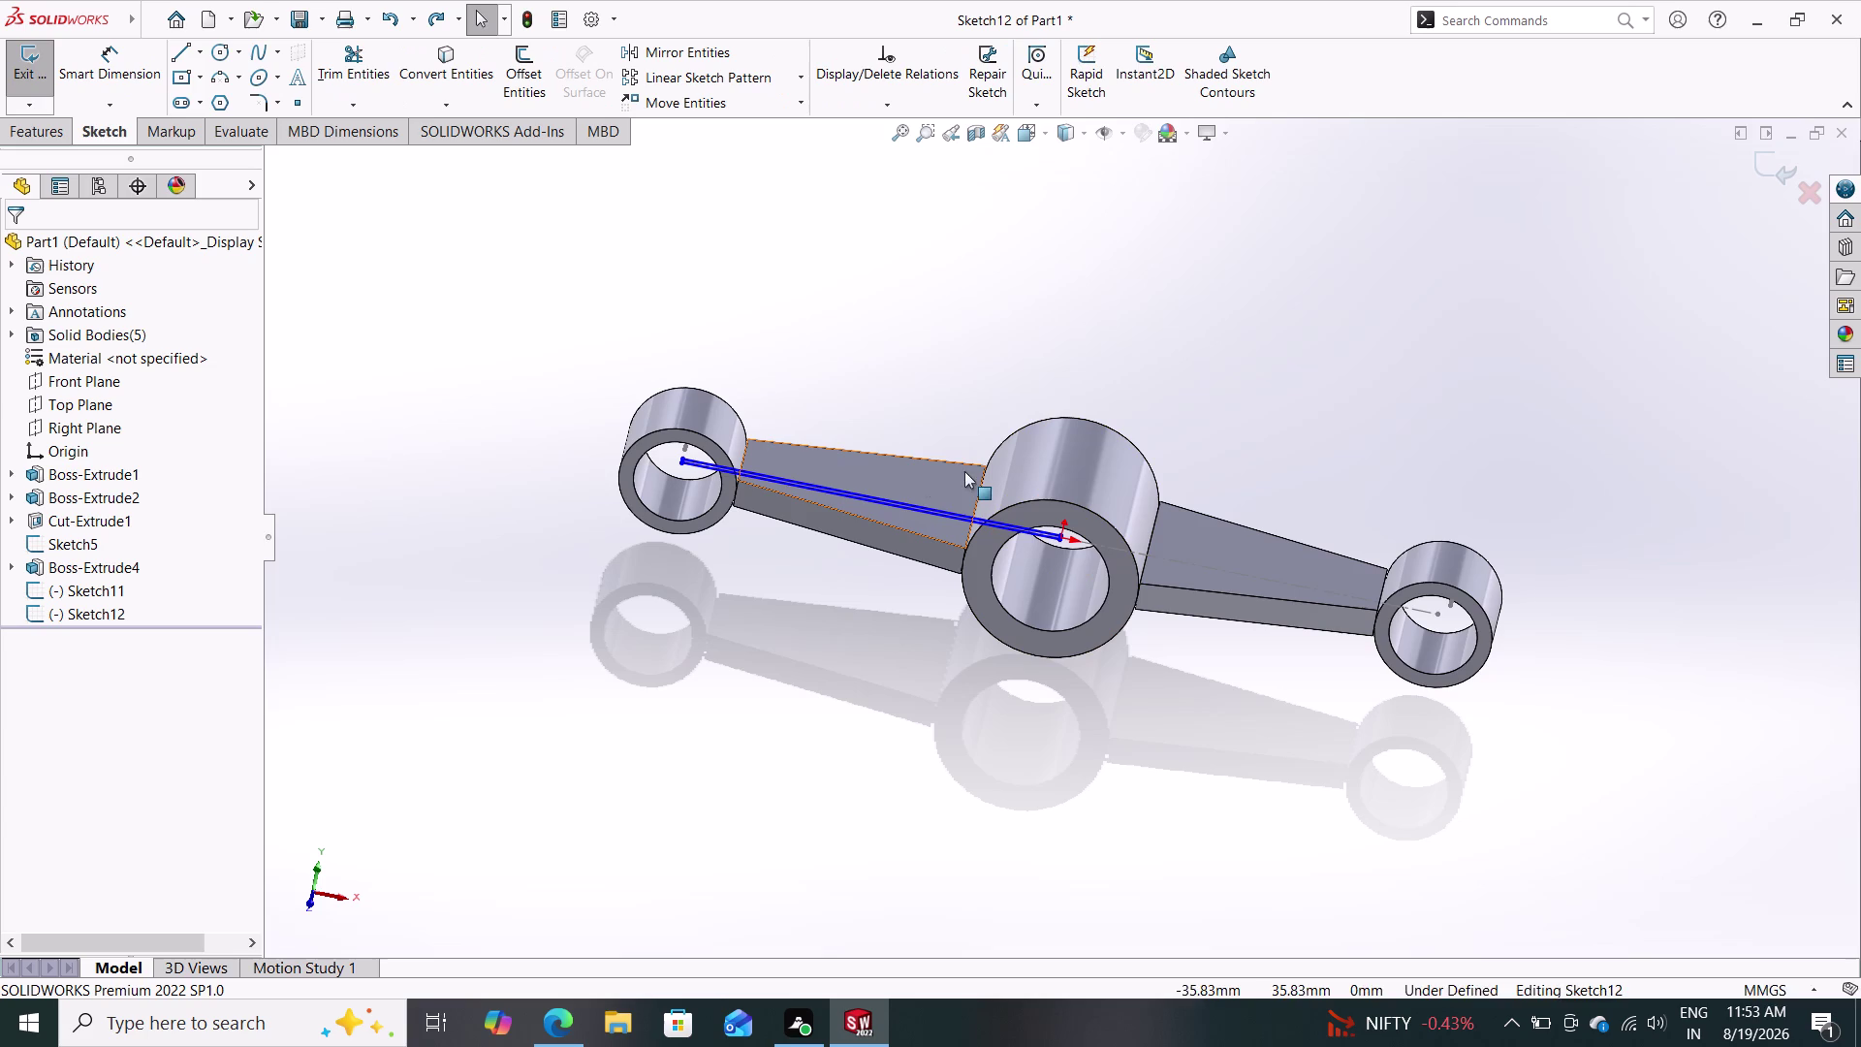
drag(952, 457, 864, 556)
key(Delete)
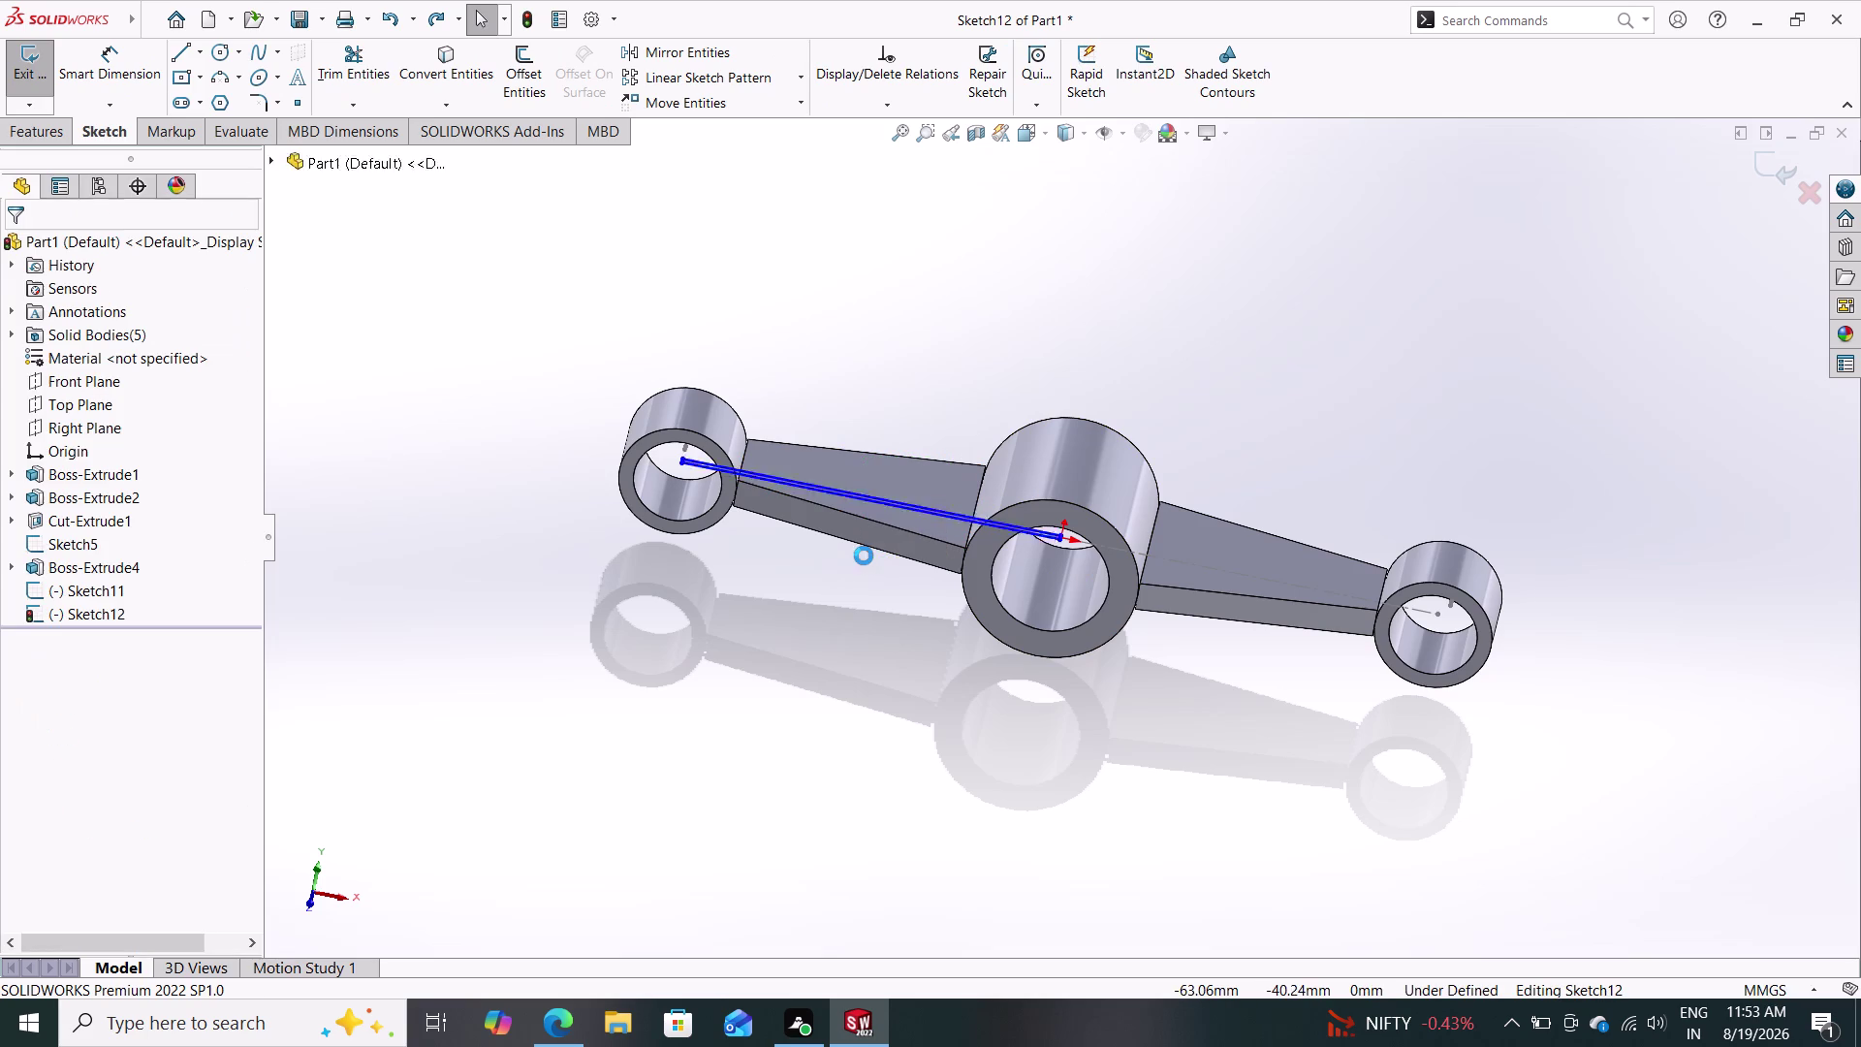
Window-select and delete the slot line geometry around the left and right bosses.
drag(769, 364, 623, 517)
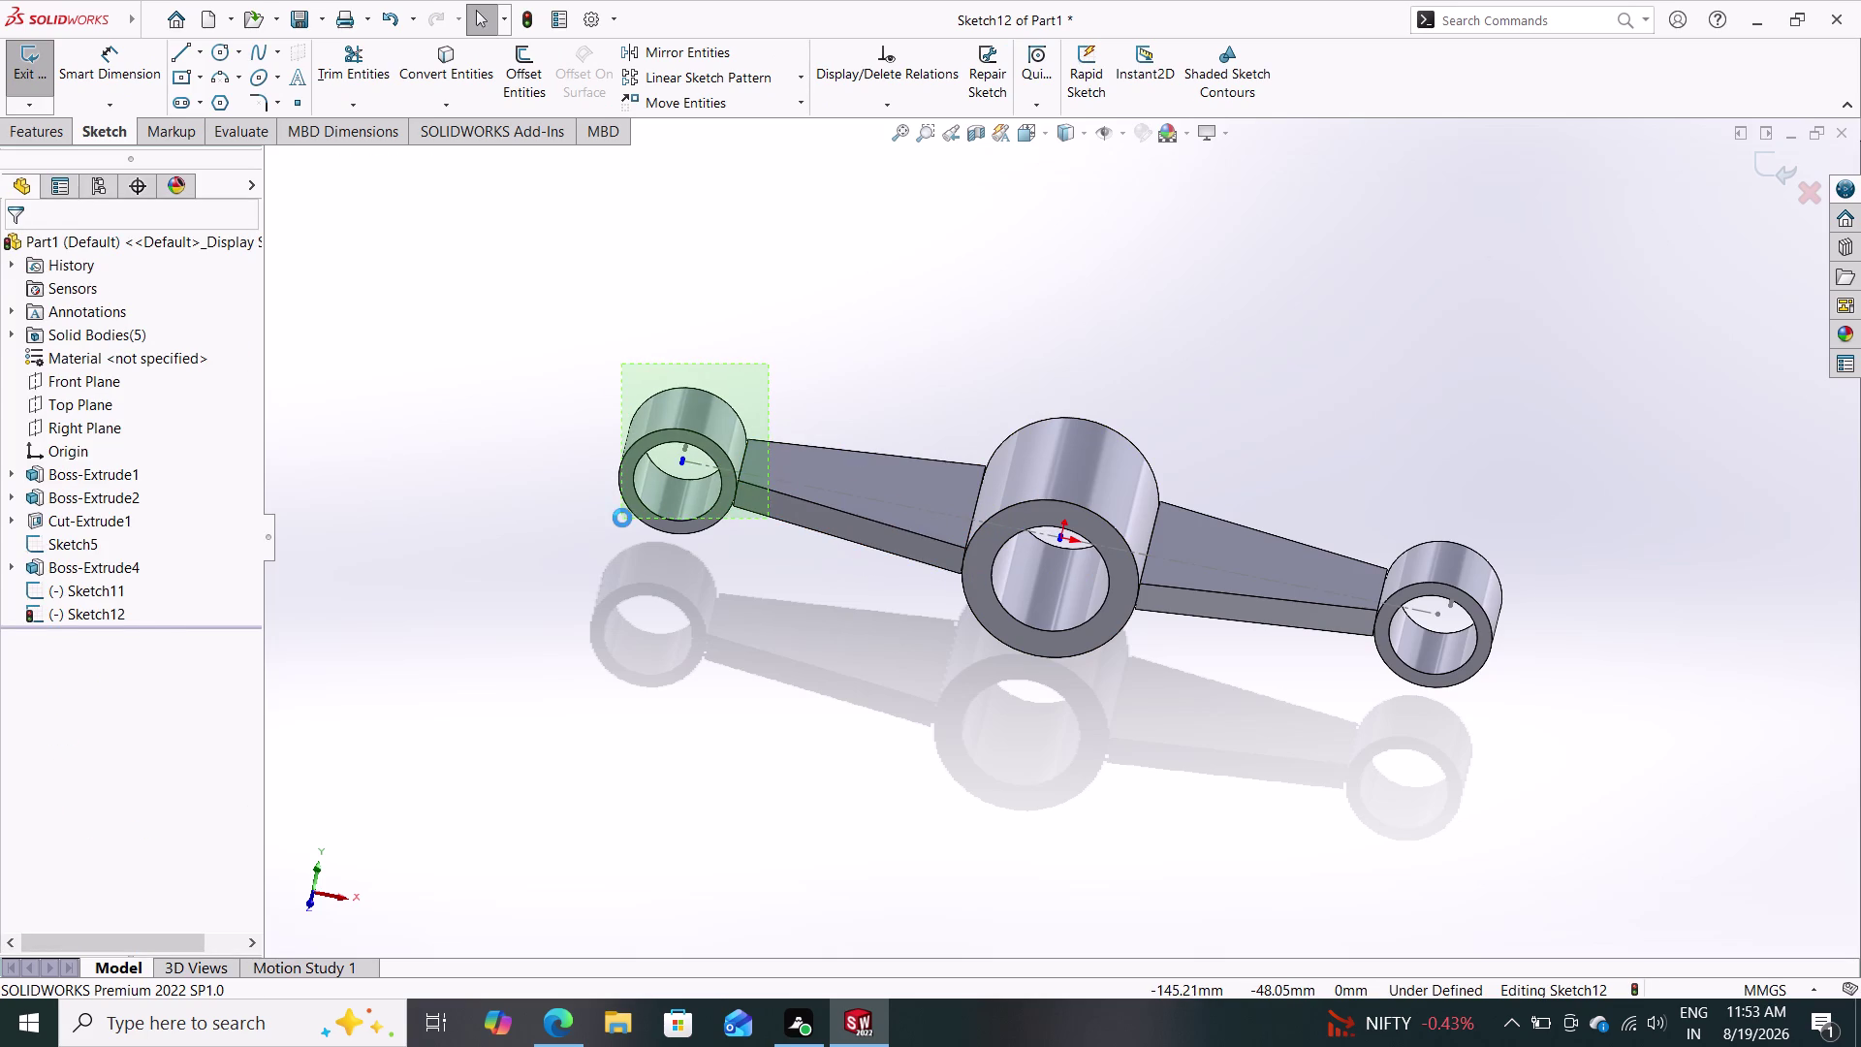
key(Delete)
drag(1168, 384, 1168, 385)
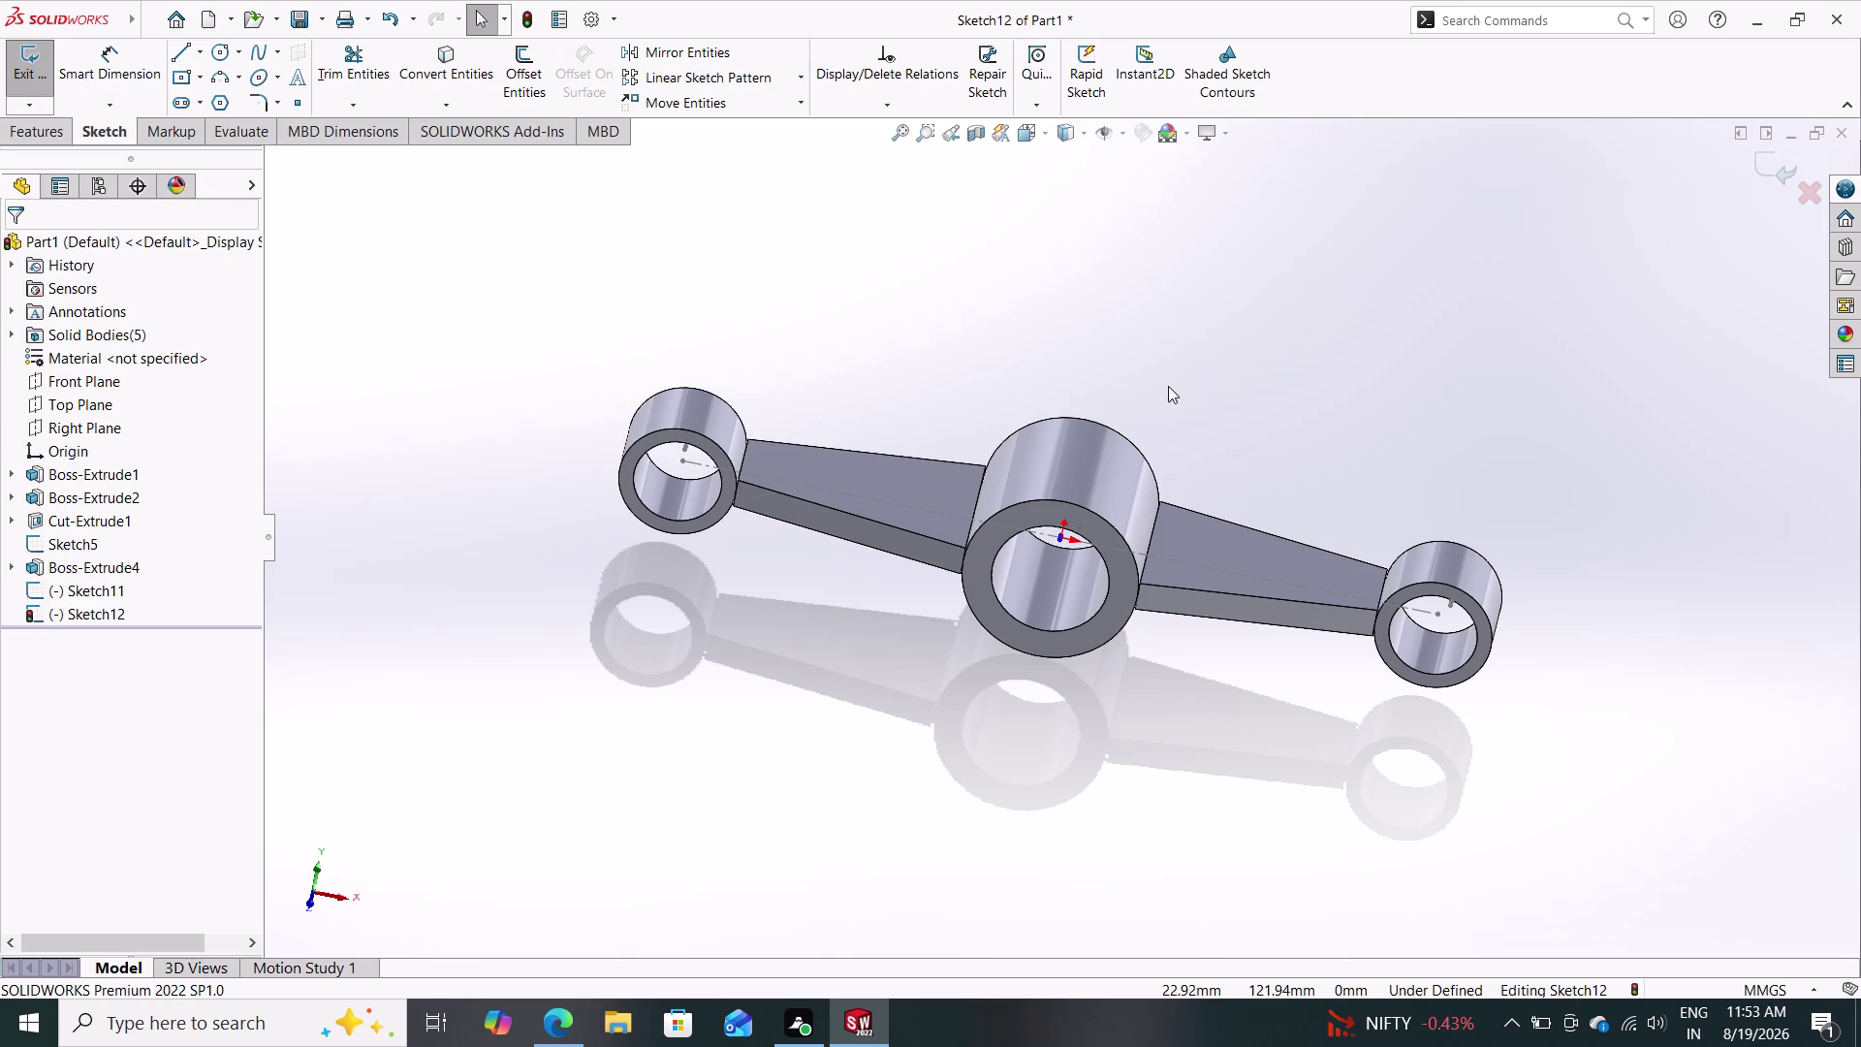
drag(1168, 385, 964, 577)
key(Delete)
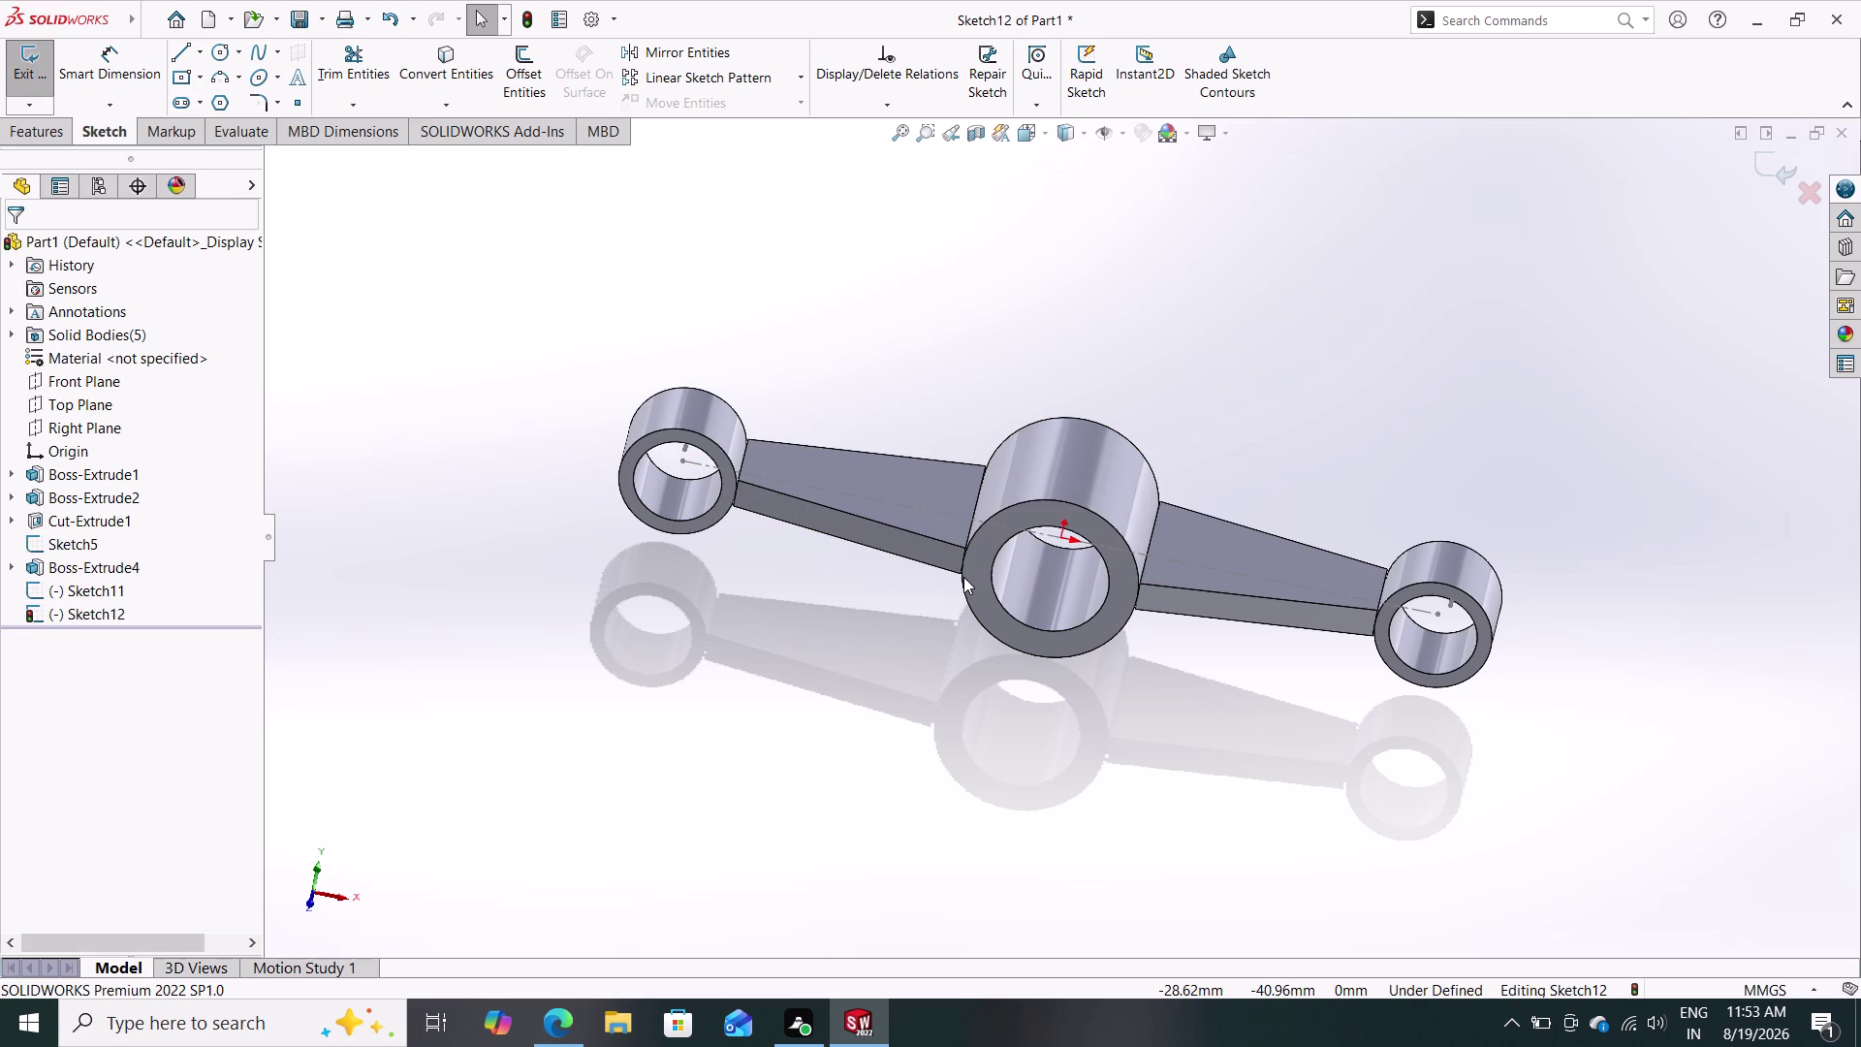
drag(1604, 486, 1379, 666)
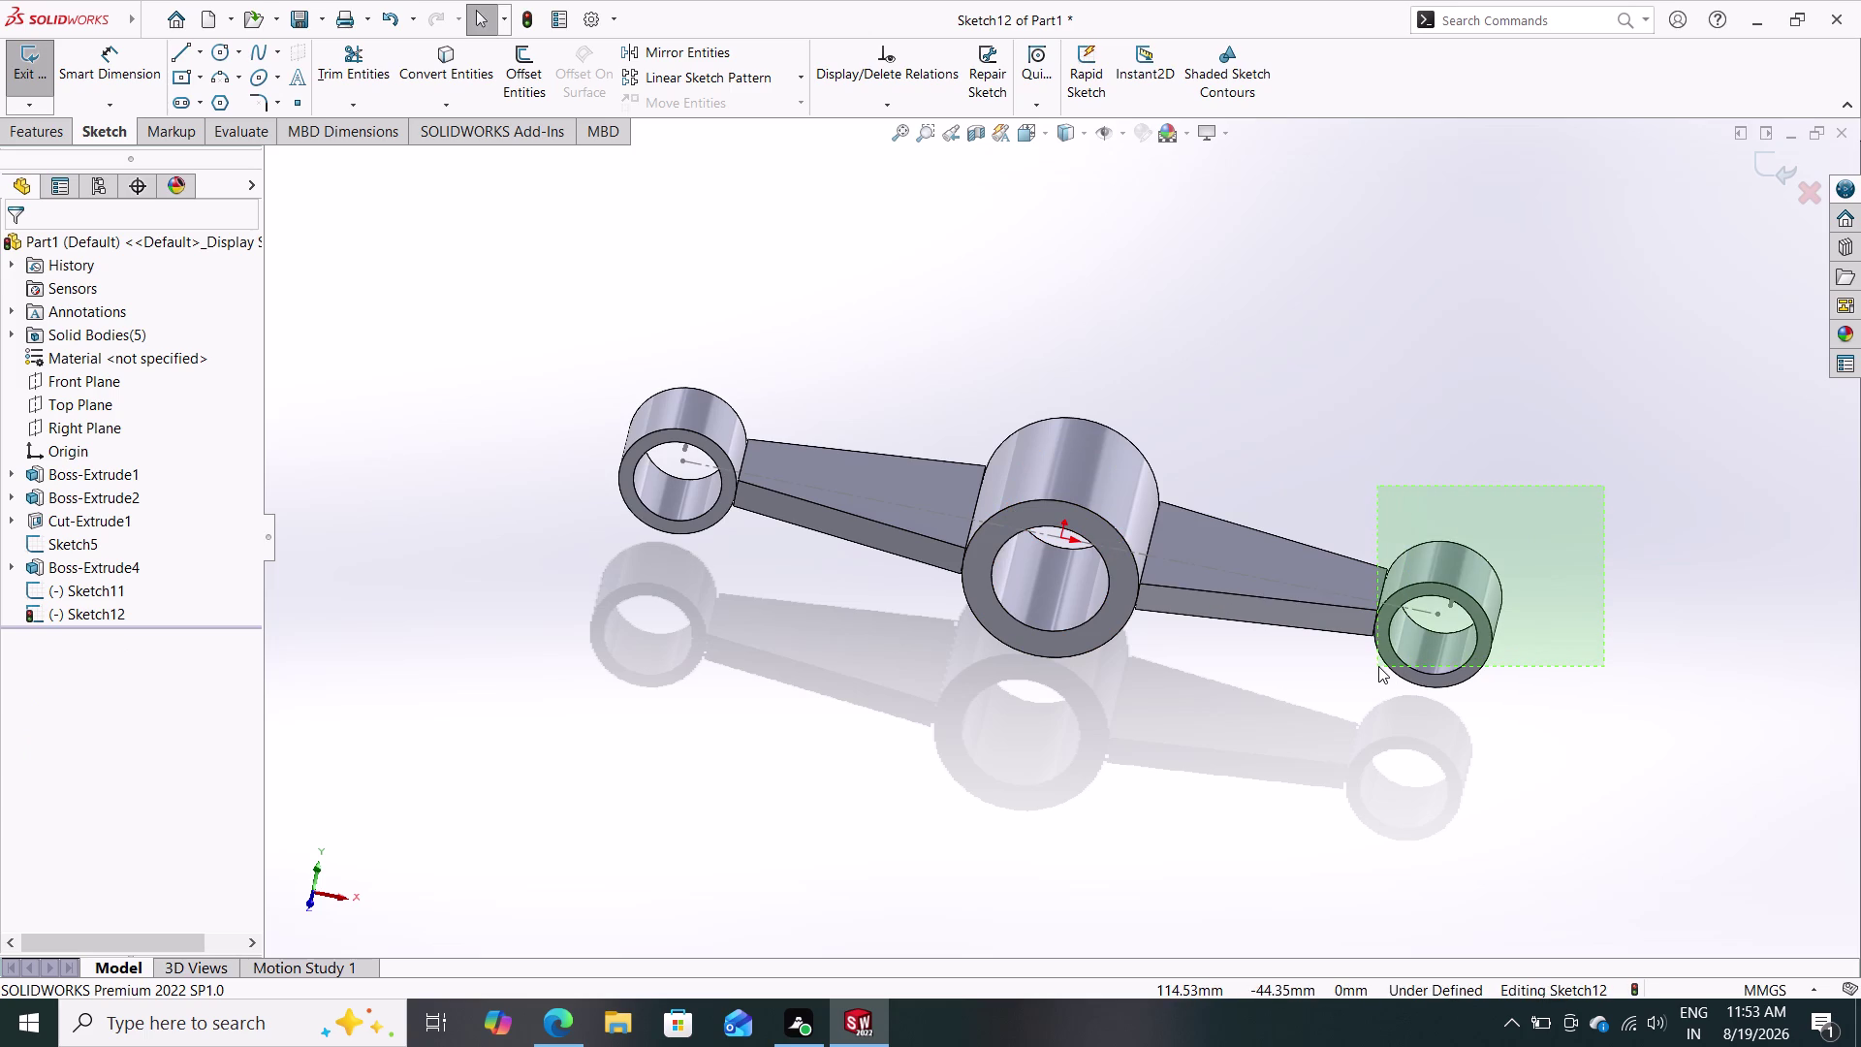
key(Delete)
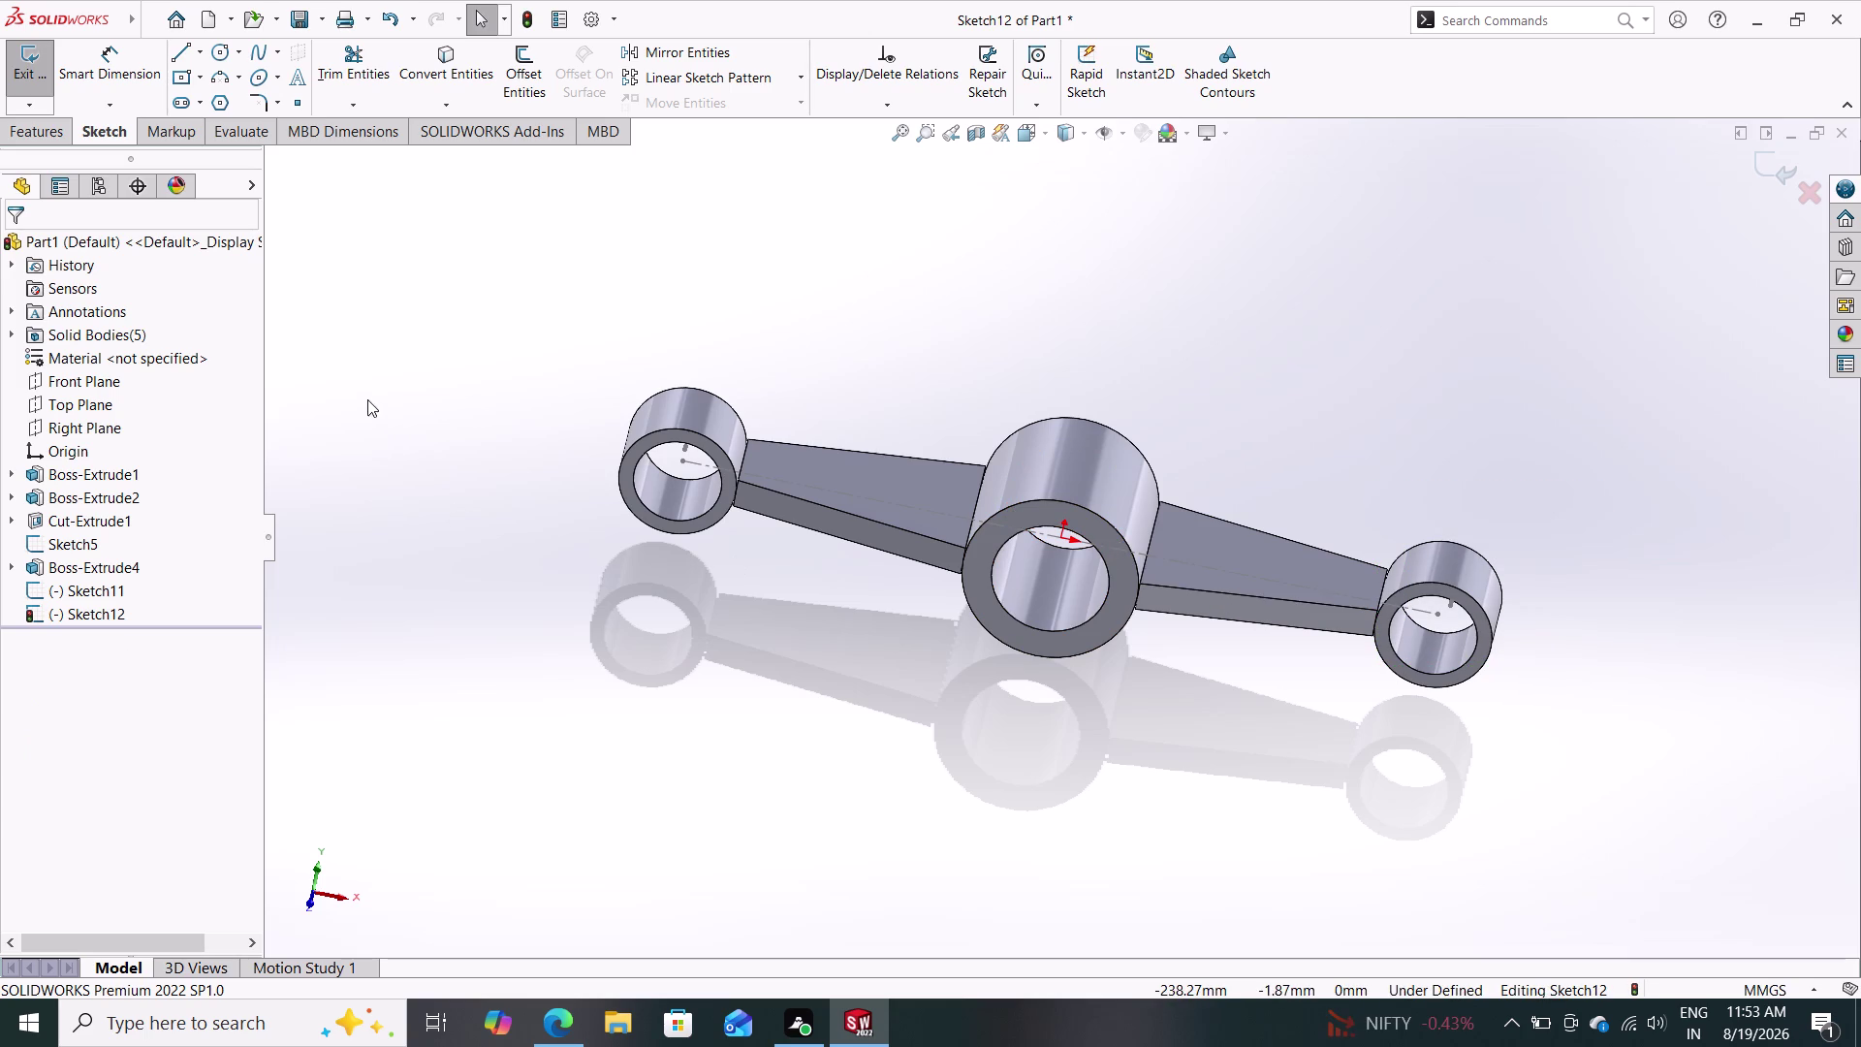
click(39, 138)
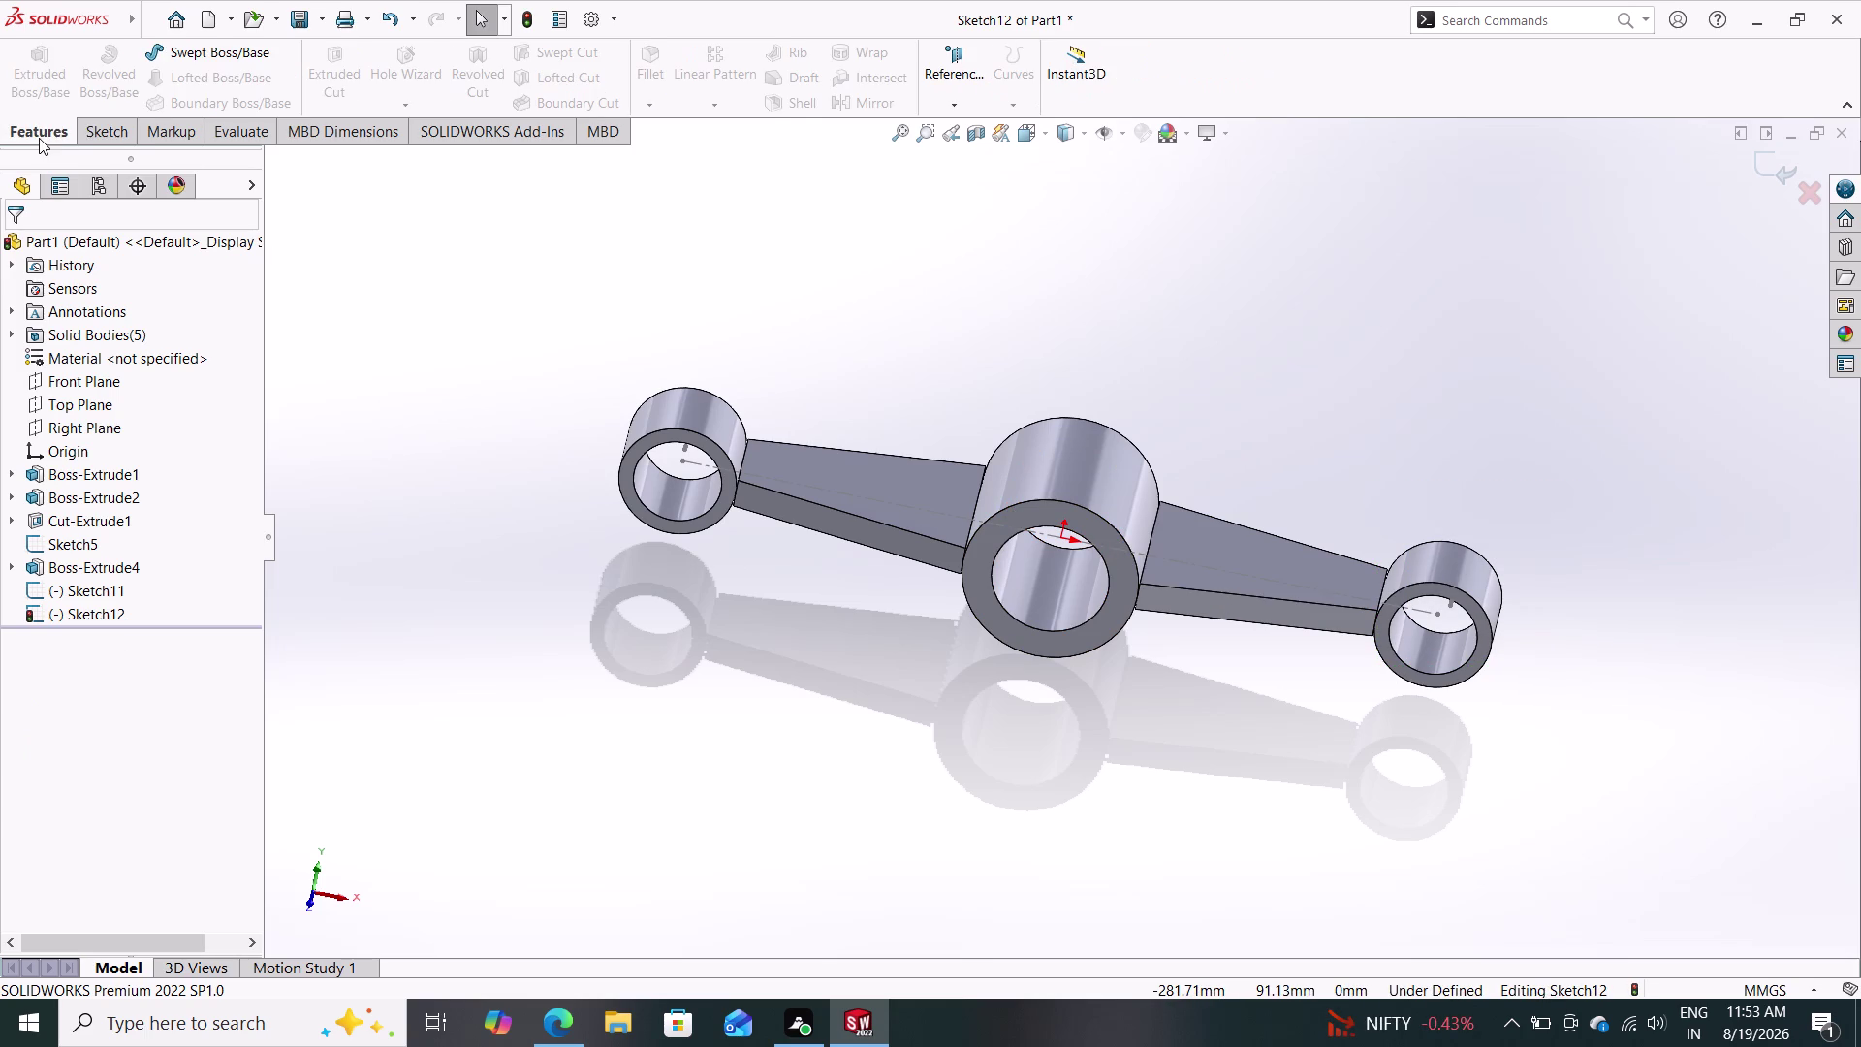
Exit the empty sketch and start a sketch on Front Plane, viewed face-on.
click(90, 135)
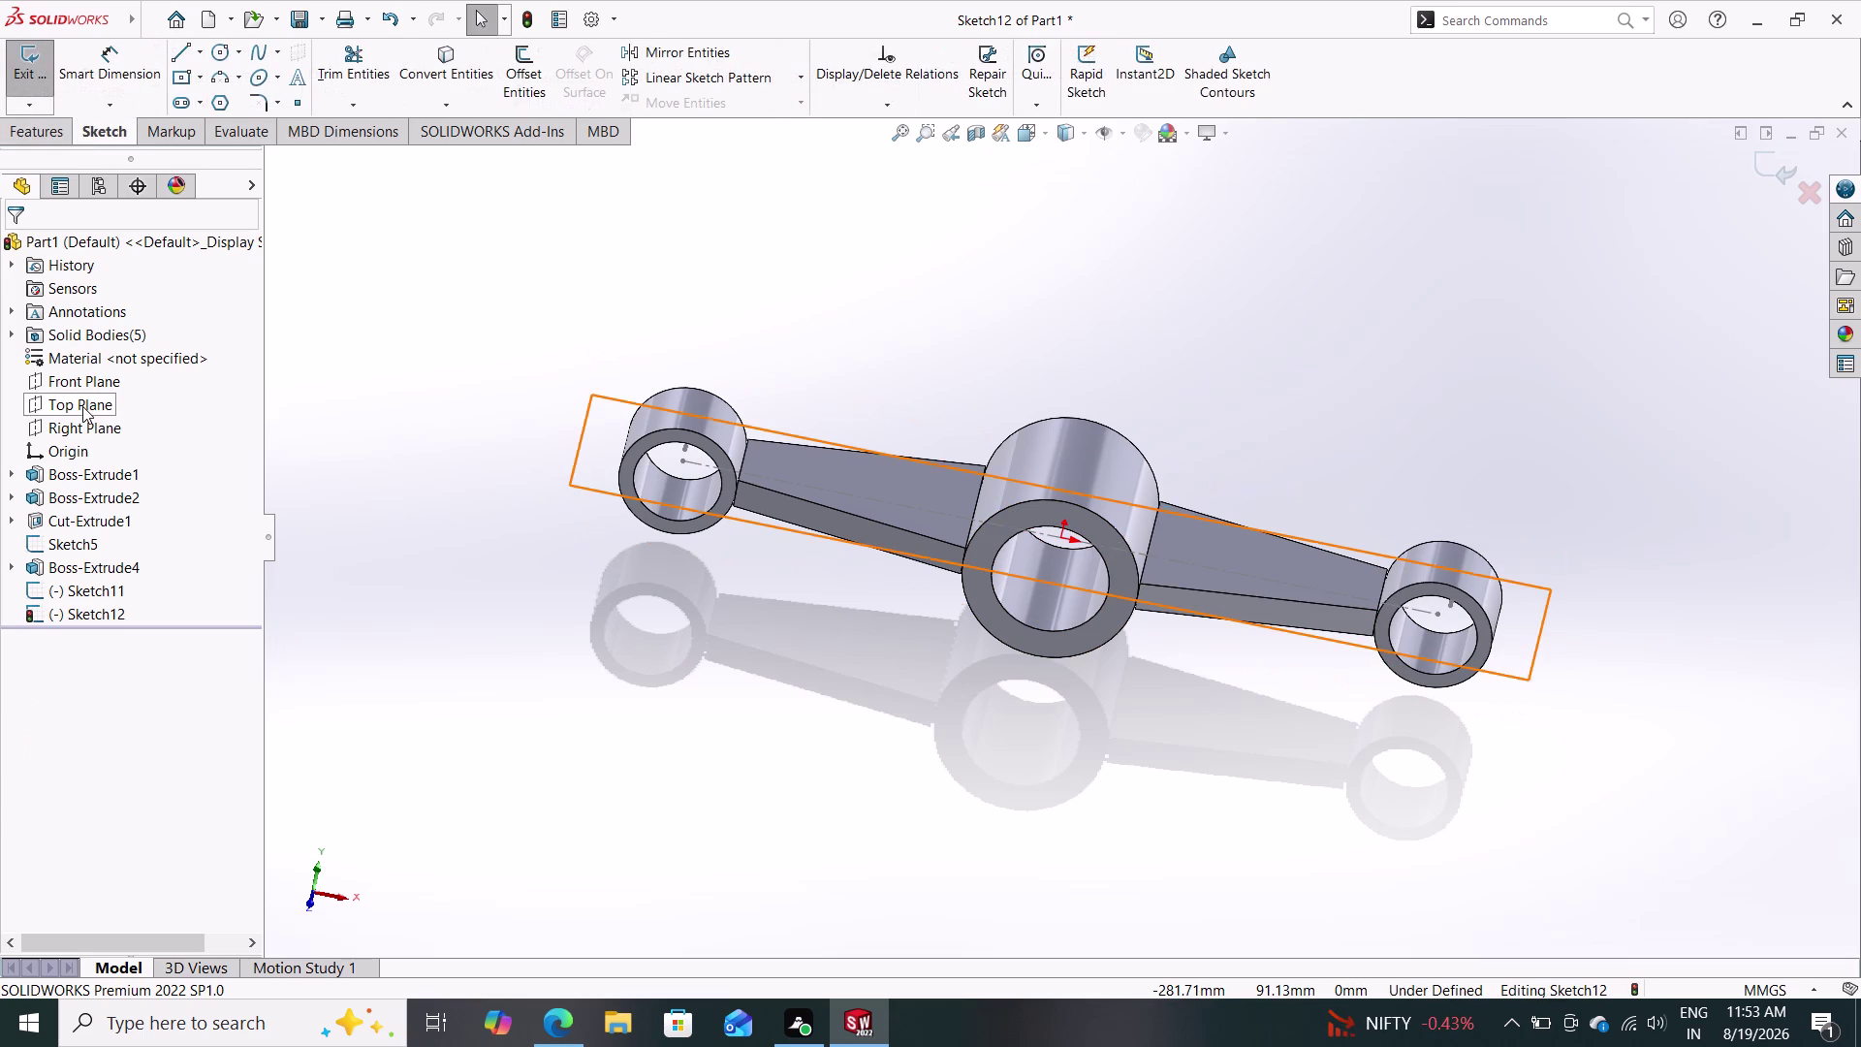
click(96, 380)
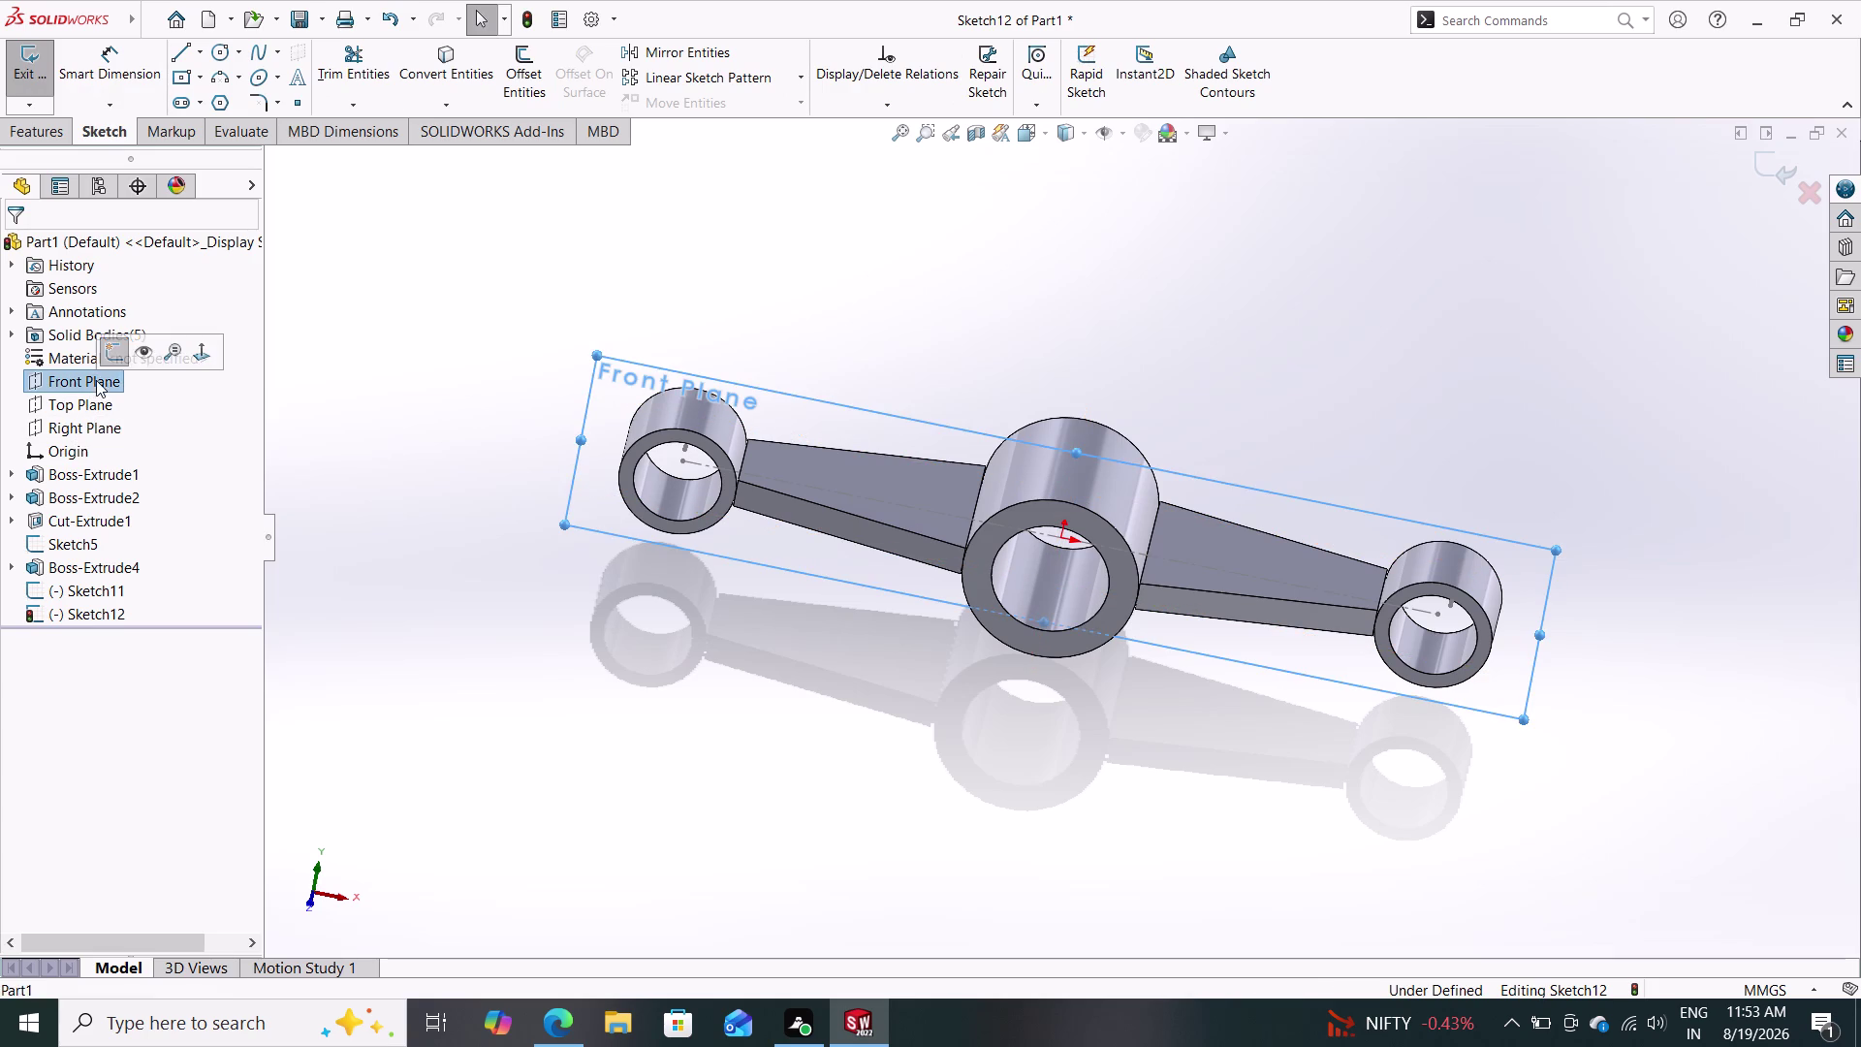
click(116, 358)
click(83, 394)
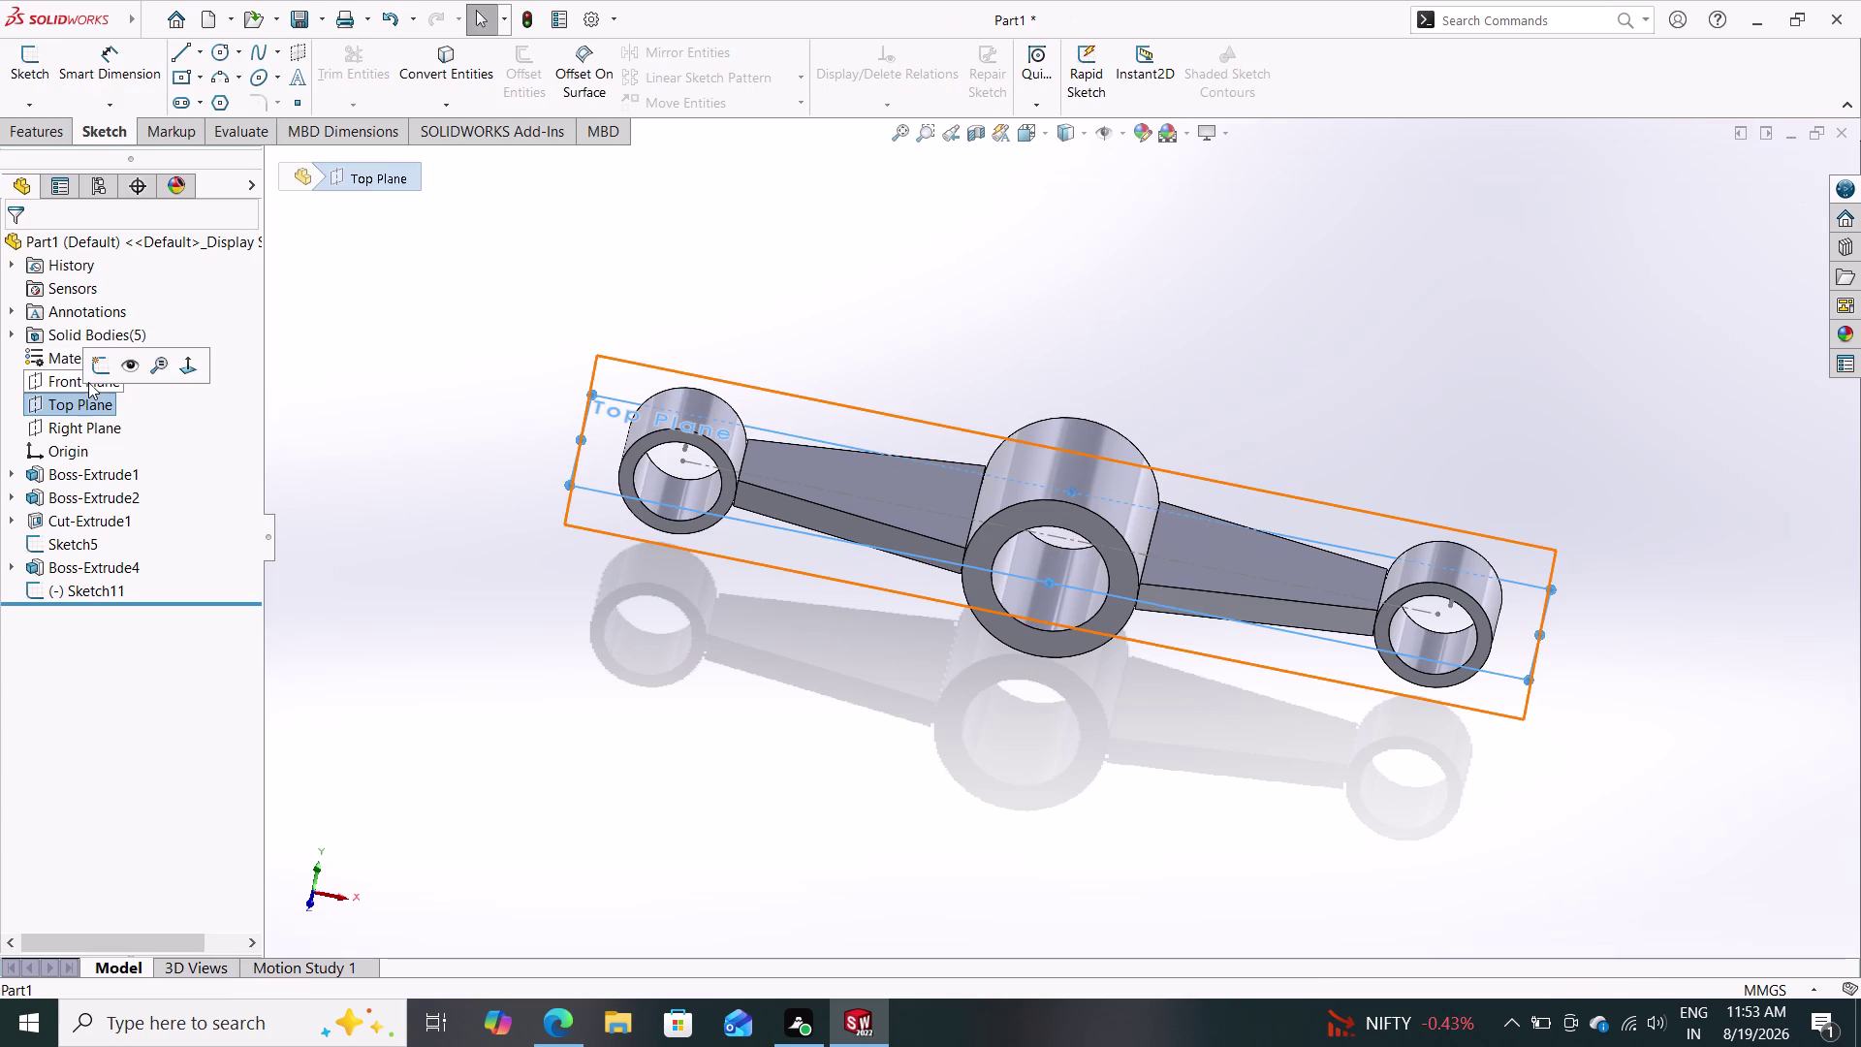
click(47, 385)
click(63, 362)
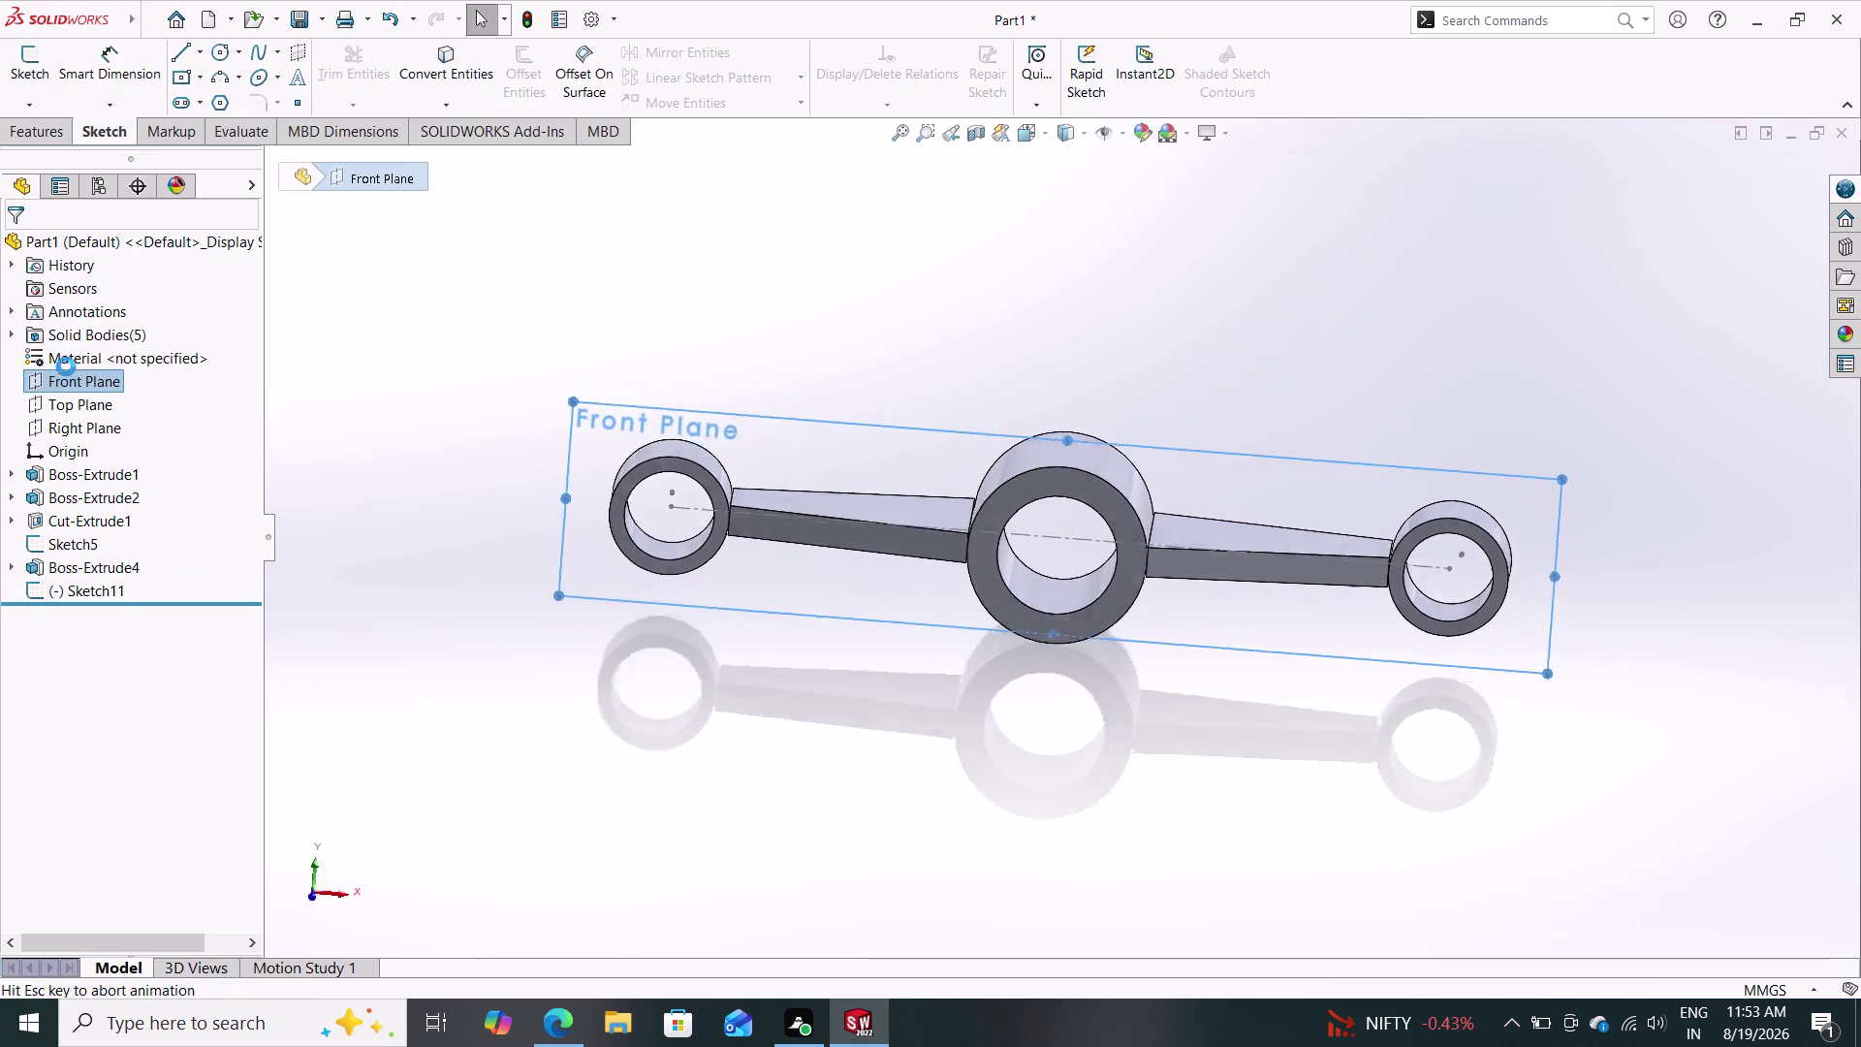
key(Escape)
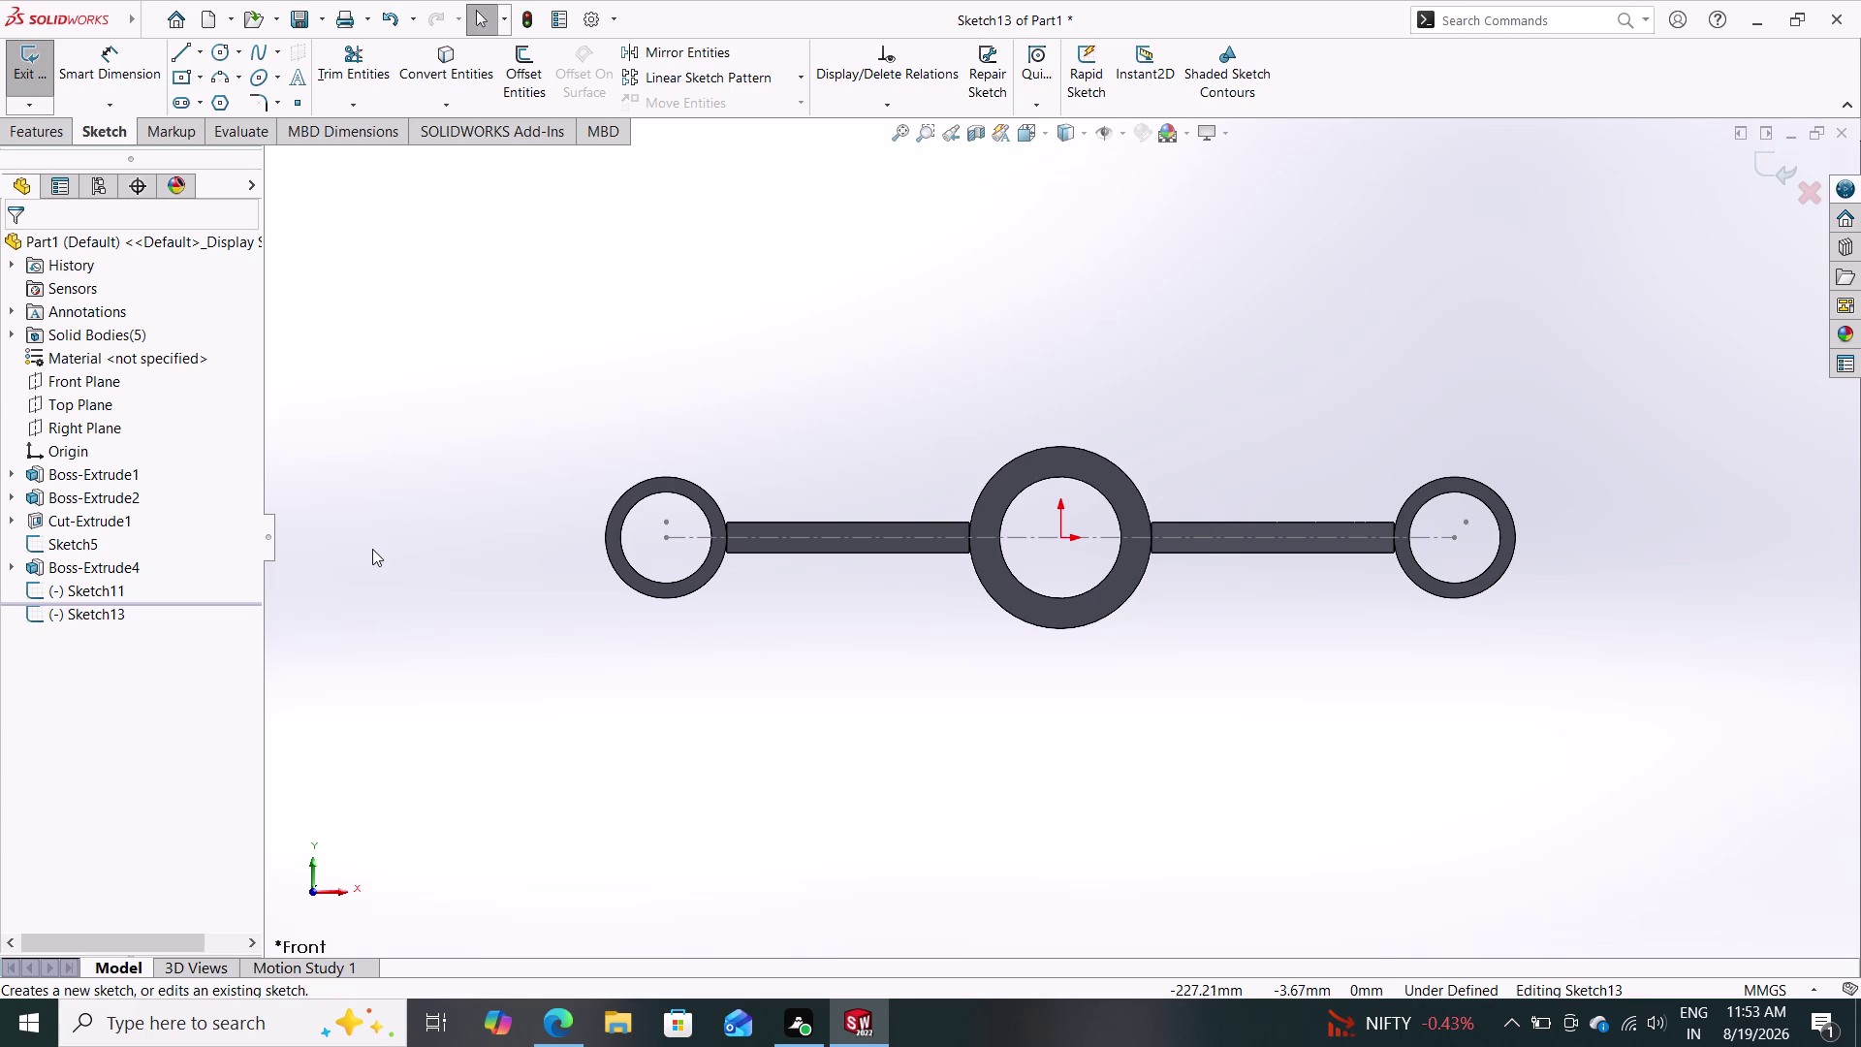
Abandon the empty Front Plane sketch and open a new Top Plane sketch viewed from above.
click(58, 404)
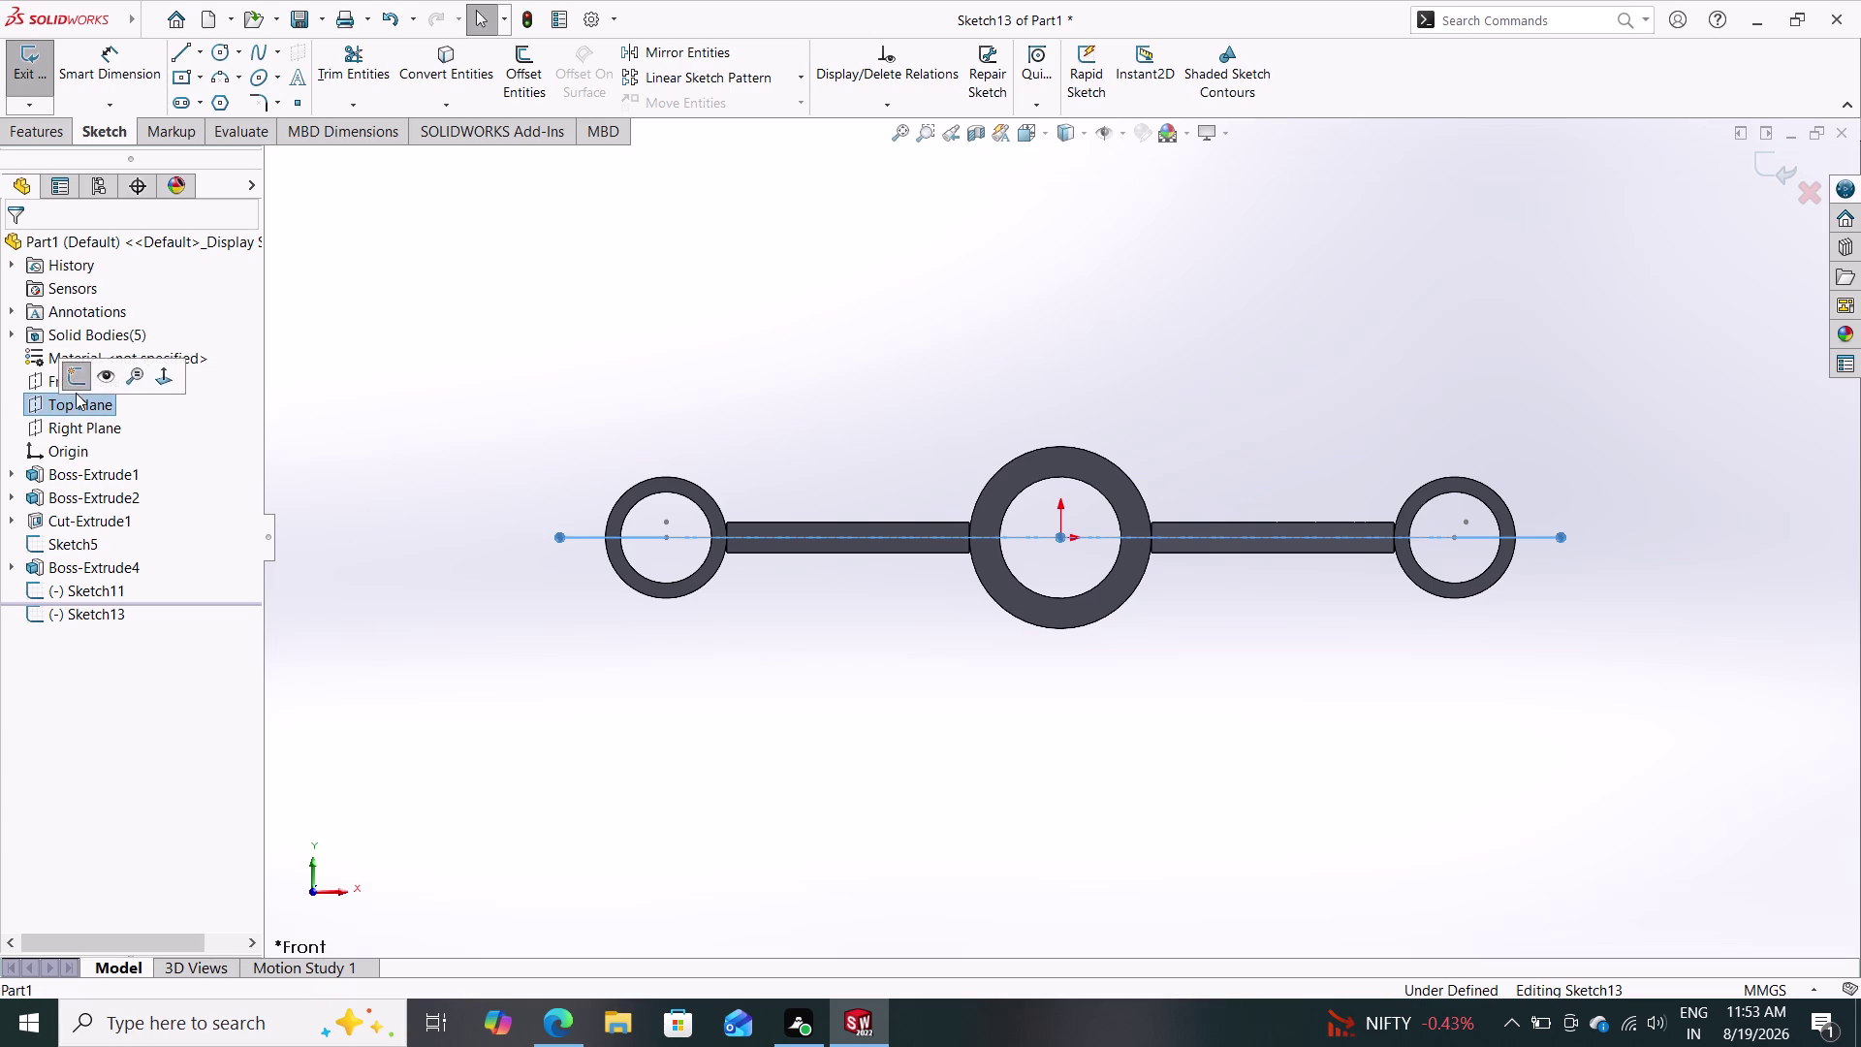
click(79, 388)
click(57, 404)
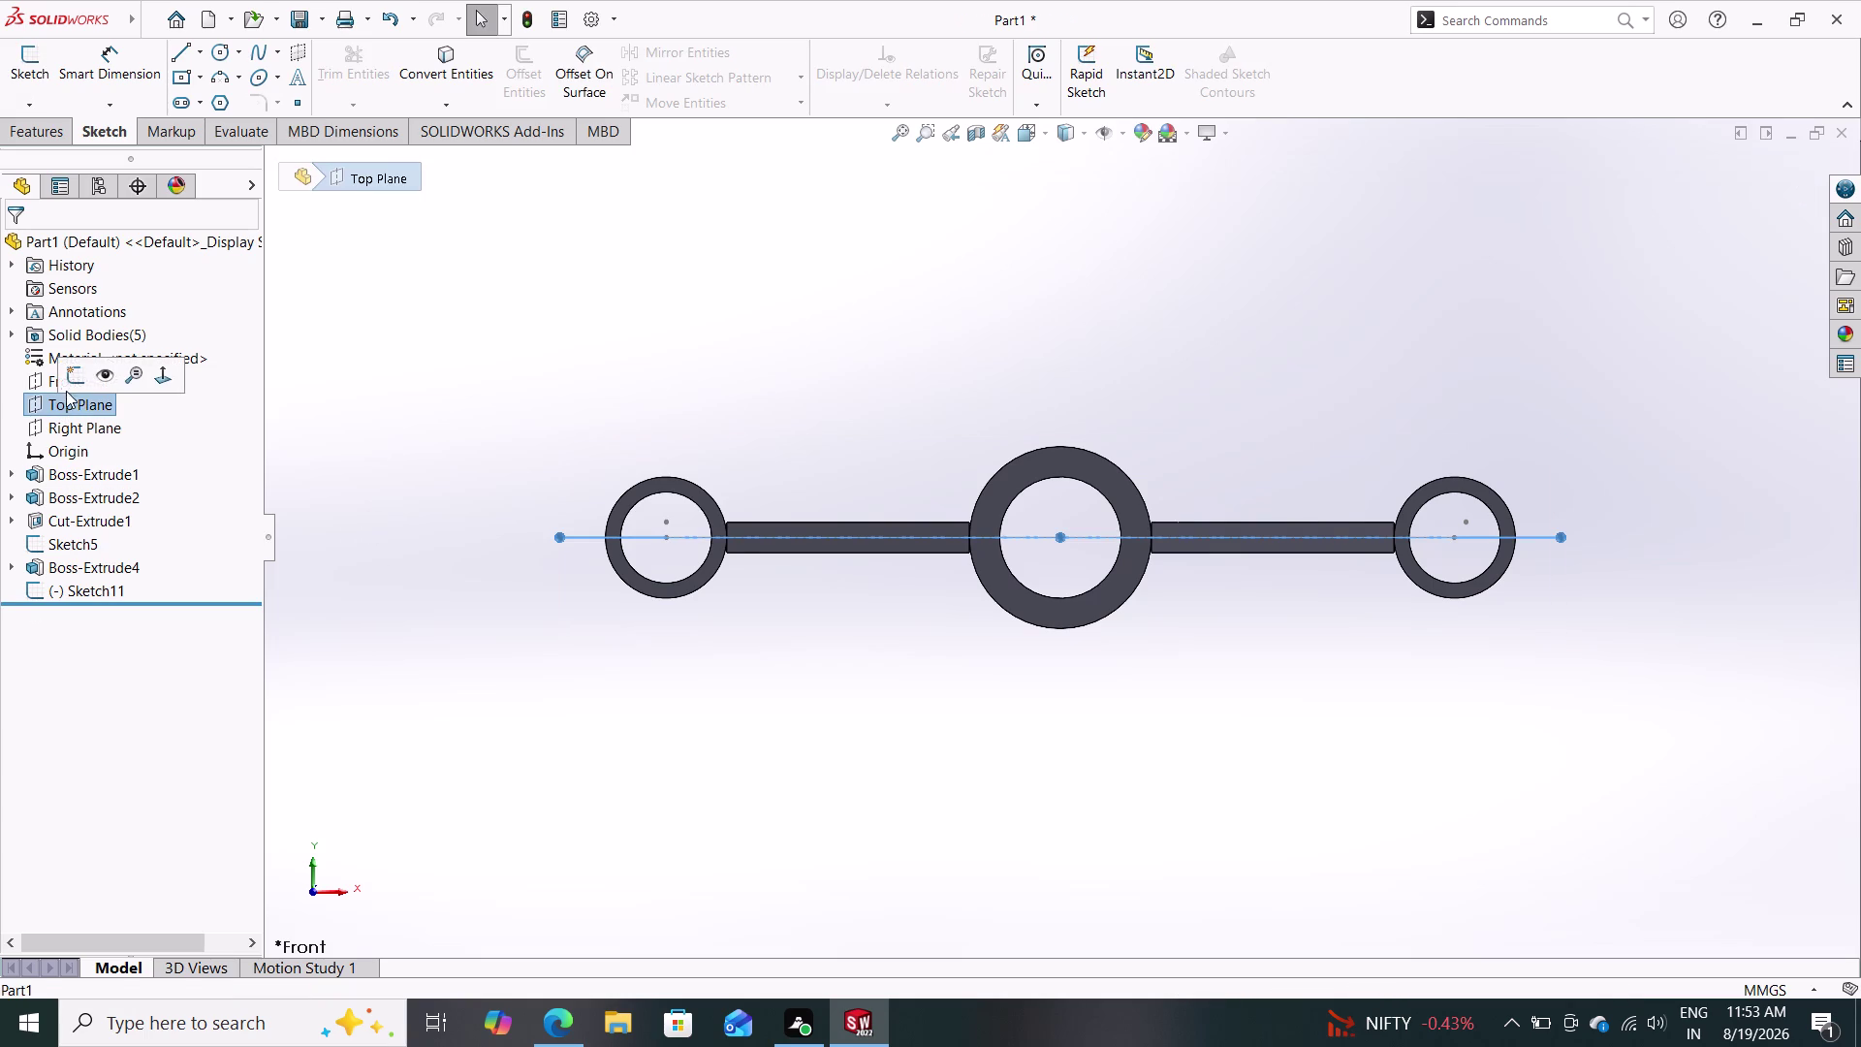
click(73, 377)
key(Escape)
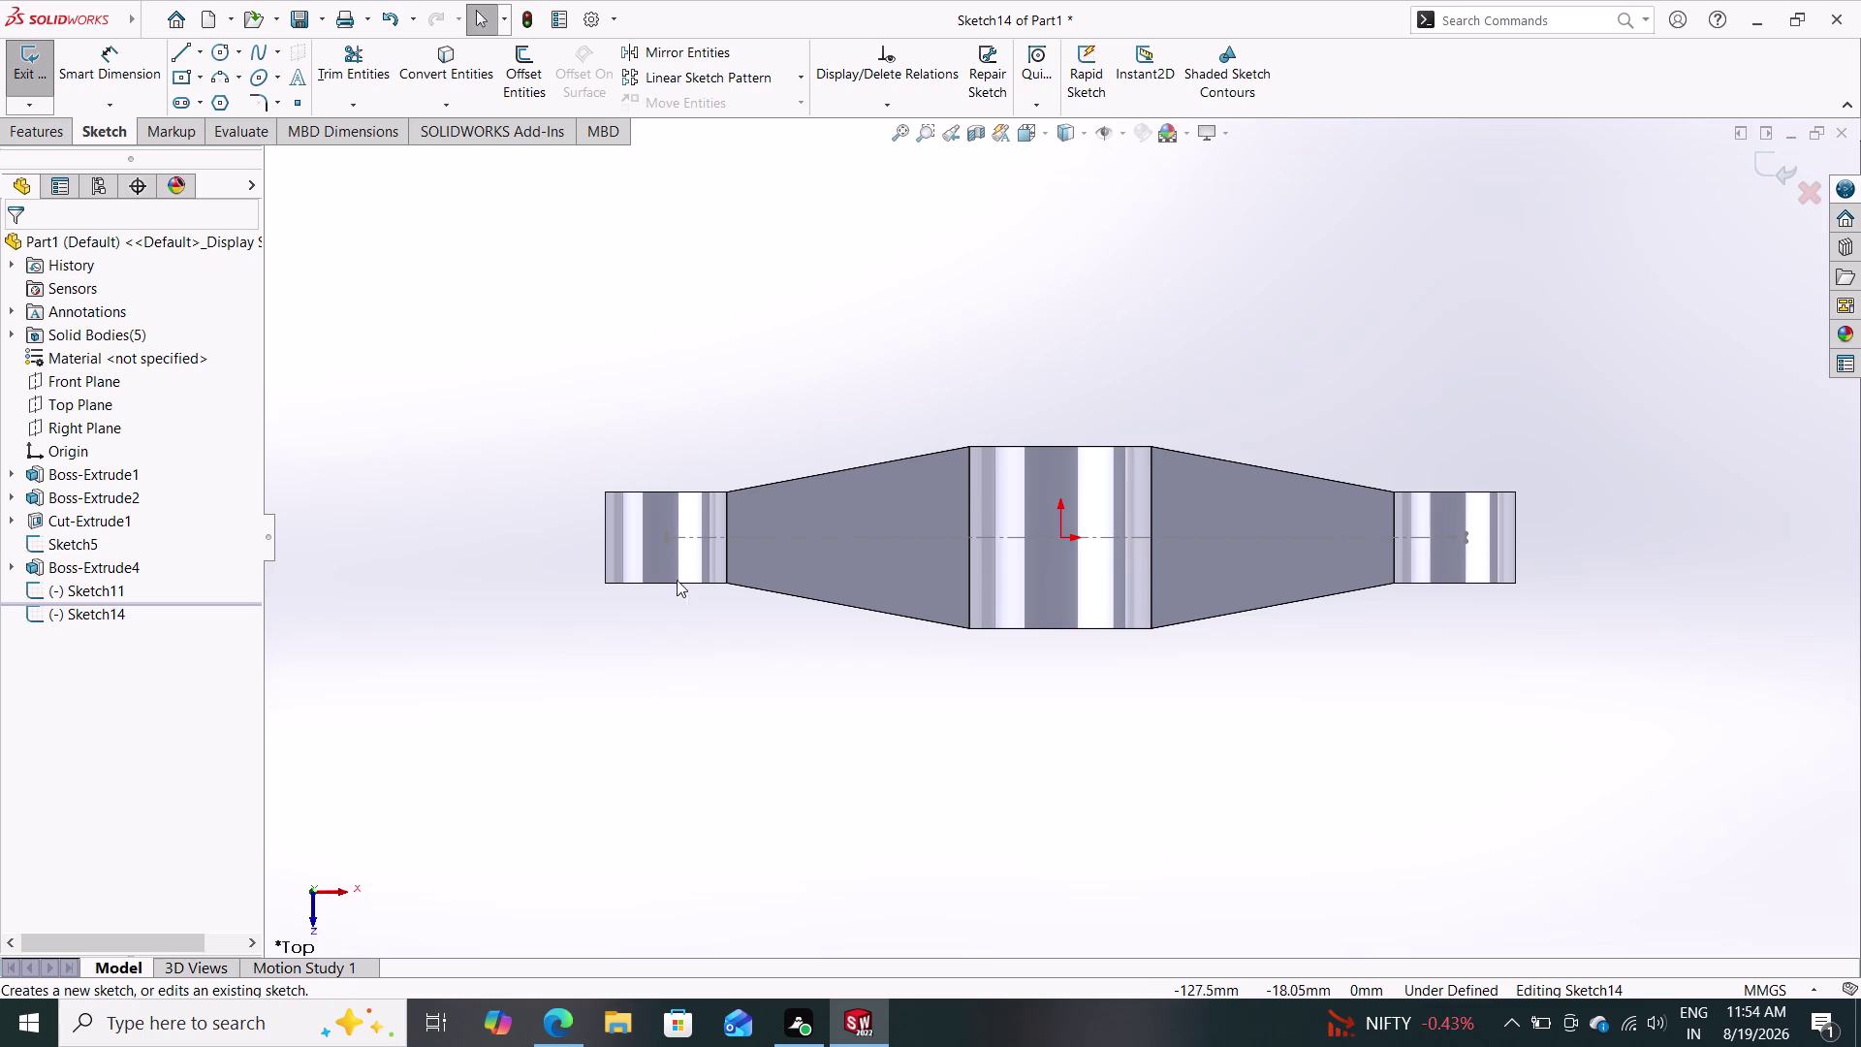
Draw a Centerline from the link's left end to just past the right boss.
drag(672, 524, 657, 538)
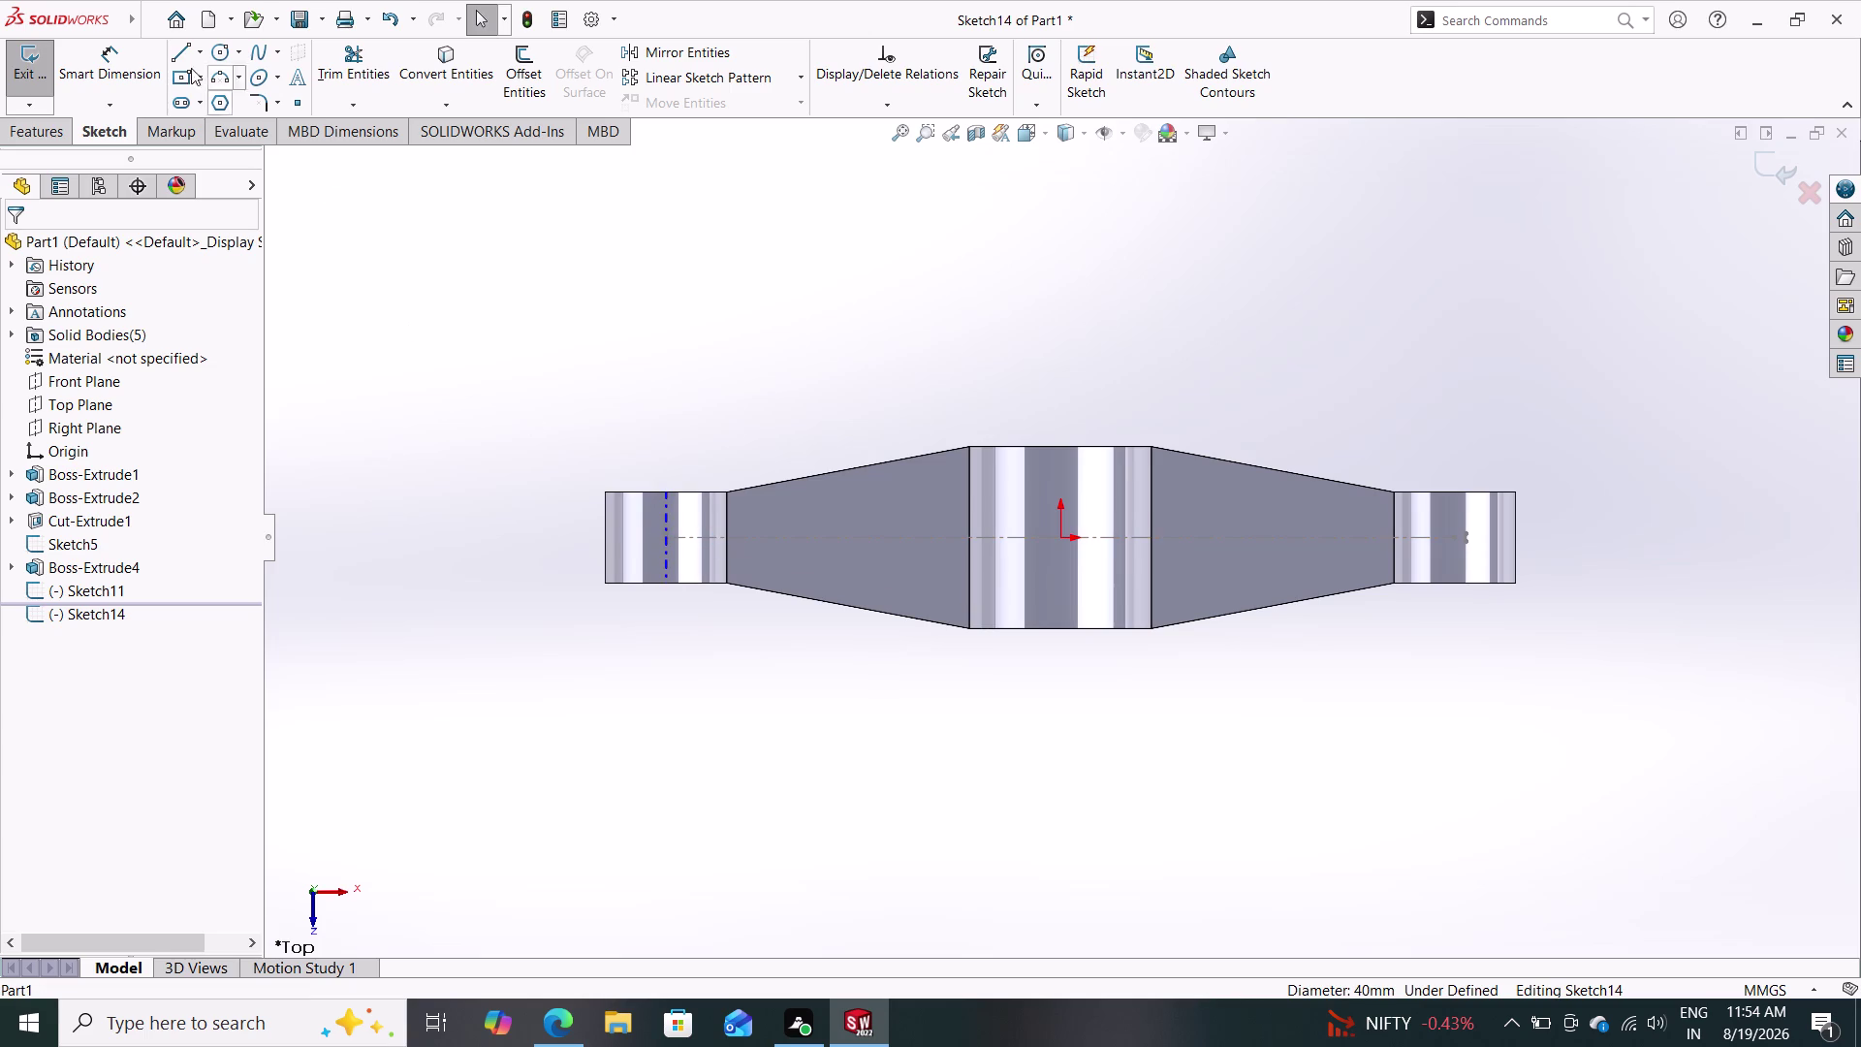
click(197, 48)
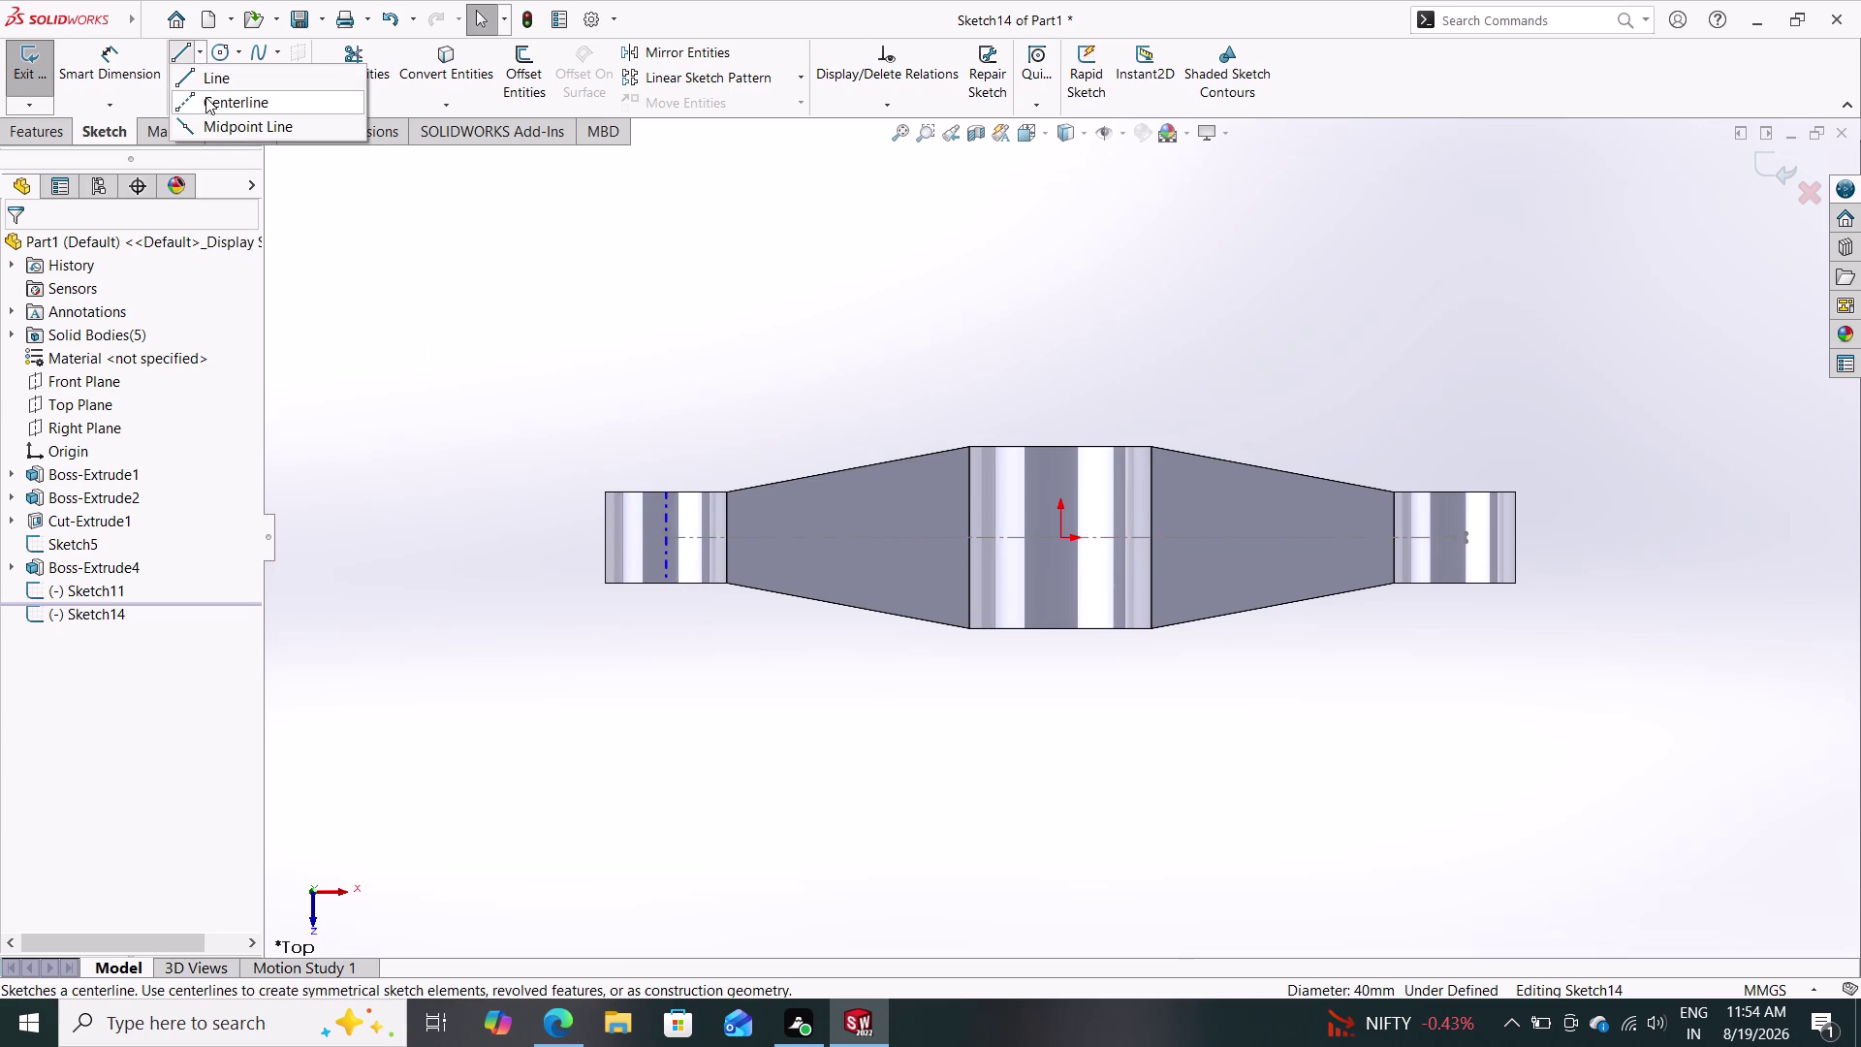
click(231, 92)
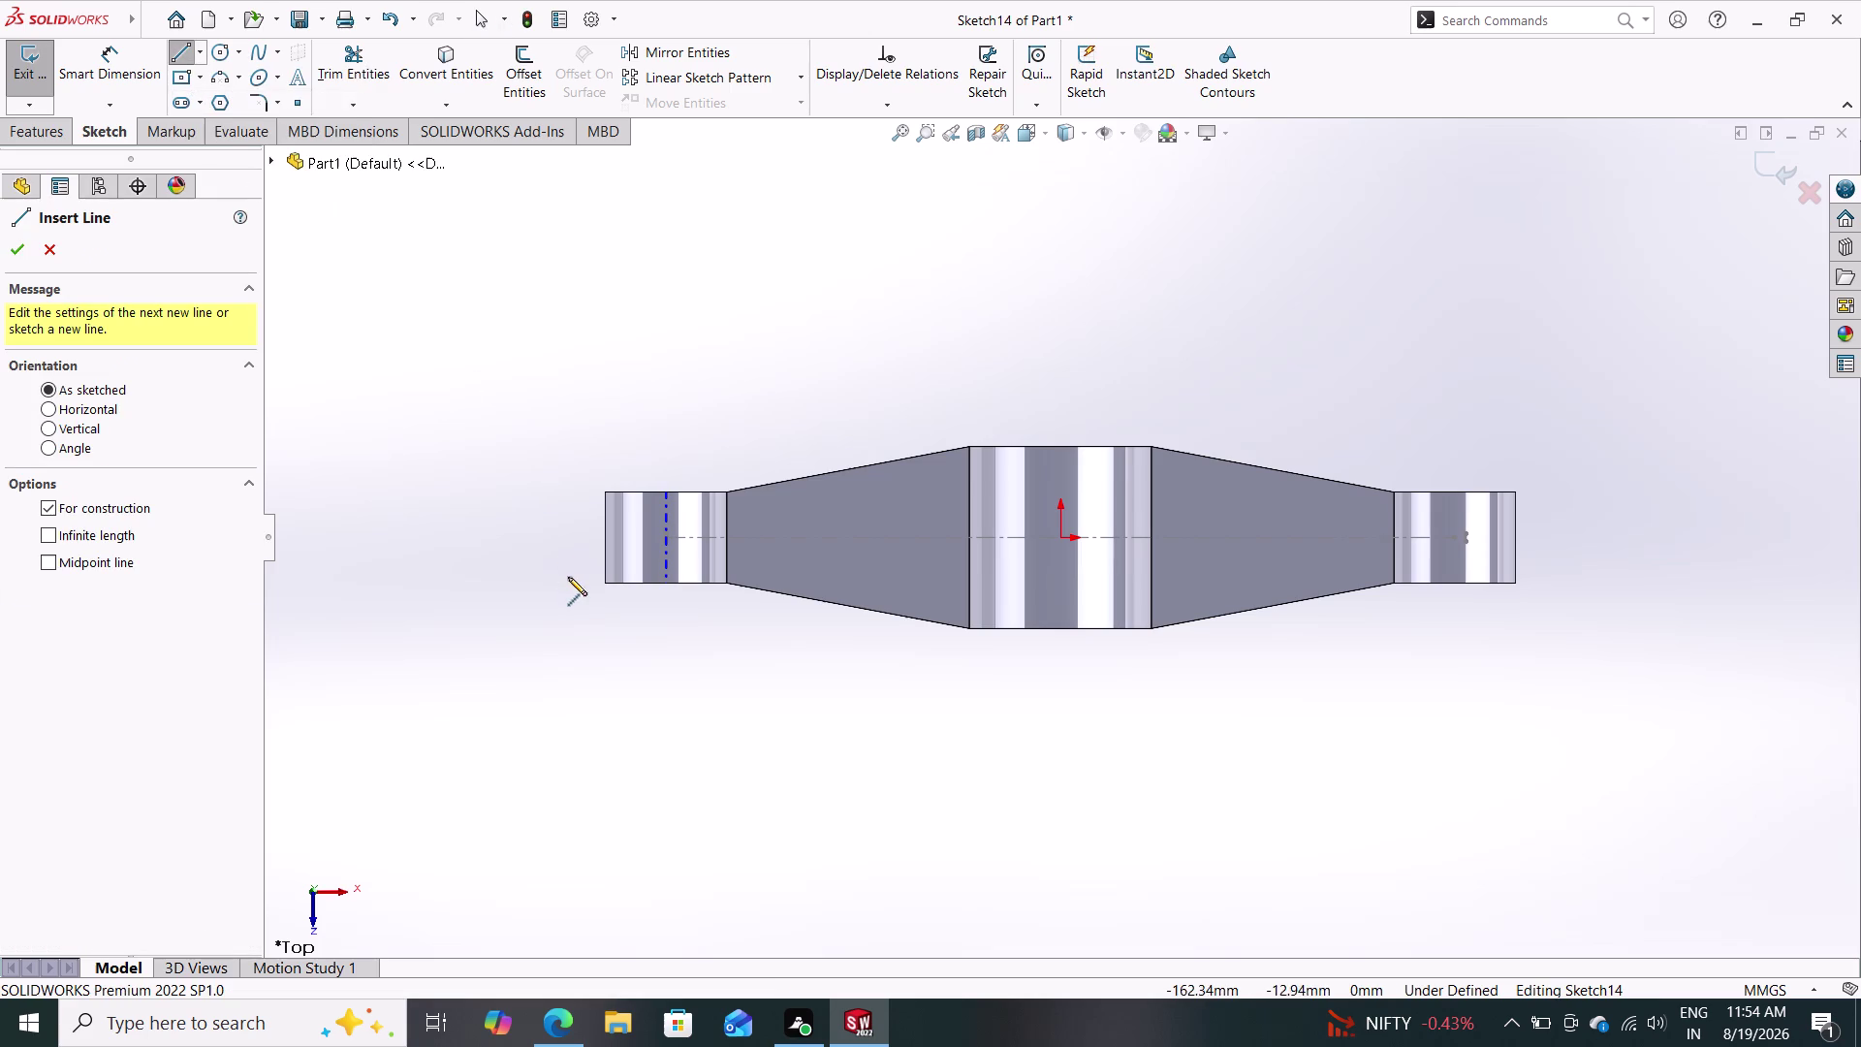
click(600, 536)
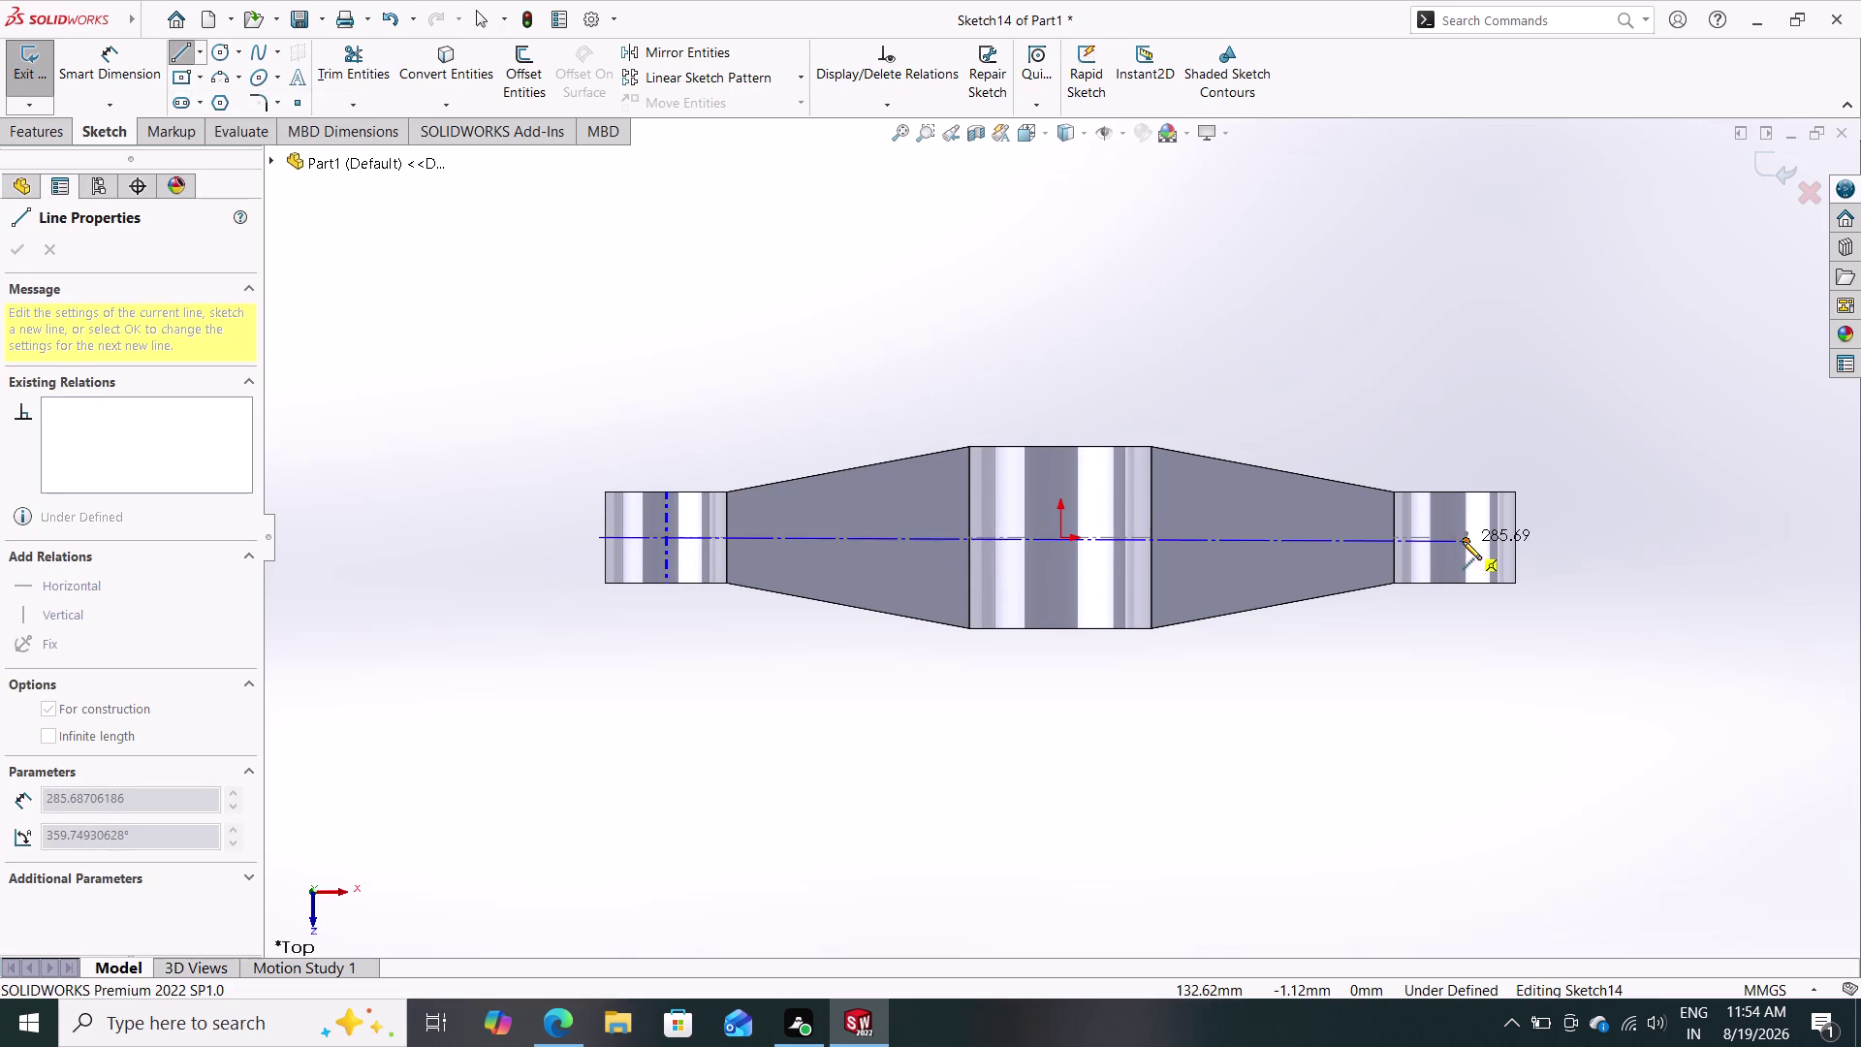
click(1576, 540)
key(Escape)
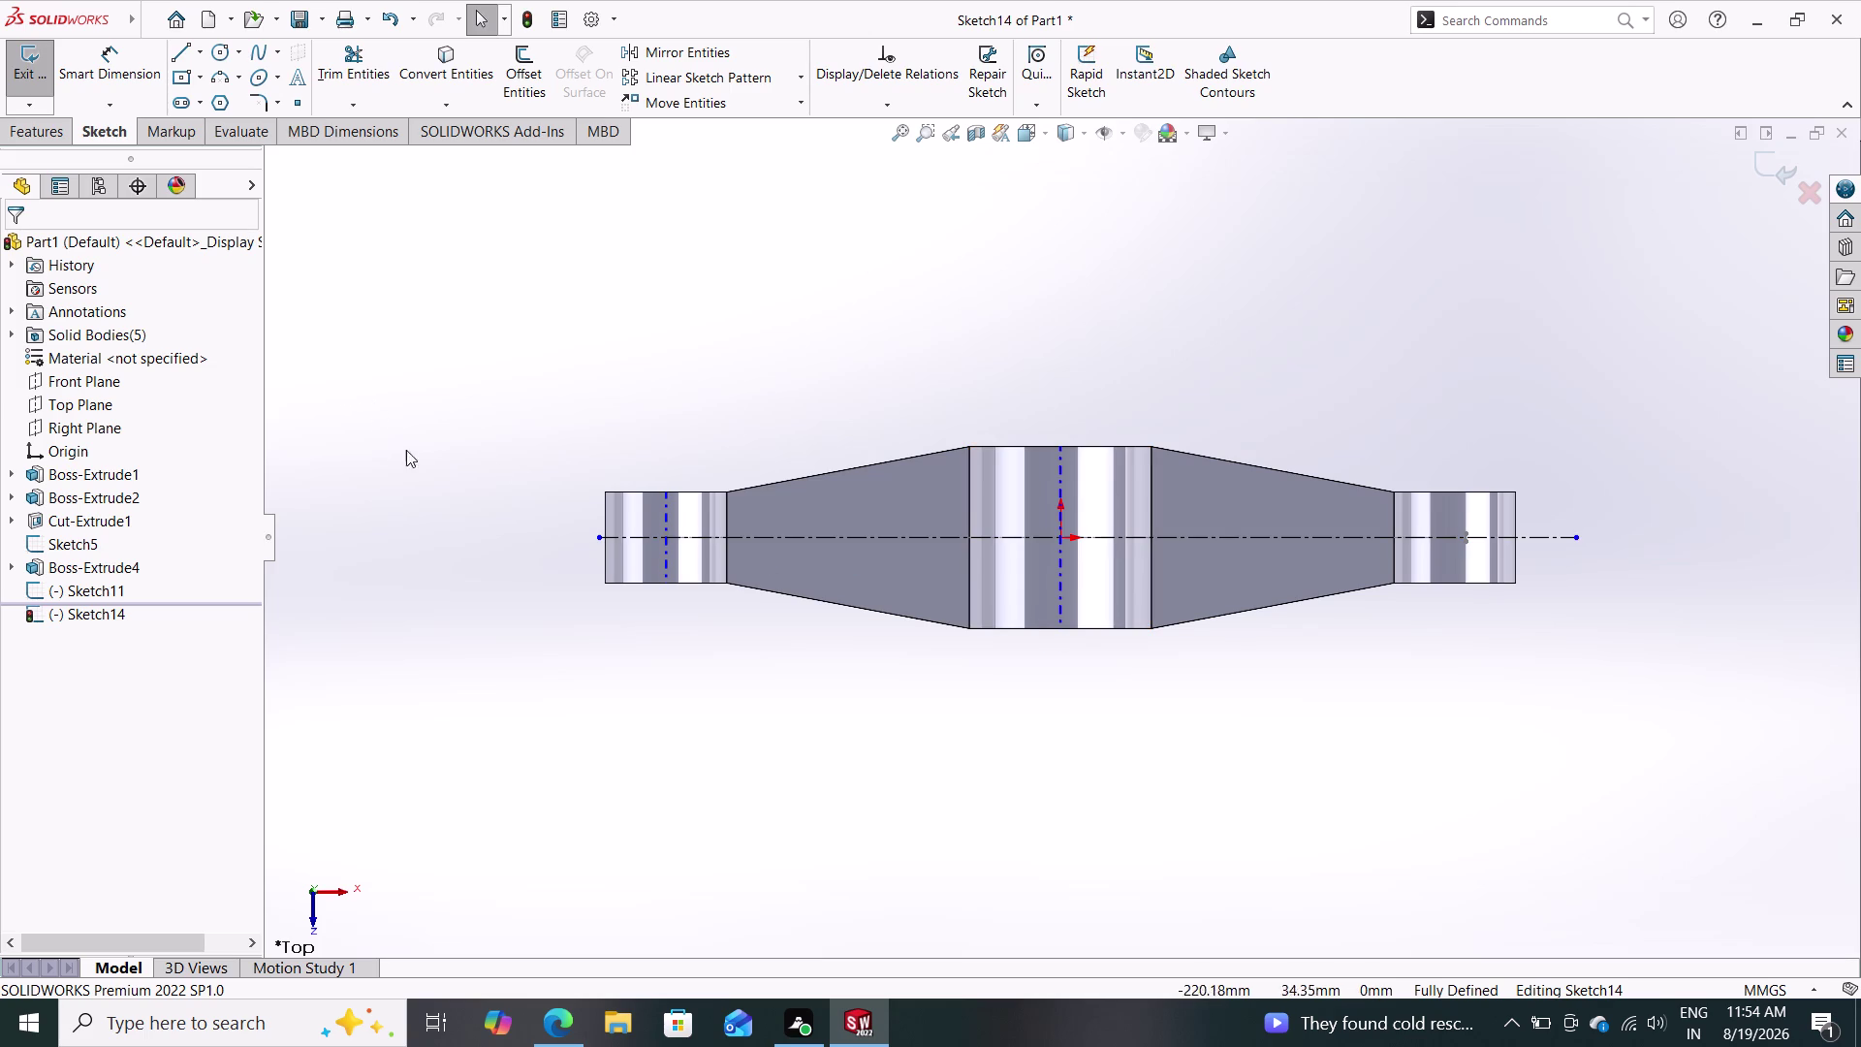
Draw a solid line along the centerline from the link's left end to its right end.
key(Escape)
key(Escape)
key(Escape)
click(186, 51)
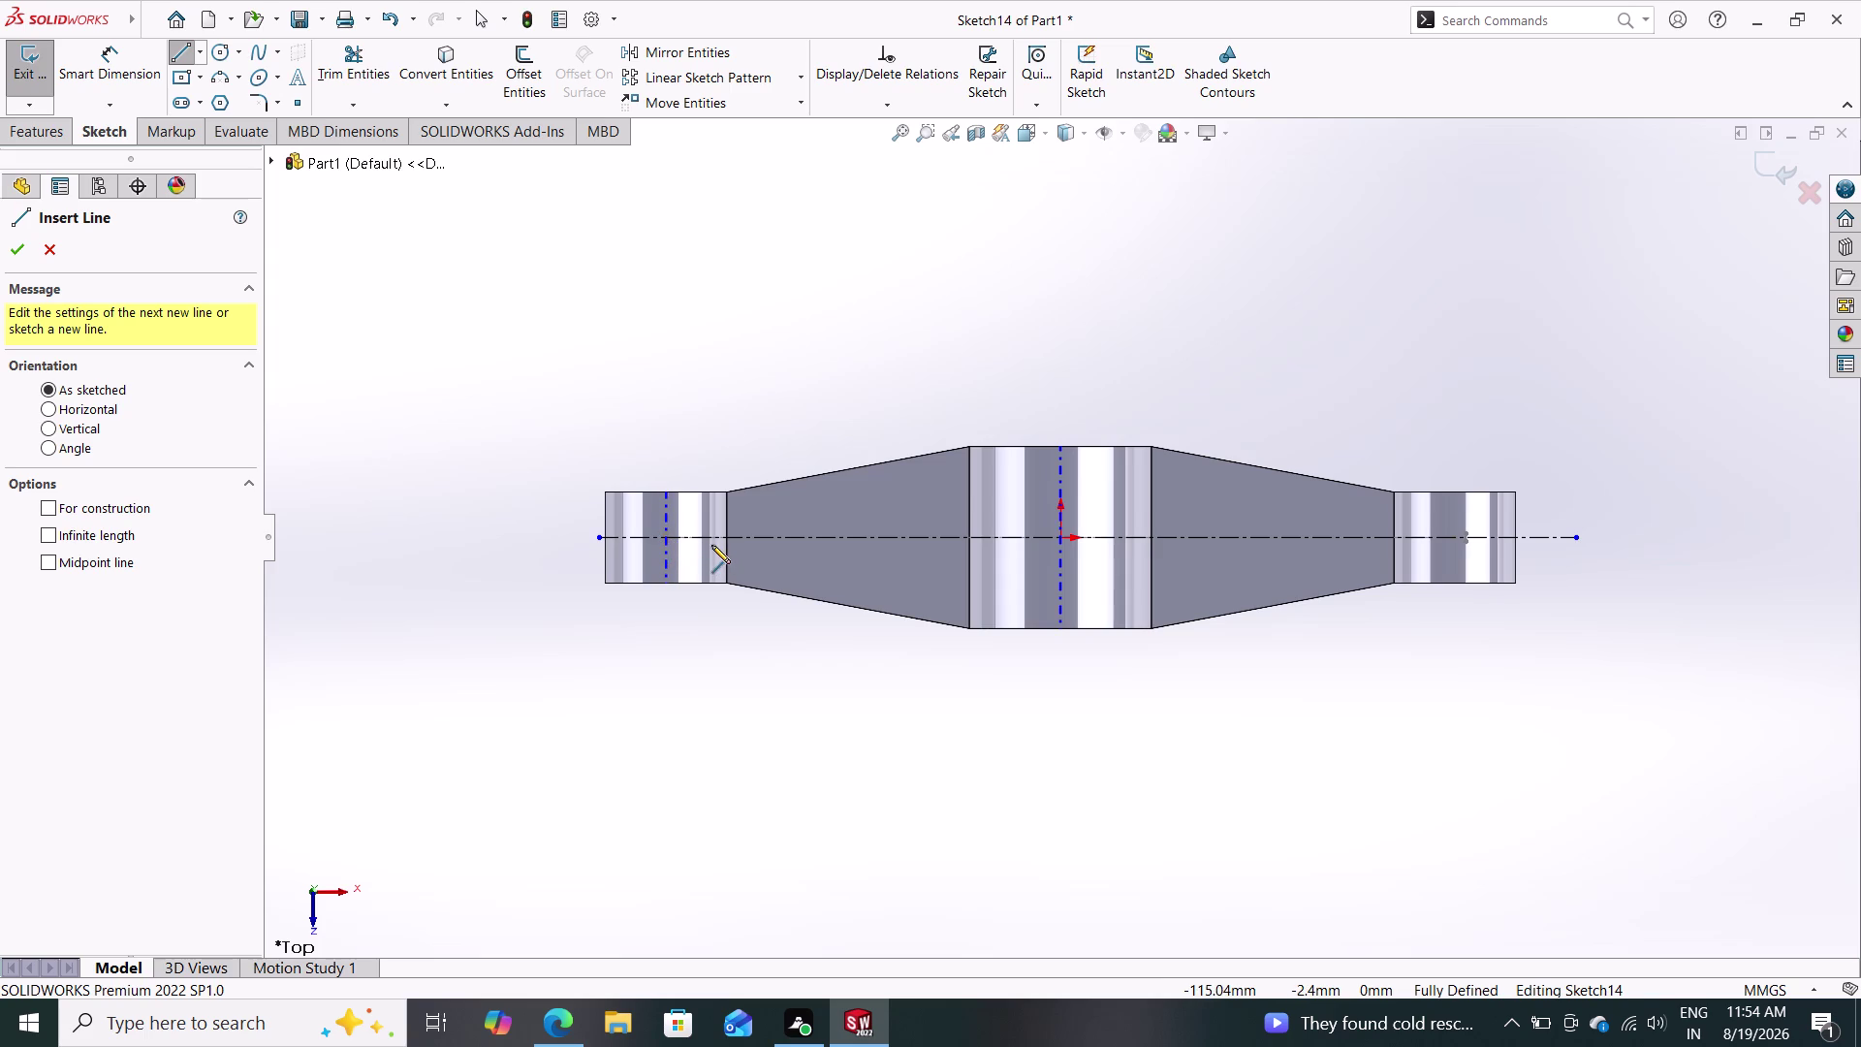
scroll(down, 3)
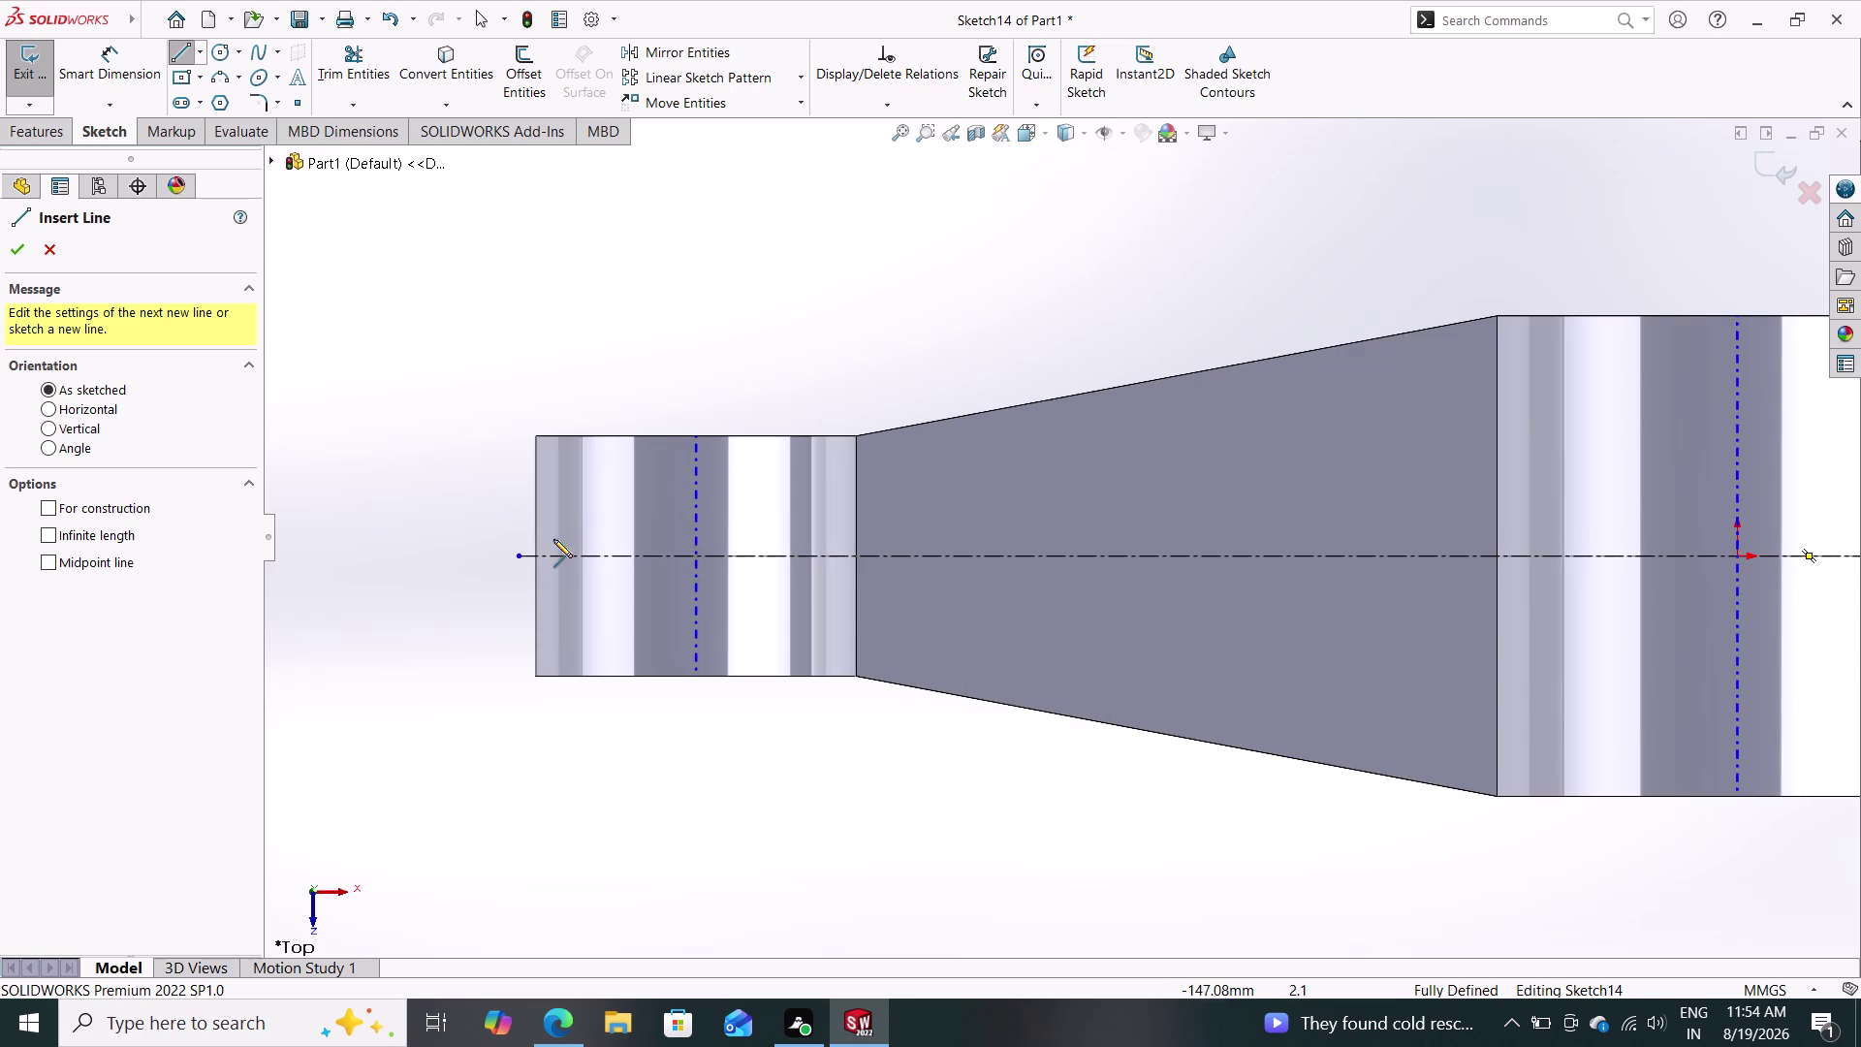
click(519, 555)
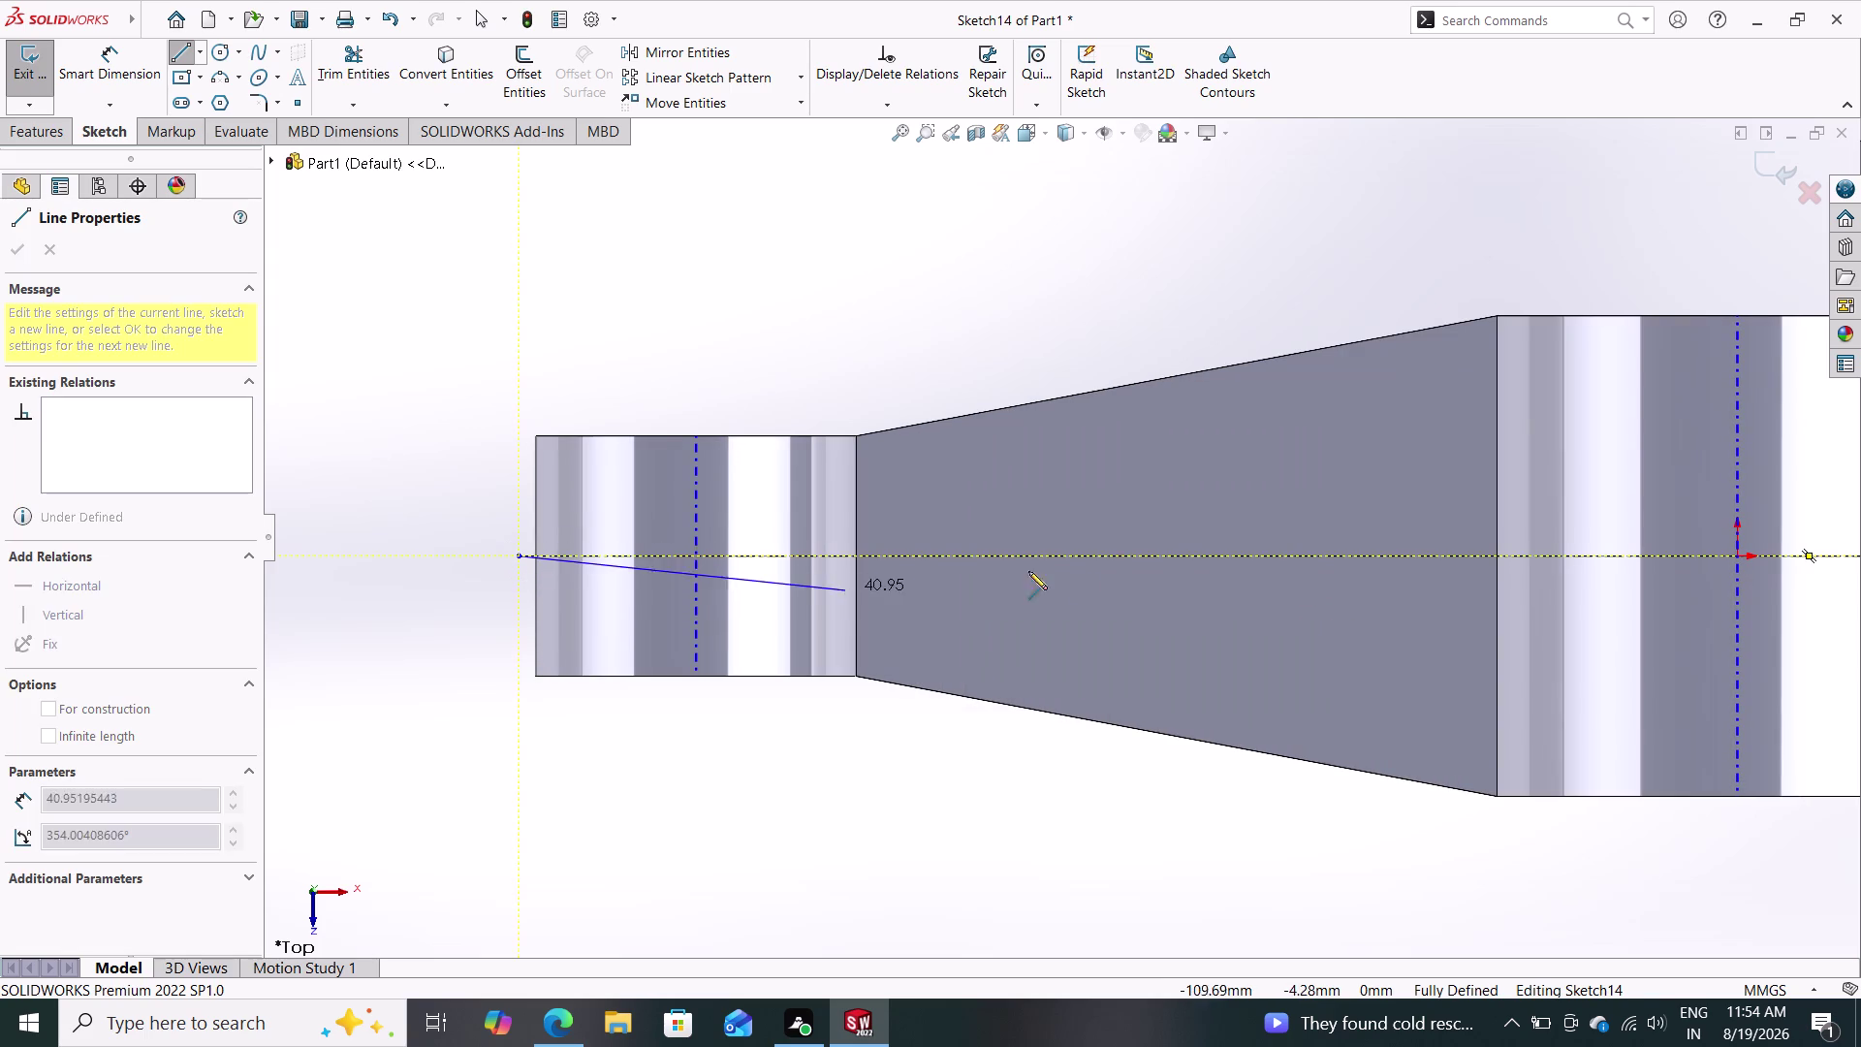
scroll(down, 3)
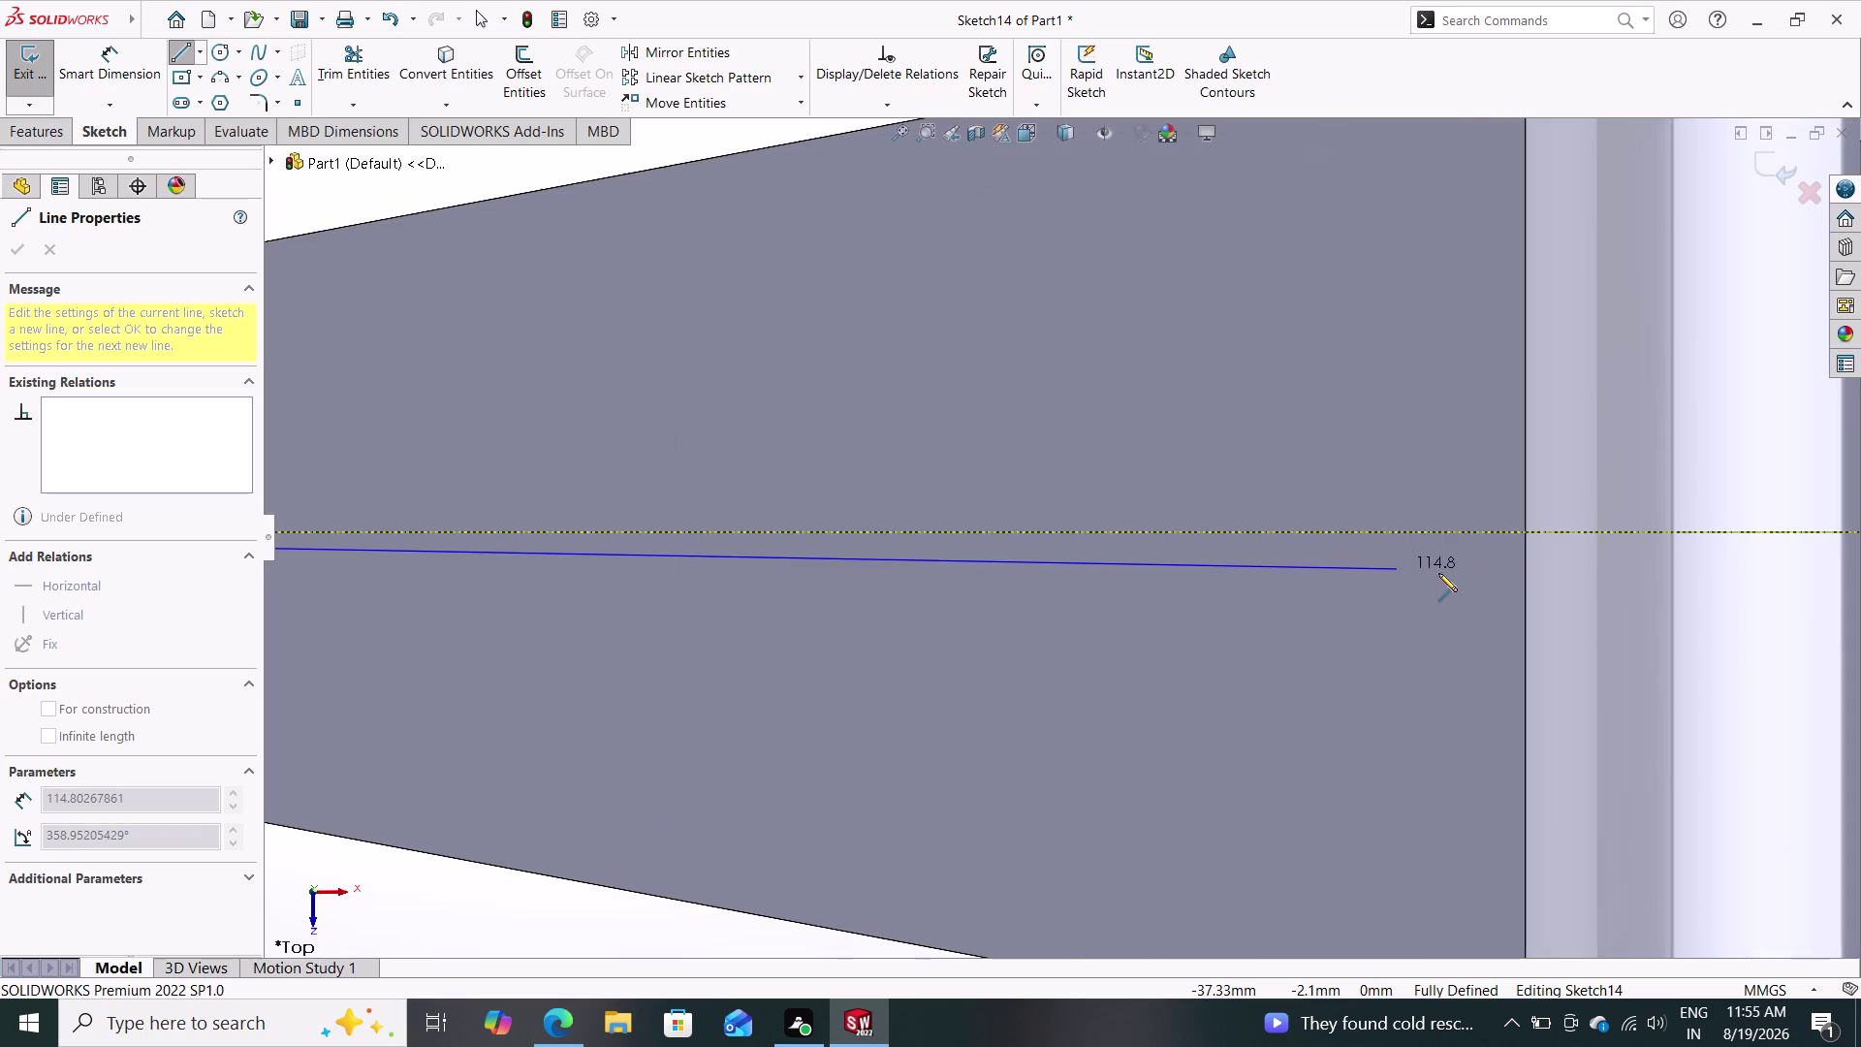
scroll(up, 3)
scroll(up, 3)
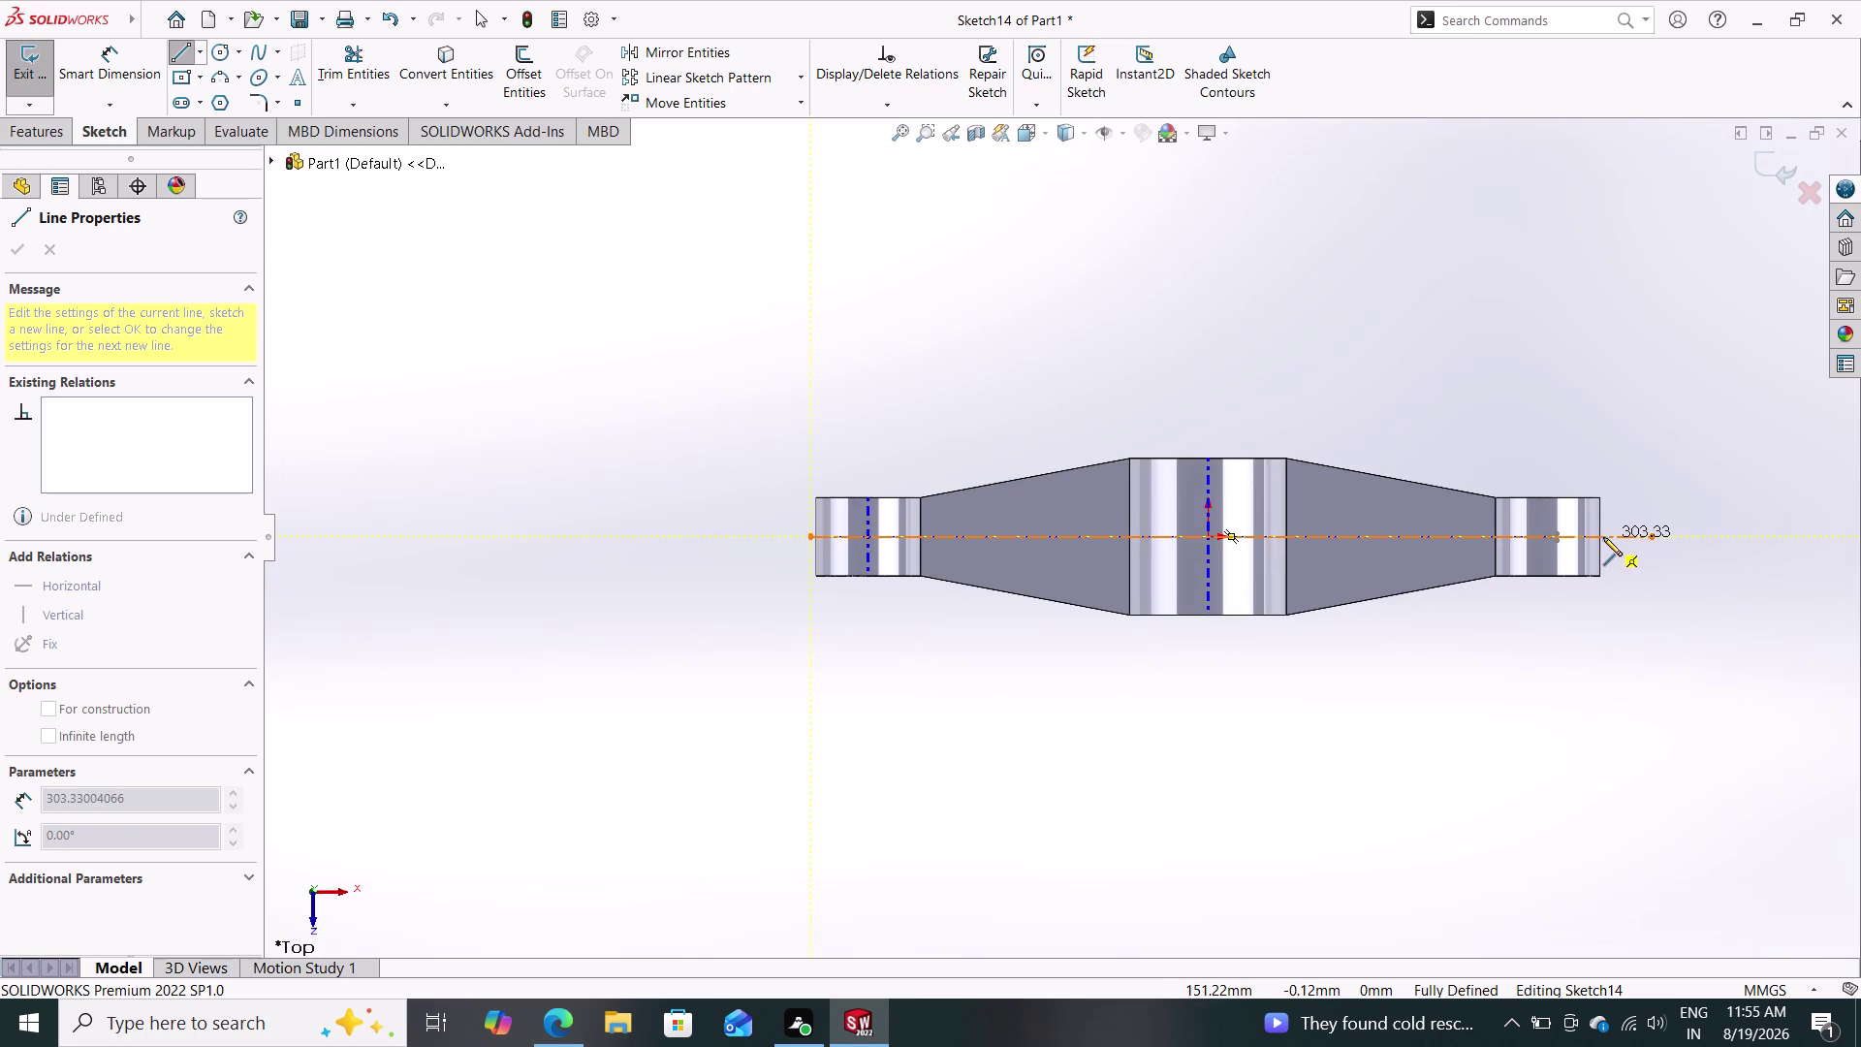
click(1601, 536)
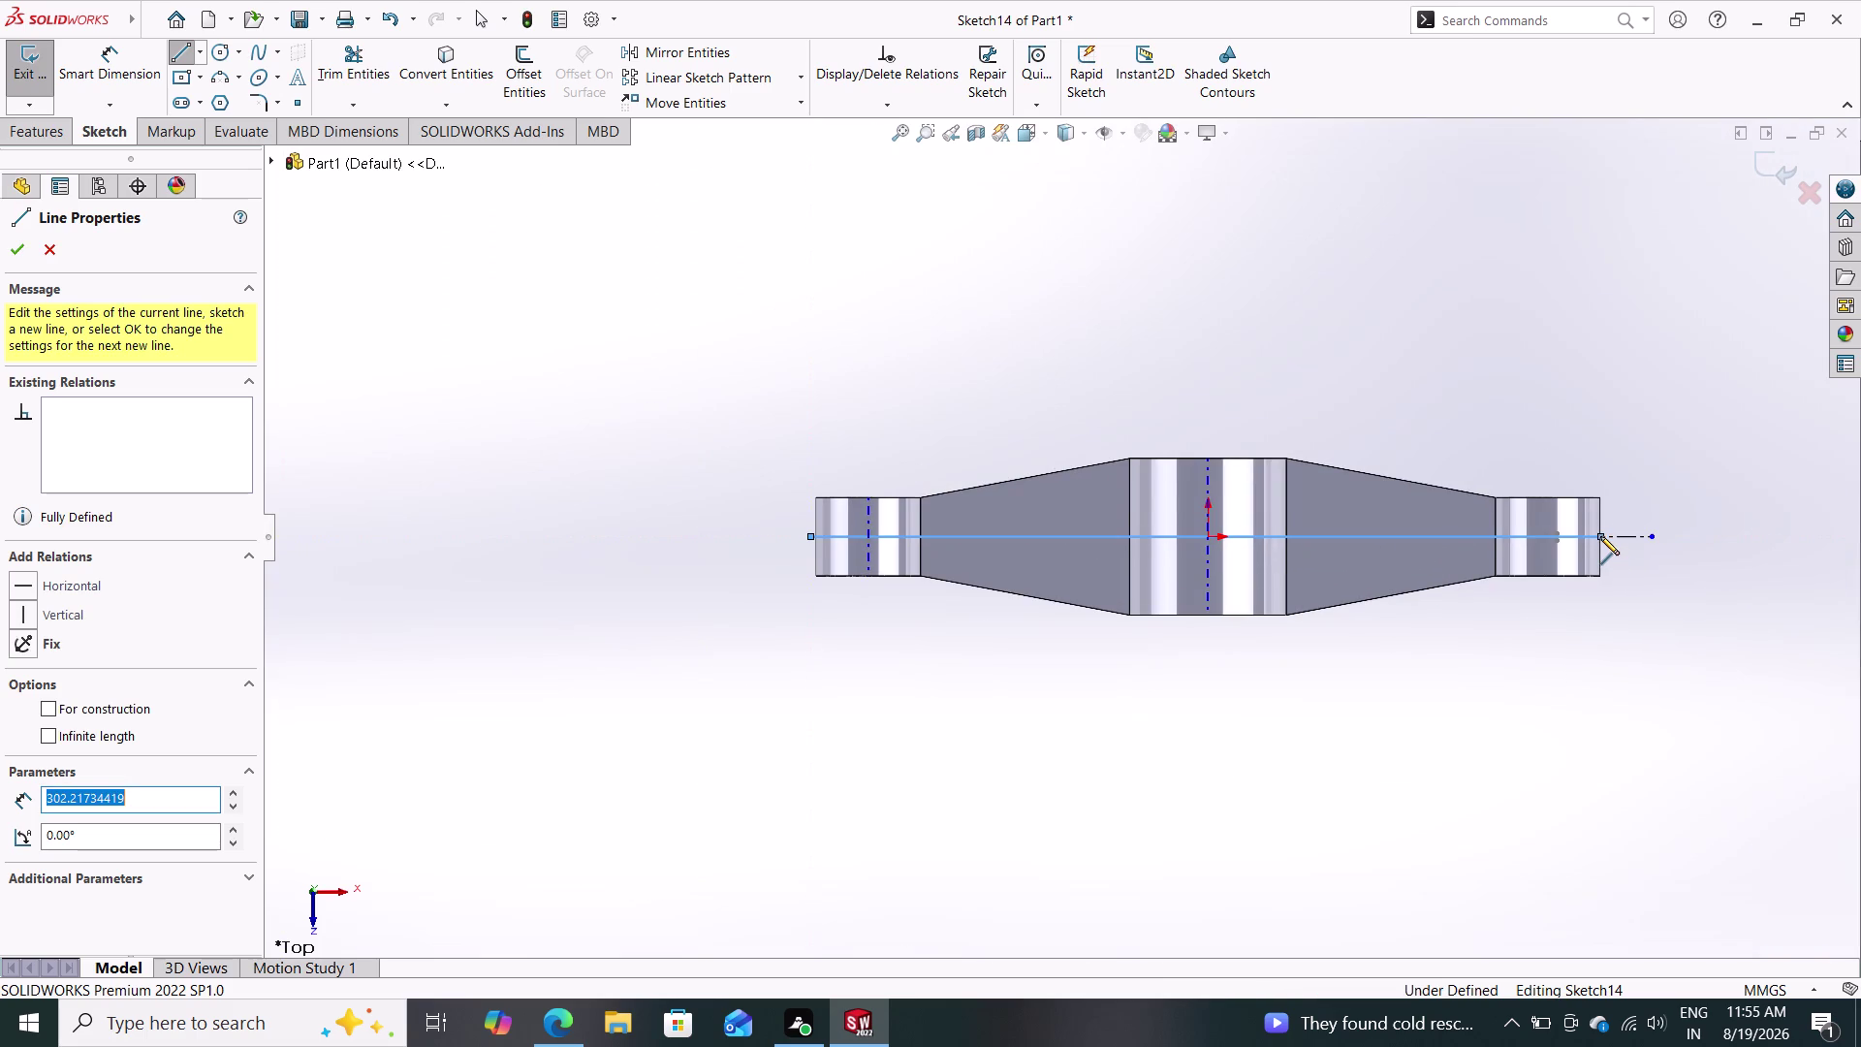
key(Escape)
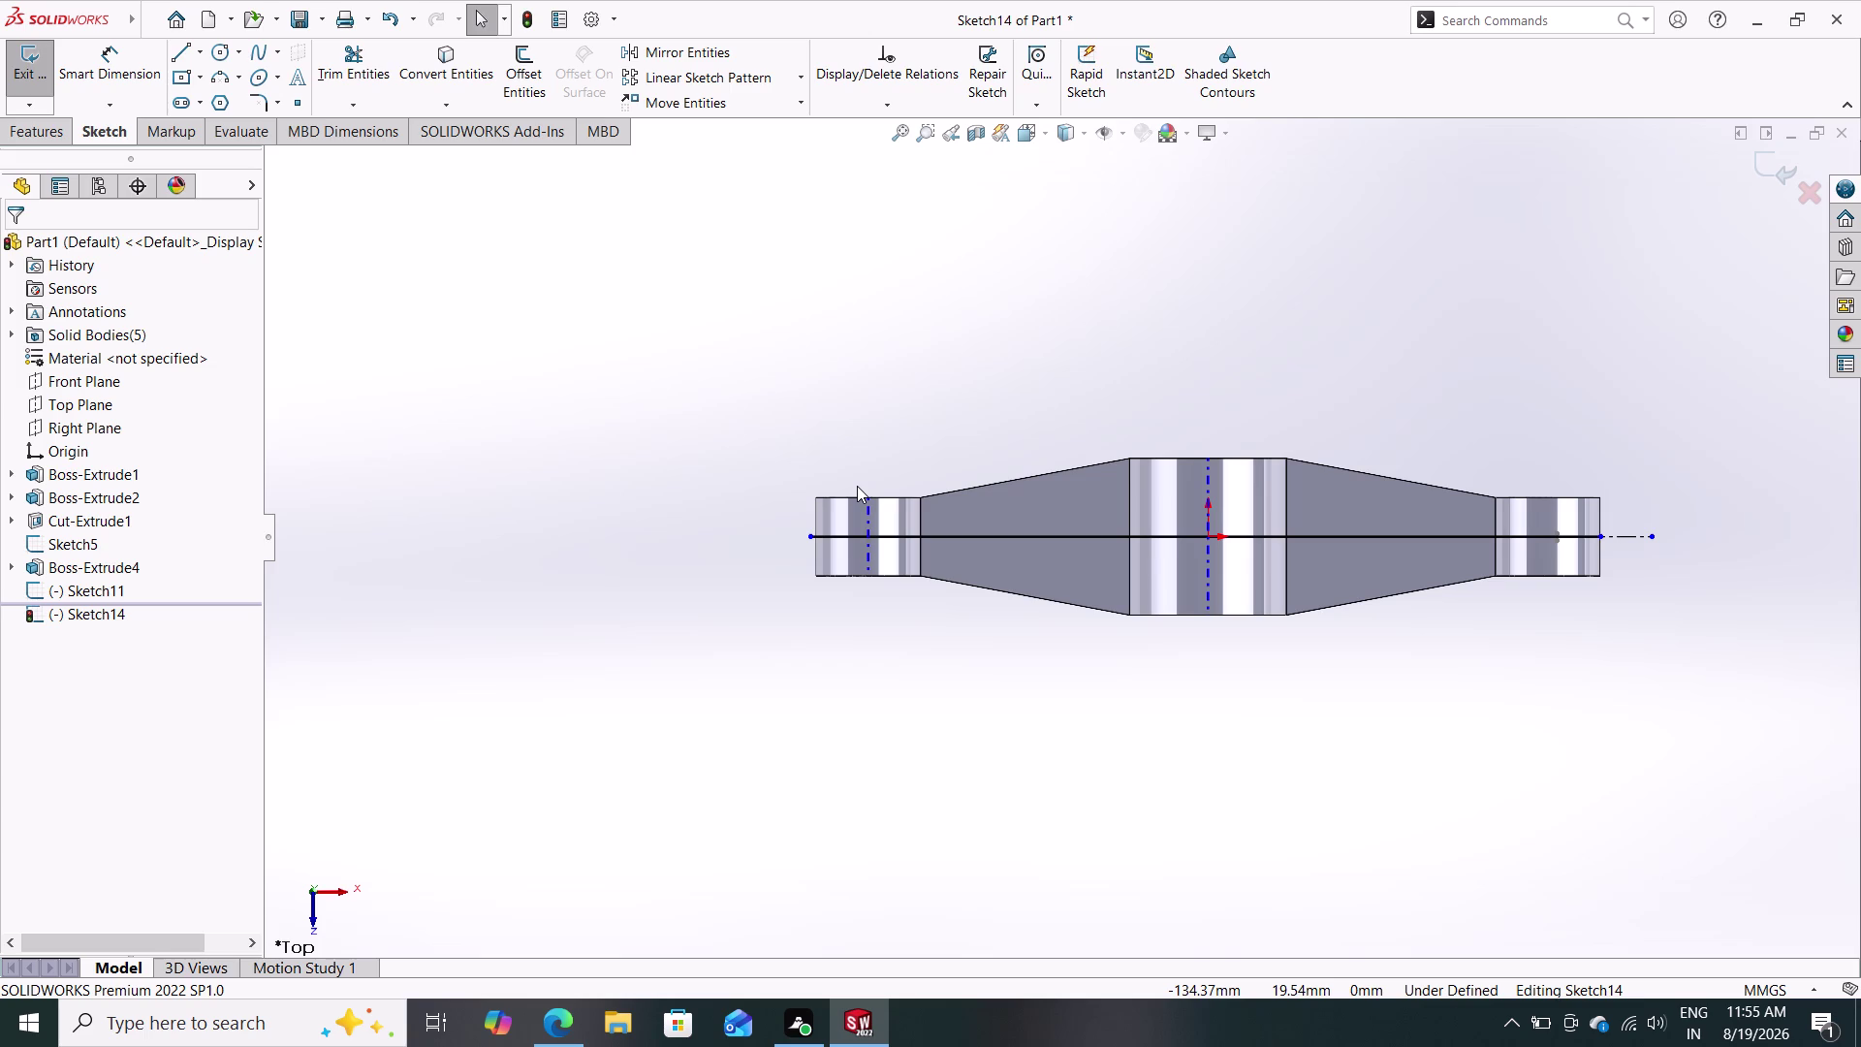
Select the new 302 mm line to give it a Horizontal relation.
drag(511, 54, 641, 187)
click(1023, 535)
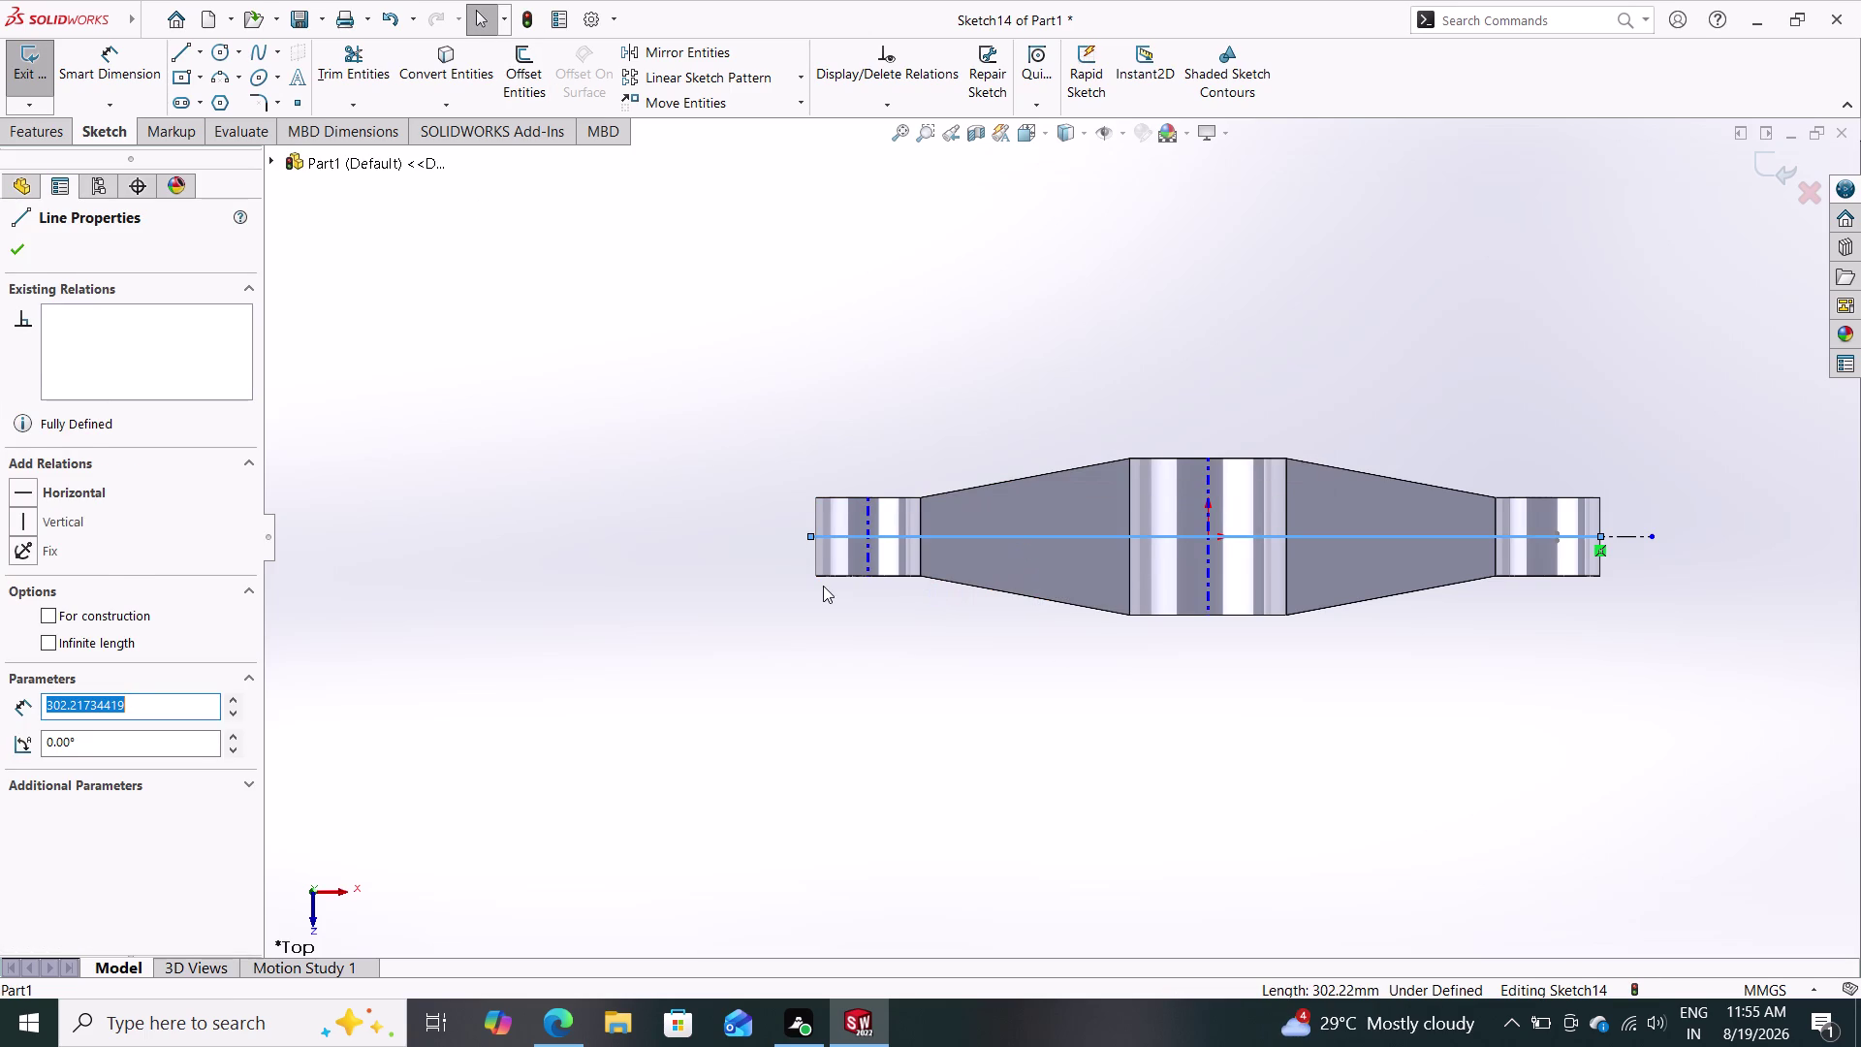
key(Escape)
key(Escape)
Offset the 302 mm line 1.25 mm both ways and delete the original line.
click(530, 71)
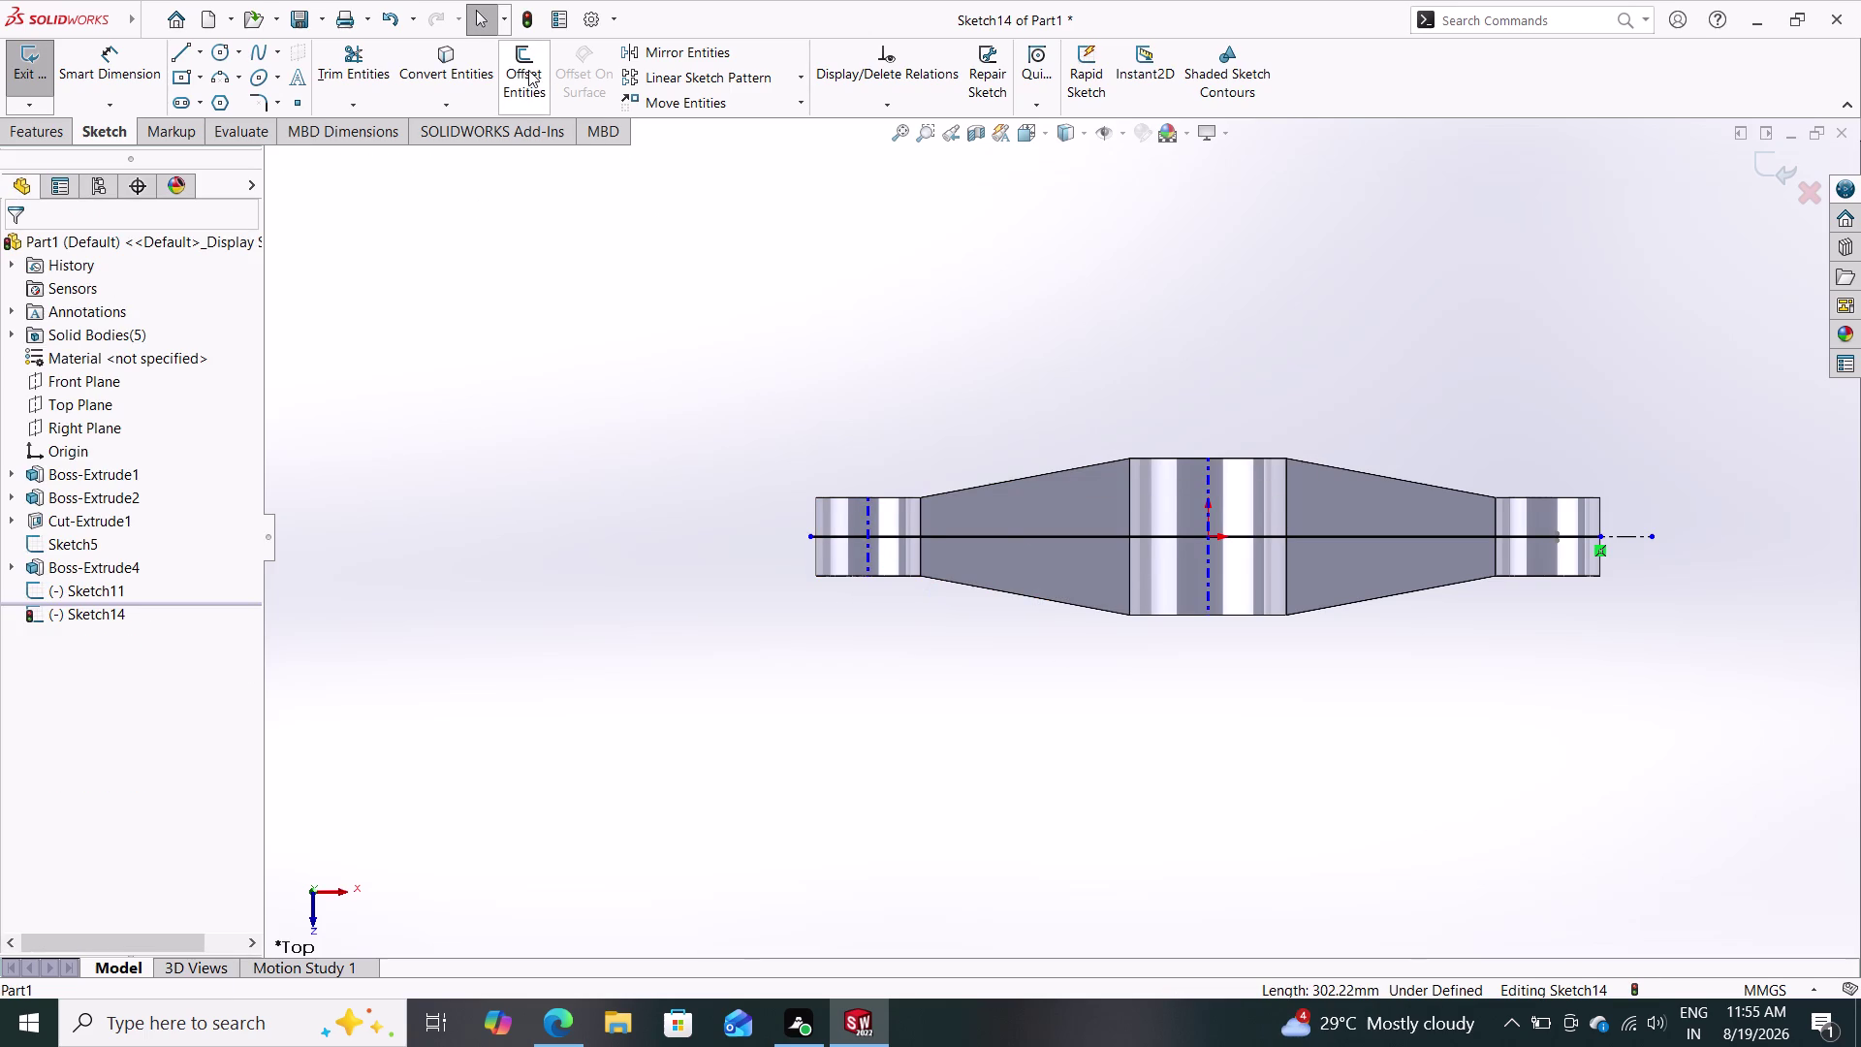
click(1006, 535)
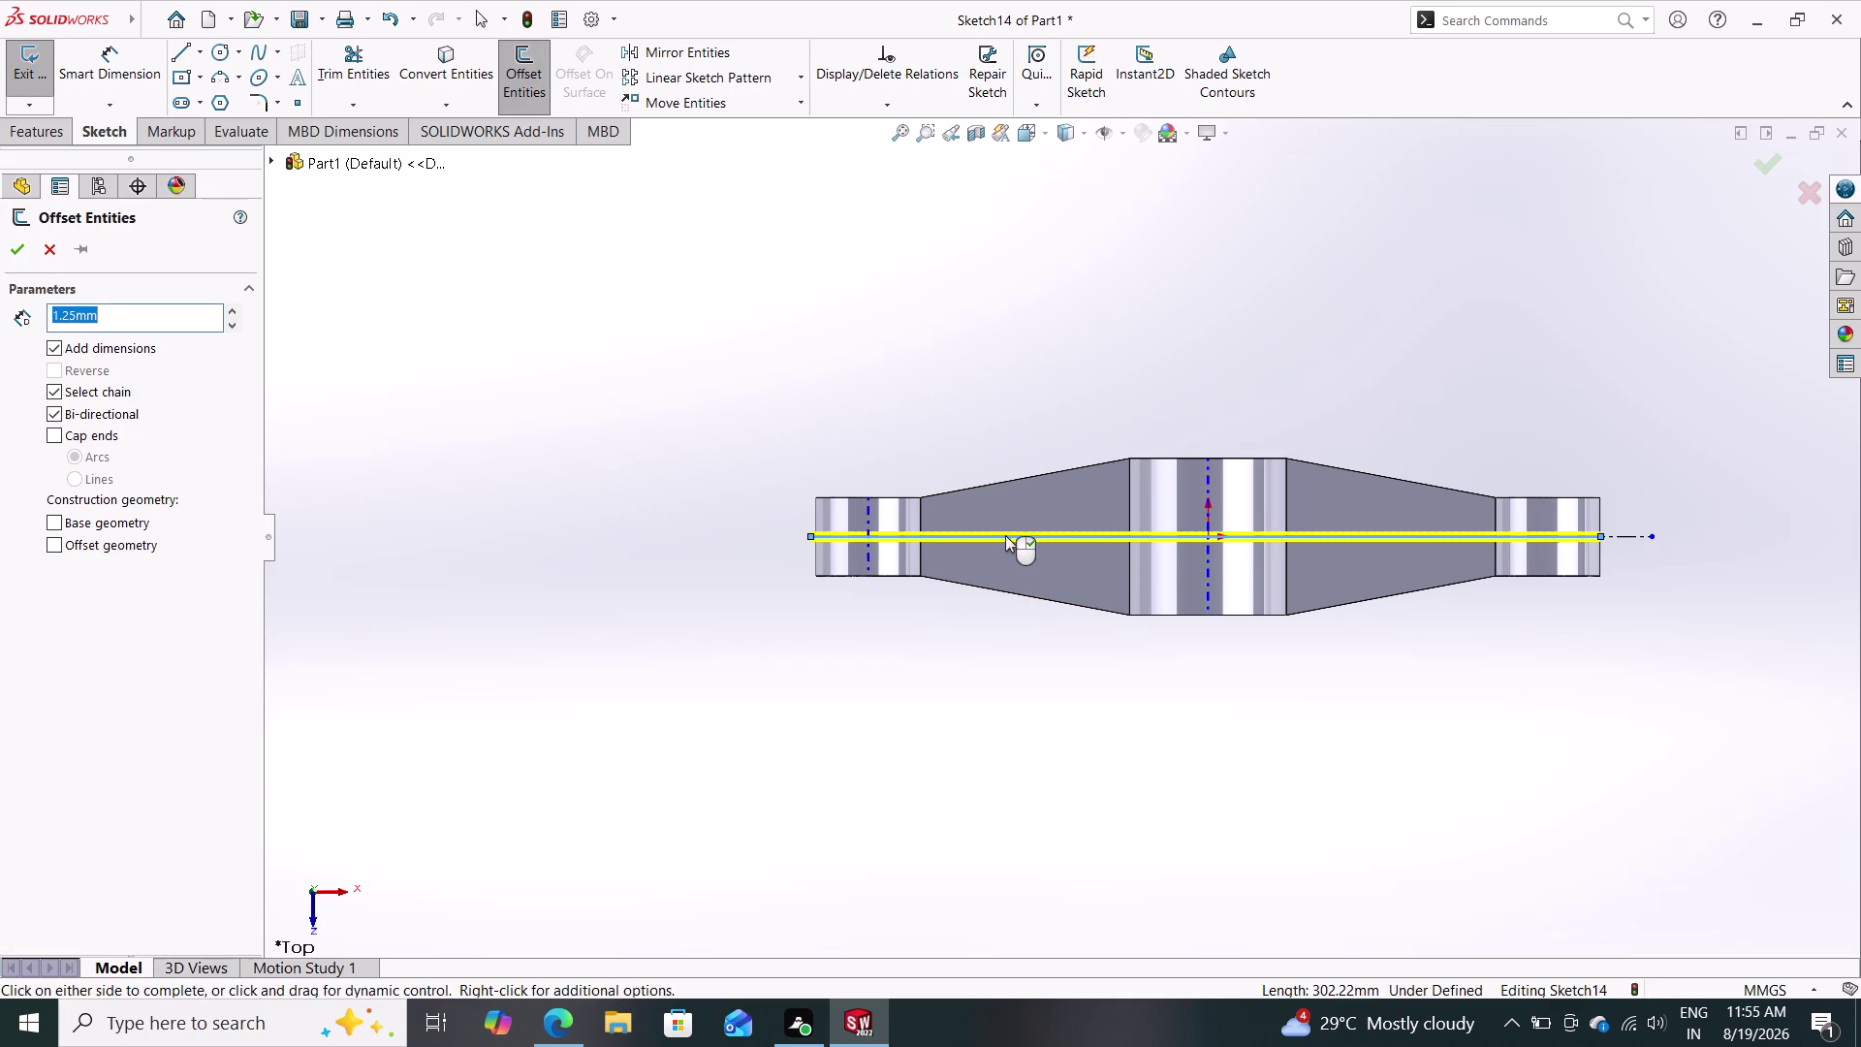
click(17, 248)
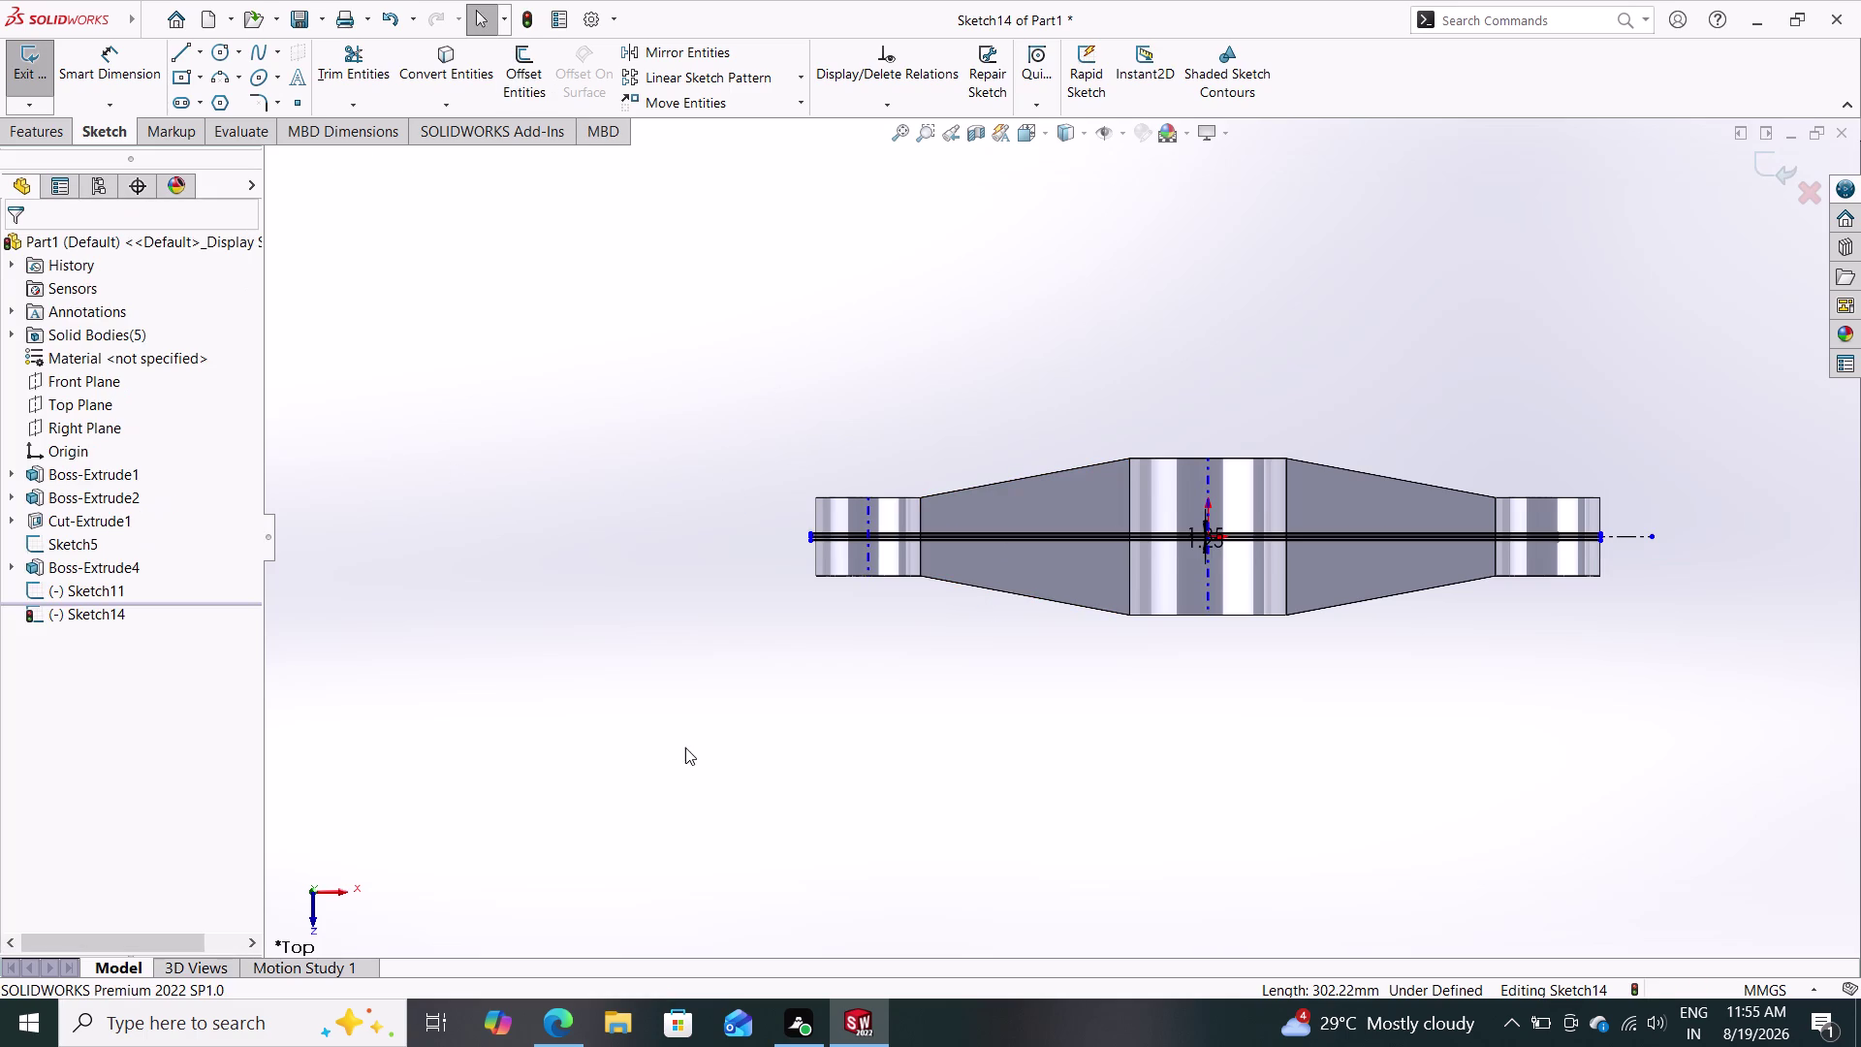
scroll(down, 3)
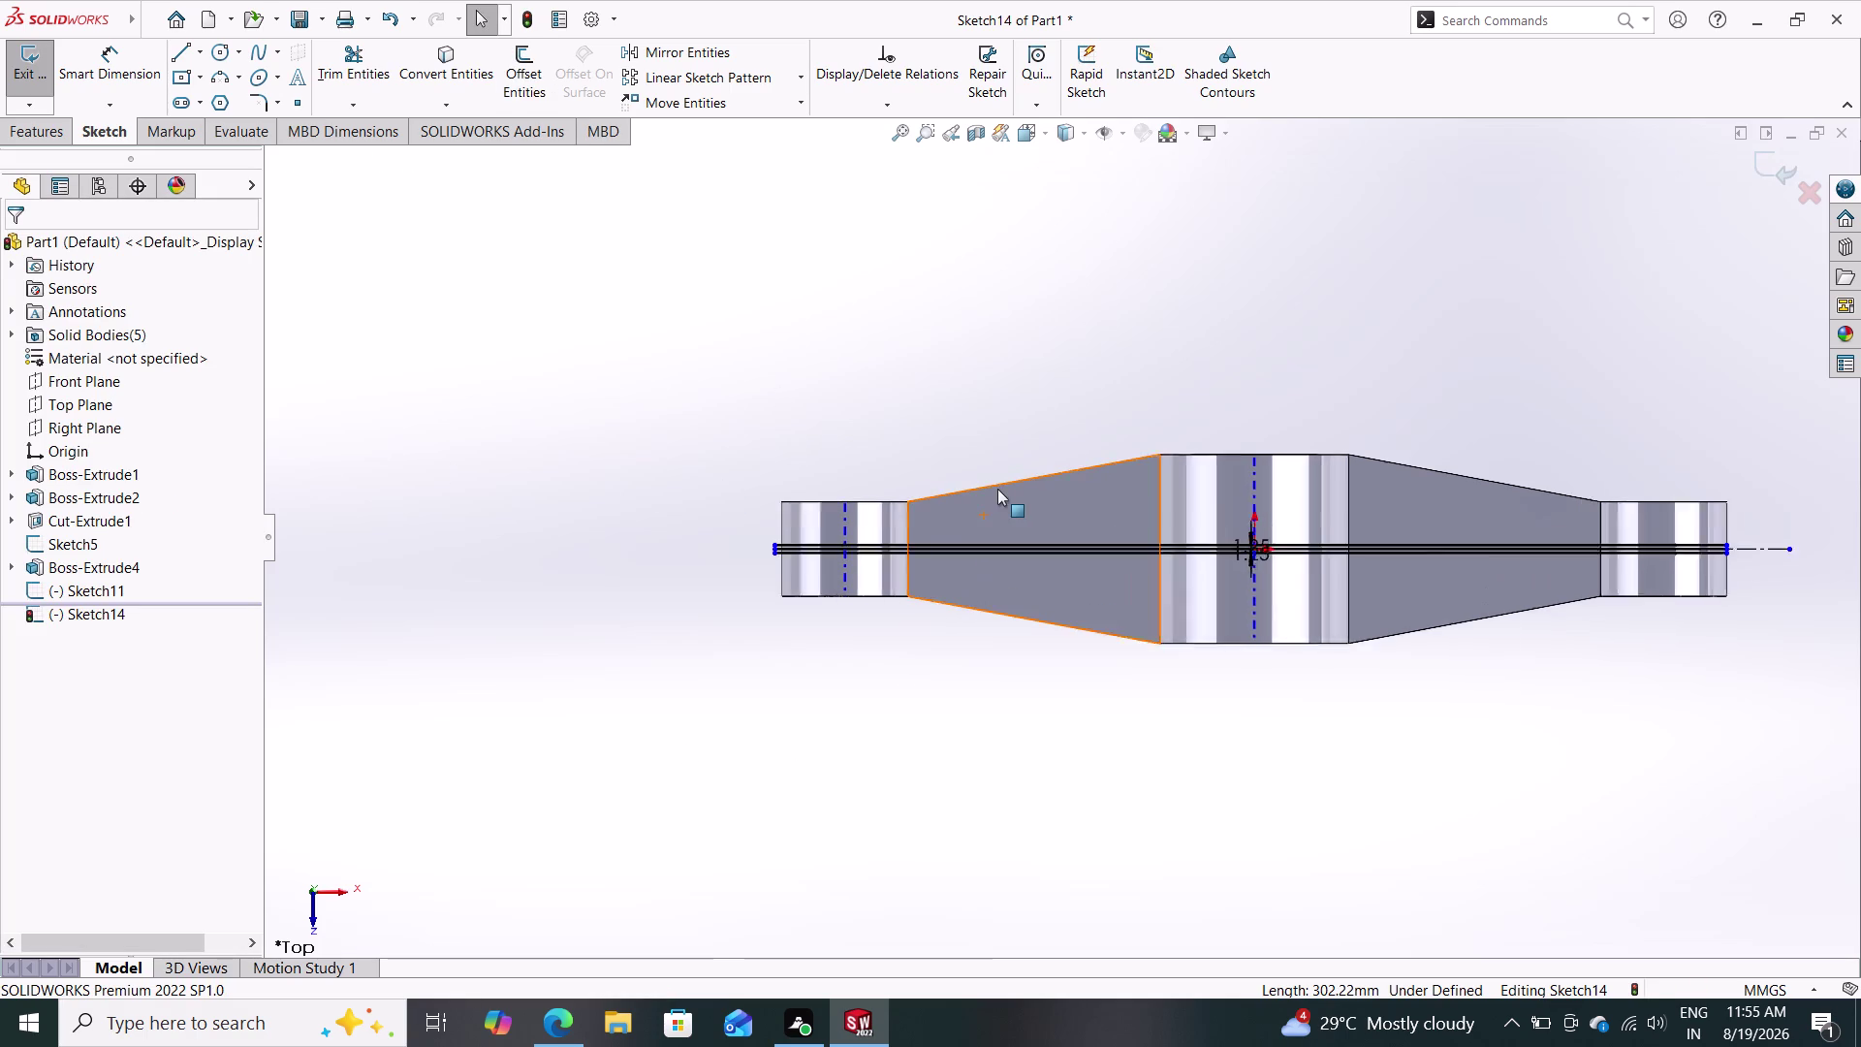
scroll(down, 3)
scroll(down, 3)
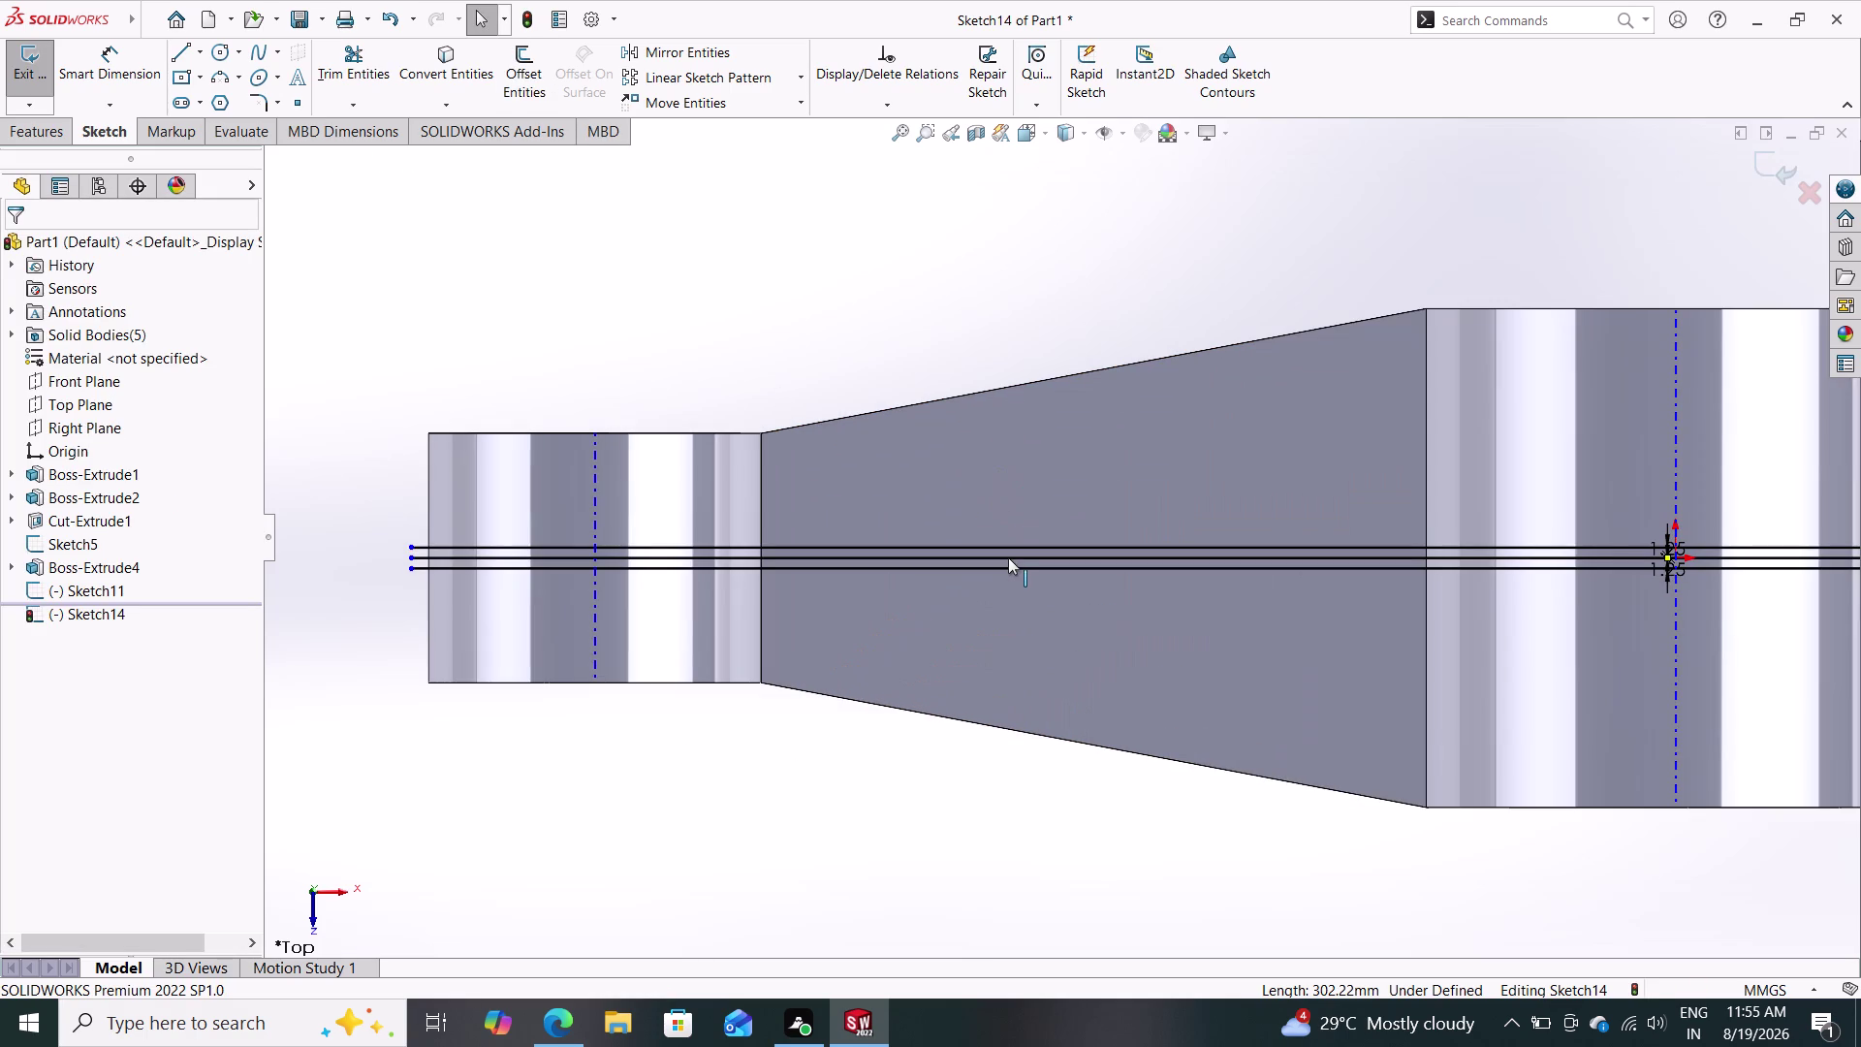
click(1008, 555)
key(Delete)
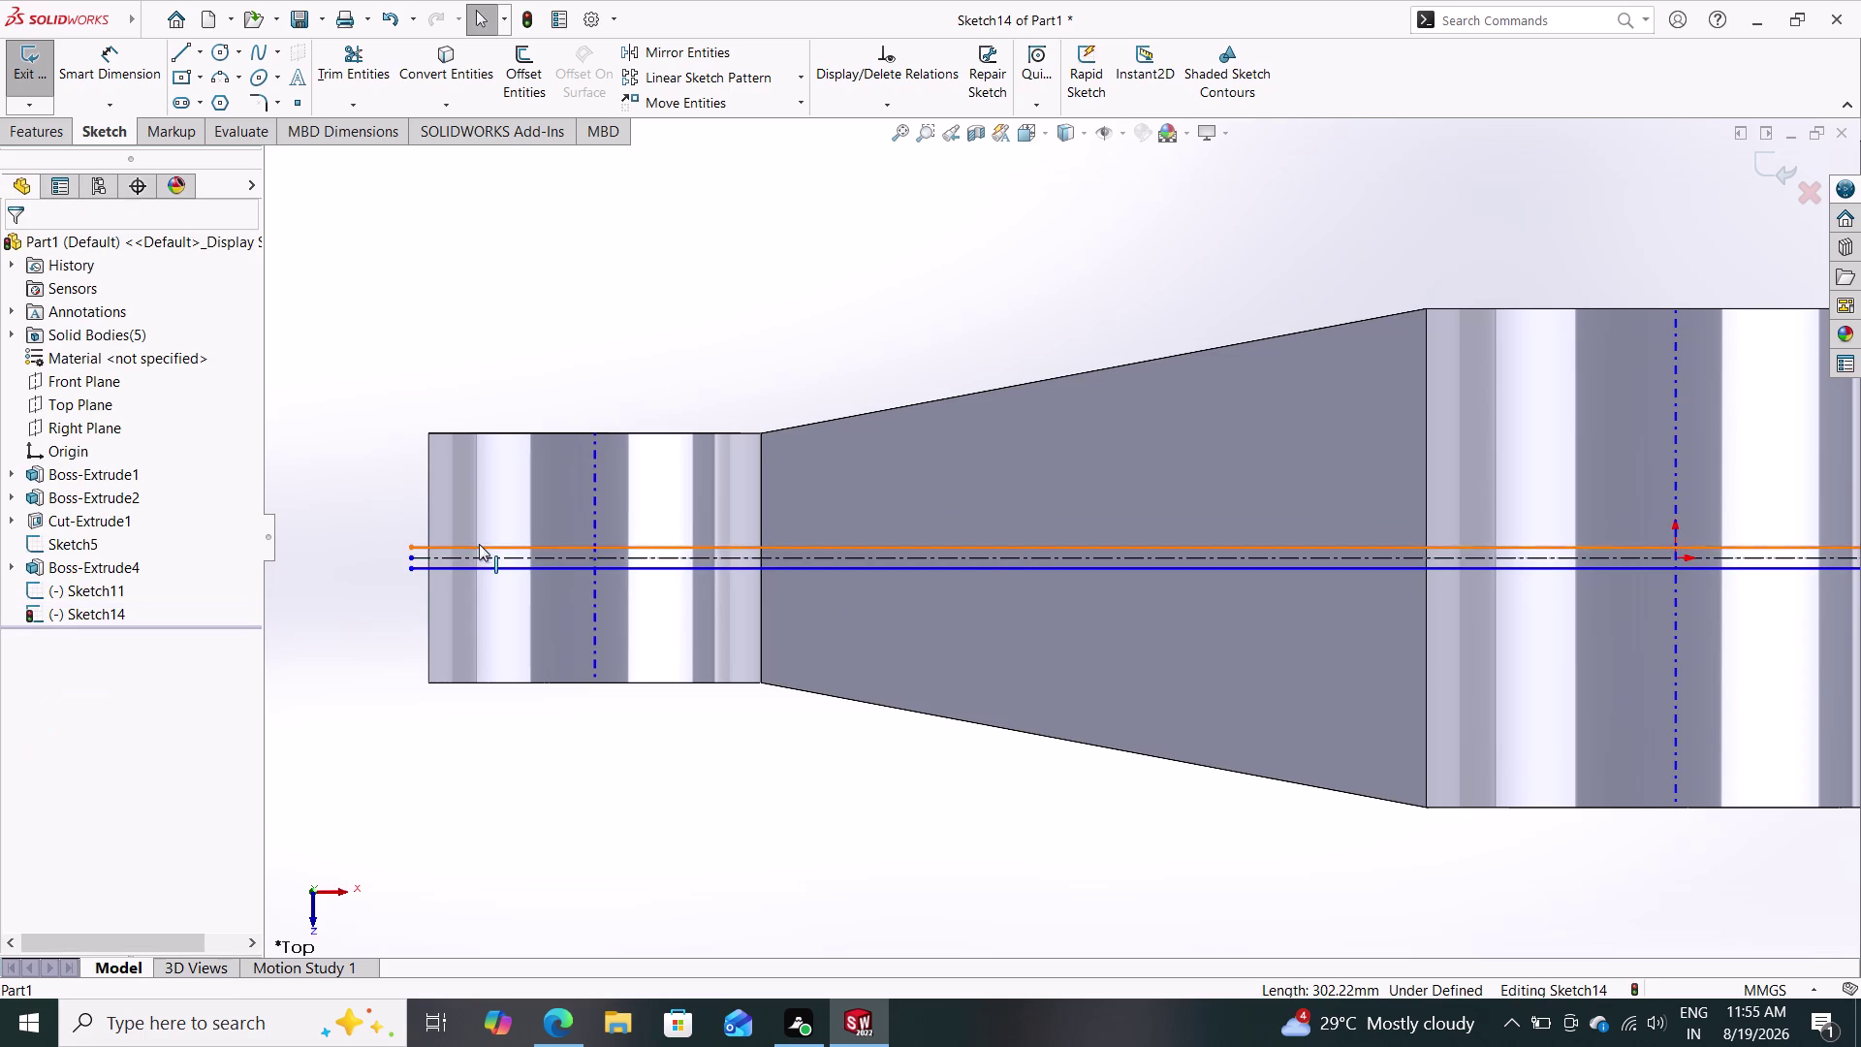
Draw 2.5 mm vertical closing lines at the strip's left and right ends.
click(182, 48)
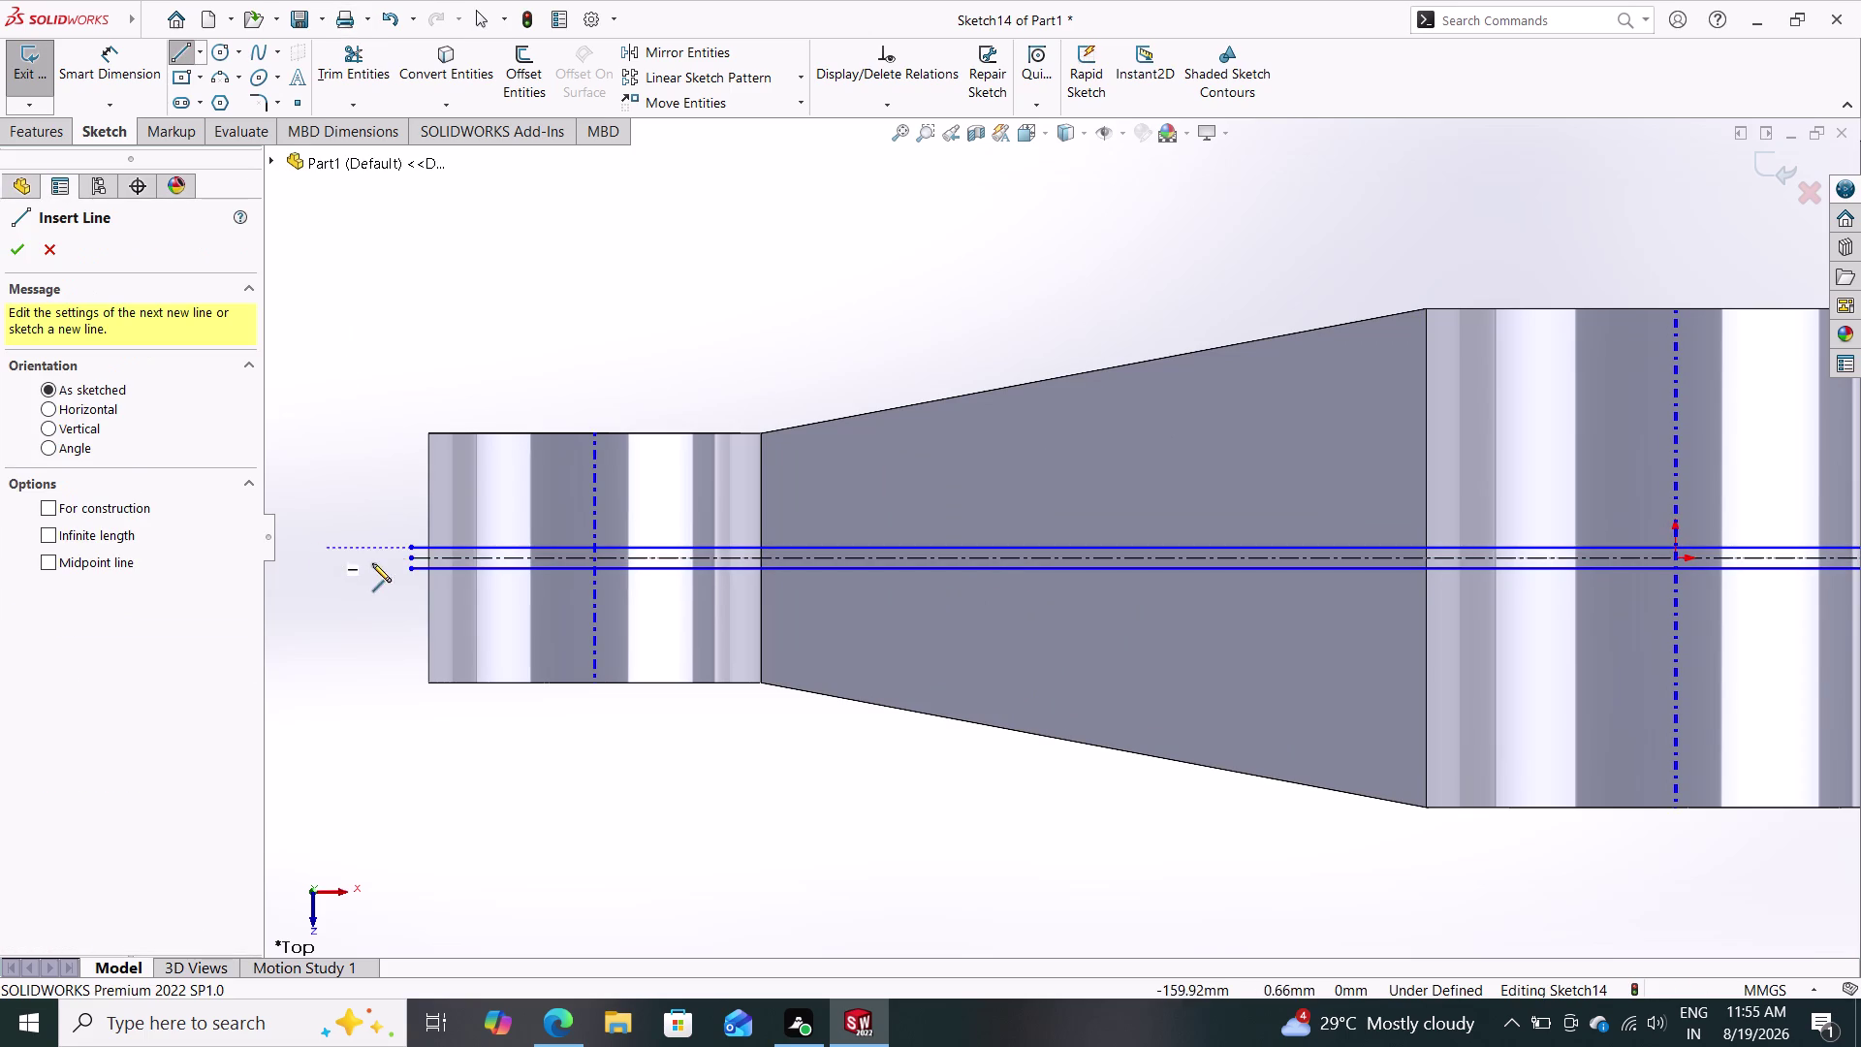
click(410, 566)
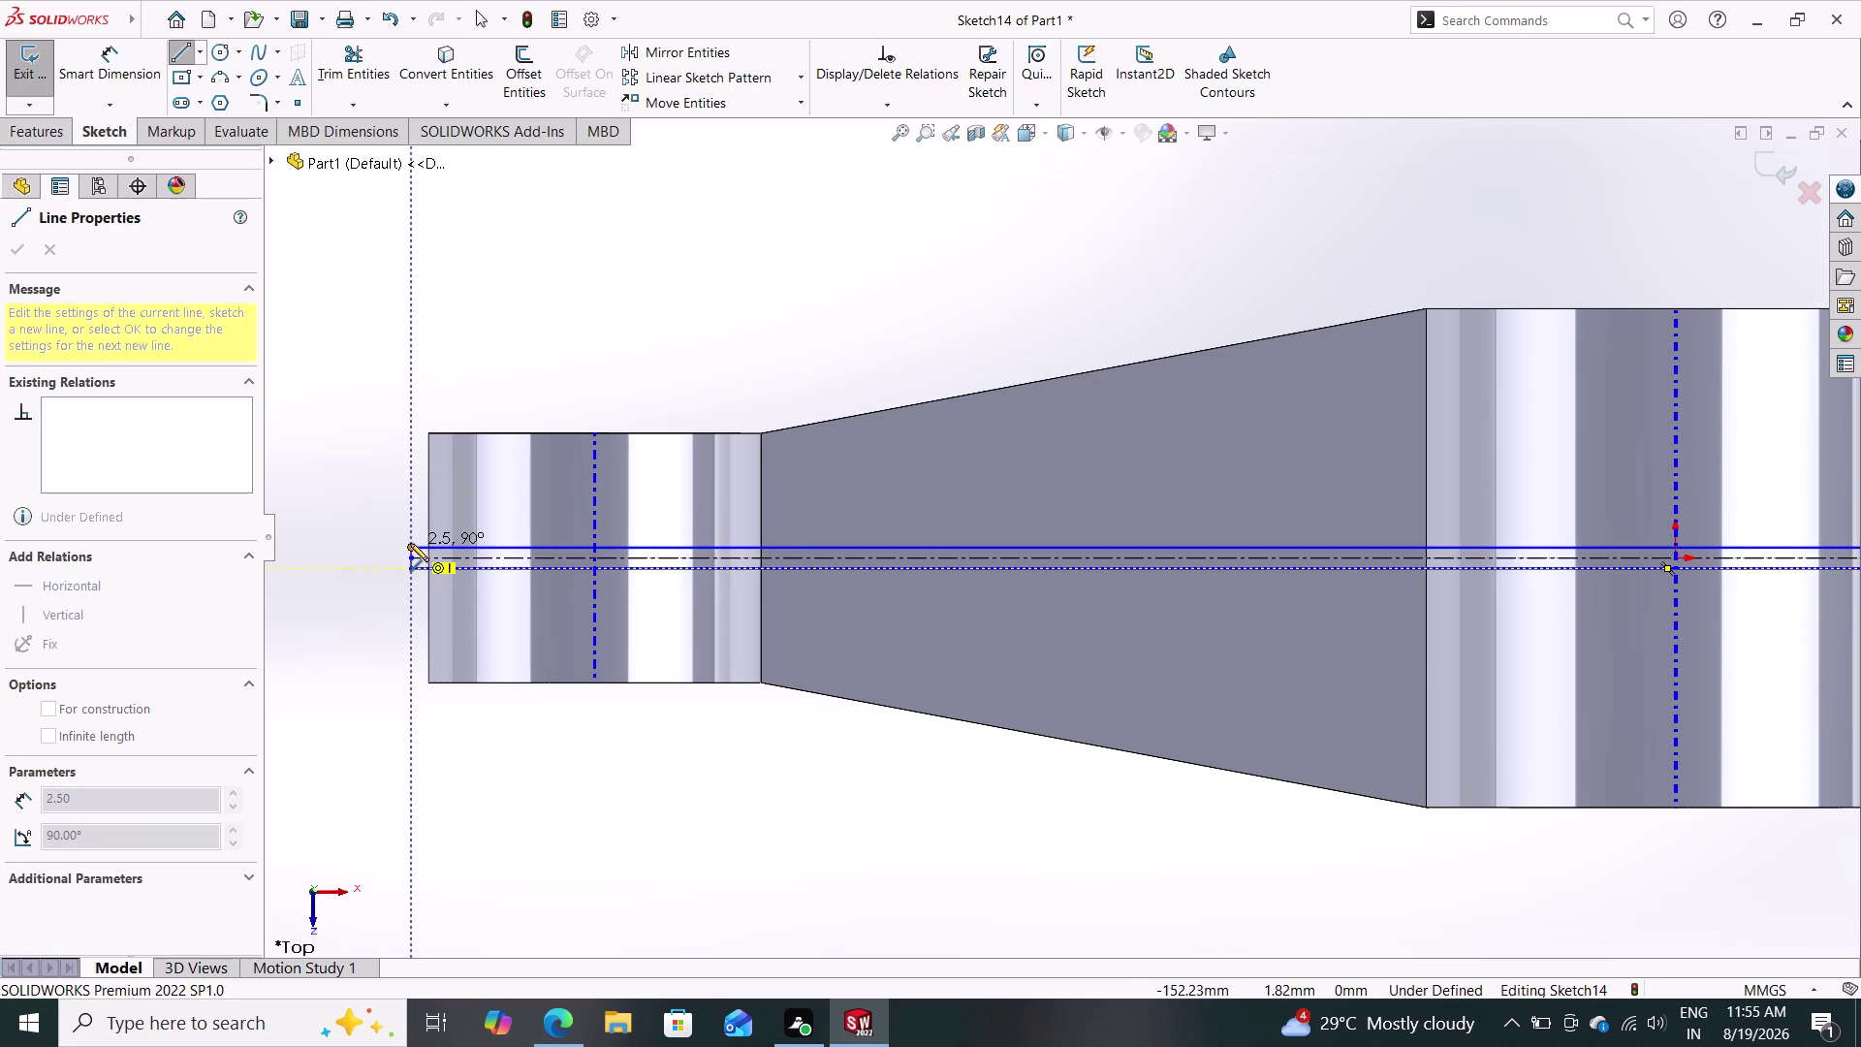
click(410, 543)
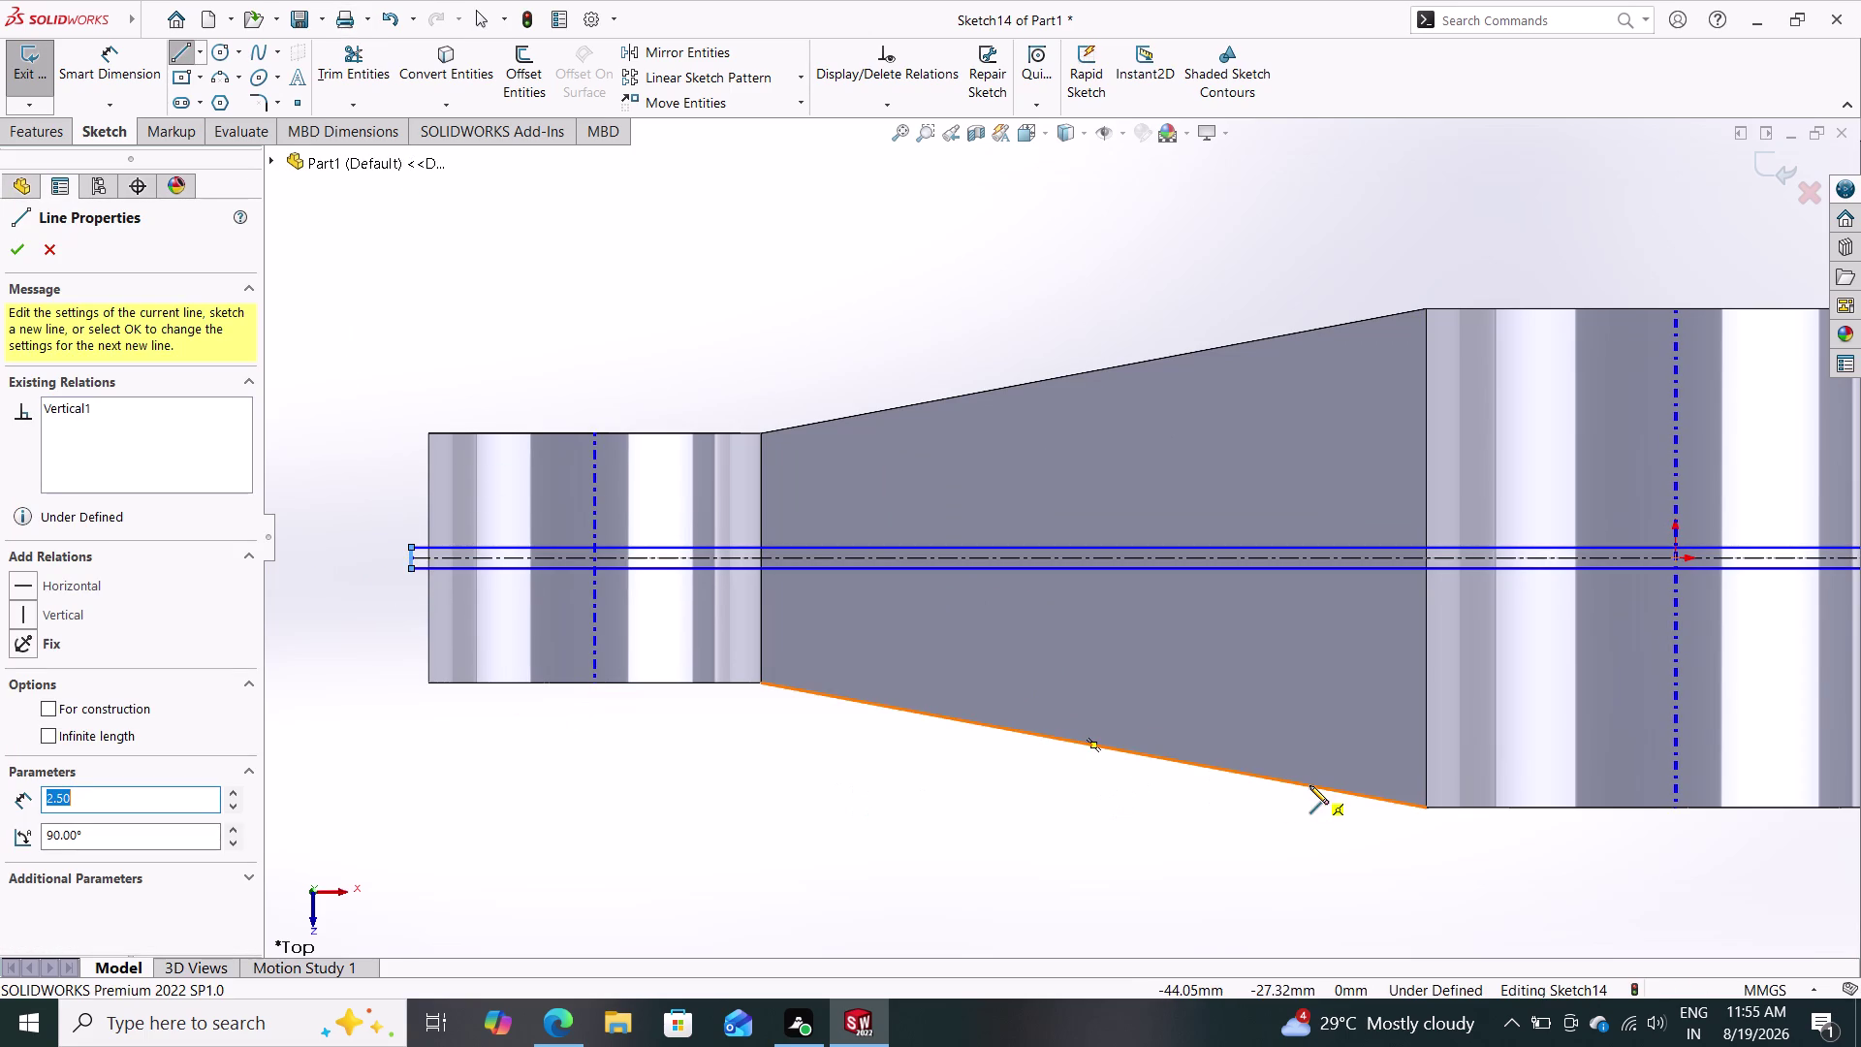
scroll(down, 3)
scroll(up, 3)
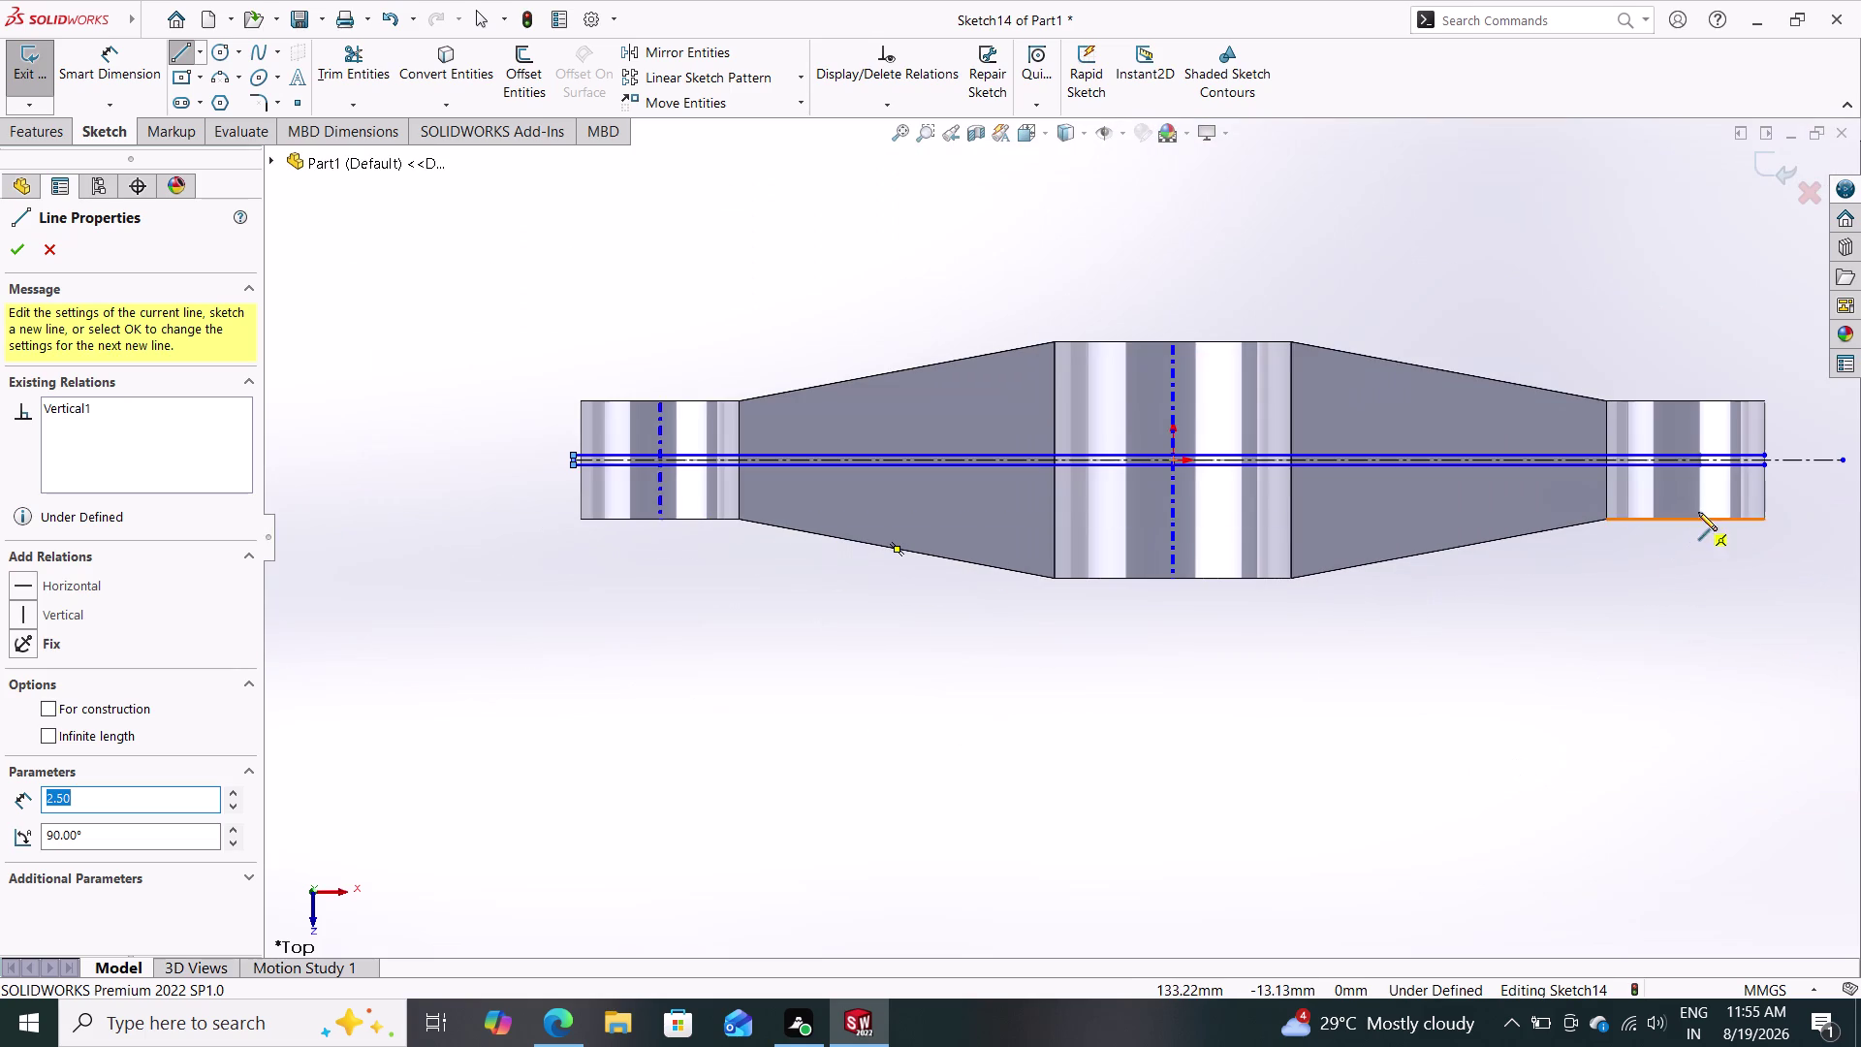
scroll(down, 3)
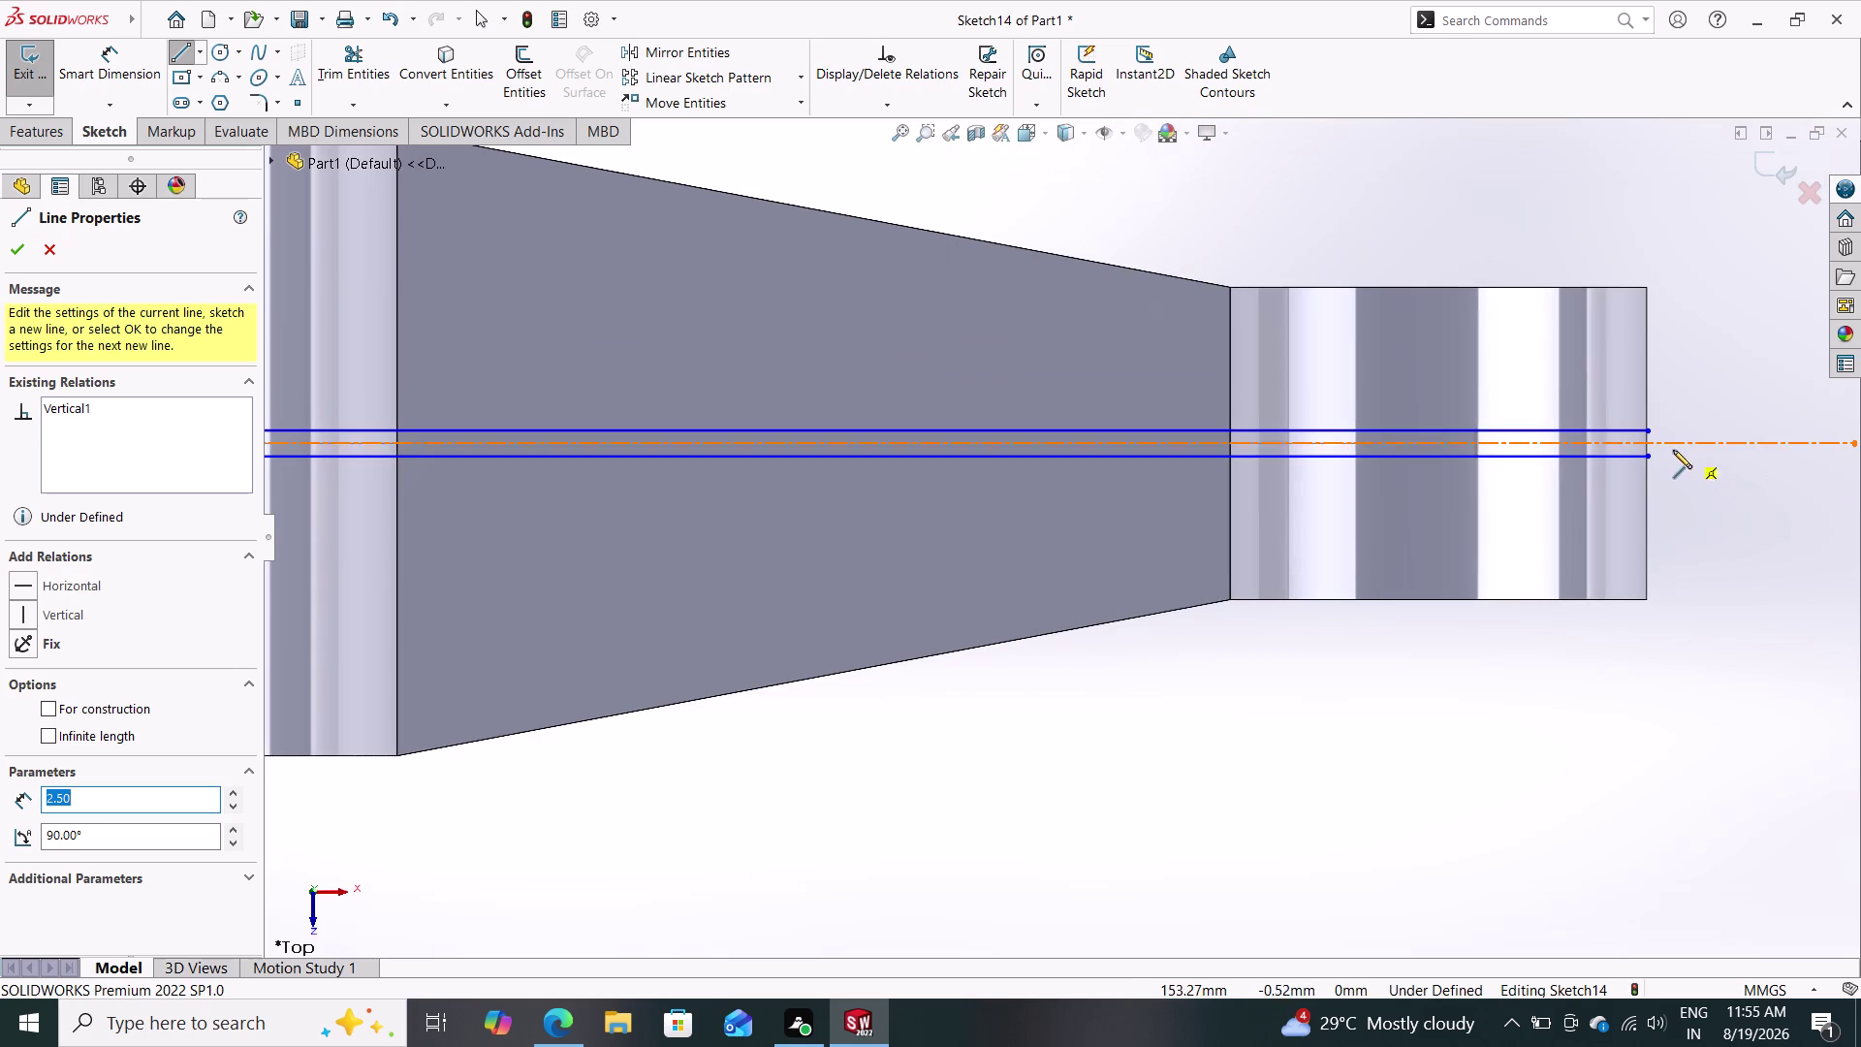
click(1647, 455)
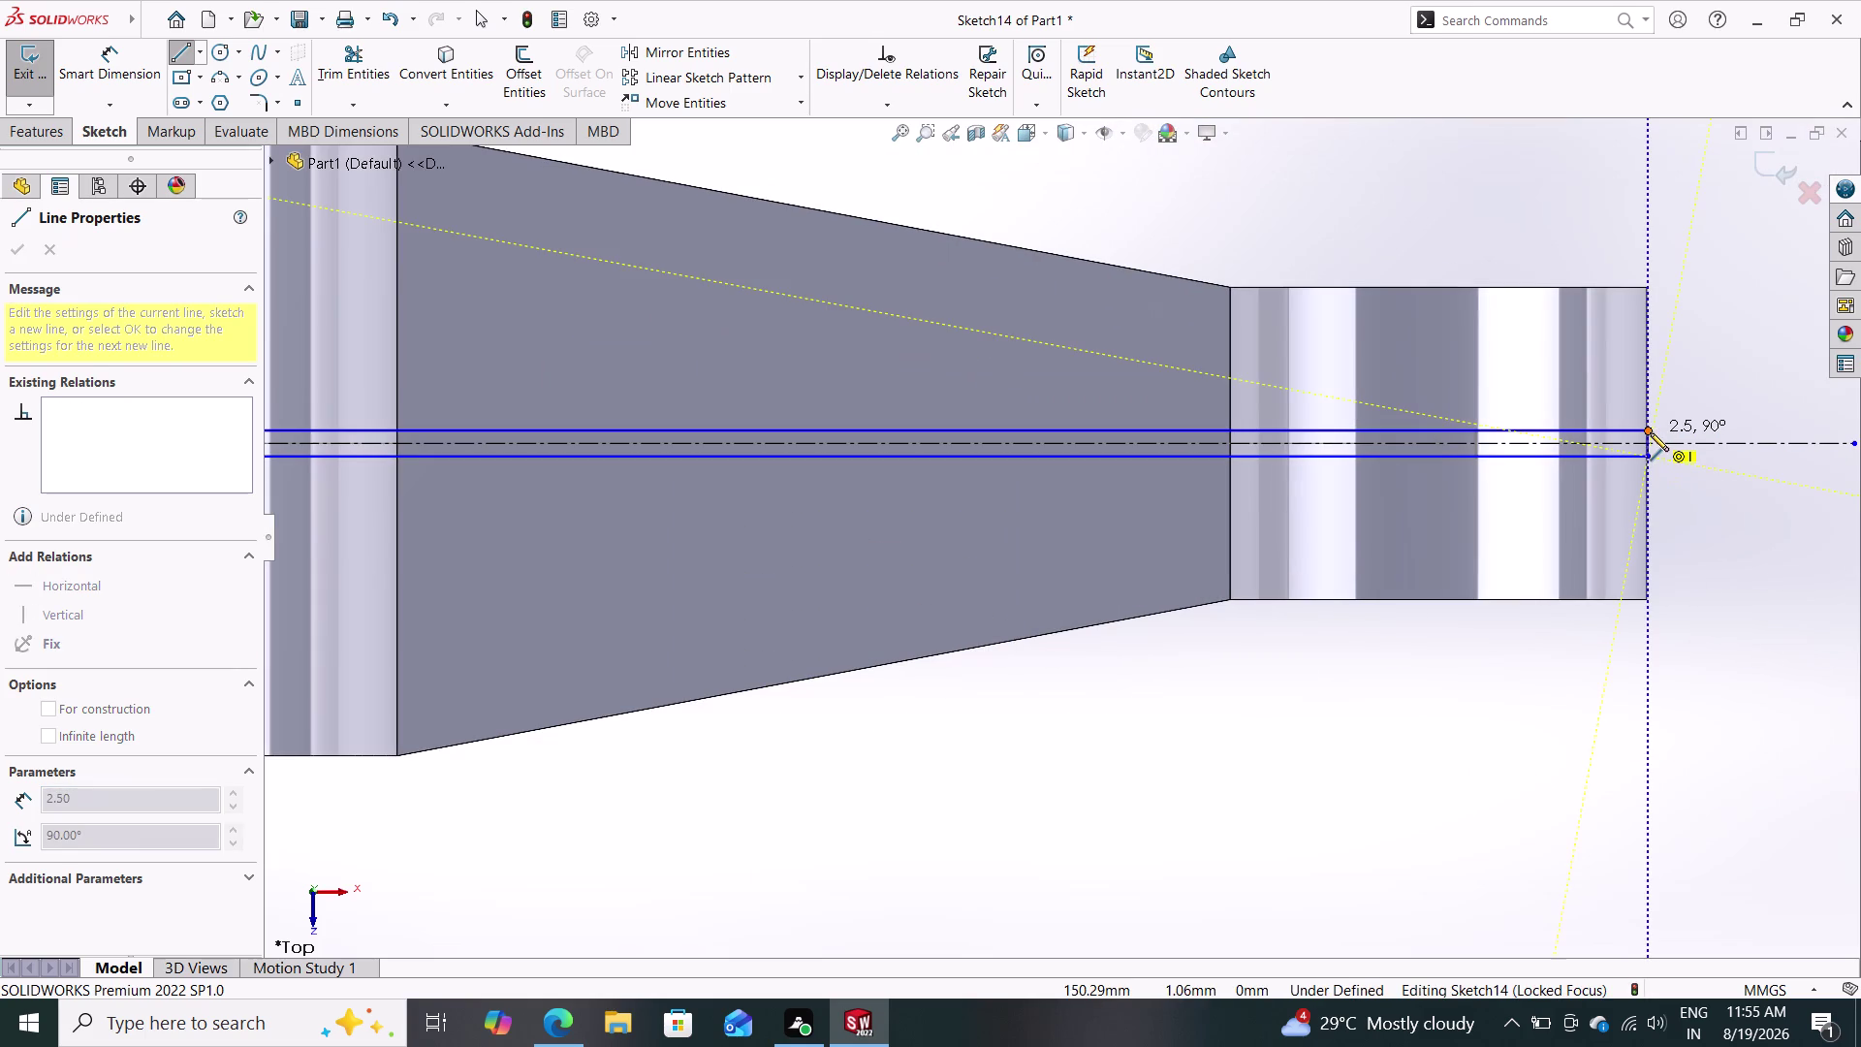
click(1650, 433)
key(Escape)
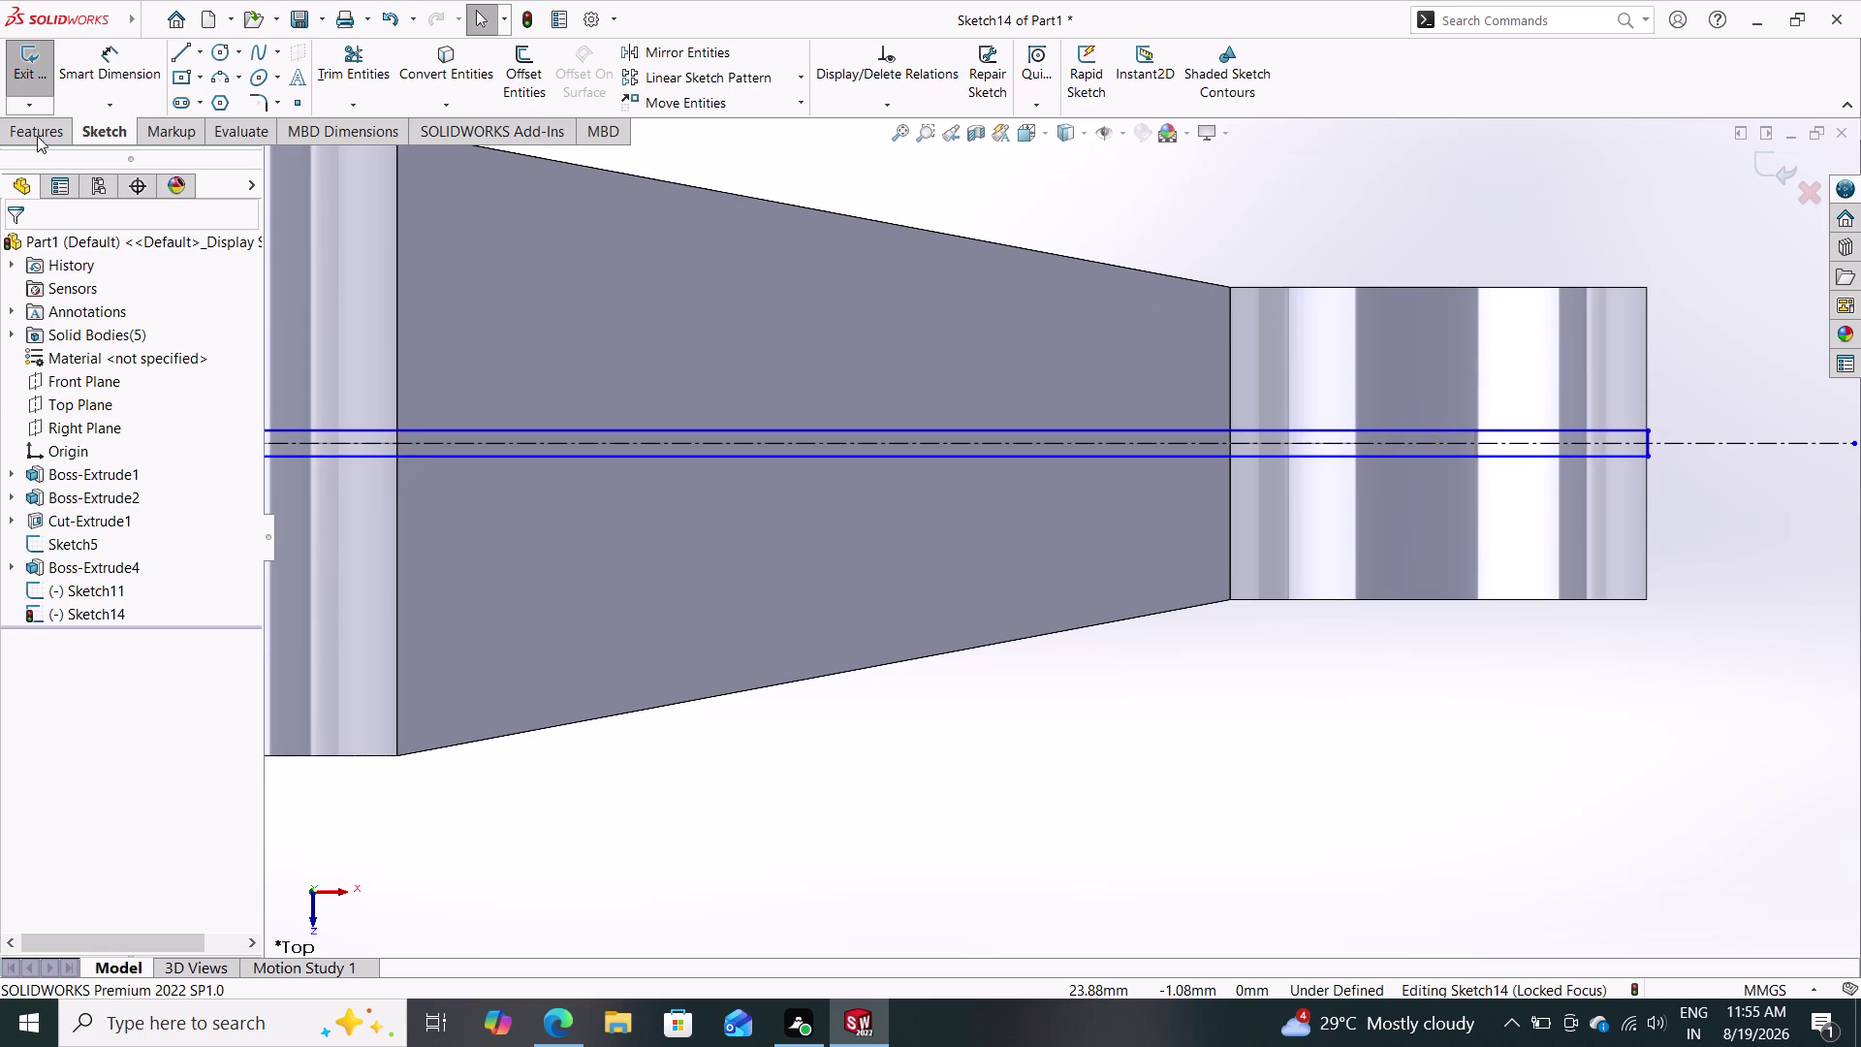
click(35, 125)
click(44, 70)
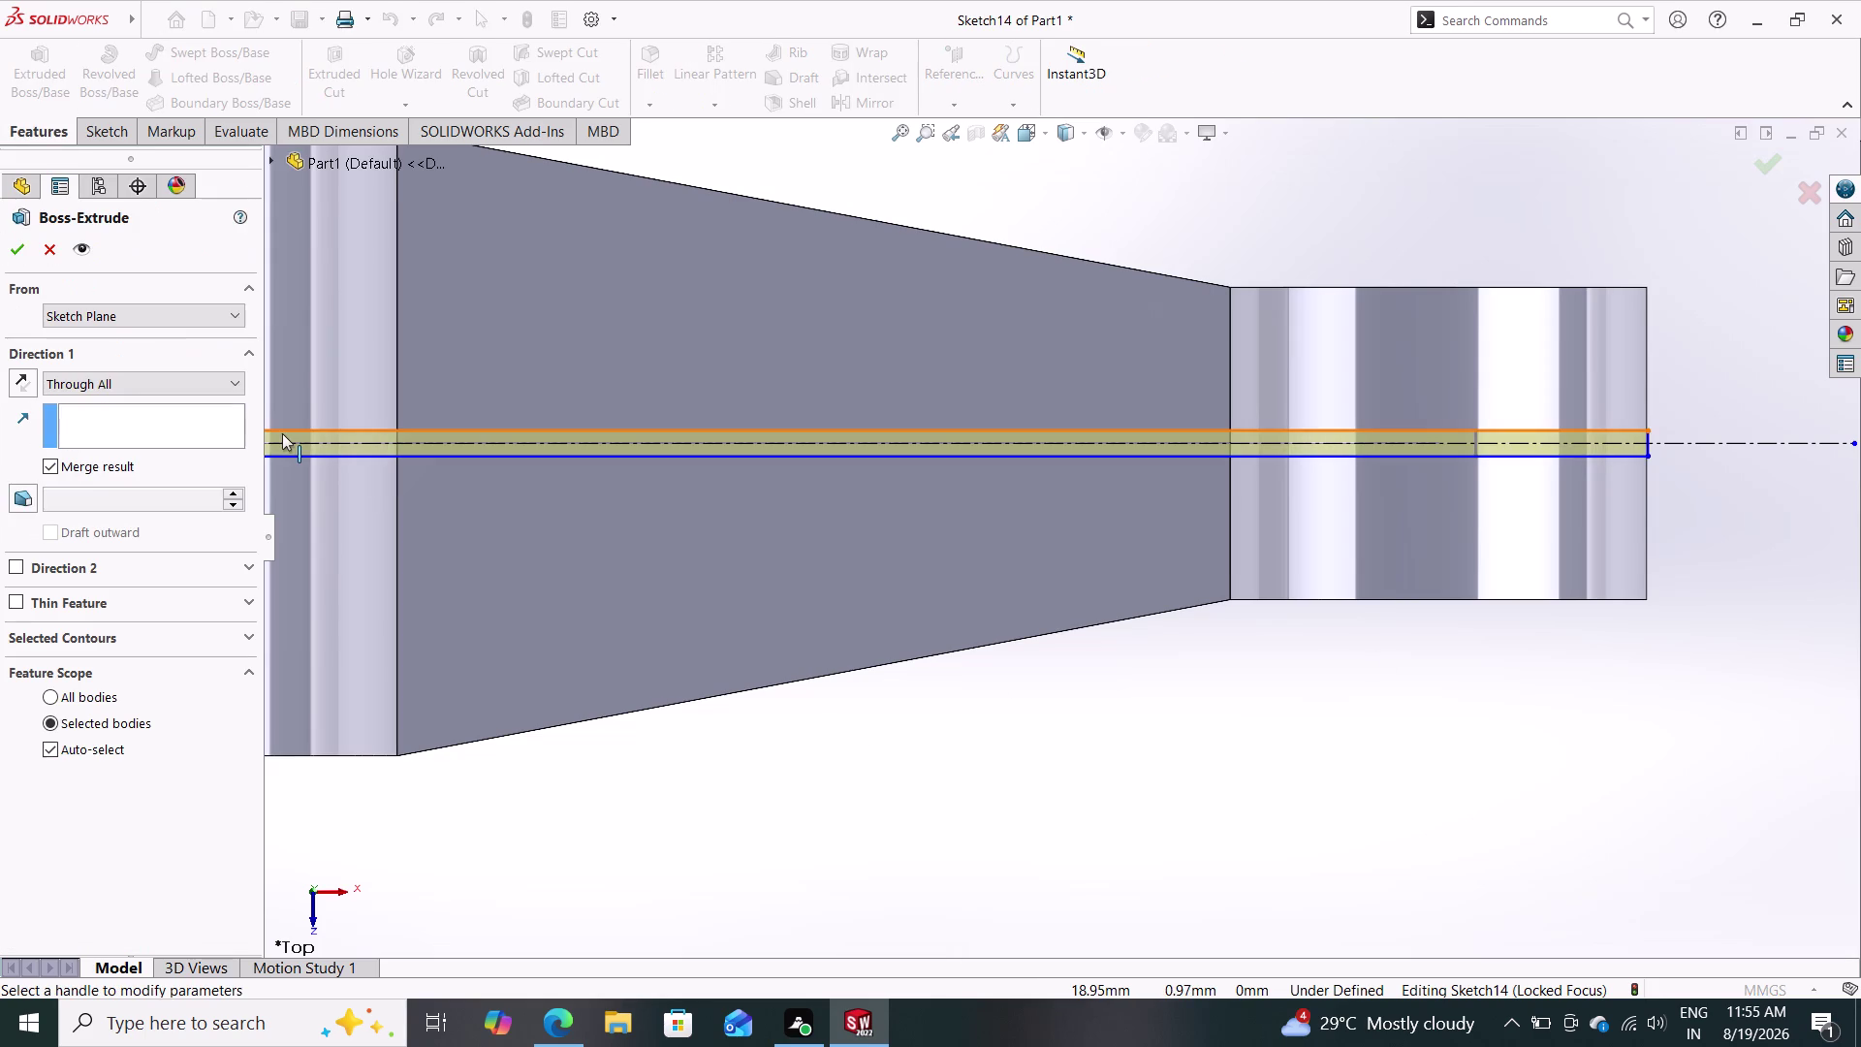
middle_drag(675, 860, 725, 669)
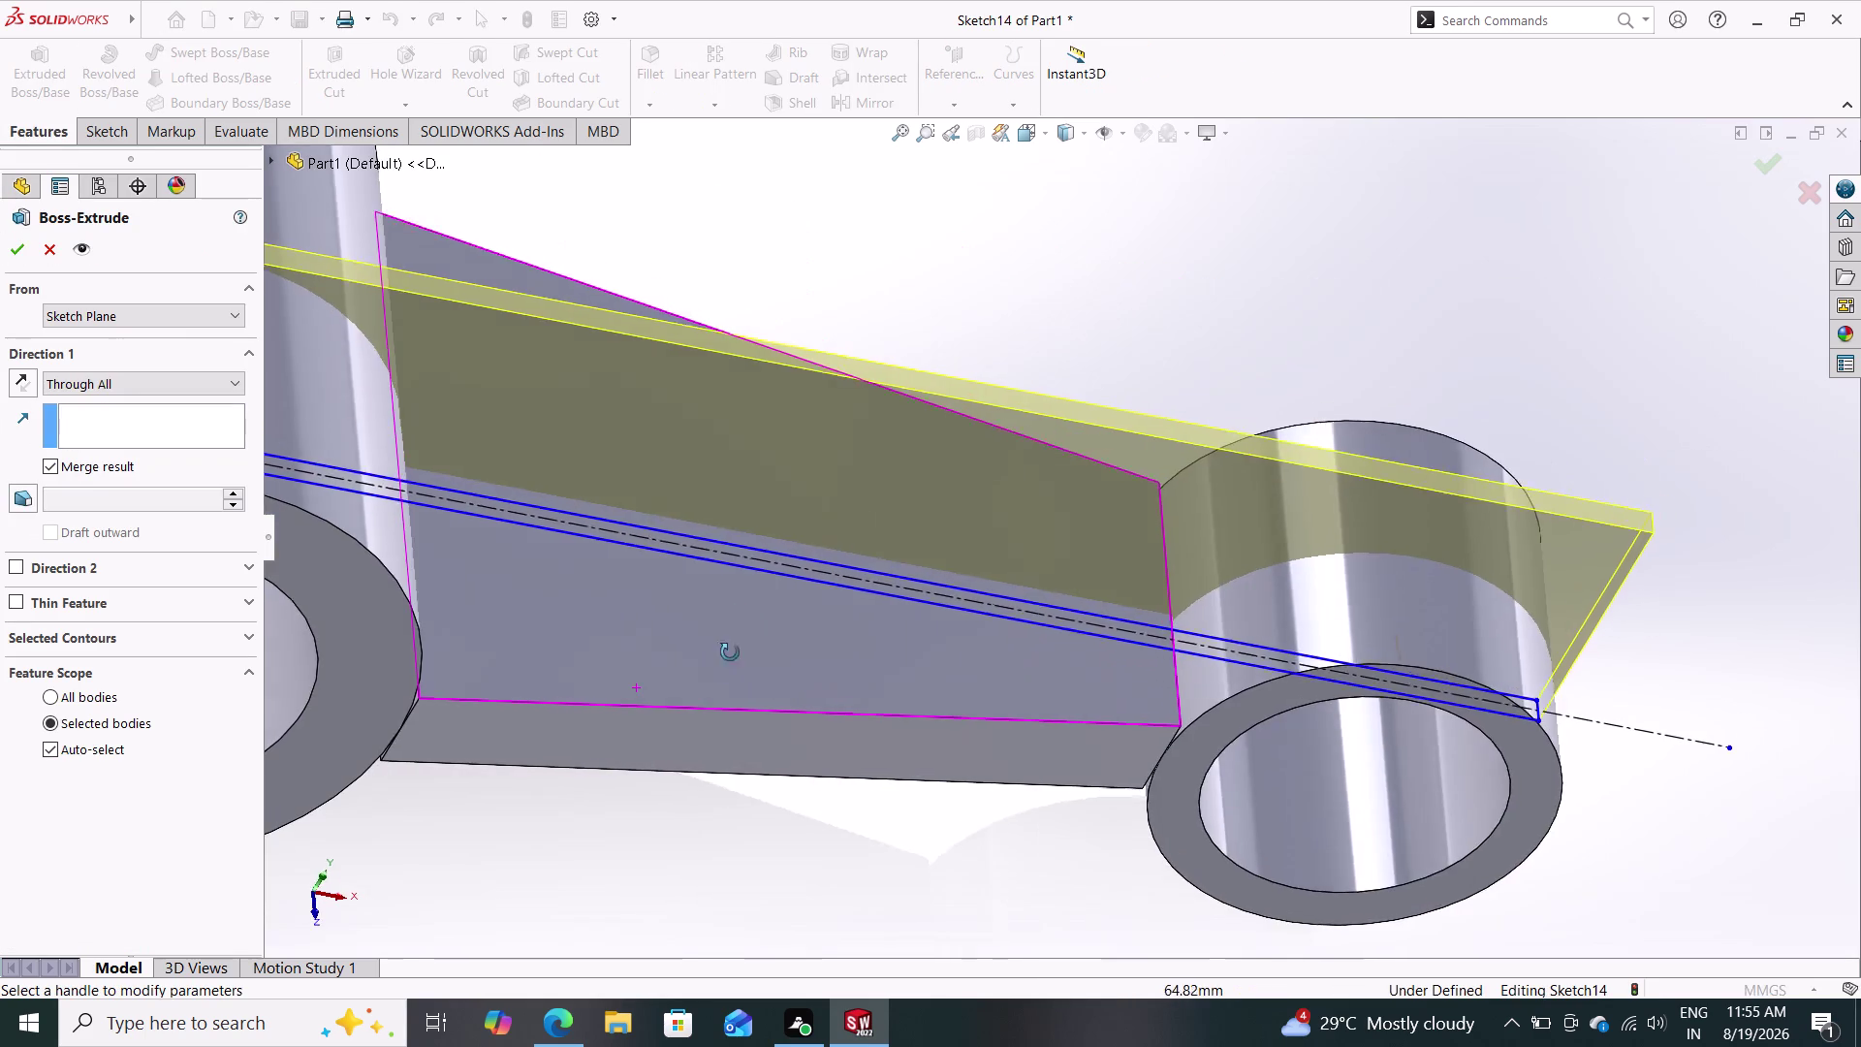
middle_drag(725, 668, 749, 569)
scroll(down, 3)
scroll(up, 3)
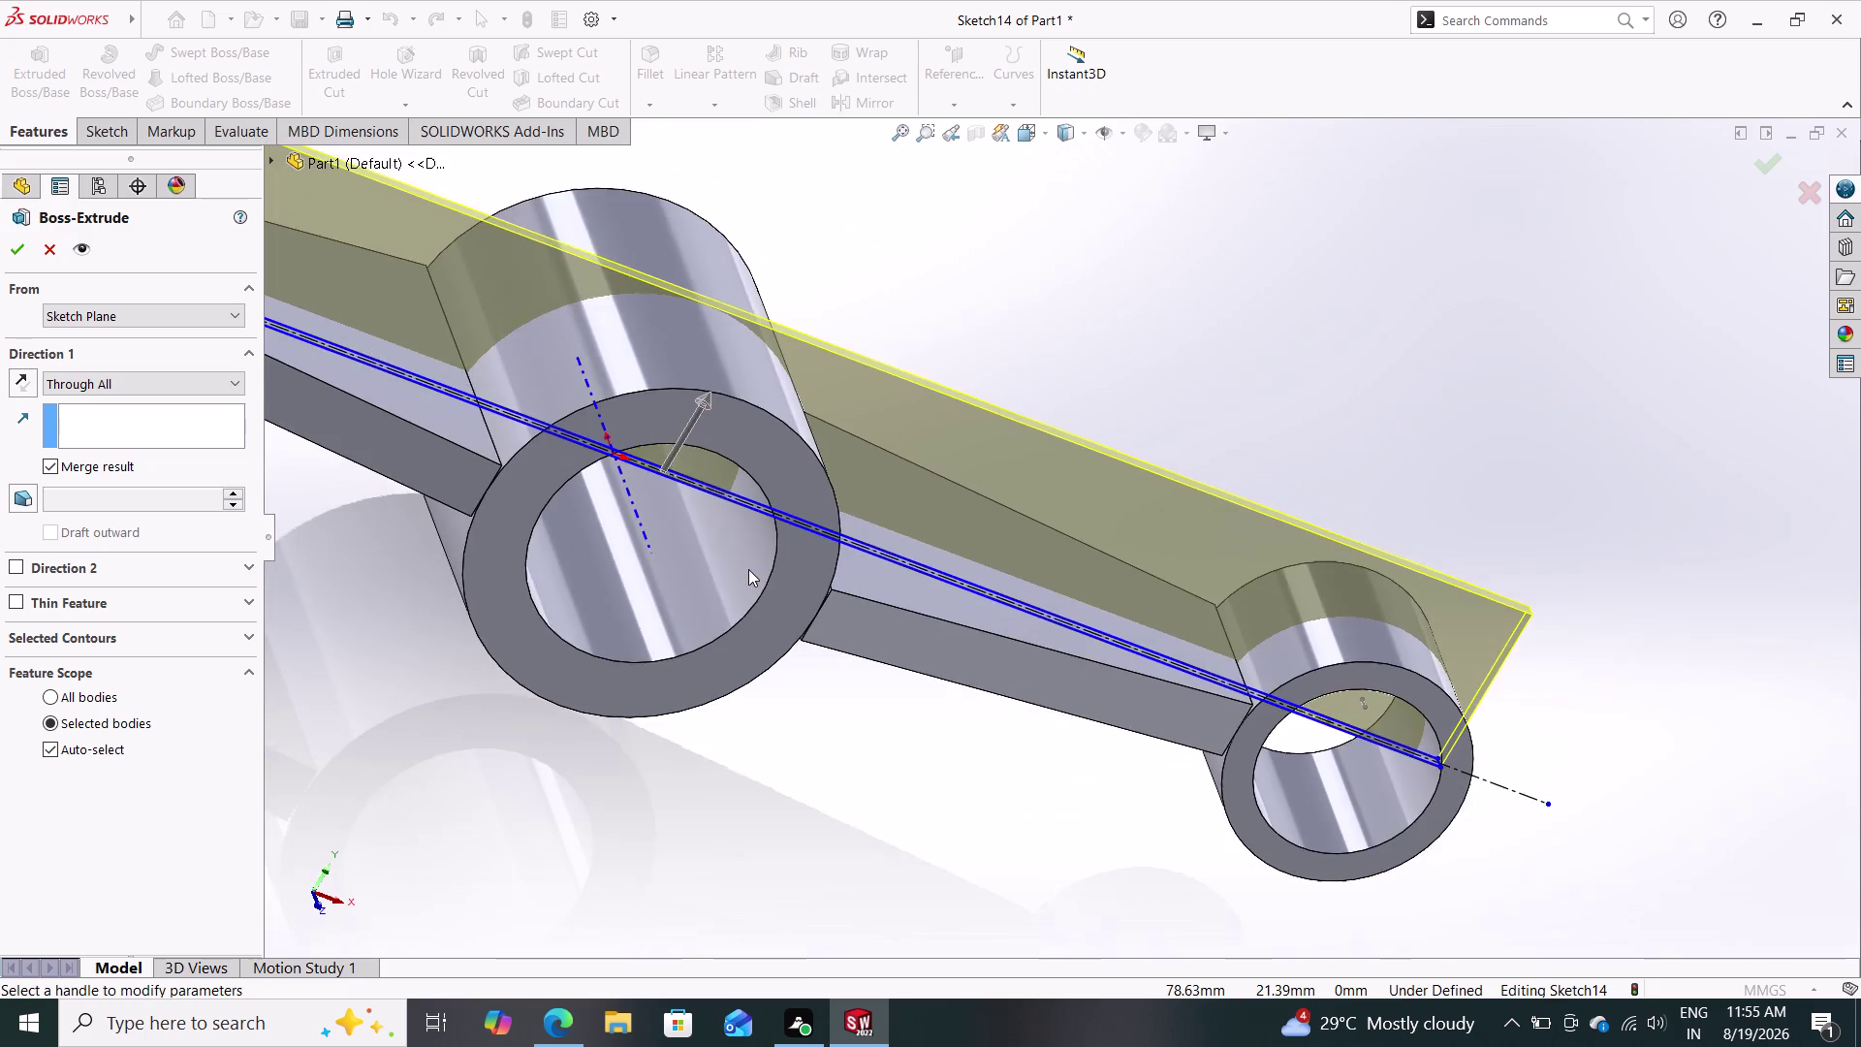
scroll(up, 3)
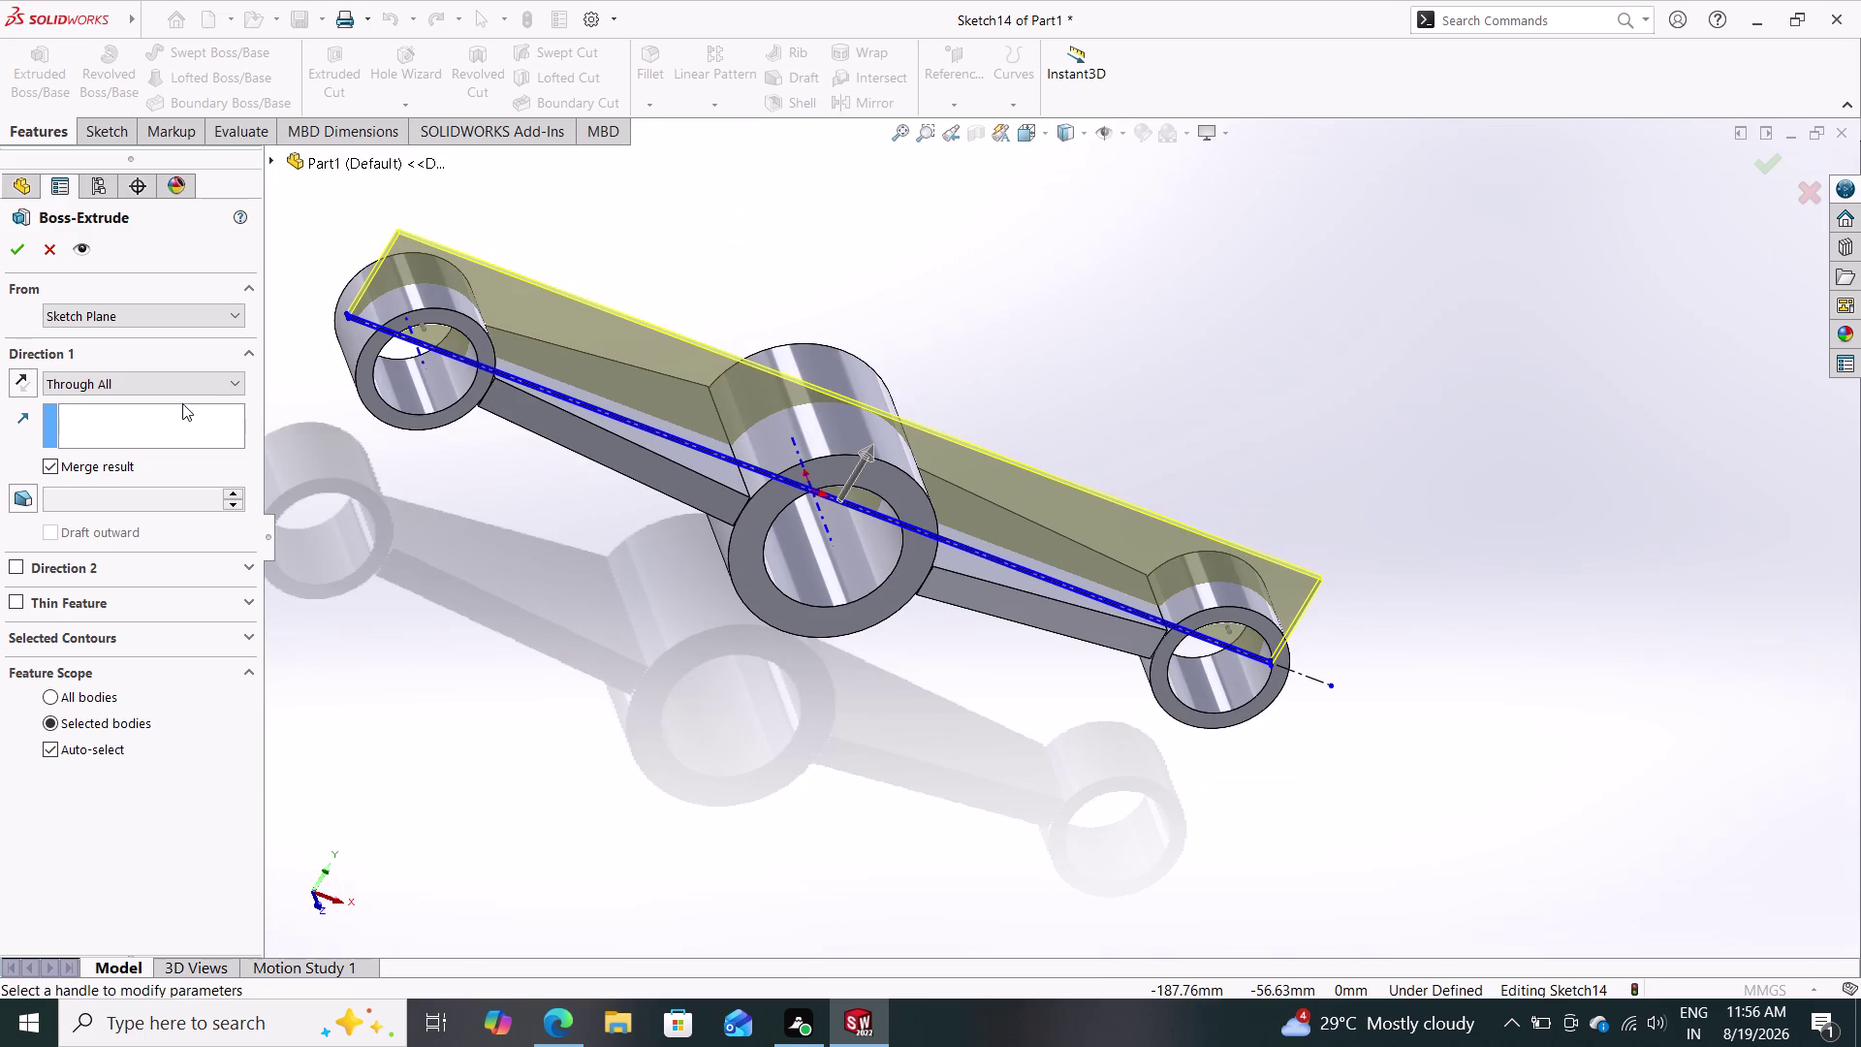
click(12, 243)
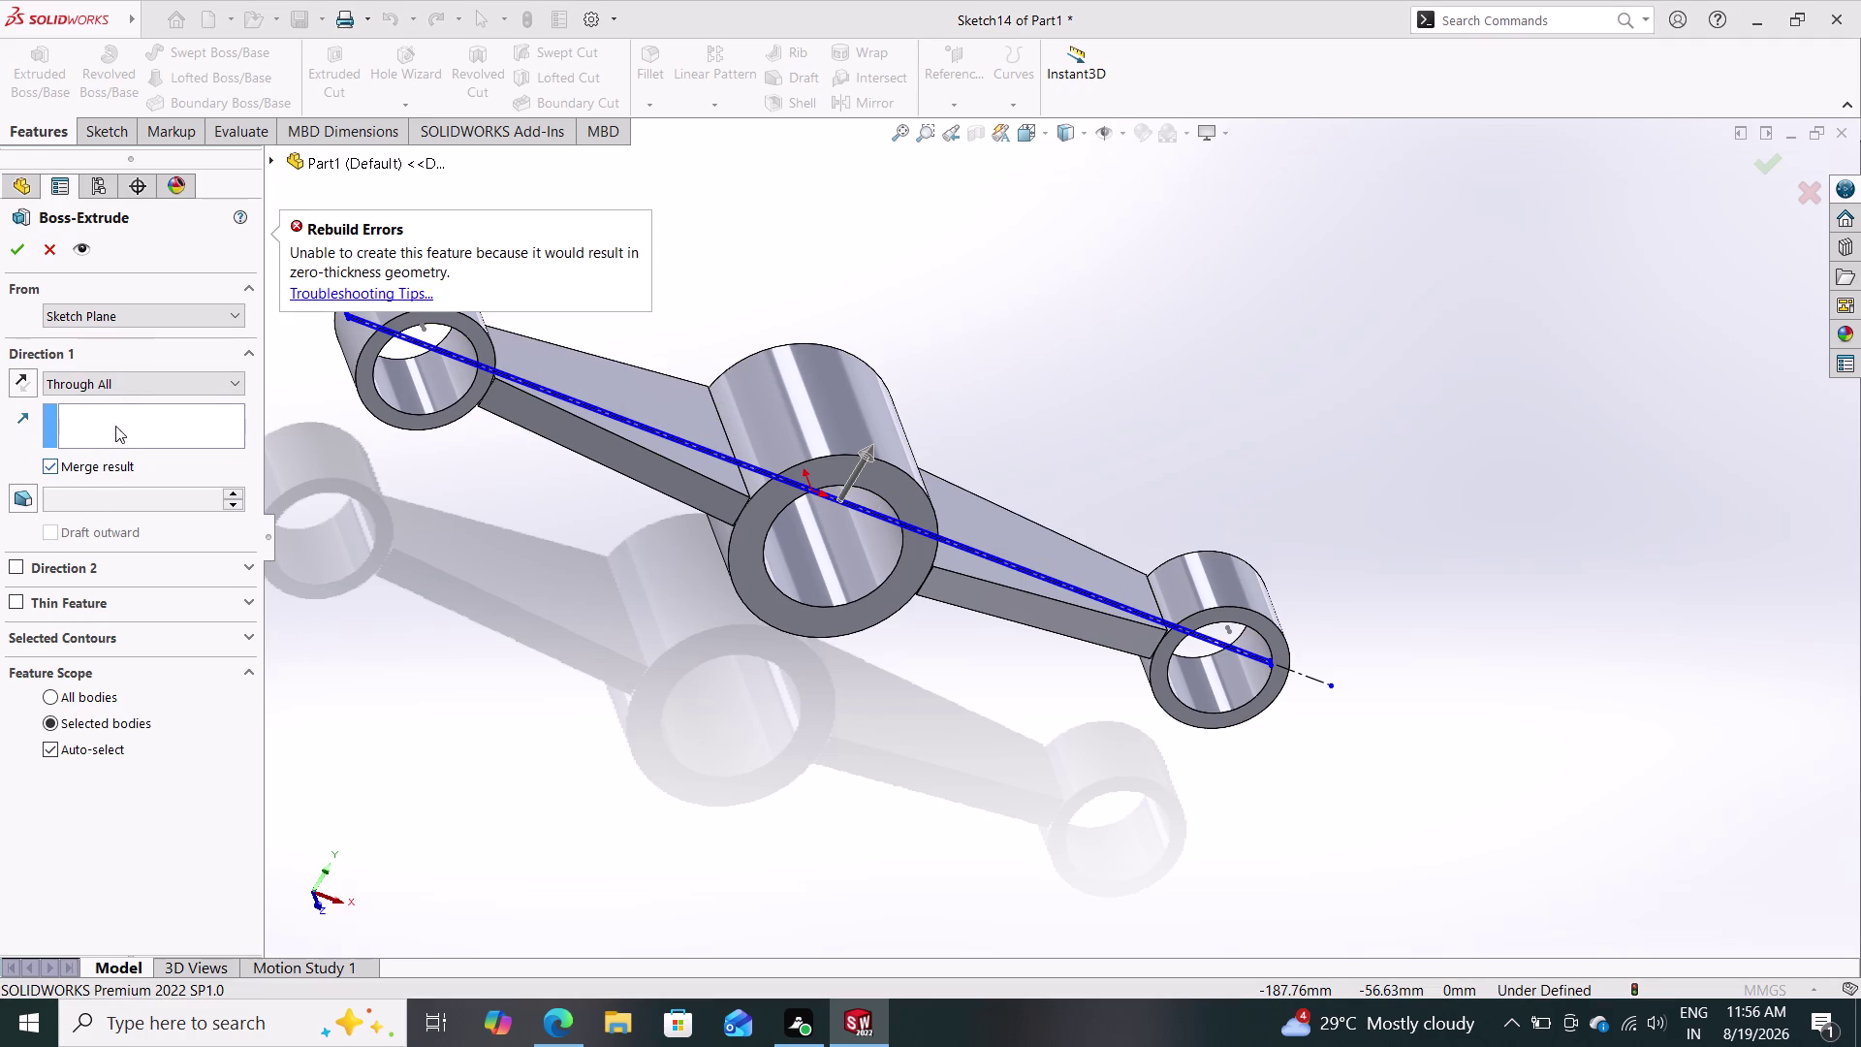
click(136, 373)
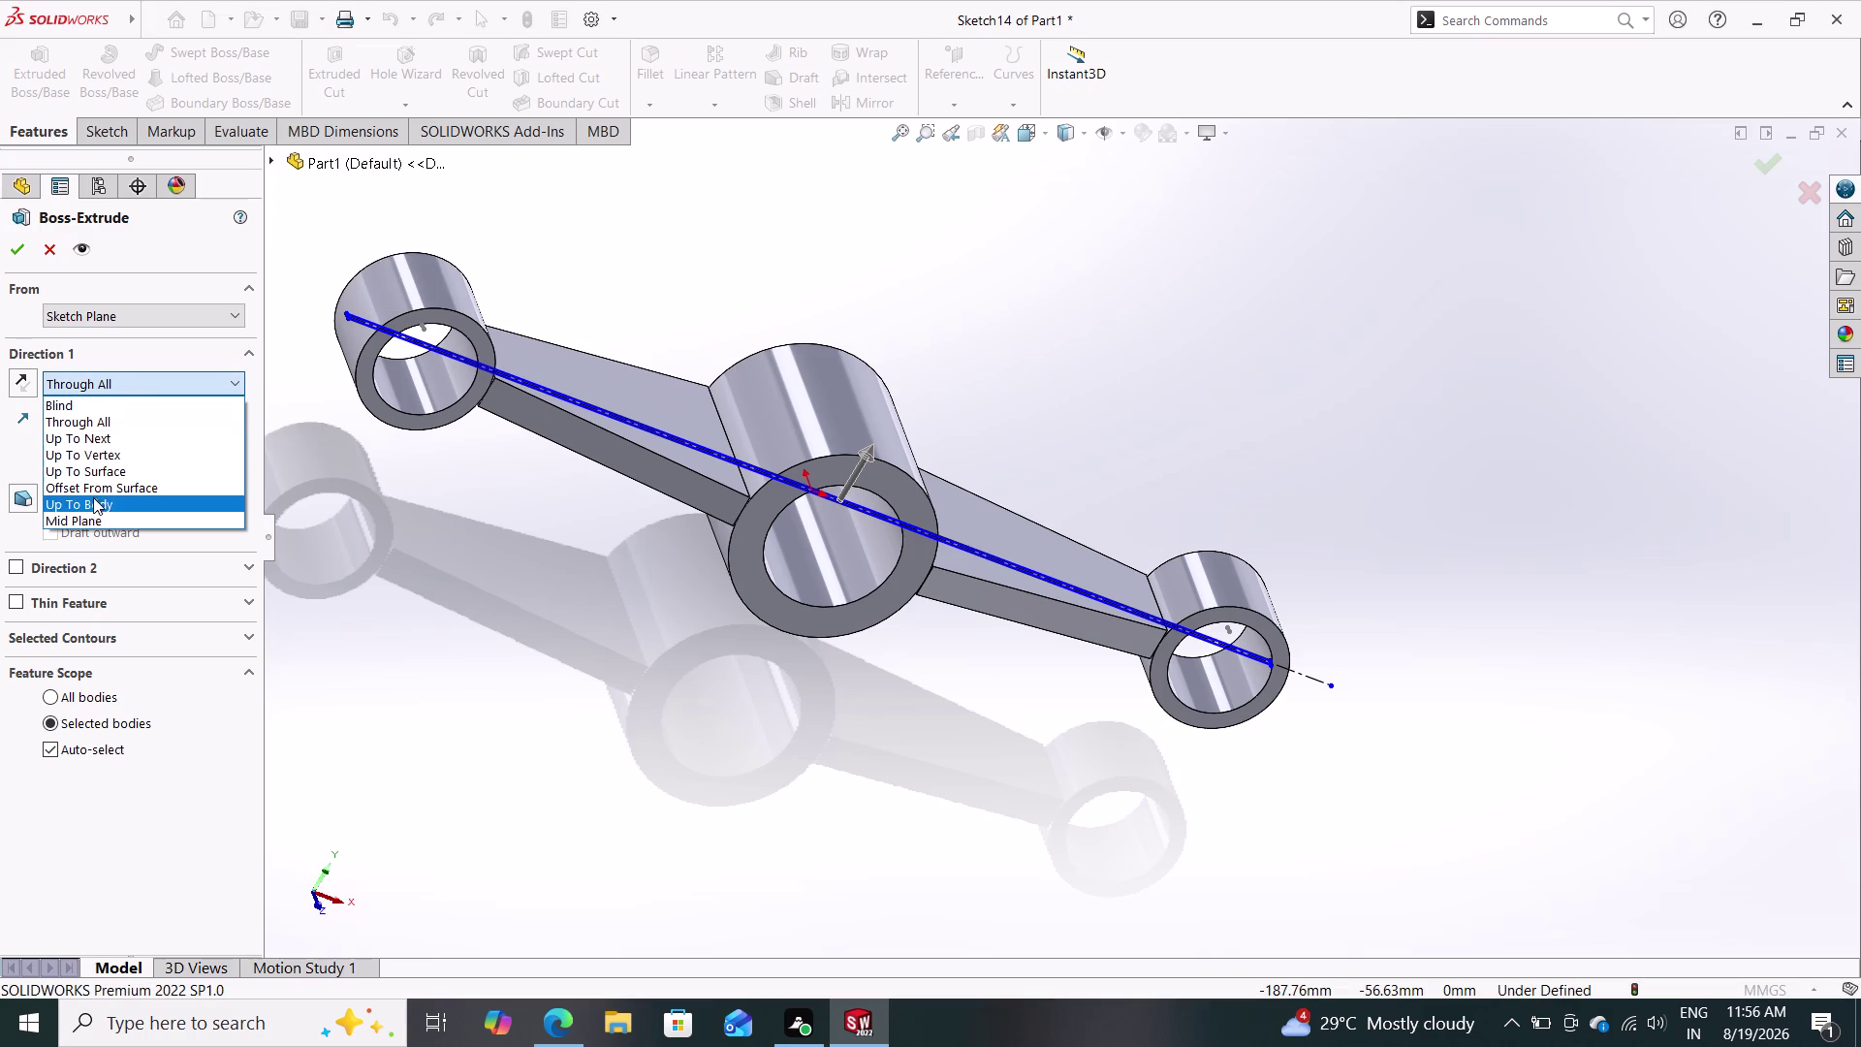
click(114, 440)
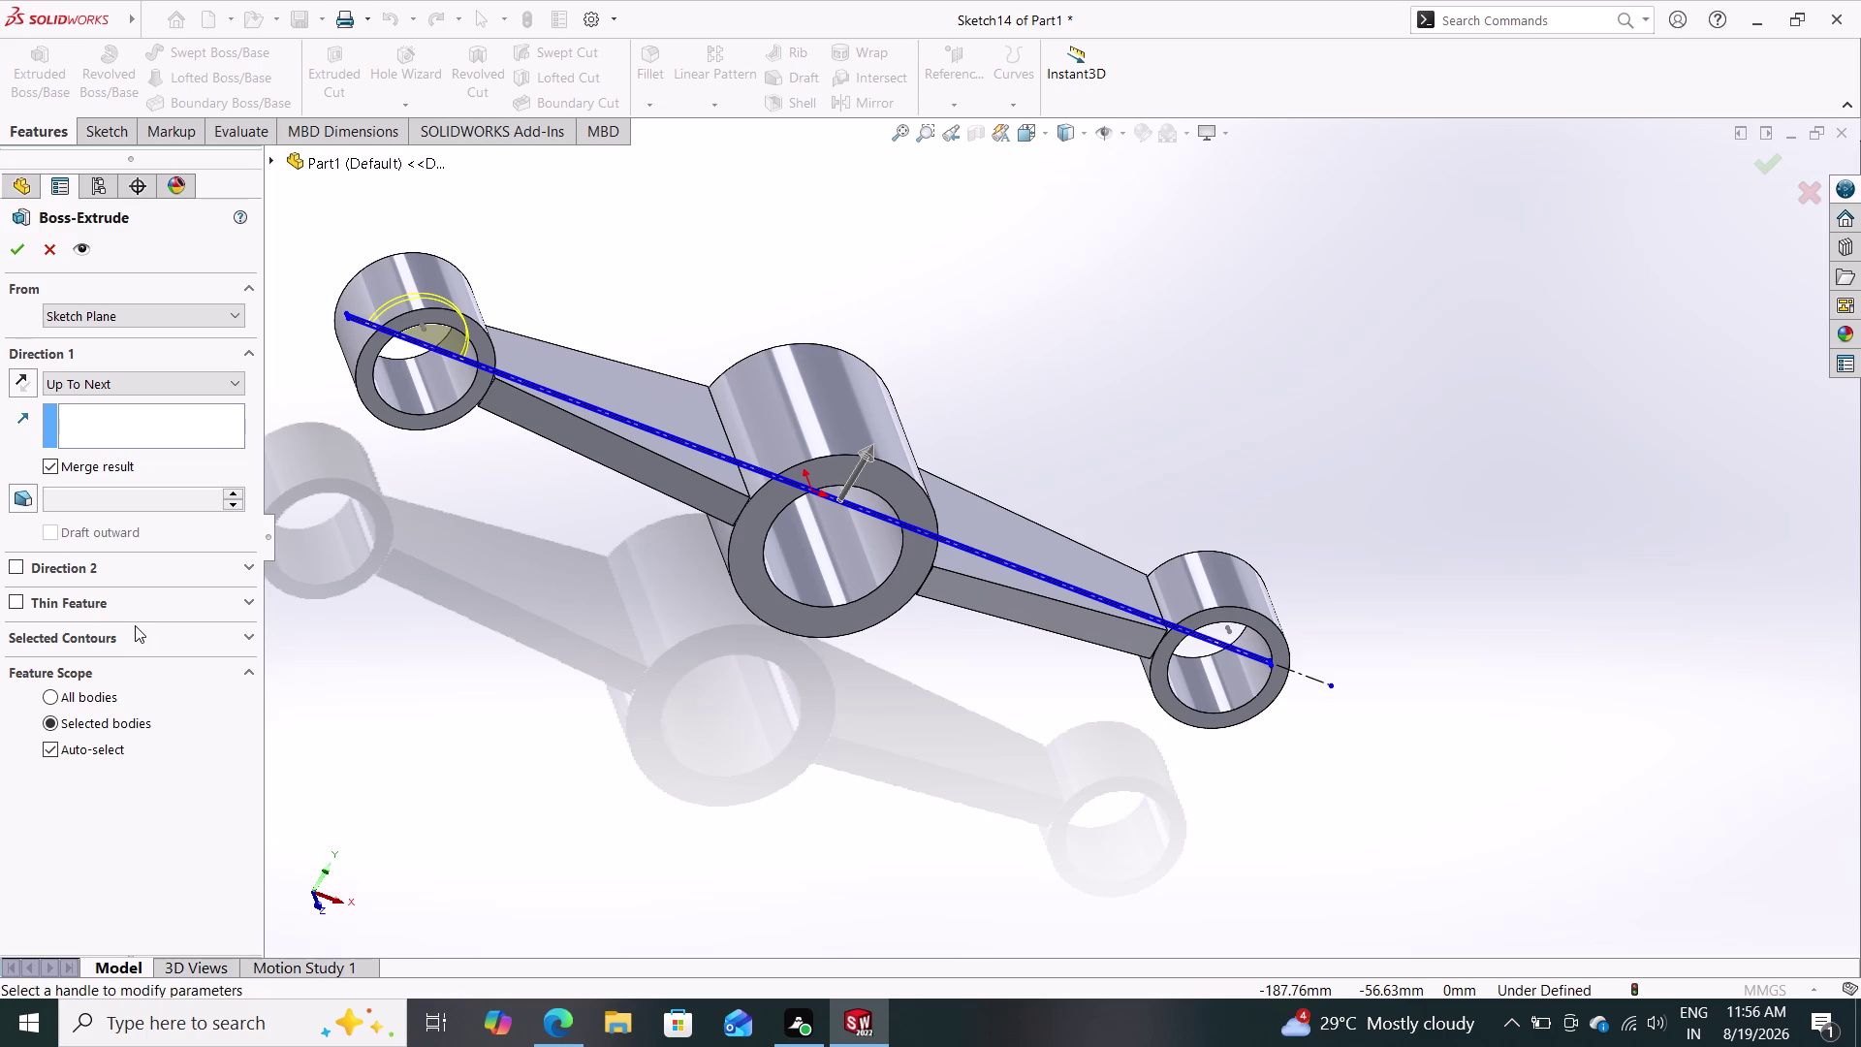
click(53, 239)
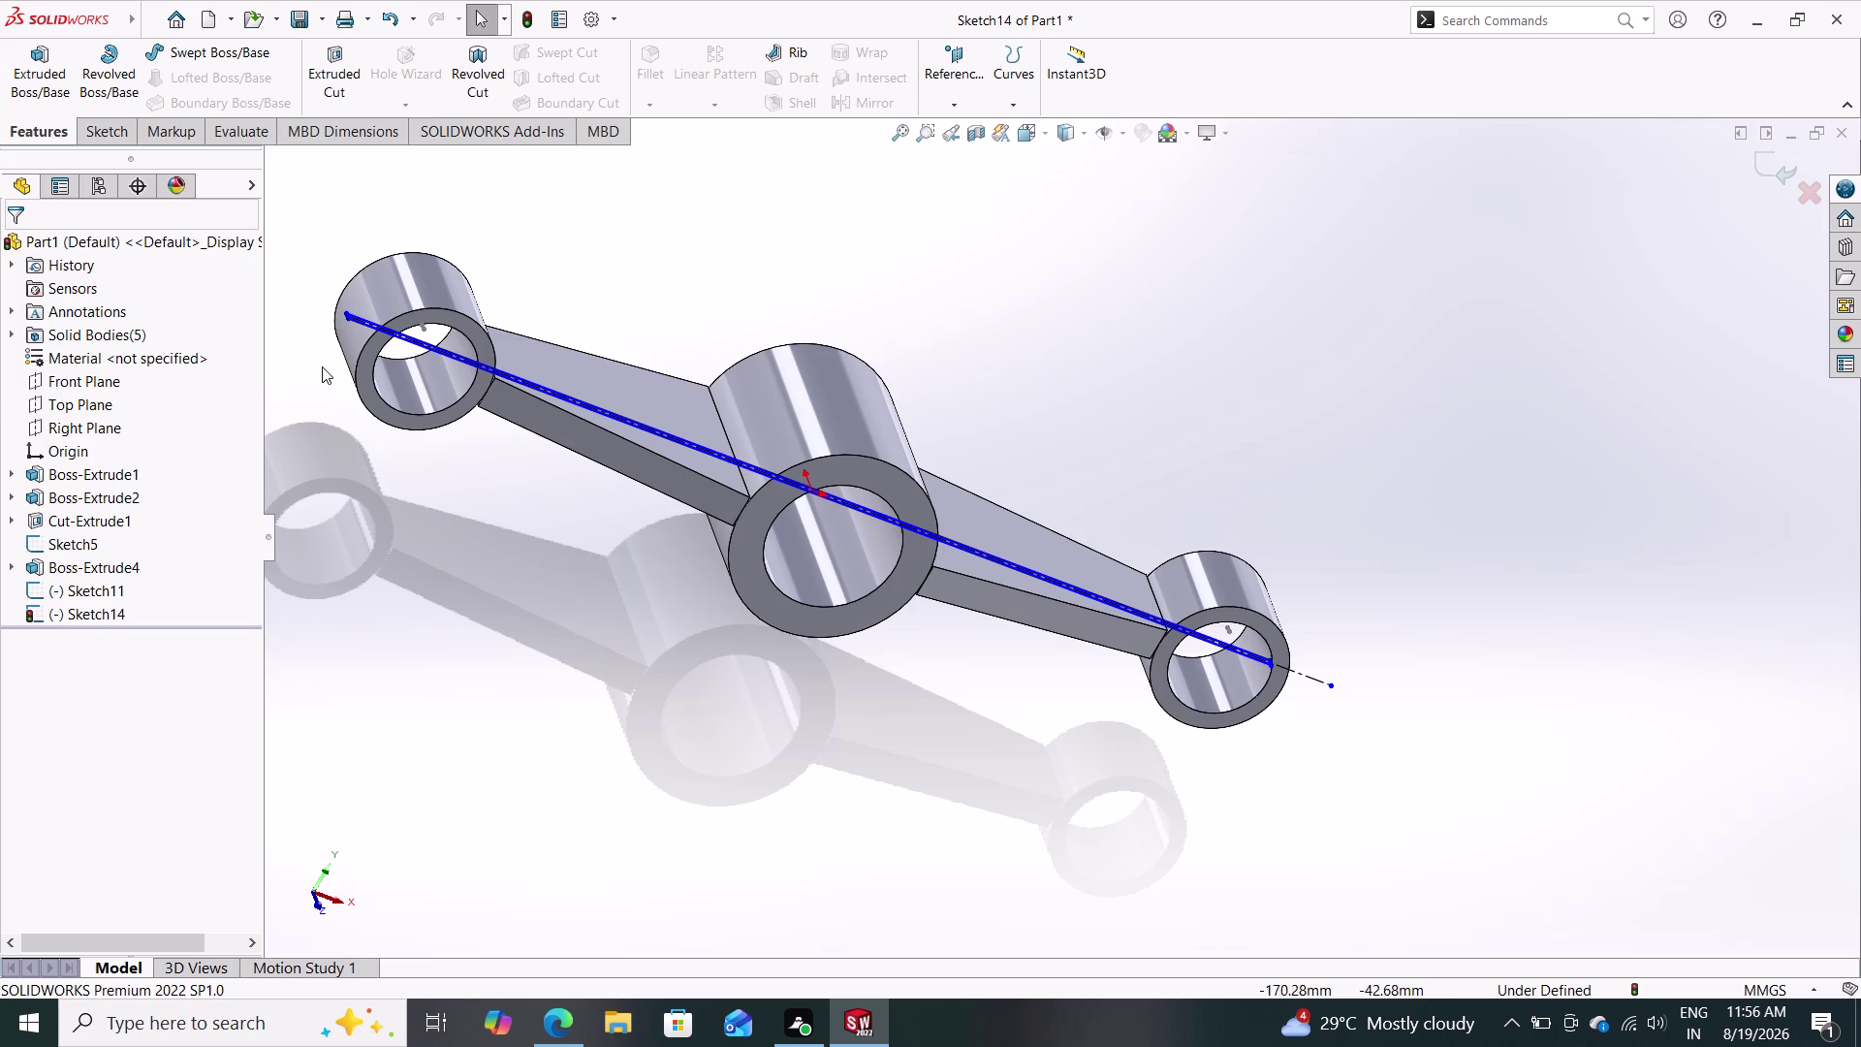
Delete the strip lines and the leftover sketch bits at the left and right bosses.
drag(680, 297, 501, 433)
key(Delete)
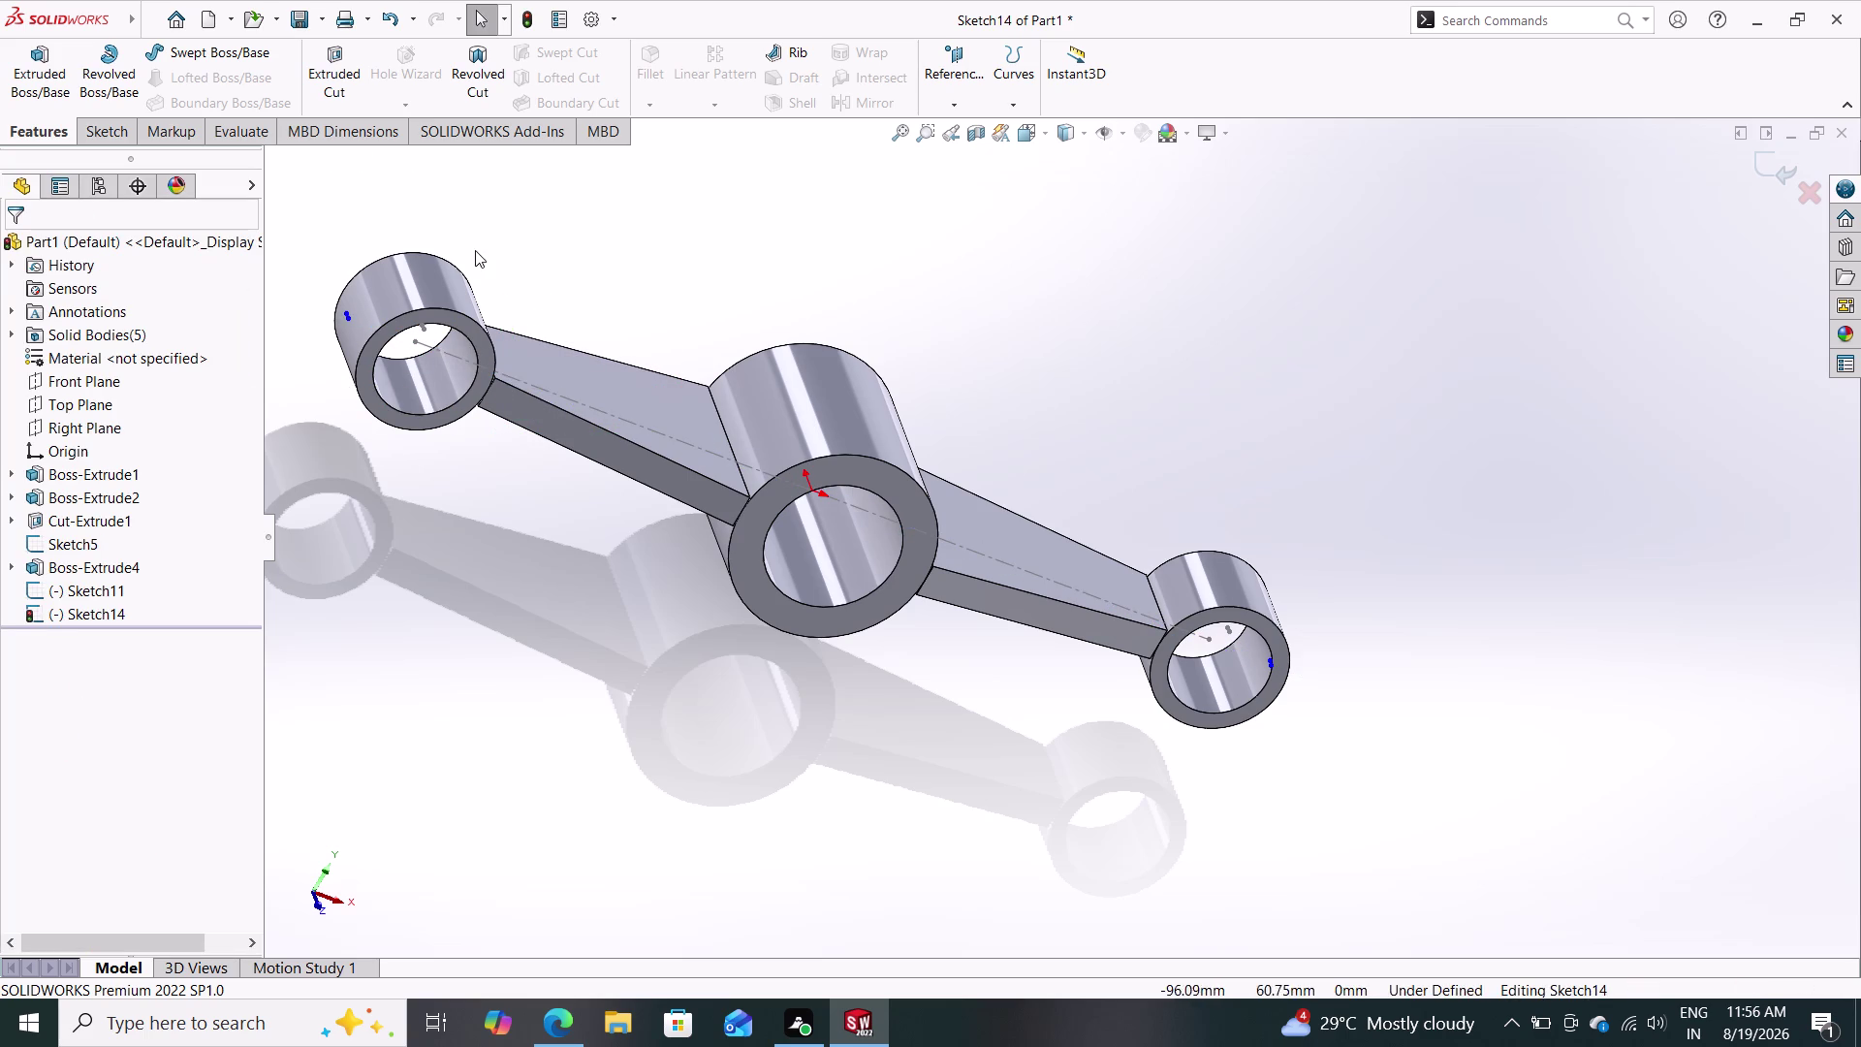
drag(475, 250, 290, 356)
key(Delete)
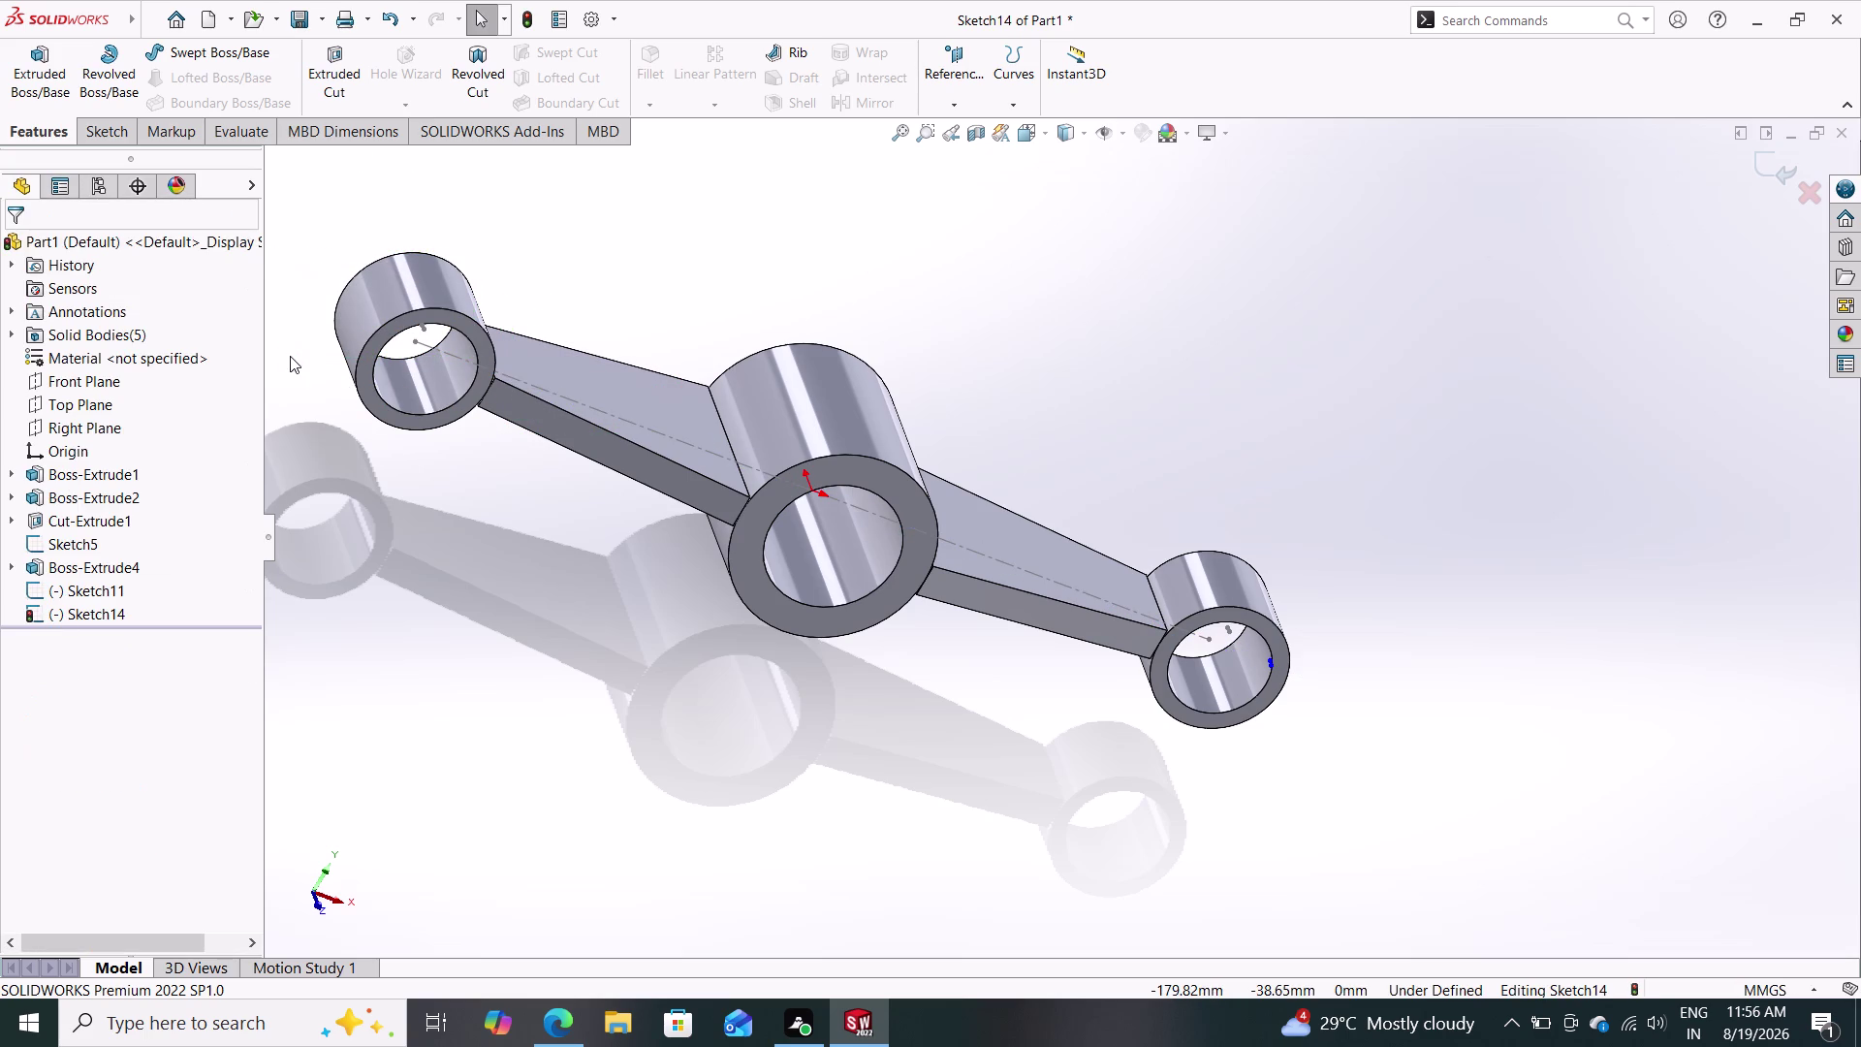
drag(1361, 583, 1173, 739)
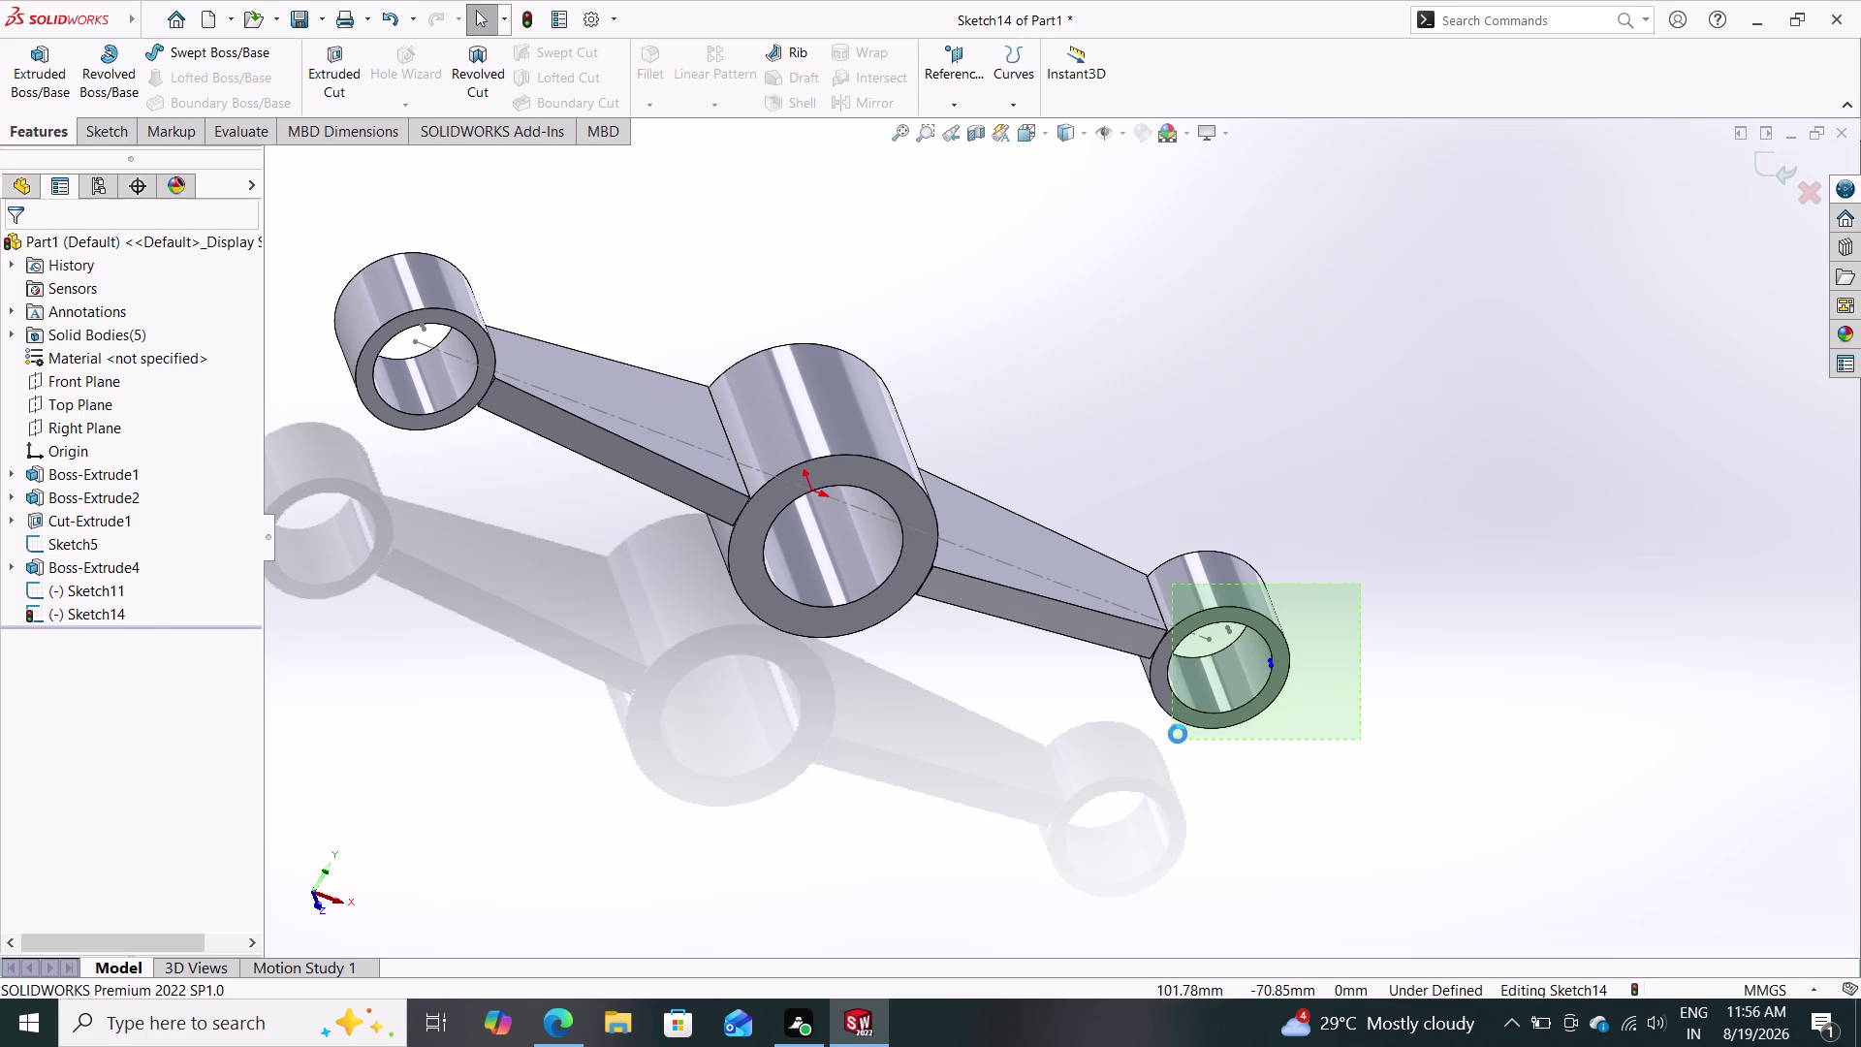
key(Delete)
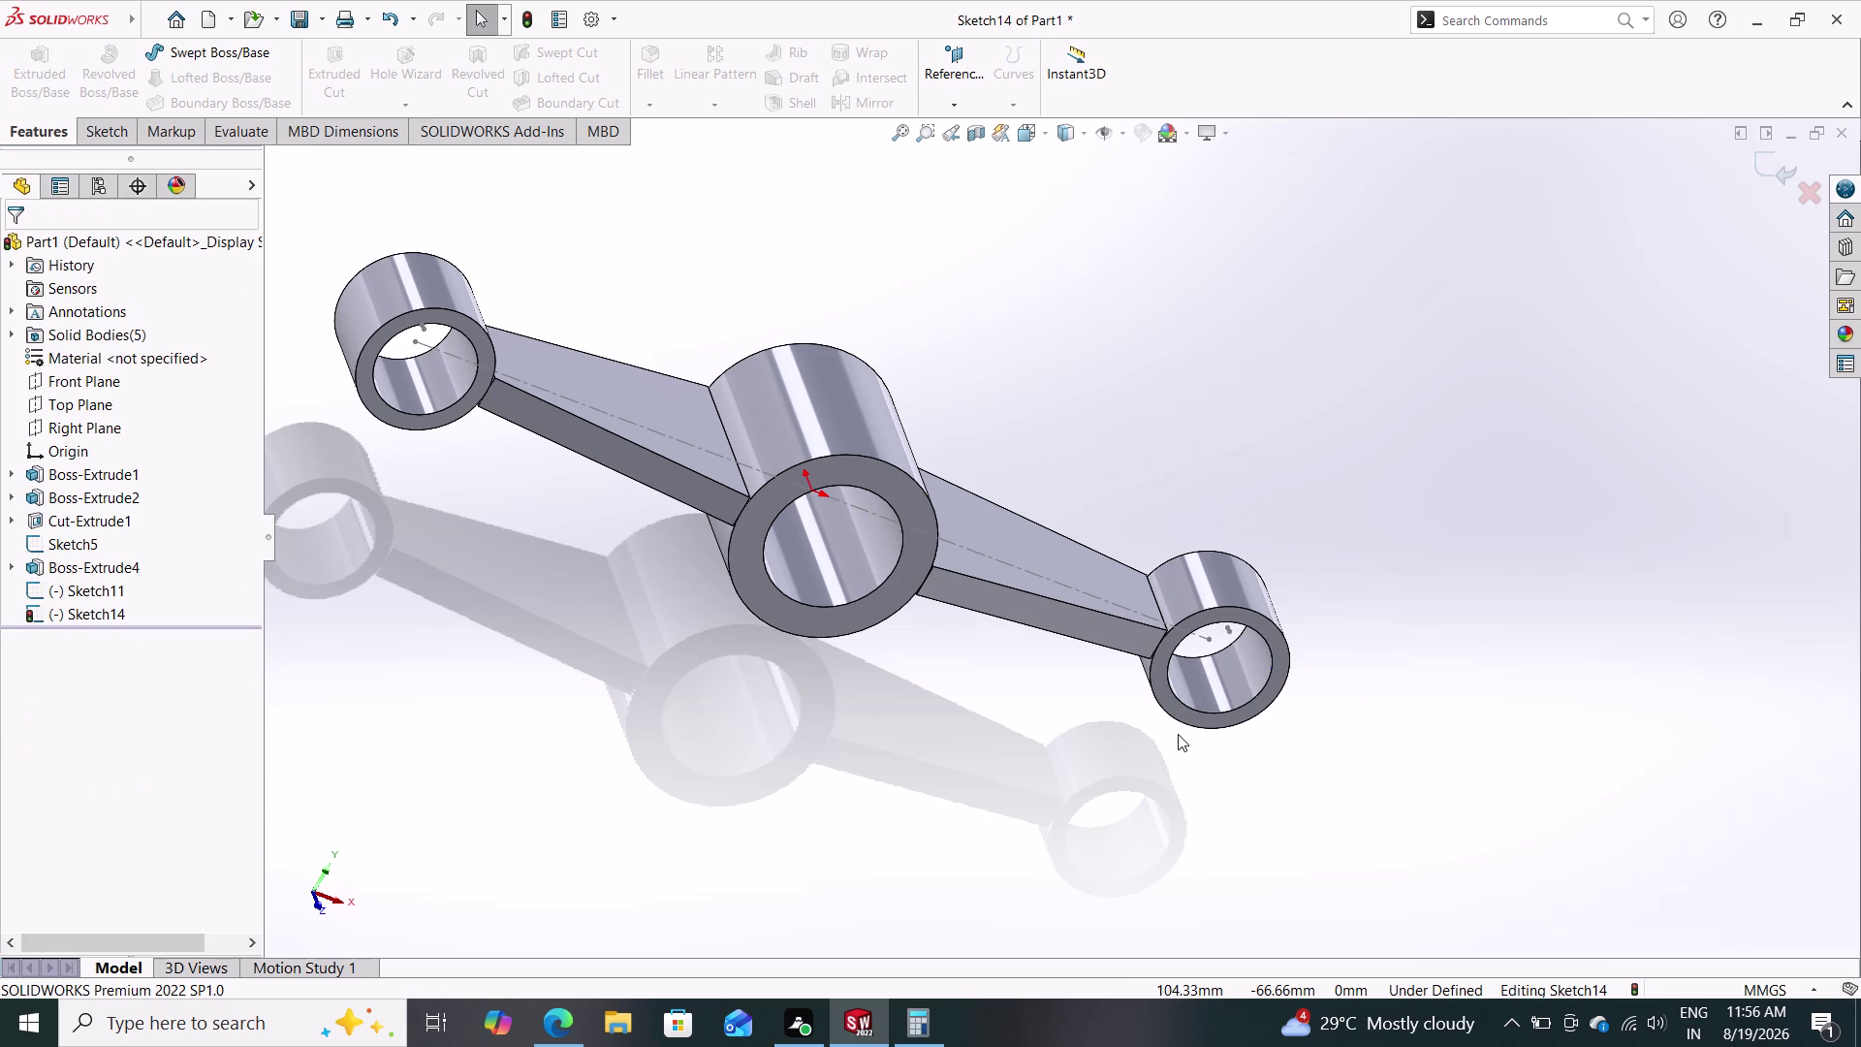
Orbit the link to check the result, briefly opening and closing Calculator.
middle_drag(1248, 737, 1198, 659)
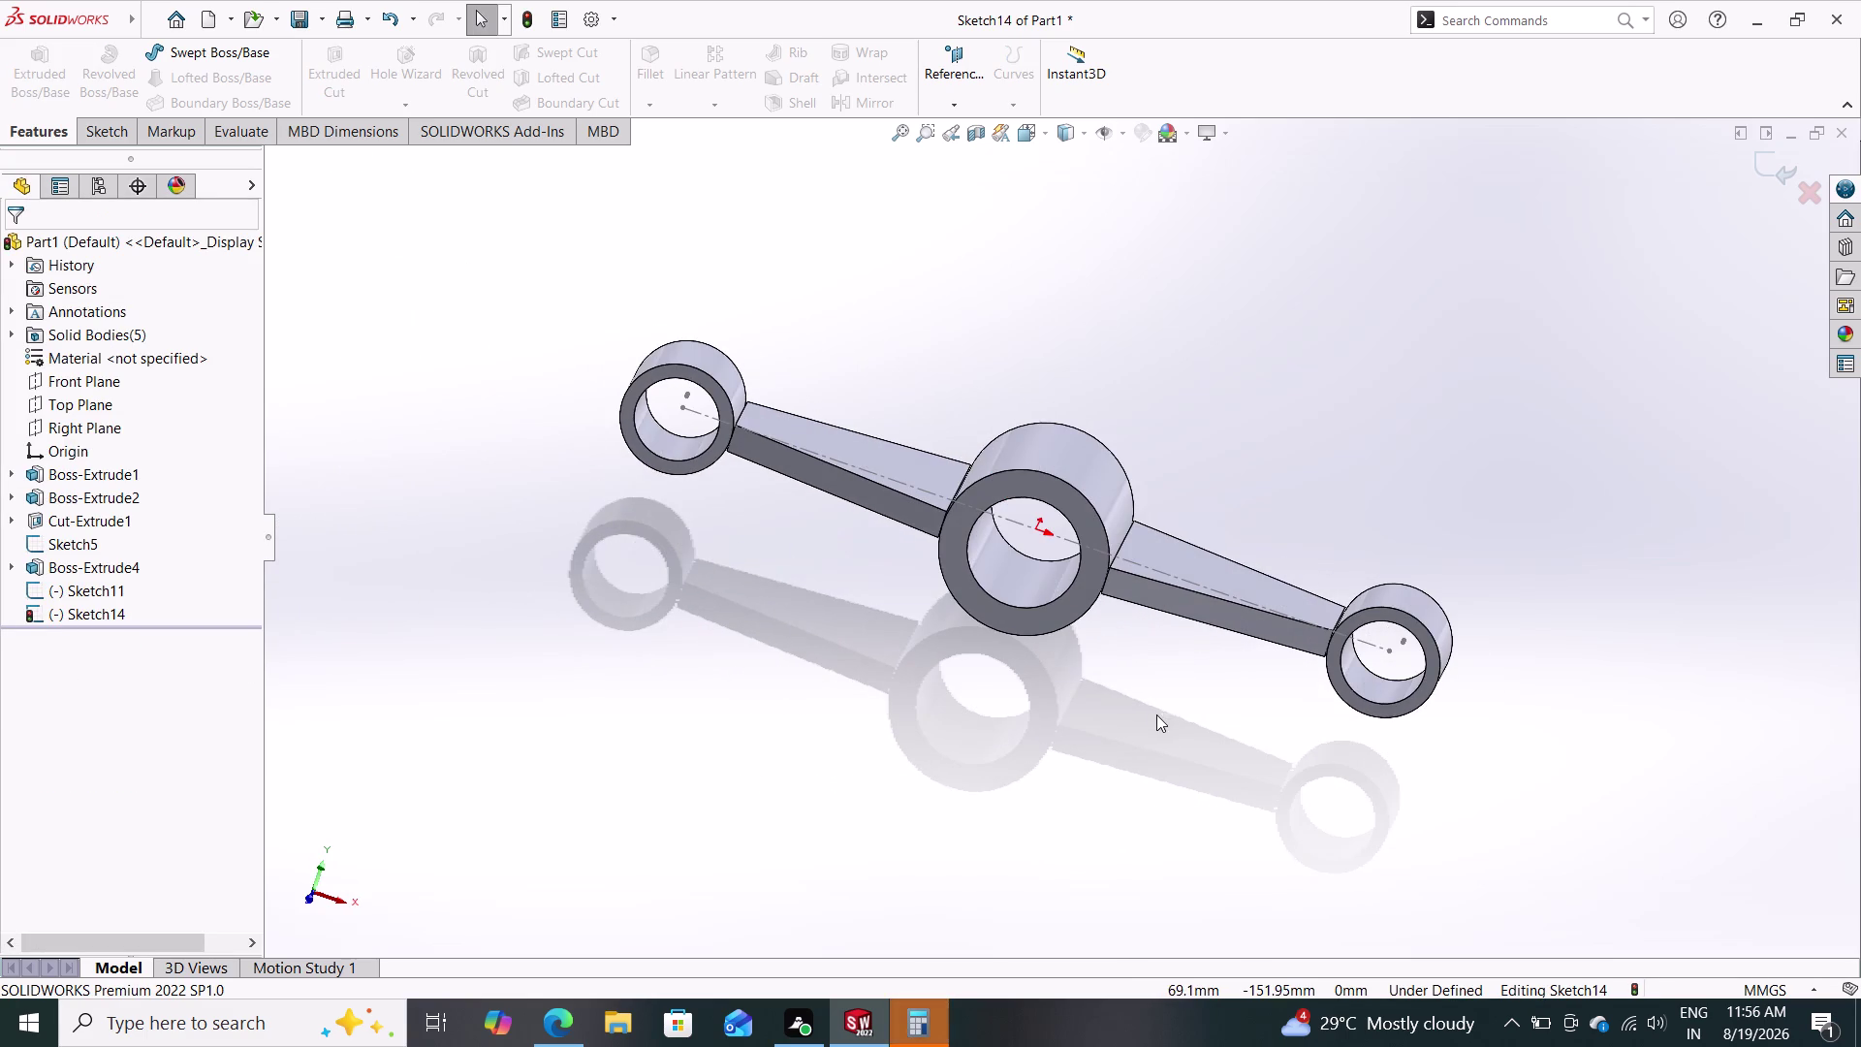
middle_drag(1190, 761, 1164, 638)
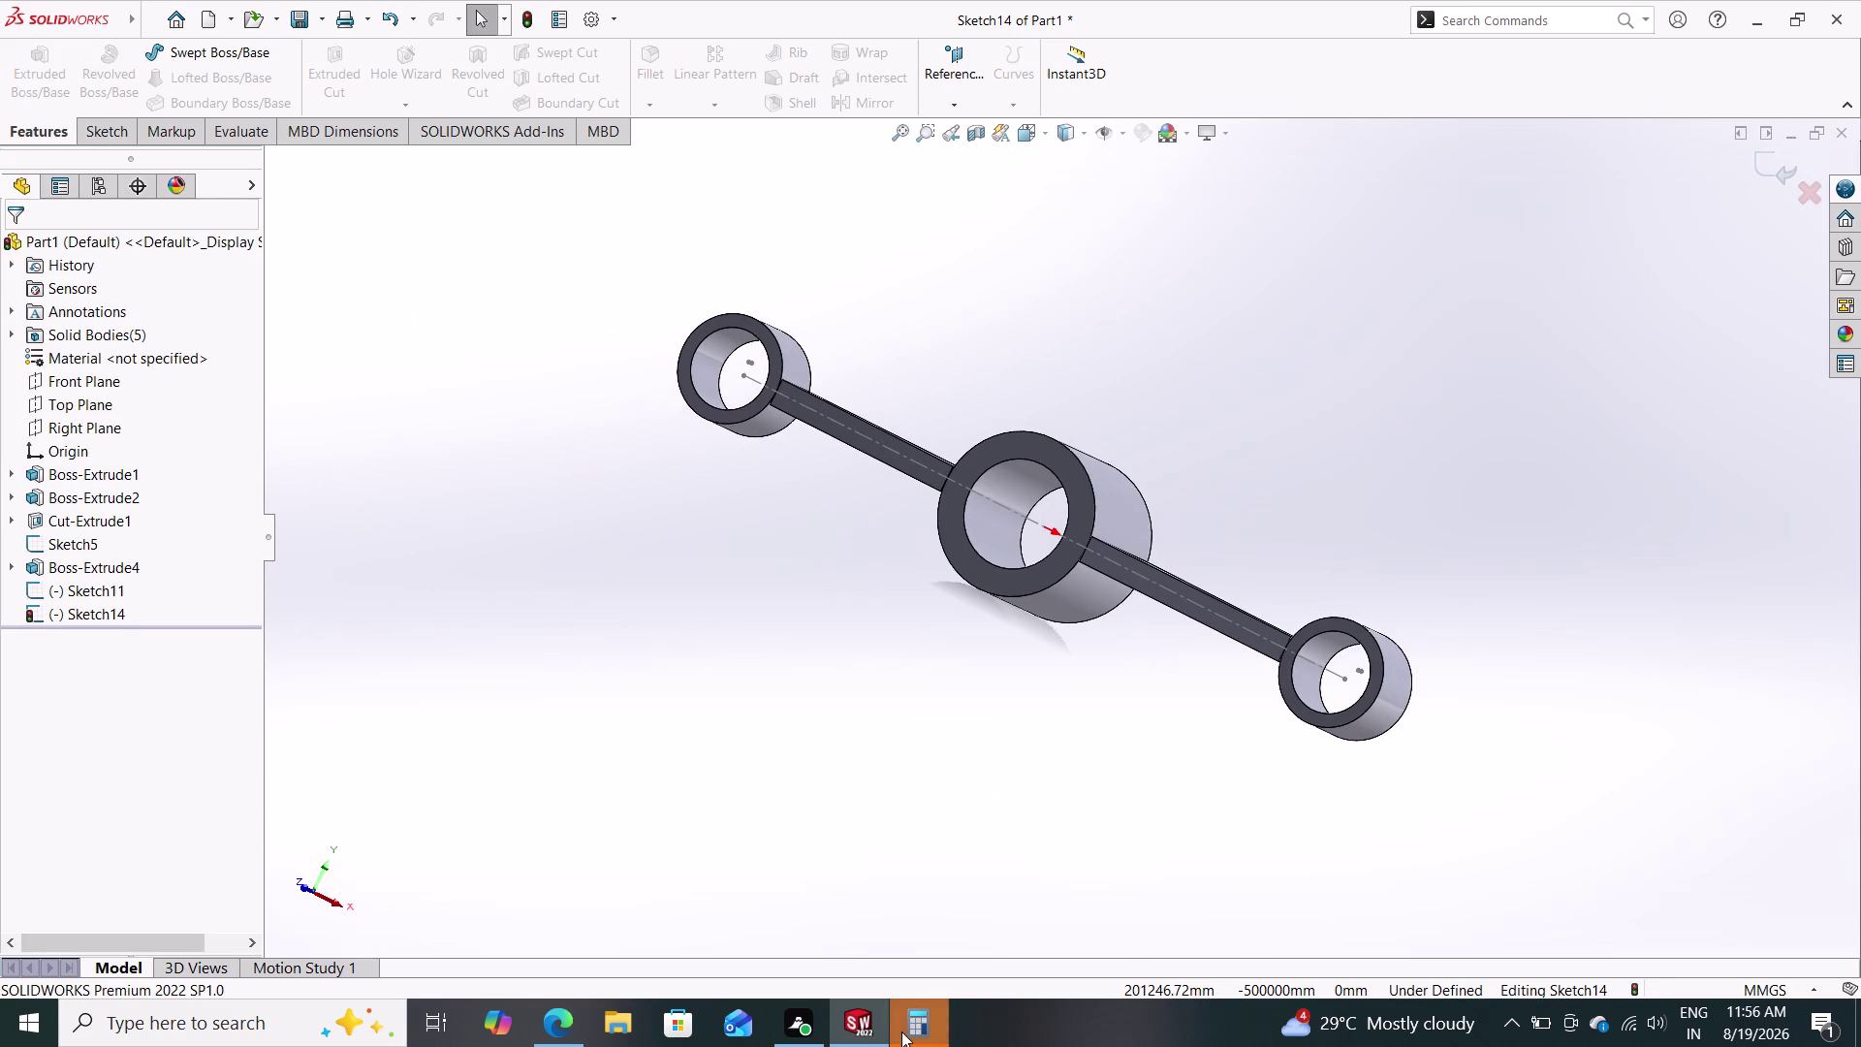
click(902, 1032)
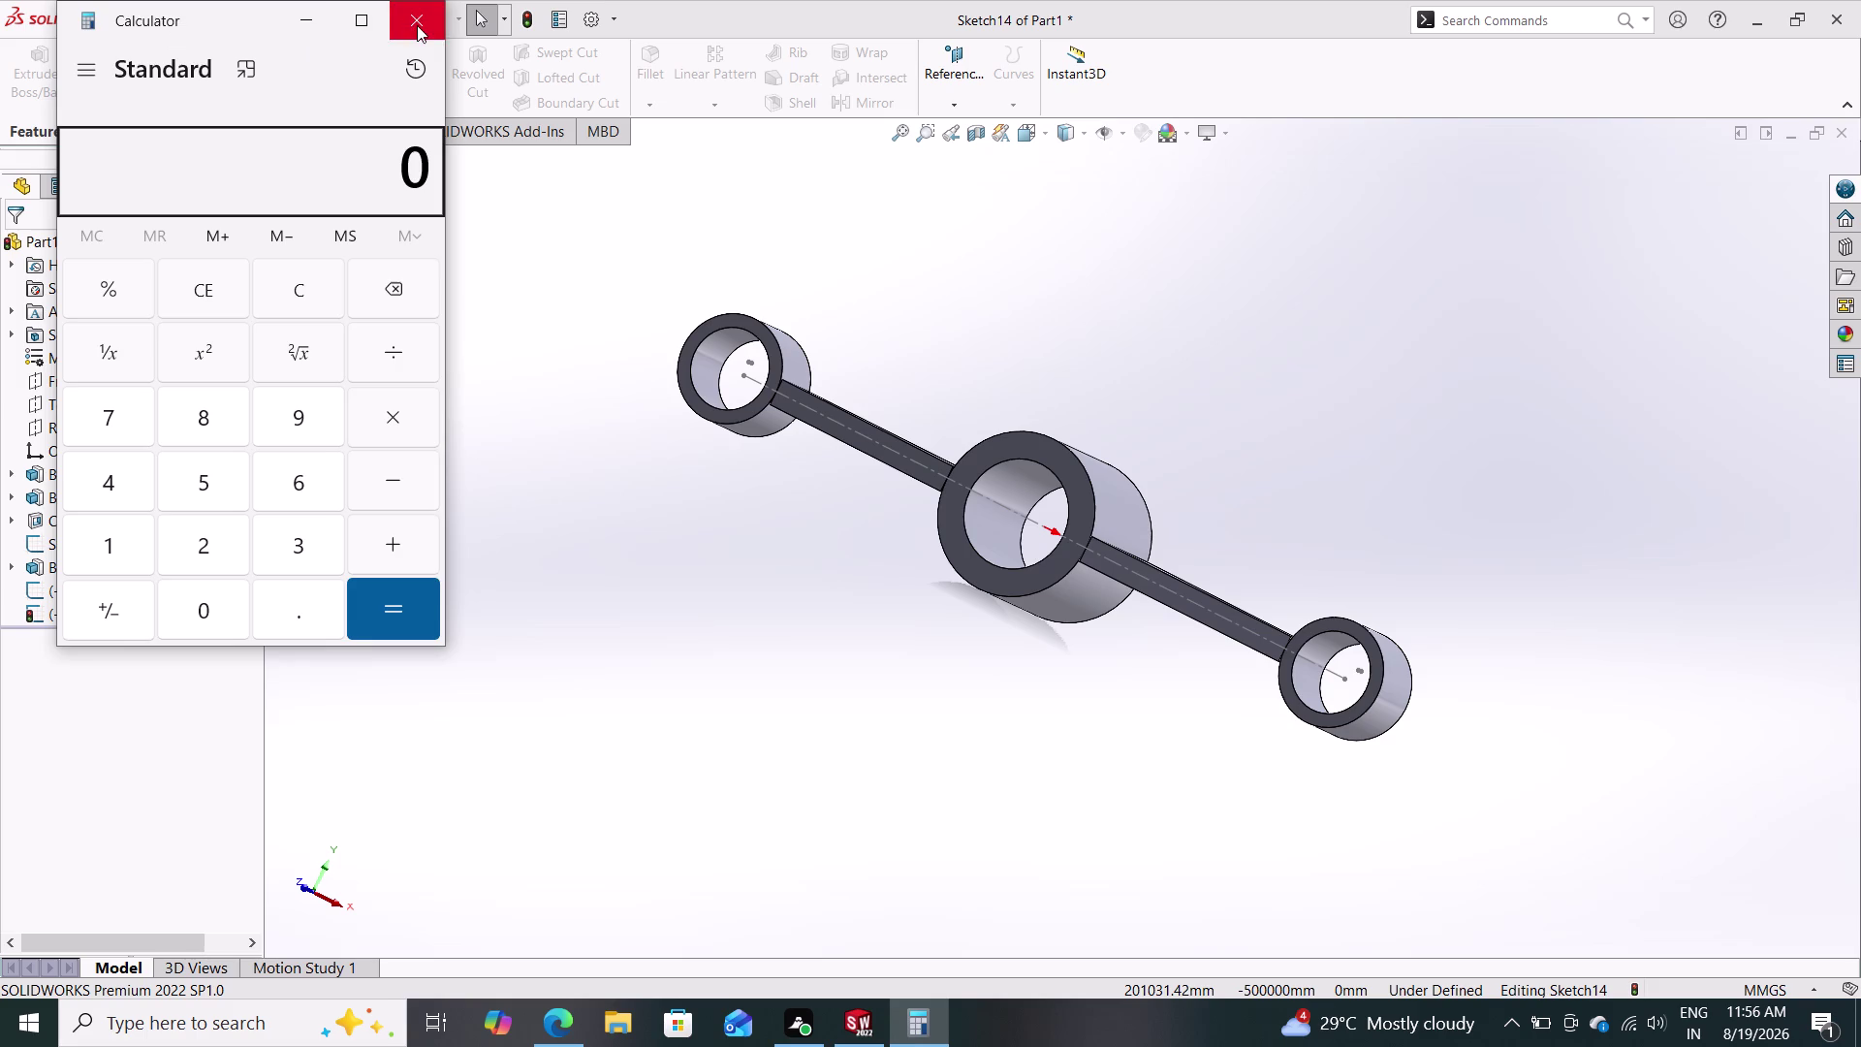
click(417, 25)
middle_drag(862, 477, 904, 663)
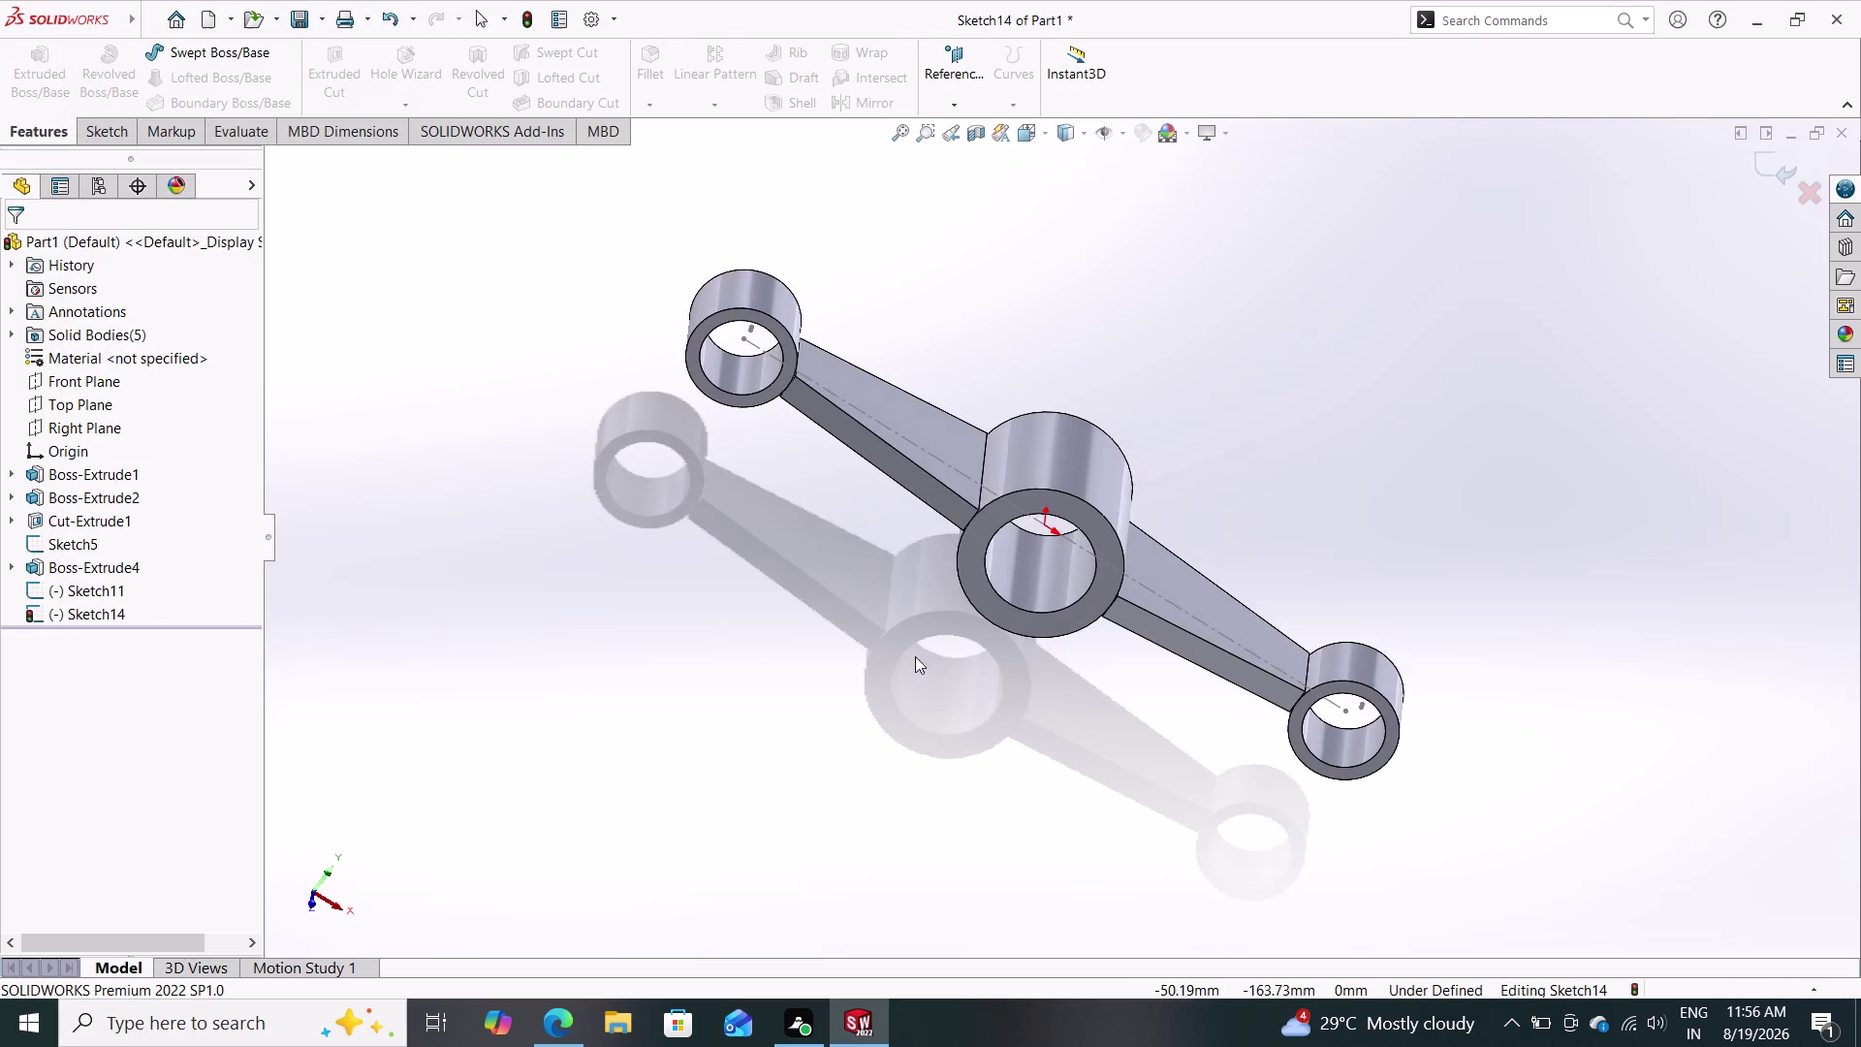
middle_drag(918, 571, 871, 487)
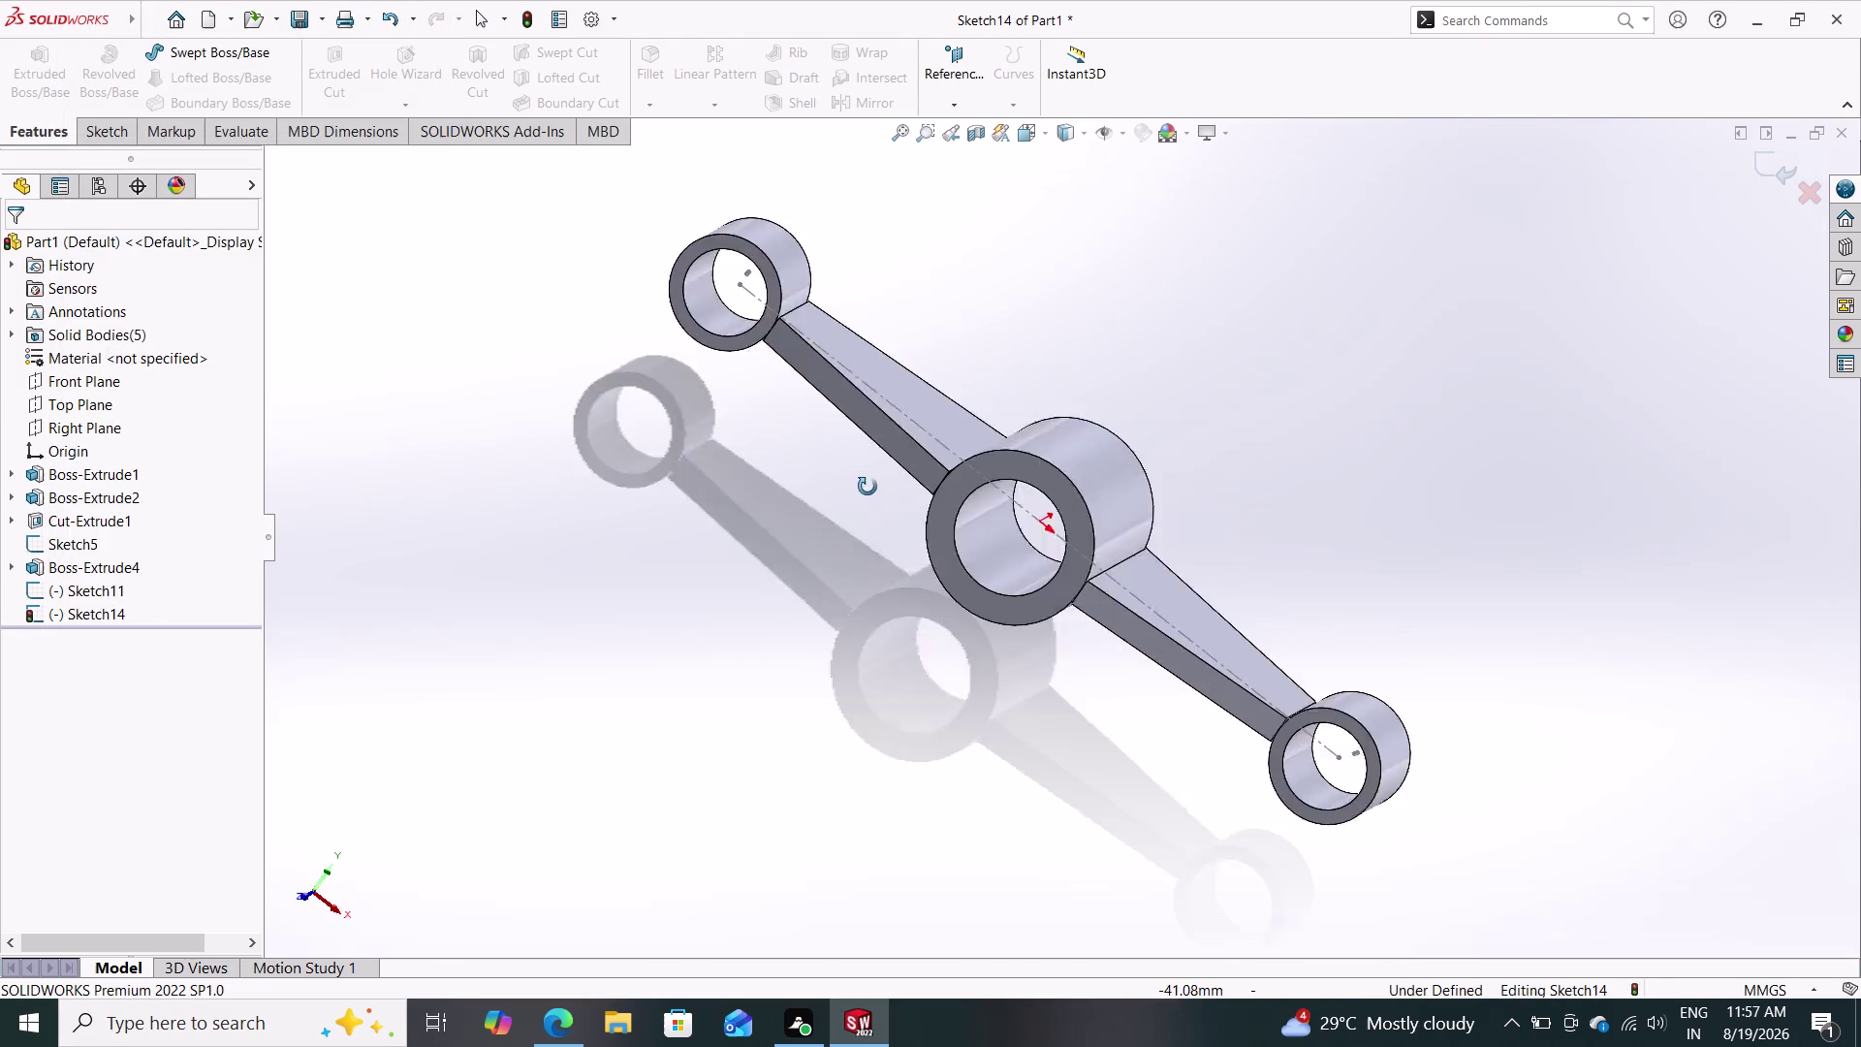
middle_drag(871, 487, 971, 600)
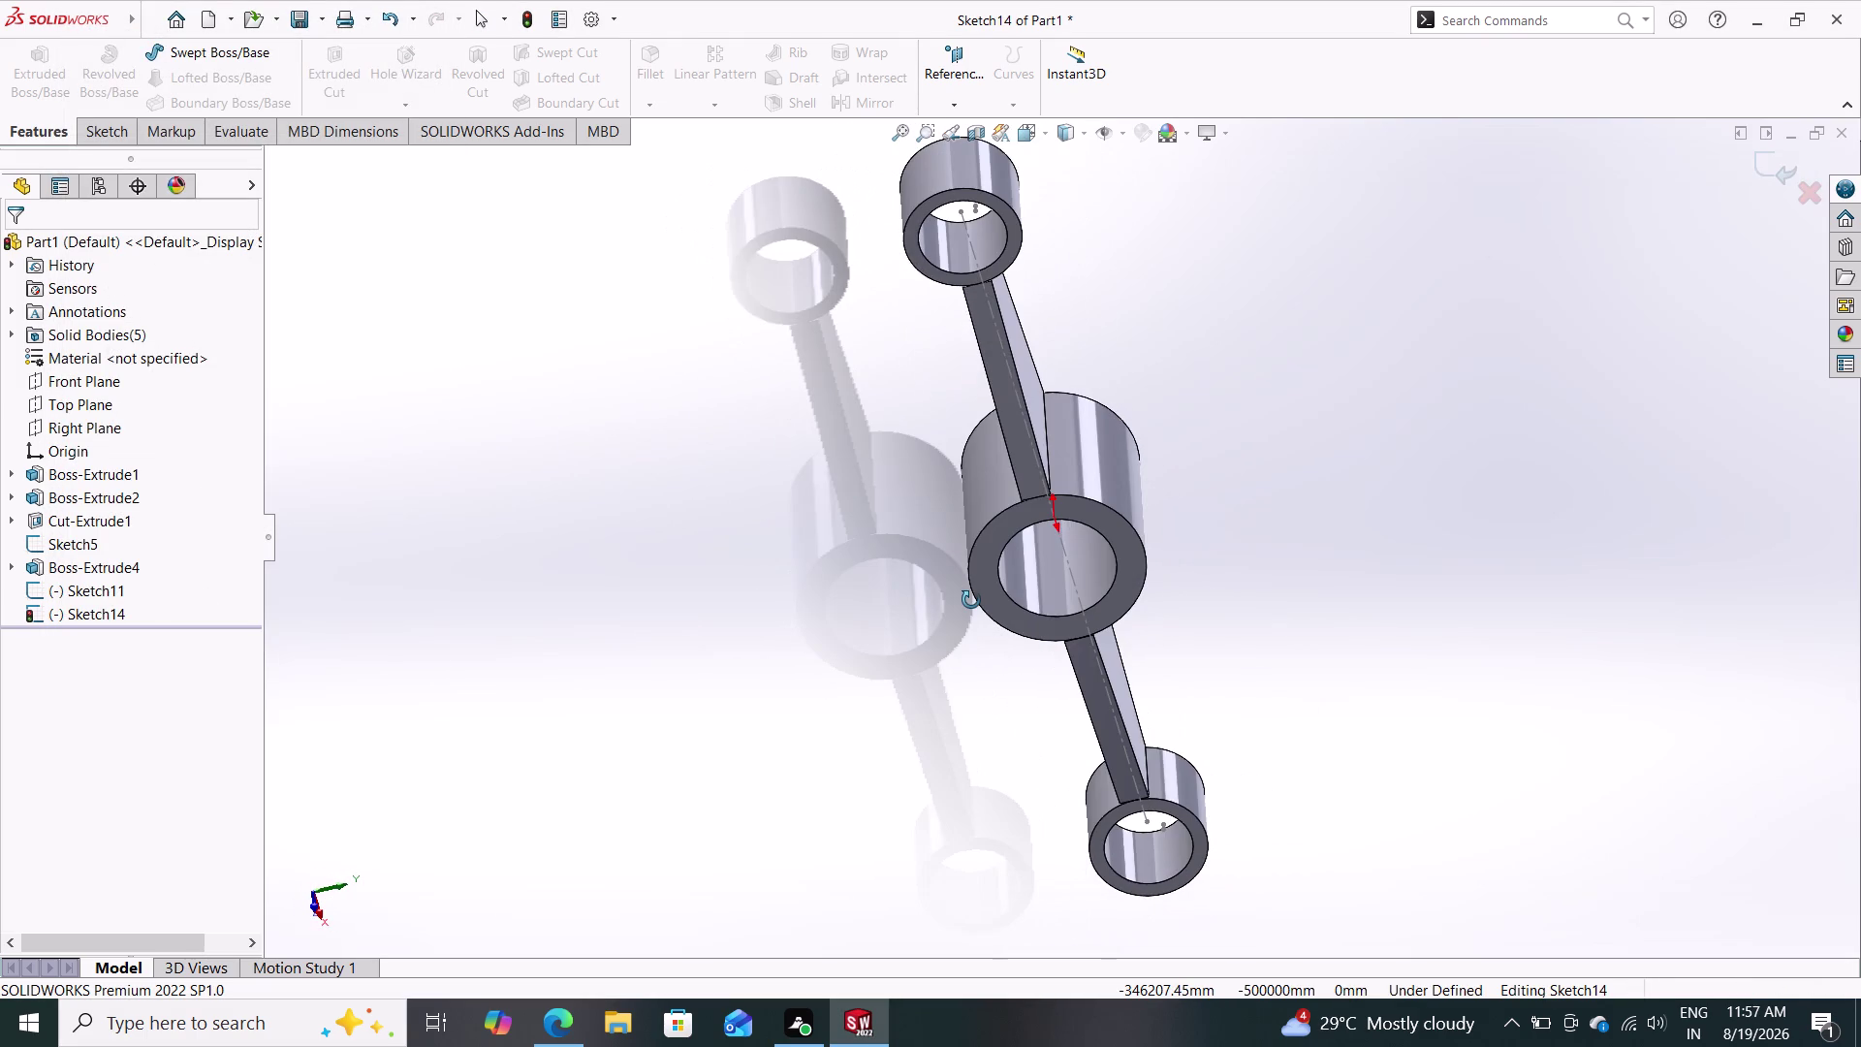
middle_drag(972, 600, 910, 583)
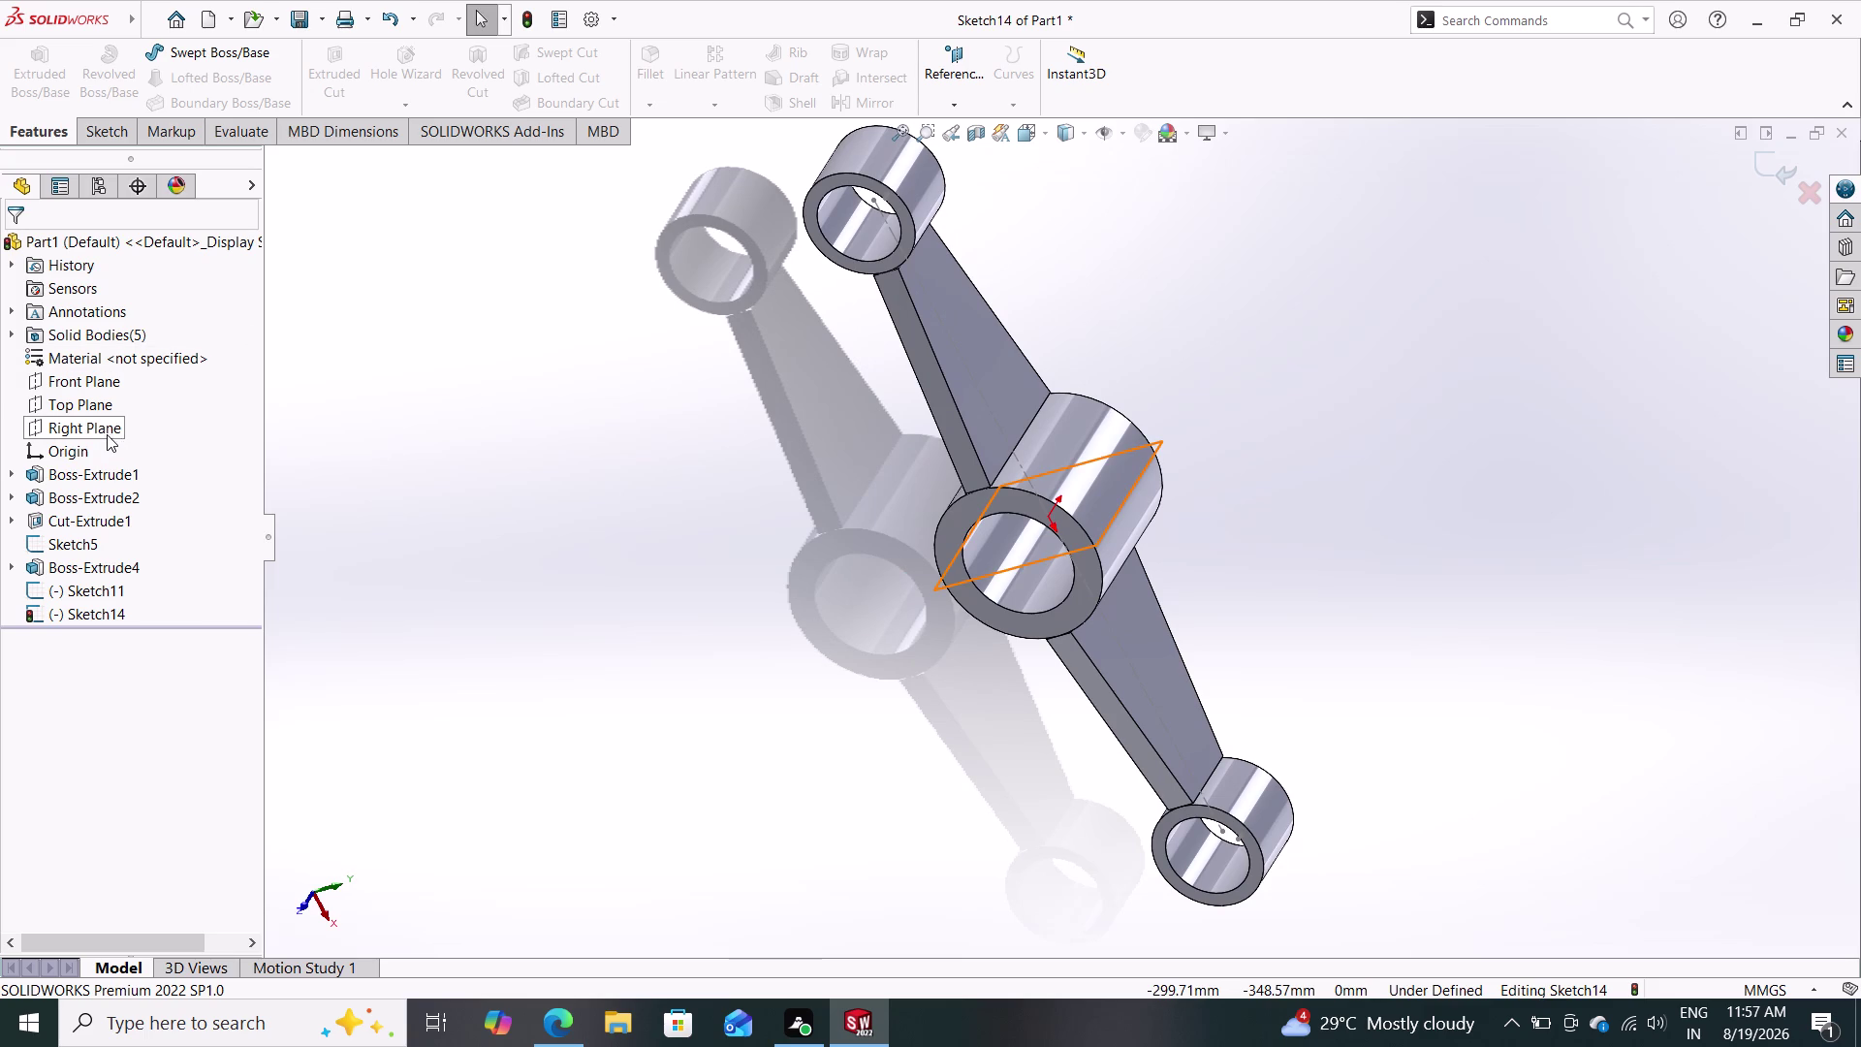
Leave Sketch14 by choosing Front Plane for a new sketch.
click(110, 384)
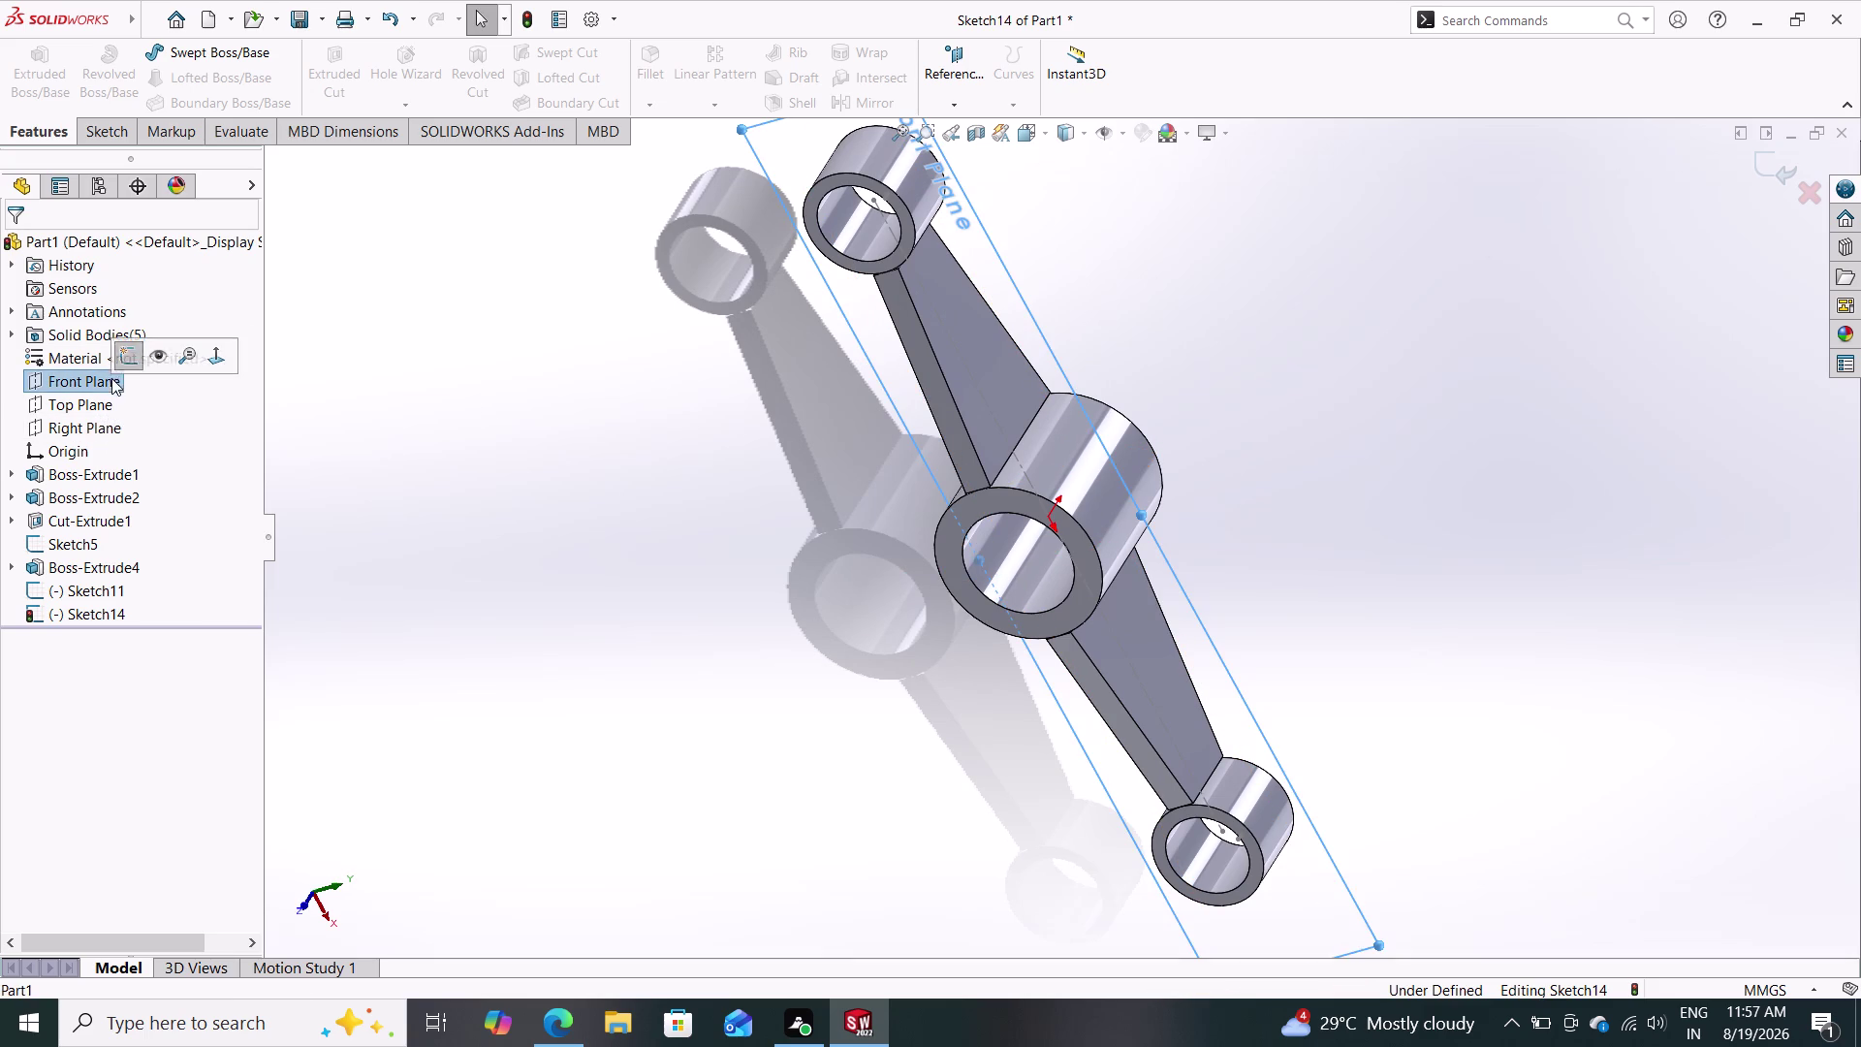
click(121, 358)
click(106, 380)
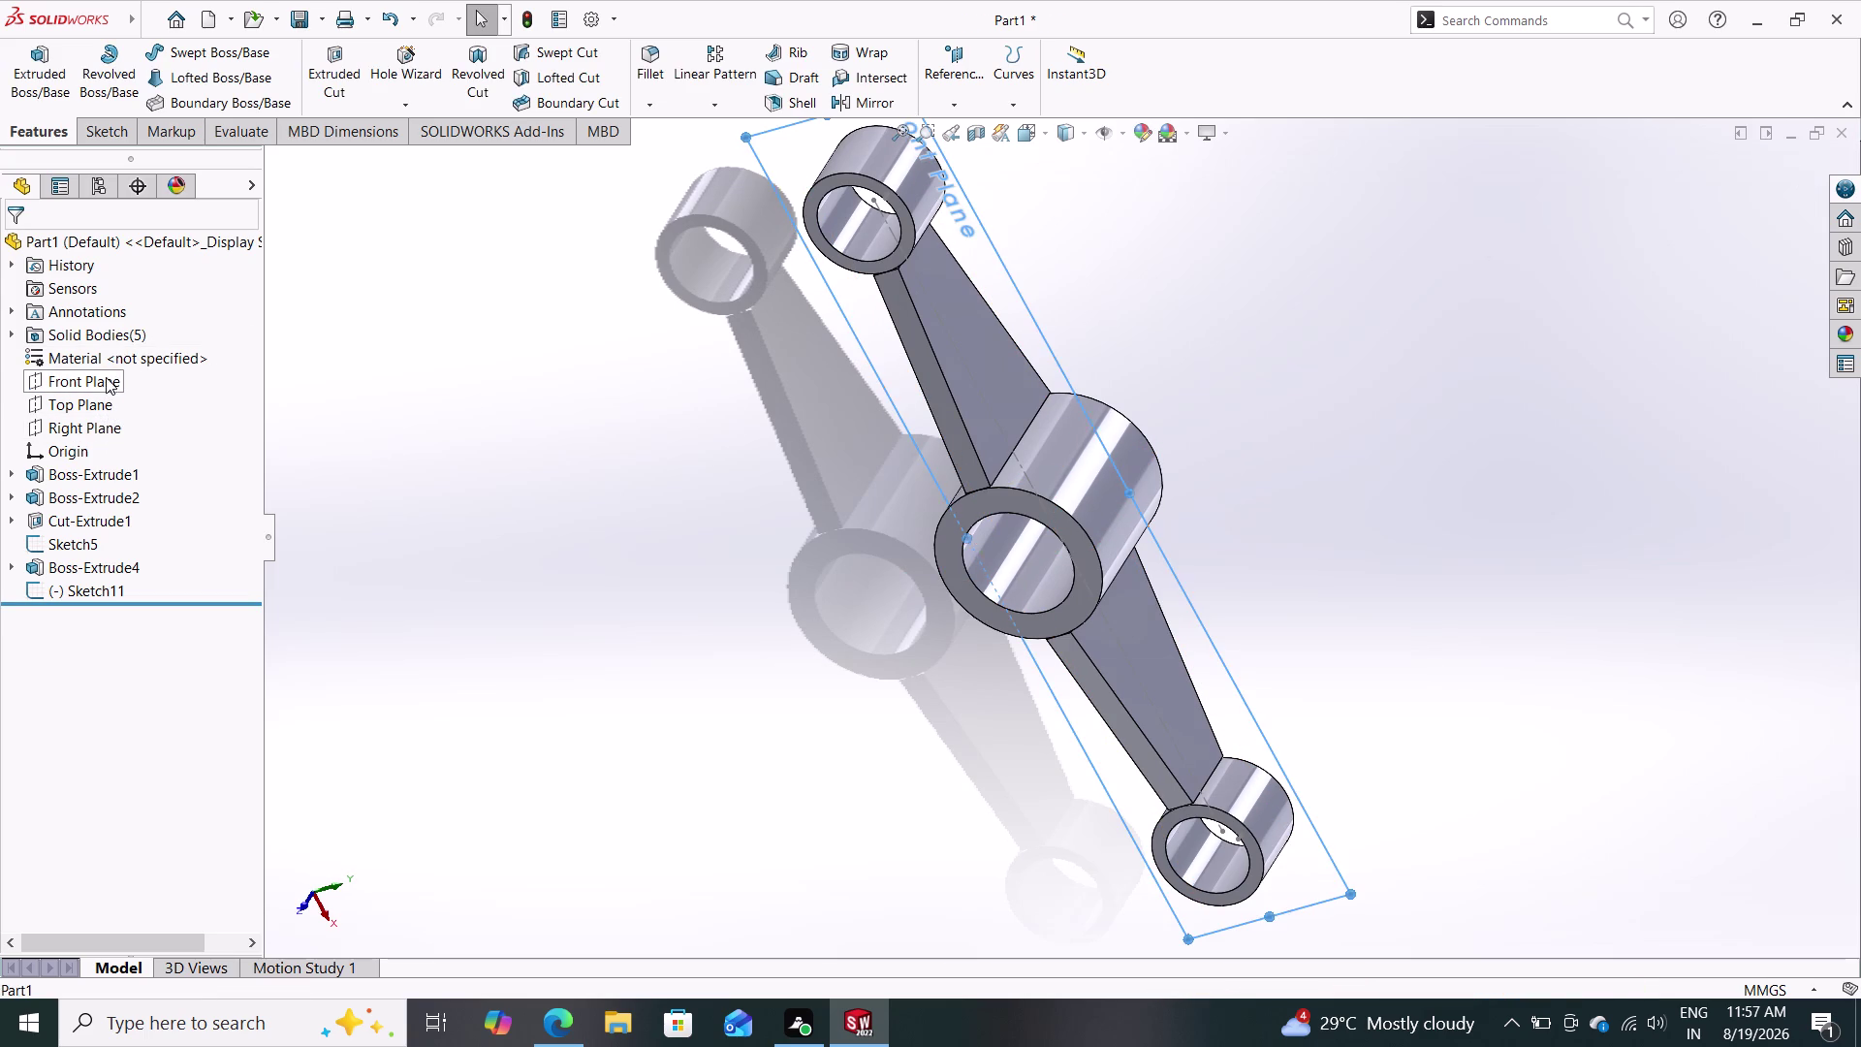
Sketch a horizontal line of about 331 mm on Front Plane through all three boss centres.
click(122, 349)
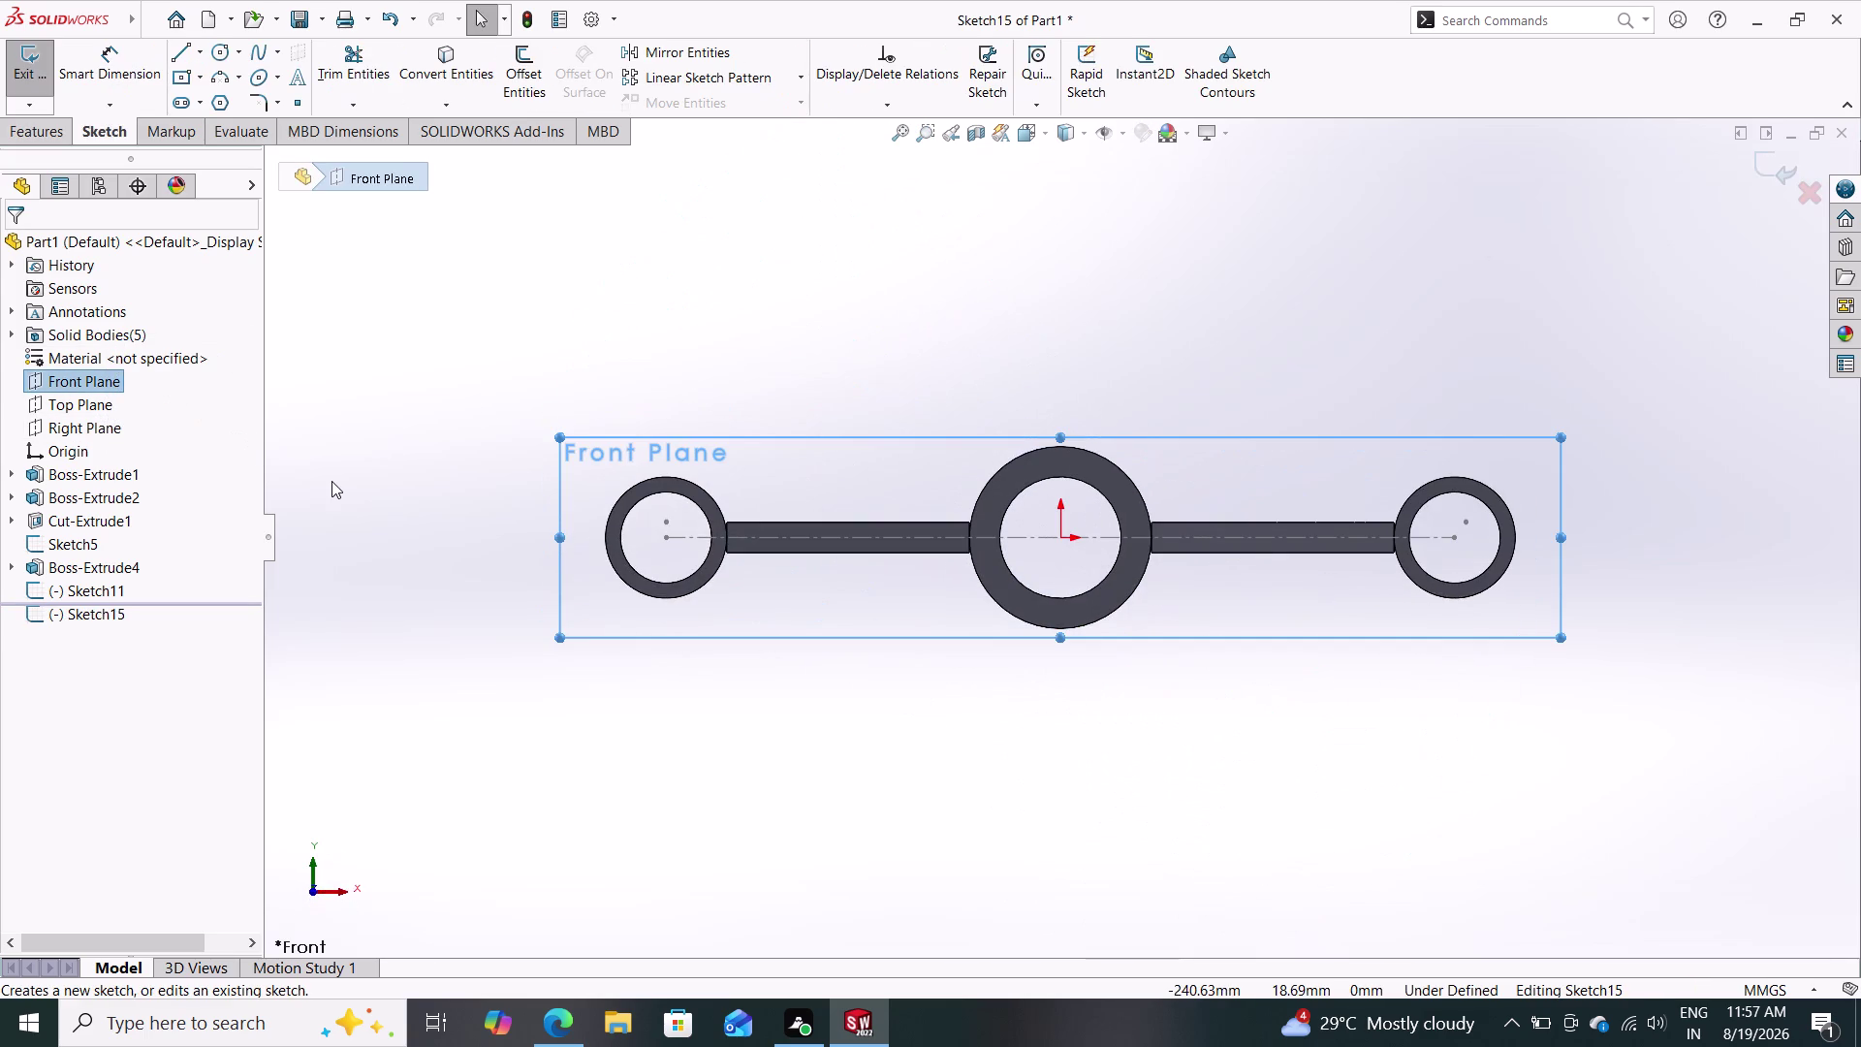
key(Escape)
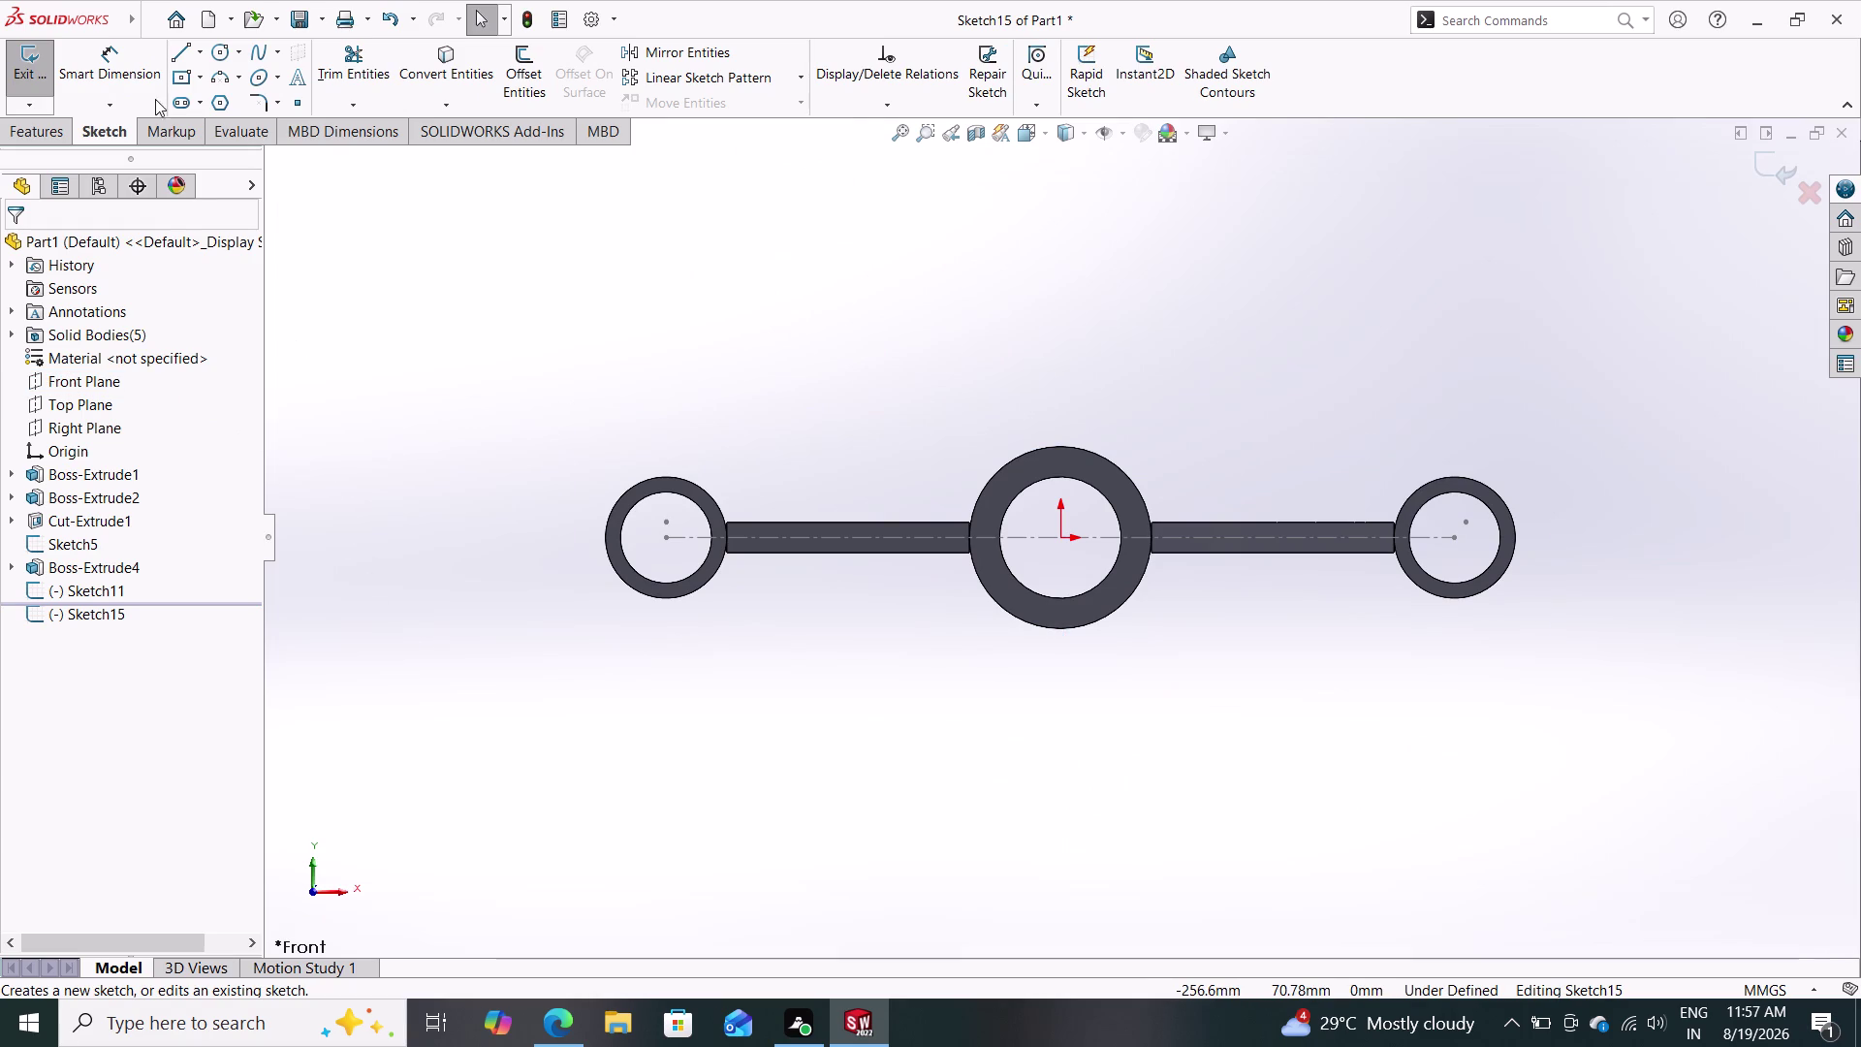
click(176, 51)
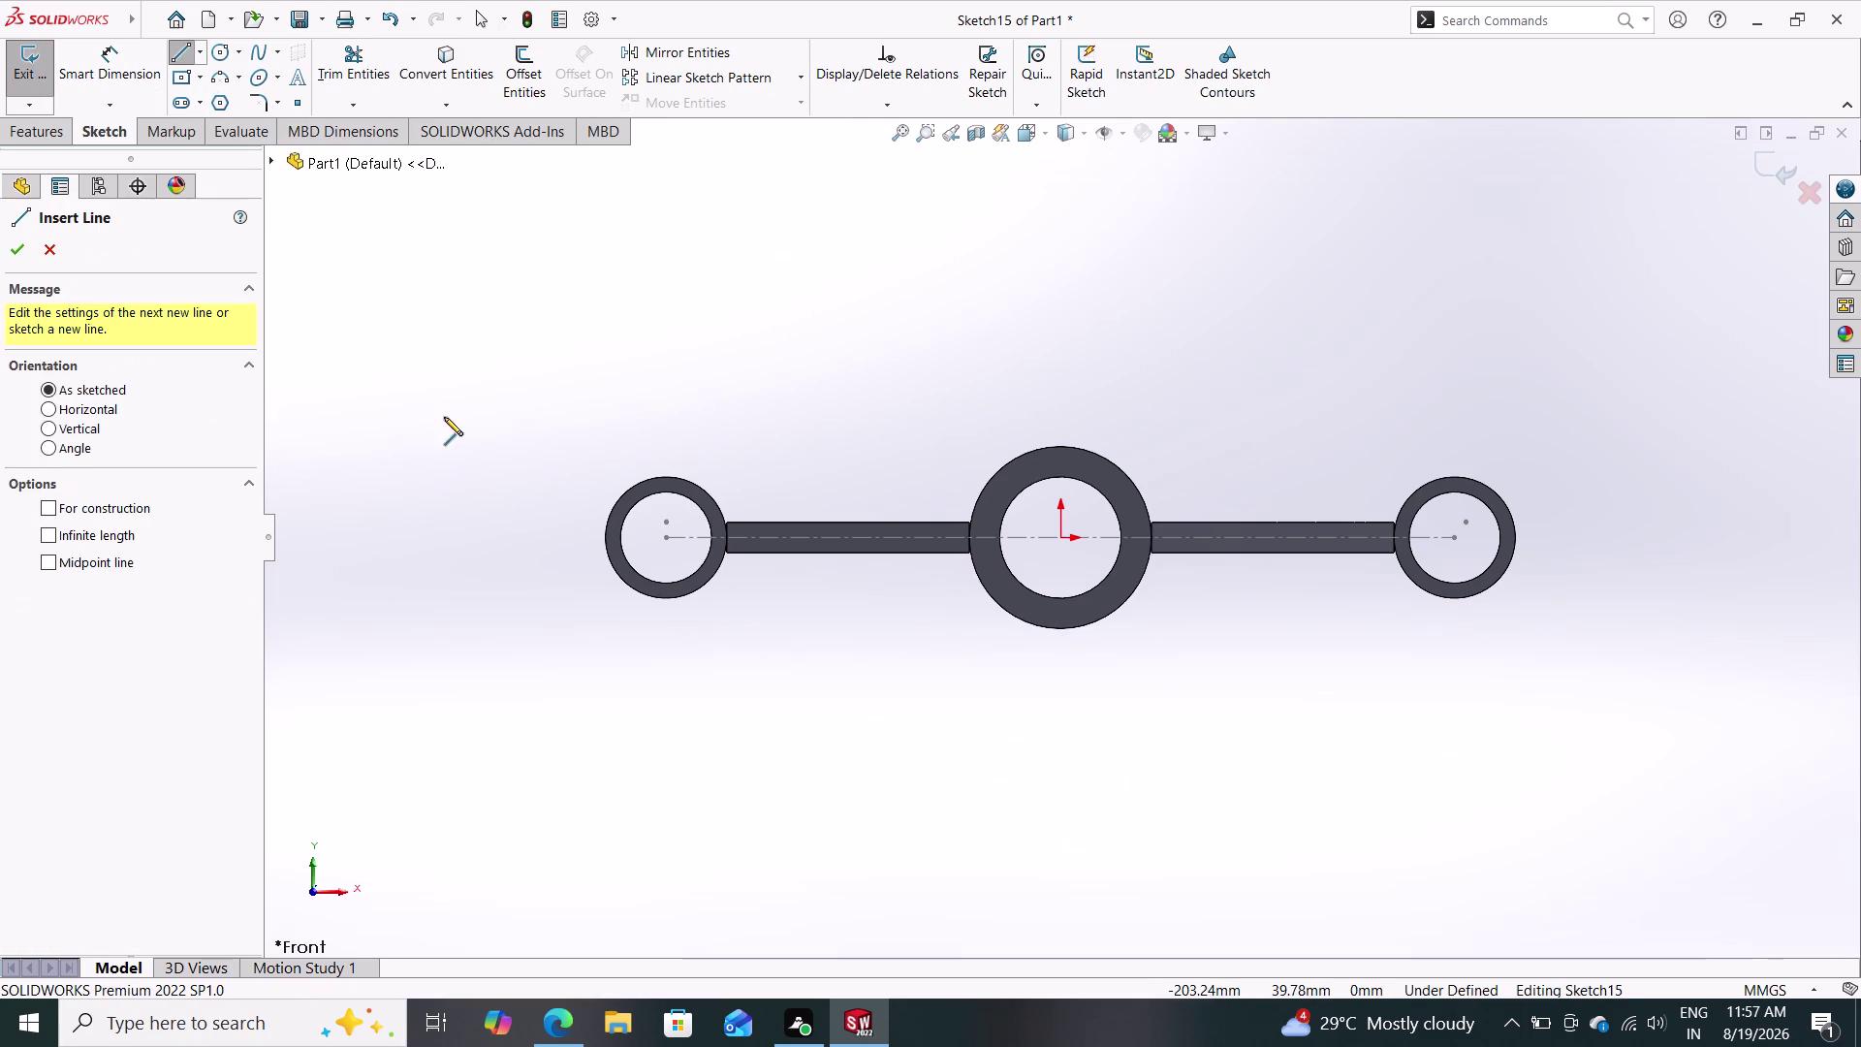
click(557, 539)
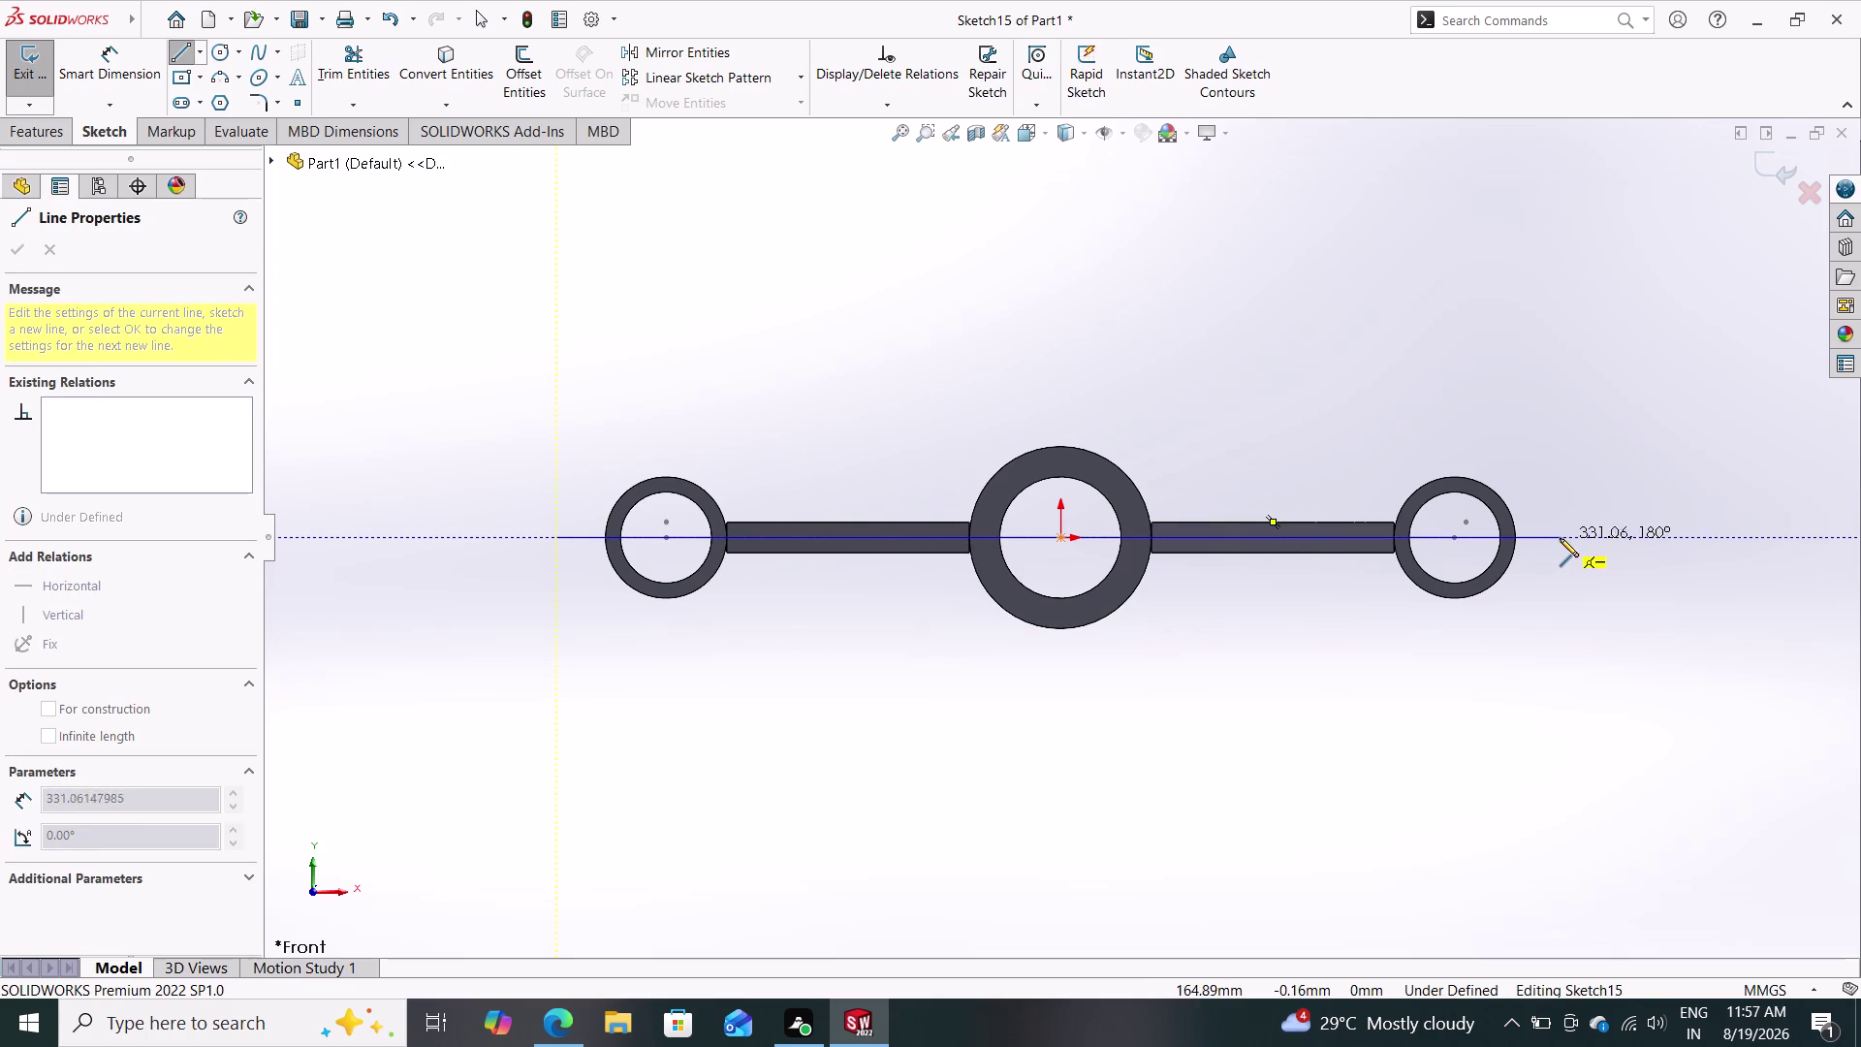
click(1559, 538)
key(Escape)
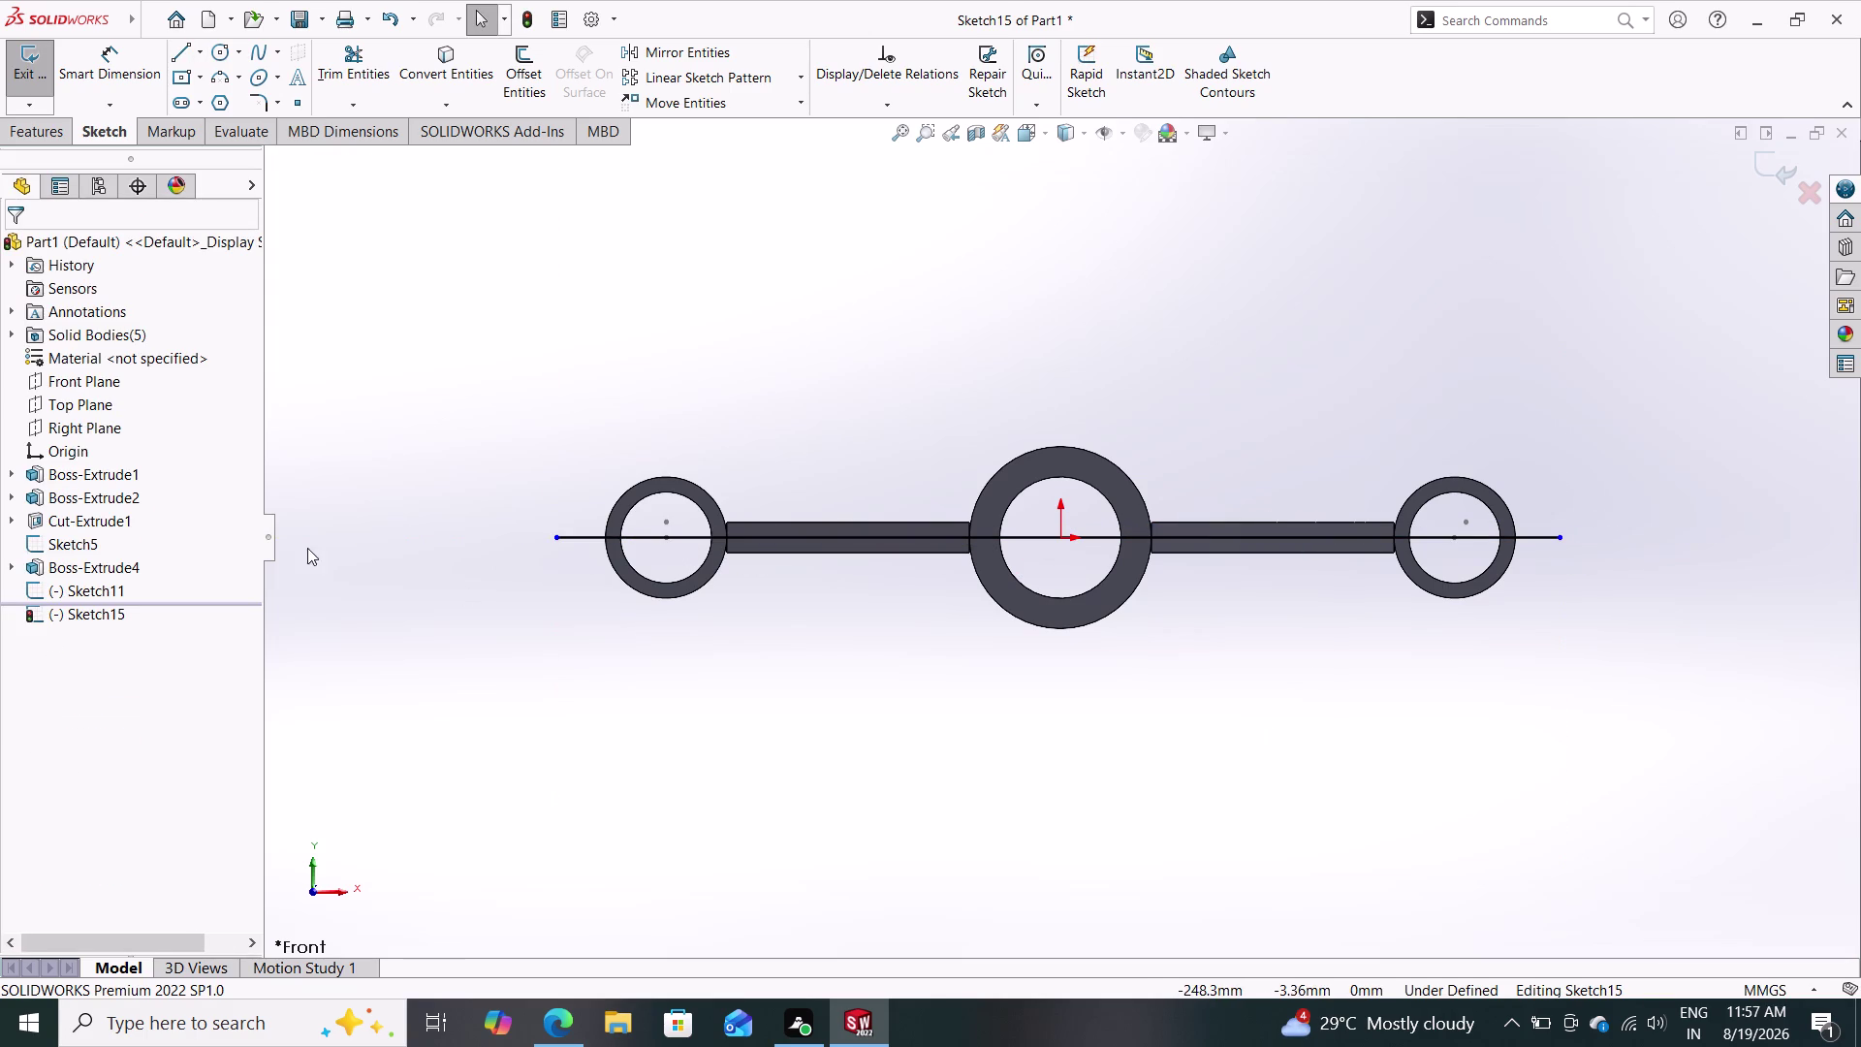
click(45, 125)
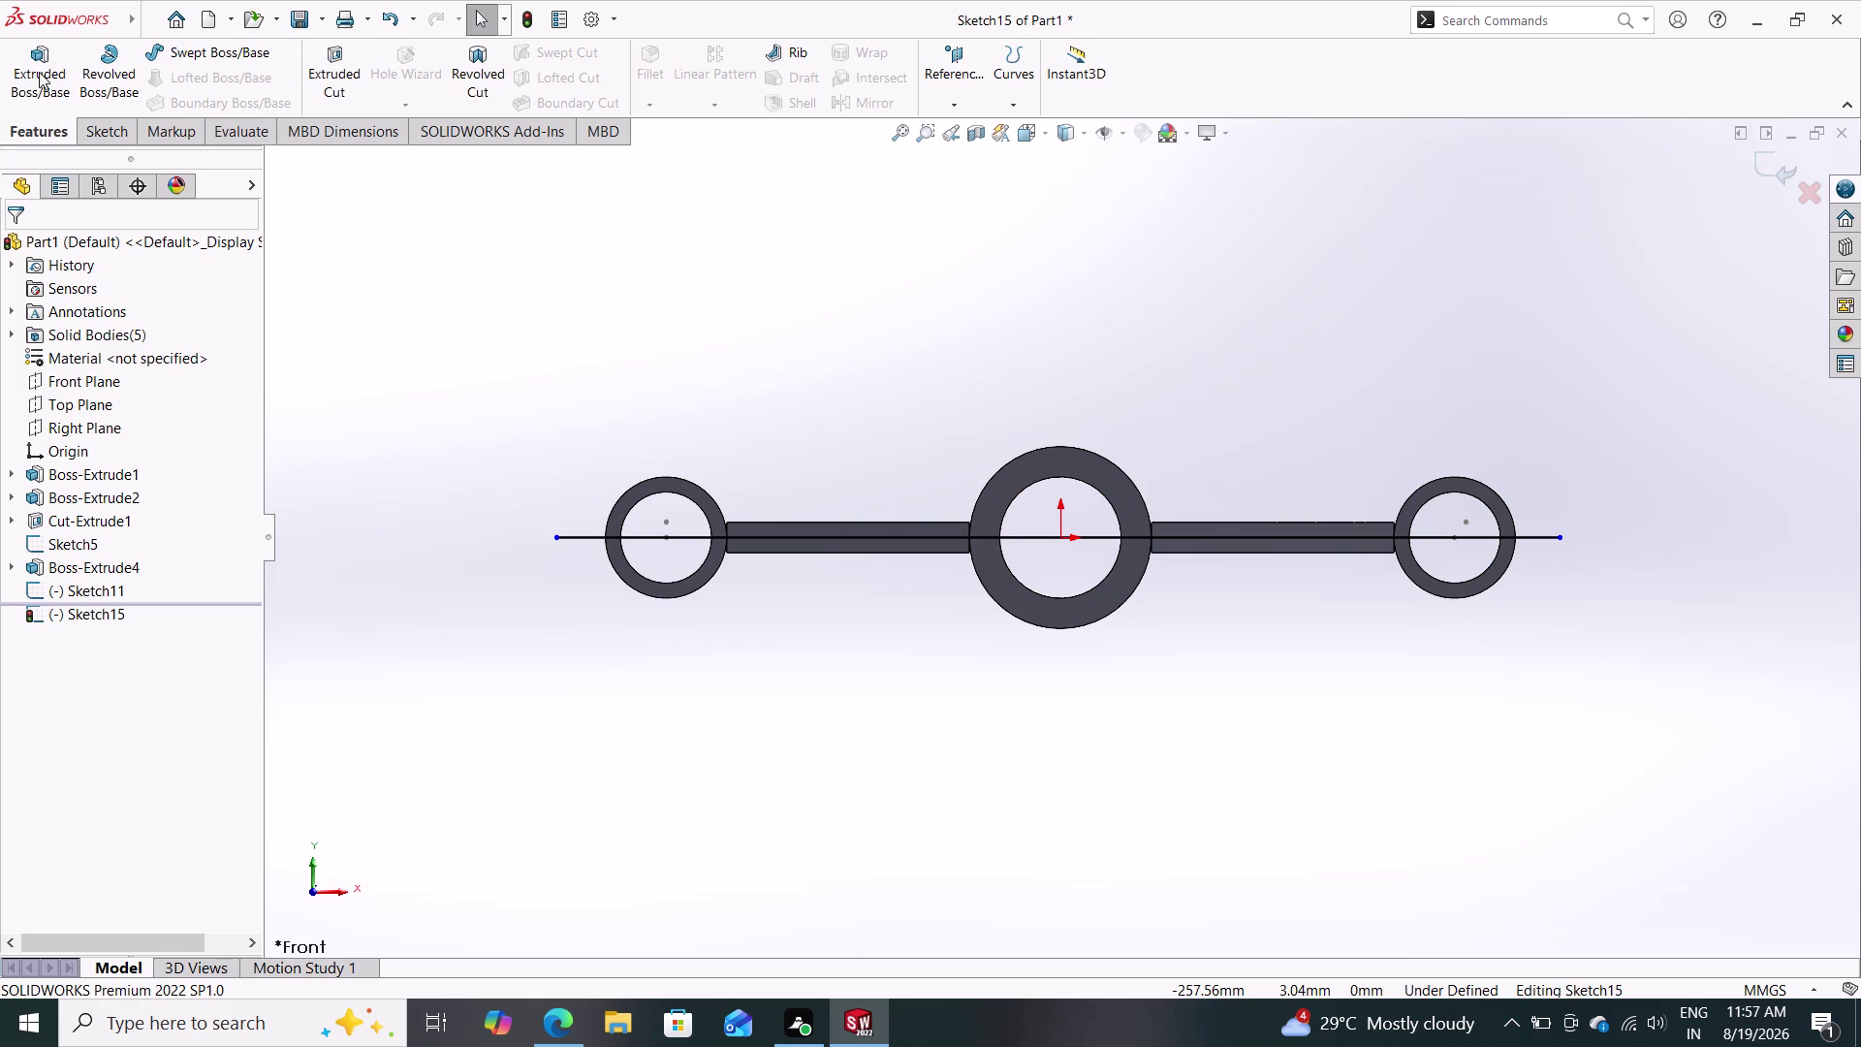
Extrude-cut Sketch15 Through All in both directions, then orbit to inspect the half-link.
click(342, 65)
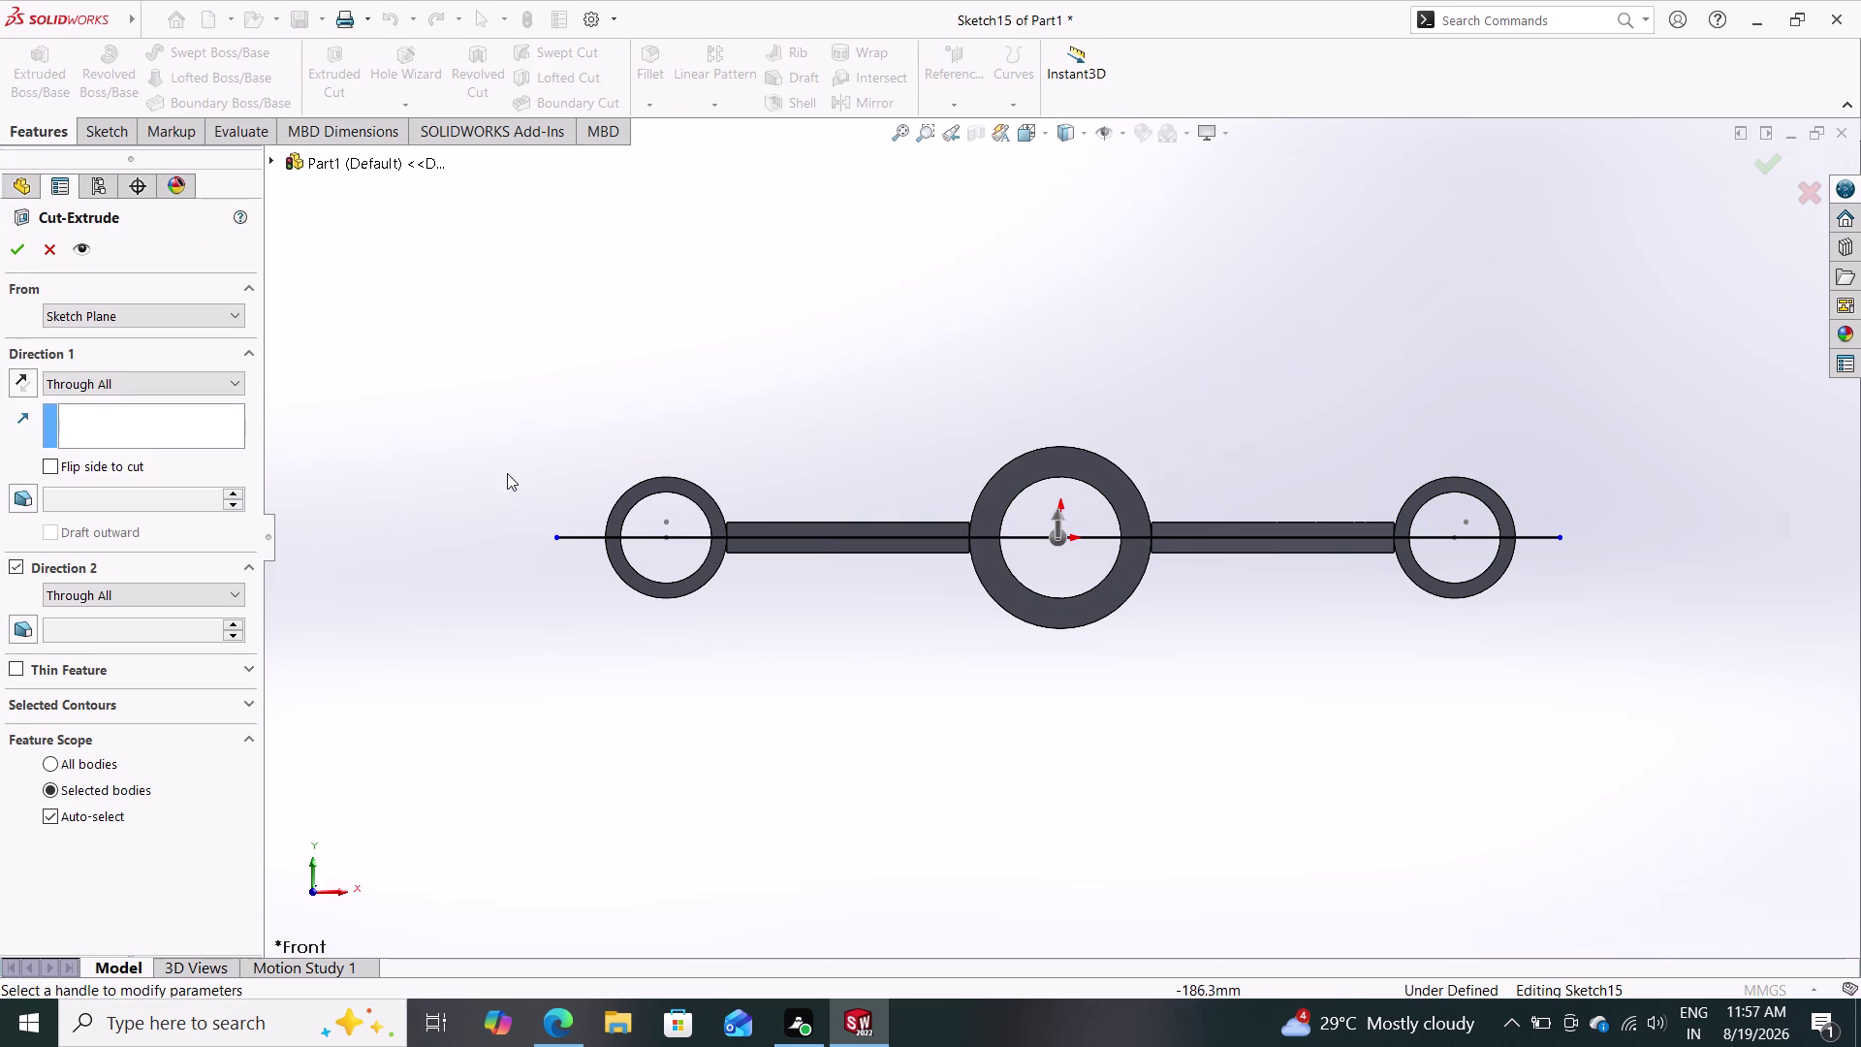
middle_click(732, 366)
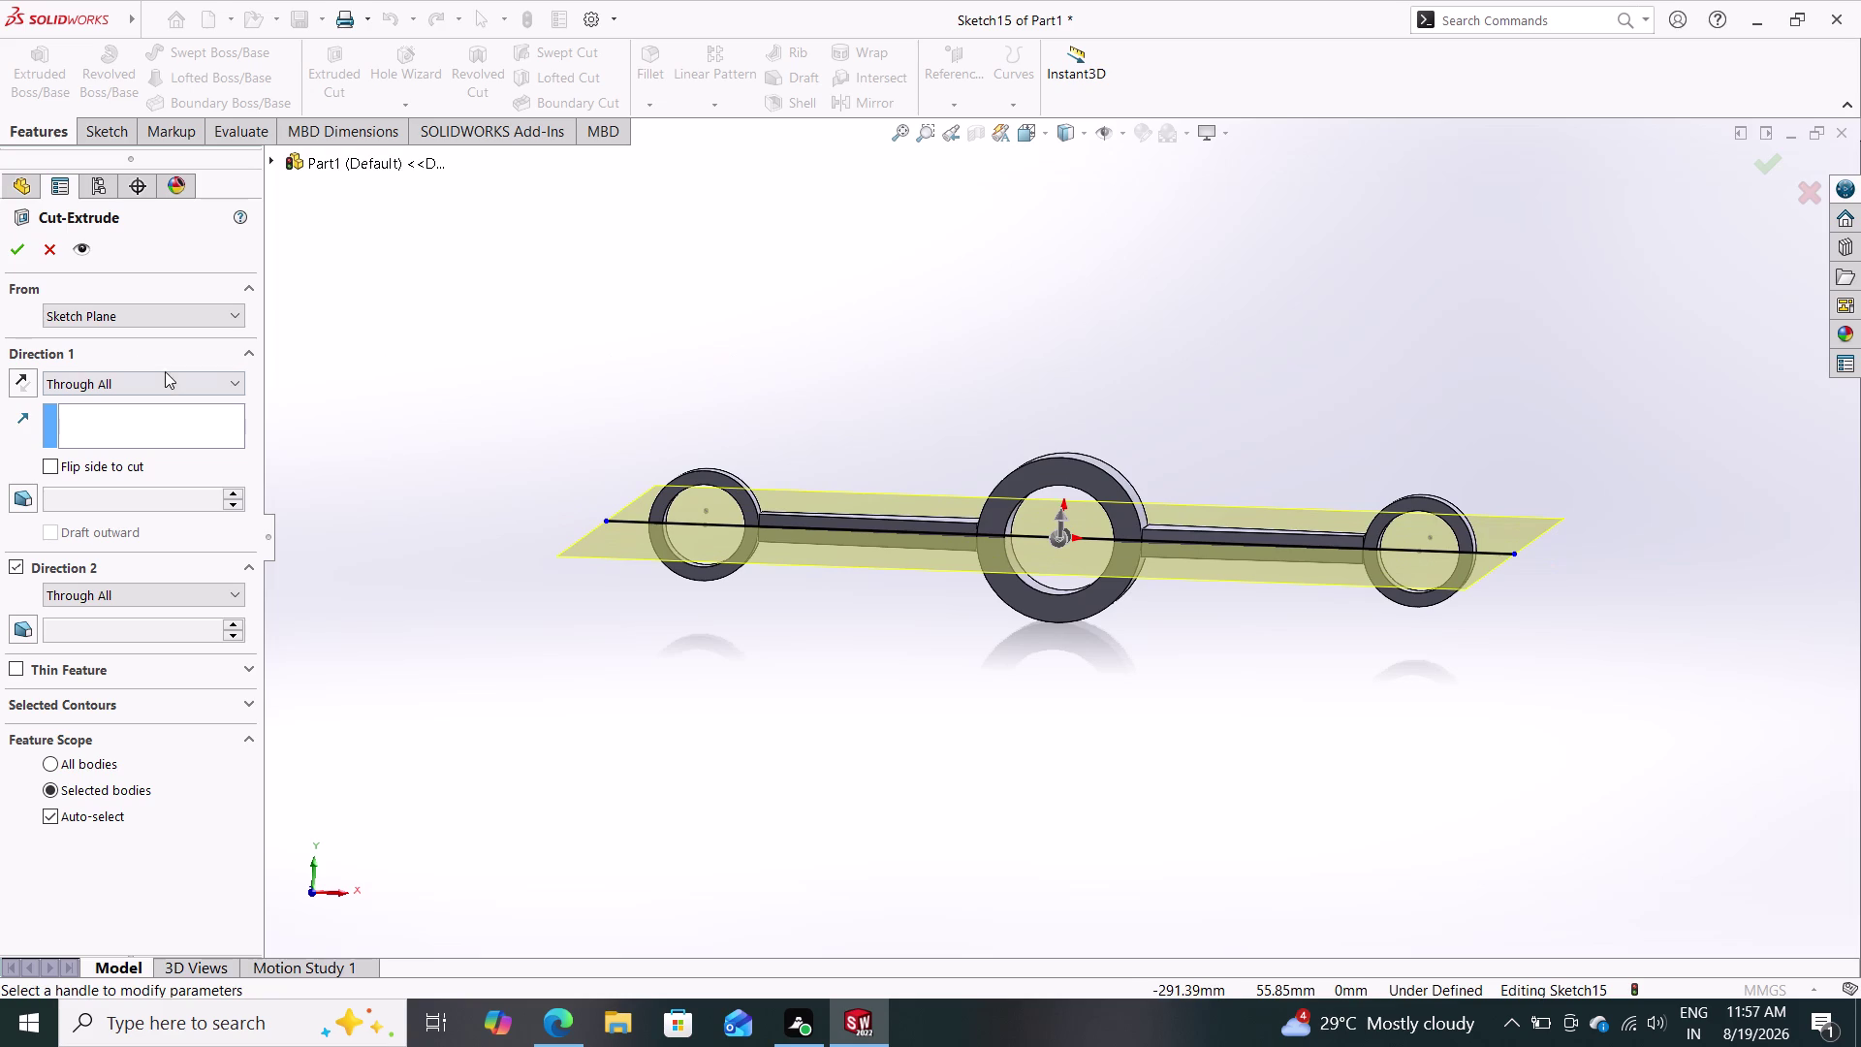
click(18, 241)
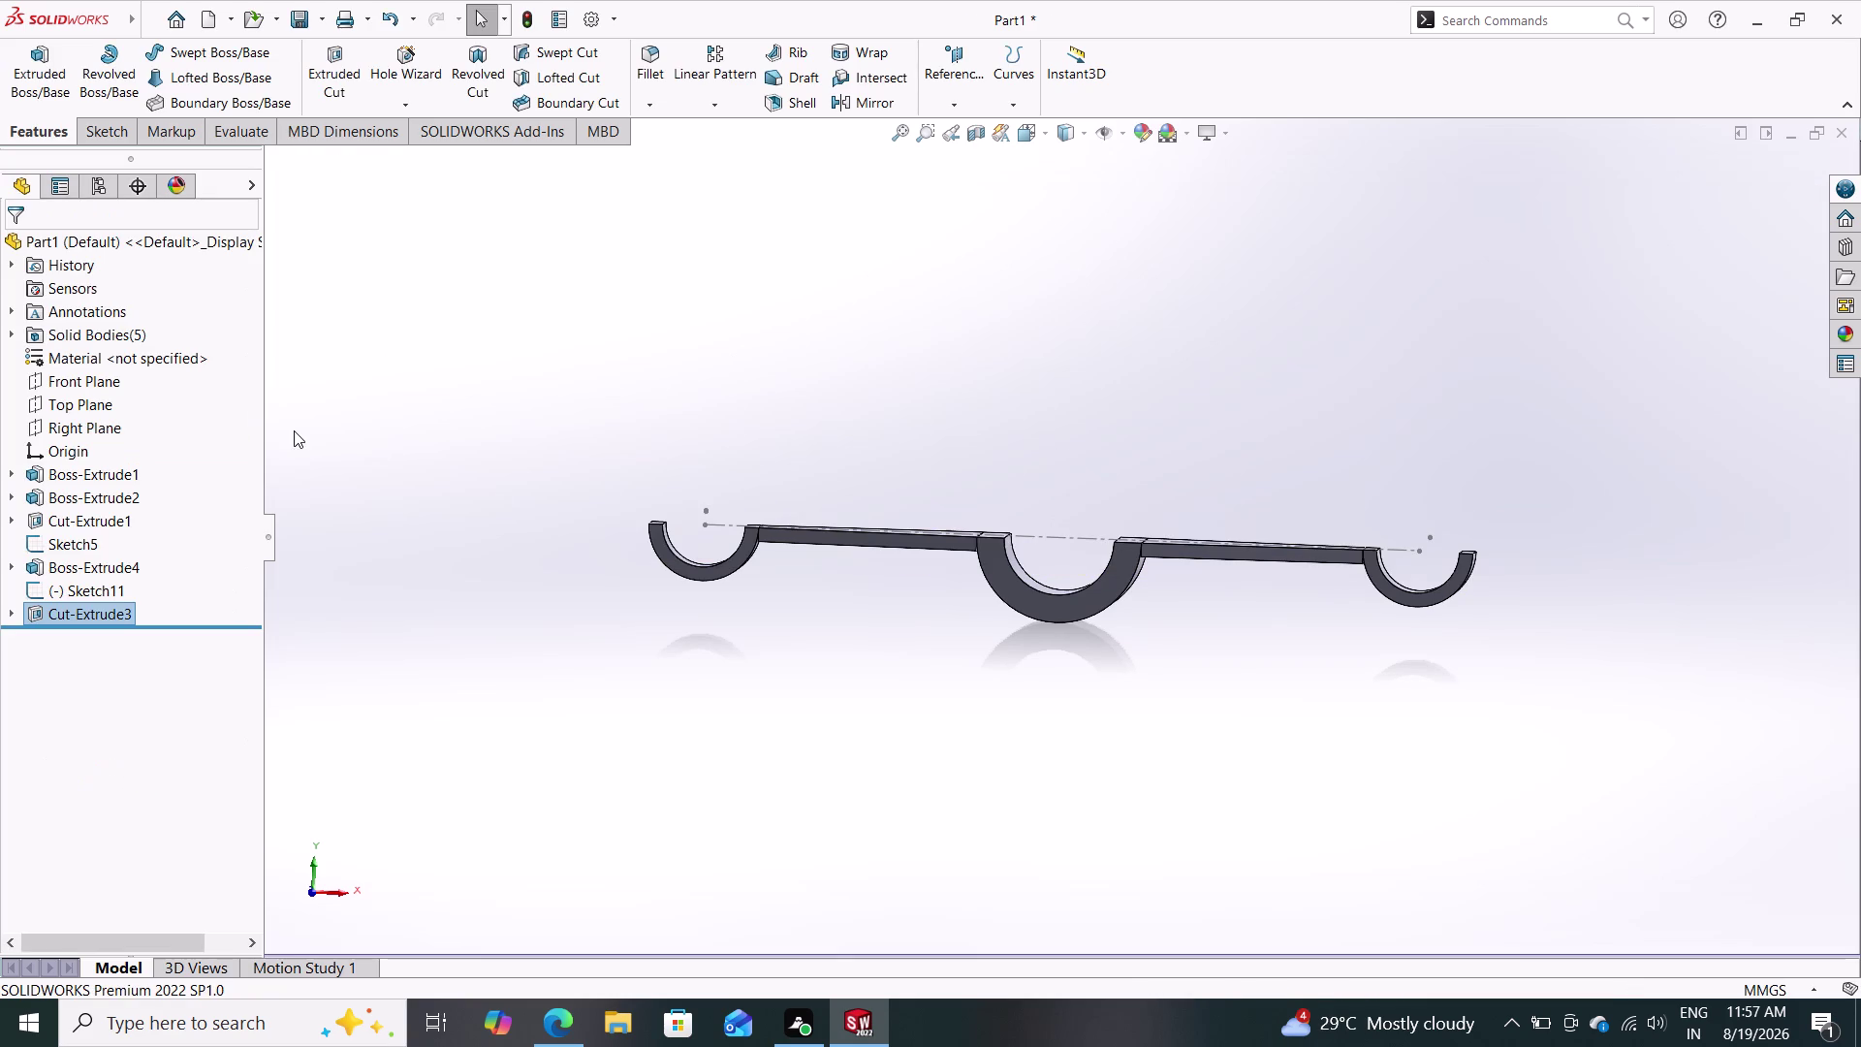
middle_drag(894, 469, 899, 593)
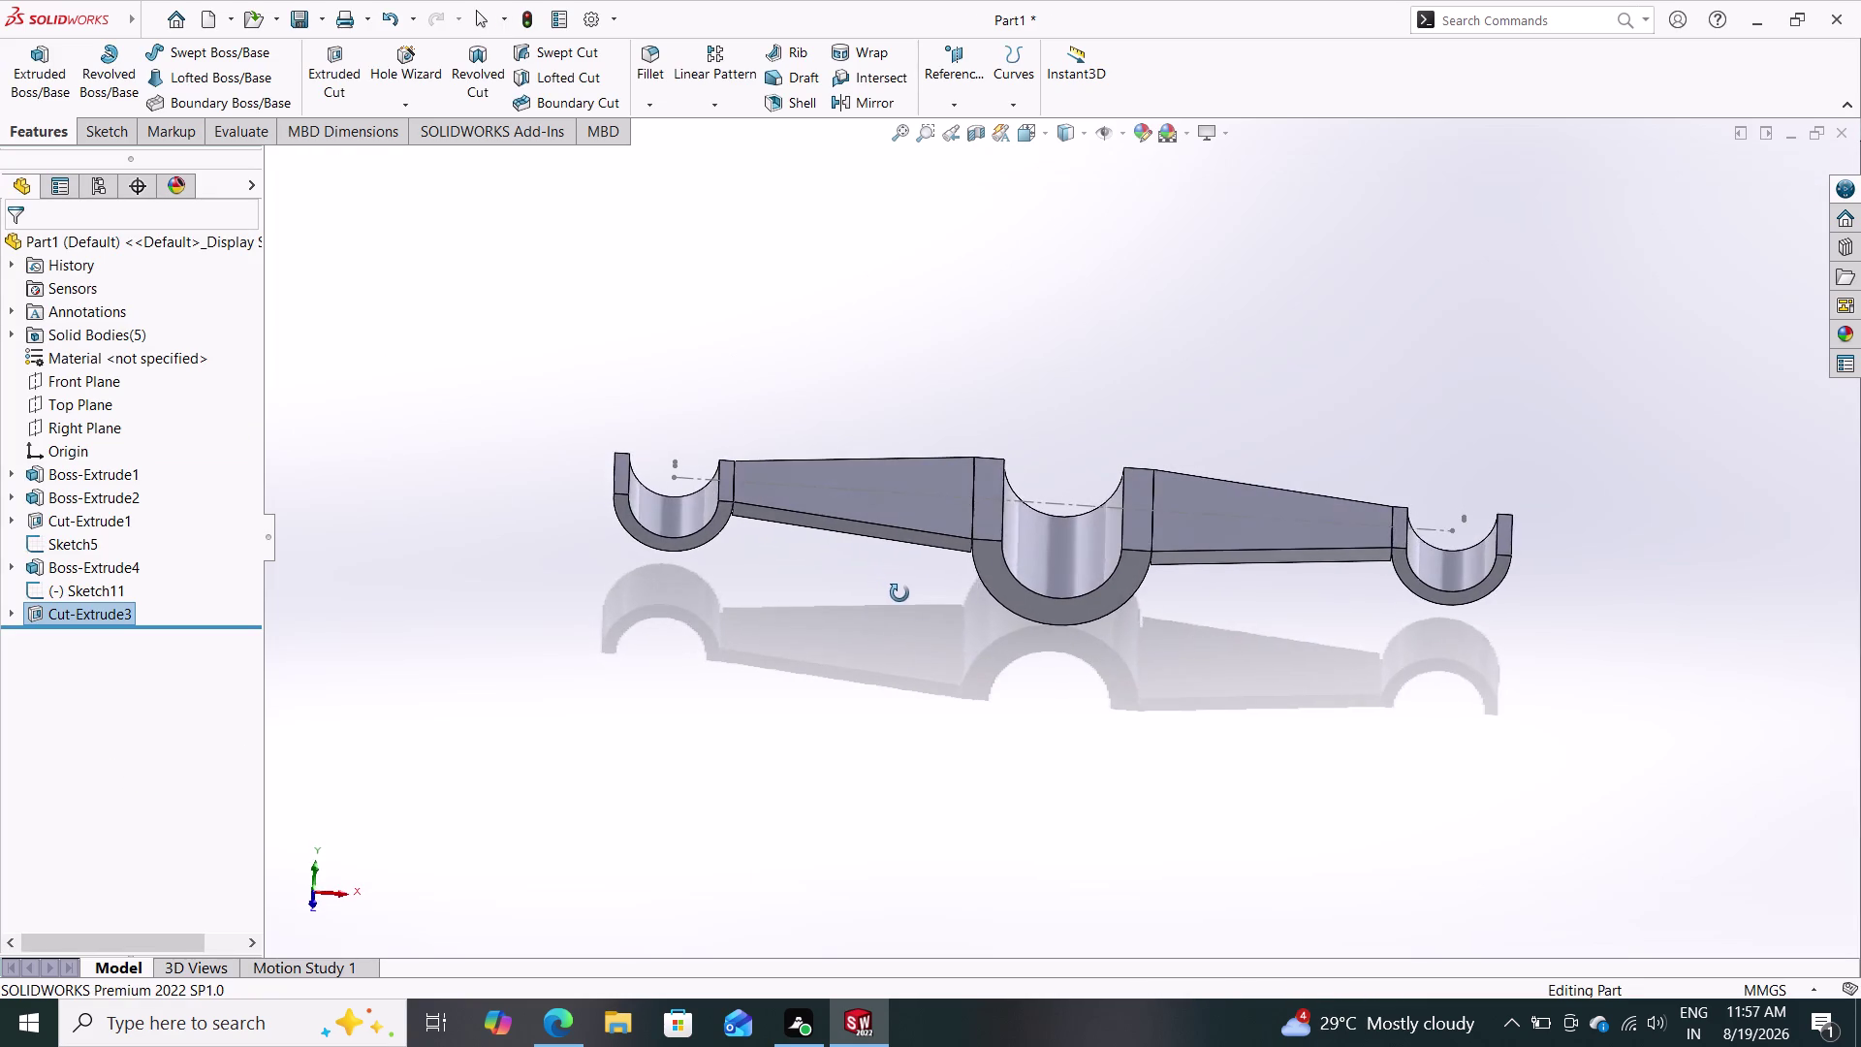
middle_drag(898, 593, 951, 445)
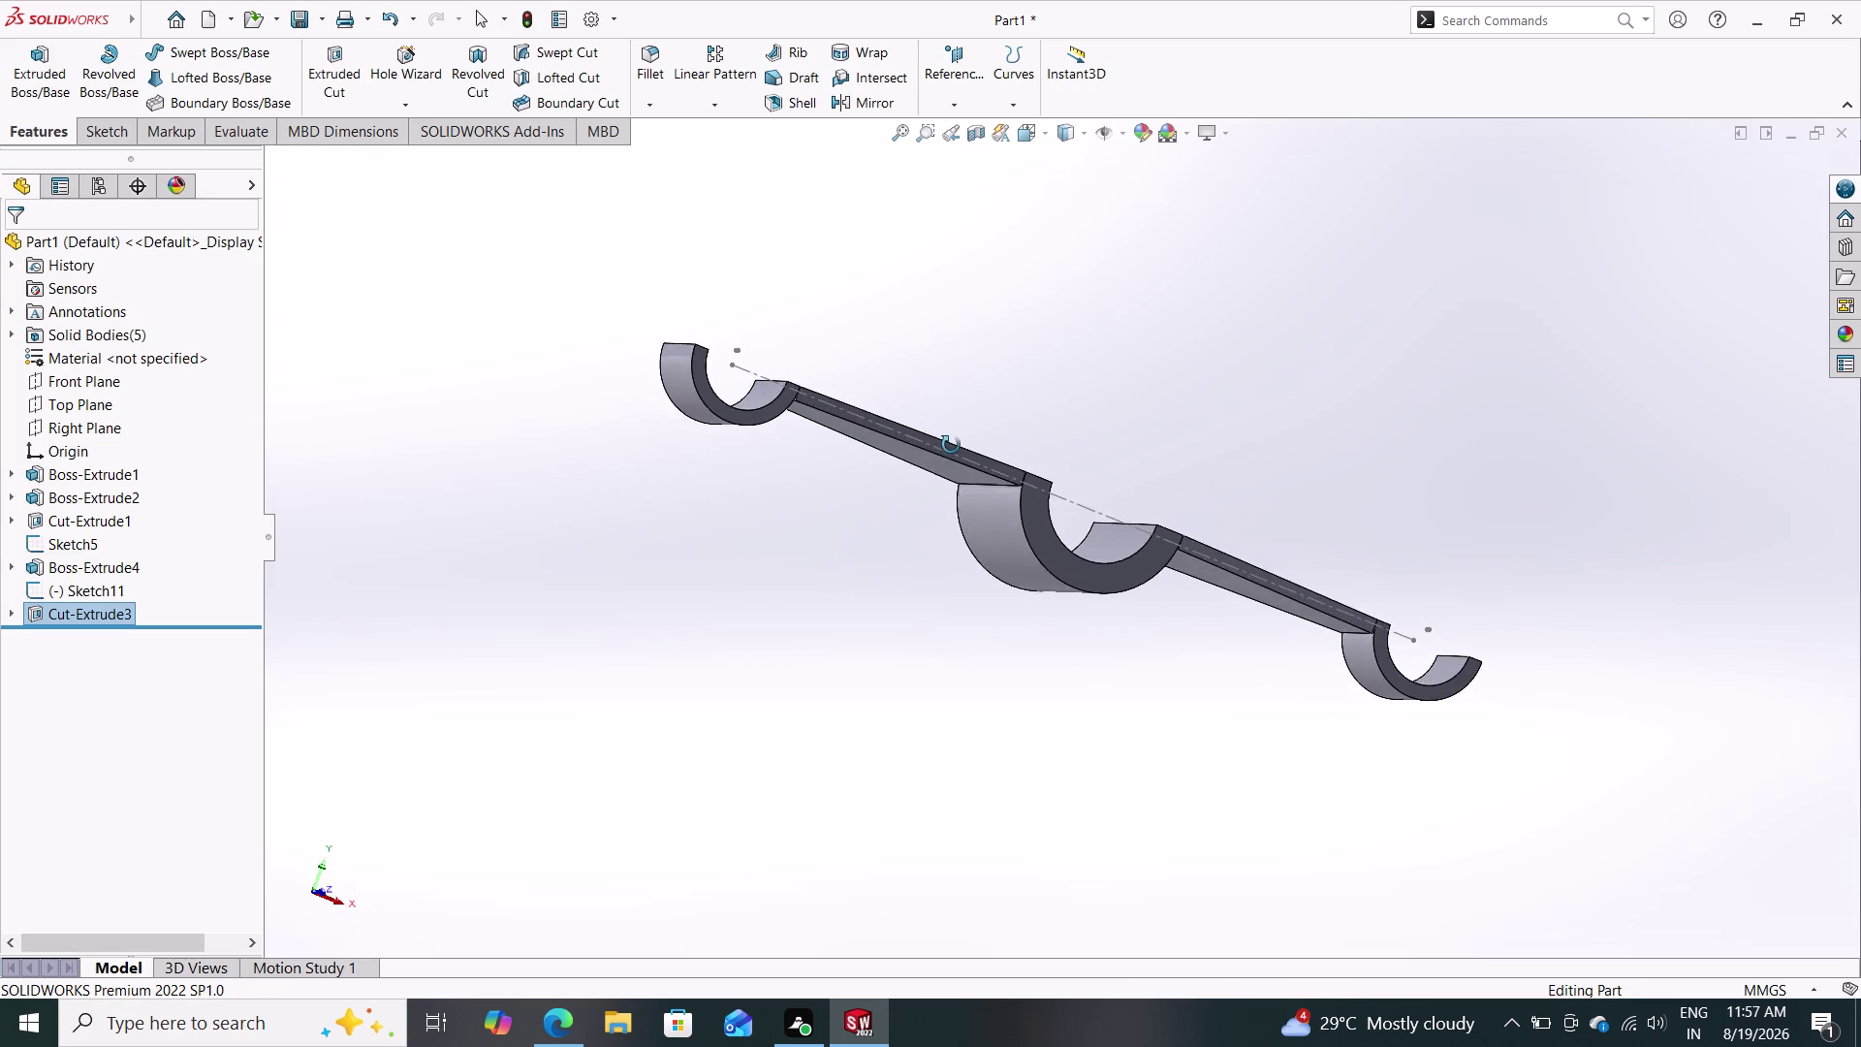
middle_drag(951, 445, 859, 543)
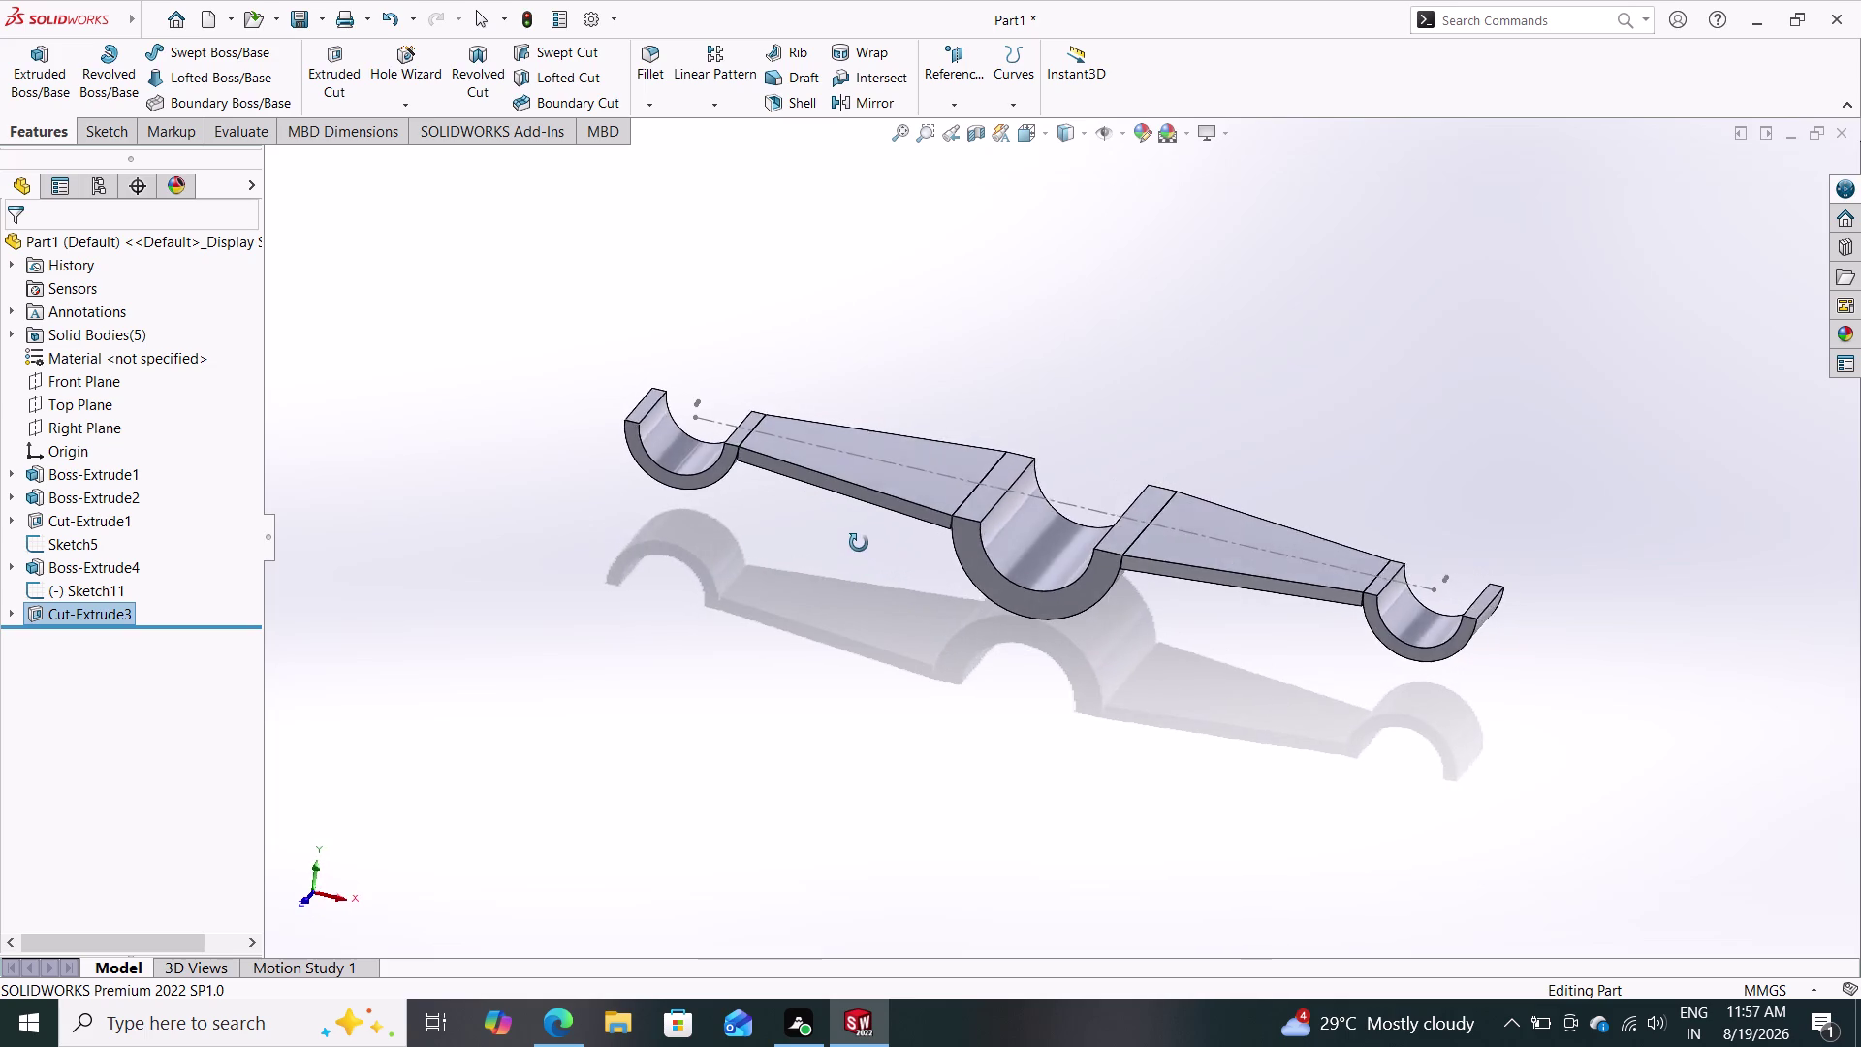
middle_drag(859, 543, 913, 469)
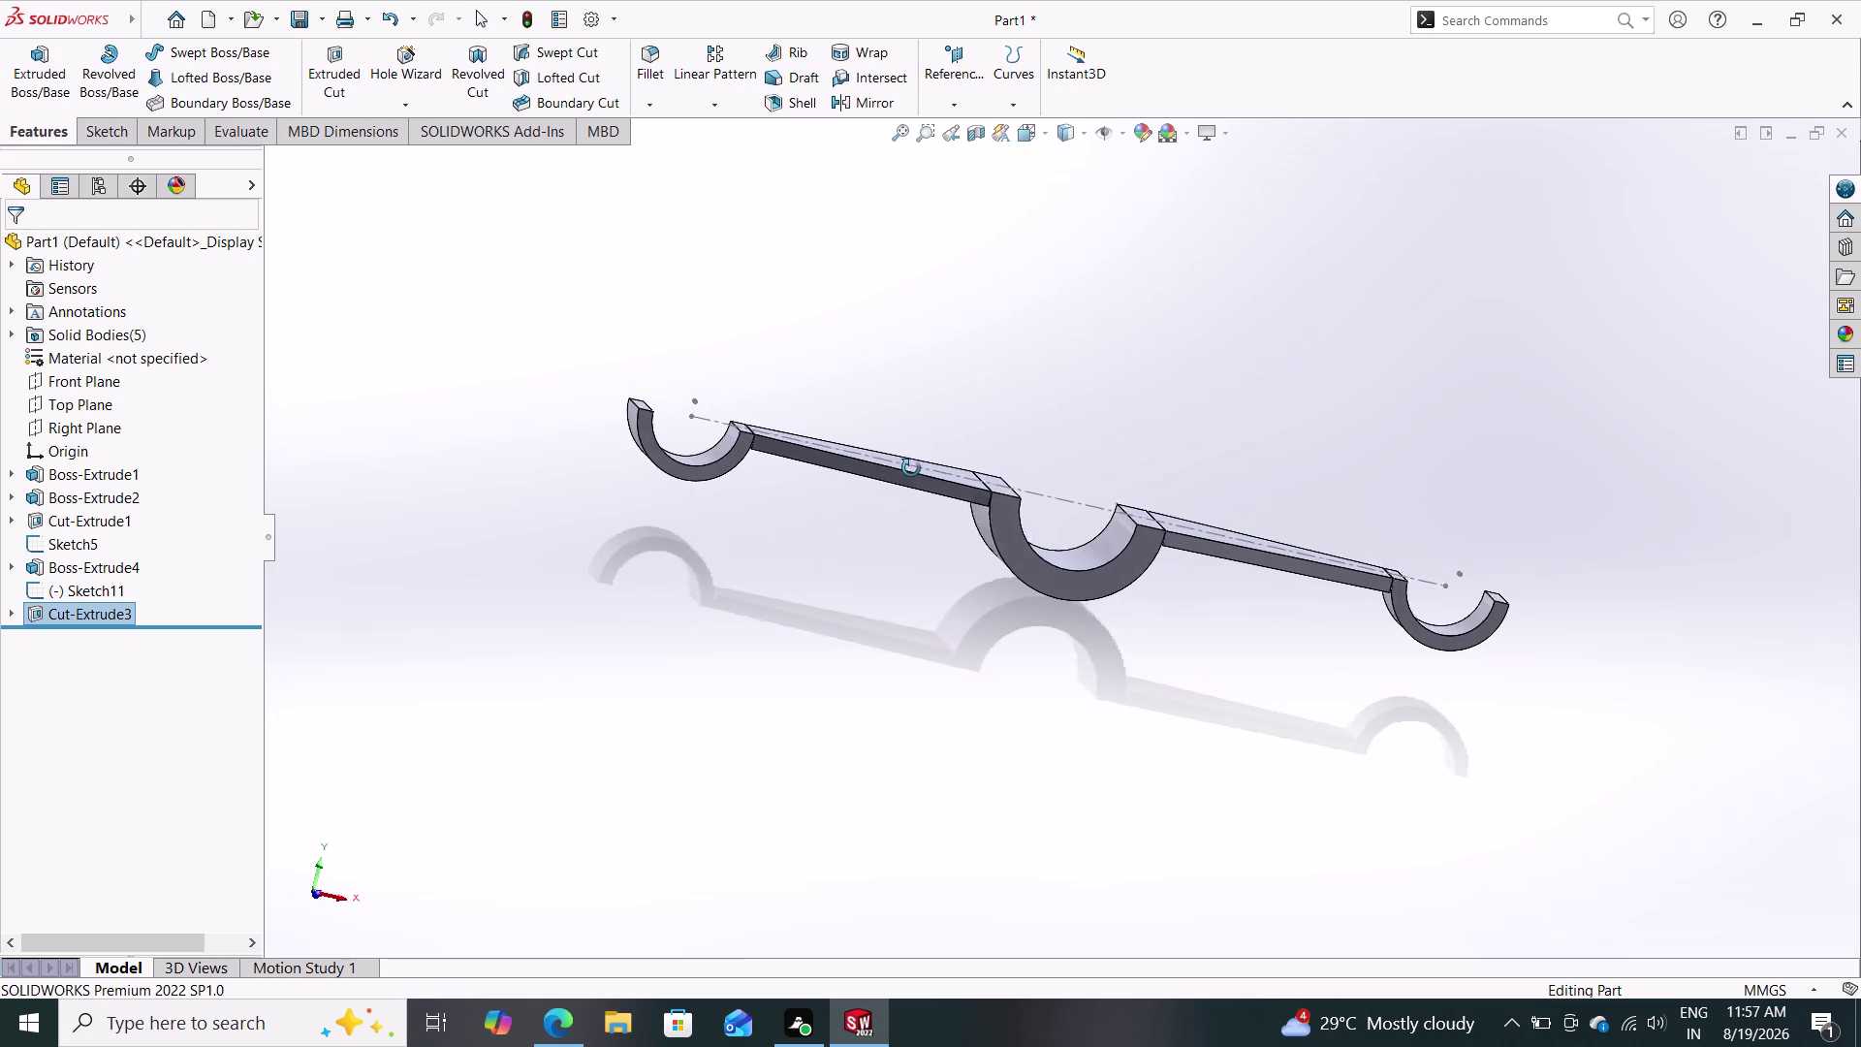
middle_drag(913, 469, 906, 465)
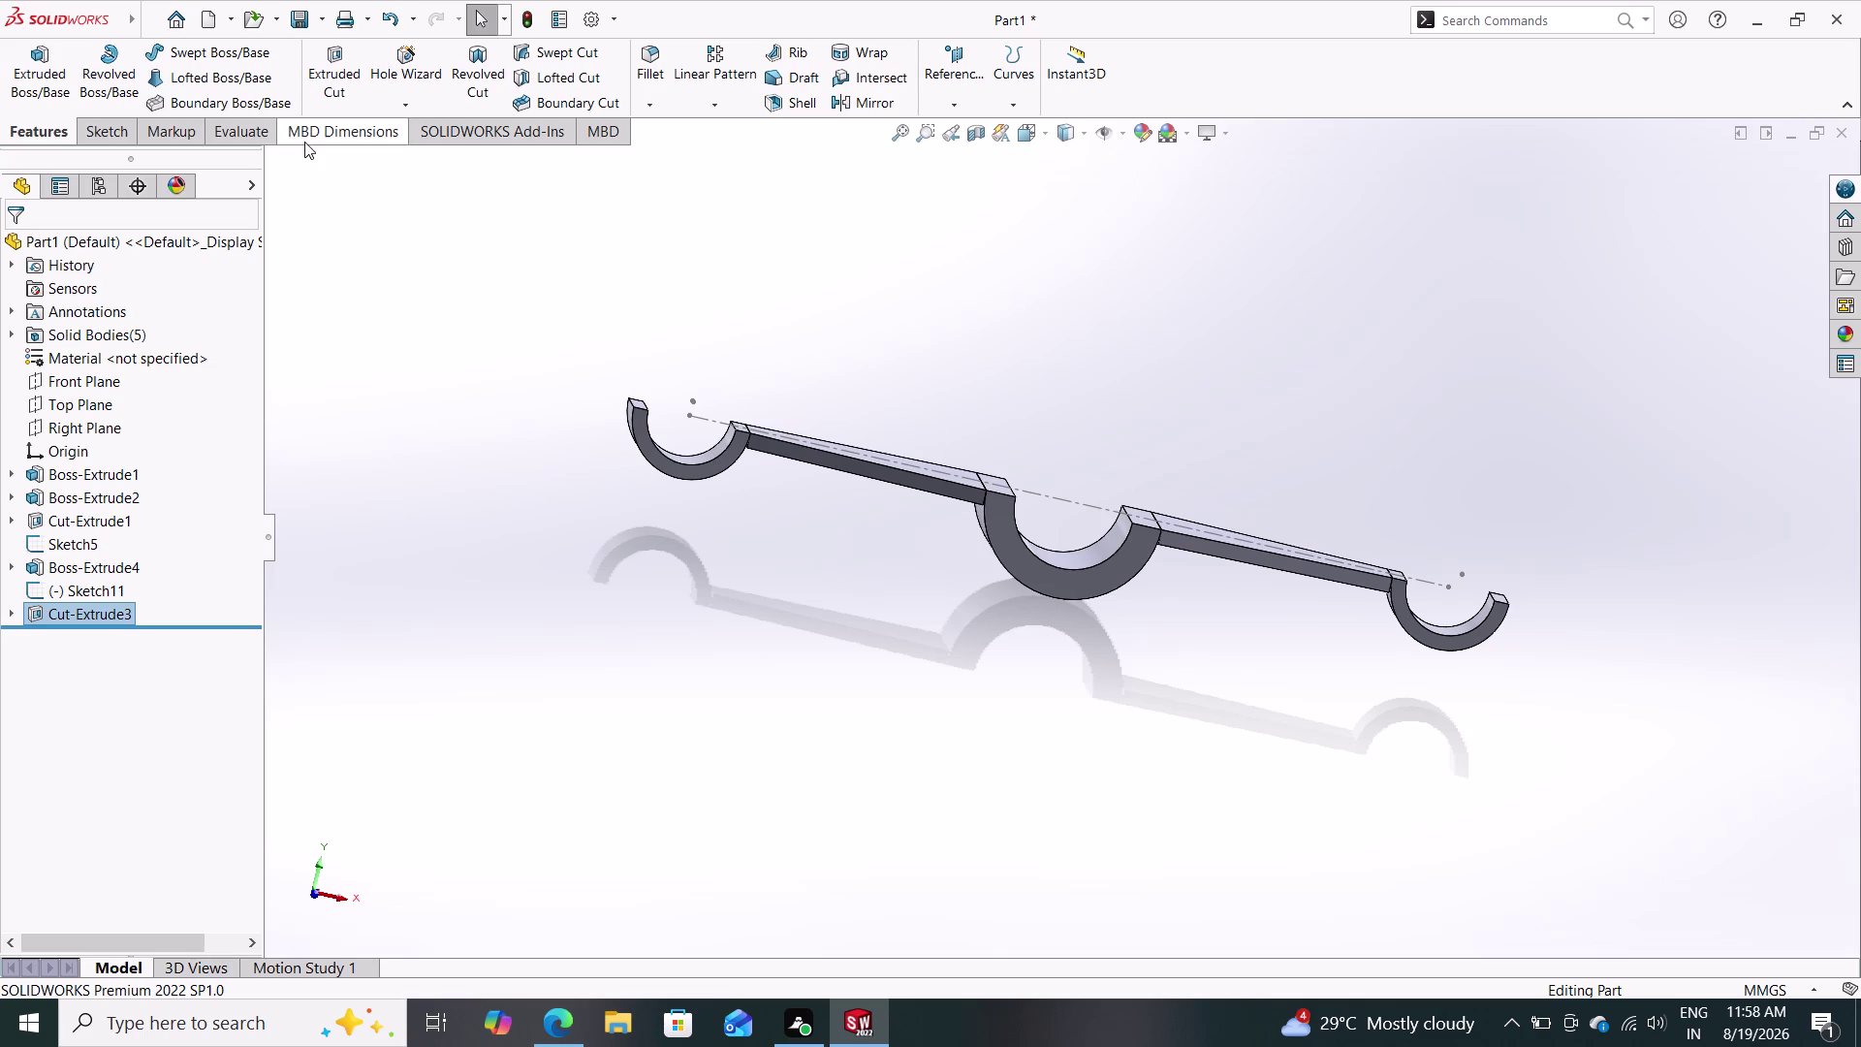
Start the Mirror feature from the Features CommandManager.
click(850, 99)
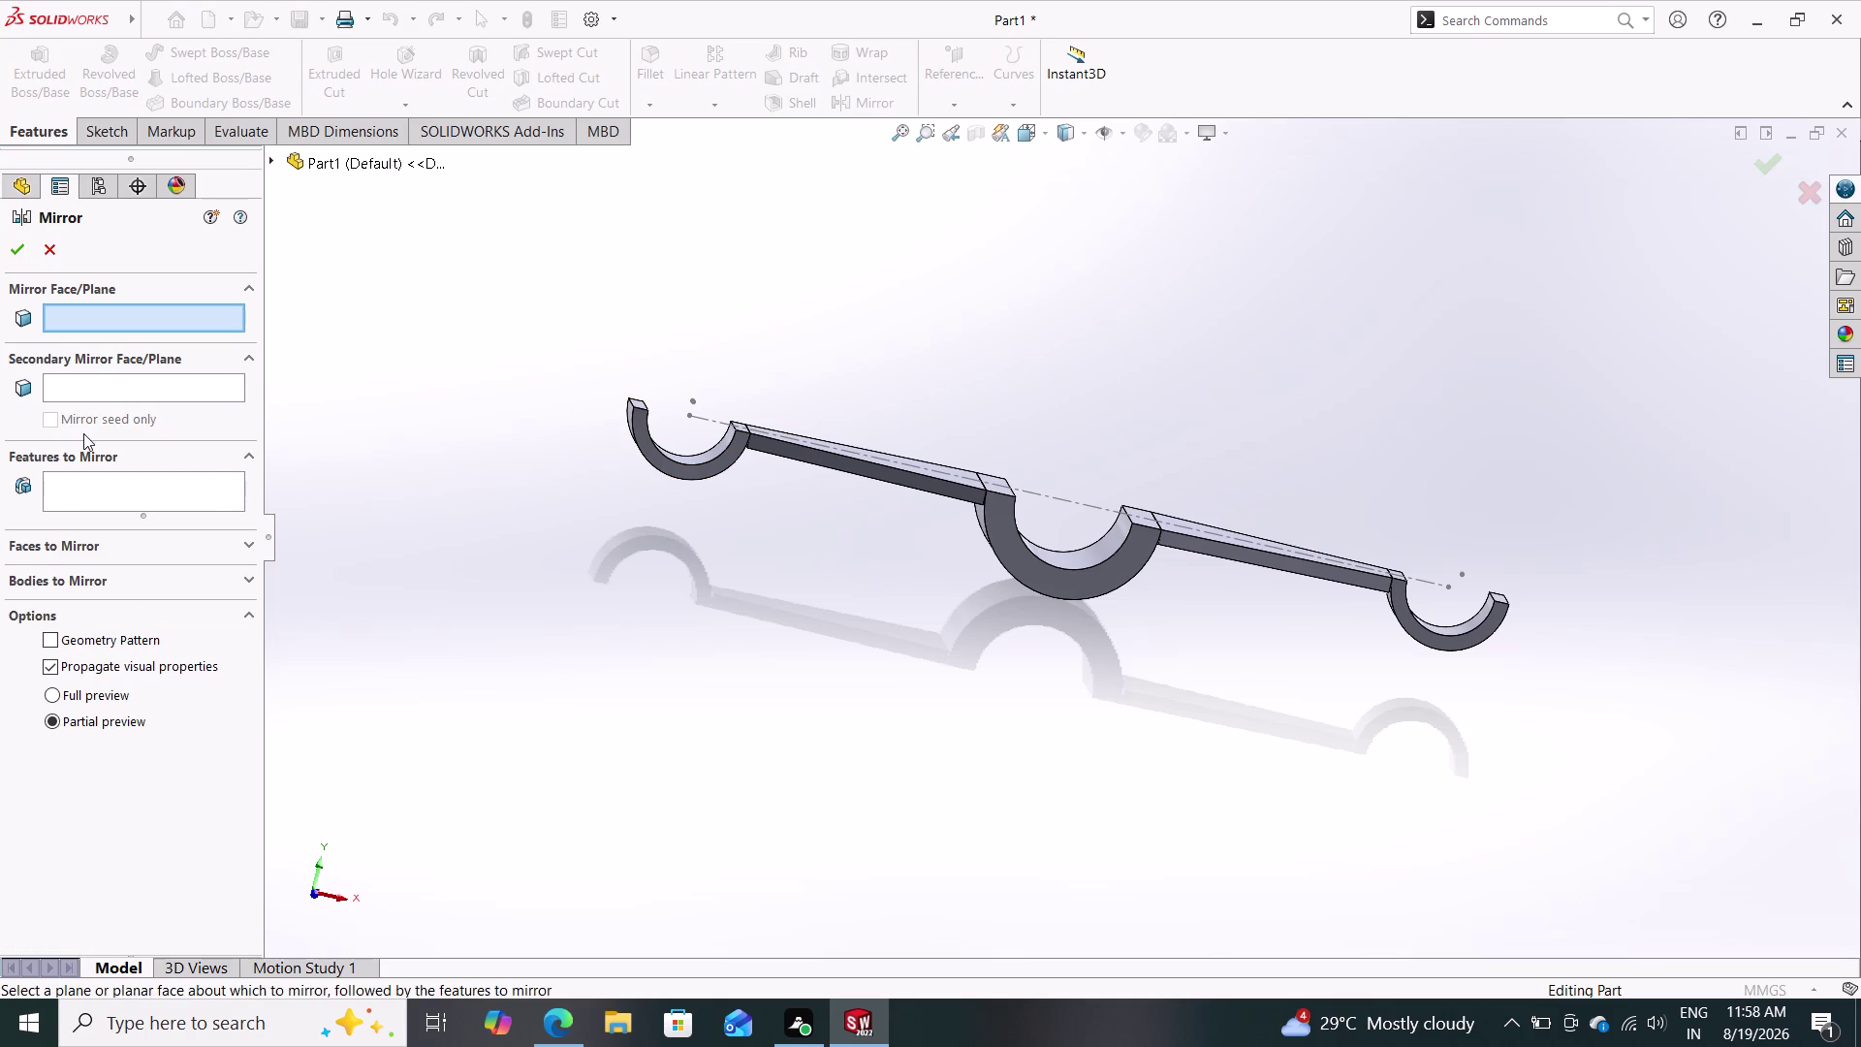
Set Top Plane as mirror plane and add Boss-Extrude4, Cut-Extrude1 and Boss-Extrude2.
click(272, 157)
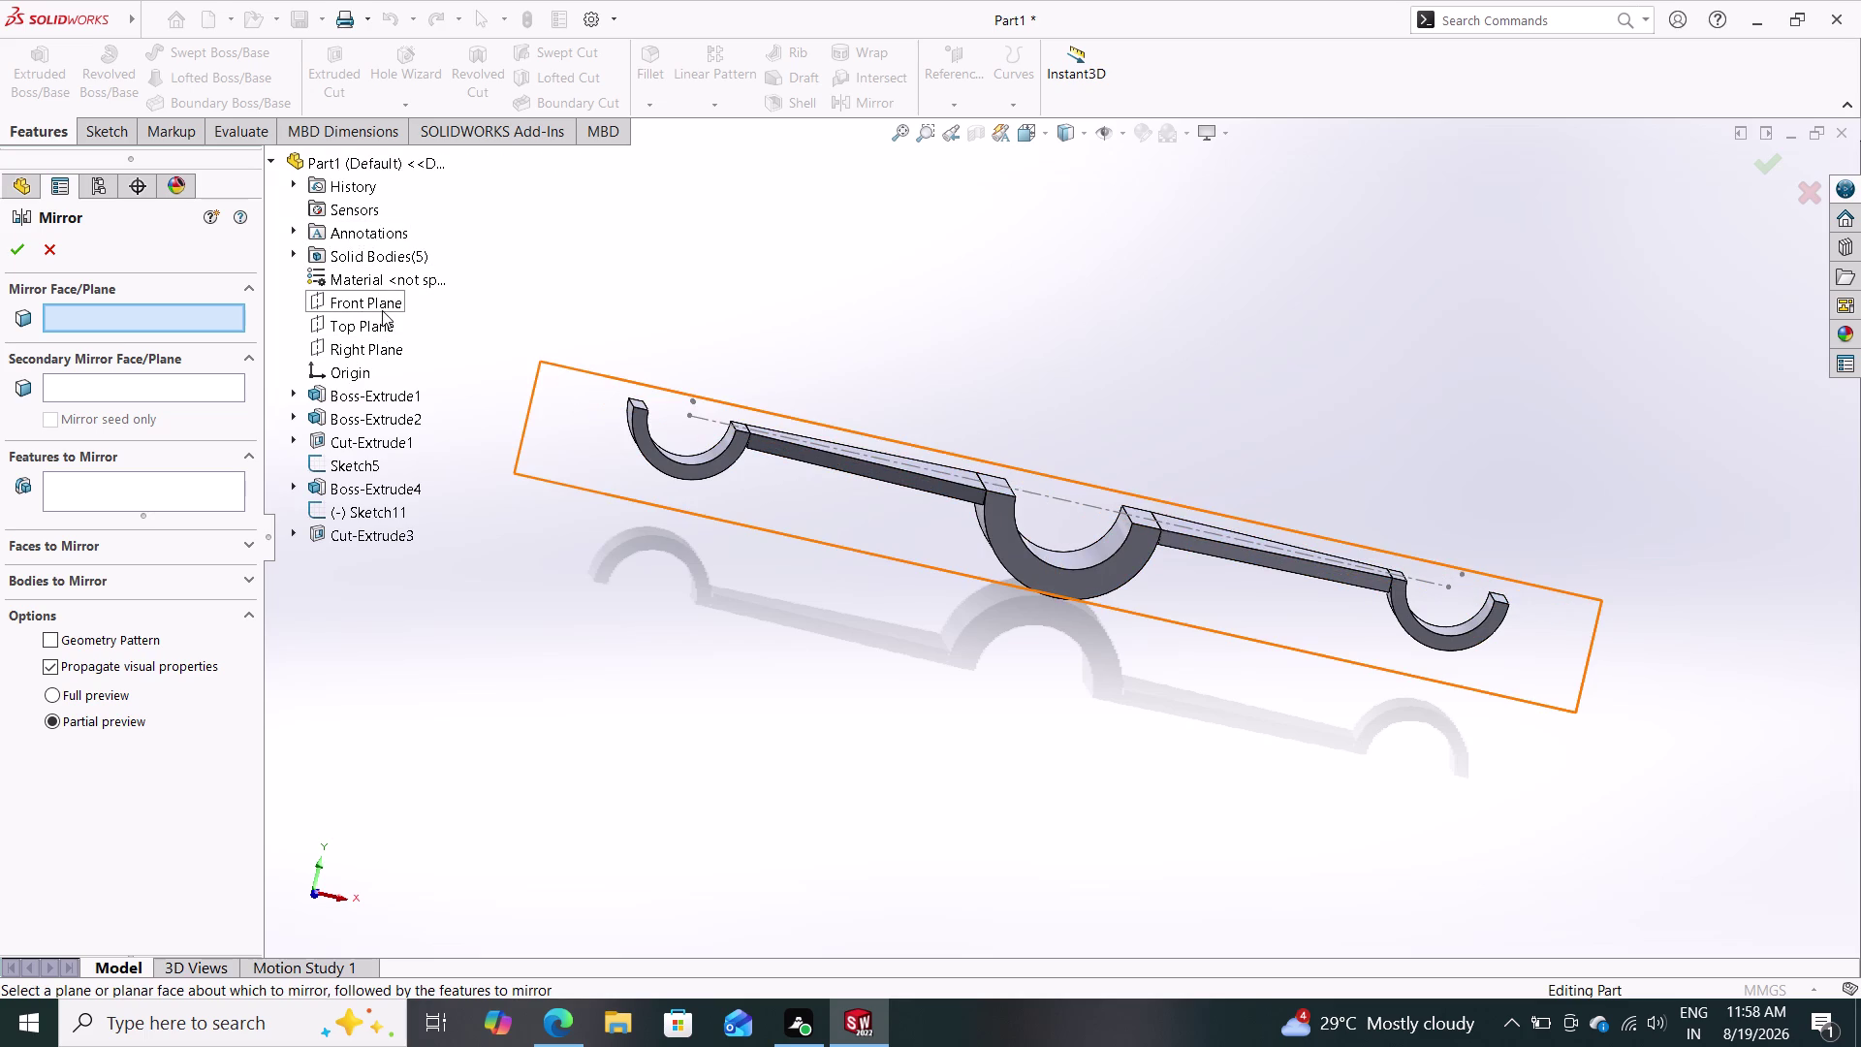
click(385, 323)
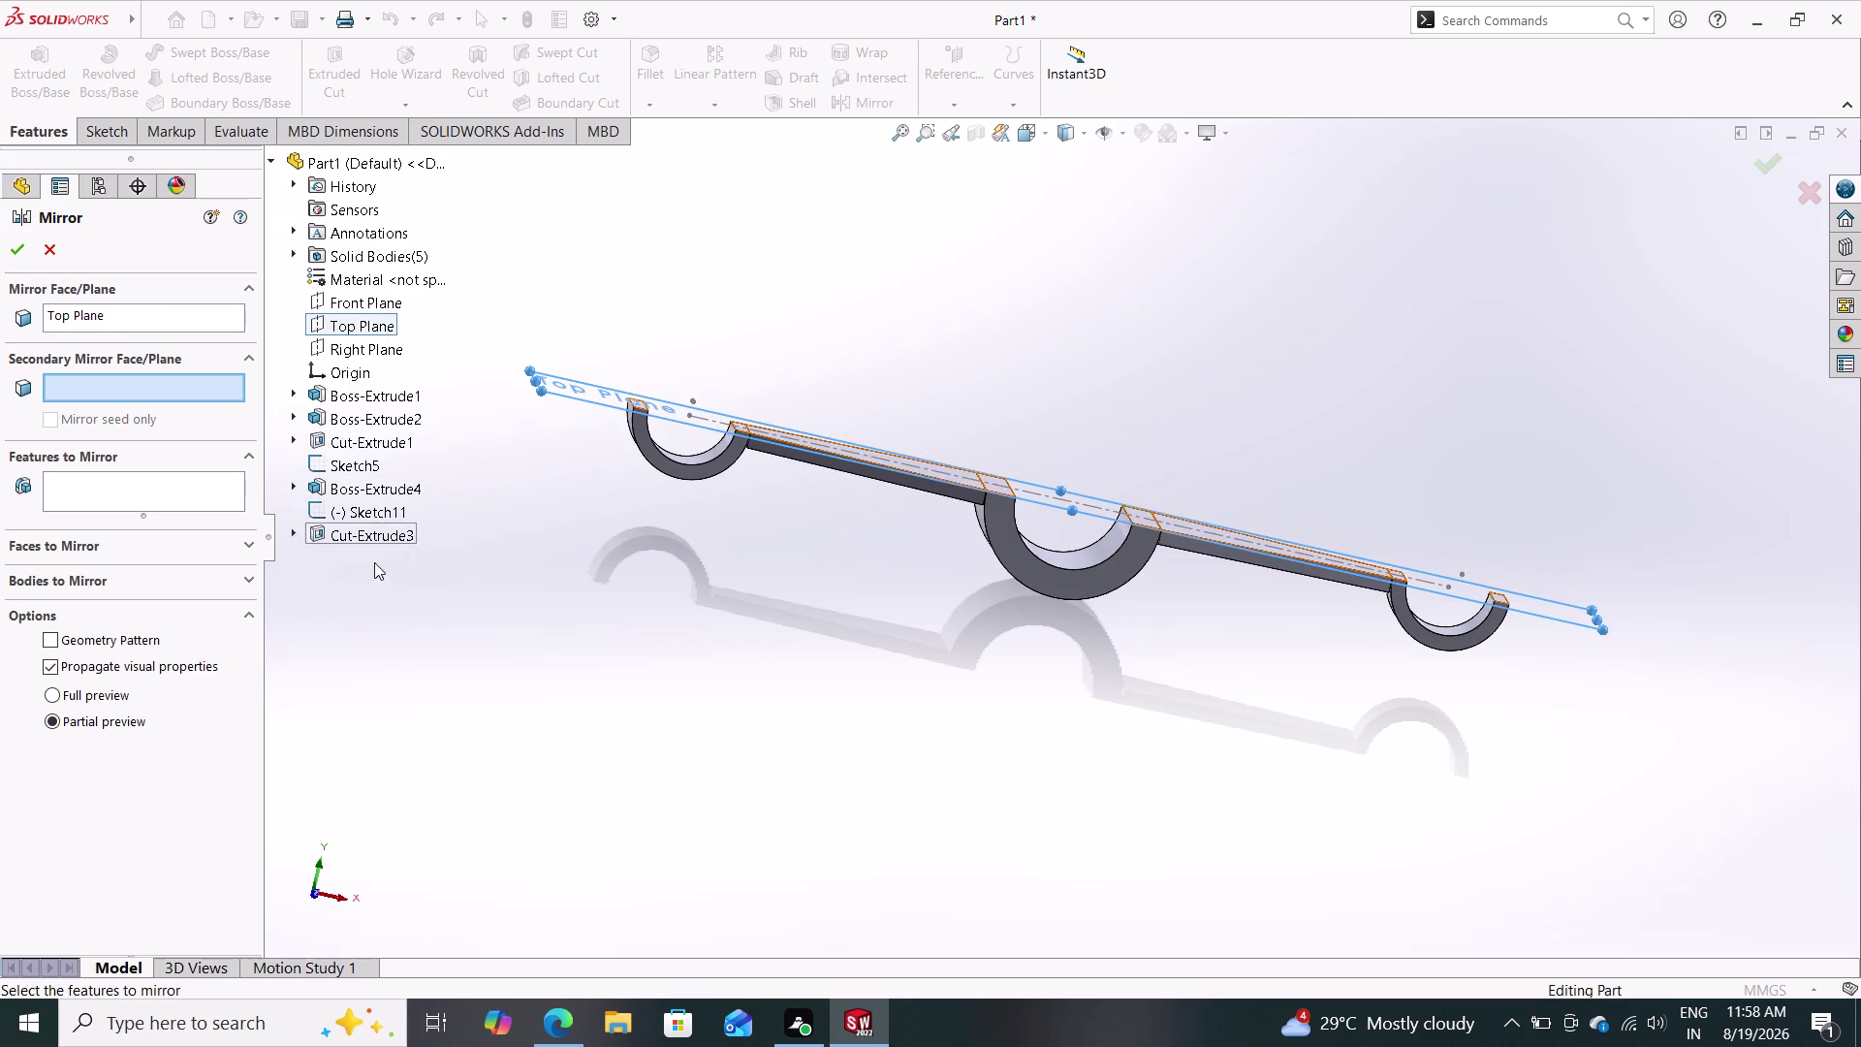
click(110, 486)
click(702, 462)
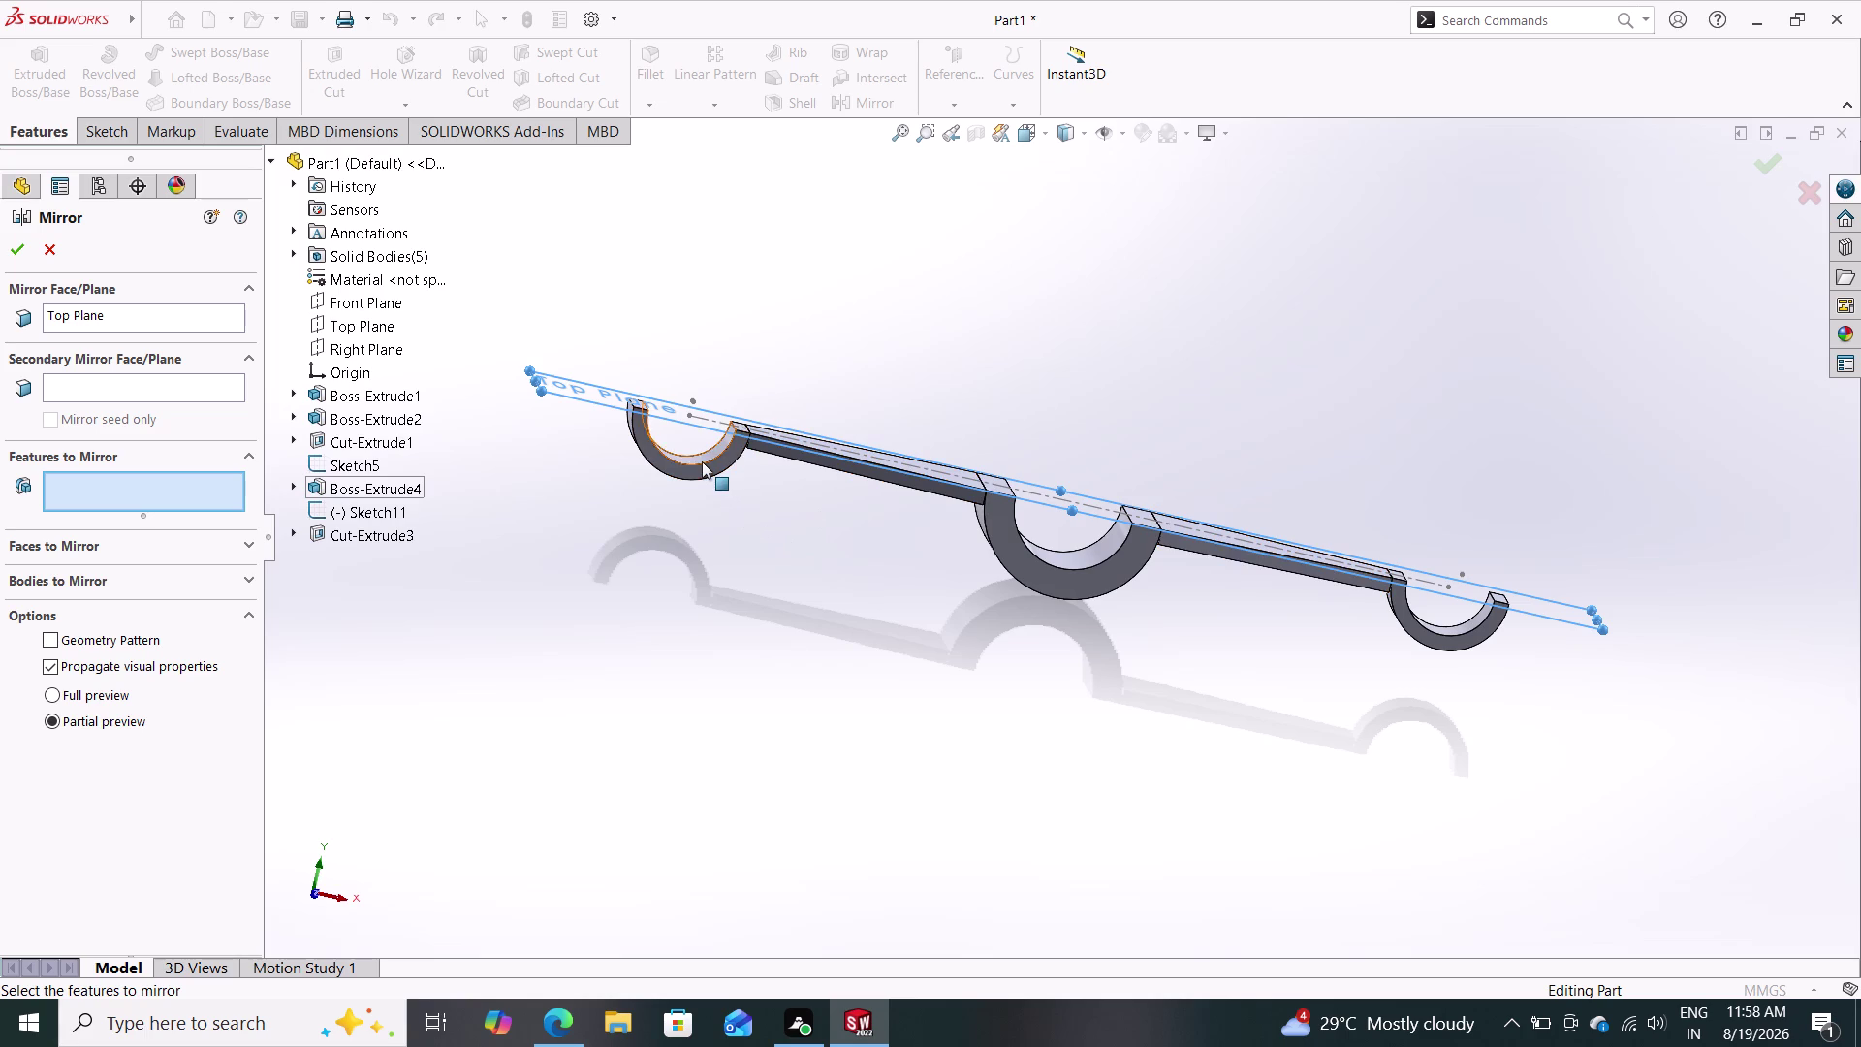
click(786, 453)
click(1011, 546)
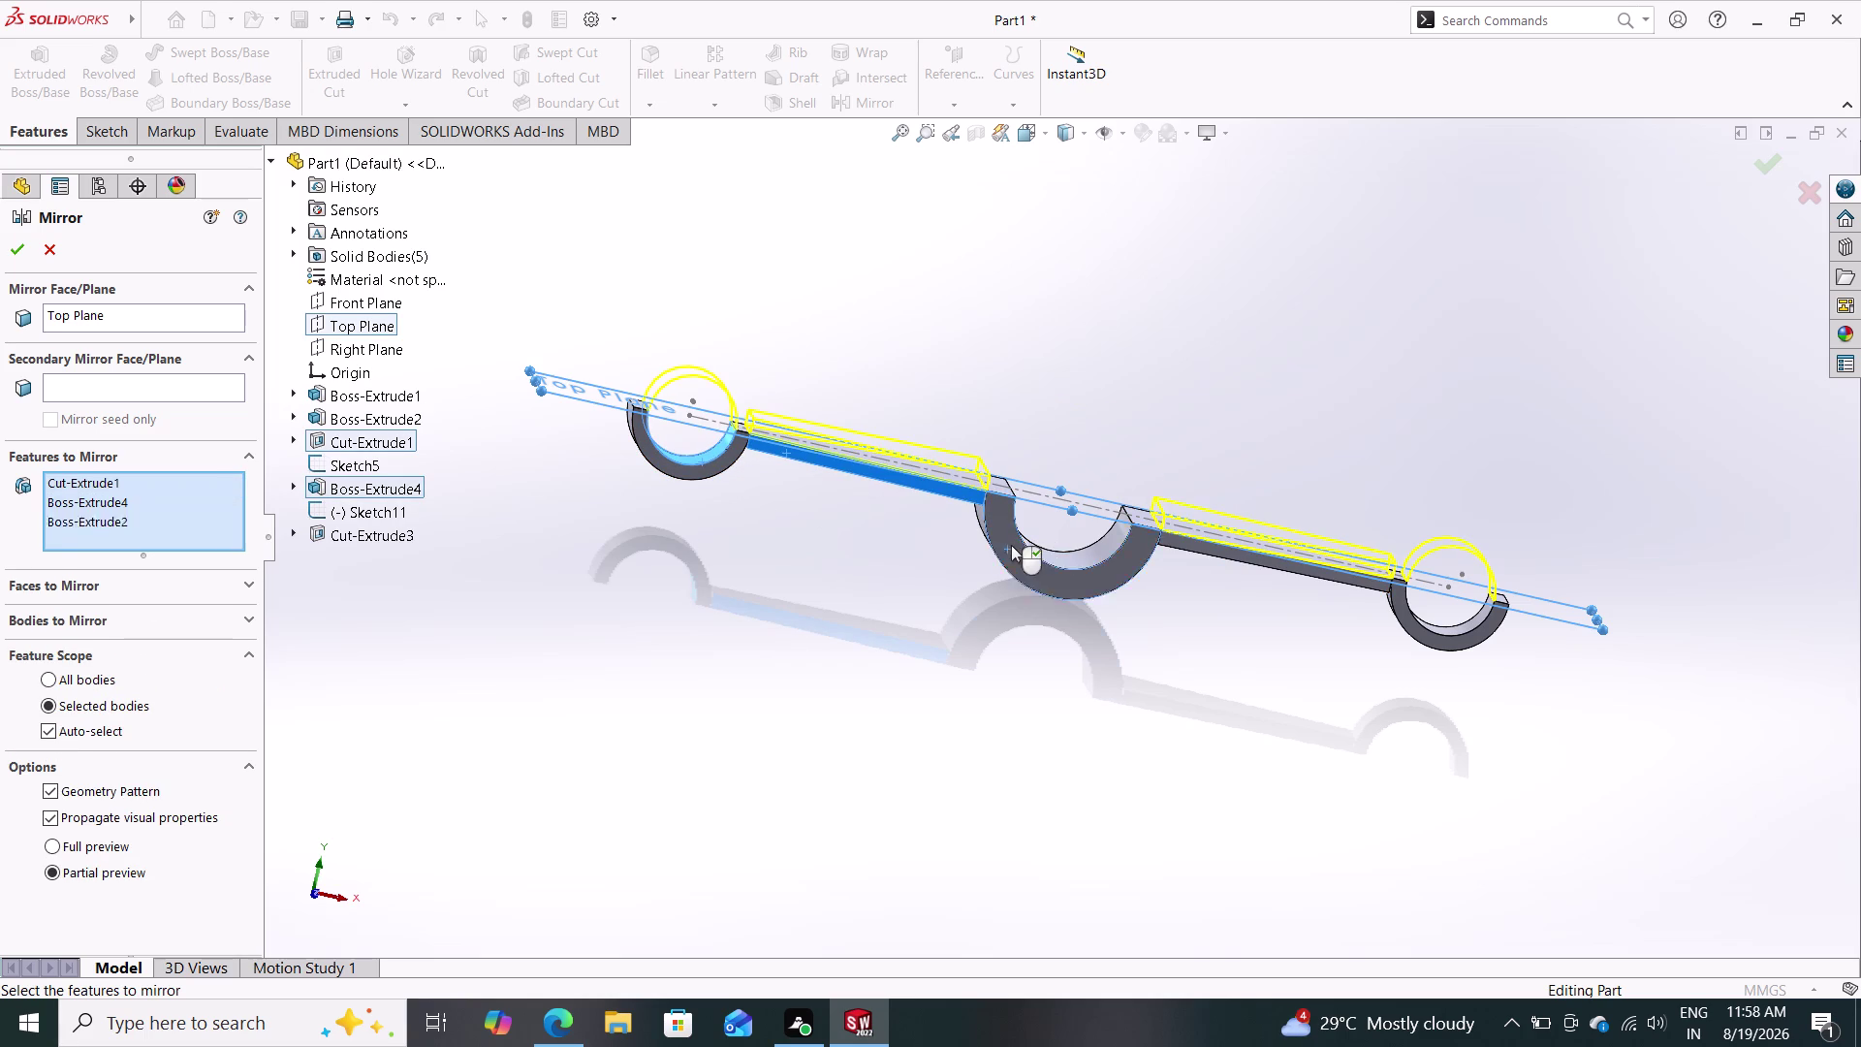
click(1429, 617)
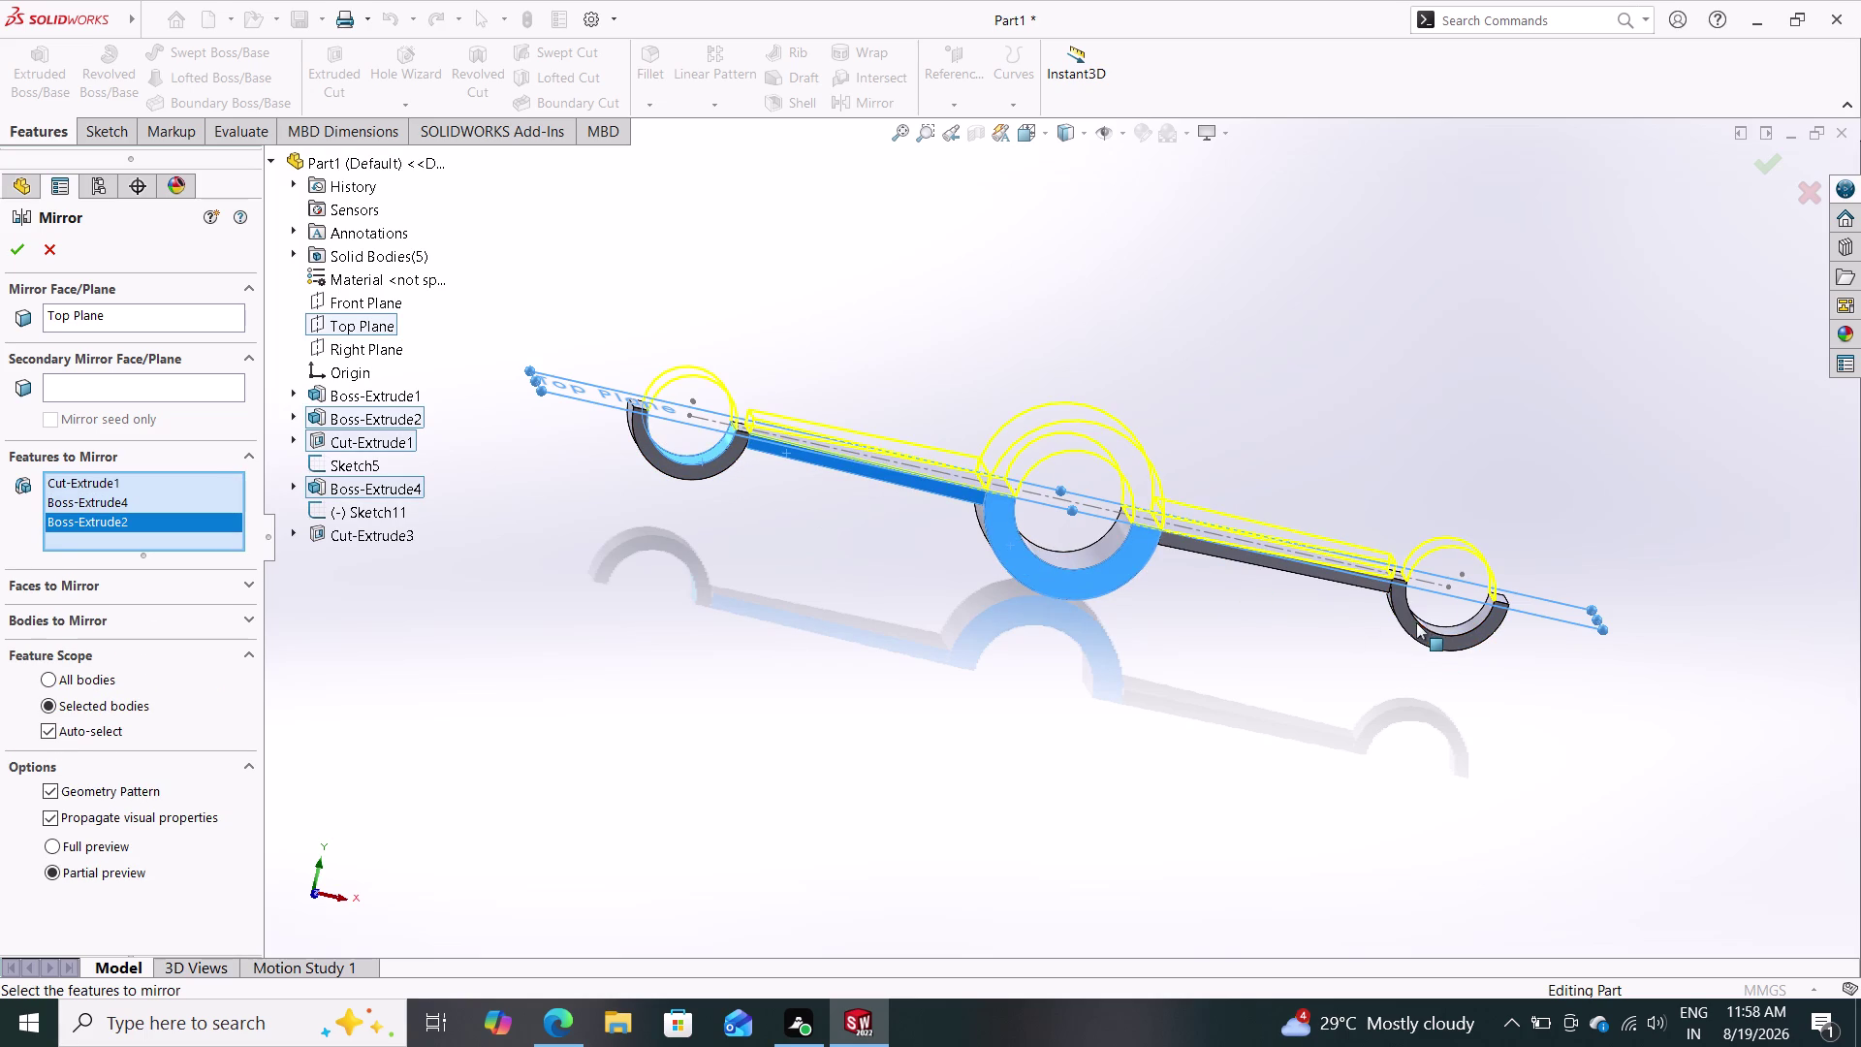
Add Boss-Extrude1 and Cut-Extrude3 to the mirror, then cancel it.
click(1413, 623)
click(1343, 577)
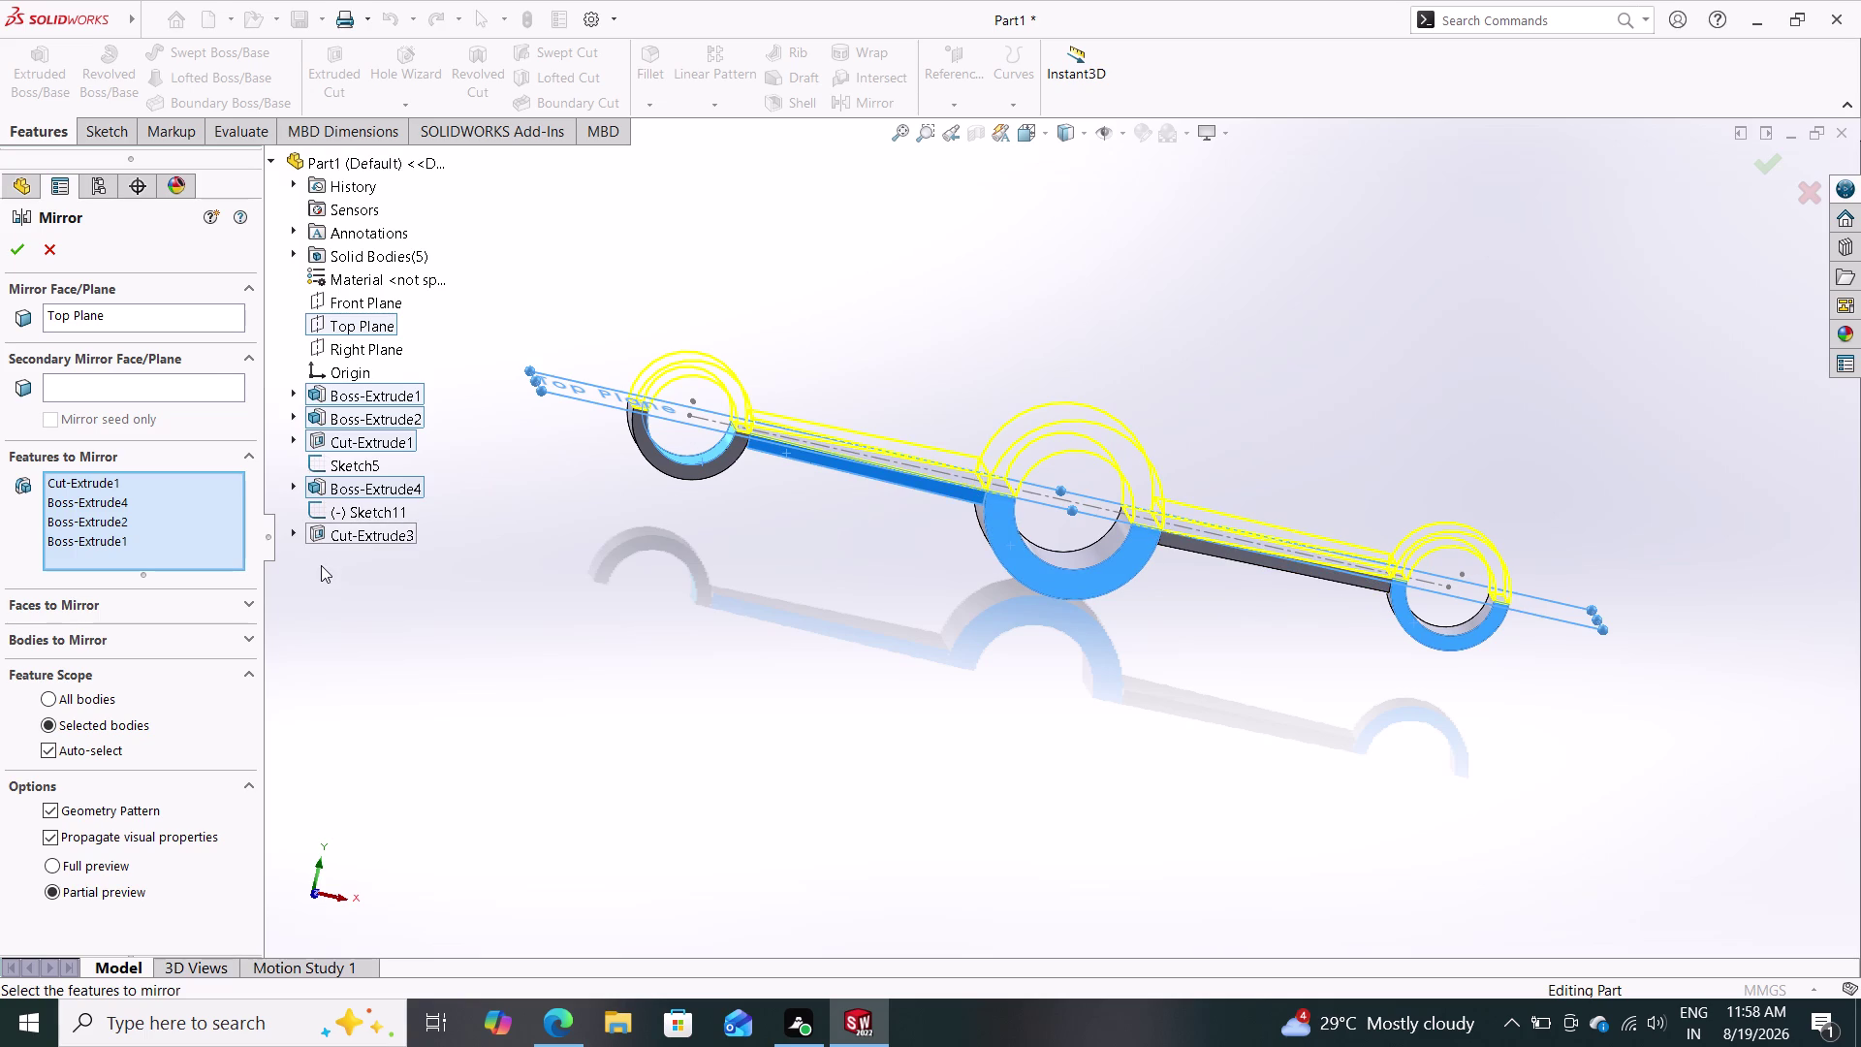
click(55, 243)
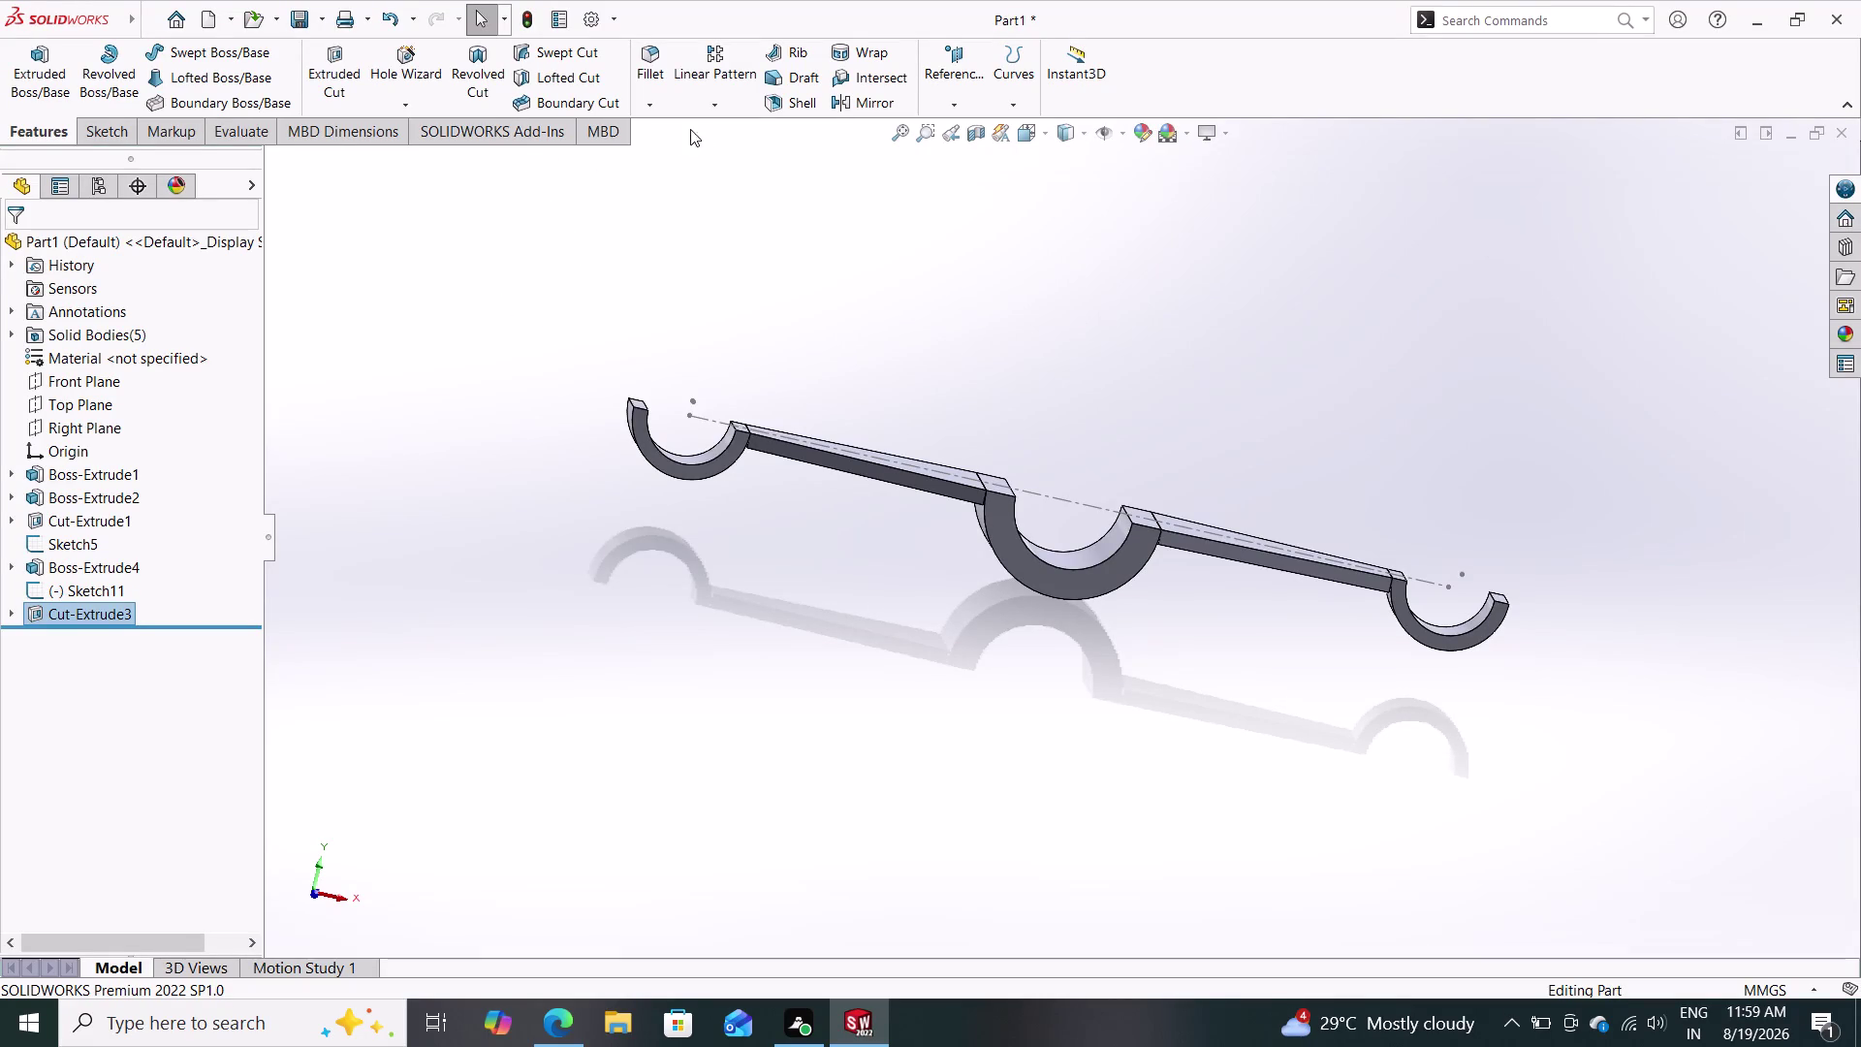
click(950, 107)
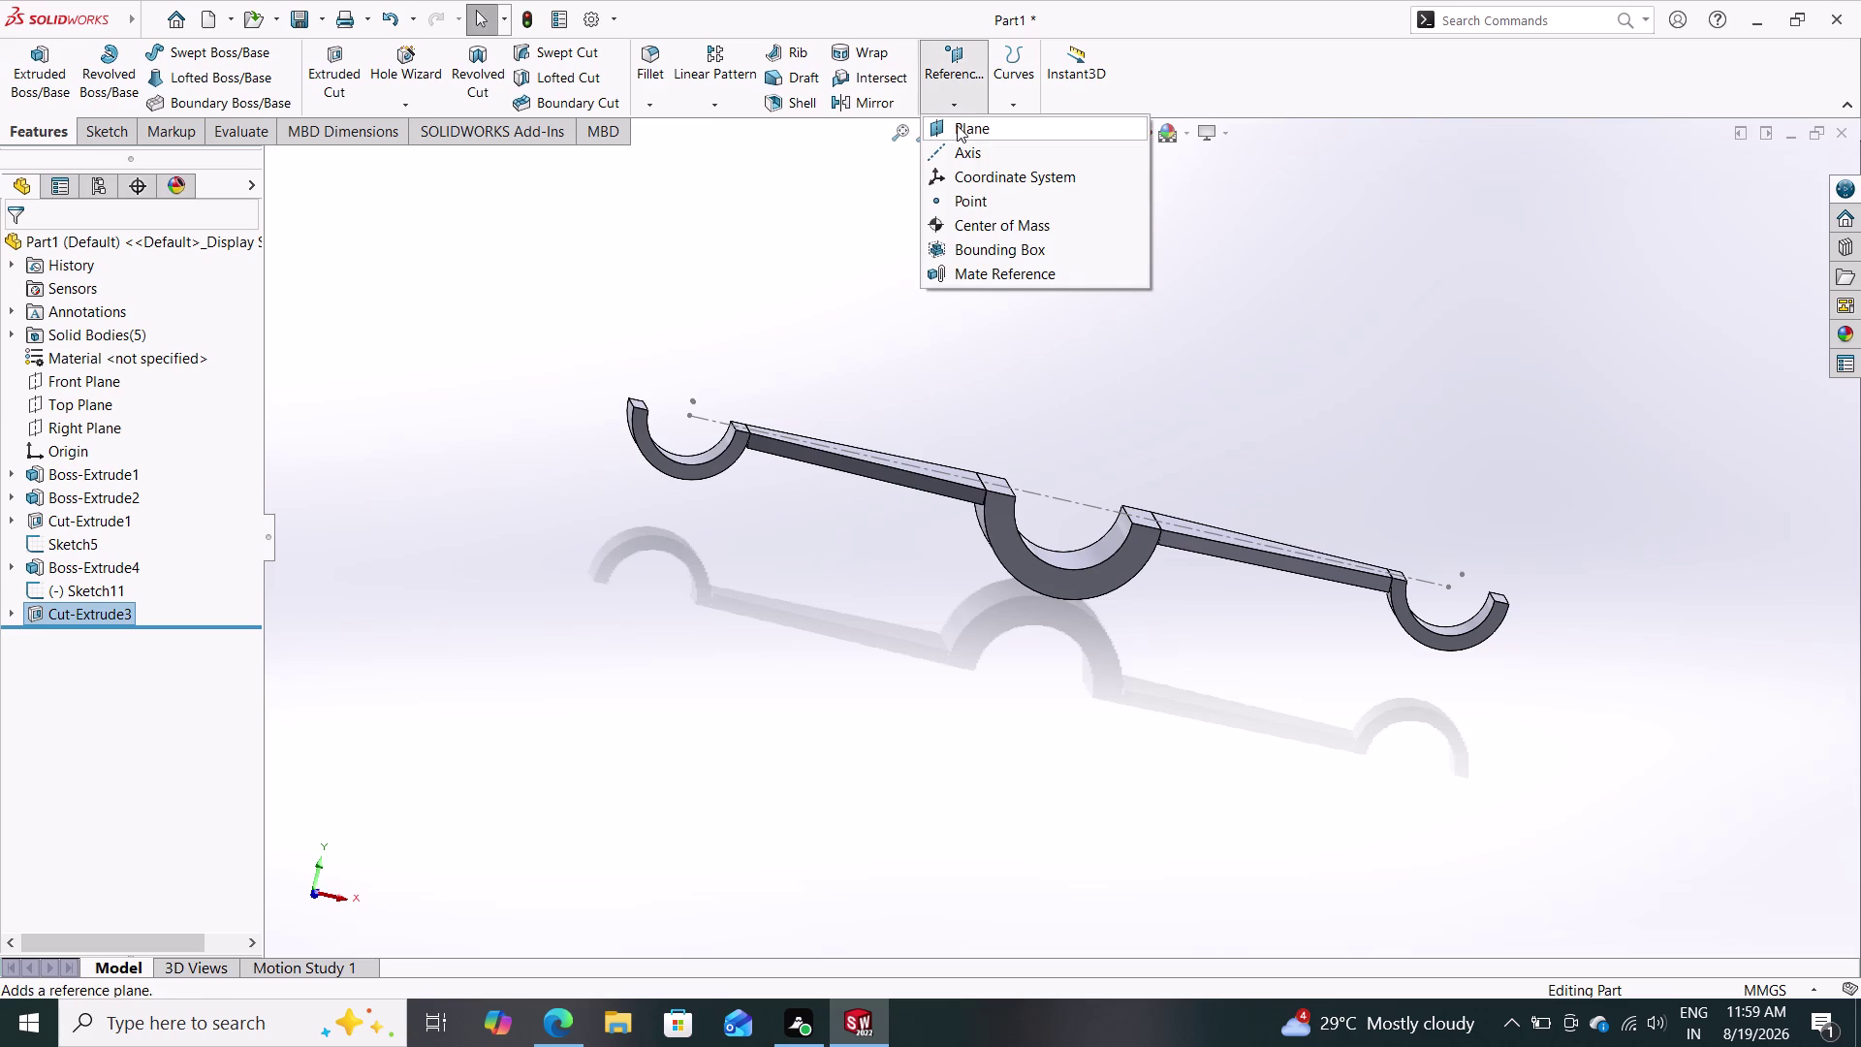
Create Plane1 from Top Plane with a 20 mm offset distance.
click(958, 125)
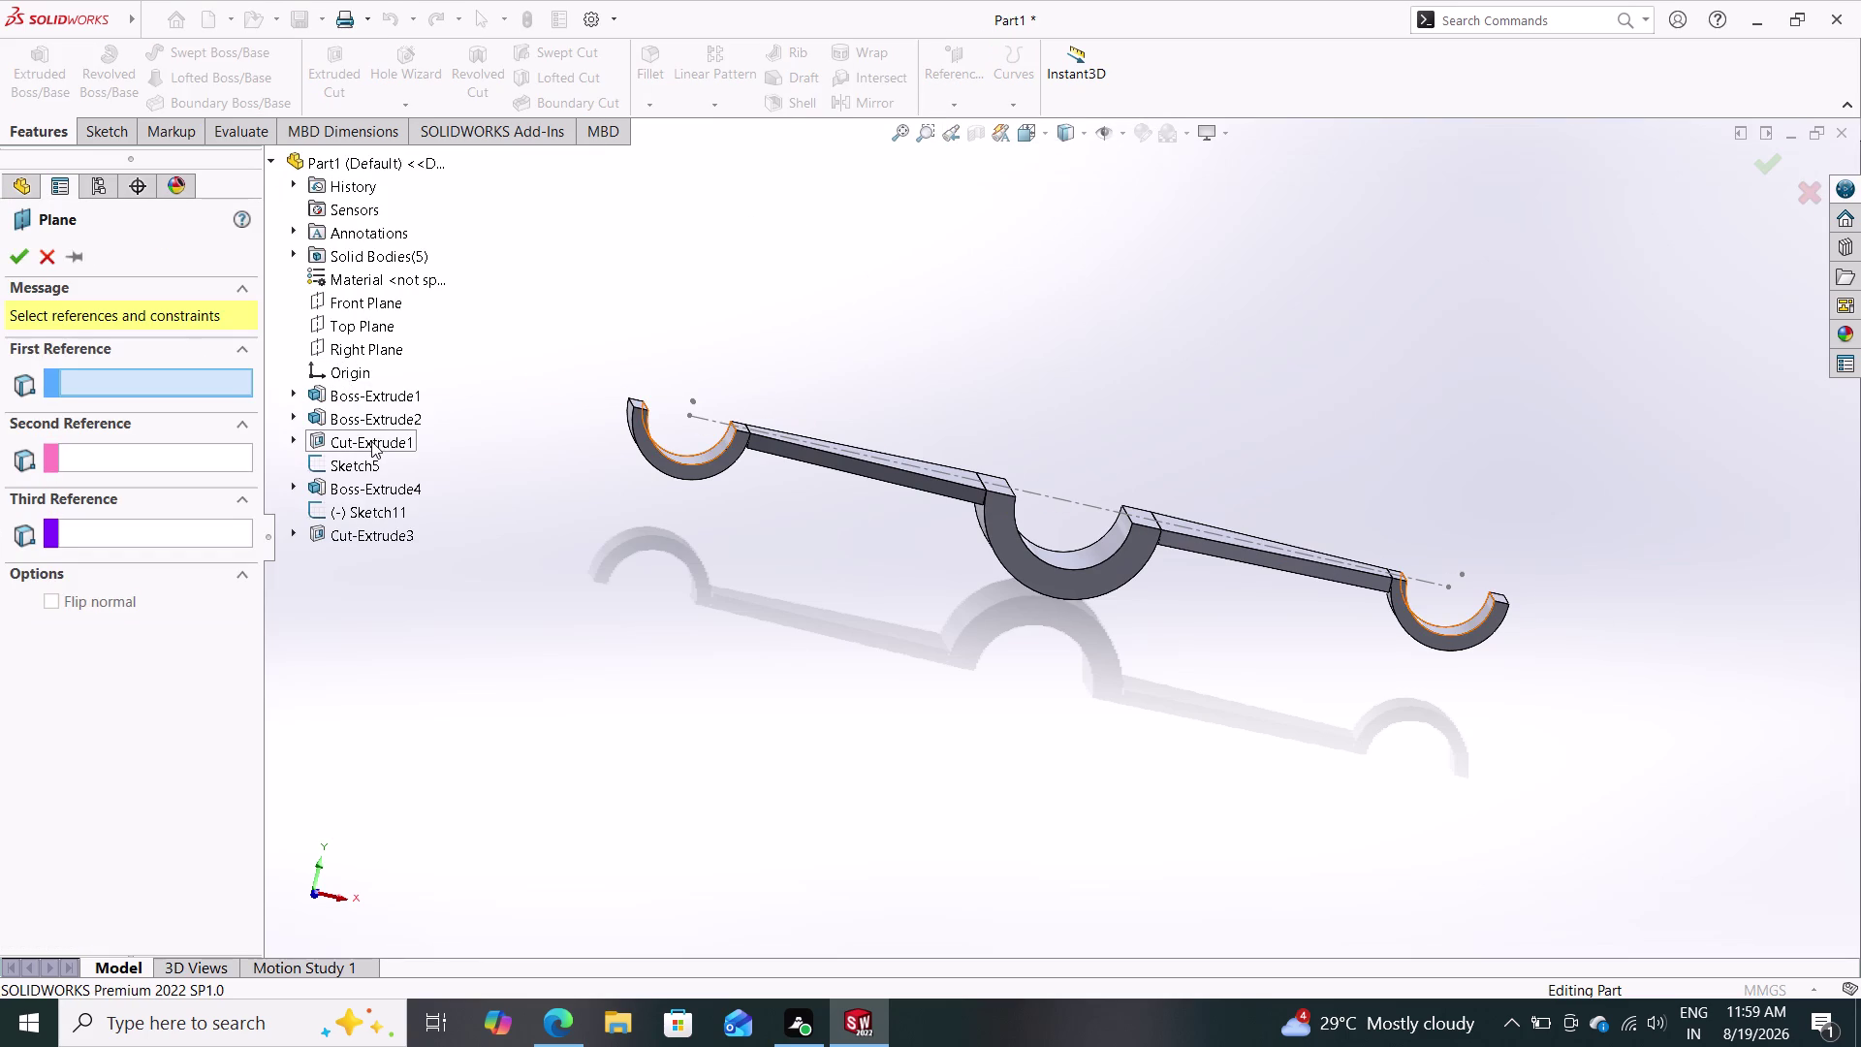
click(353, 318)
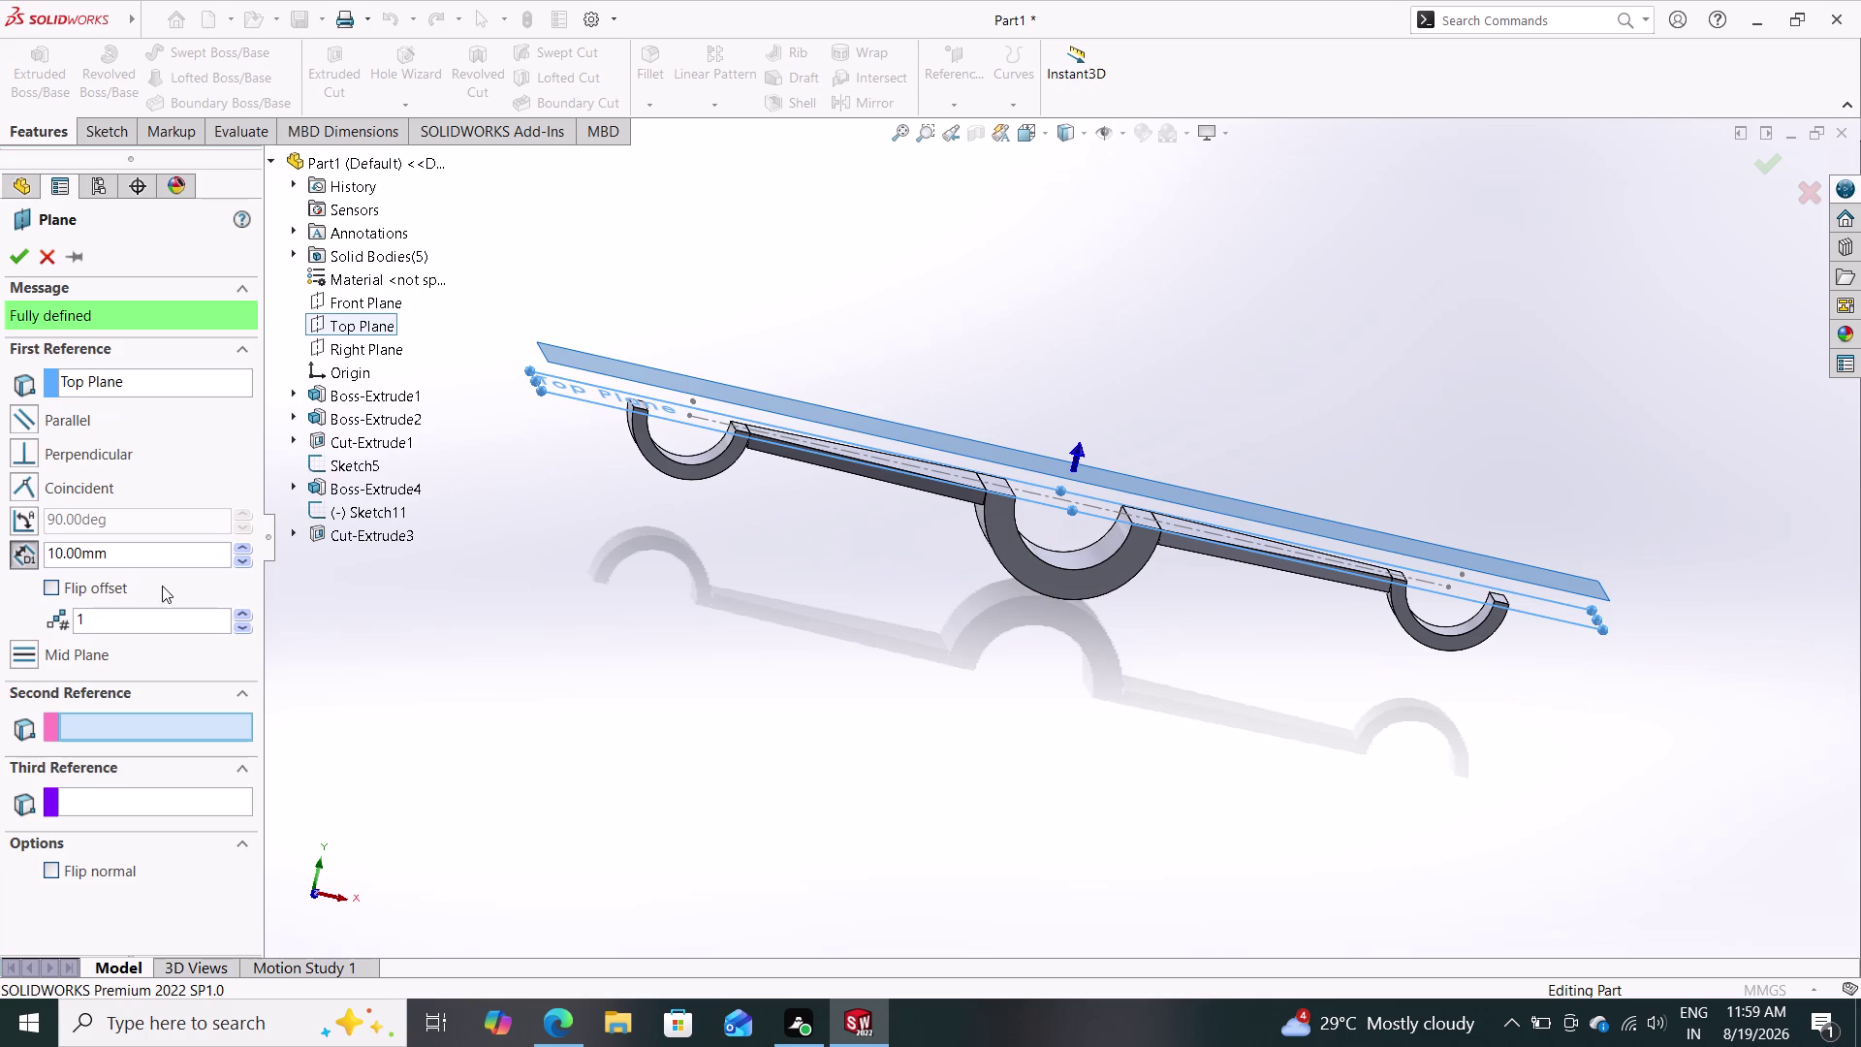
click(134, 541)
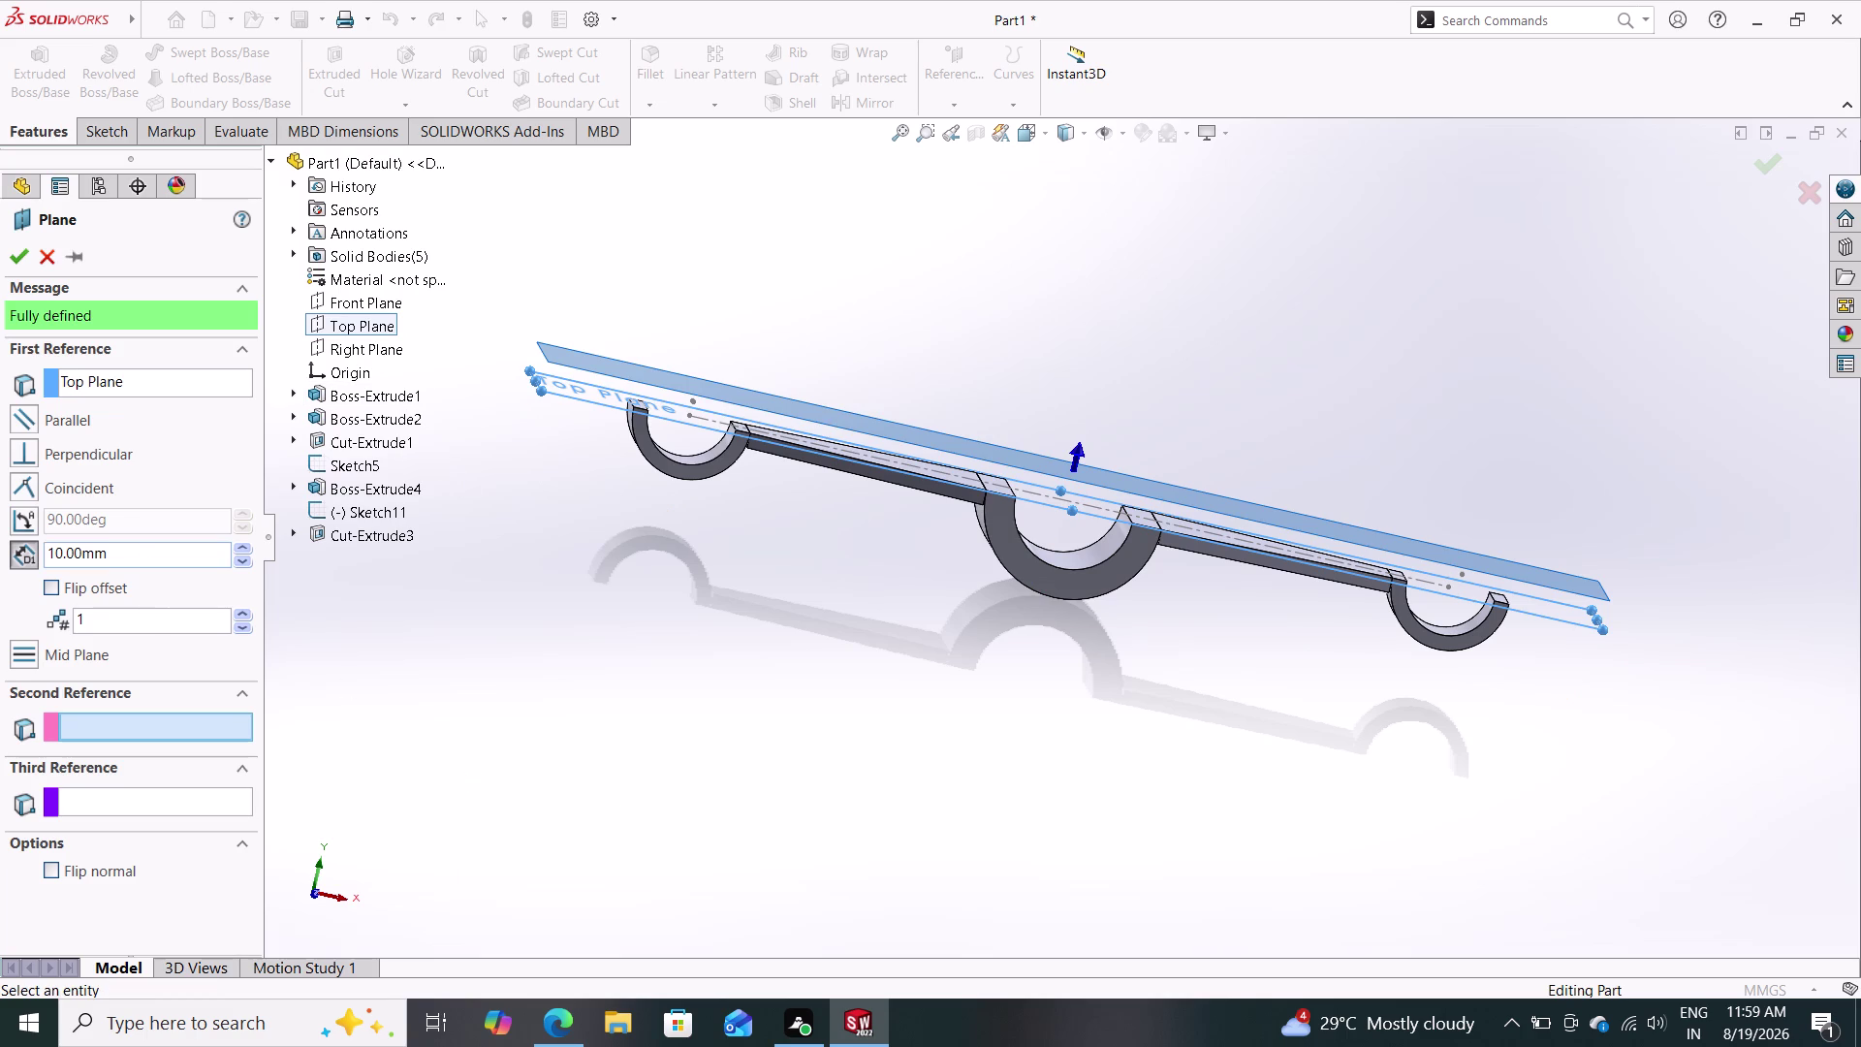
drag(132, 547, 9, 548)
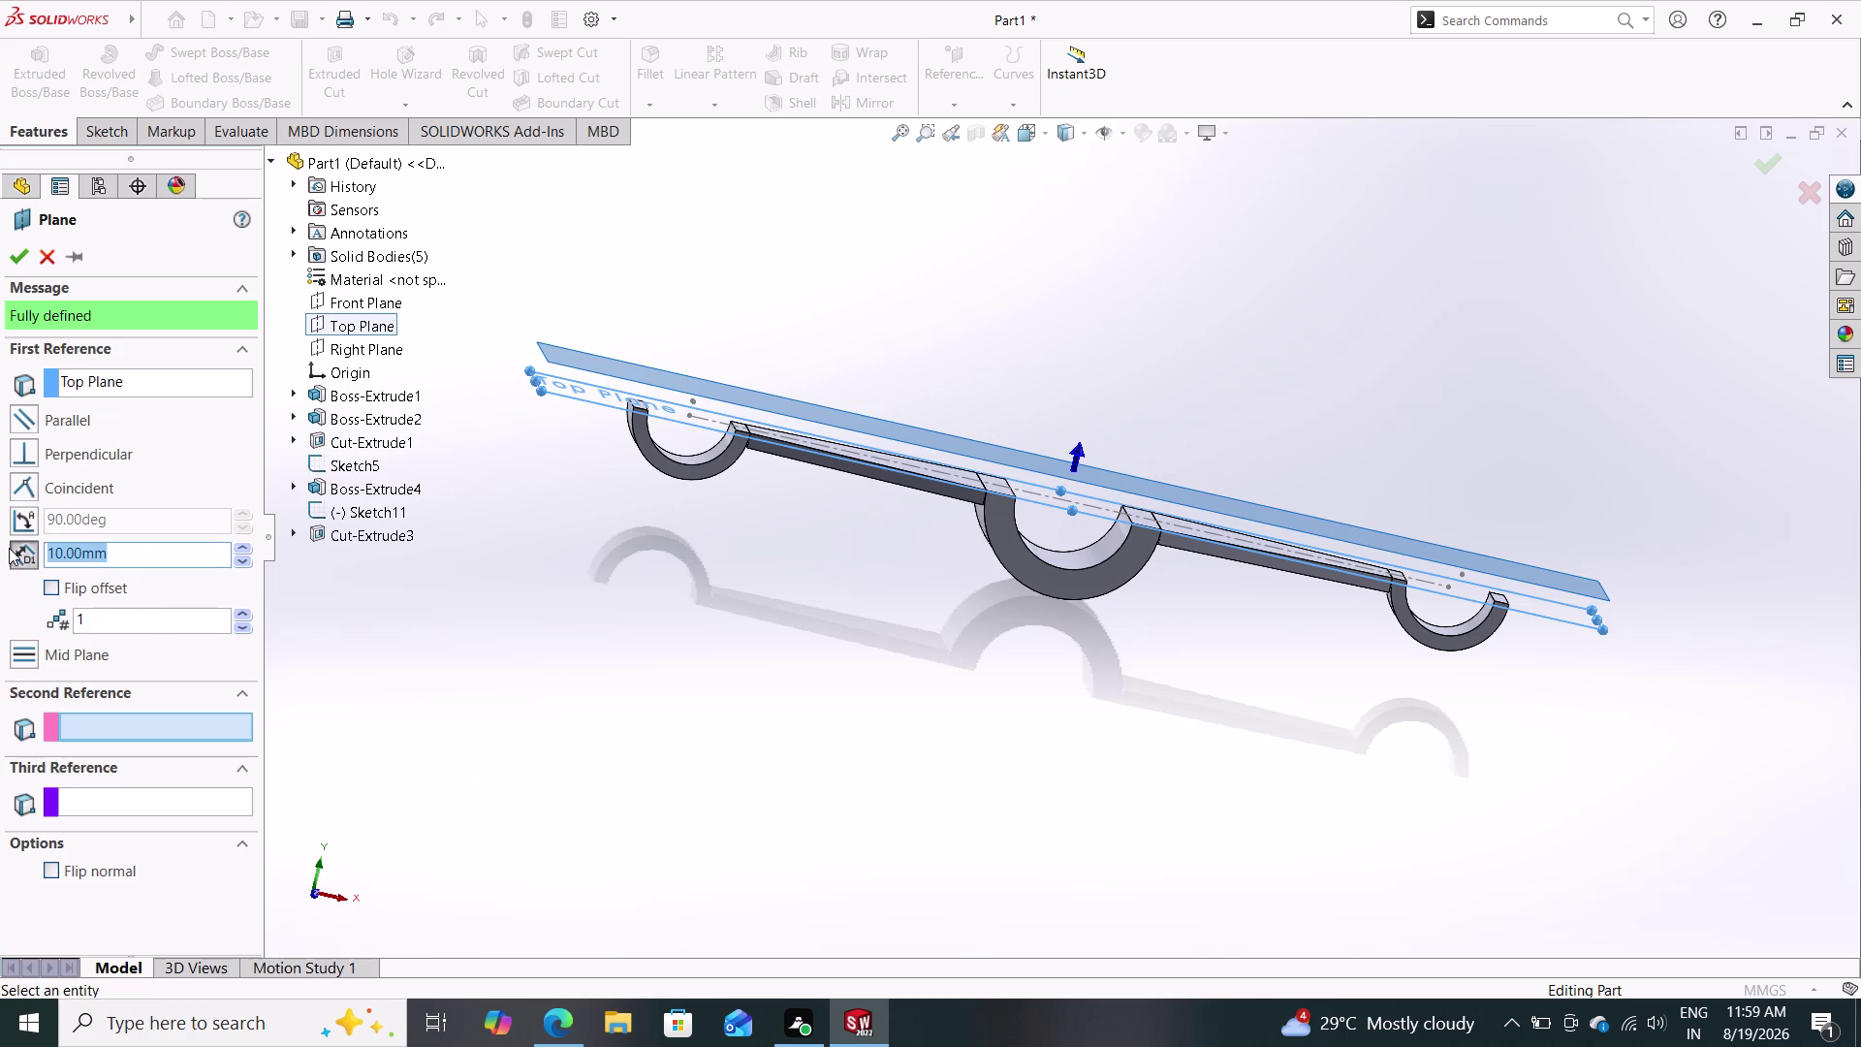
text(20)
key(Return)
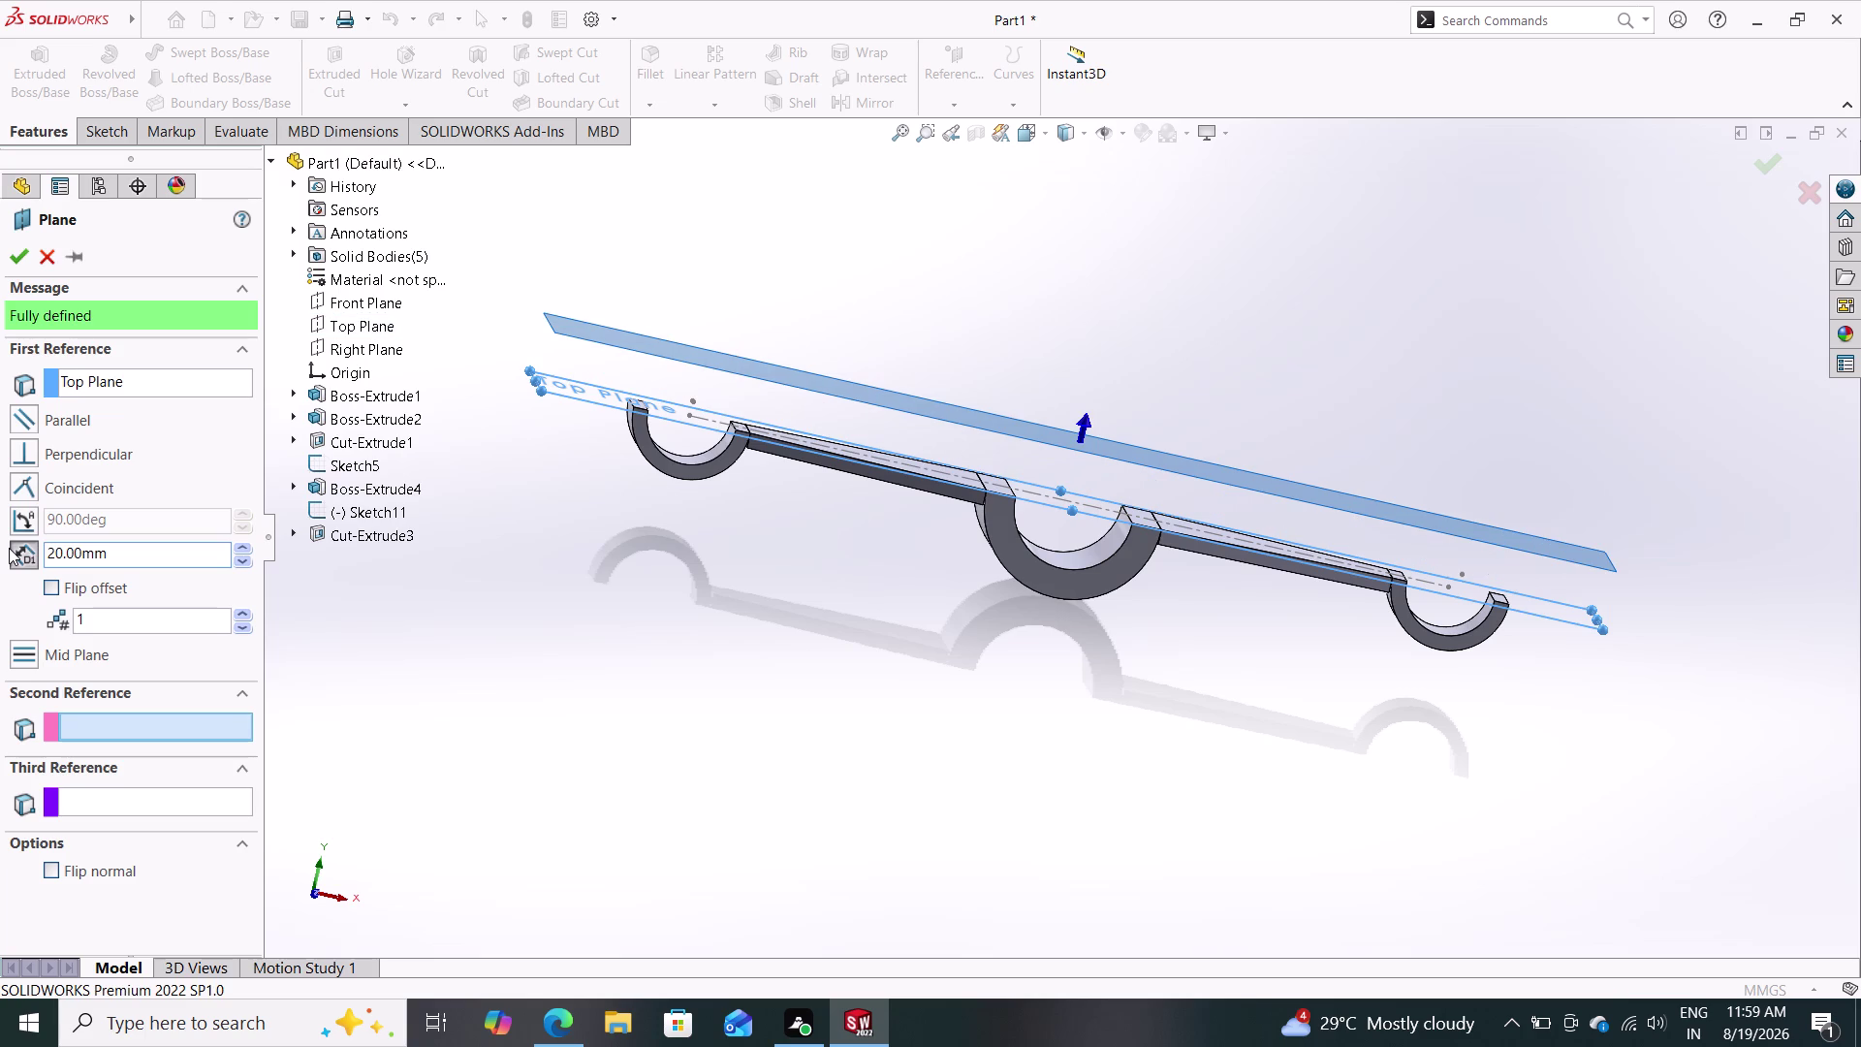
click(15, 252)
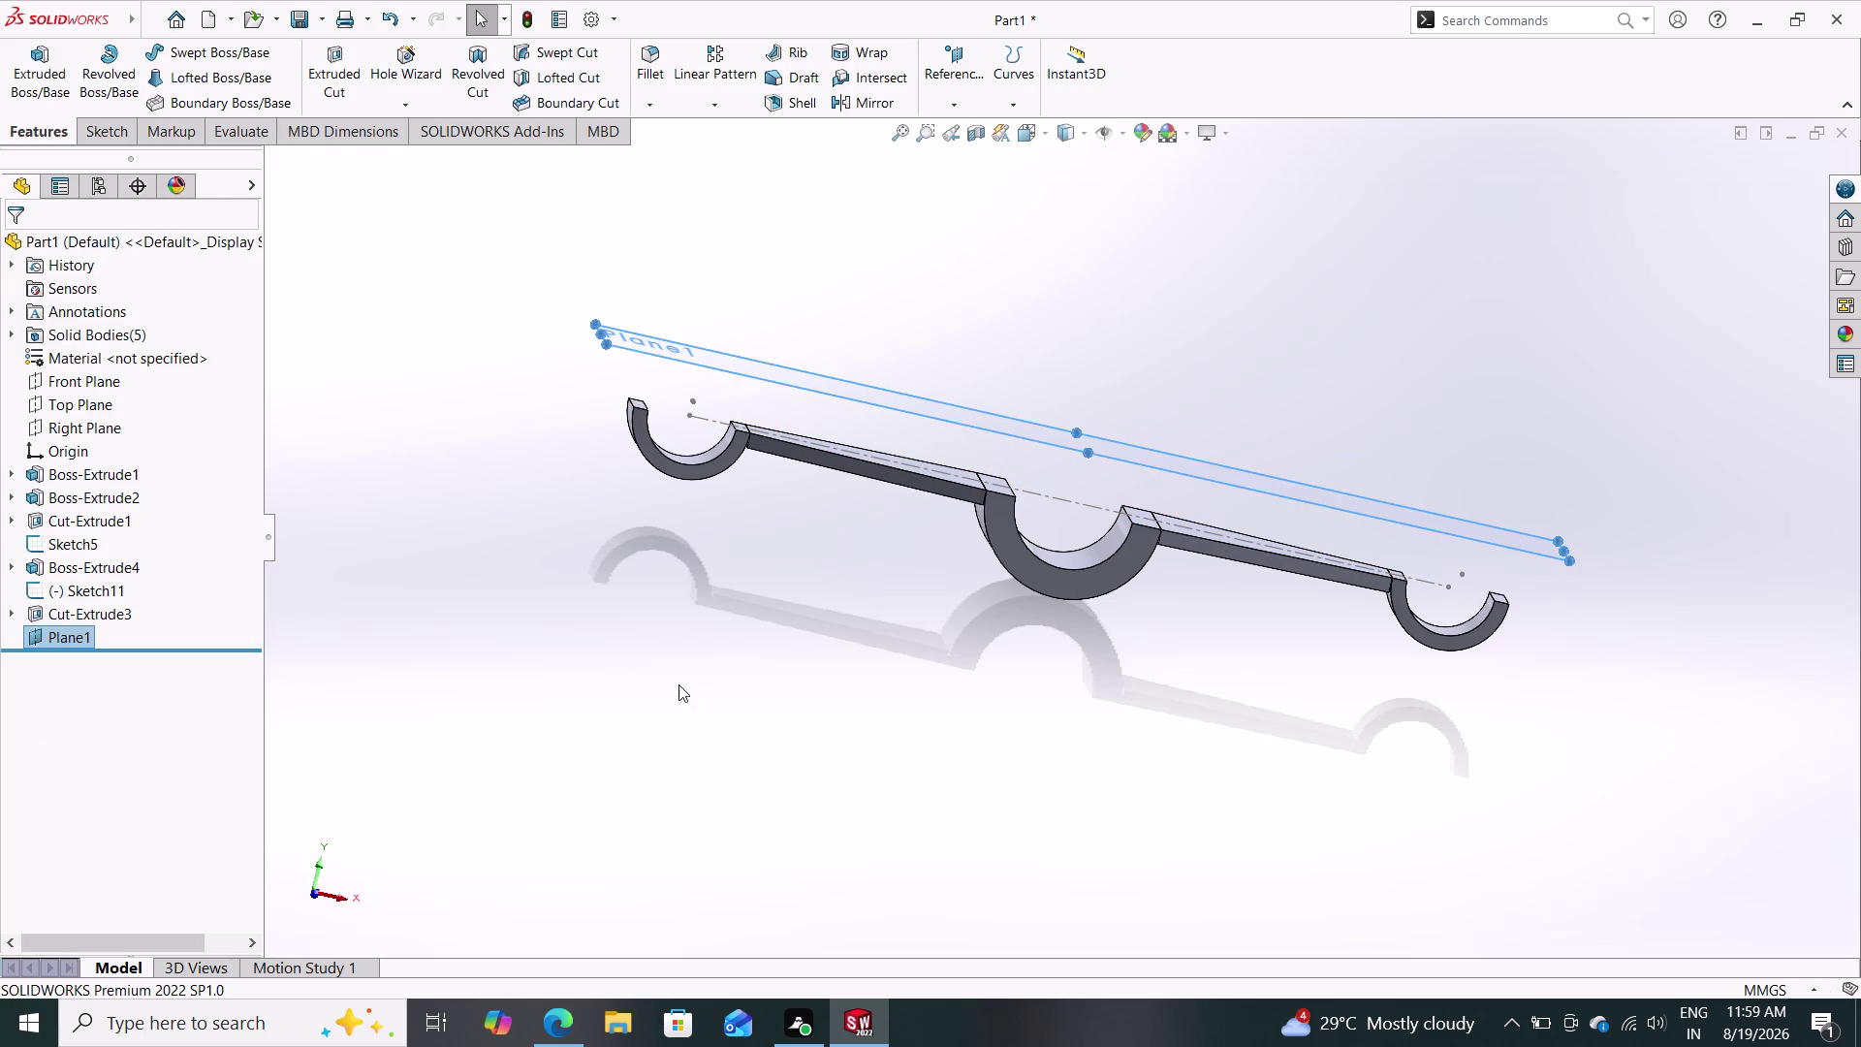
middle_drag(654, 641, 657, 708)
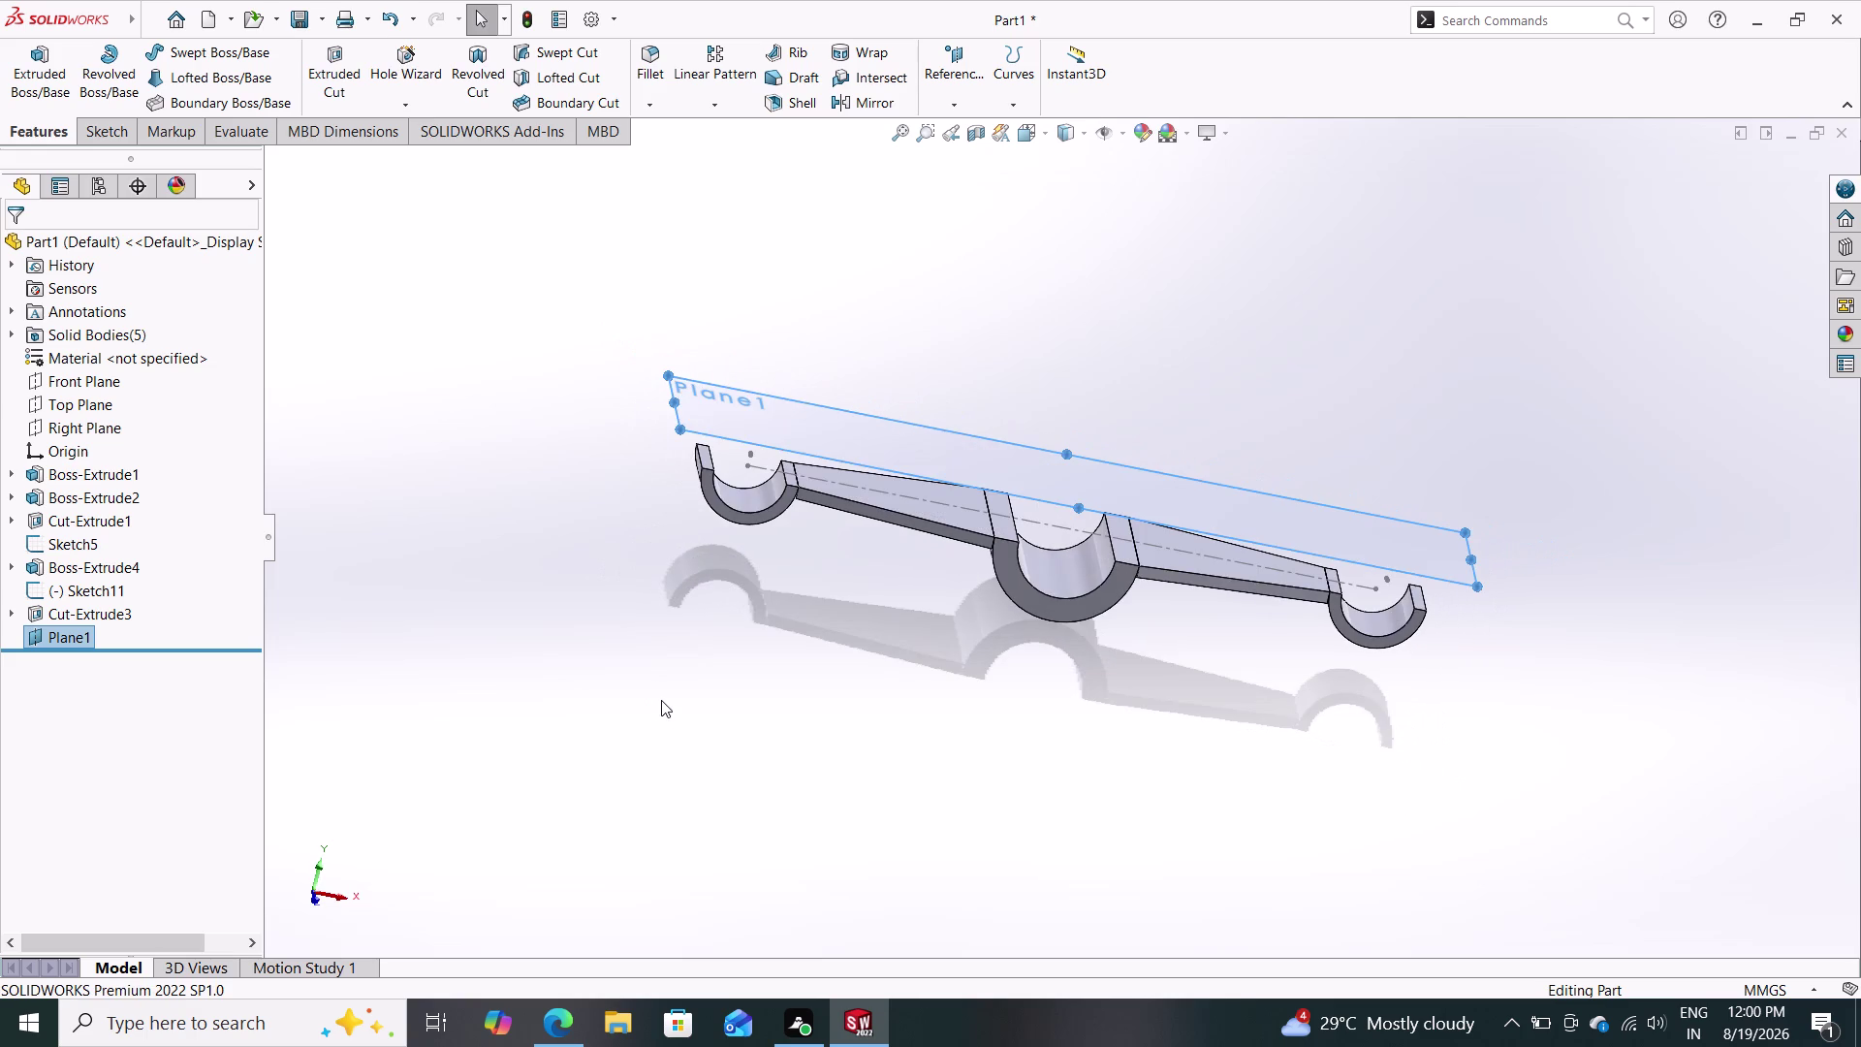
middle_drag(659, 700, 649, 644)
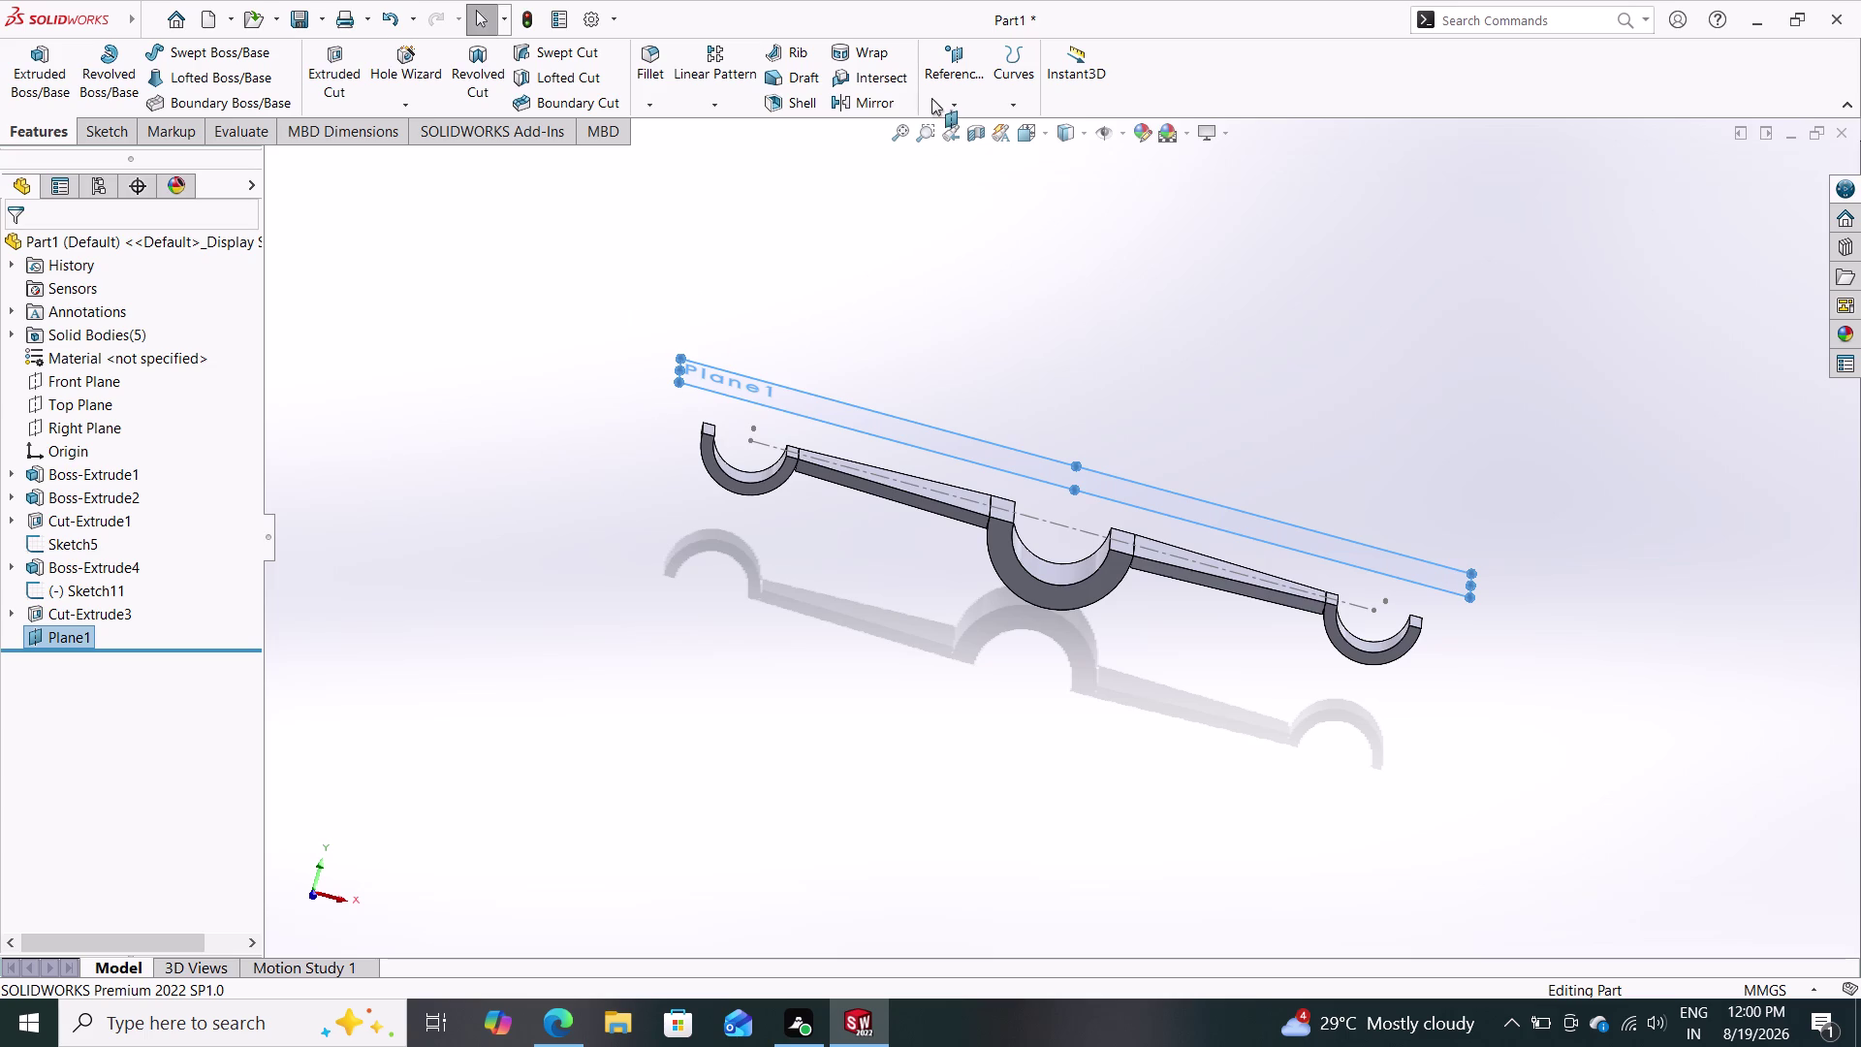
click(857, 104)
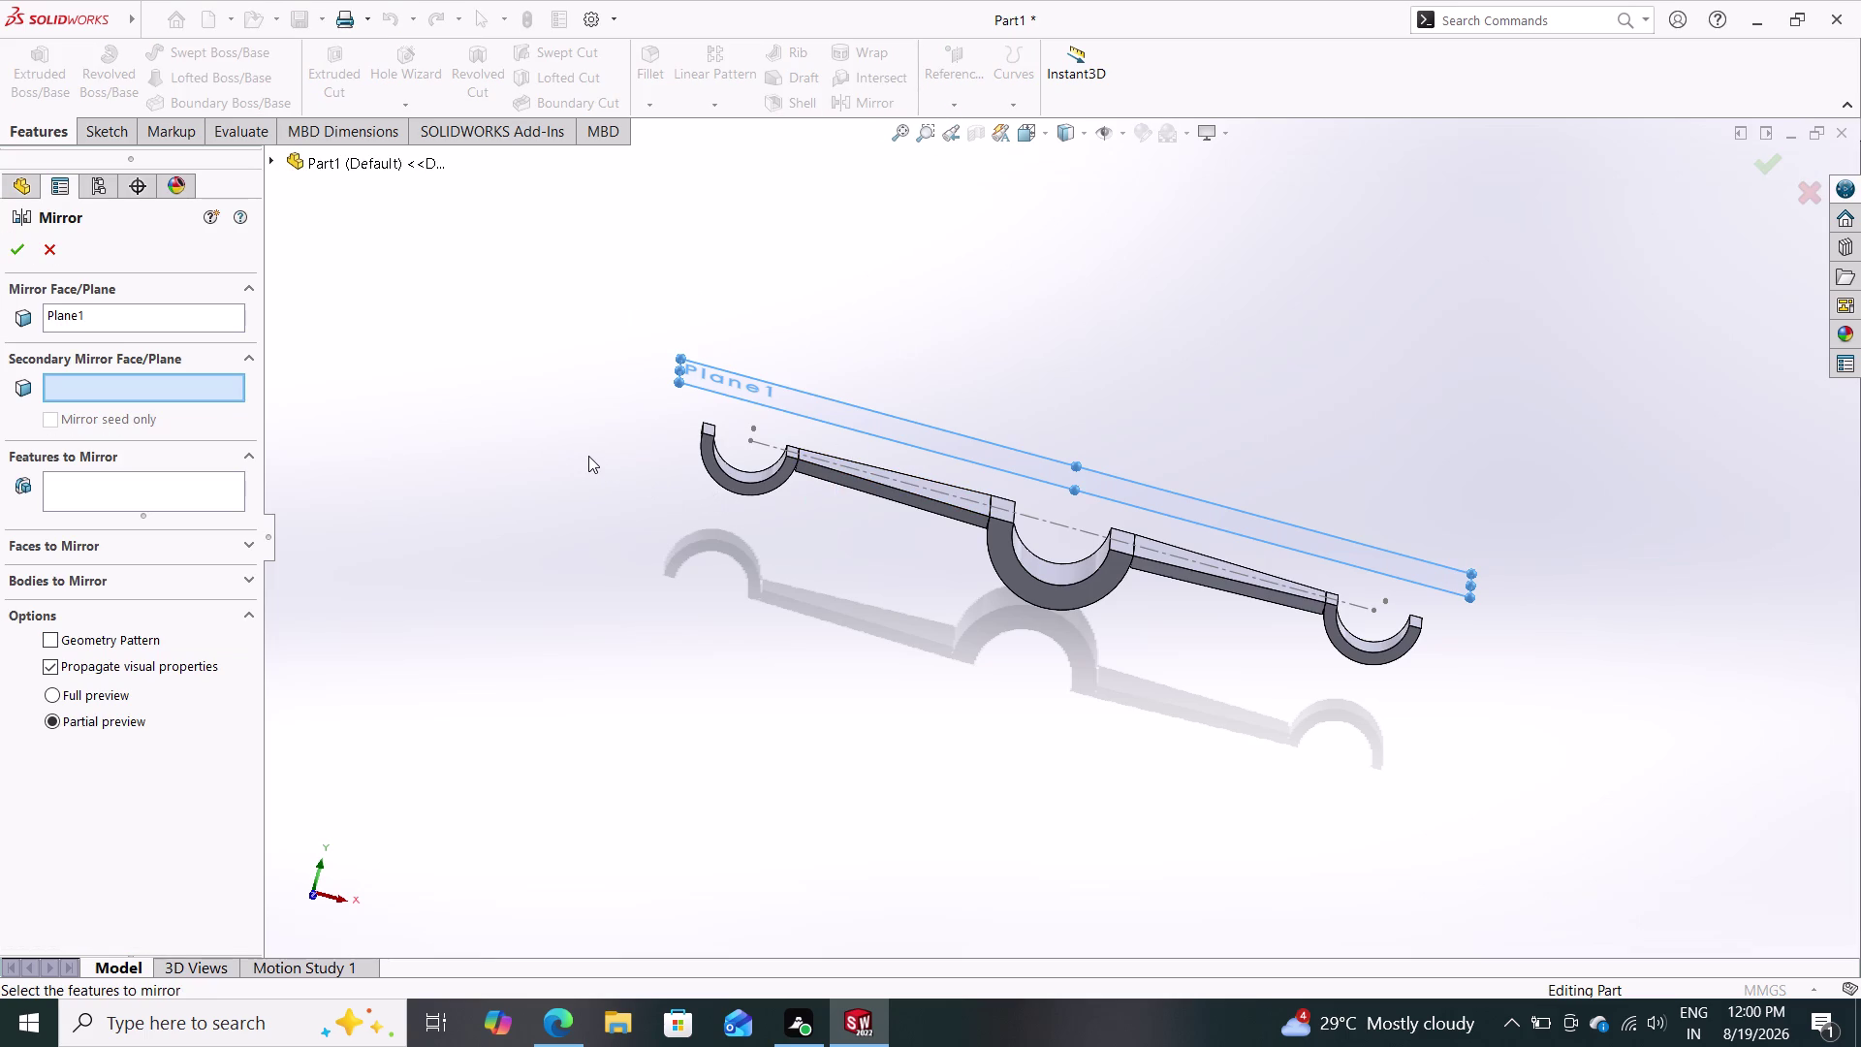
Add the boss and cut features to the Features to Mirror list about Plane1.
click(184, 496)
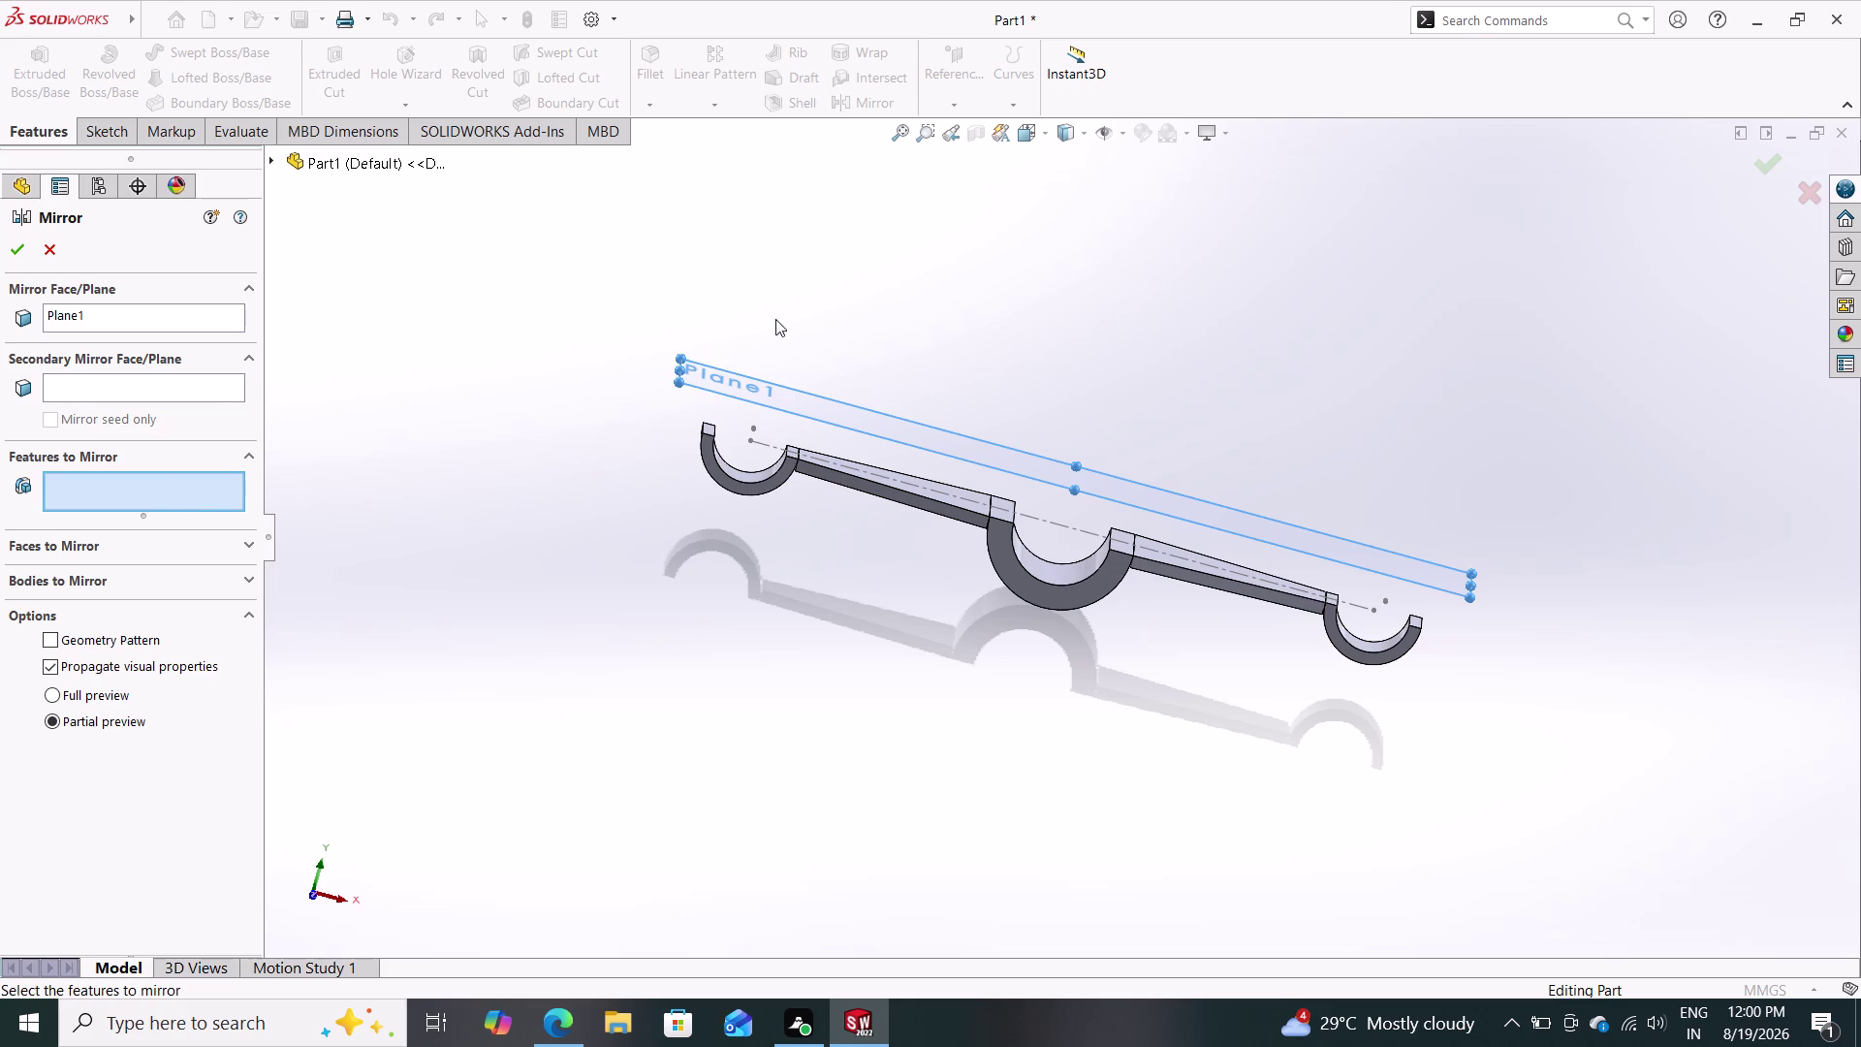
drag(659, 408, 732, 450)
drag(733, 450, 803, 491)
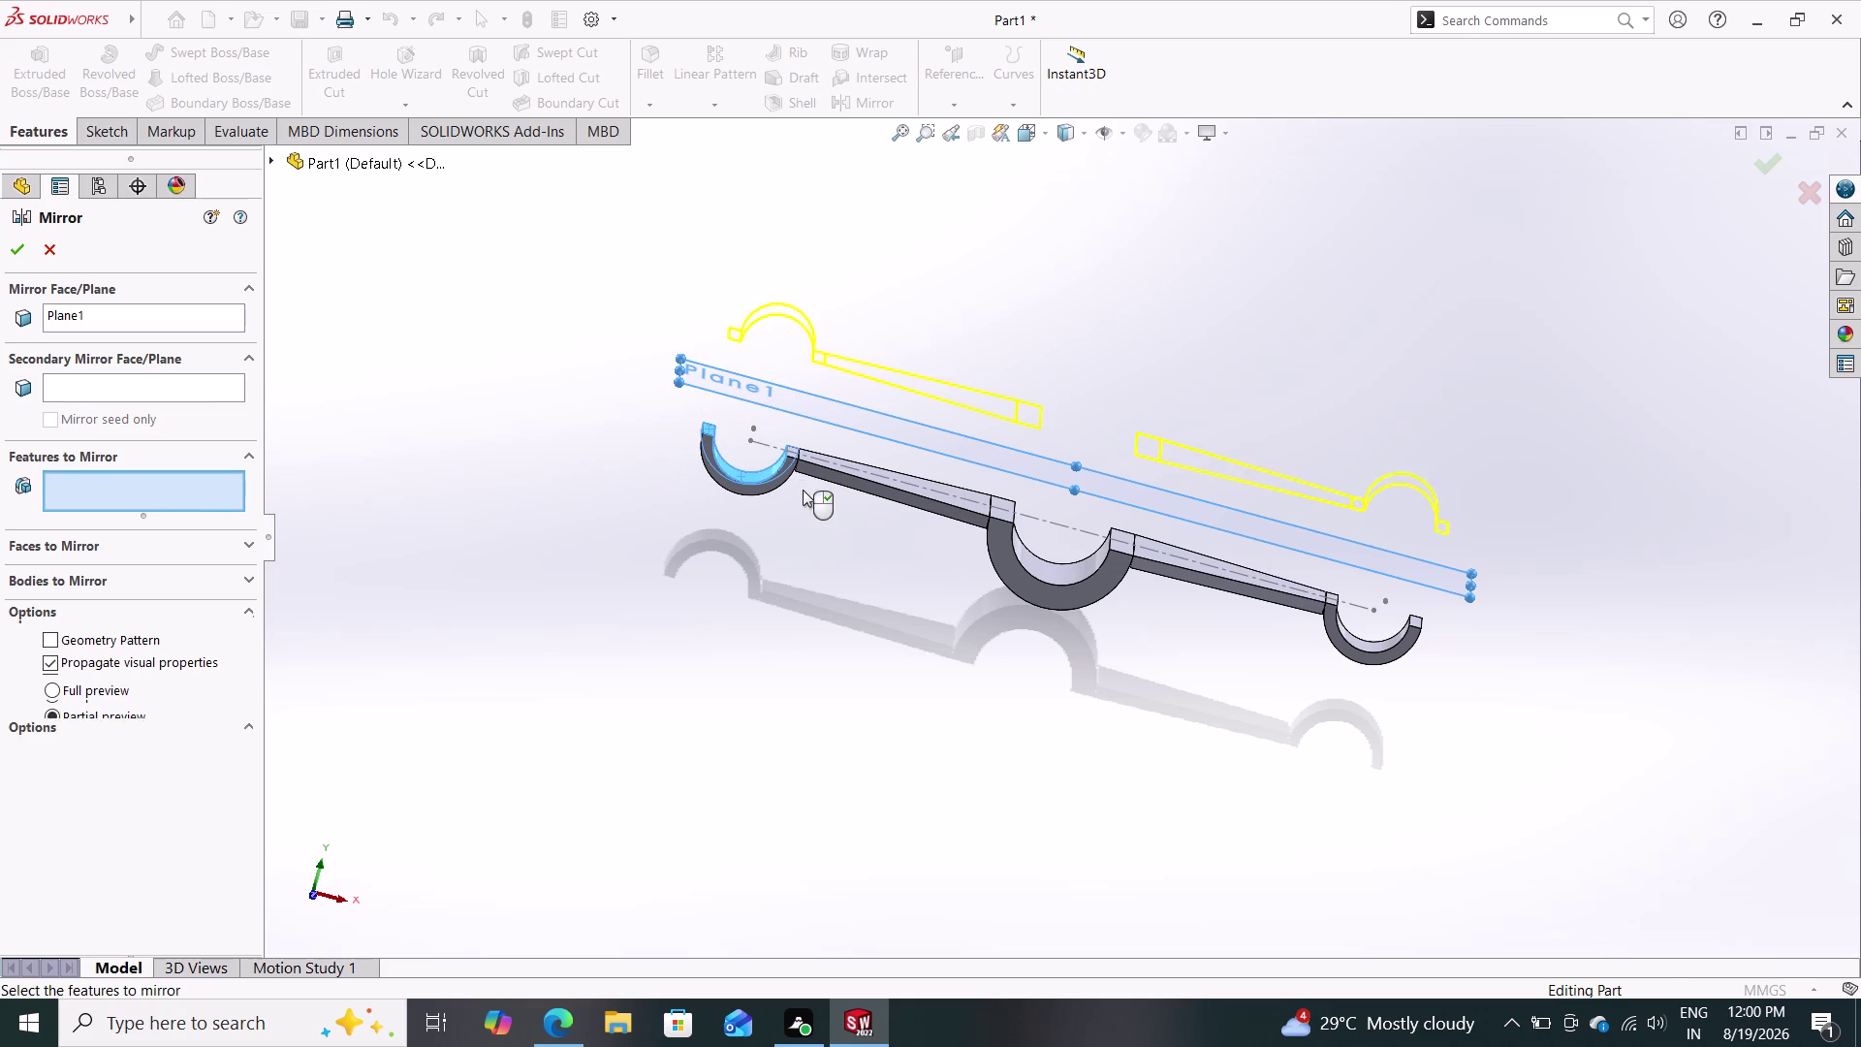
click(1031, 577)
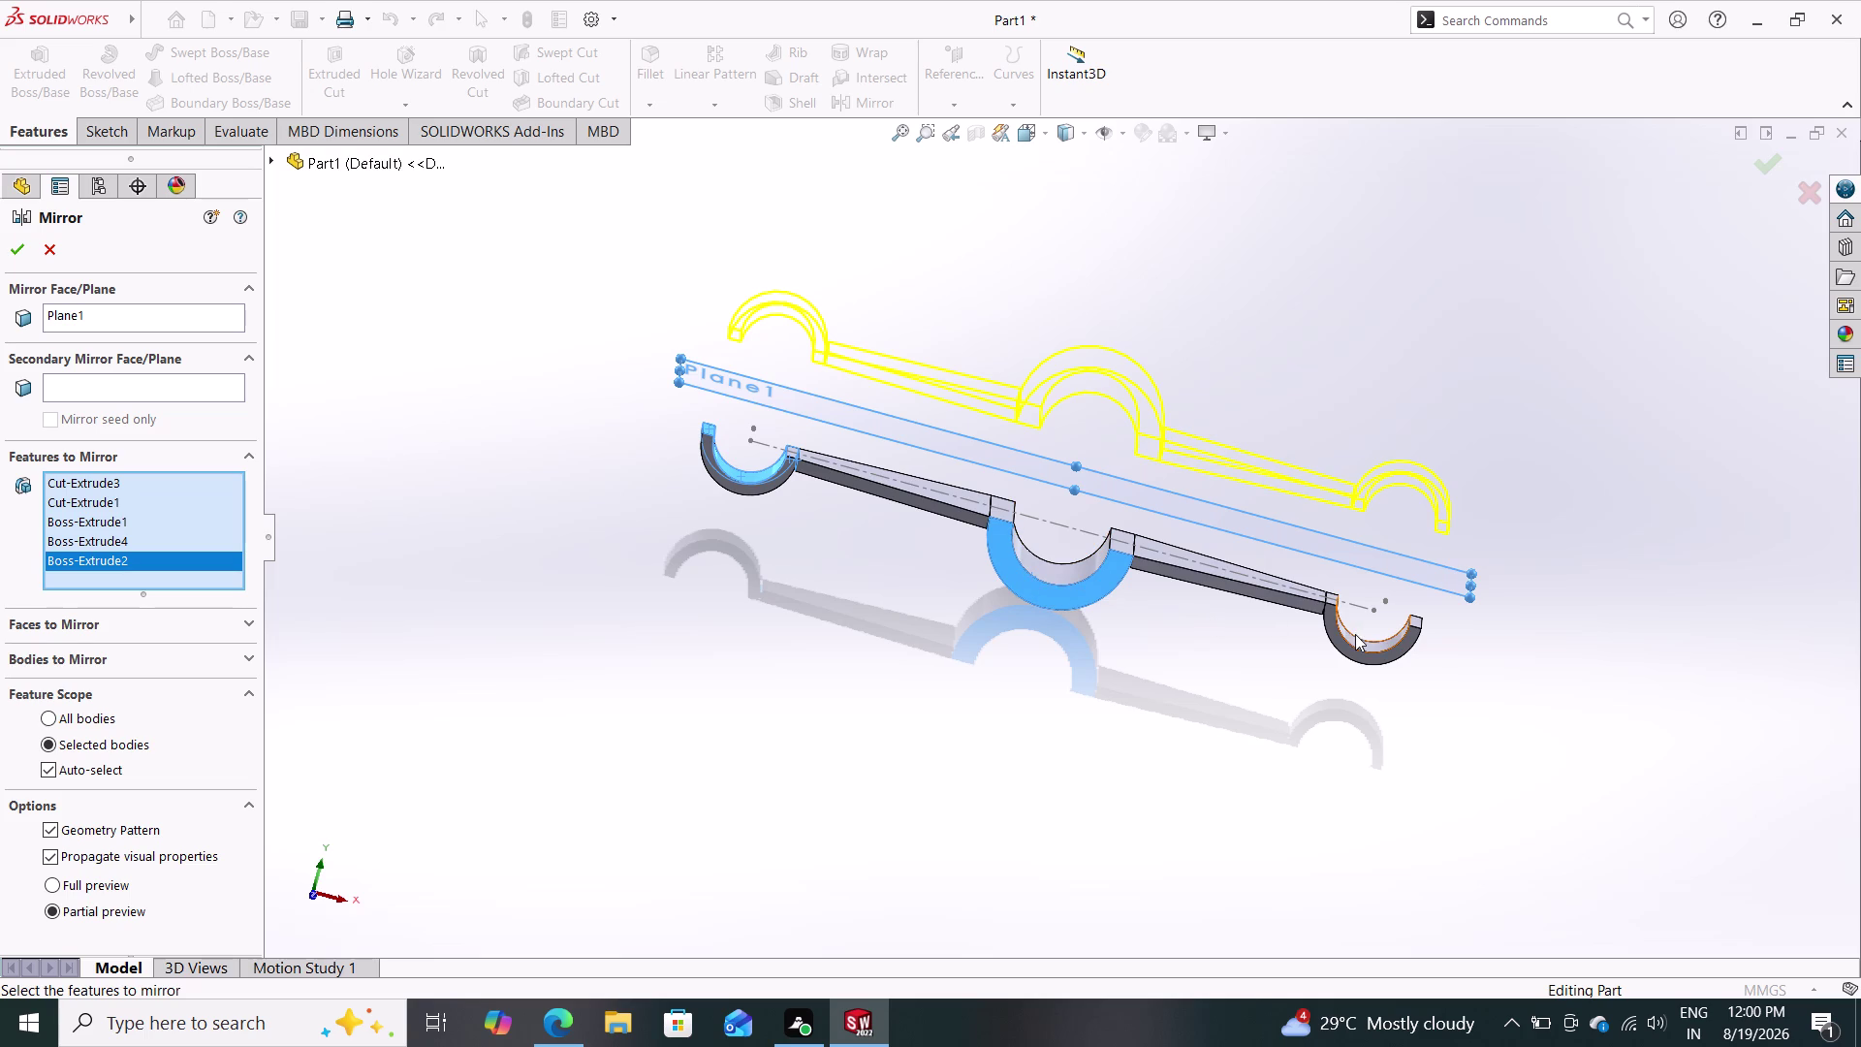
click(16, 252)
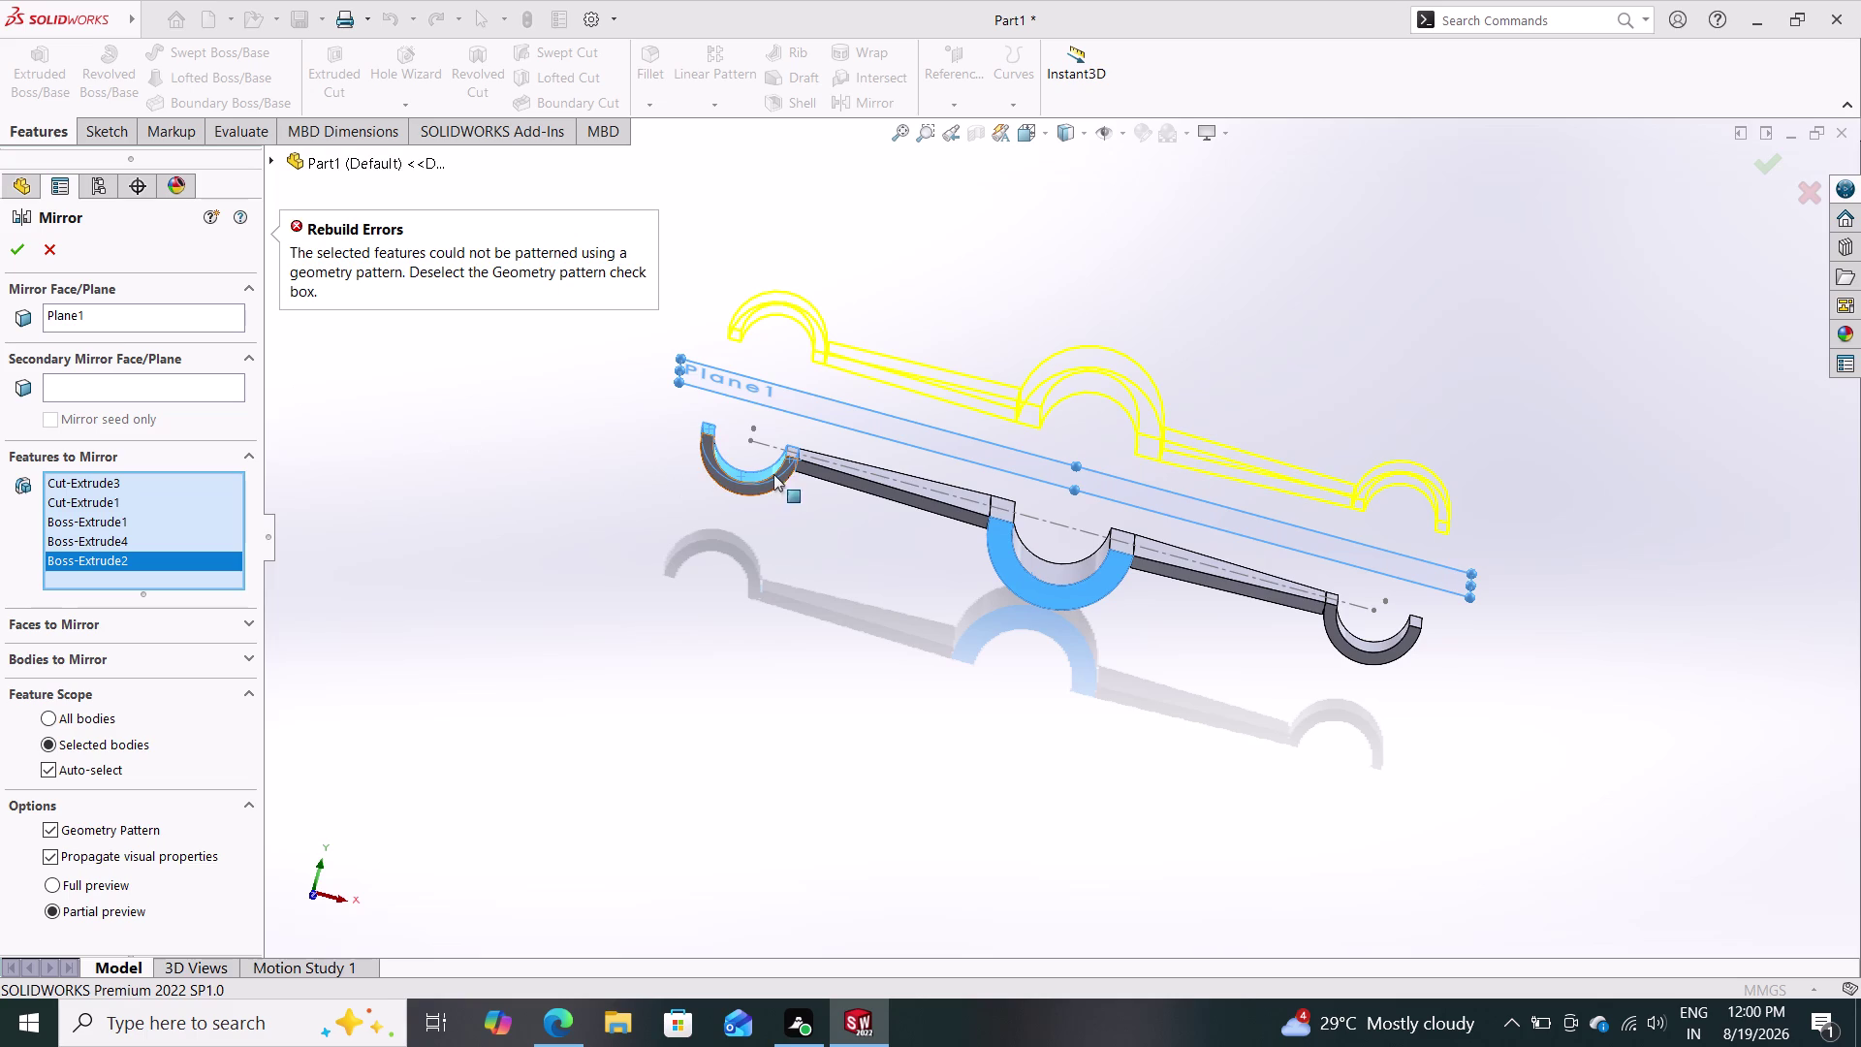
Dismiss the geometry-pattern rebuild error, rework the feature picks, and untick Geometry Pattern.
click(888, 478)
click(902, 498)
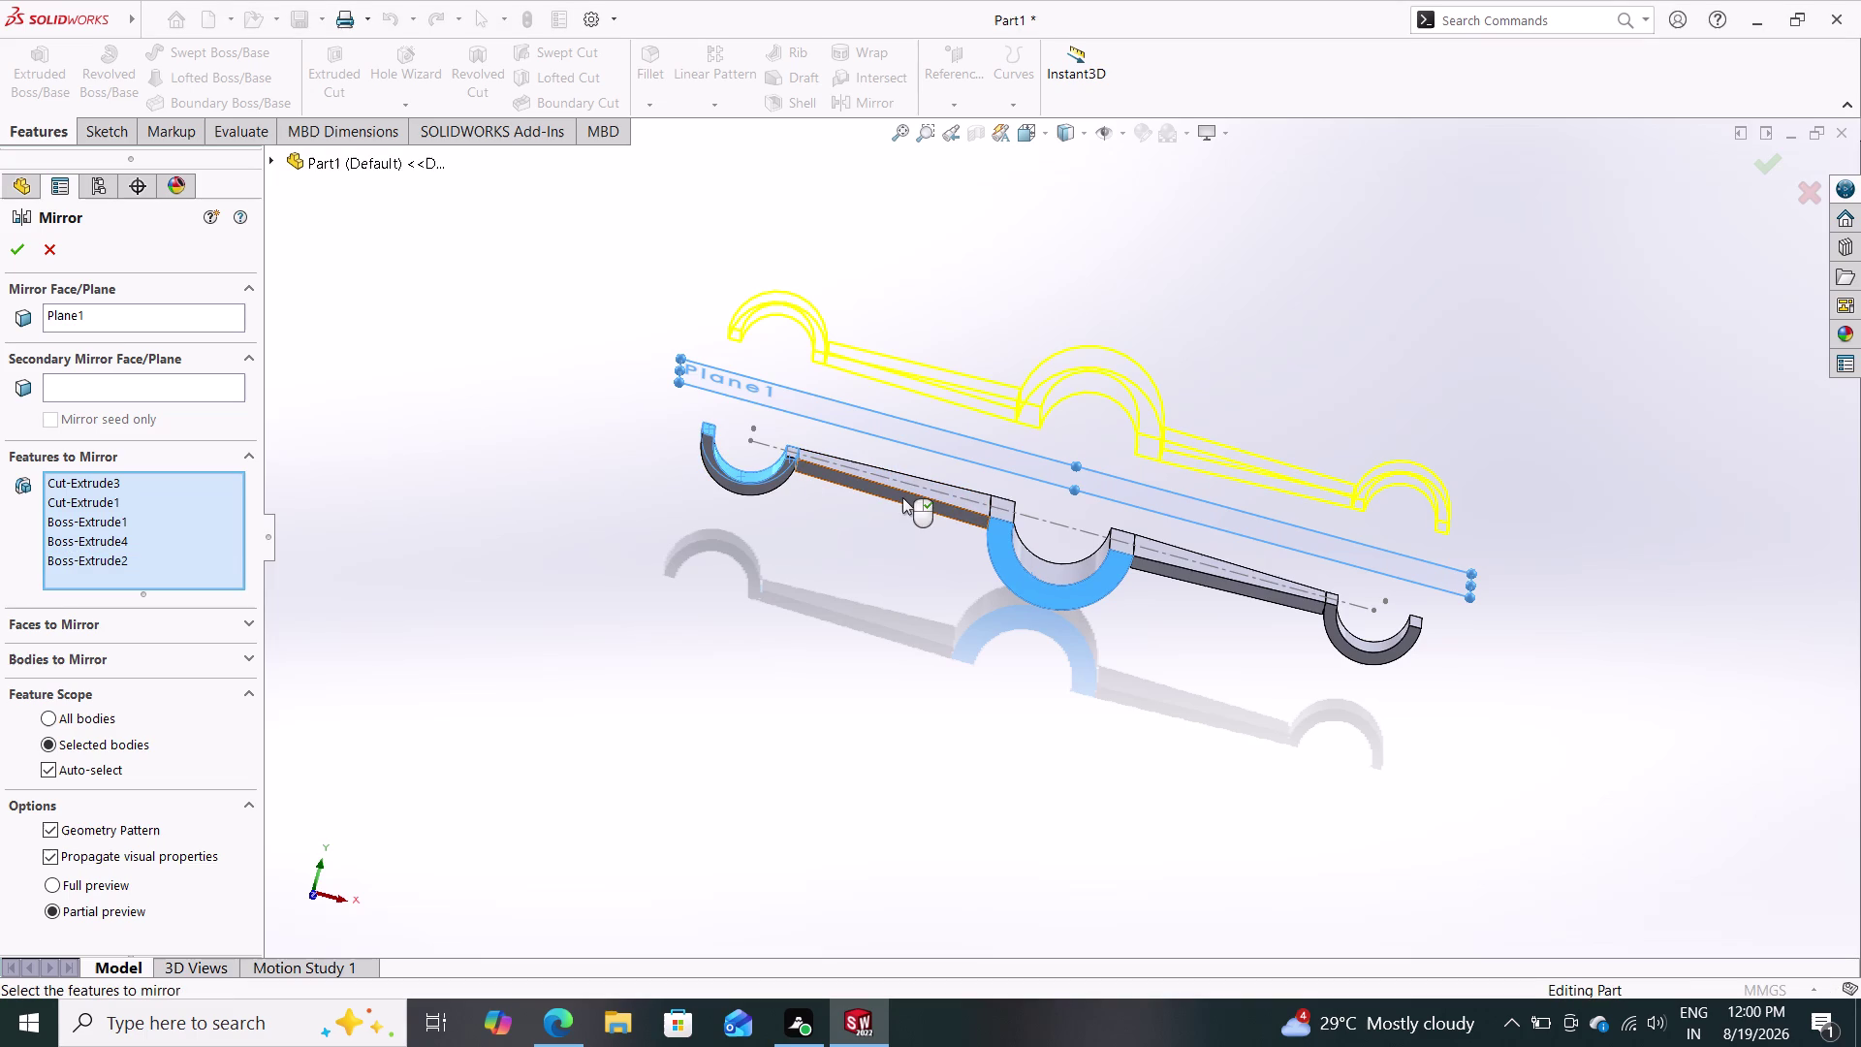
drag(1498, 654, 1324, 628)
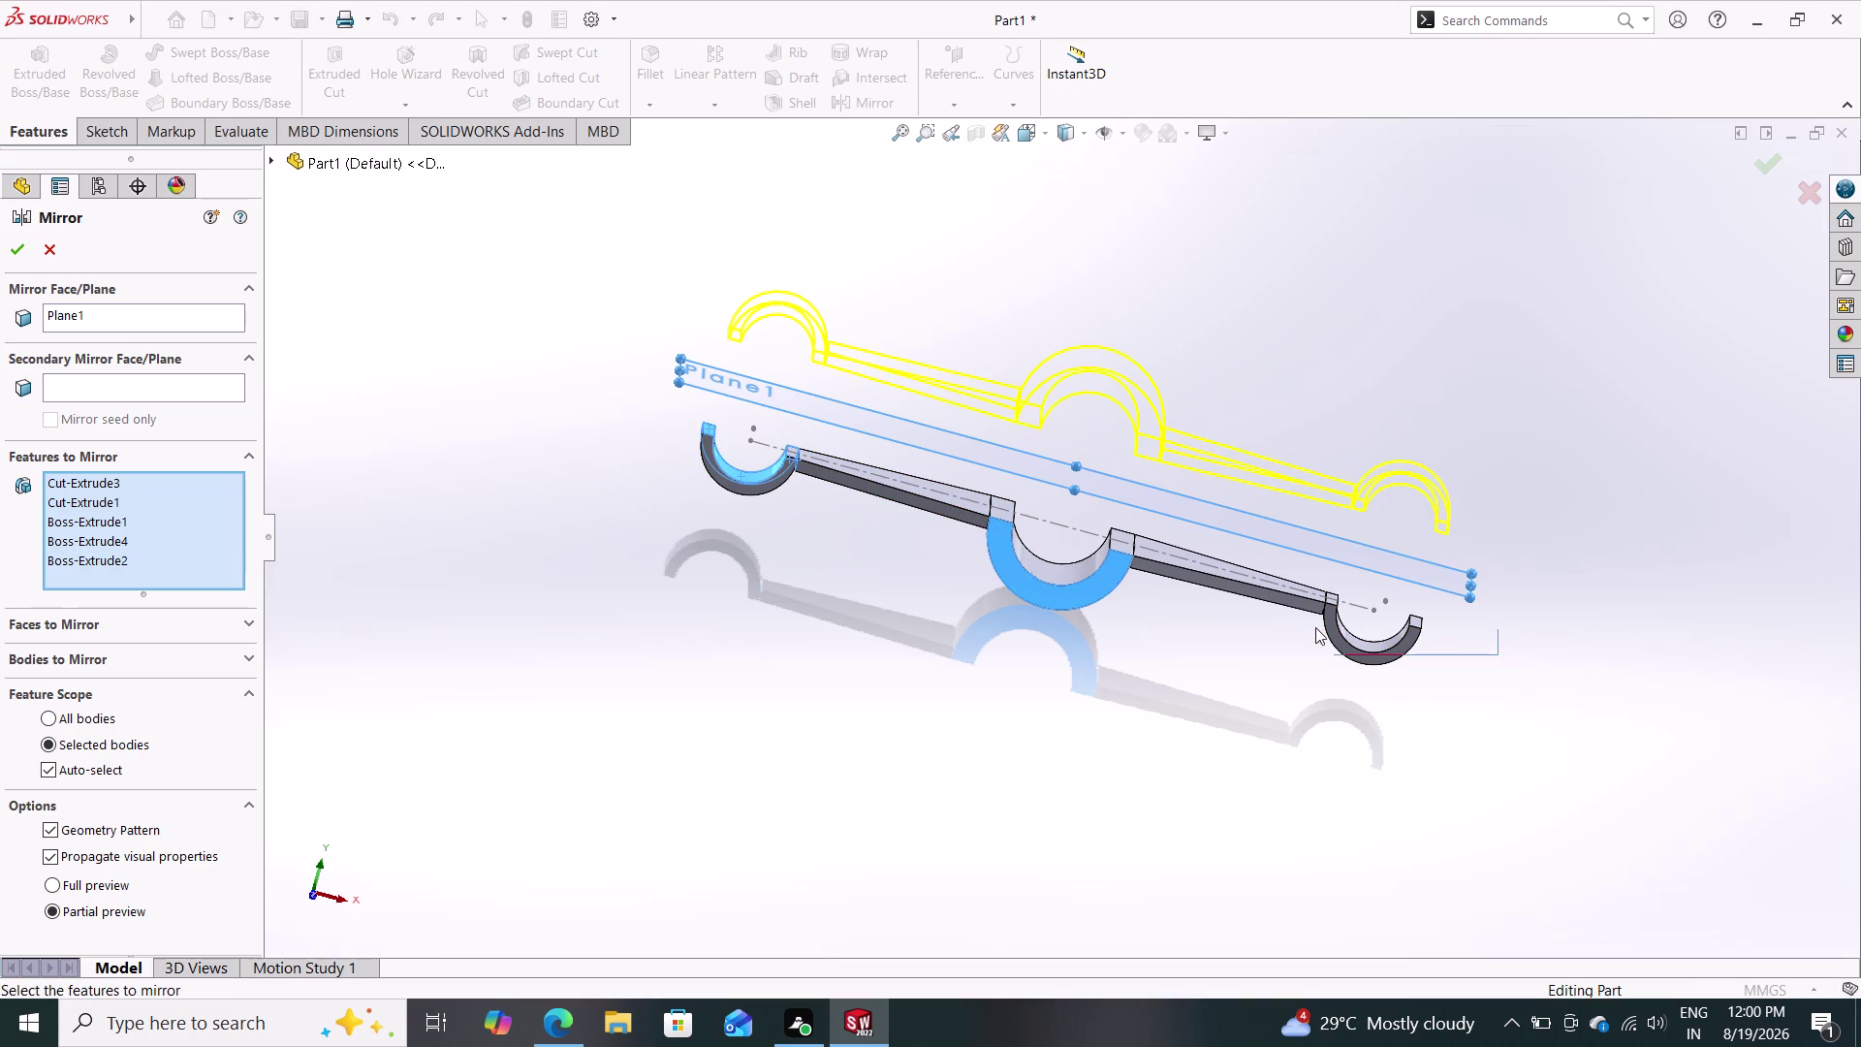
drag(1325, 628, 1294, 604)
click(1329, 623)
drag(1300, 695, 1406, 593)
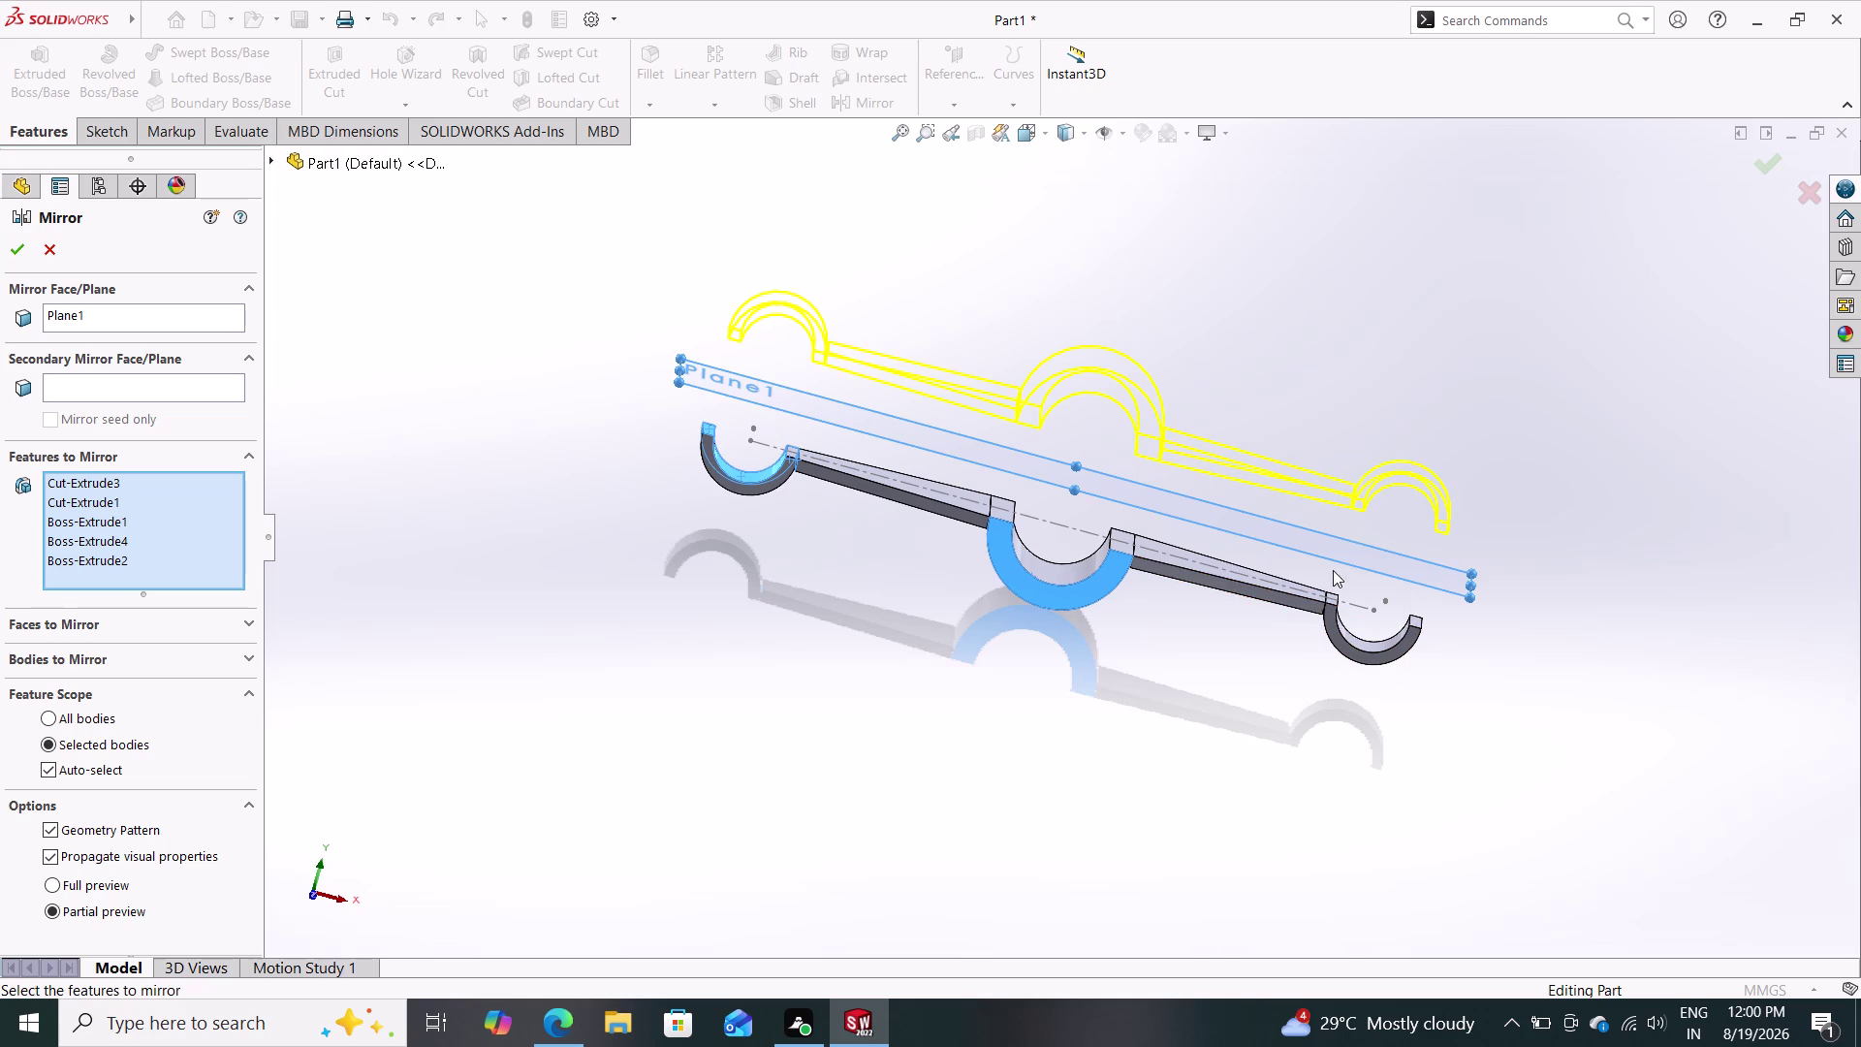
drag(1333, 570, 1225, 584)
drag(1108, 512, 1126, 537)
click(1112, 539)
click(1052, 573)
click(4, 261)
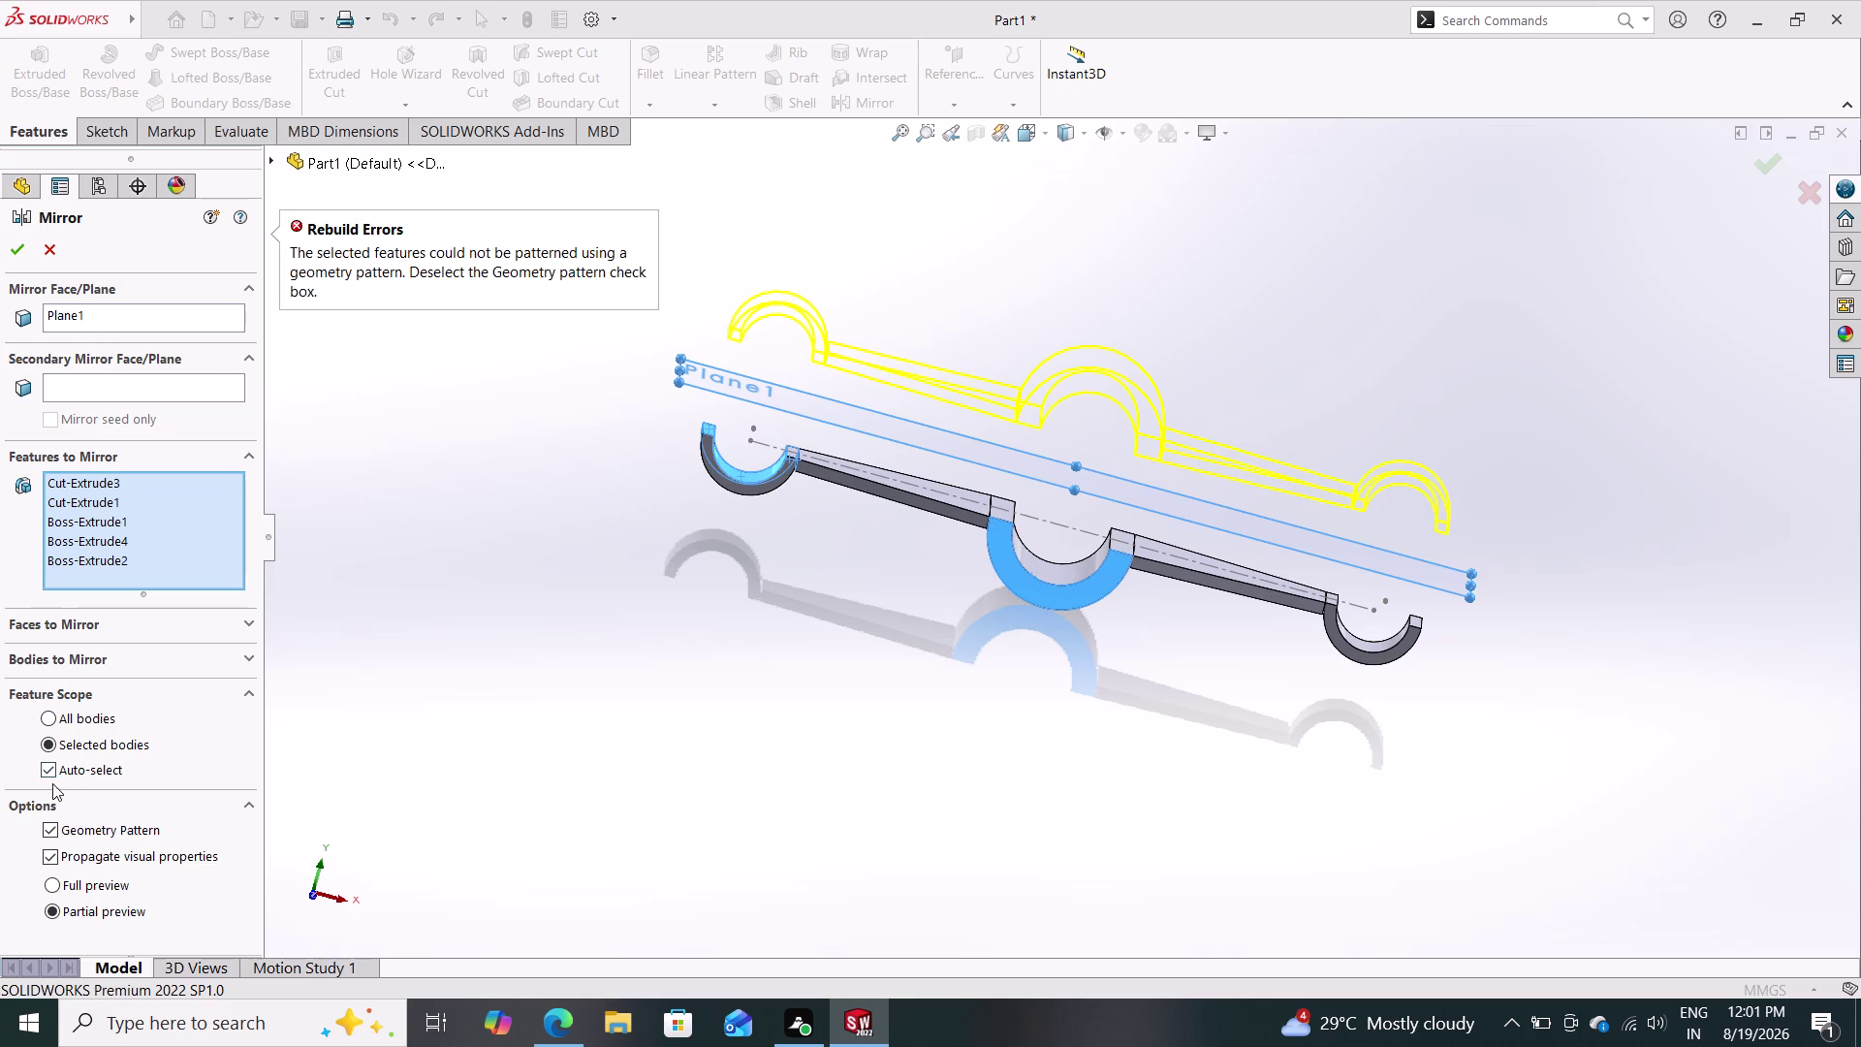
click(55, 832)
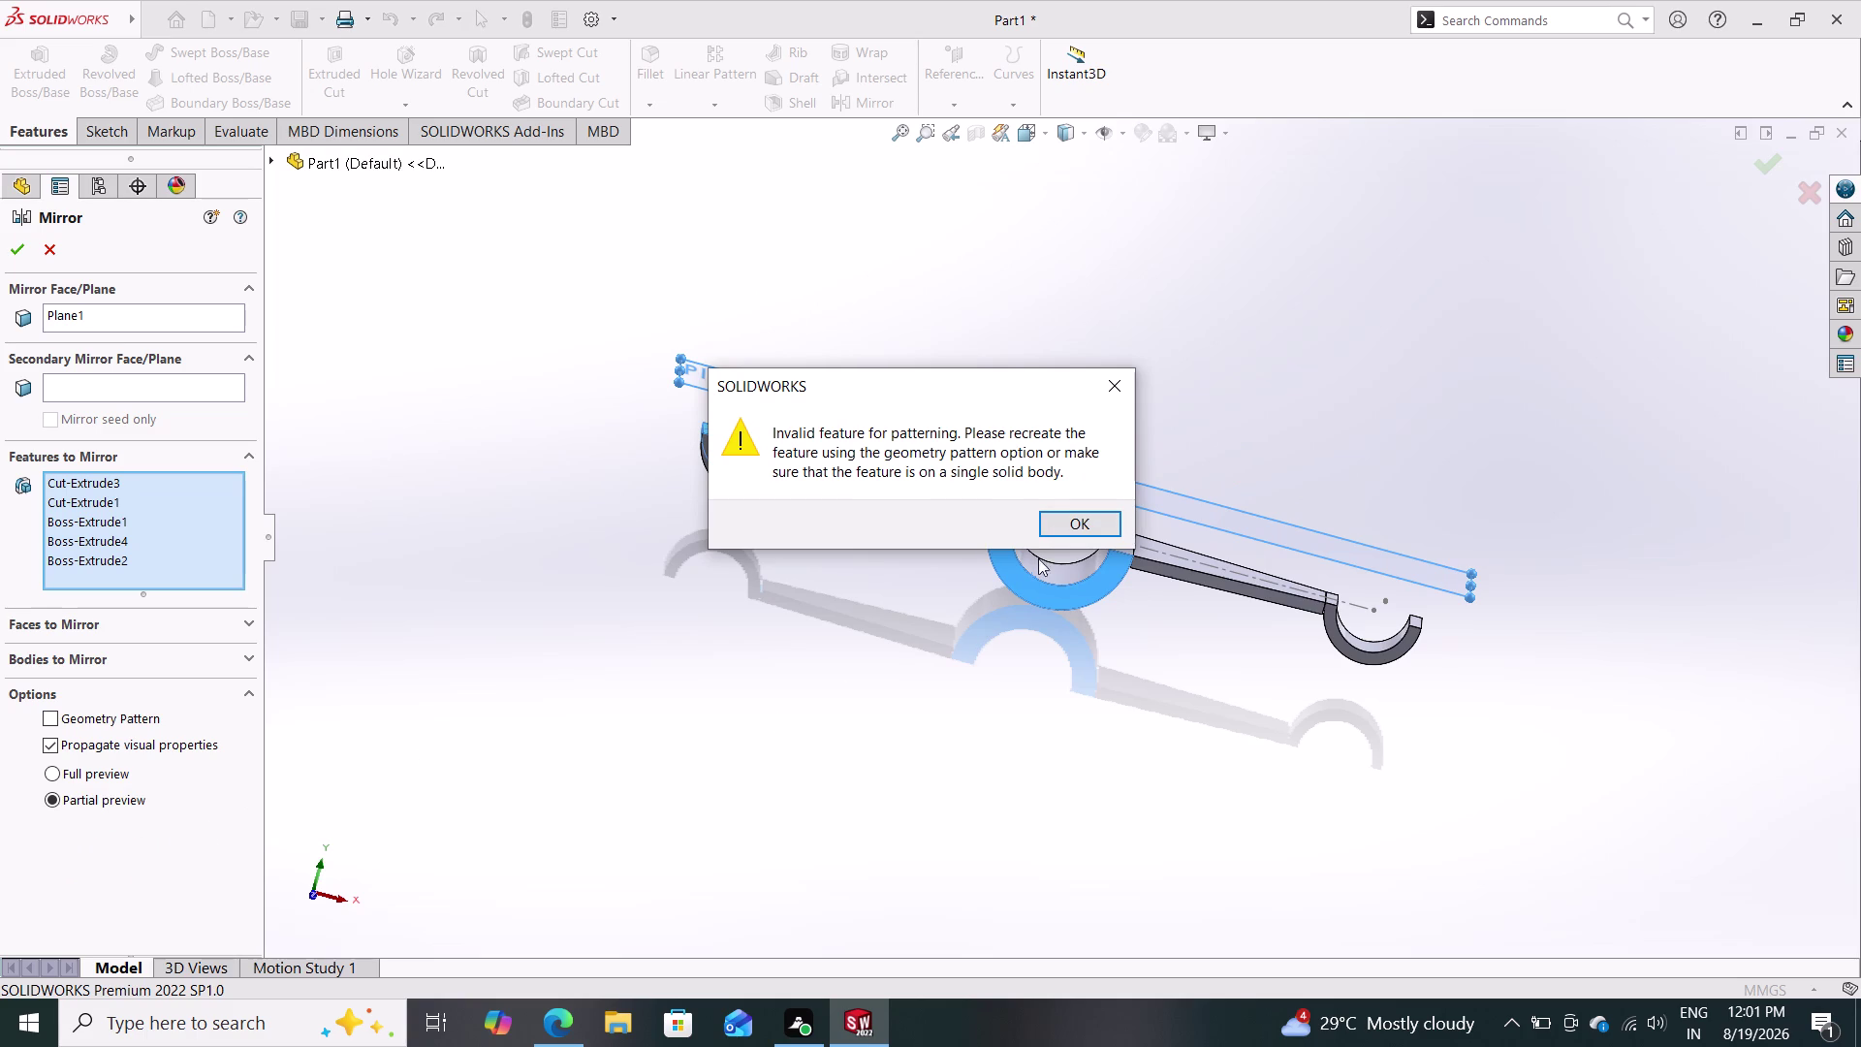
Dismiss the invalid-feature warning and switch the mirror to Full preview.
click(1069, 526)
click(1080, 520)
click(1114, 389)
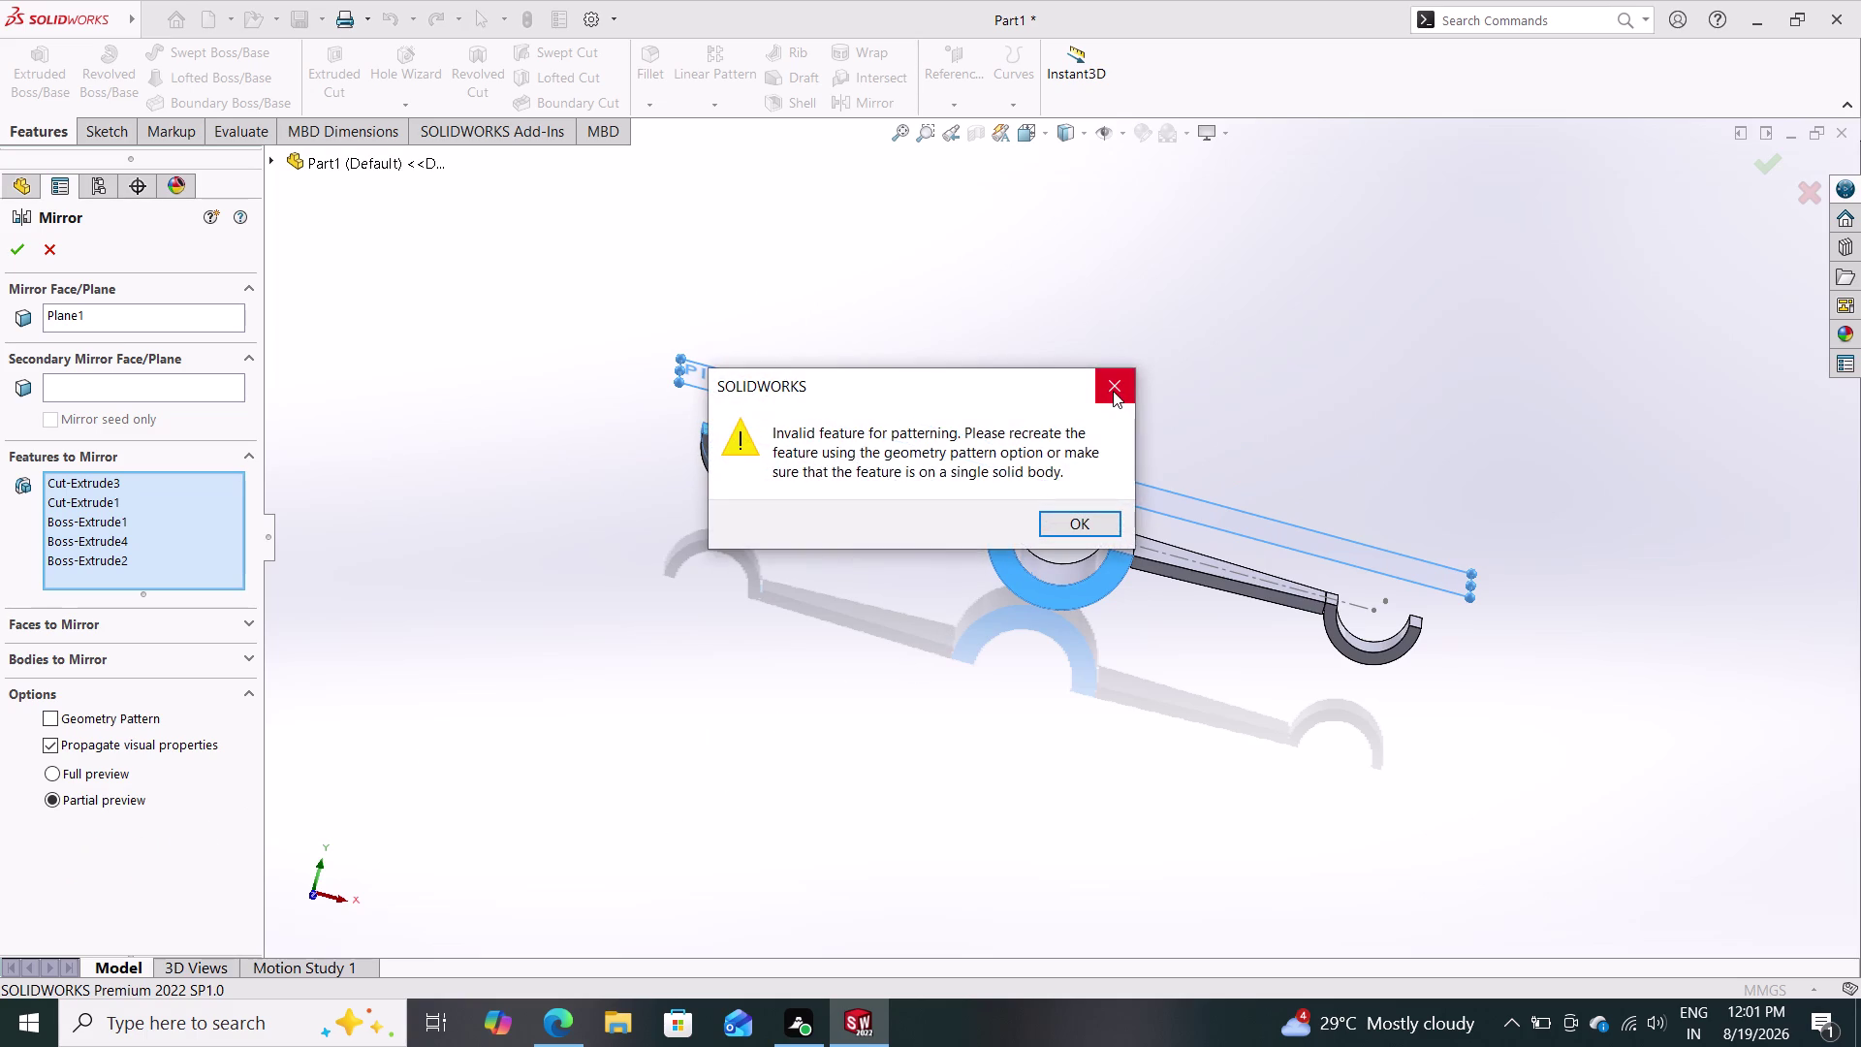
click(1113, 391)
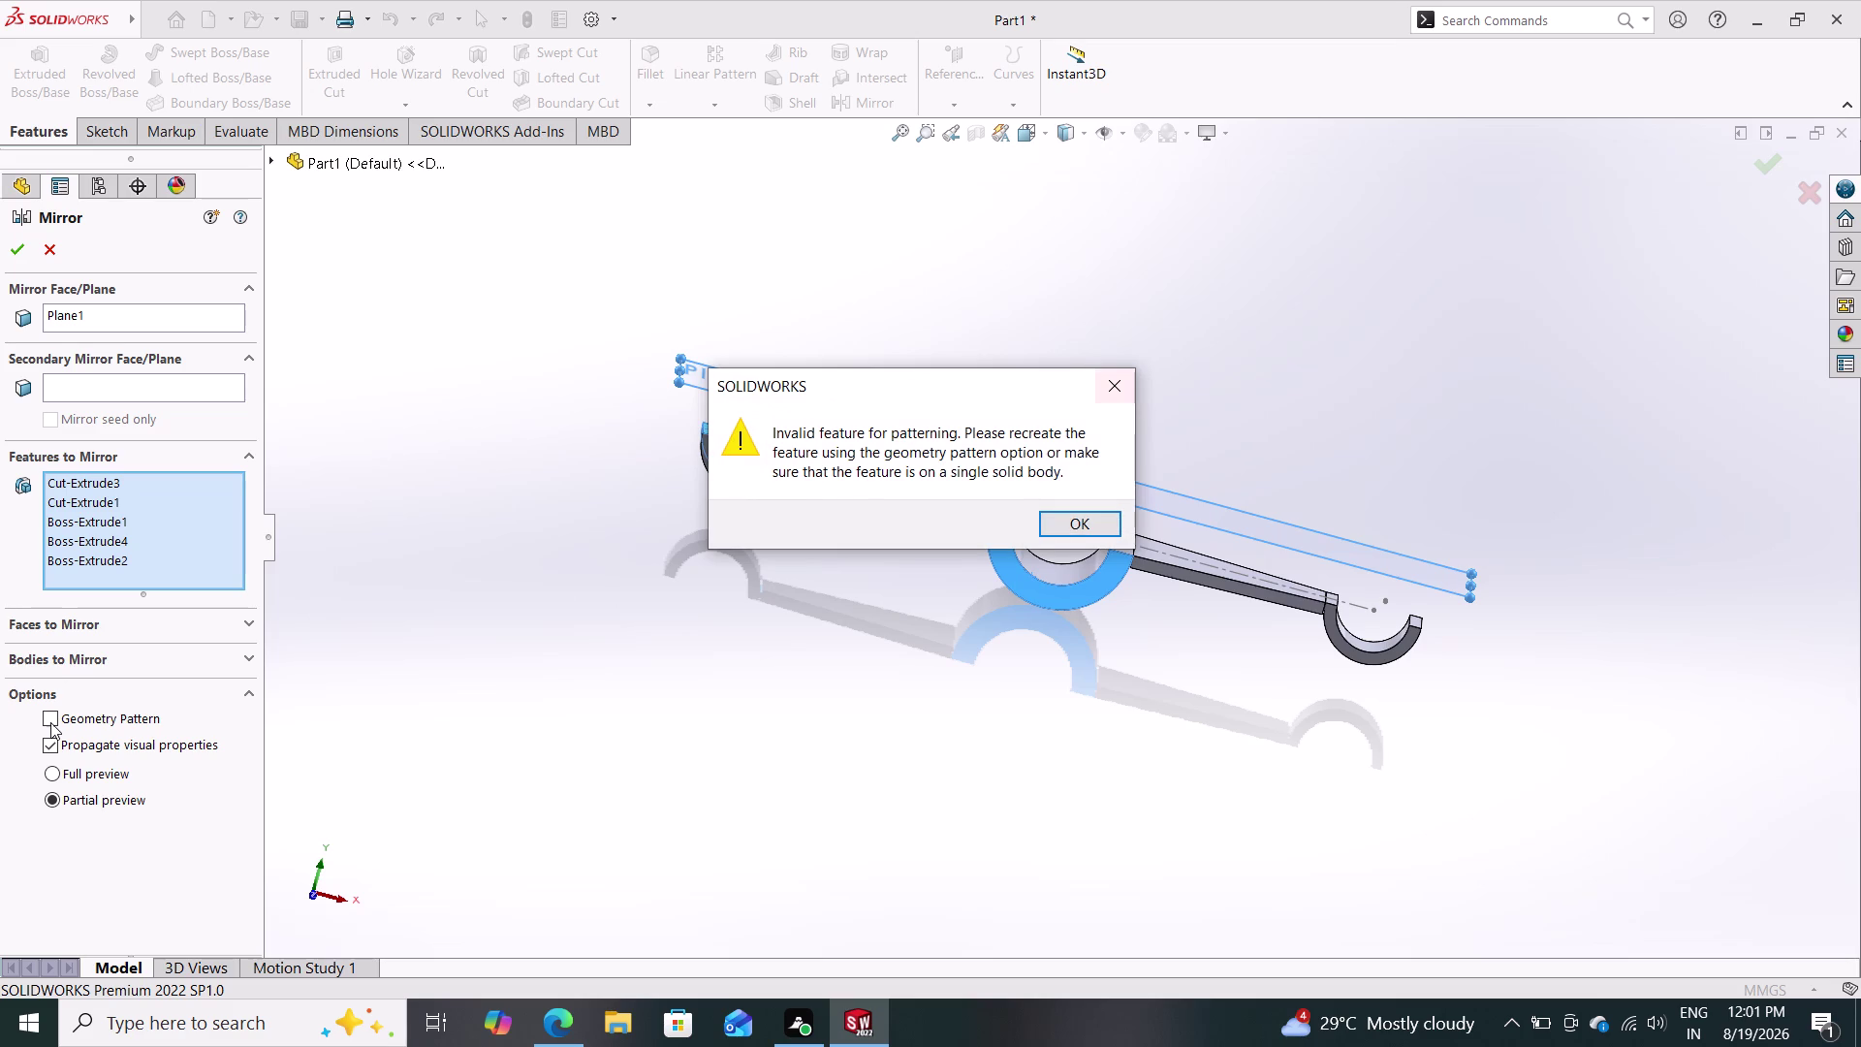
click(51, 723)
click(1059, 530)
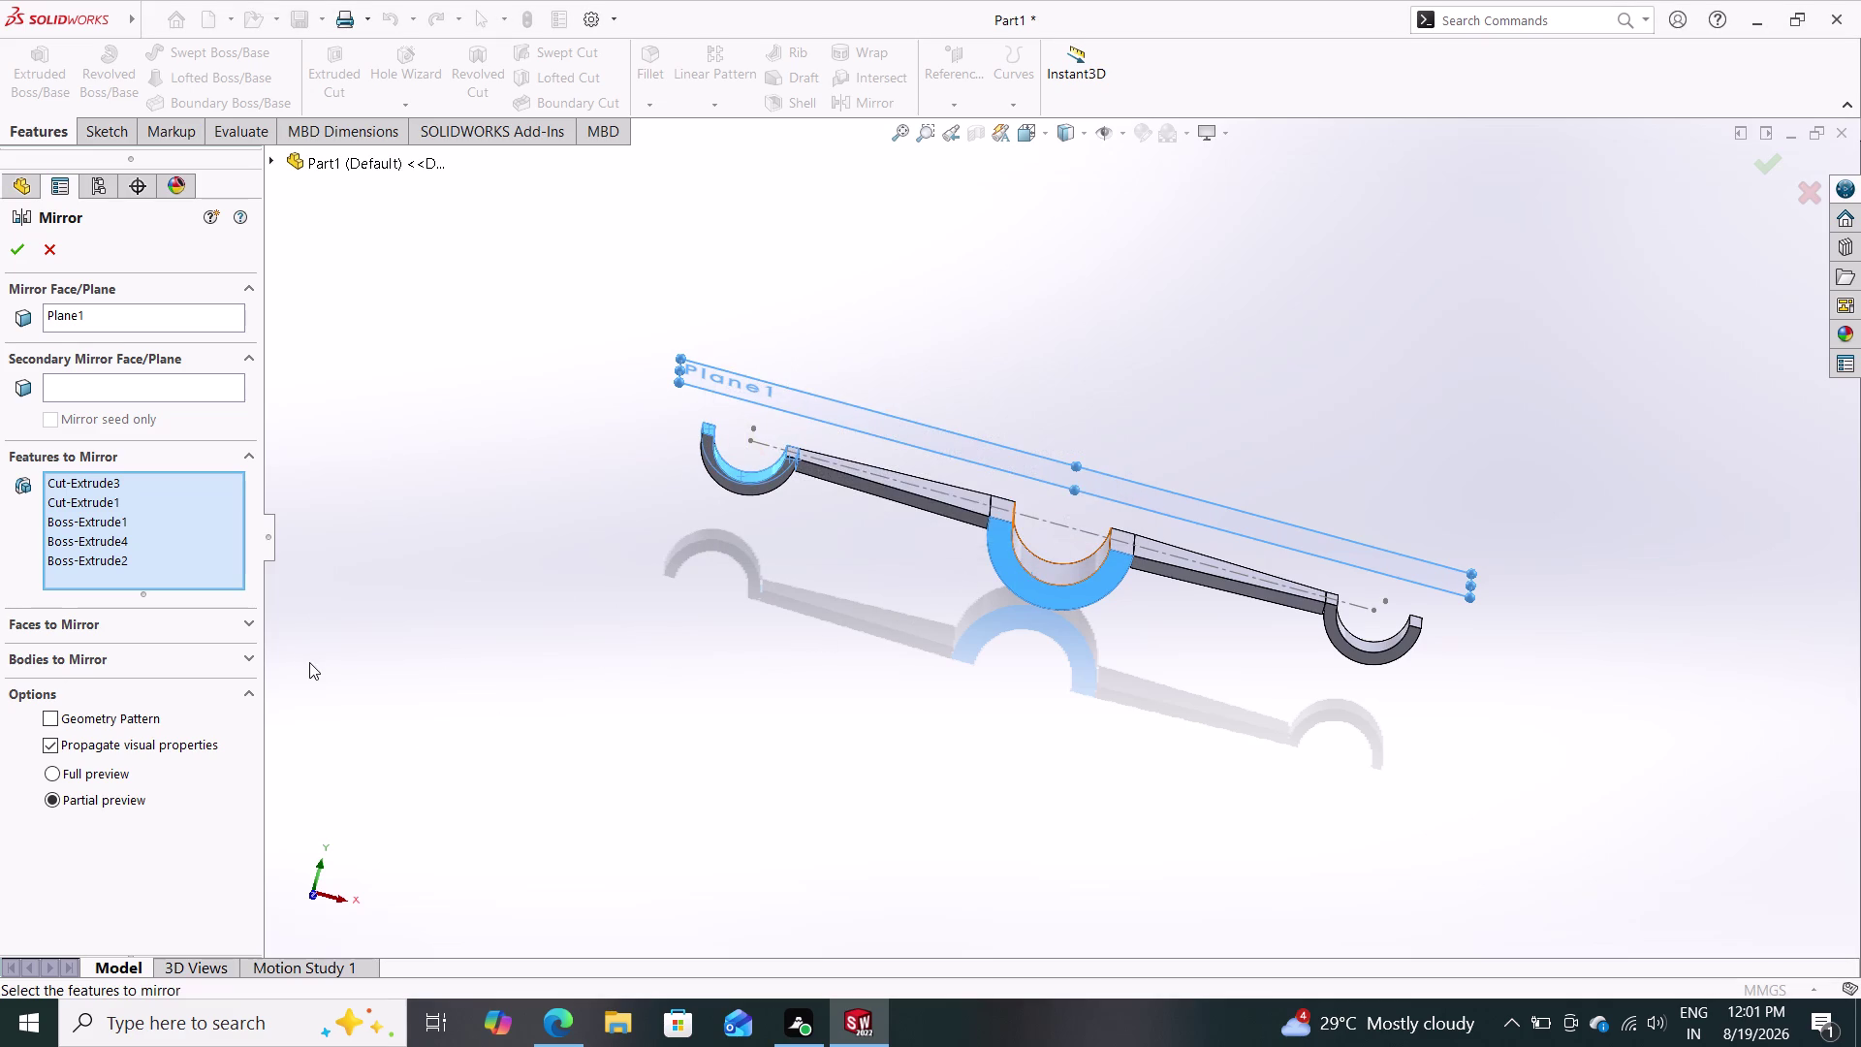
click(81, 775)
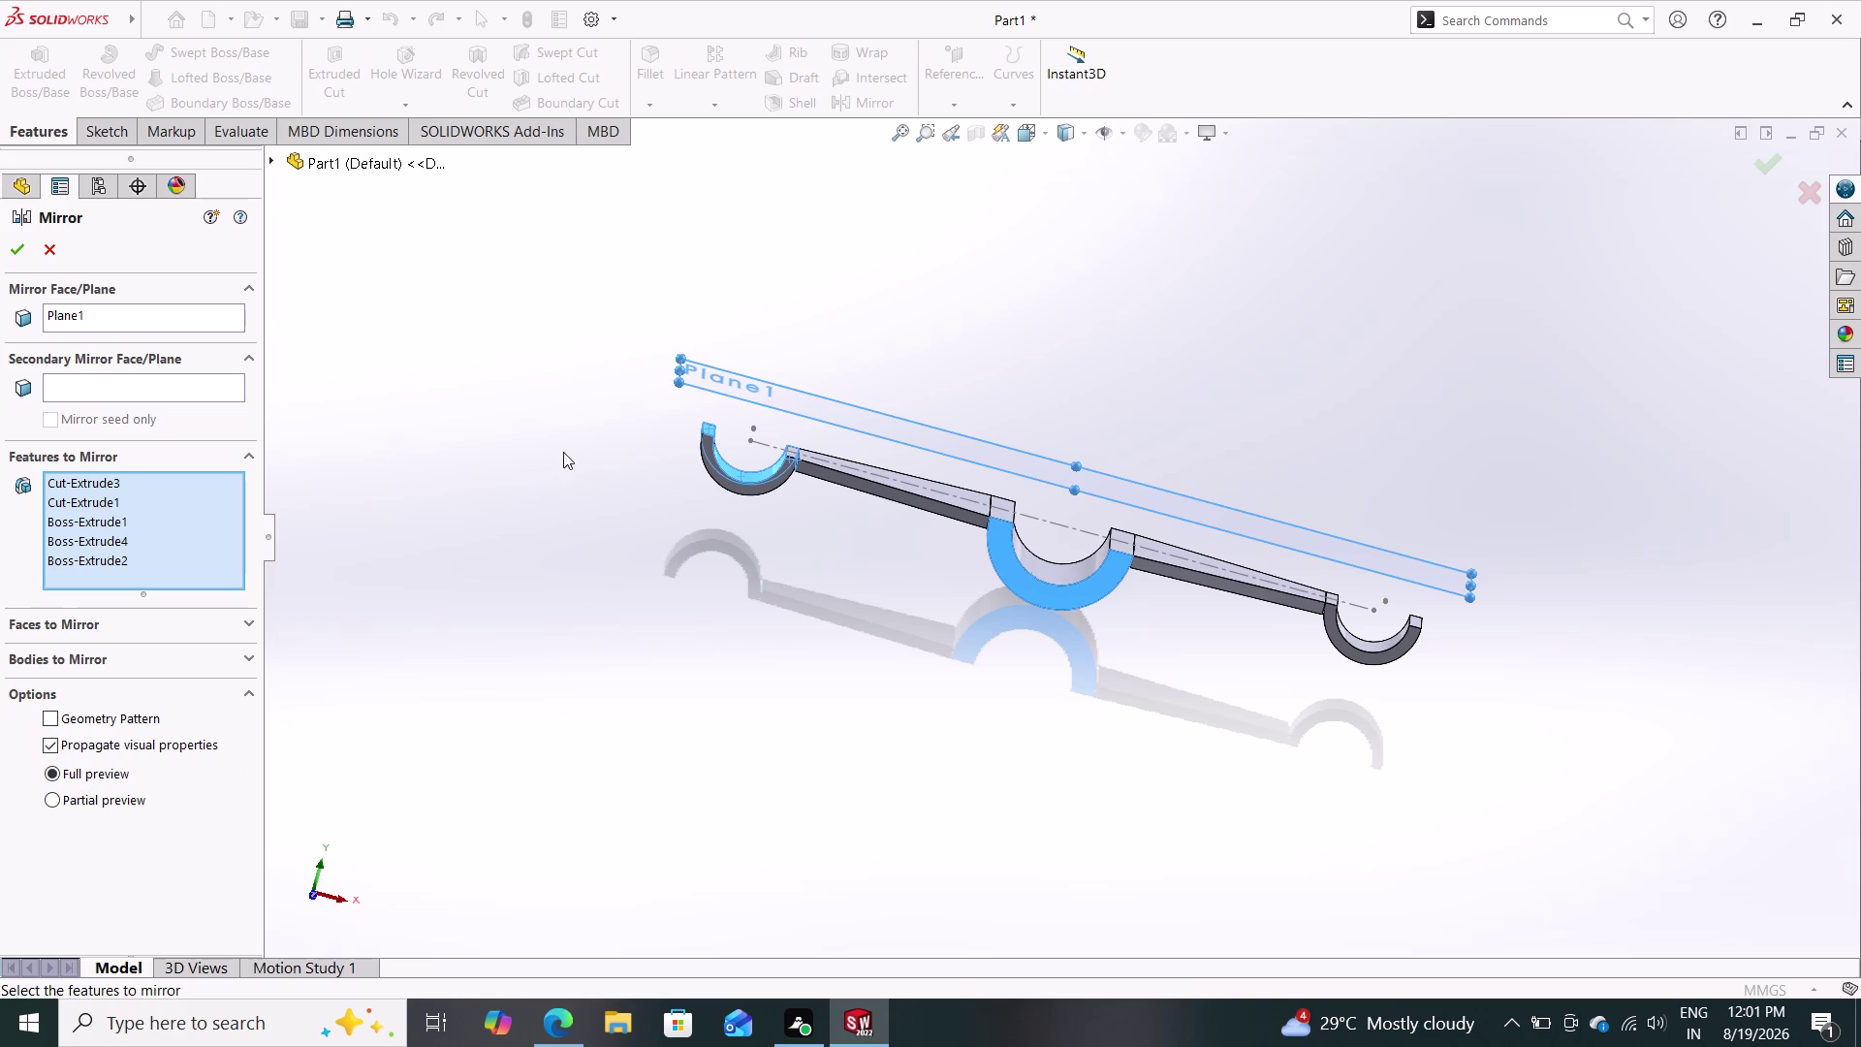
Cancel the Mirror feature, leaving the half-link unmirrored.
drag(599, 438, 791, 482)
click(840, 479)
click(875, 462)
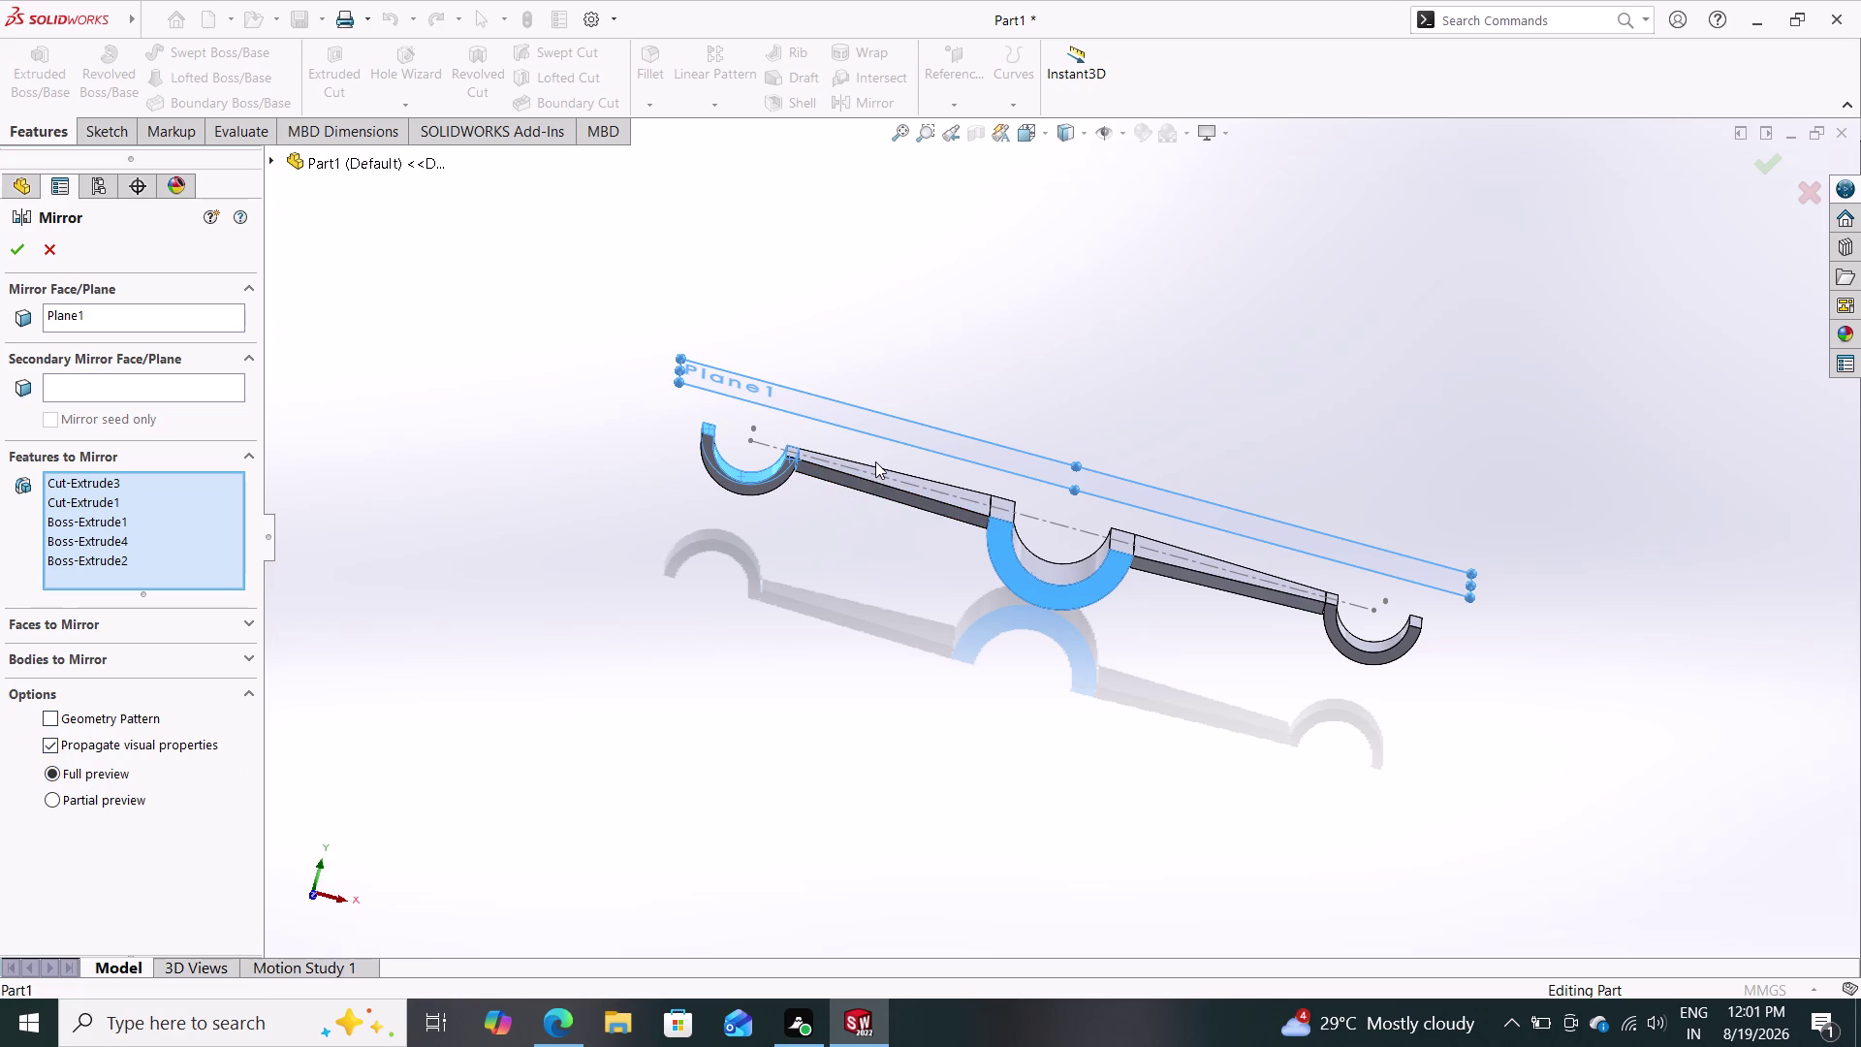
drag(872, 469, 655, 550)
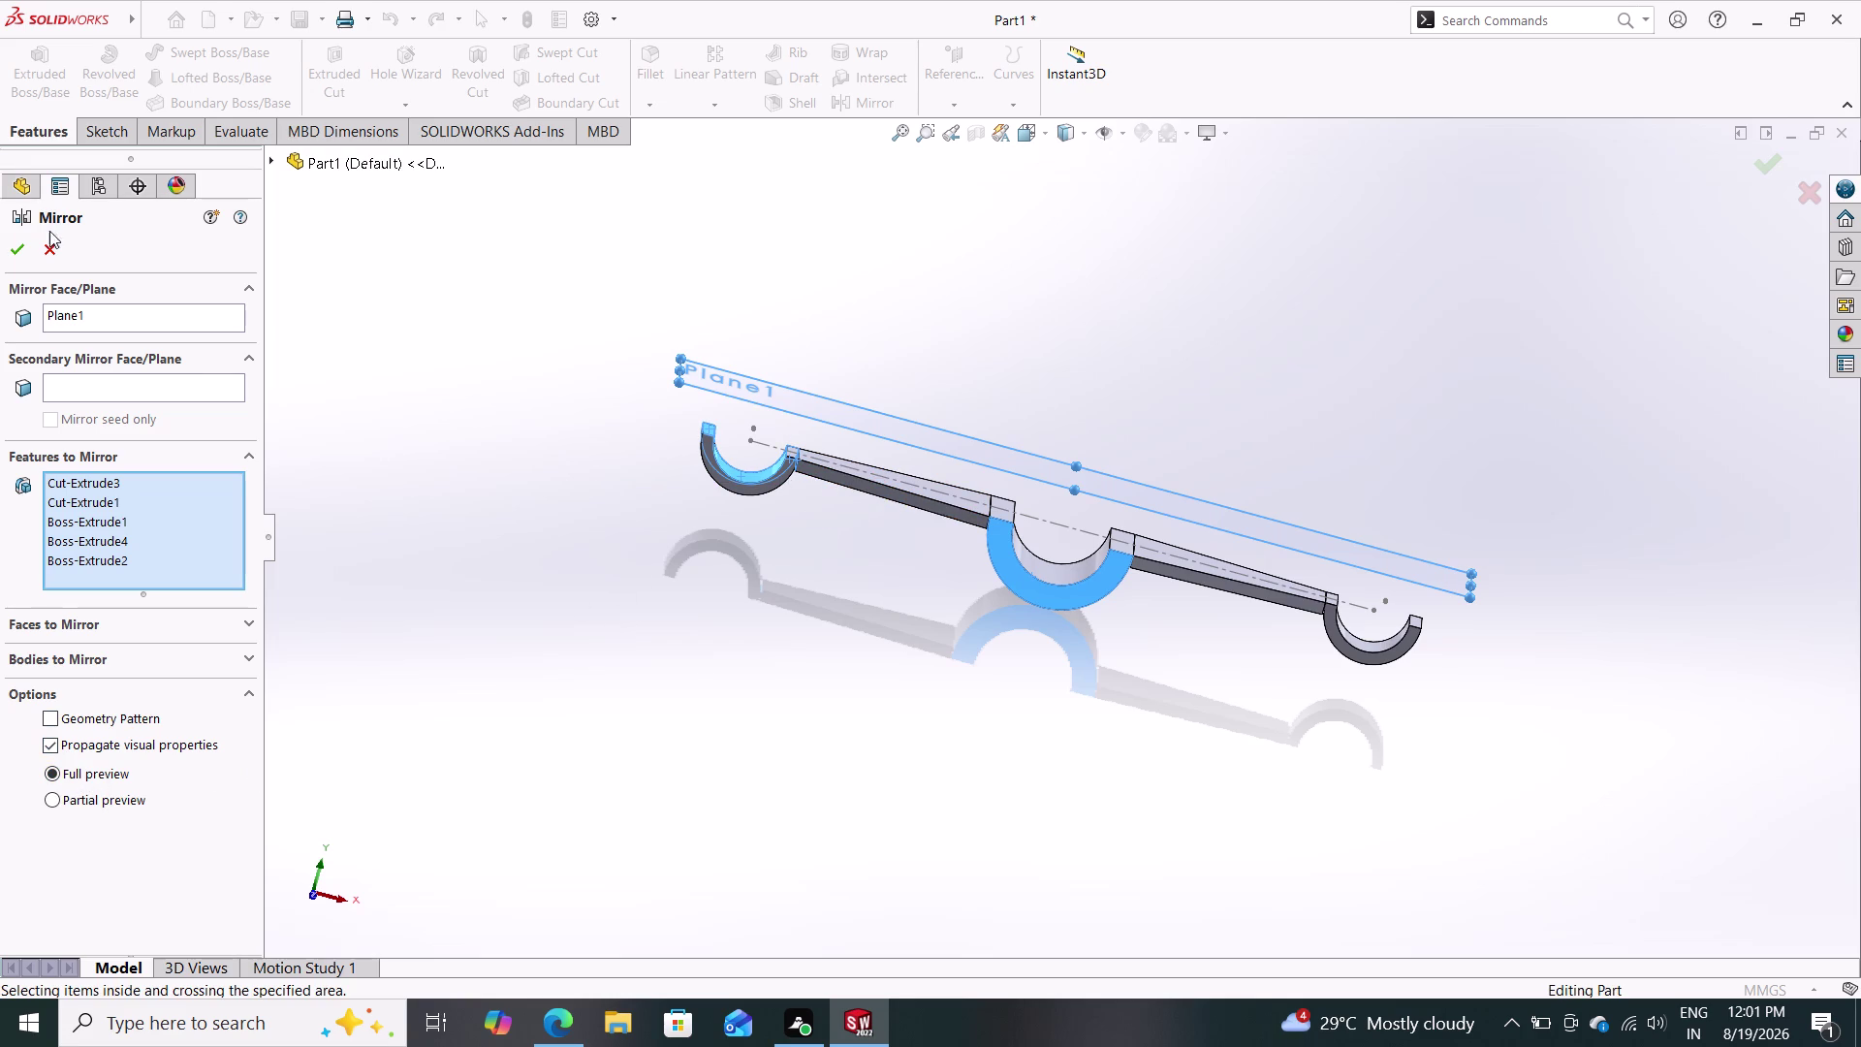
click(53, 253)
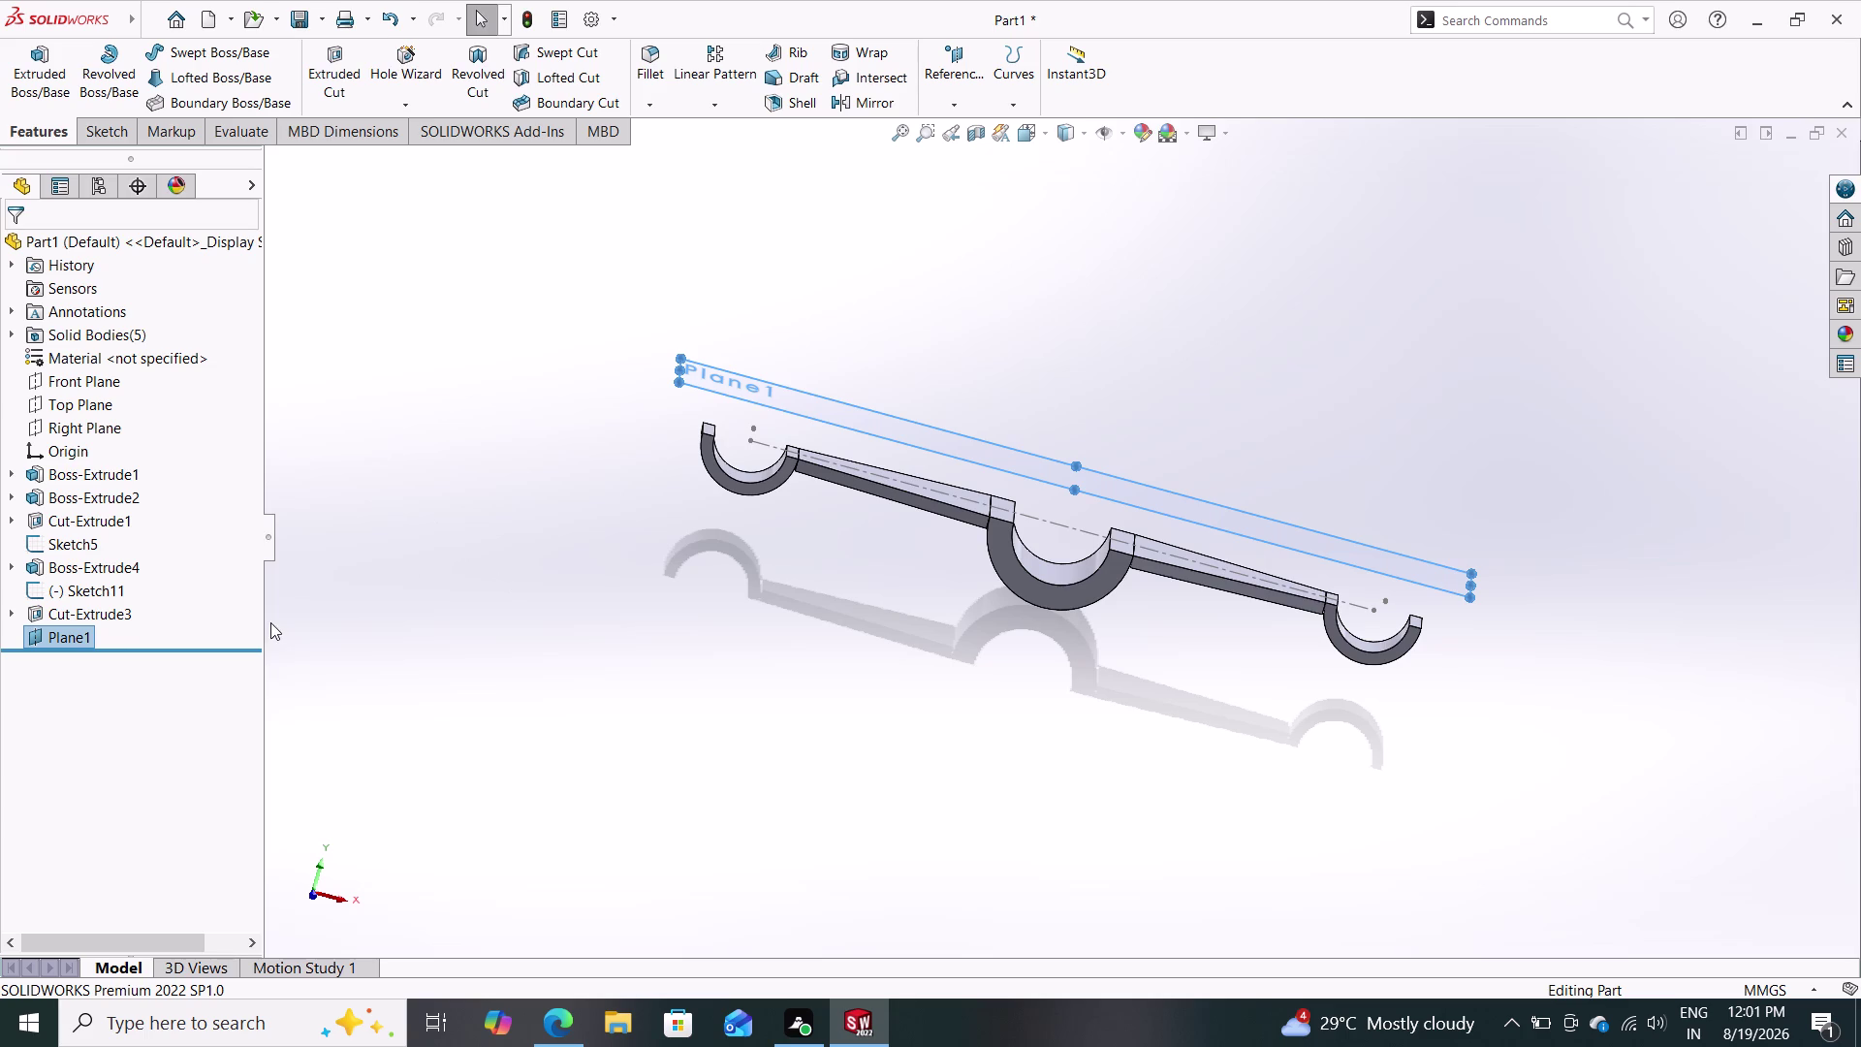
click(82, 630)
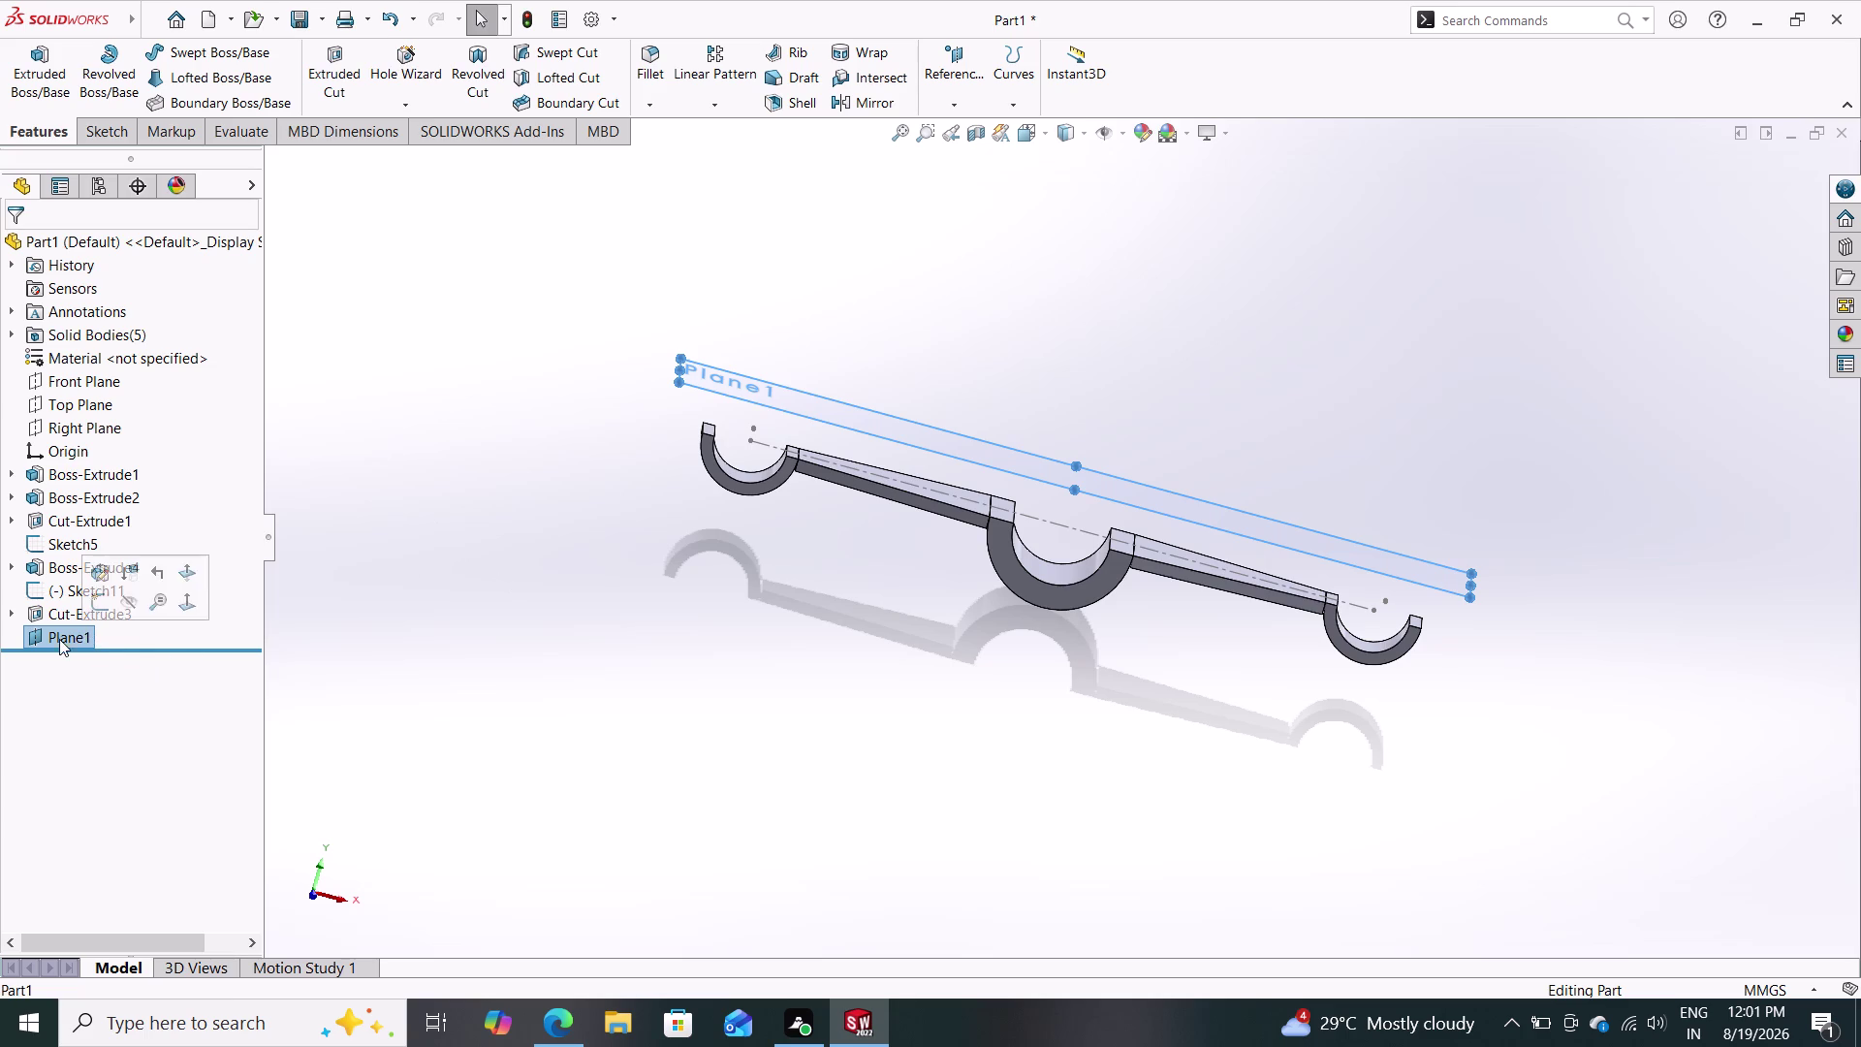
click(50, 663)
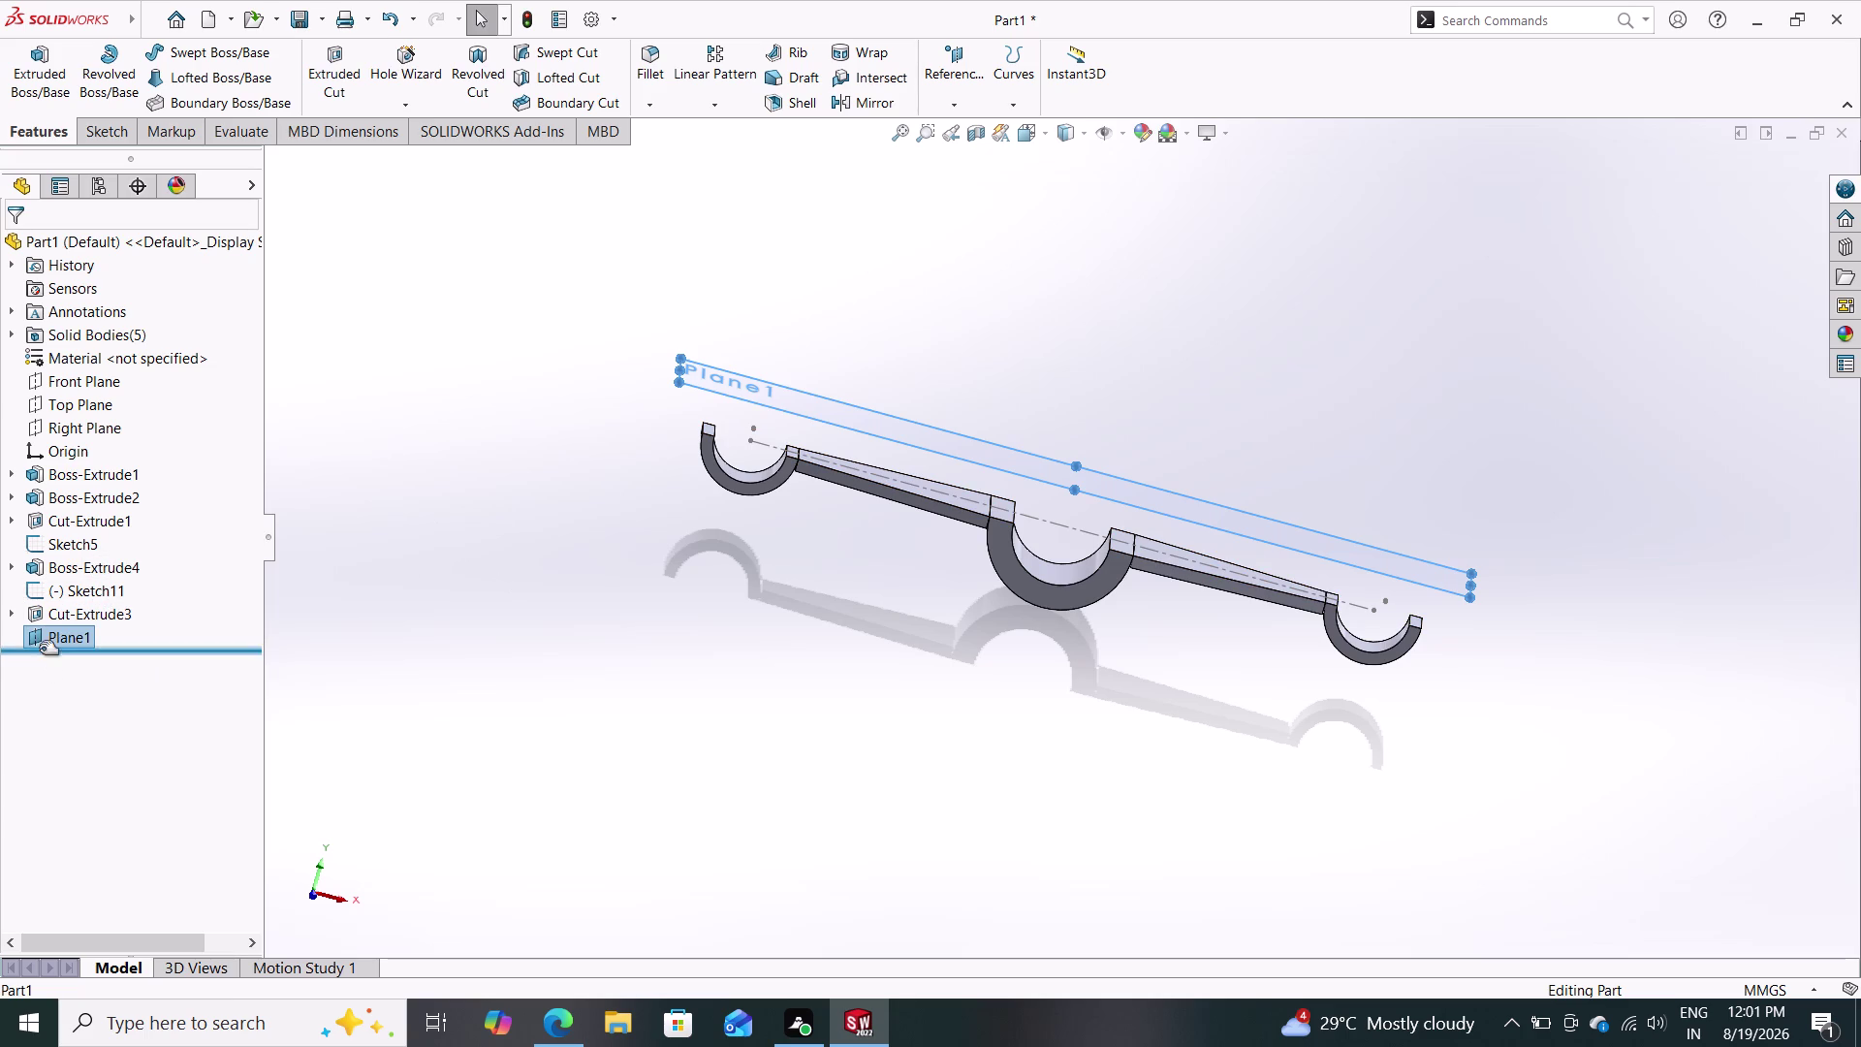
Hide Plane1 and orbit the three-boss half-link to view it from several angles.
click(40, 637)
click(89, 598)
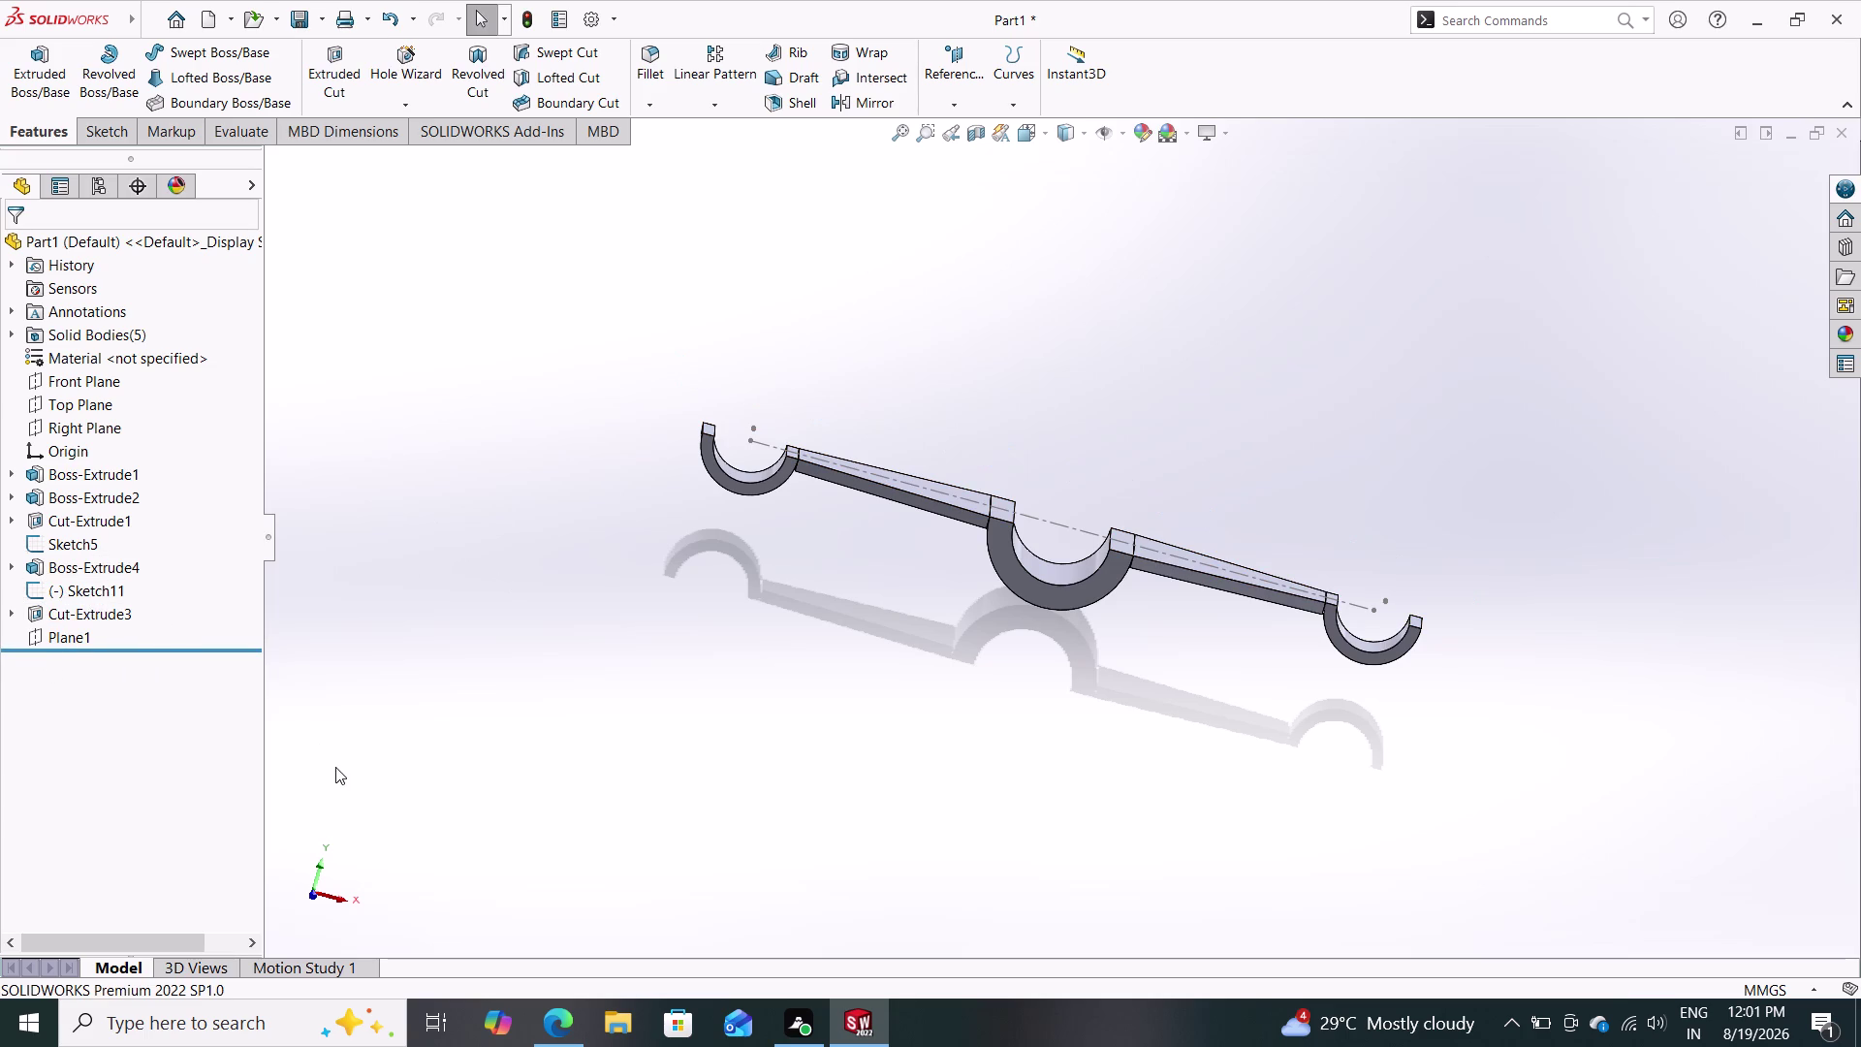
middle_drag(720, 817, 766, 884)
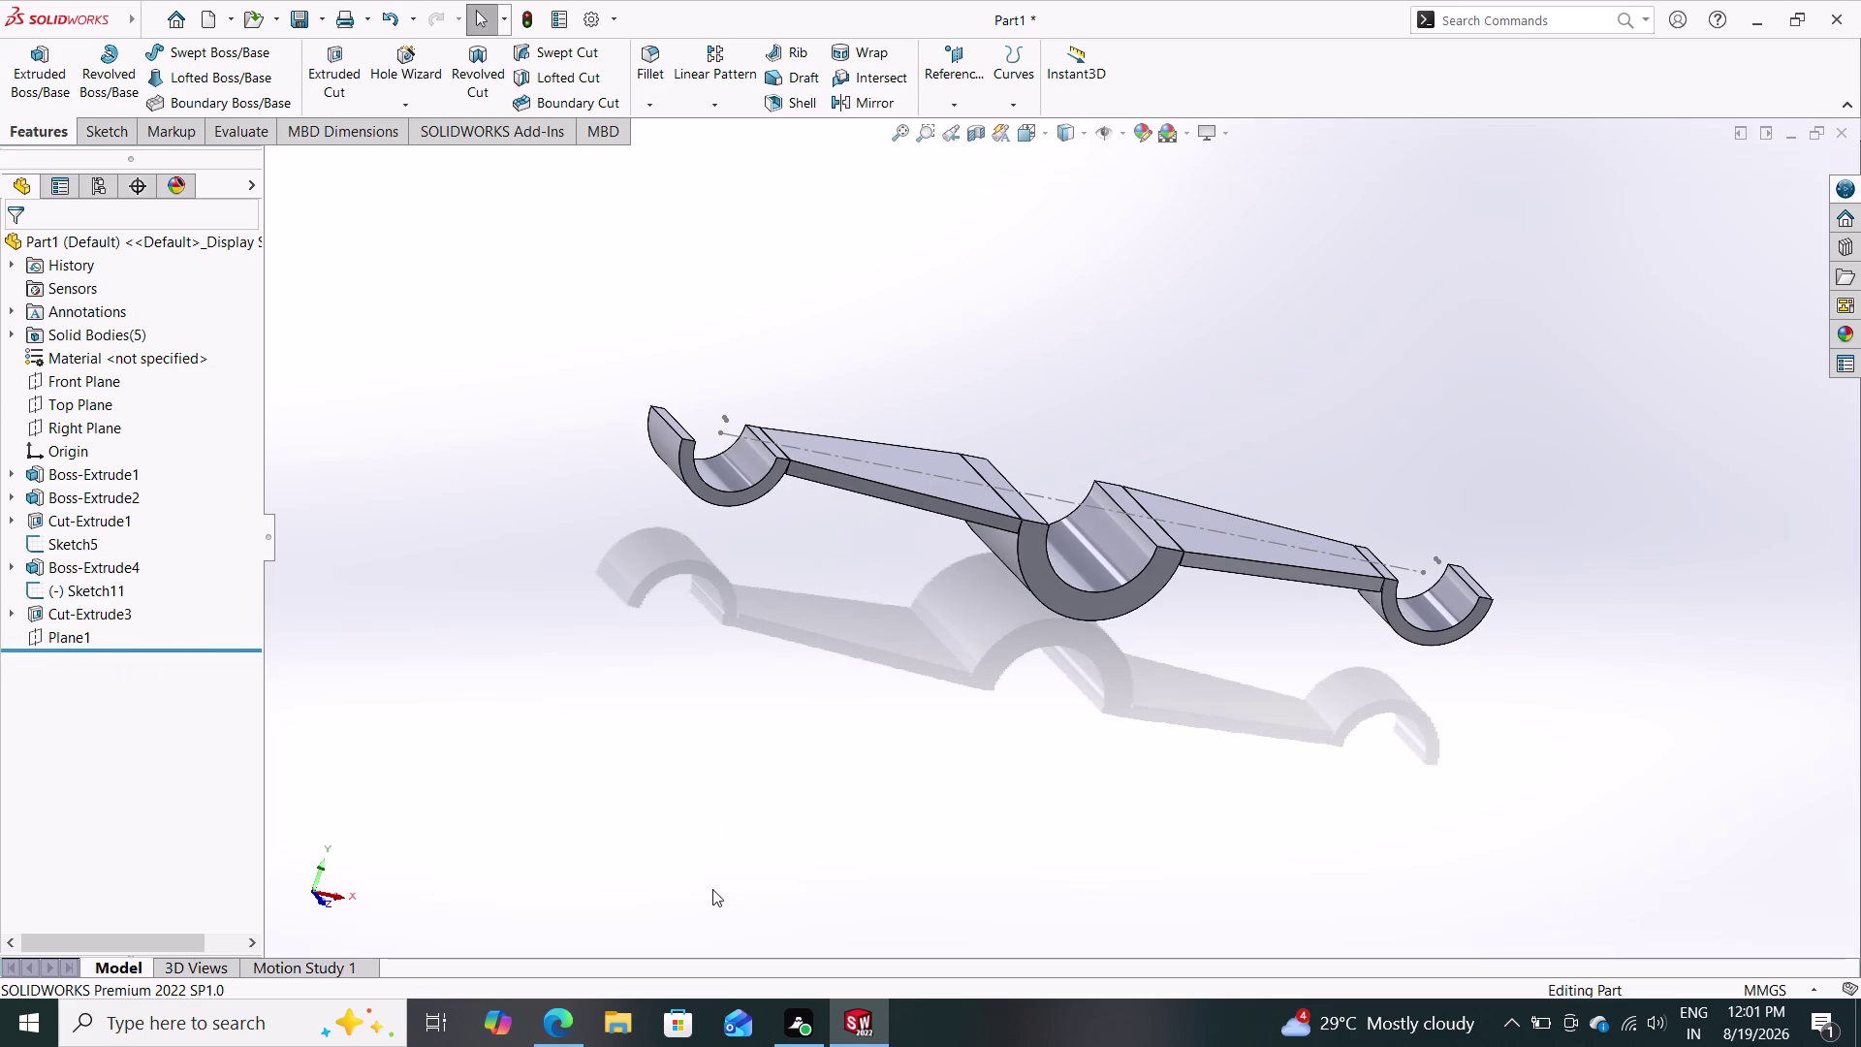
middle_drag(921, 630, 888, 624)
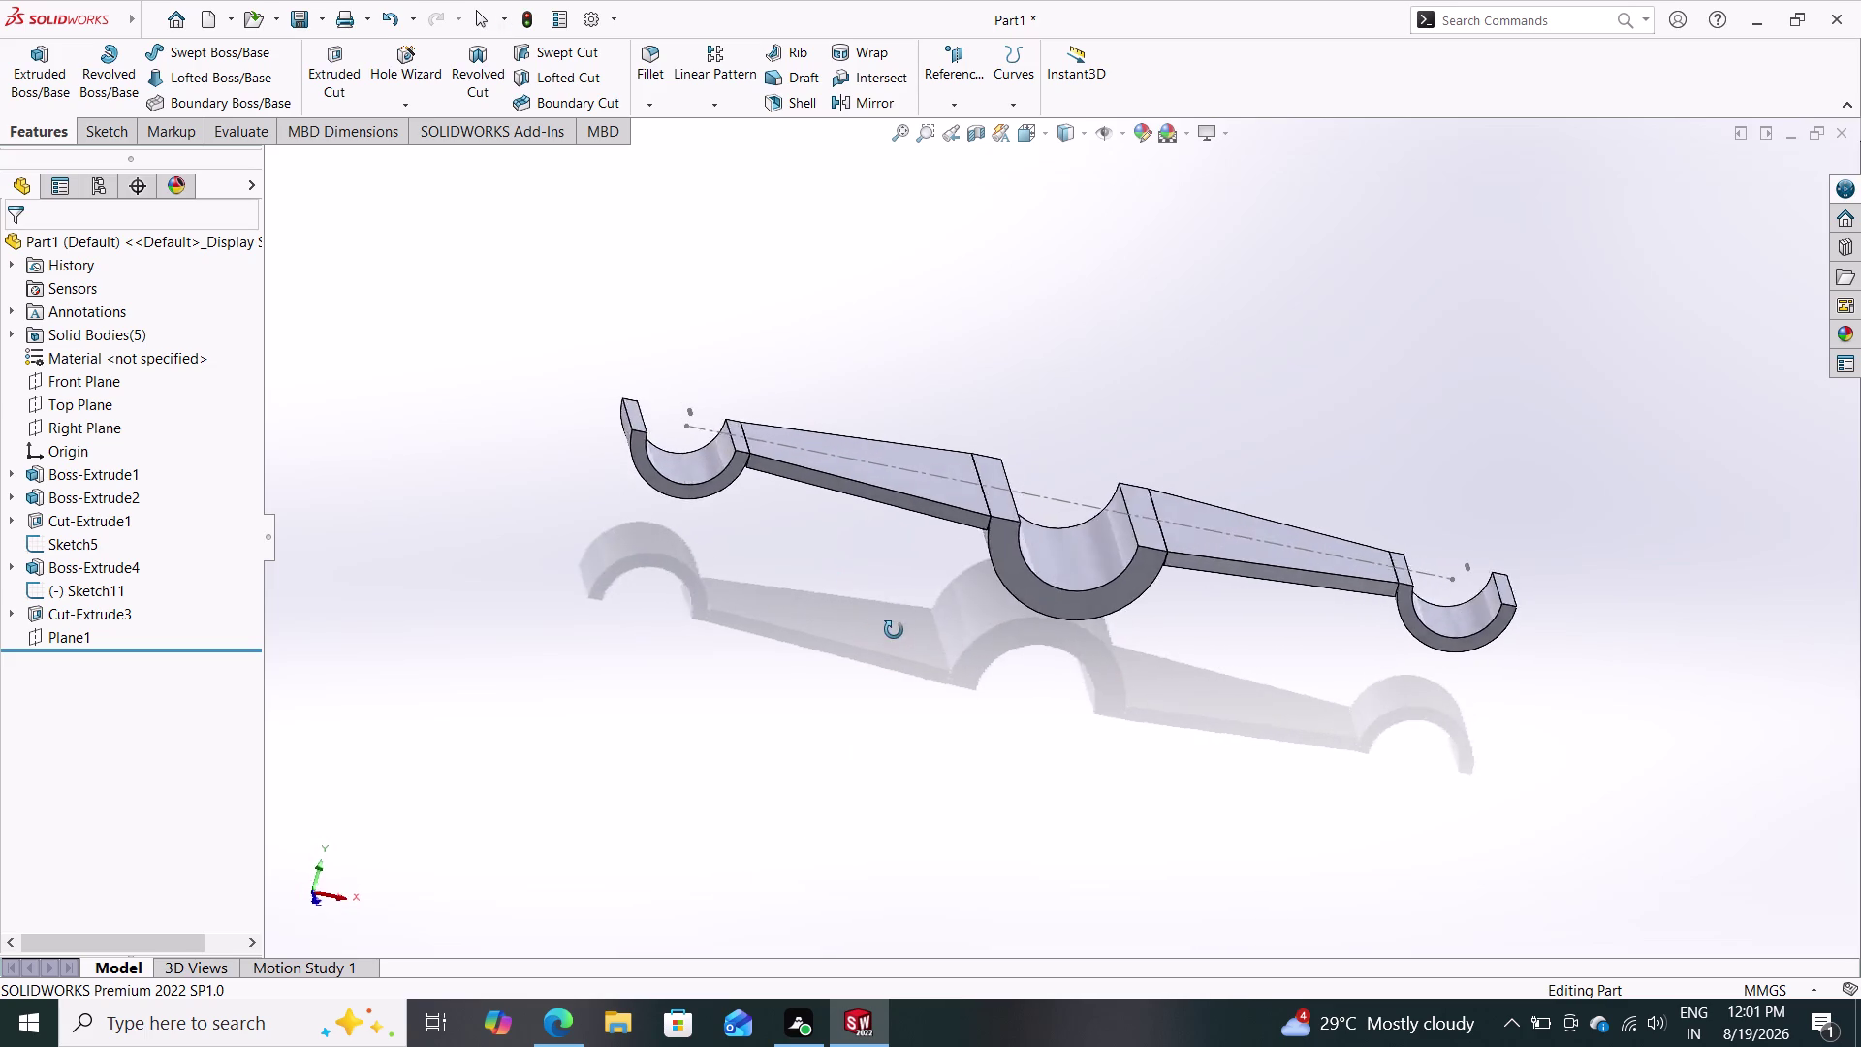
middle_drag(888, 624, 896, 630)
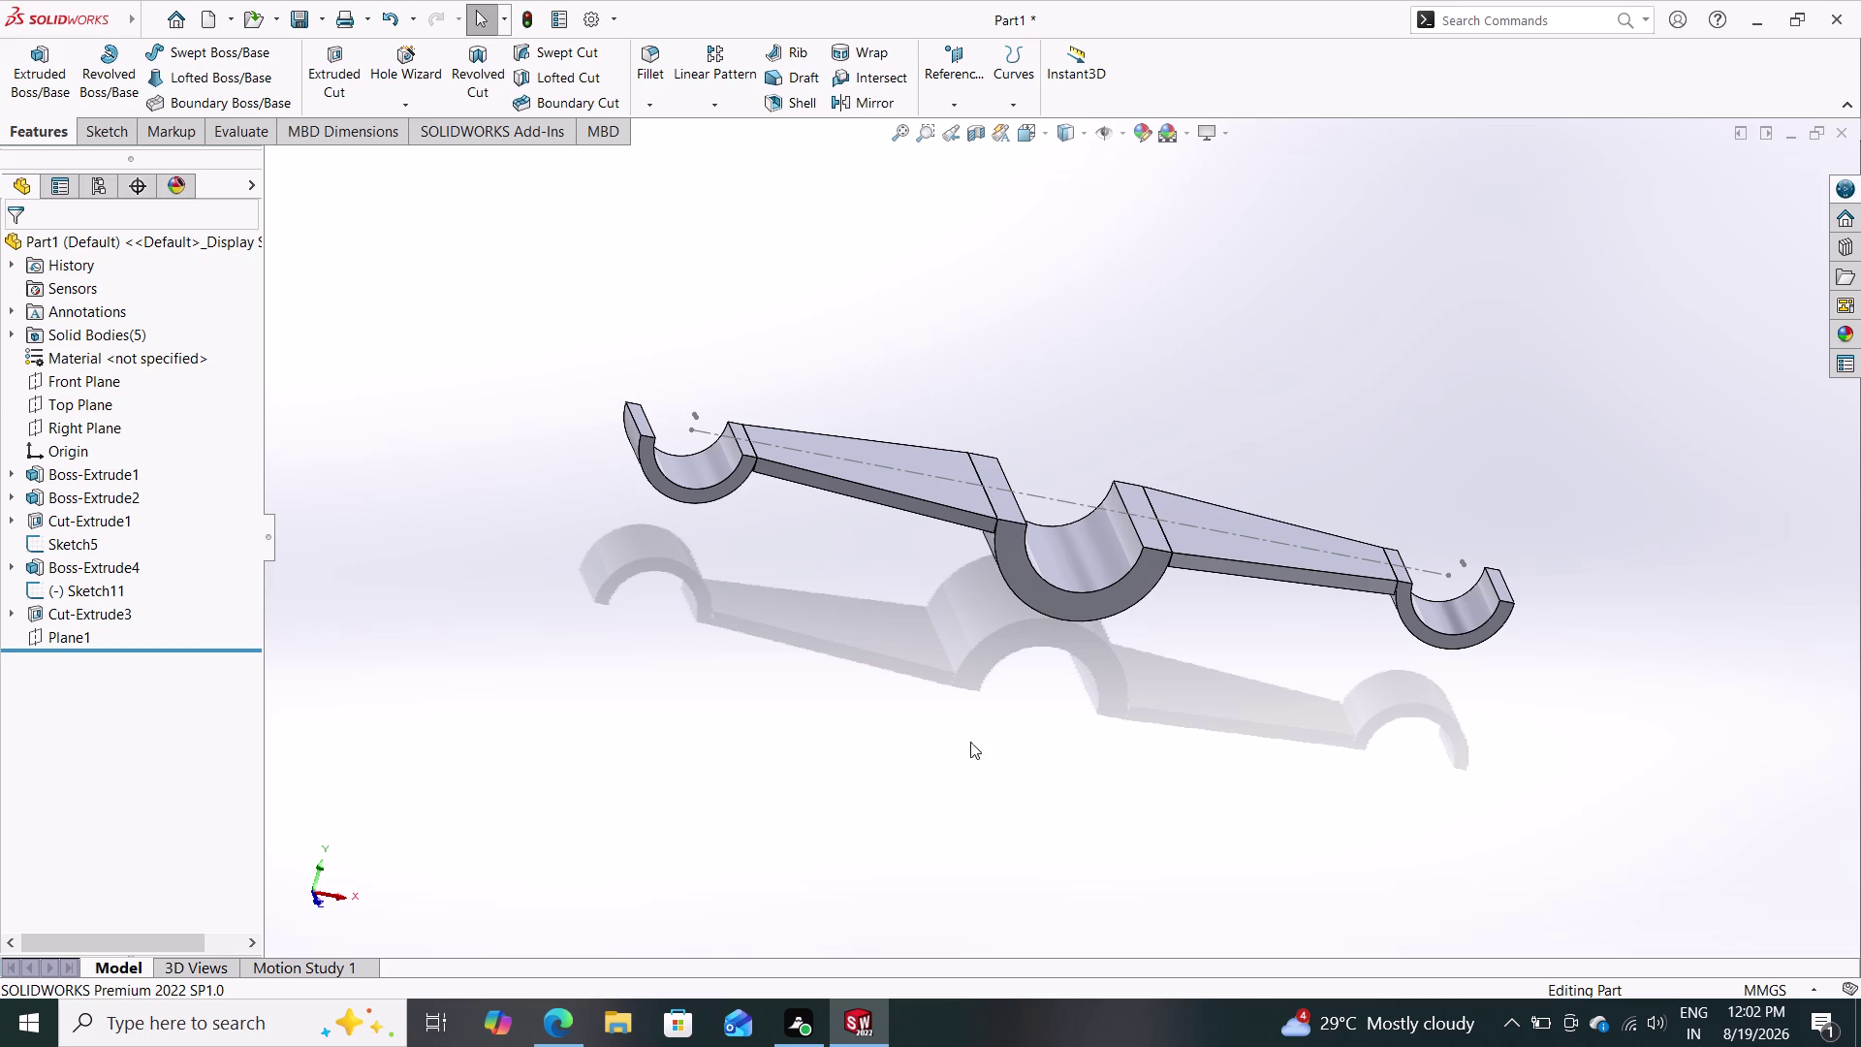
middle_drag(1076, 753, 950, 704)
middle_click(1045, 745)
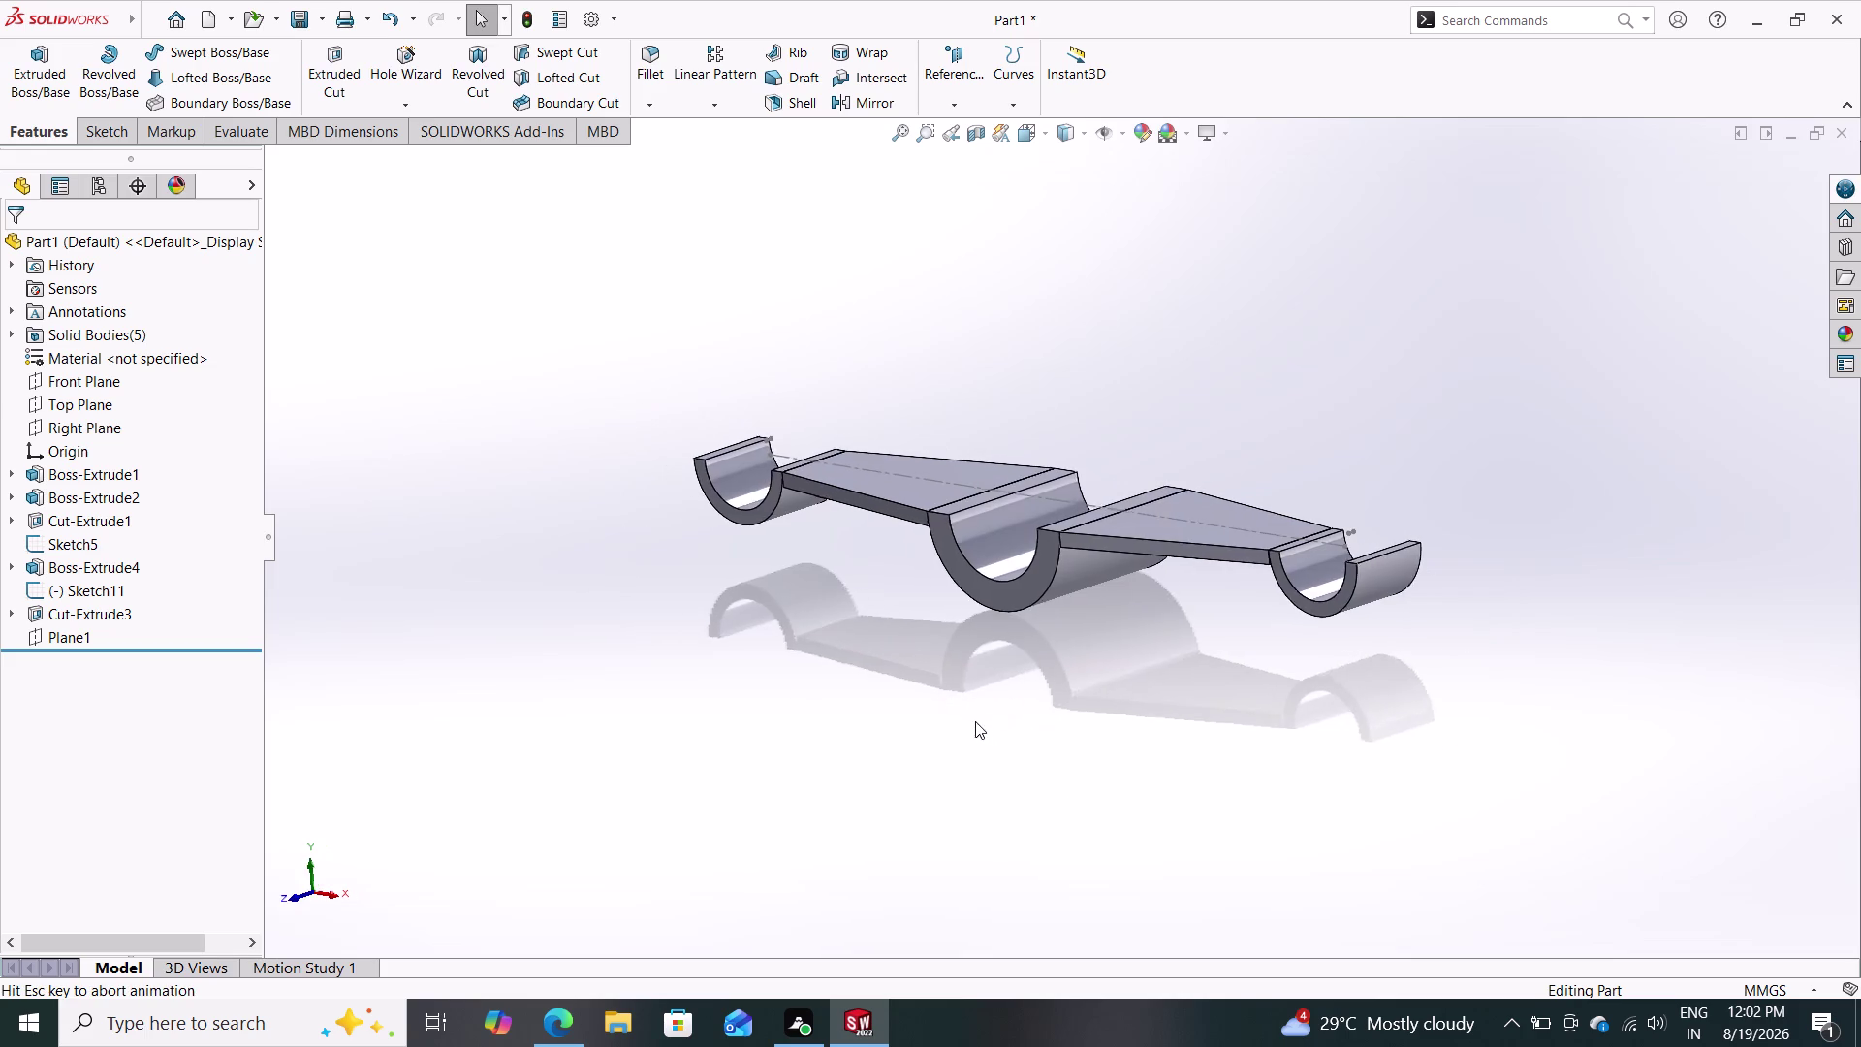
middle_drag(1042, 742, 1148, 816)
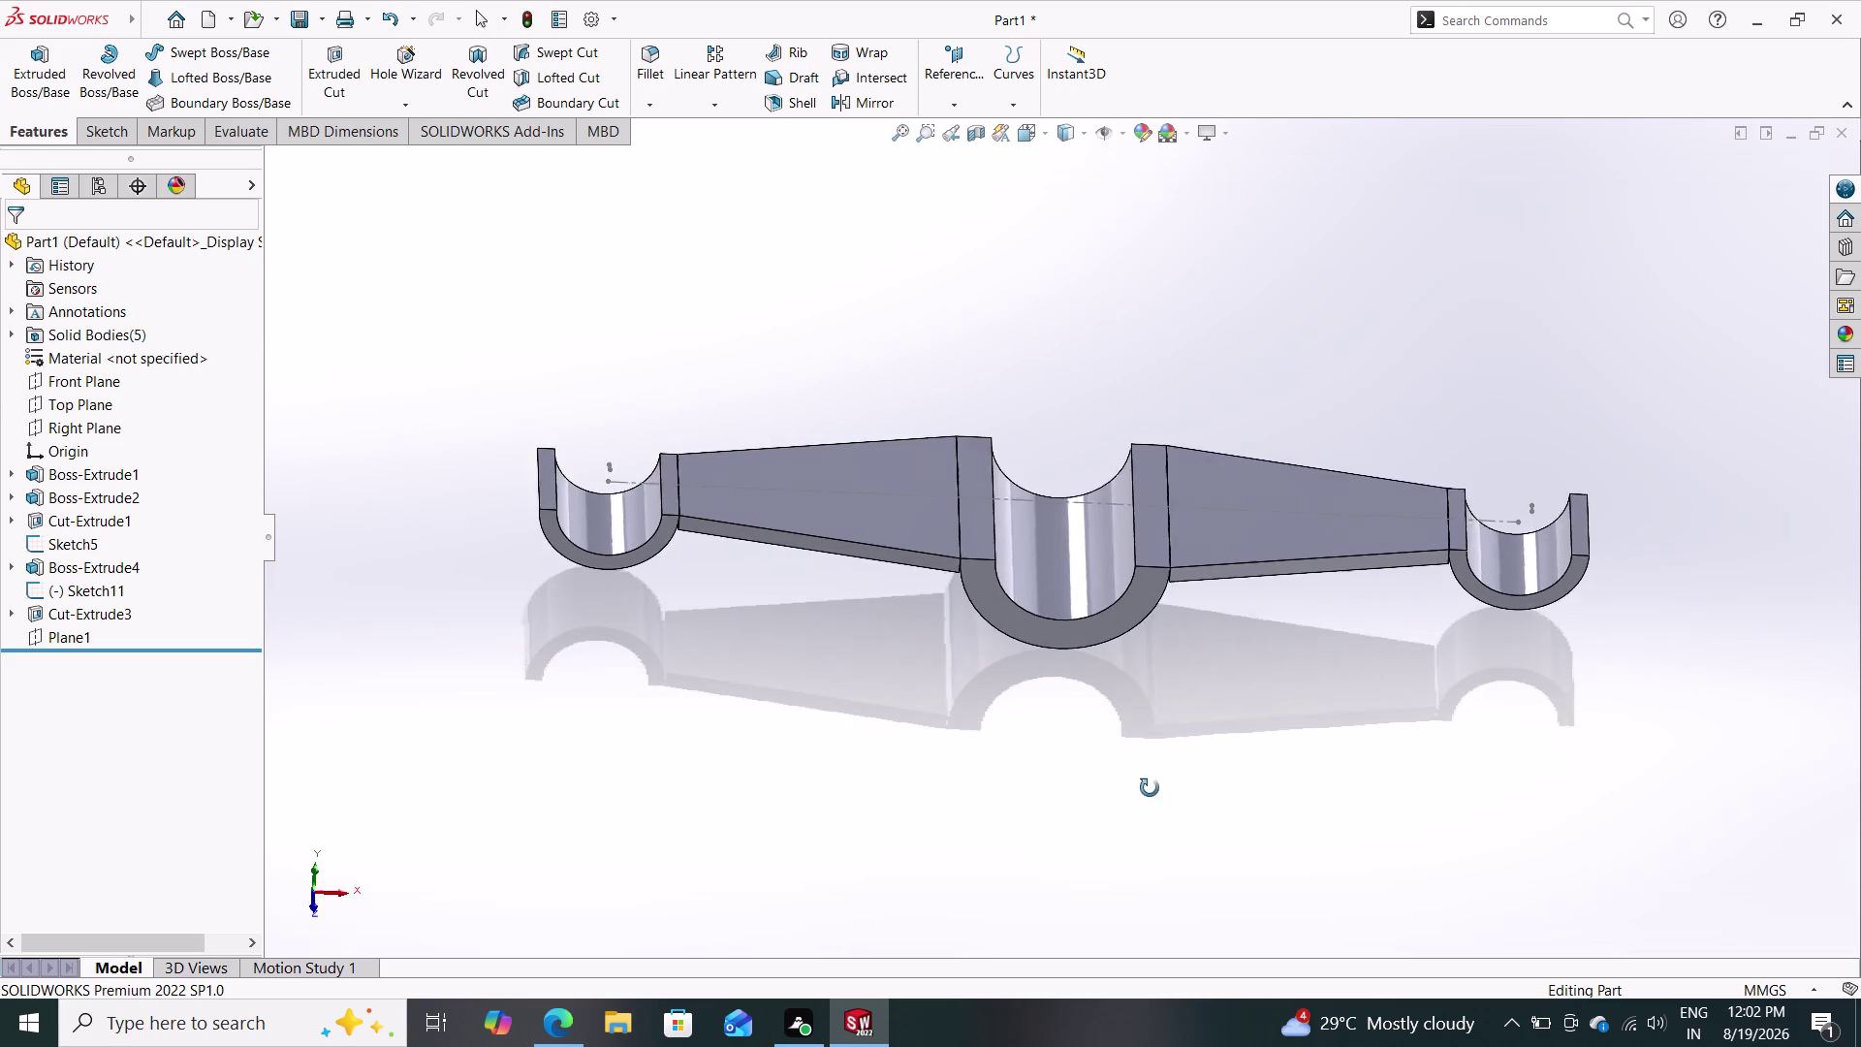
middle_drag(1147, 816, 1153, 757)
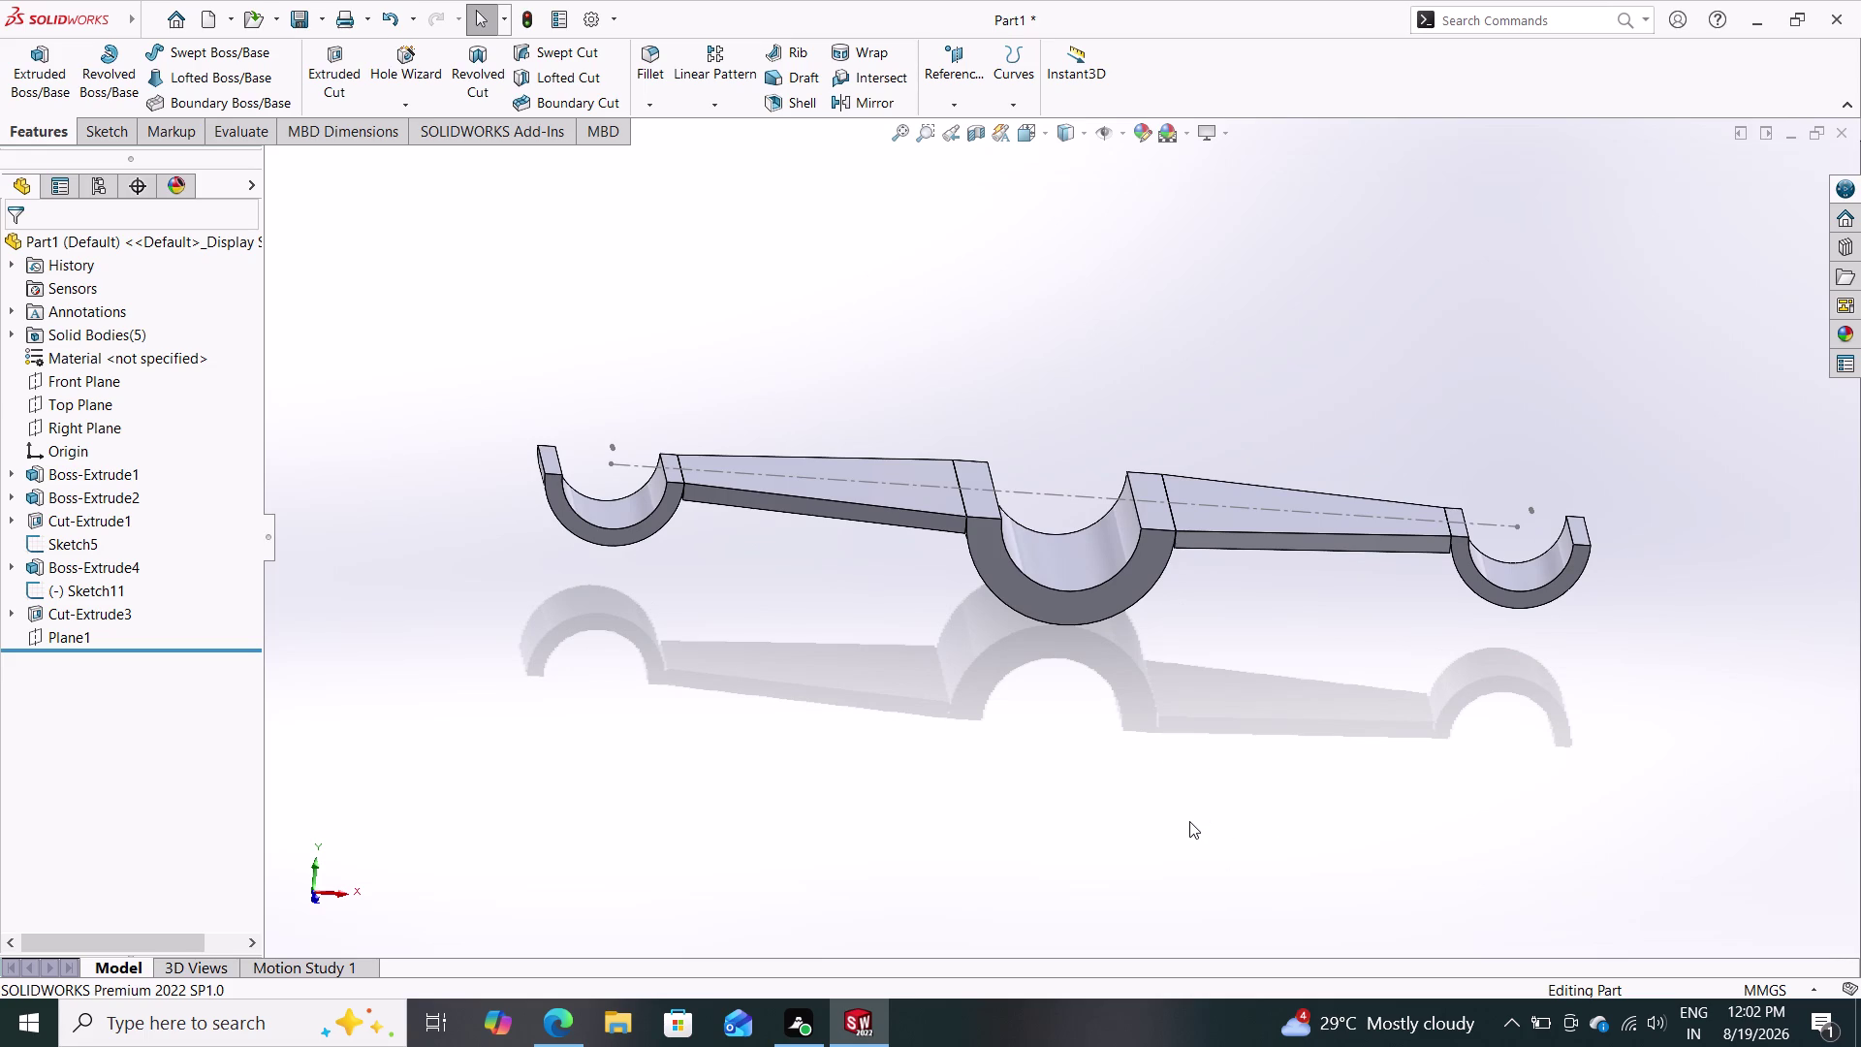
middle_click(649, 806)
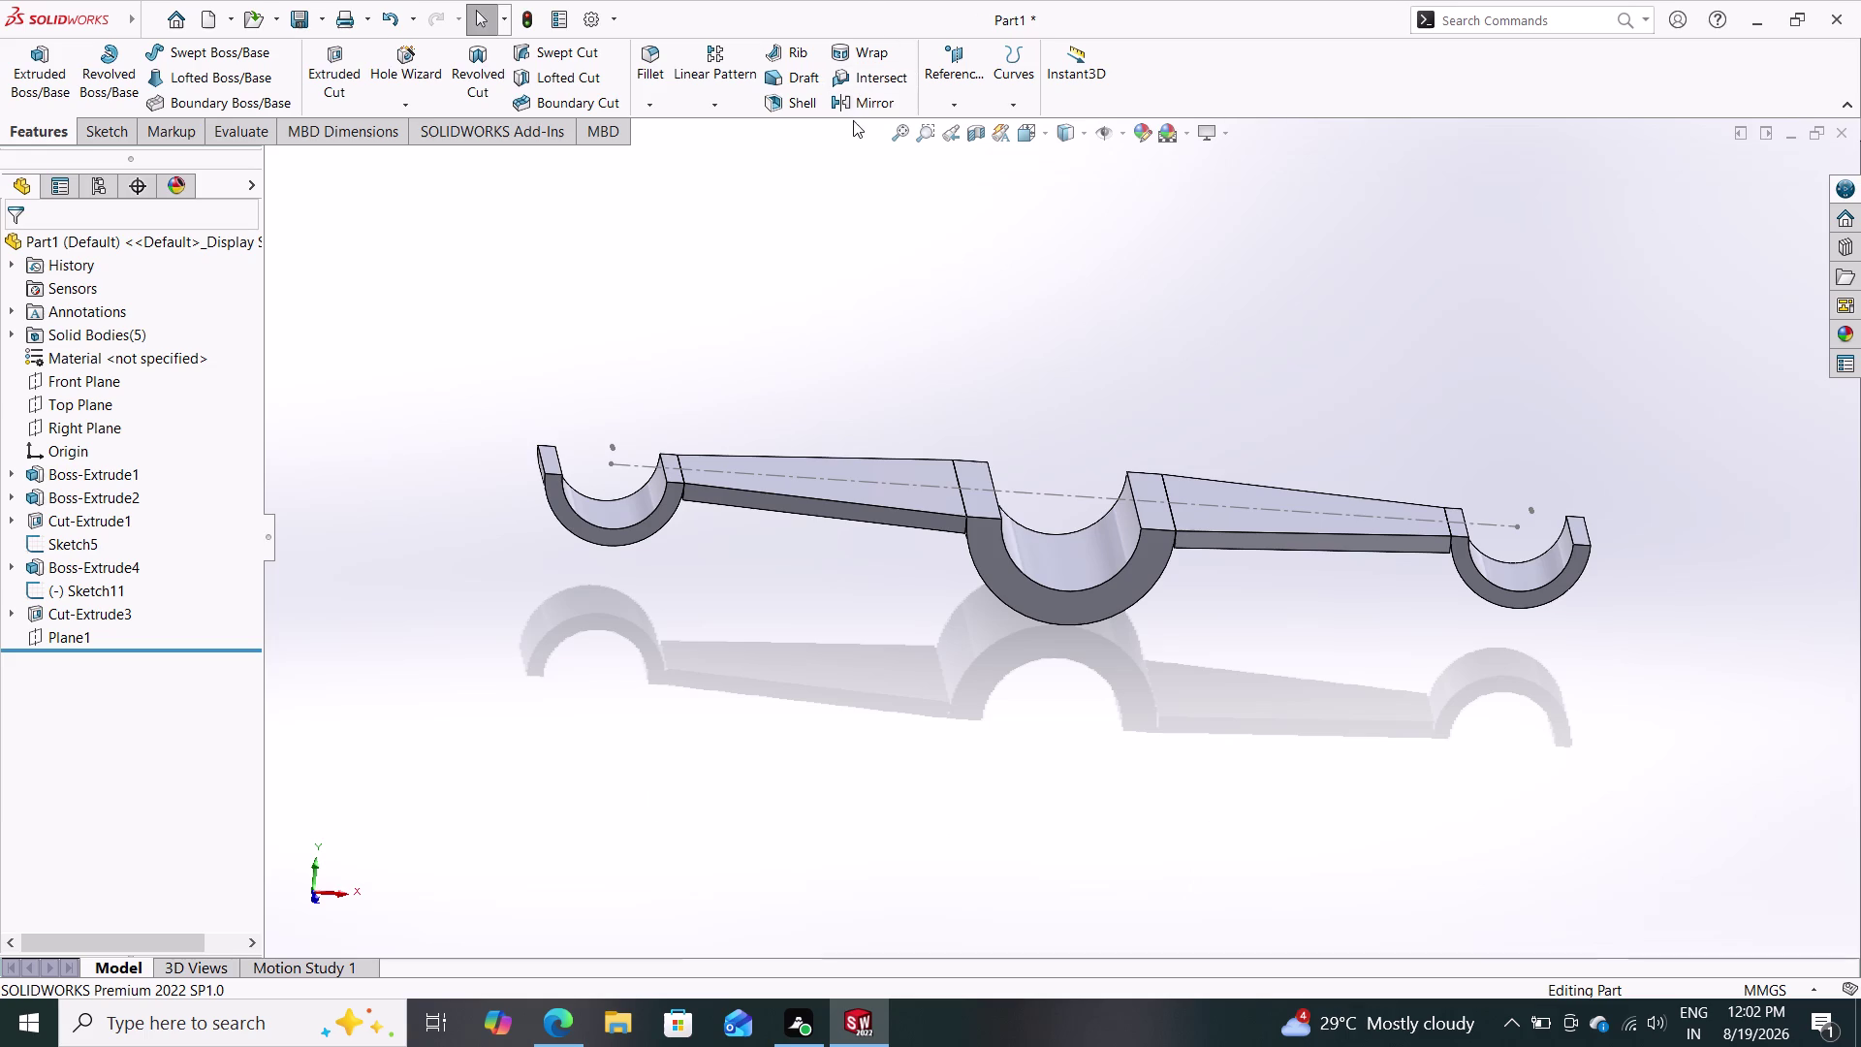
click(862, 105)
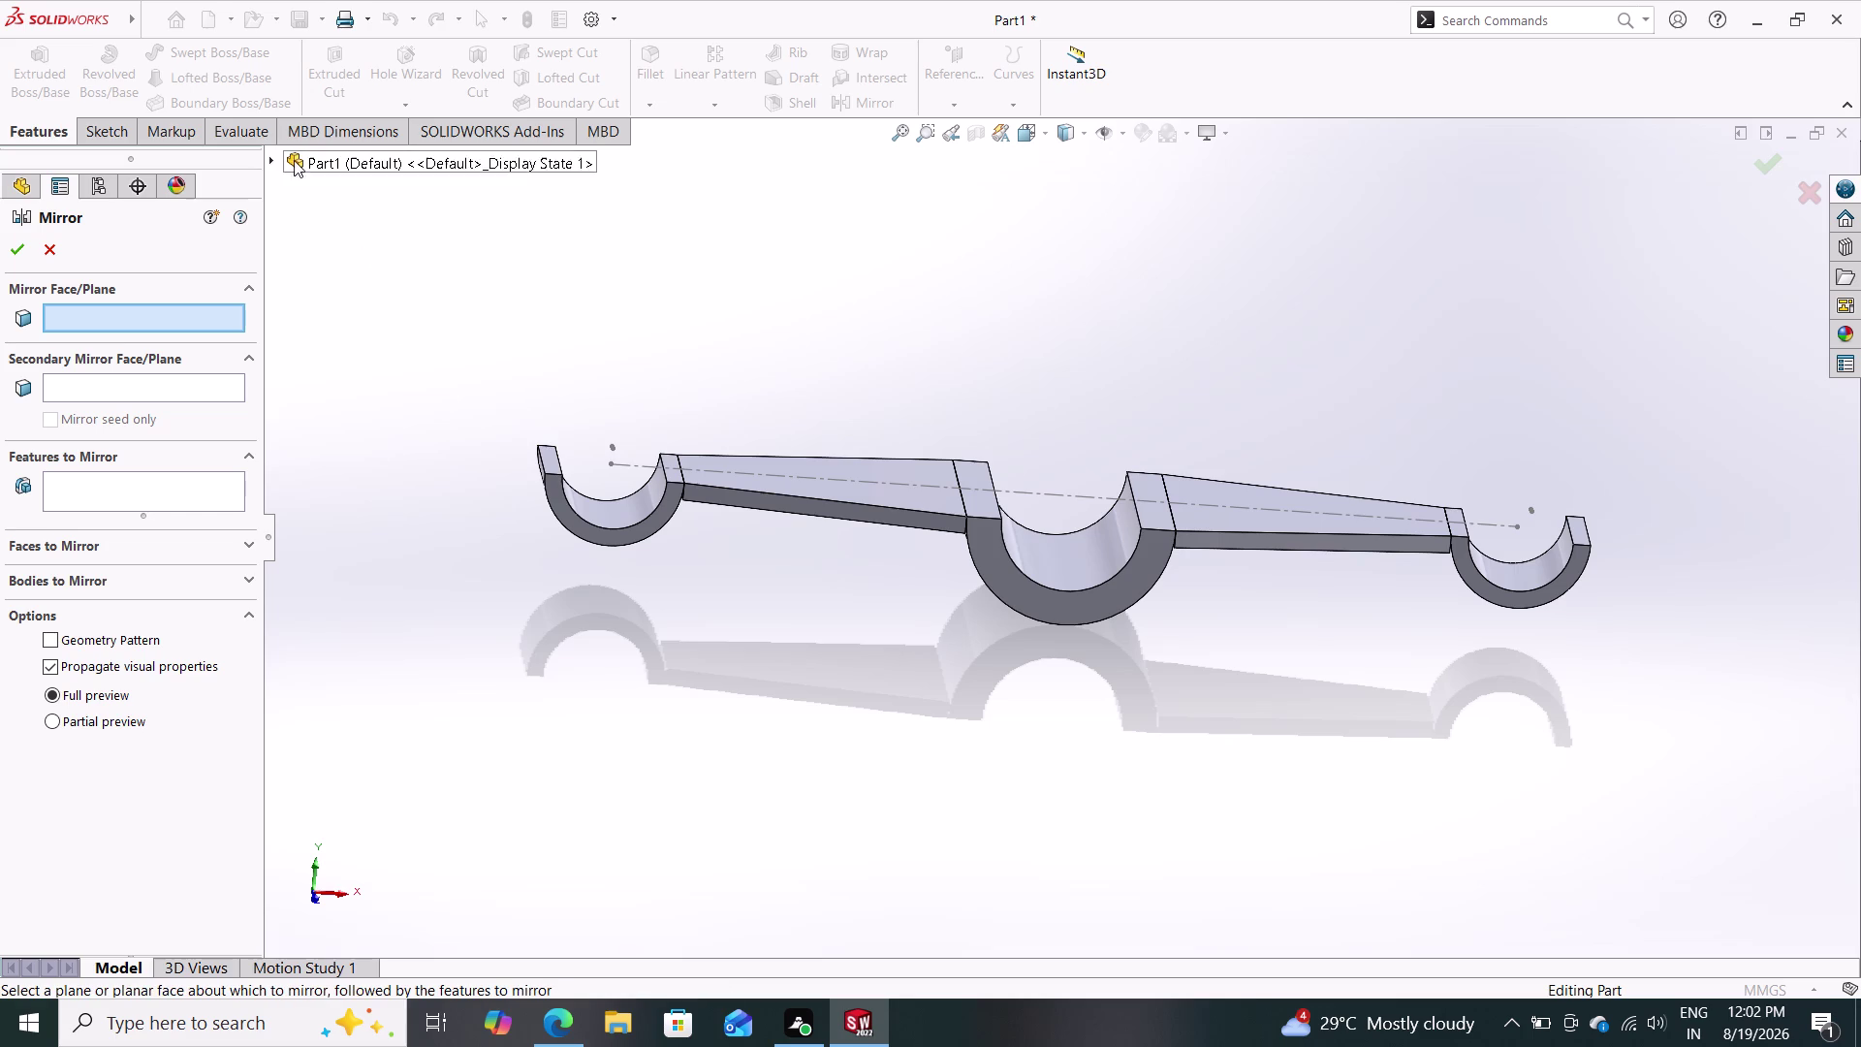
Set Top Plane as the mirror plane and box-select the link's features.
click(272, 158)
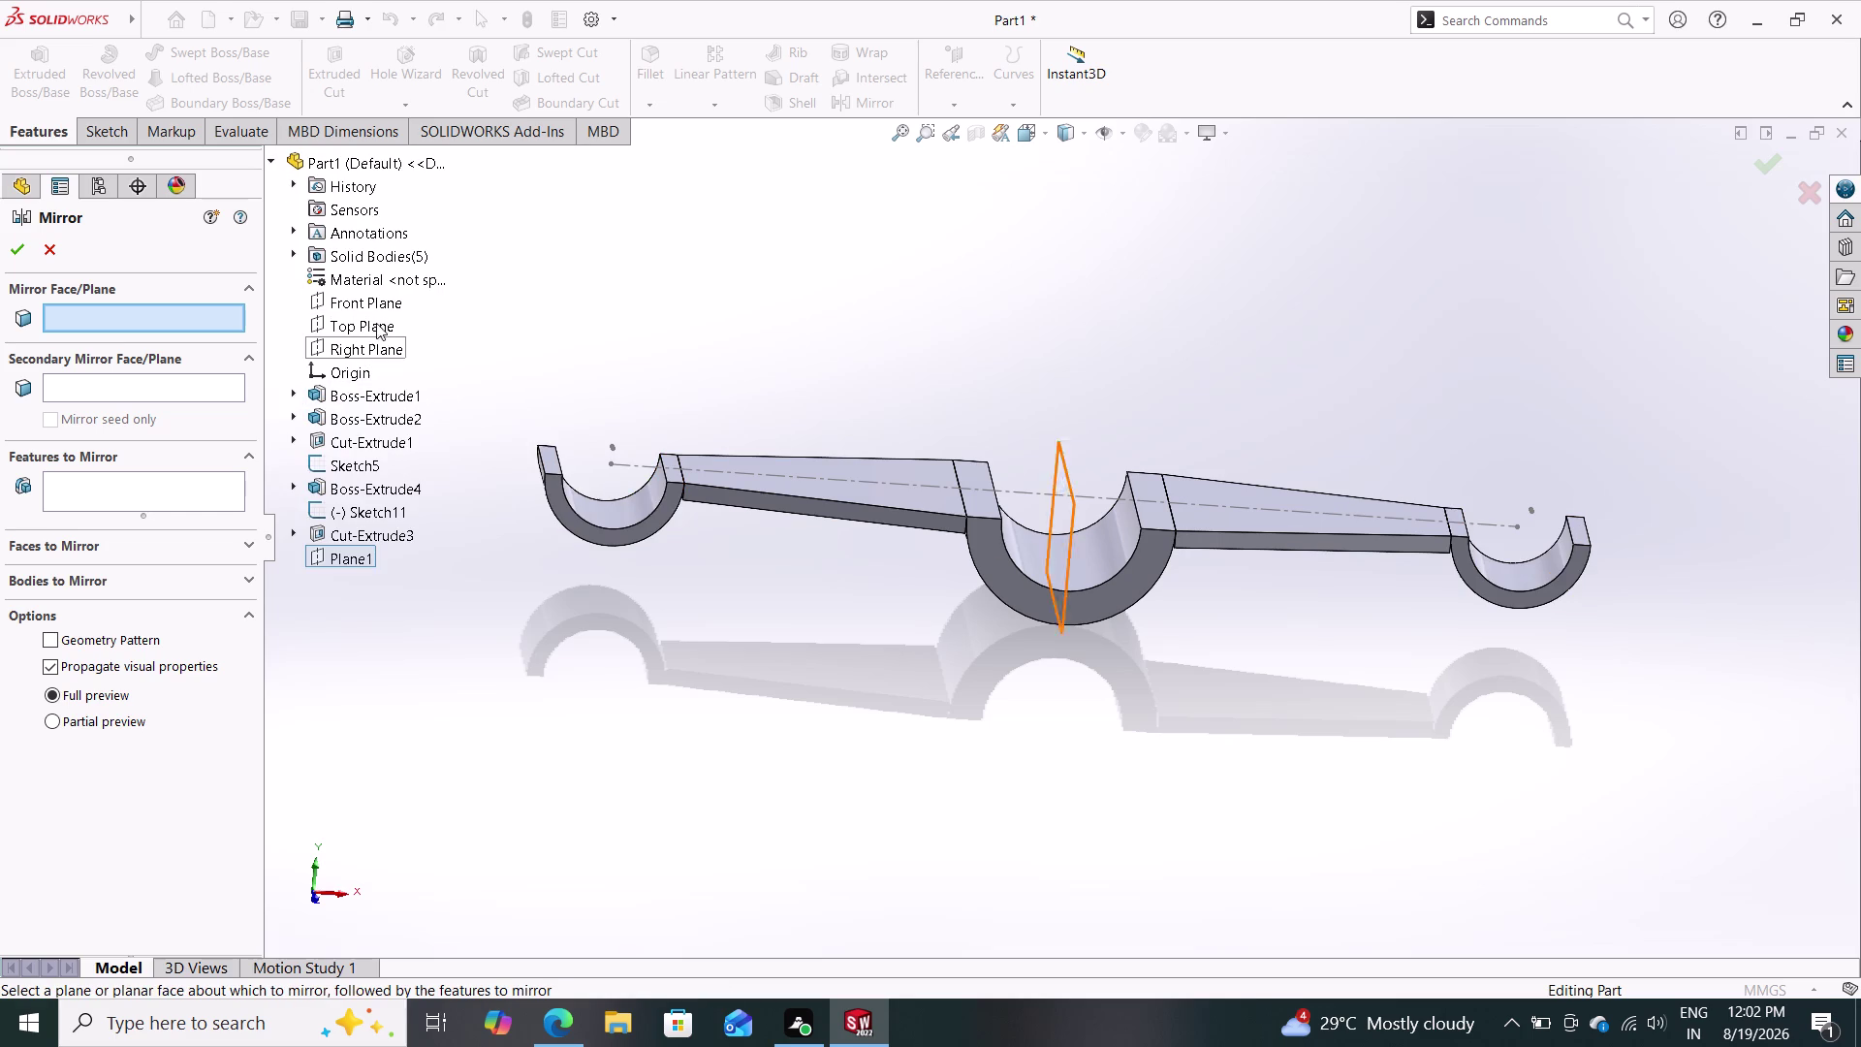
click(377, 314)
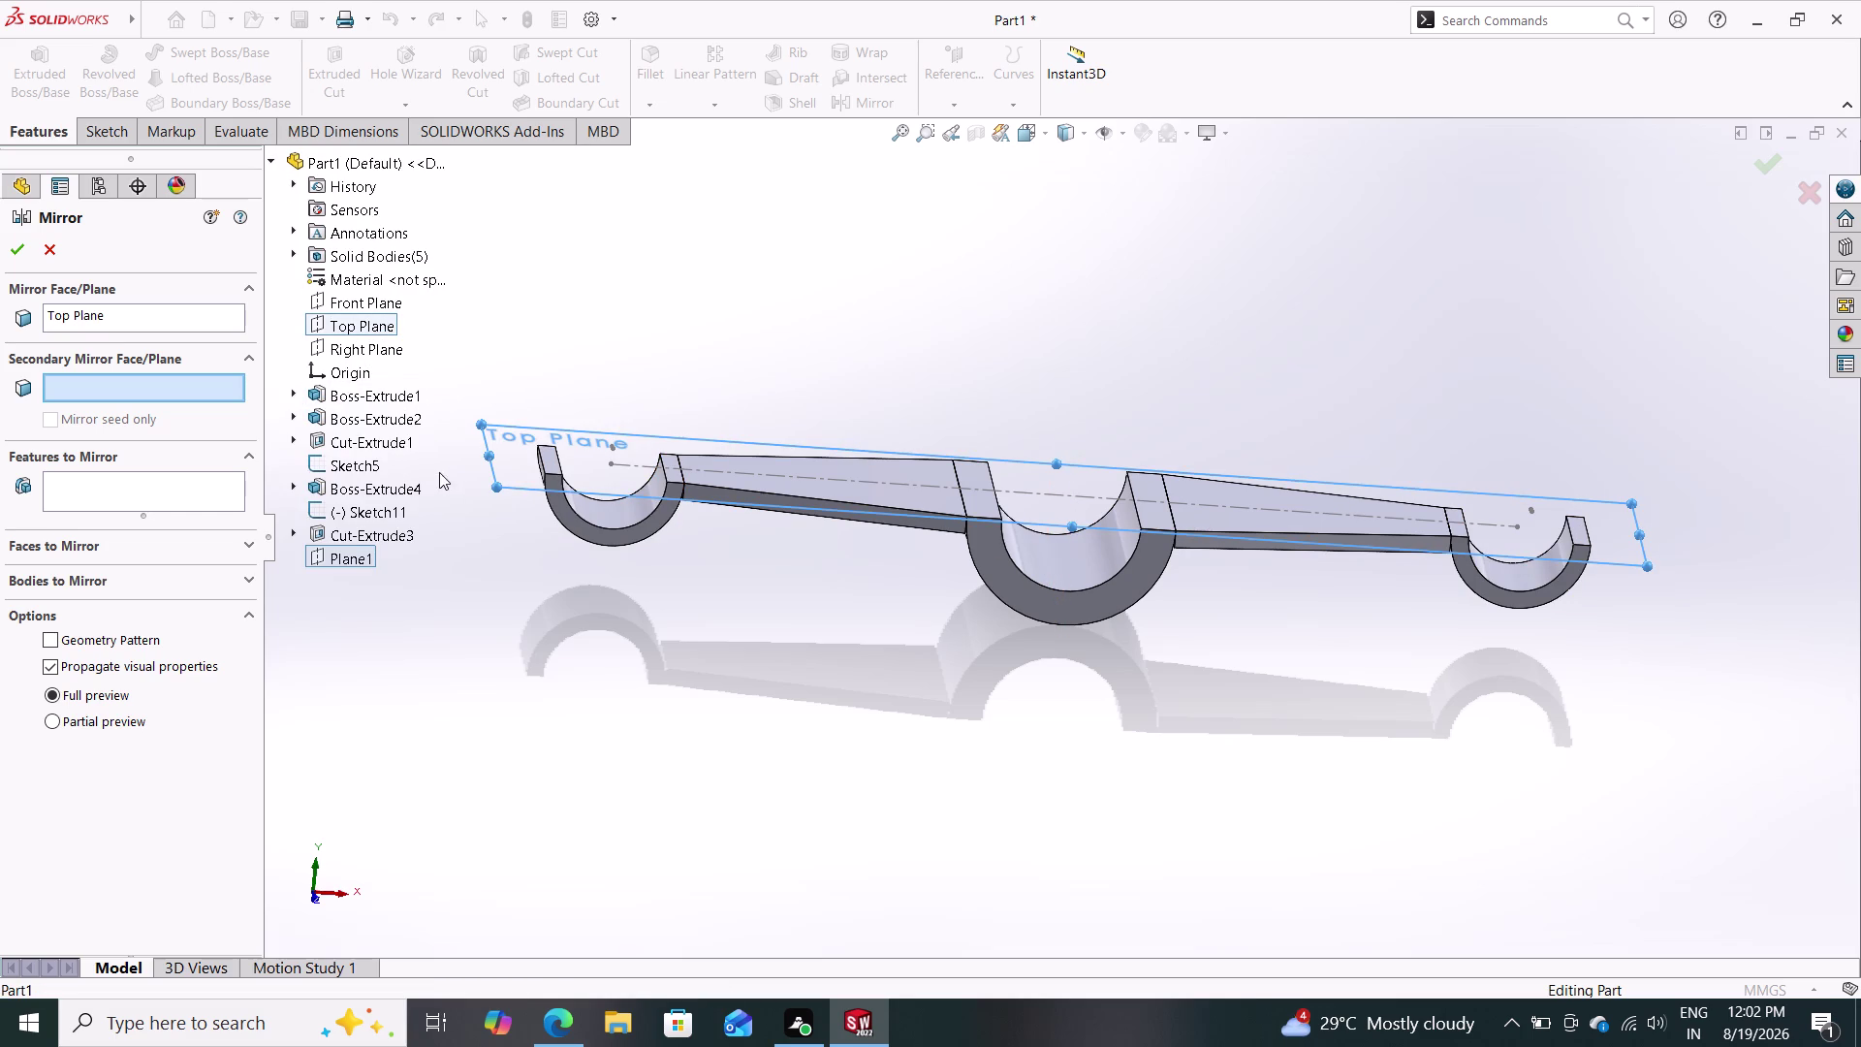
click(165, 479)
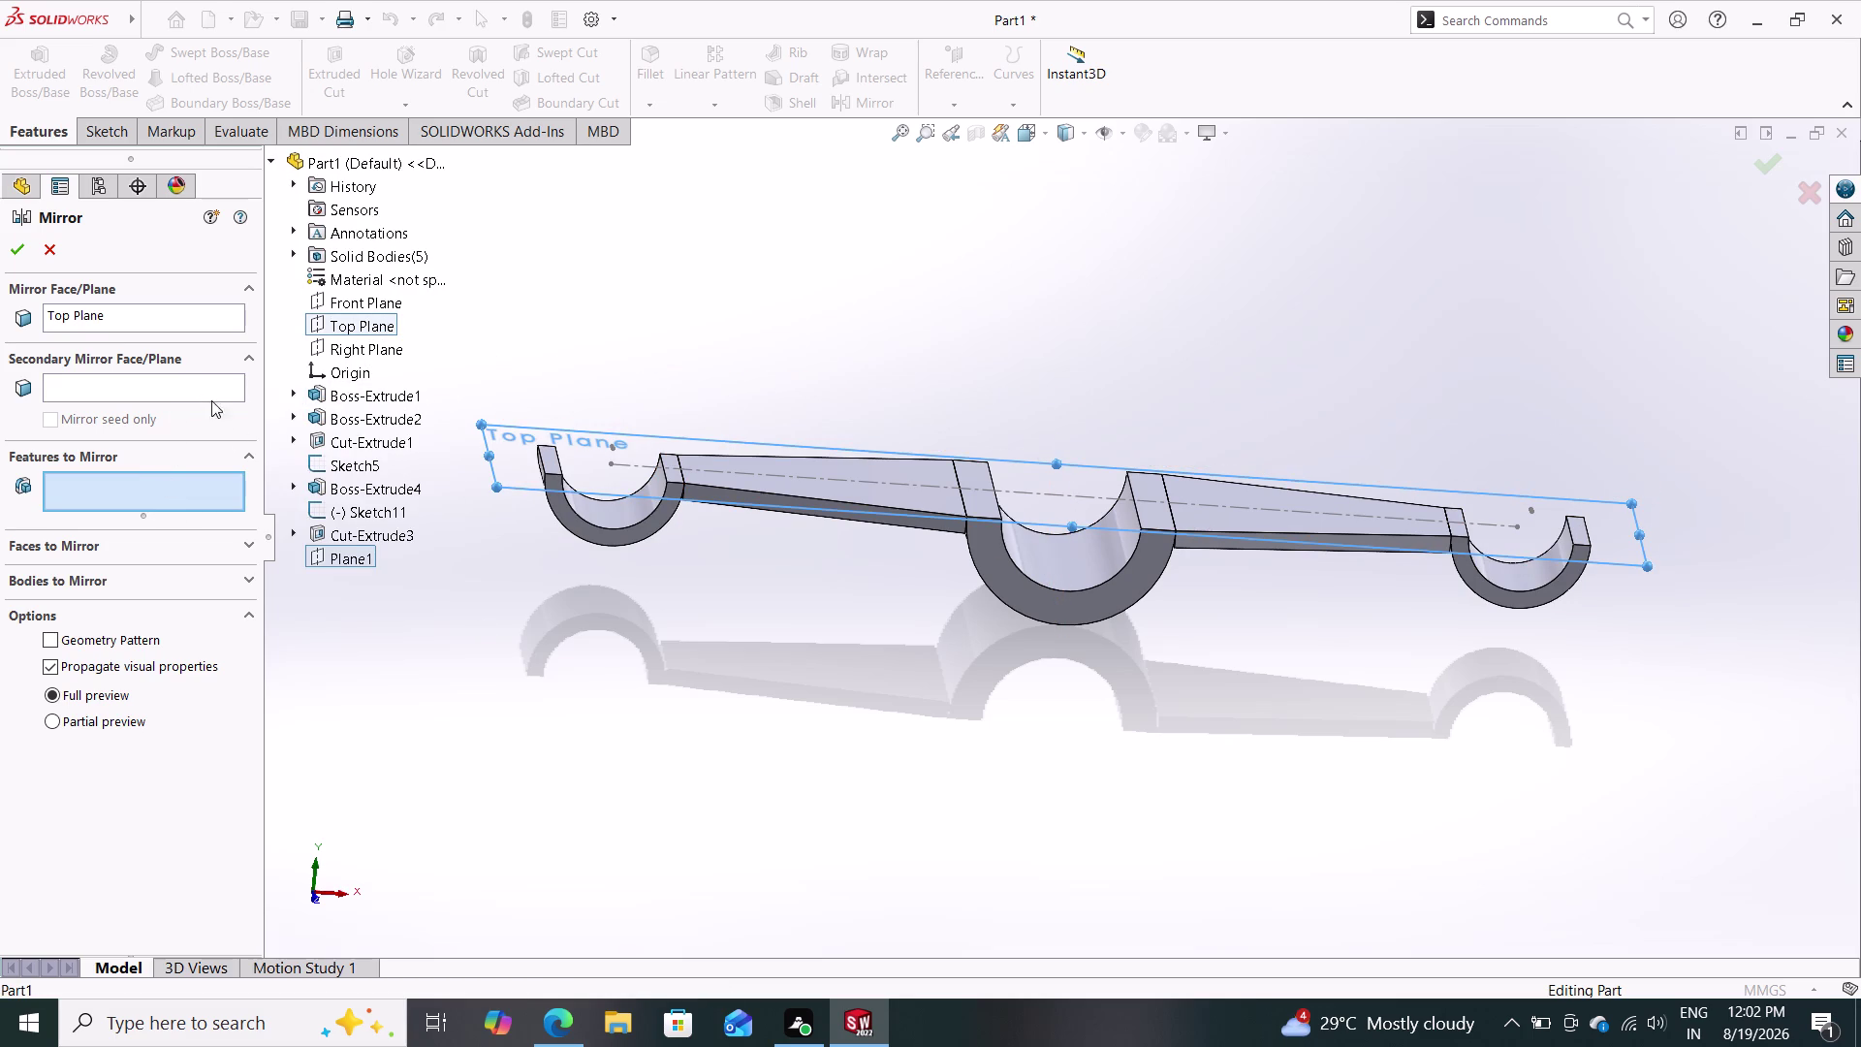
drag(482, 371, 1341, 641)
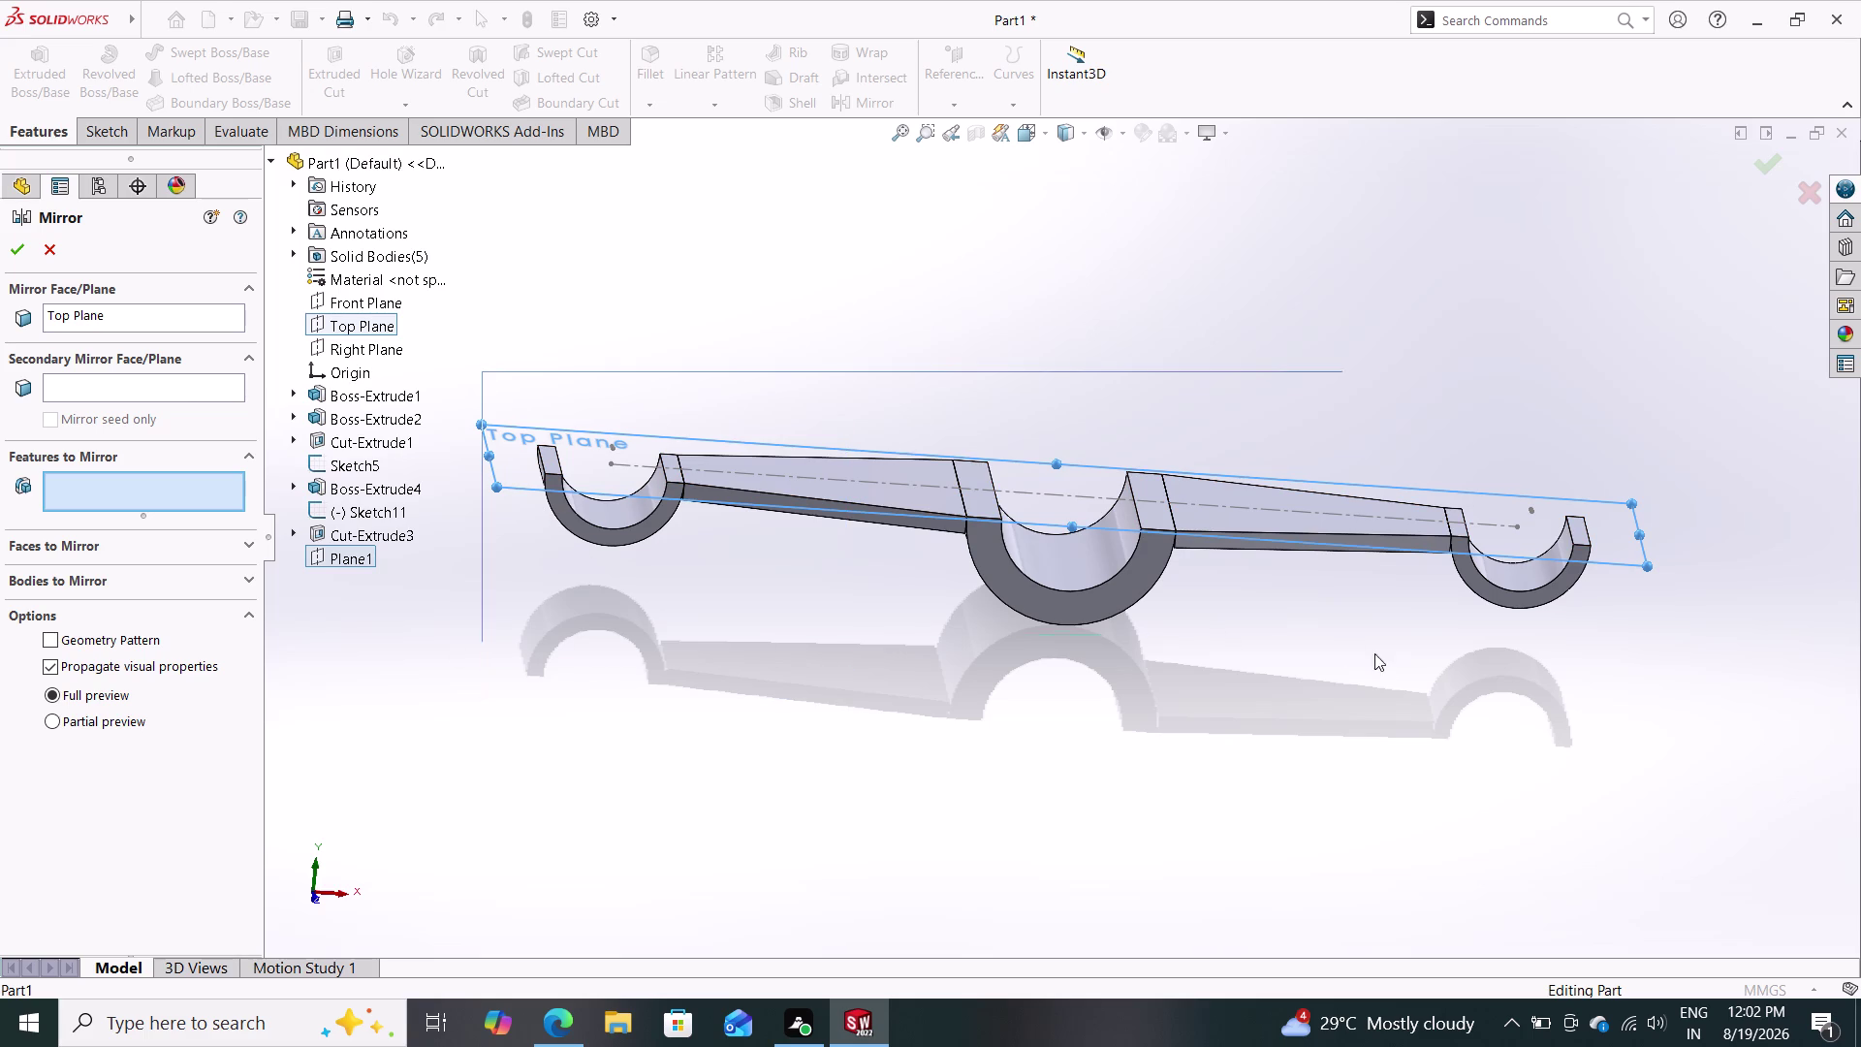
drag(1342, 641, 1620, 673)
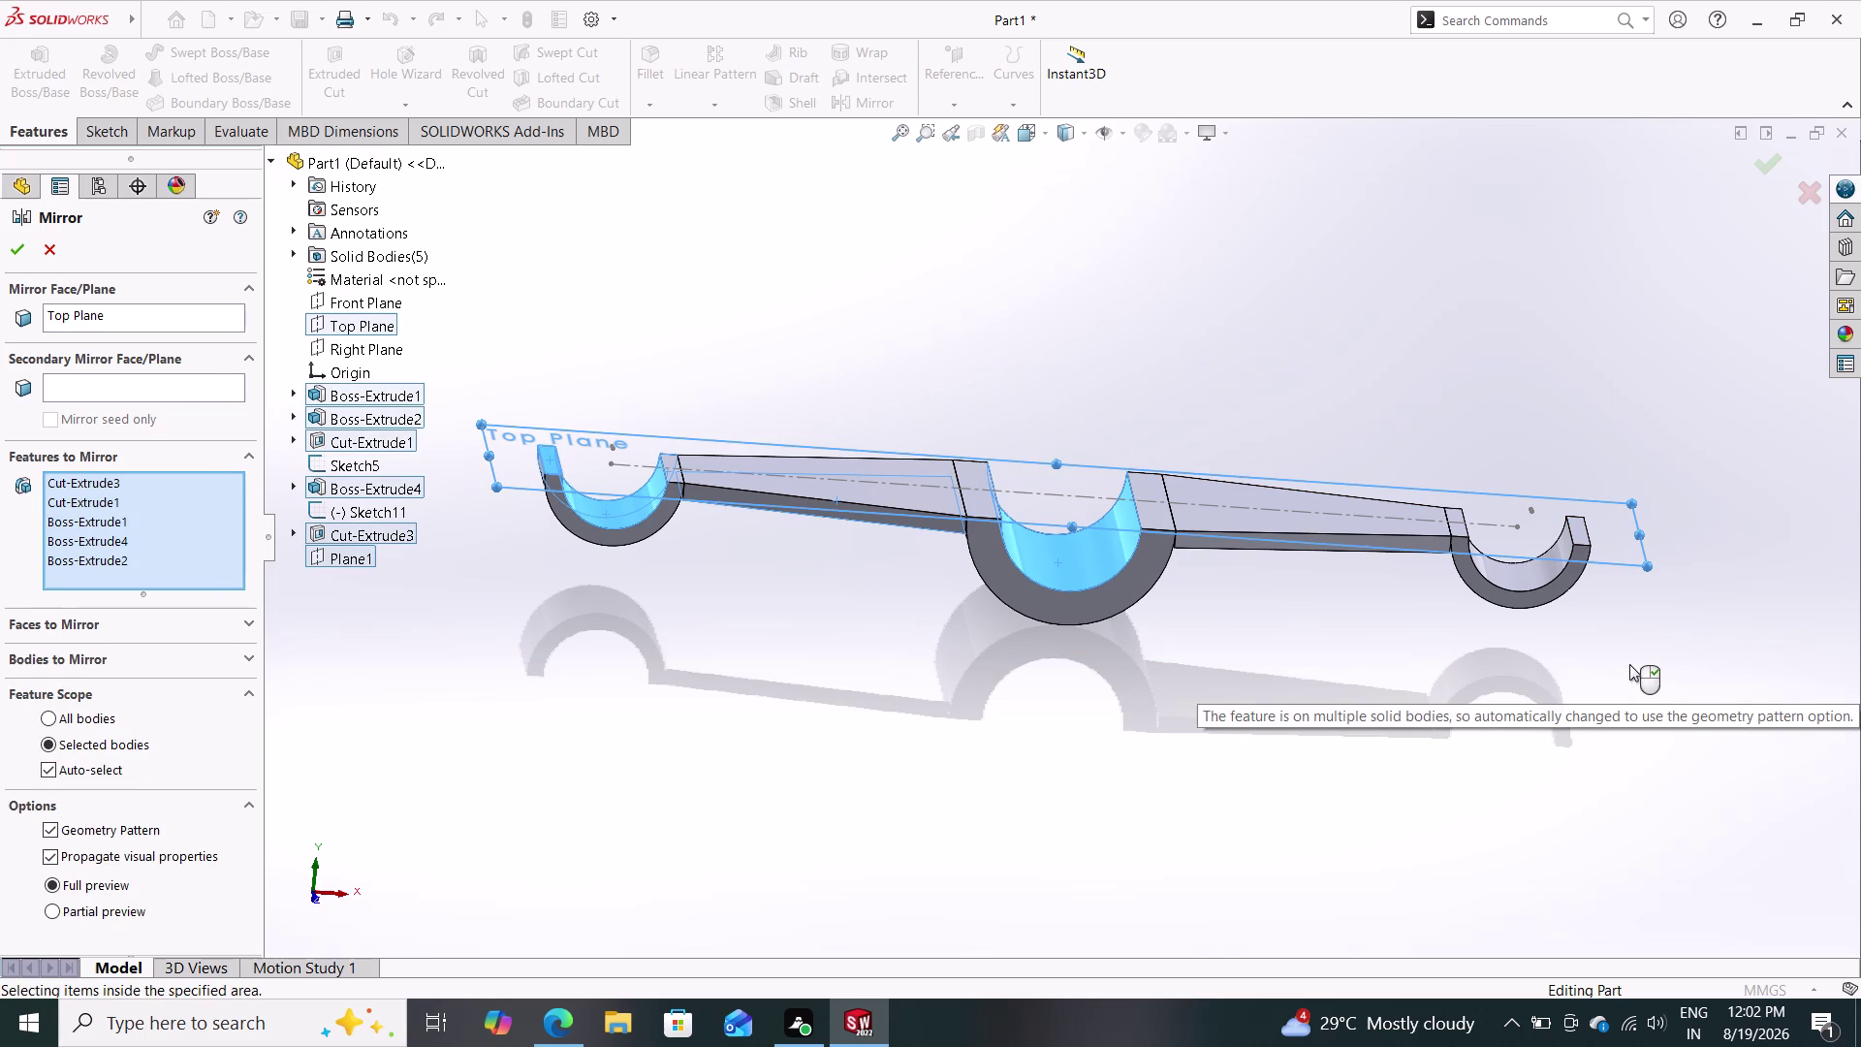
Add more of the link's features to the mirror selection in the graphics area.
drag(1676, 422, 1382, 564)
drag(1382, 565, 1371, 583)
click(1334, 508)
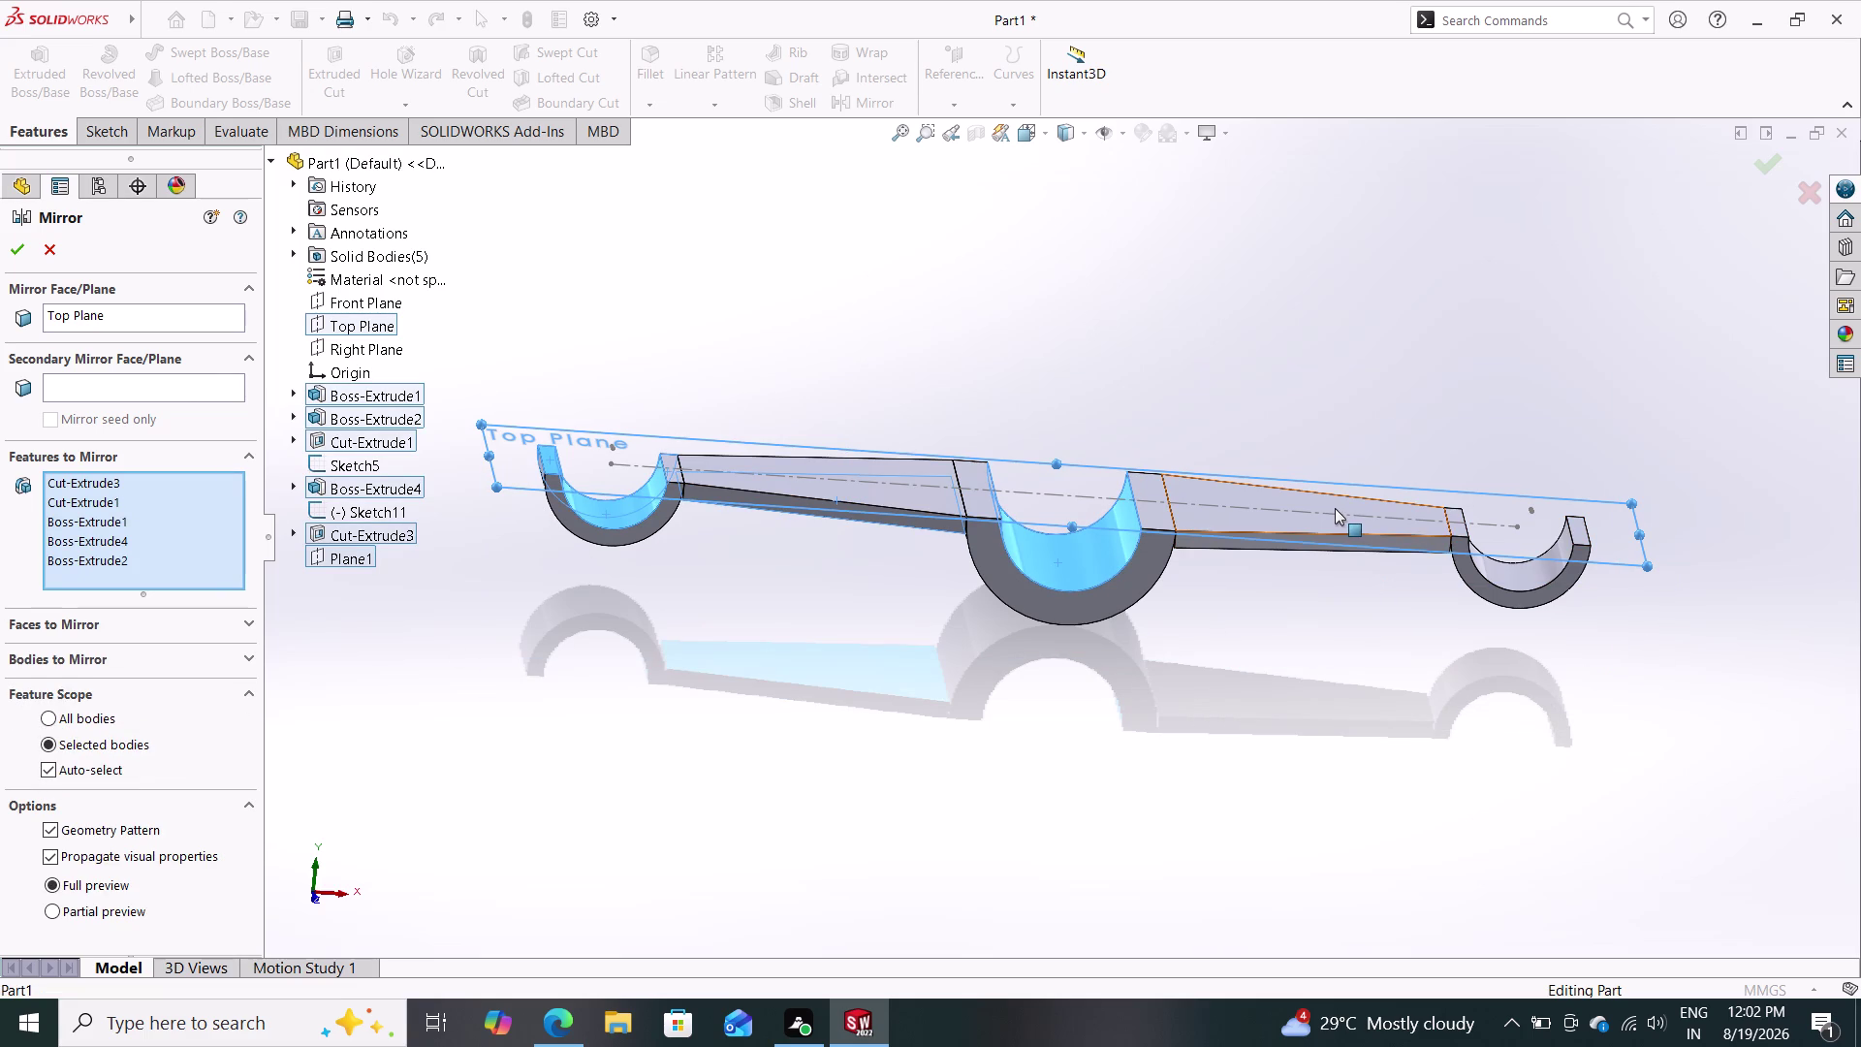
click(1287, 541)
click(1489, 593)
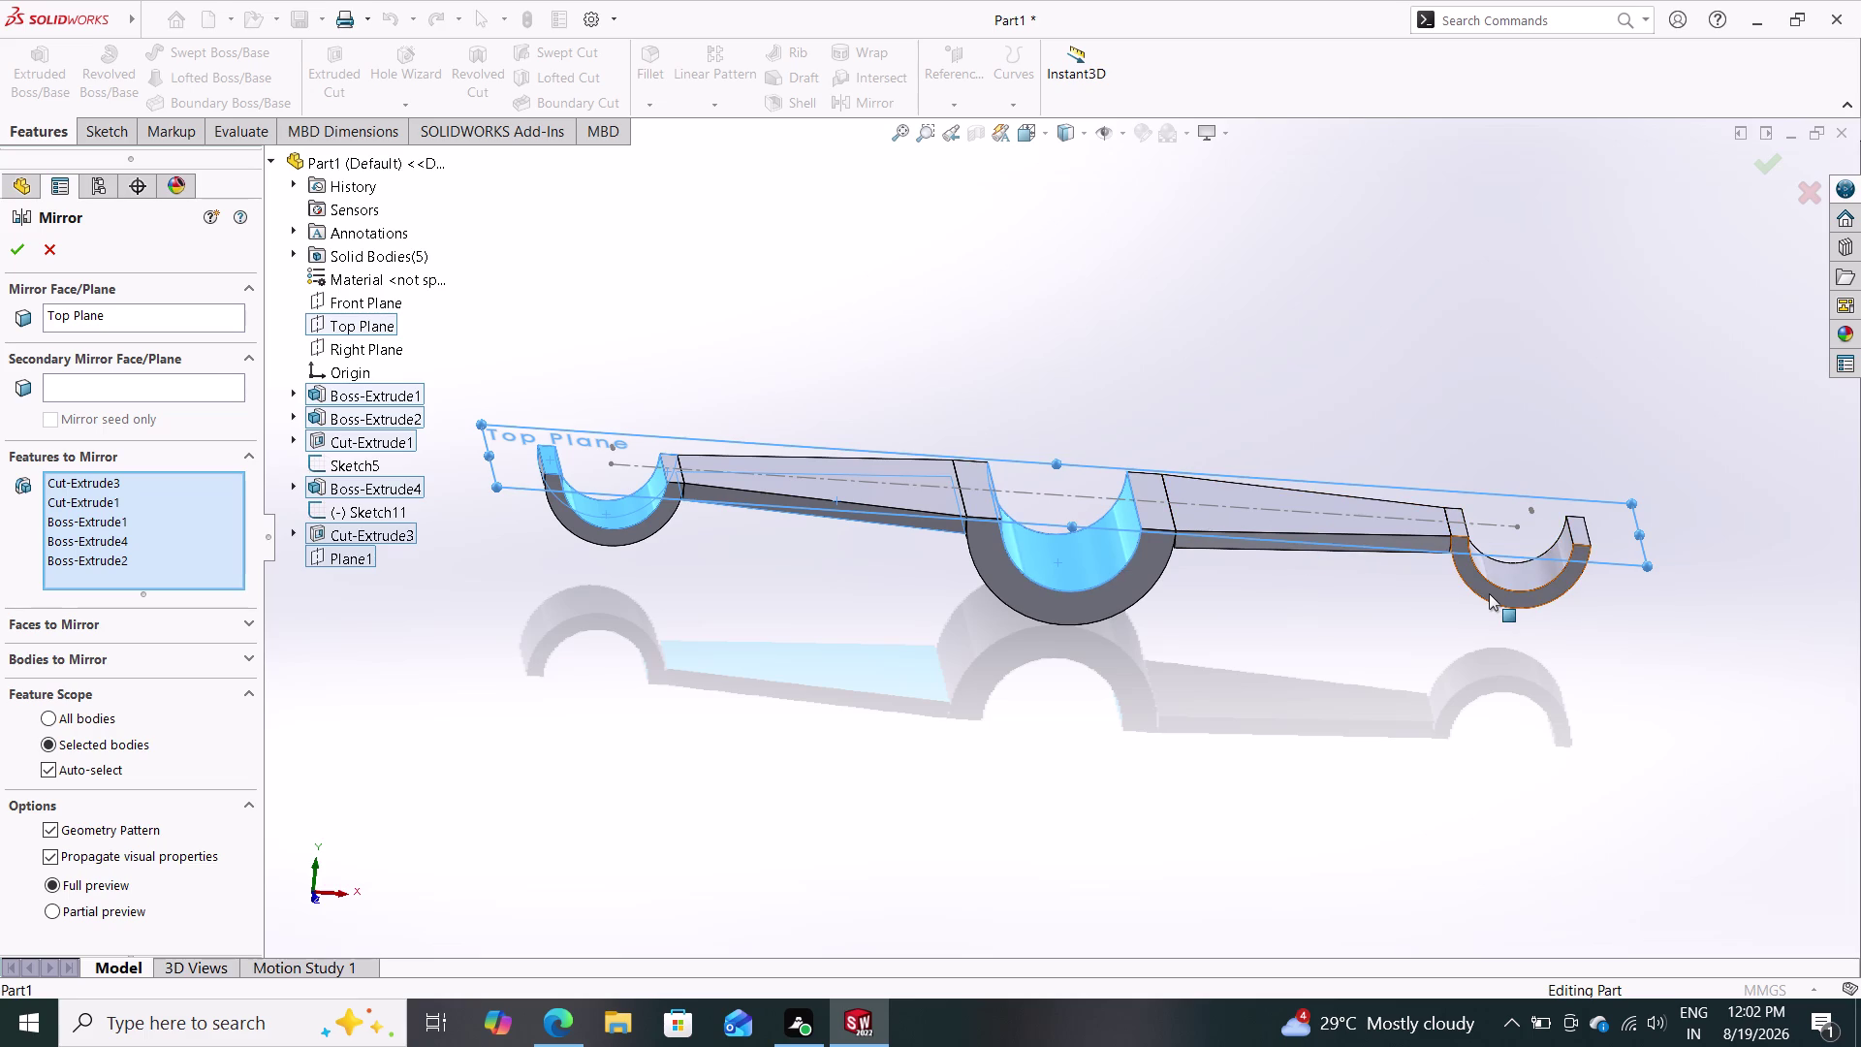
click(1250, 523)
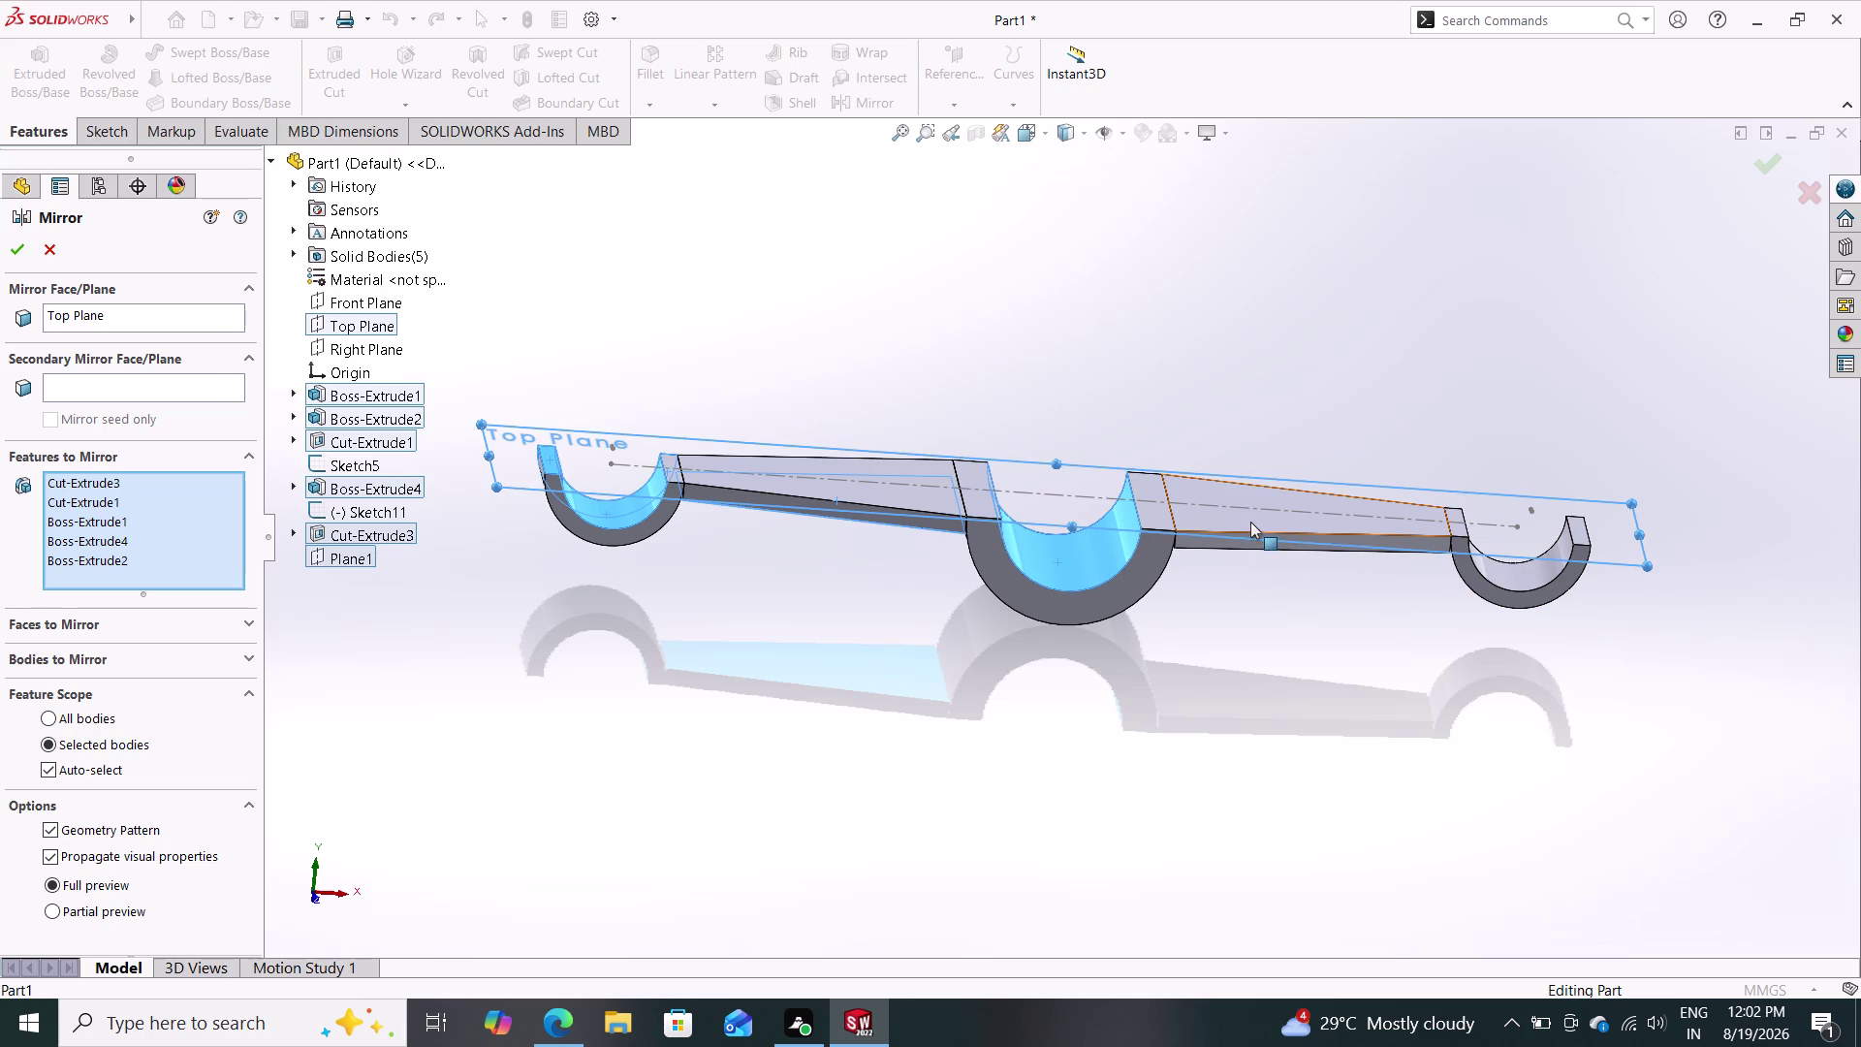
click(1149, 494)
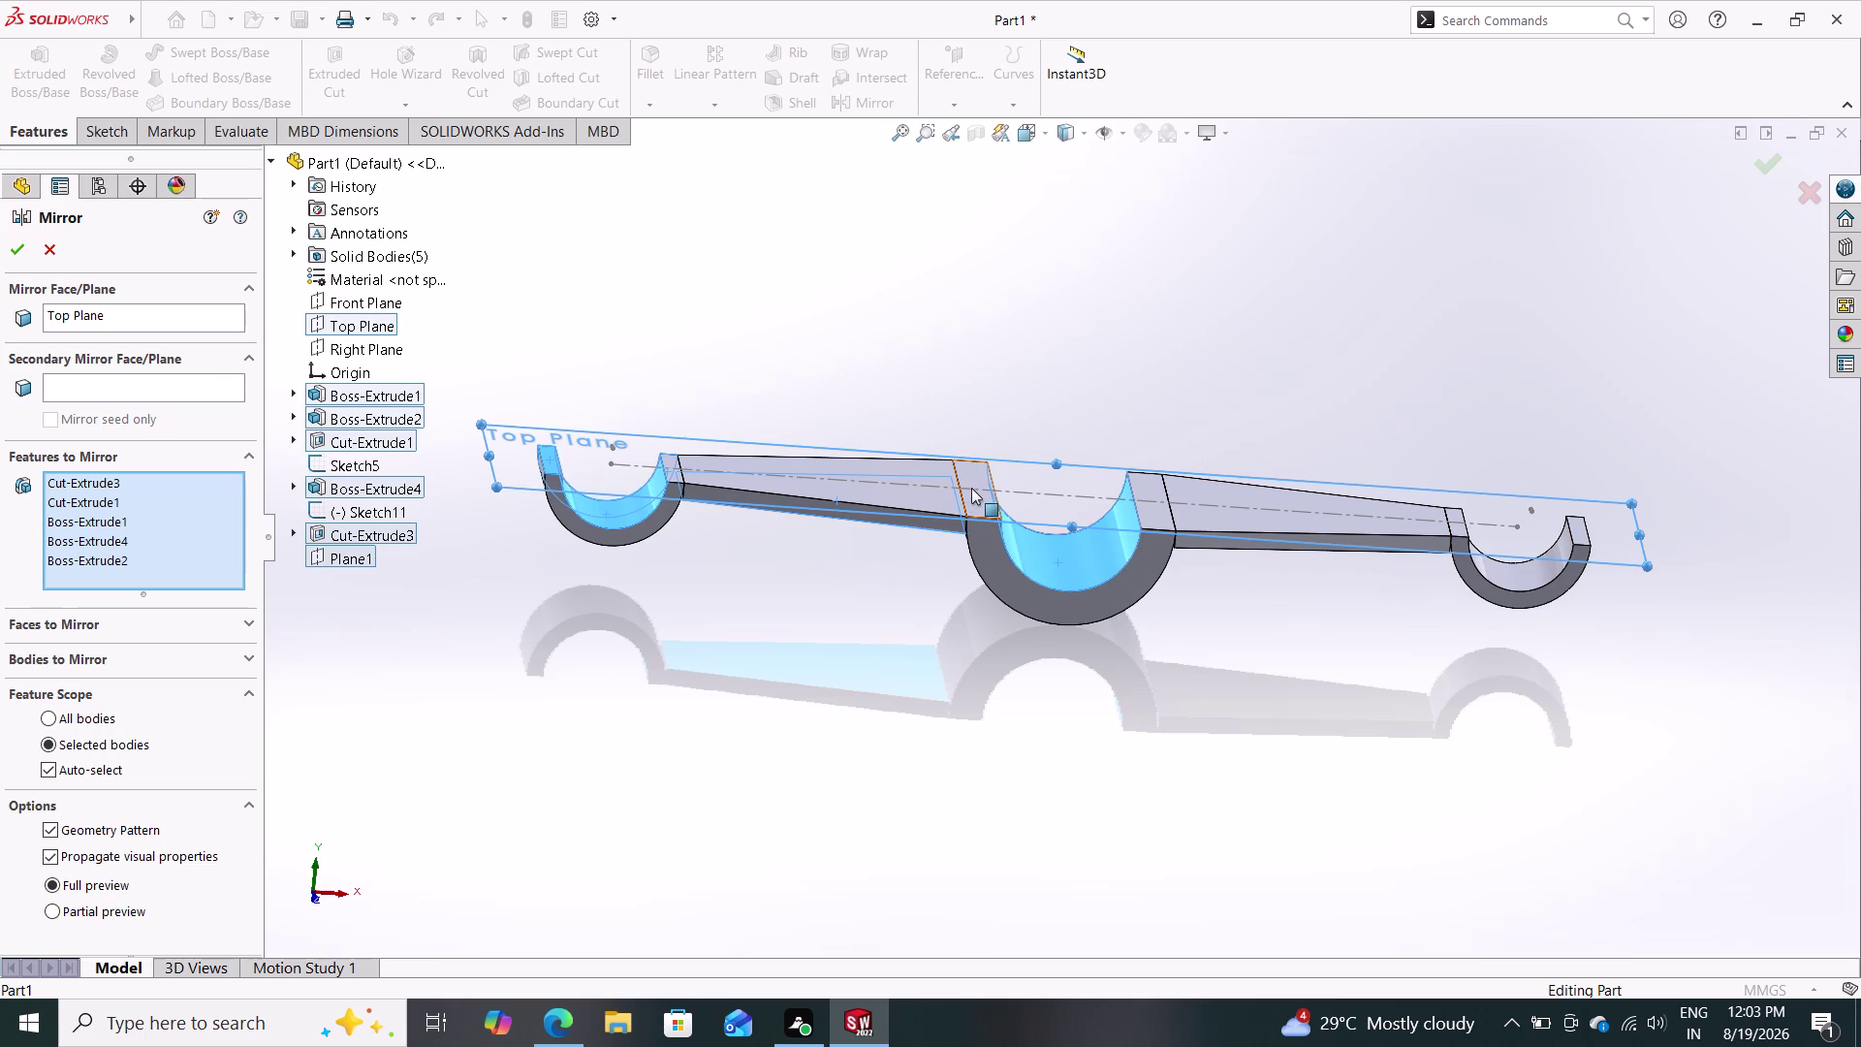
click(971, 487)
click(891, 486)
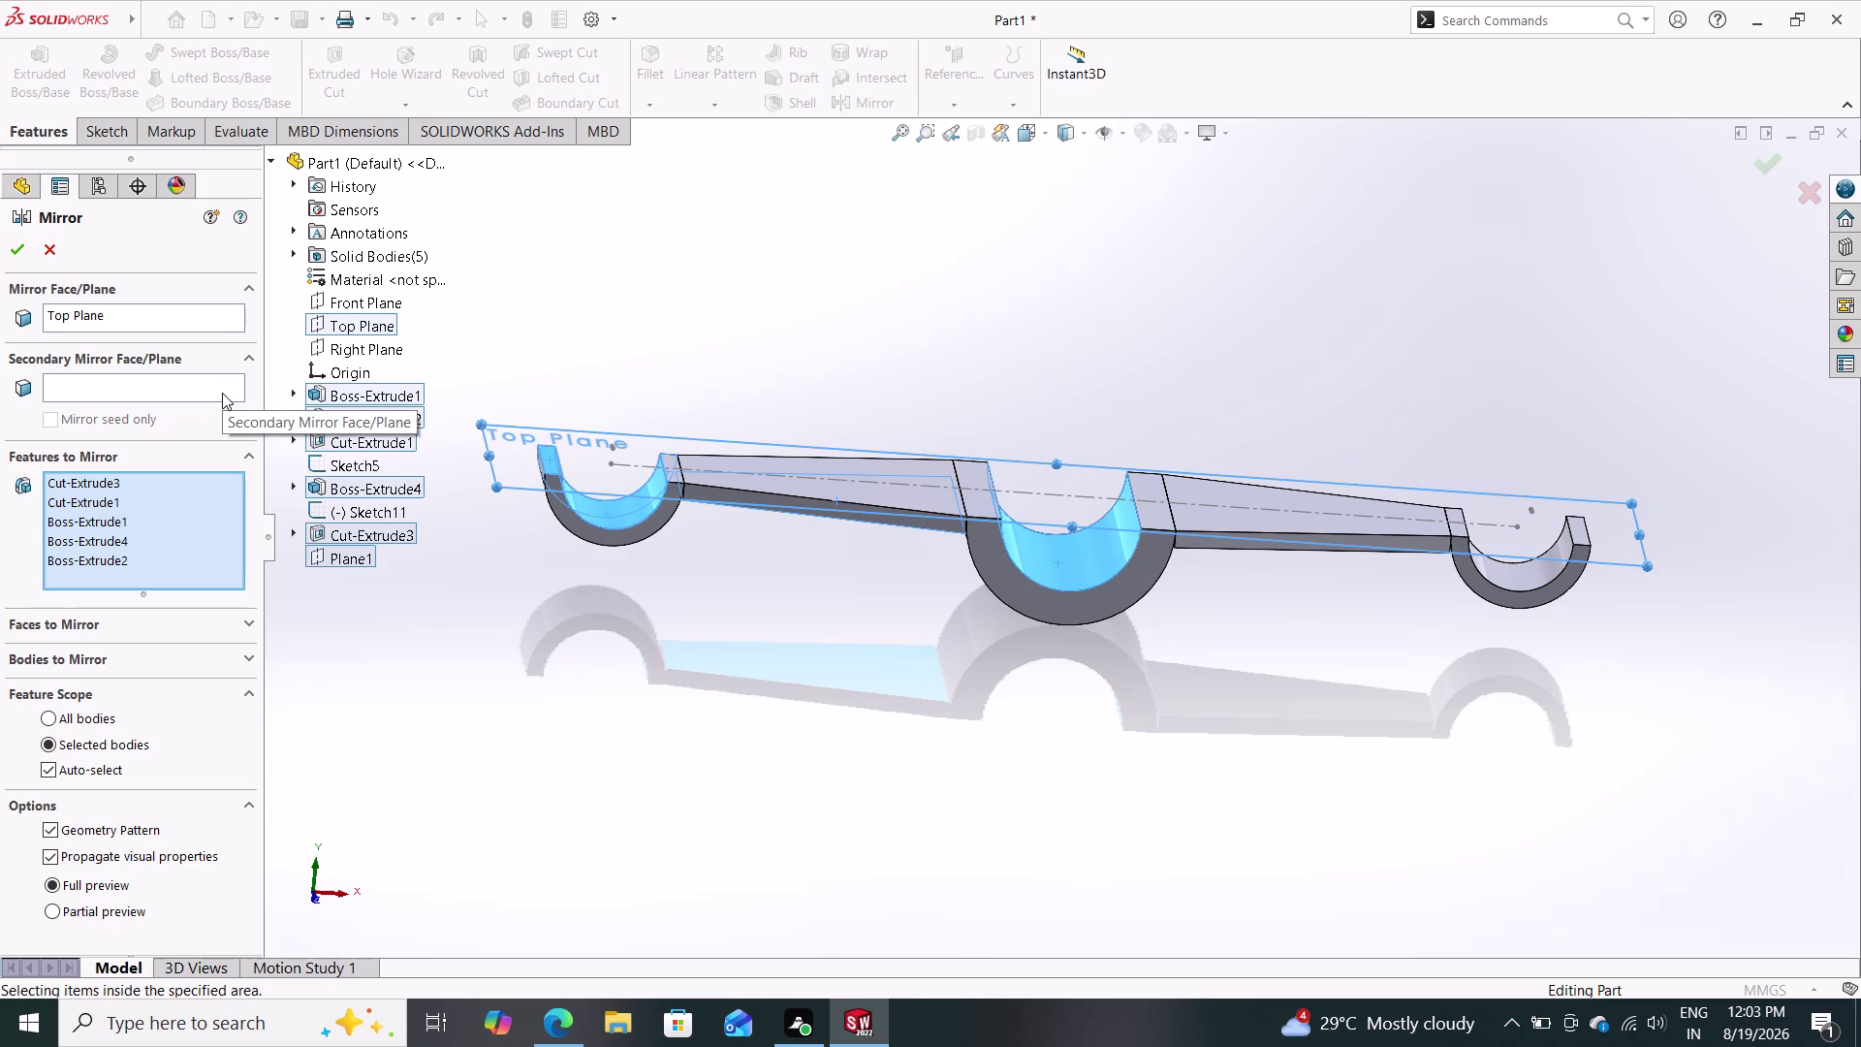
Turn off Geometry Pattern, then cancel the still-failing Mirror feature.
click(25, 249)
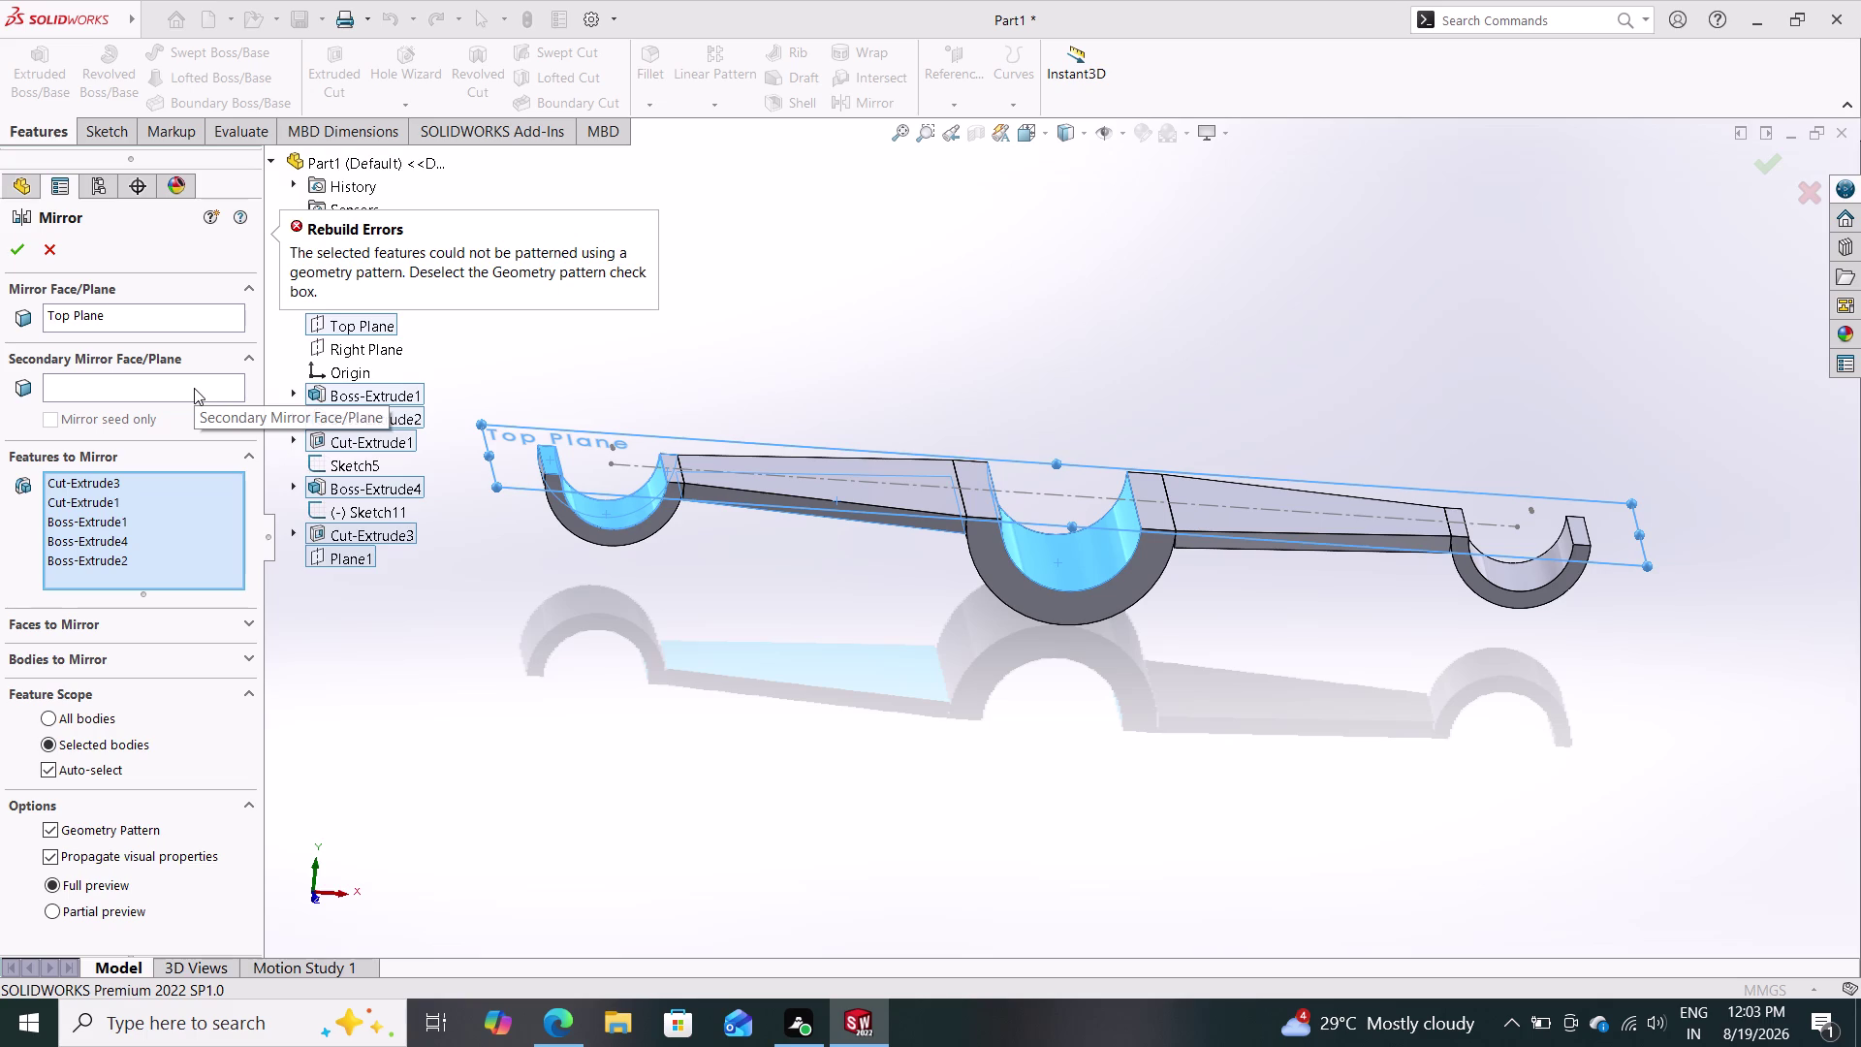
click(70, 830)
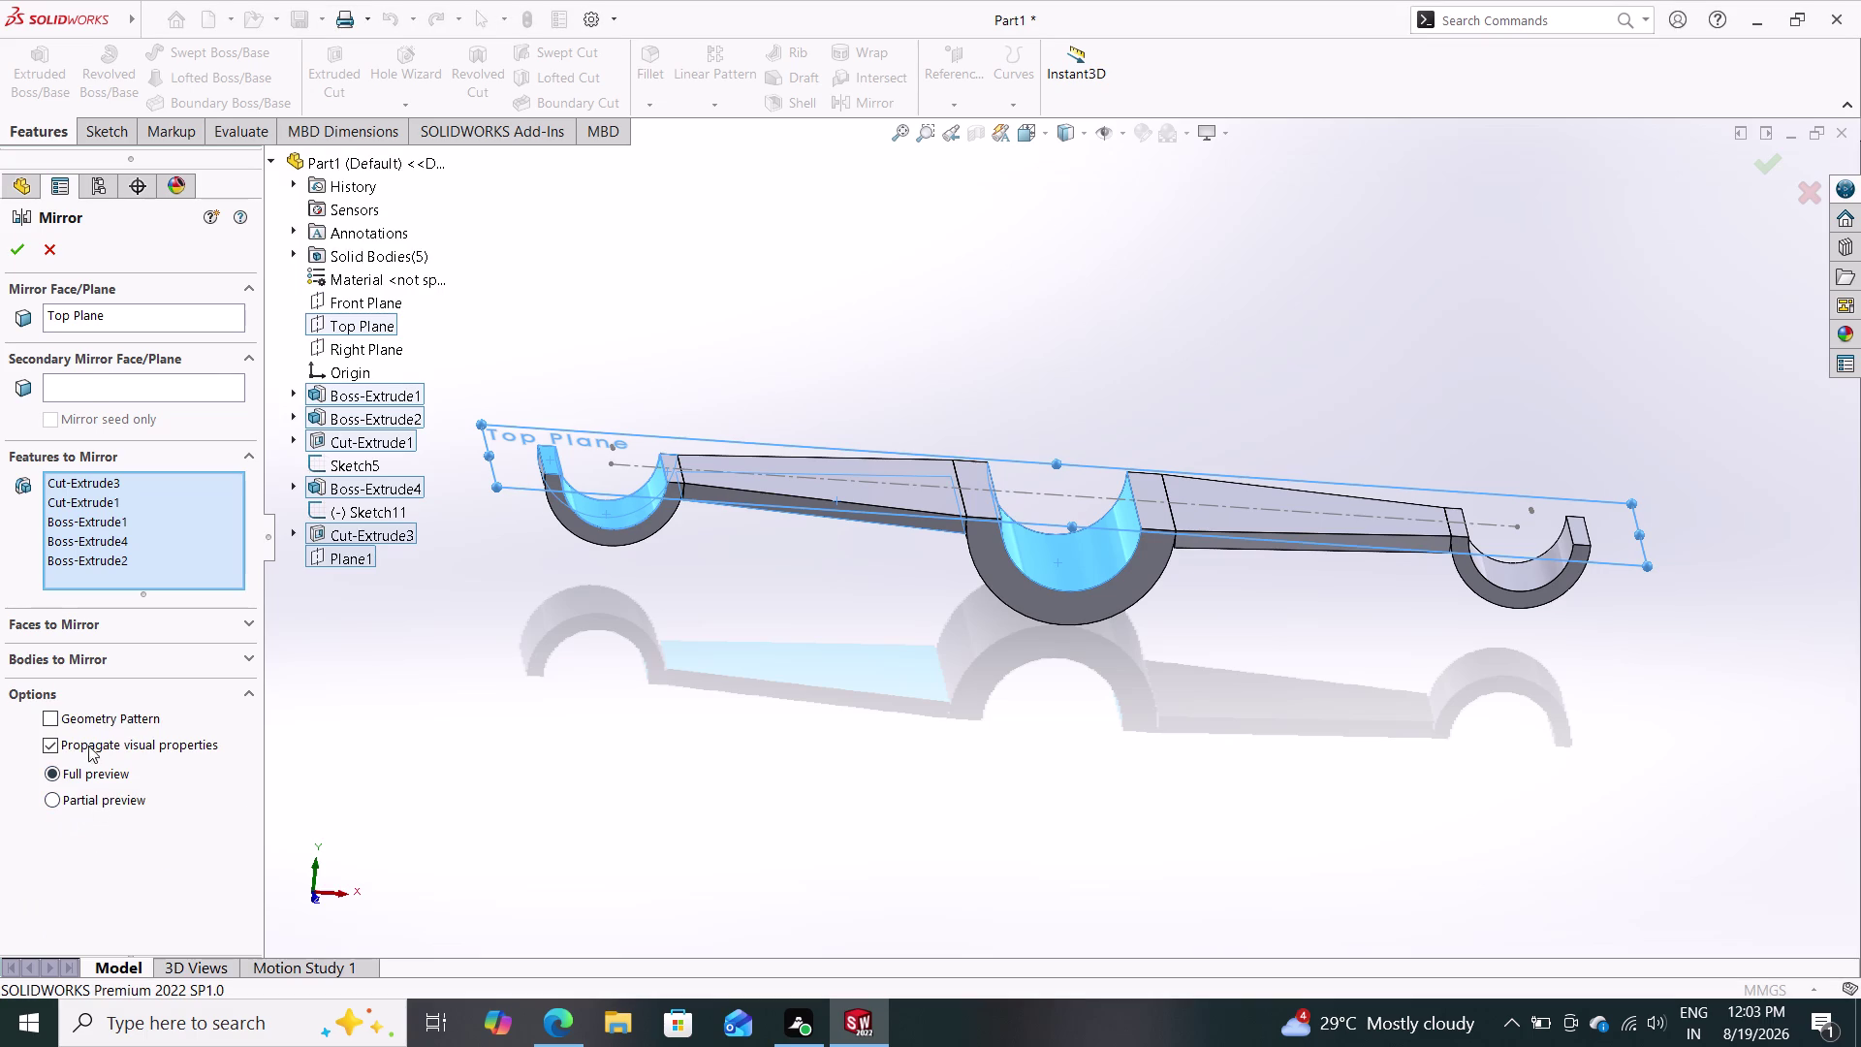
click(15, 249)
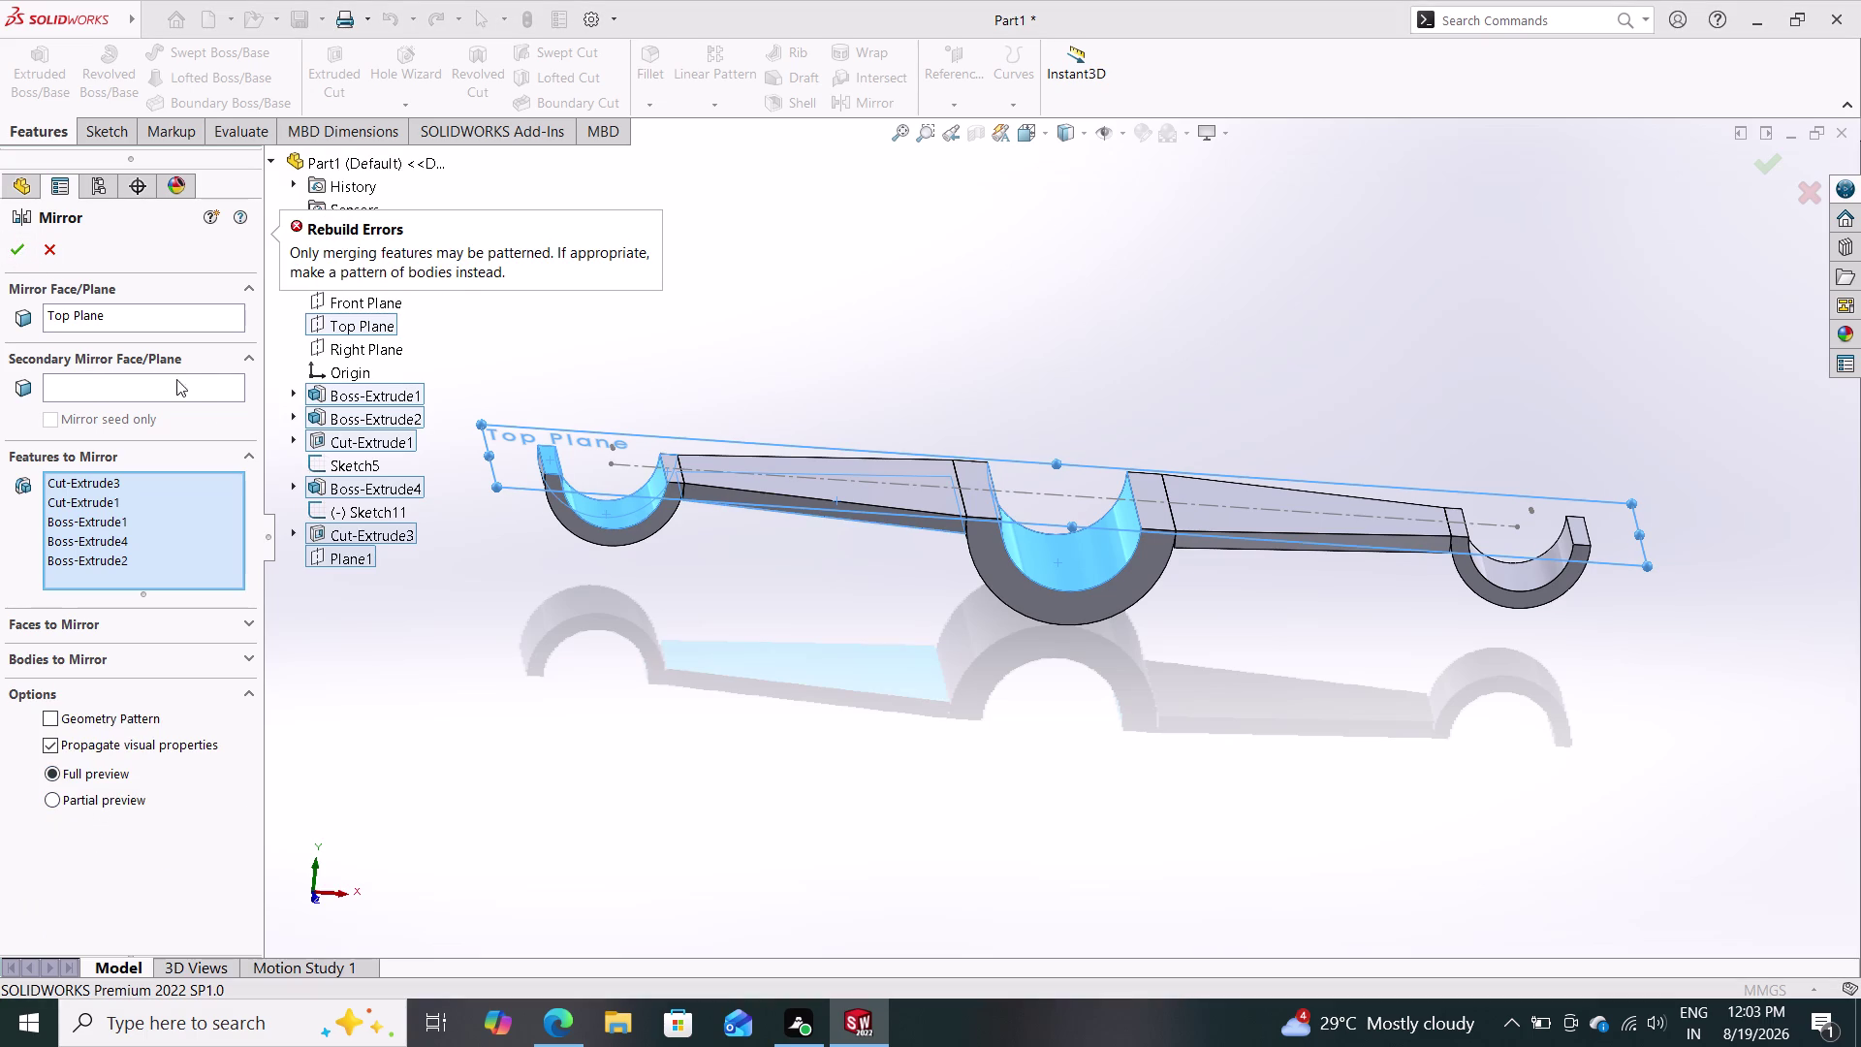
click(56, 255)
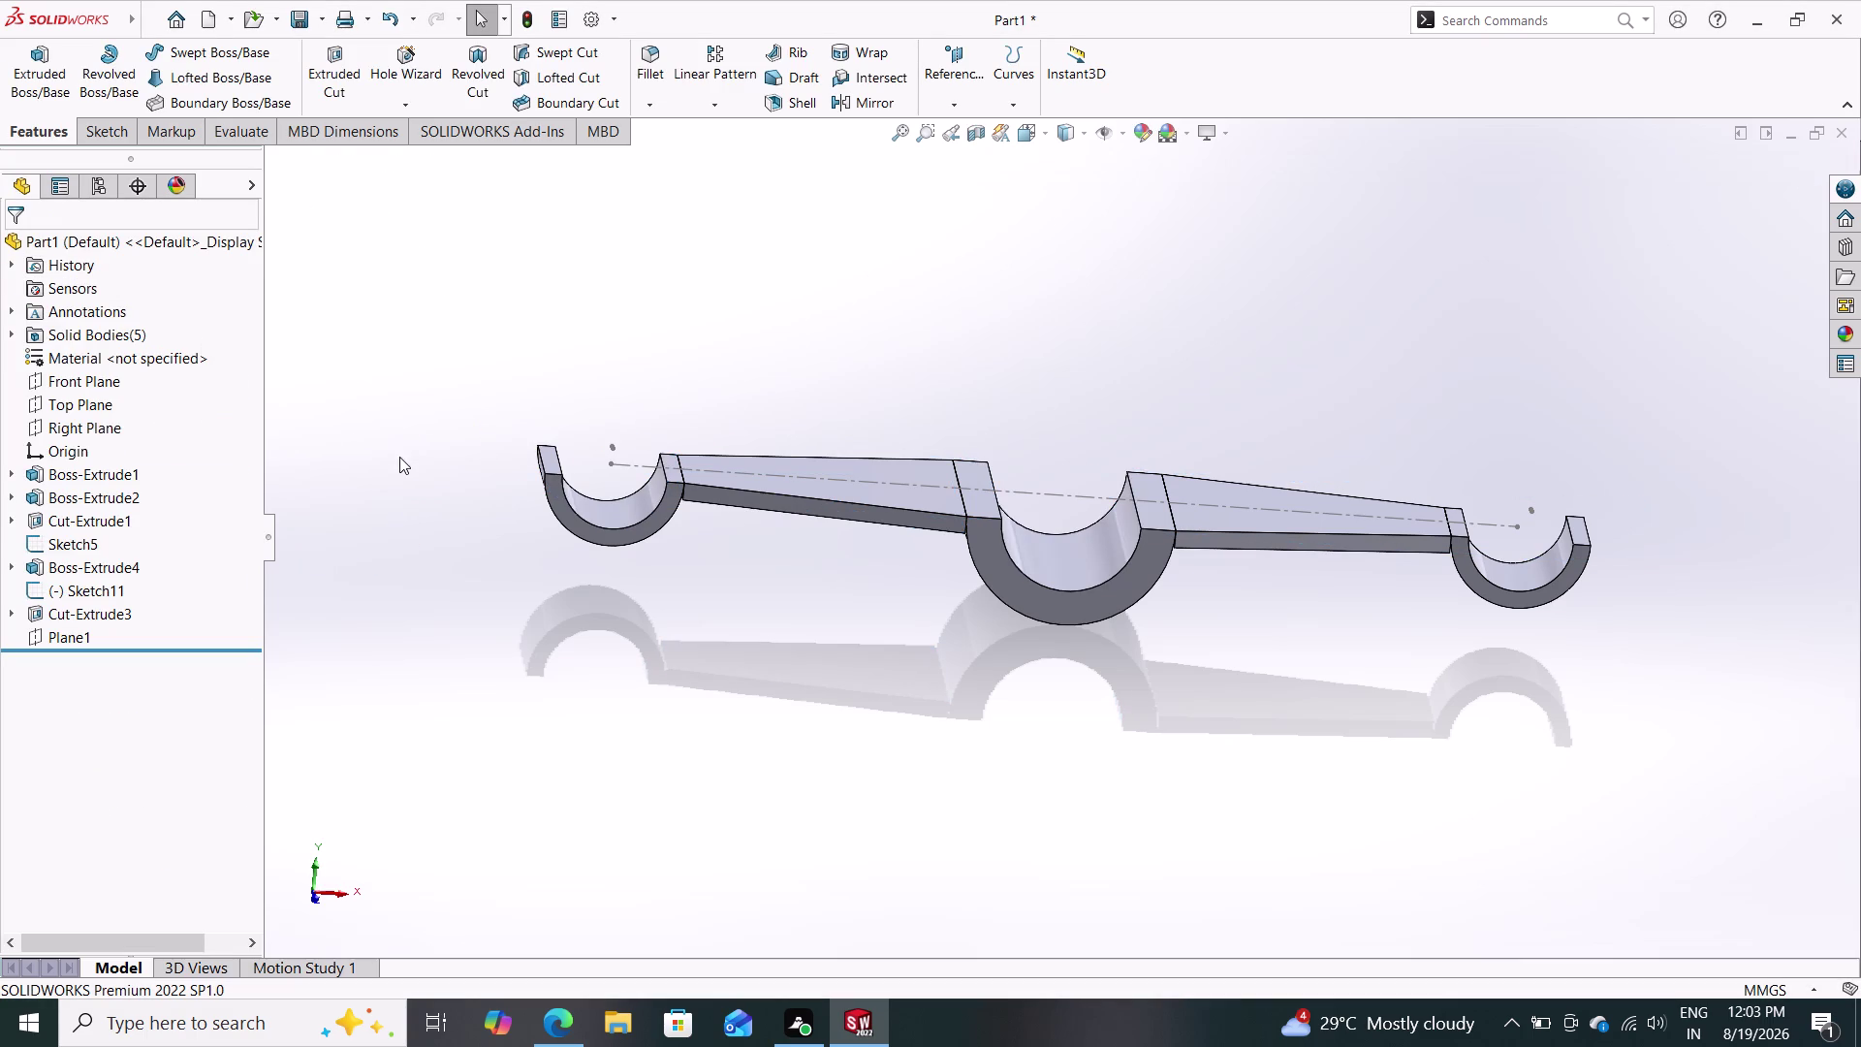
Orbit the half-link to inspect it from several angles, ending at an angled front view.
middle_drag(1158, 391, 961, 575)
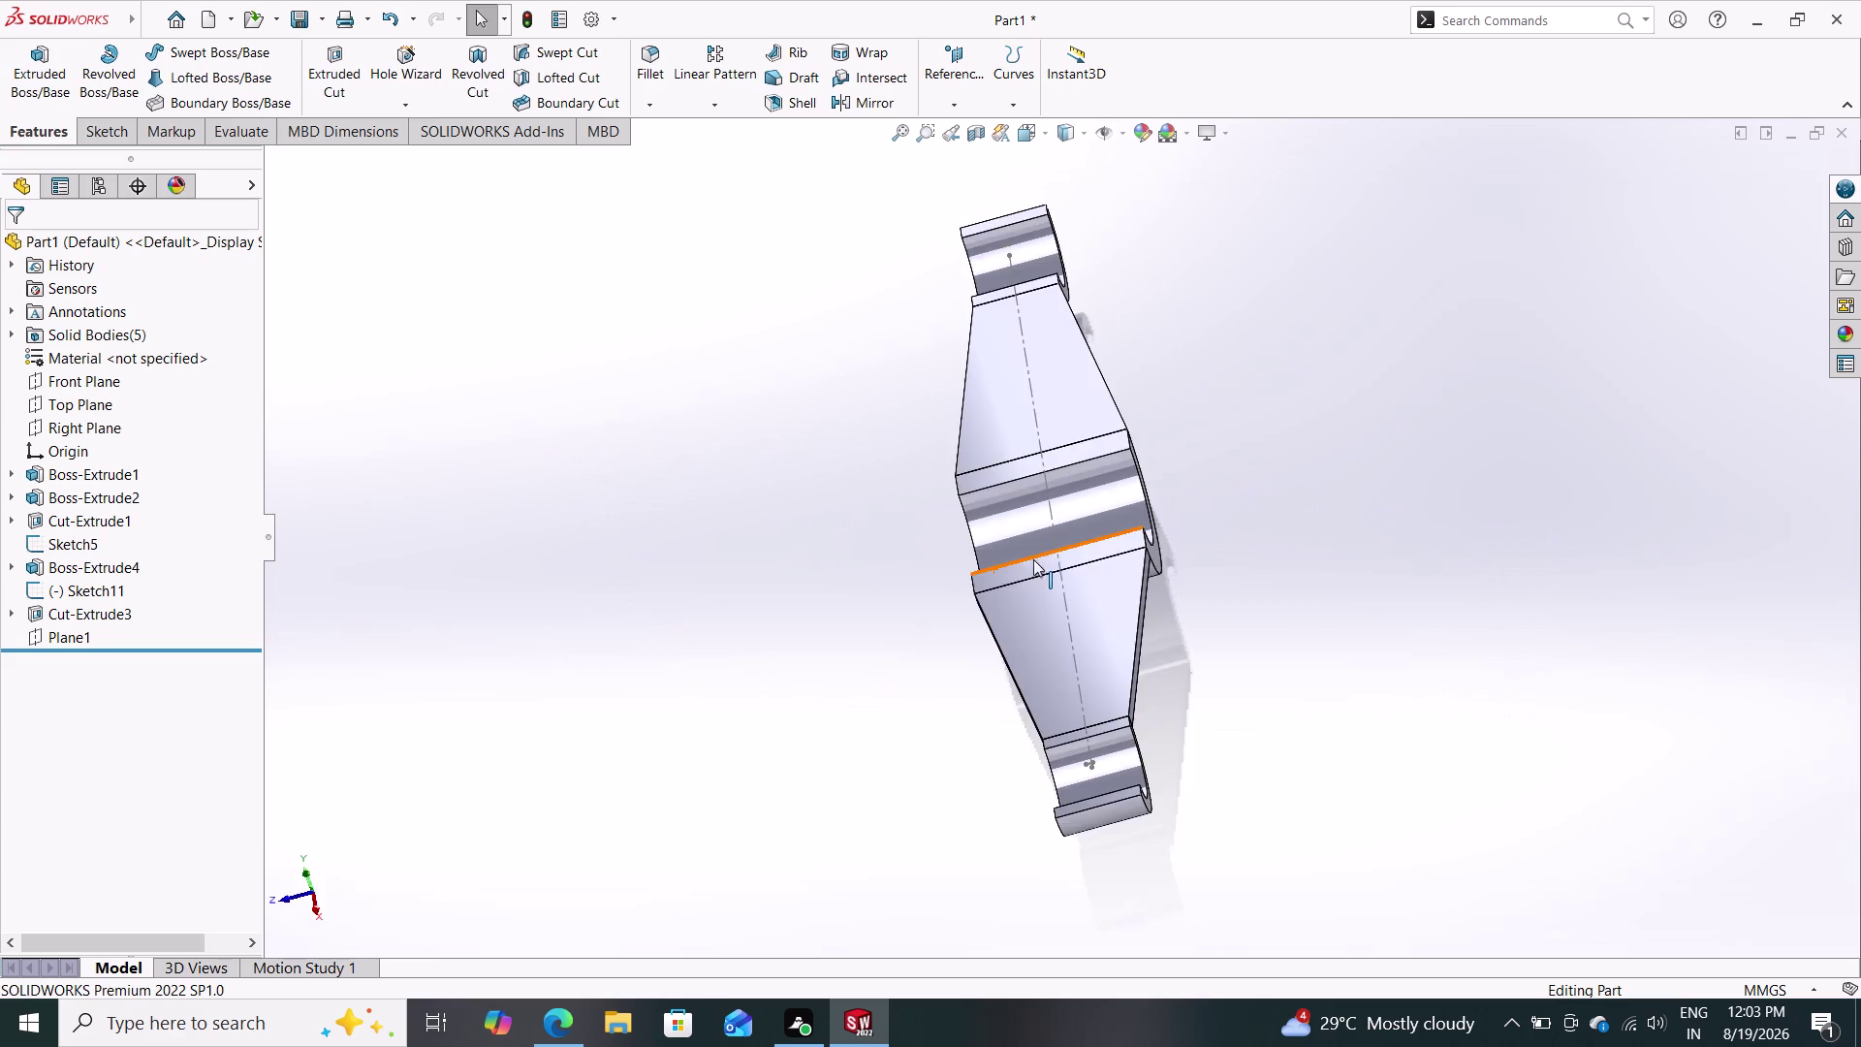
middle_drag(988, 595, 1186, 515)
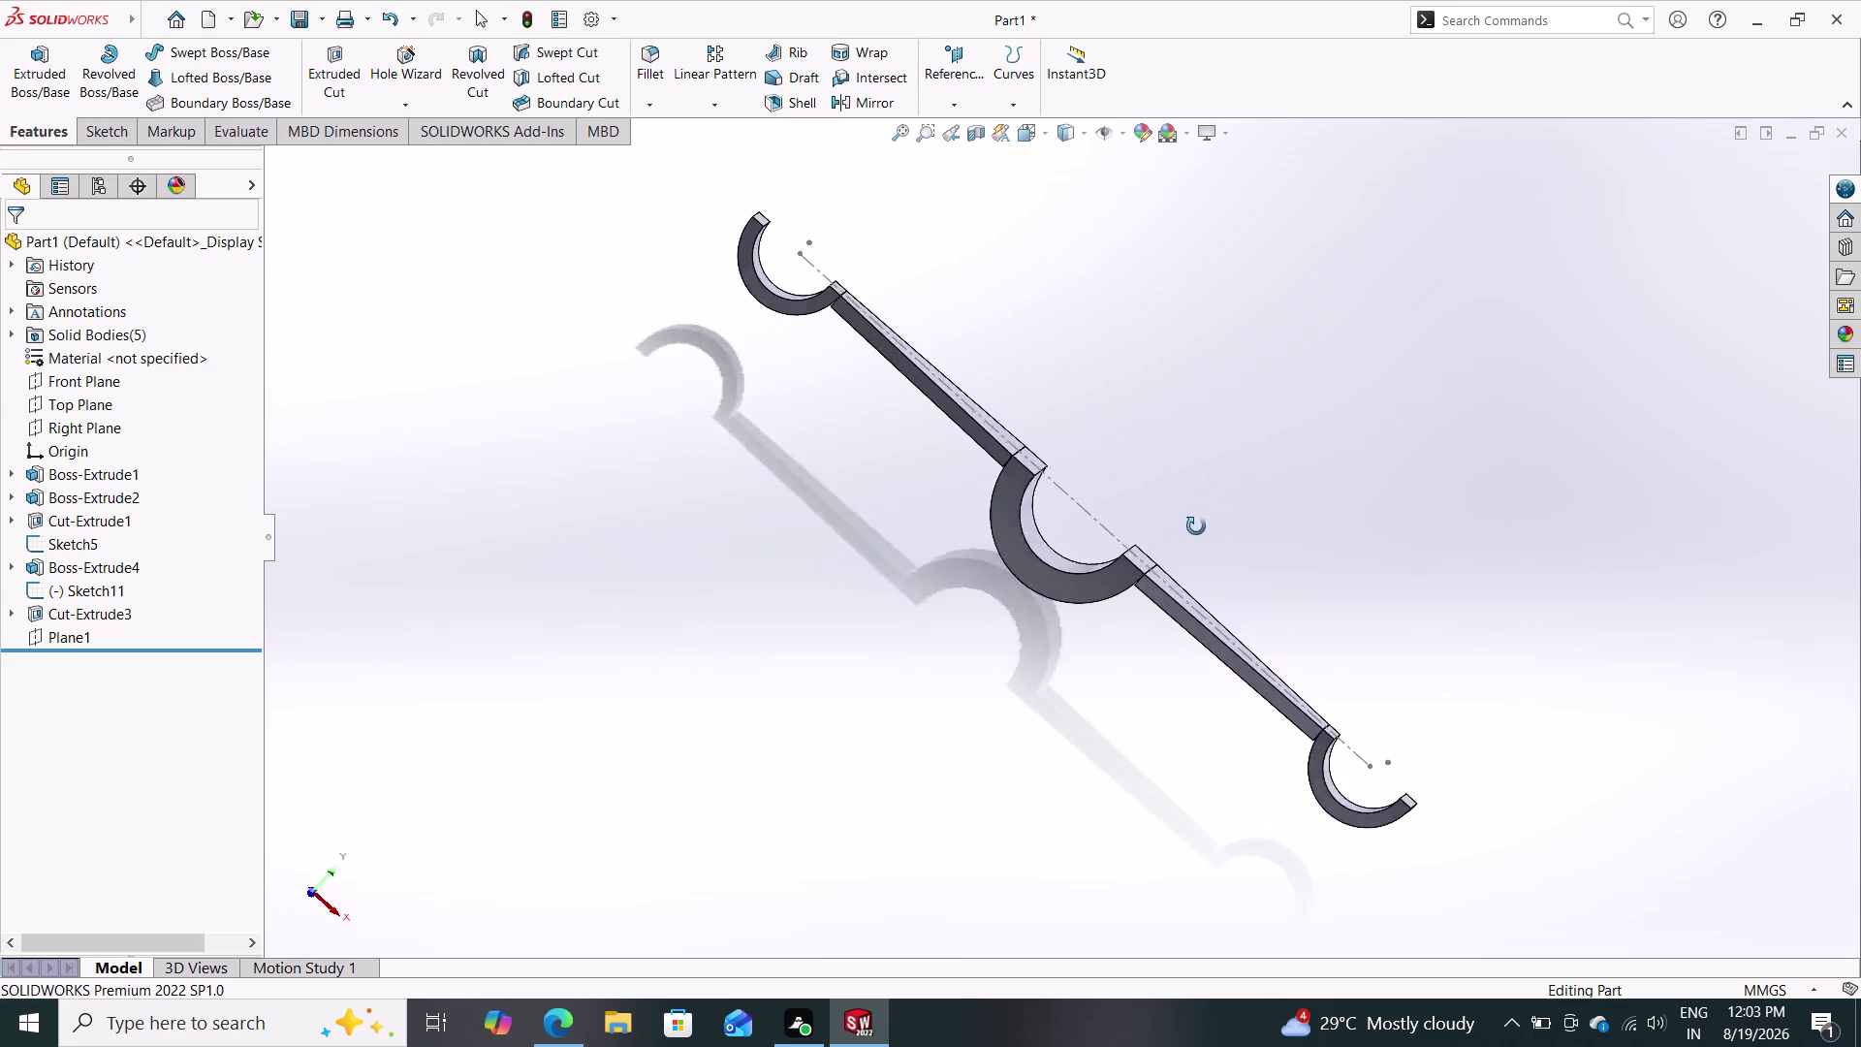
middle_drag(1186, 515, 1092, 423)
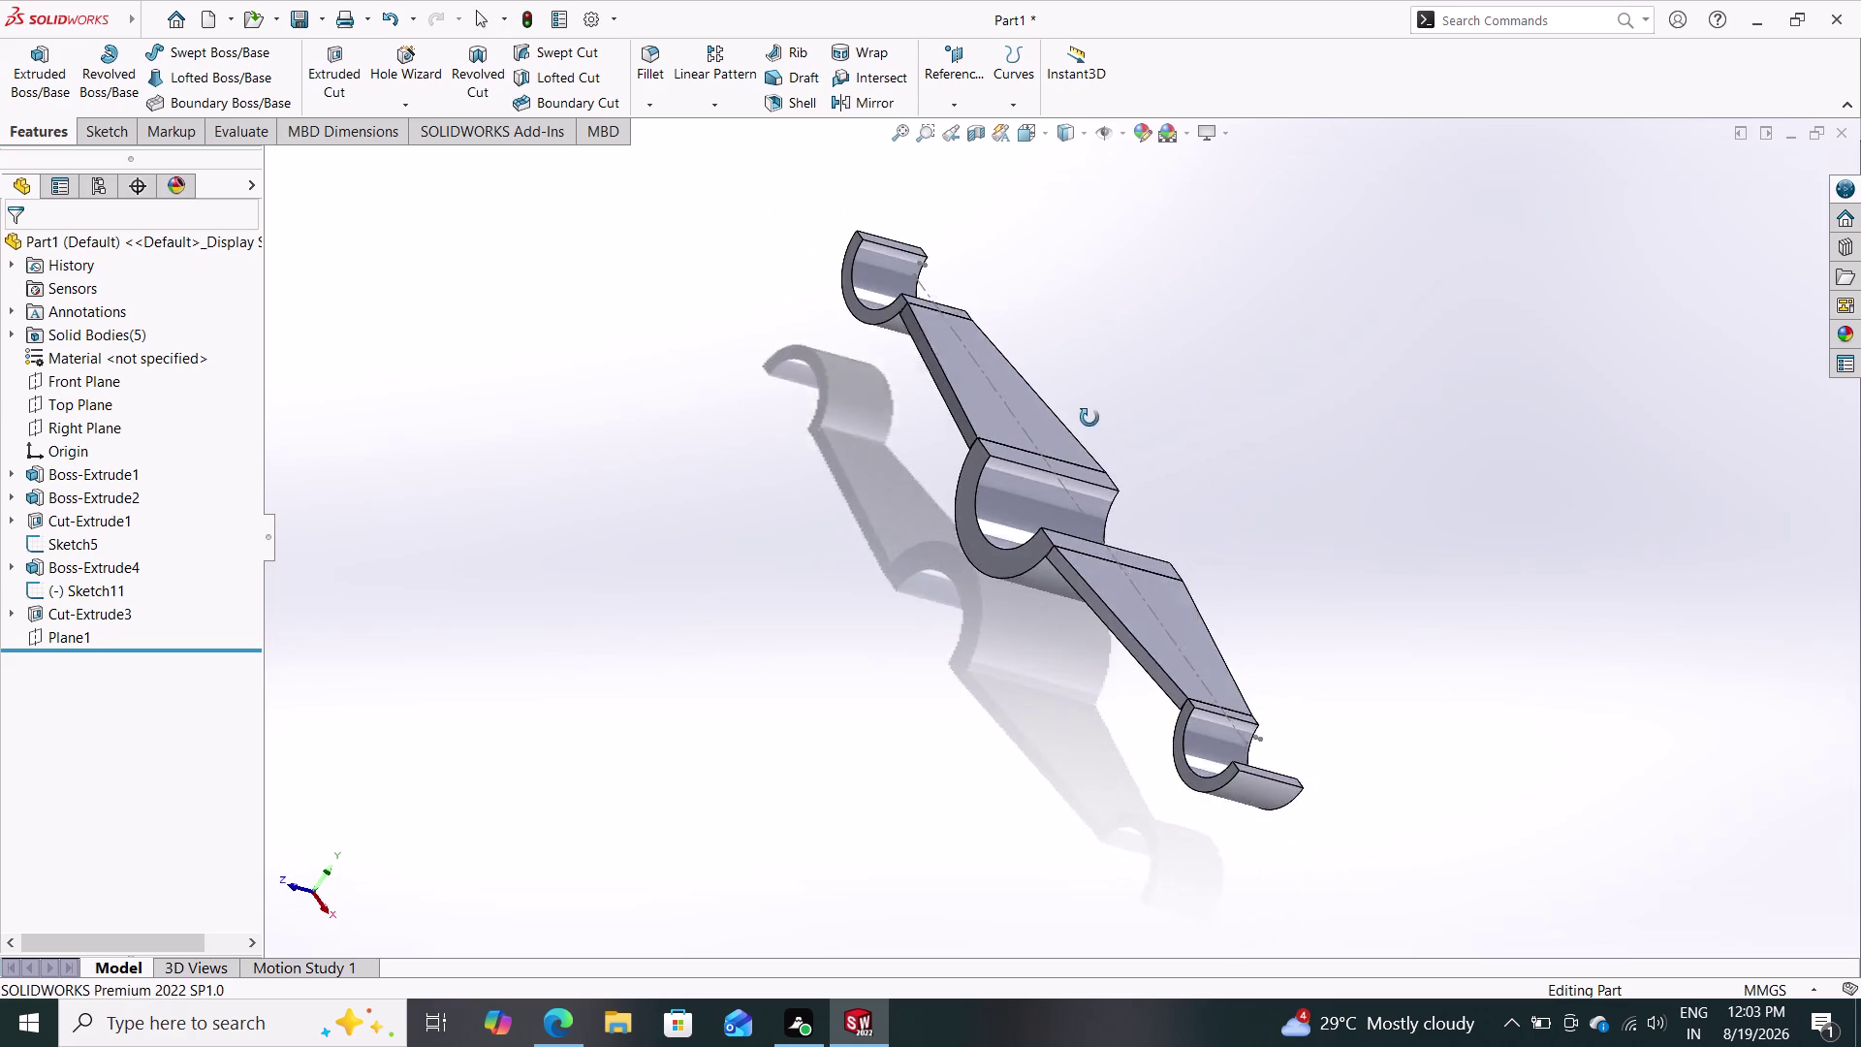
middle_drag(1091, 422, 1293, 396)
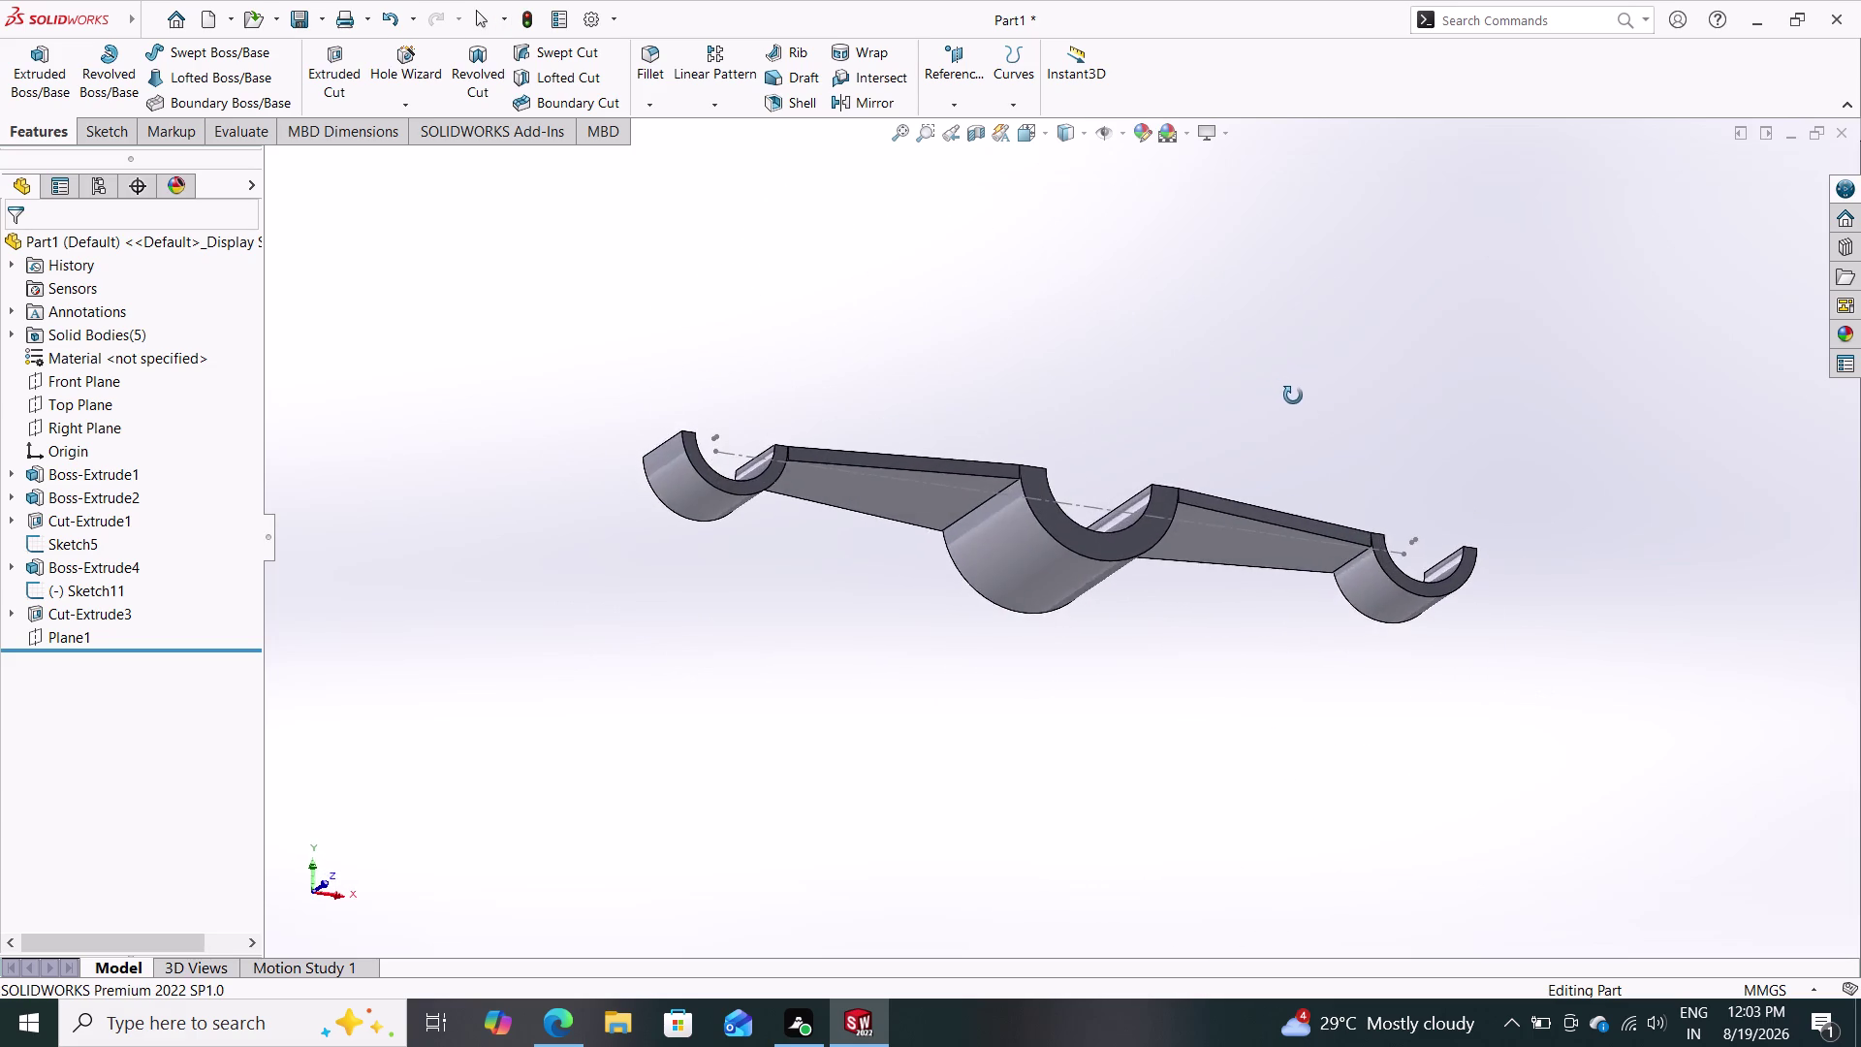
middle_drag(1293, 396, 1278, 550)
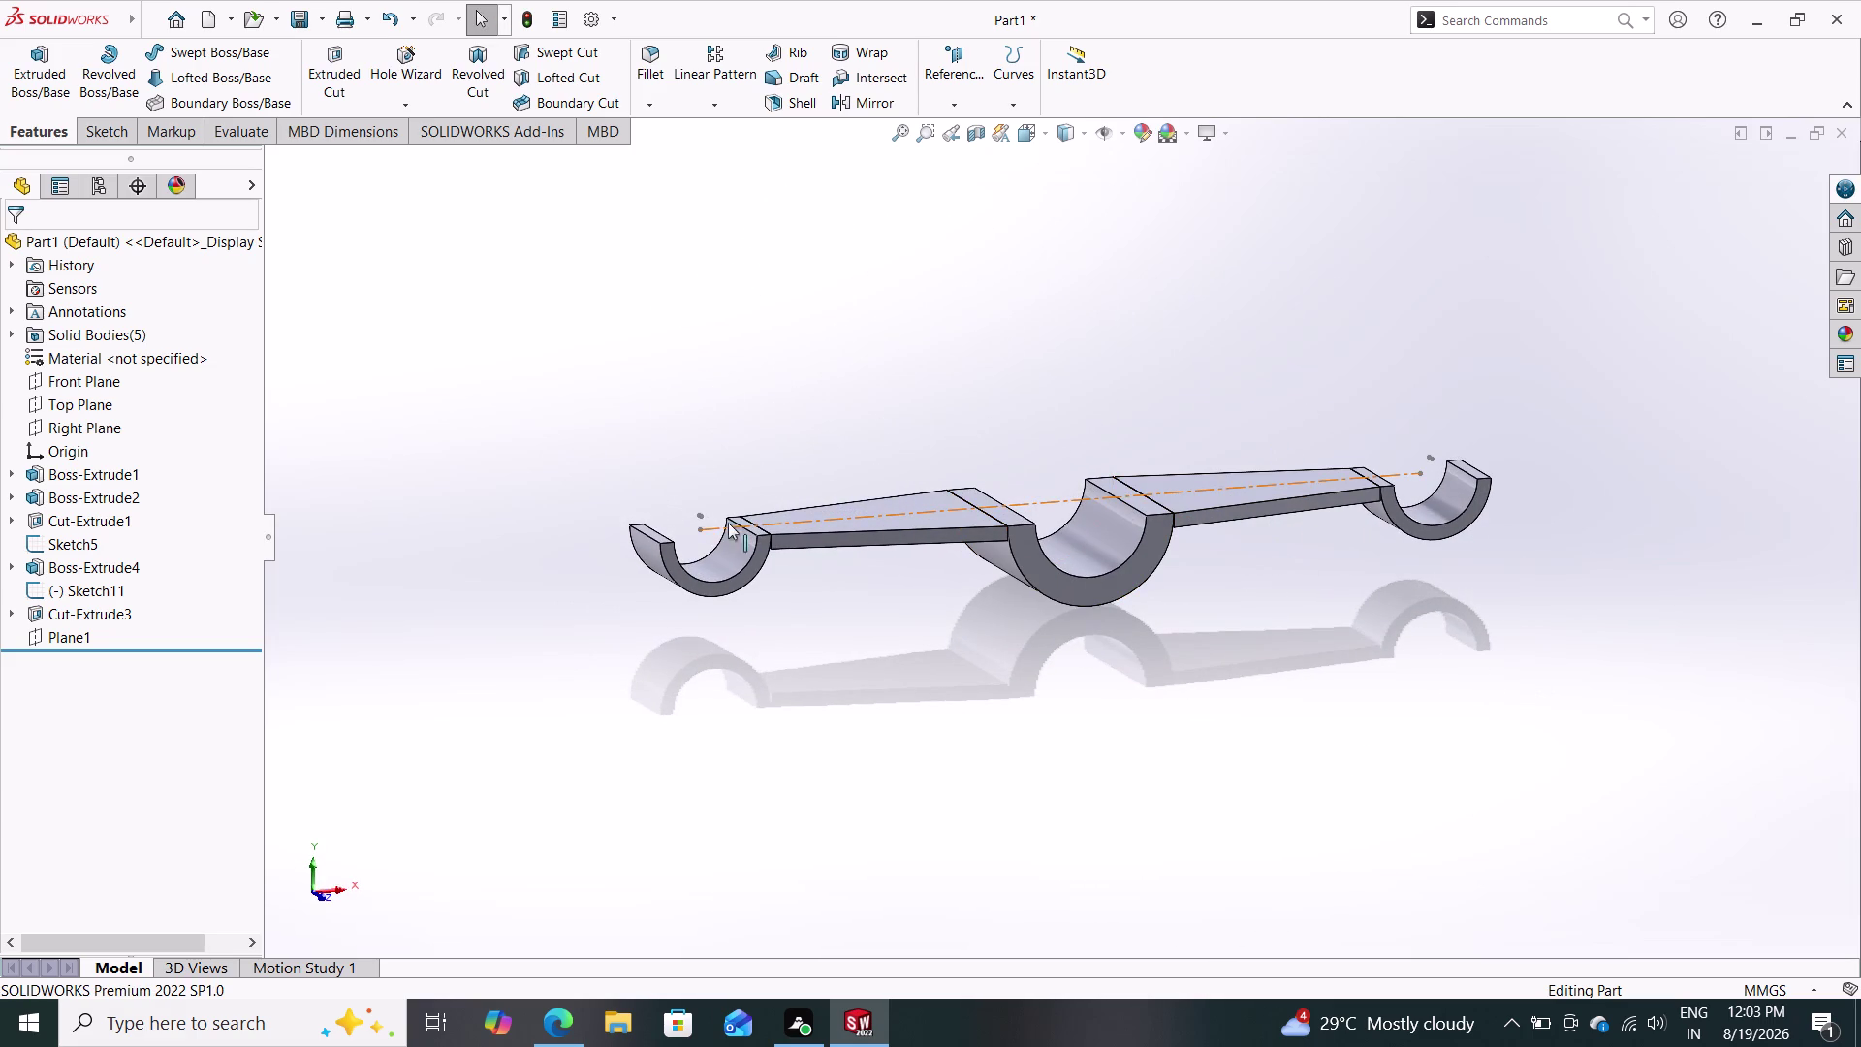
Clear the selection and start a new Mirror feature.
click(676, 556)
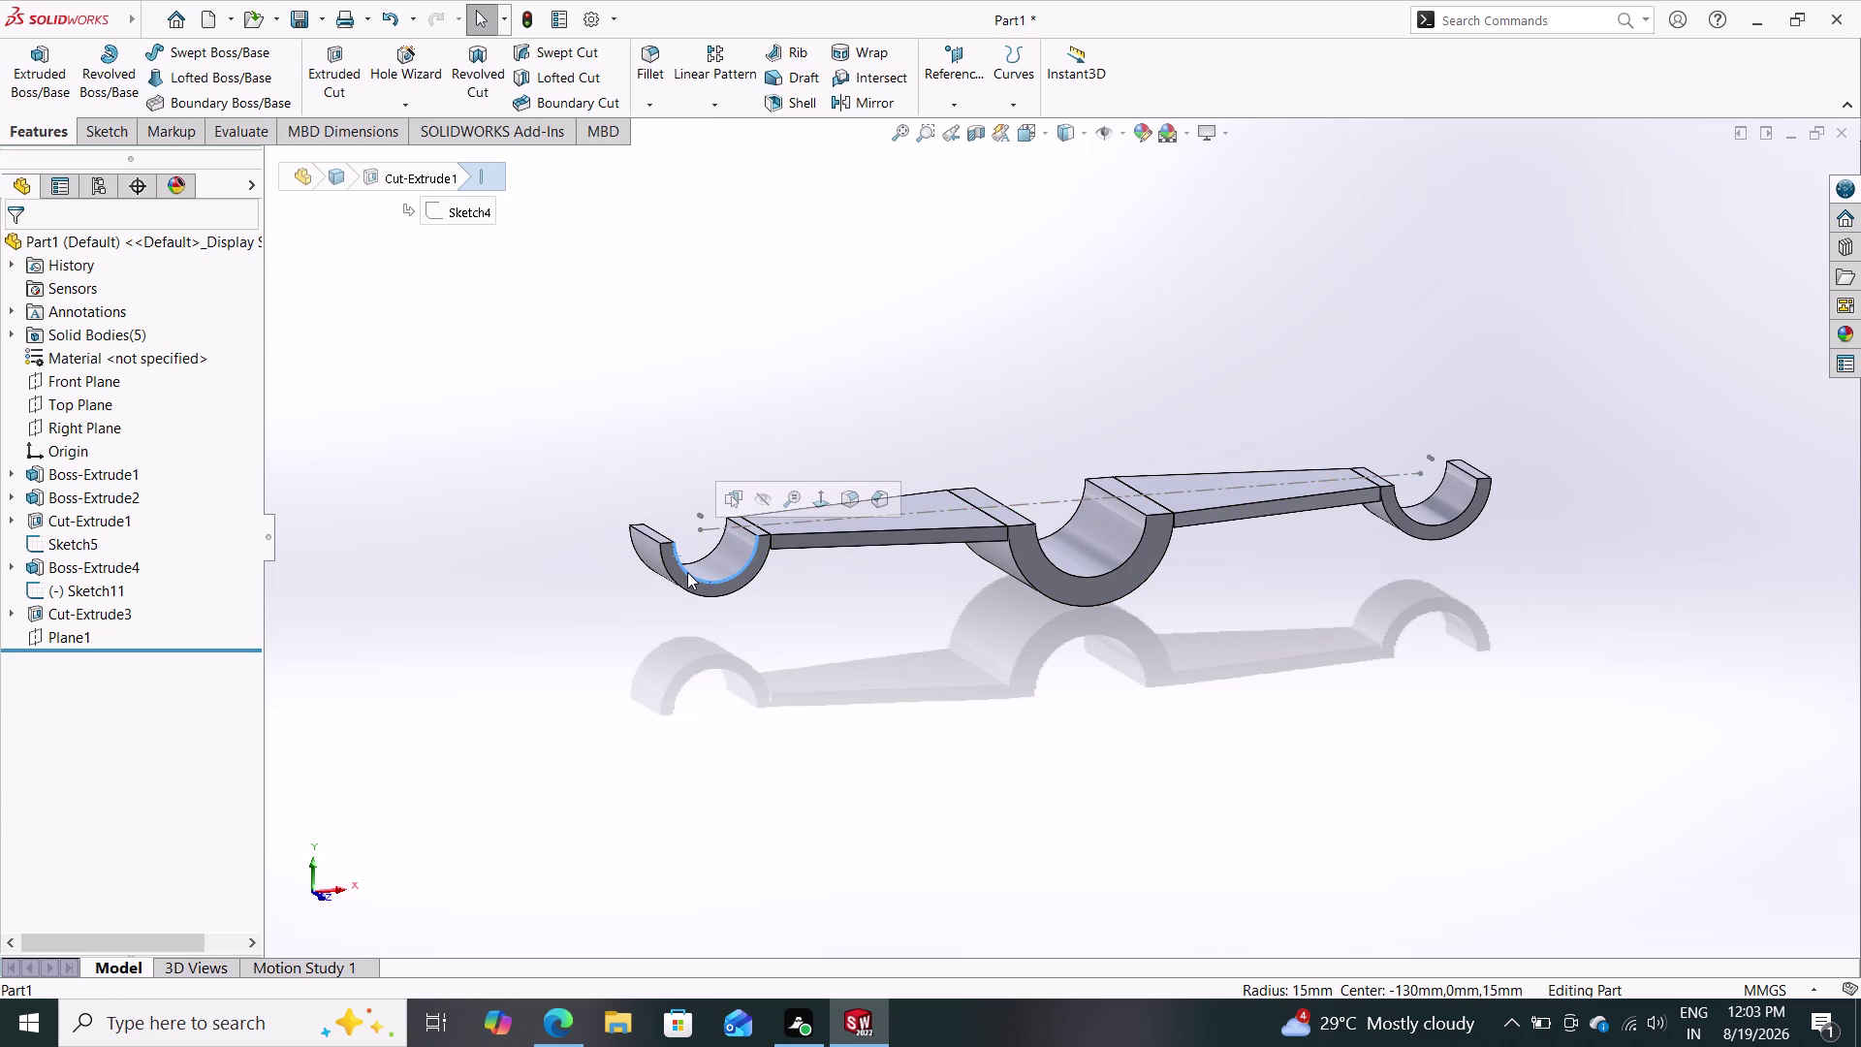
key(Escape)
key(Escape)
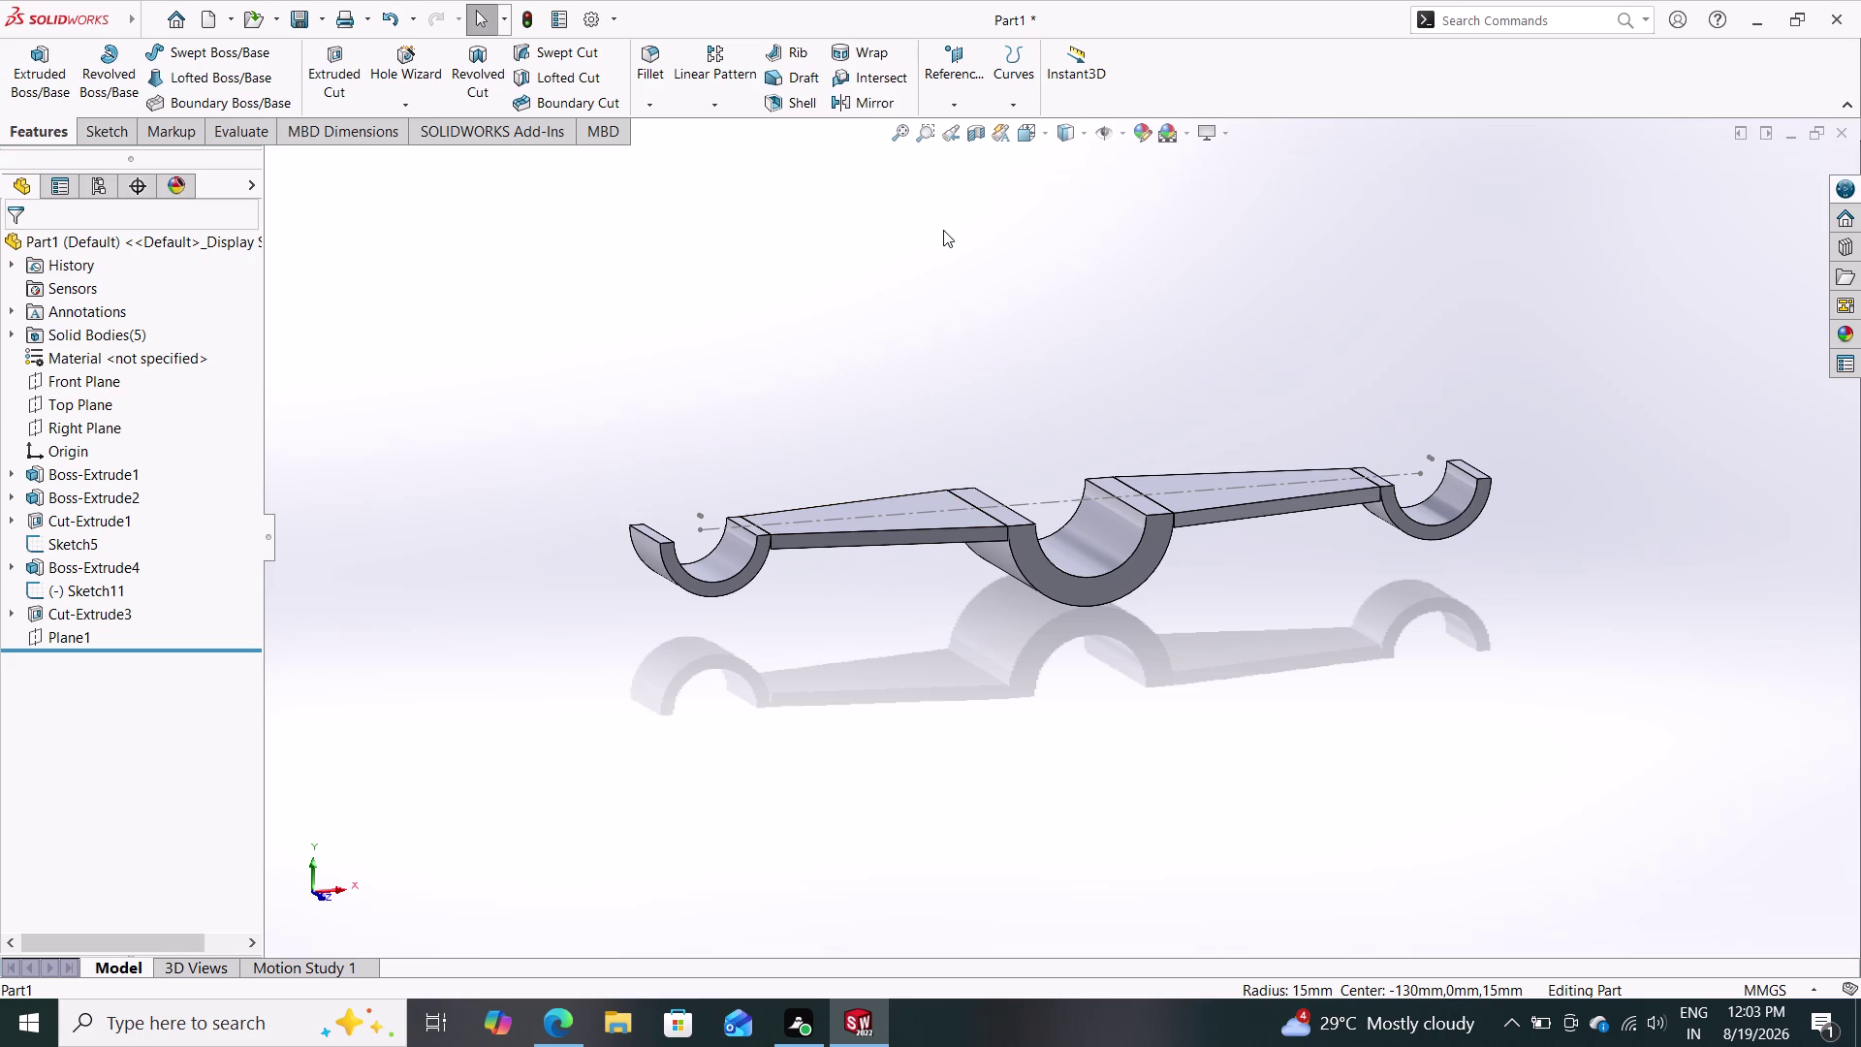
click(858, 100)
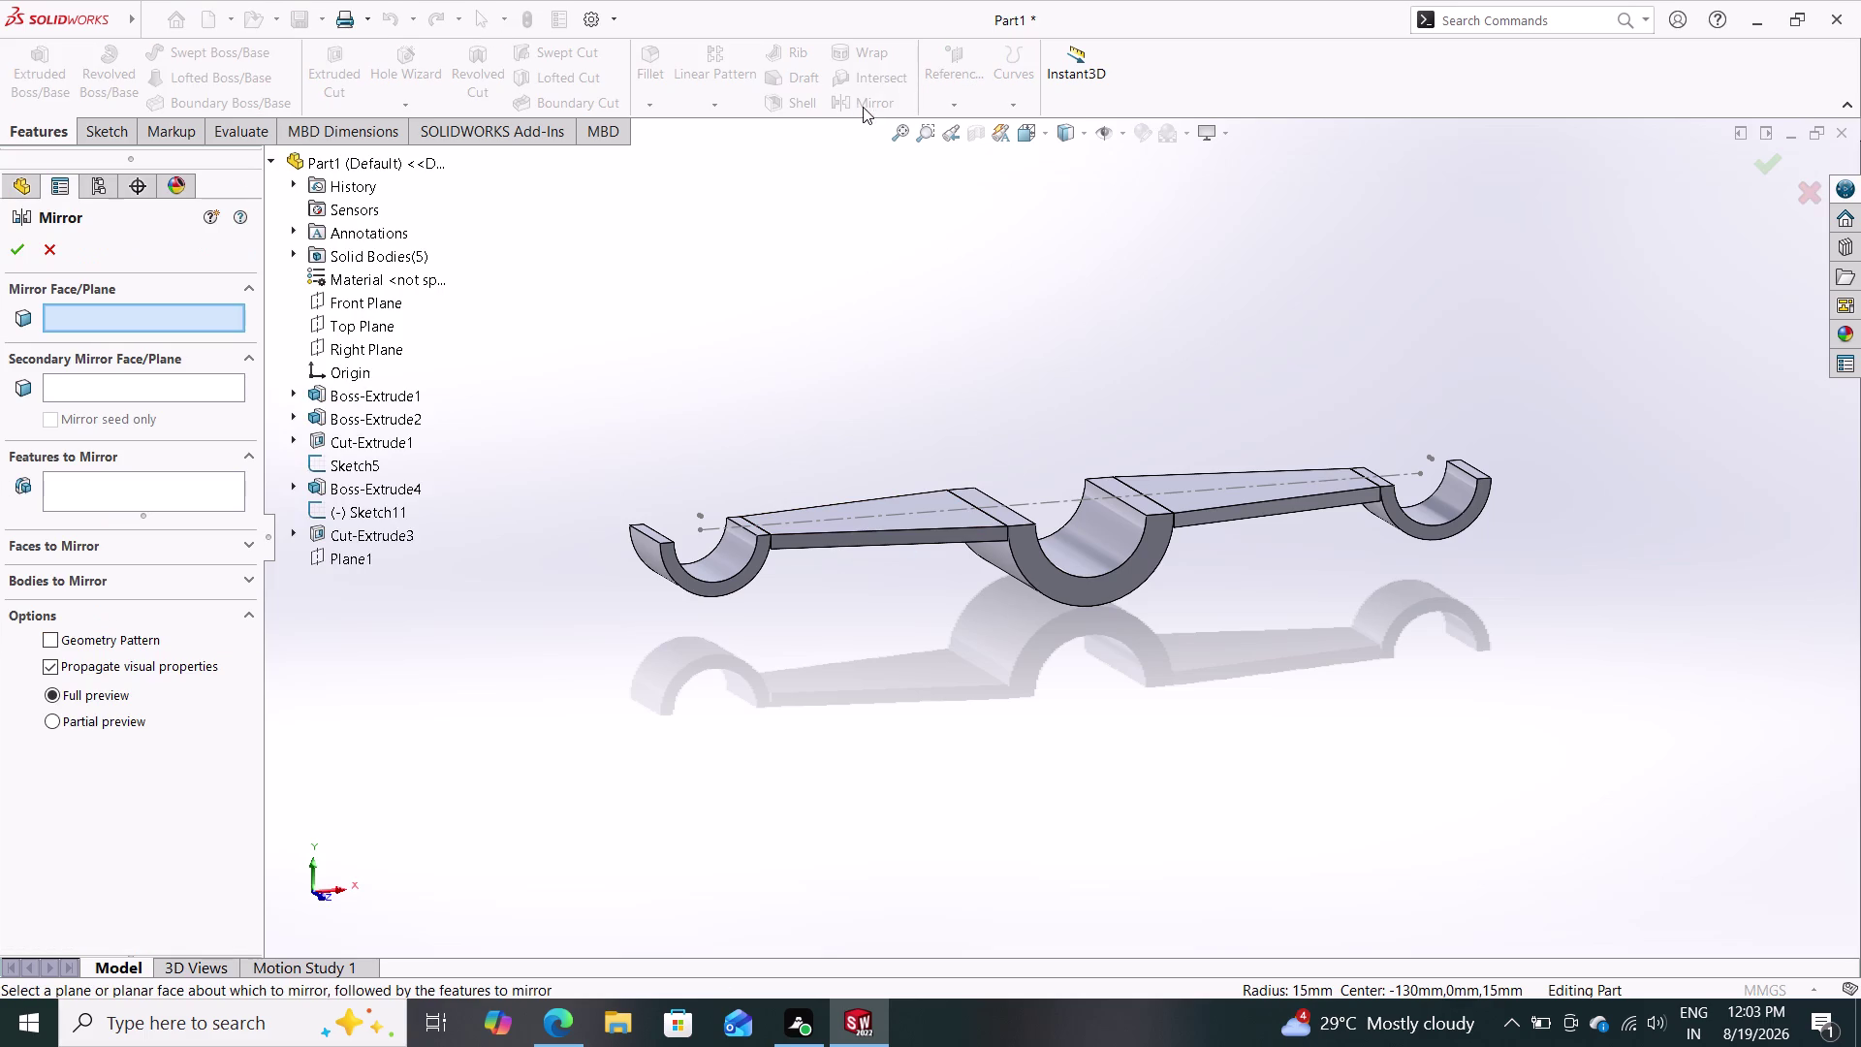
Choose Top Plane from the flyout tree as the mirror plane.
drag(571, 461, 826, 547)
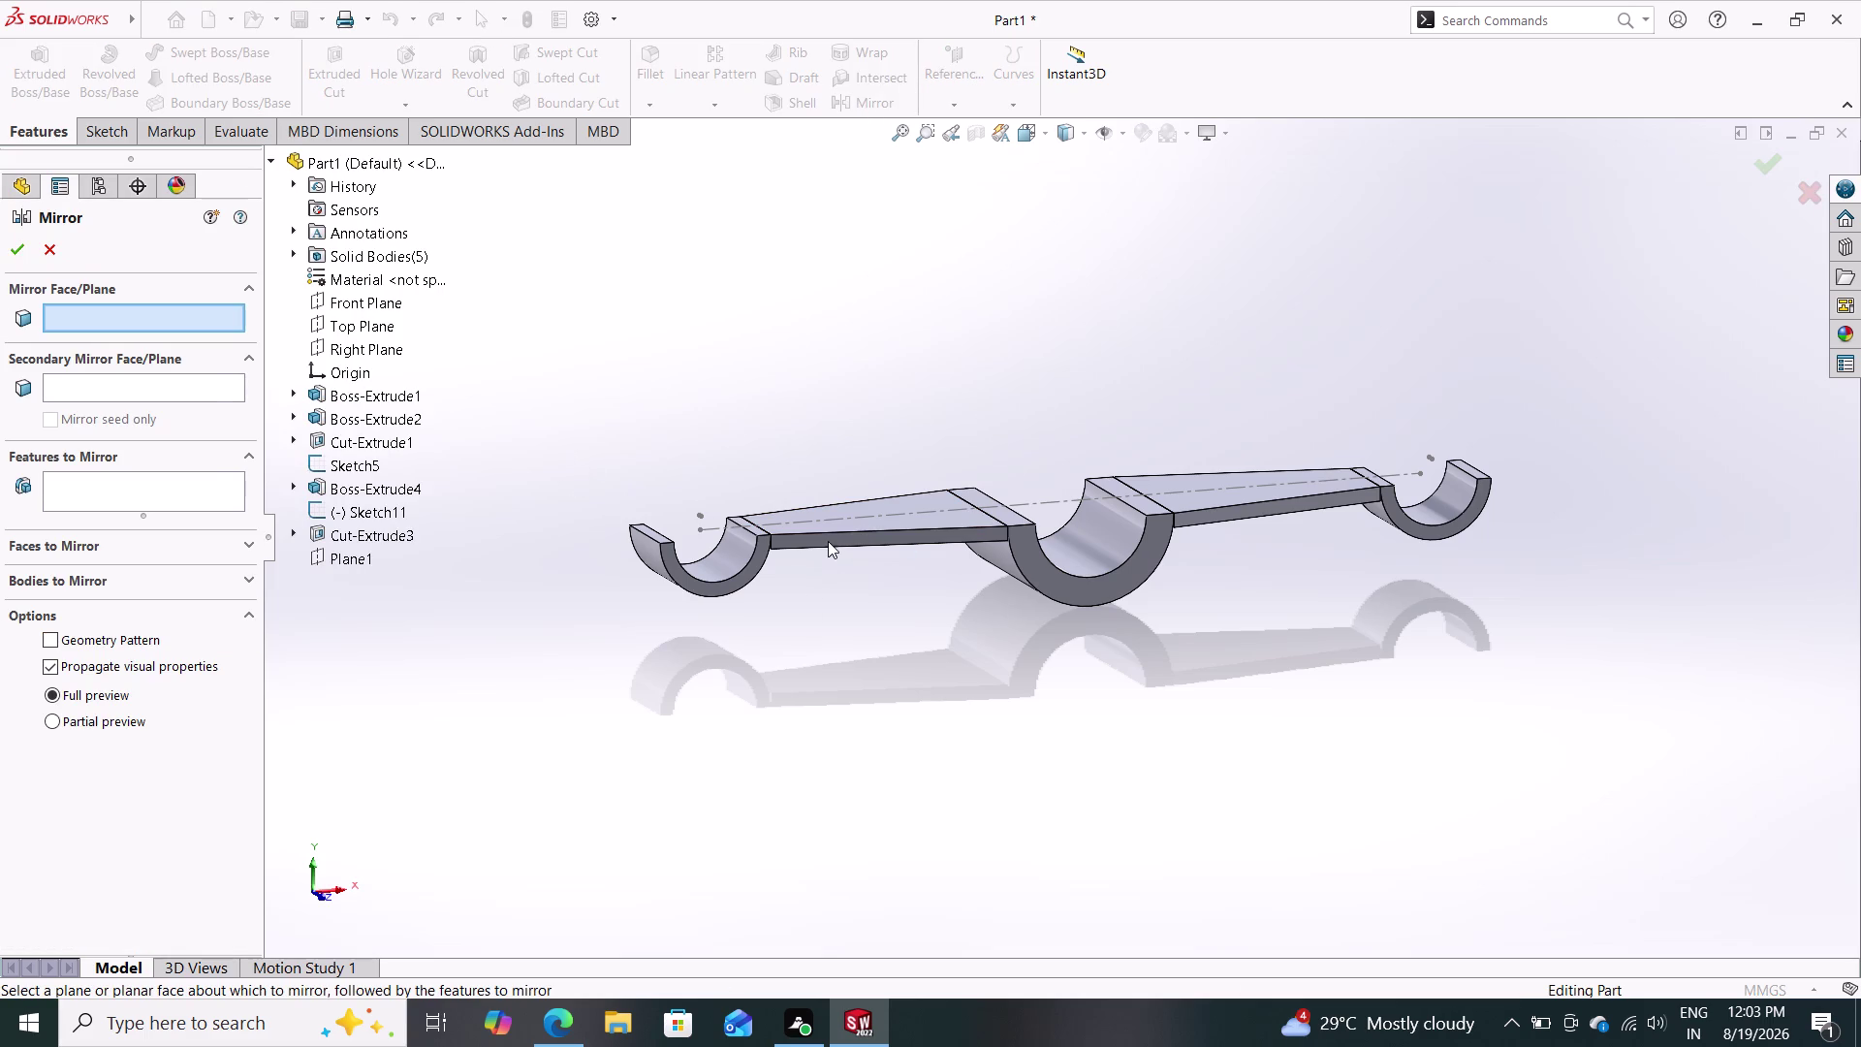
drag(826, 547, 892, 556)
drag(1572, 393, 1206, 557)
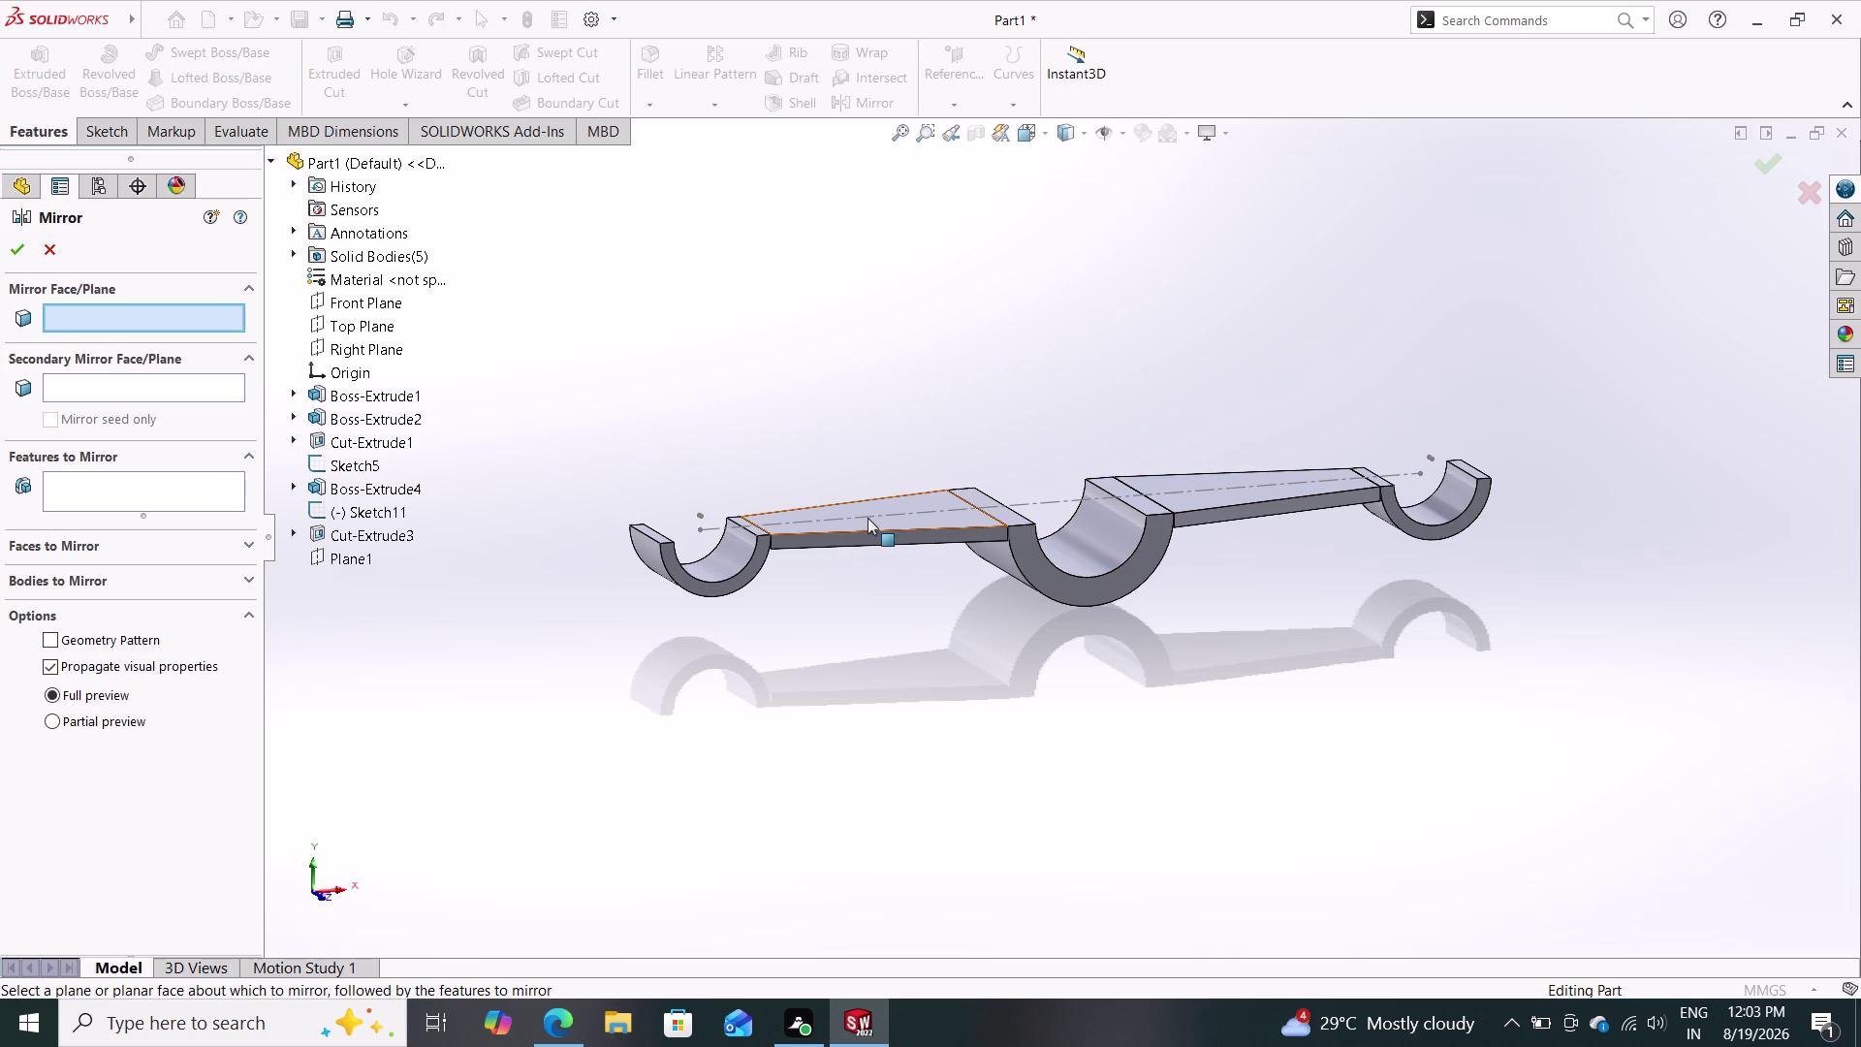
click(358, 331)
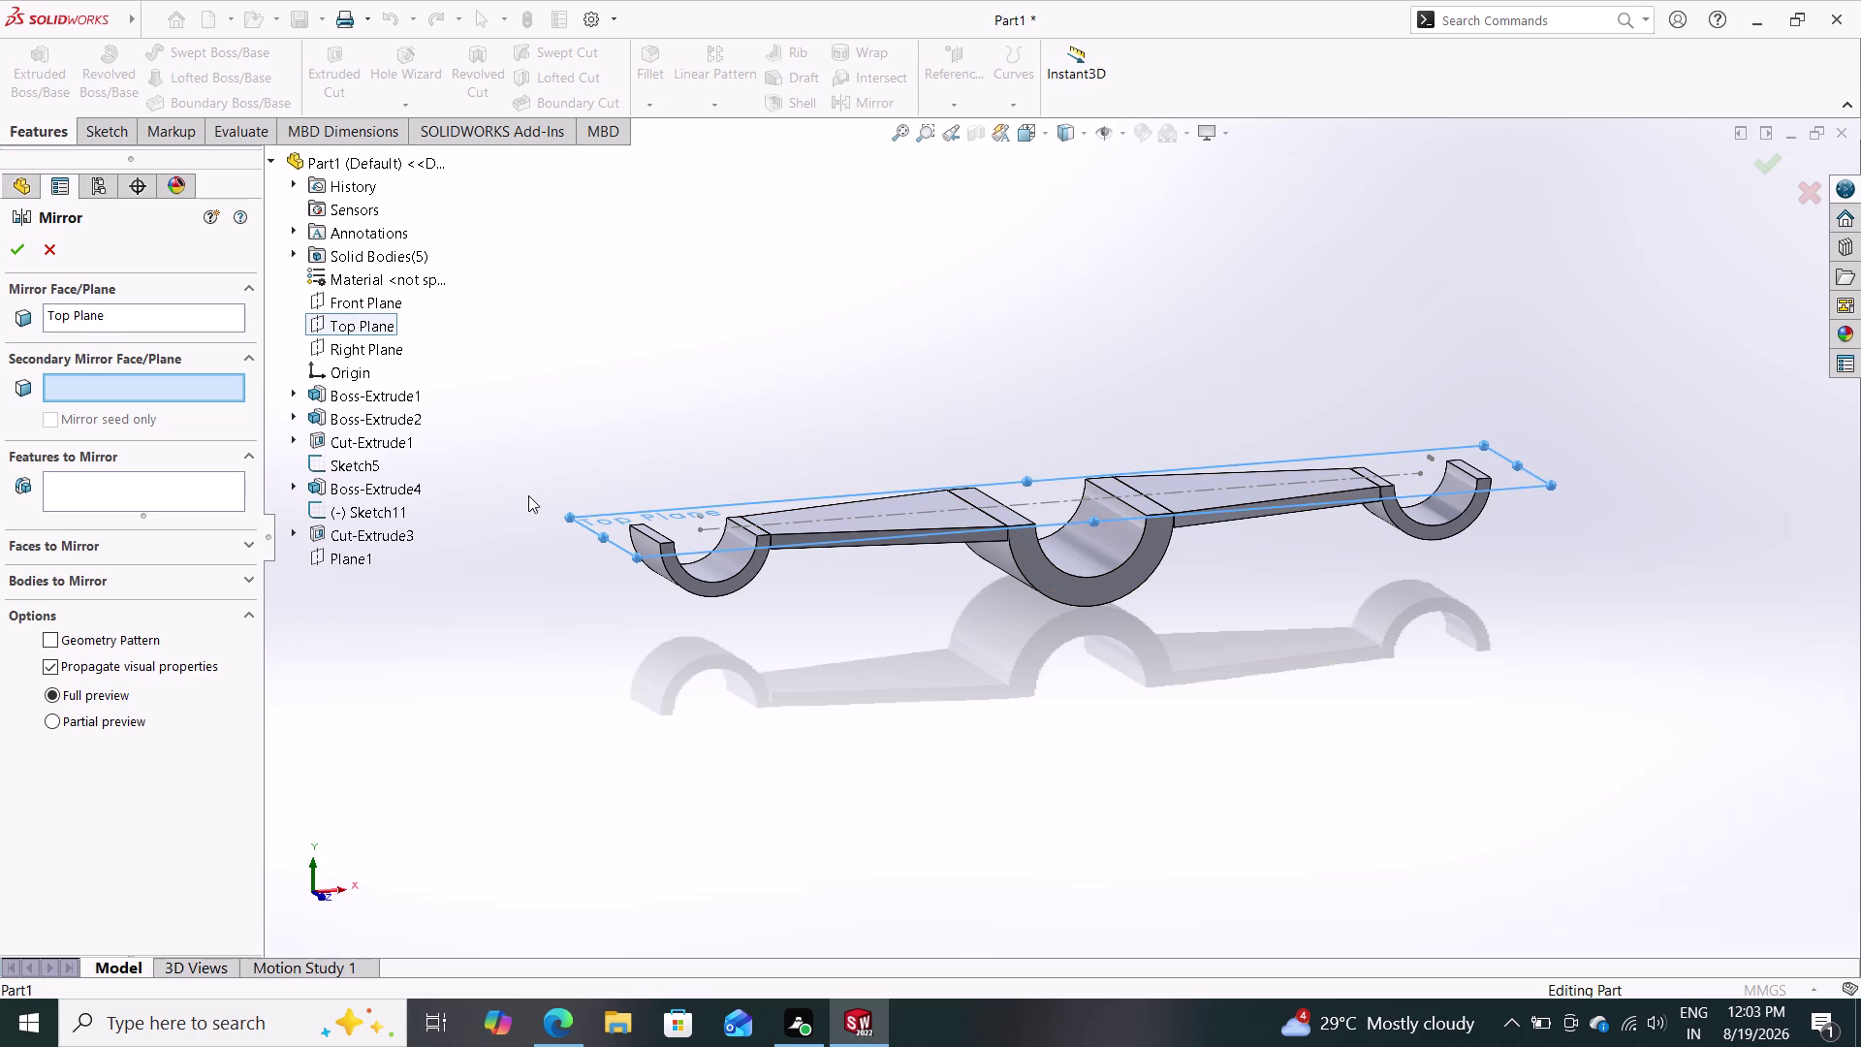
click(190, 497)
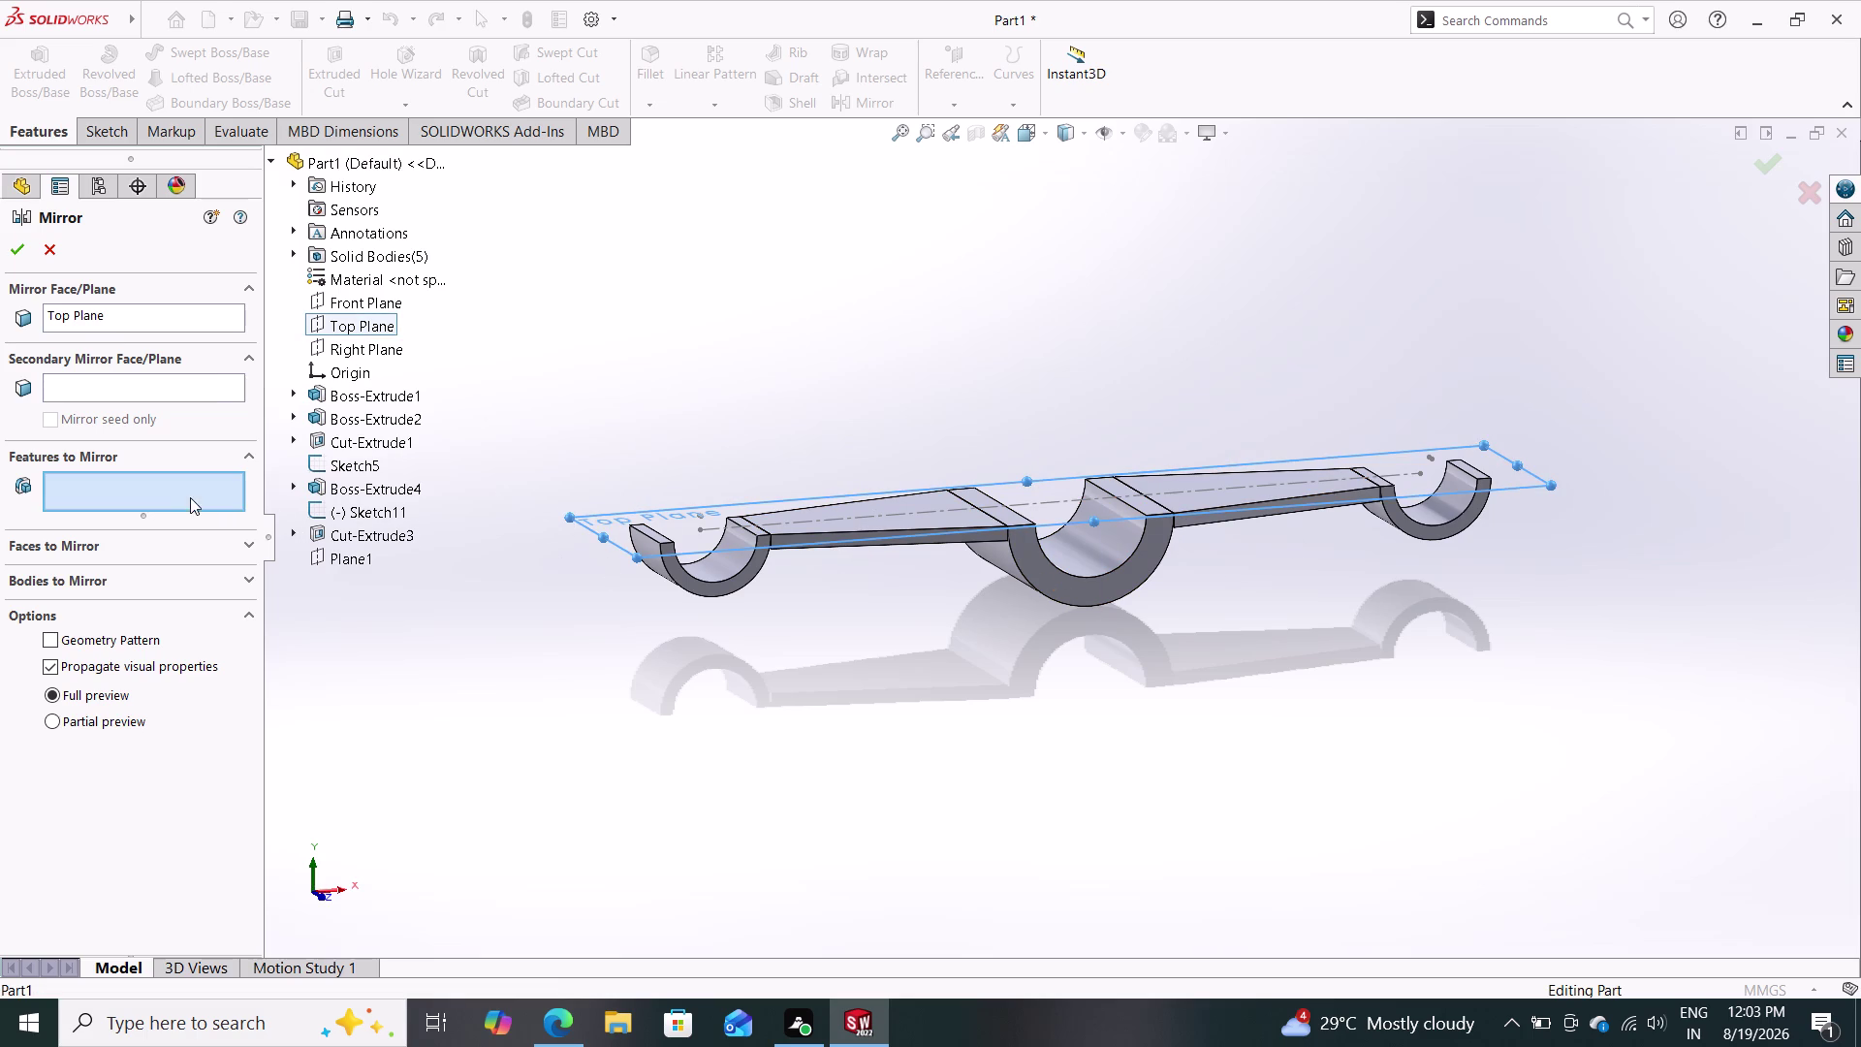
Add Boss-Extrude1, Cut-Extrude3, Boss-Extrude2, Boss-Extrude4 and Cut-Extrude1 to the mirror.
click(689, 581)
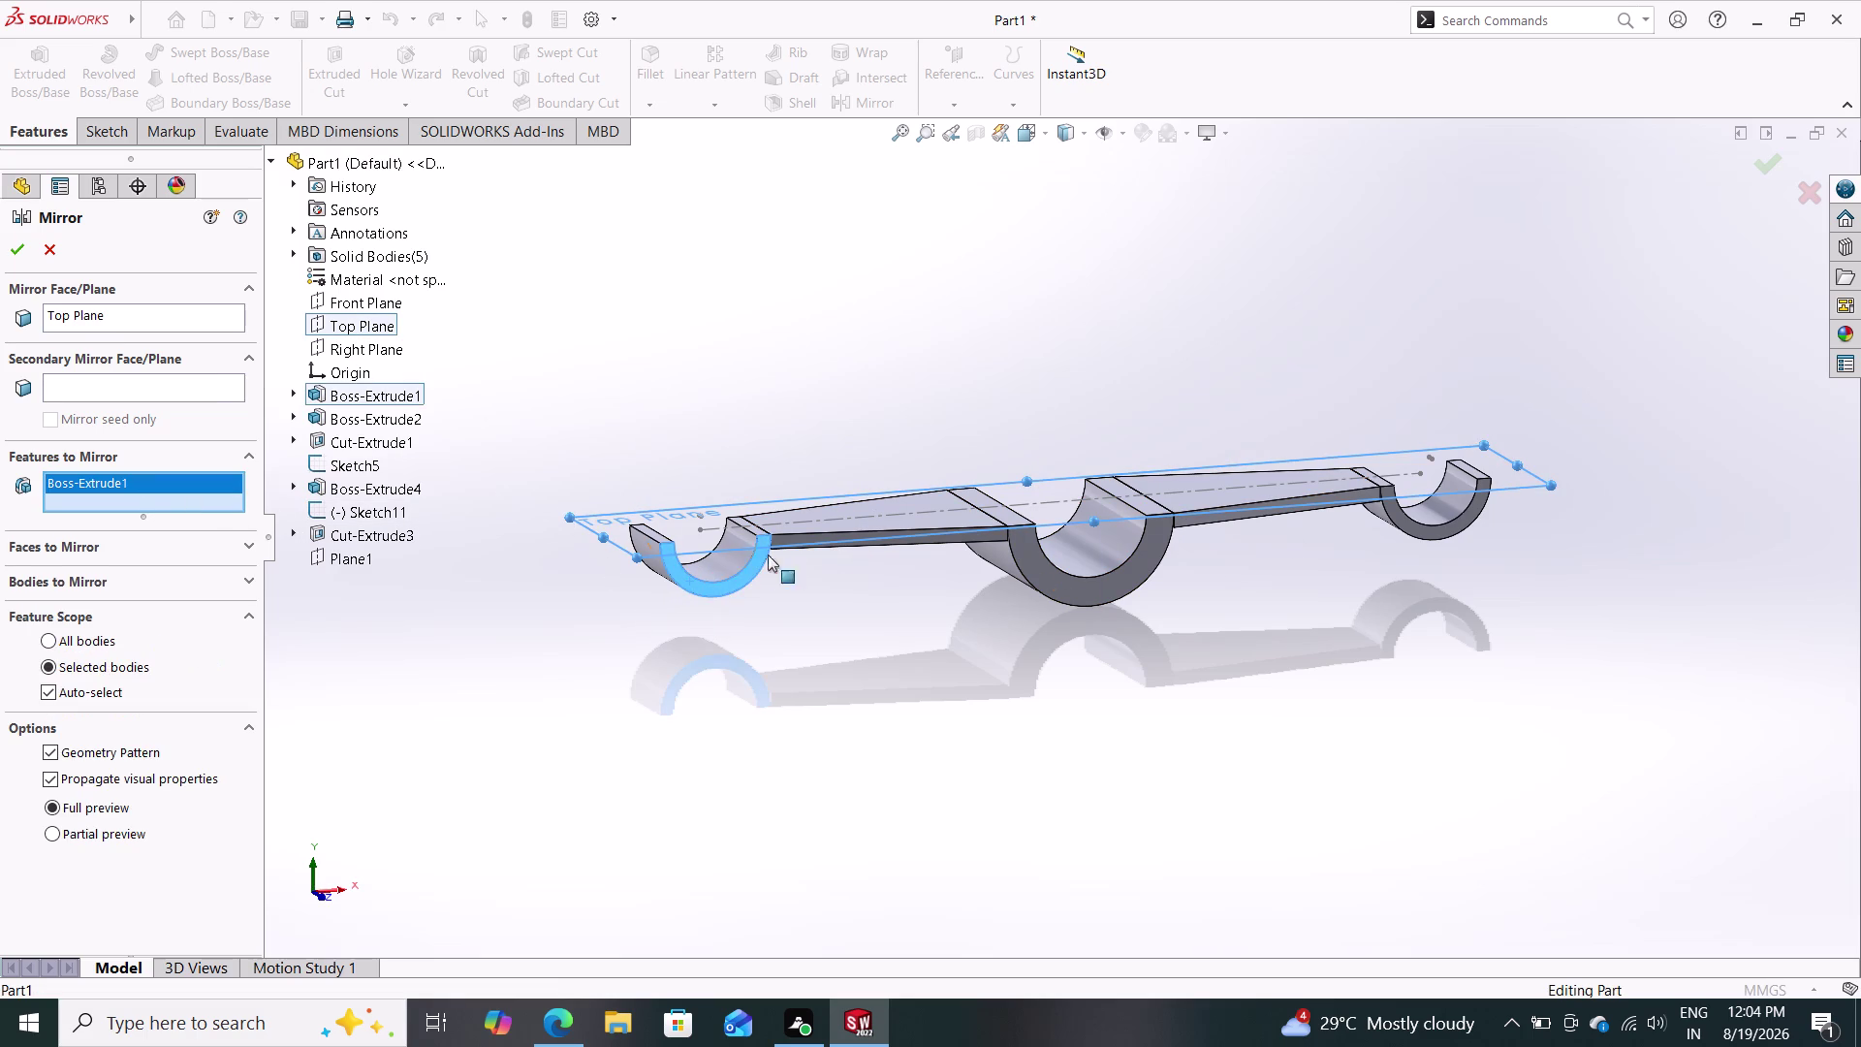
click(837, 521)
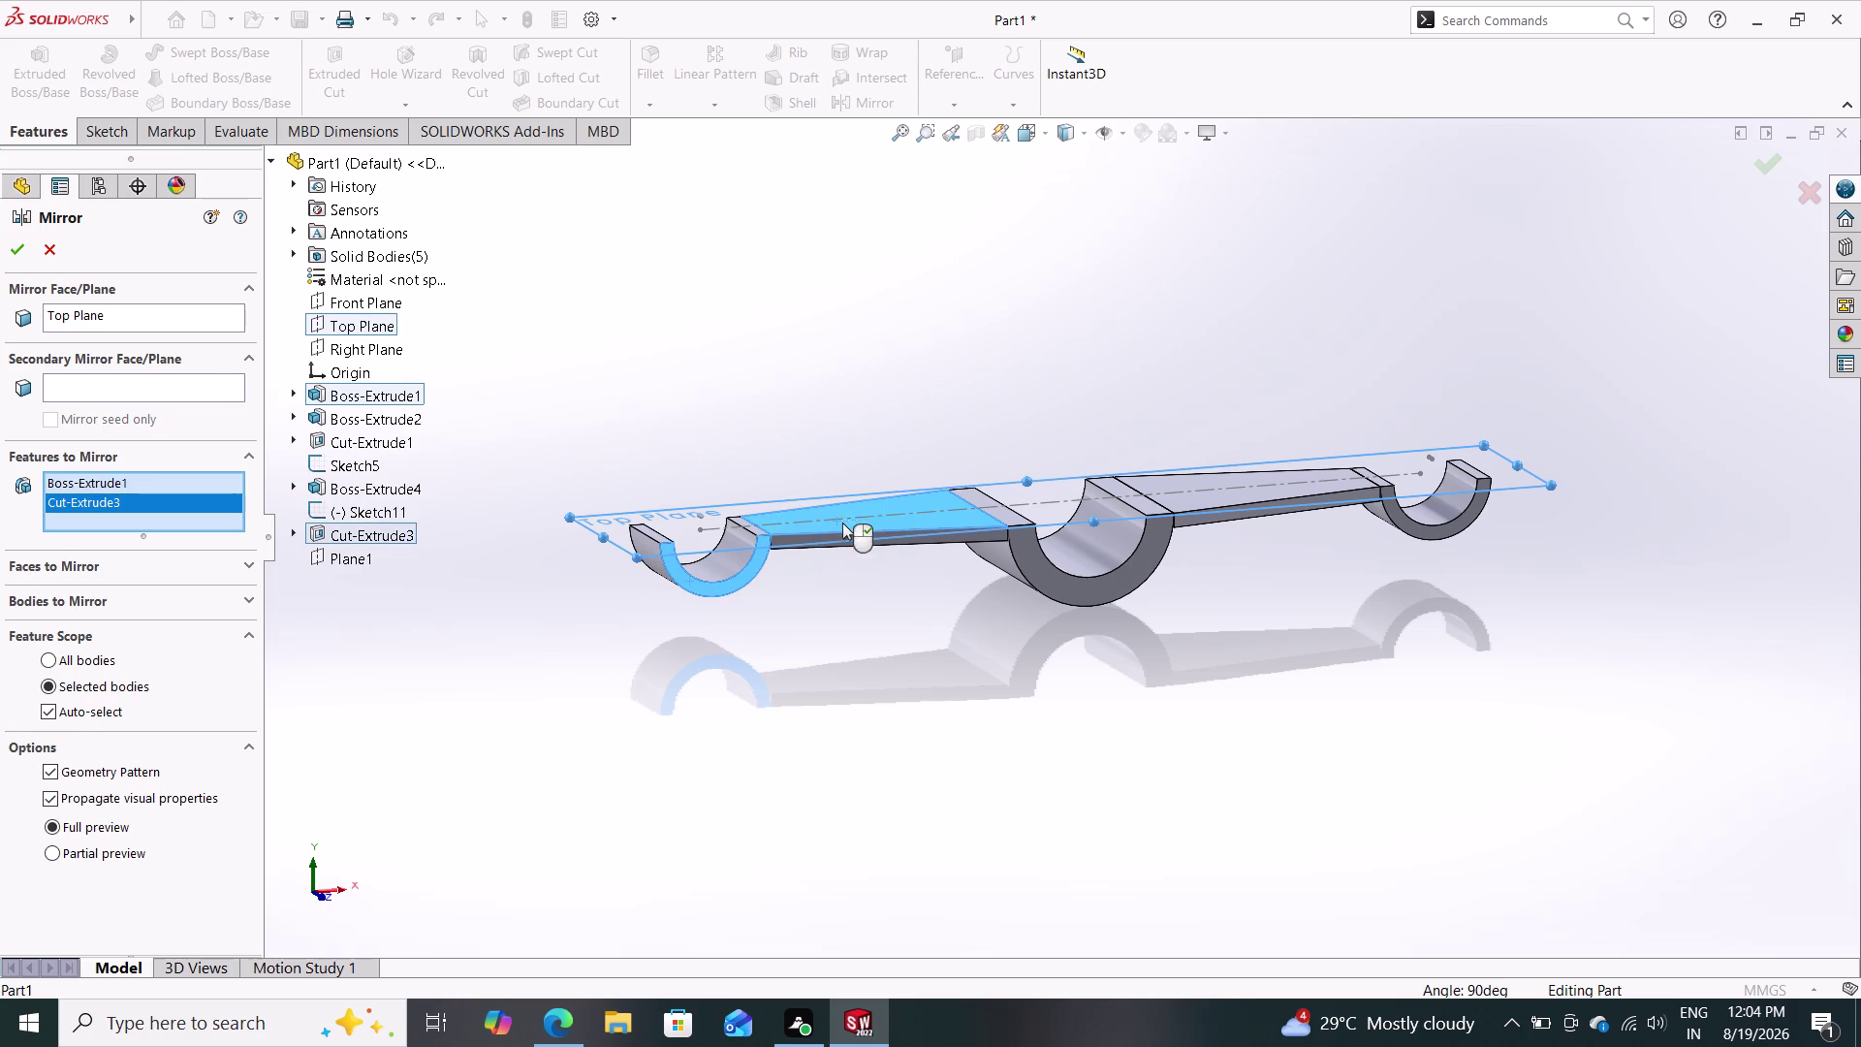
click(1047, 560)
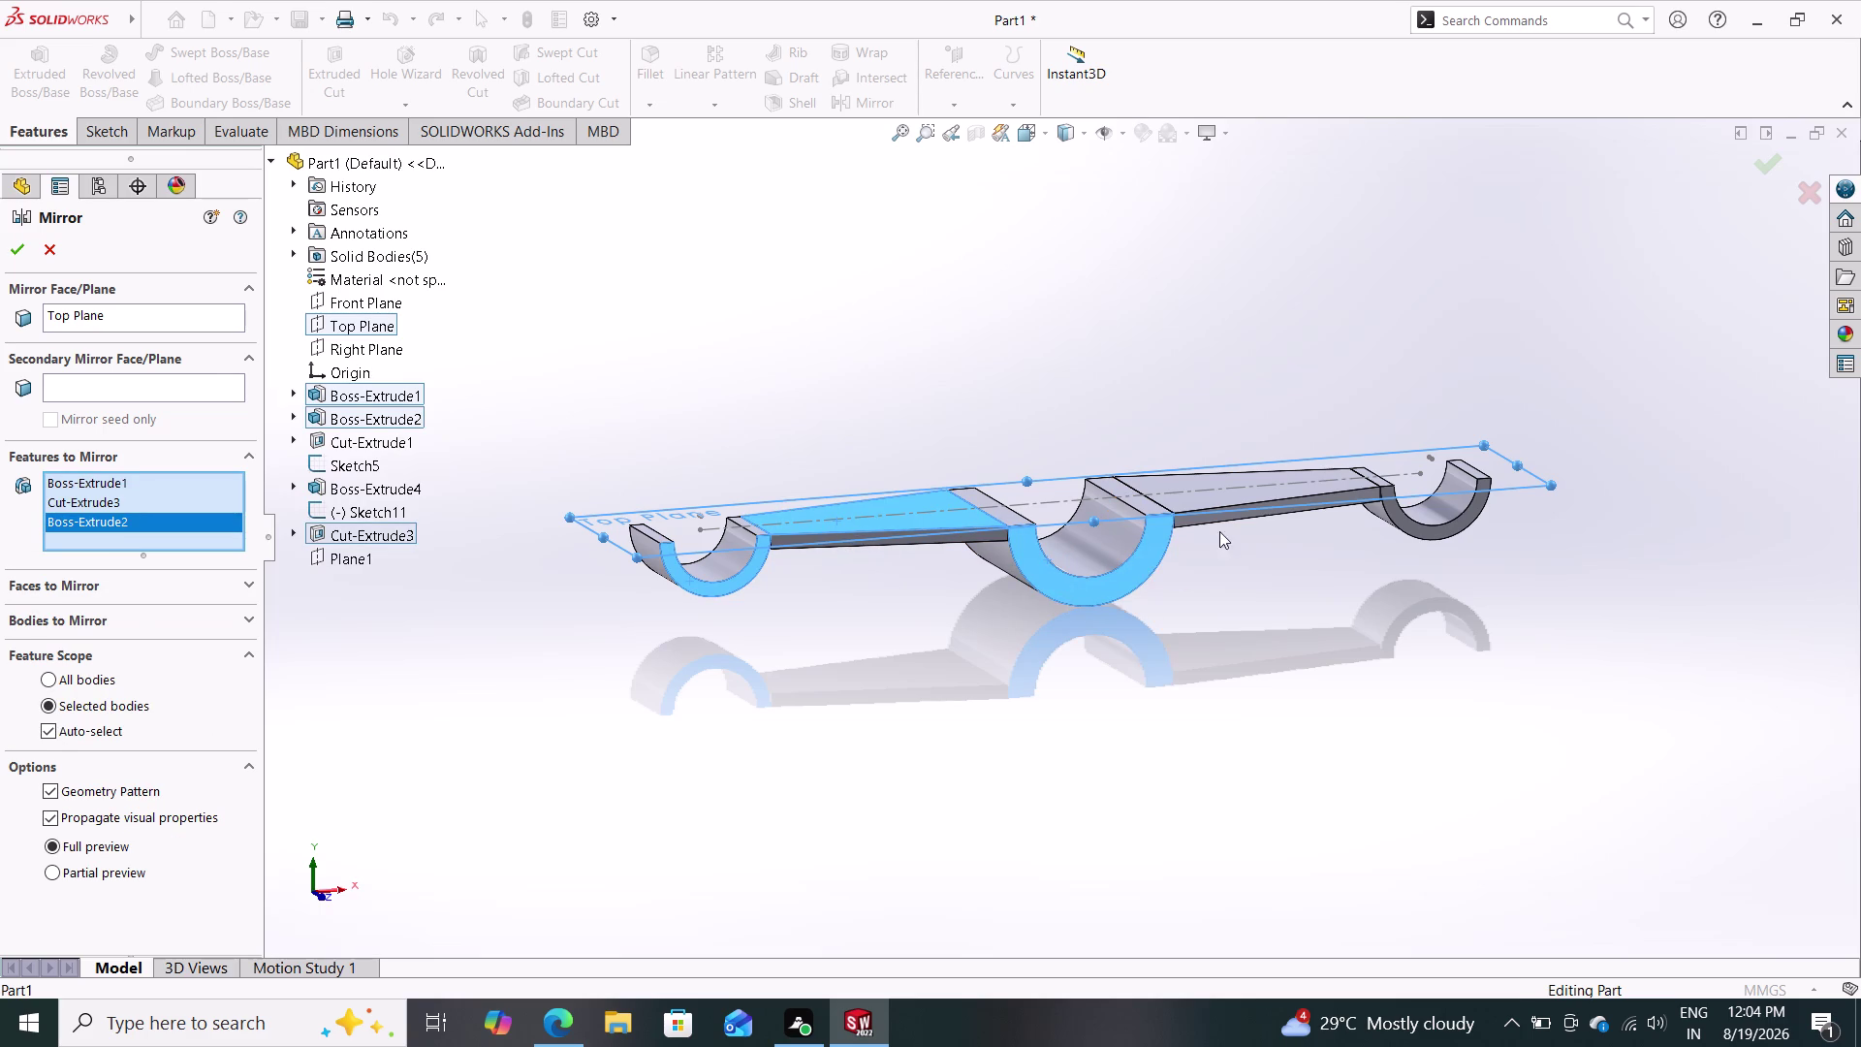
click(1240, 515)
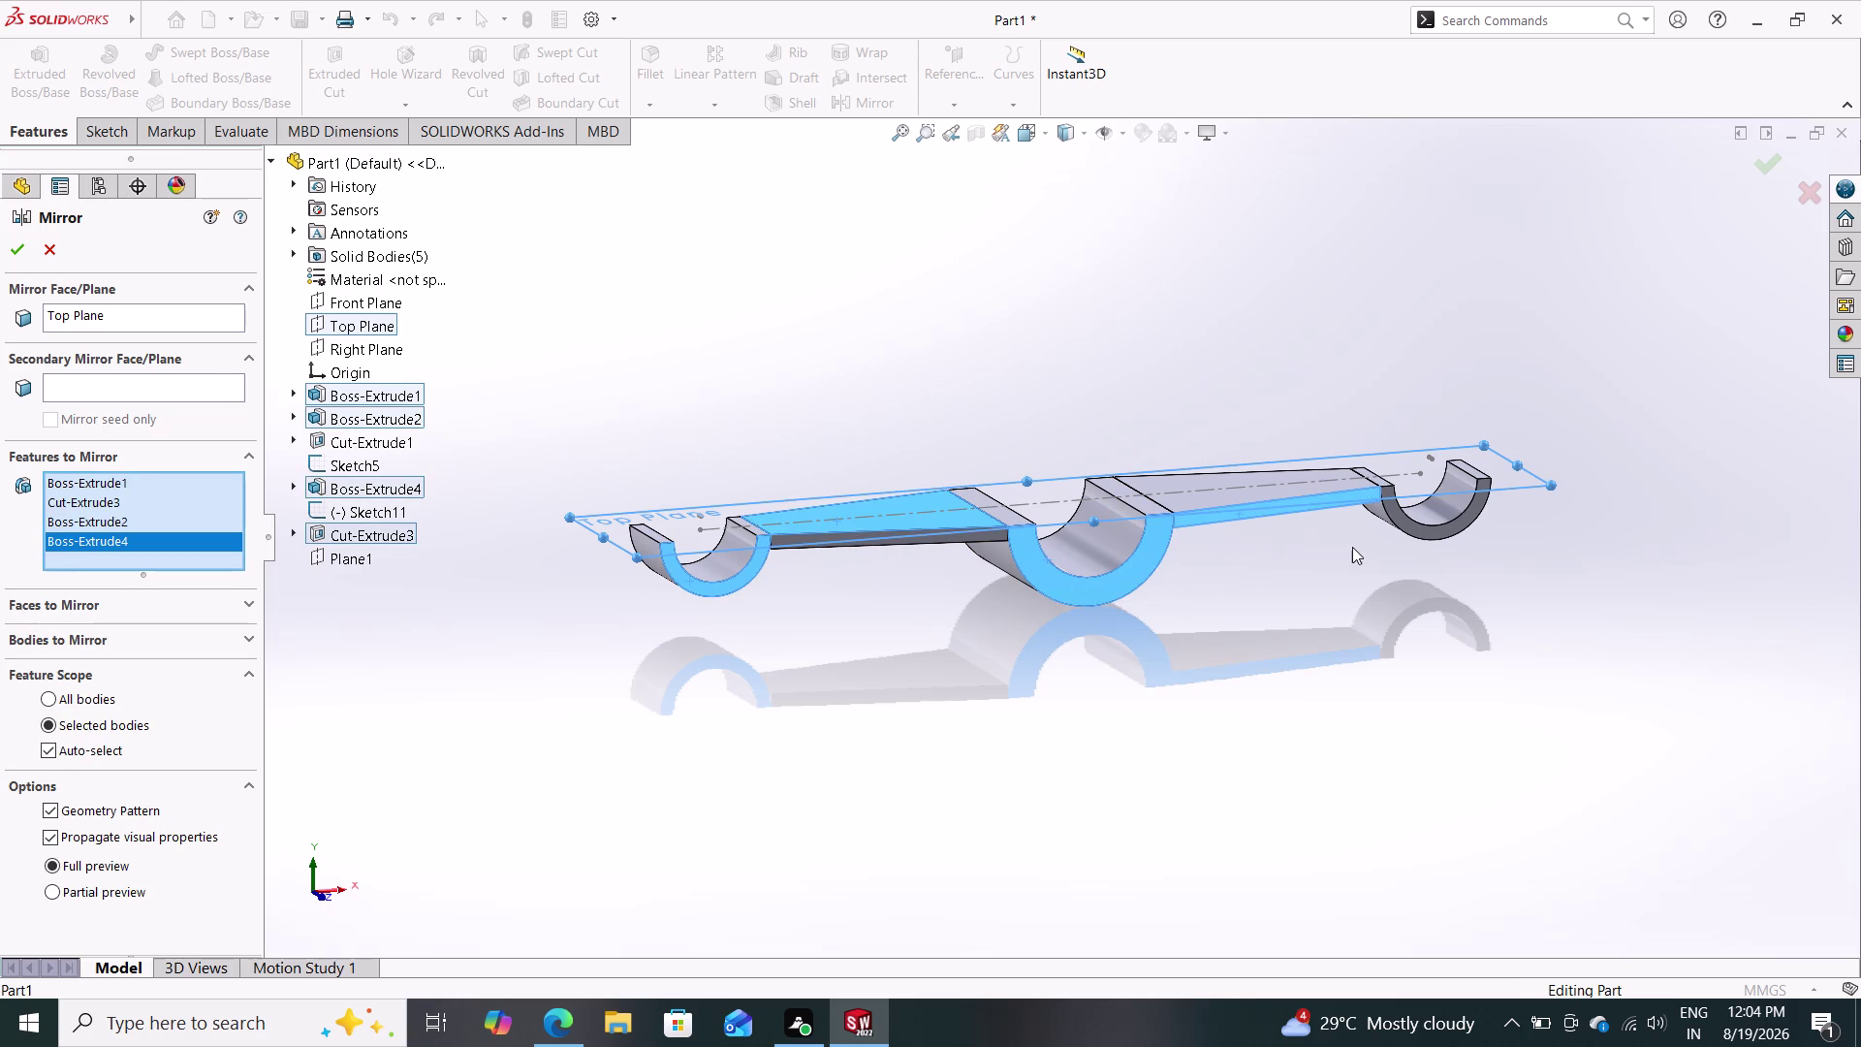
click(1425, 528)
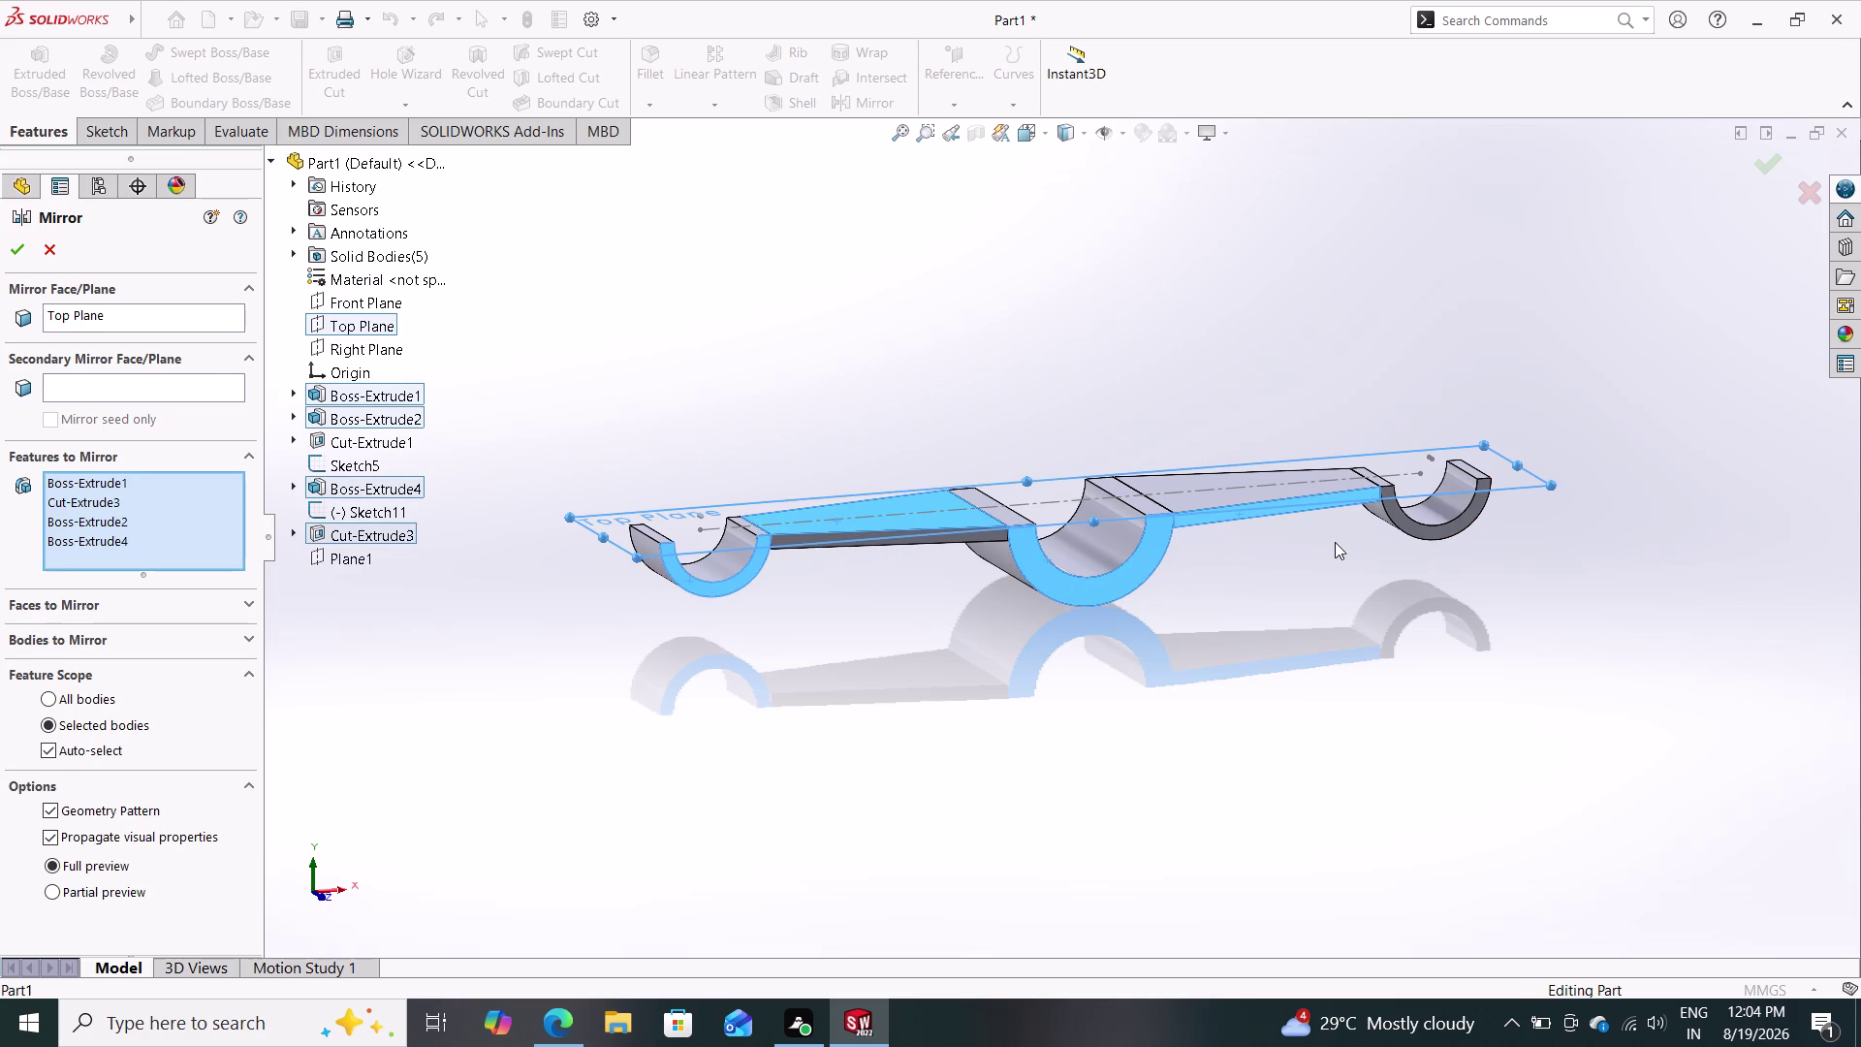
click(1406, 511)
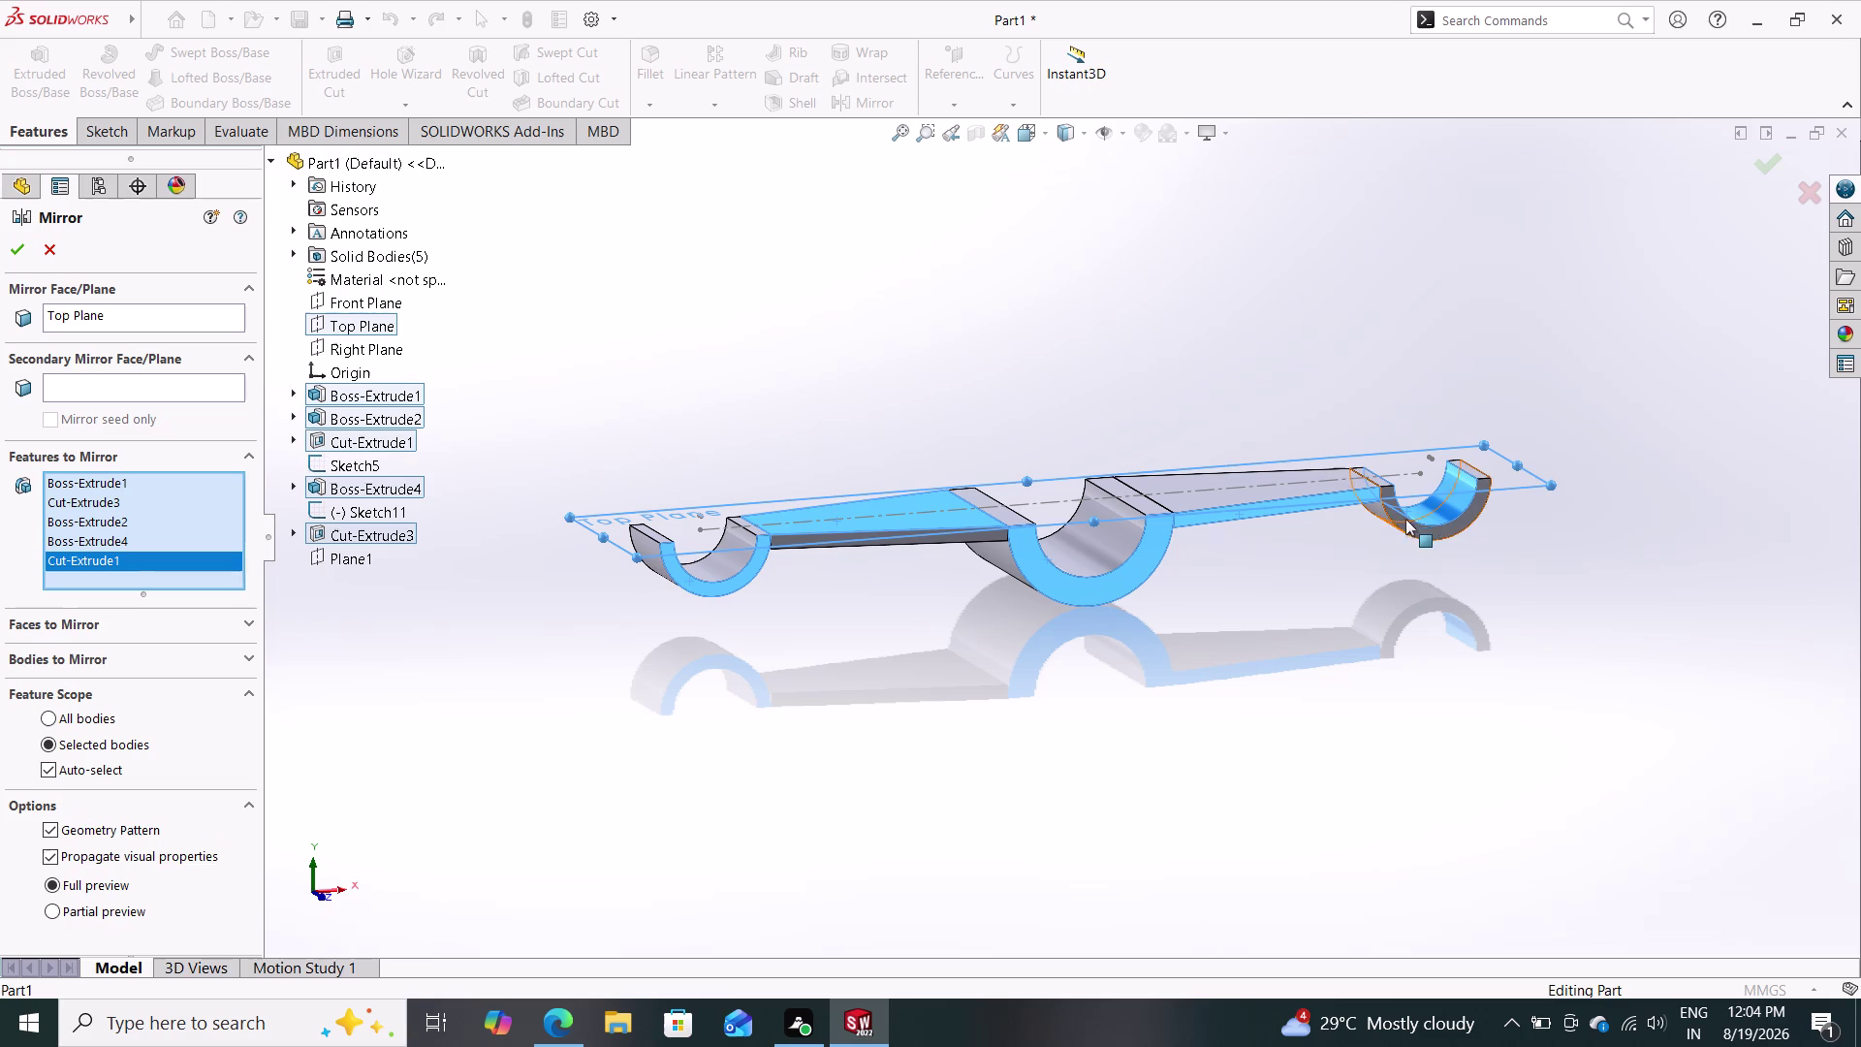
click(1393, 519)
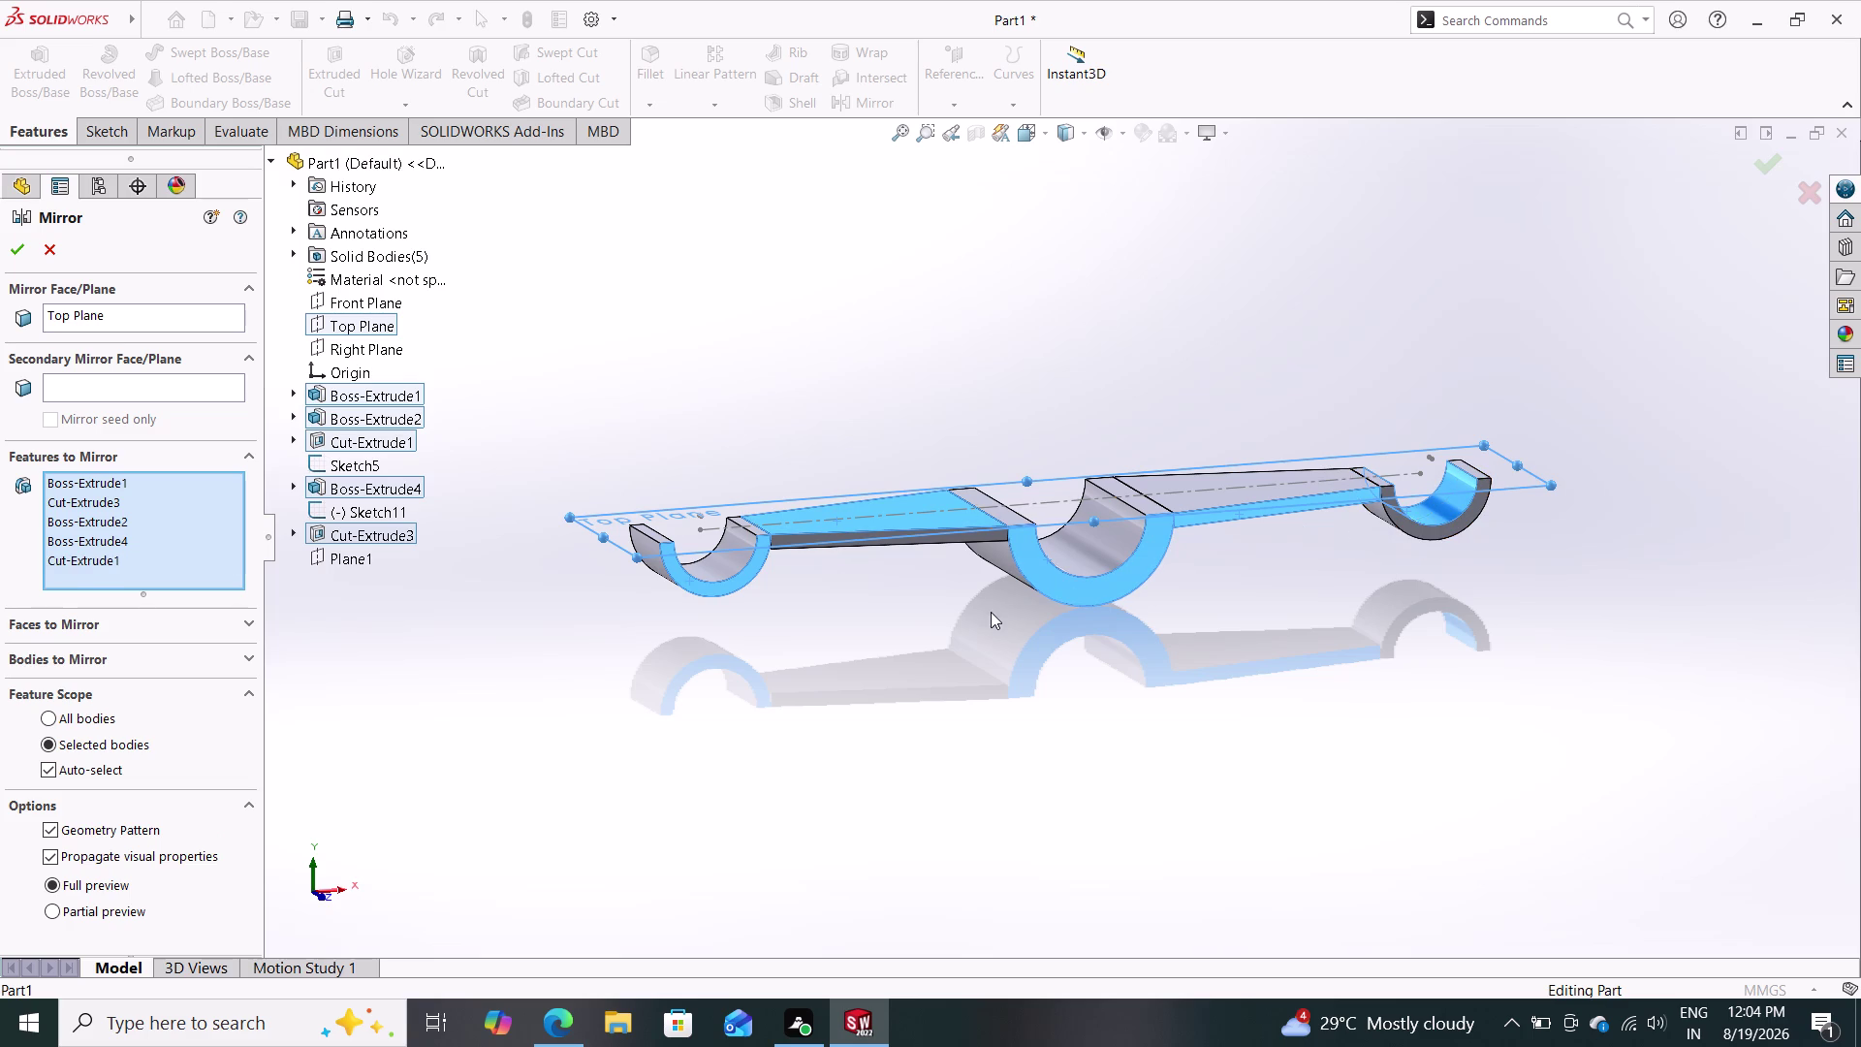
click(17, 237)
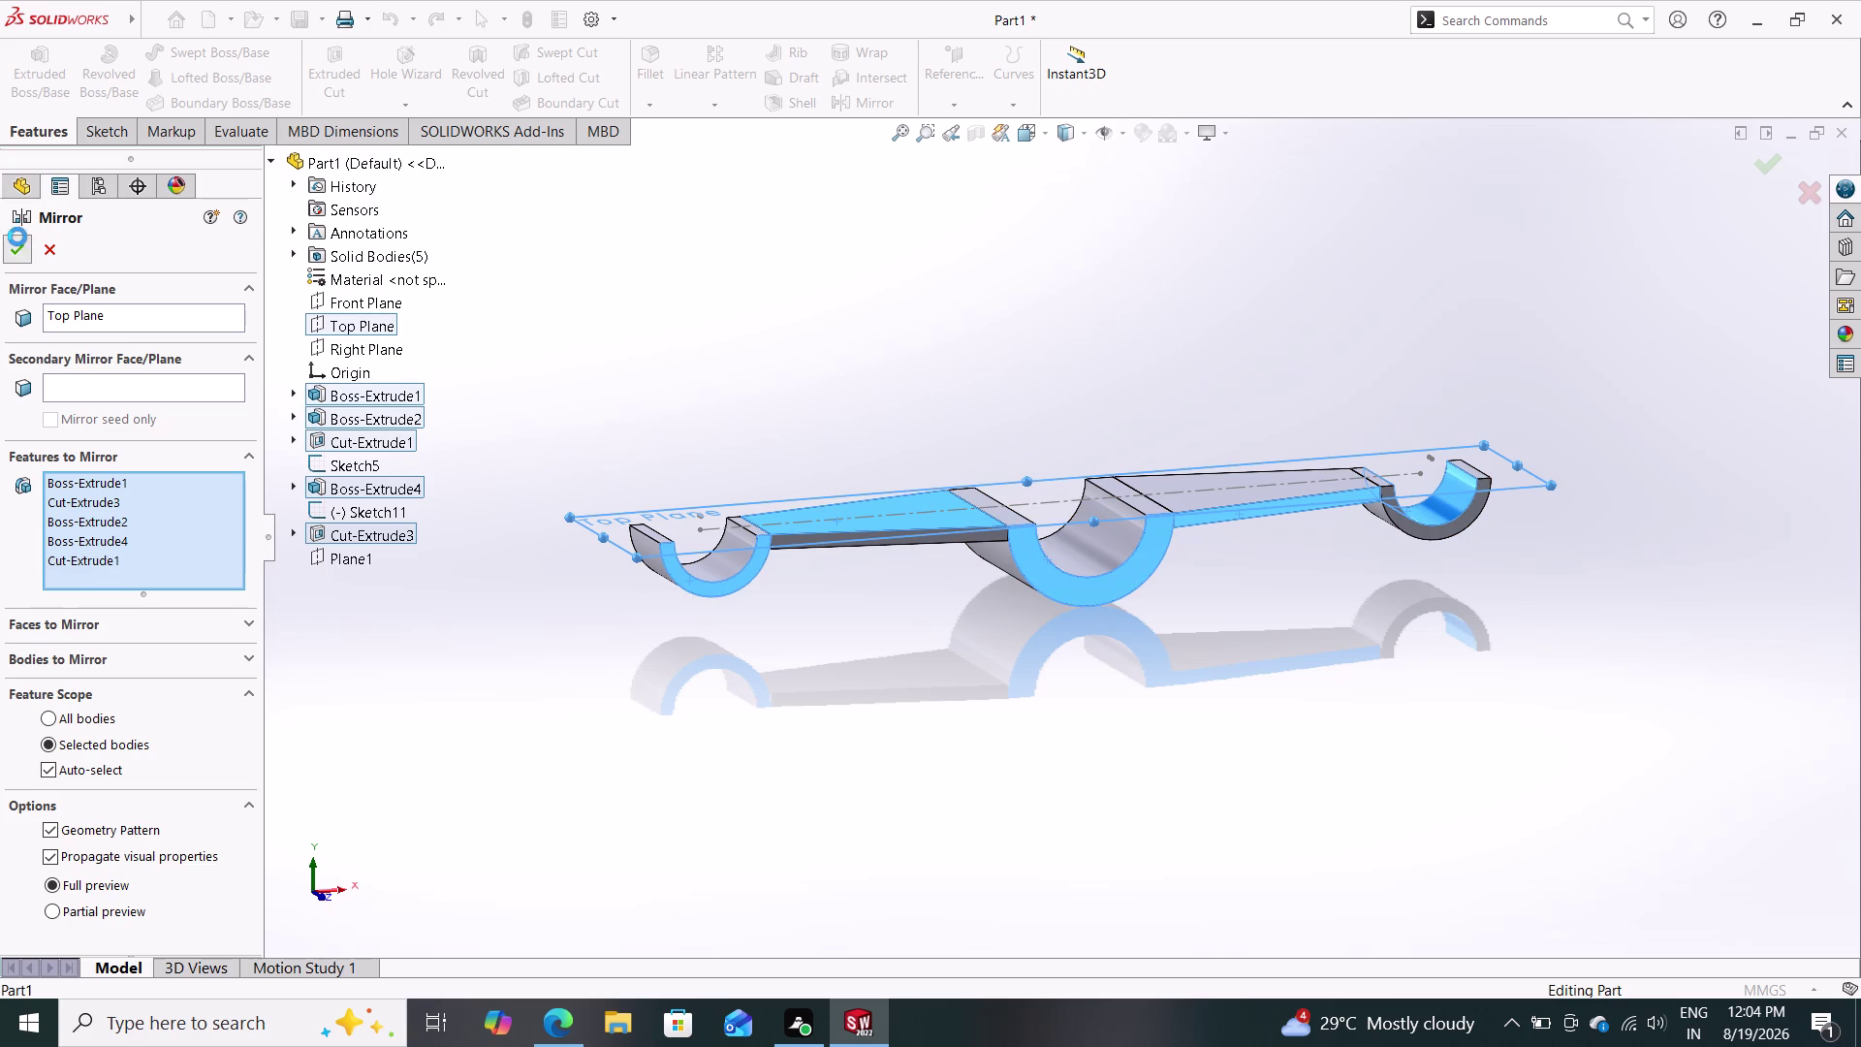